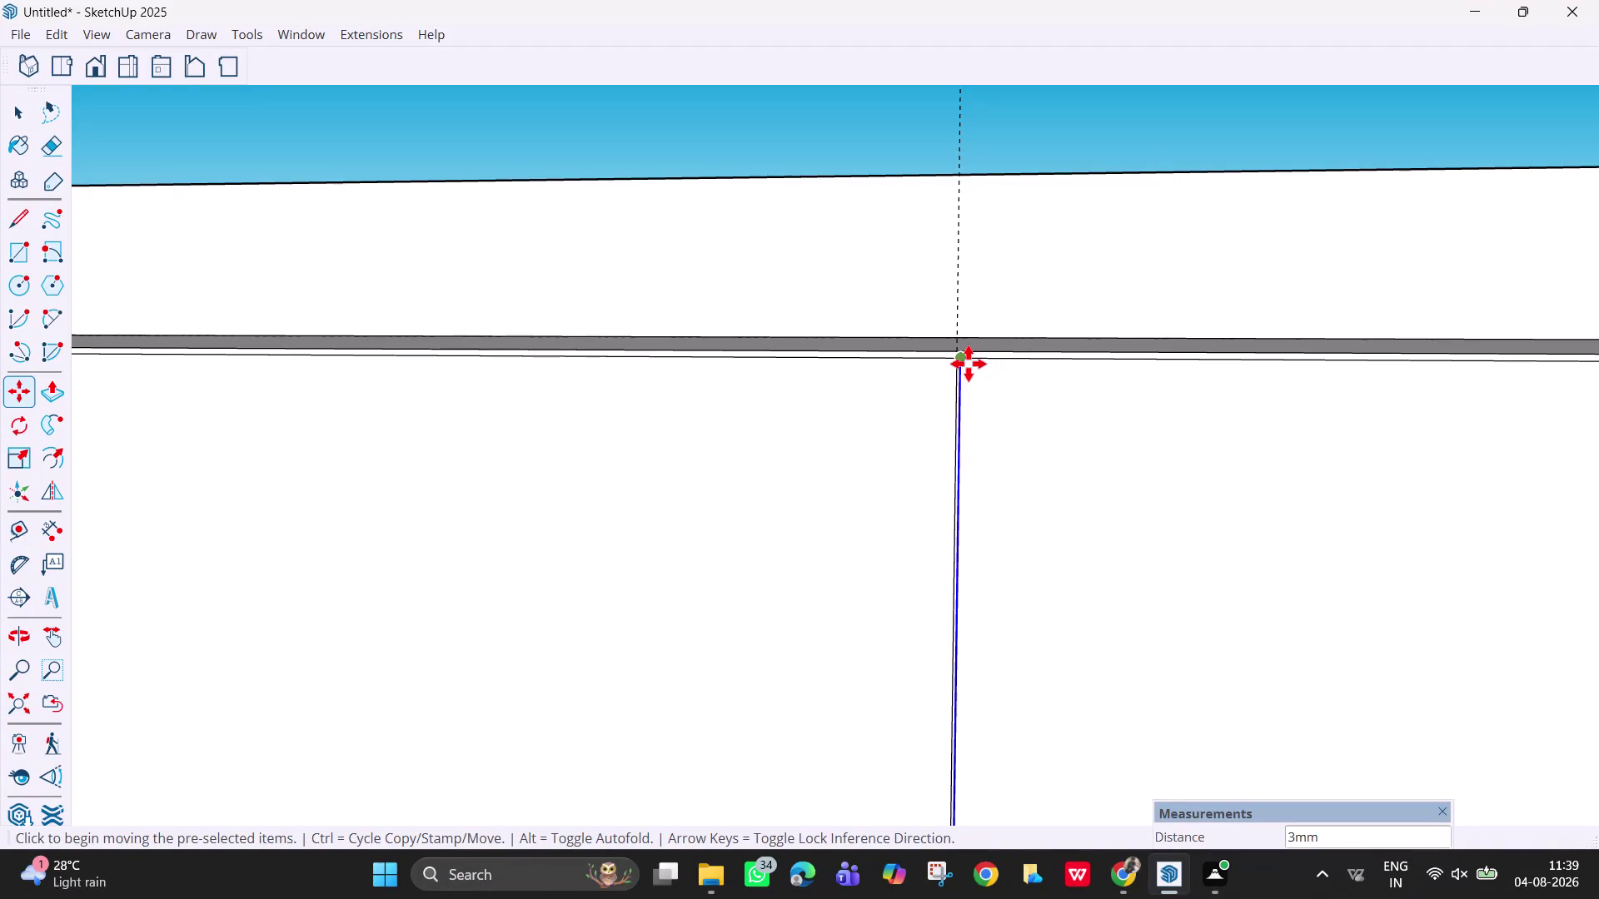
Copy the vertical shutter edge 6mm to the side.
click(961, 358)
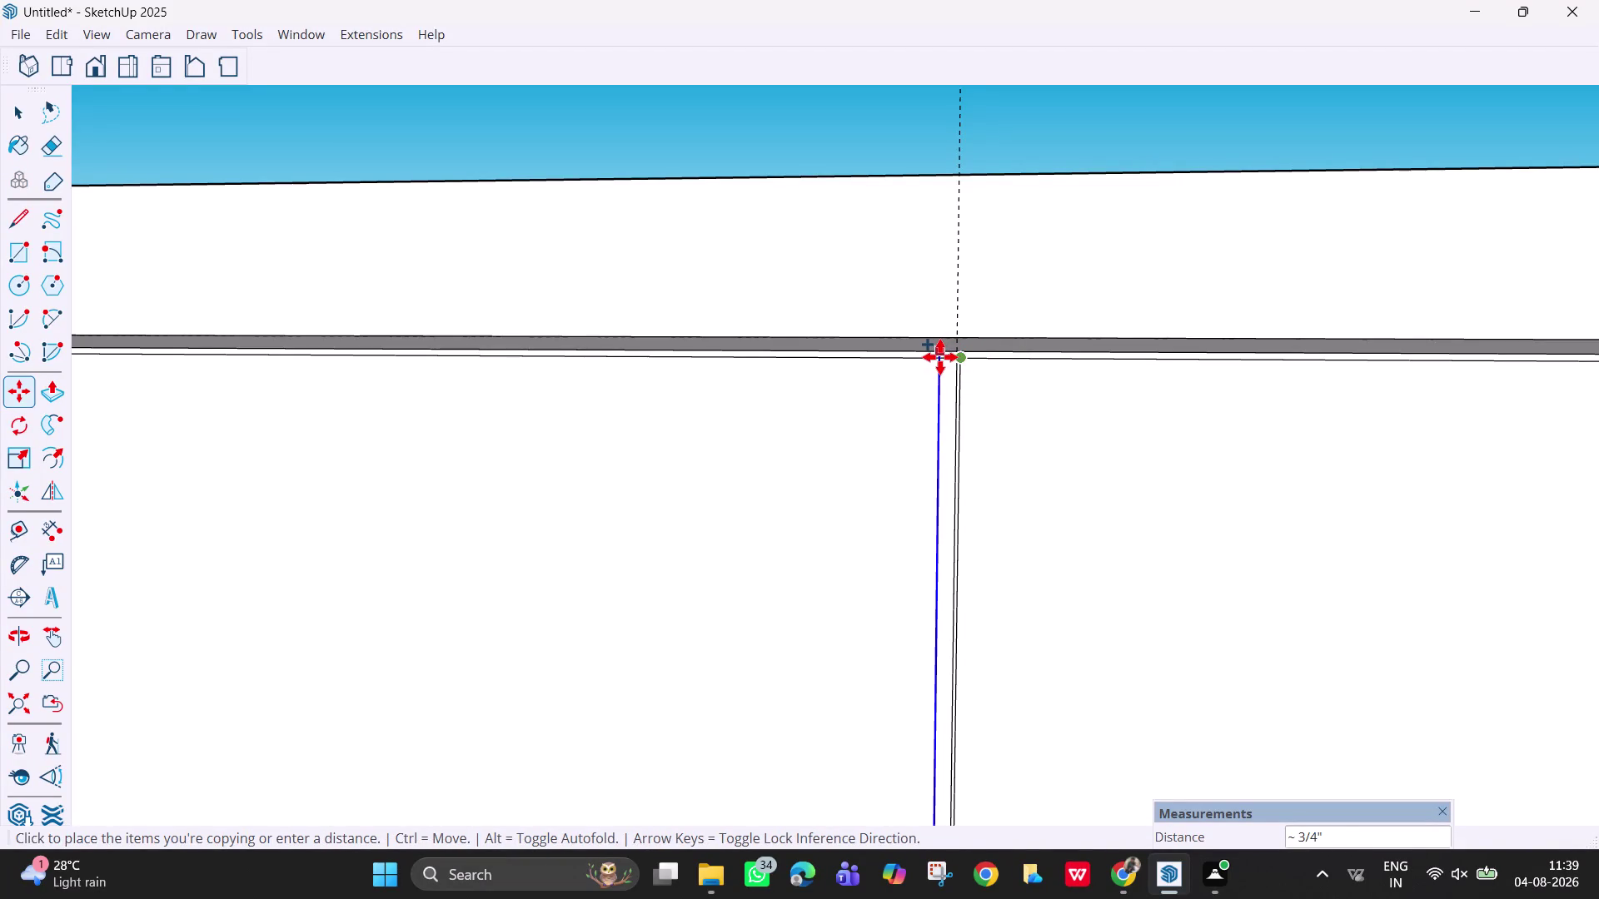
scroll(up, 3)
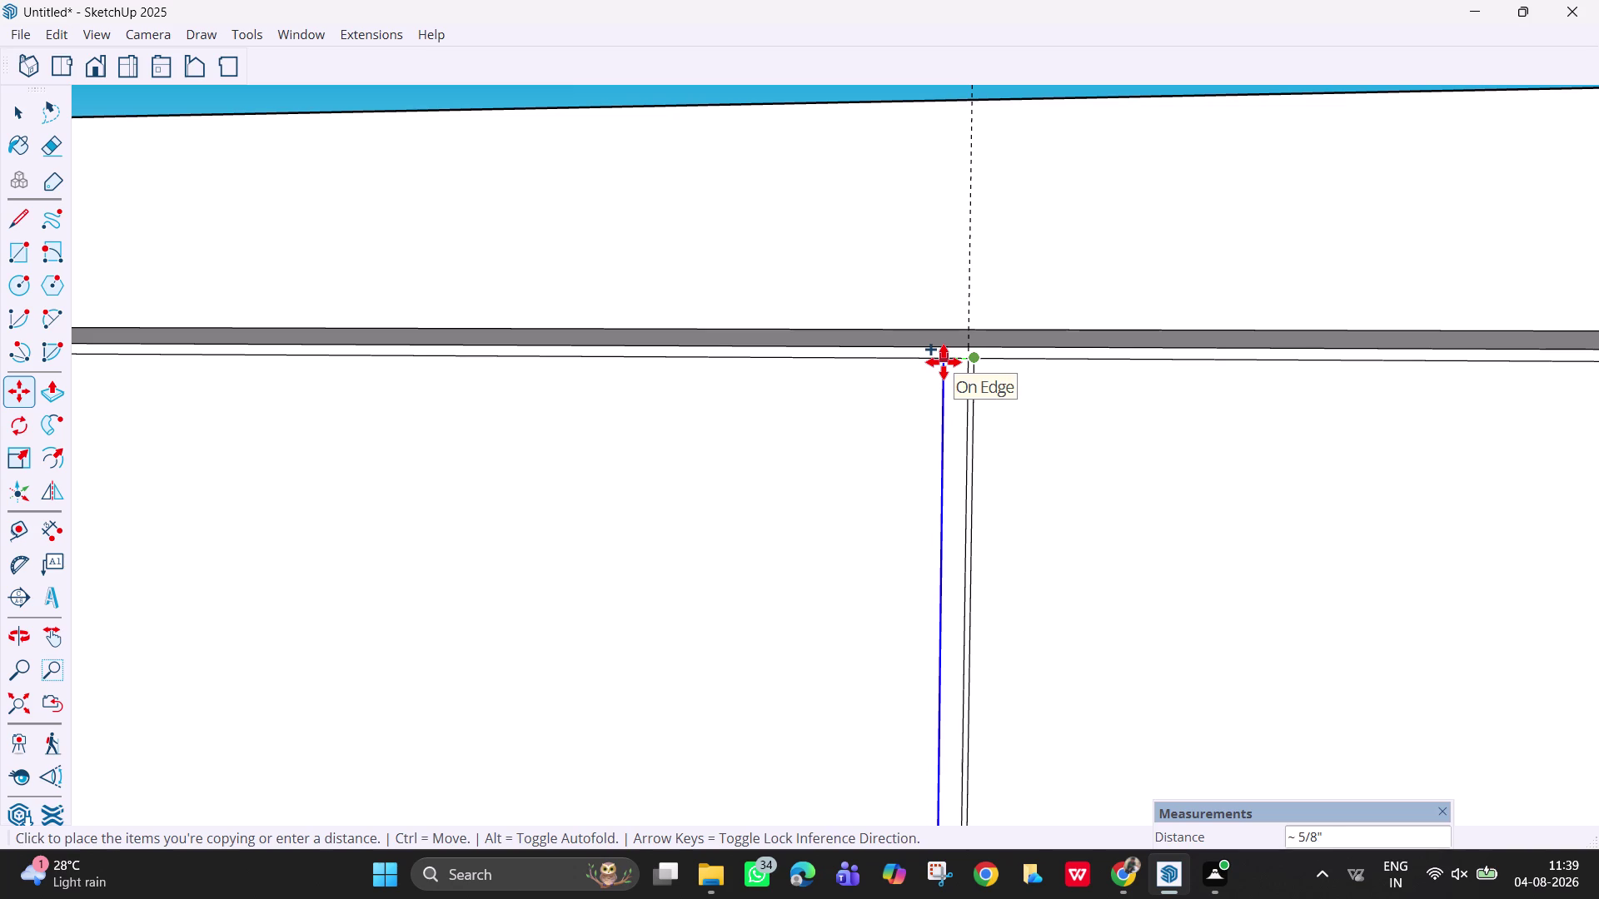
key(6)
text(mm)
key(Return)
key(h)
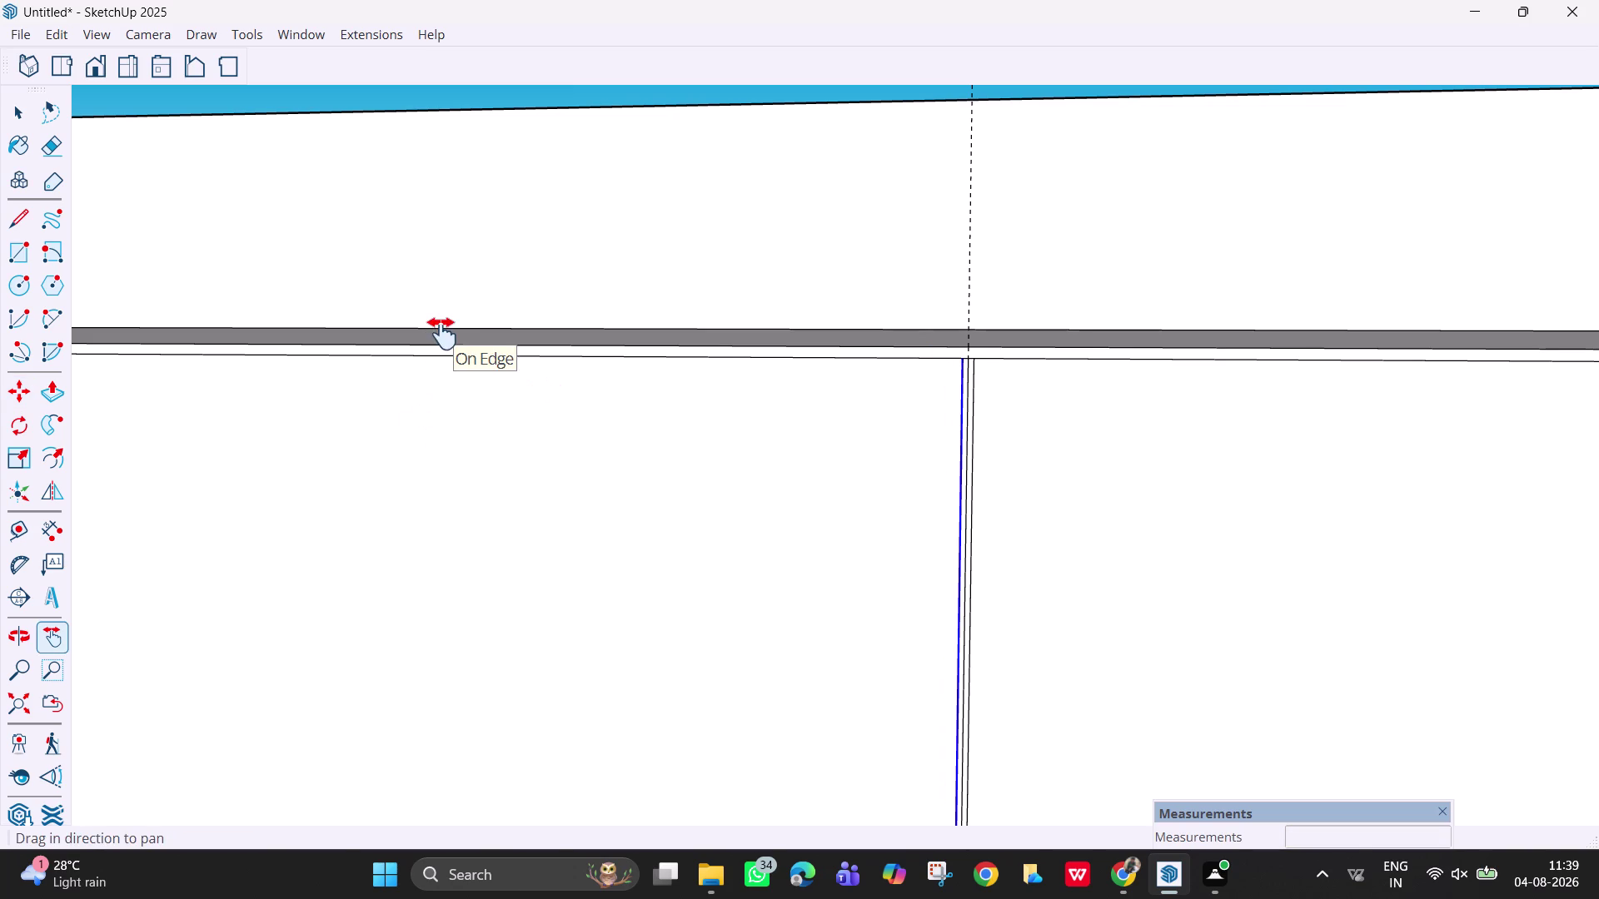
At the next shutter joint, copy the vertical edge 3mm across with Move.
scroll(down, 3)
scroll(down, 3)
scroll(down, 3)
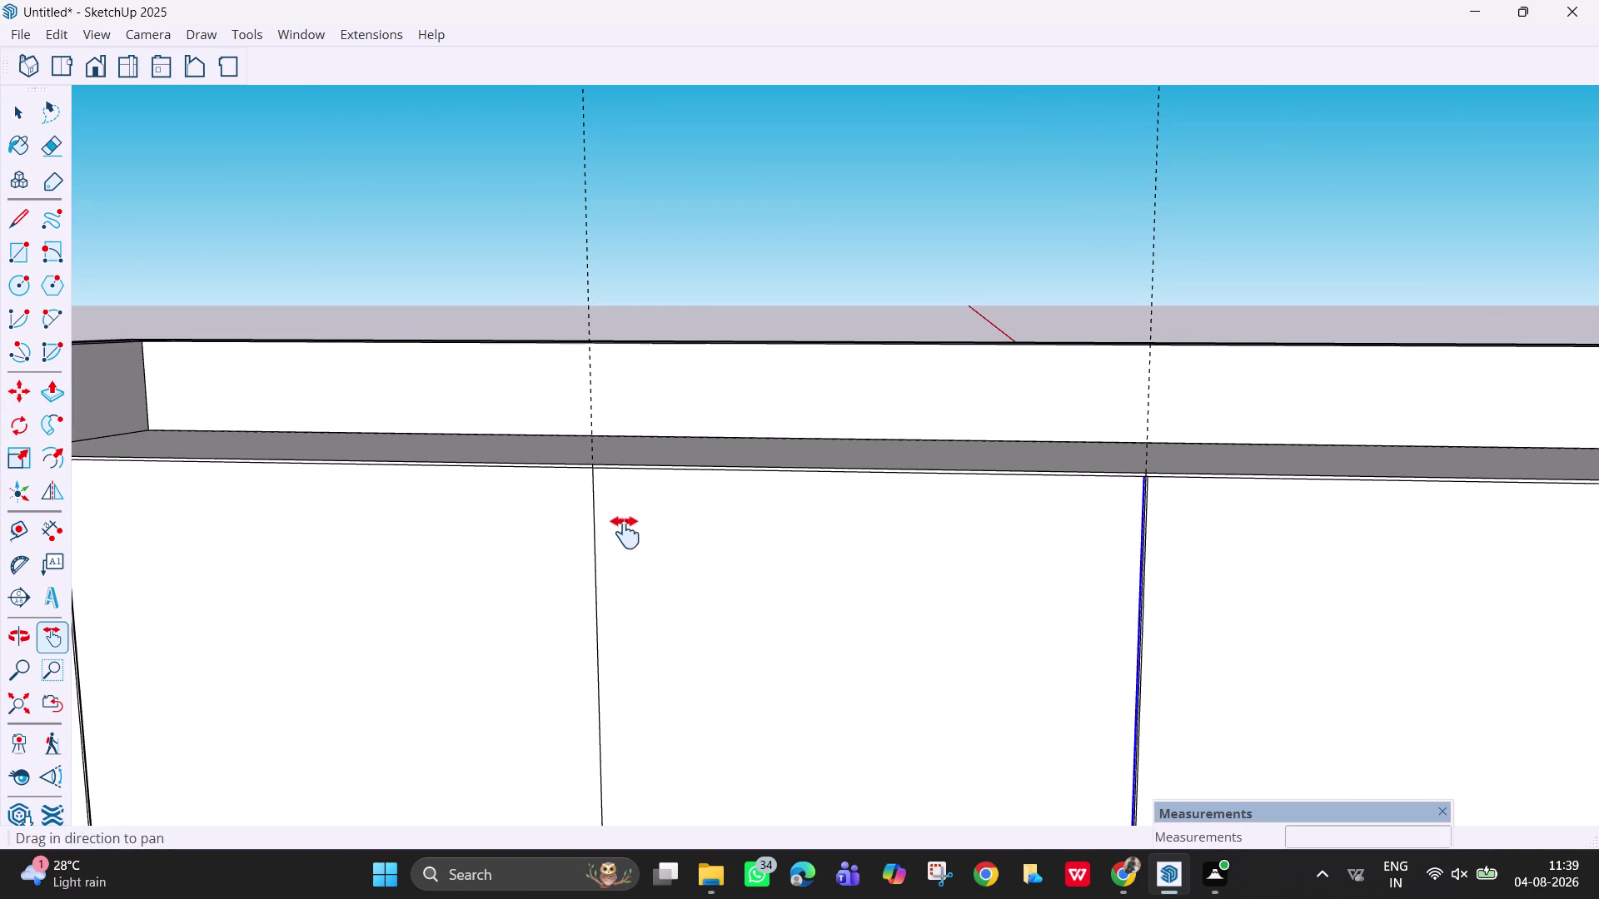
drag(625, 533, 954, 613)
scroll(up, 3)
scroll(up, 3)
key(space)
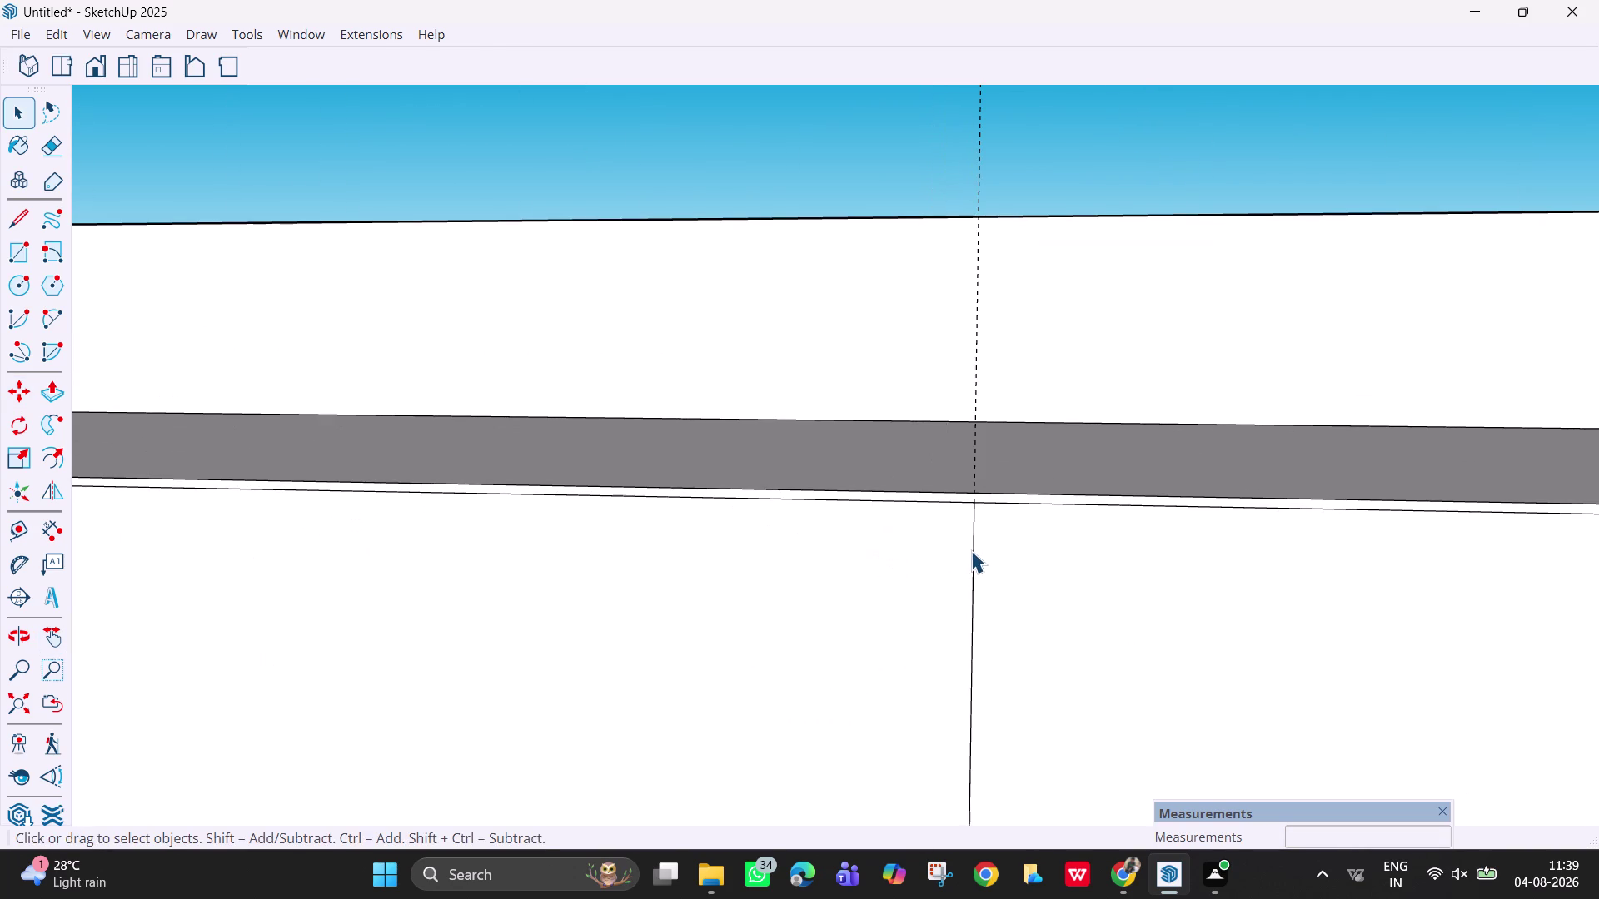
click(971, 550)
key(m)
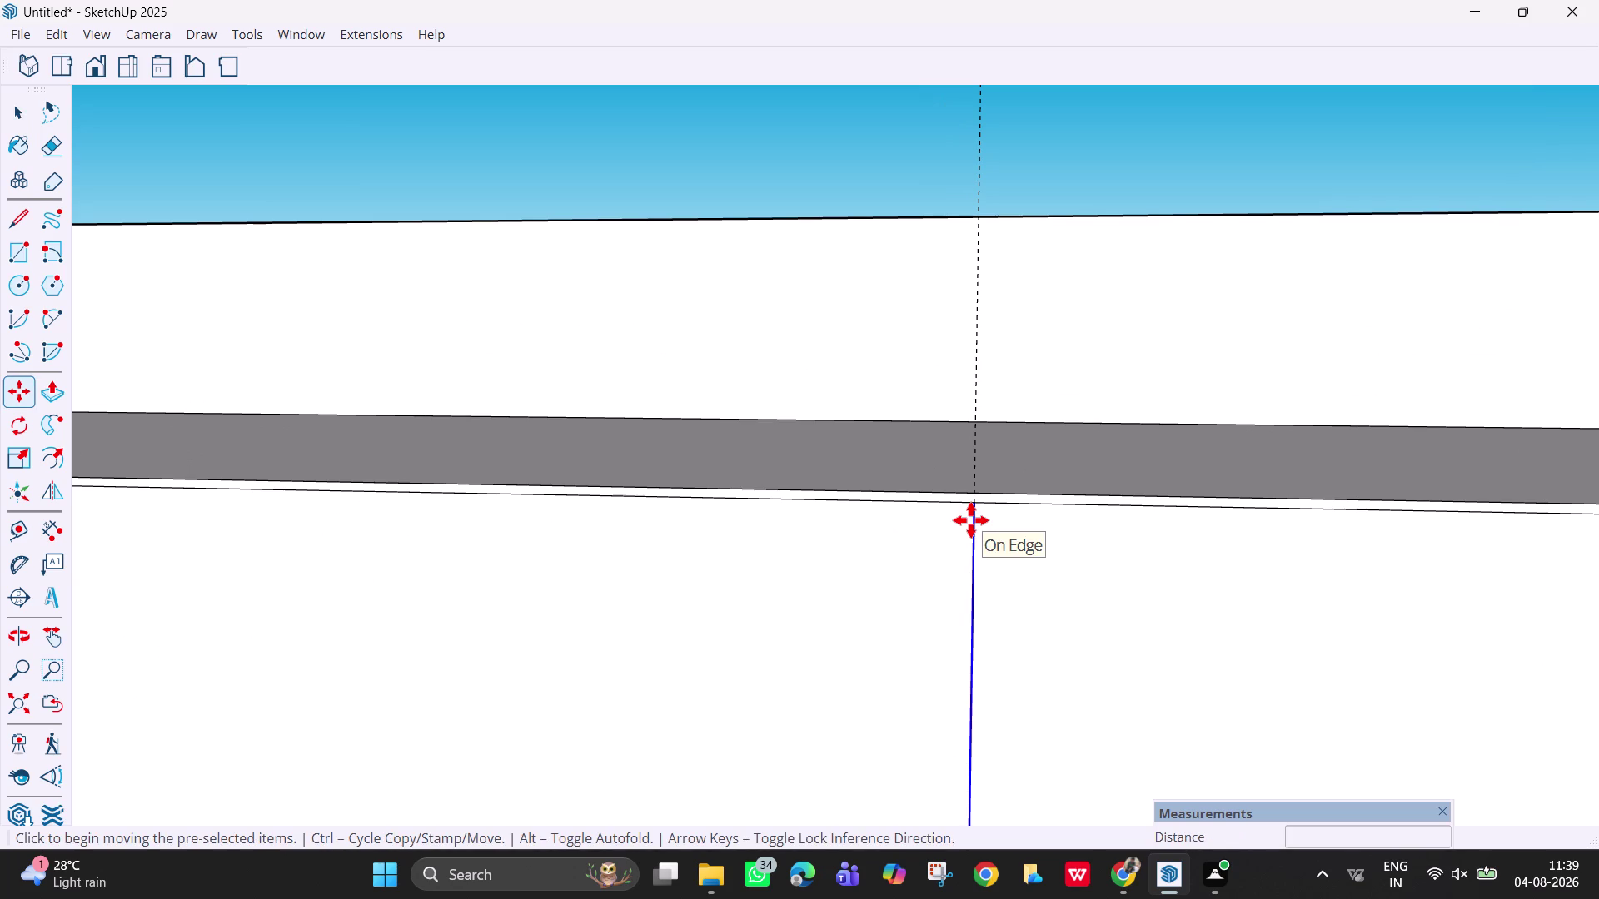
click(973, 503)
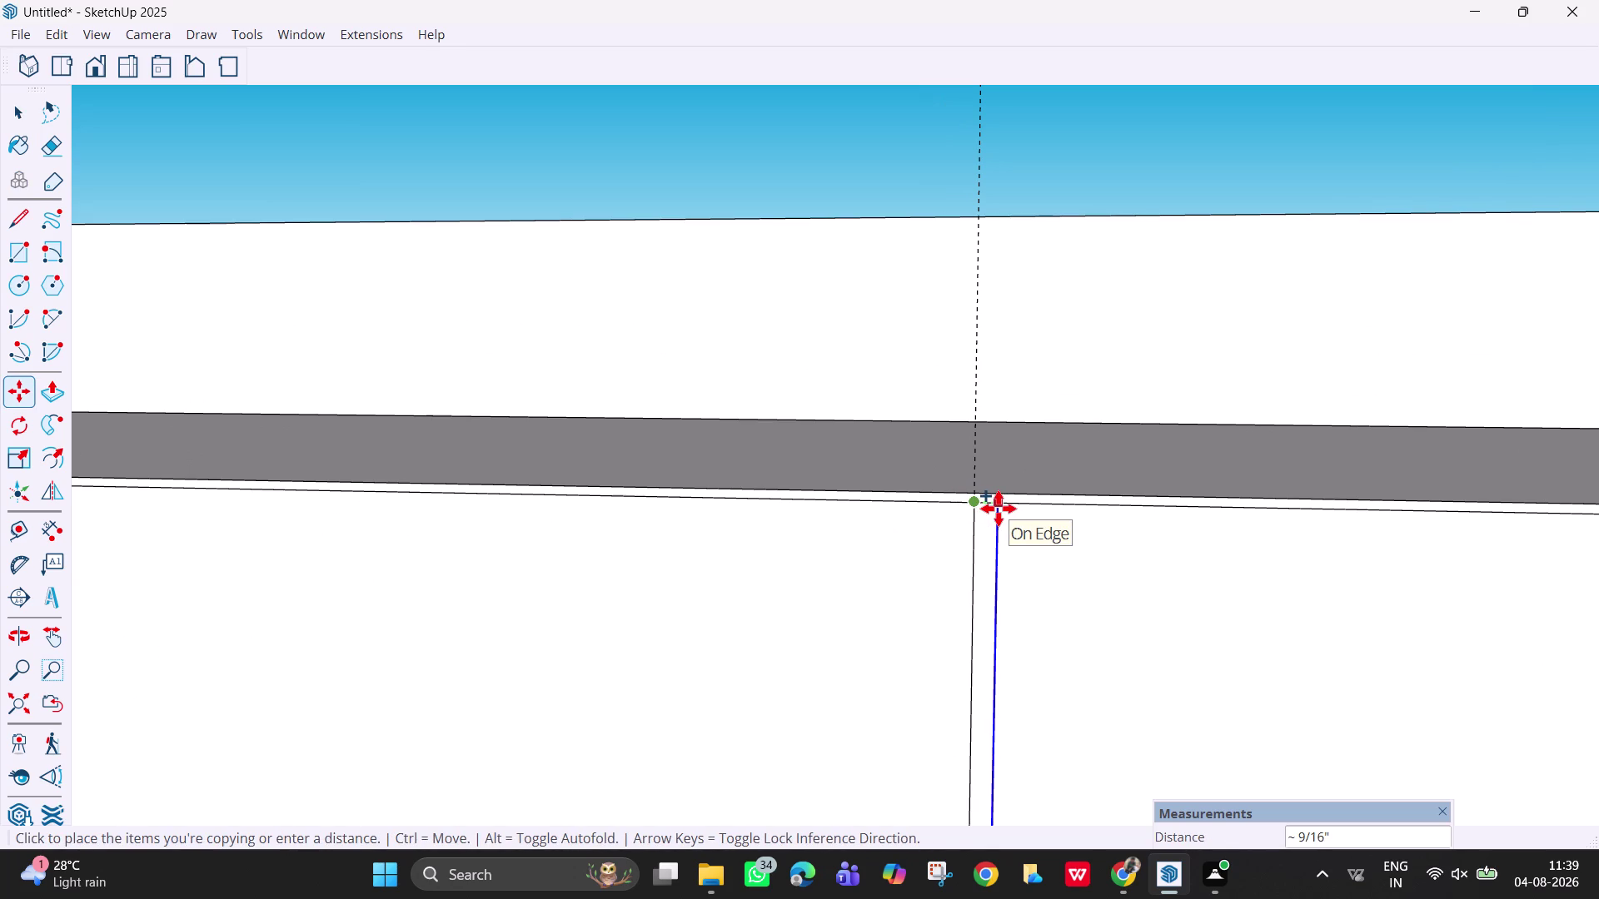
key(6)
key(BackSpace)
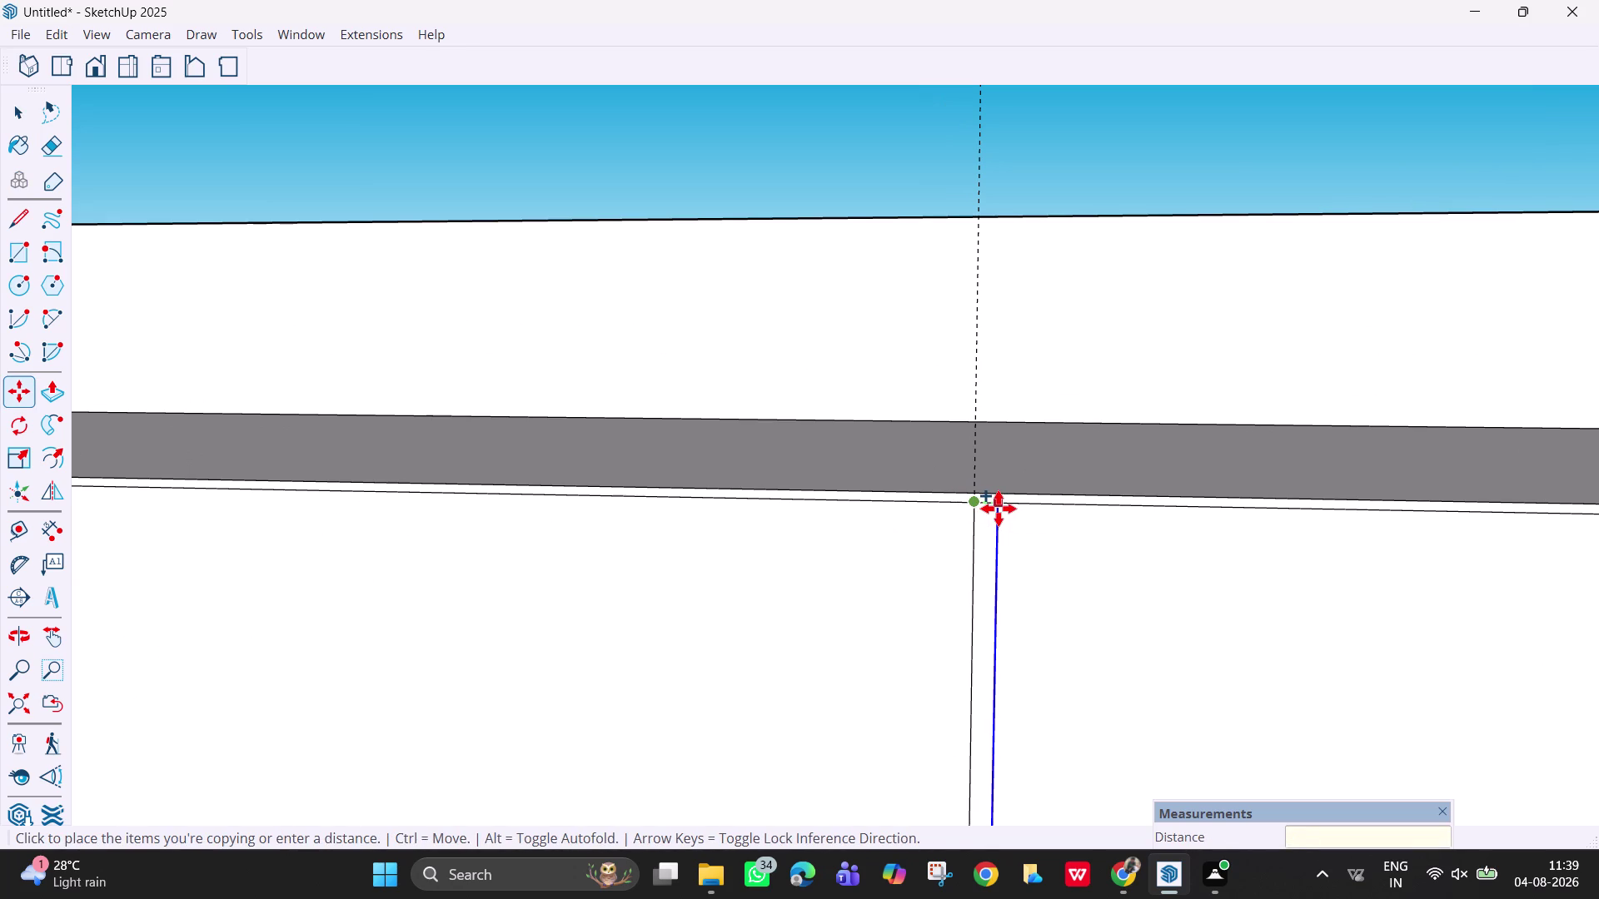
text(3mm)
key(Return)
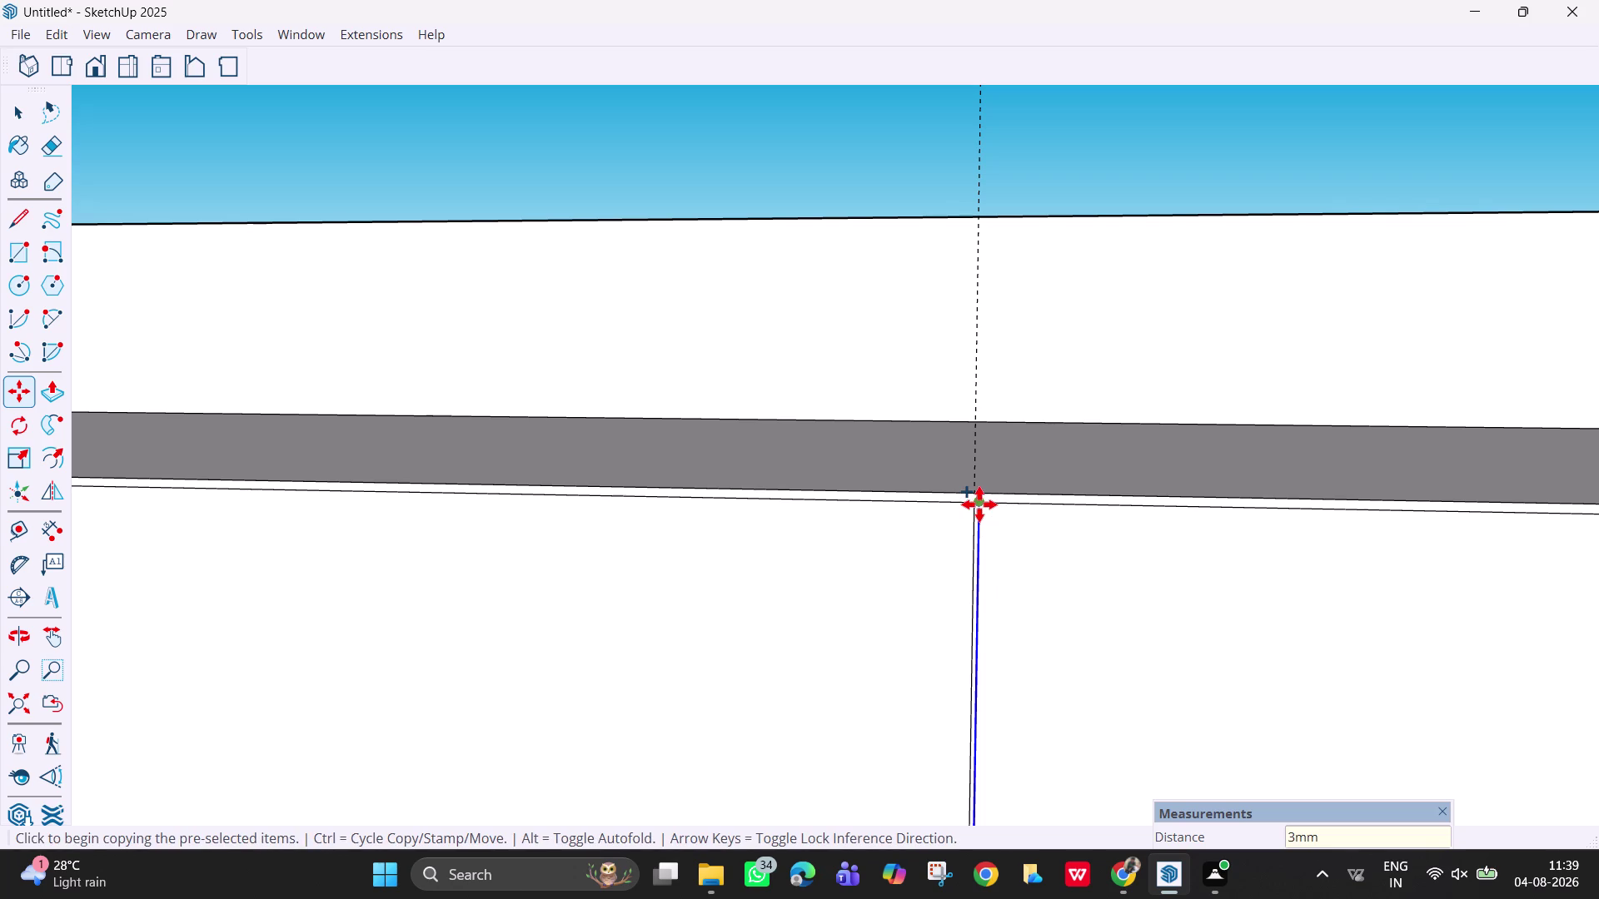
Copy the joint edge again at a 6mm offset to finish the double-line gap.
click(979, 504)
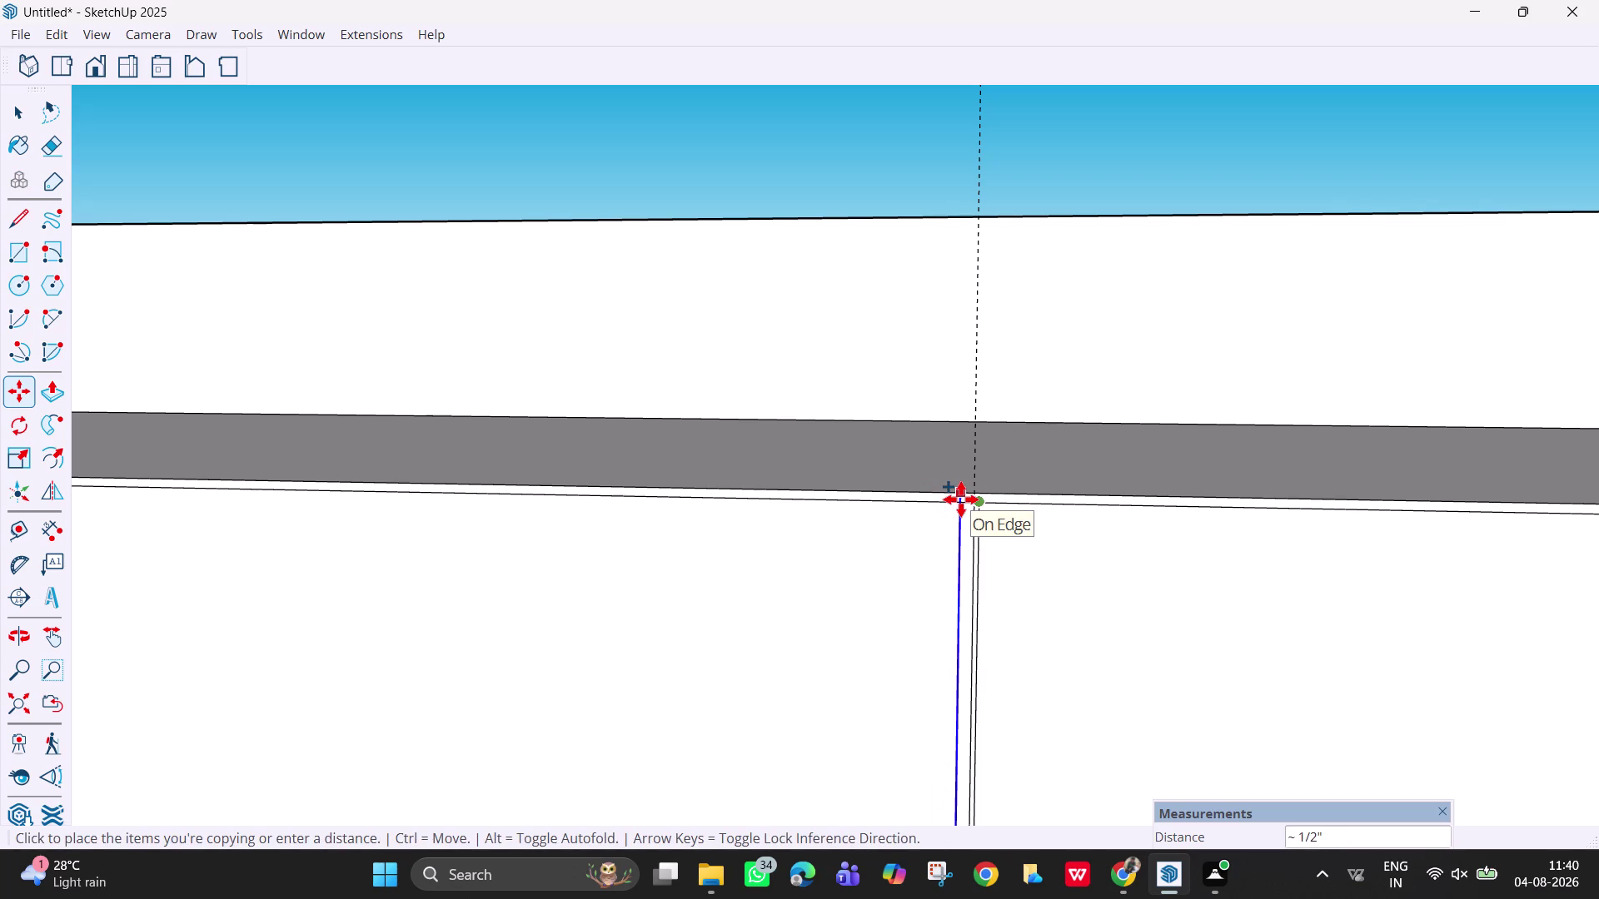
text(6)
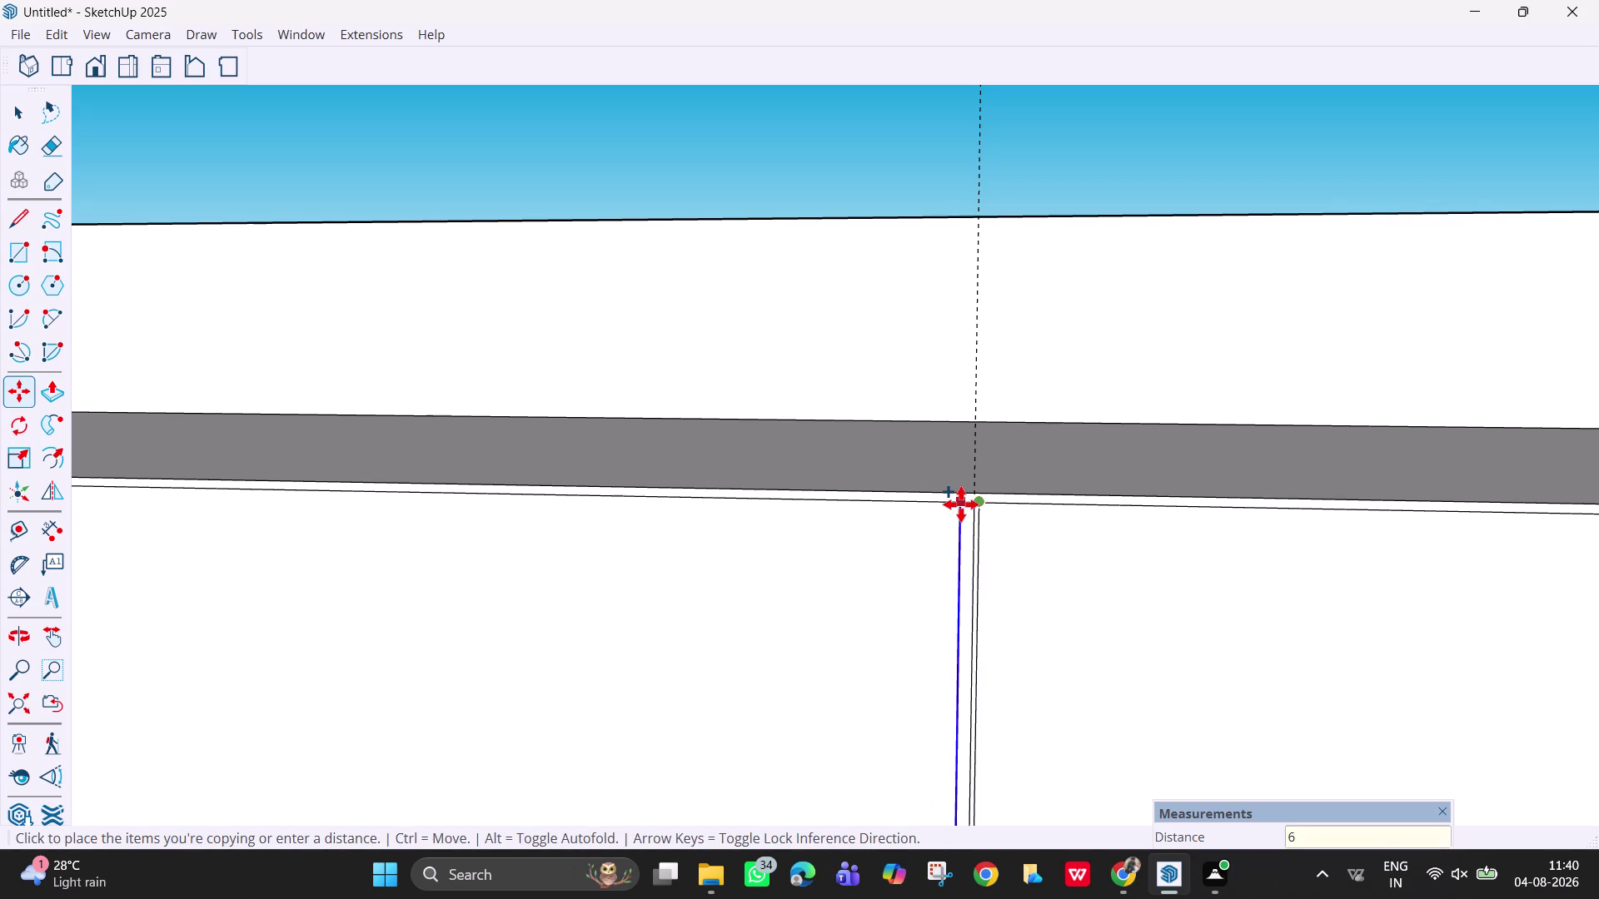
text(mm)
key(Return)
key(grave)
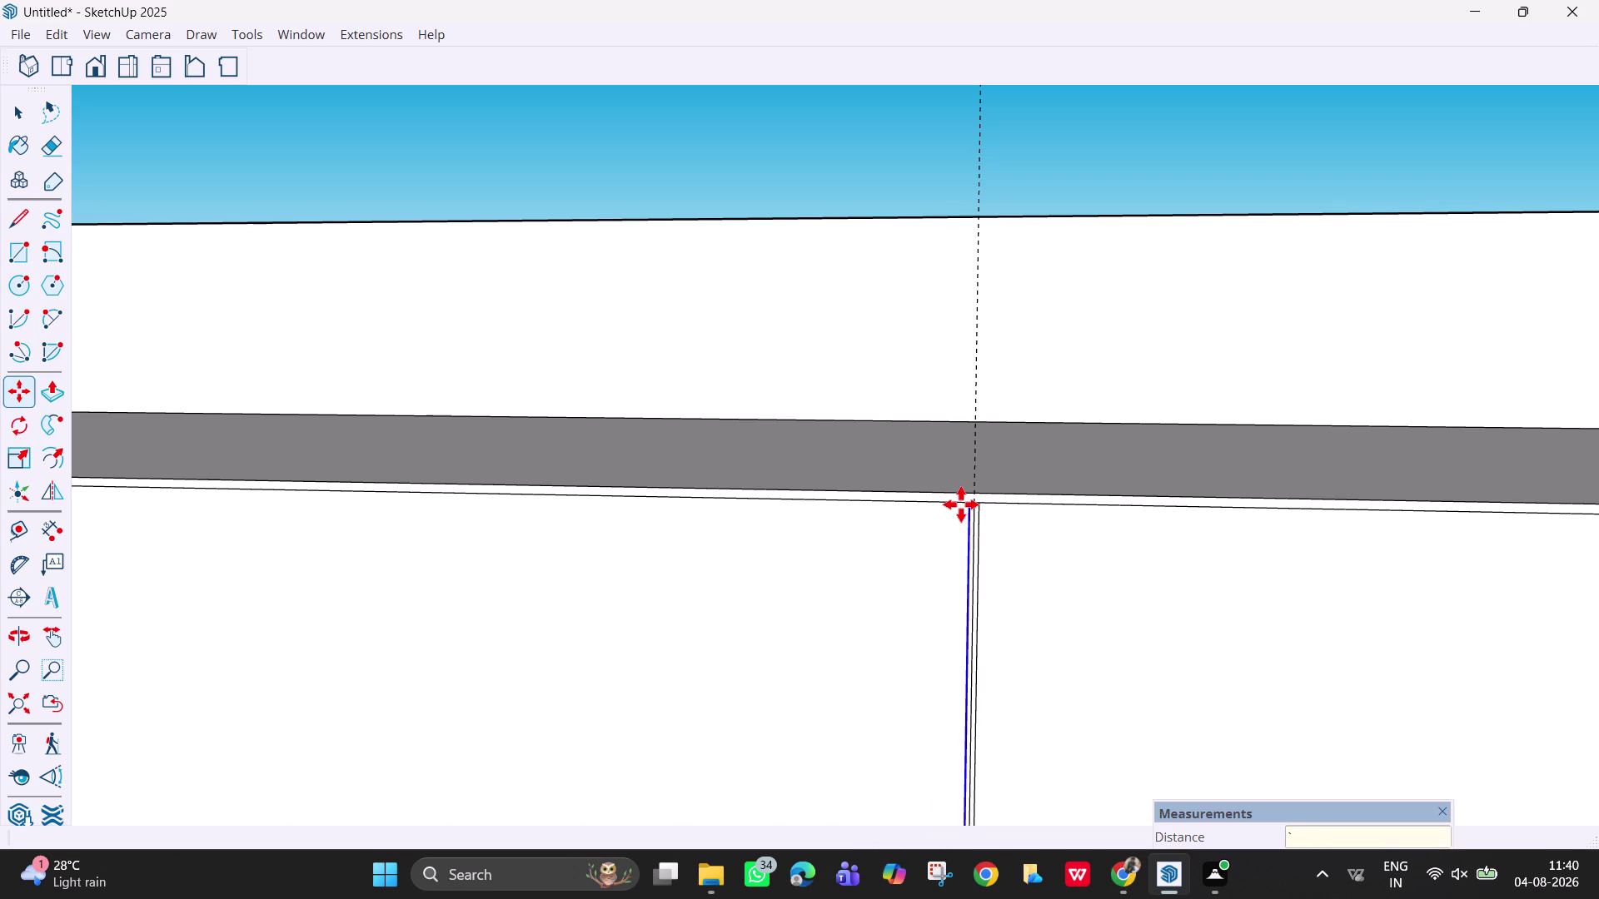
key(Escape)
scroll(down, 3)
key(Escape)
key(space)
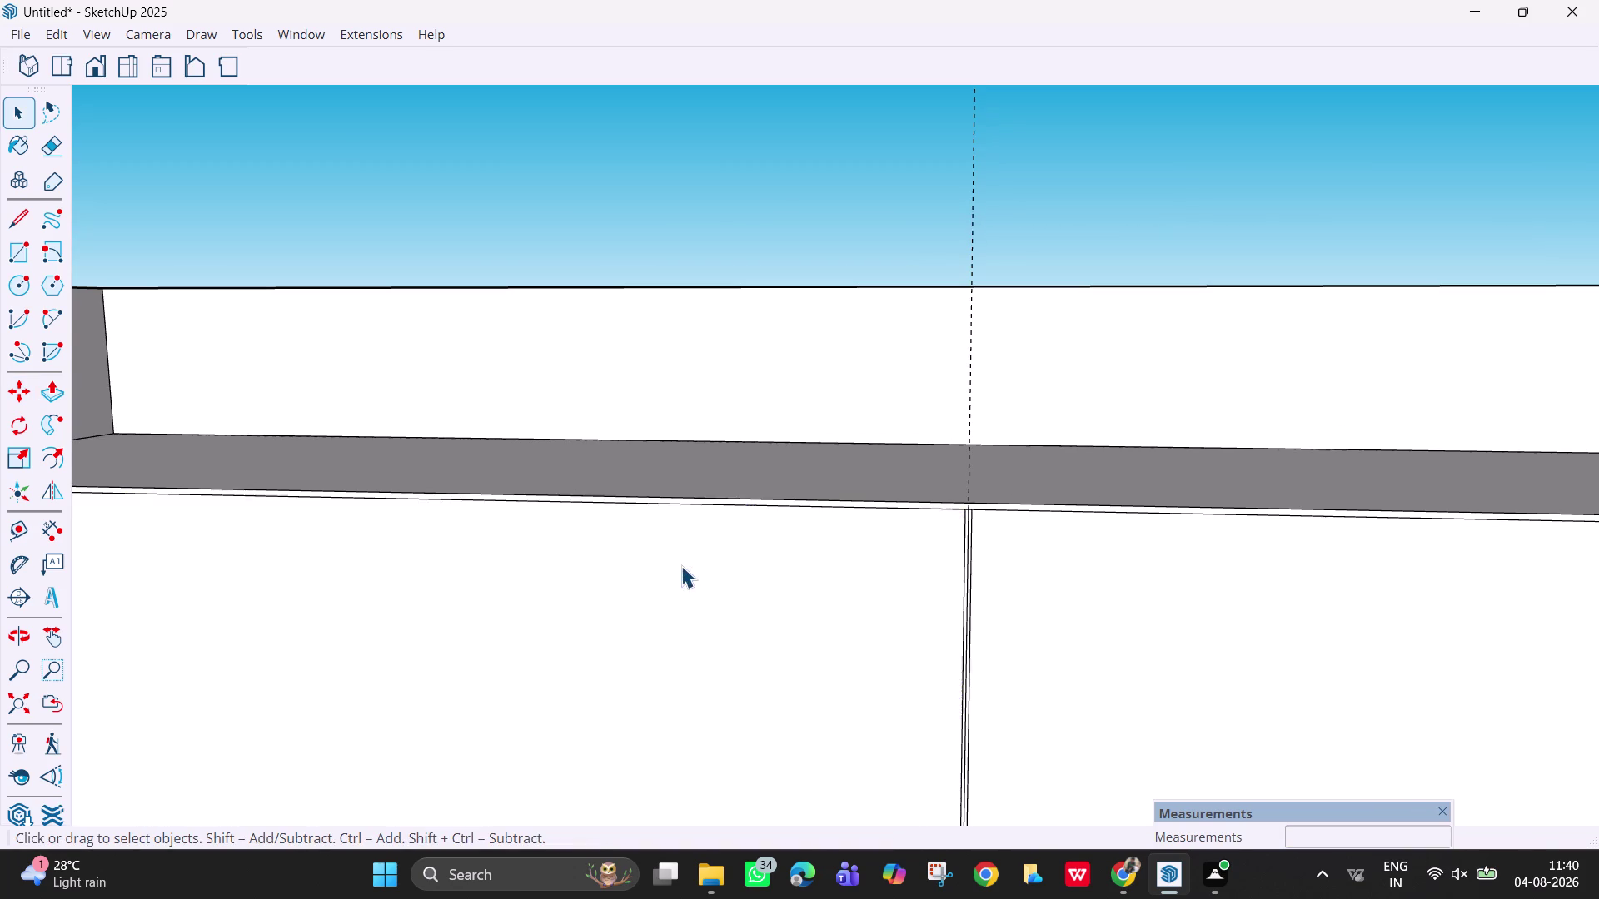
scroll(down, 3)
key(h)
drag(229, 624, 461, 659)
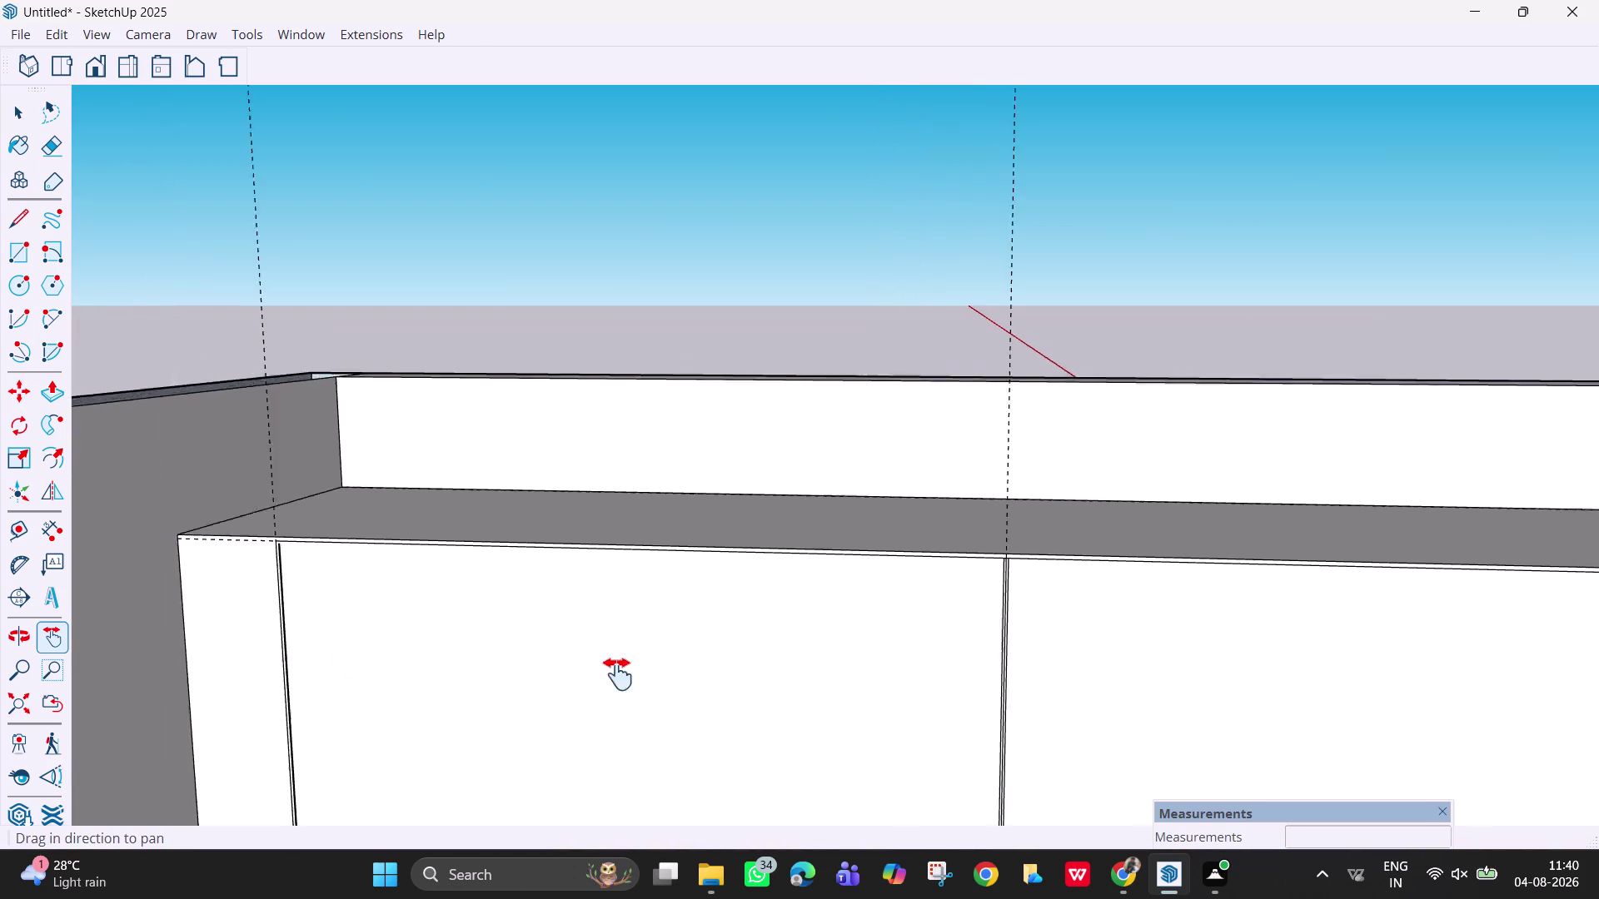
drag(462, 658, 701, 683)
scroll(up, 3)
scroll(up, 3)
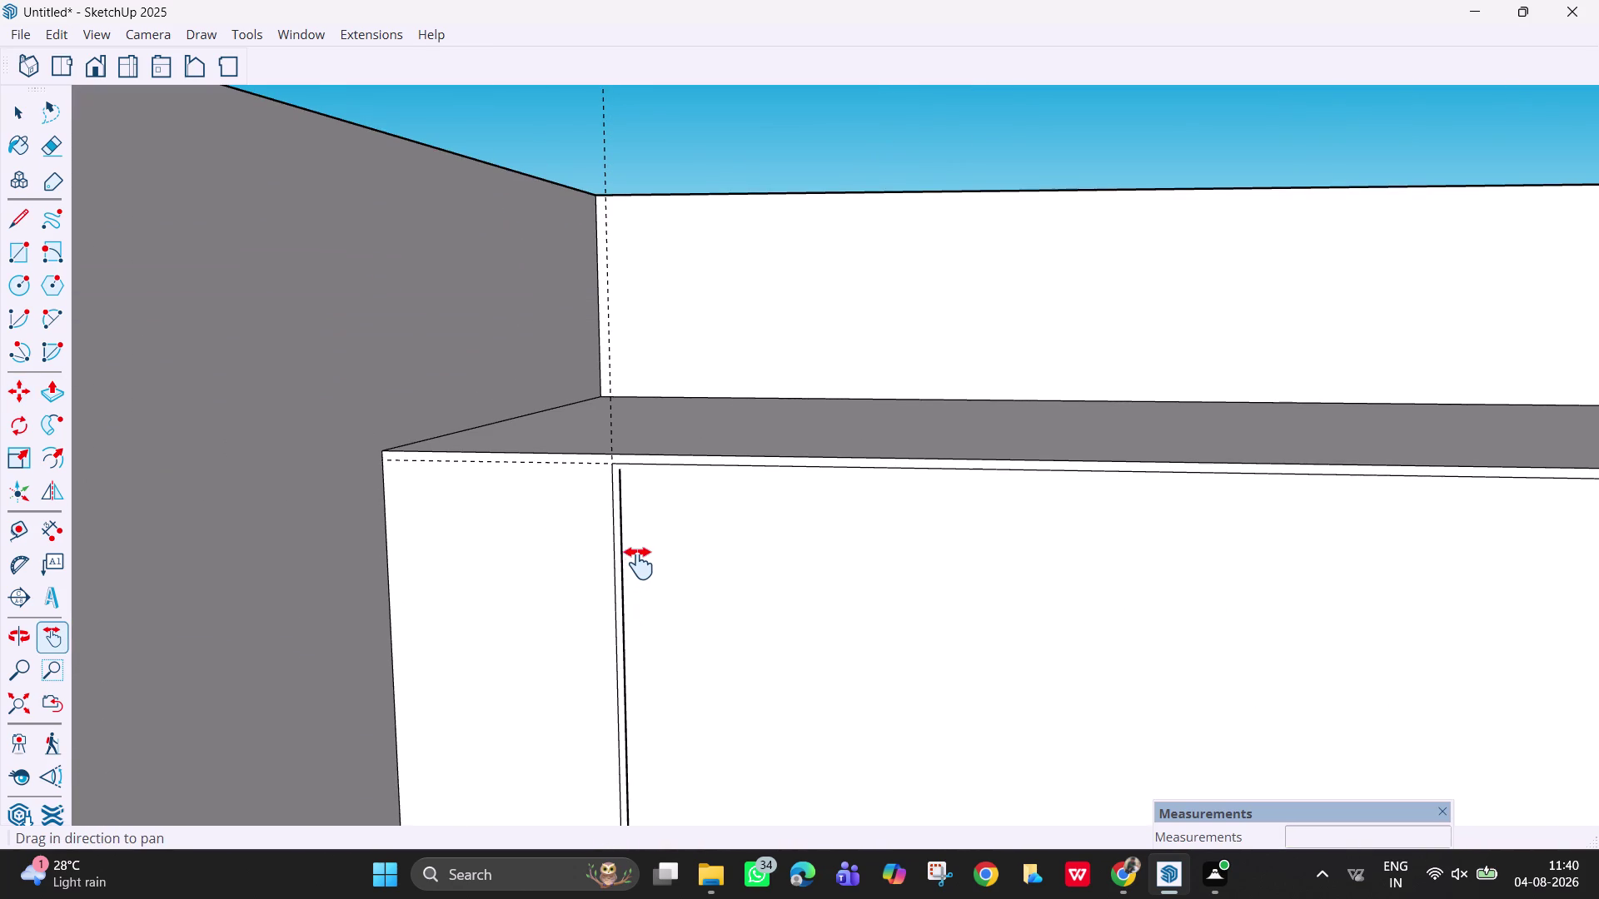
scroll(up, 3)
scroll(up, 3)
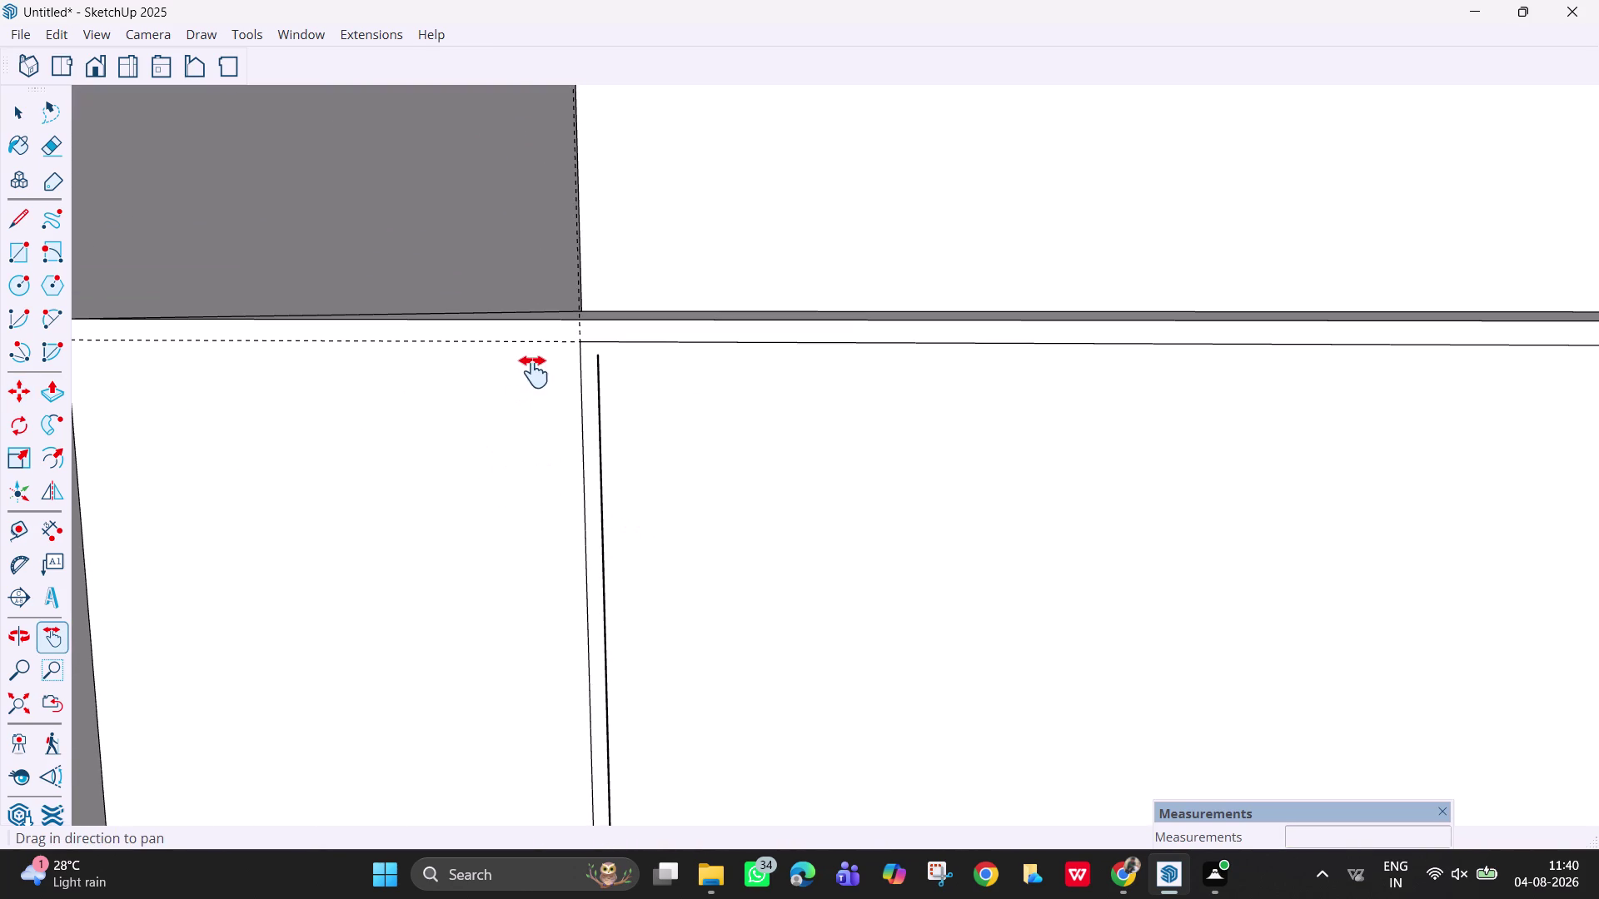
key(space)
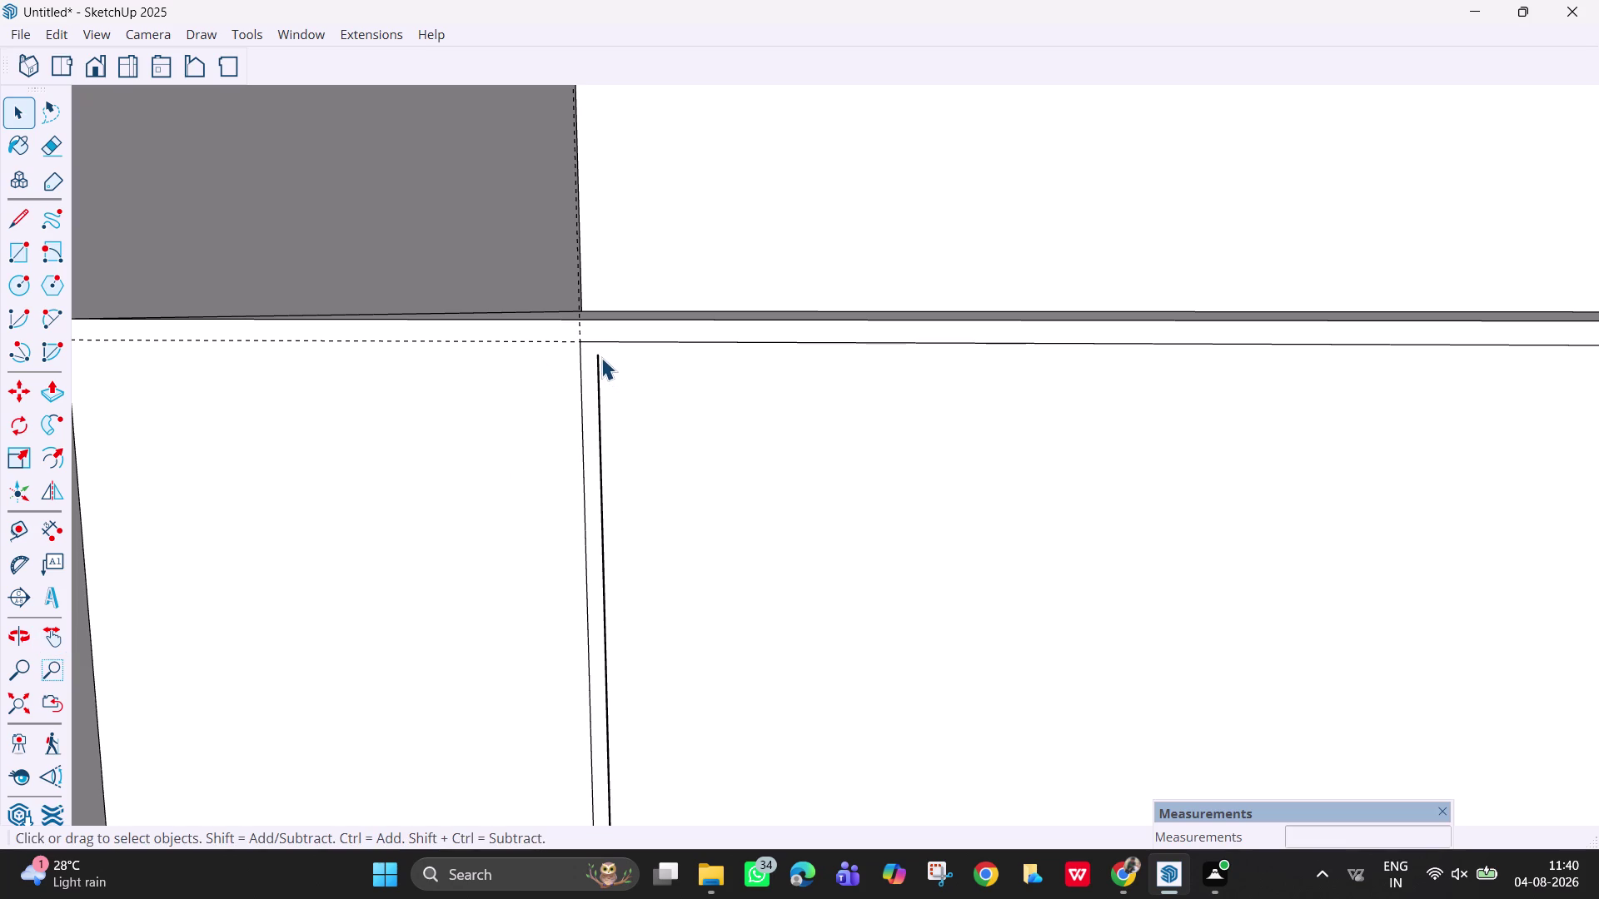
key(m)
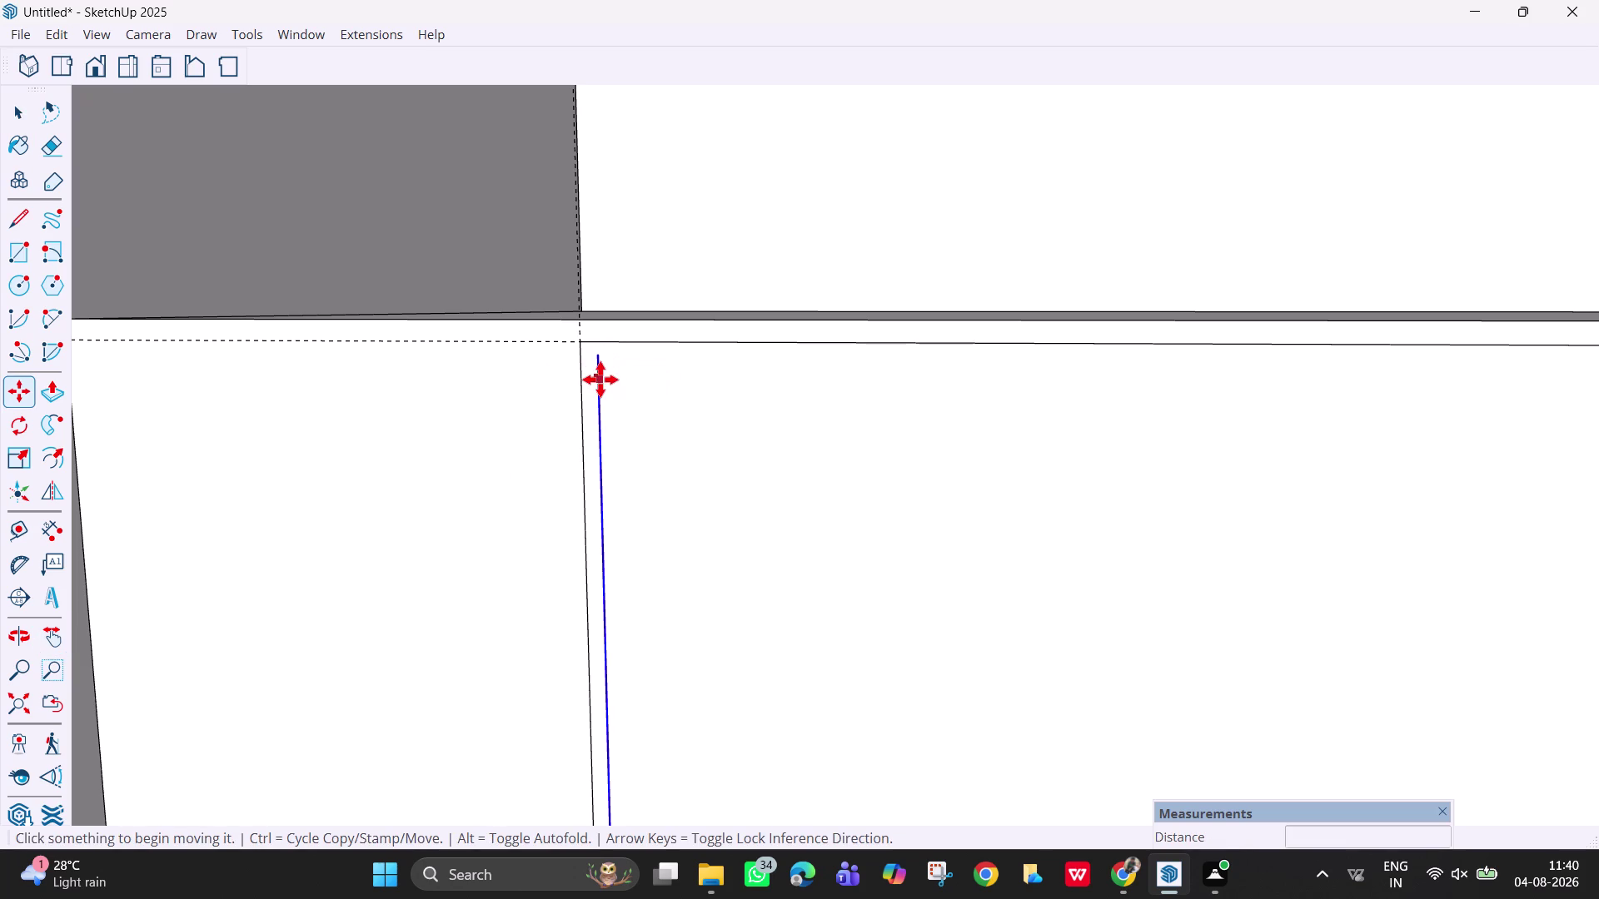
key(space)
click(599, 379)
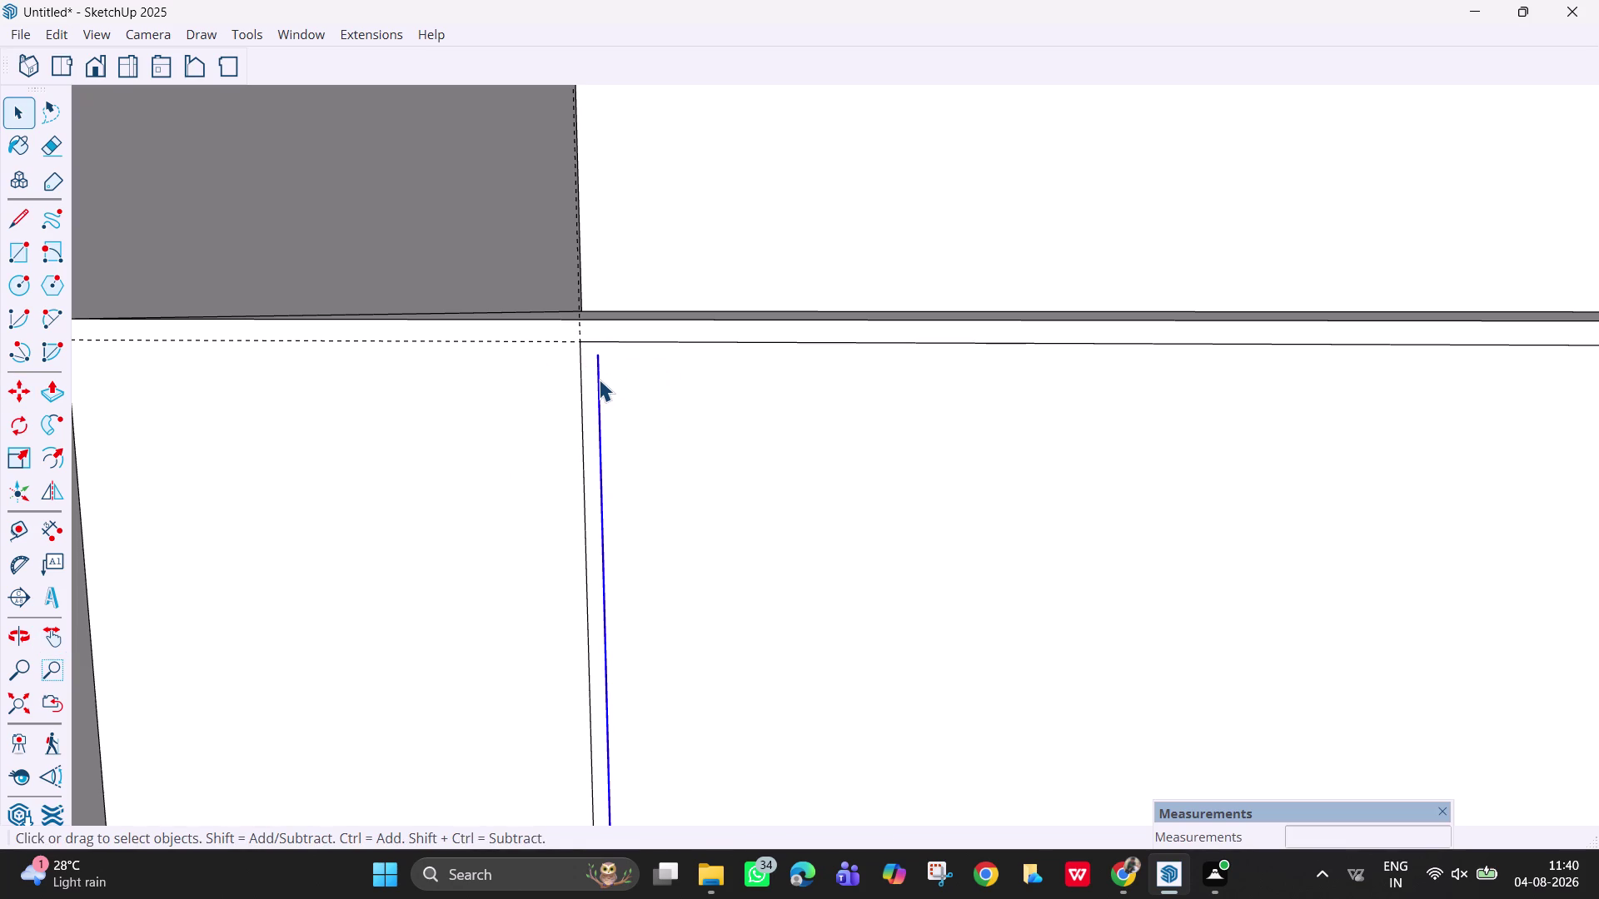
key(m)
click(597, 355)
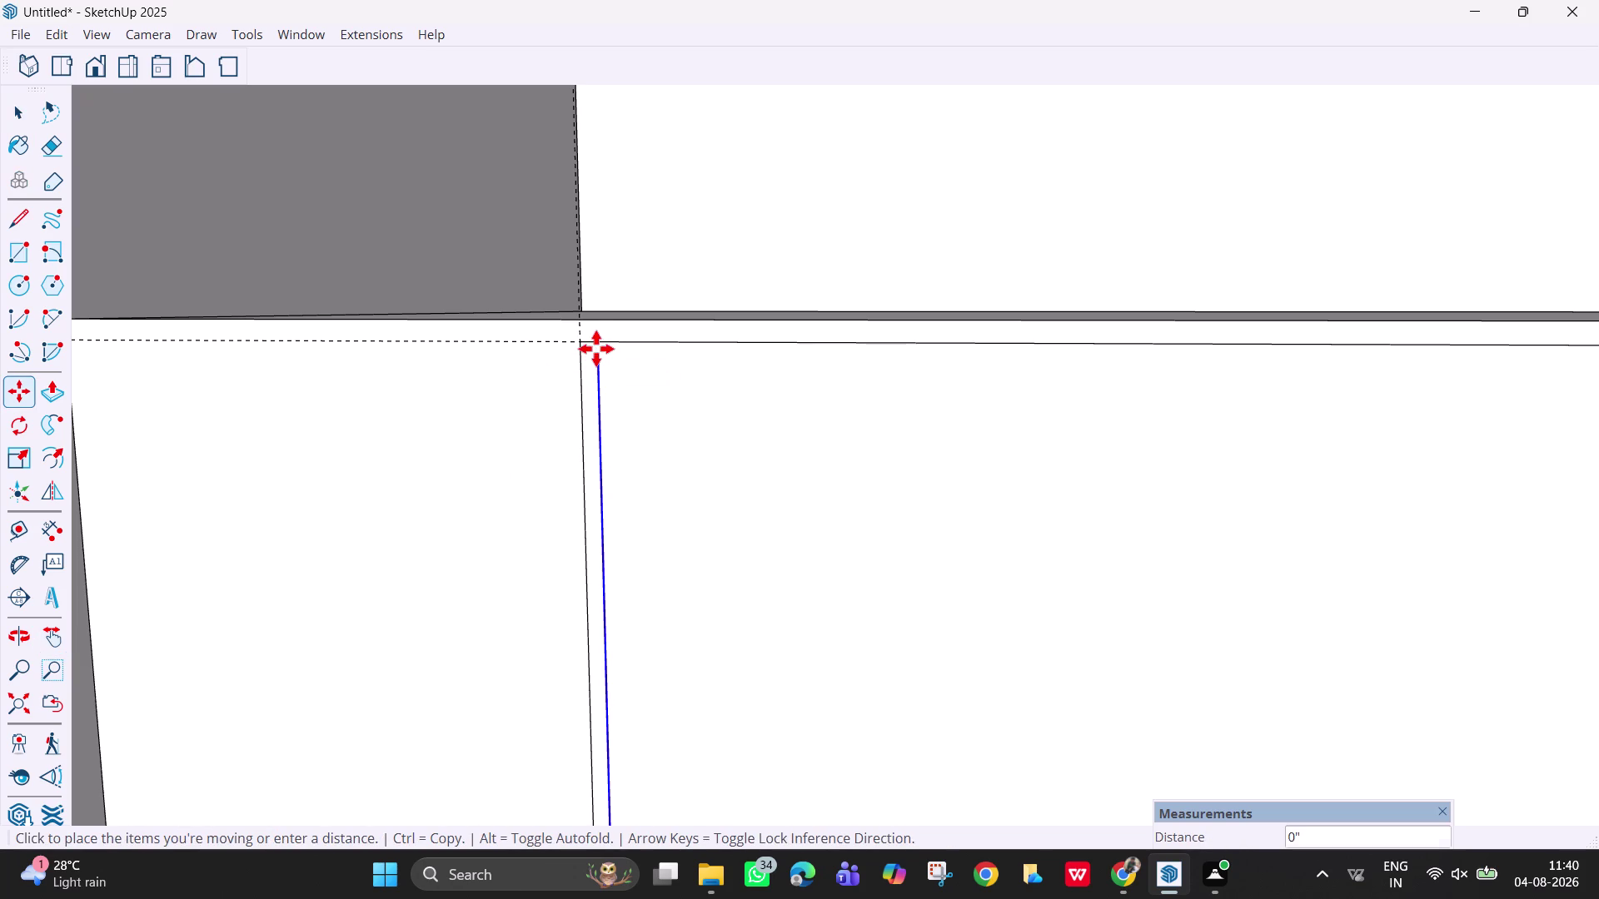
click(596, 342)
scroll(down, 3)
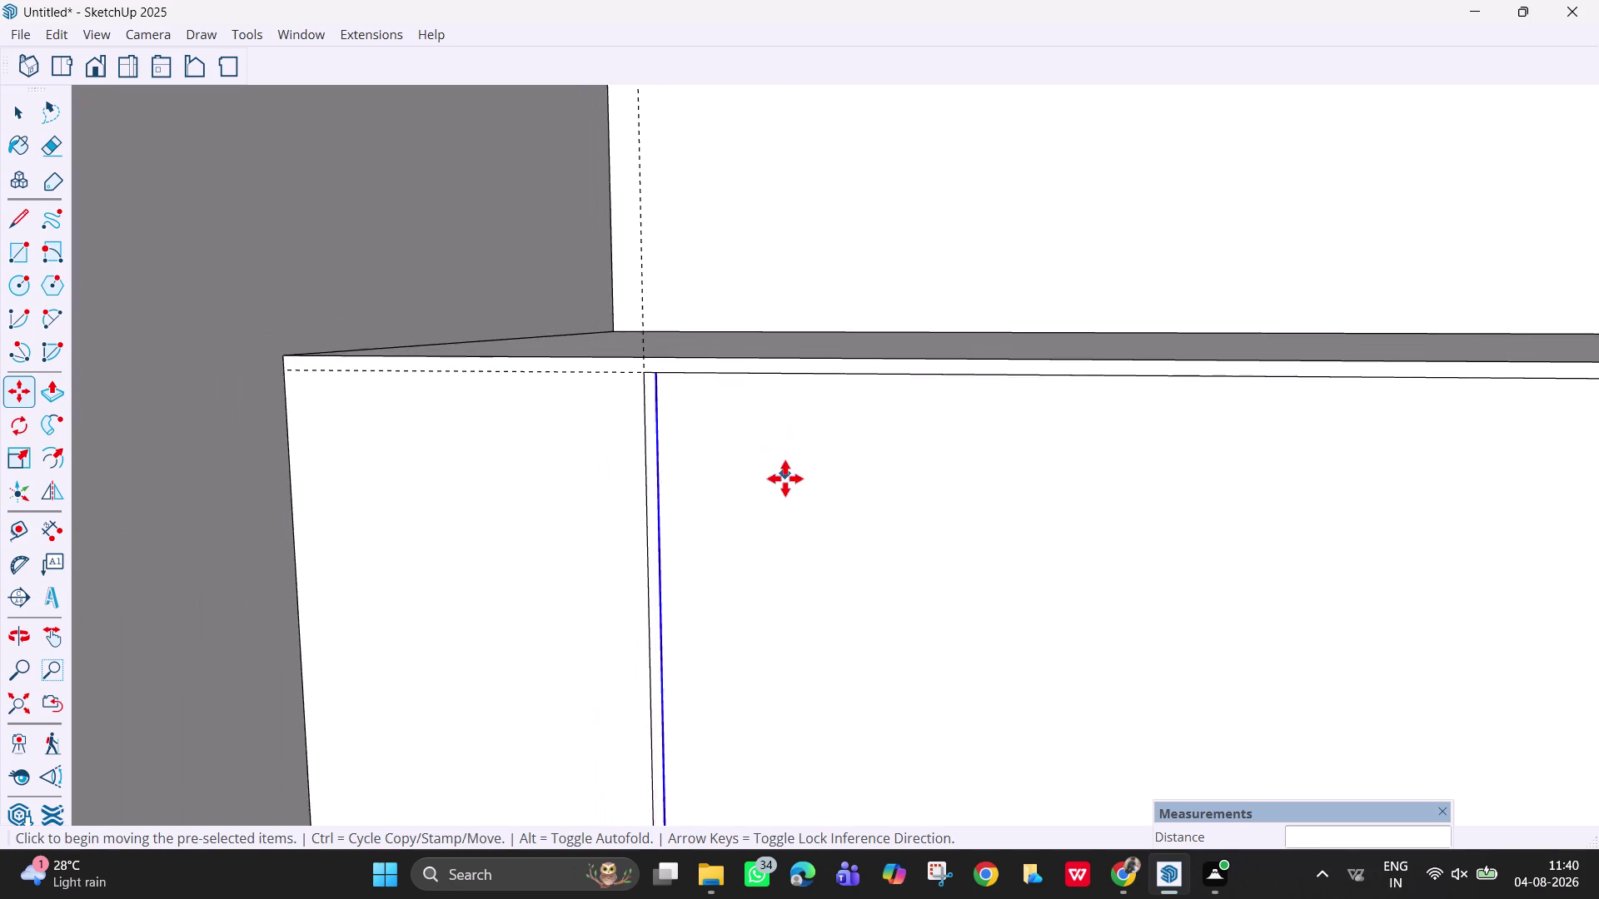
key(Escape)
scroll(down, 3)
scroll(down, 3)
key(h)
drag(1274, 607, 1252, 607)
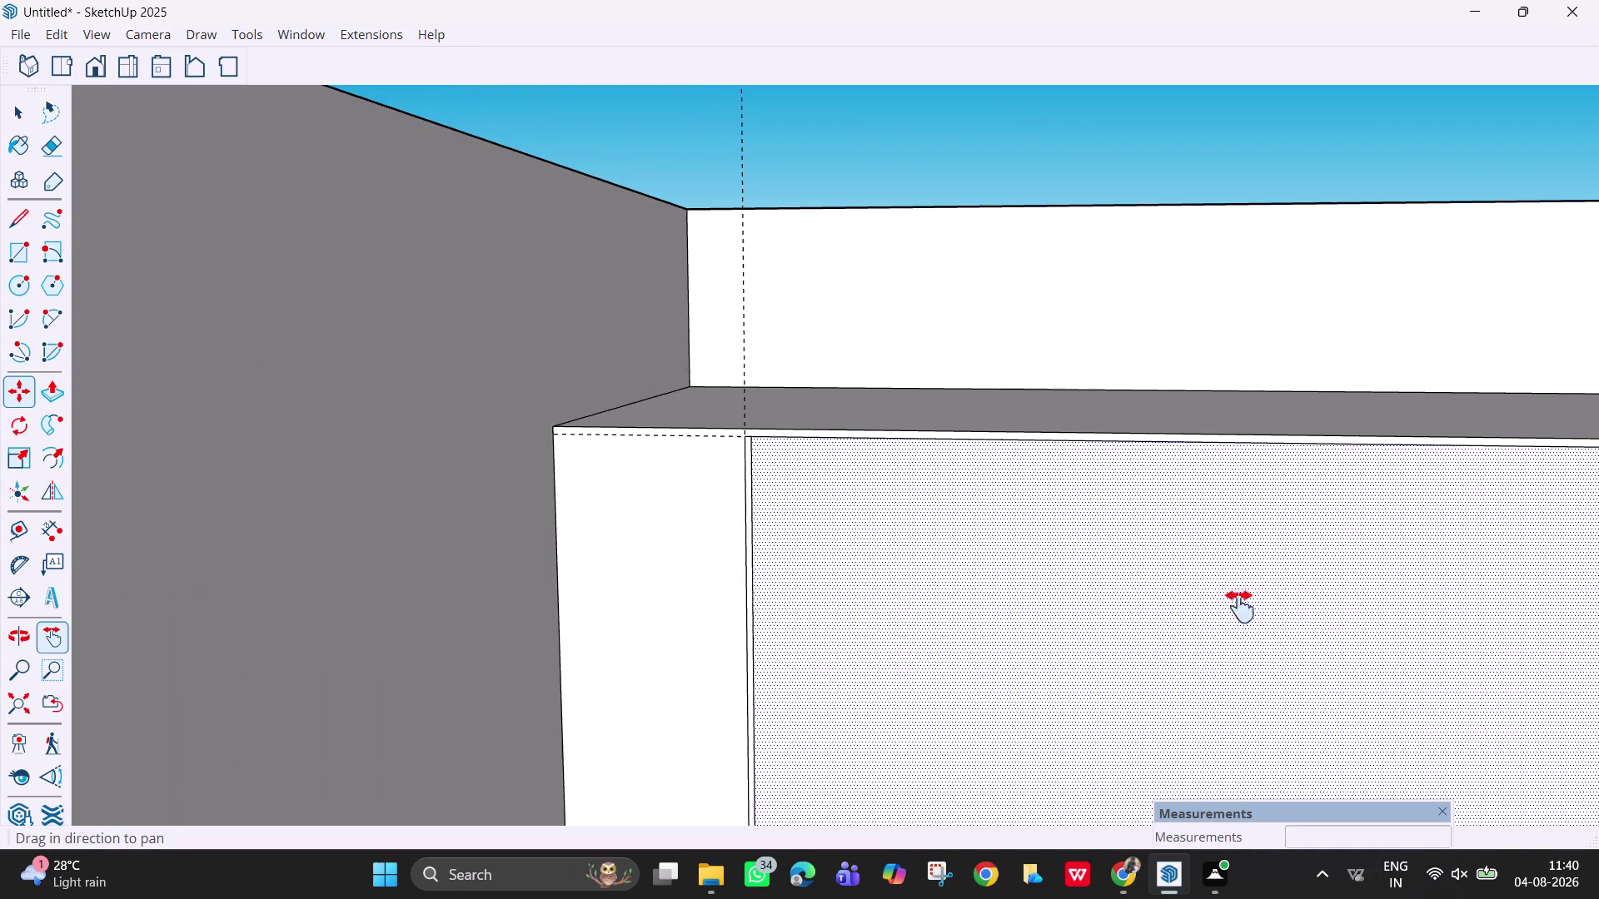
drag(1252, 607, 707, 561)
drag(1271, 561, 843, 545)
scroll(down, 3)
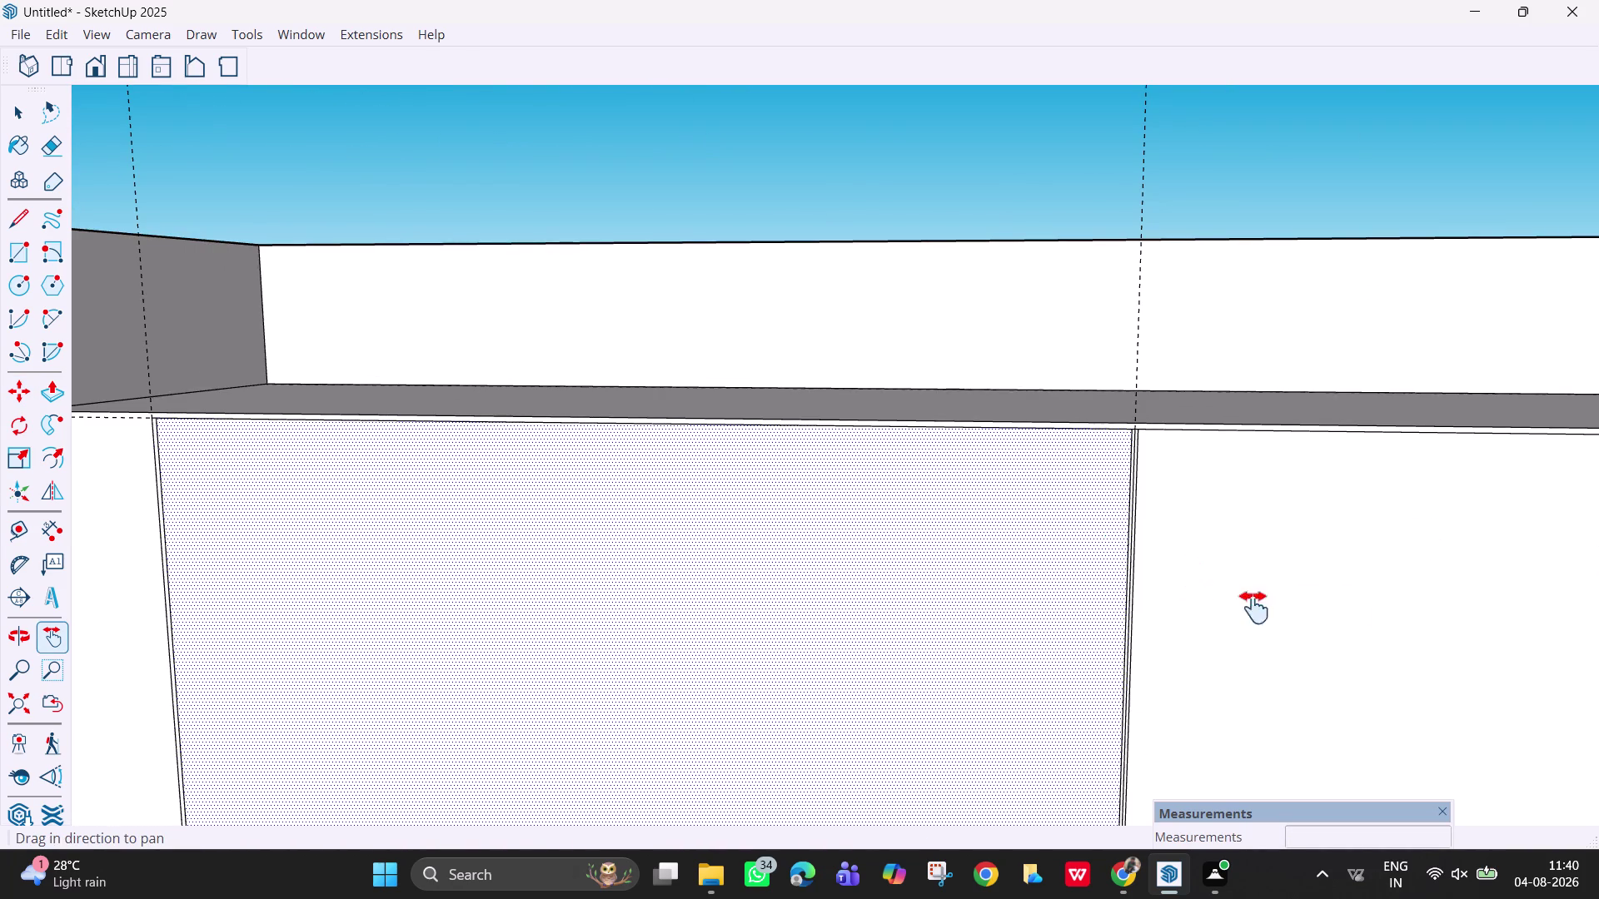
drag(1382, 603, 651, 561)
drag(1245, 563, 779, 507)
drag(1330, 507, 855, 502)
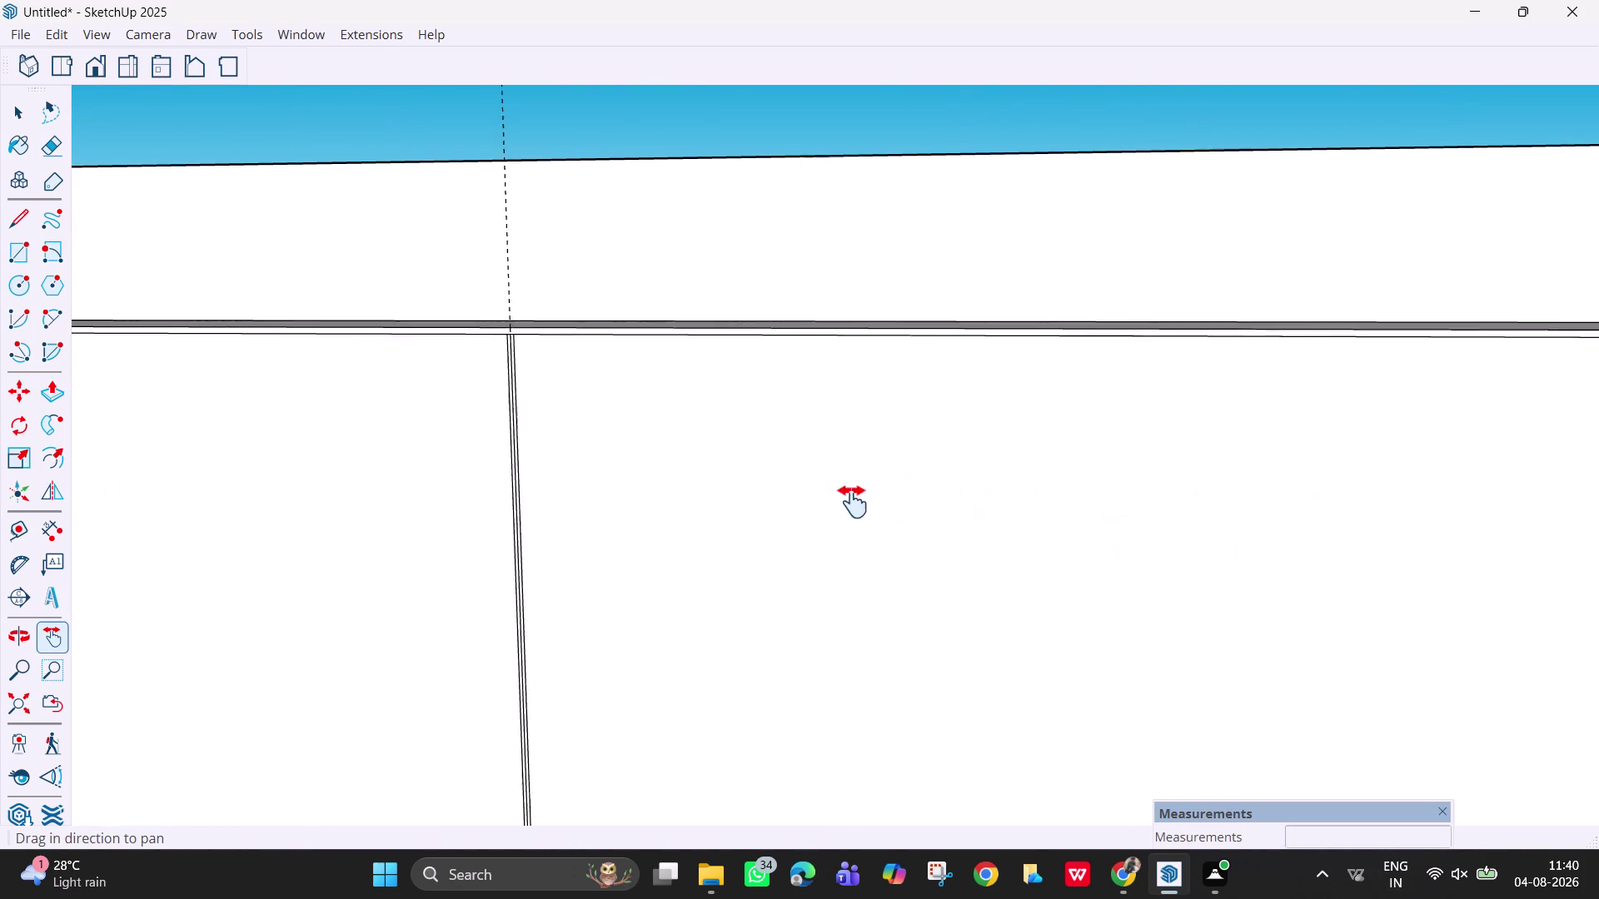
drag(856, 503, 825, 498)
drag(1257, 555, 728, 521)
drag(1499, 546, 1104, 536)
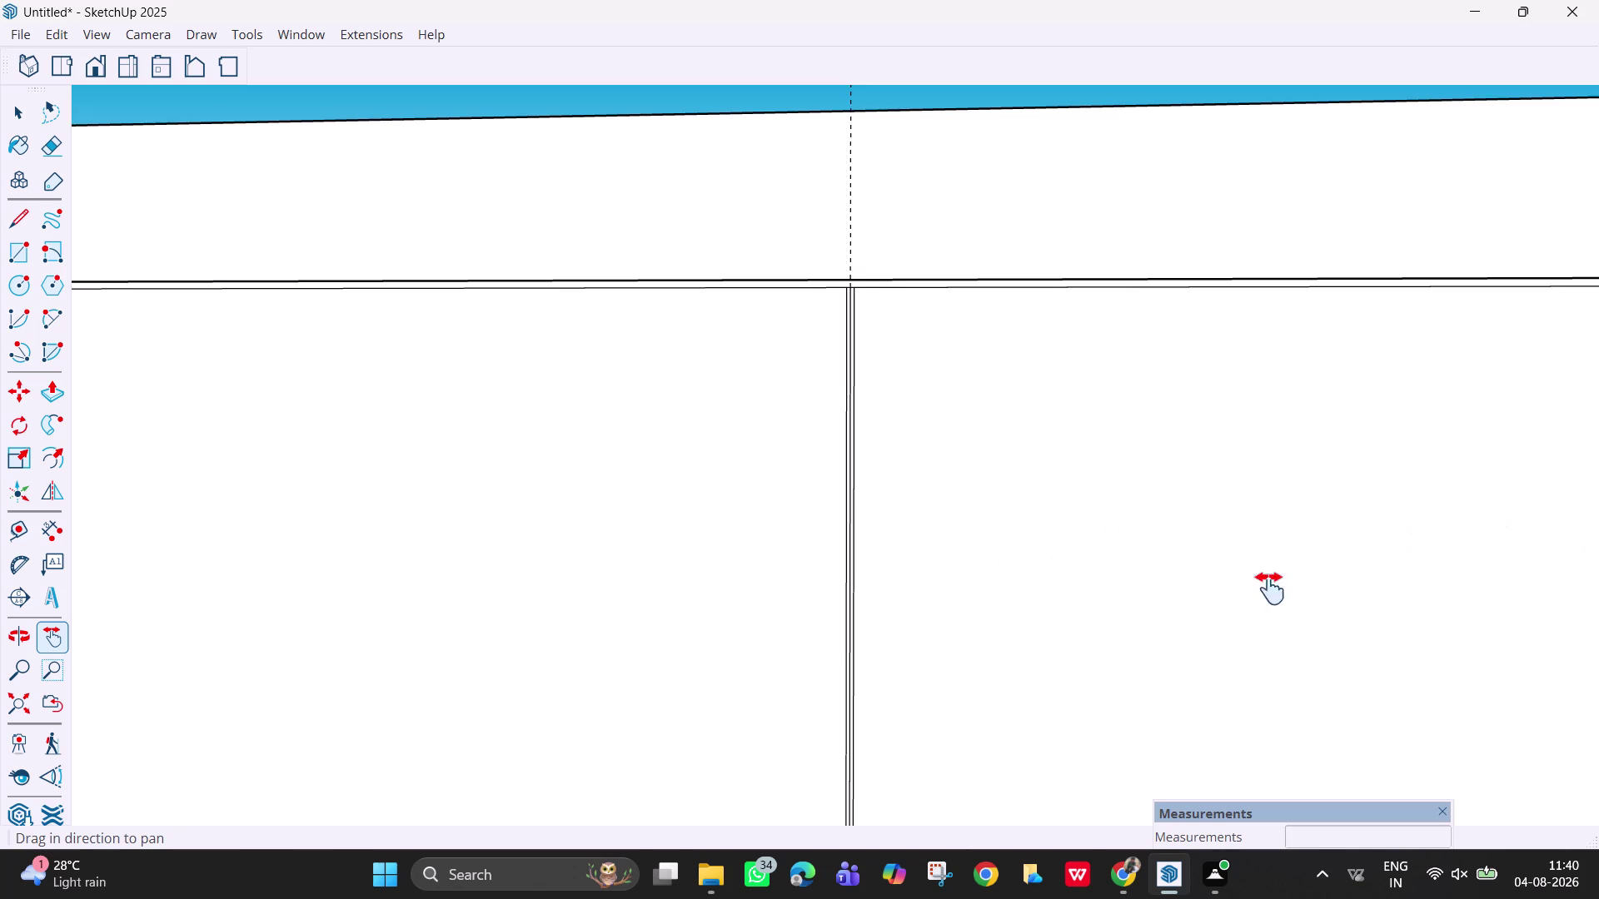
drag(1235, 580, 529, 564)
drag(1219, 605, 1178, 588)
drag(1153, 576, 1381, 230)
drag(1367, 656, 1598, 15)
drag(112, 838, 428, 477)
drag(701, 363, 876, 849)
drag(795, 431, 795, 838)
drag(885, 225, 879, 445)
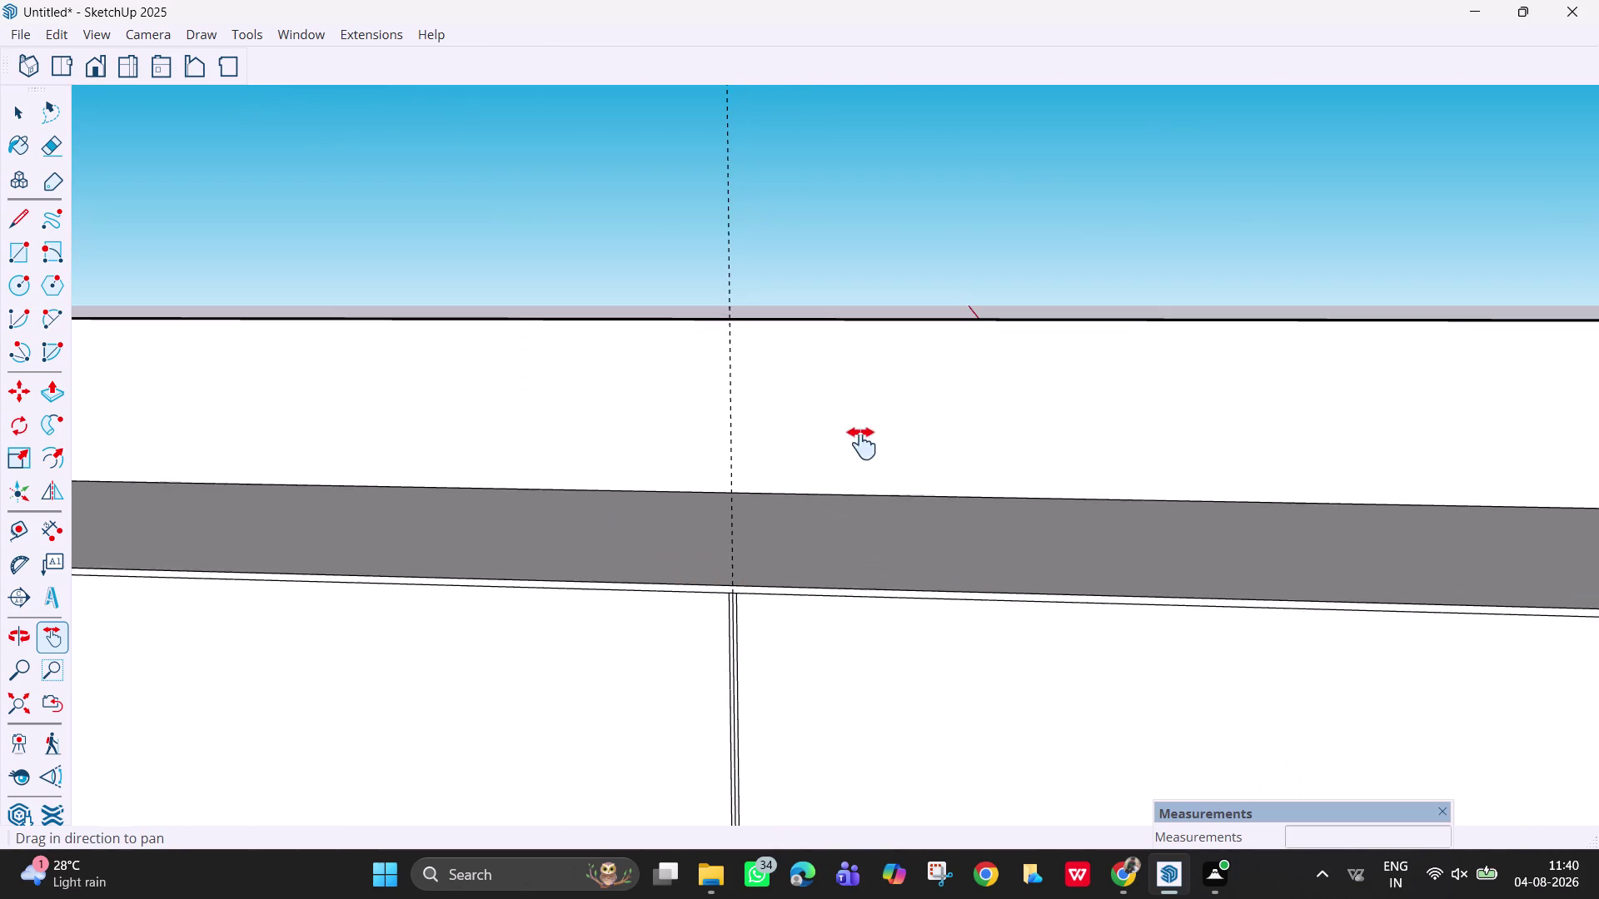
scroll(up, 3)
scroll(up, 3)
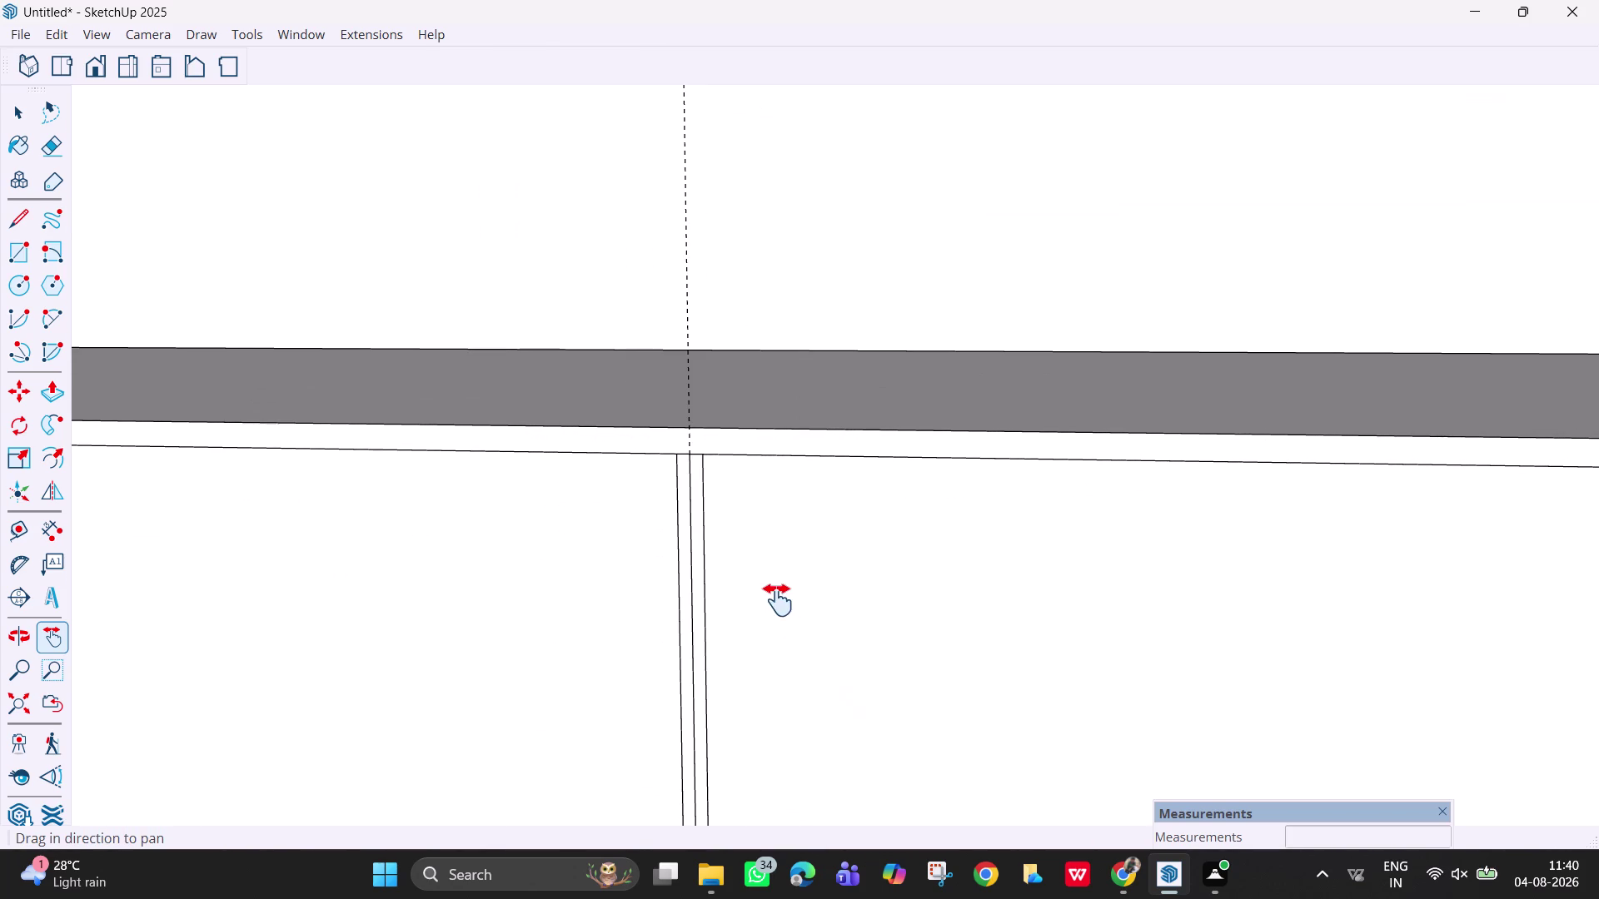
Erase the short stray edges at the first shutter joint.
key(e)
click(698, 442)
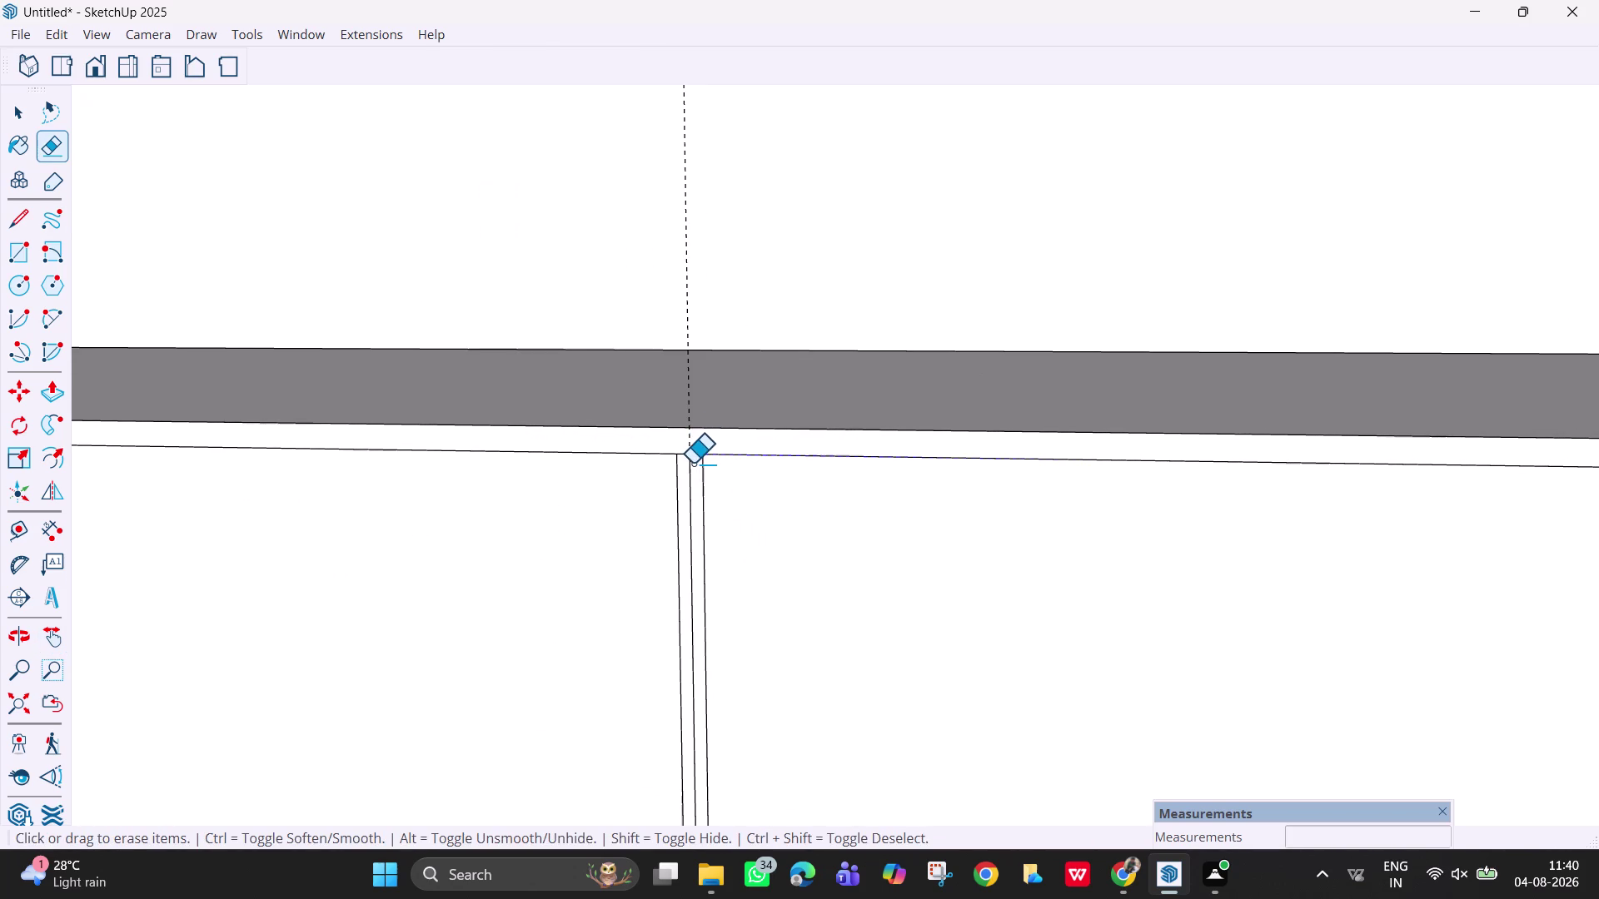
key(Escape)
drag(699, 445, 698, 446)
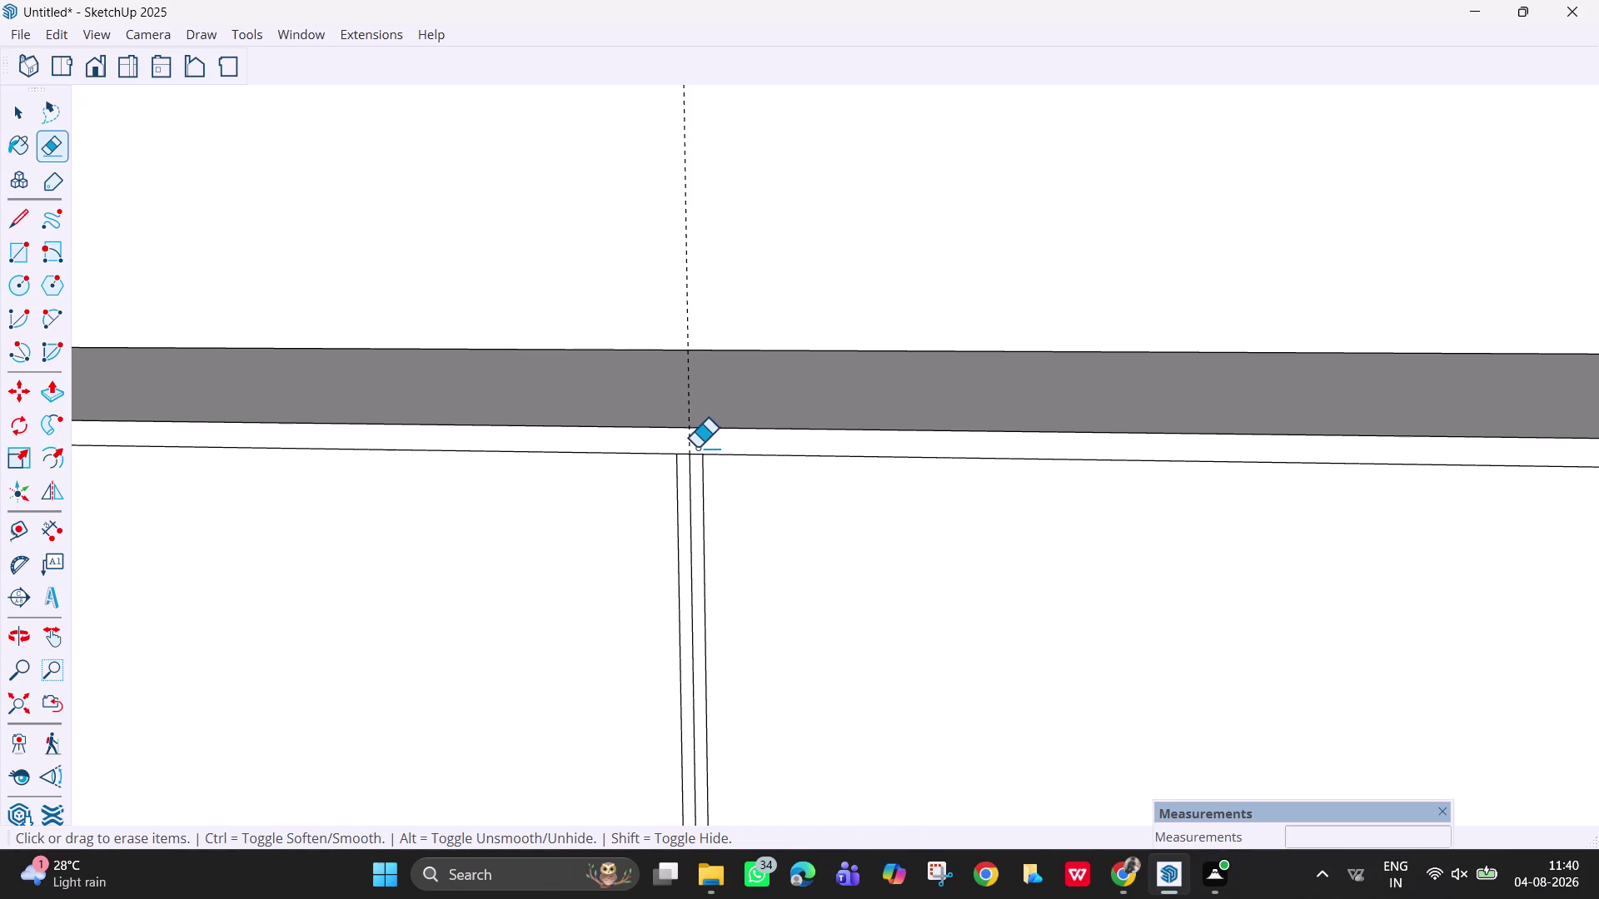
drag(698, 446, 687, 464)
scroll(down, 3)
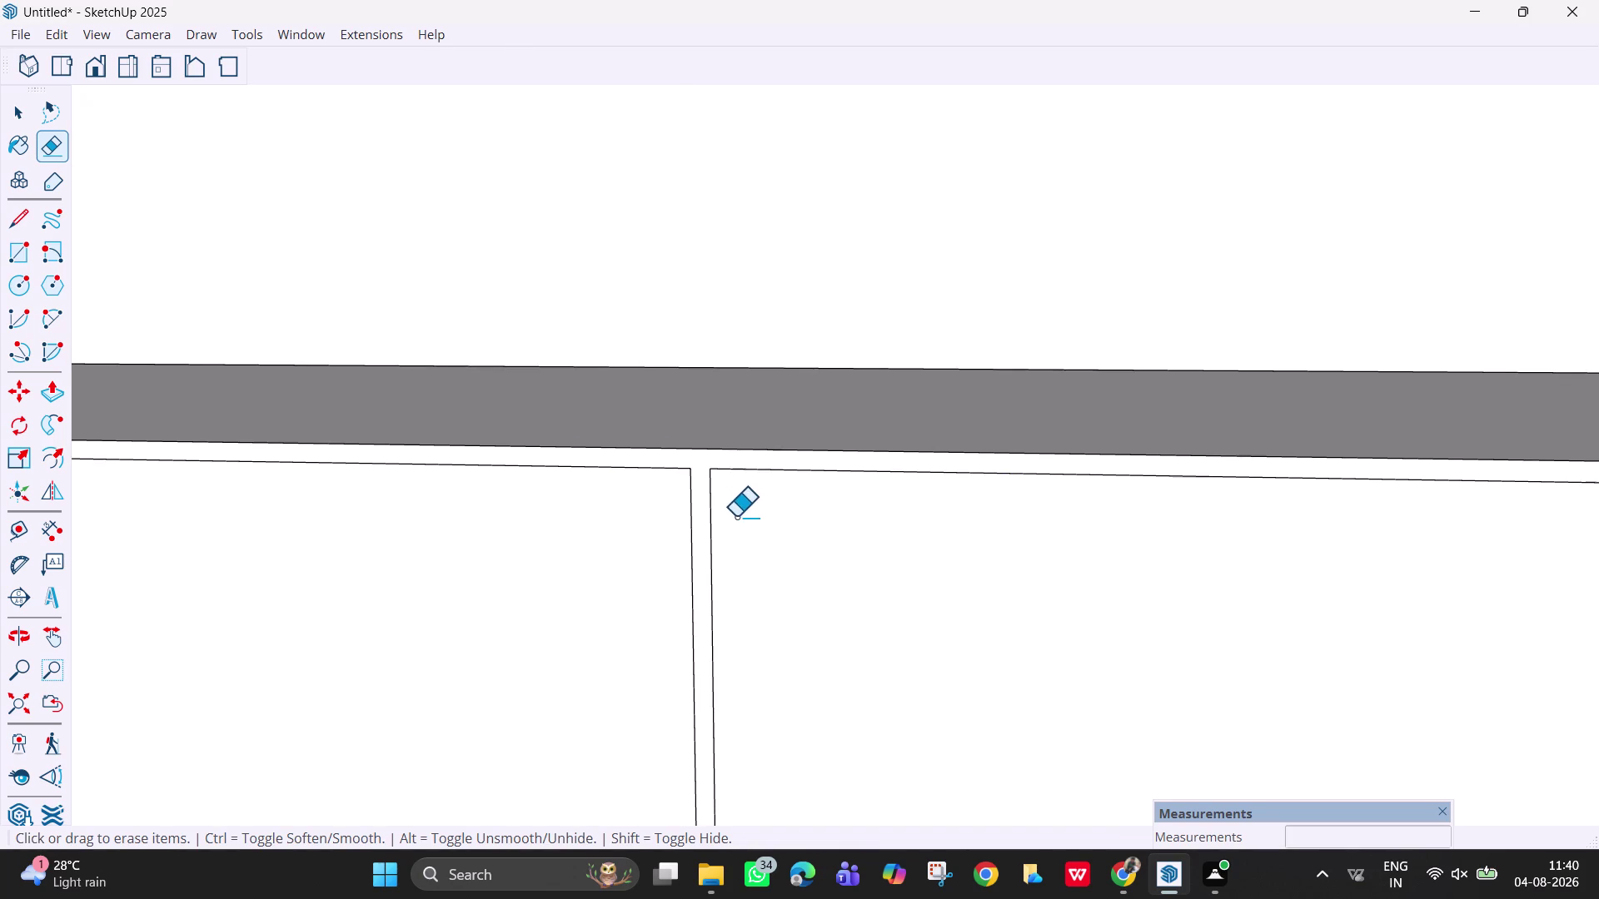
scroll(down, 3)
Erase the stray edge at the wardrobe's top right corner.
key(h)
drag(1042, 672, 644, 529)
drag(1117, 565, 1074, 554)
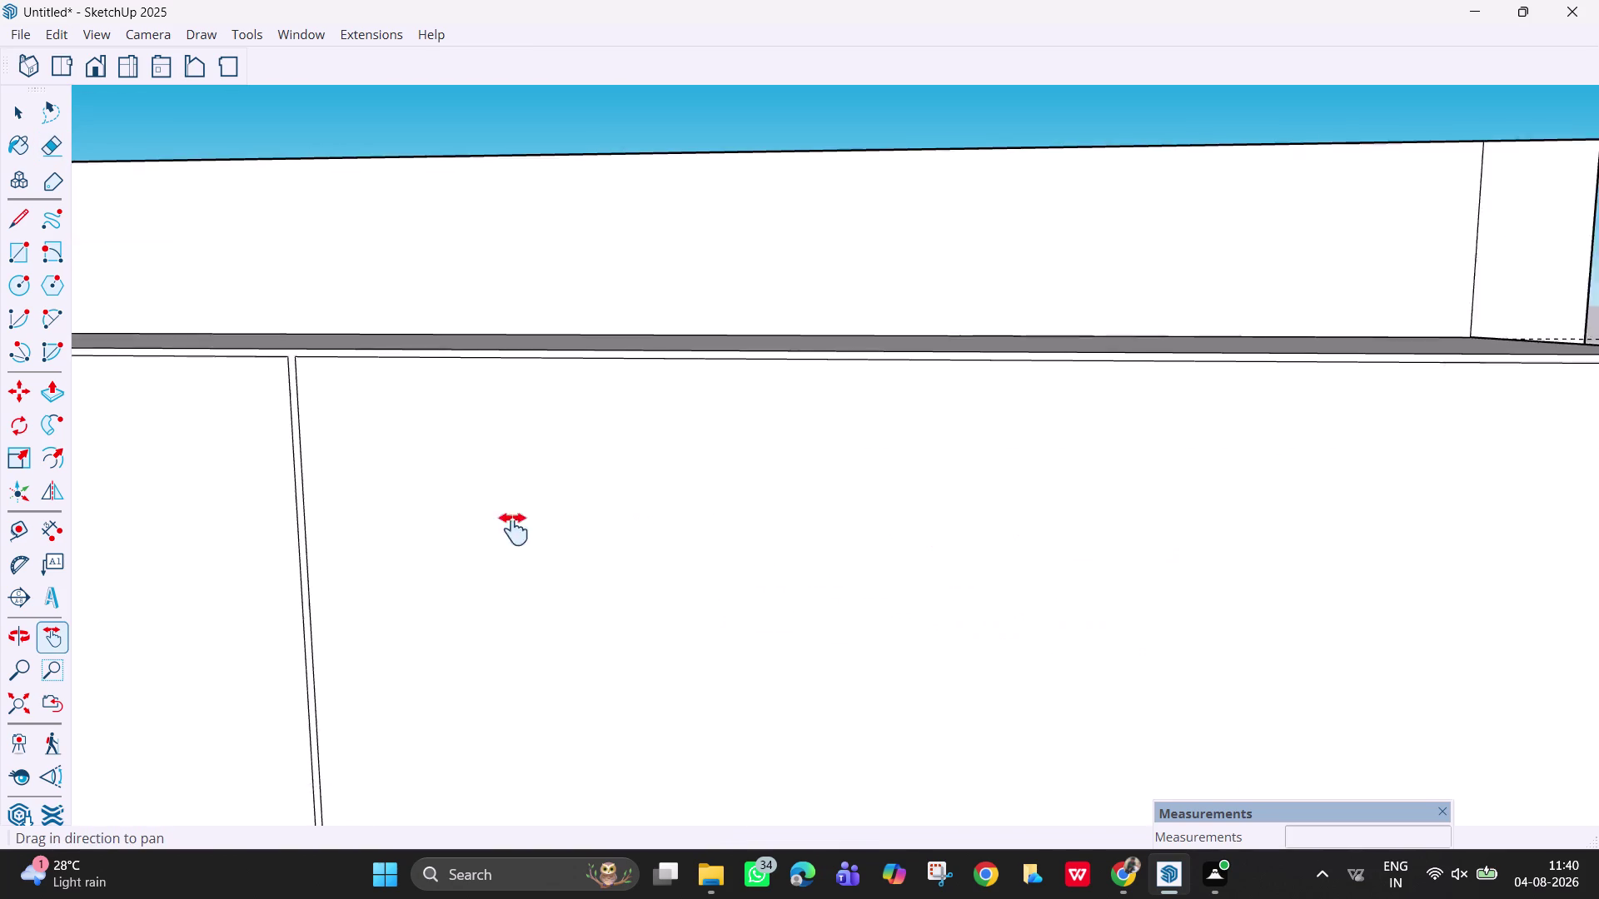
drag(1074, 554, 438, 535)
scroll(up, 3)
scroll(up, 3)
key(e)
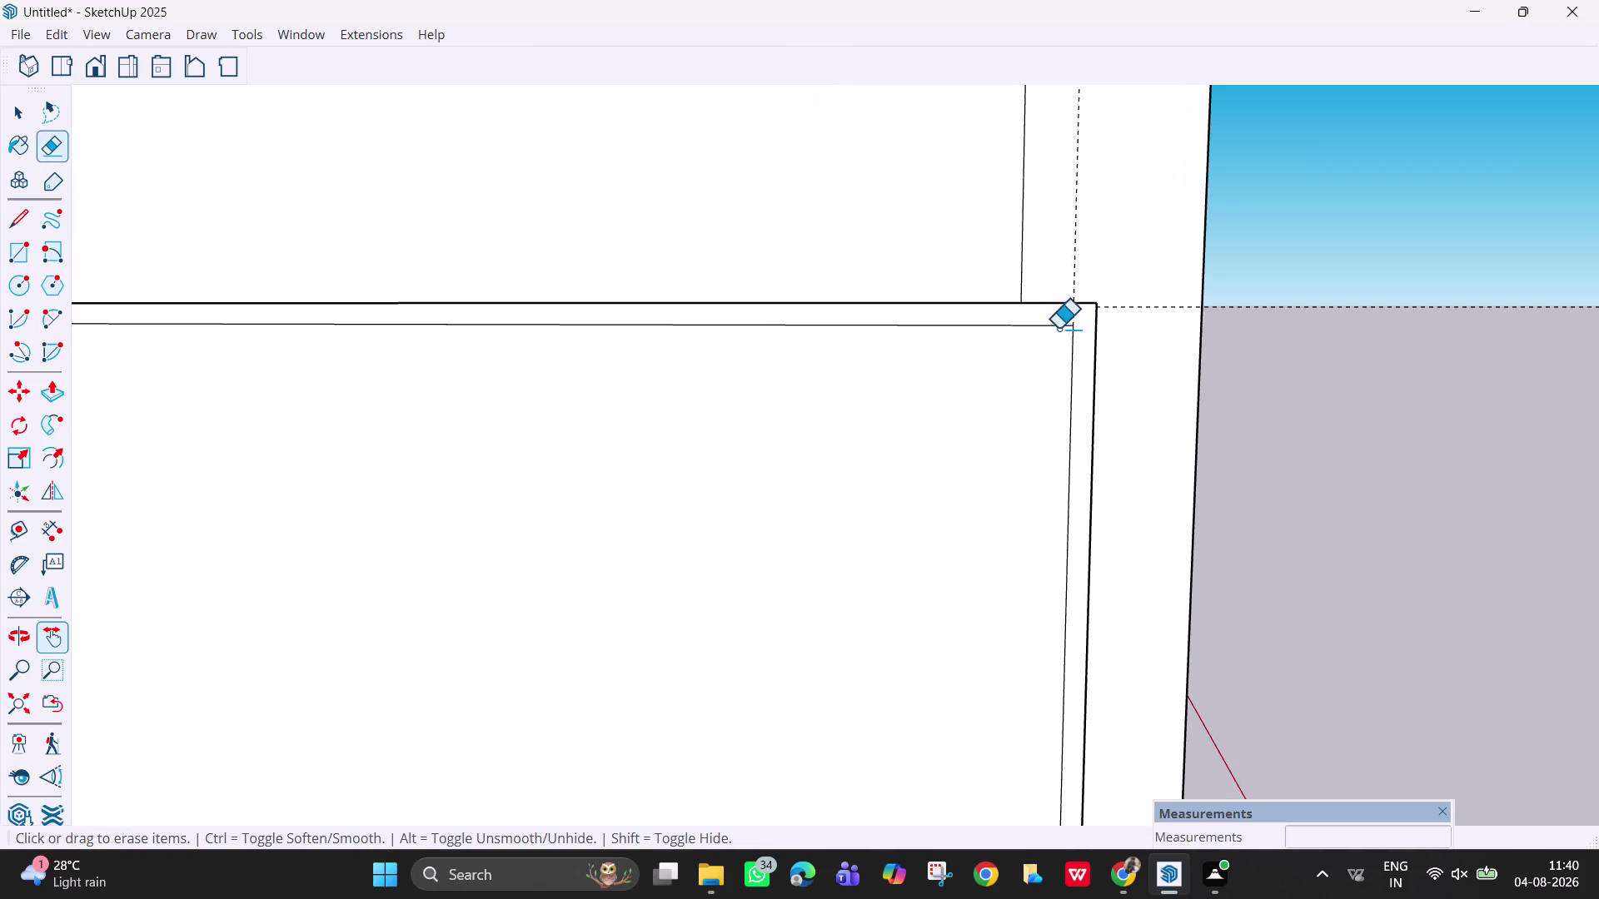
click(1076, 307)
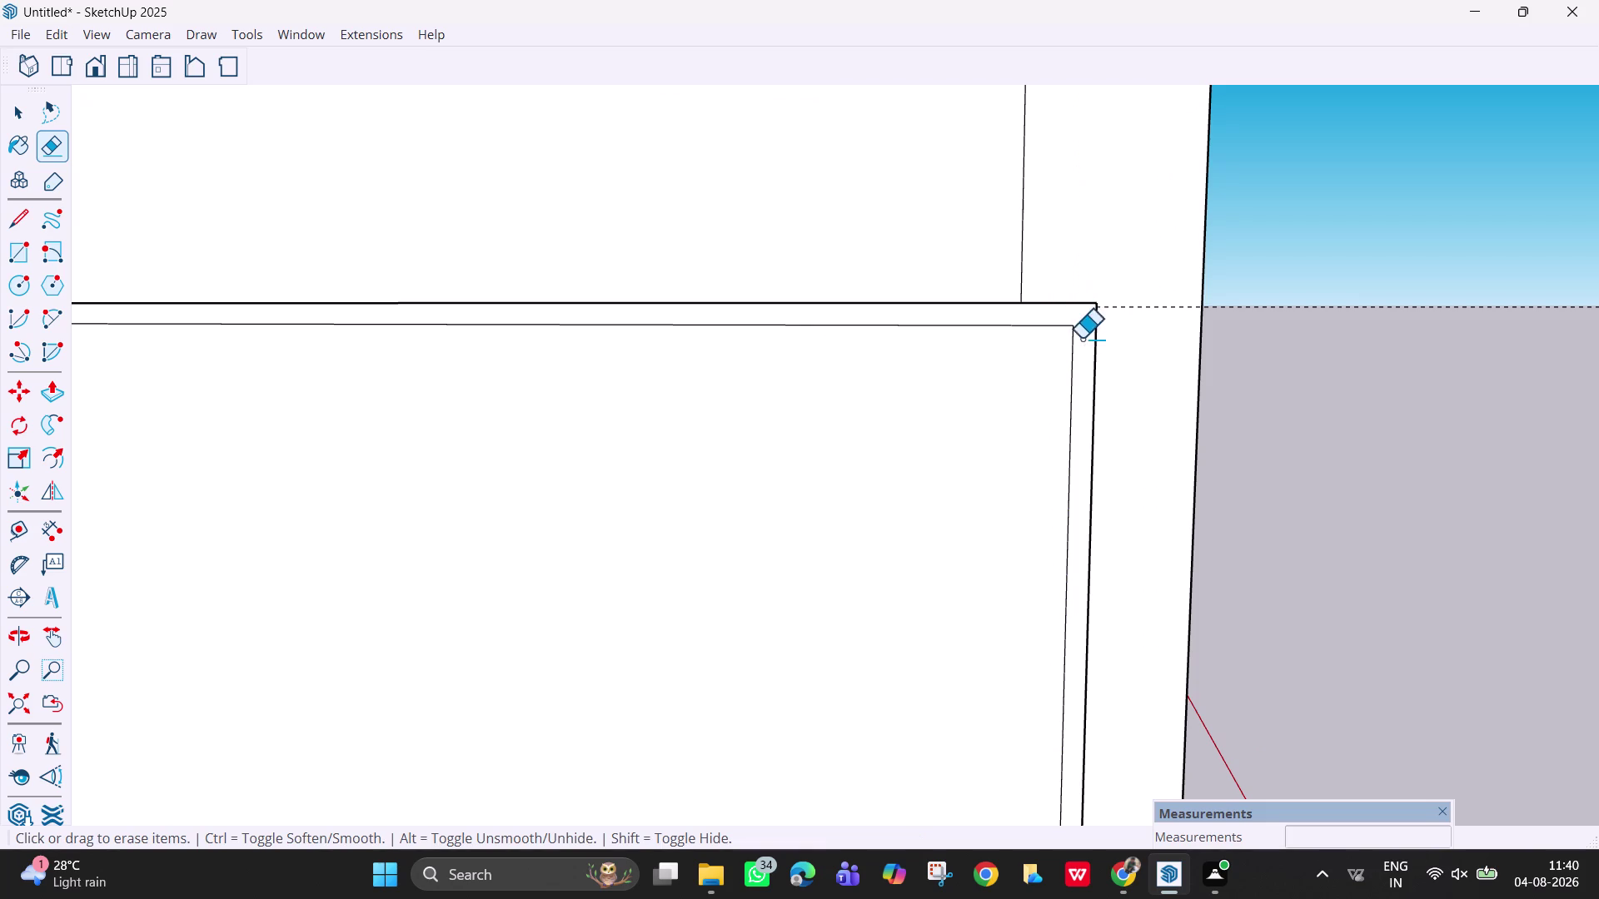
Erase the stray edge at the wardrobe's bottom right corner.
scroll(down, 3)
scroll(down, 3)
key(h)
drag(1032, 712, 1037, 152)
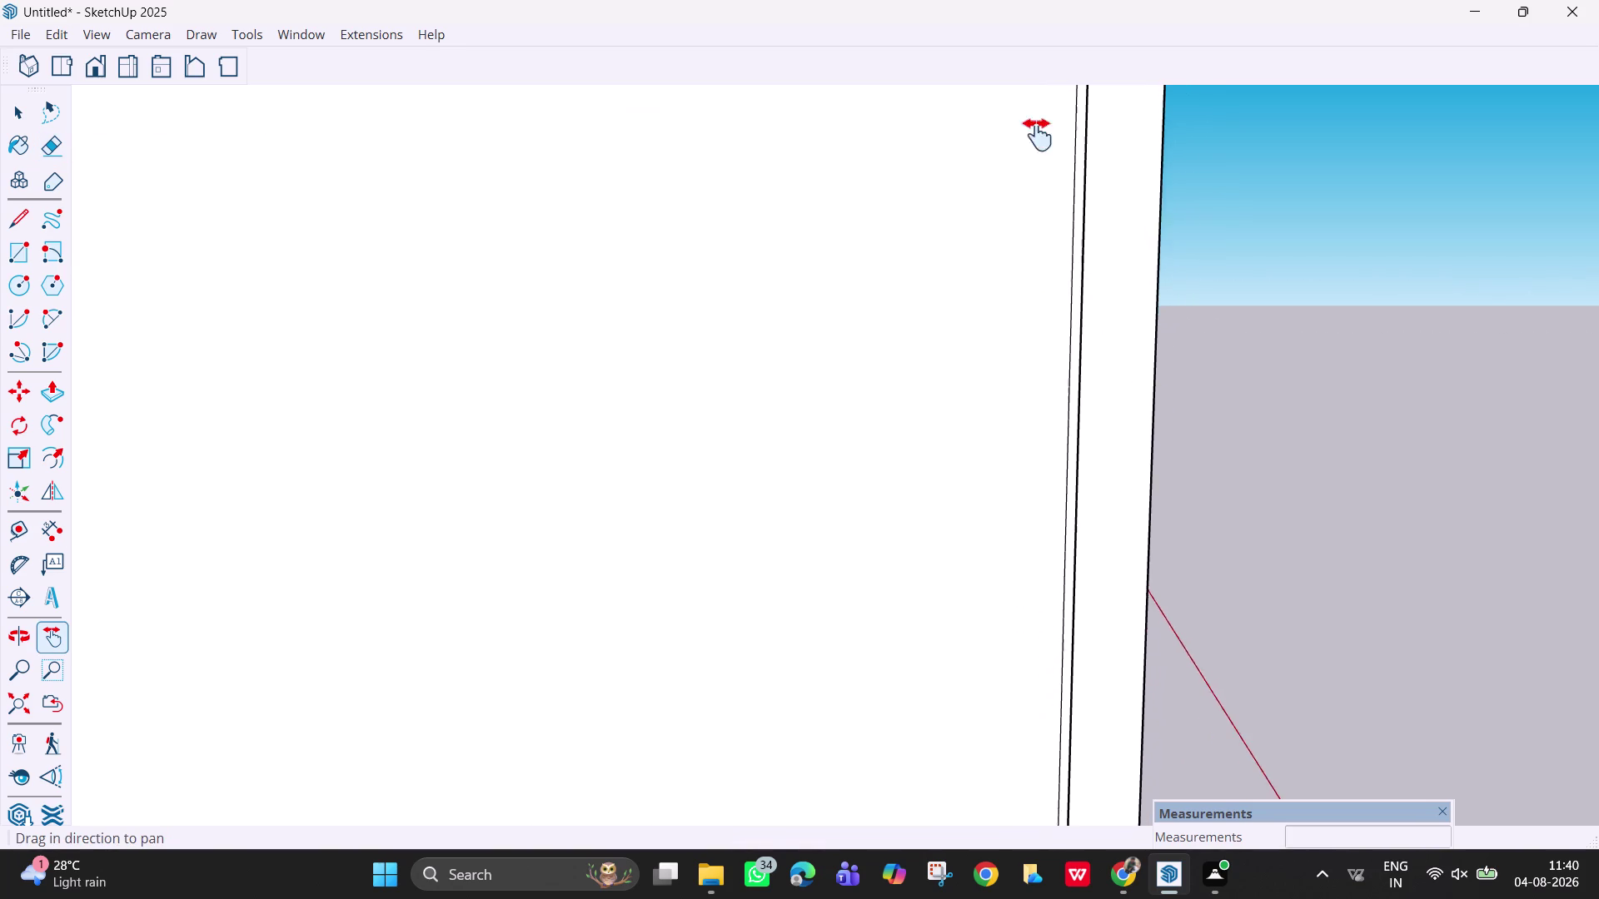
drag(1037, 152, 1037, 135)
drag(1123, 631, 1091, 135)
scroll(down, 3)
scroll(down, 3)
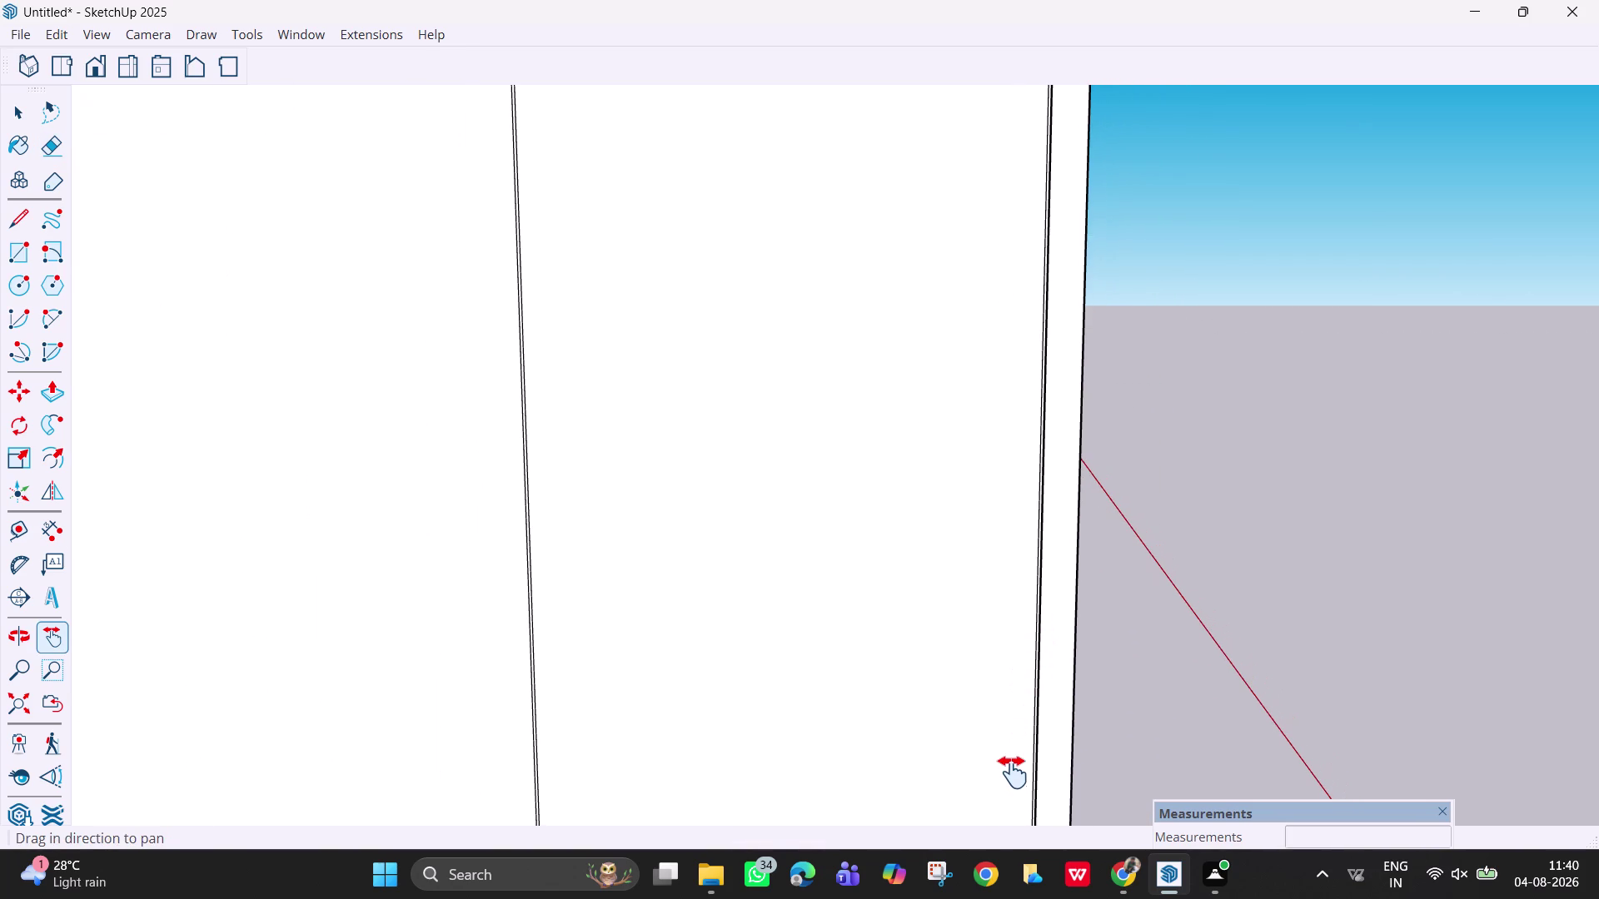
drag(1016, 775, 1041, 88)
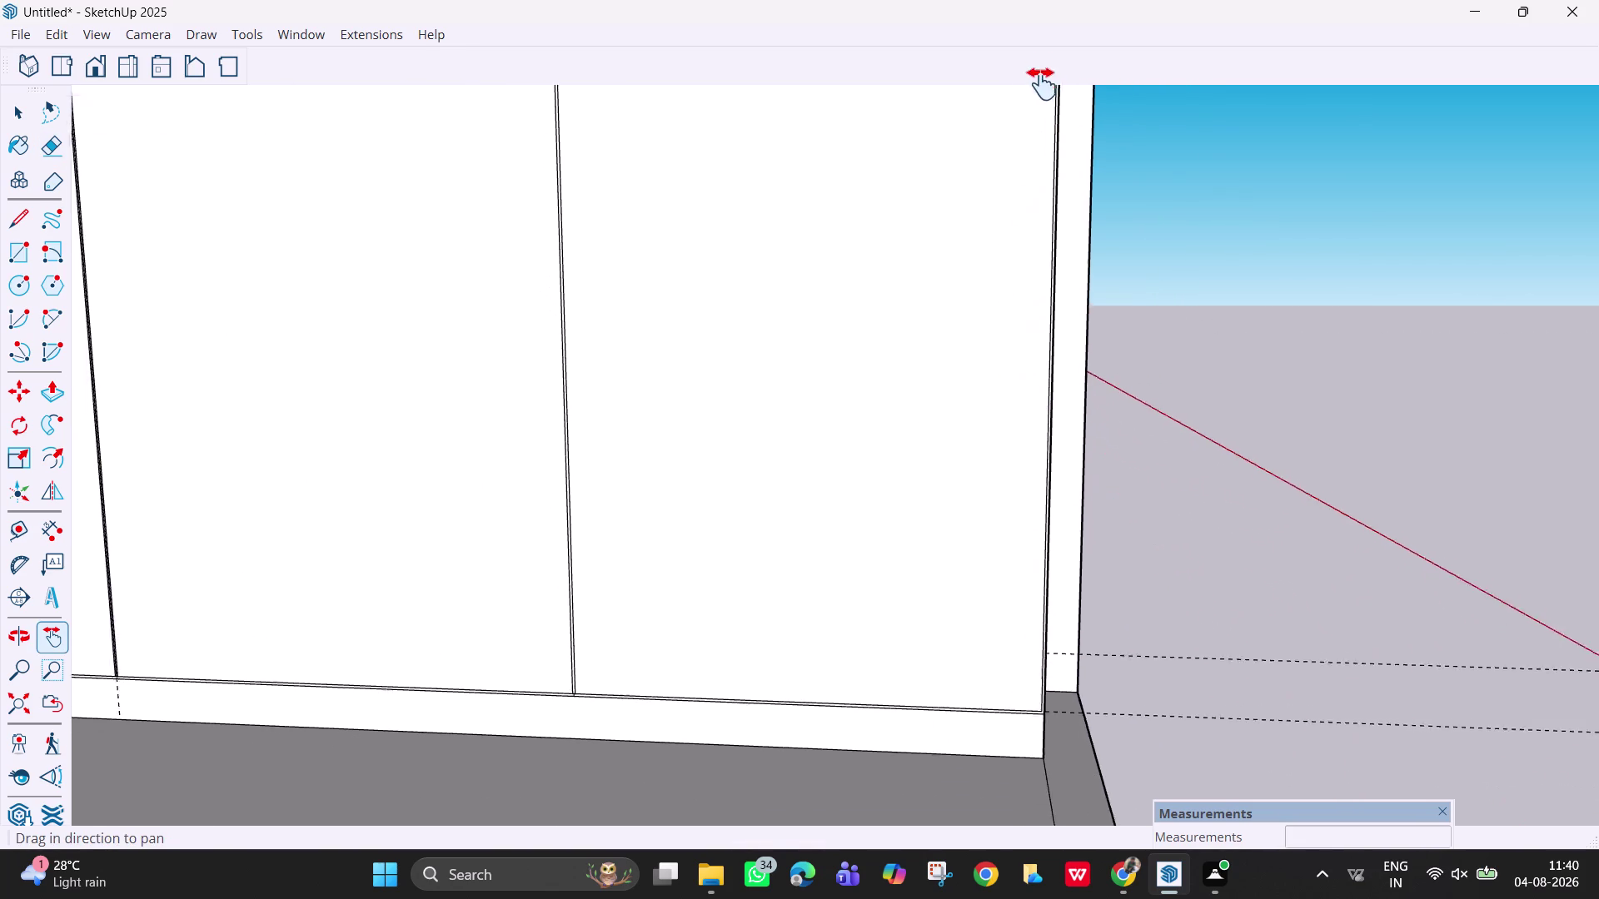
drag(1041, 88, 1043, 72)
scroll(up, 3)
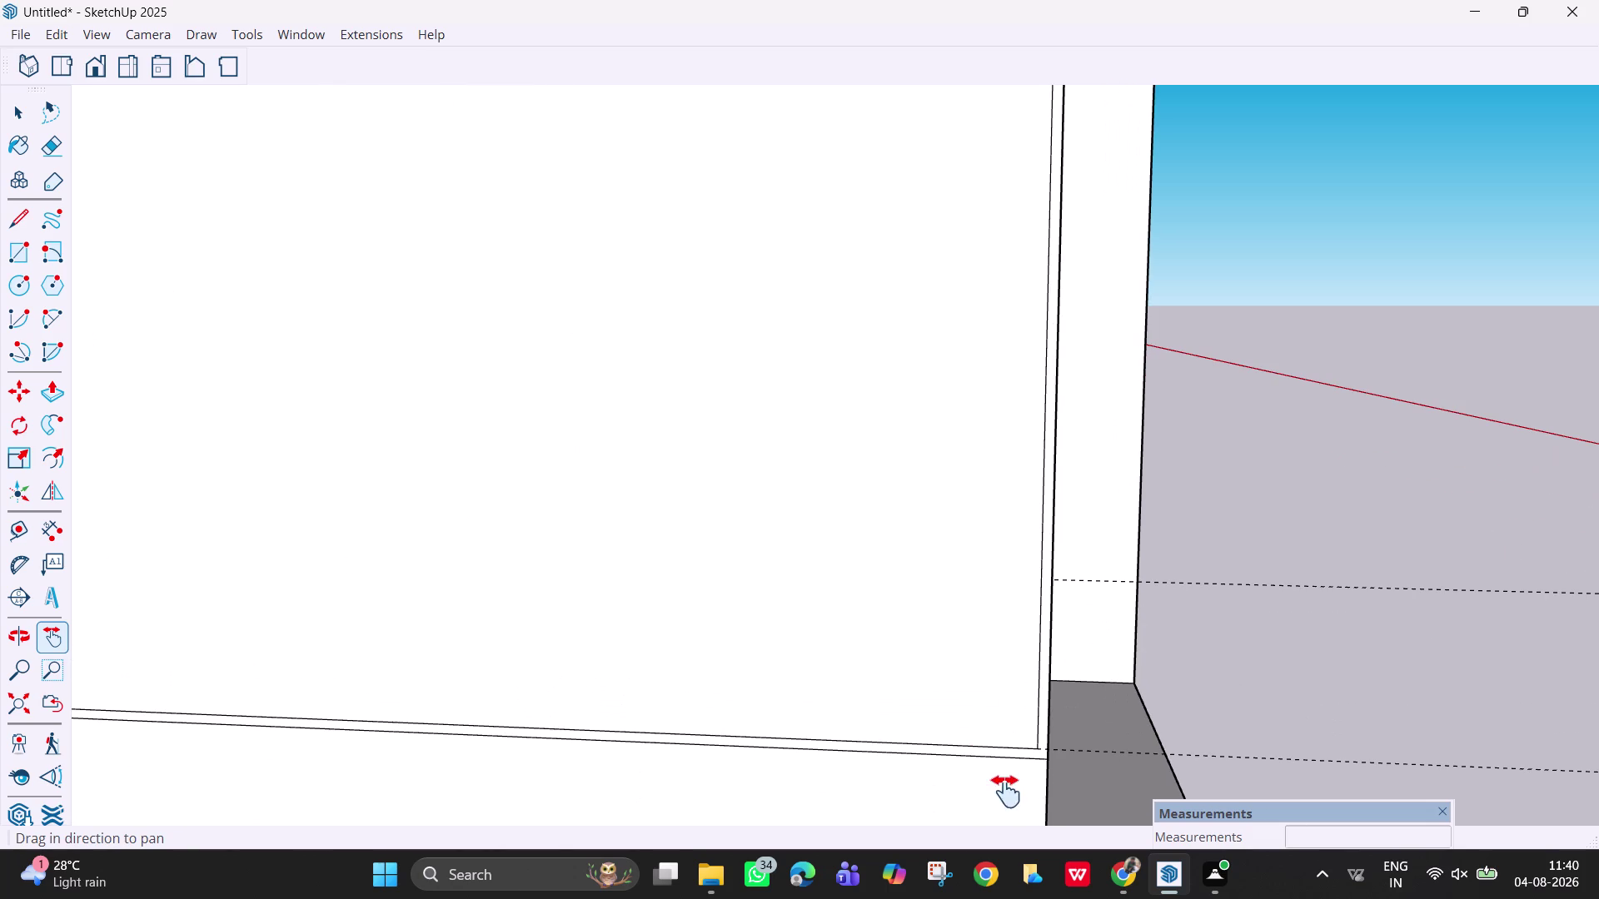
key(e)
scroll(up, 3)
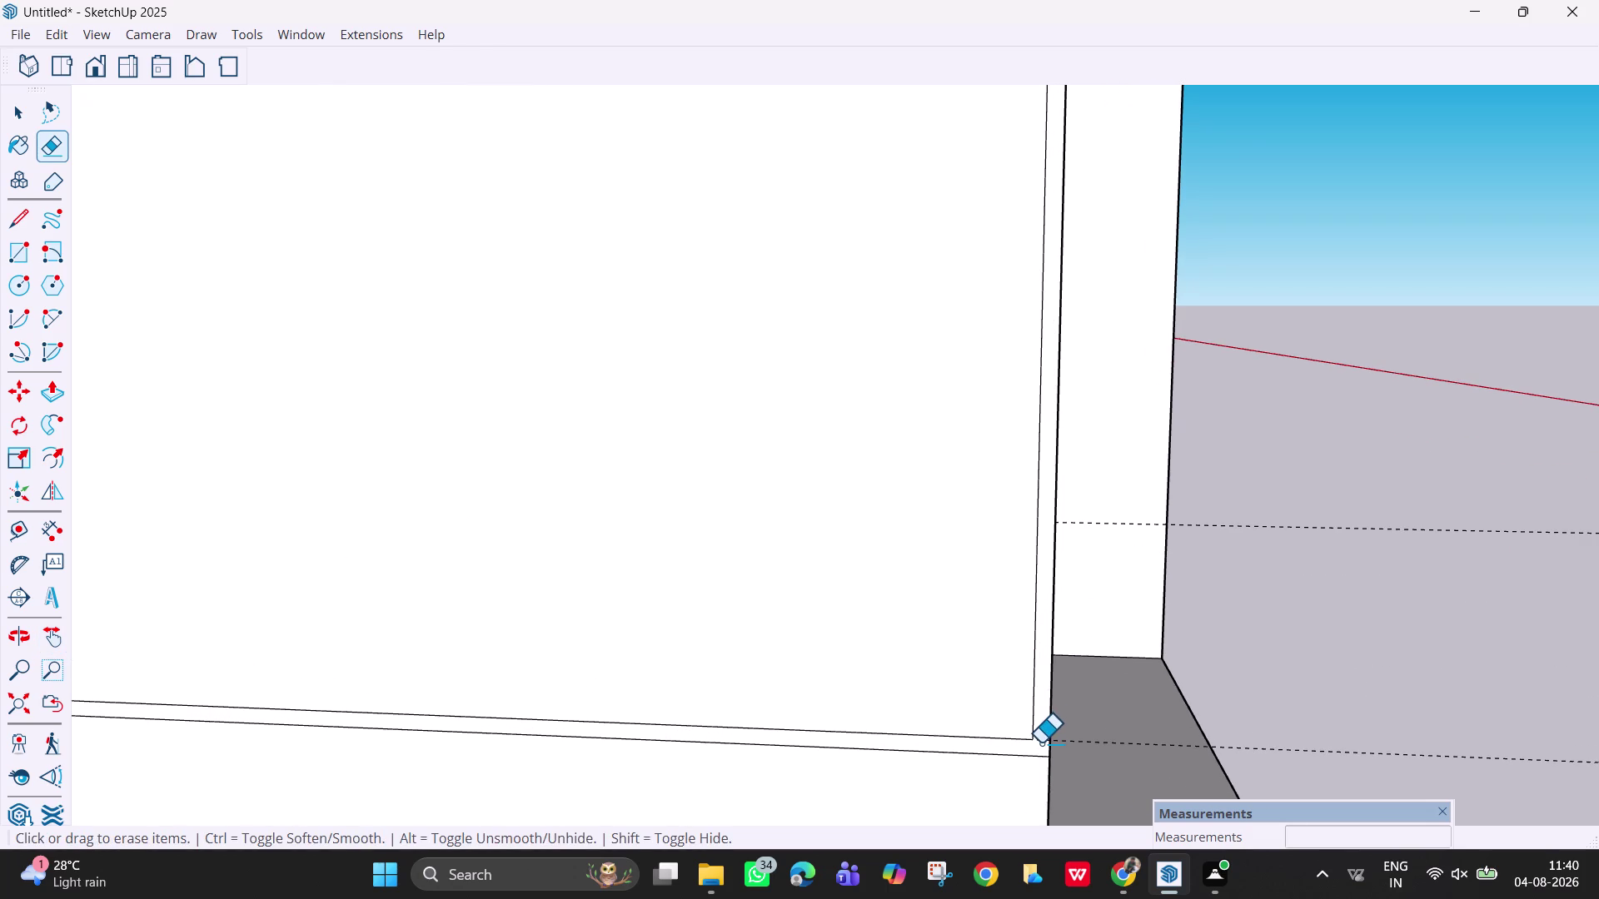
click(1041, 741)
click(1557, 635)
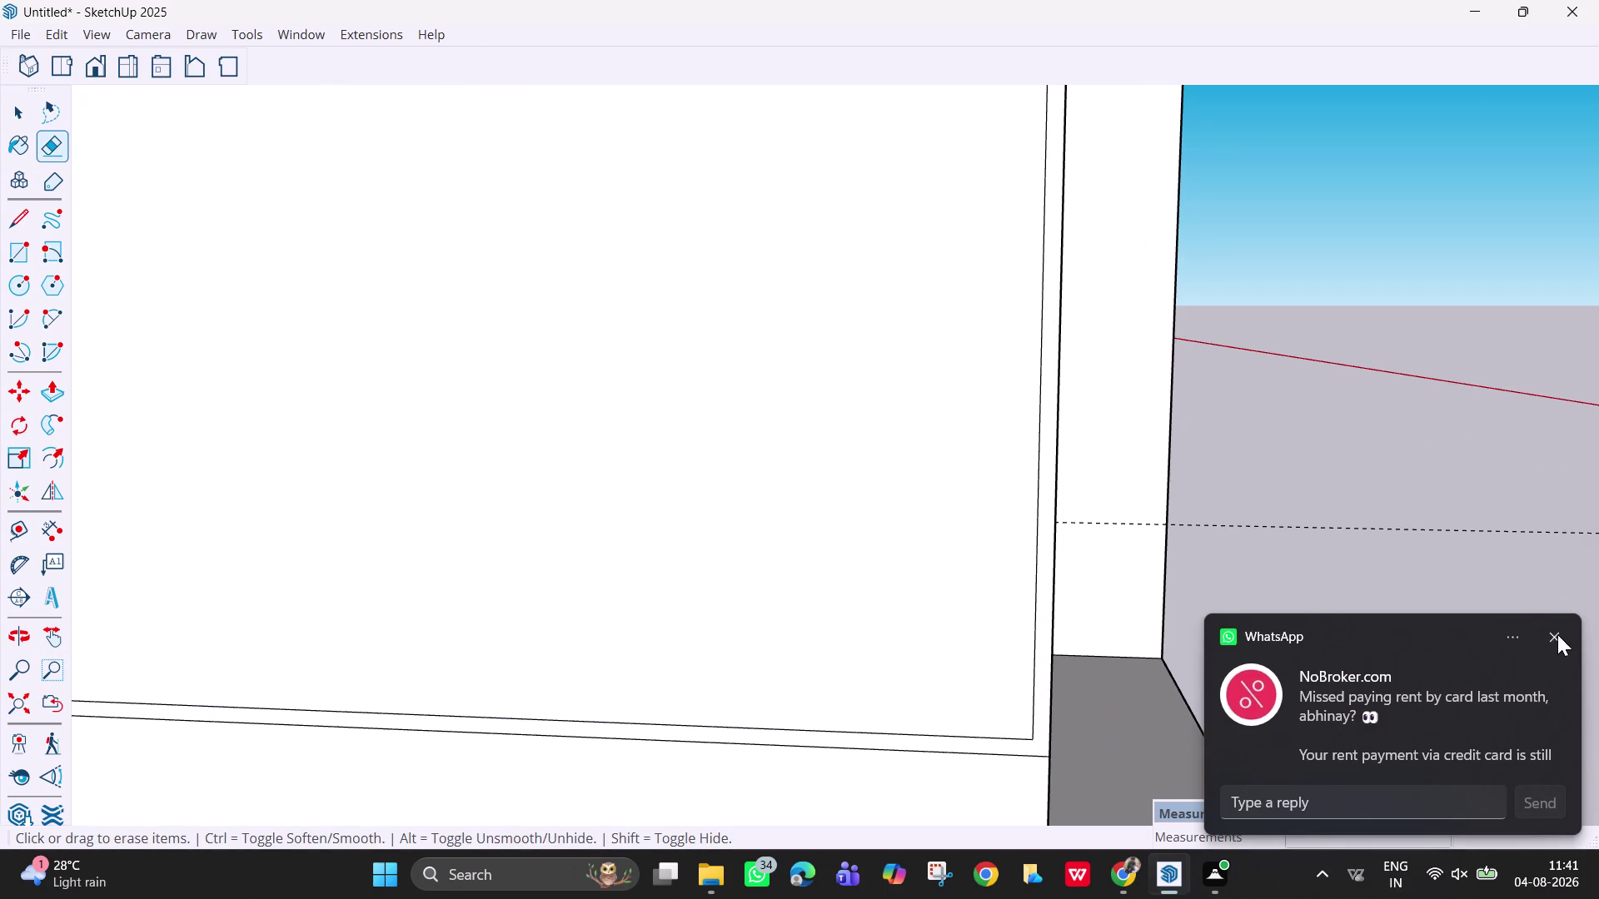
Erase the stray edges at the shutter joints along the wardrobe base.
scroll(down, 3)
key(h)
drag(599, 683, 1598, 767)
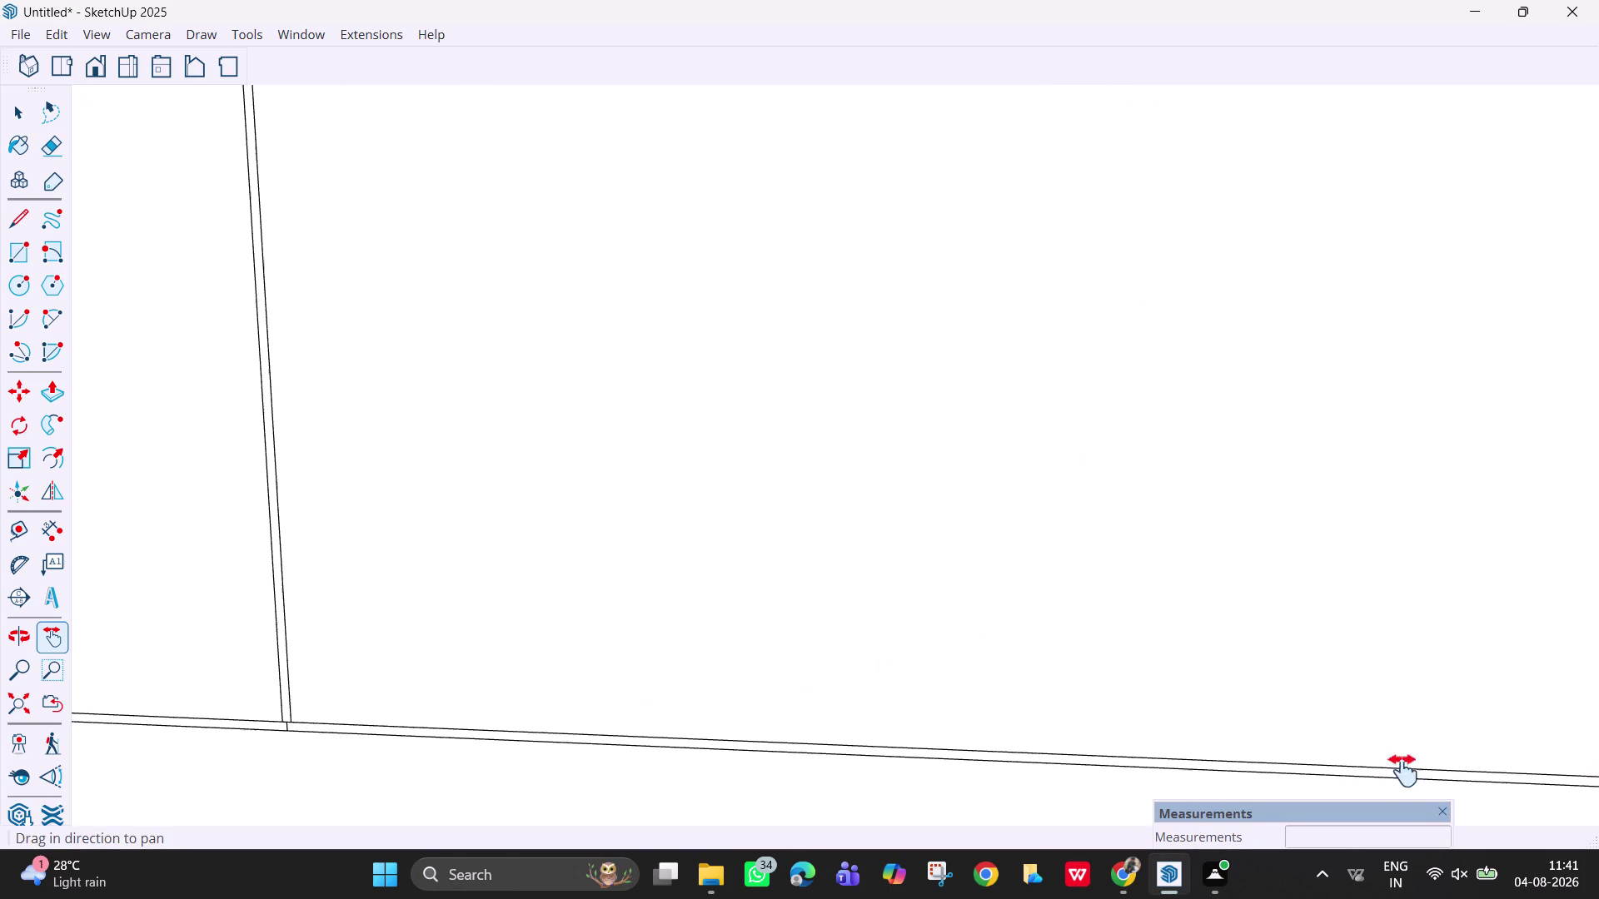
drag(265, 698, 568, 736)
scroll(up, 3)
scroll(up, 3)
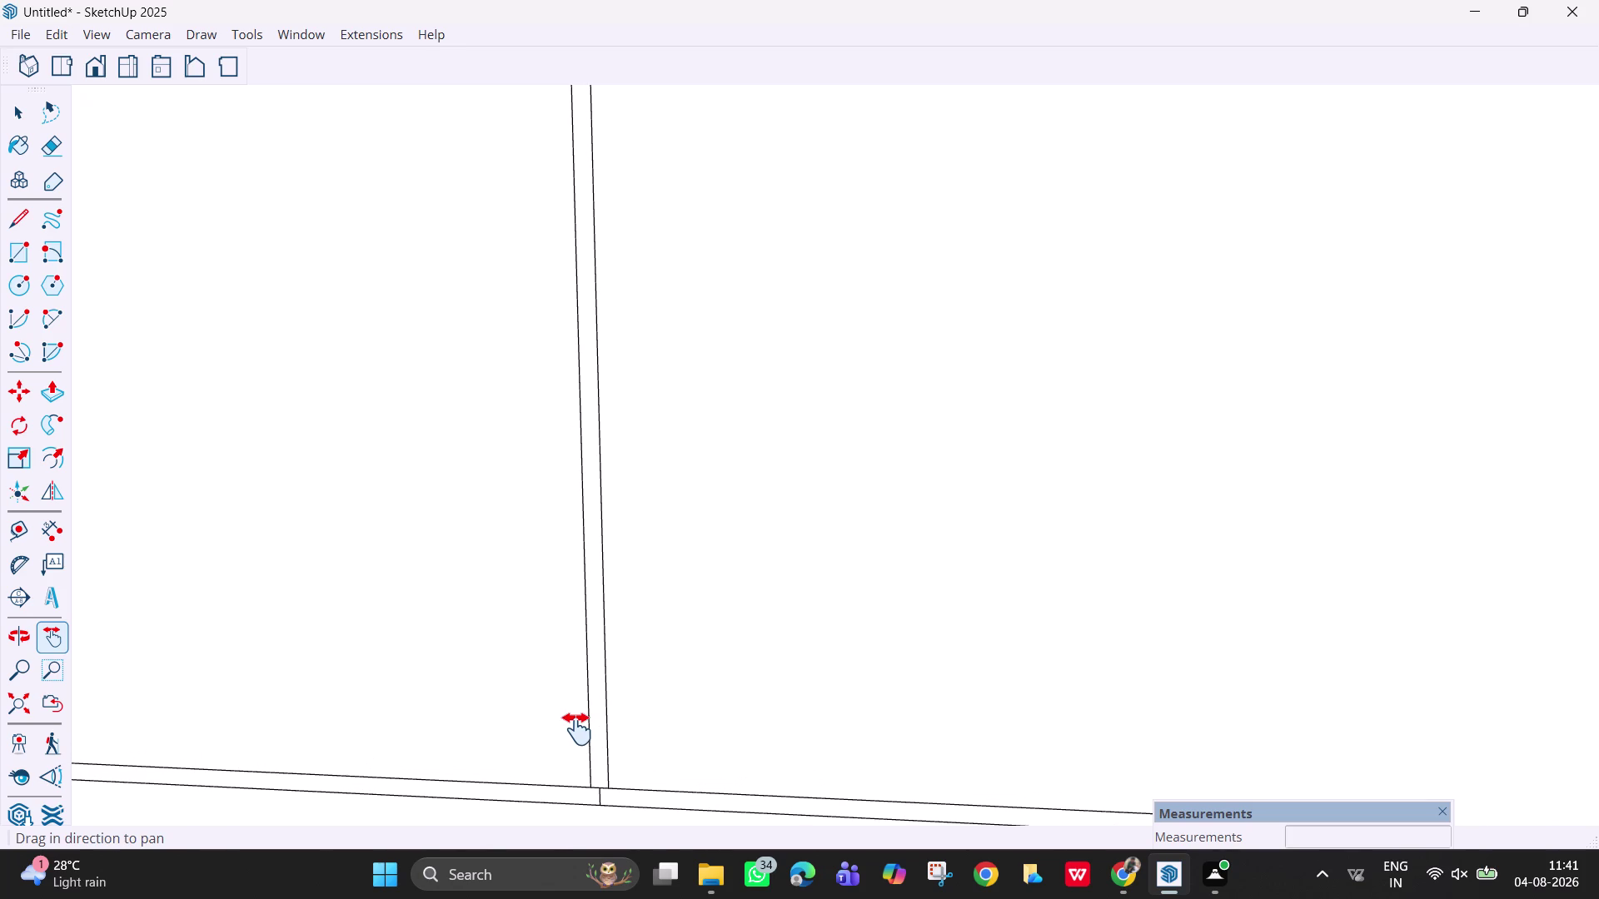
key(e)
click(598, 789)
scroll(down, 3)
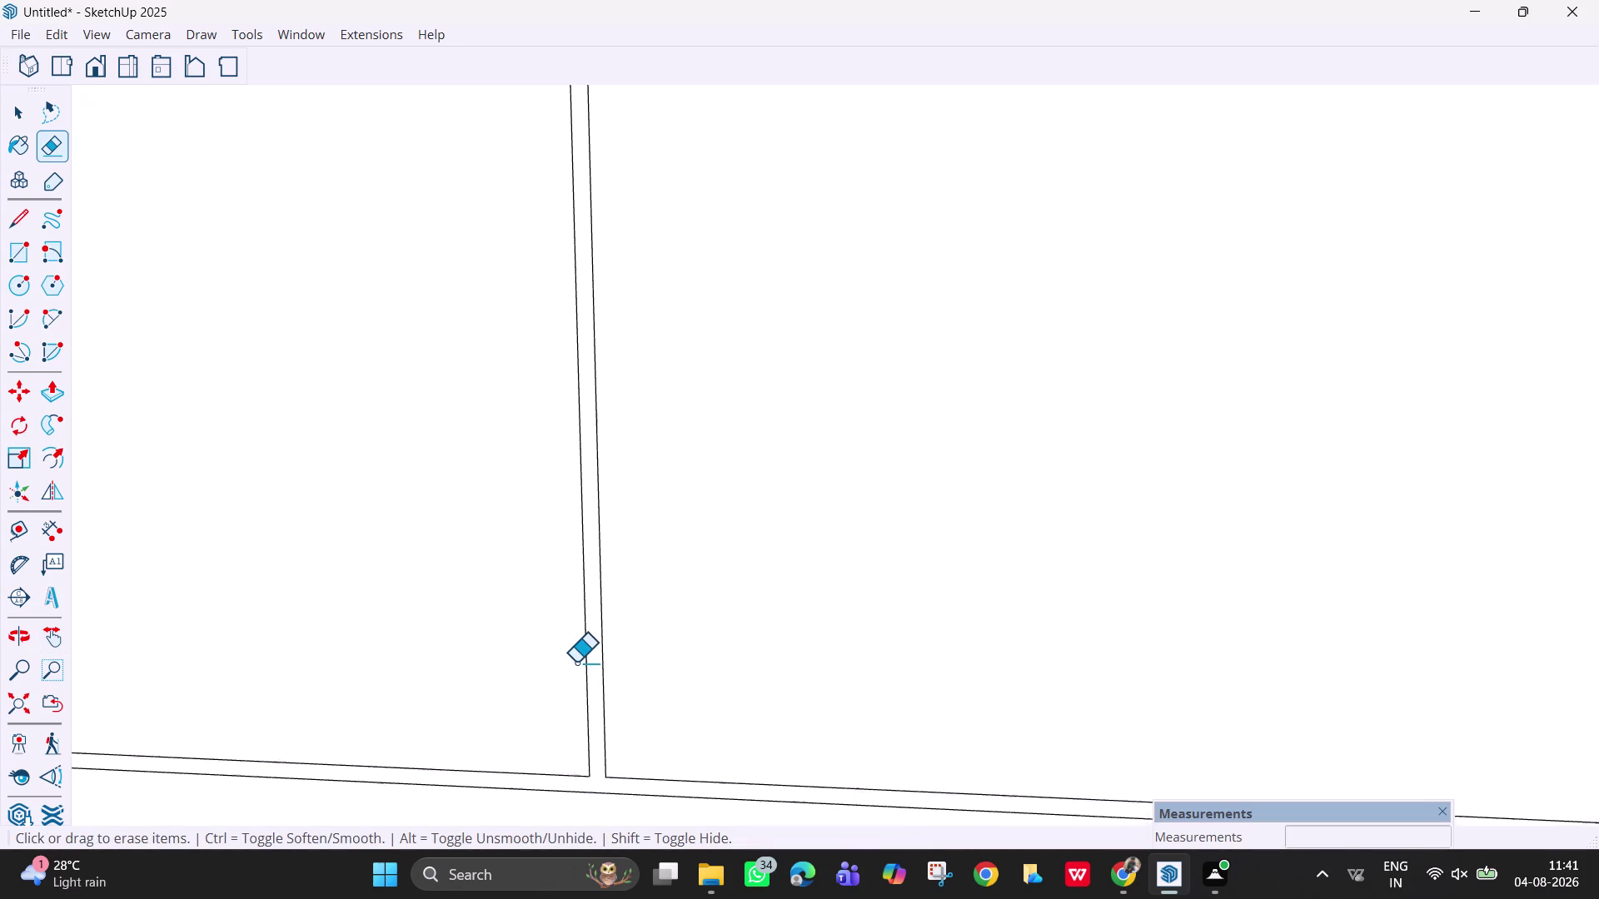
scroll(down, 3)
key(h)
drag(450, 654, 894, 671)
drag(118, 734, 127, 733)
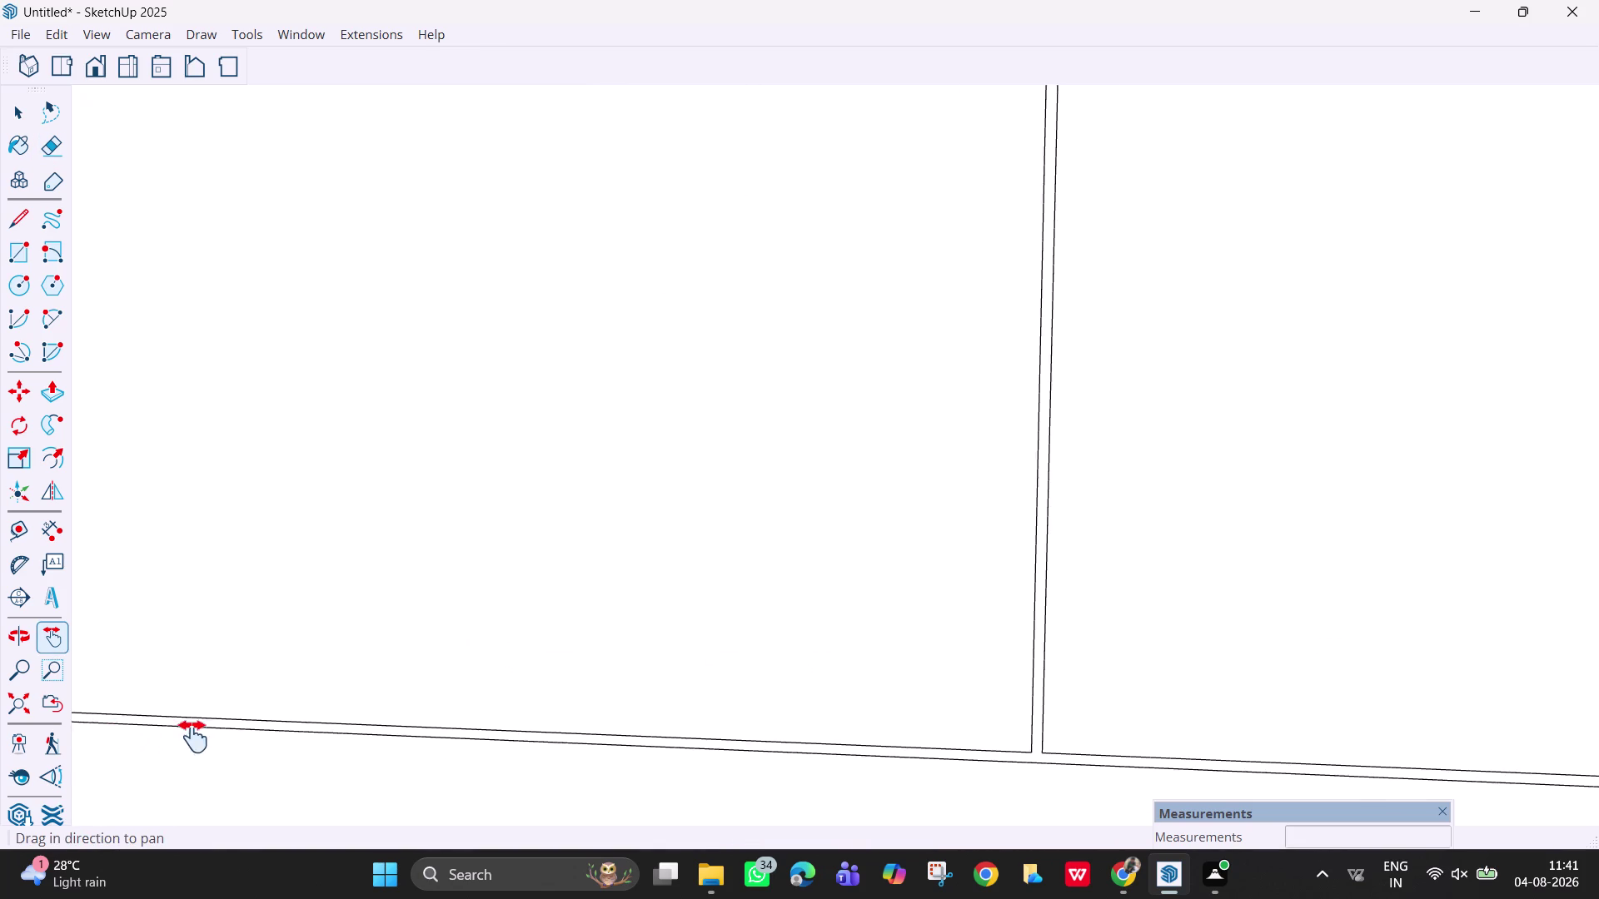
drag(126, 734, 1413, 658)
scroll(up, 3)
key(e)
scroll(up, 3)
click(540, 612)
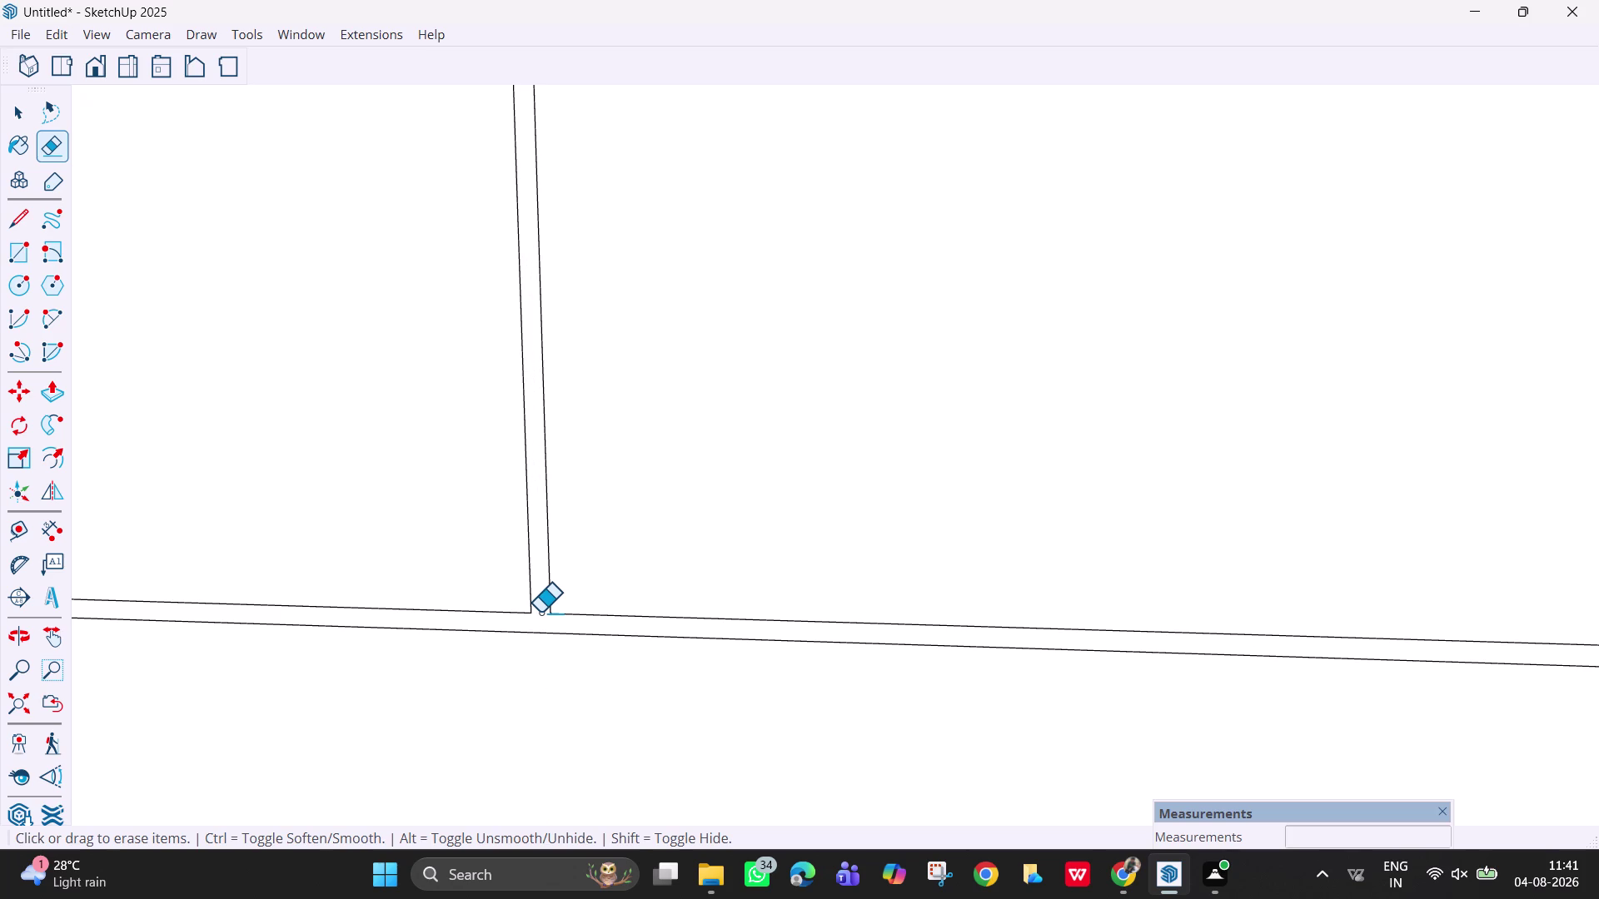
scroll(down, 3)
key(h)
drag(431, 570, 1595, 576)
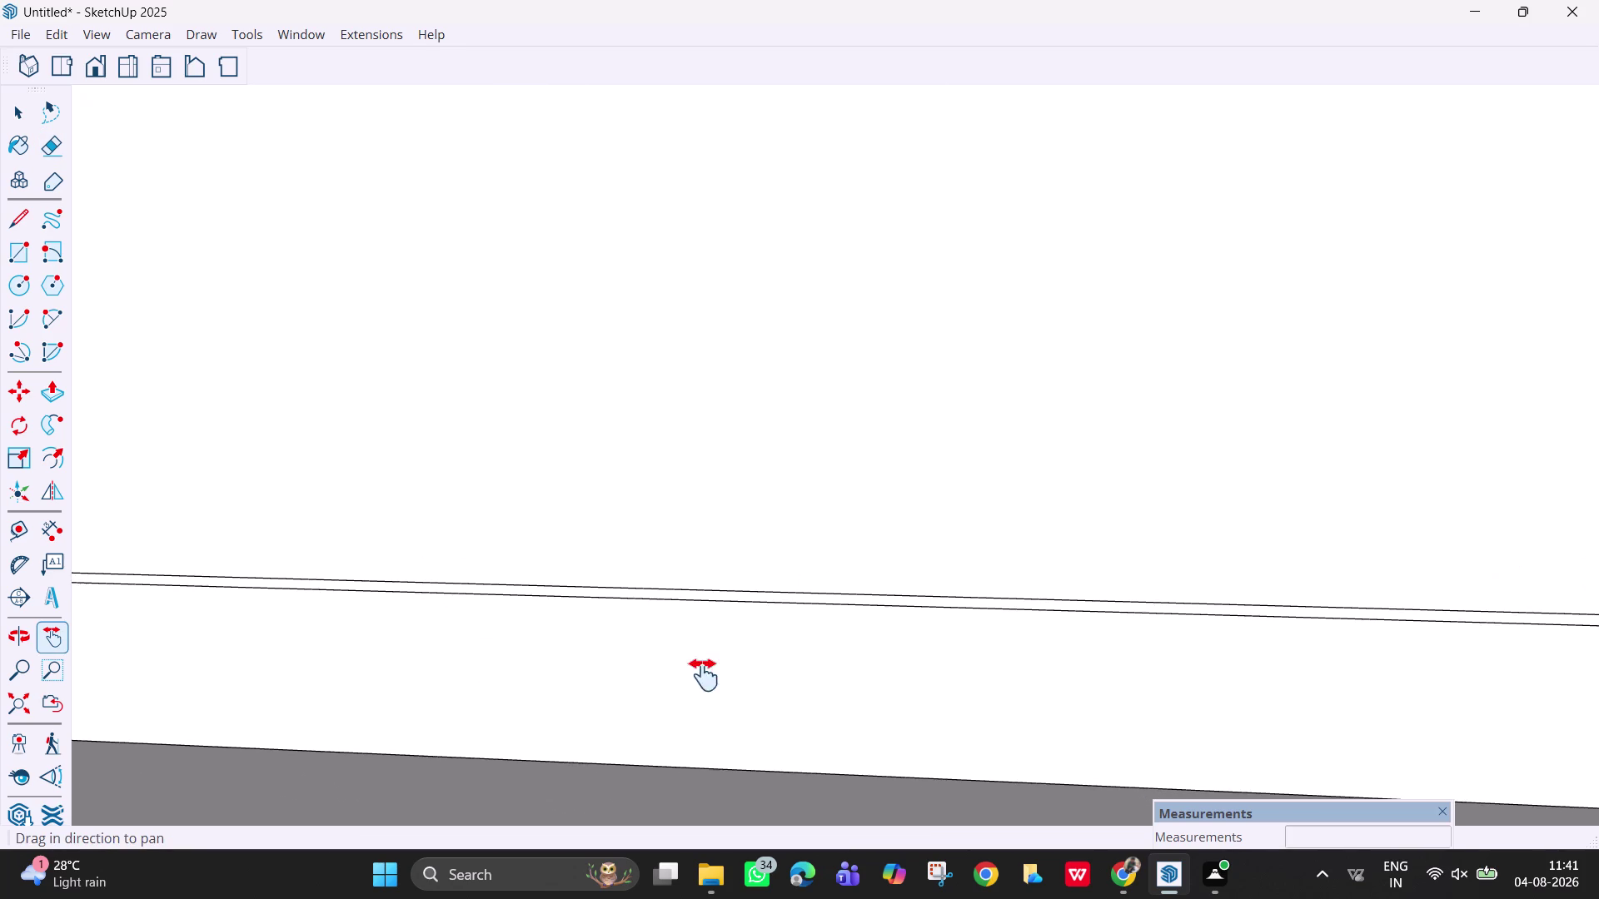
drag(425, 546, 1597, 608)
scroll(up, 3)
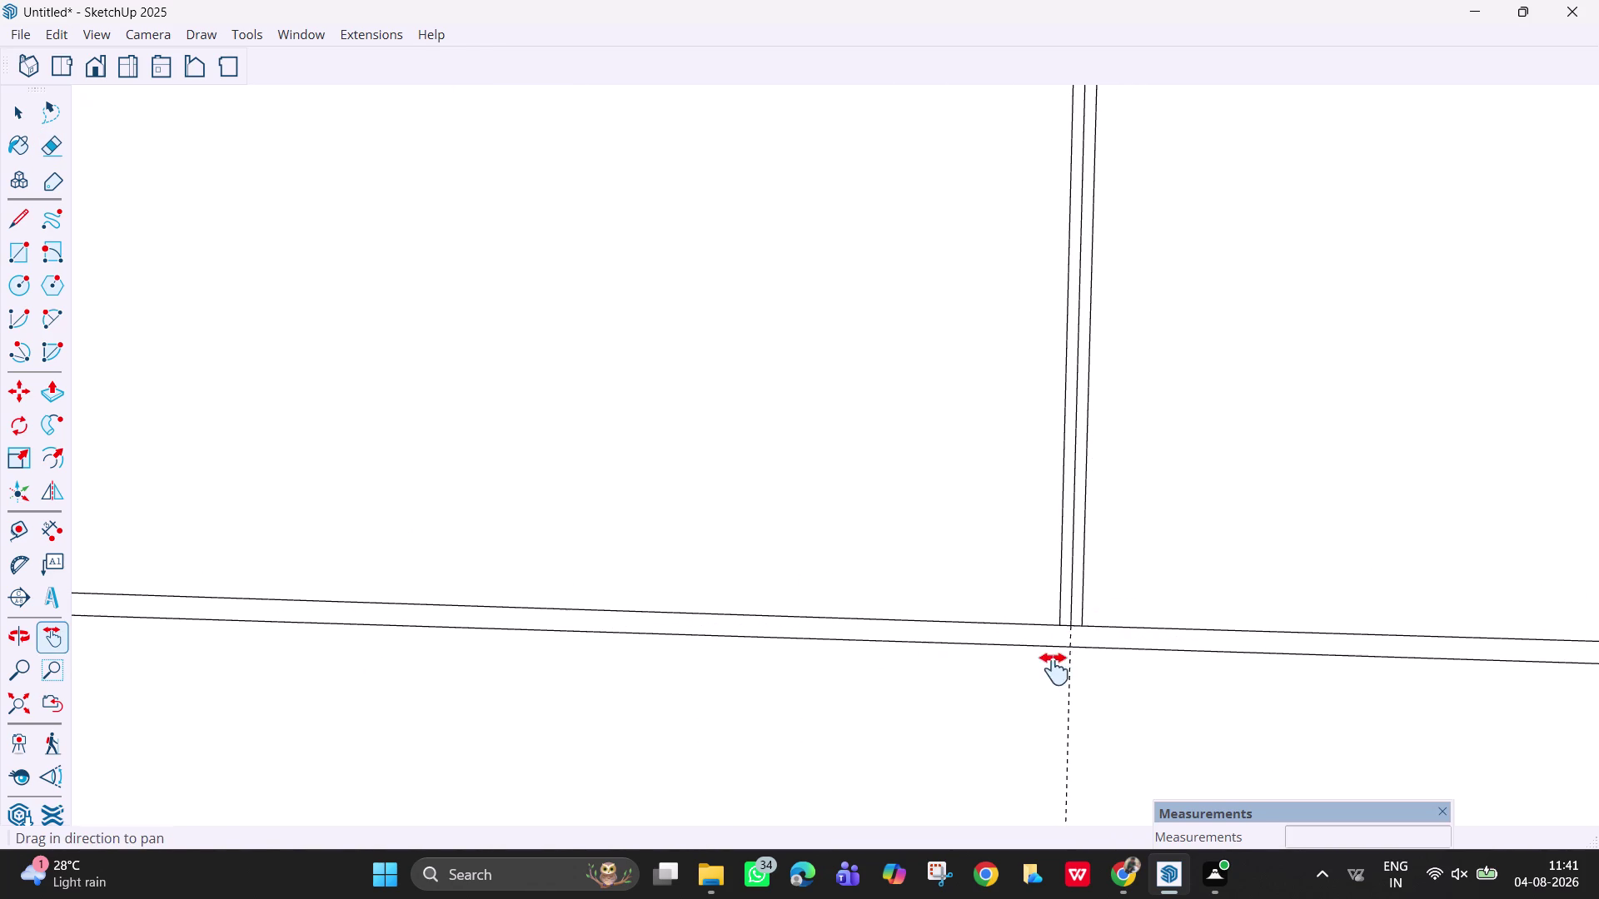
key(e)
click(1069, 623)
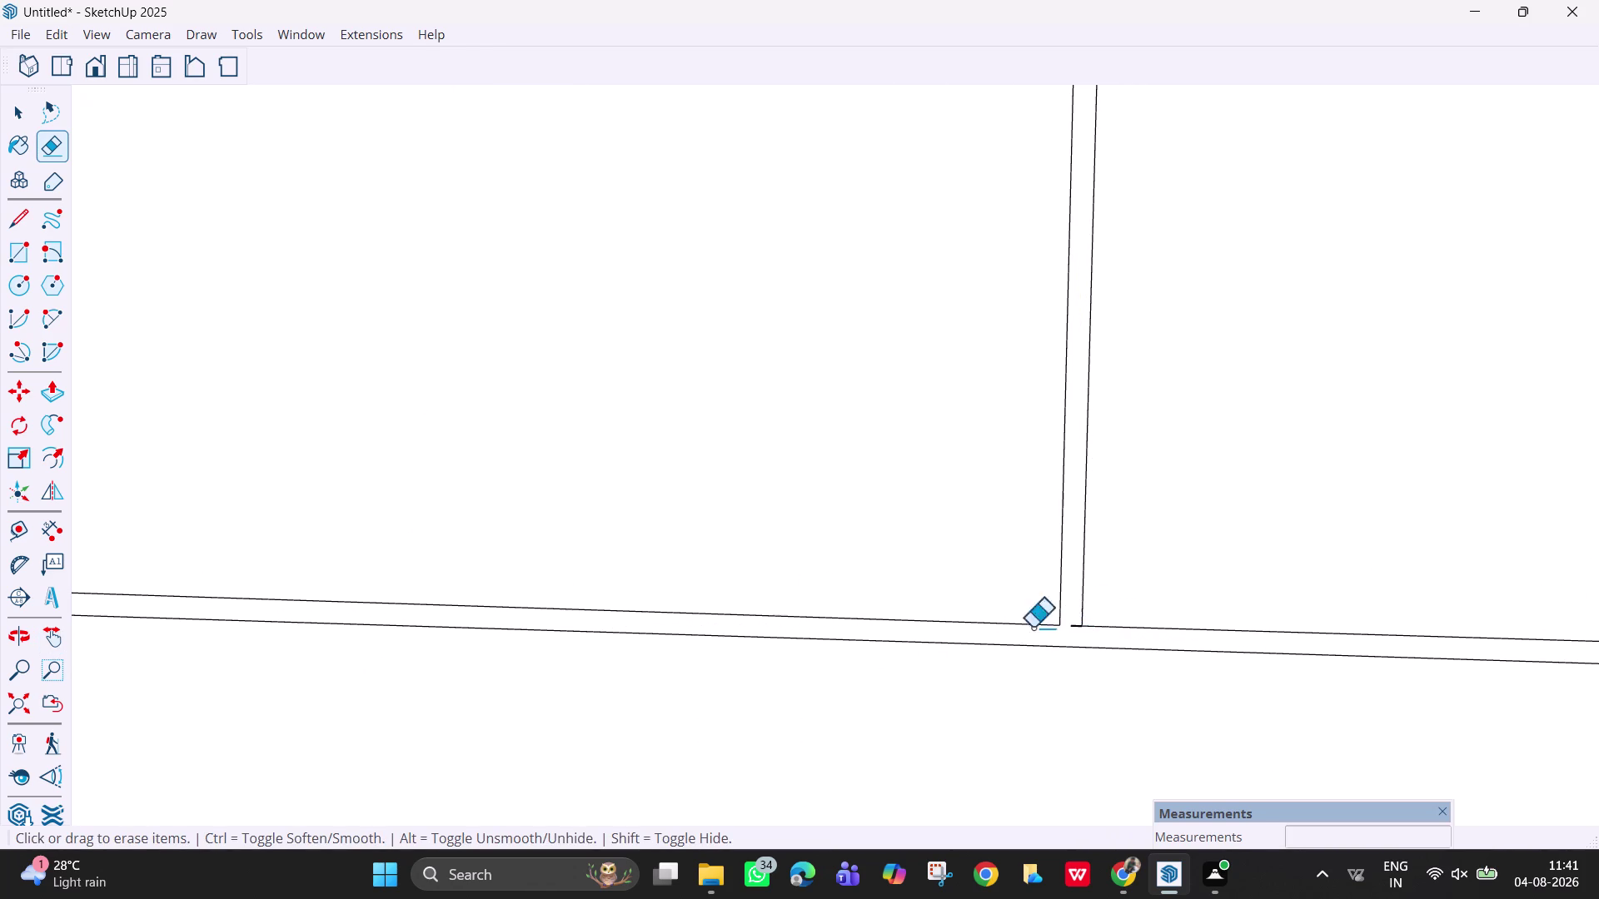
Orbit around the wardrobe's left corner joint to inspect the shutter gap.
scroll(down, 3)
key(h)
drag(327, 419, 978, 511)
drag(434, 517, 1503, 527)
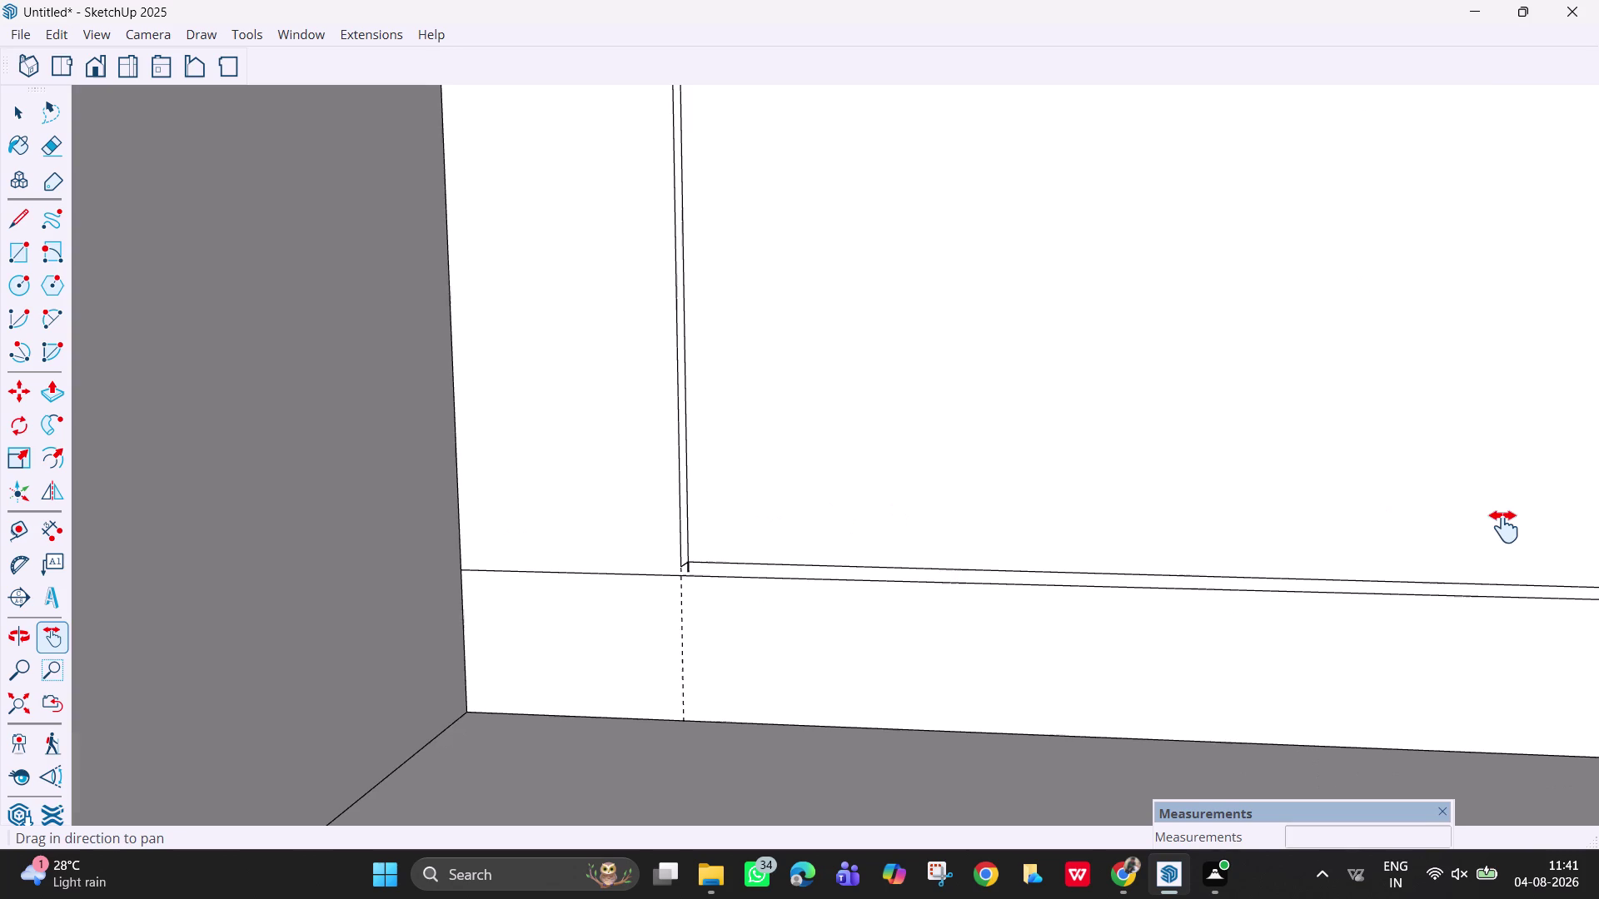
scroll(up, 3)
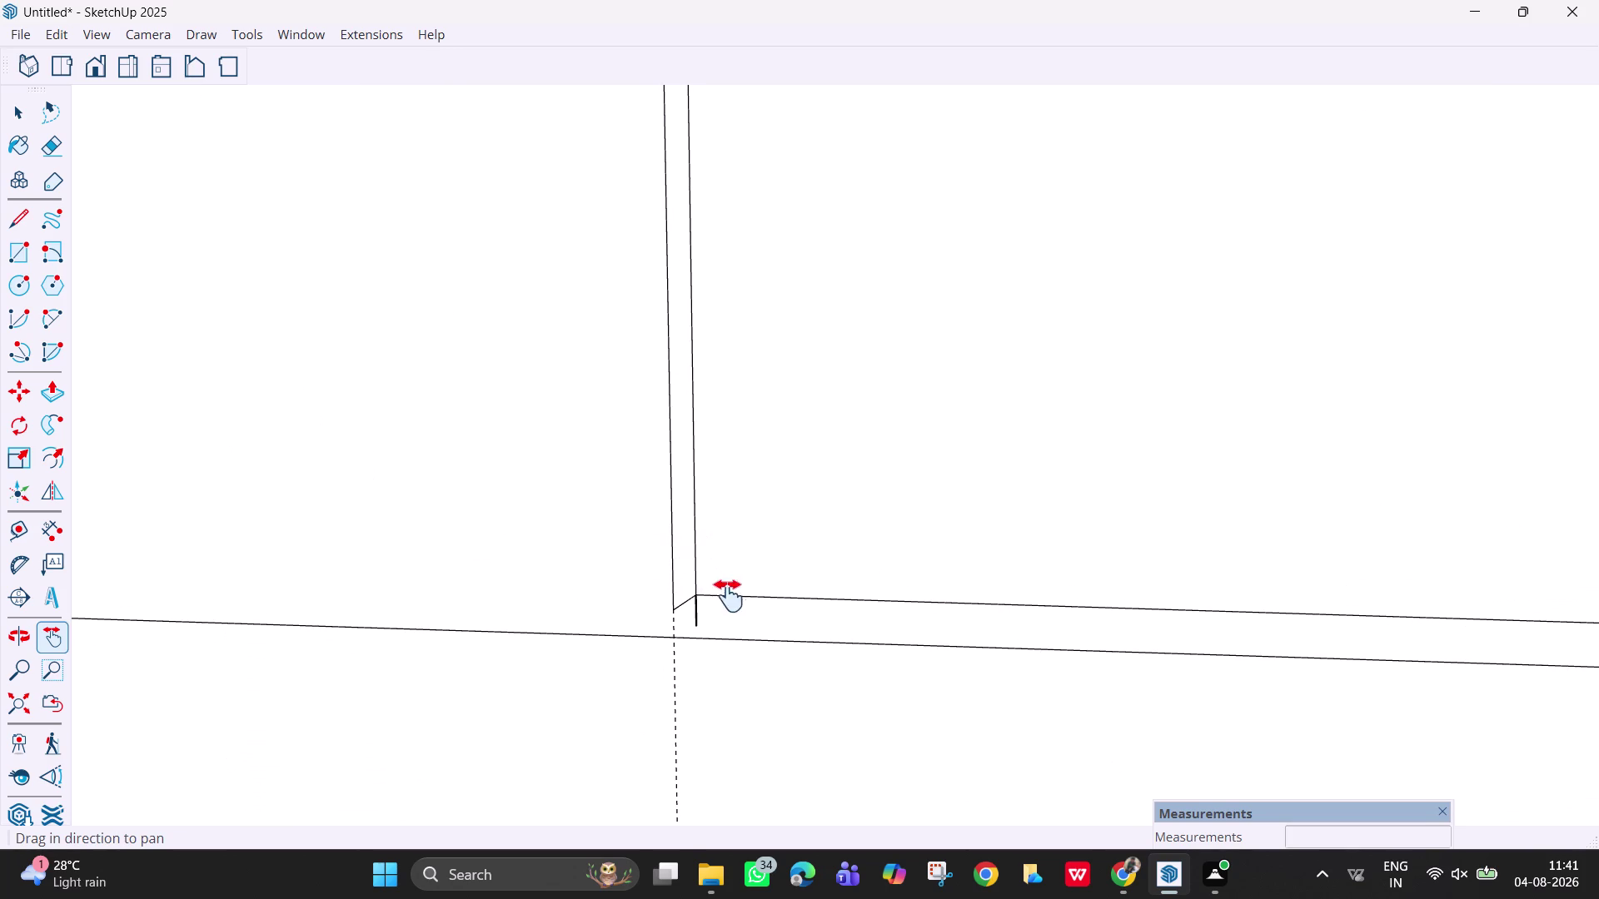
scroll(down, 3)
scroll(down, 3)
middle_drag(752, 607, 823, 654)
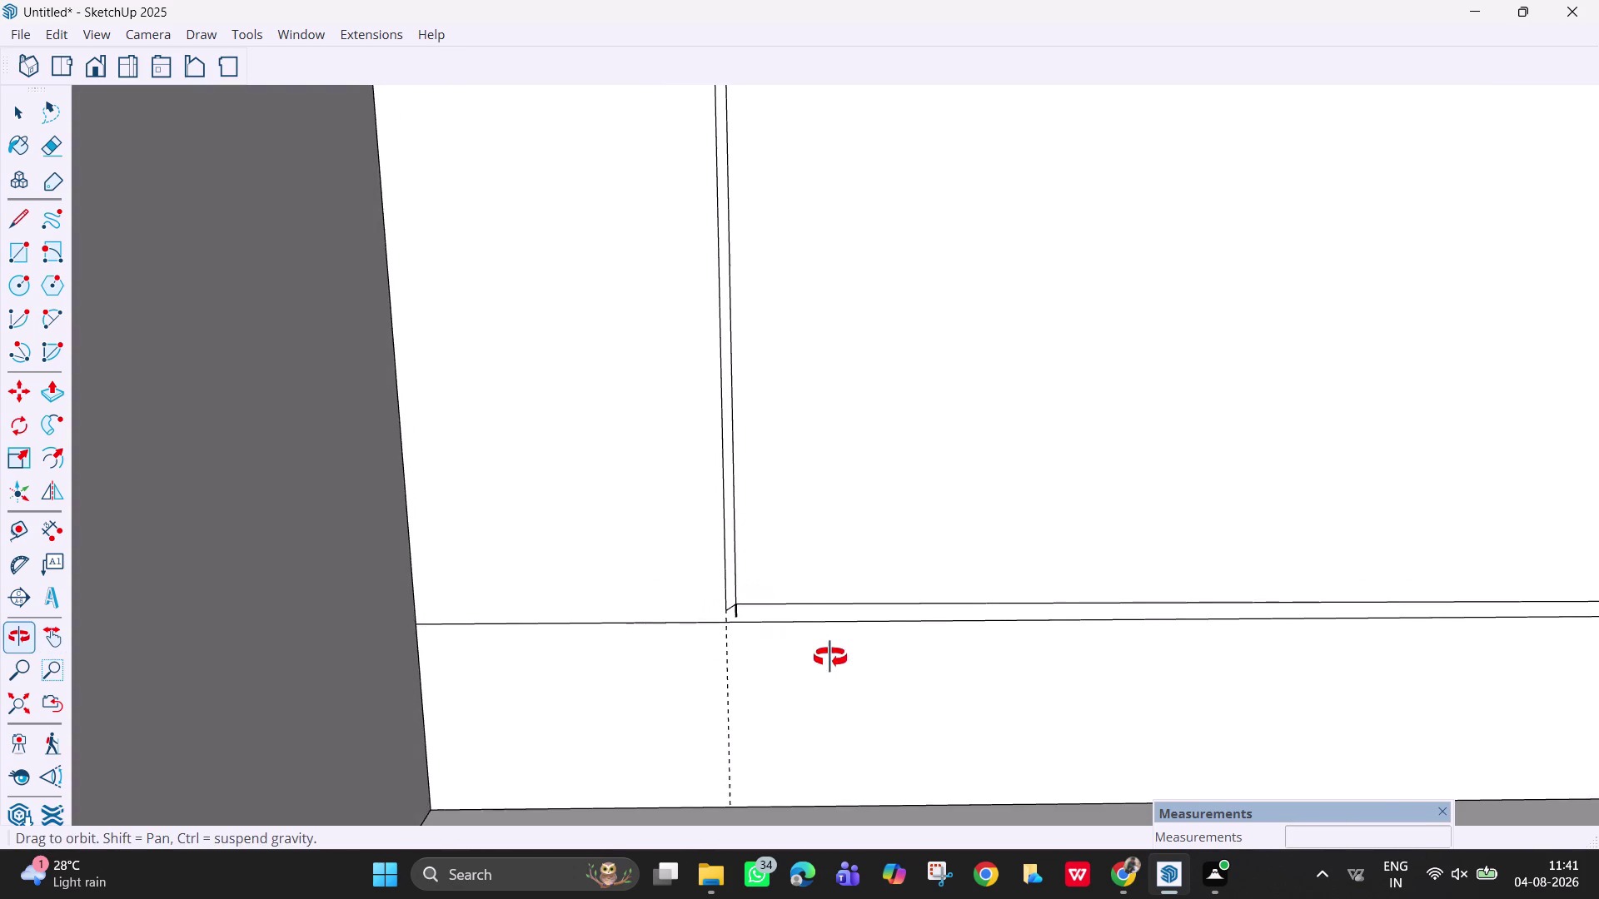
middle_drag(823, 653, 834, 661)
scroll(up, 3)
scroll(up, 3)
scroll(up, 3)
scroll(up, 3)
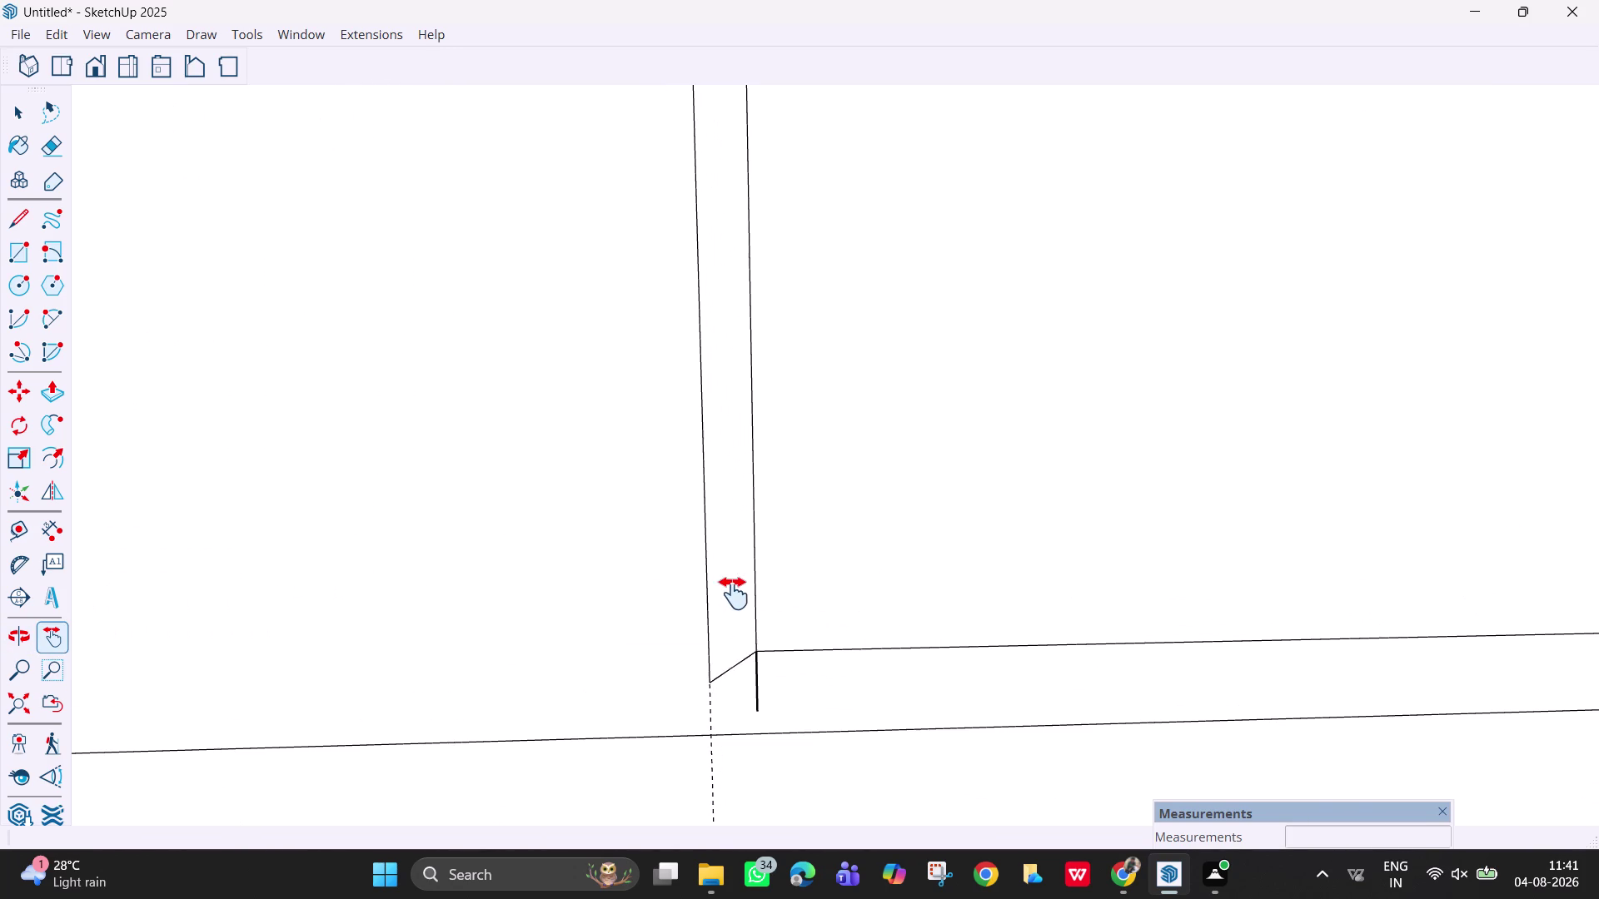
scroll(down, 3)
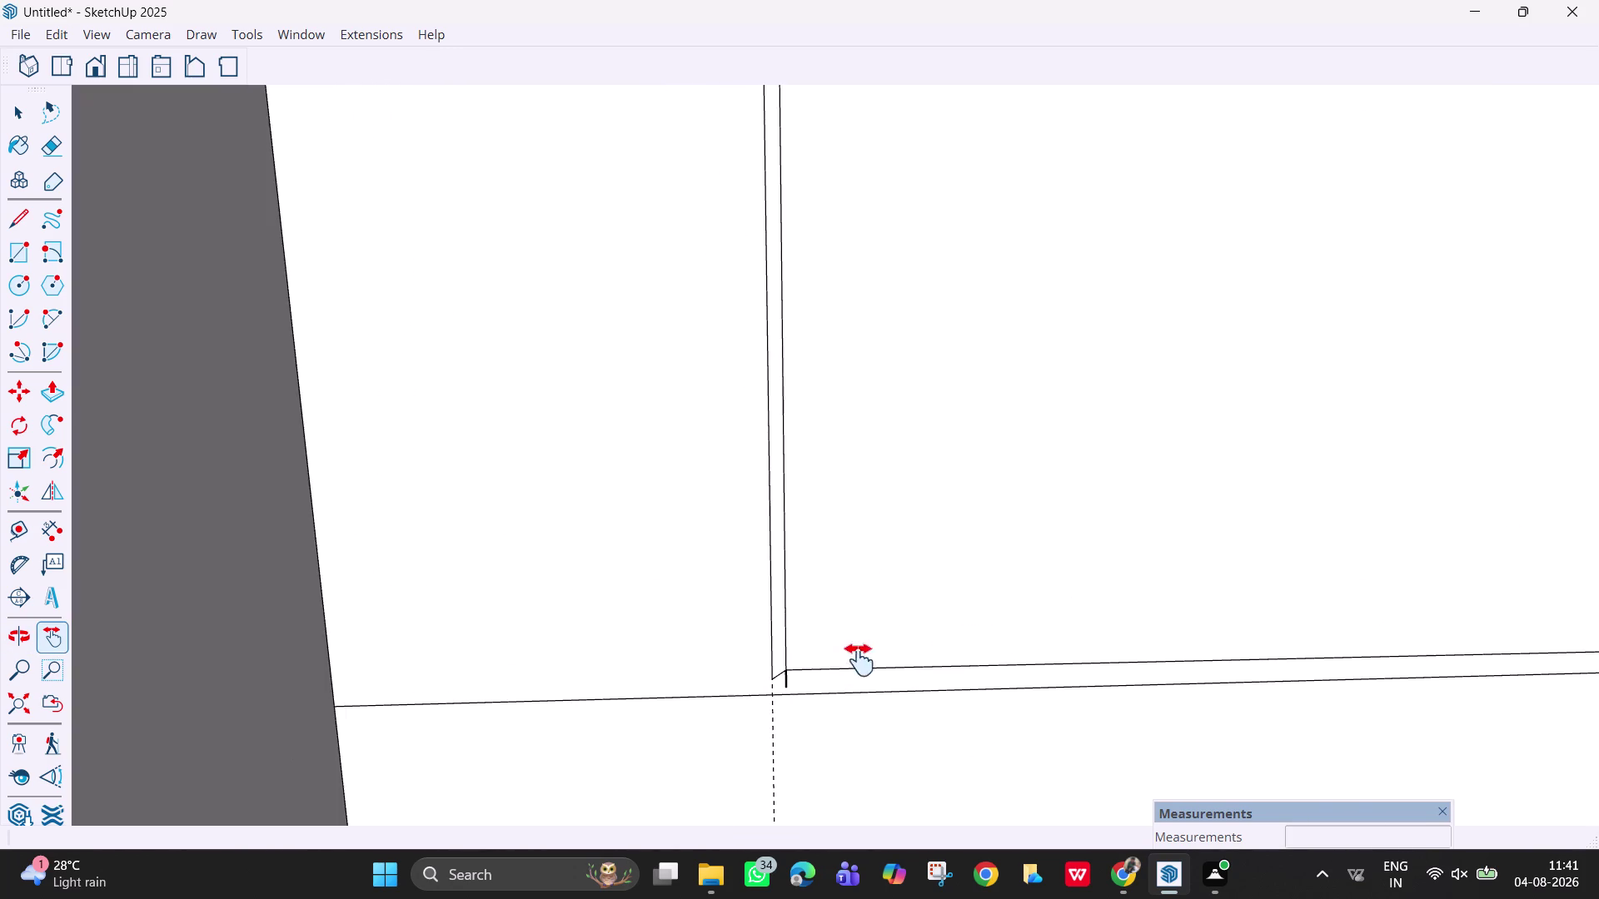
scroll(down, 3)
middle_drag(993, 616, 876, 584)
key(h)
drag(1265, 621, 919, 537)
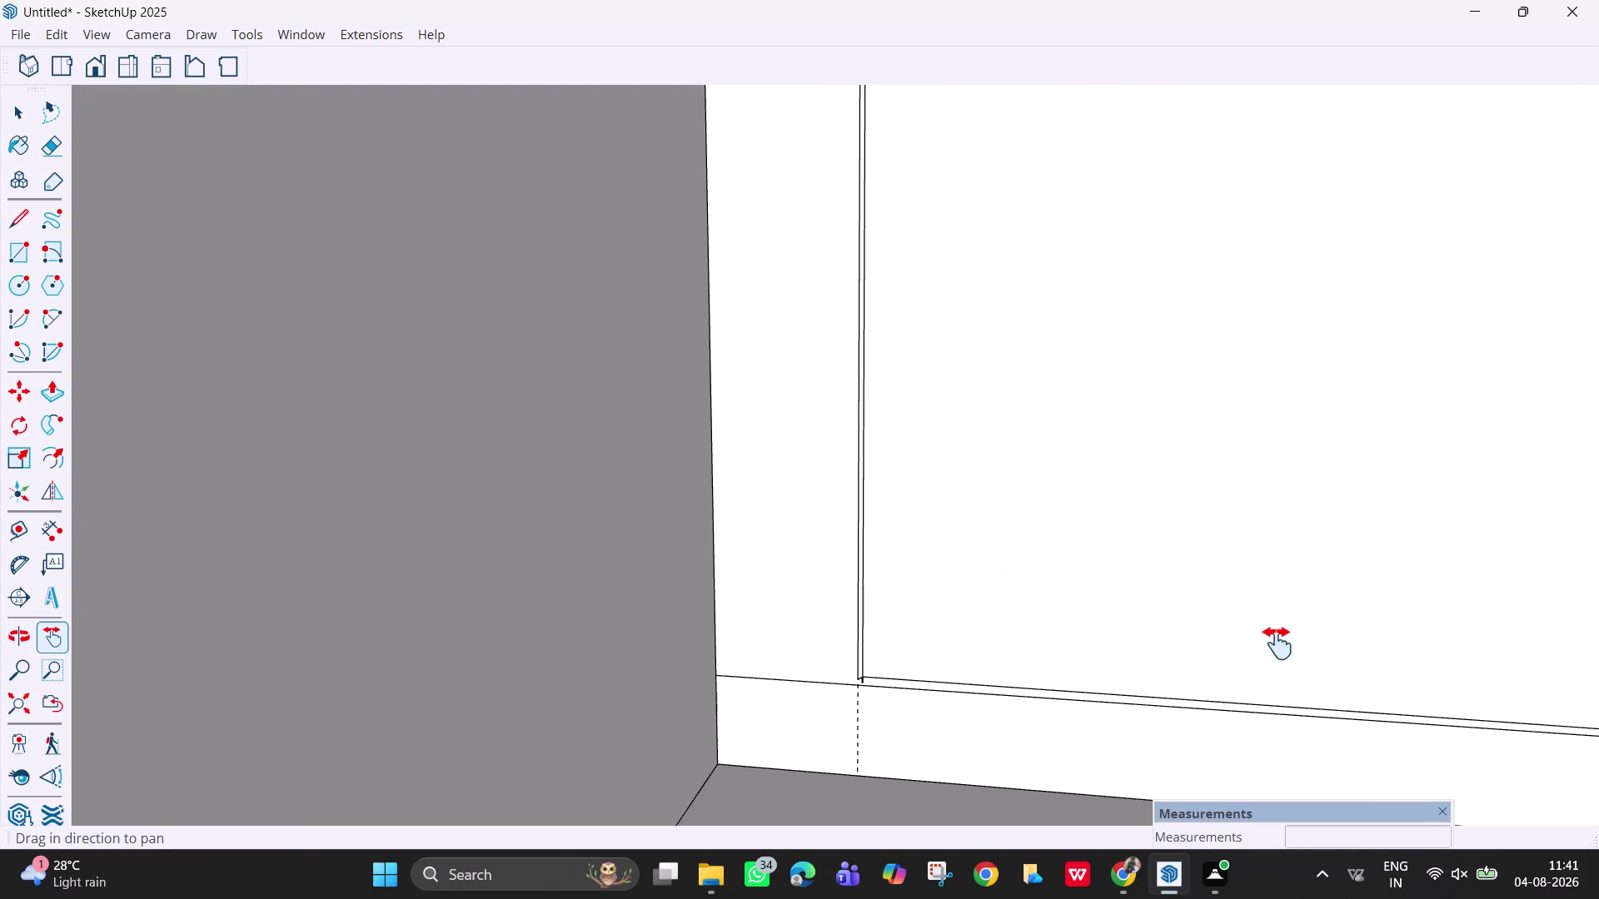
scroll(up, 3)
middle_drag(965, 700, 988, 712)
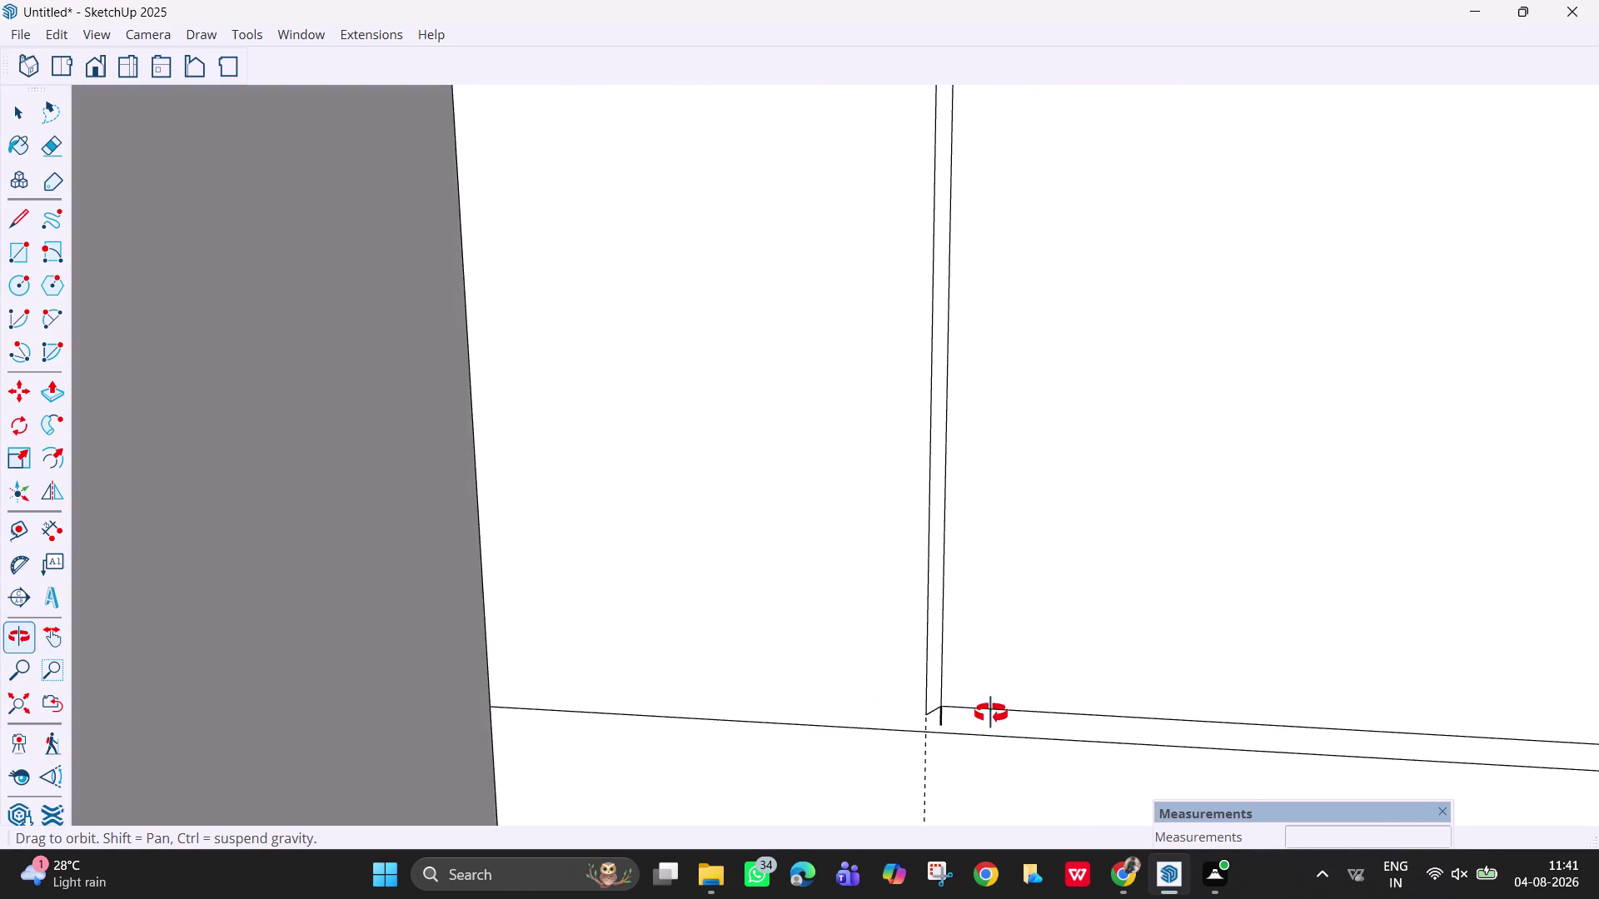
middle_drag(988, 712, 1024, 727)
scroll(up, 3)
scroll(up, 3)
middle_drag(939, 739, 944, 741)
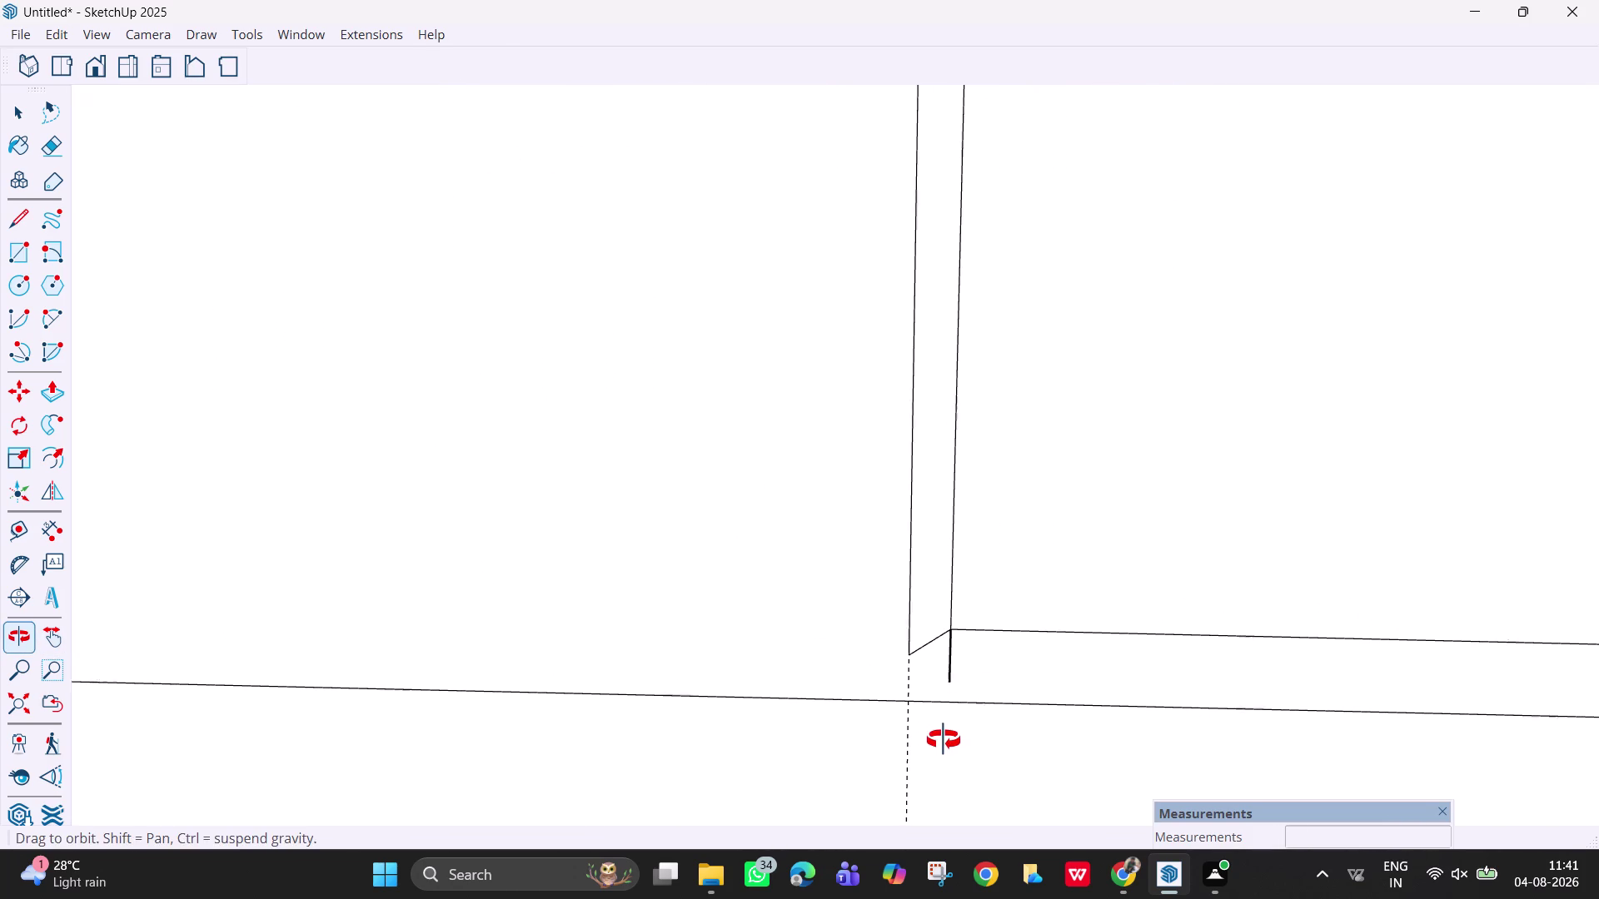
middle_drag(943, 740, 951, 745)
key(l)
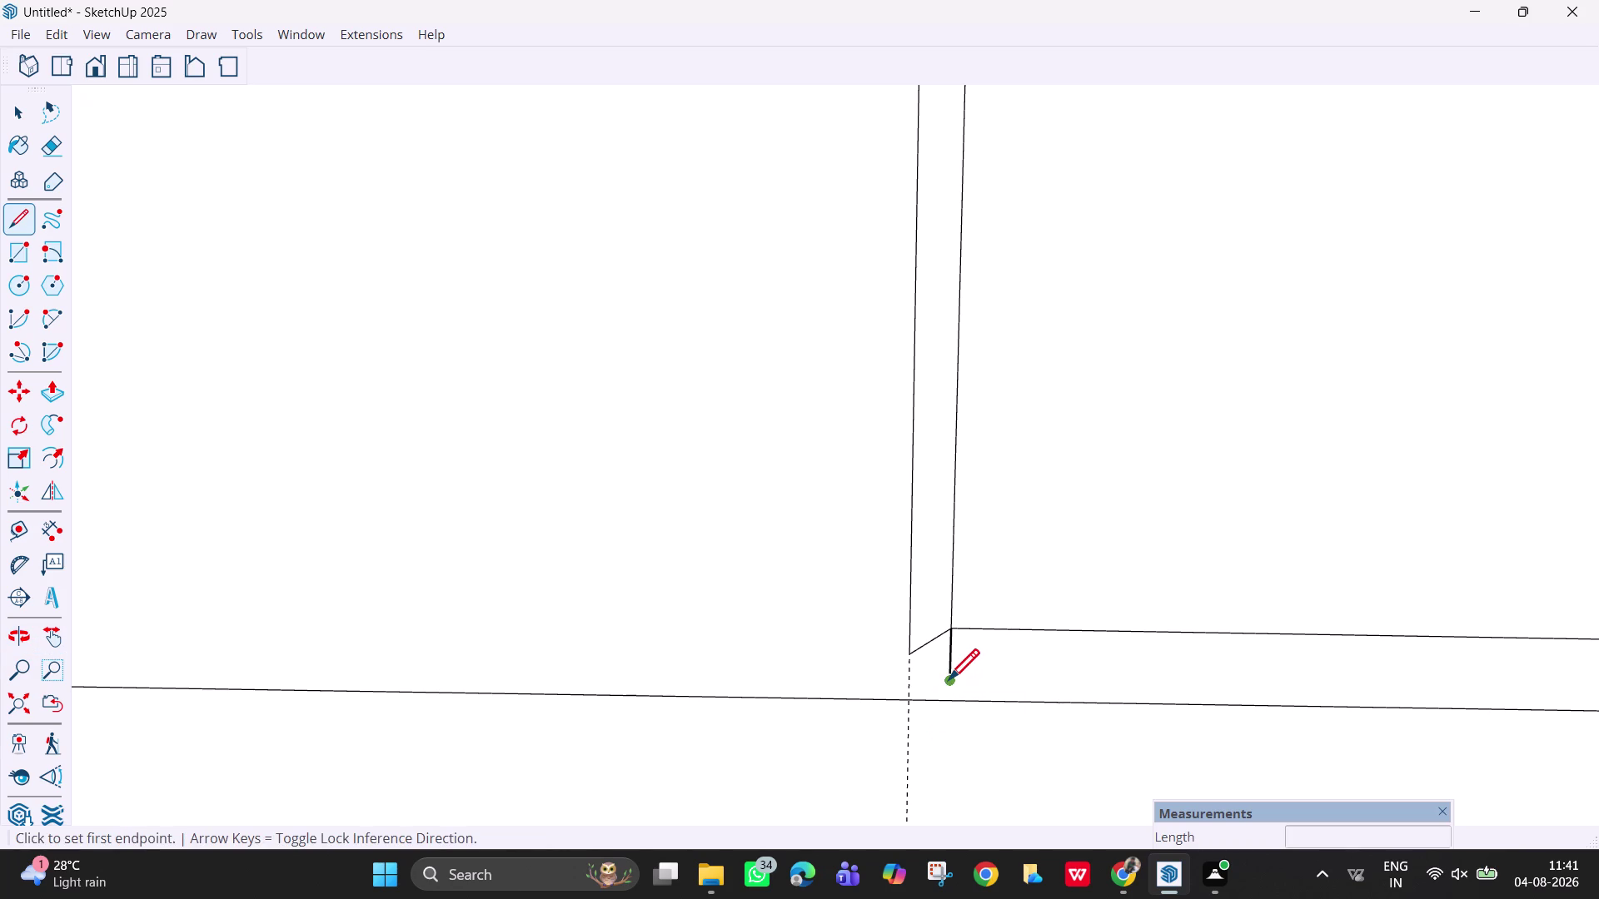
click(948, 683)
click(948, 705)
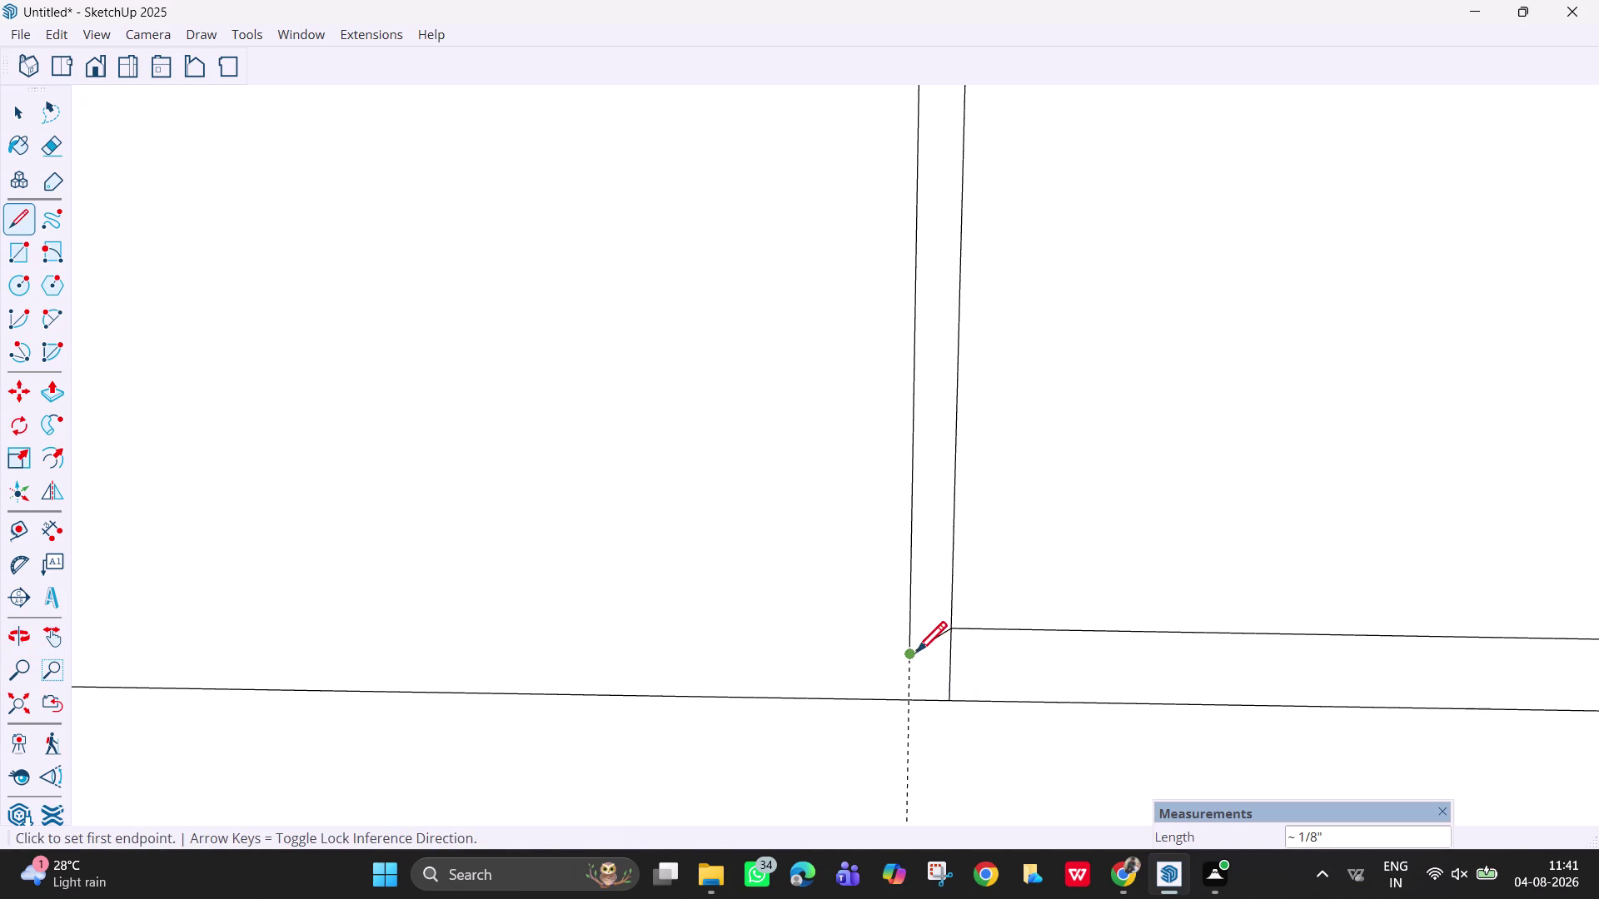
click(915, 653)
click(913, 699)
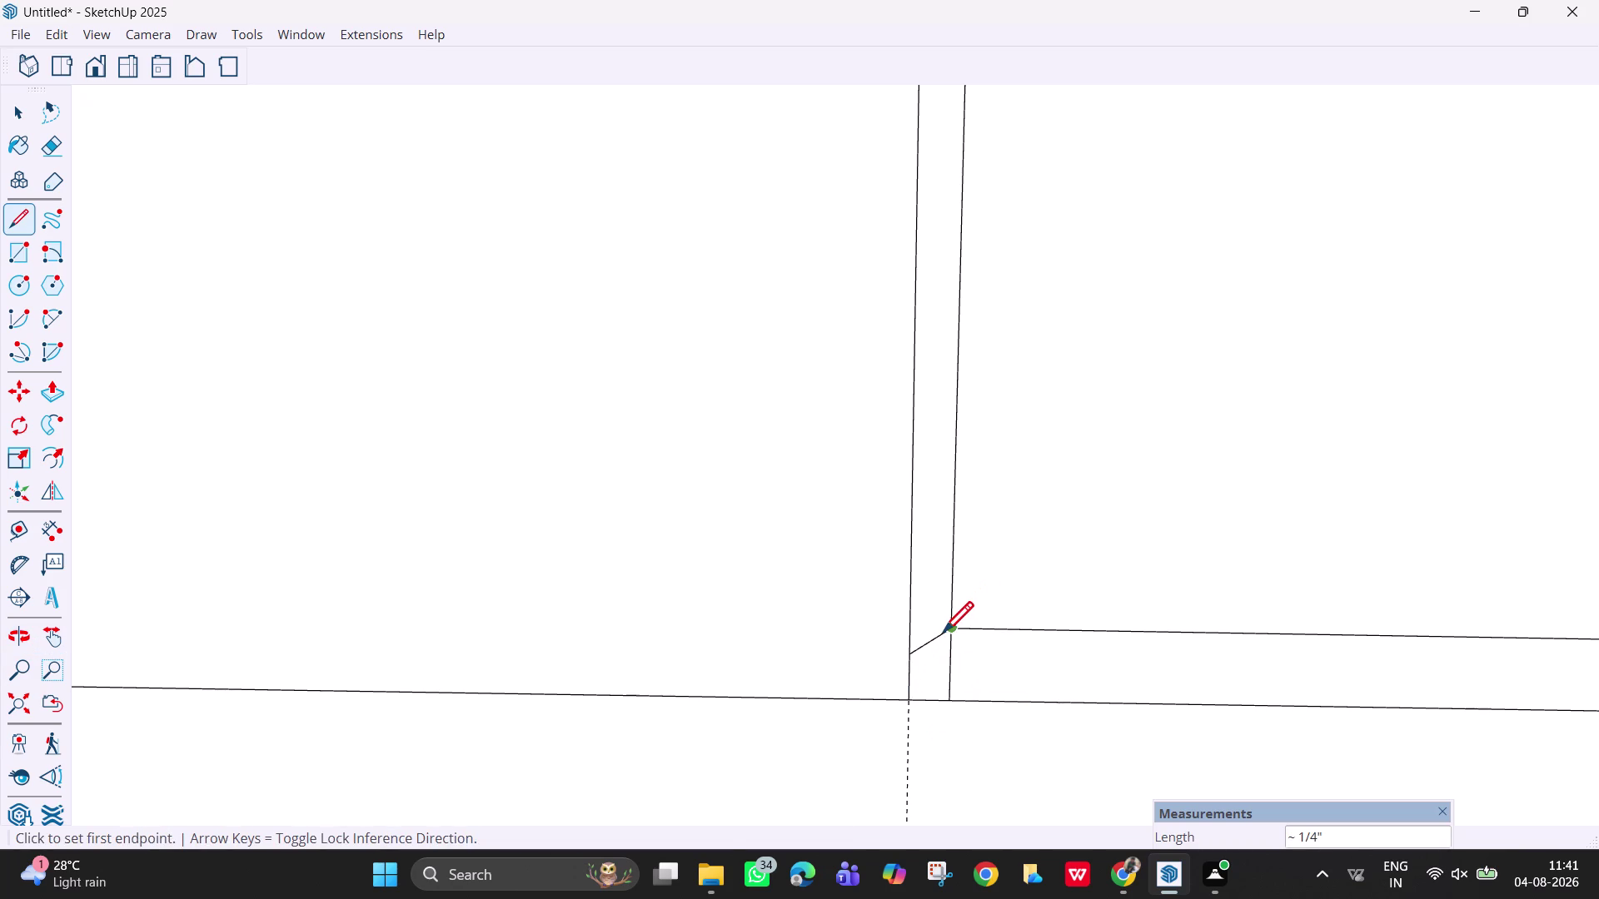
click(949, 631)
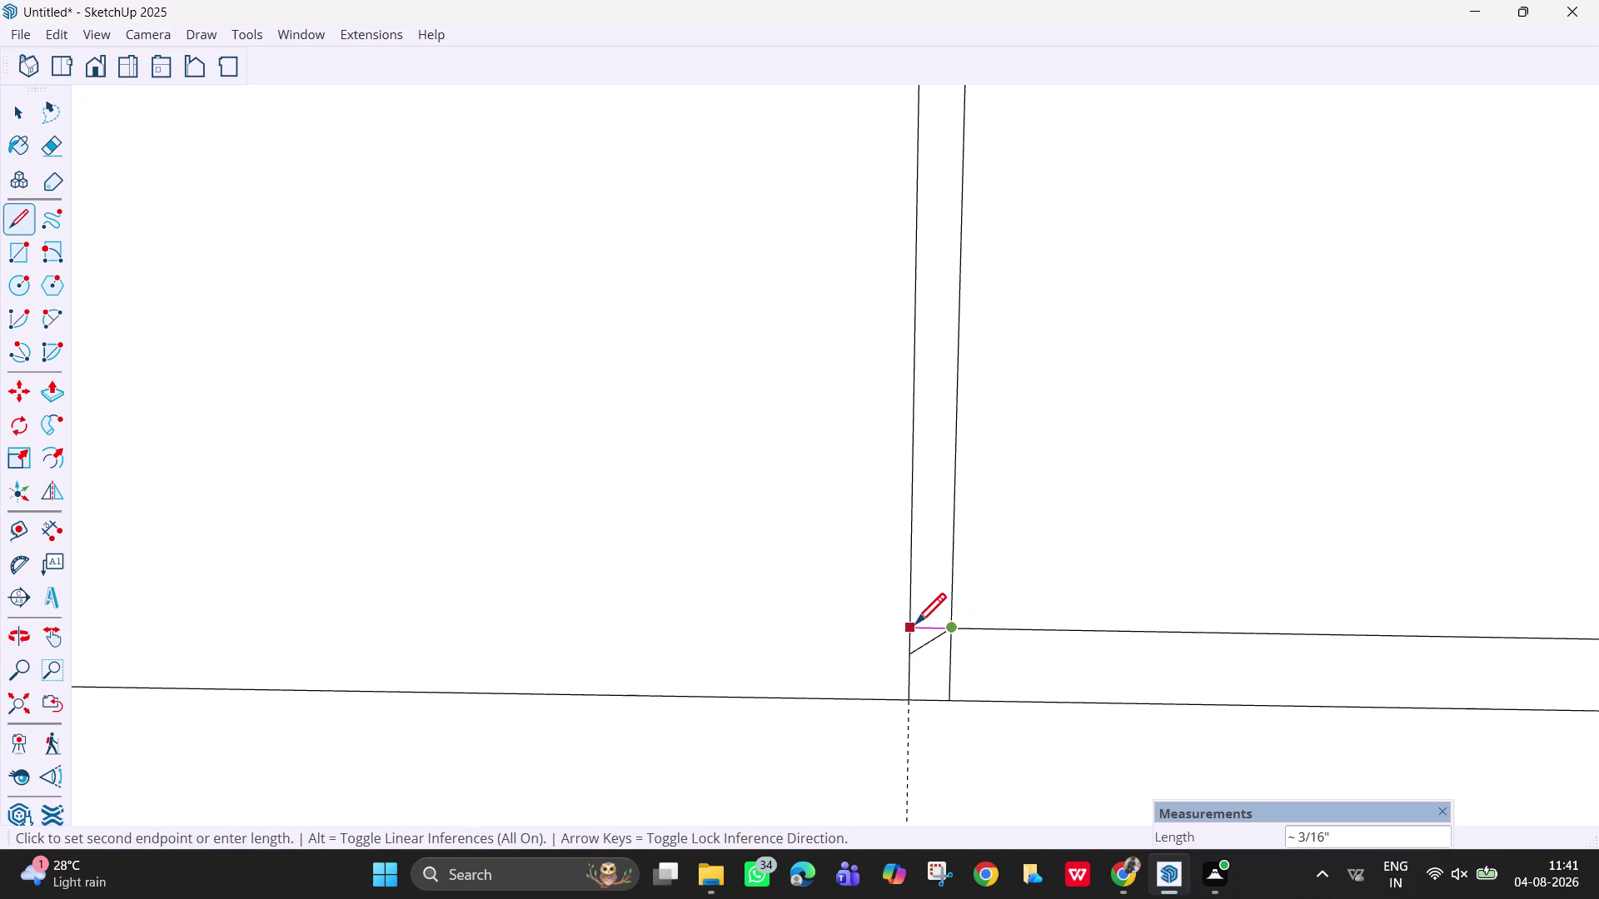
click(914, 627)
key(space)
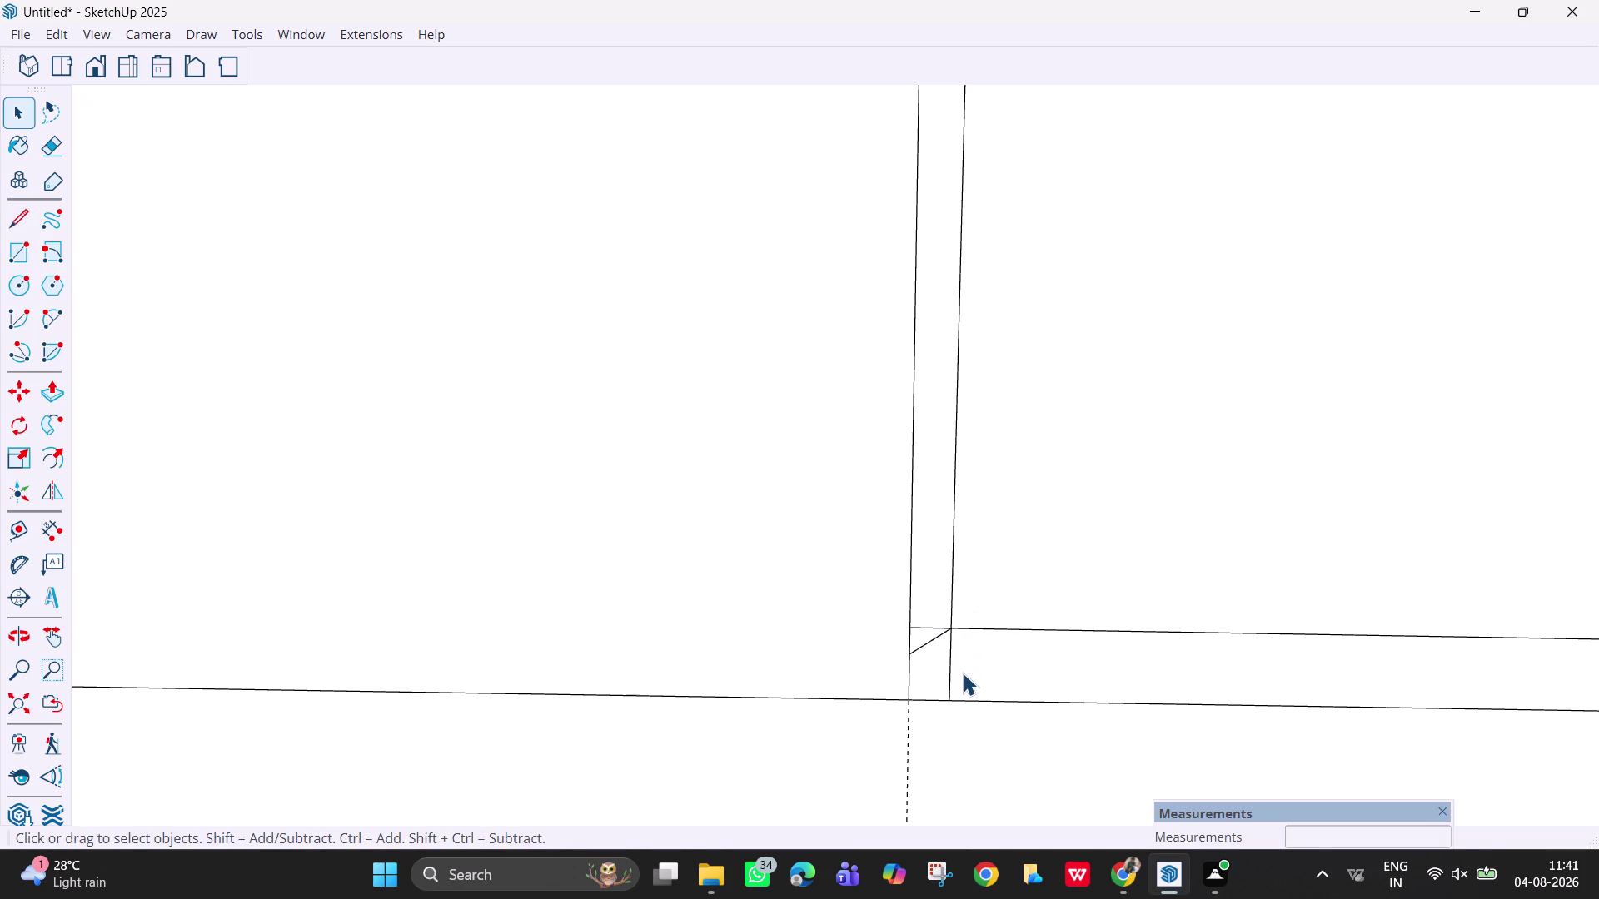
key(e)
click(931, 622)
click(931, 644)
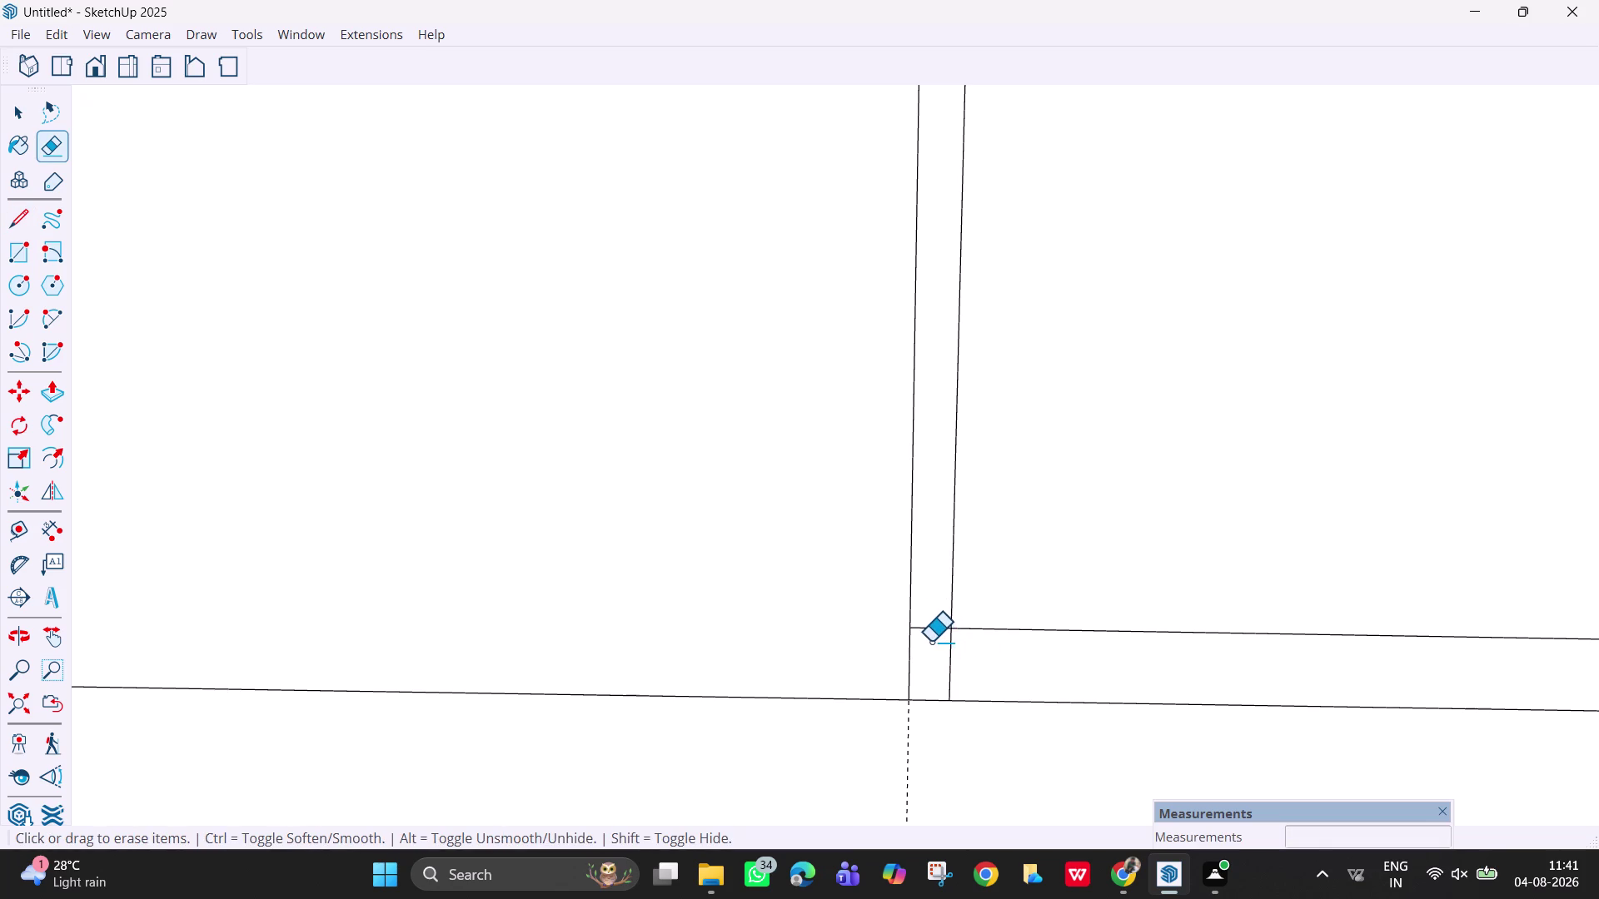
click(952, 657)
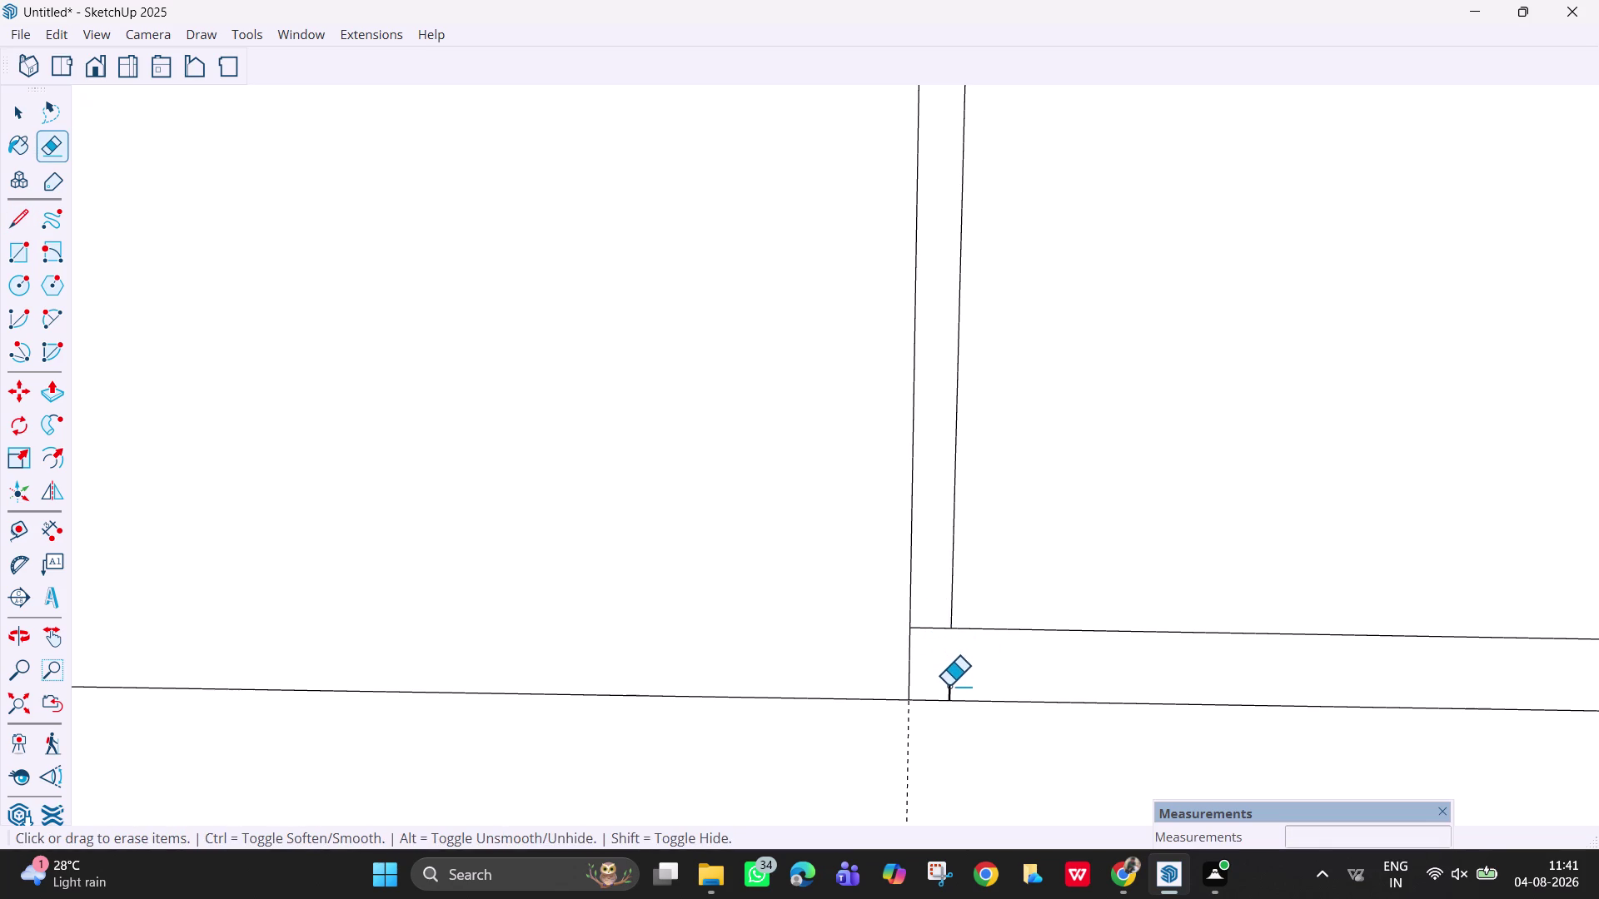
click(948, 686)
scroll(down, 3)
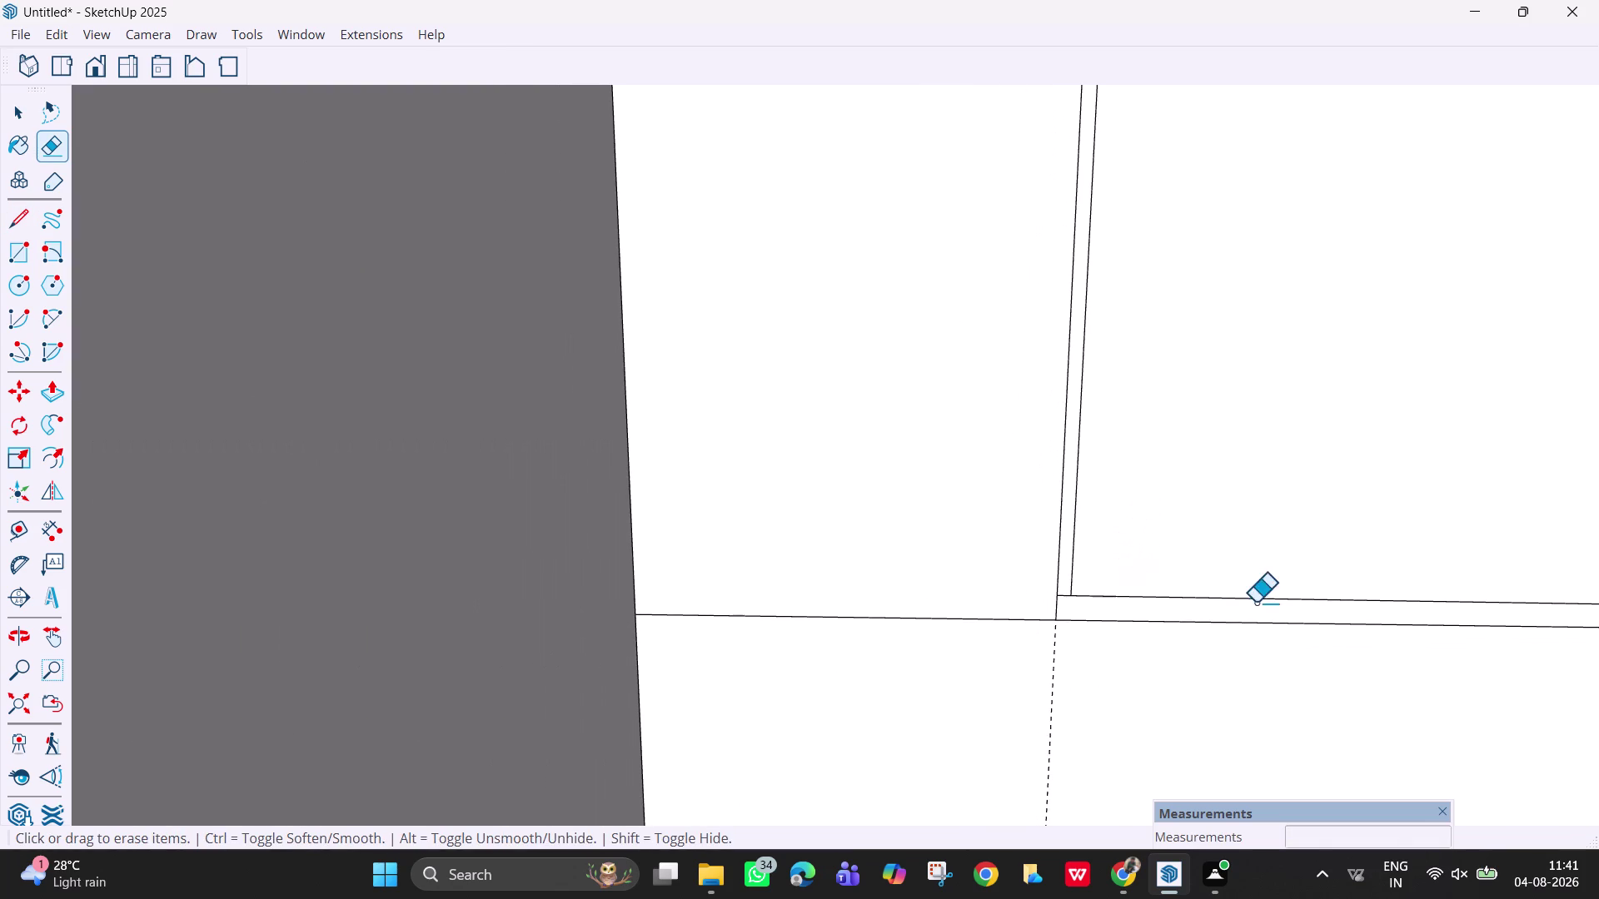
Zoom in on the white panel's lower inner corner and pick the Dimension tool.
key(h)
drag(1271, 592, 879, 573)
scroll(down, 3)
scroll(down, 3)
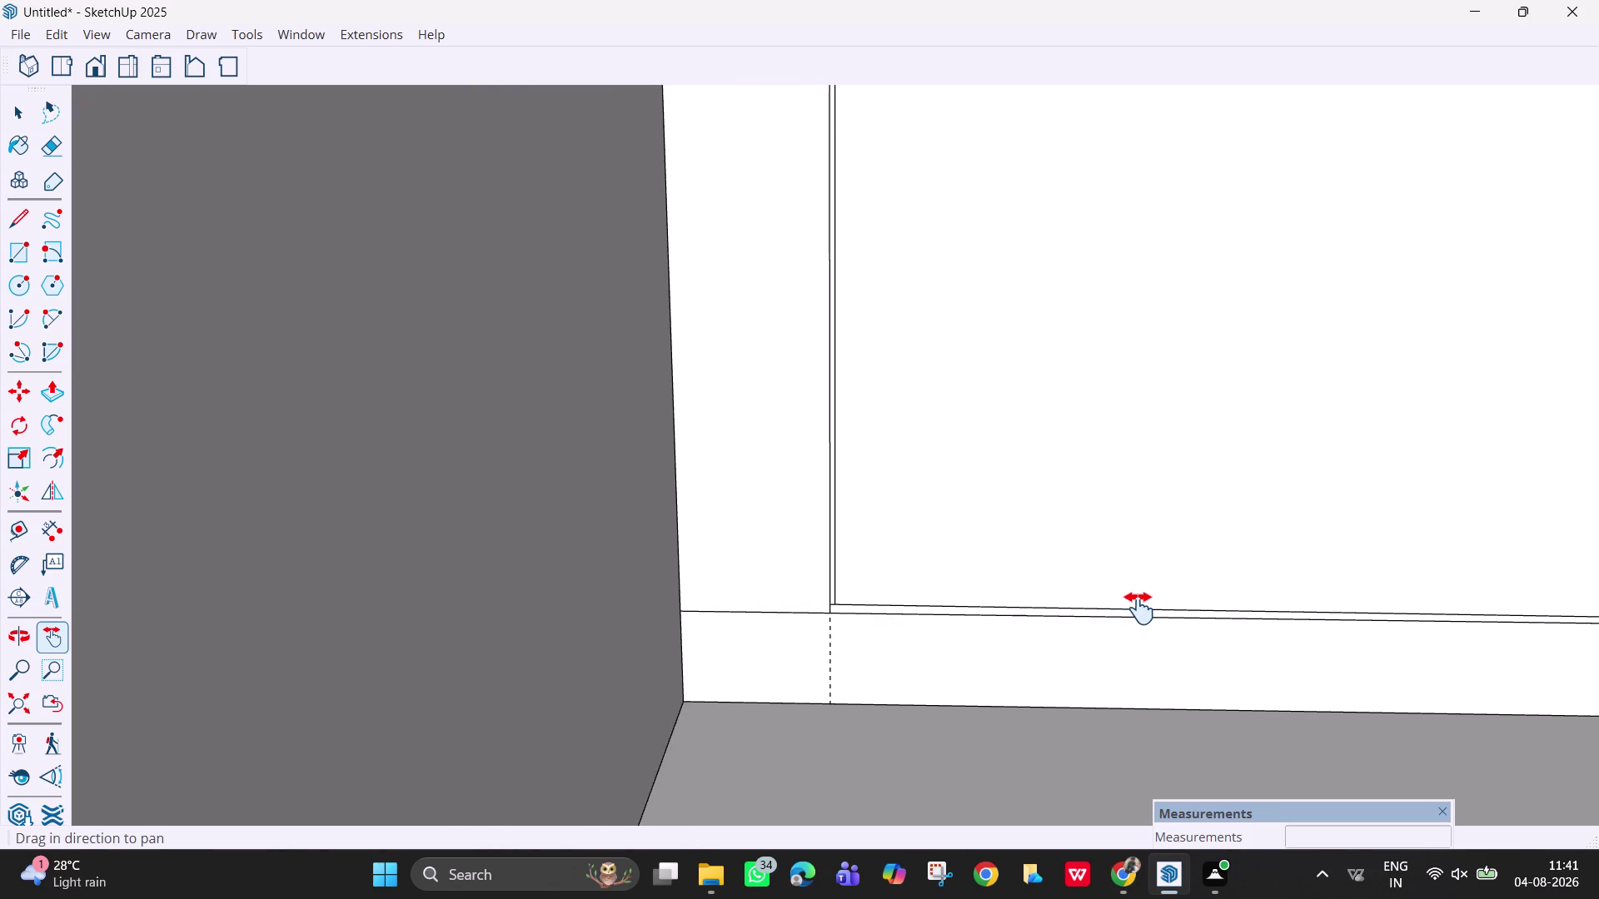
scroll(down, 3)
scroll(down, 3)
middle_drag(1215, 552, 1098, 522)
key(h)
drag(1184, 556, 860, 529)
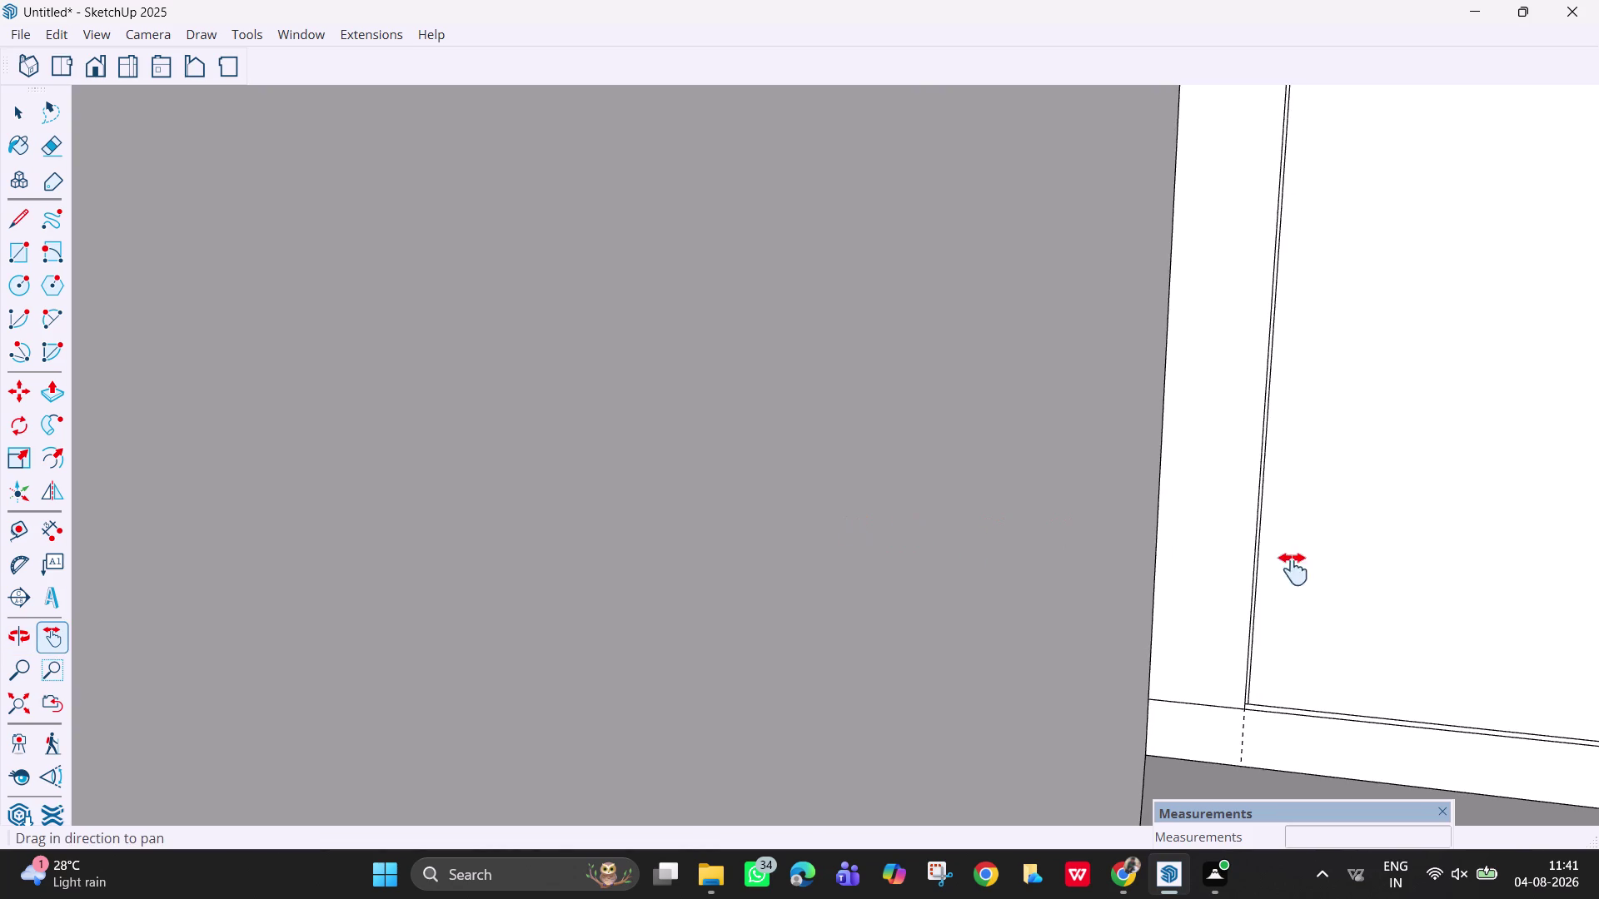
drag(1322, 570, 622, 595)
drag(812, 593, 1001, 587)
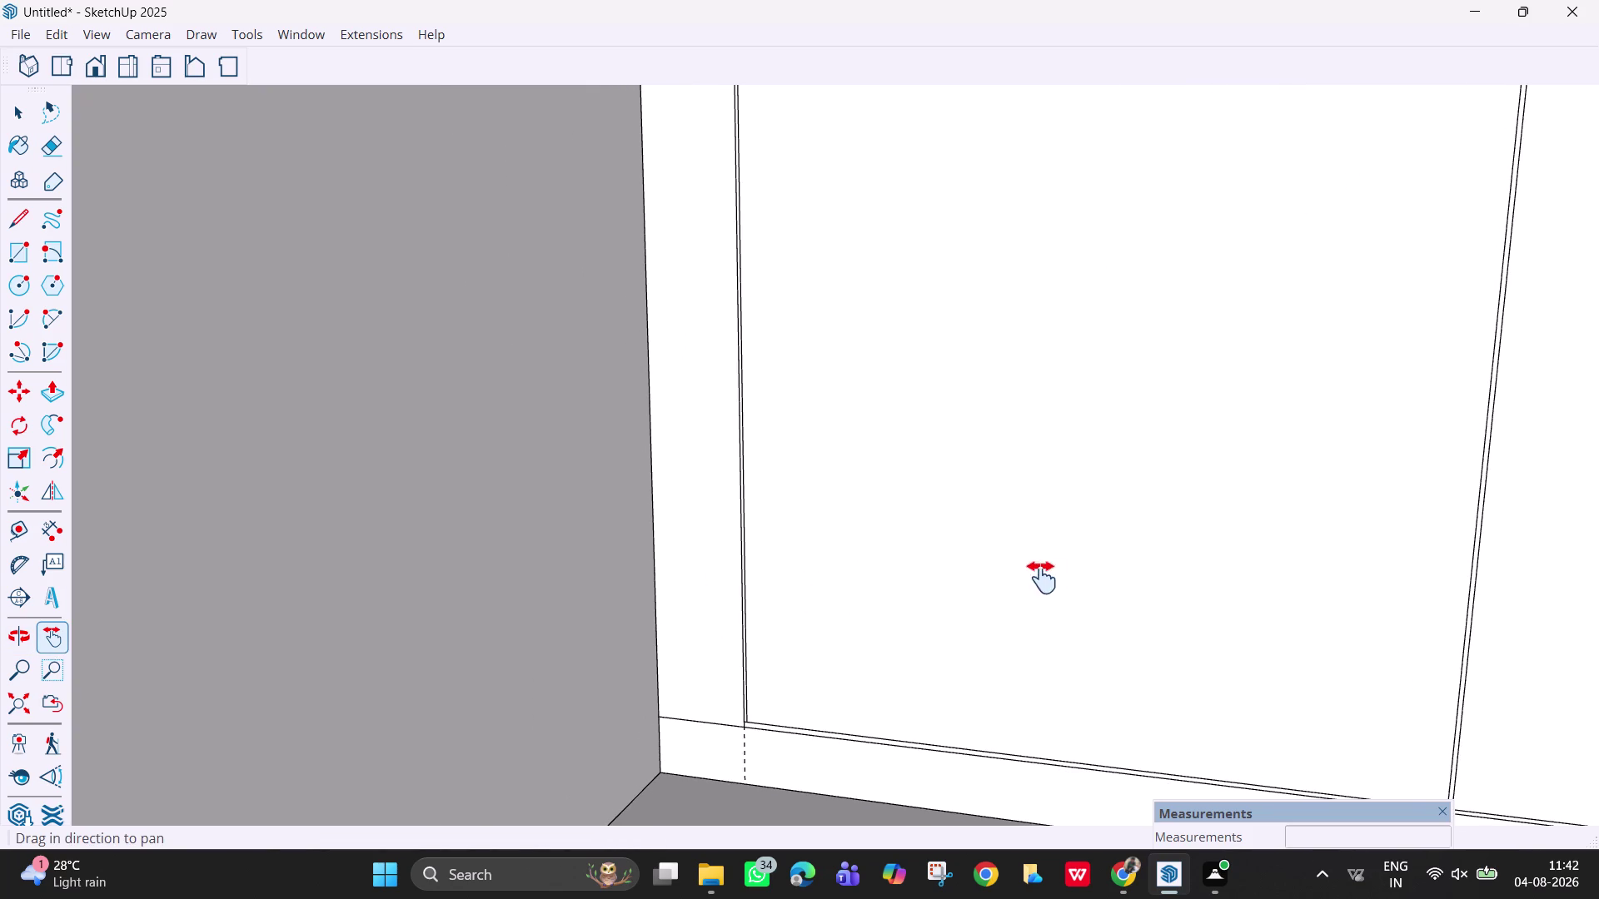
middle_drag(1046, 579, 1136, 616)
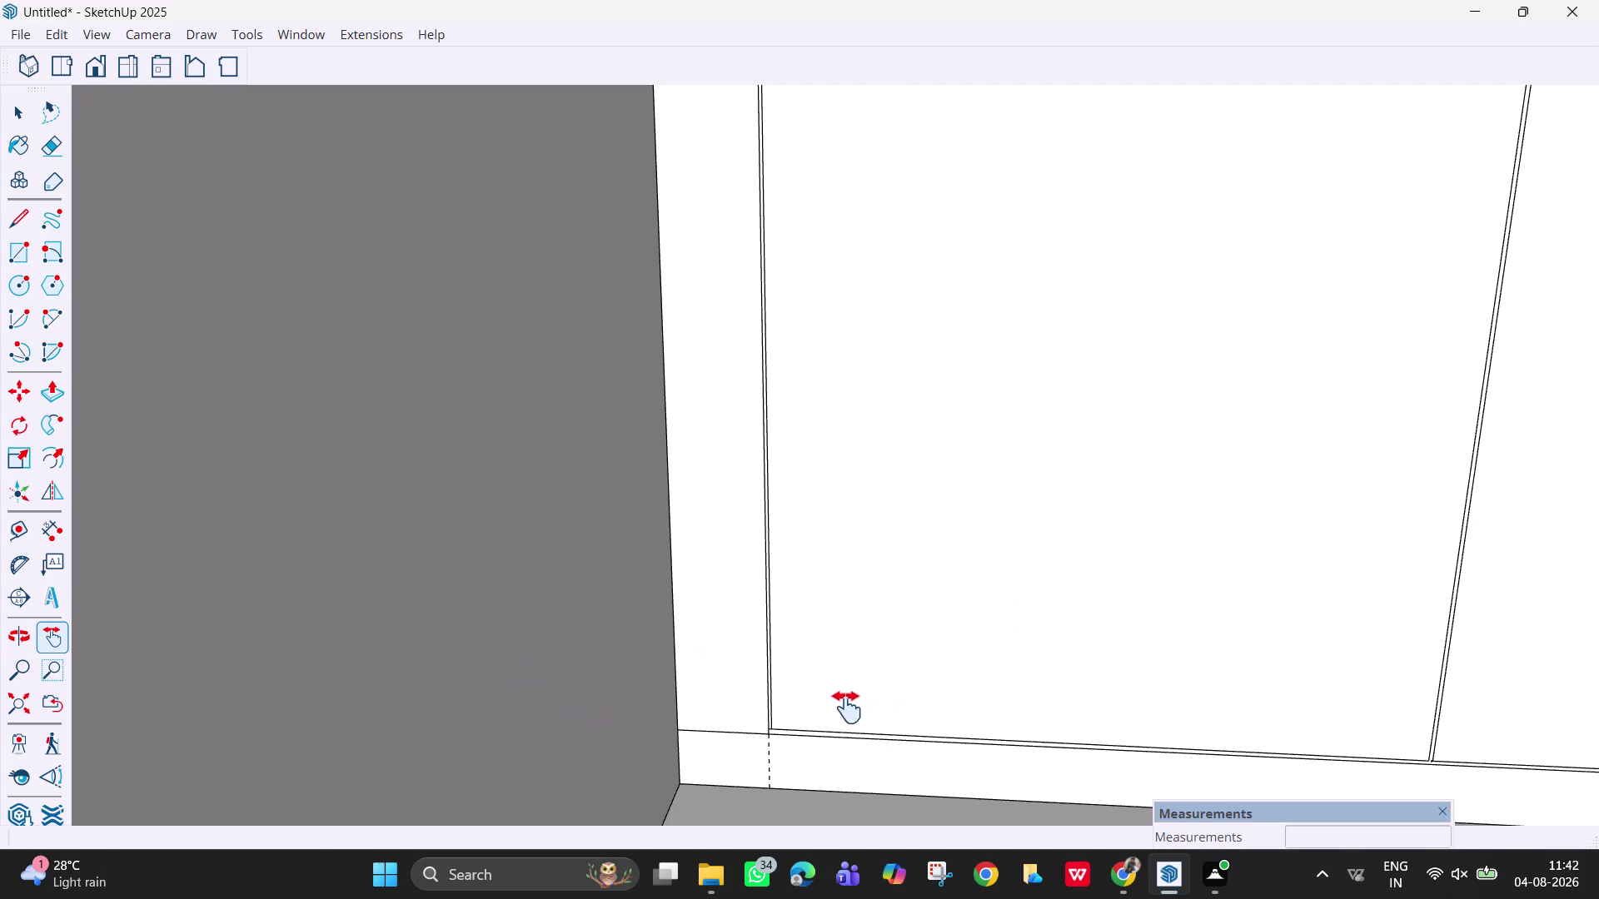
scroll(up, 3)
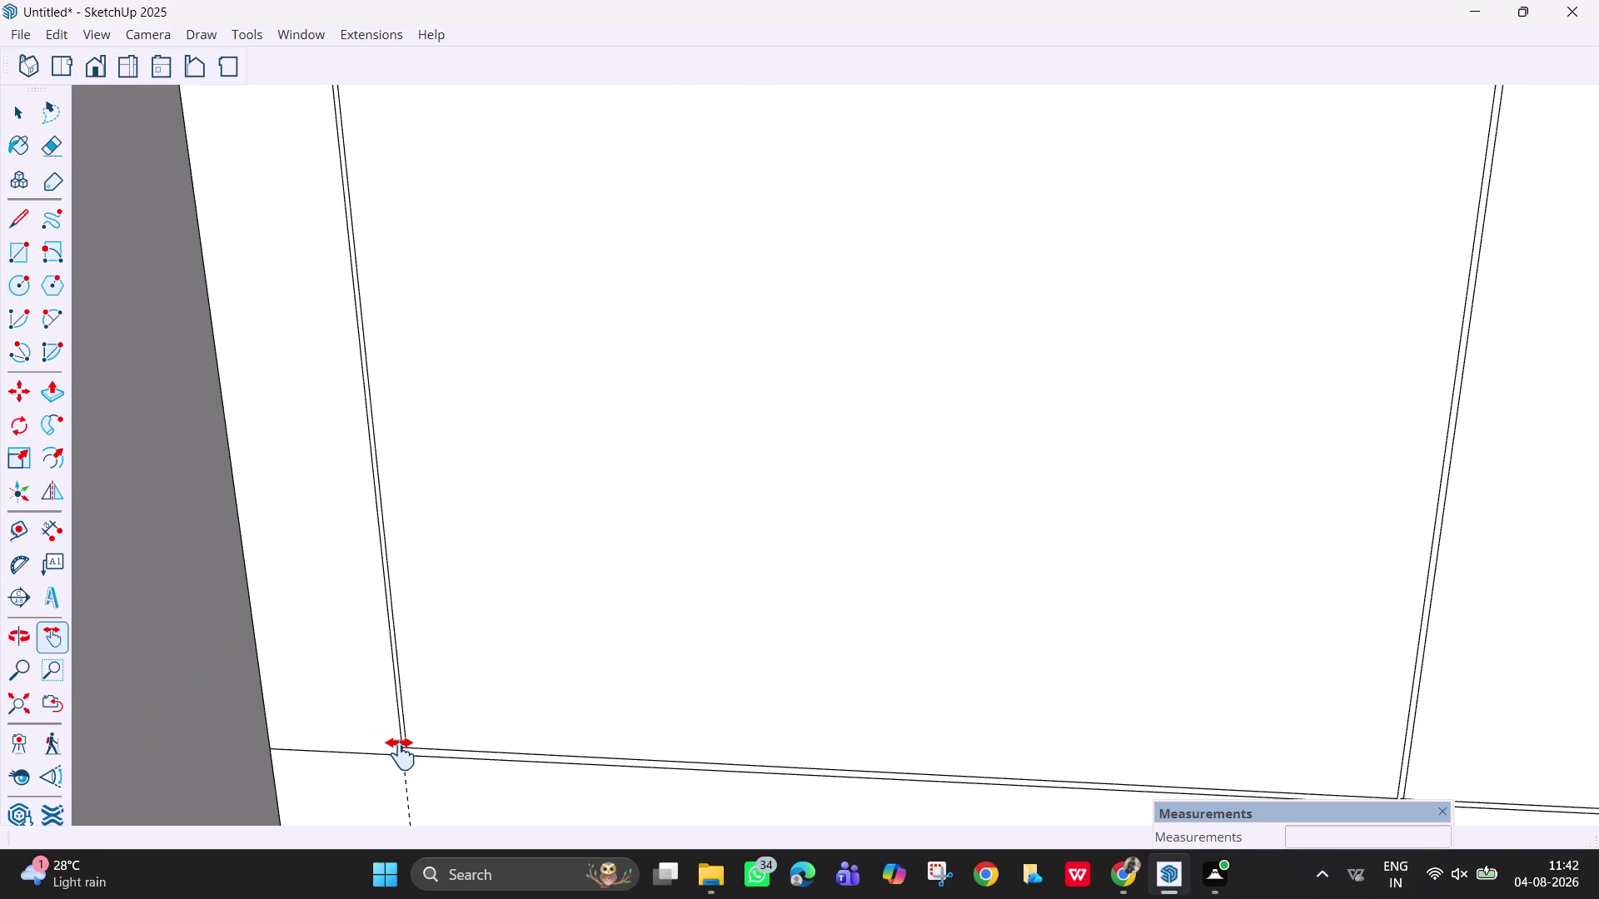
scroll(up, 3)
scroll(up, 3)
scroll(up, 3)
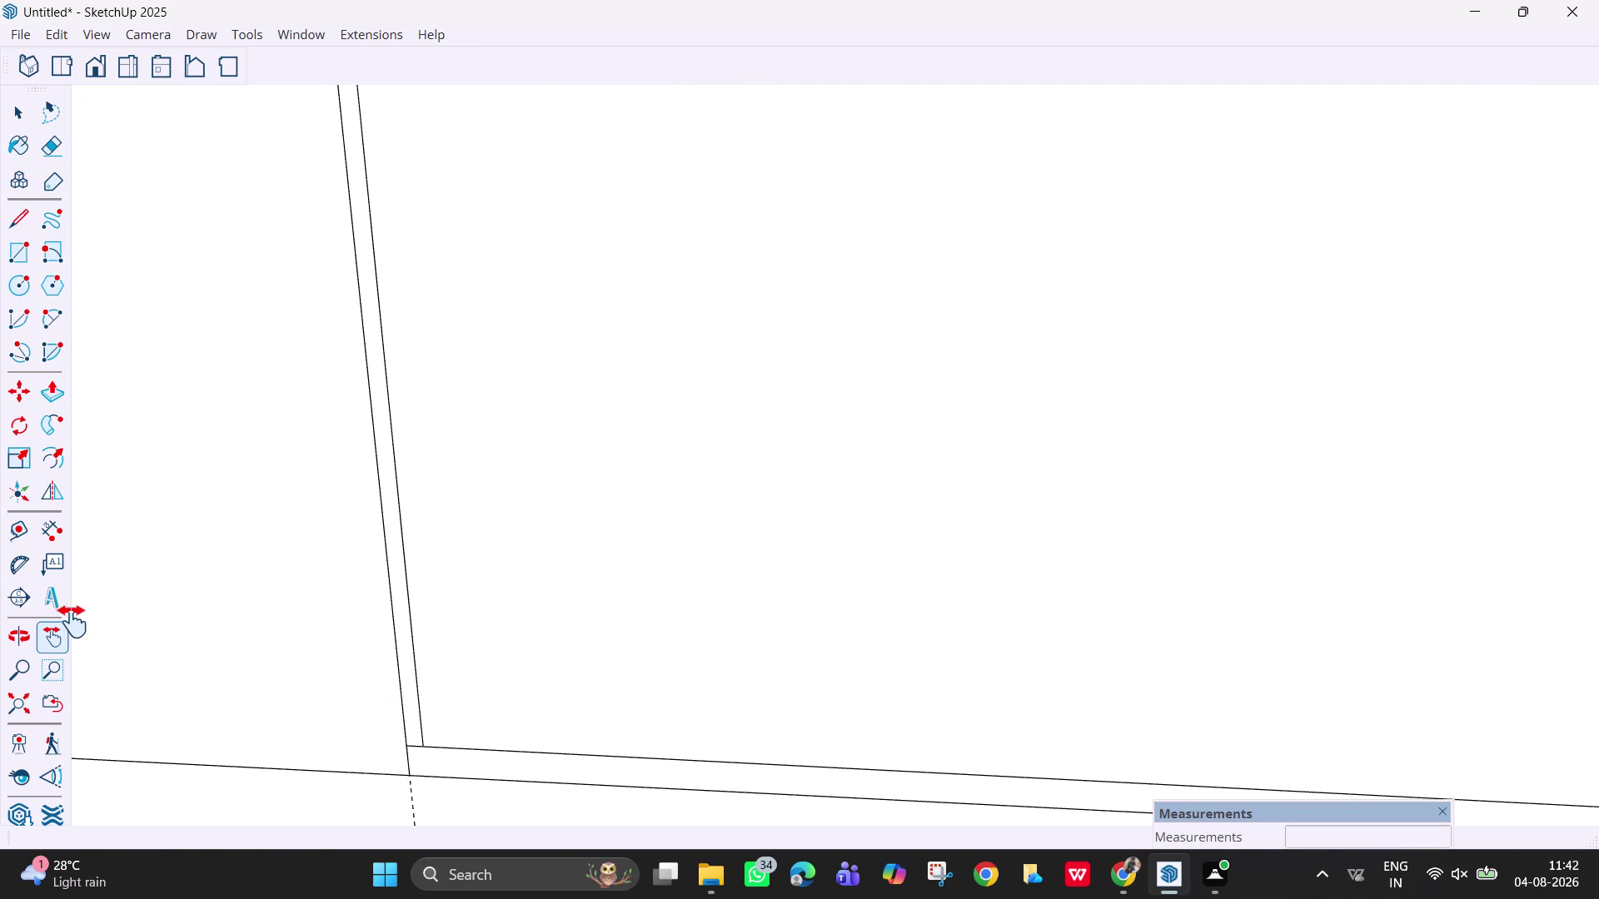
click(49, 532)
In Model Info Units, set Format to Decimal and Length to Millimeters, then close it.
click(247, 40)
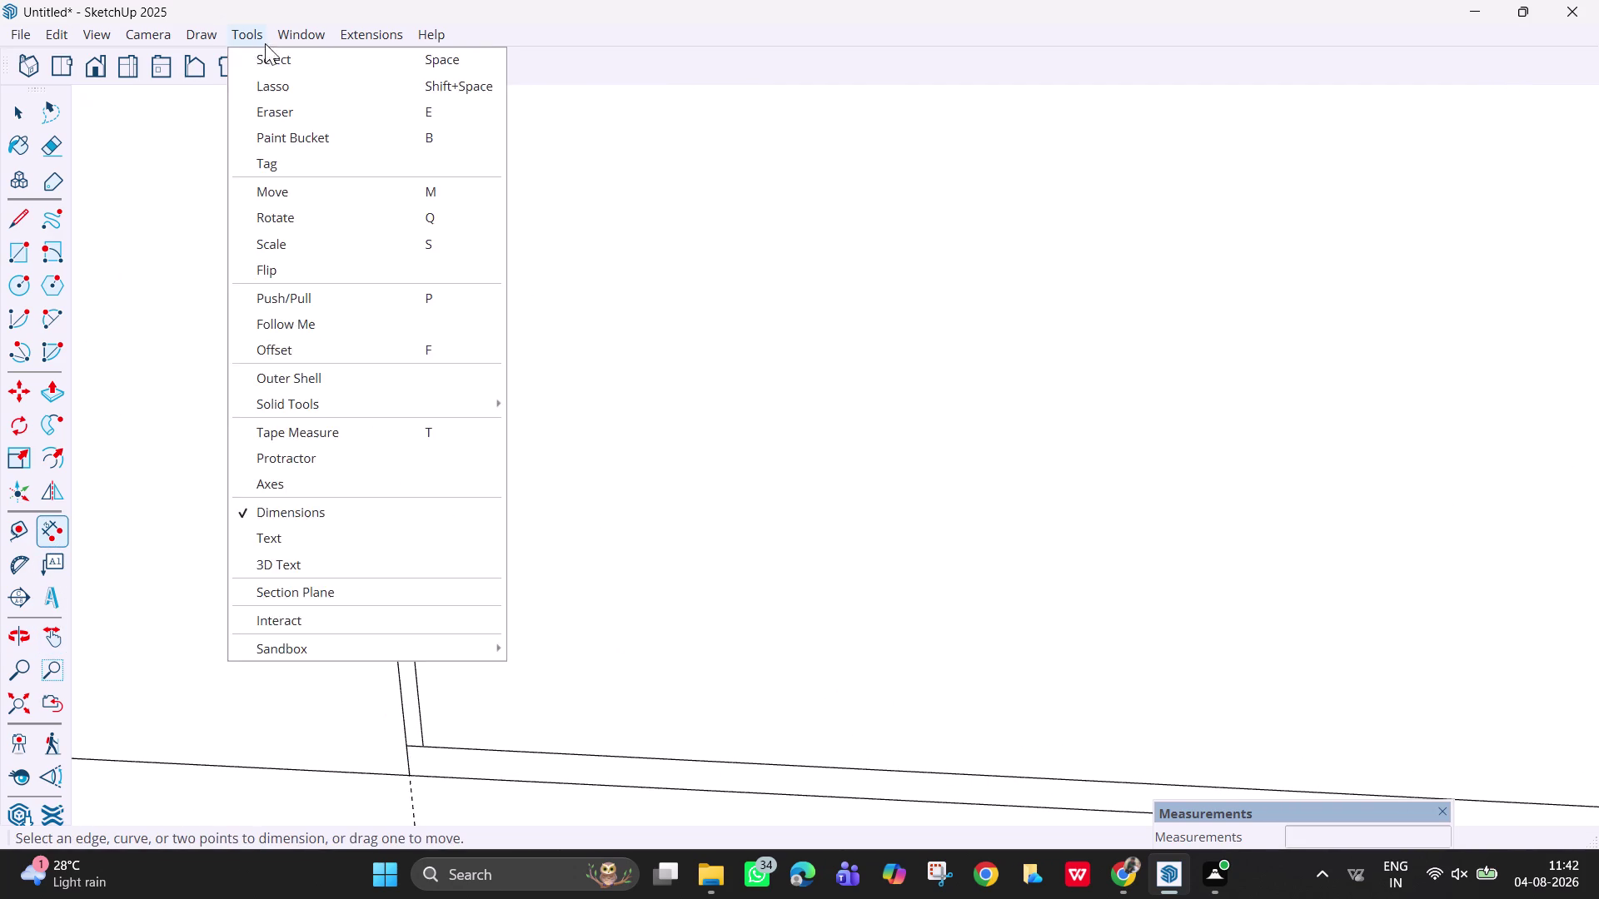
click(333, 152)
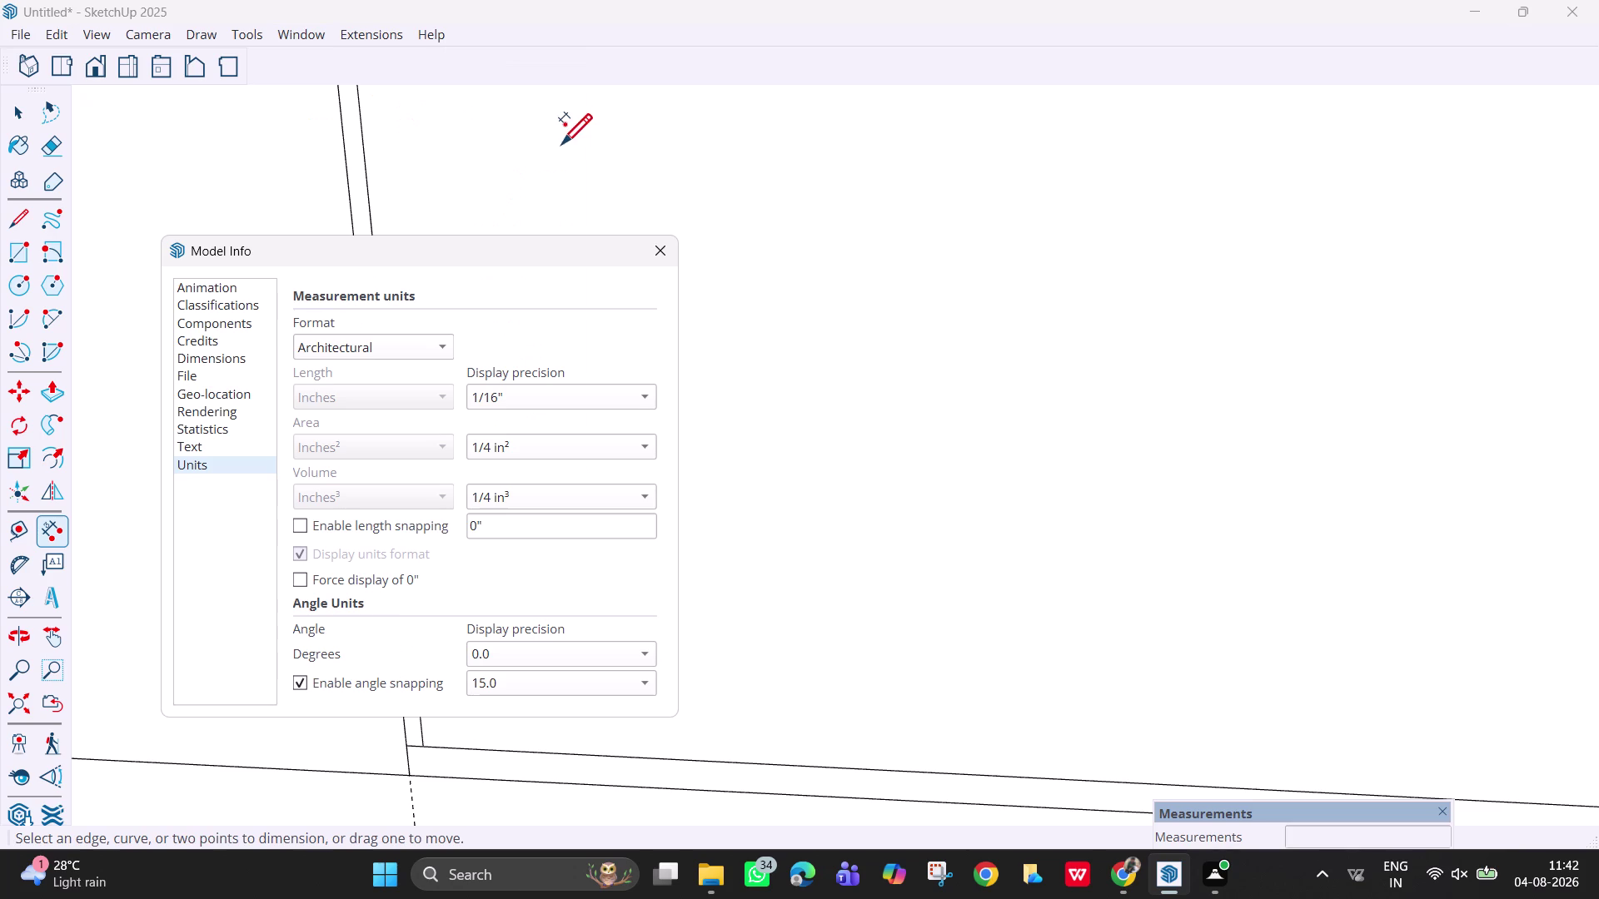
click(378, 352)
click(373, 396)
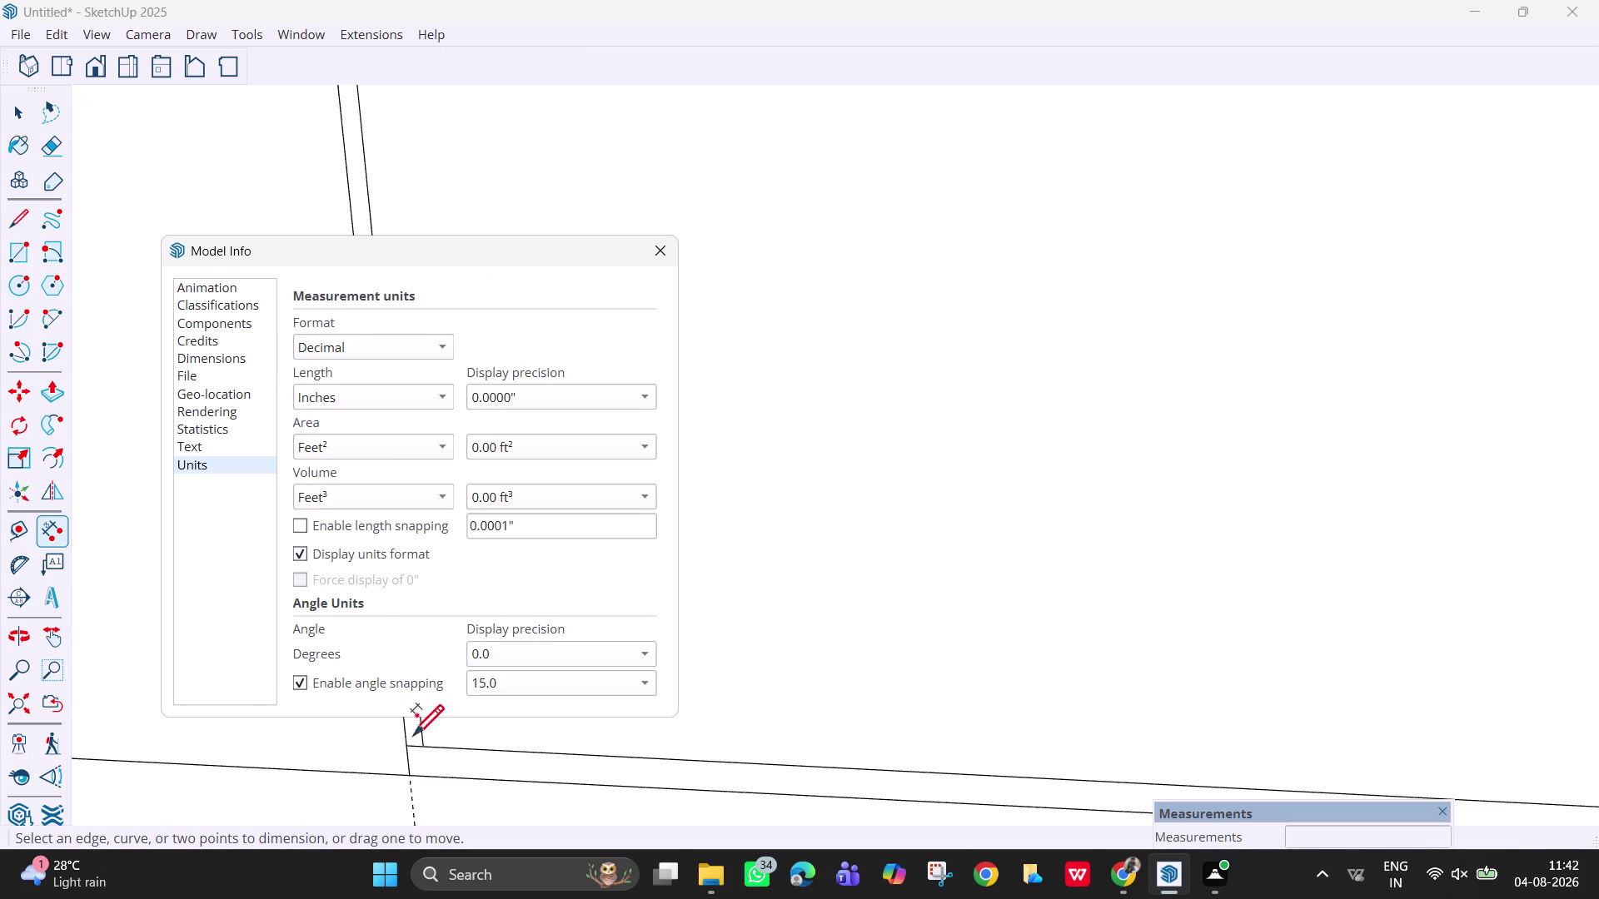
drag(539, 254, 1207, 217)
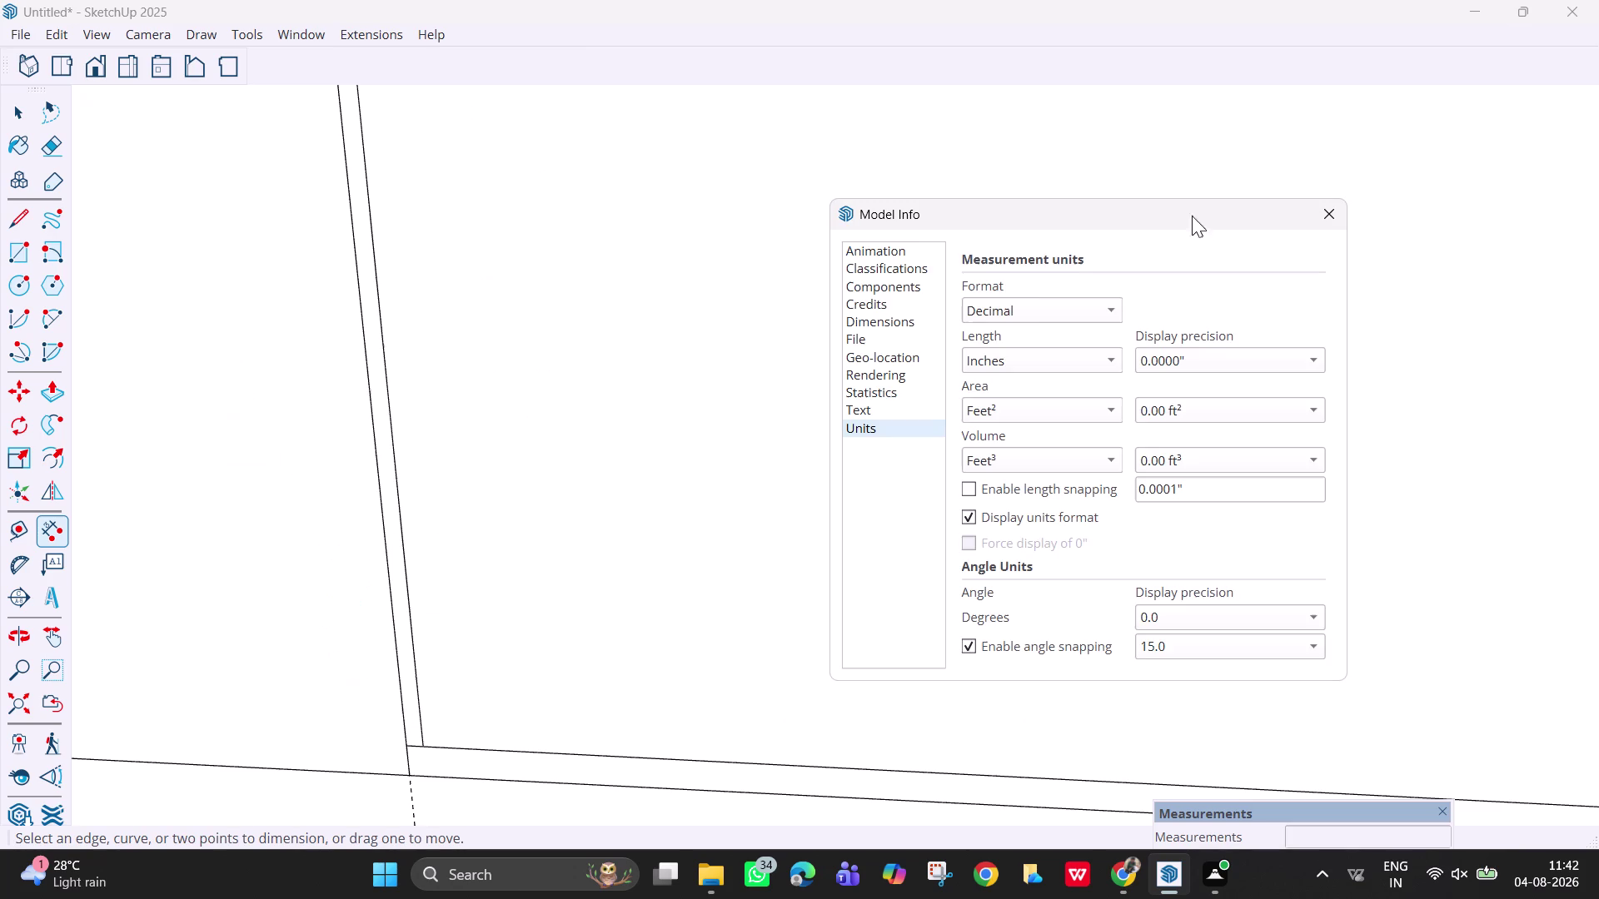
click(423, 752)
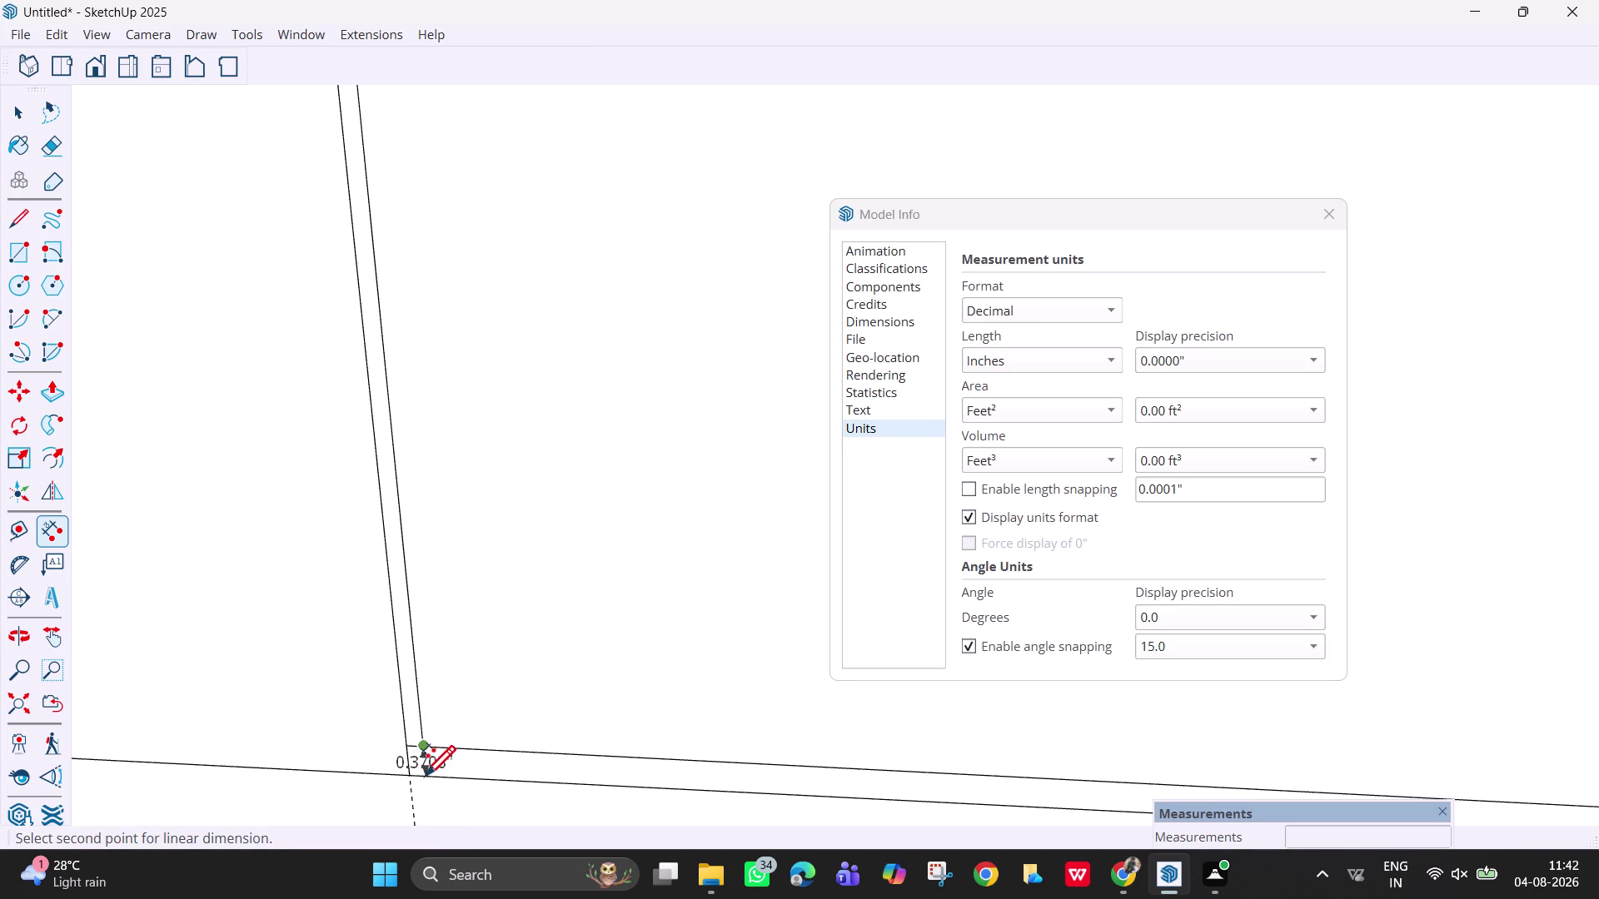
scroll(up, 3)
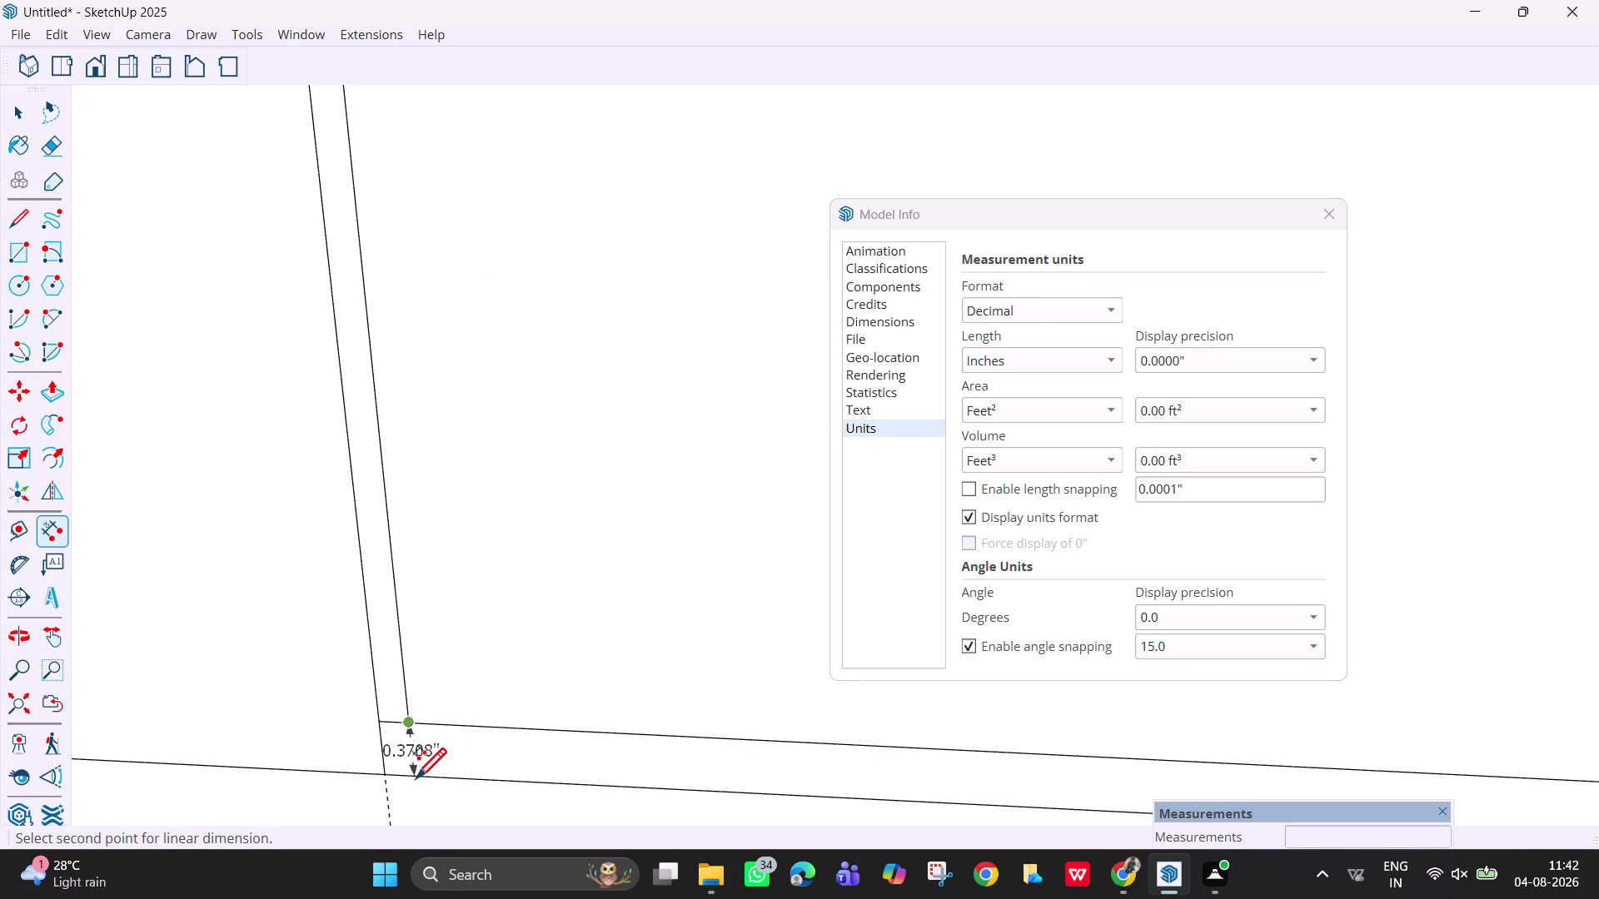
scroll(up, 3)
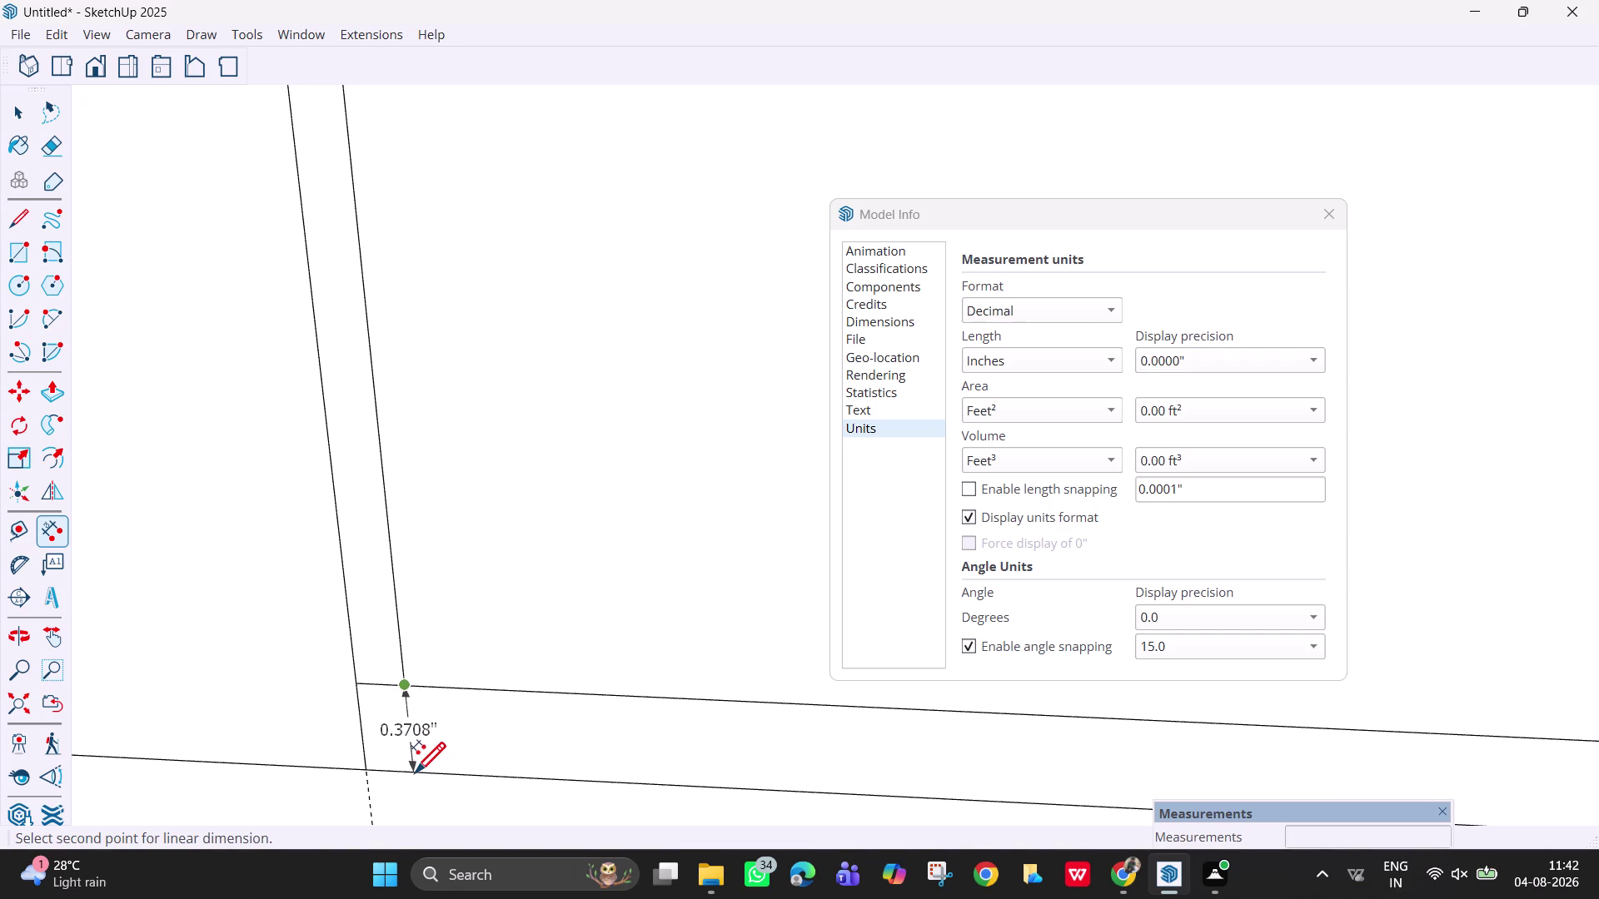
click(1041, 364)
click(1045, 444)
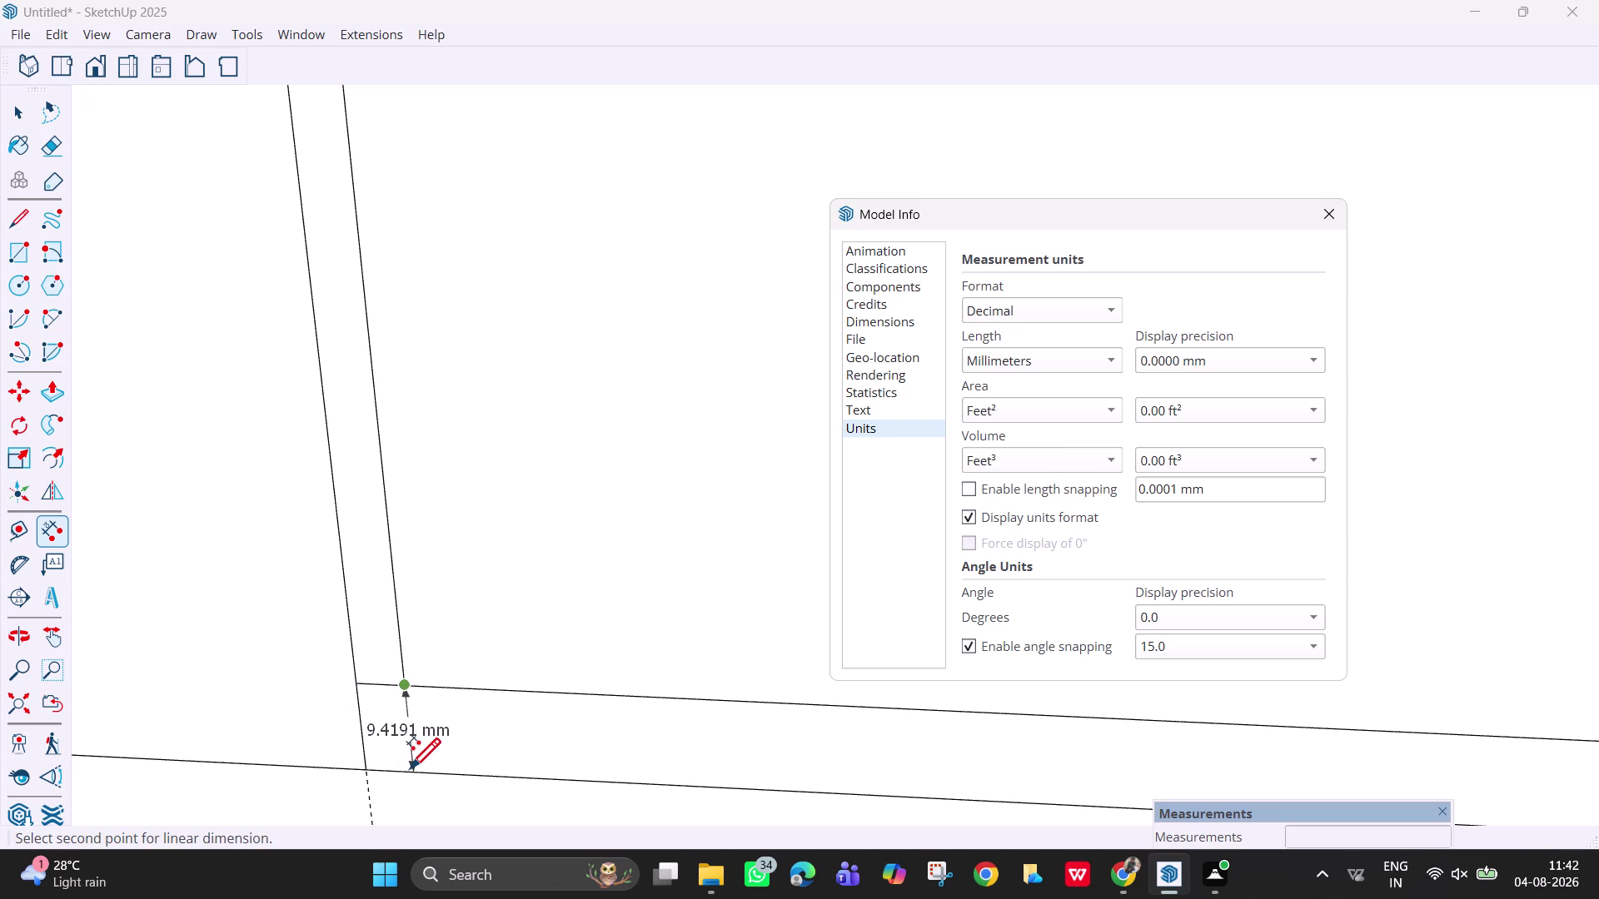
scroll(down, 3)
scroll(down, 3)
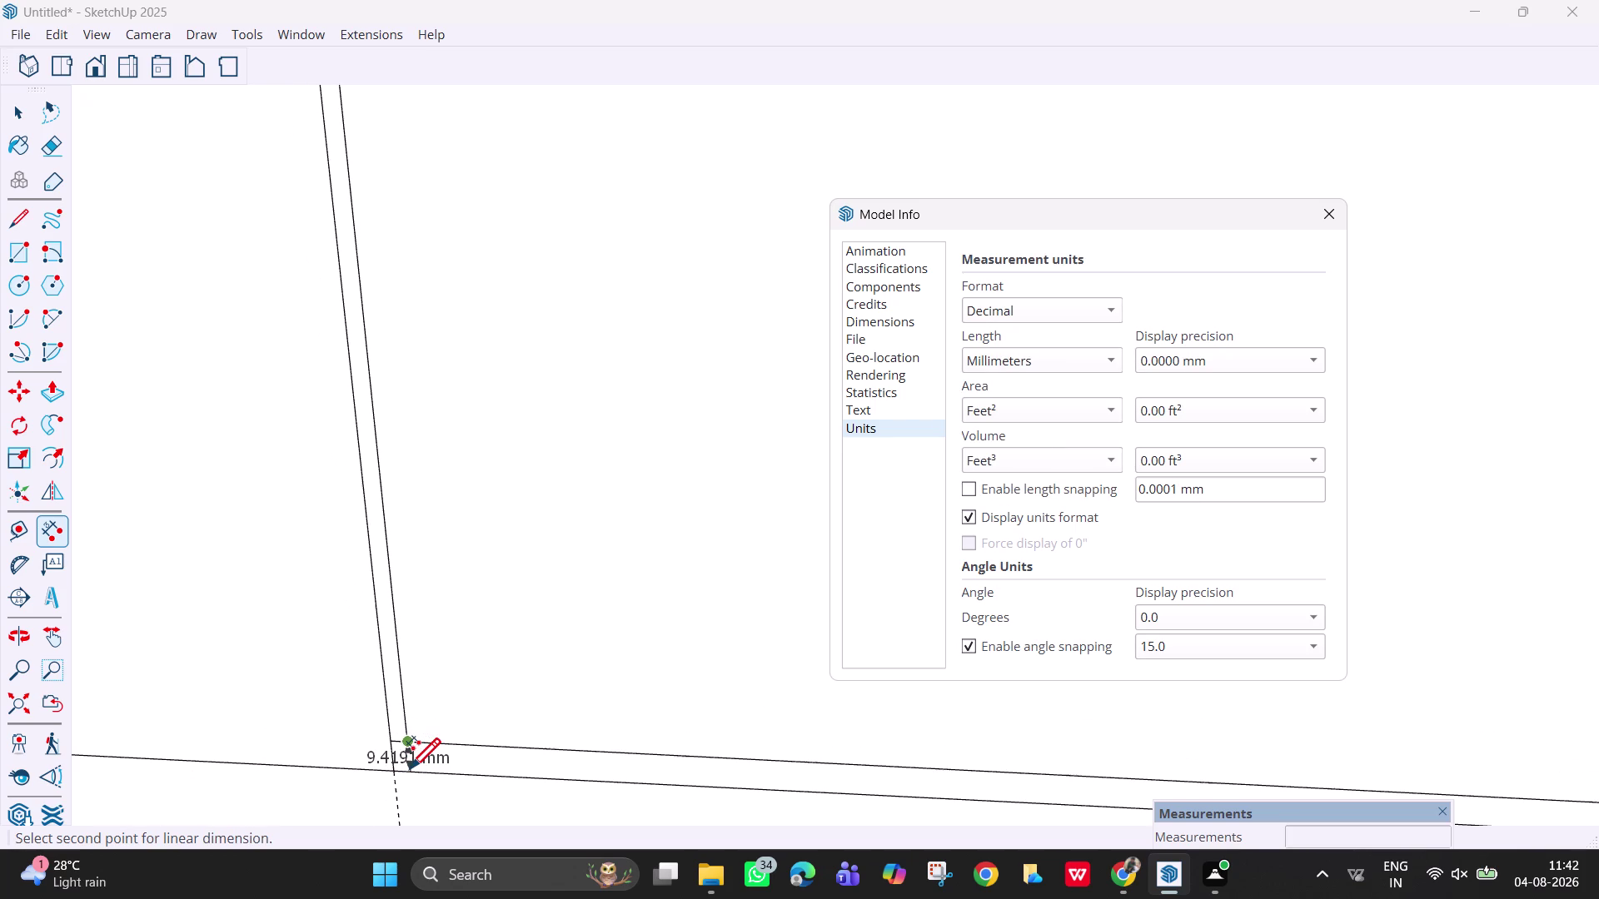
key(Escape)
scroll(down, 3)
key(Escape)
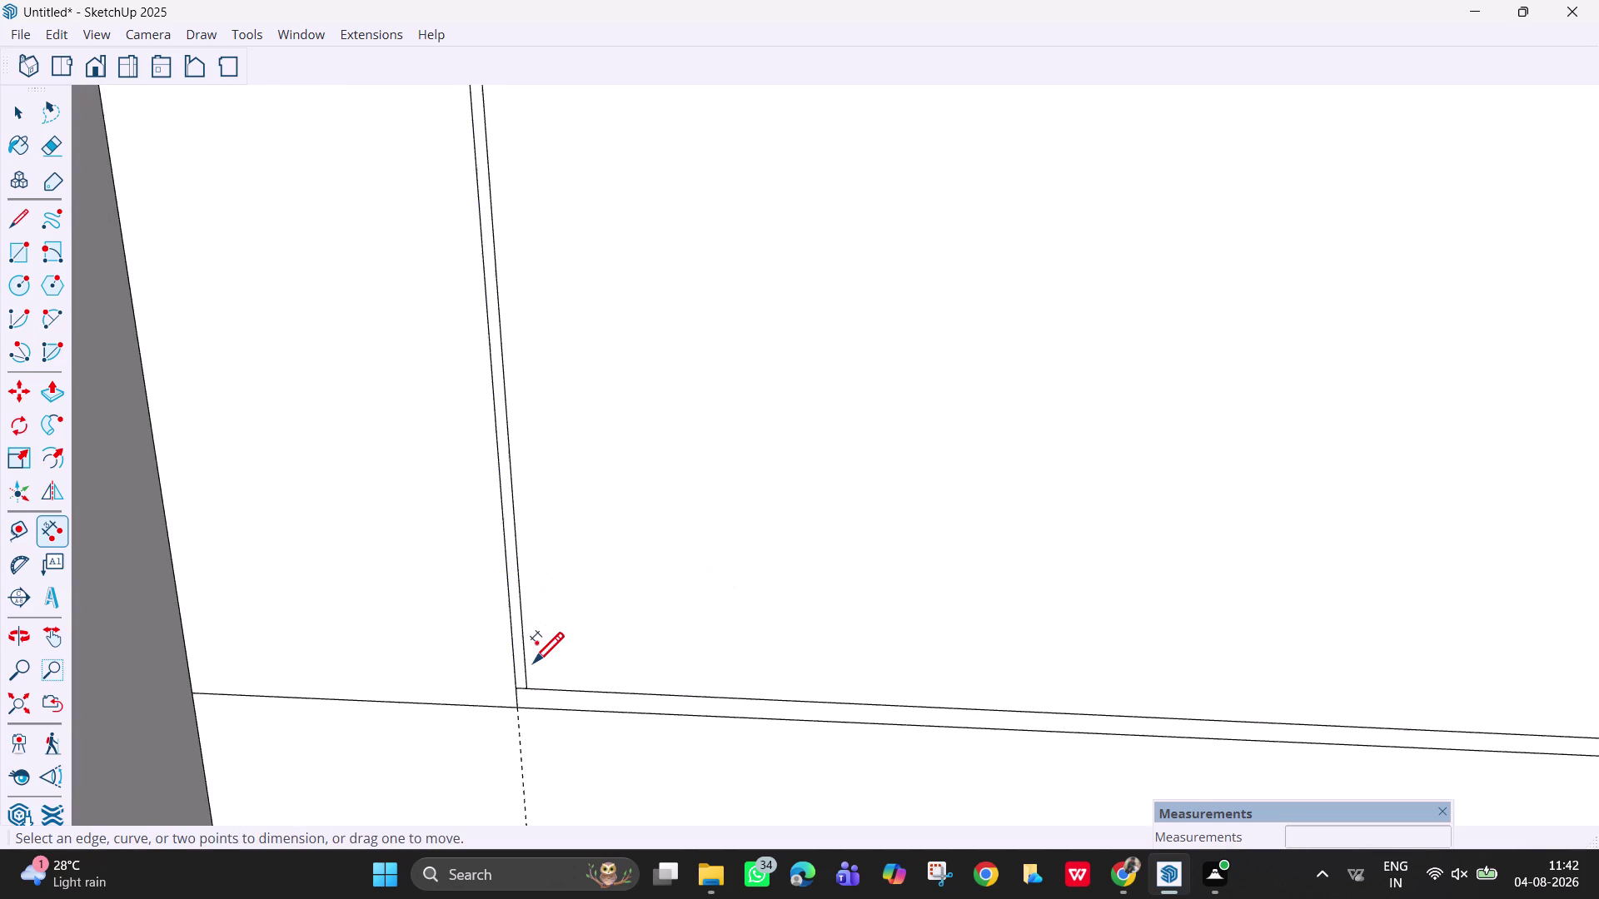
Try a dimension at the panel's lower corner, then cancel it.
scroll(up, 3)
click(515, 732)
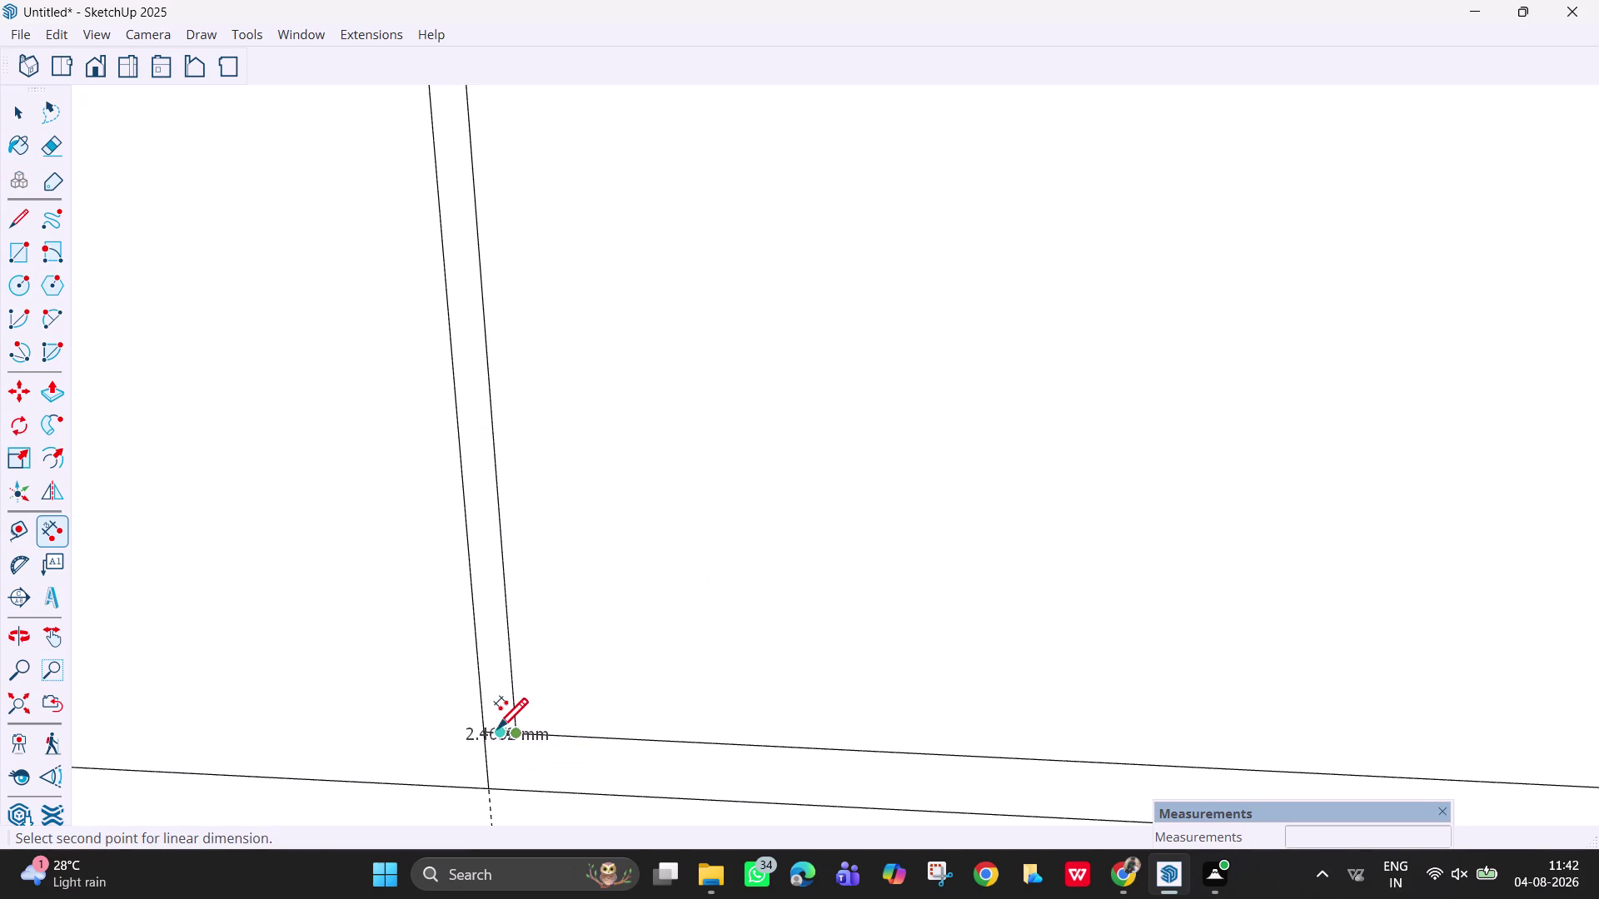
scroll(up, 3)
middle_drag(490, 732, 573, 741)
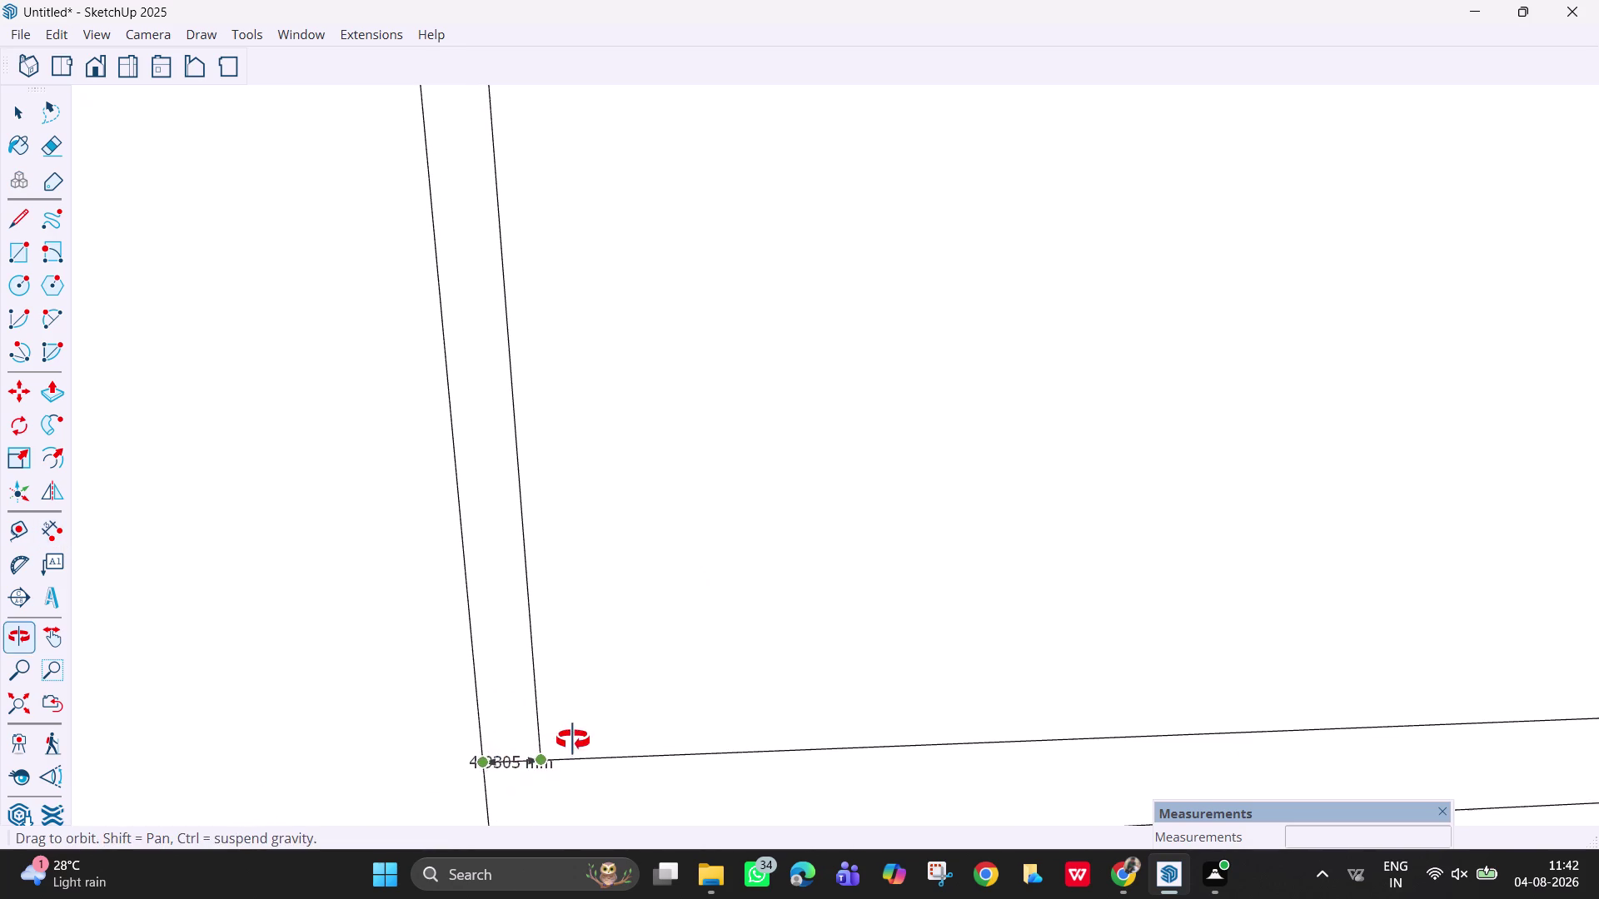
middle_drag(572, 740, 572, 740)
click(482, 766)
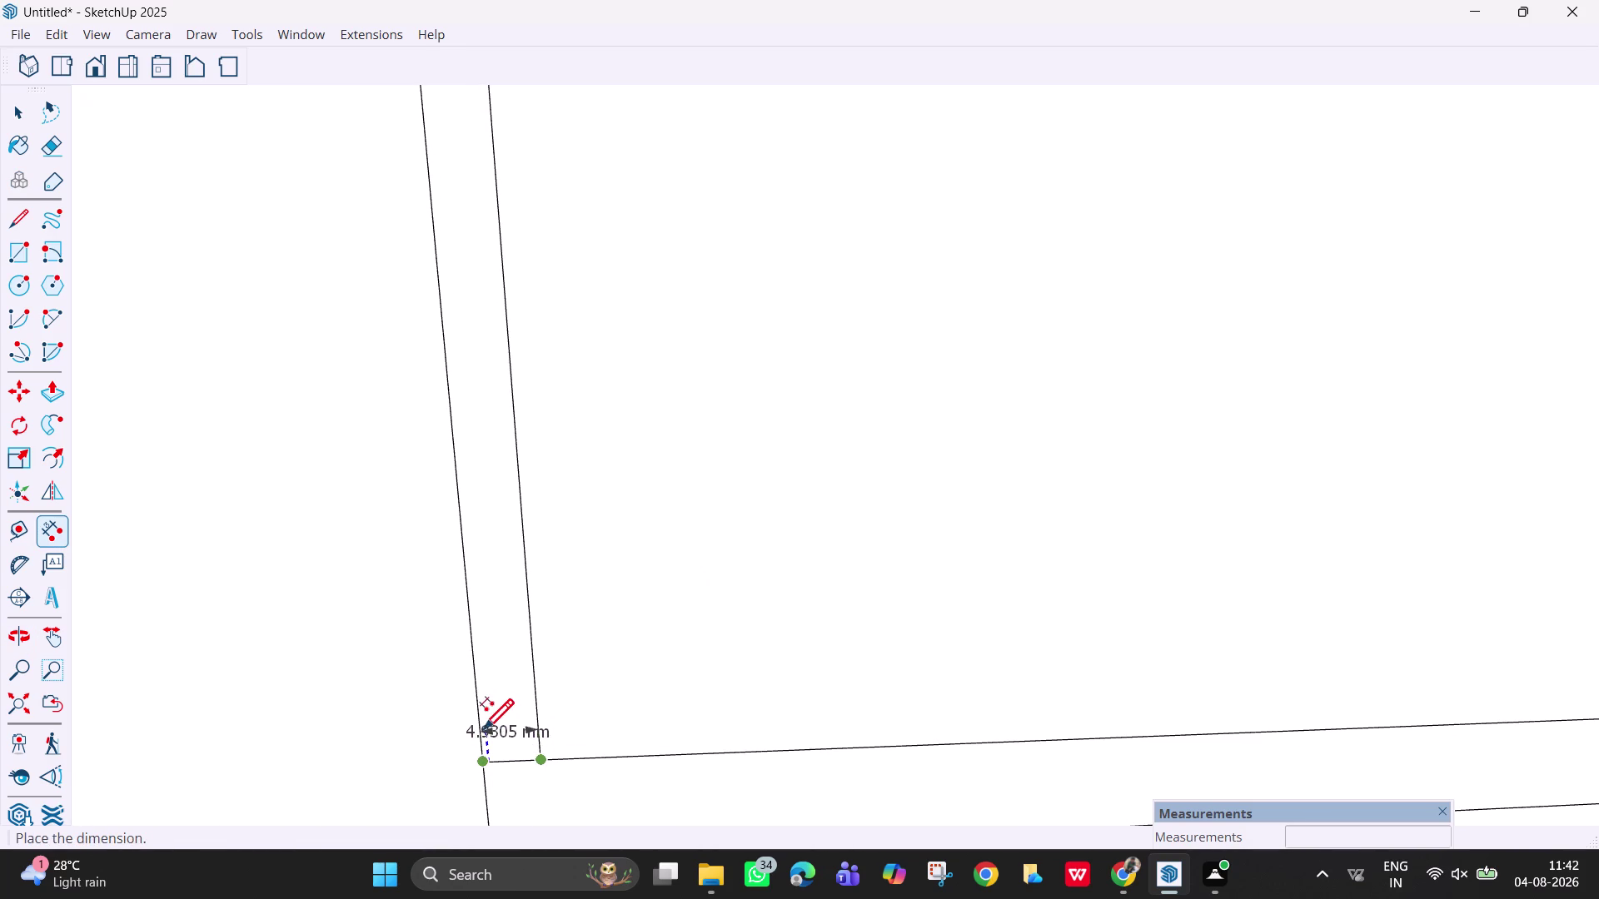
key(Escape)
scroll(up, 3)
scroll(up, 3)
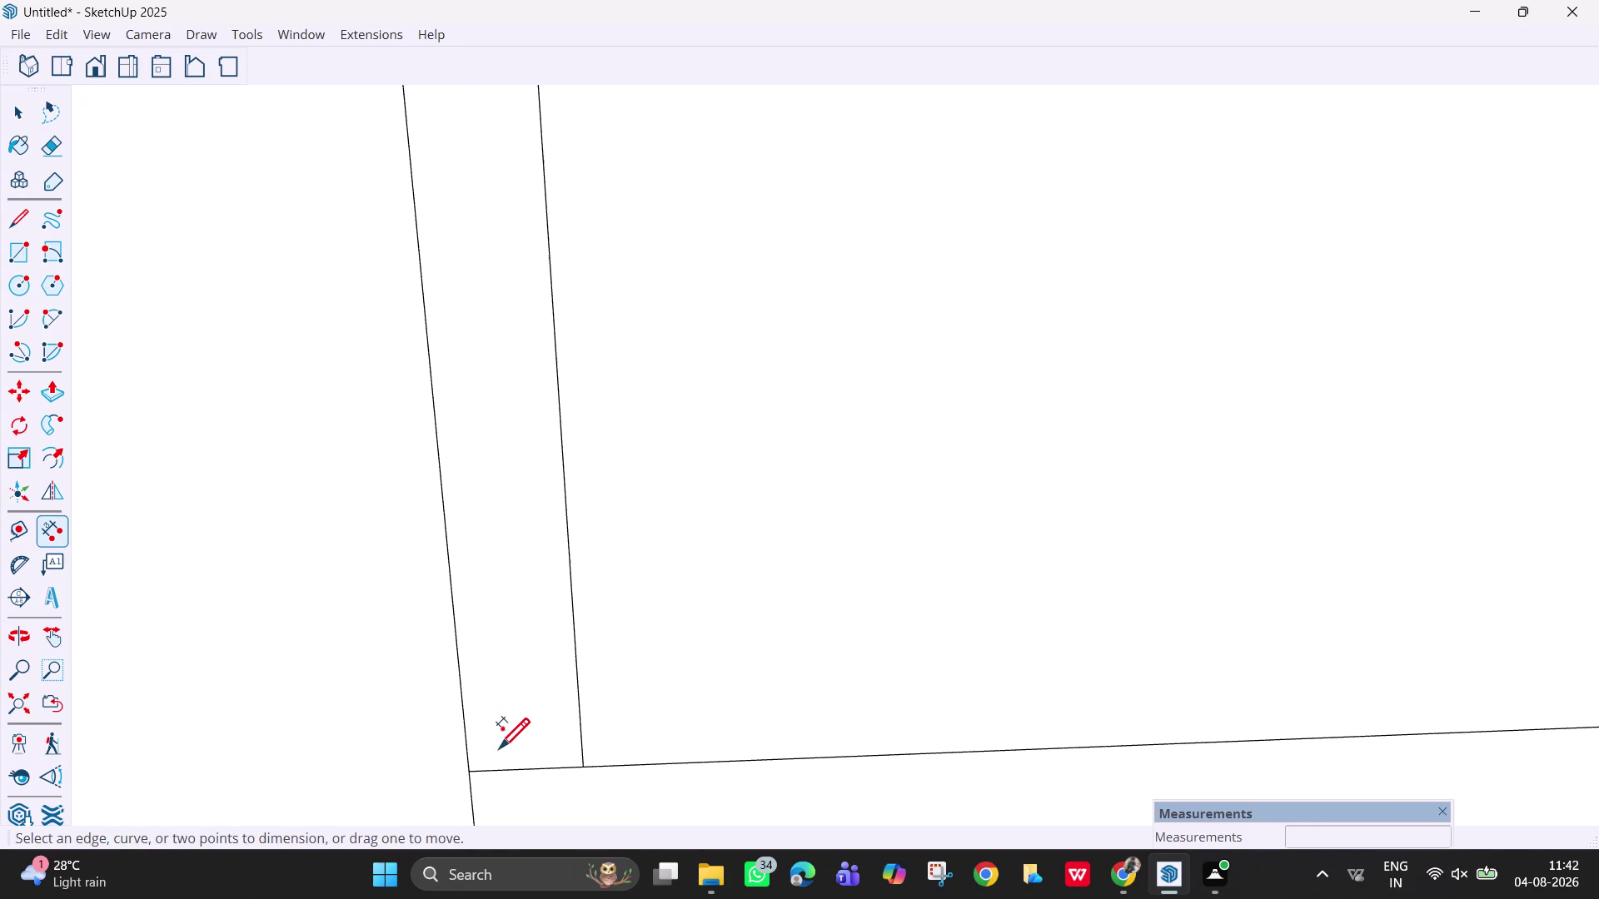
key(space)
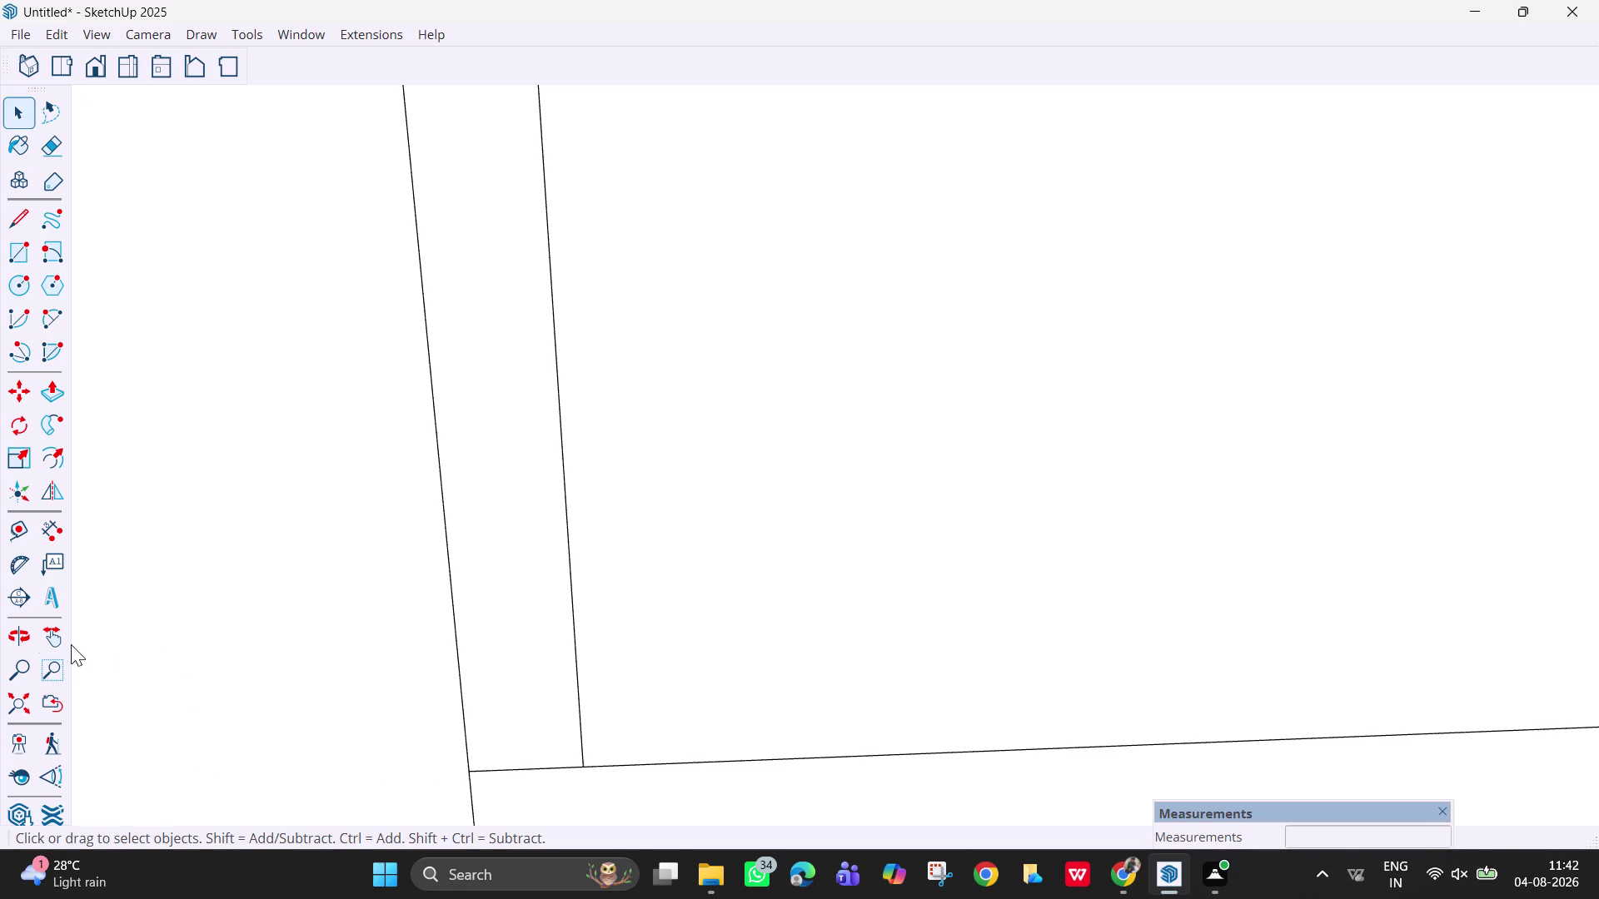
Dimension the 4.9305 mm gap between the corner's left point and right edge.
click(45, 525)
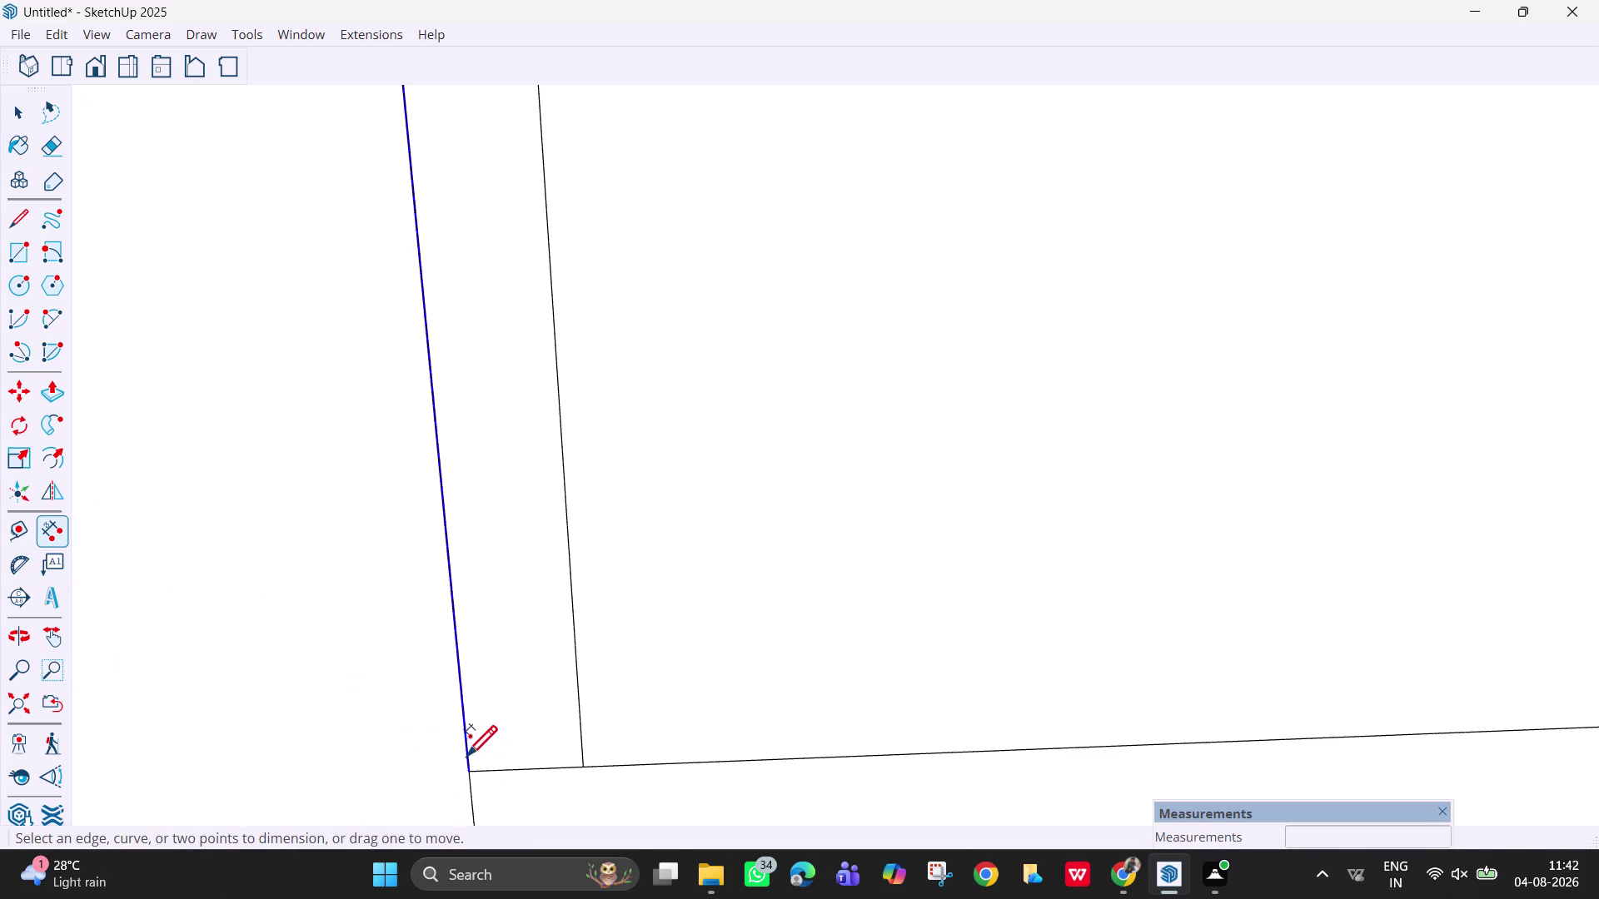
click(468, 771)
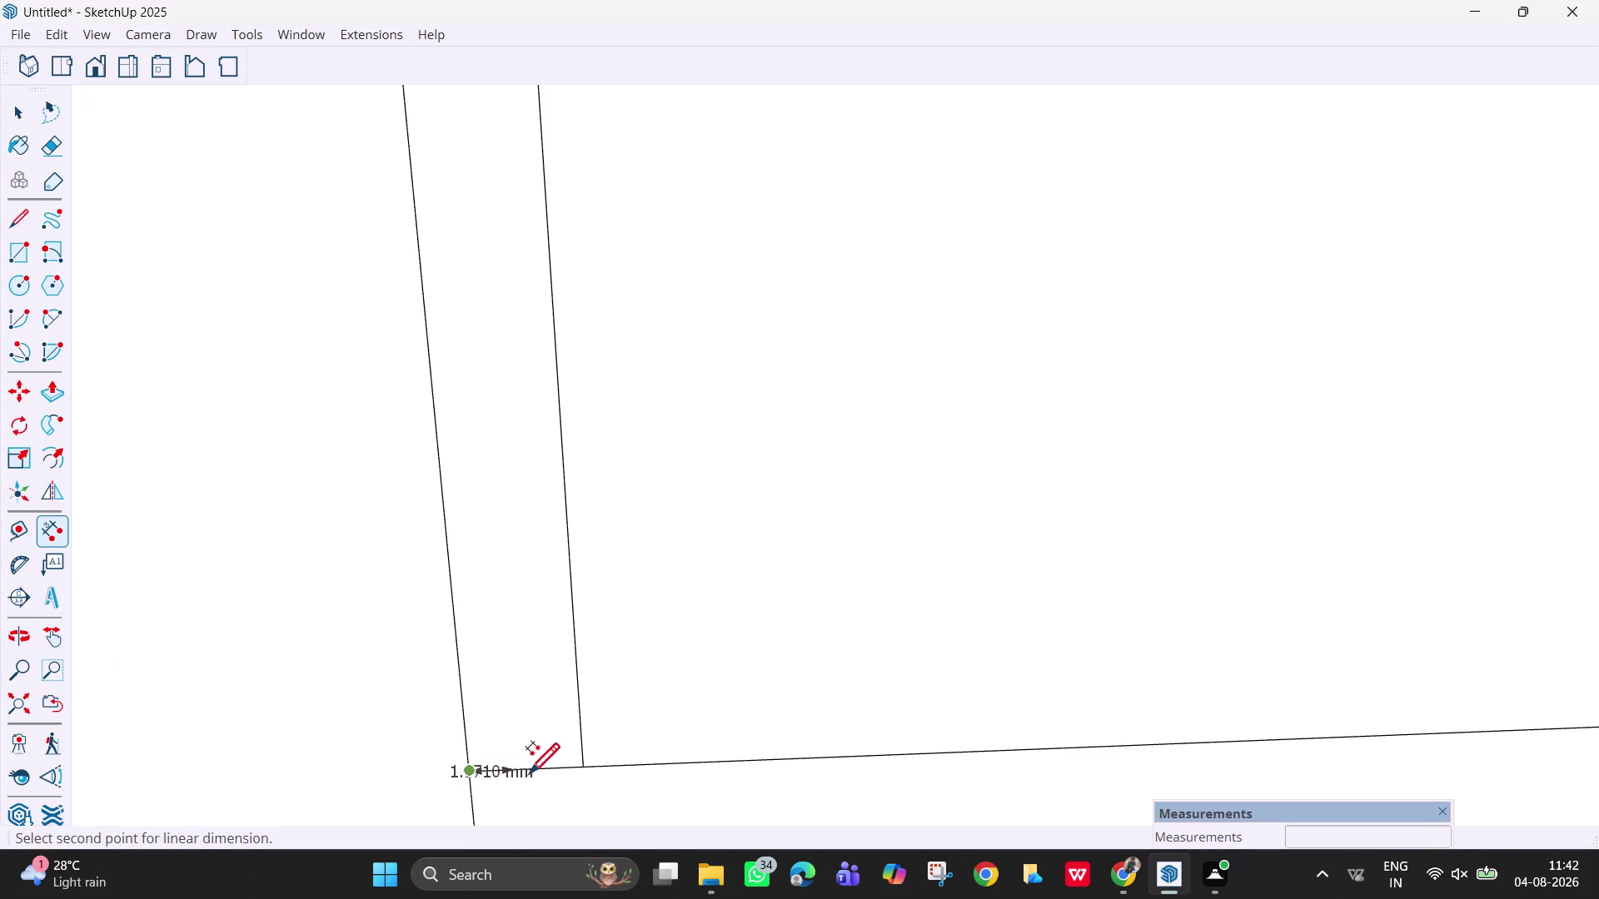
click(583, 771)
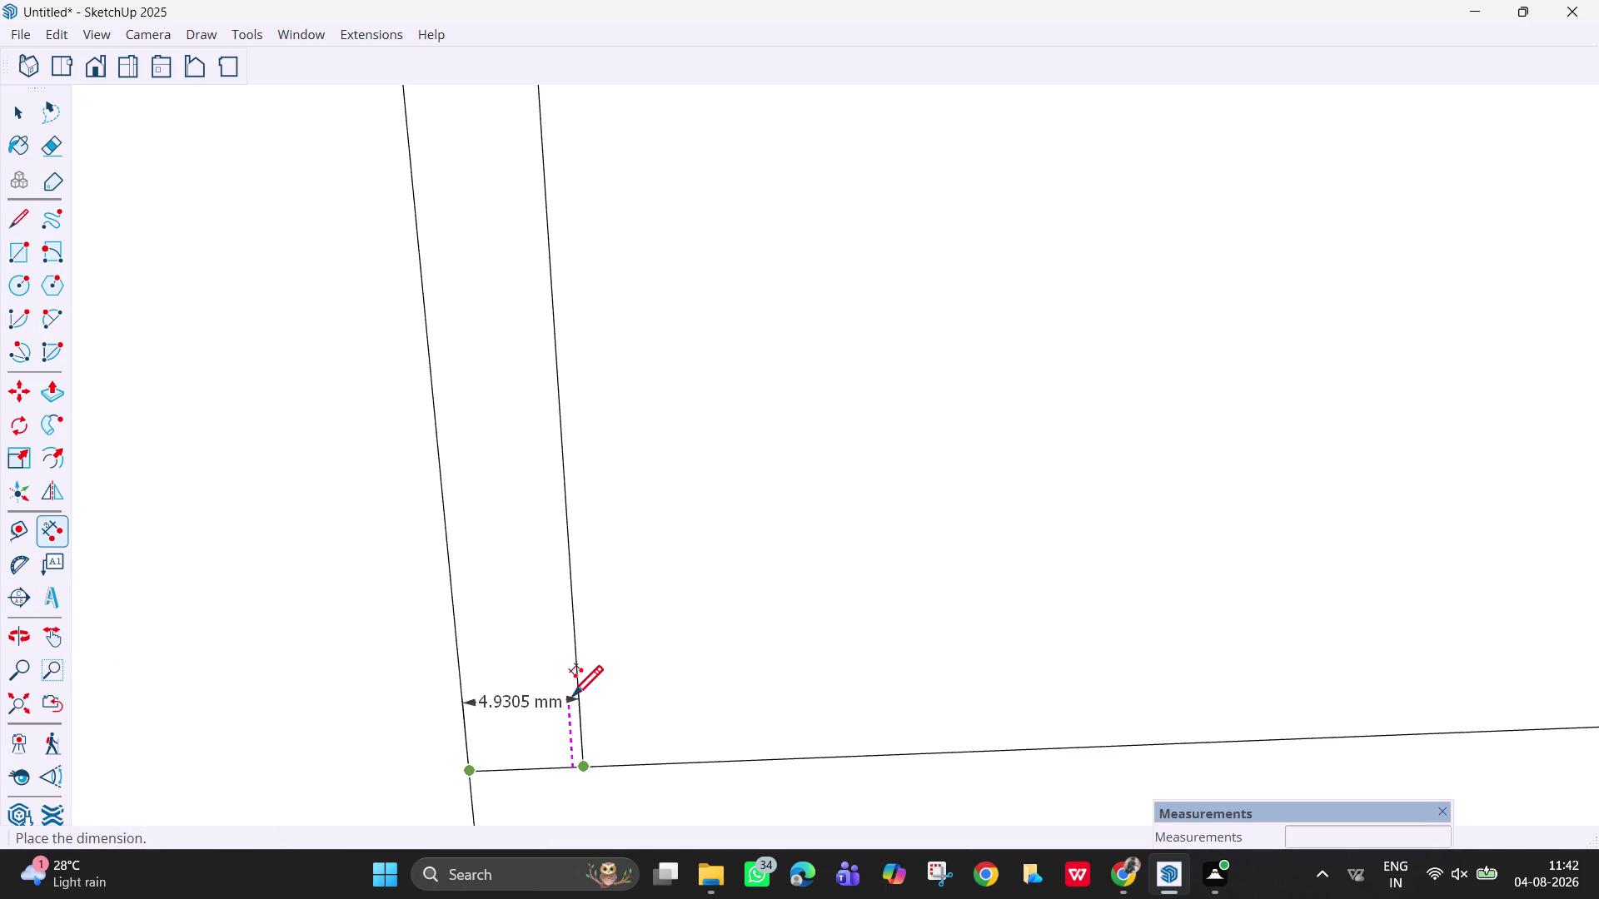
click(579, 793)
scroll(down, 3)
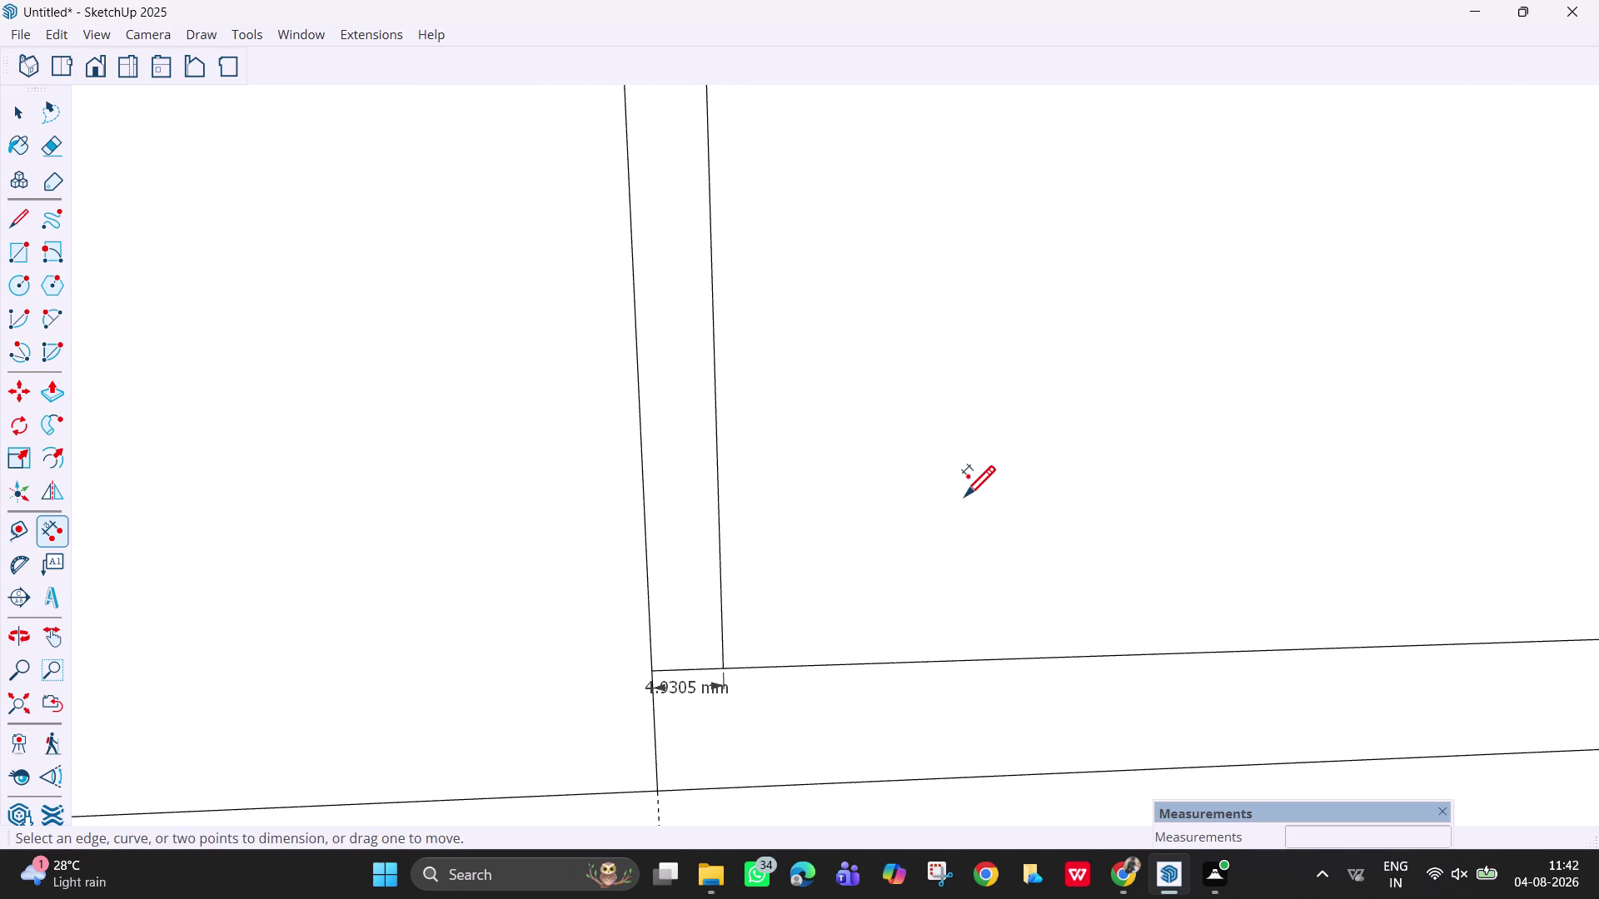
scroll(down, 3)
scroll(down, 3)
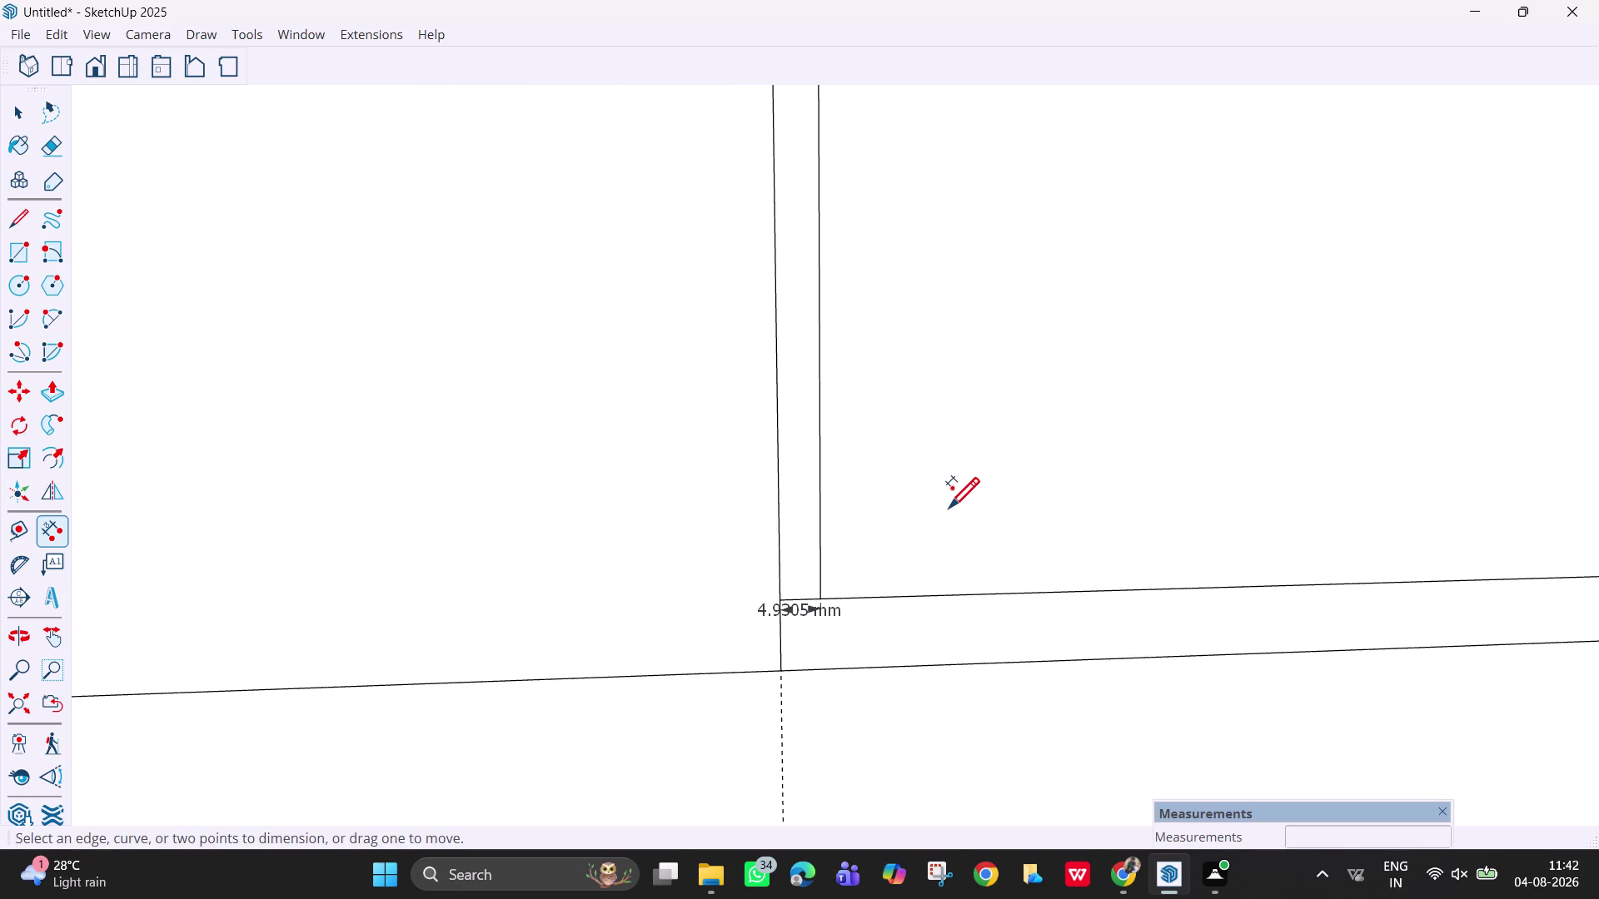
key(h)
scroll(down, 3)
Delete the 4.9305 mm dimension and the duplicate vertical edge at the corner.
key(h)
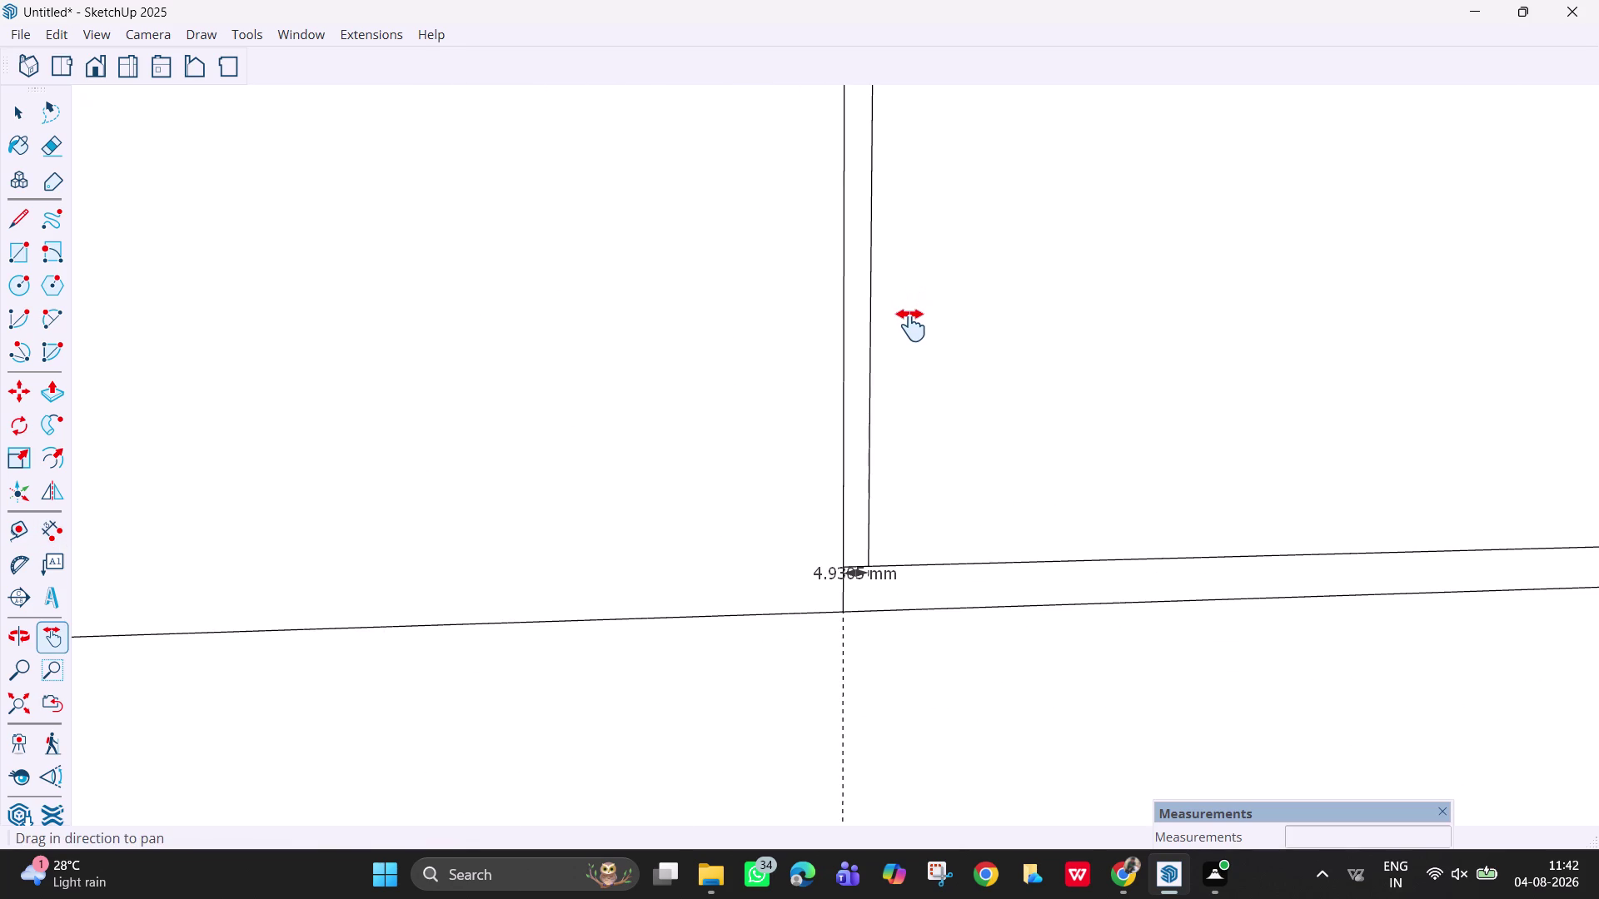
drag(911, 325, 752, 896)
drag(919, 244, 812, 671)
scroll(down, 3)
scroll(down, 3)
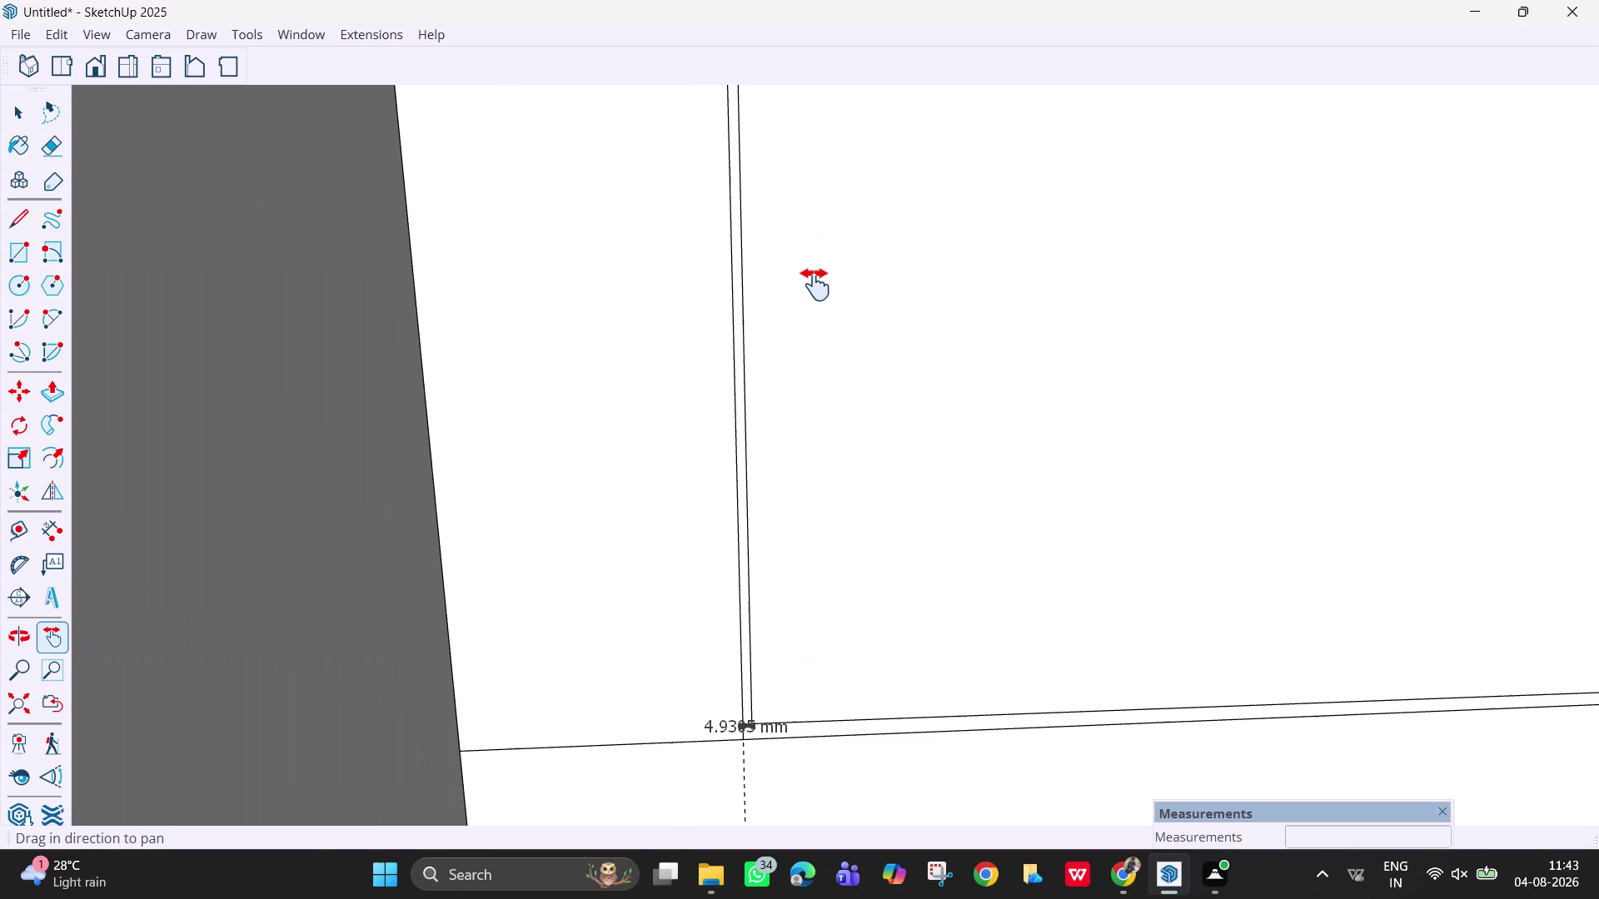
key(space)
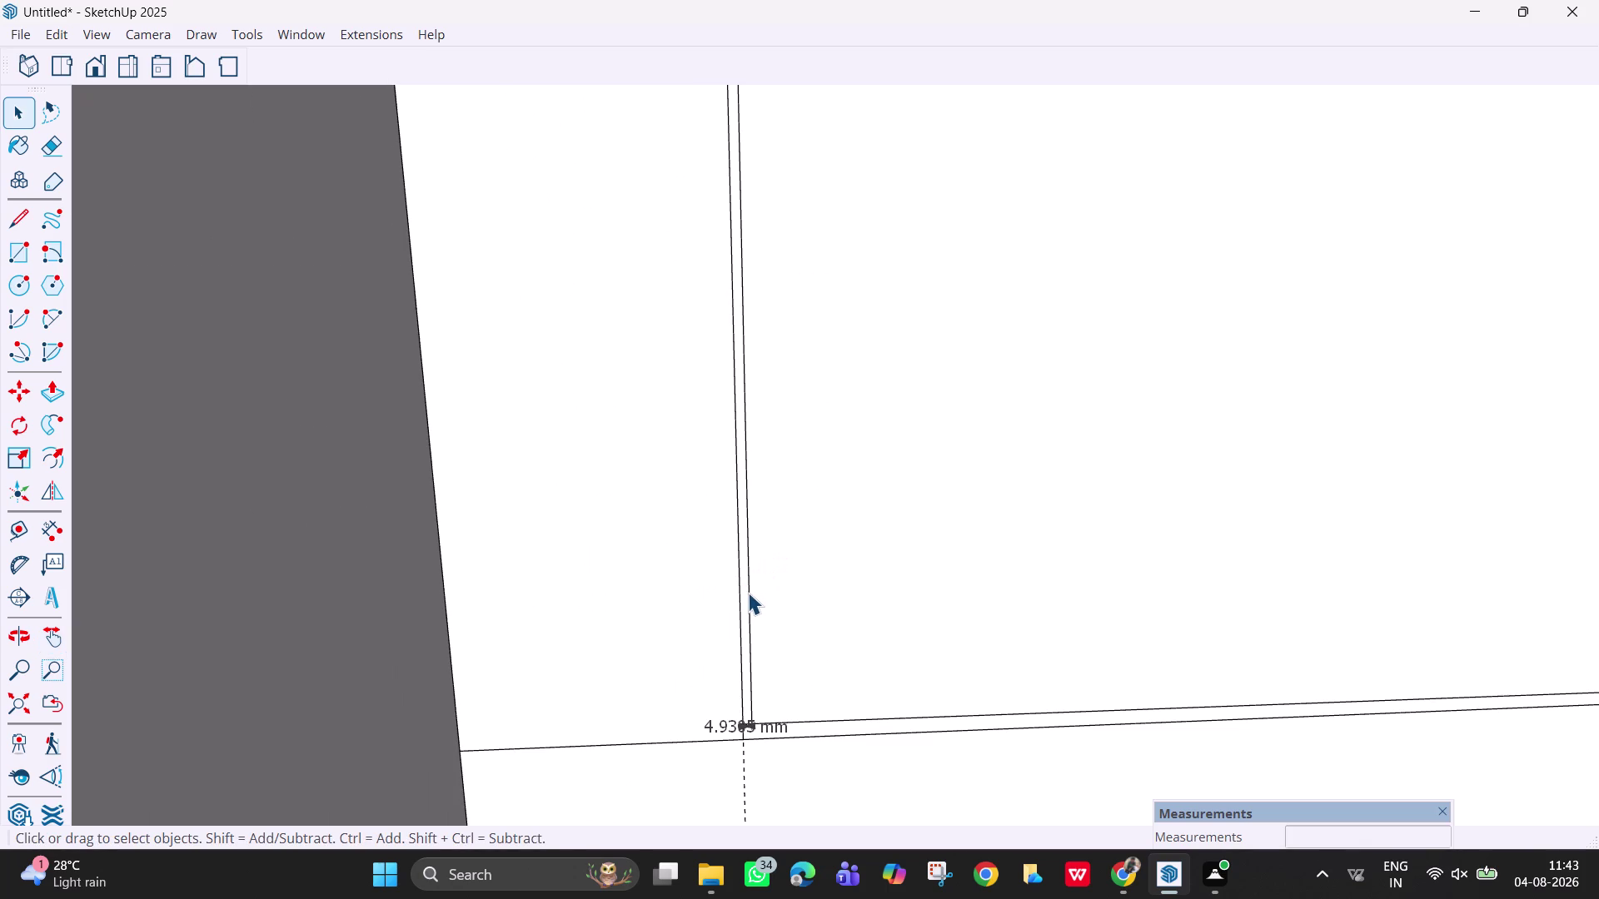
click(748, 592)
key(Delete)
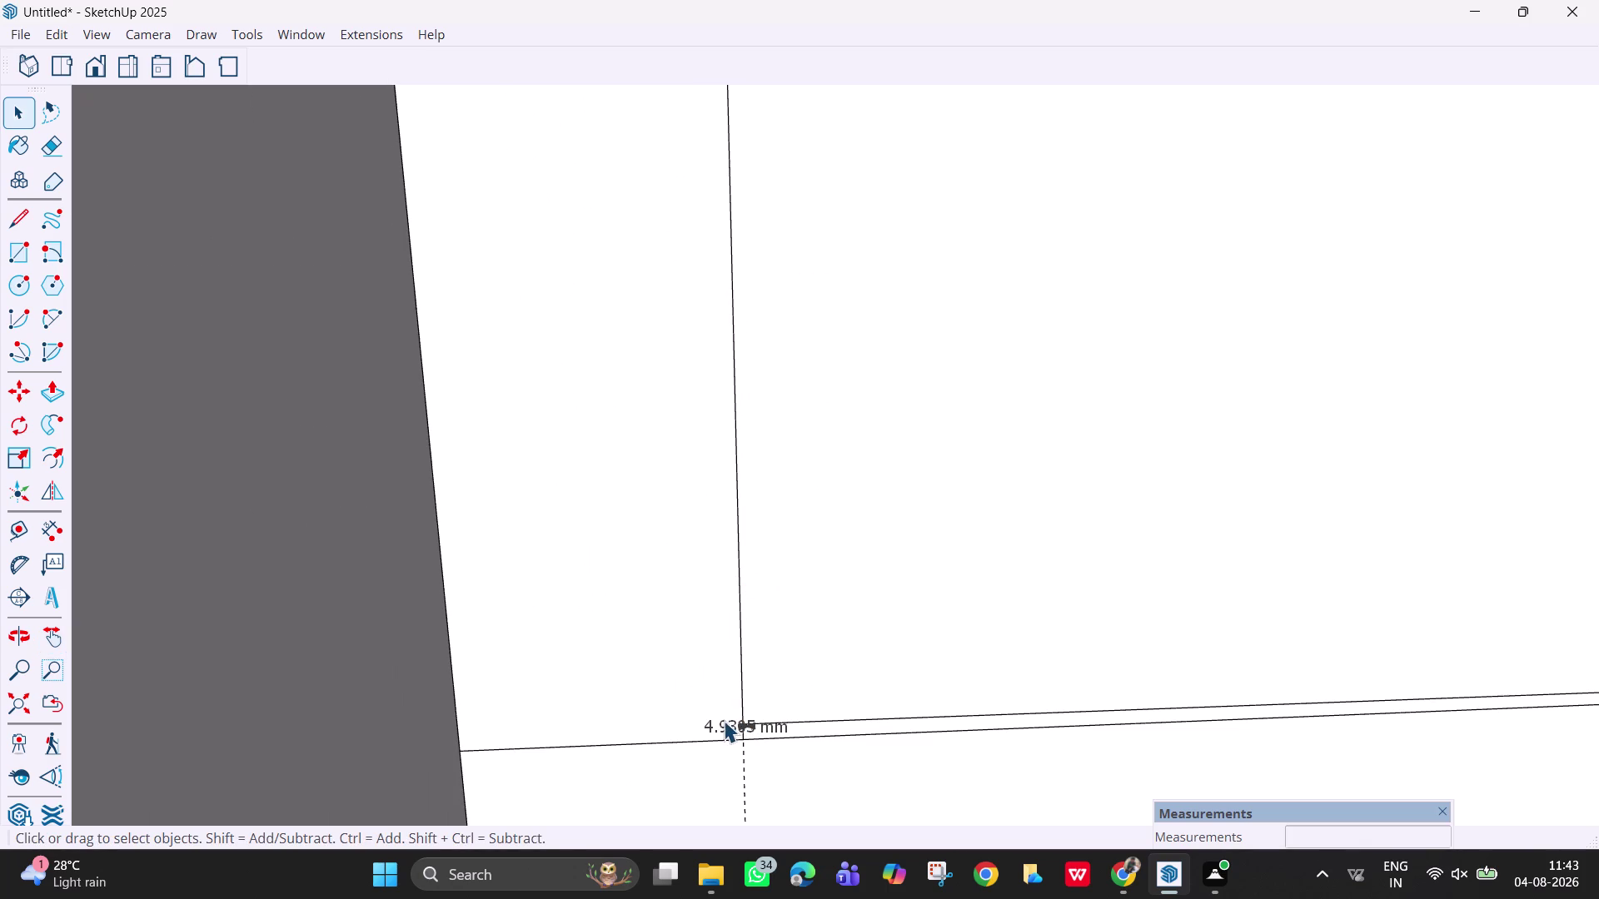
click(723, 720)
key(Delete)
Select the remaining vertical edge at the wardrobe's lower corner.
scroll(up, 3)
scroll(up, 3)
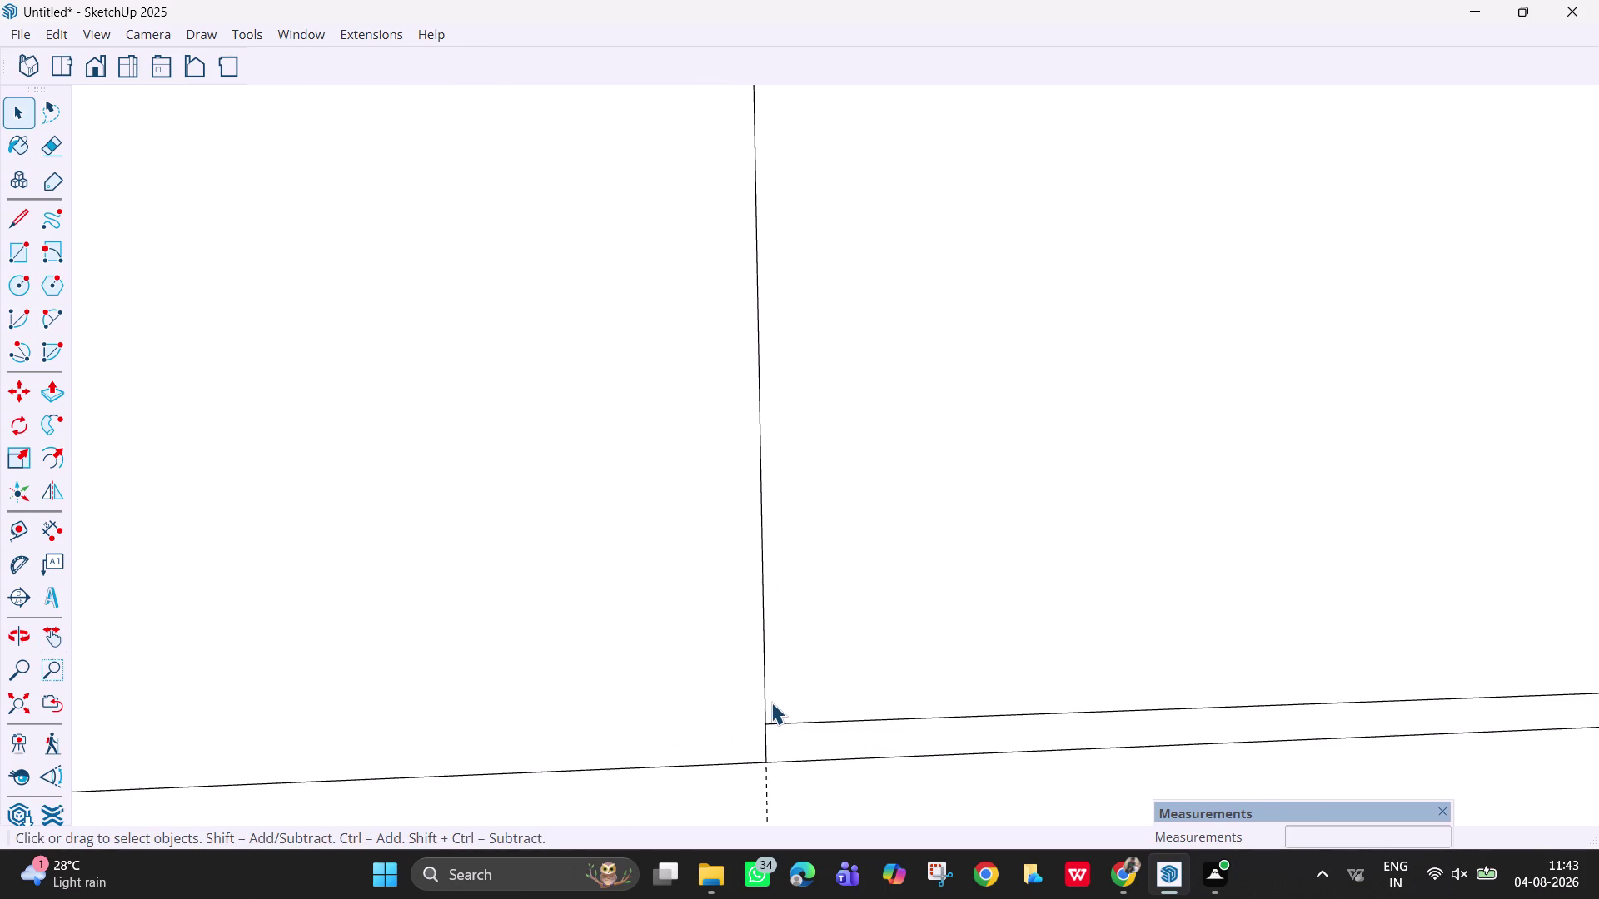
click(764, 697)
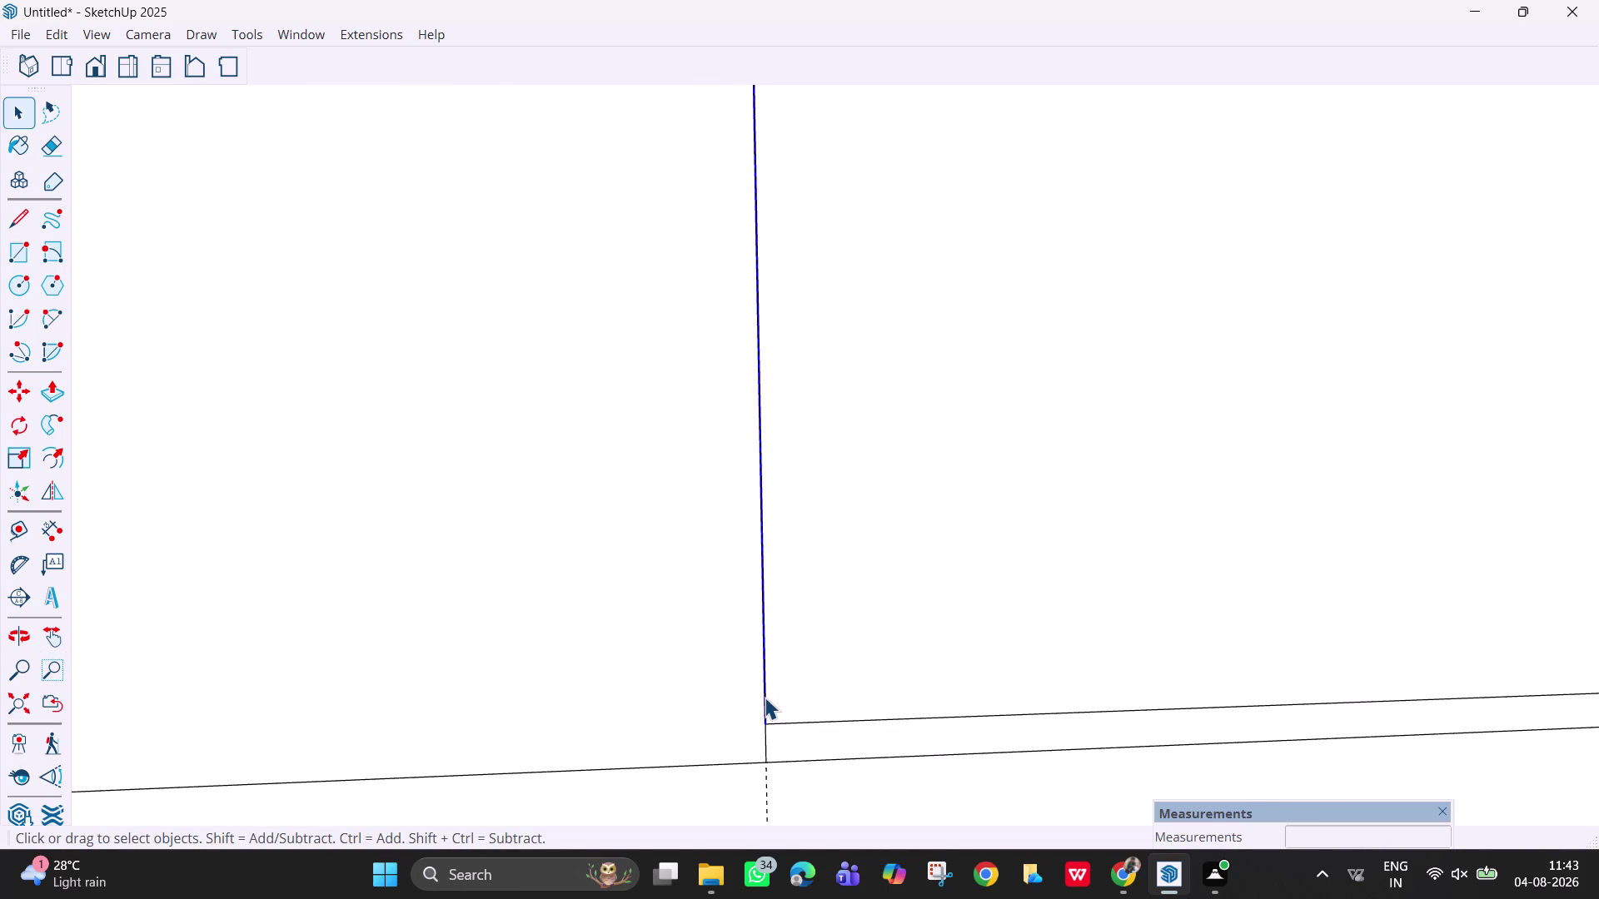
Copy the selected vertical edge 6 mm to the right with Move.
key(m)
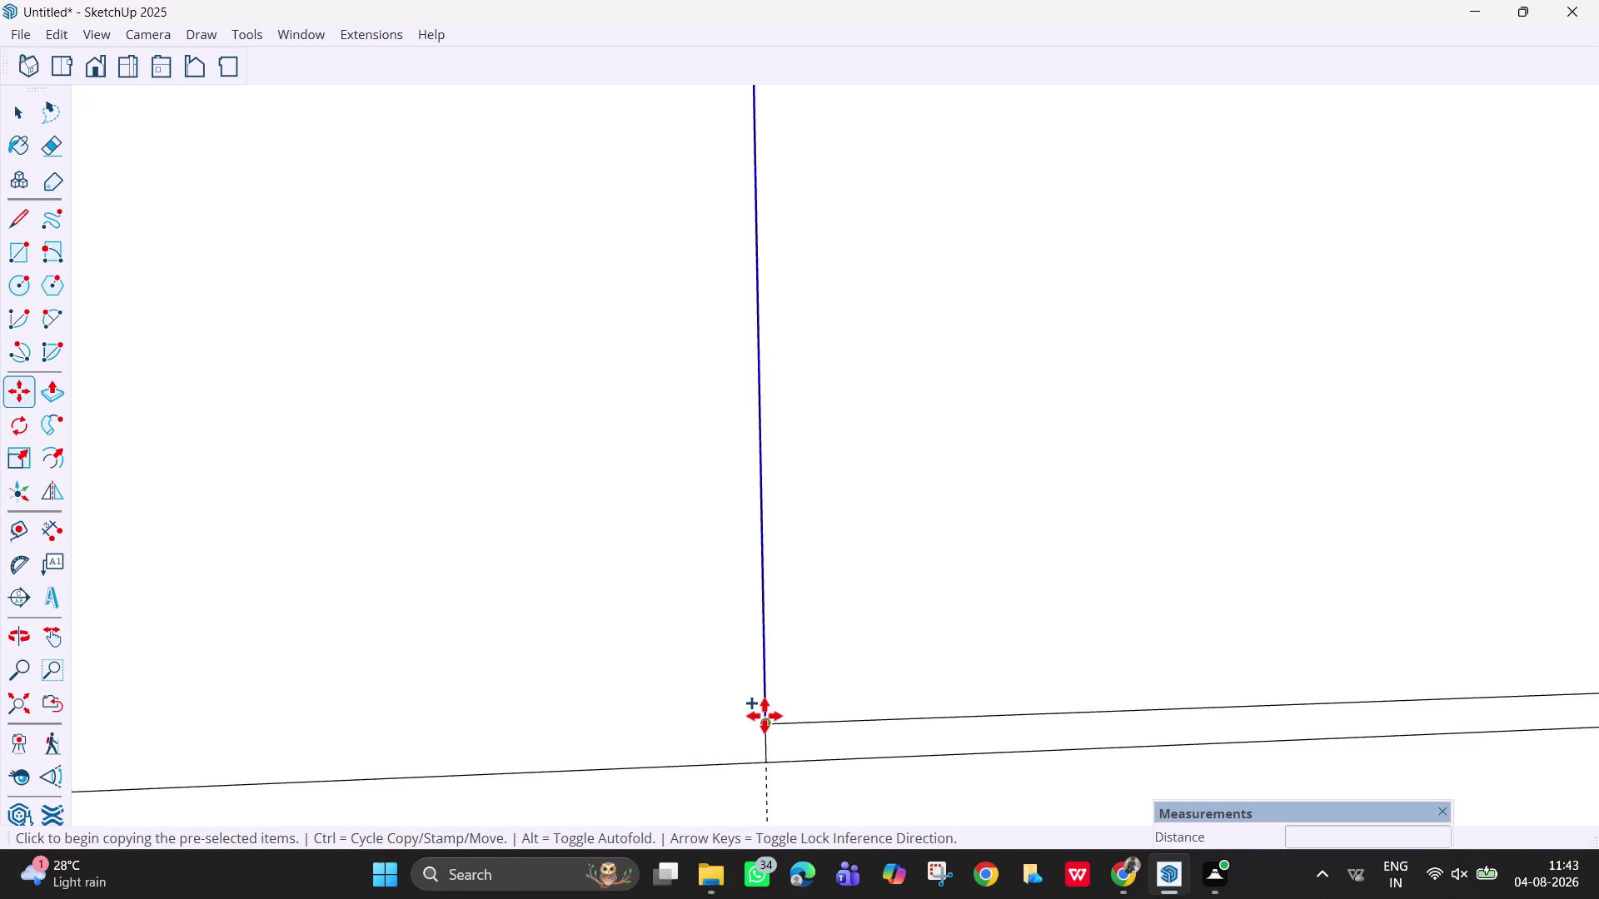
click(765, 722)
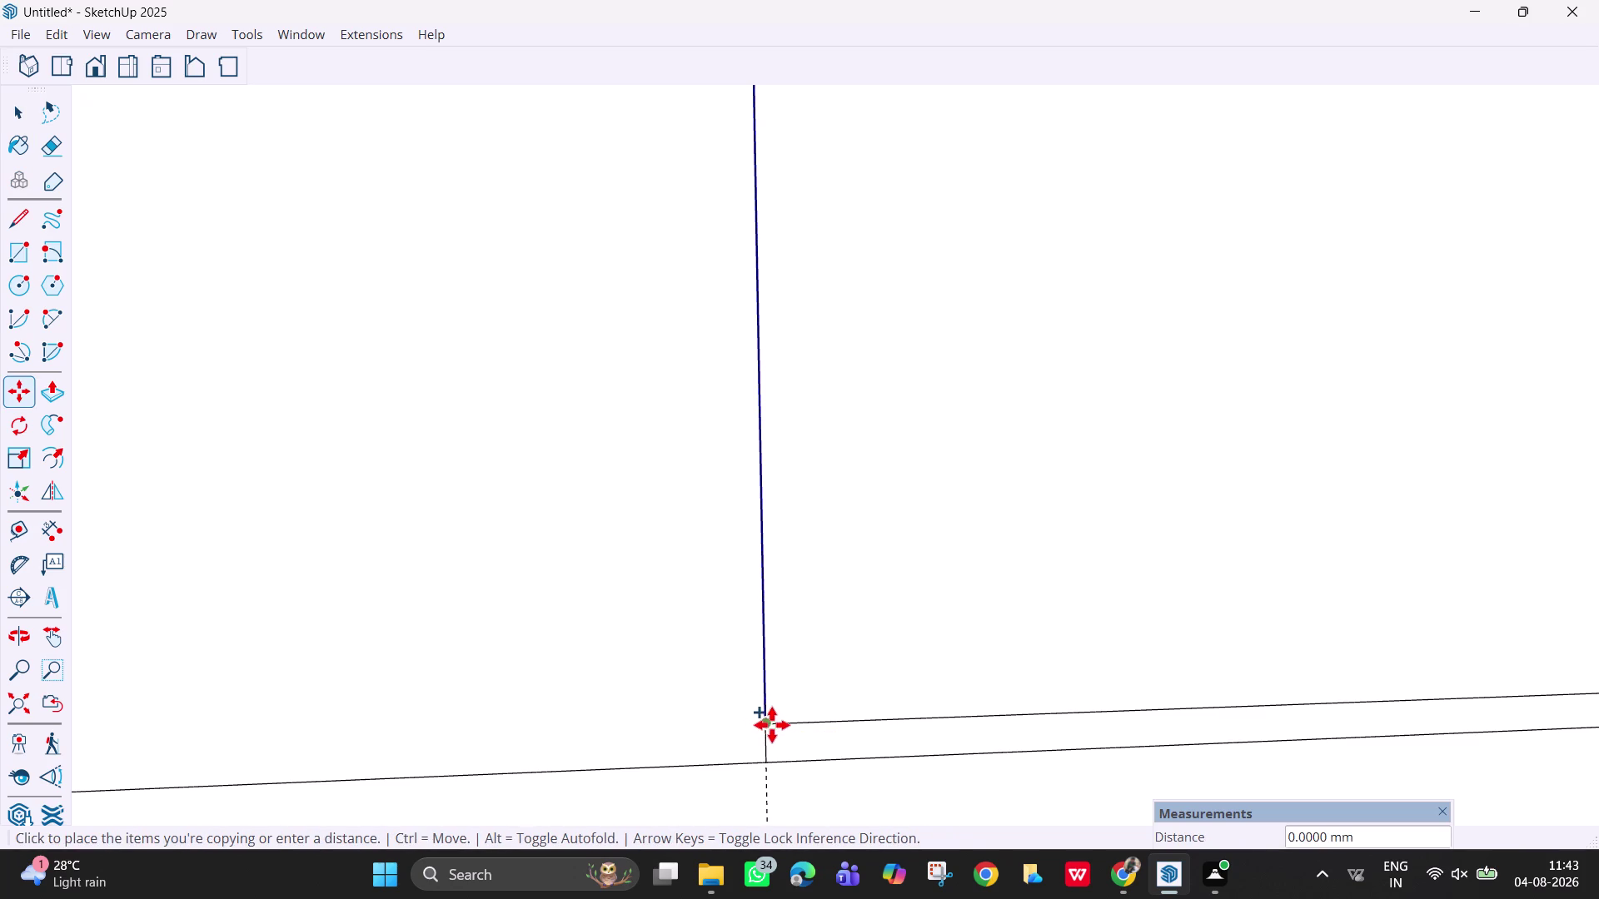
text(6)
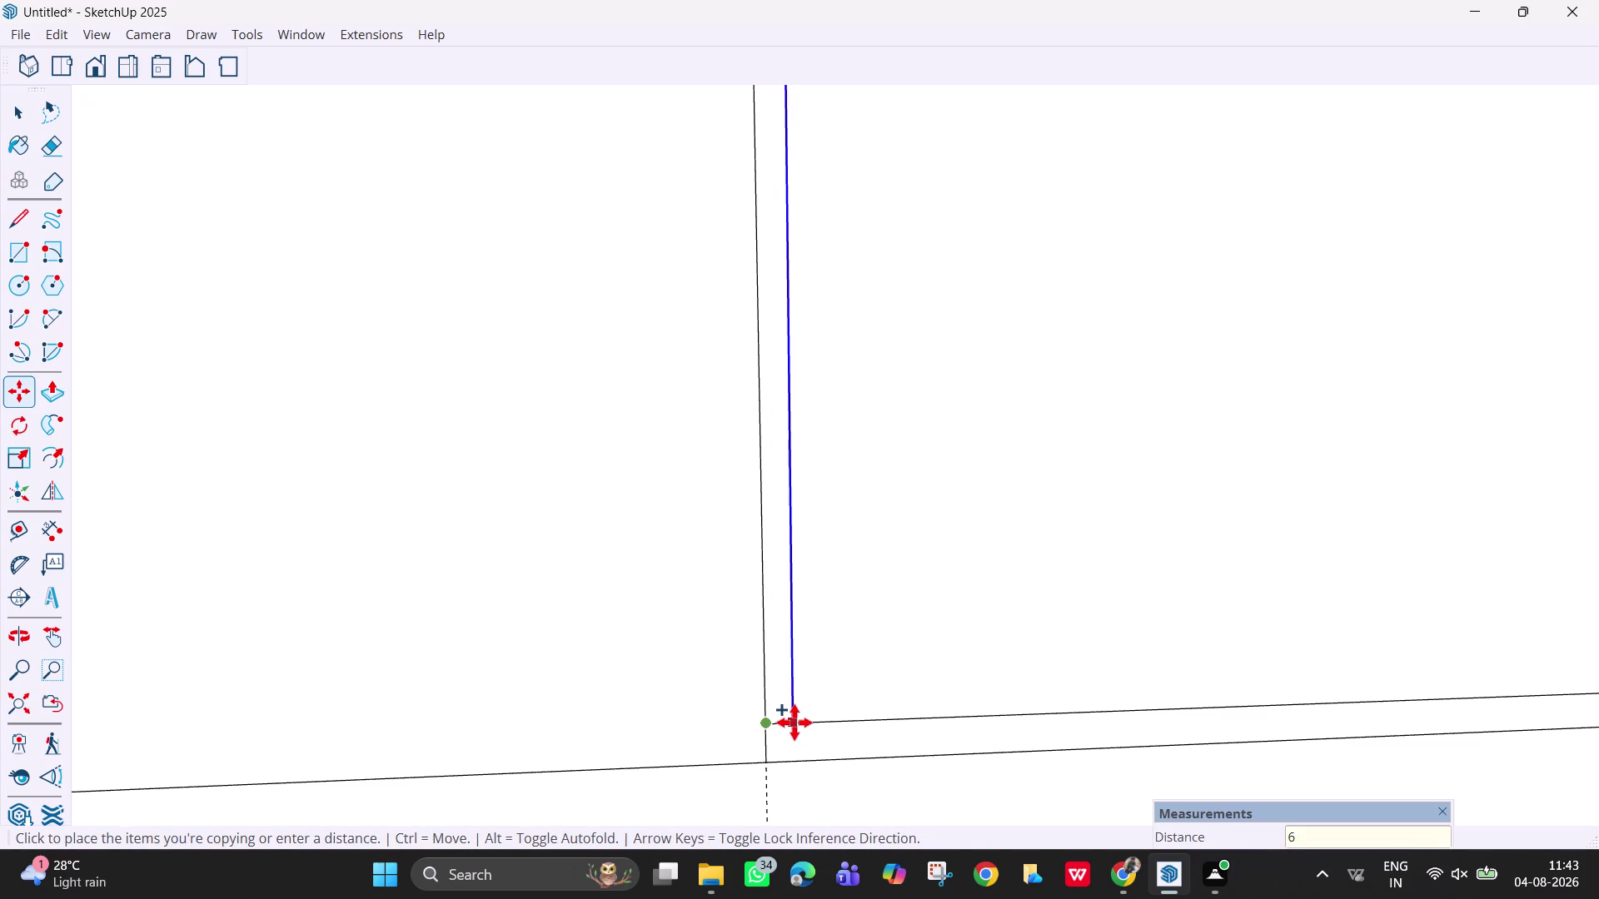
text(mm)
key(Return)
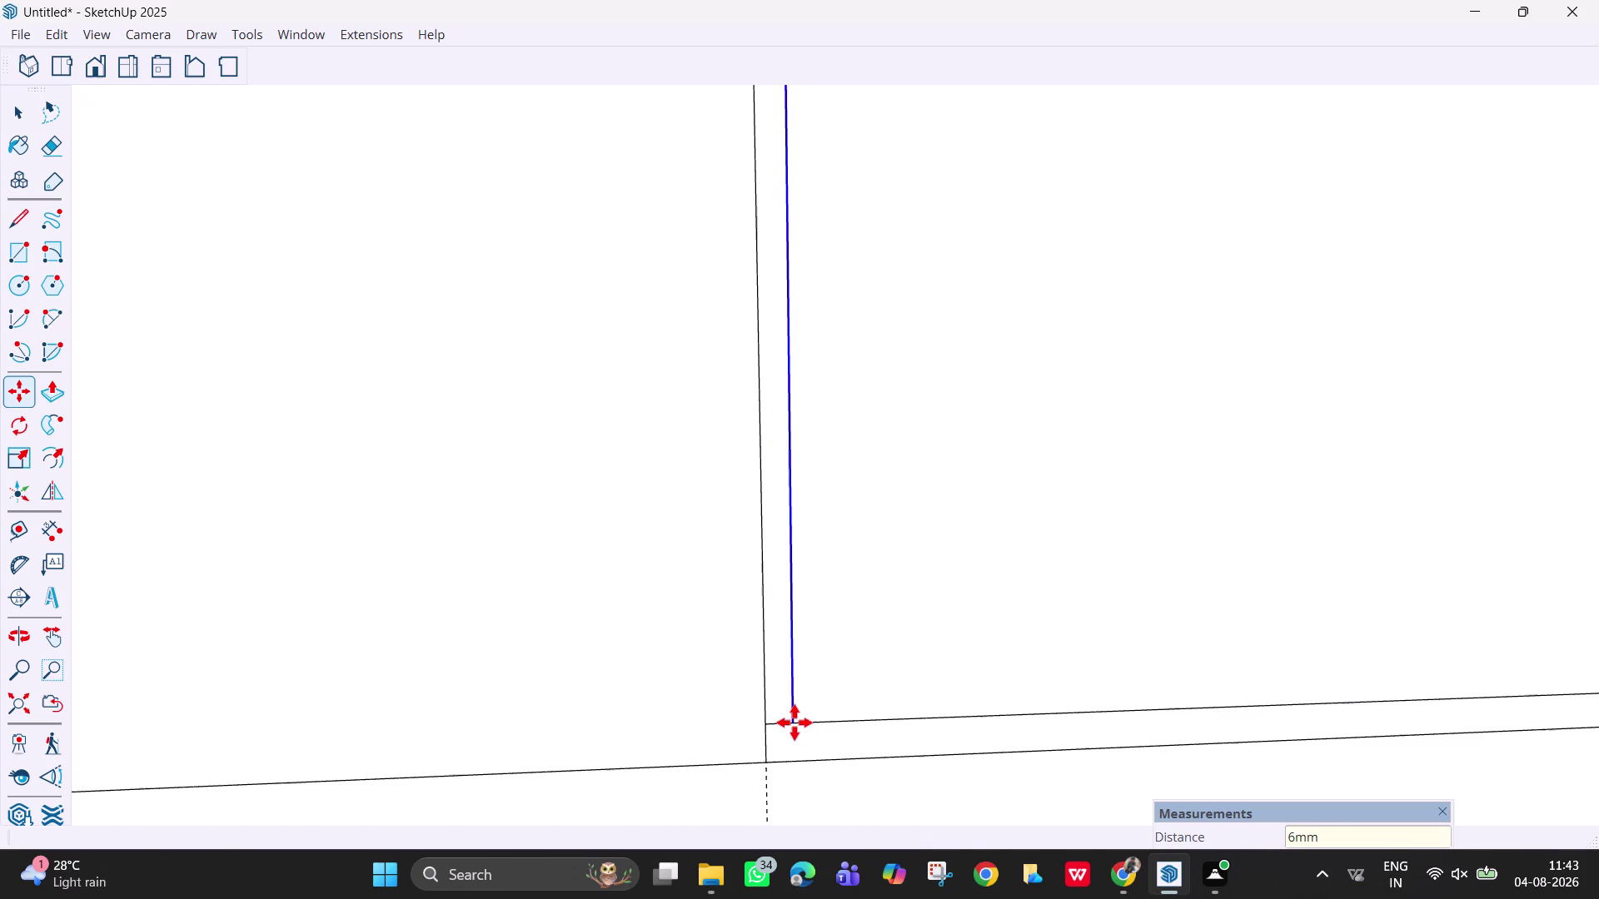
key(Escape)
Check the 6 mm gap between the original and copied edges with Dimension.
click(39, 524)
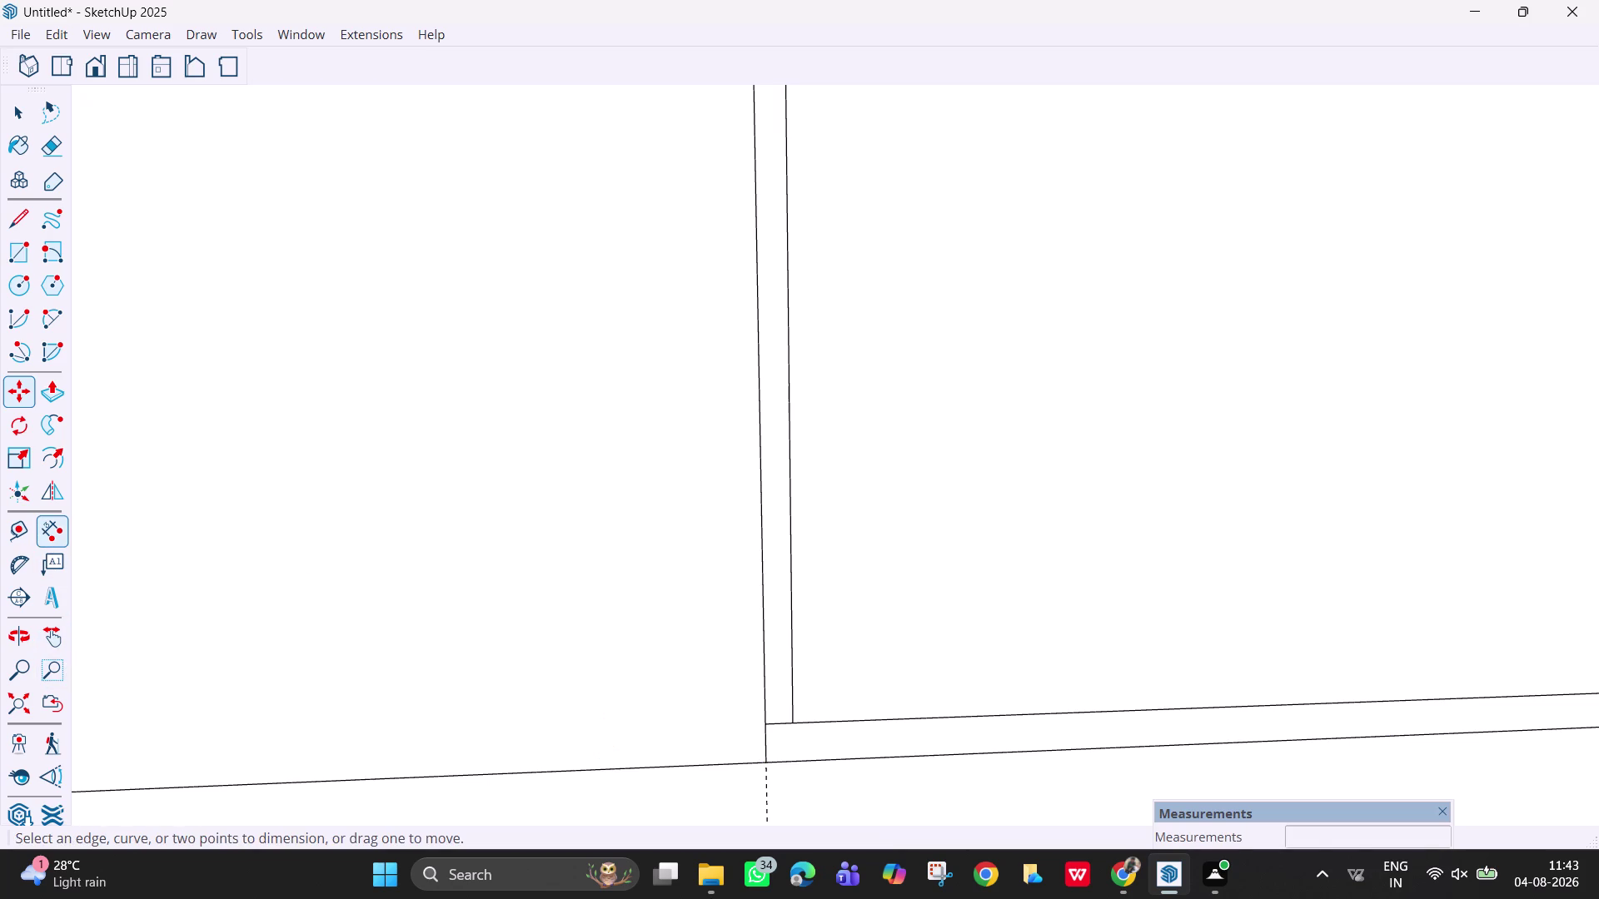
click(796, 720)
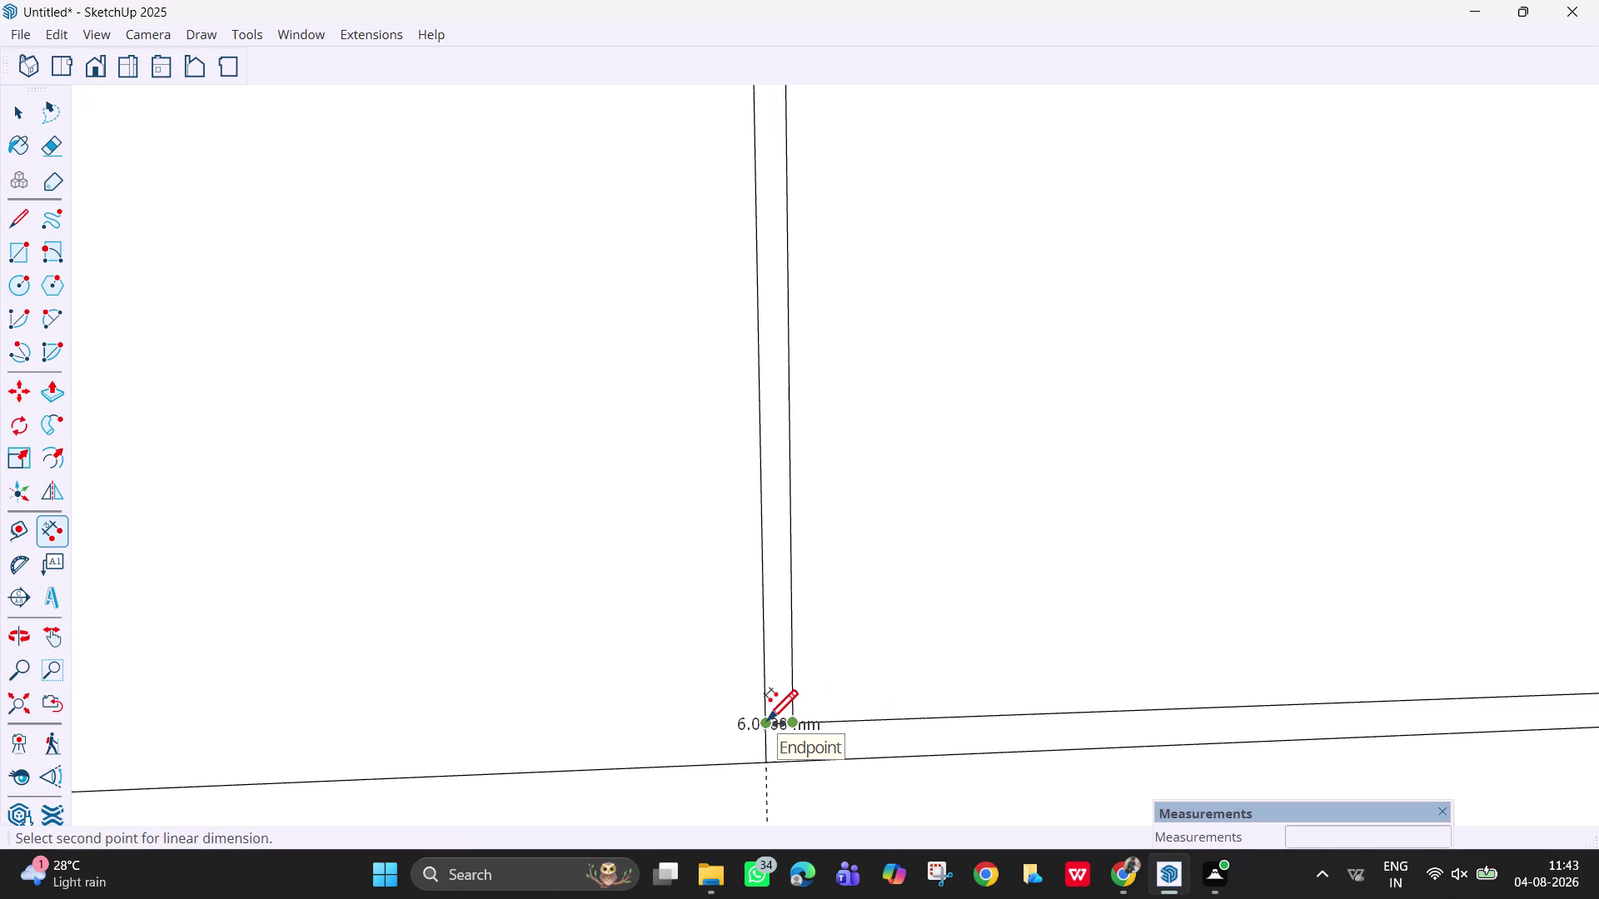
key(Escape)
click(791, 726)
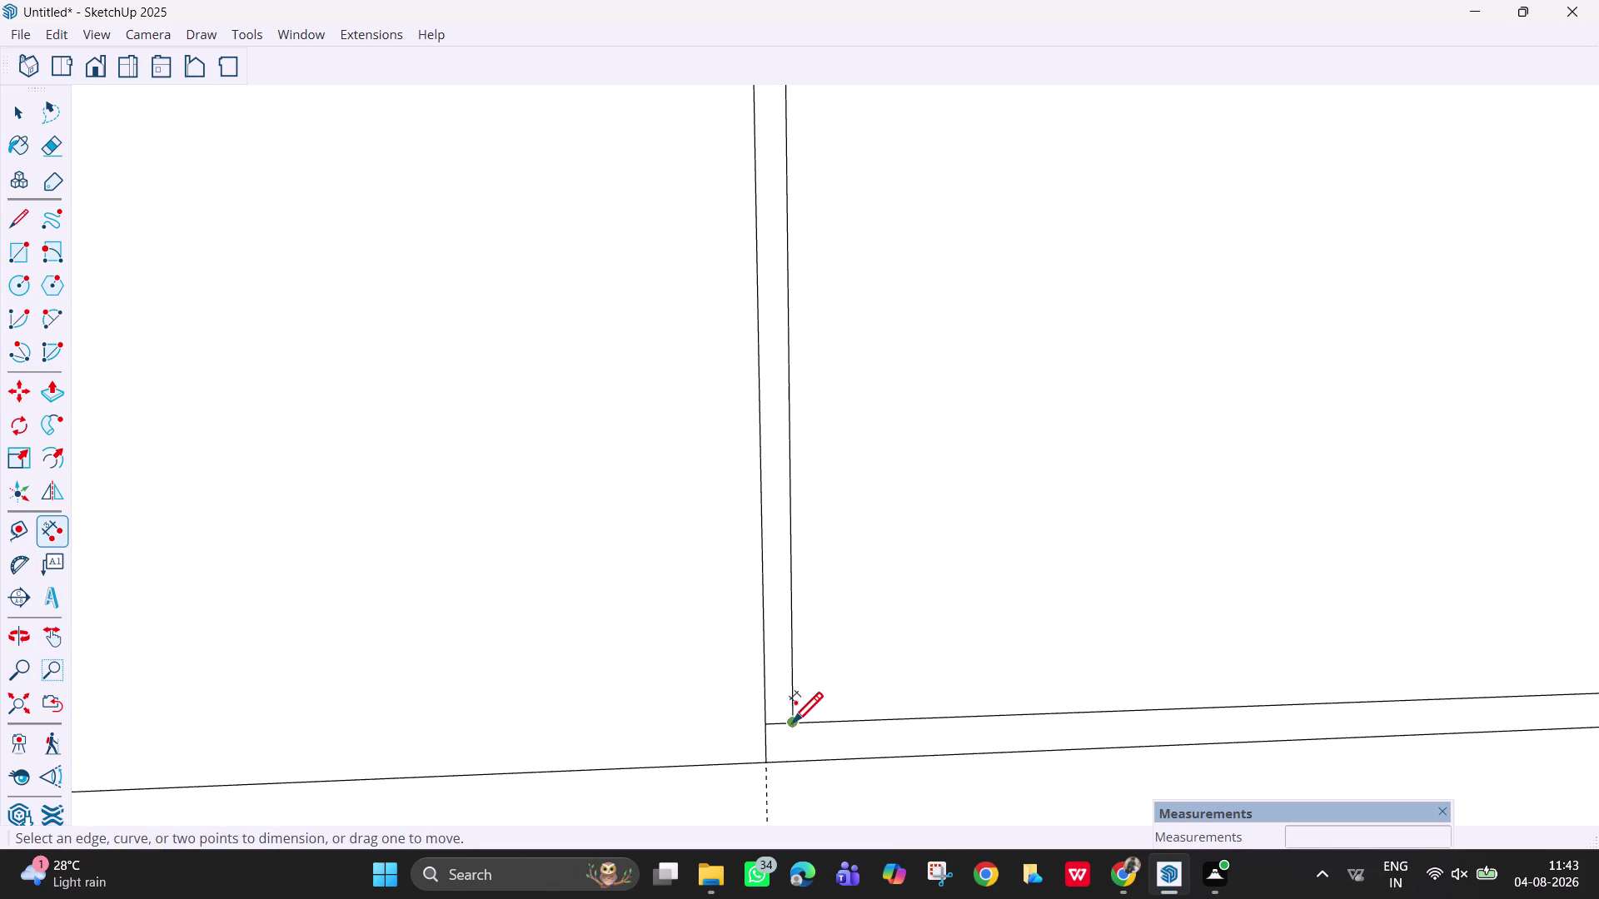
key(Escape)
scroll(down, 3)
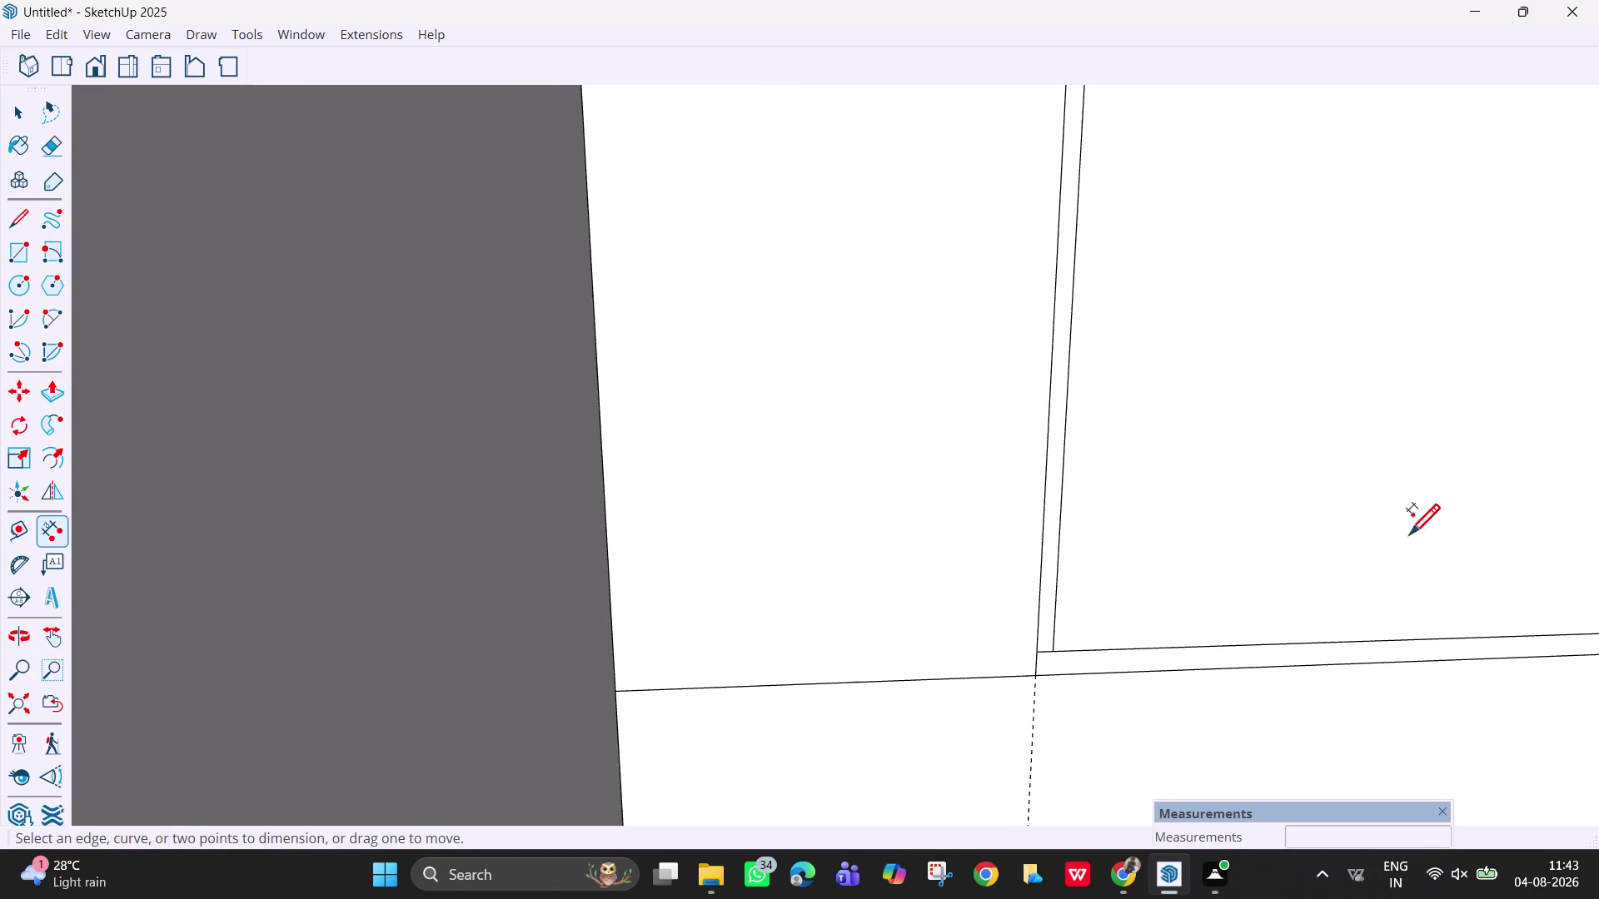
scroll(down, 3)
key(h)
middle_drag(1406, 543, 1300, 601)
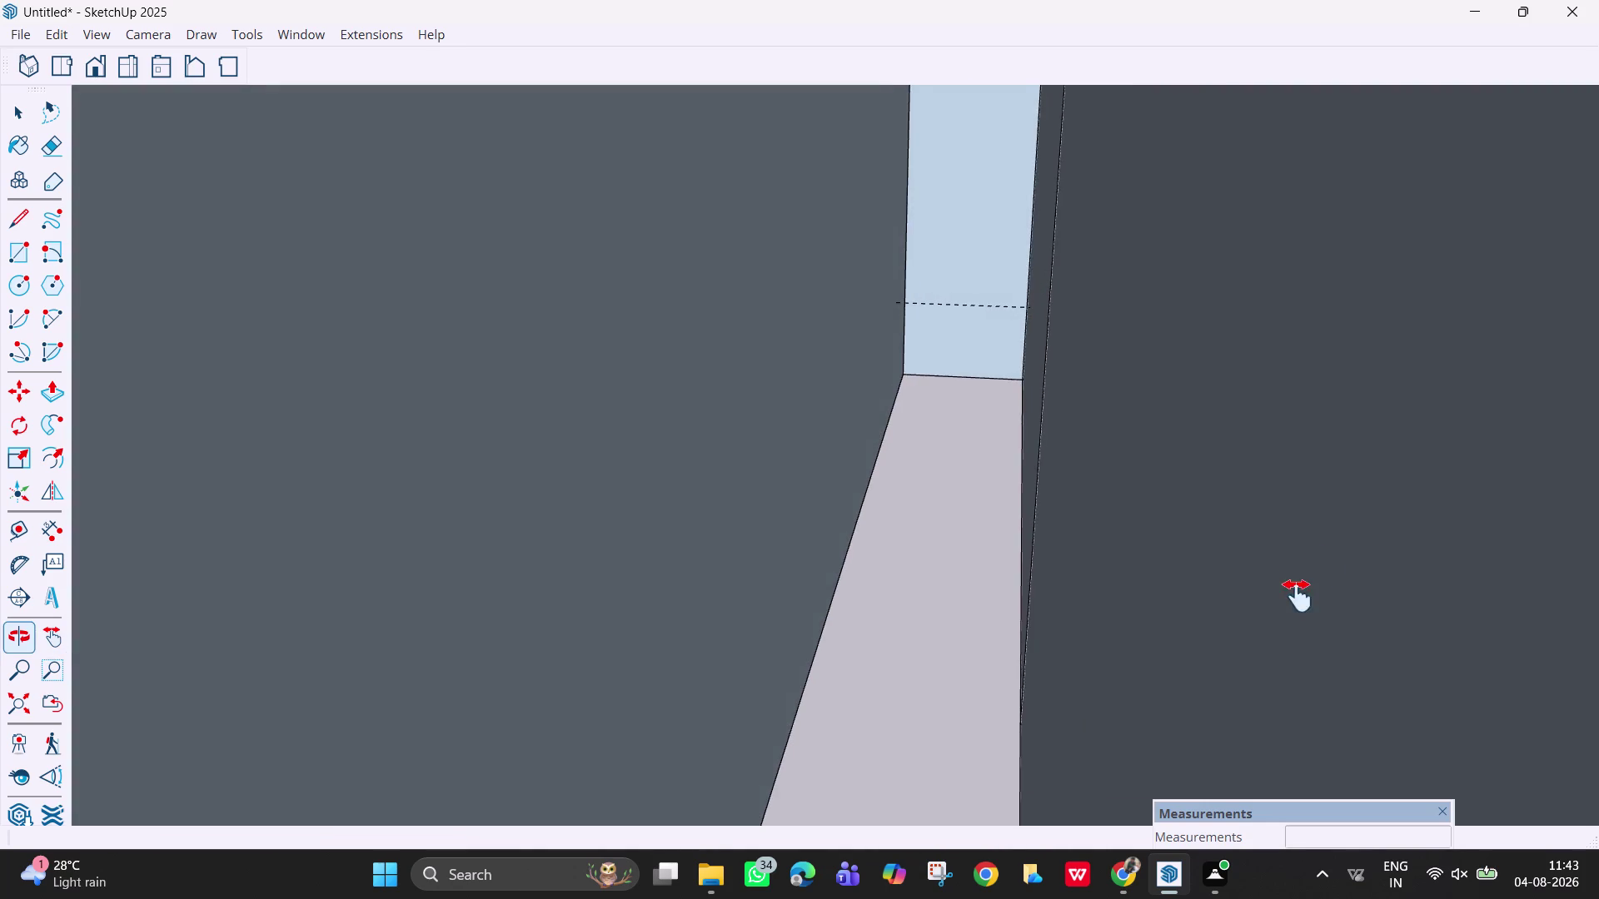
drag(1343, 560, 939, 534)
drag(1208, 575, 876, 502)
drag(1314, 586, 849, 576)
drag(1245, 573, 1087, 543)
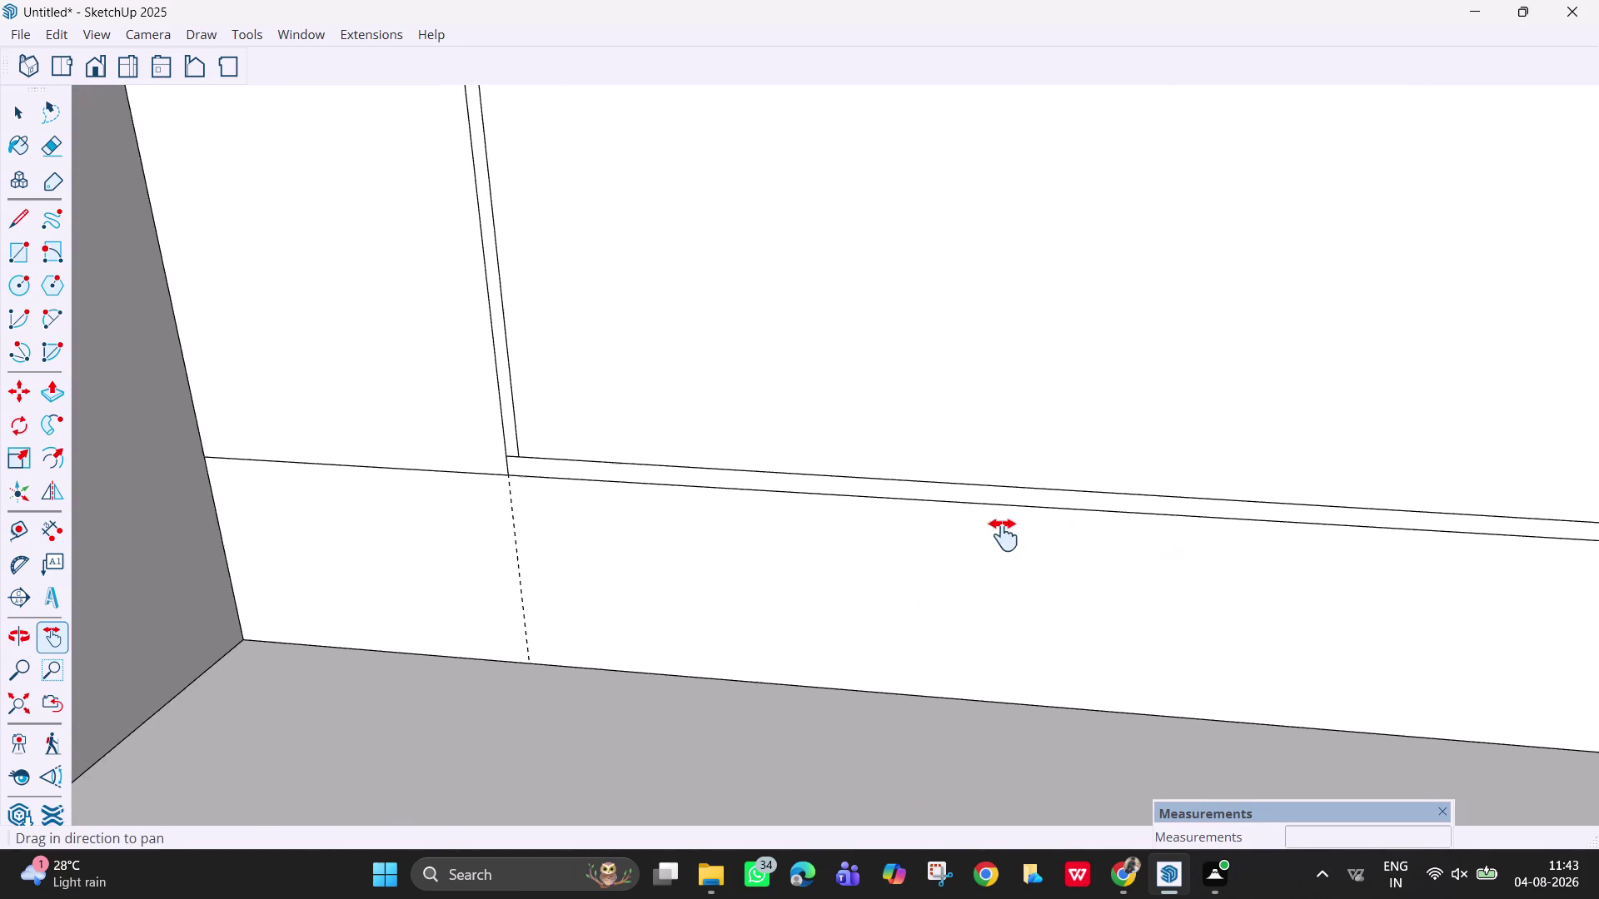
drag(1086, 543, 822, 512)
drag(1353, 602, 893, 529)
drag(1371, 593, 761, 549)
drag(1453, 607, 1047, 611)
scroll(down, 3)
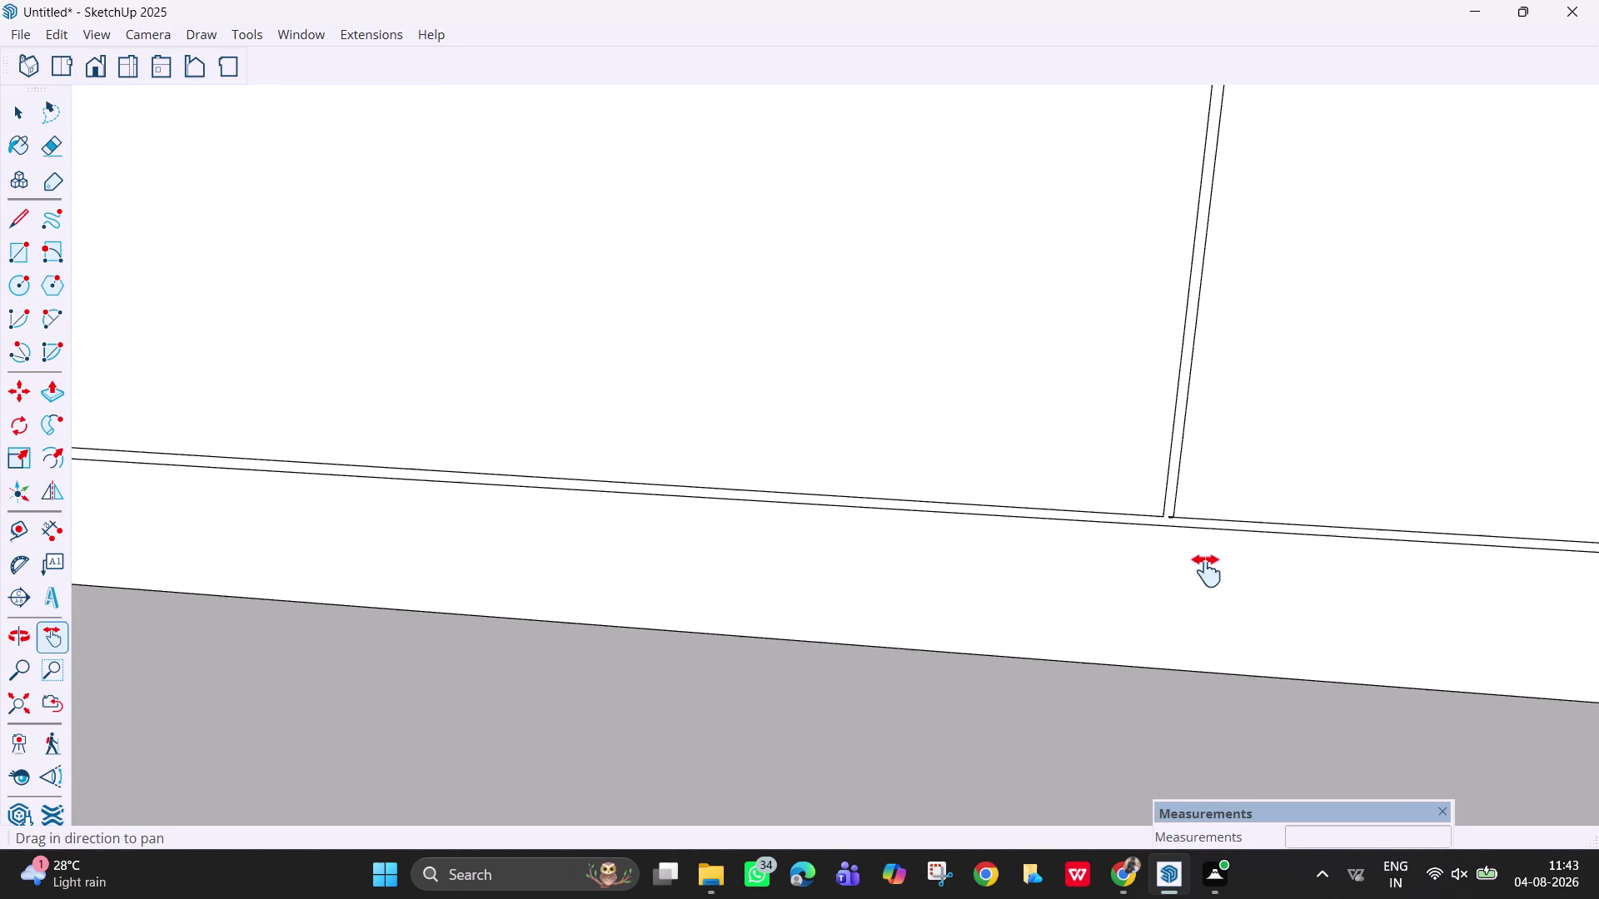
scroll(up, 3)
scroll(down, 3)
drag(1364, 549, 884, 497)
drag(1406, 579, 975, 538)
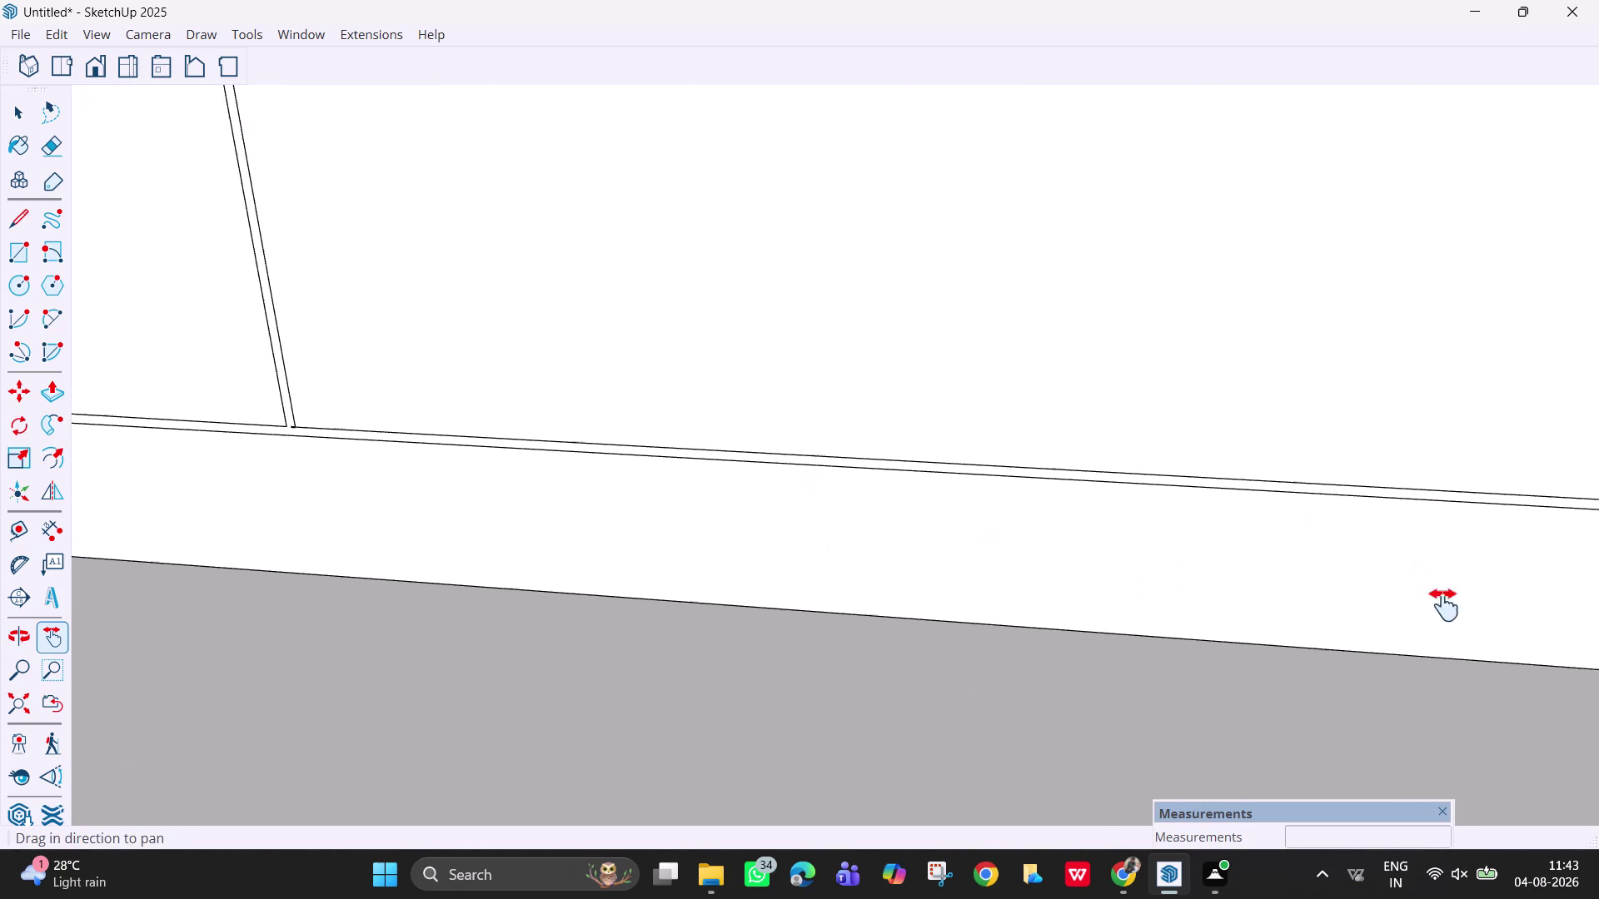
drag(1557, 608, 962, 603)
drag(1455, 699, 1032, 639)
drag(1410, 625, 903, 628)
drag(1272, 638, 982, 592)
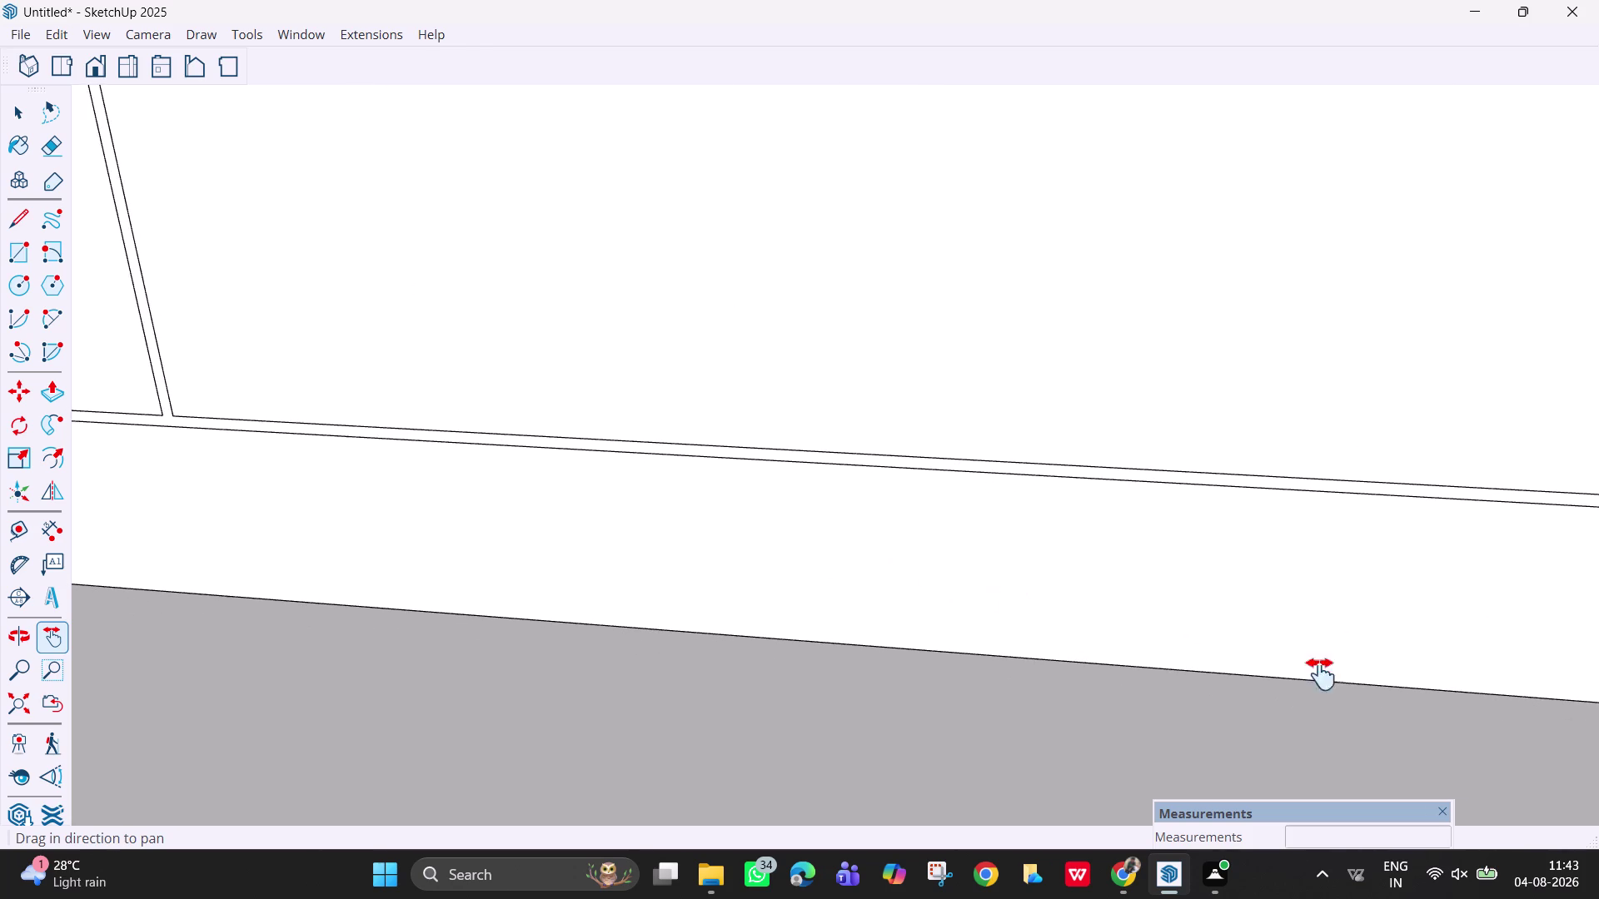
drag(1454, 706, 1003, 651)
drag(1584, 720, 984, 697)
drag(1477, 745, 1018, 708)
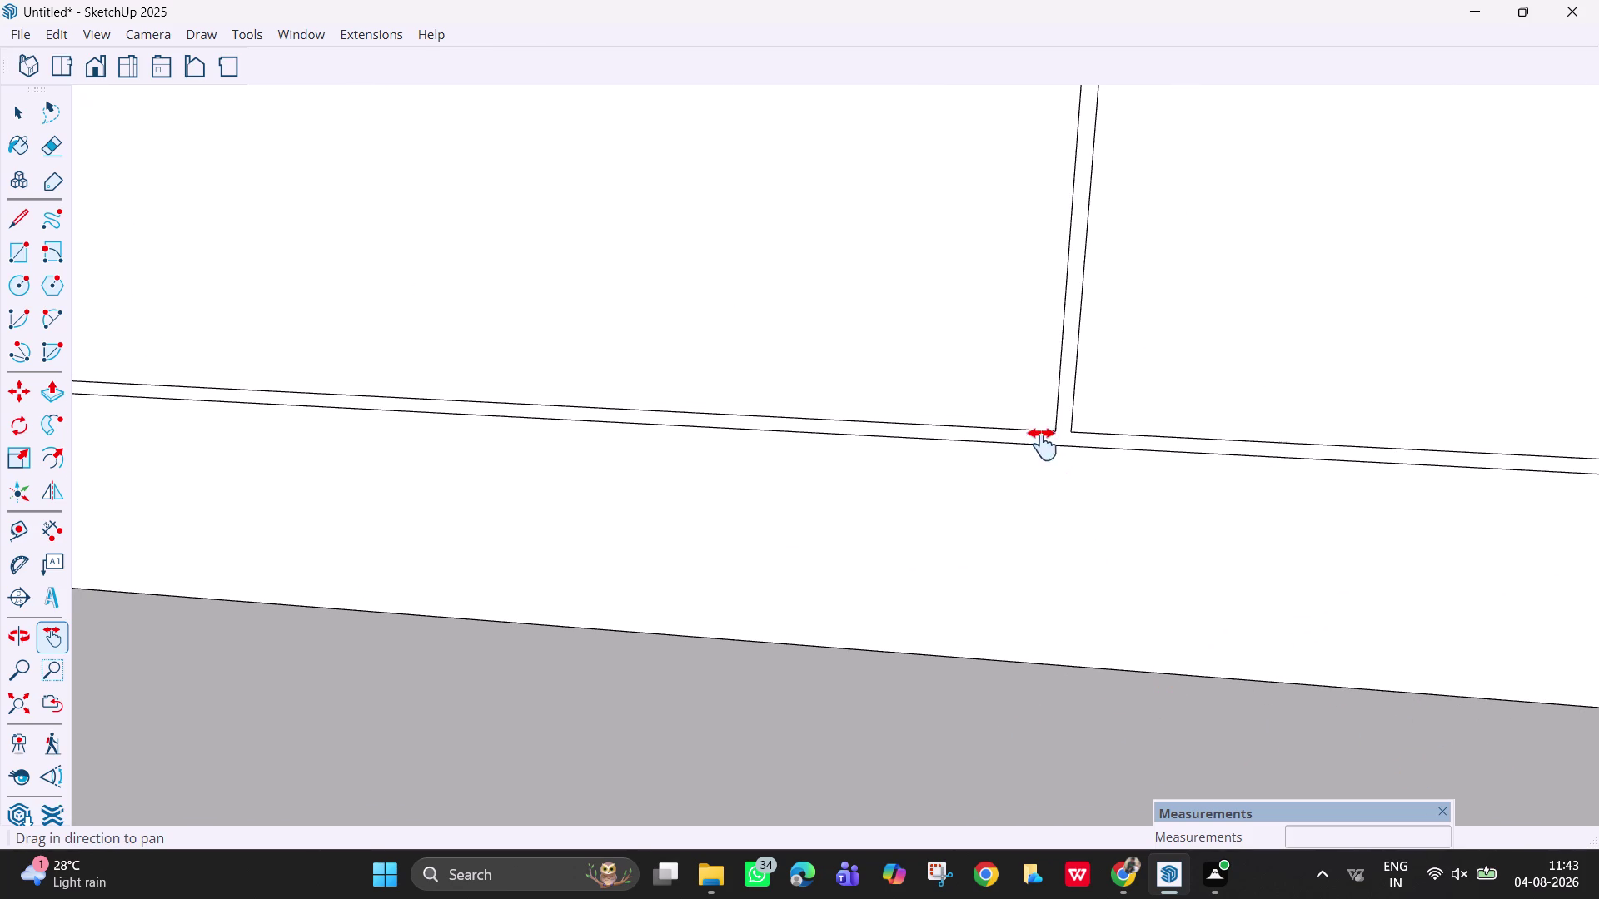
scroll(up, 3)
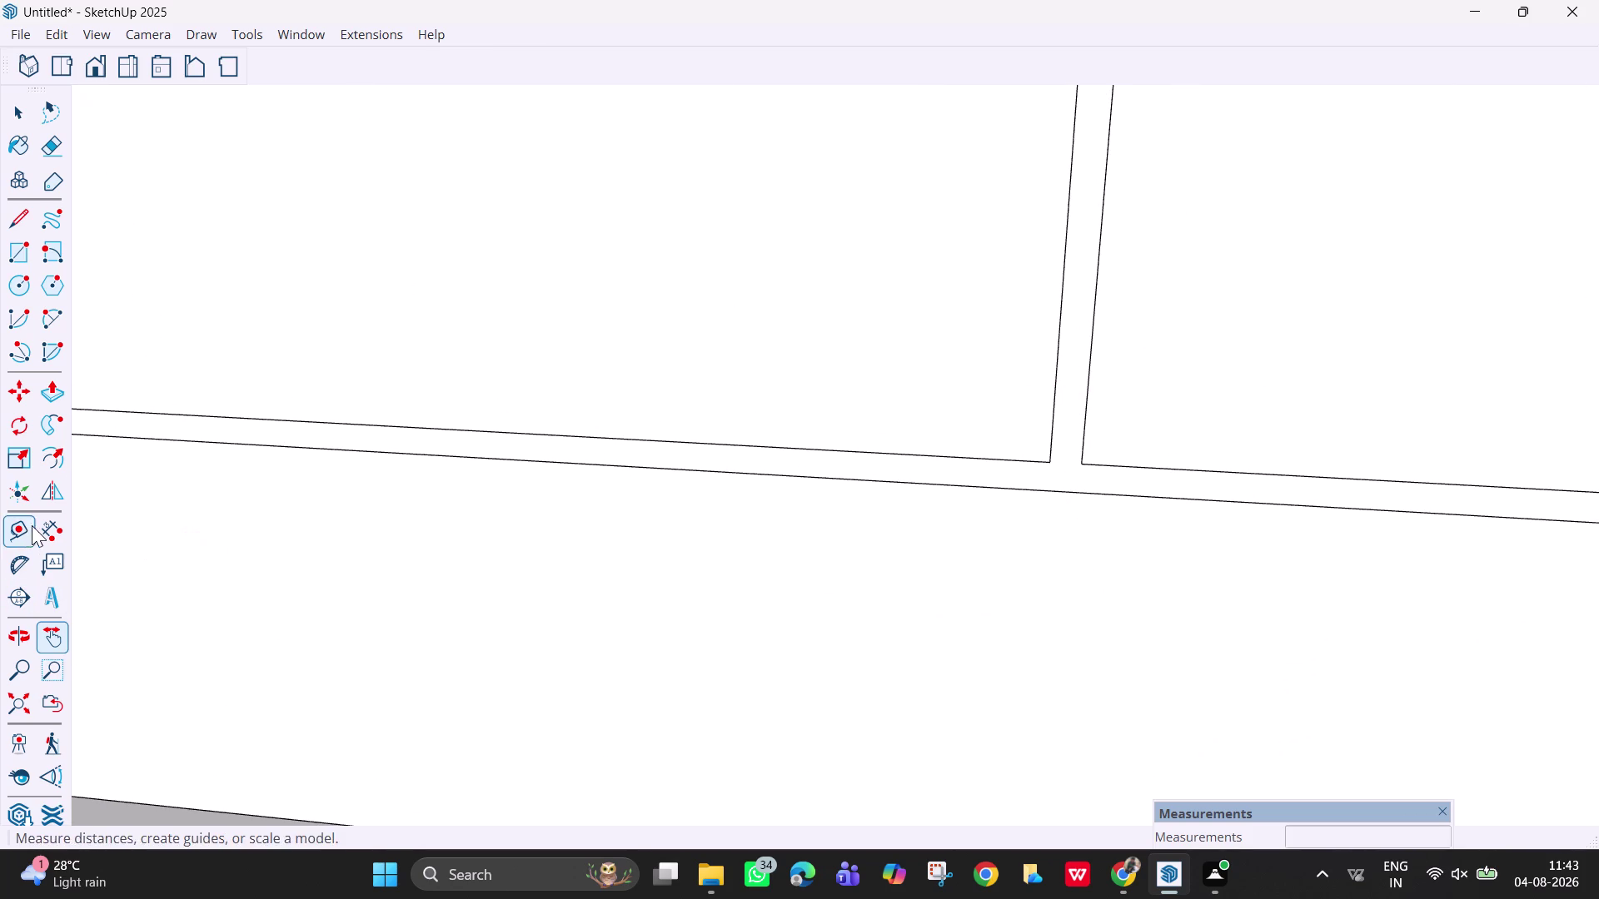
click(42, 530)
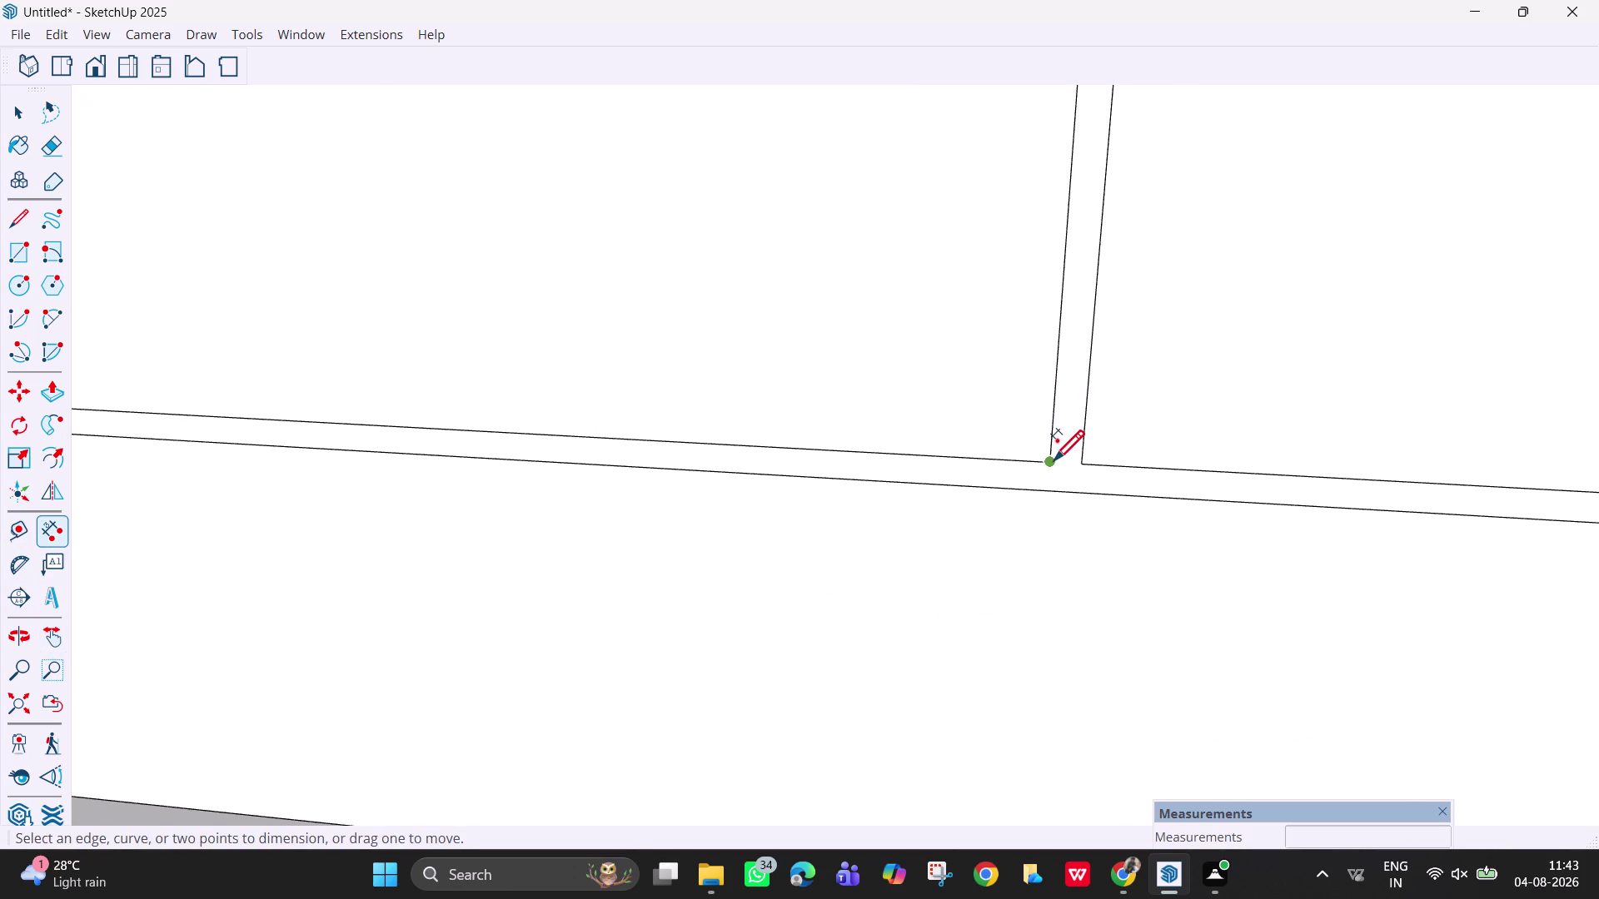
click(1052, 463)
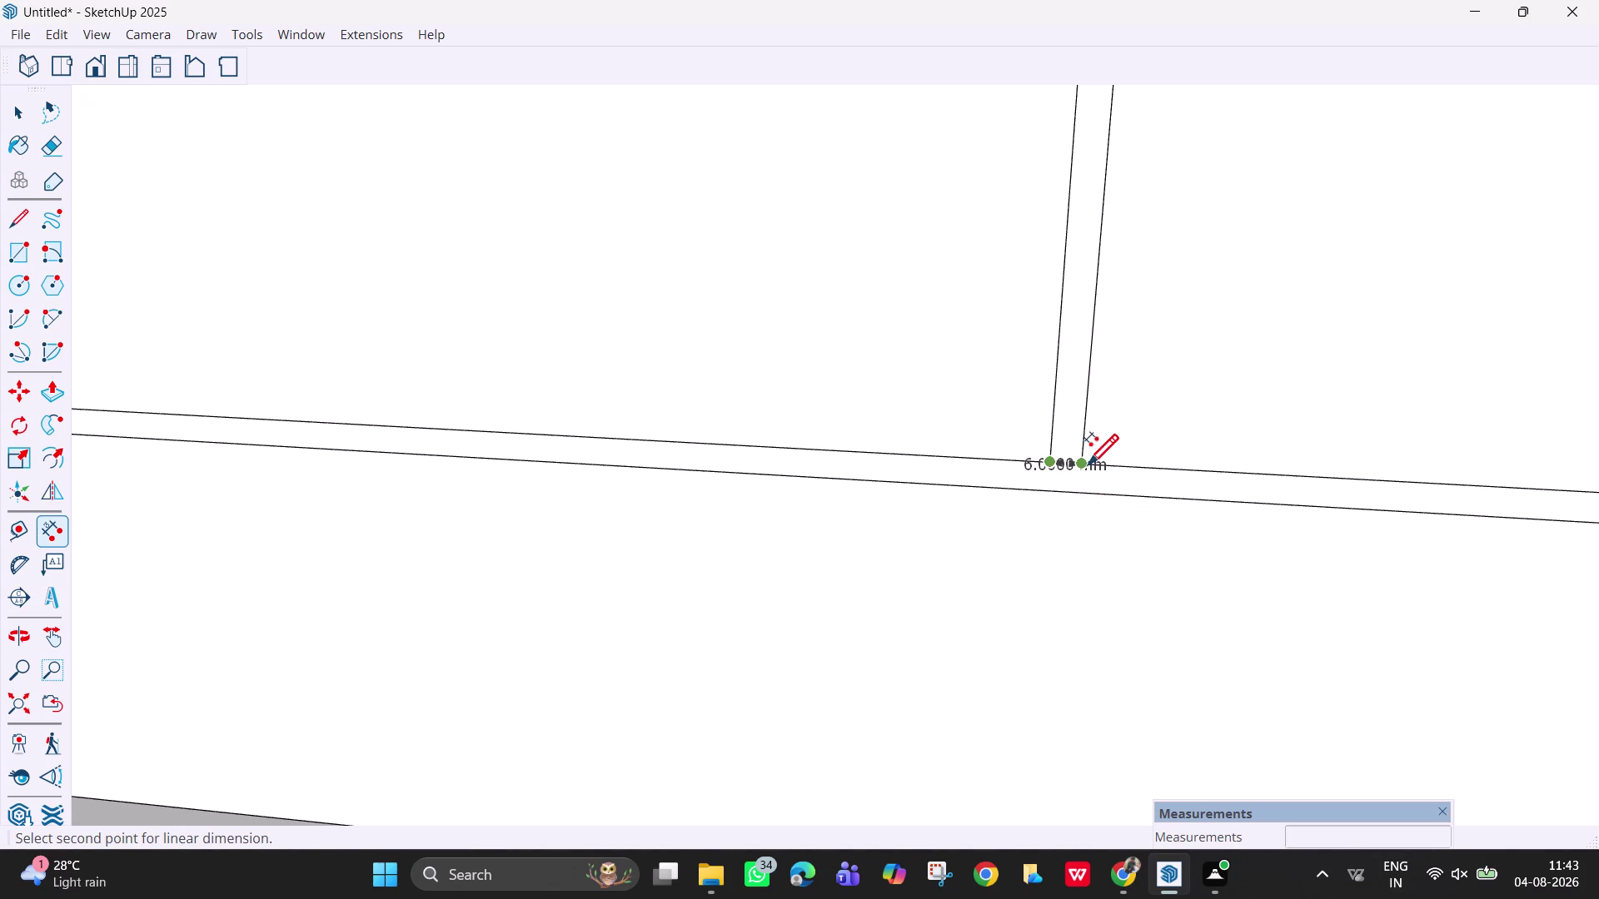
click(1083, 468)
key(Escape)
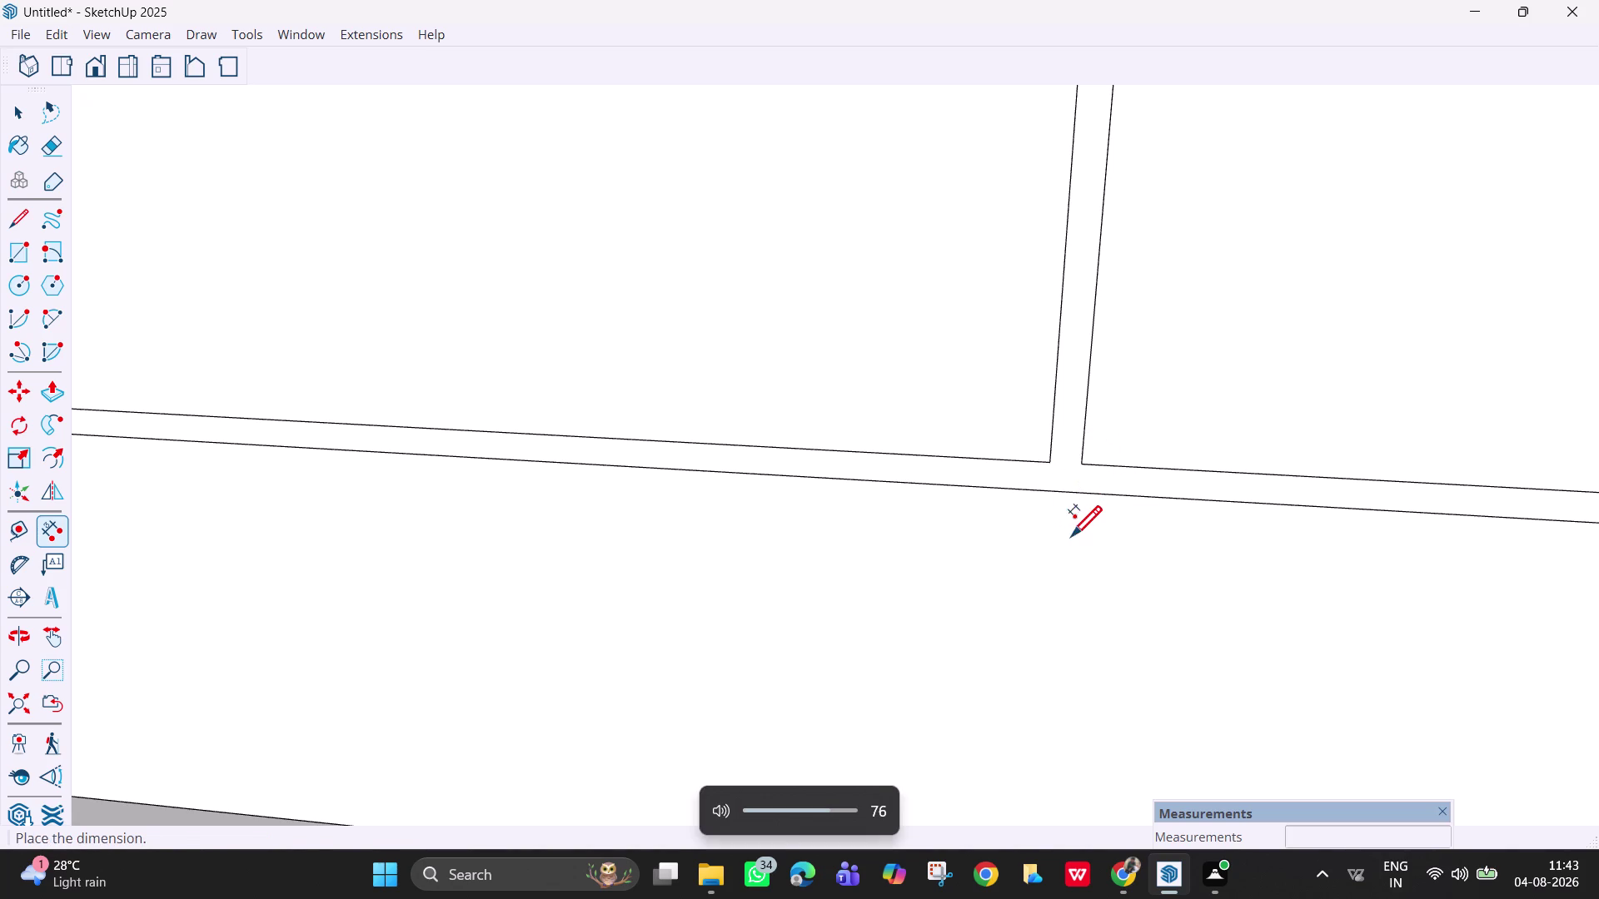
scroll(down, 3)
drag(1195, 602, 636, 531)
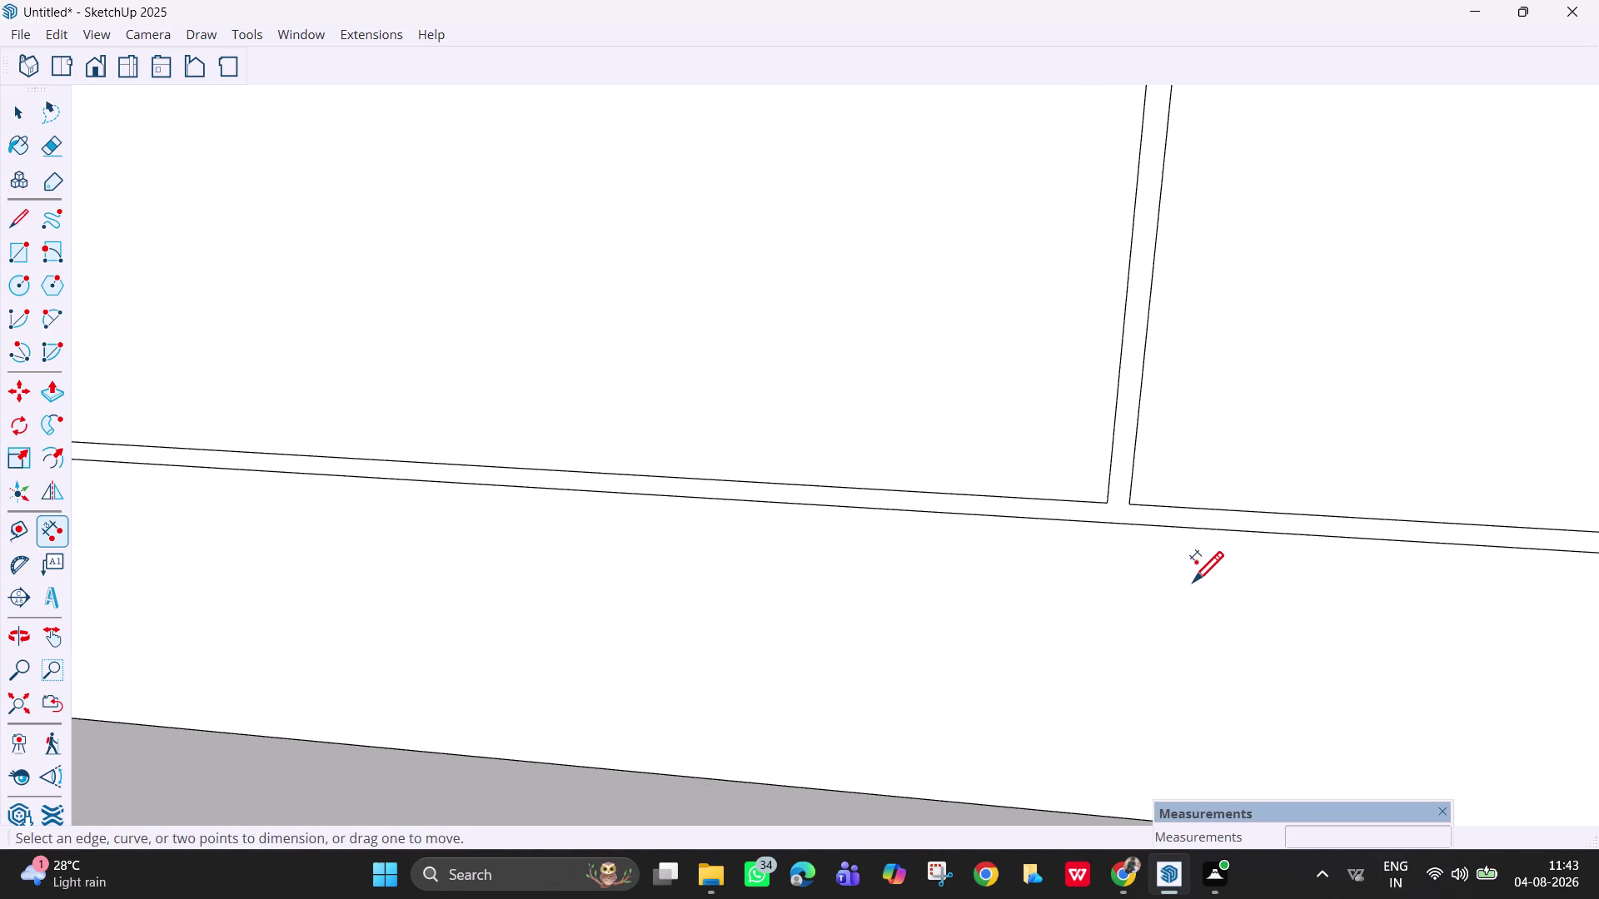
key(h)
drag(1183, 586, 723, 516)
drag(1425, 597, 751, 567)
drag(1410, 610, 741, 581)
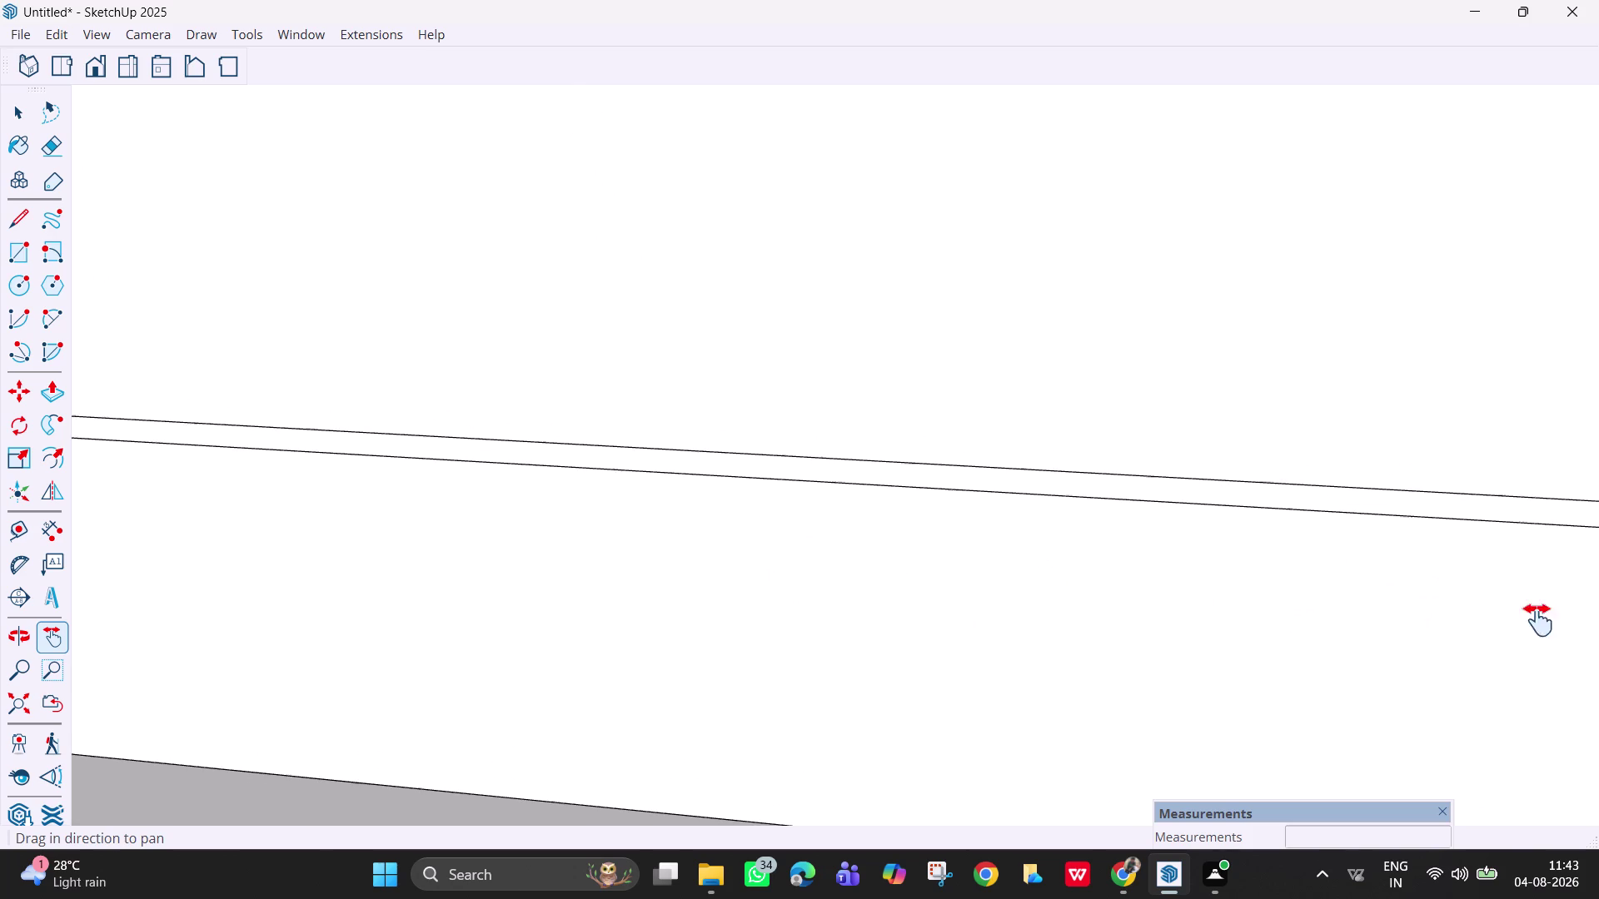
drag(1487, 596, 742, 532)
scroll(down, 3)
scroll(down, 3)
drag(962, 626, 1224, 700)
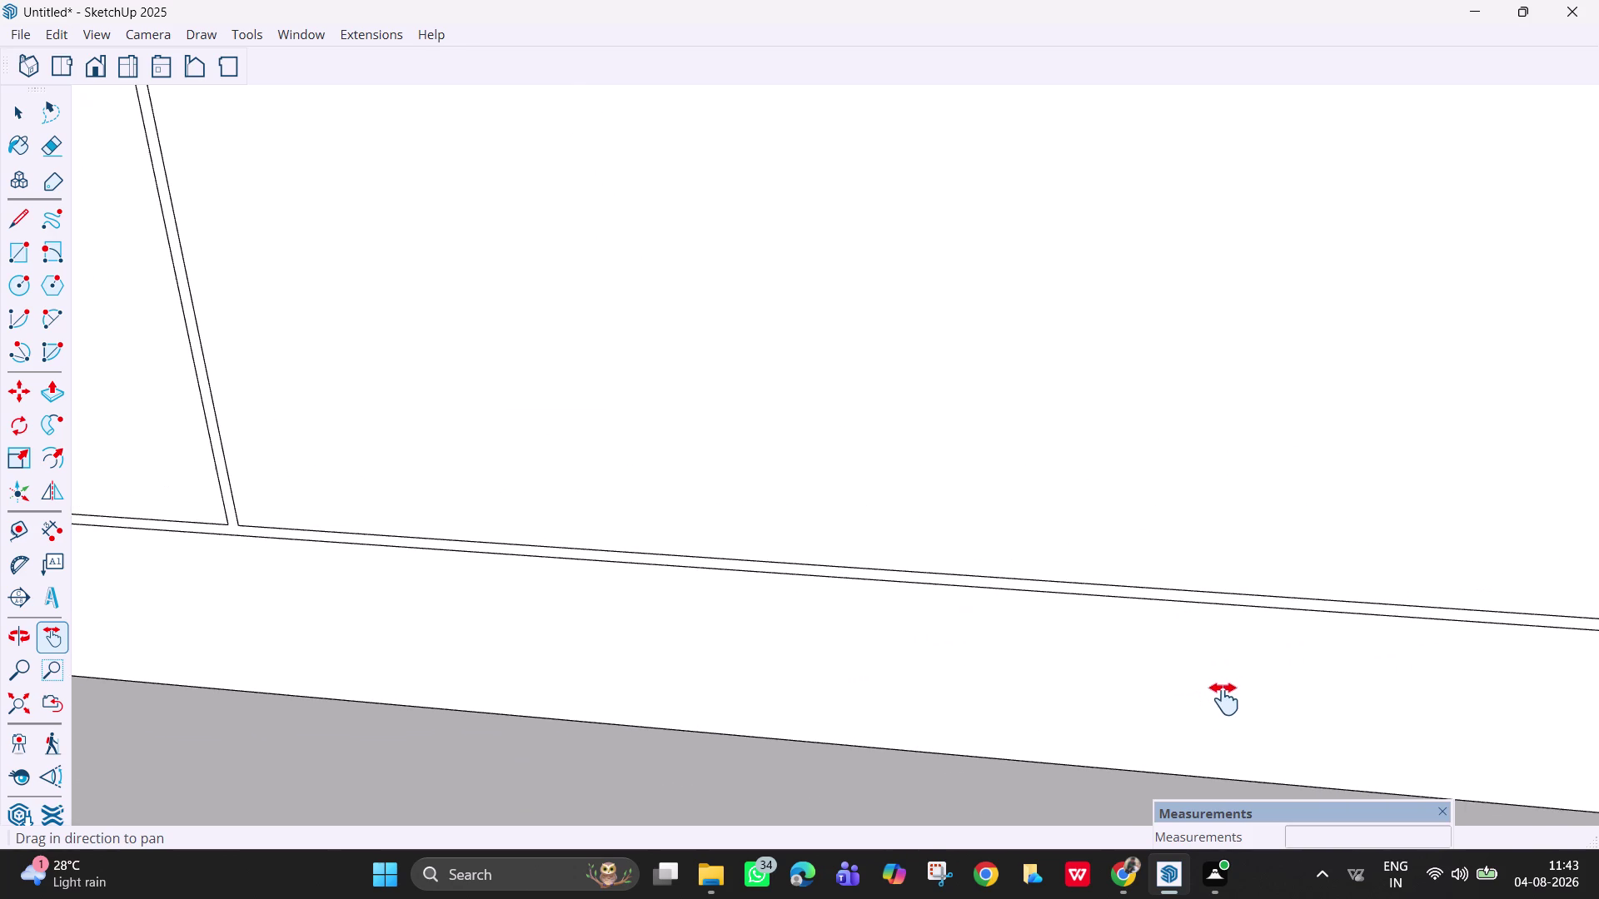
drag(1217, 685, 521, 569)
drag(1374, 660, 364, 510)
drag(515, 504, 674, 575)
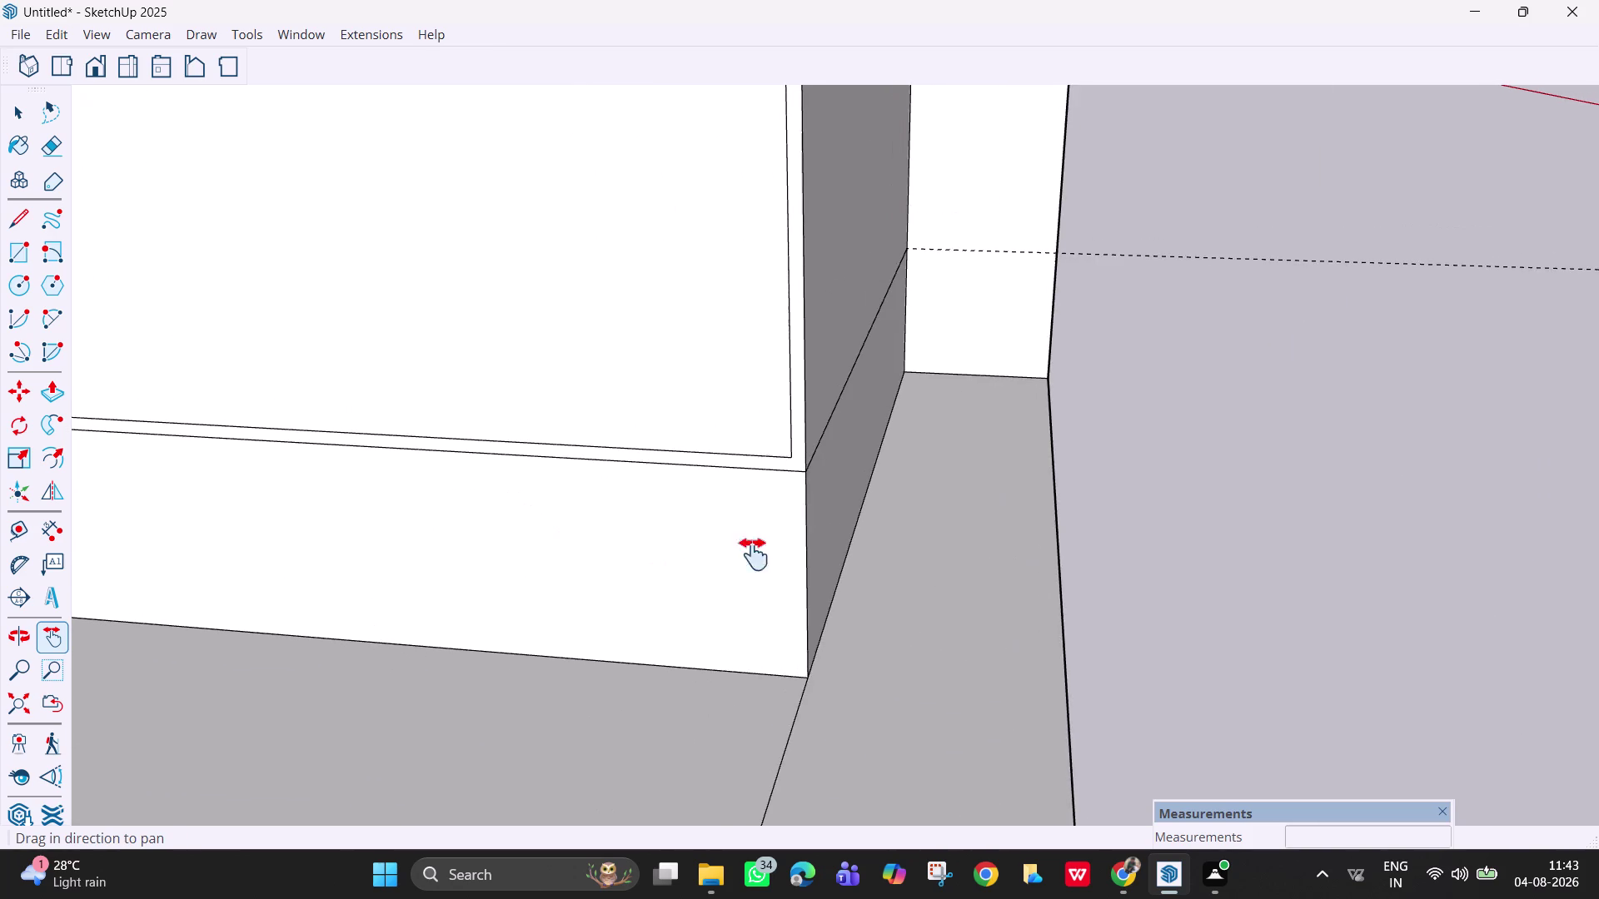
Measure the gap at the shutter's lower corner with Dimension, reading 6.0000 mm.
scroll(up, 3)
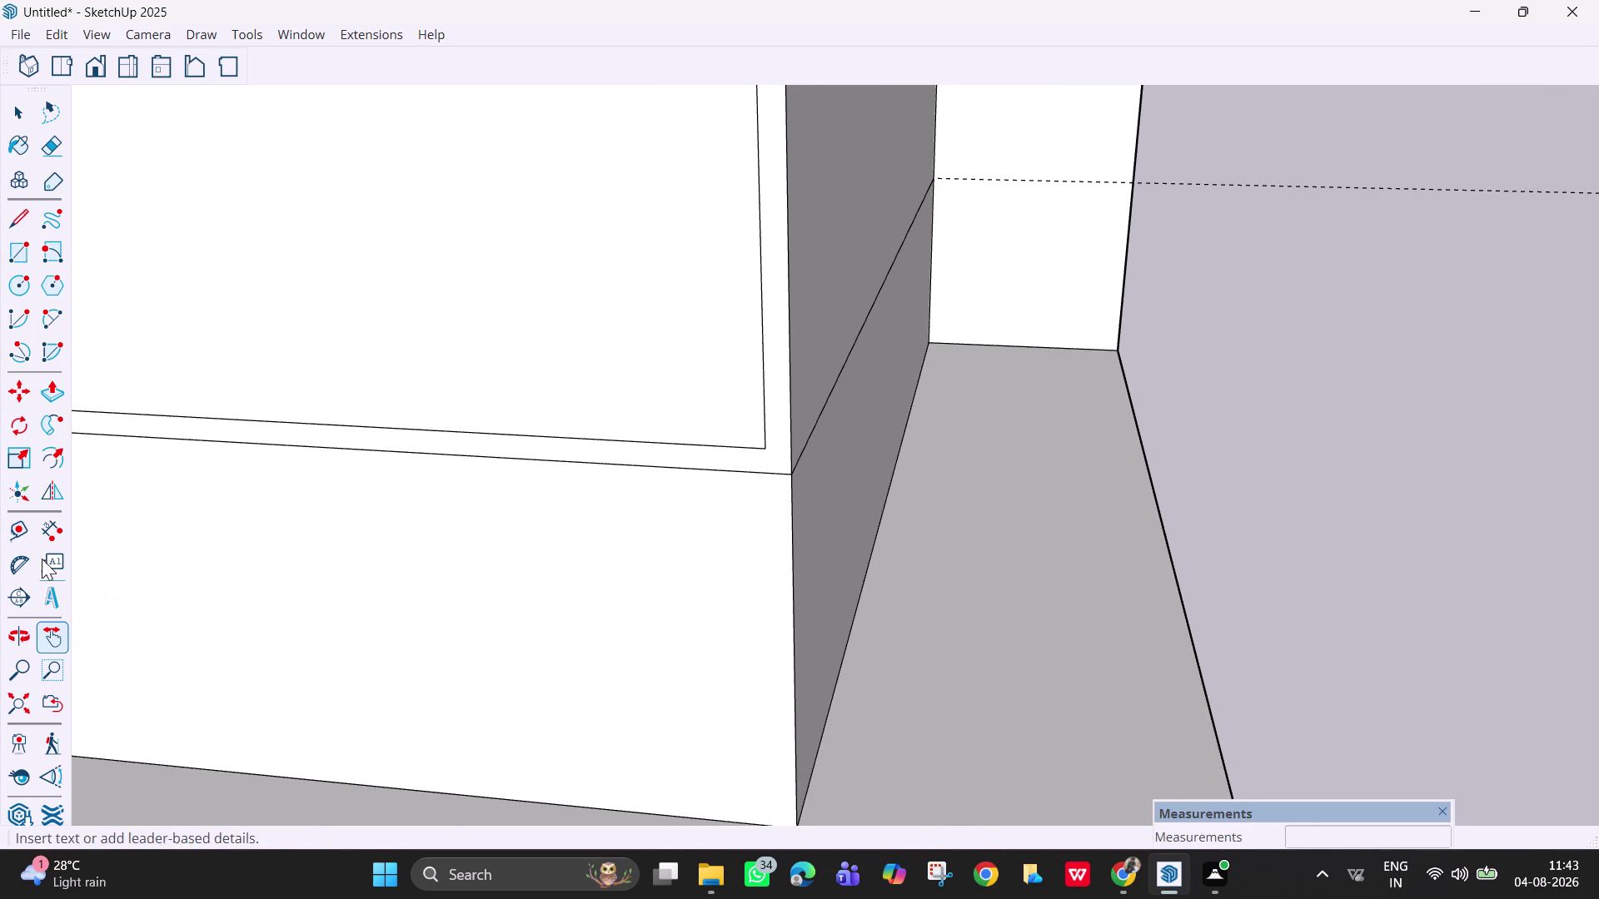
click(46, 534)
click(764, 449)
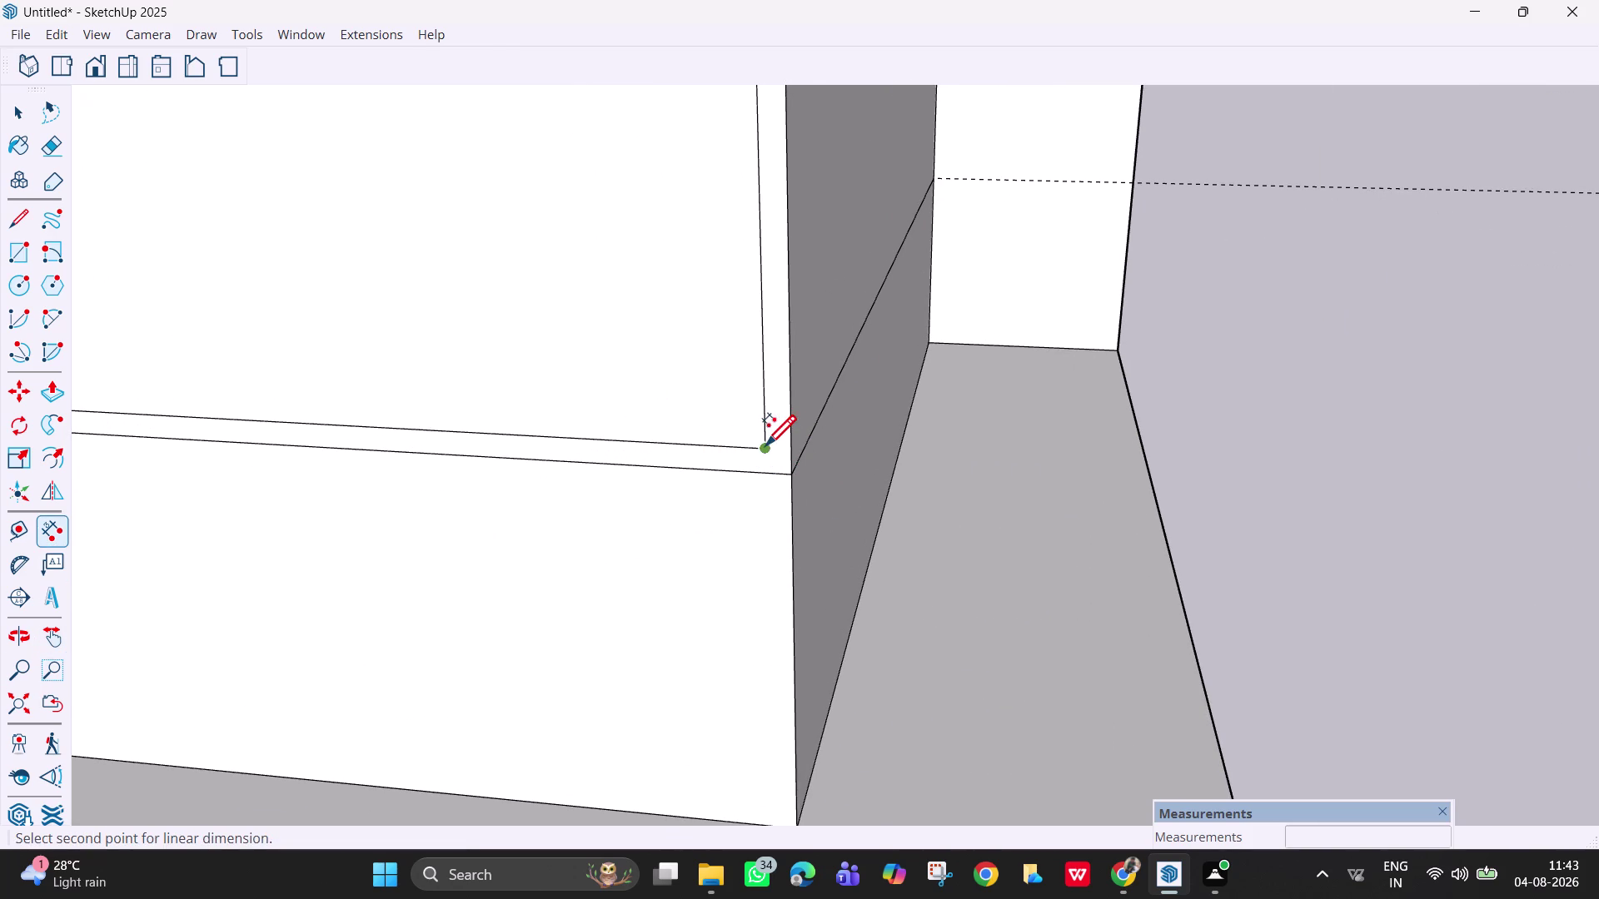
key(space)
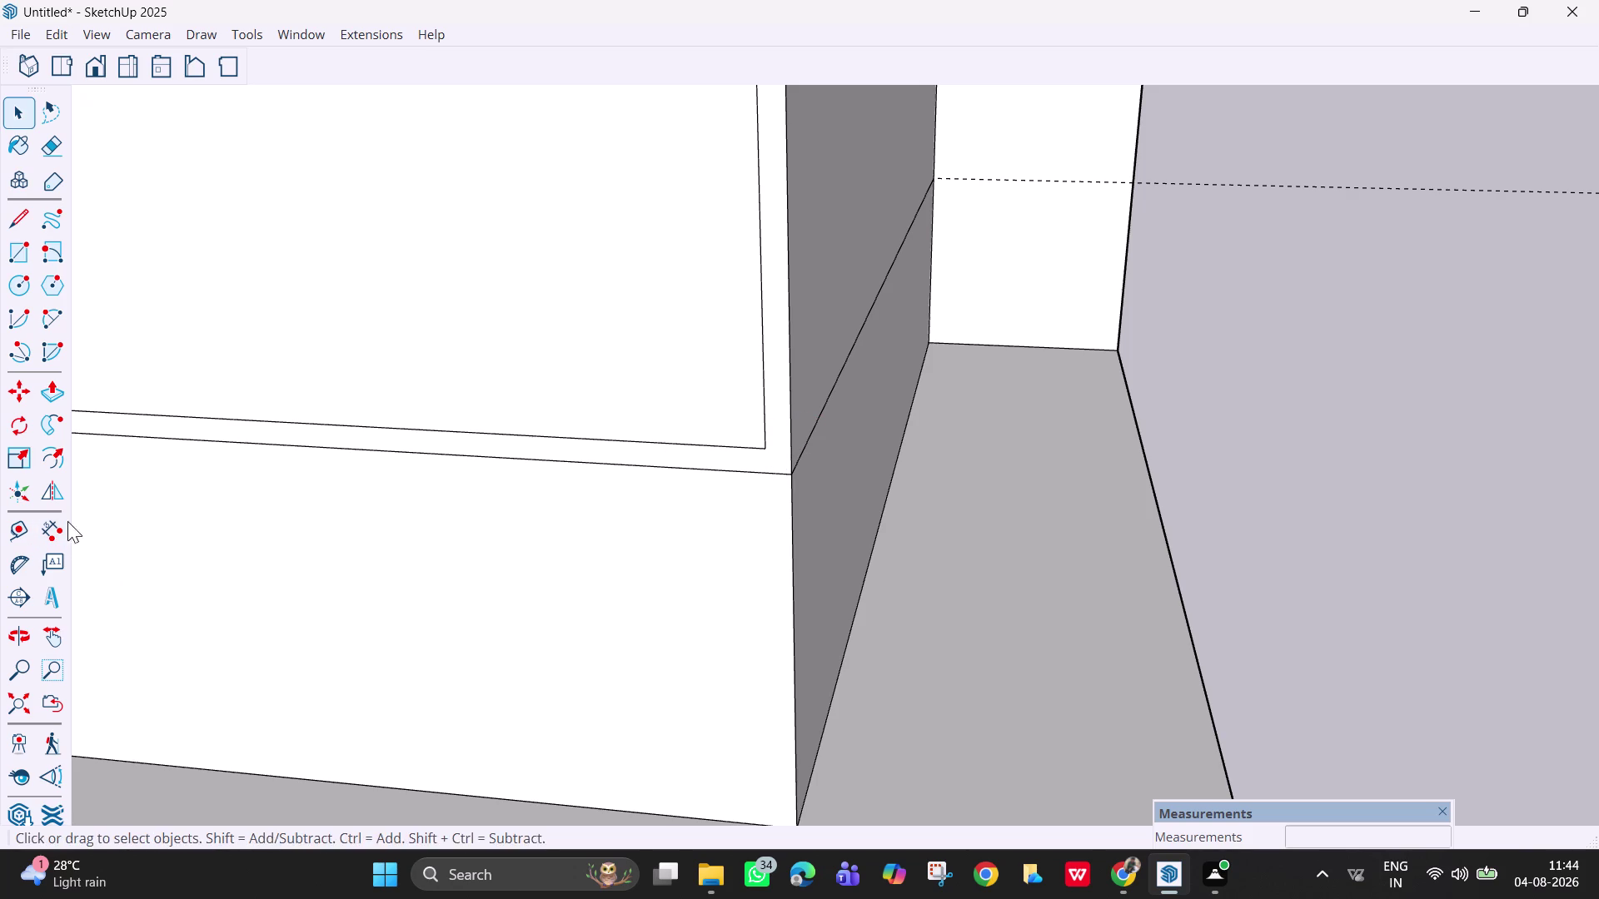
click(49, 529)
click(764, 451)
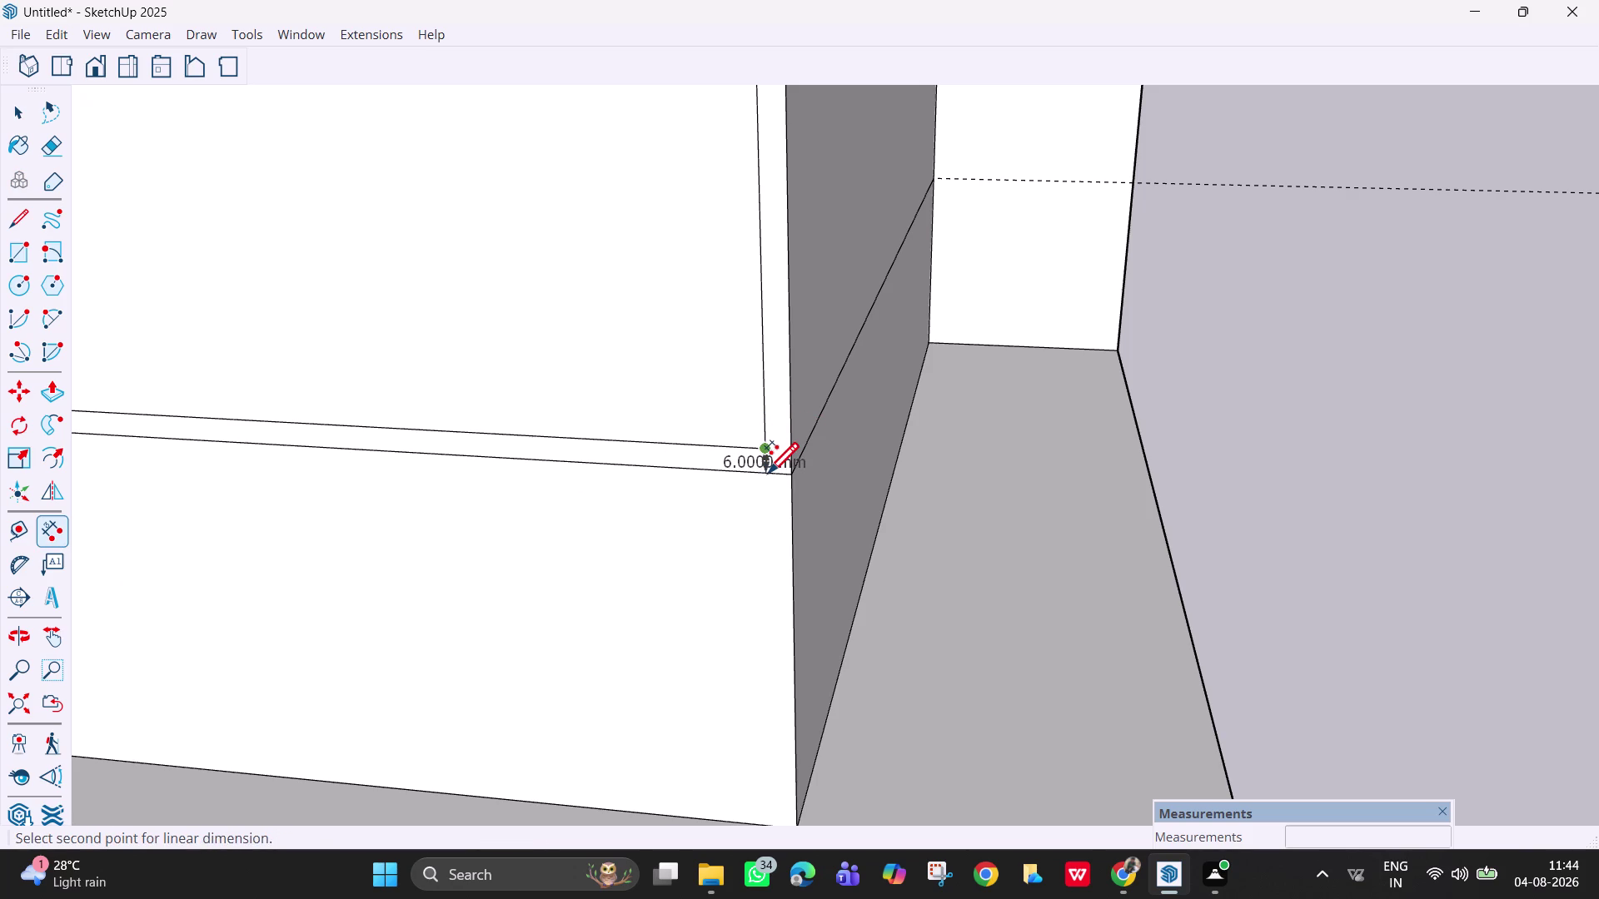
click(767, 476)
scroll(up, 3)
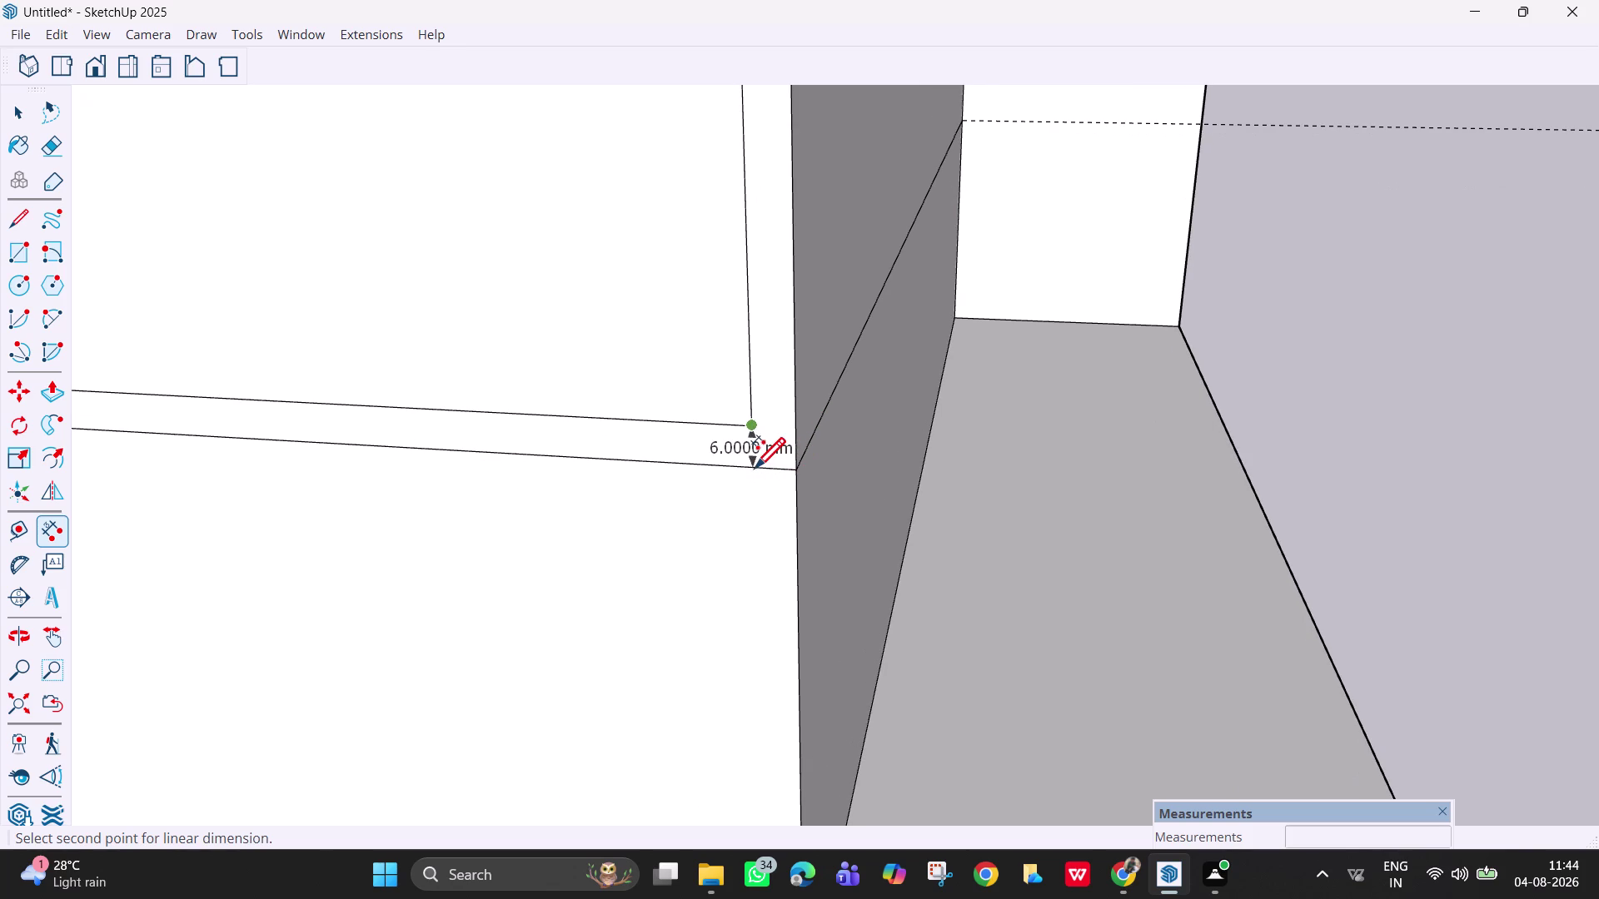
click(754, 471)
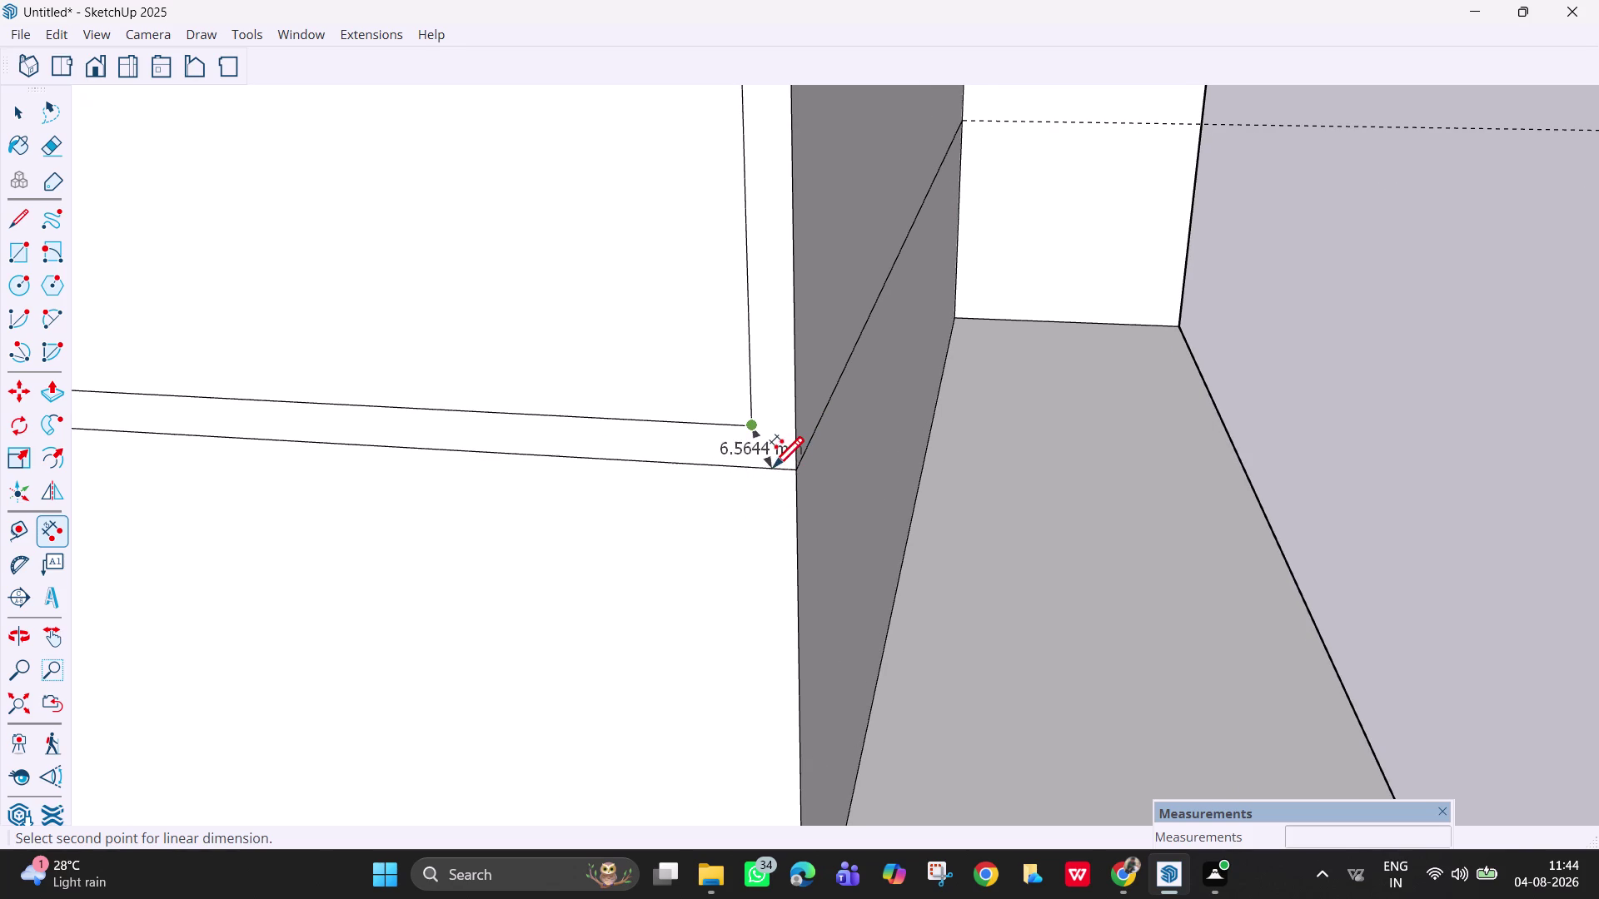
click(759, 468)
key(Escape)
scroll(down, 3)
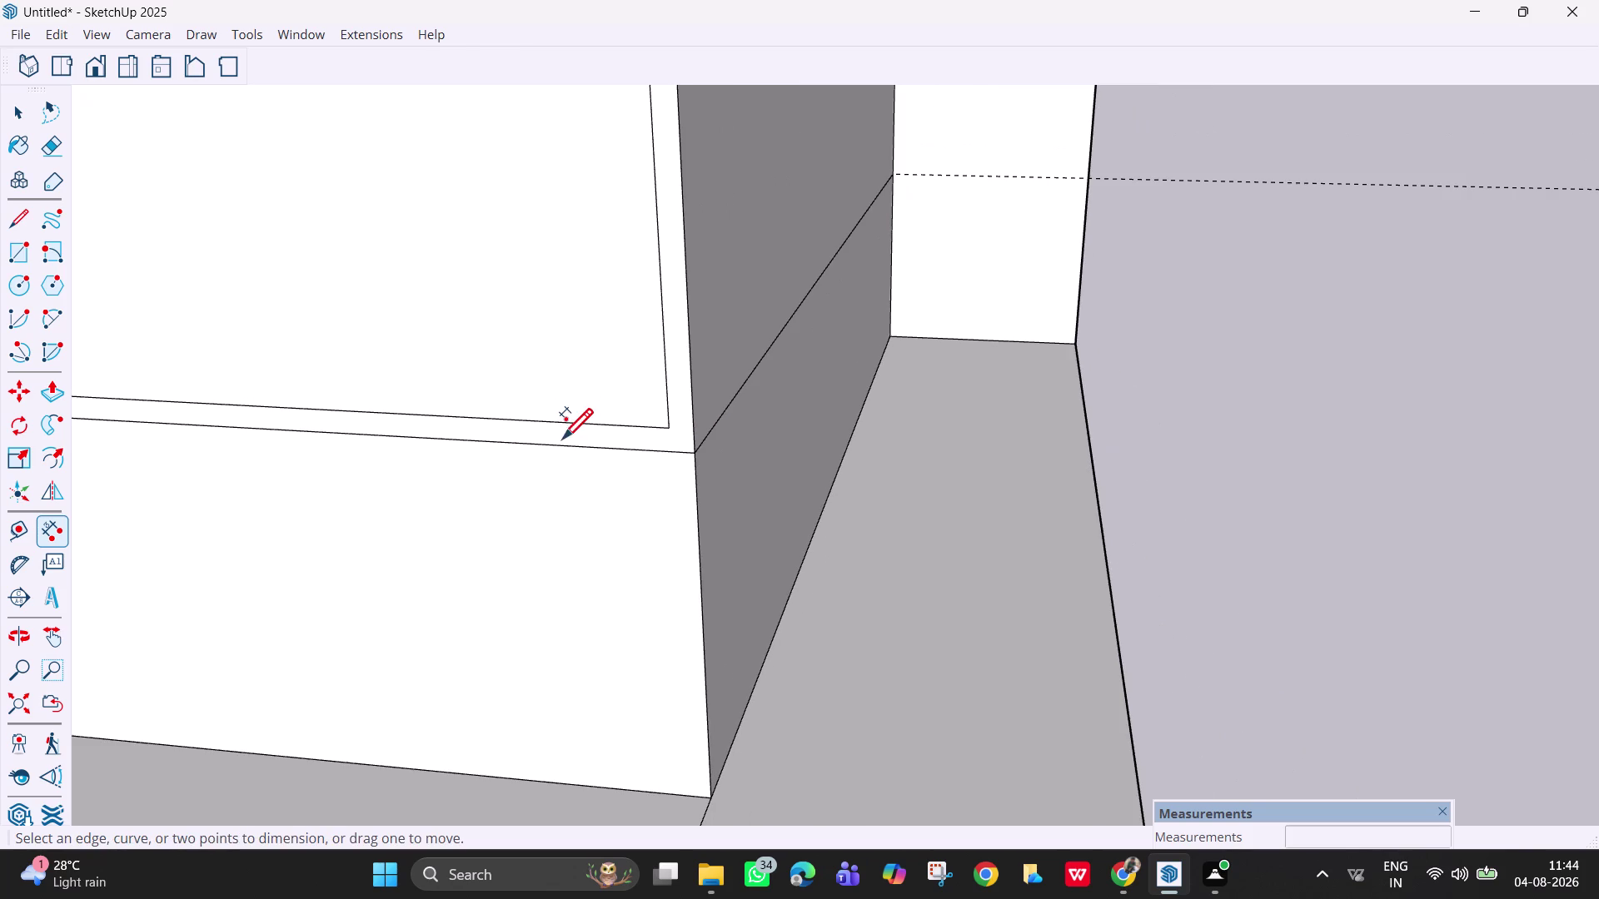
Pan along the wardrobe base and read the 6 mm gap under the first shutter.
key(h)
drag(466, 490, 1354, 533)
scroll(down, 3)
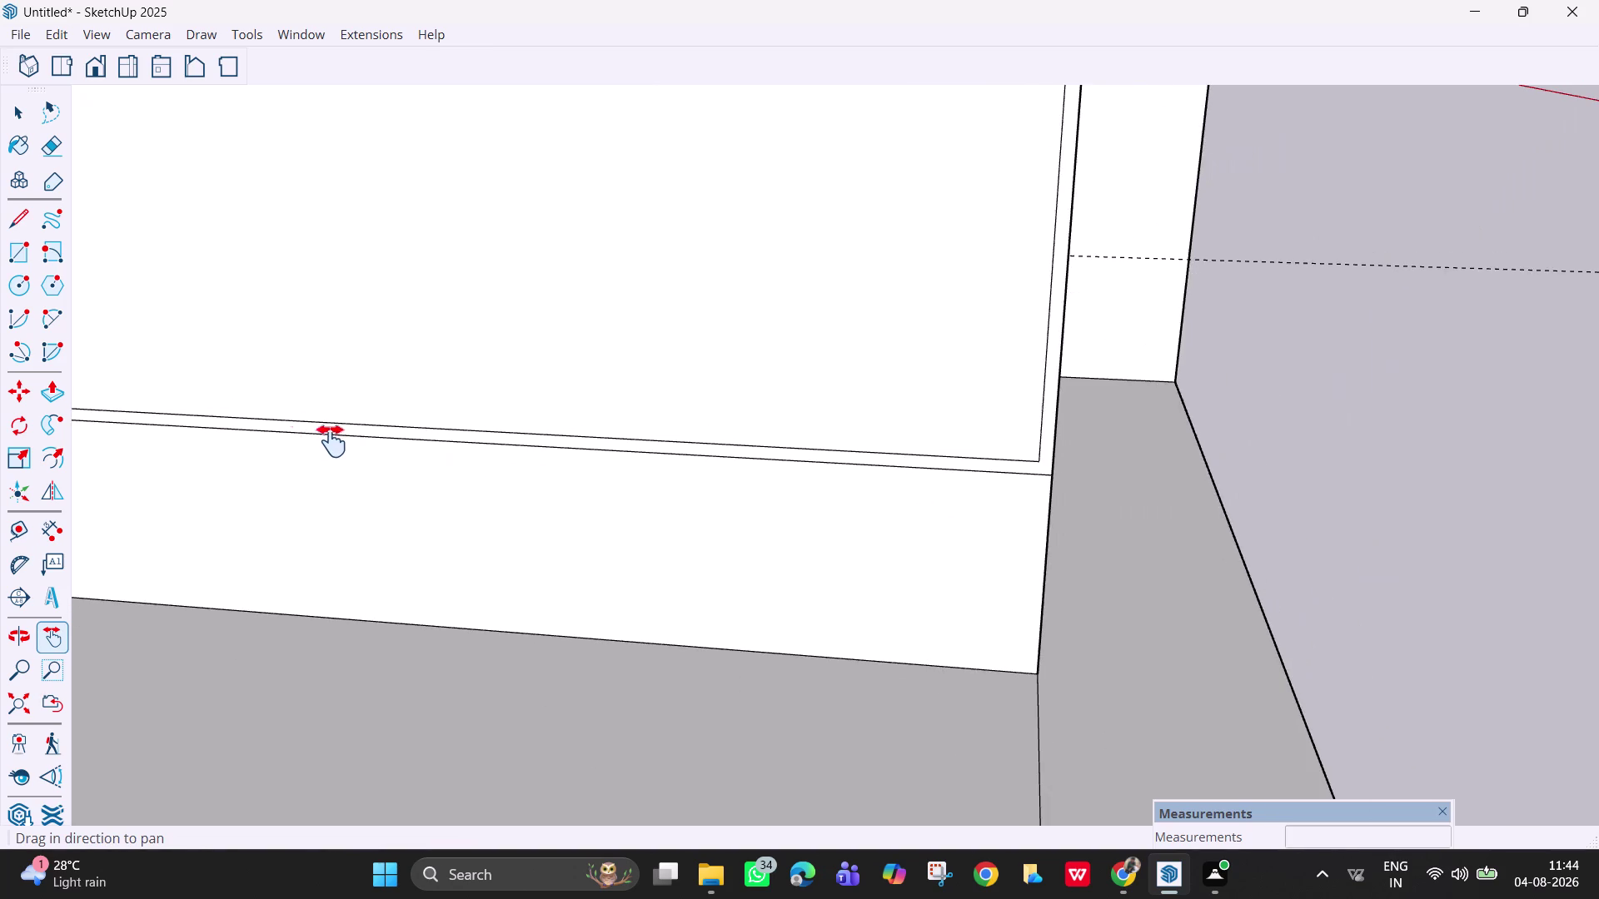
drag(302, 436, 1067, 467)
drag(516, 437, 1416, 502)
scroll(up, 3)
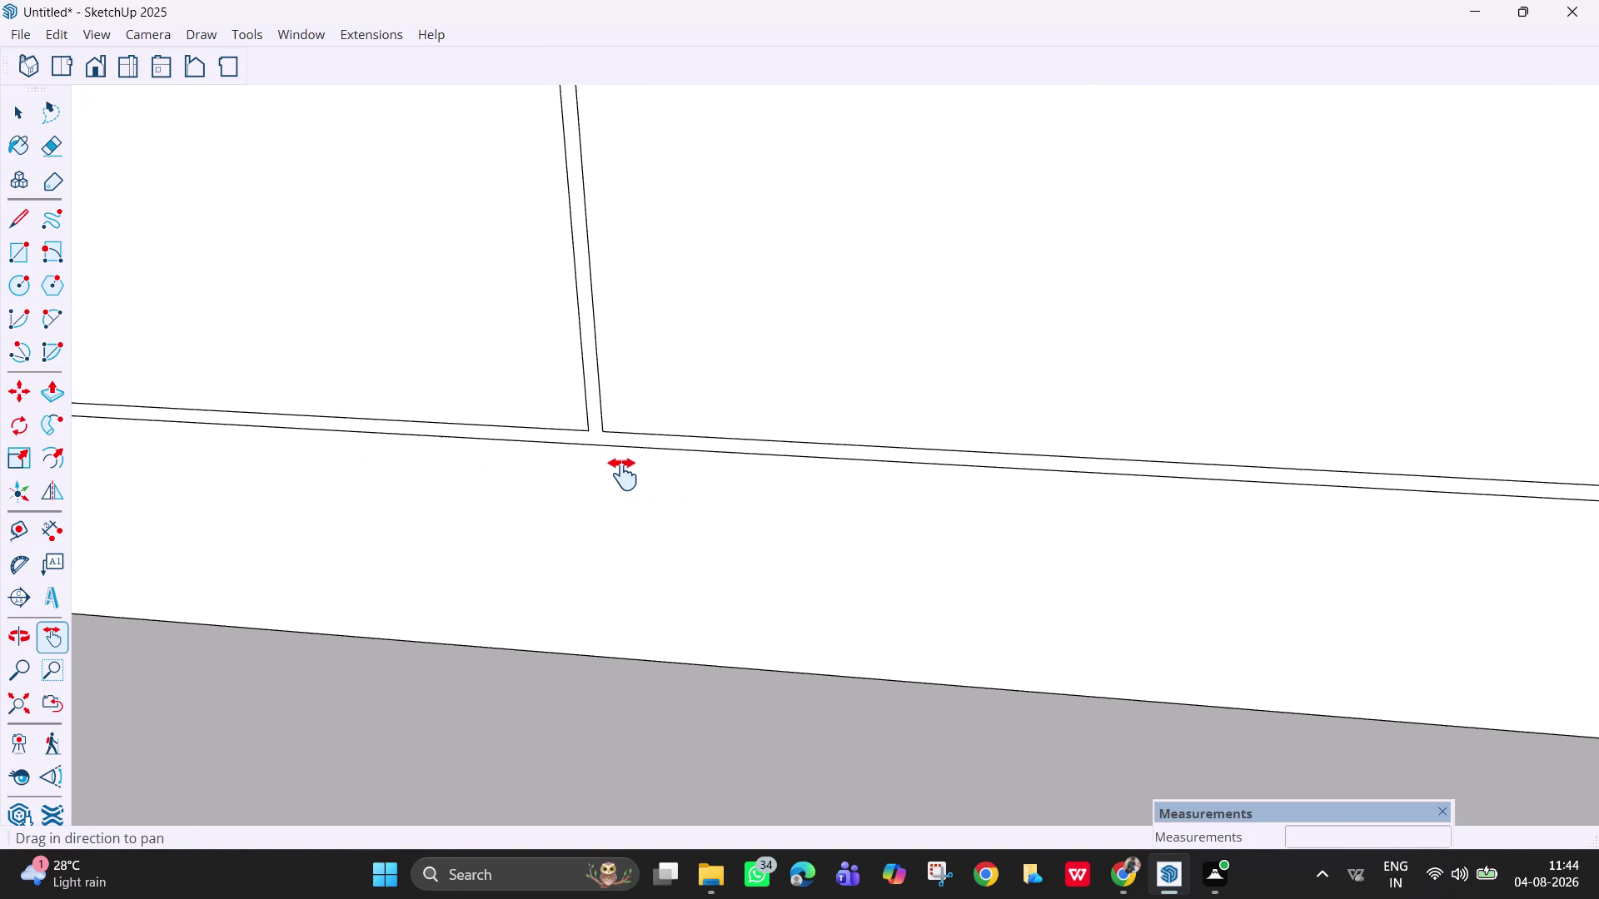
scroll(up, 3)
drag(623, 474, 1046, 518)
scroll(up, 3)
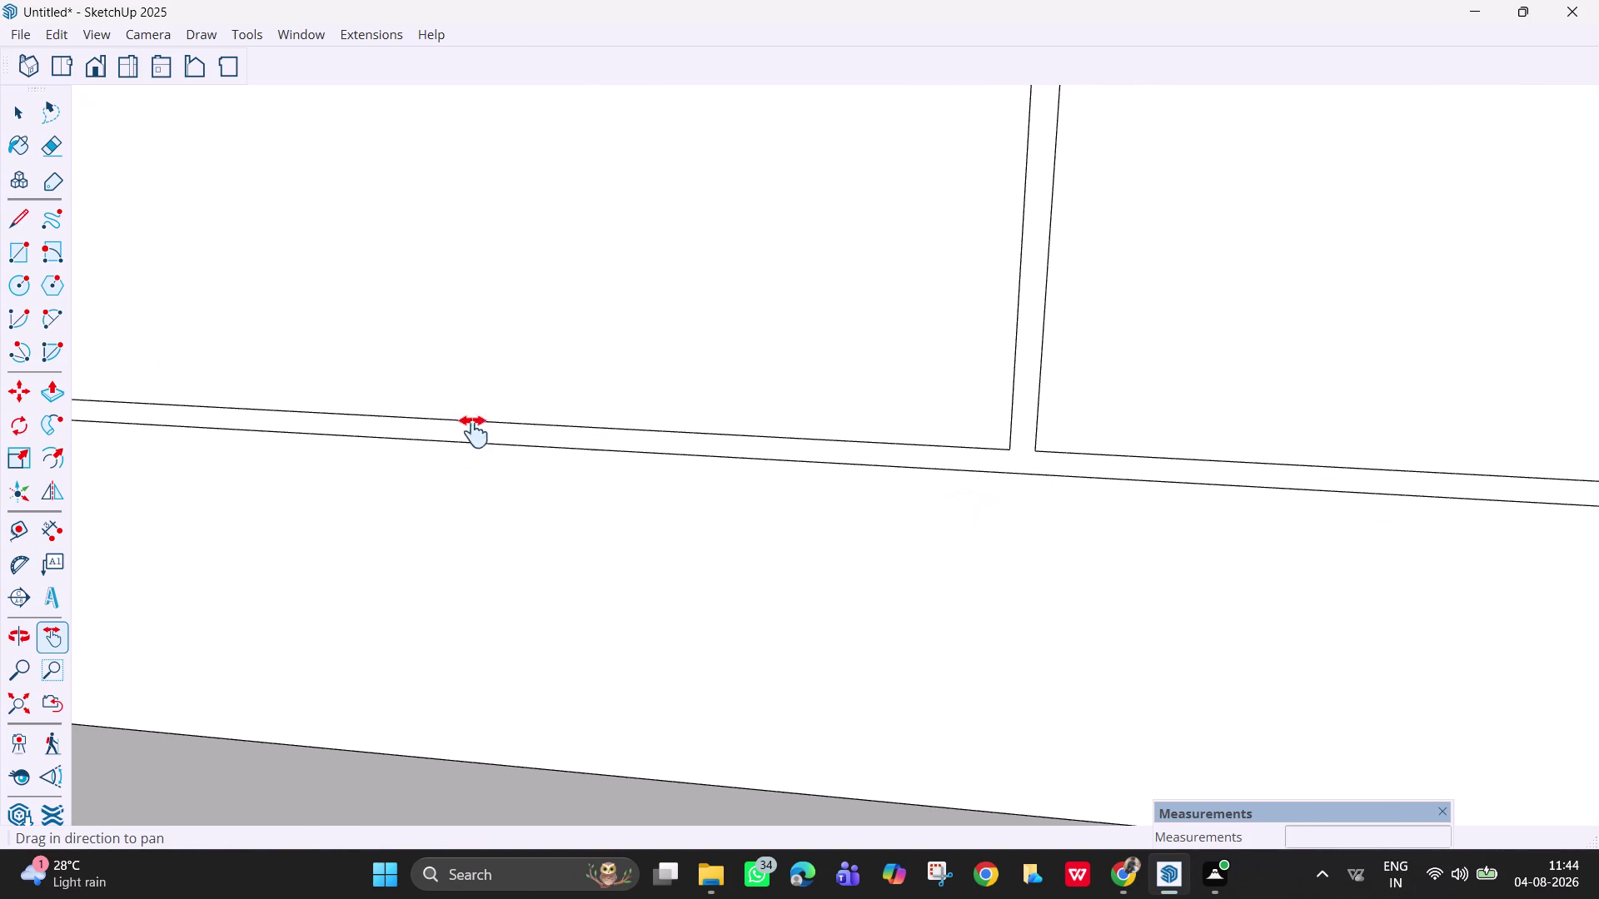
click(44, 529)
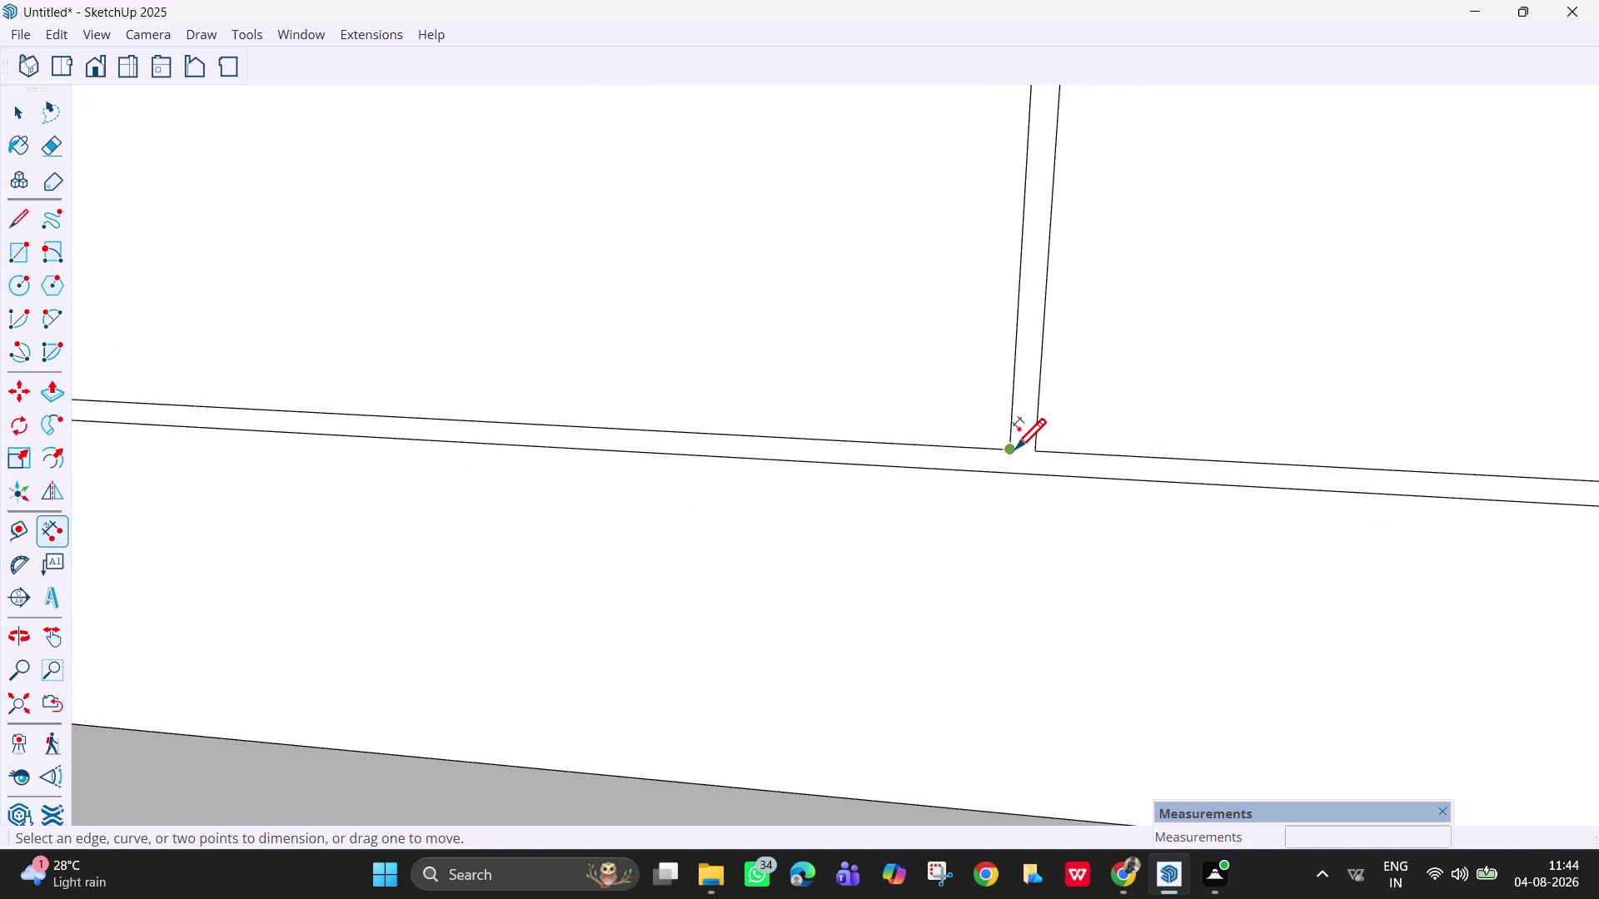
click(1009, 452)
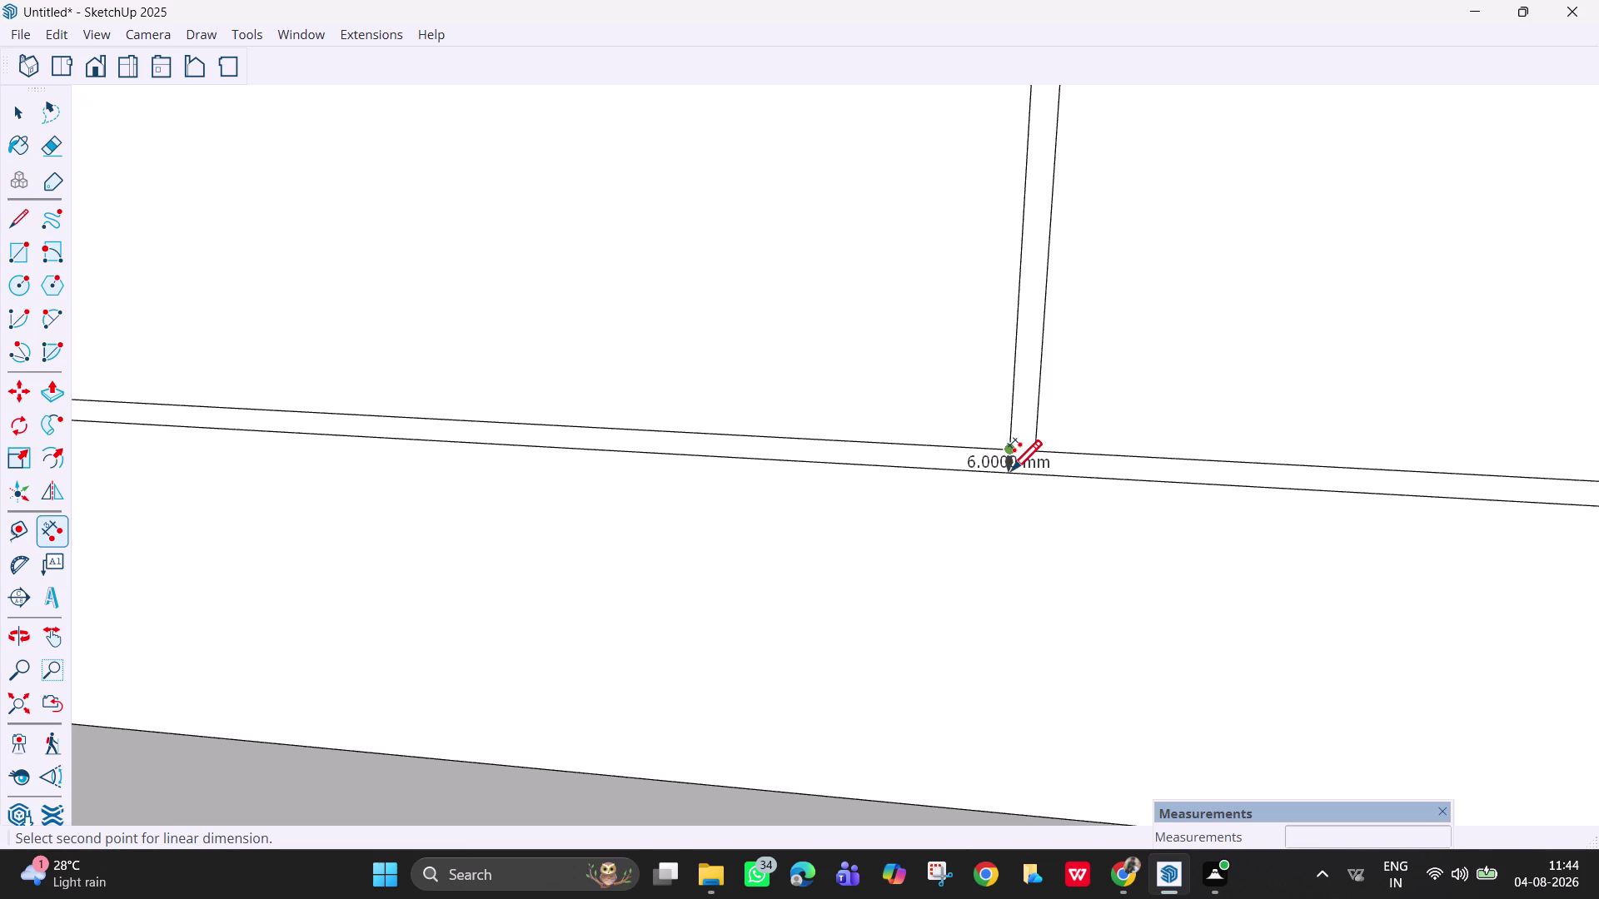
key(Escape)
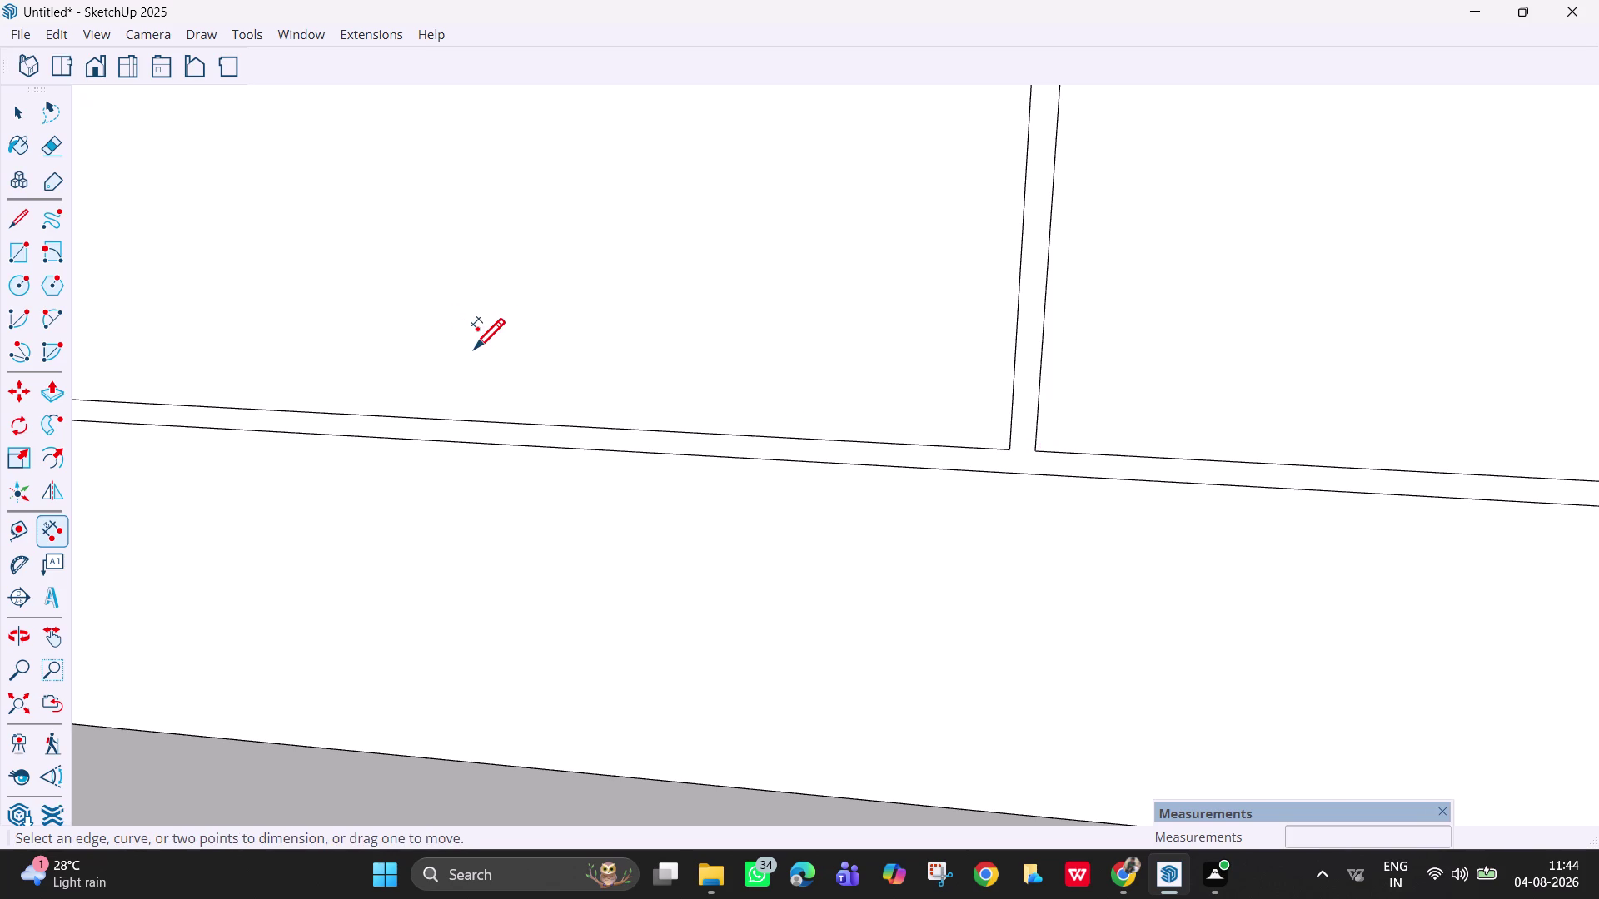
Read the 6 mm gap under the next shutter with Dimension.
key(h)
drag(473, 353, 1598, 488)
drag(381, 460, 1598, 517)
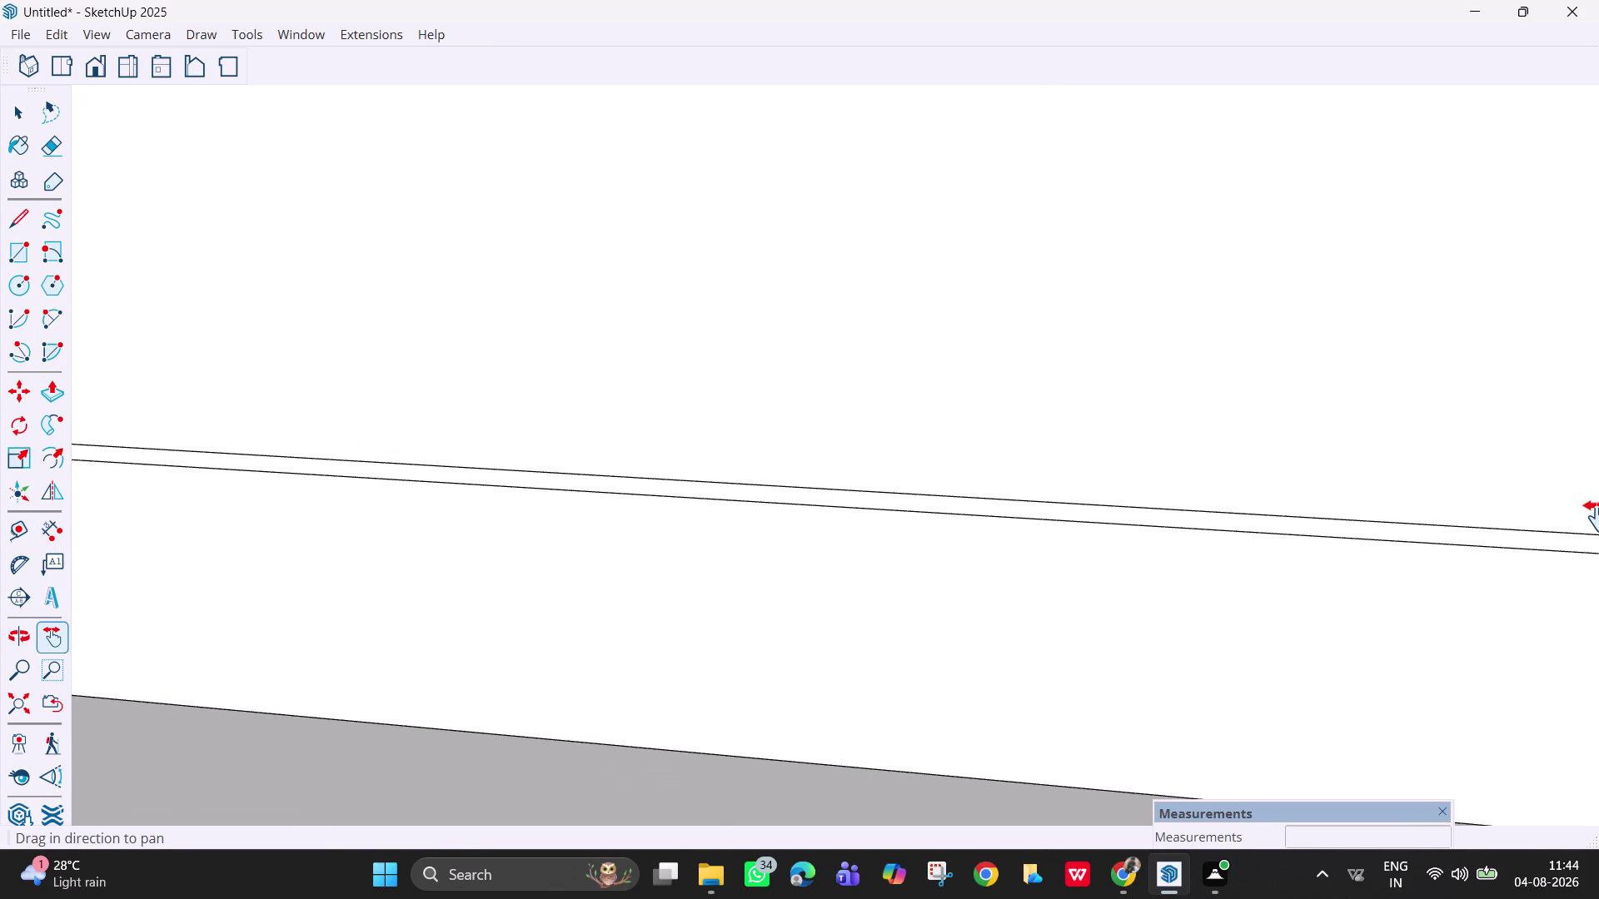
drag(1598, 517, 1598, 504)
drag(237, 433, 1514, 501)
scroll(up, 3)
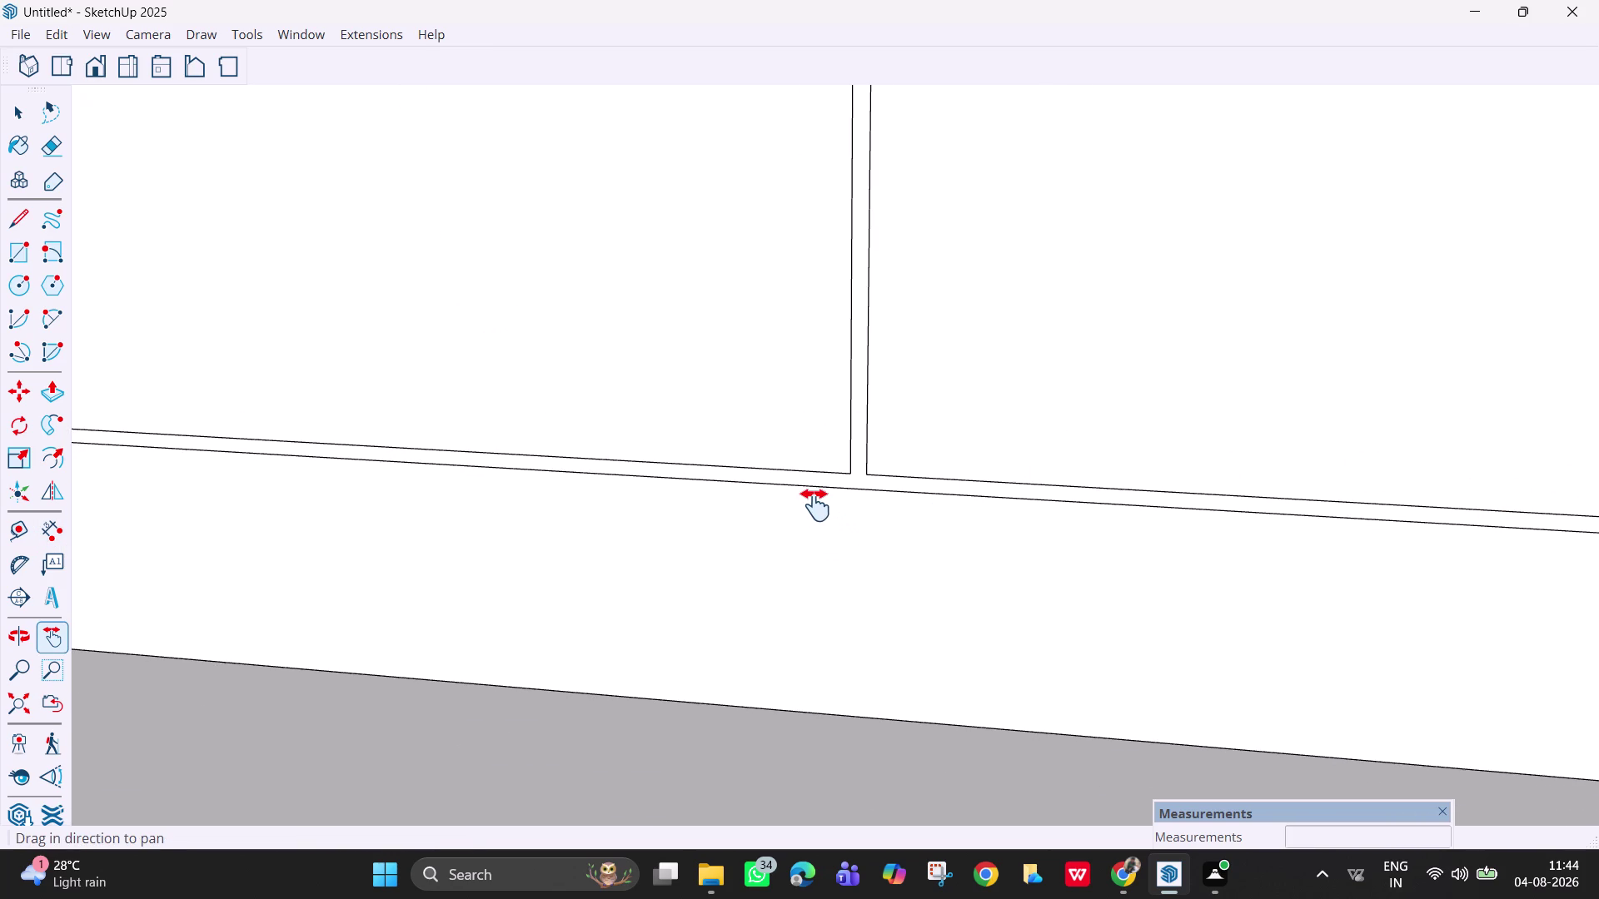
scroll(up, 3)
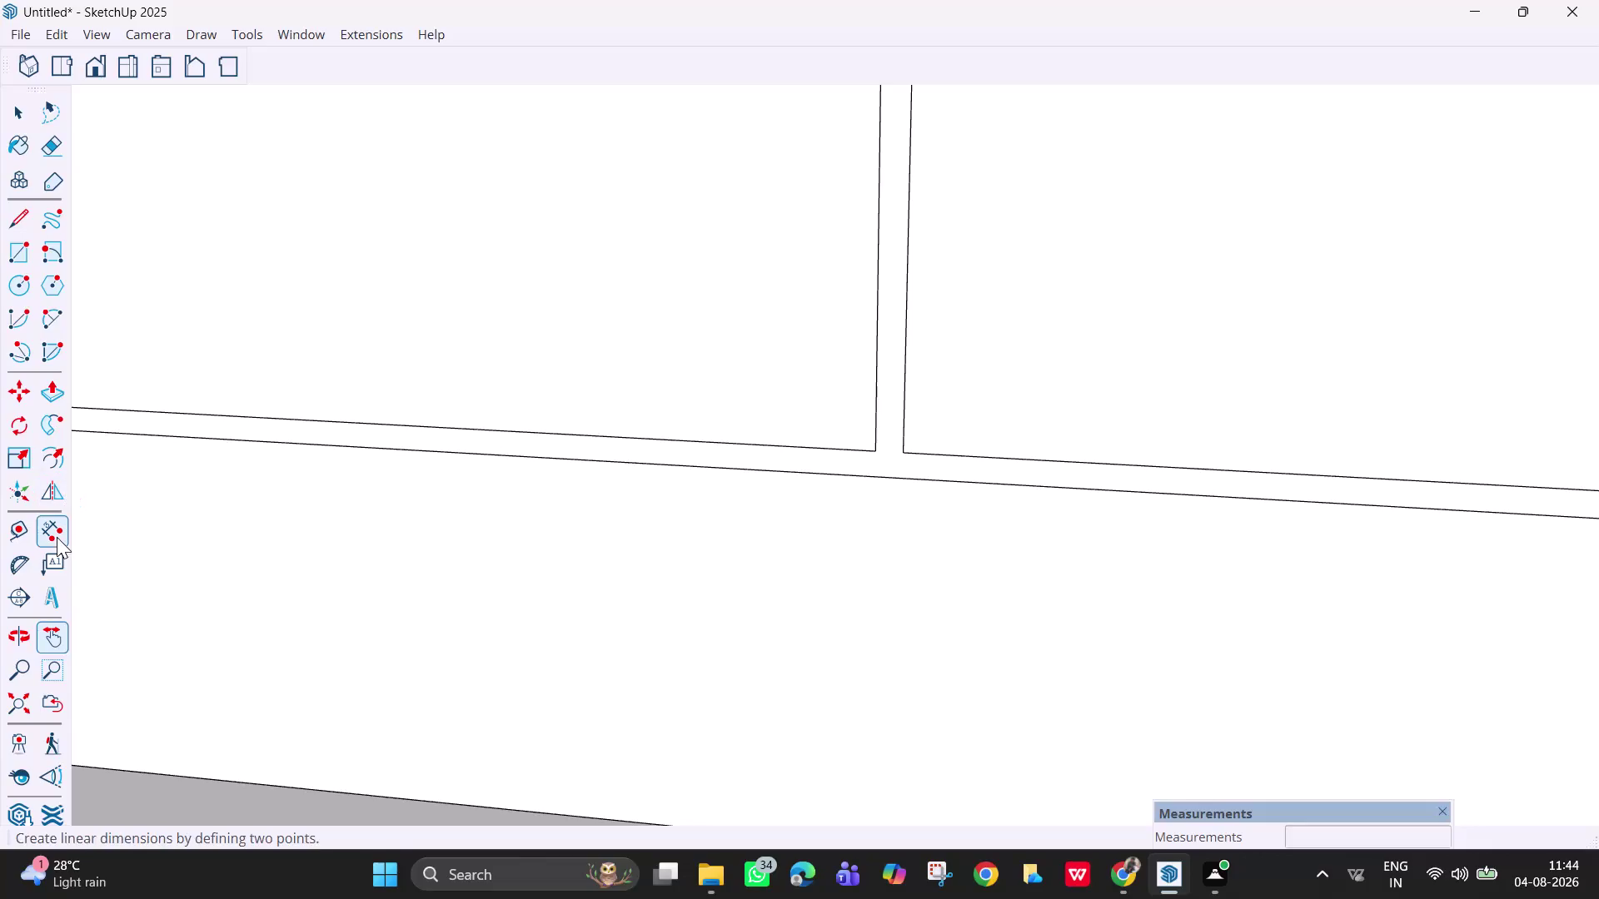
click(55, 535)
click(872, 452)
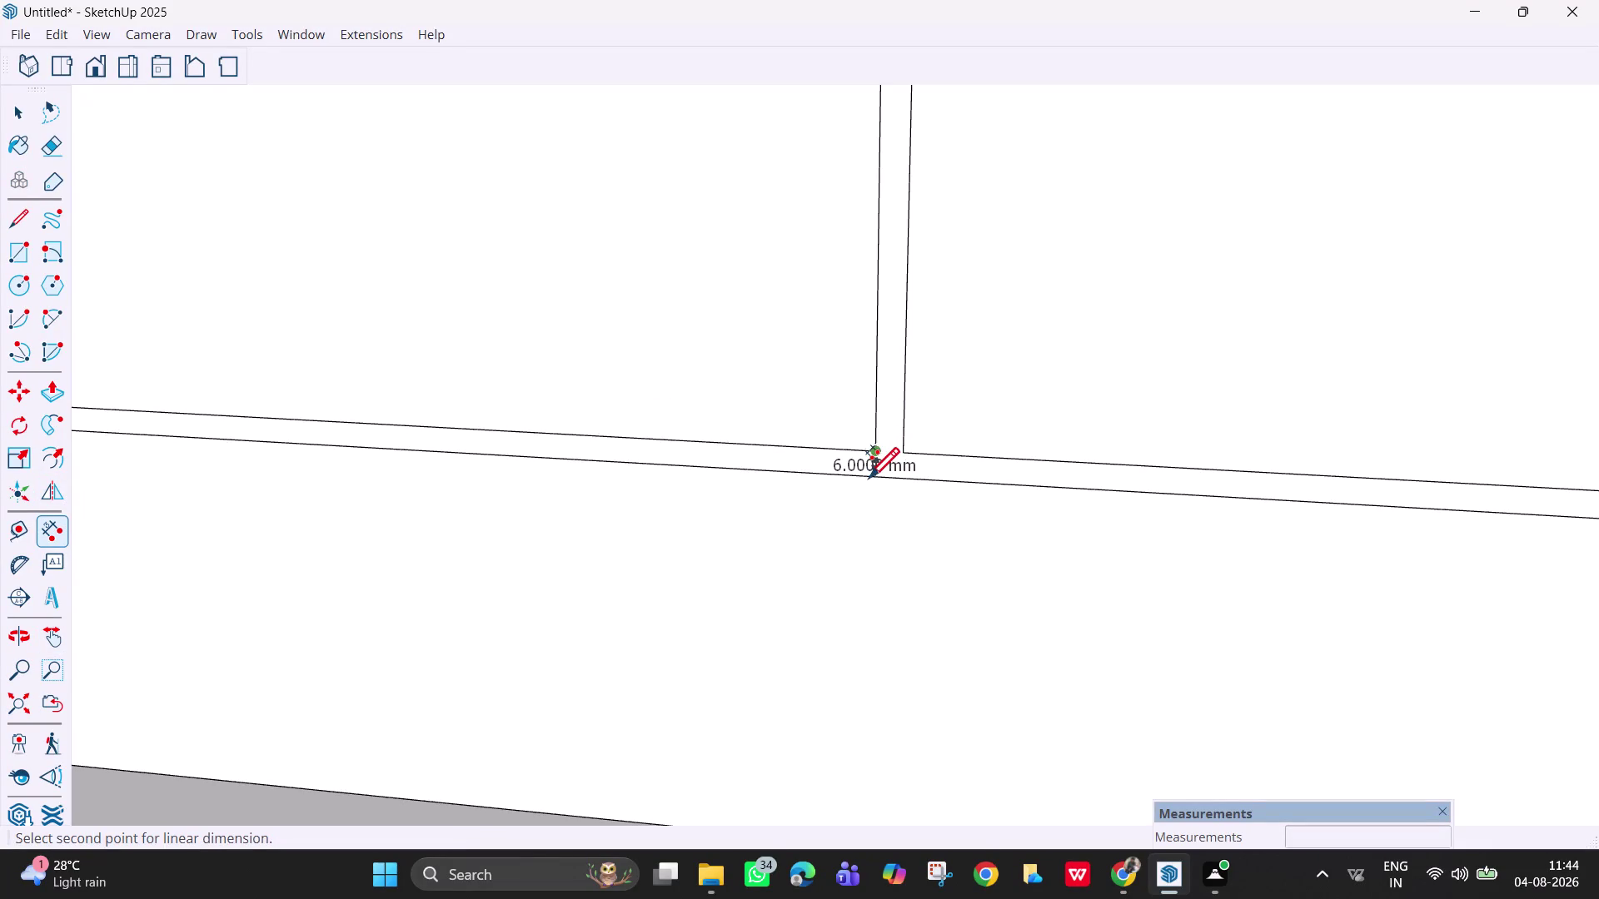
key(Escape)
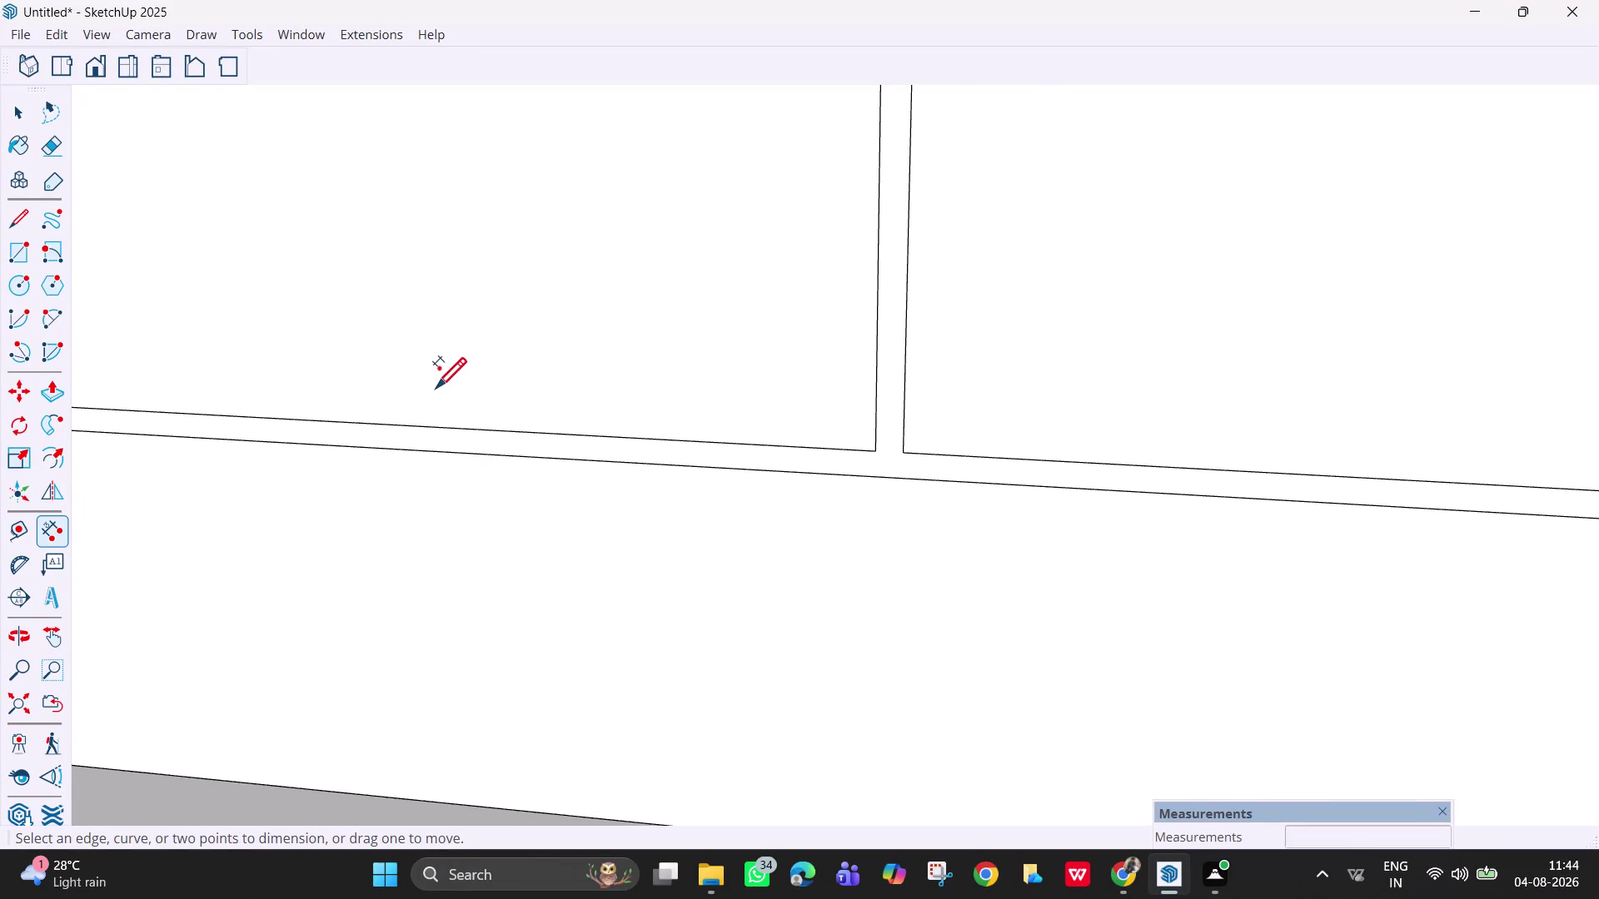
Read the 6 mm gap under the third shutter.
key(h)
drag(435, 391, 1597, 555)
drag(188, 515, 1597, 575)
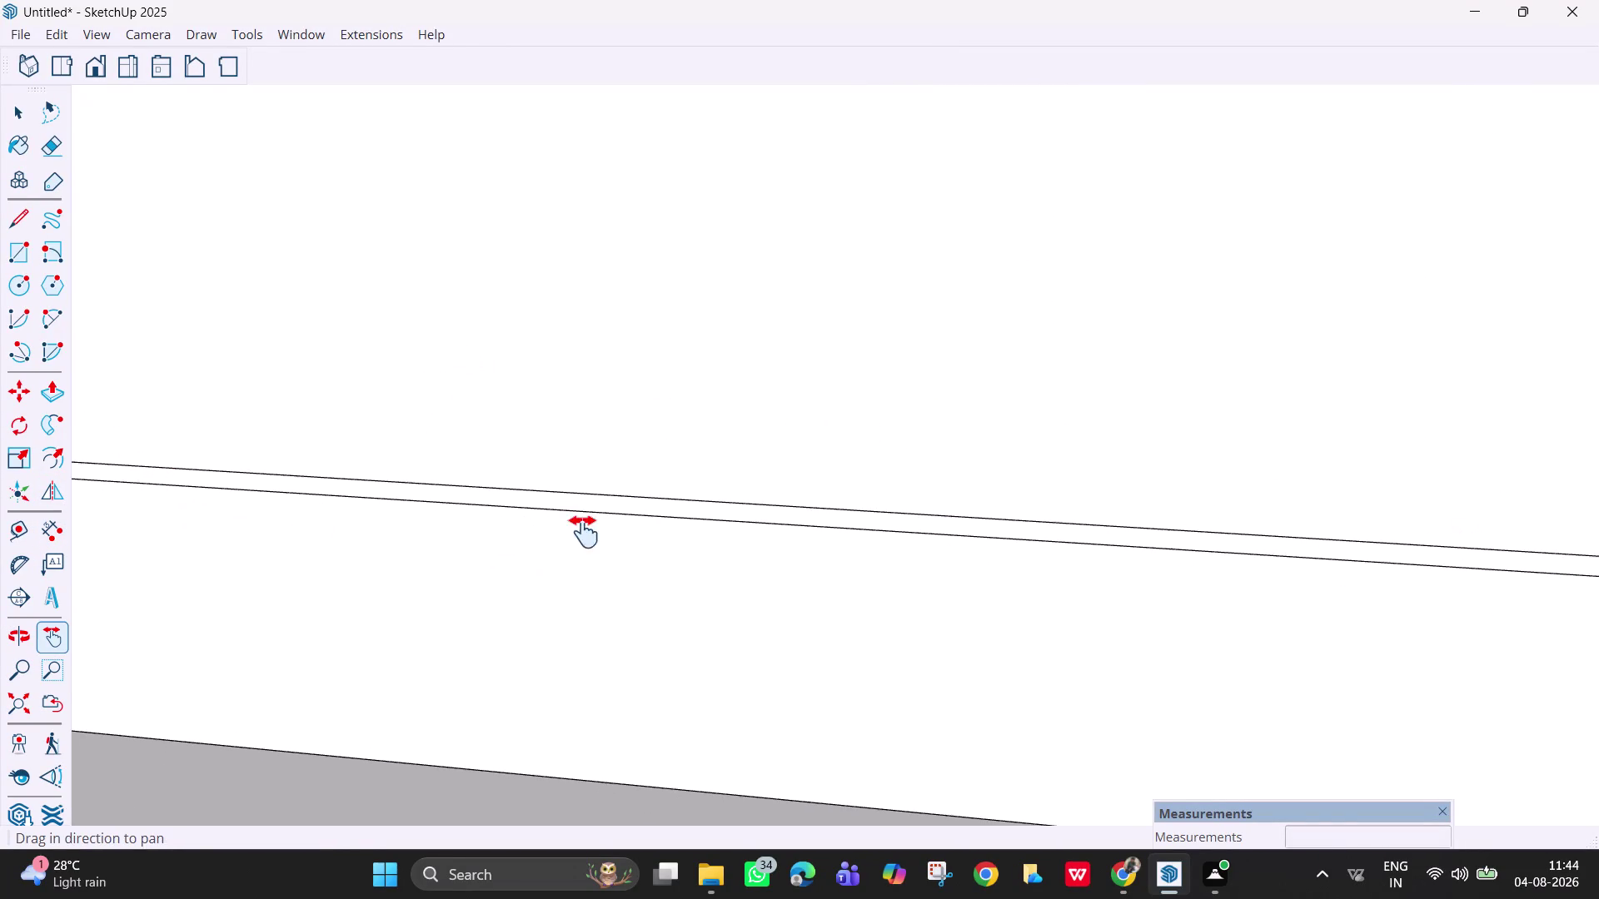
drag(188, 512, 1423, 540)
scroll(up, 3)
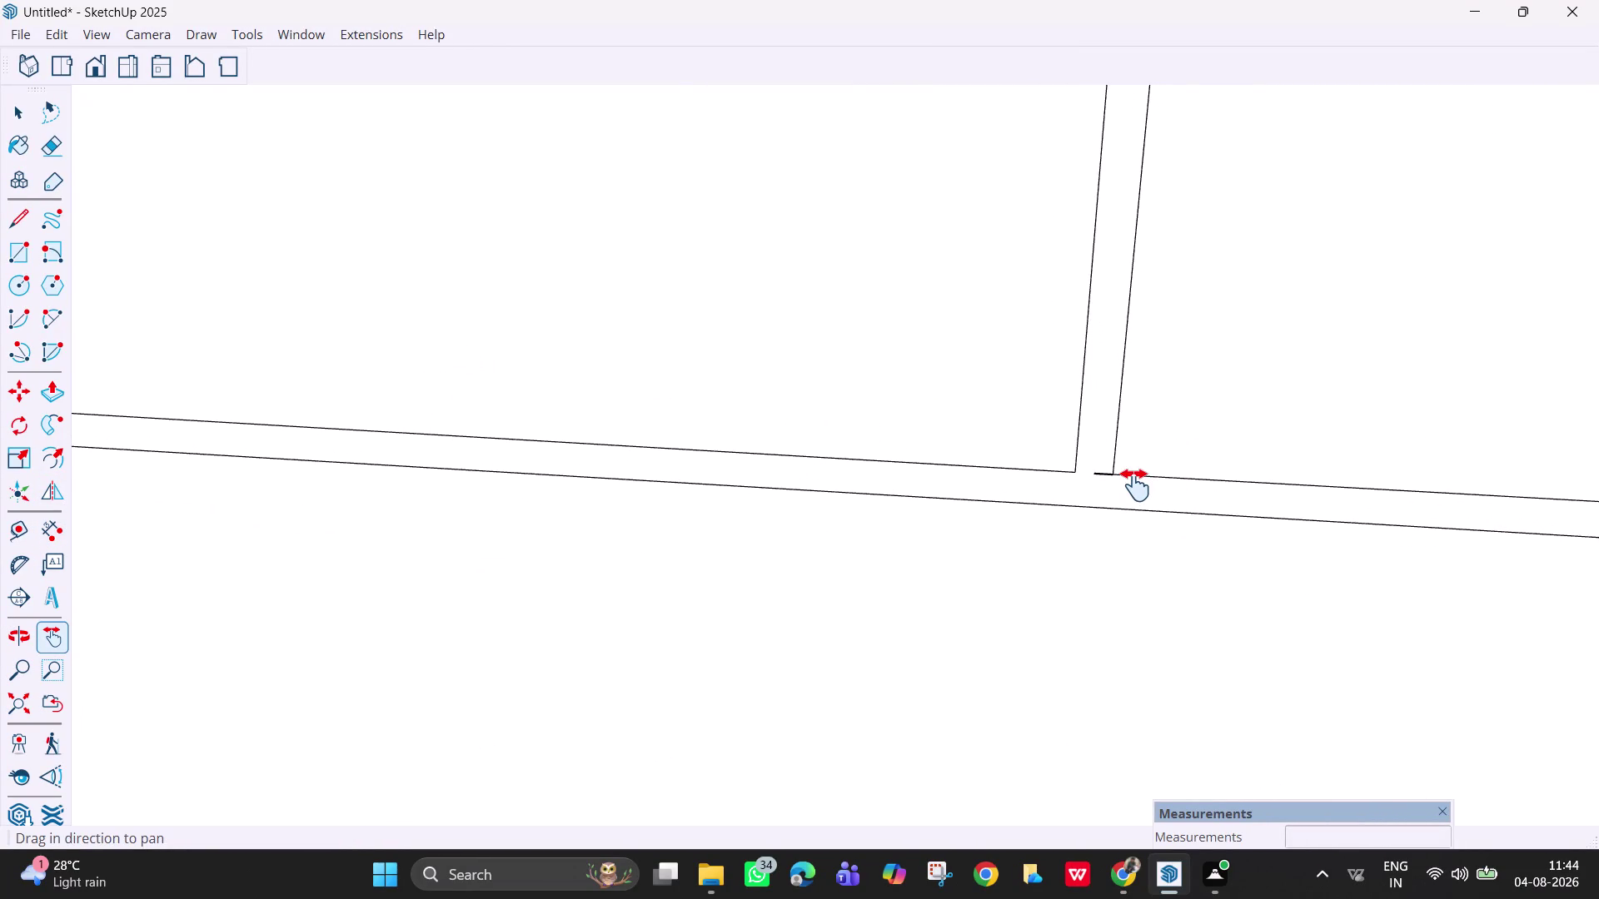
scroll(up, 3)
click(47, 532)
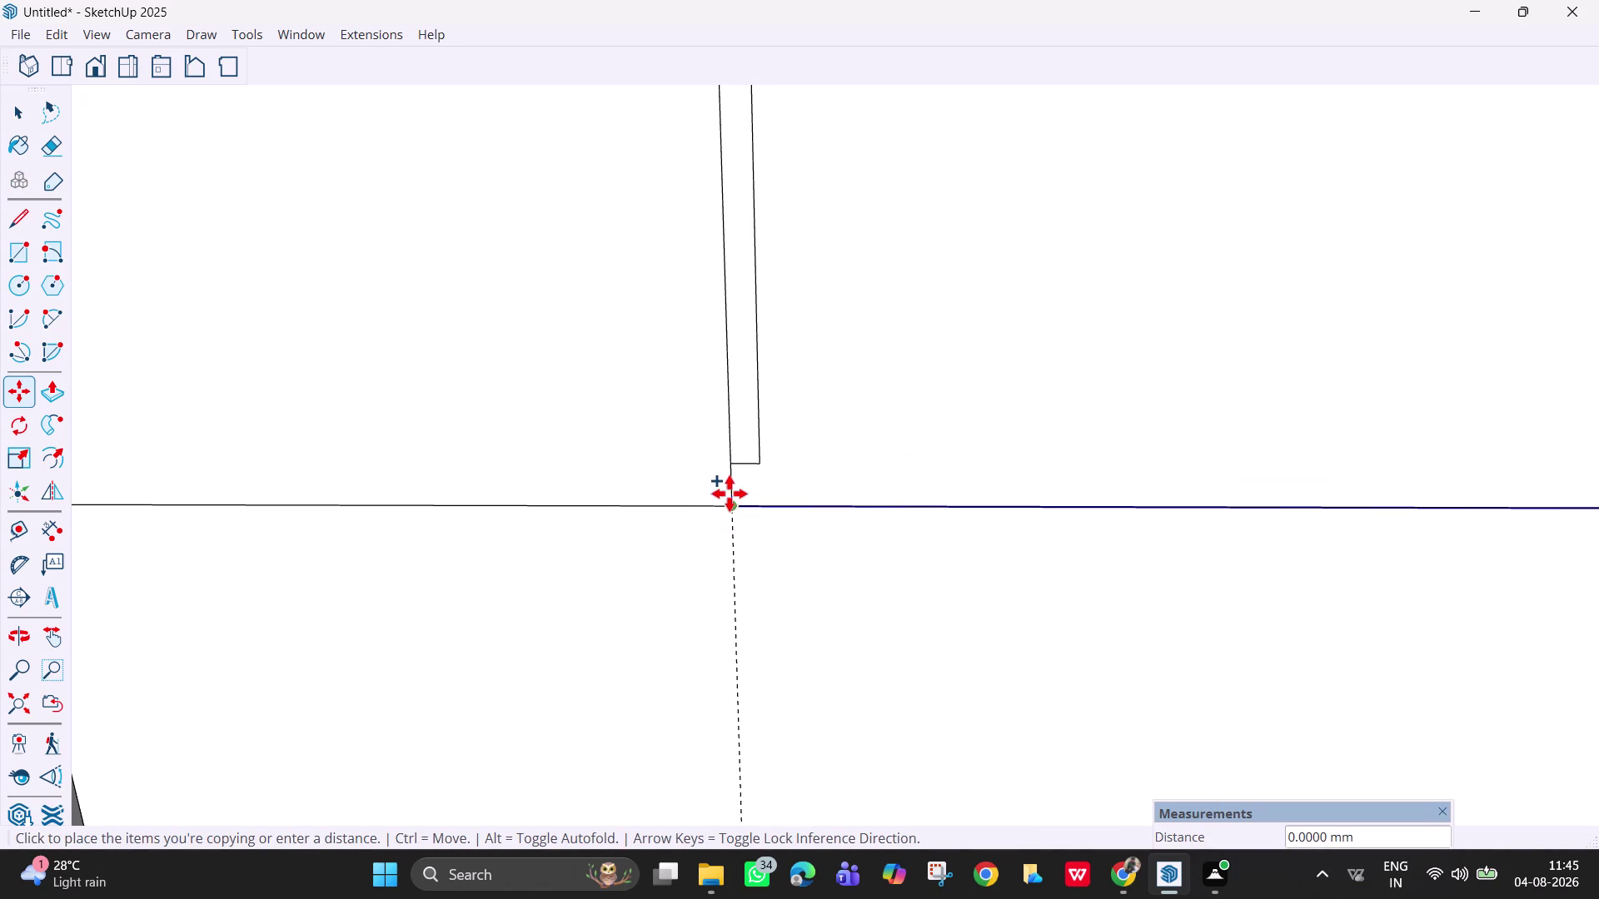
Copy the selected shutter edge 6 mm from the shutter corner with Move.
text(6mm)
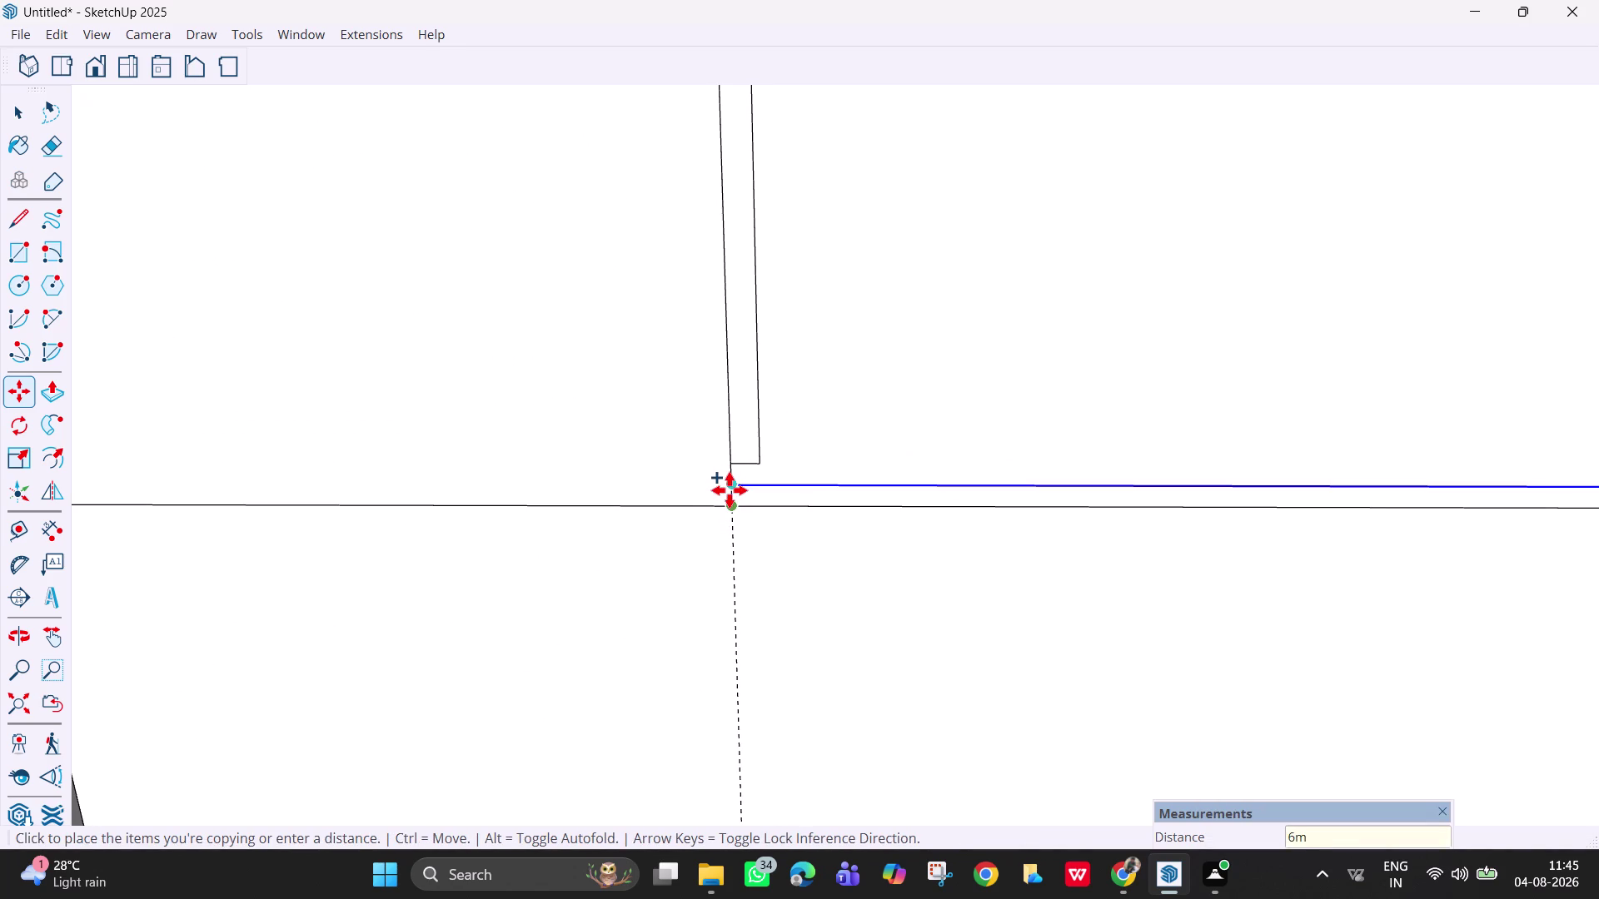
key(Return)
key(Escape)
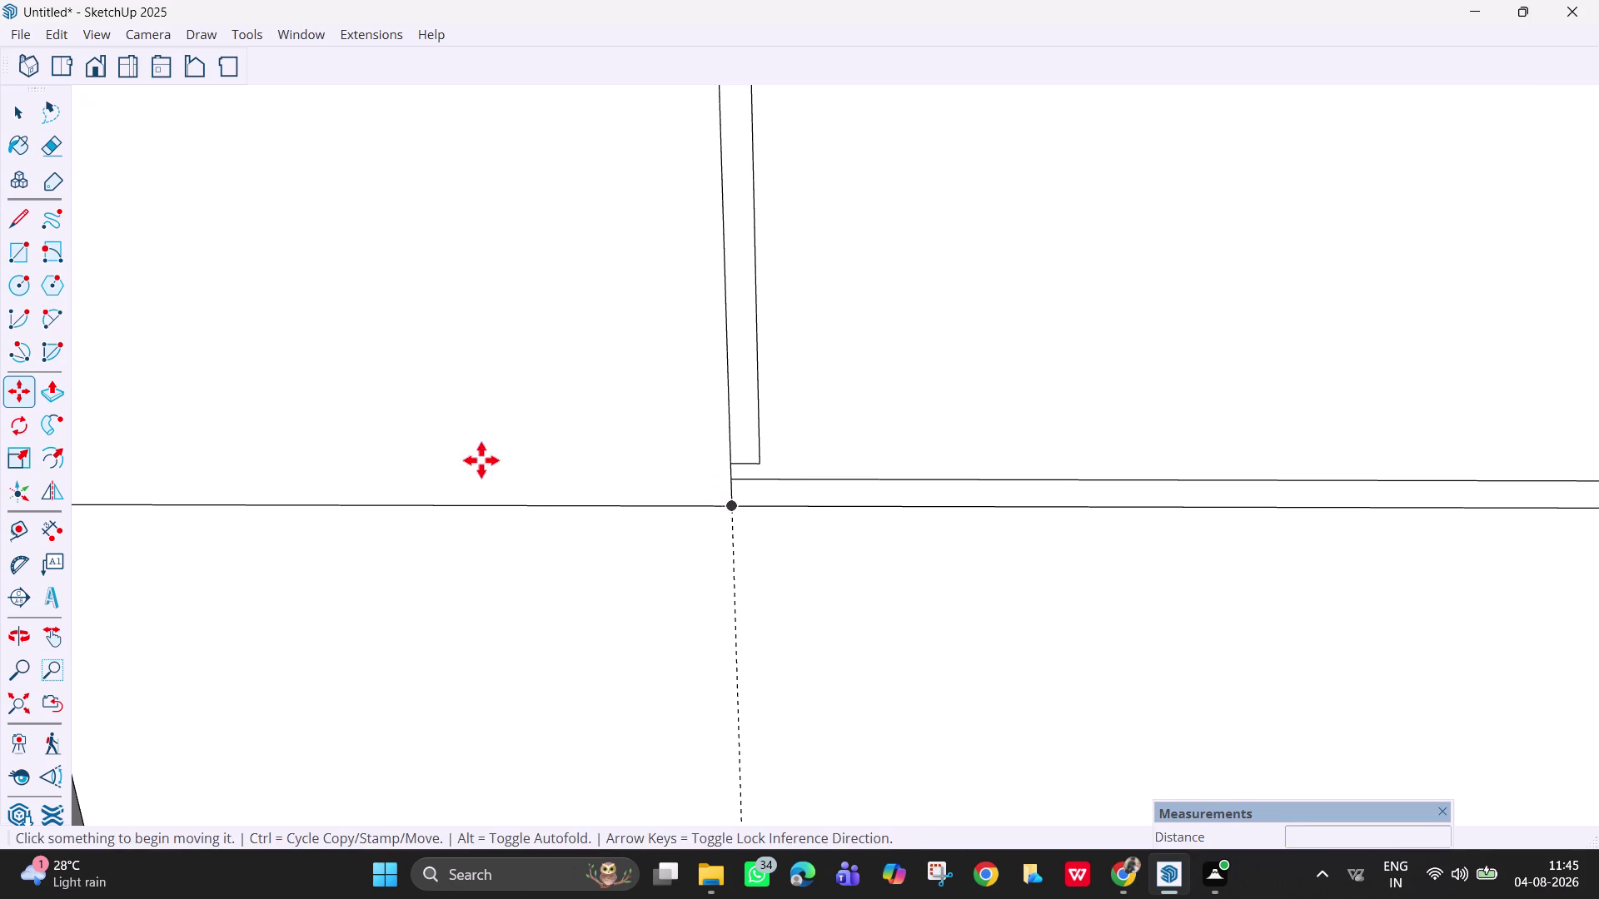
key(space)
Erase the thin panel's short bottom edge.
click(746, 460)
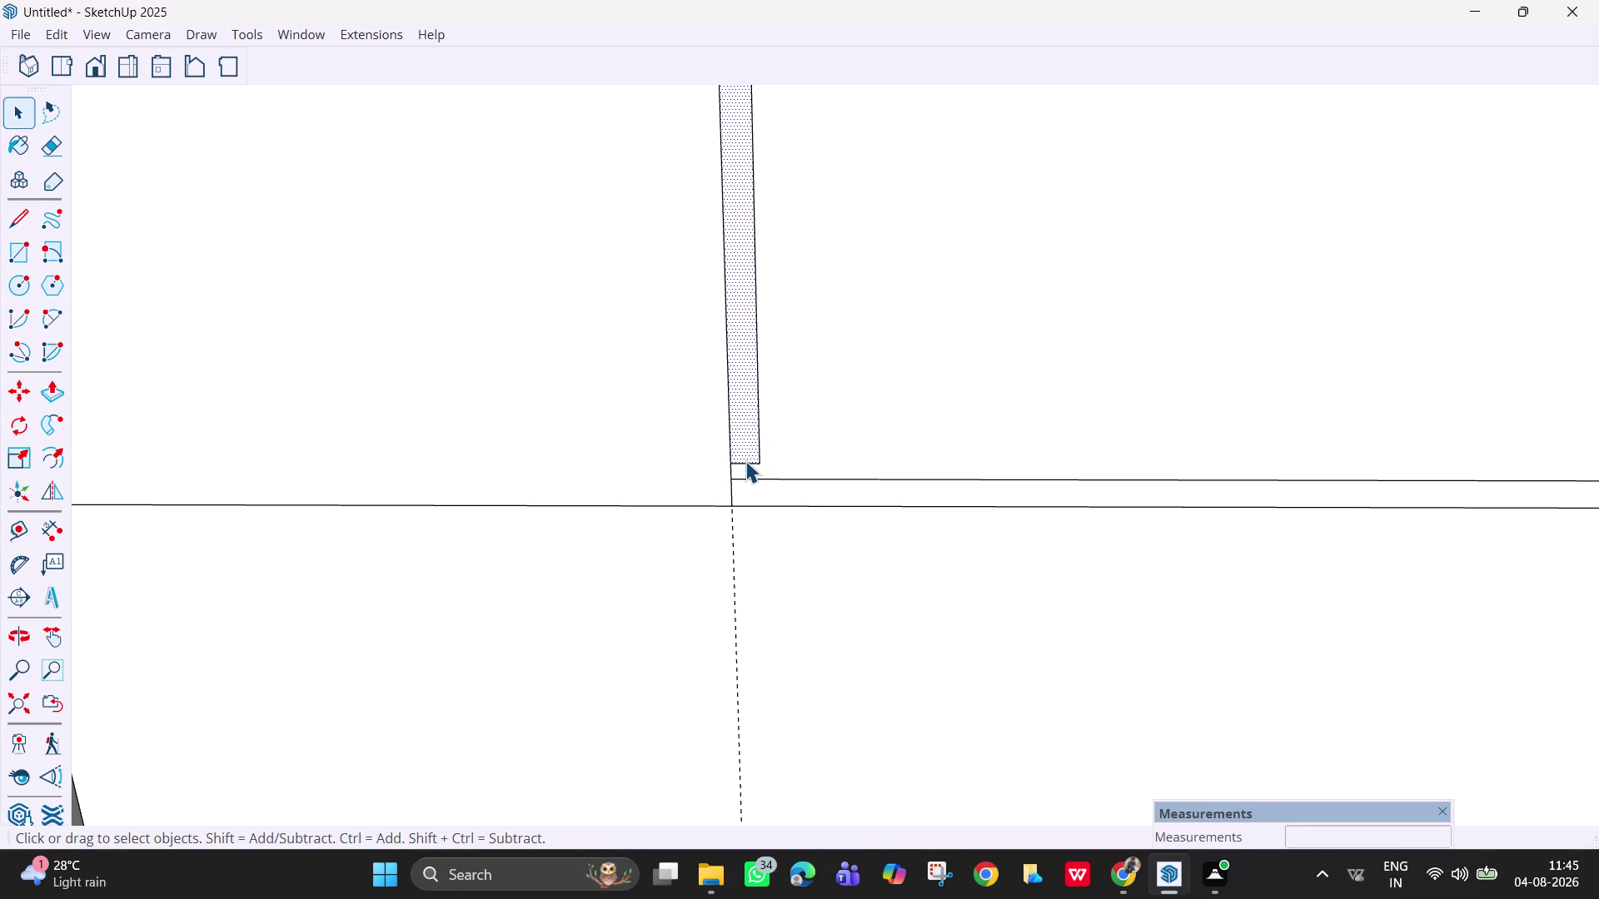
key(Escape)
key(e)
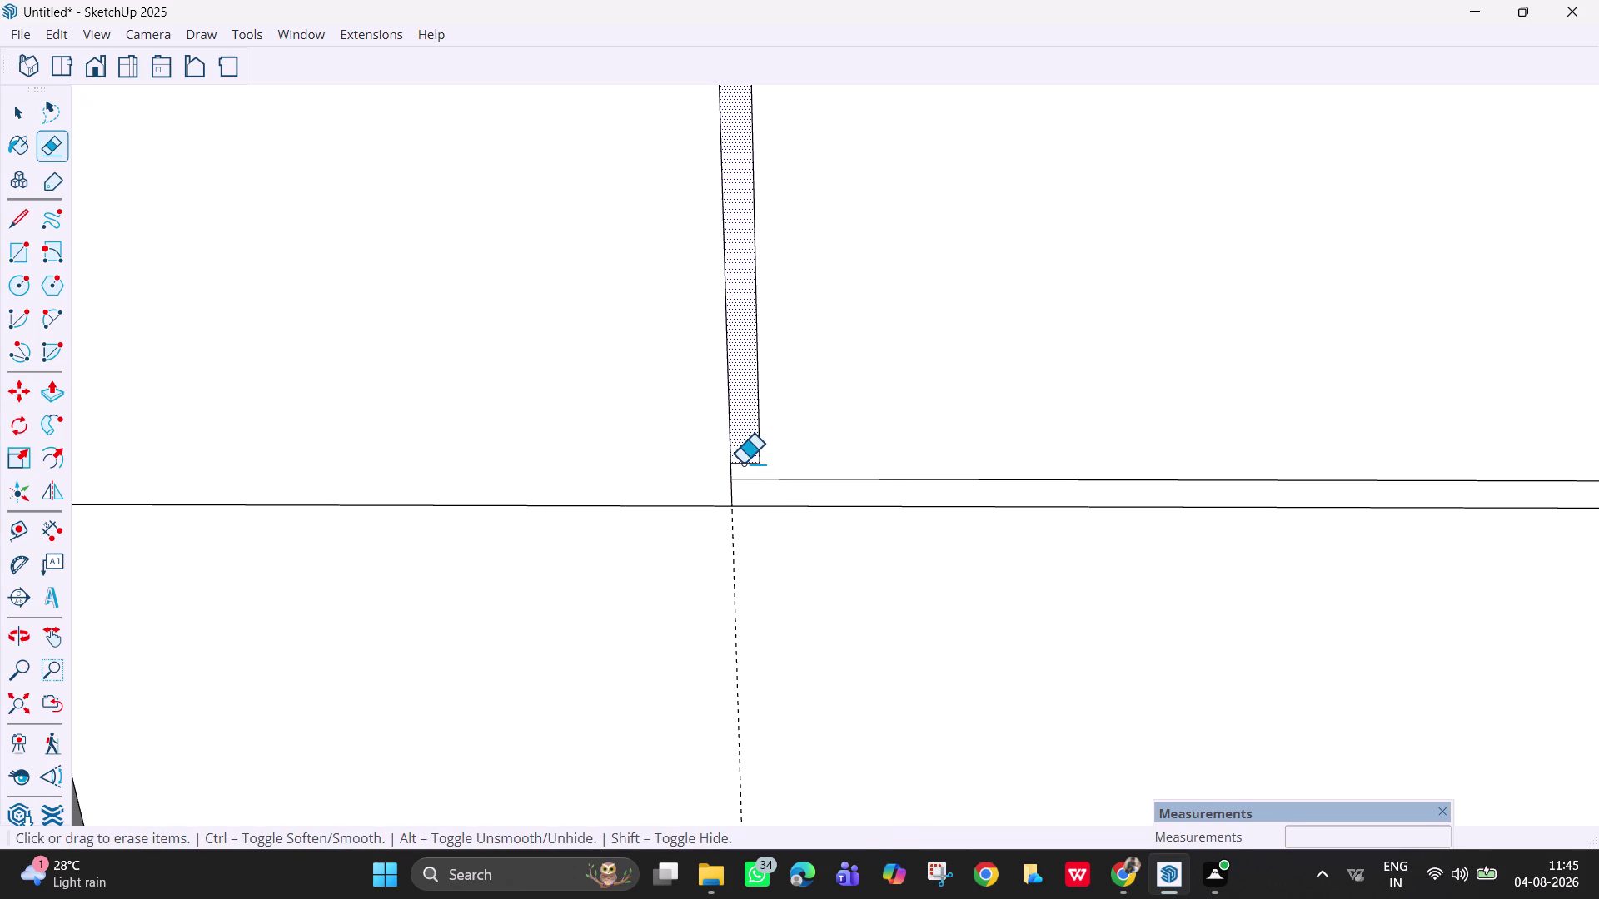
click(742, 463)
key(Escape)
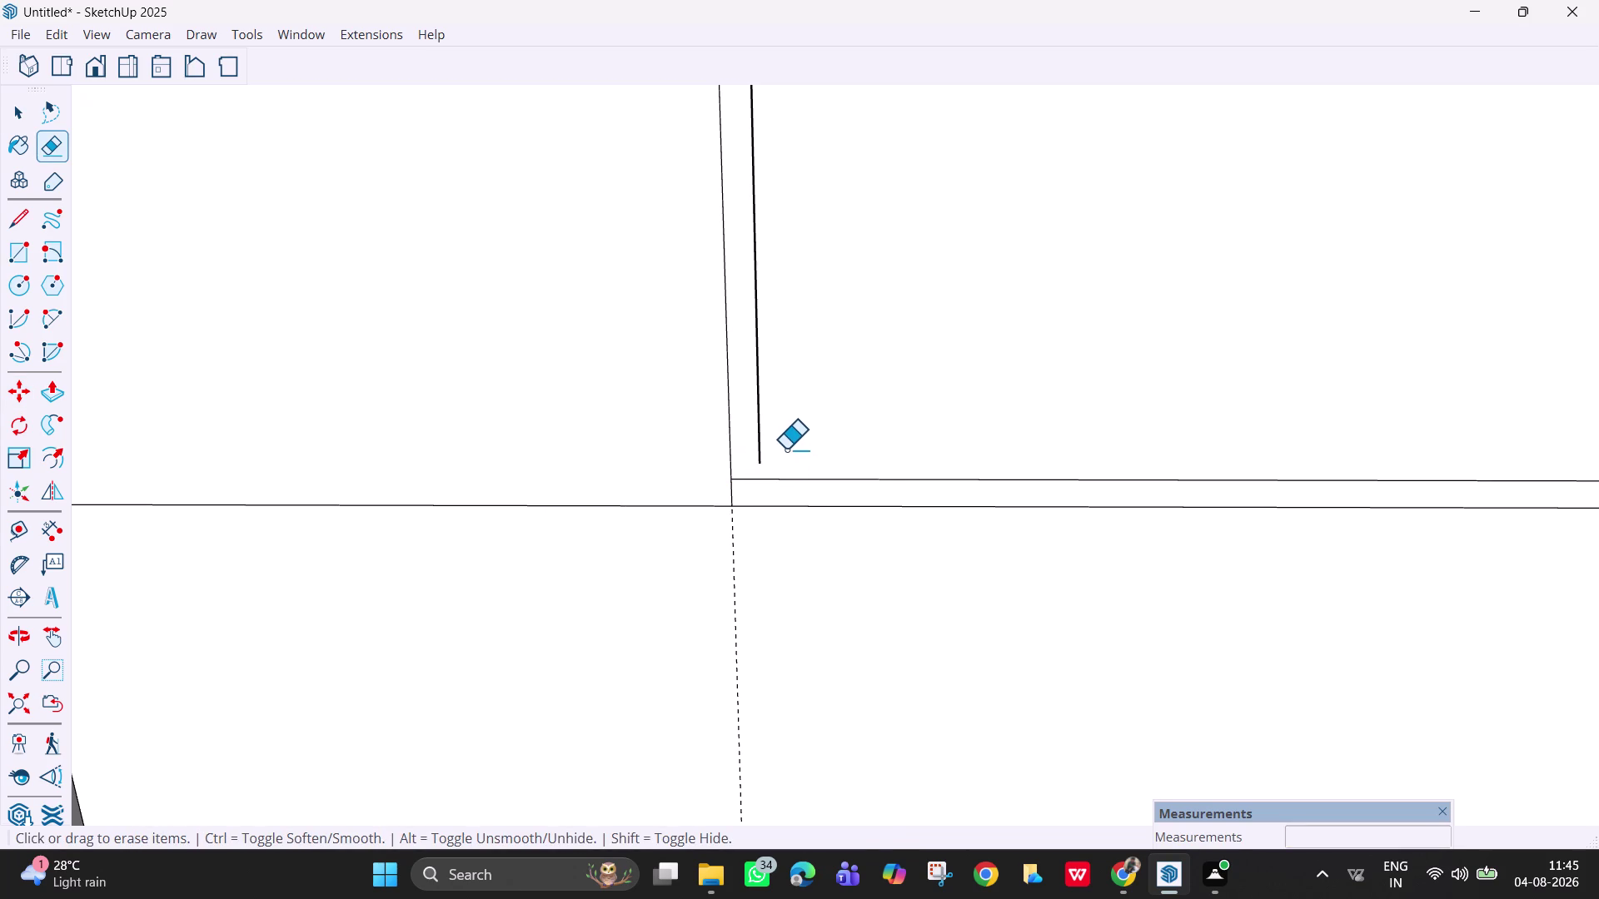
Redraw the panel's lower edge down to the horizontal edge, erasing a stray edge.
key(t)
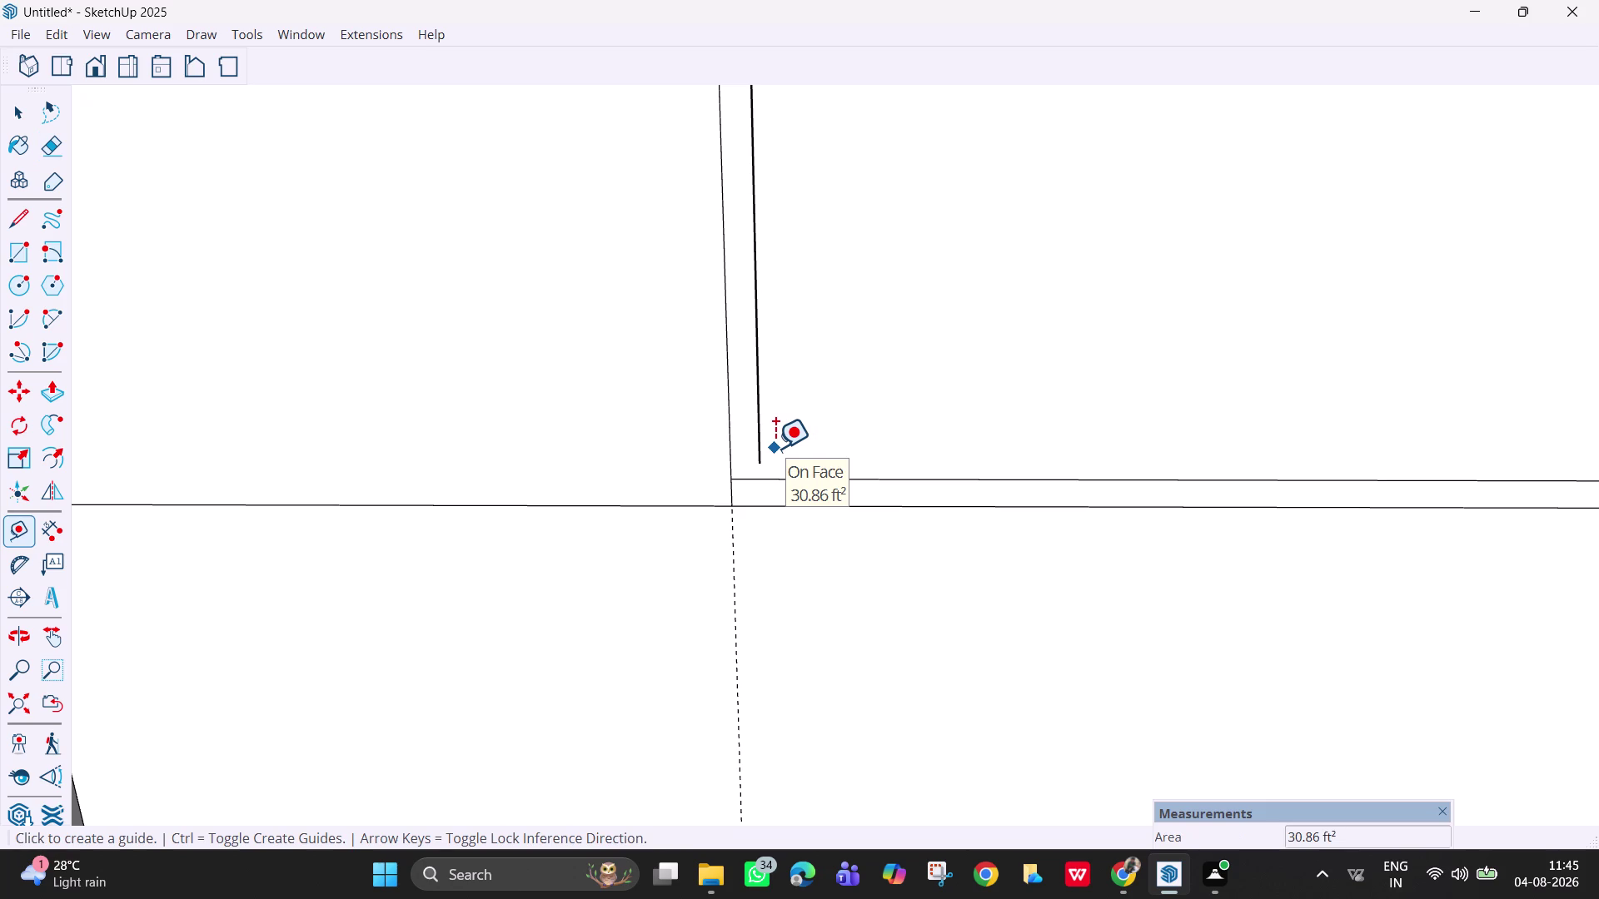
key(l)
click(757, 464)
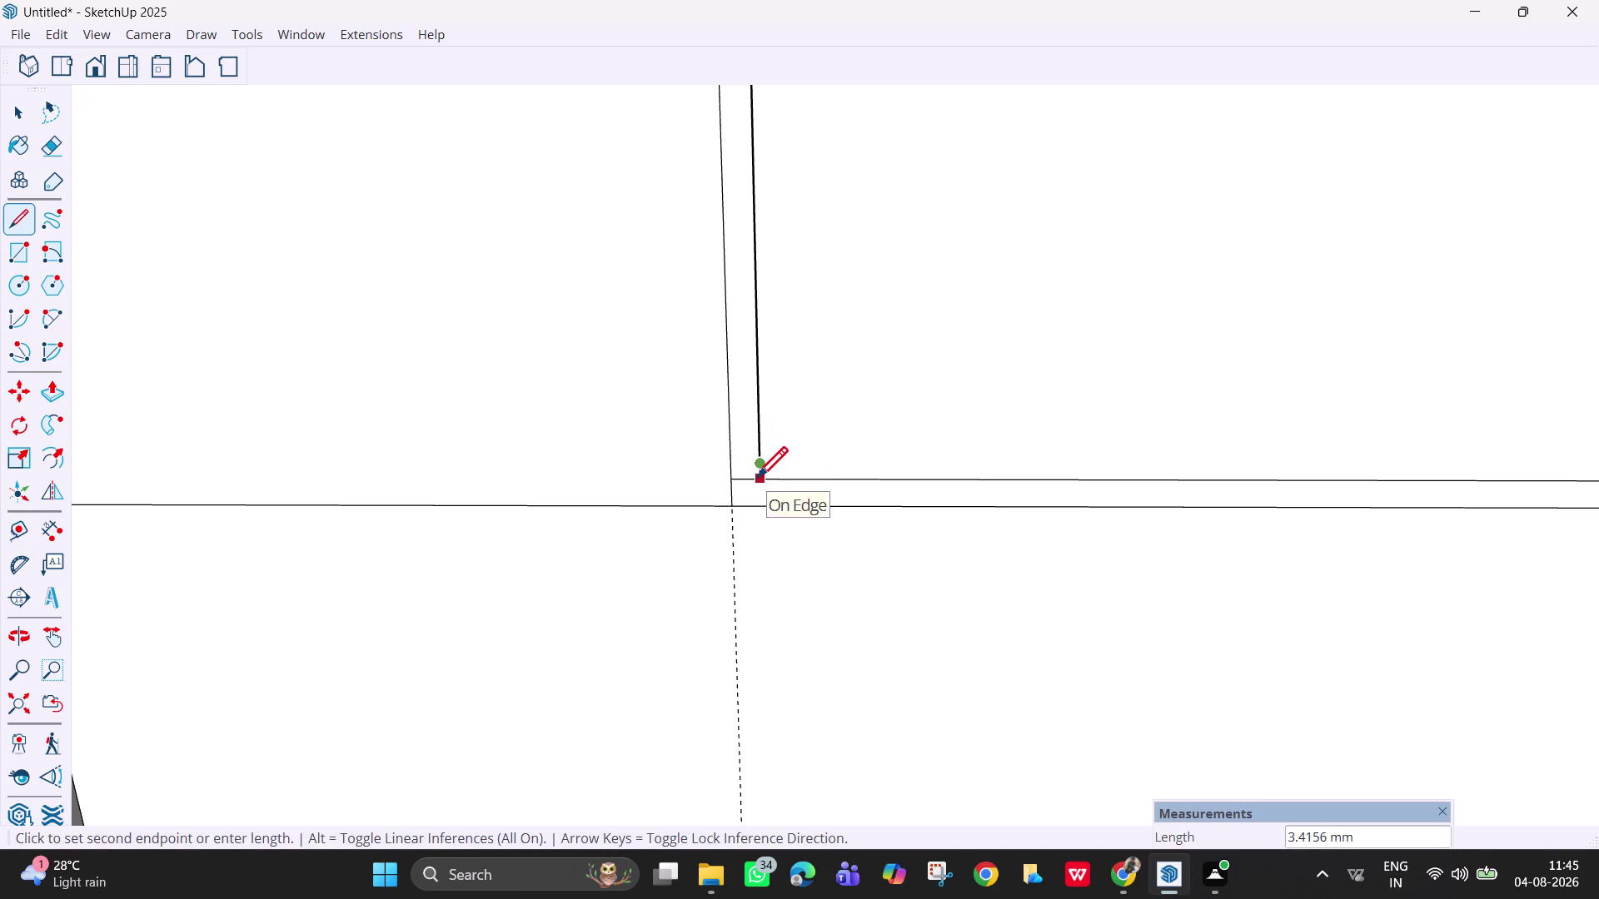
click(758, 481)
key(e)
click(746, 479)
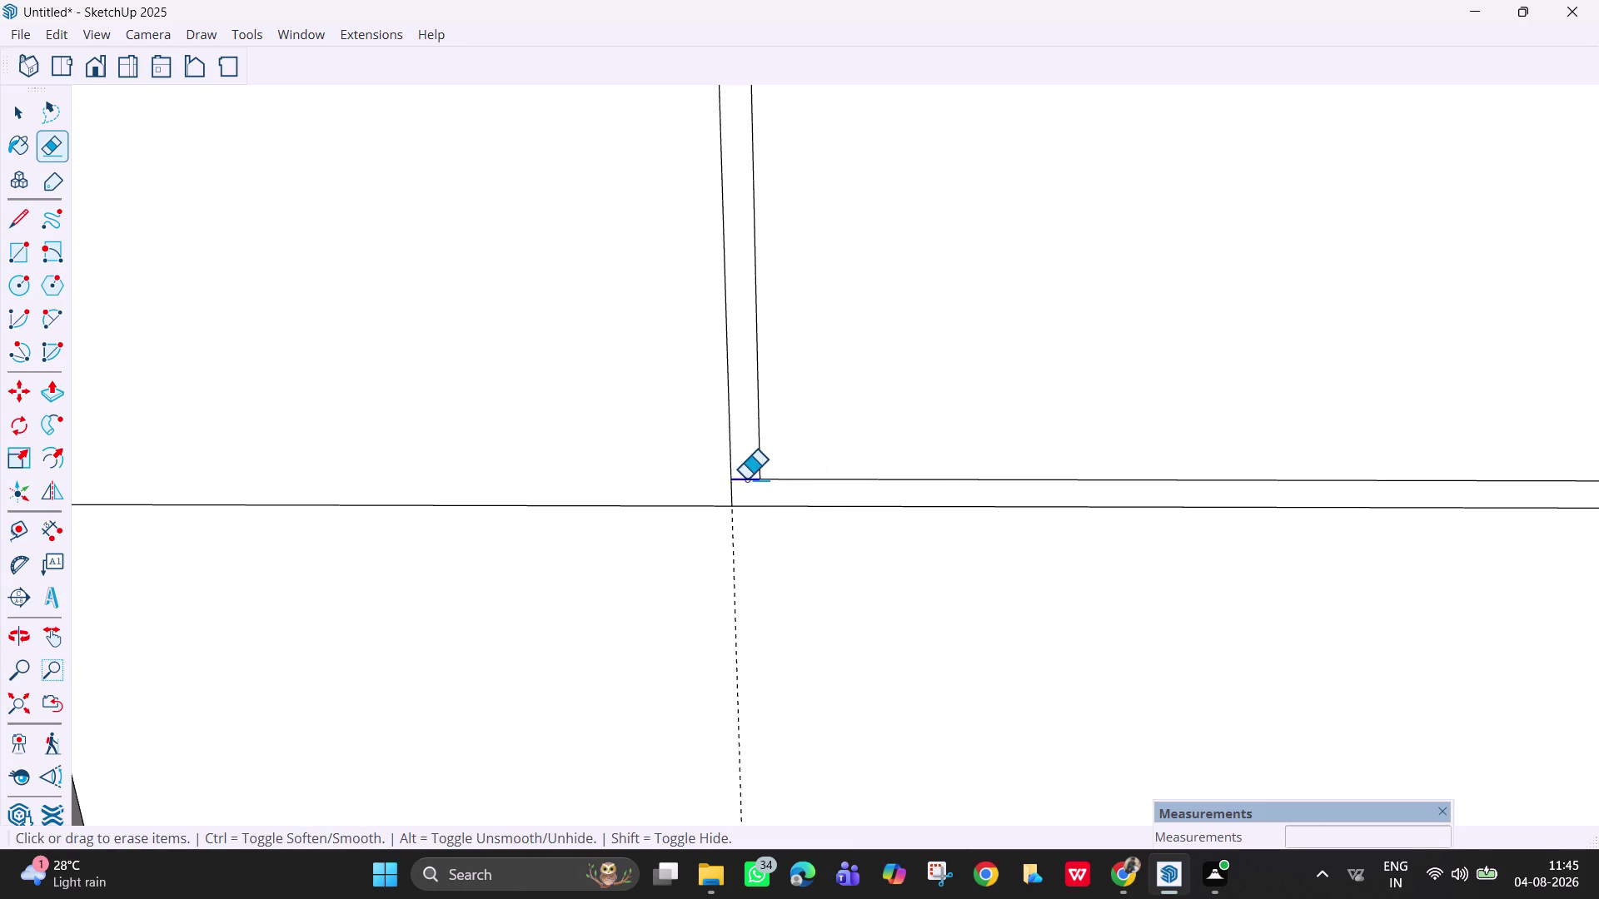
Start dimensioning the 6 mm offset gap, panning the view around it.
scroll(down, 3)
key(h)
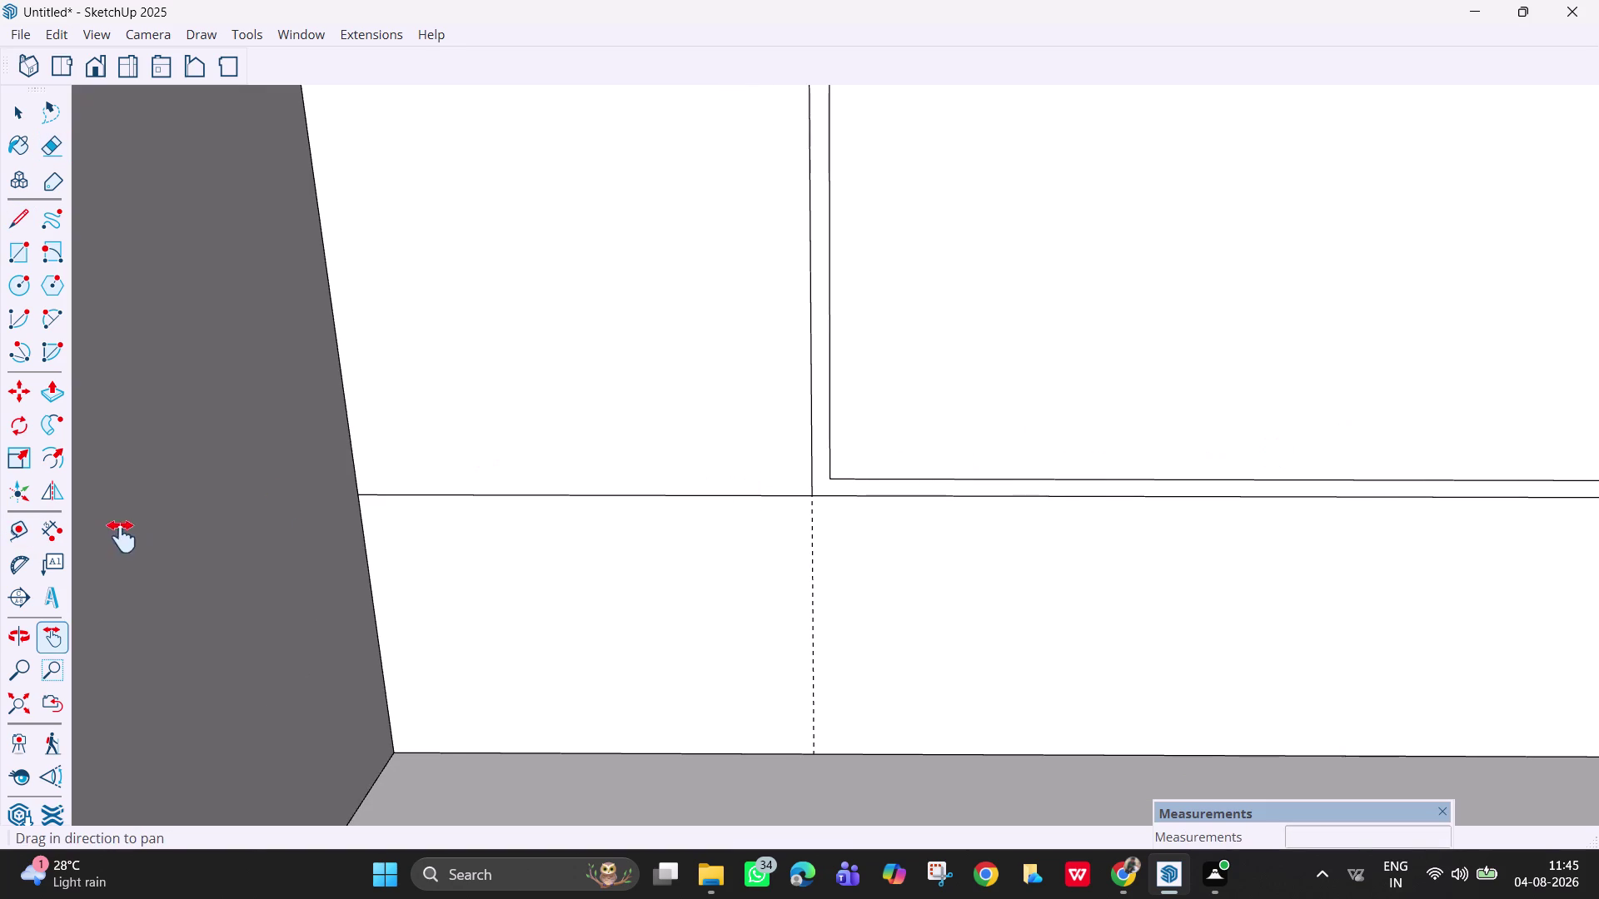
click(51, 533)
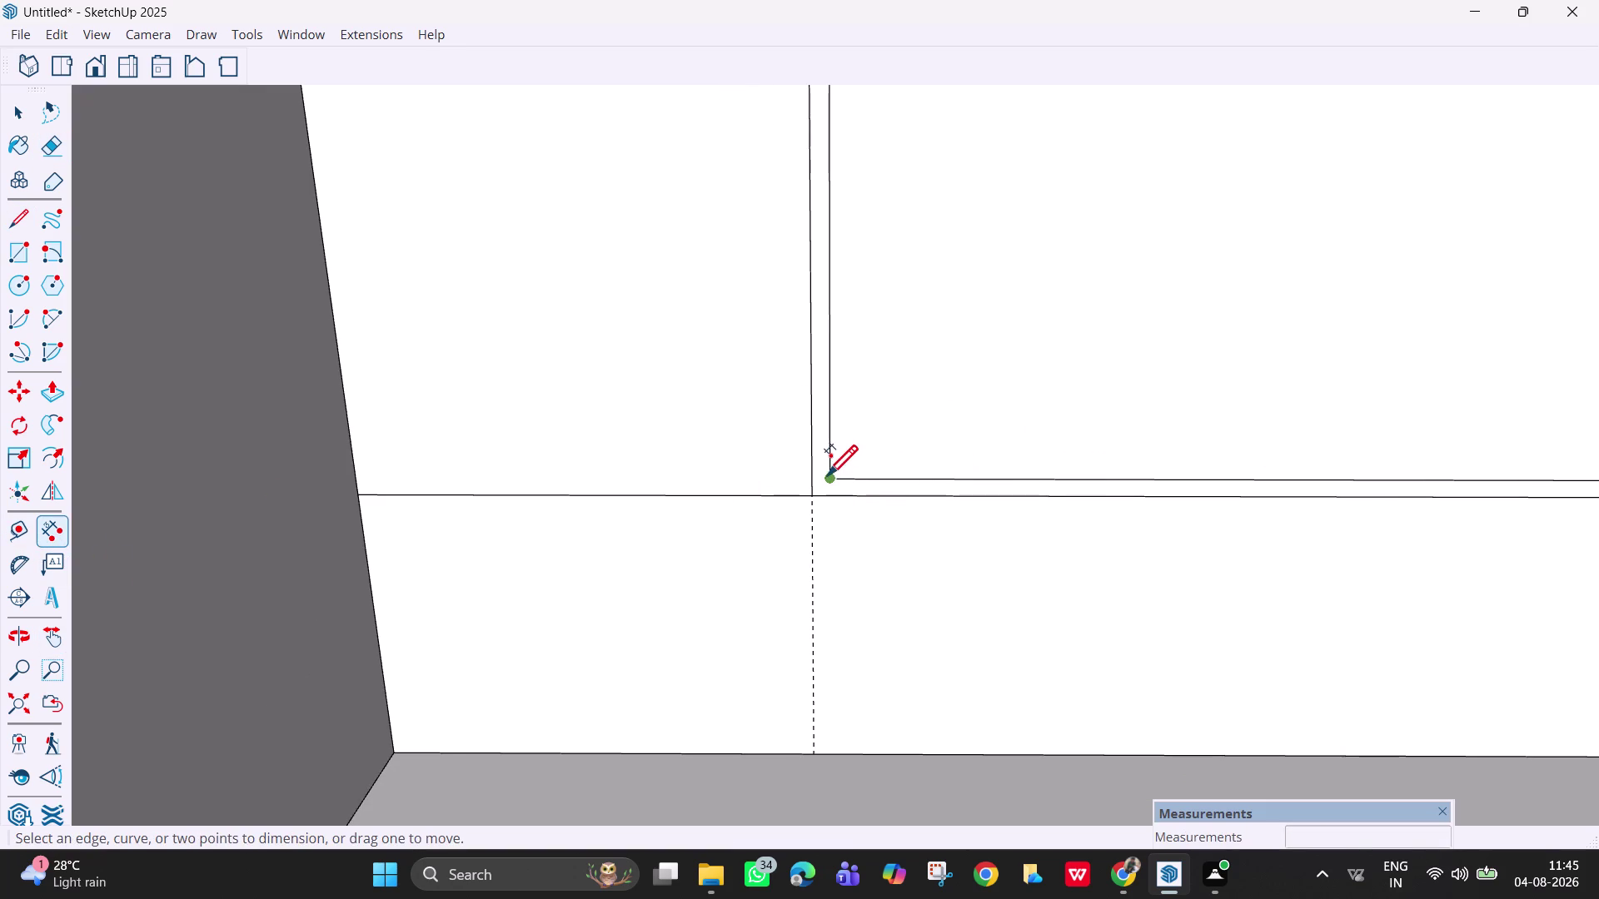
click(829, 479)
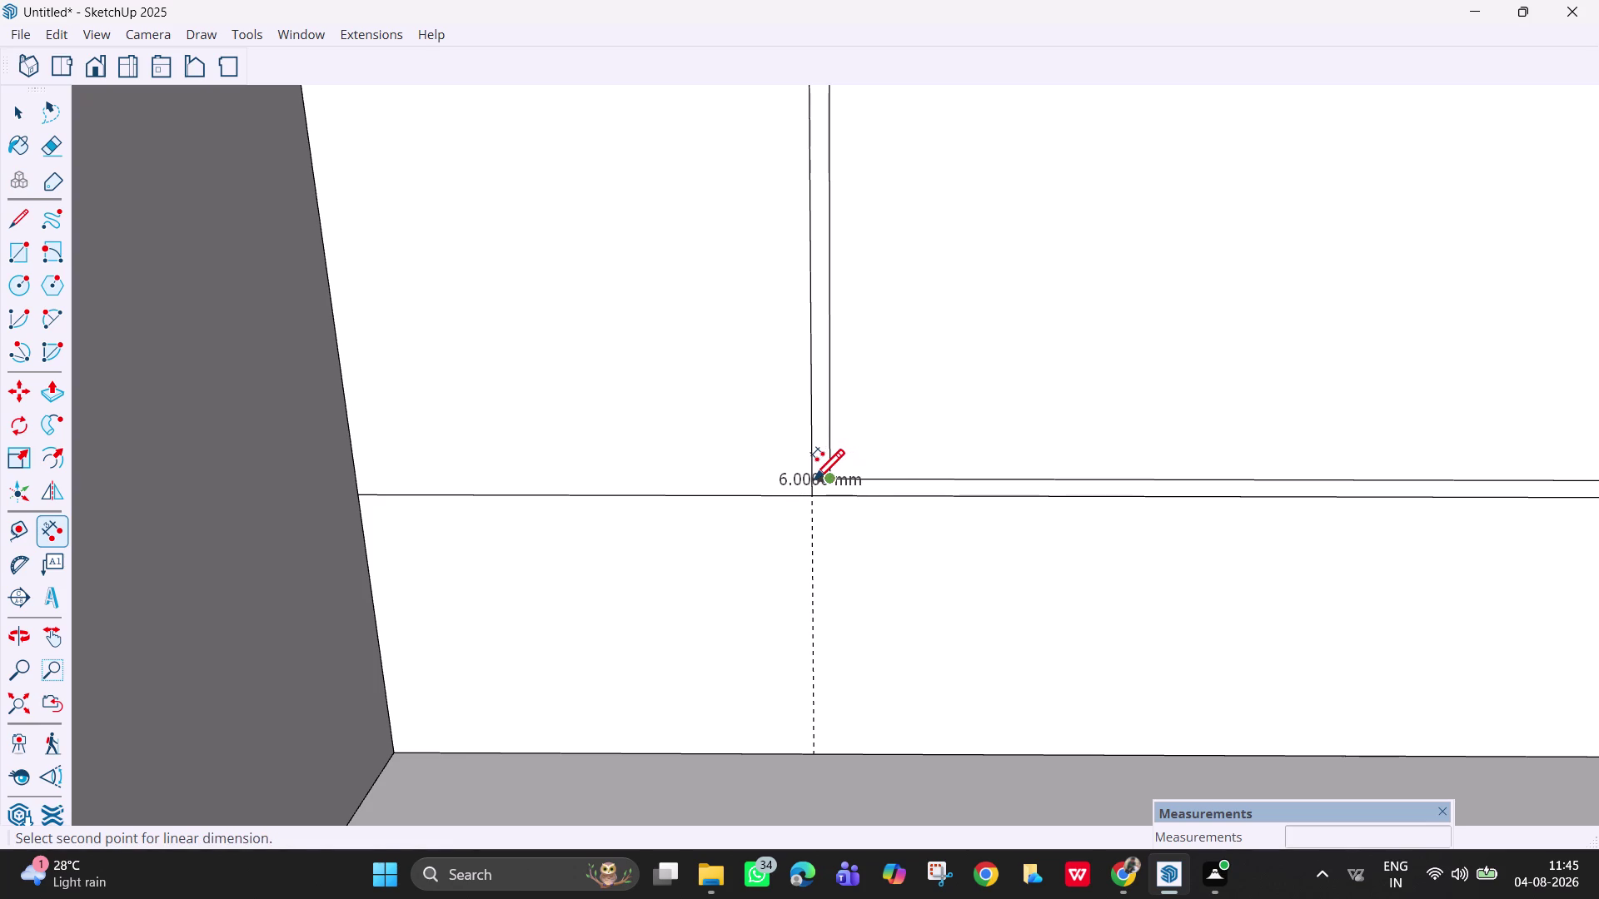
key(Escape)
scroll(down, 3)
key(h)
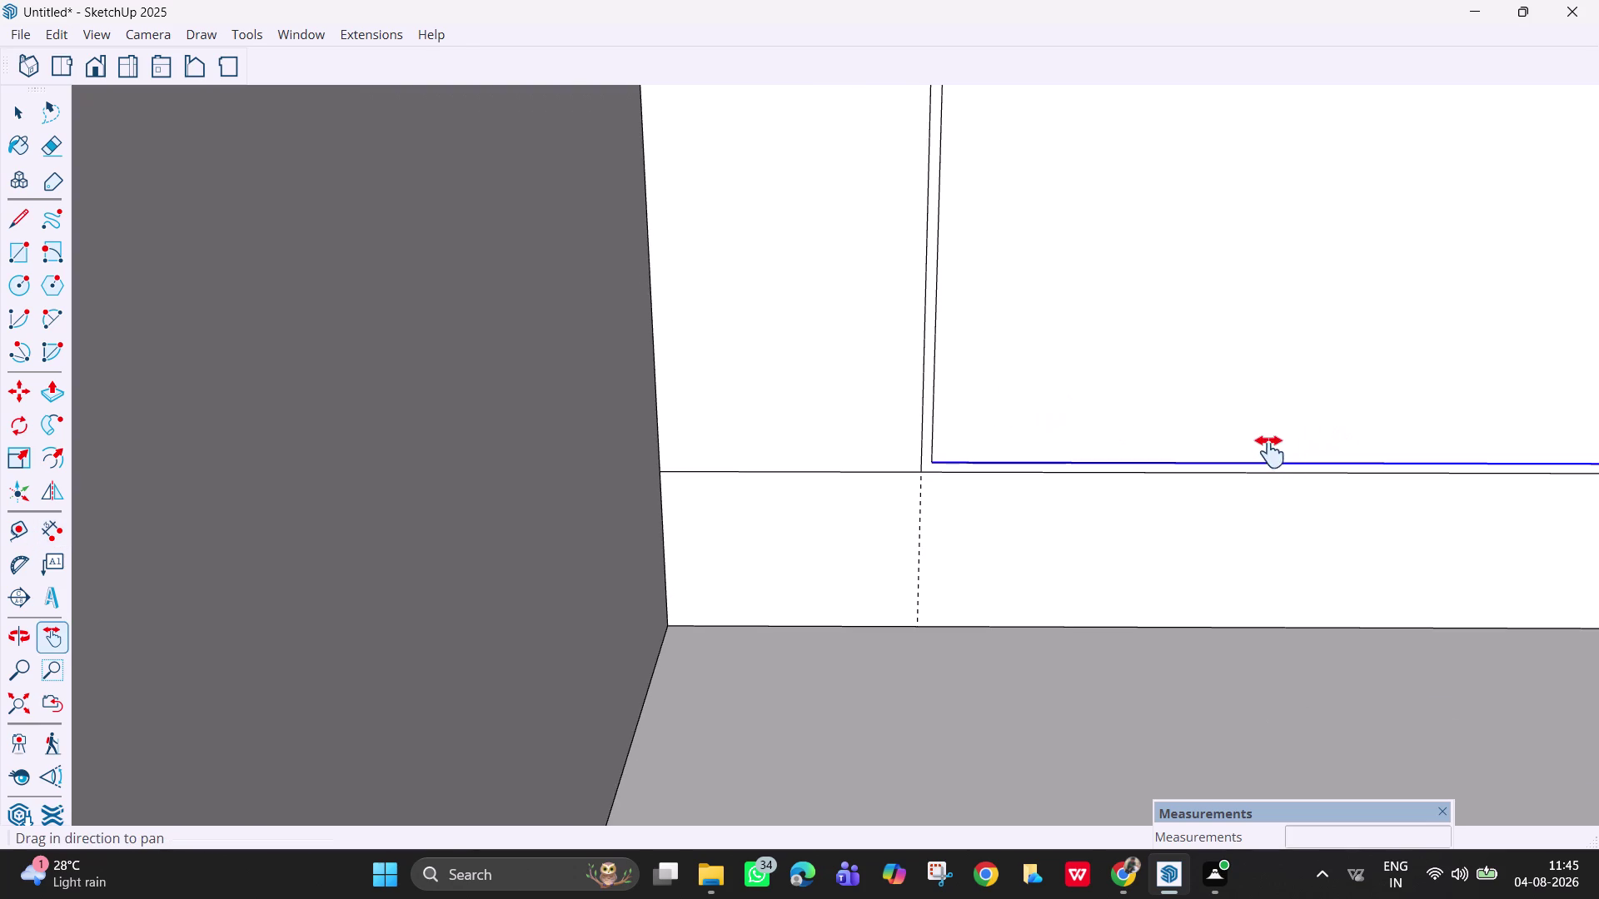
drag(1264, 449, 627, 465)
drag(1284, 517, 719, 548)
drag(1330, 533, 969, 519)
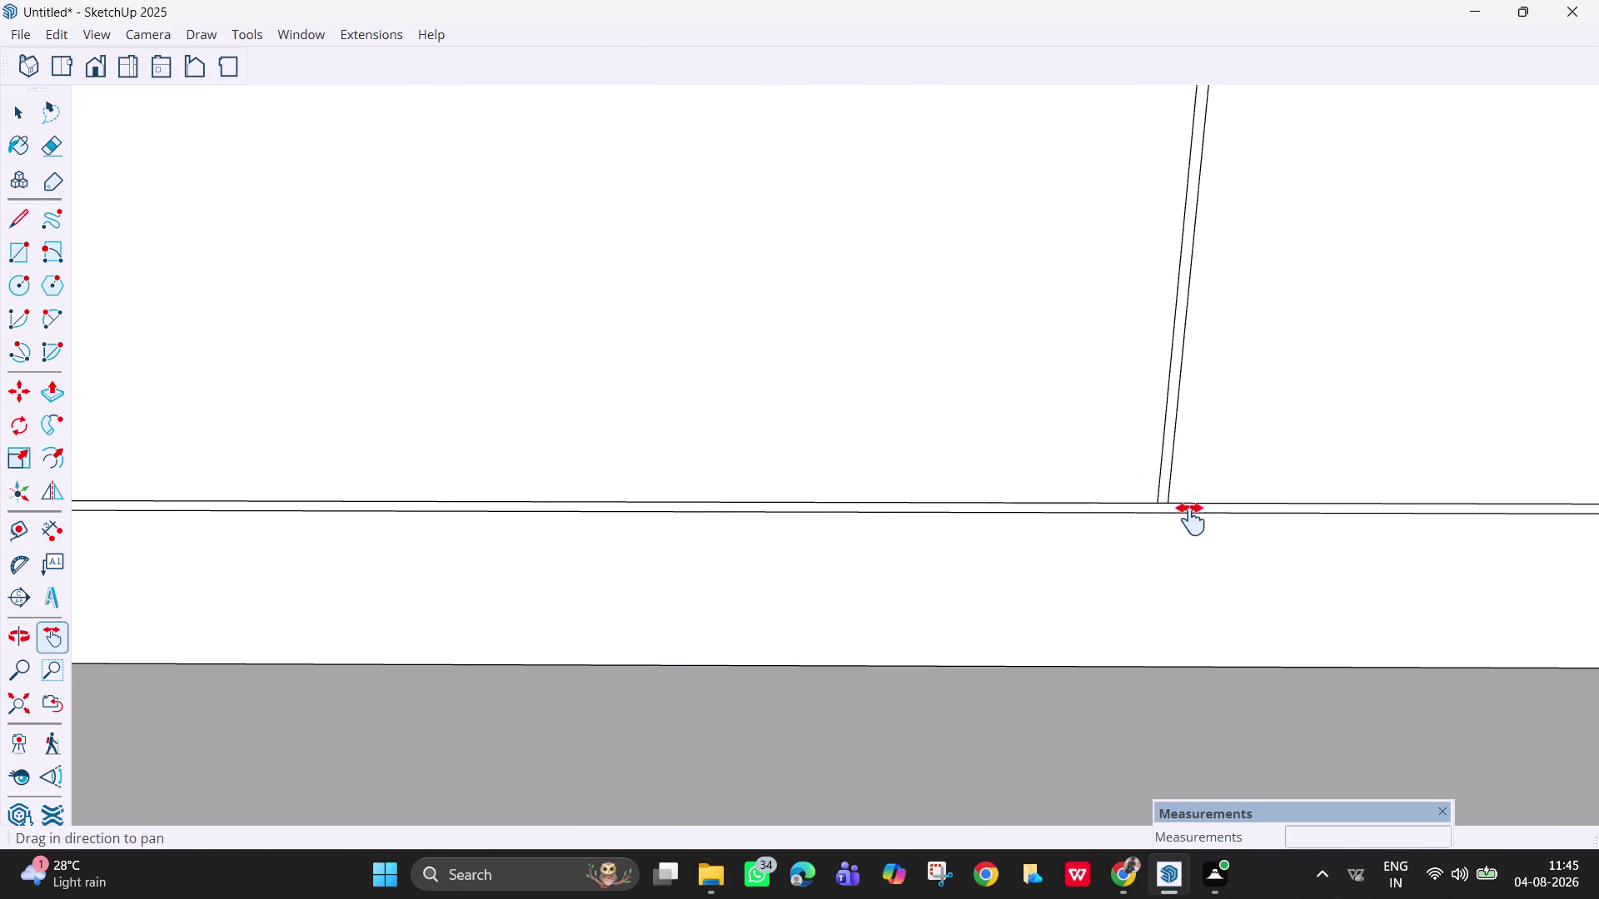
scroll(up, 3)
key(e)
drag(1141, 483, 1142, 491)
key(ctrl+z)
scroll(up, 3)
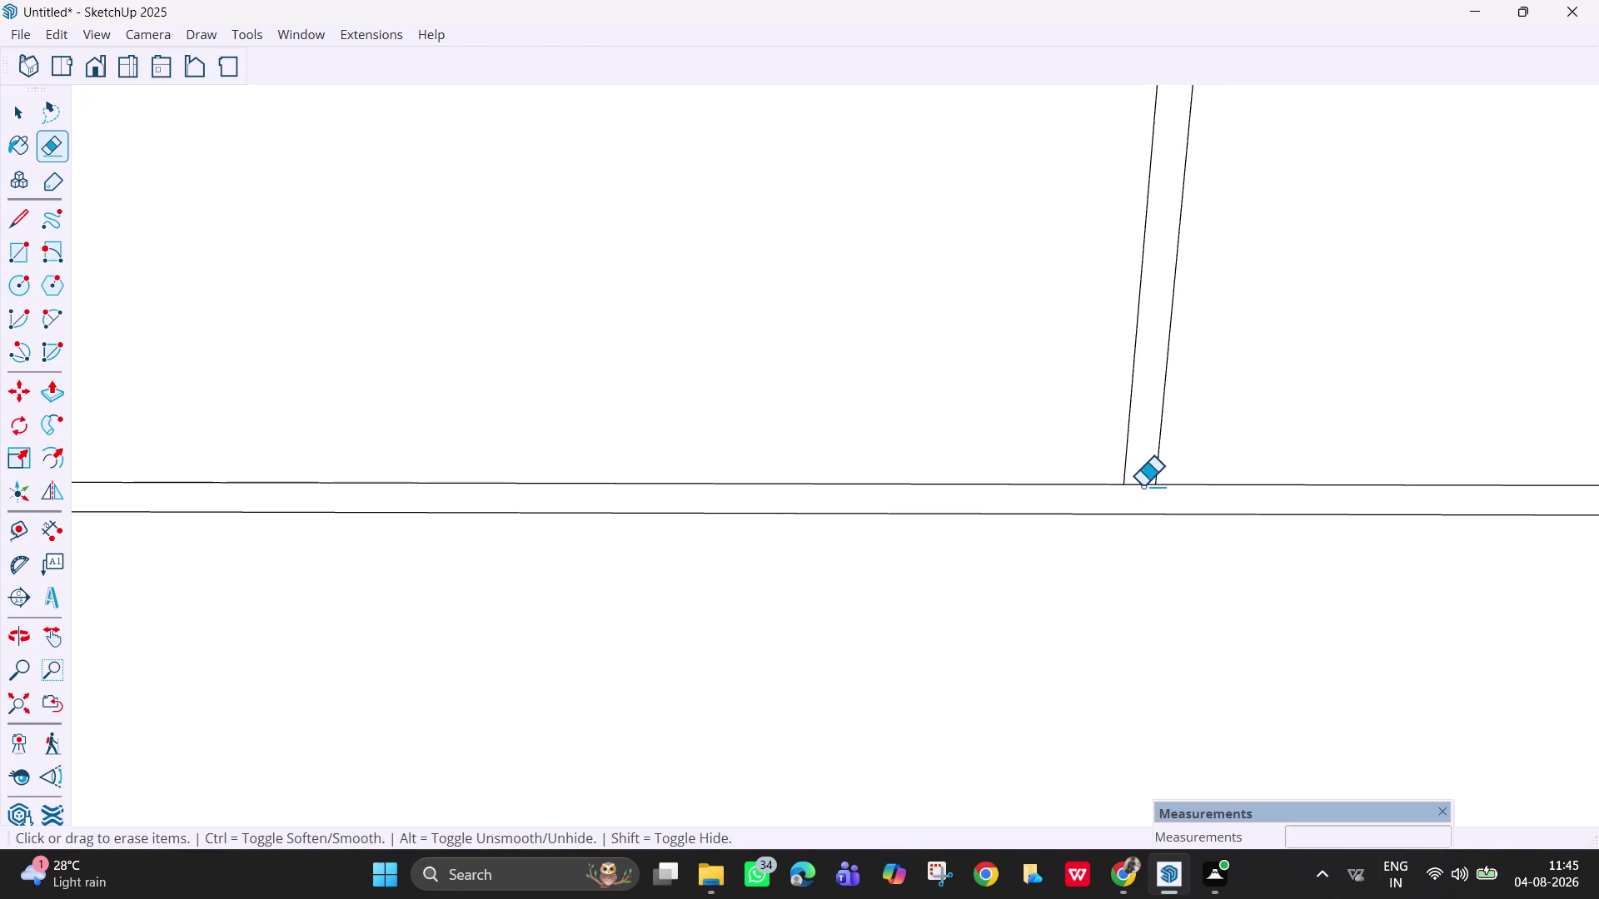
click(1142, 485)
key(ctrl+z)
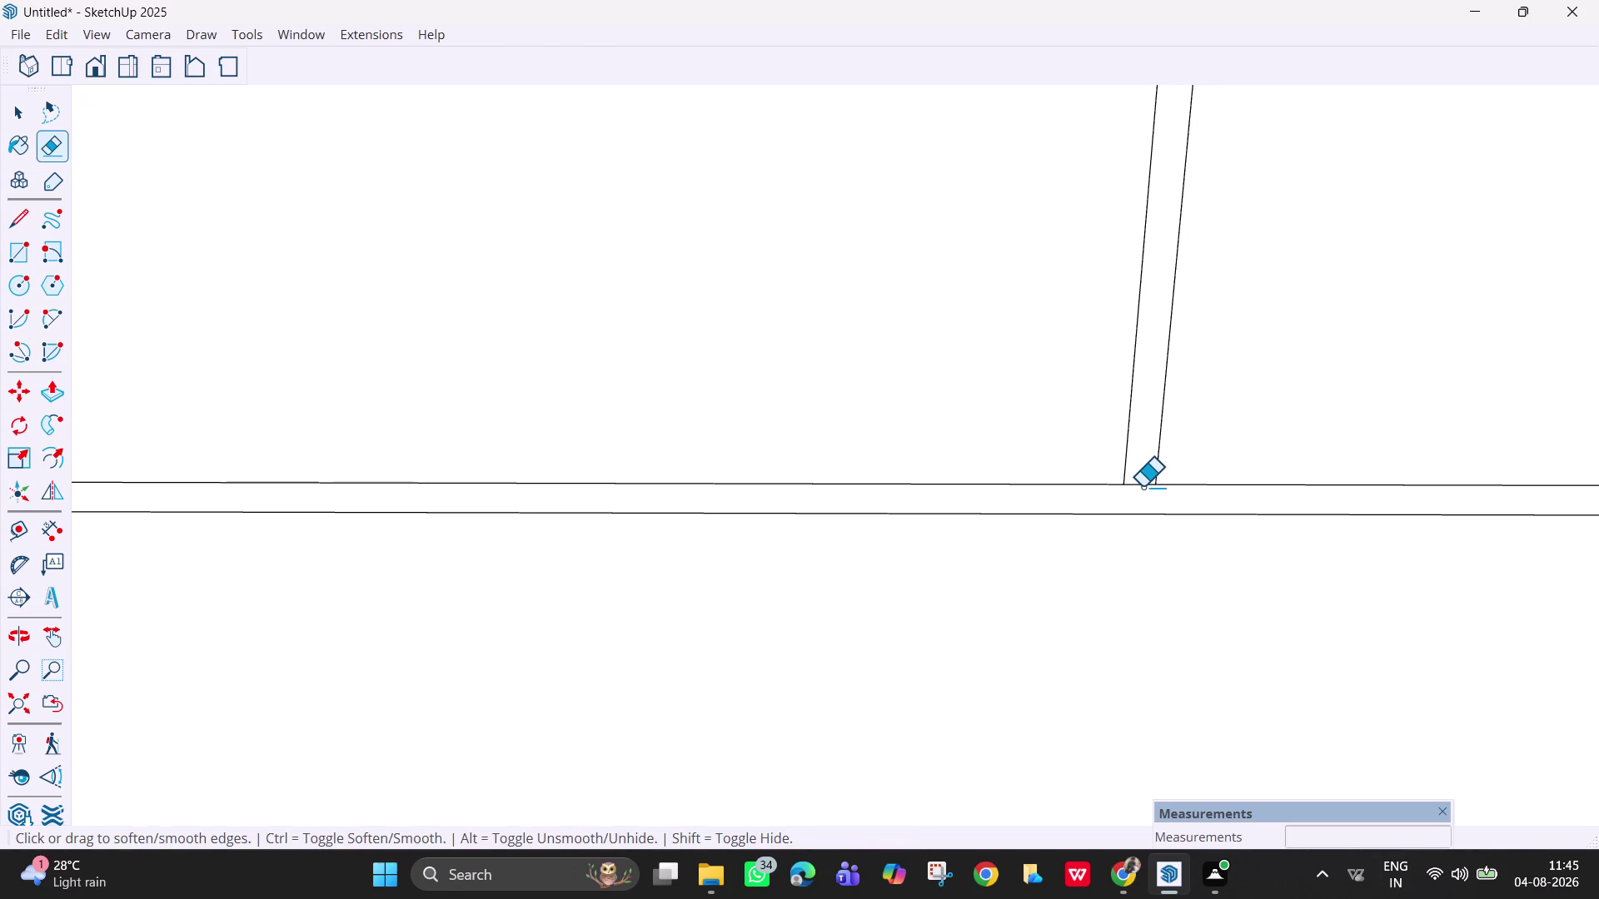
click(1142, 482)
scroll(down, 3)
middle_drag(1149, 509, 1130, 322)
scroll(down, 3)
key(ctrl+z)
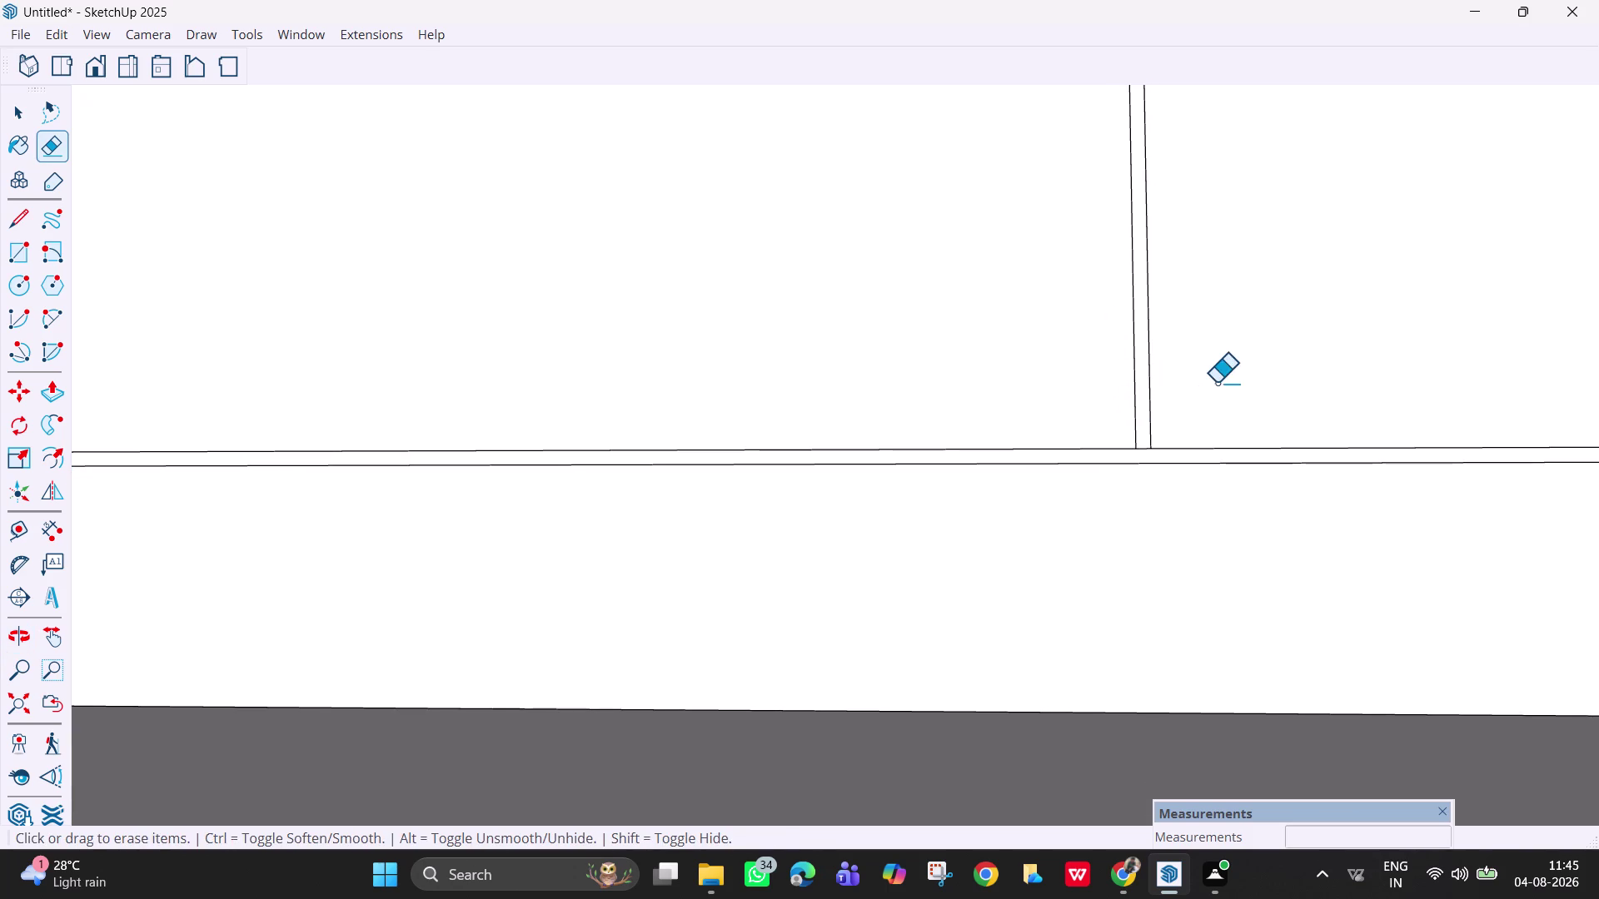
scroll(down, 3)
scroll(down, 3)
key(Escape)
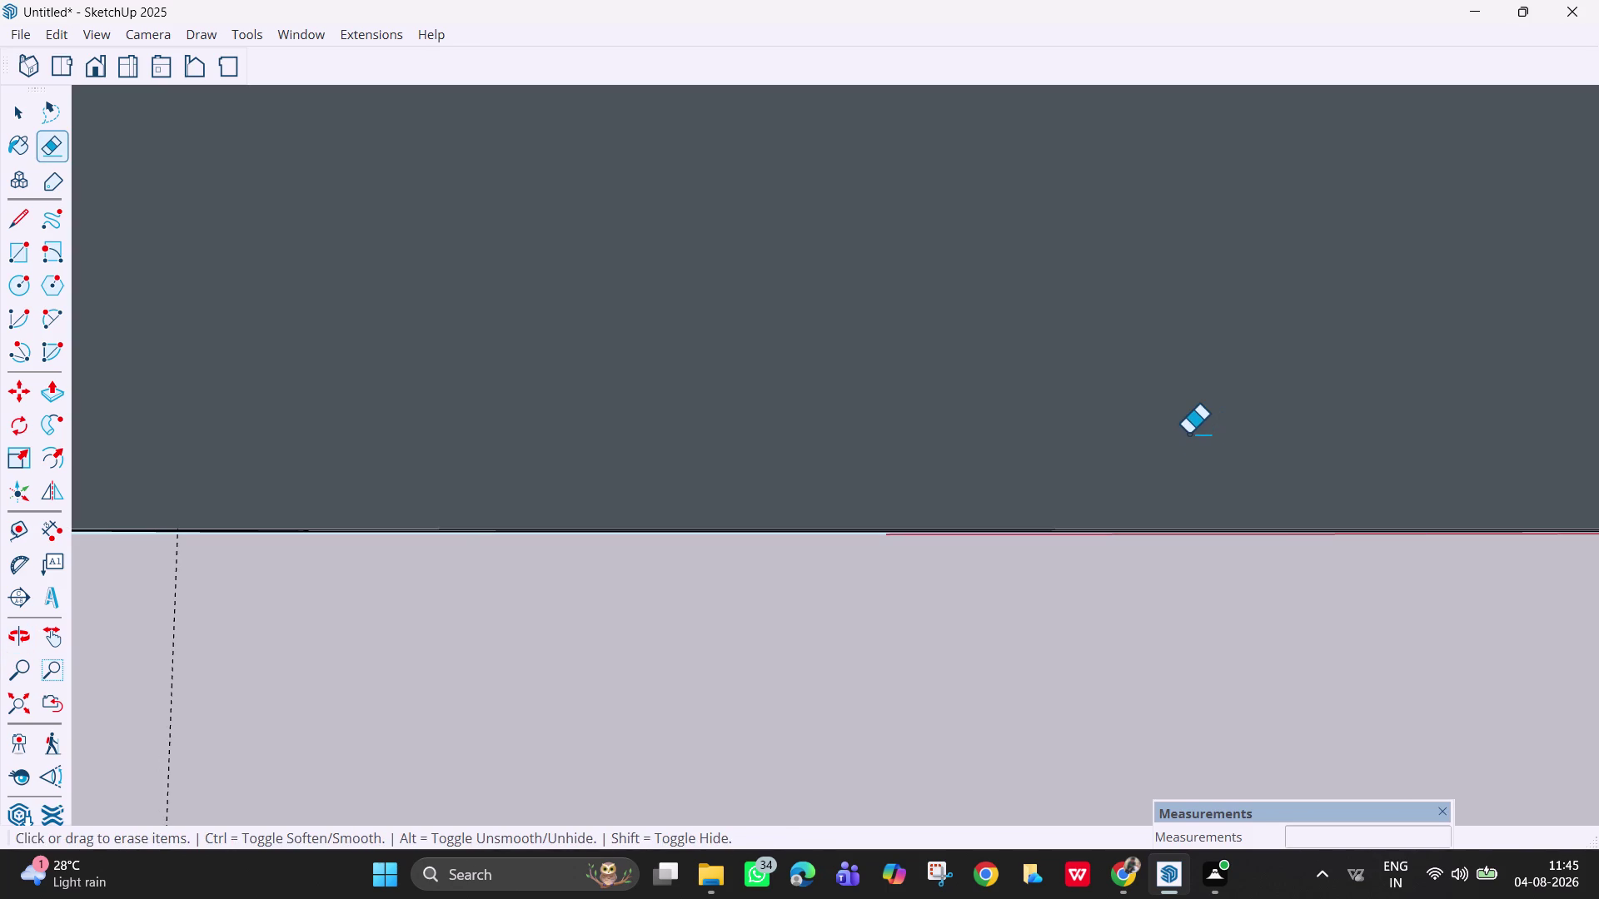
middle_drag(1188, 433, 1188, 520)
scroll(up, 3)
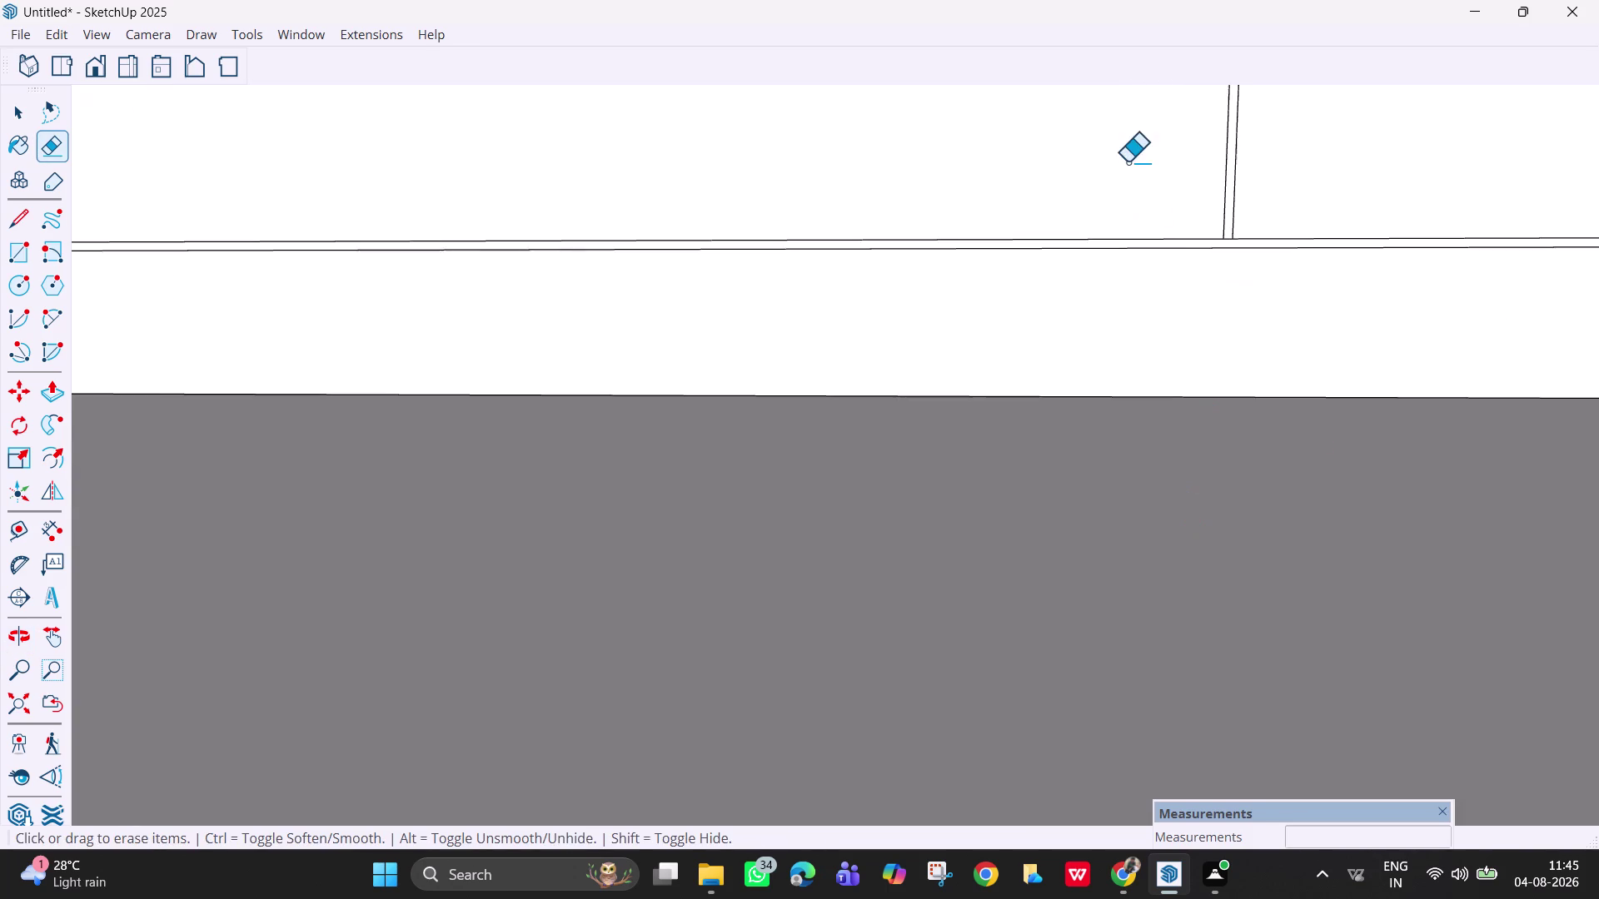
scroll(up, 3)
scroll(up, 3)
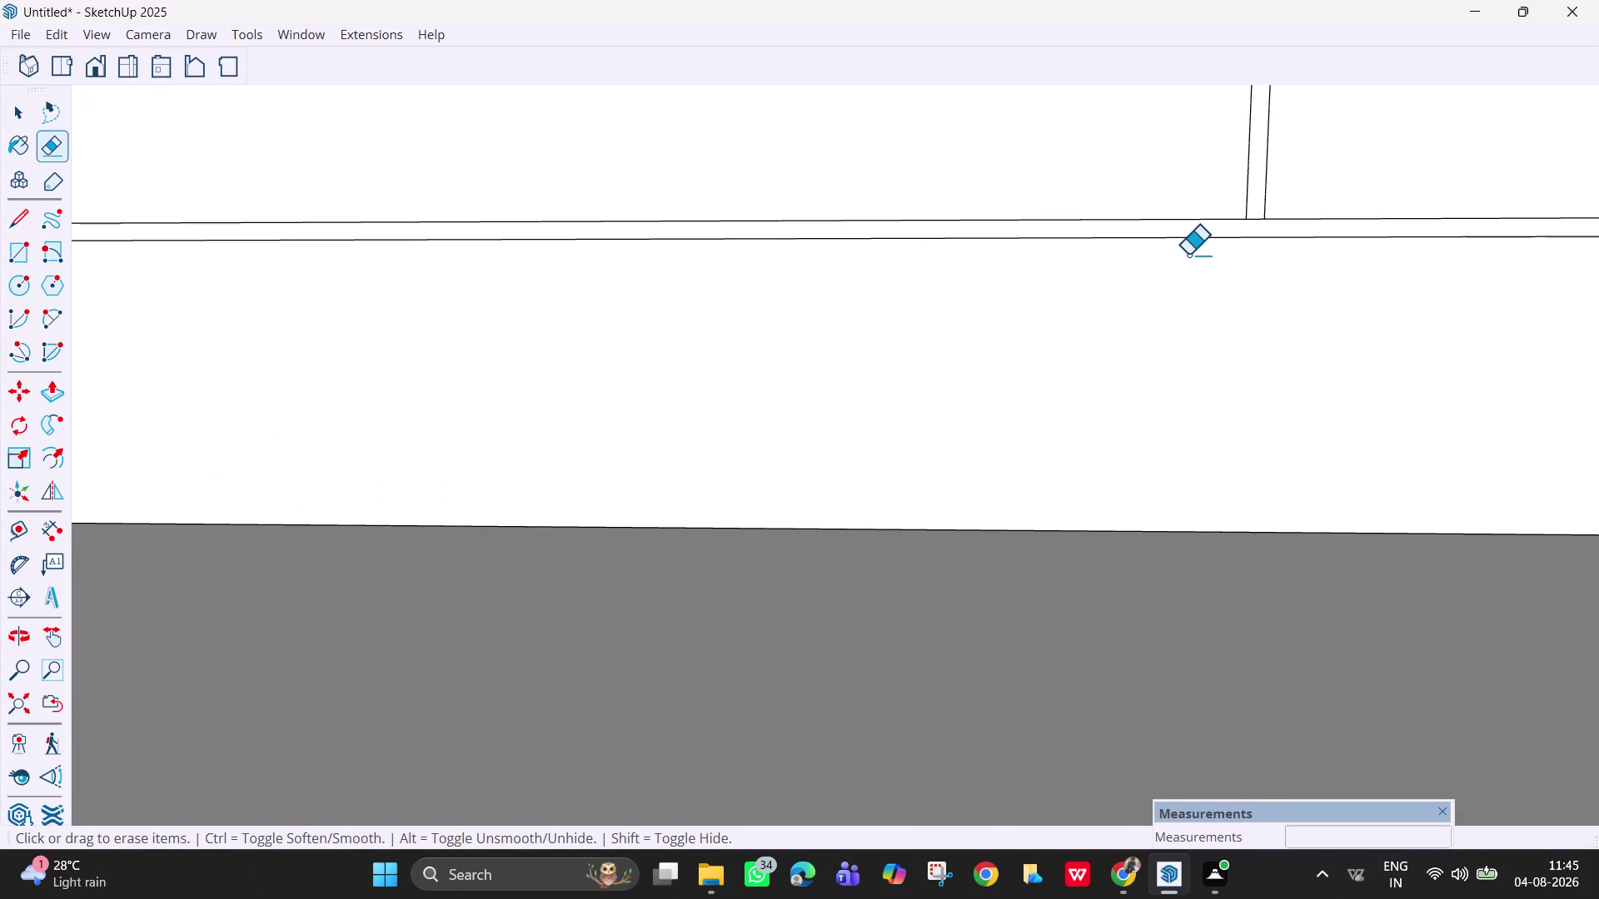
key(h)
drag(1237, 241, 1162, 430)
key(space)
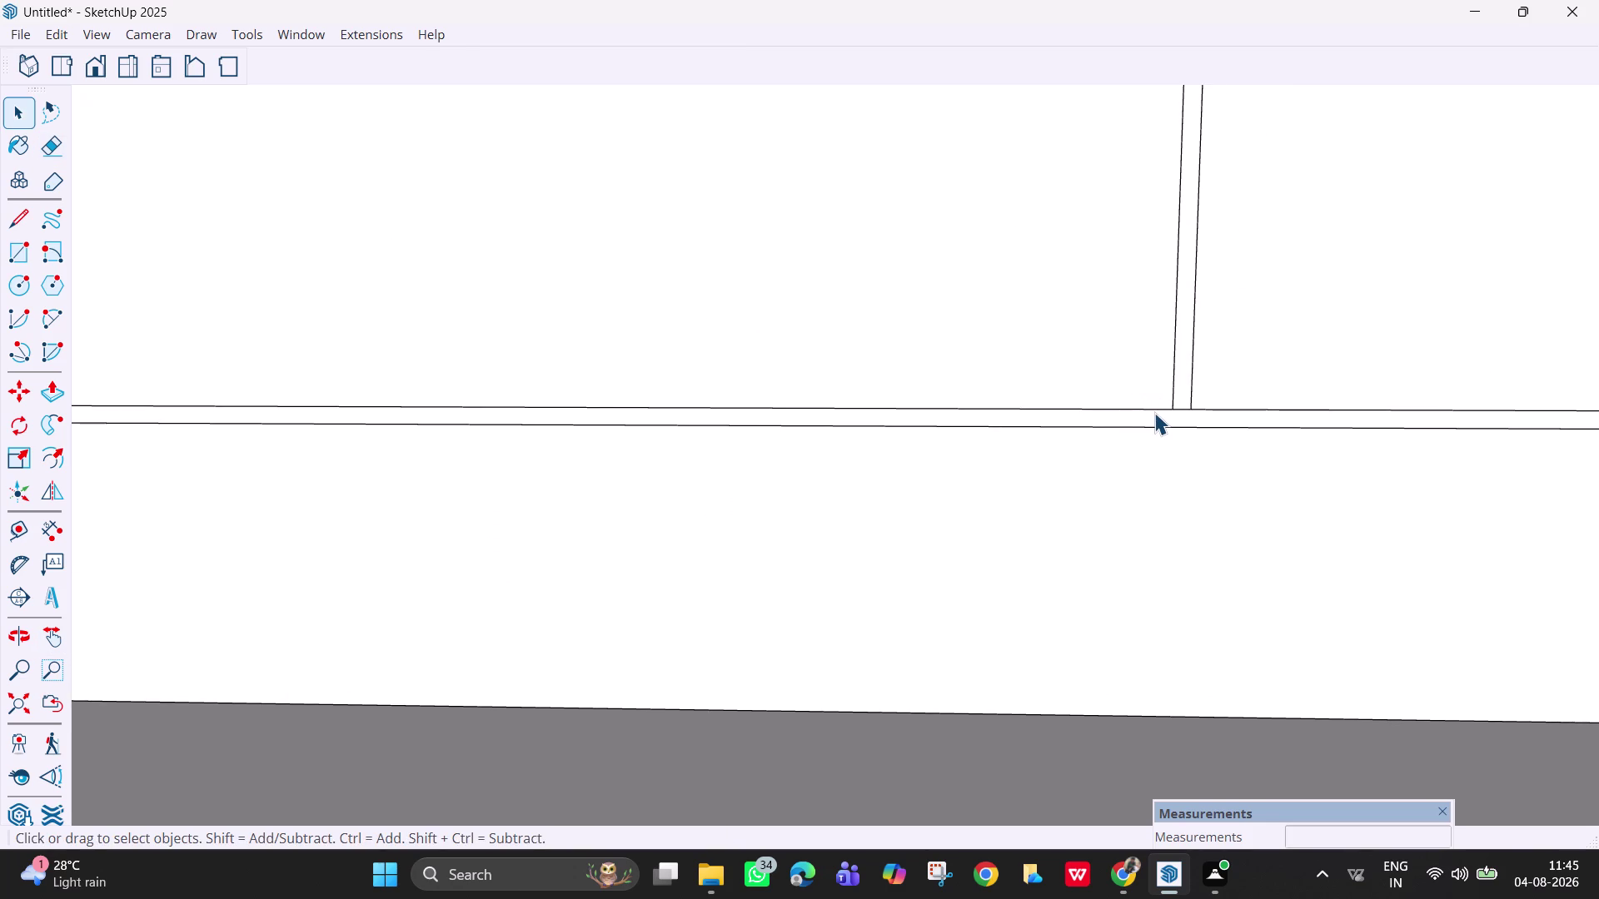
click(1150, 408)
scroll(up, 3)
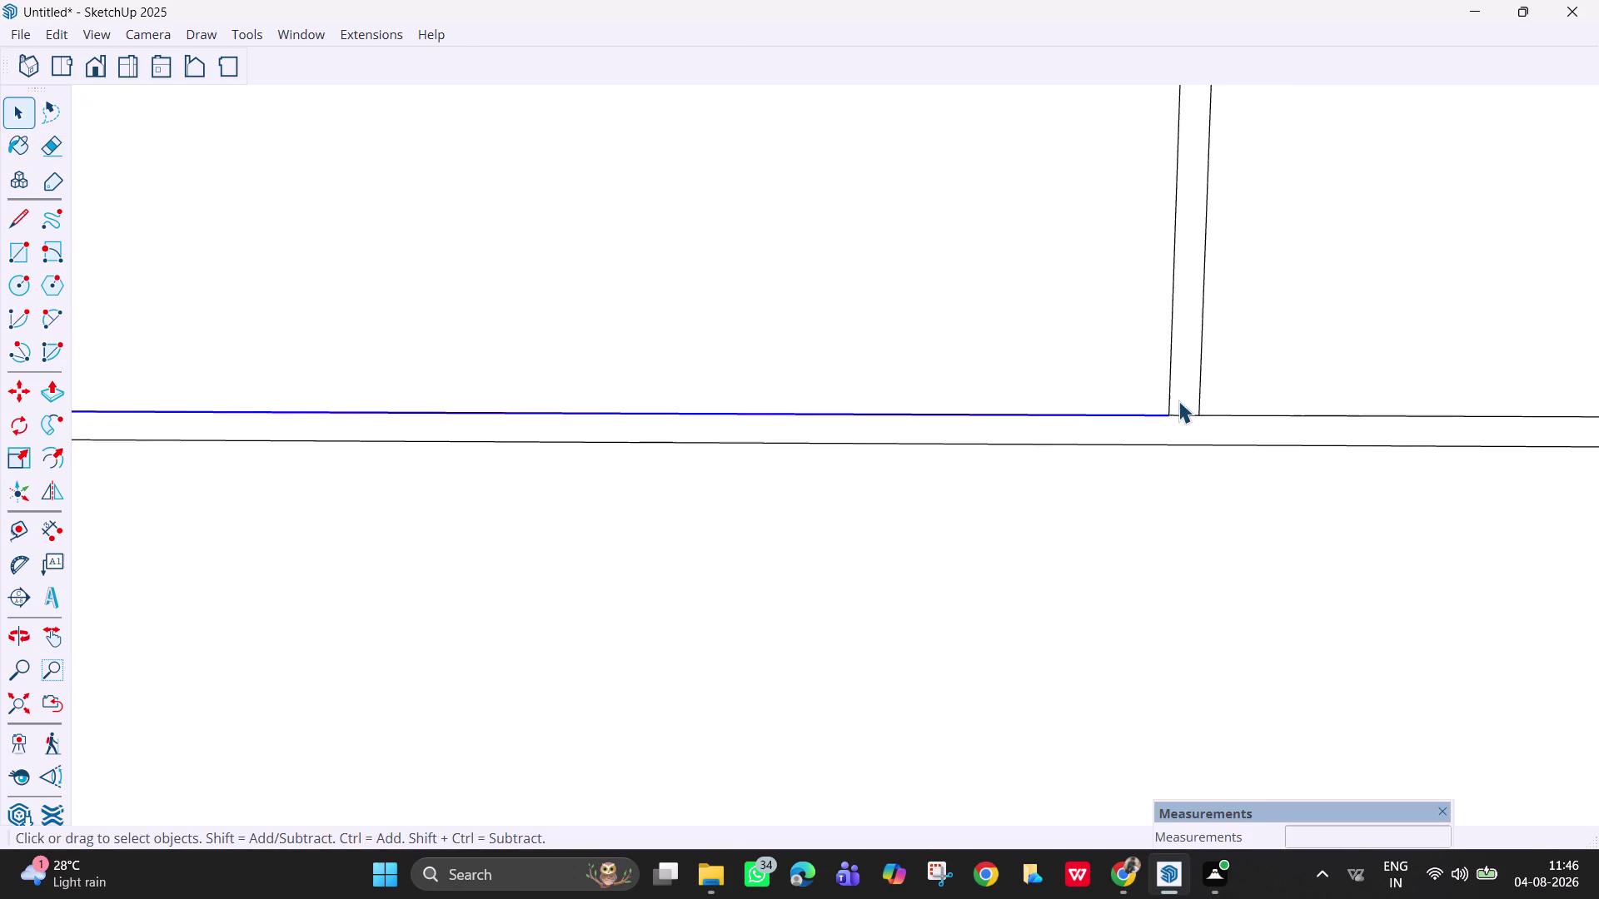
scroll(up, 3)
click(1186, 413)
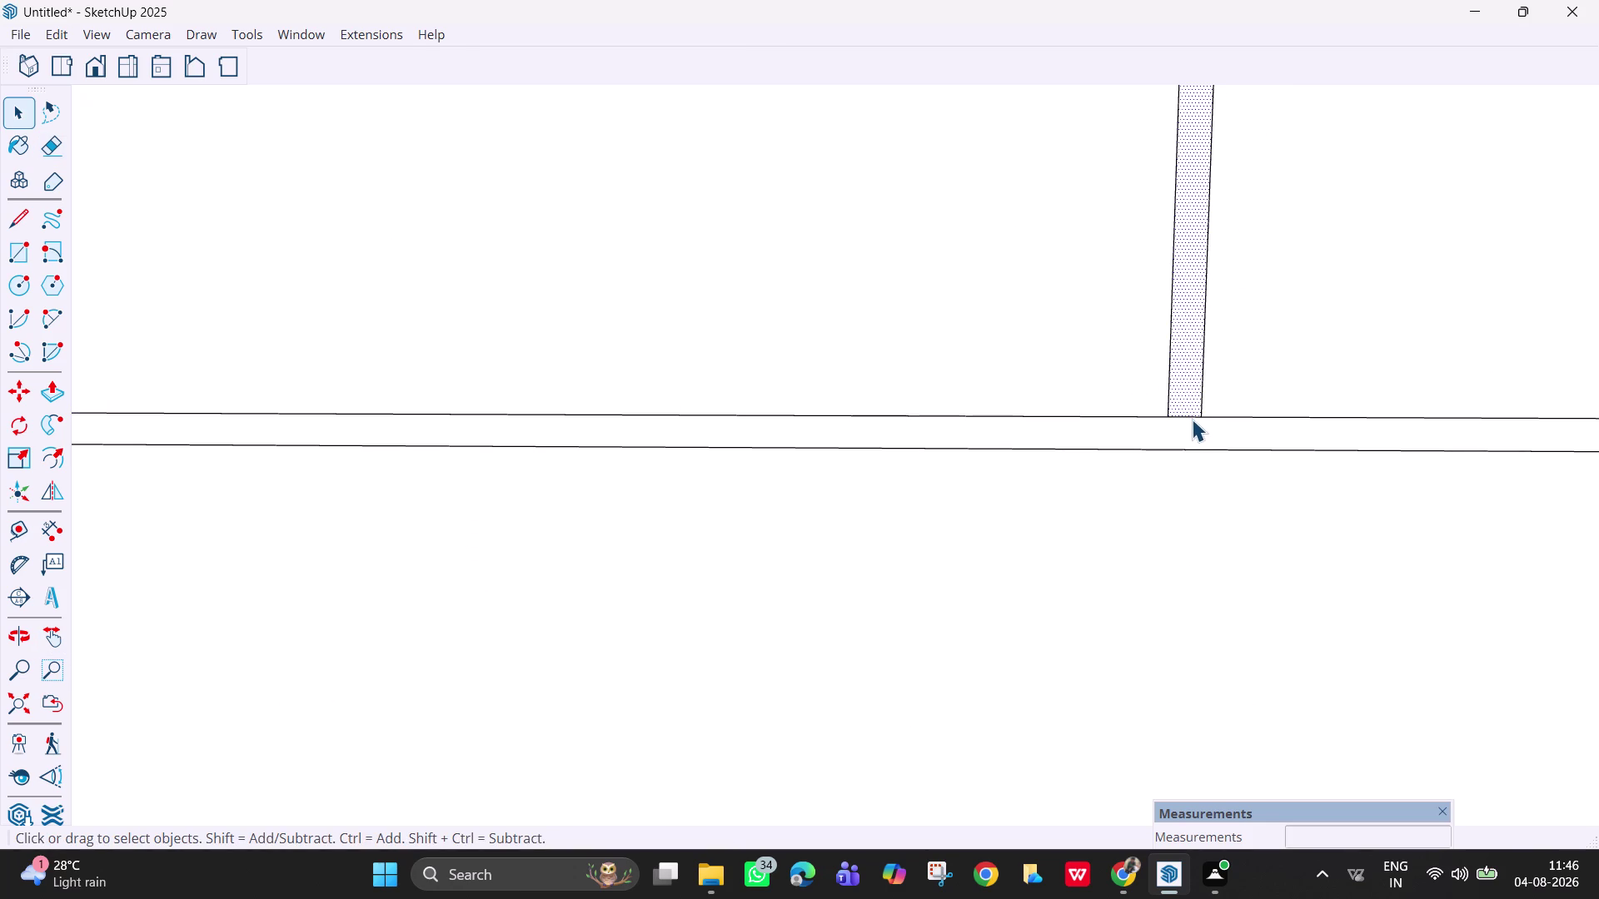
click(1184, 415)
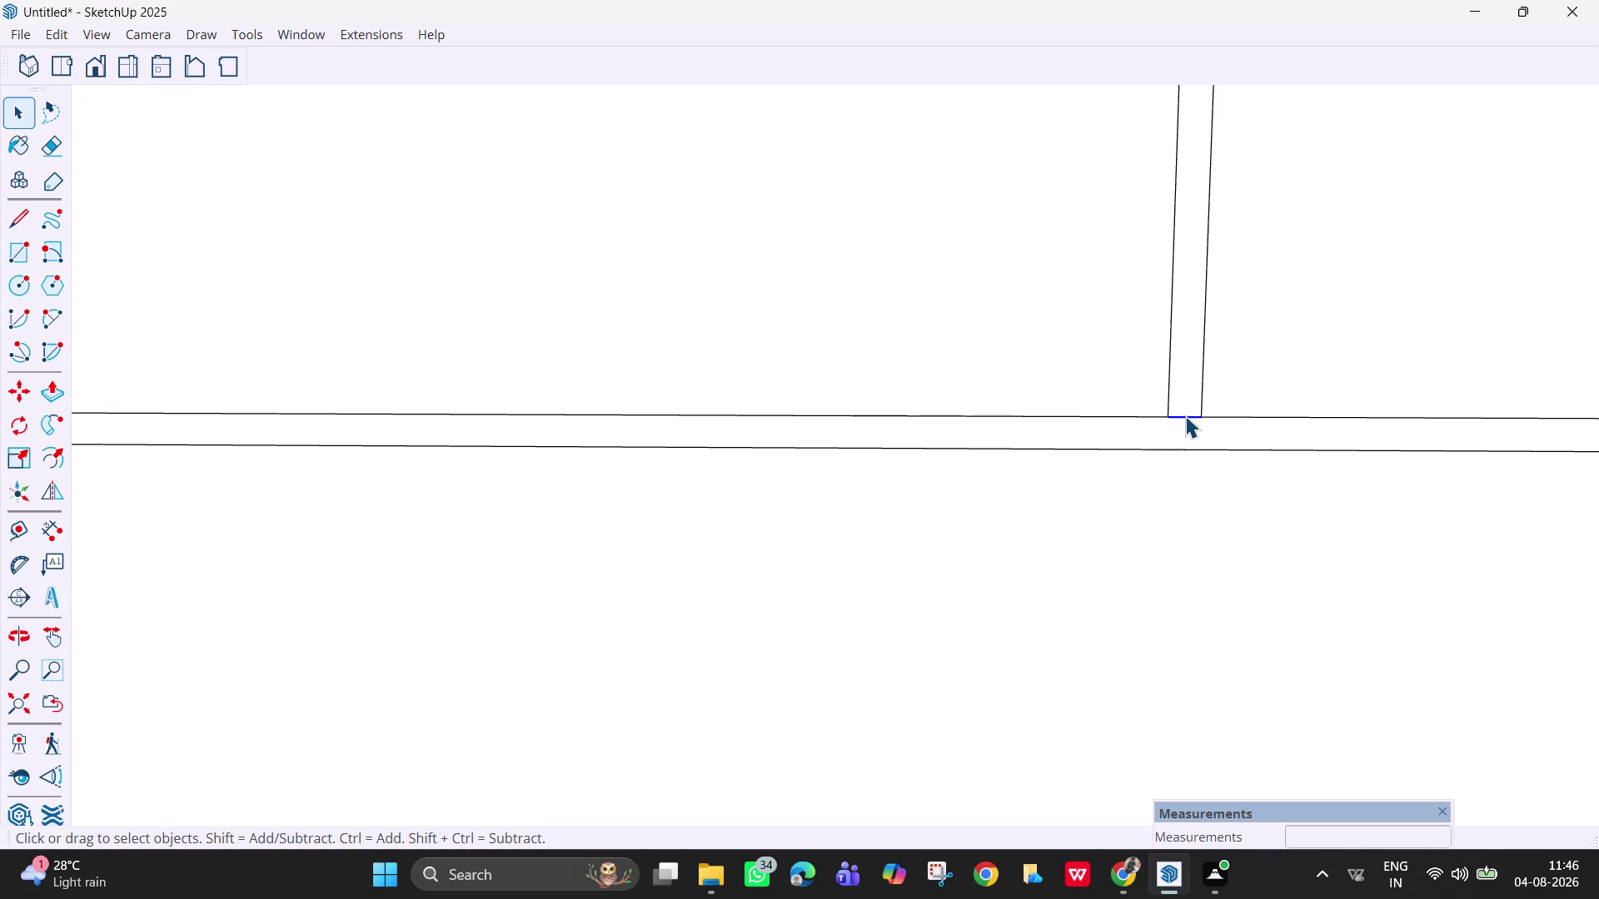
key(Delete)
key(ctrl+z)
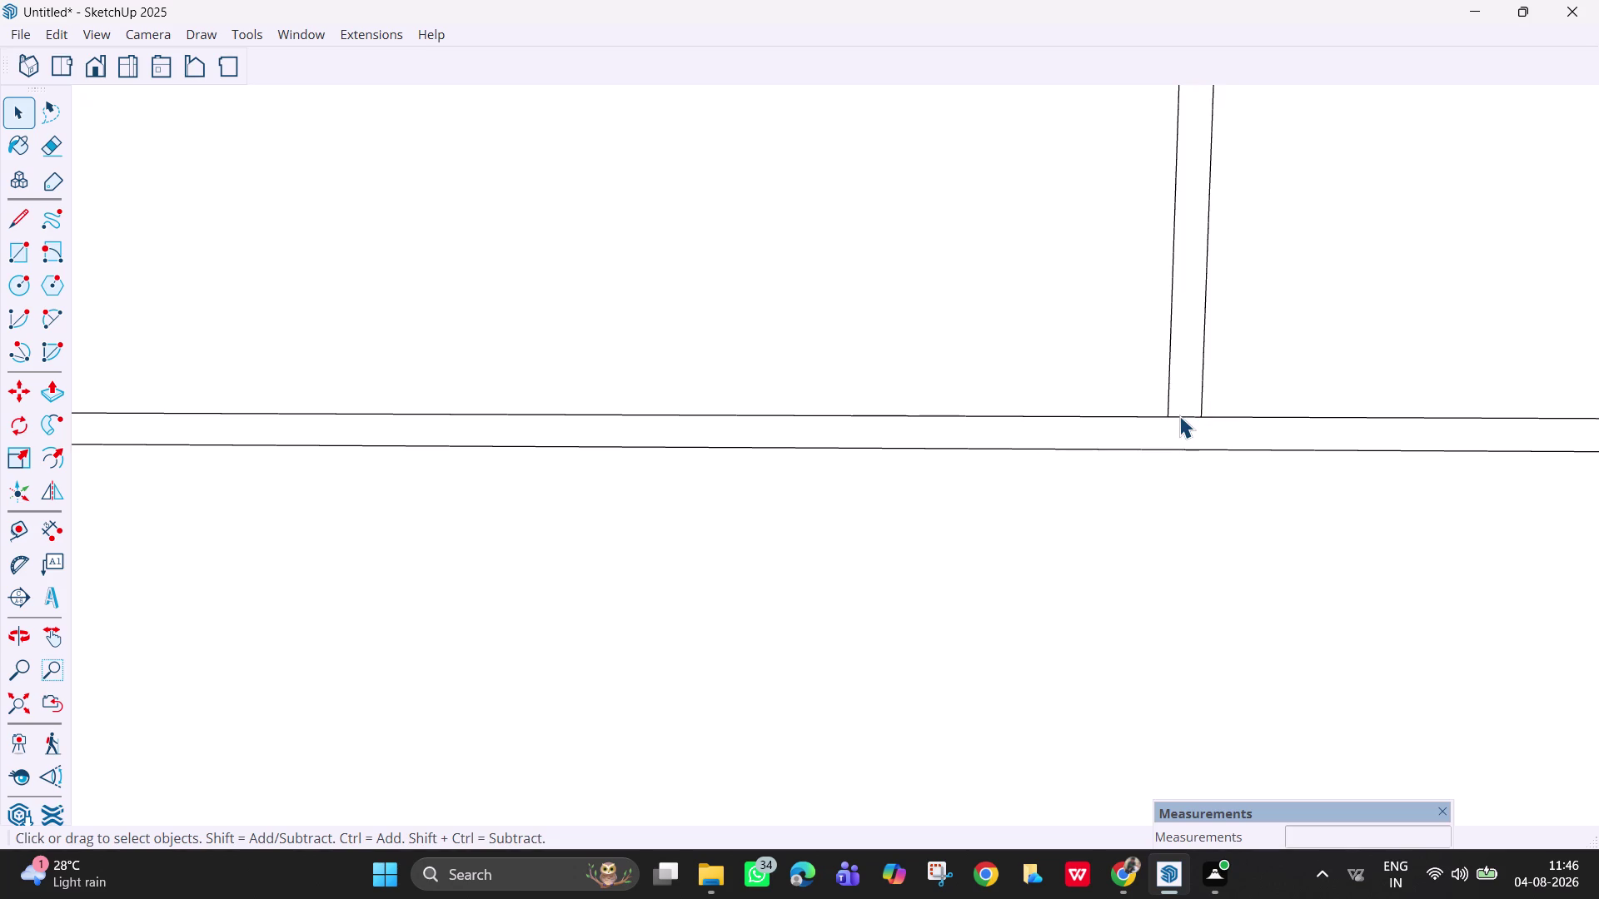
click(1179, 416)
click(1151, 415)
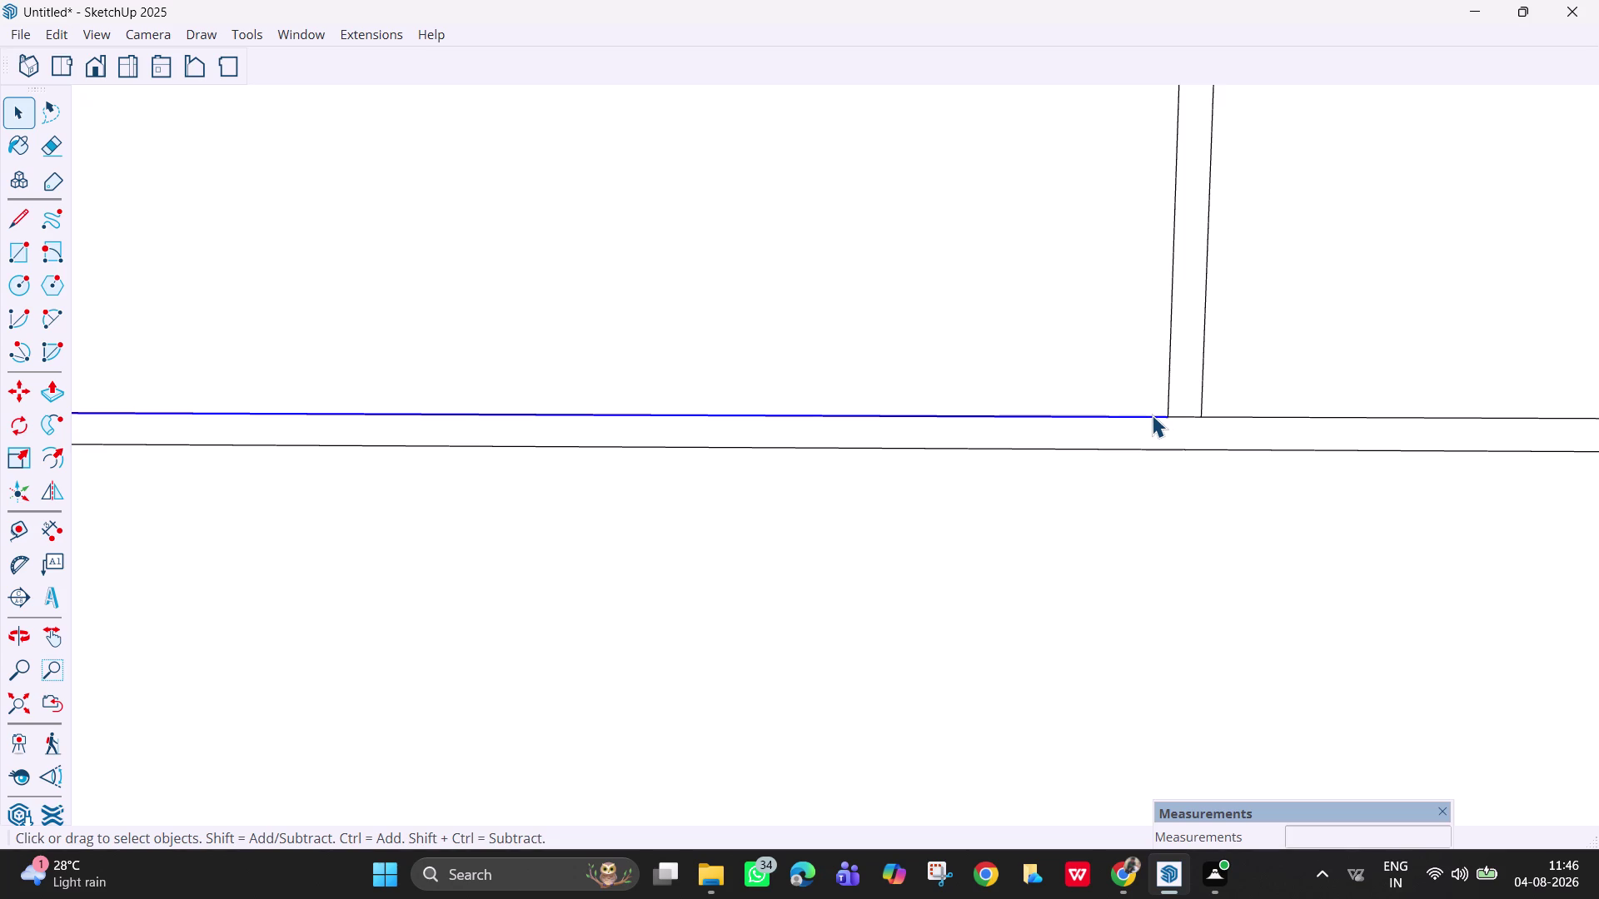
click(1175, 448)
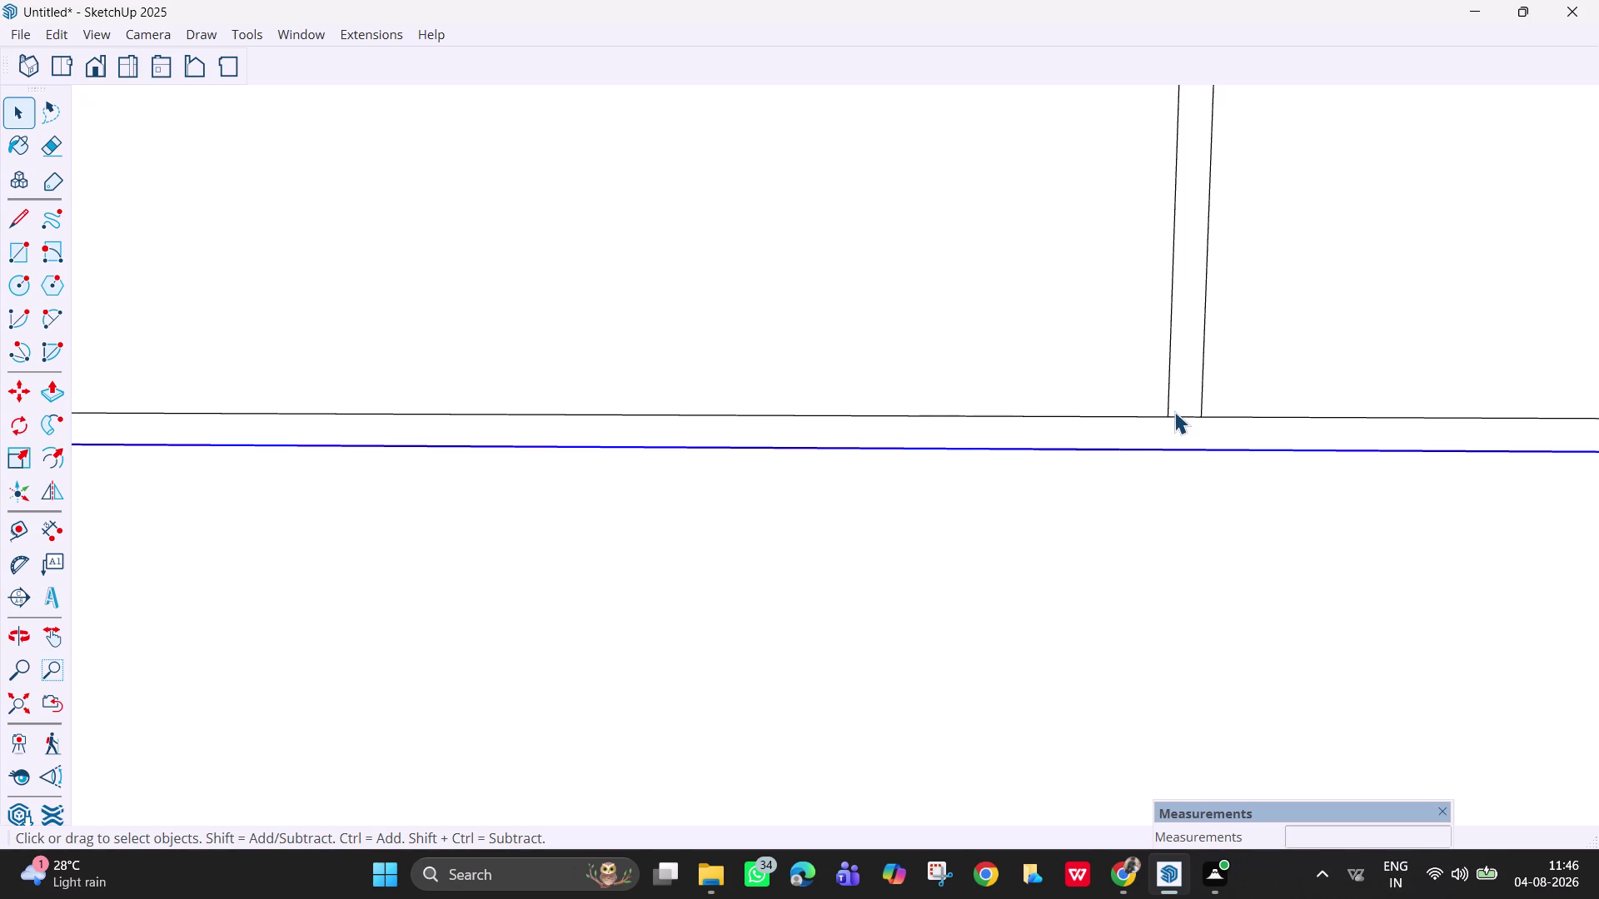
scroll(down, 3)
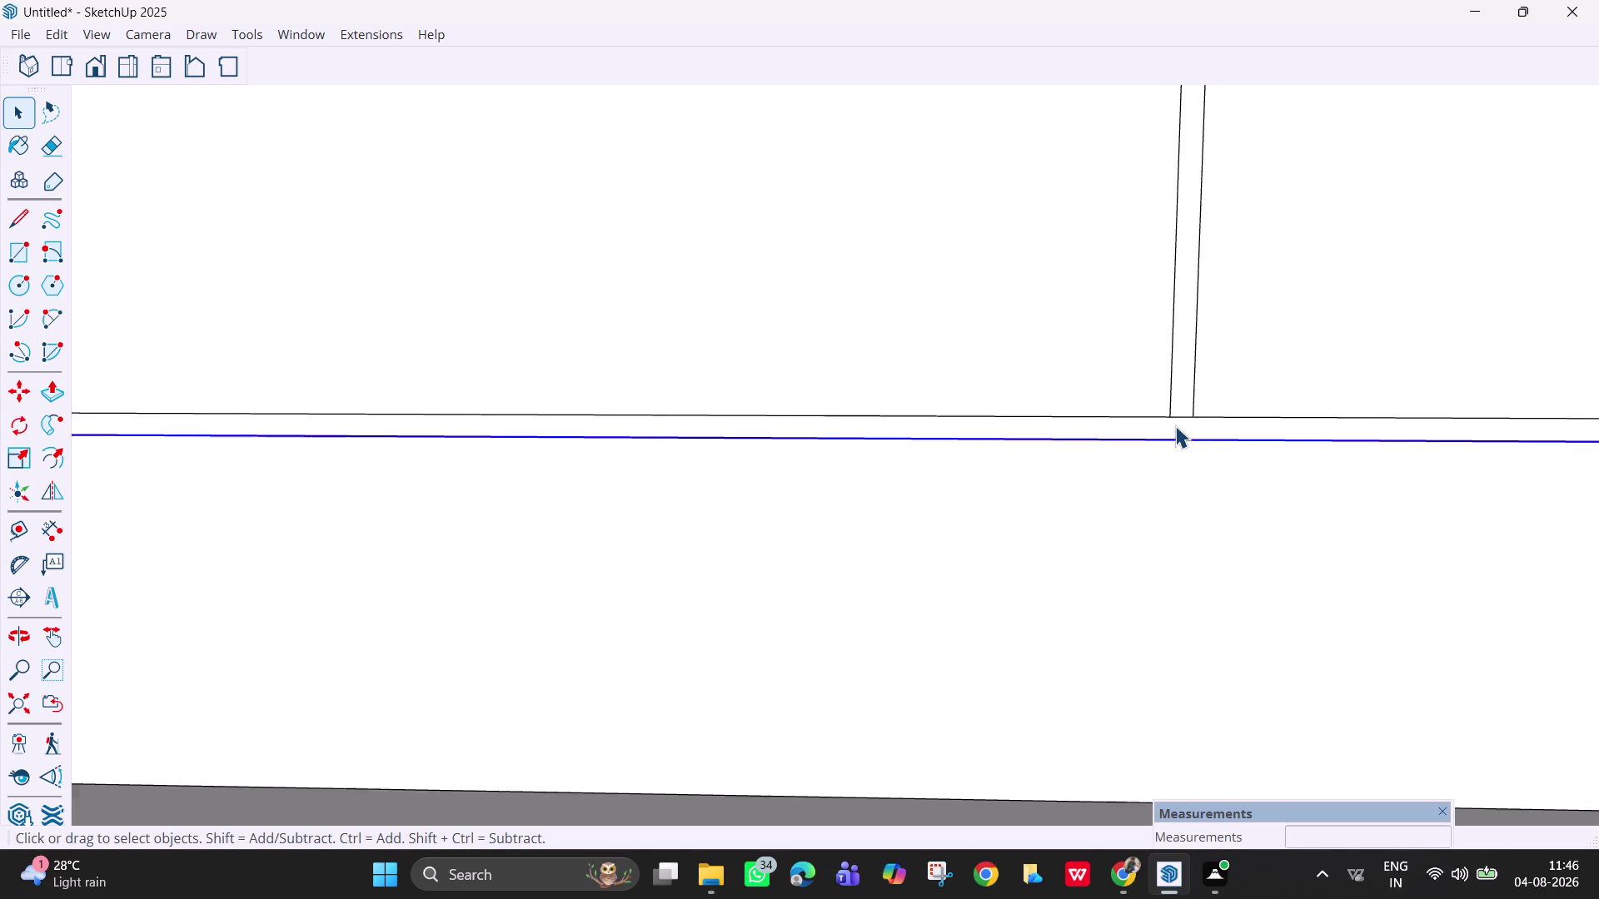
scroll(down, 3)
scroll(down, 3)
scroll(down, 3)
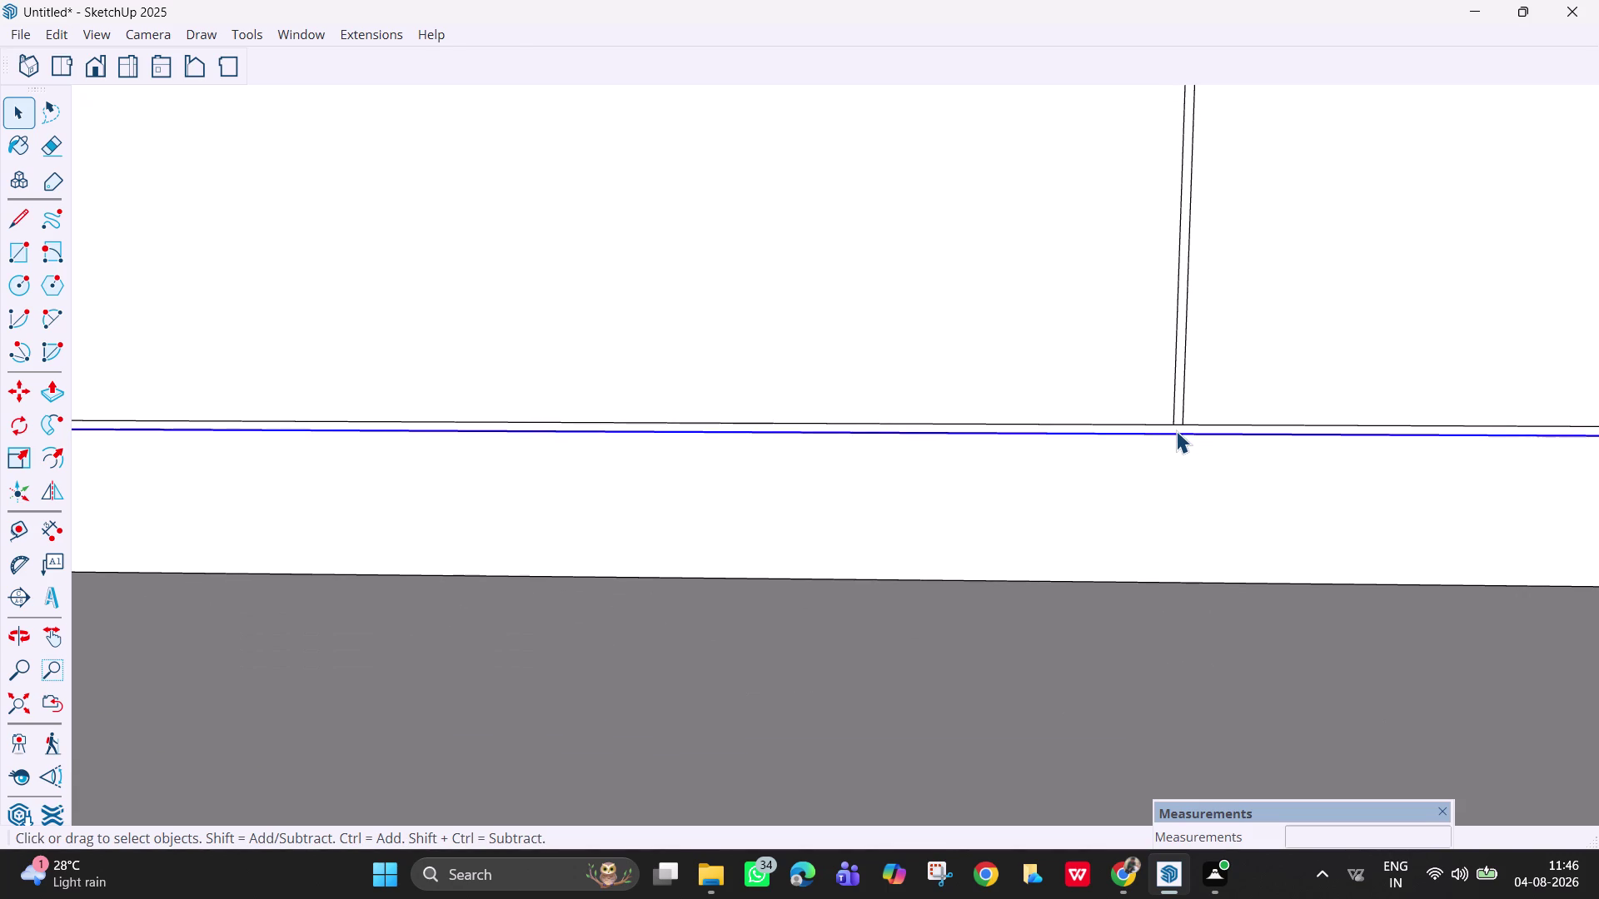
scroll(up, 3)
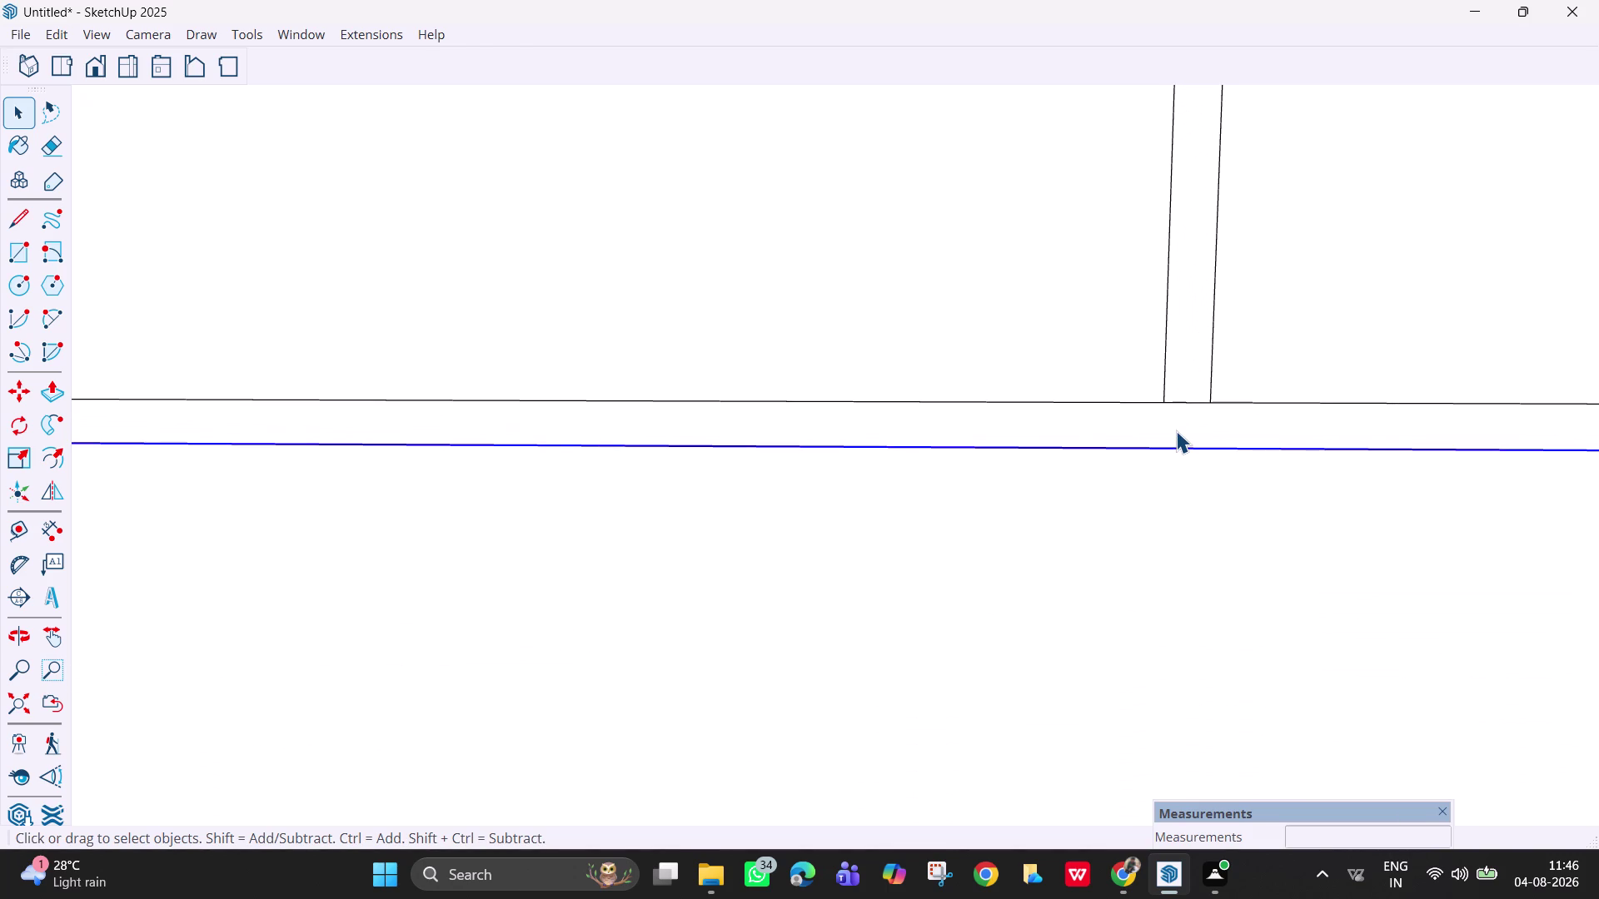
key(e)
click(1183, 401)
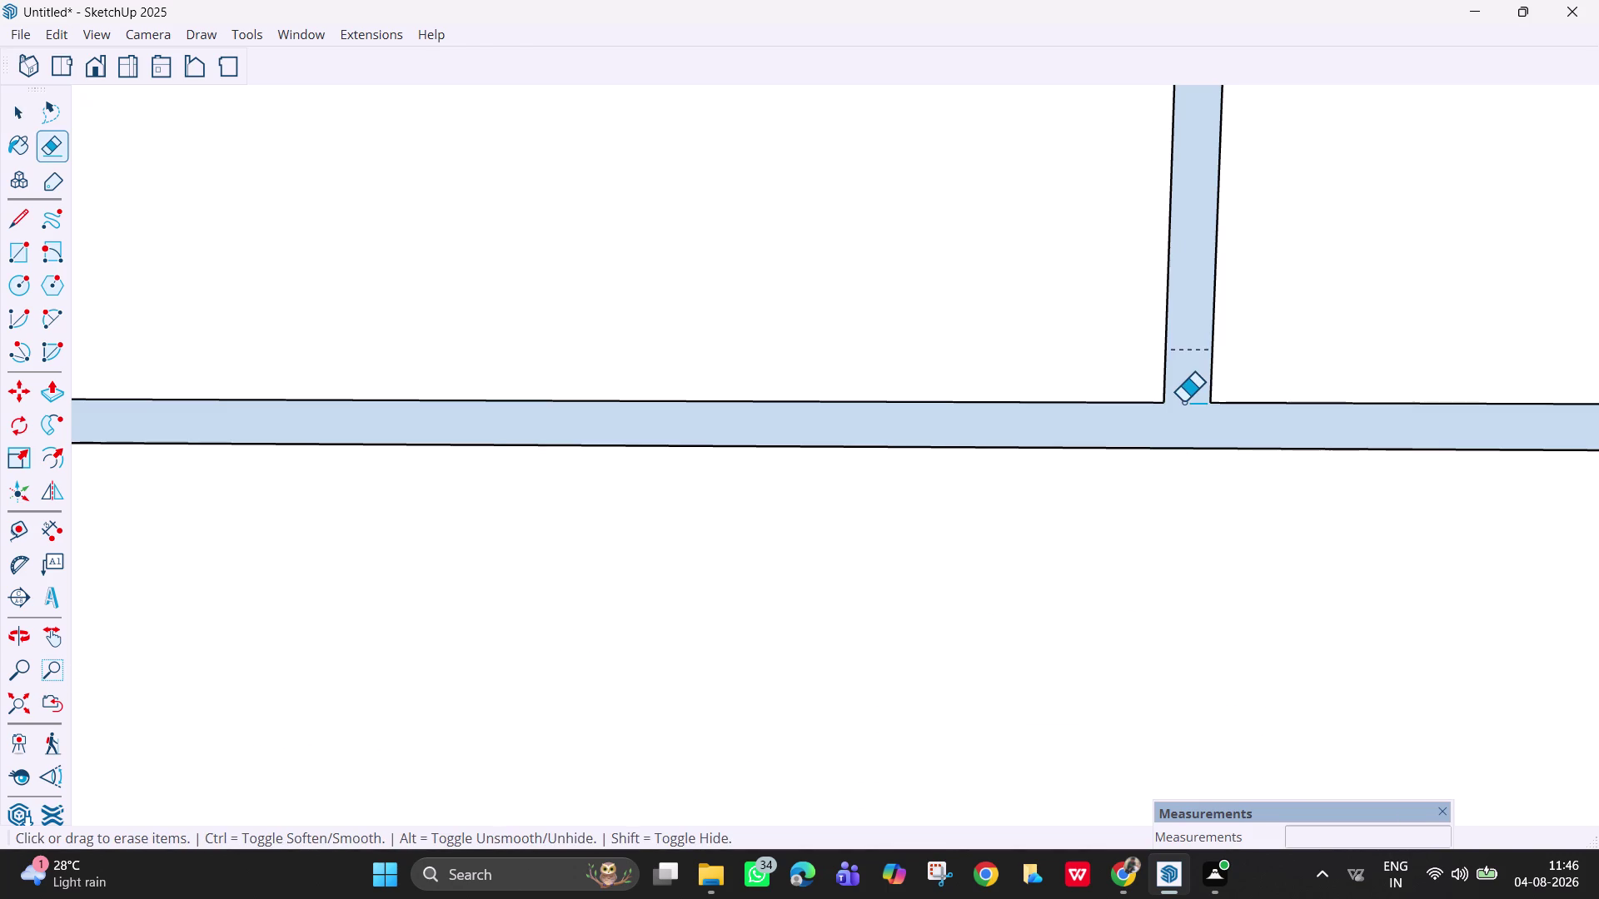
click(1196, 348)
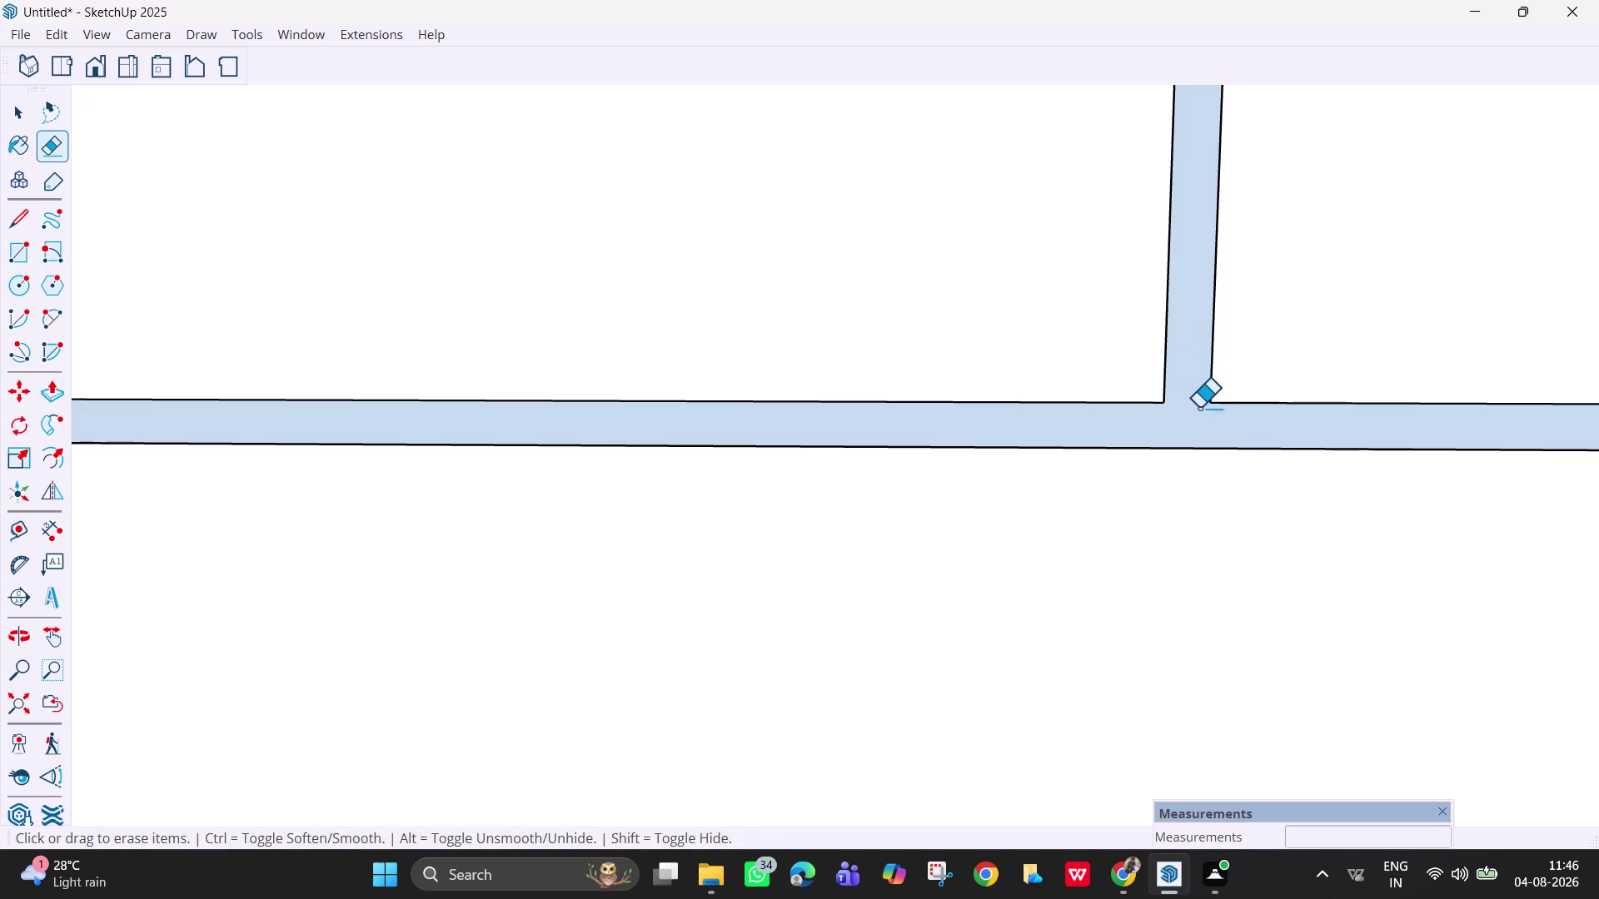
key(ctrl+z)
key(ctrl+z)
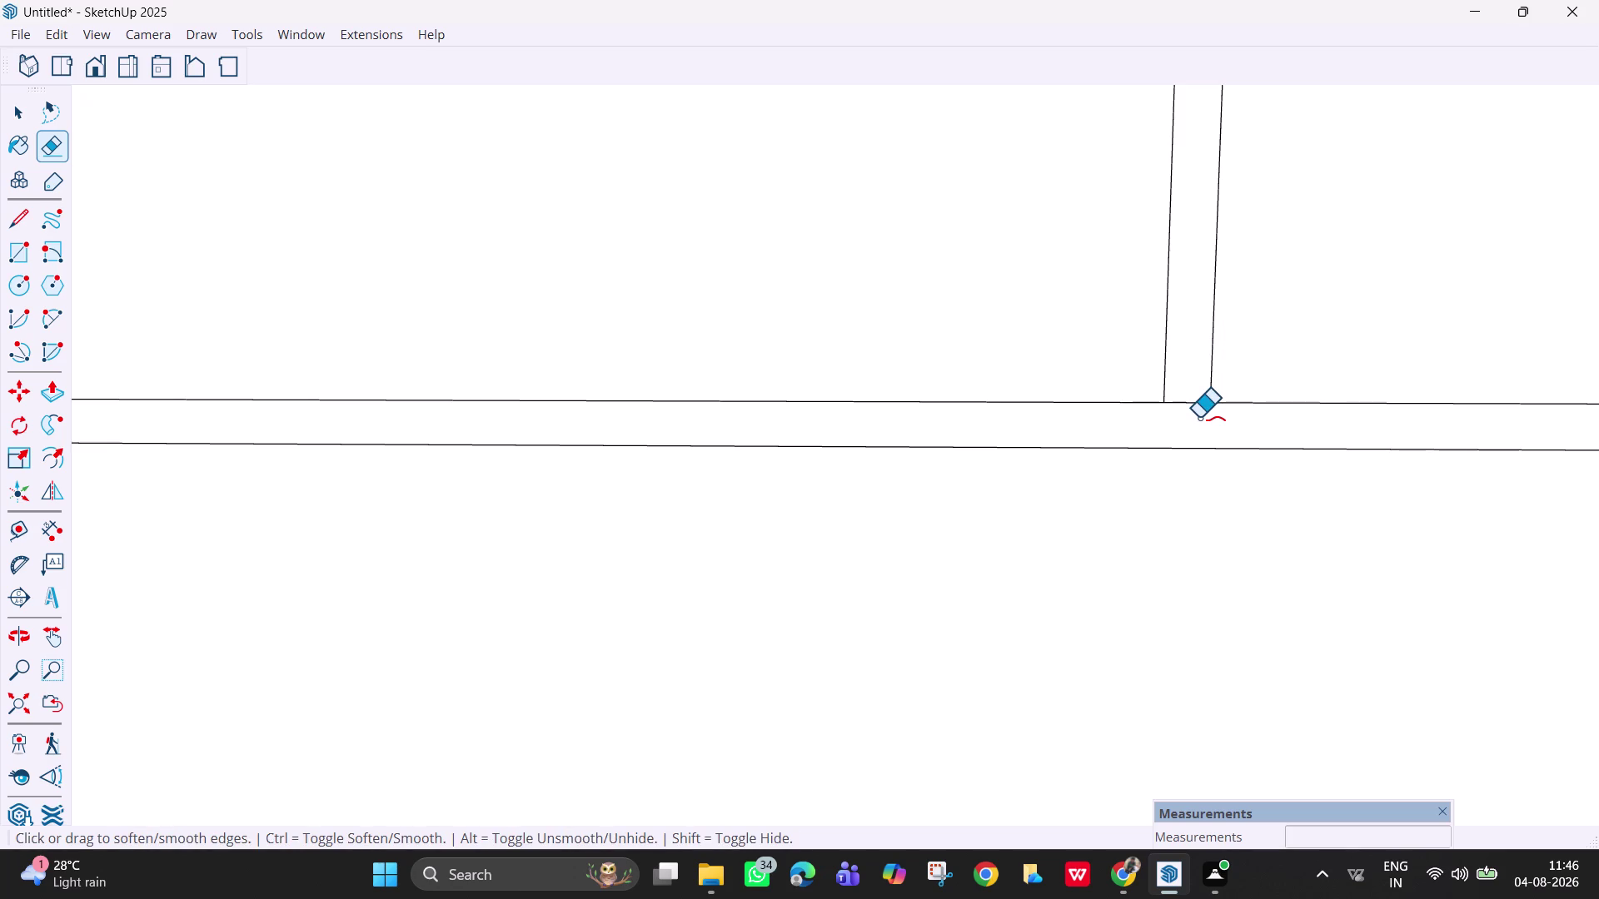
key(Escape)
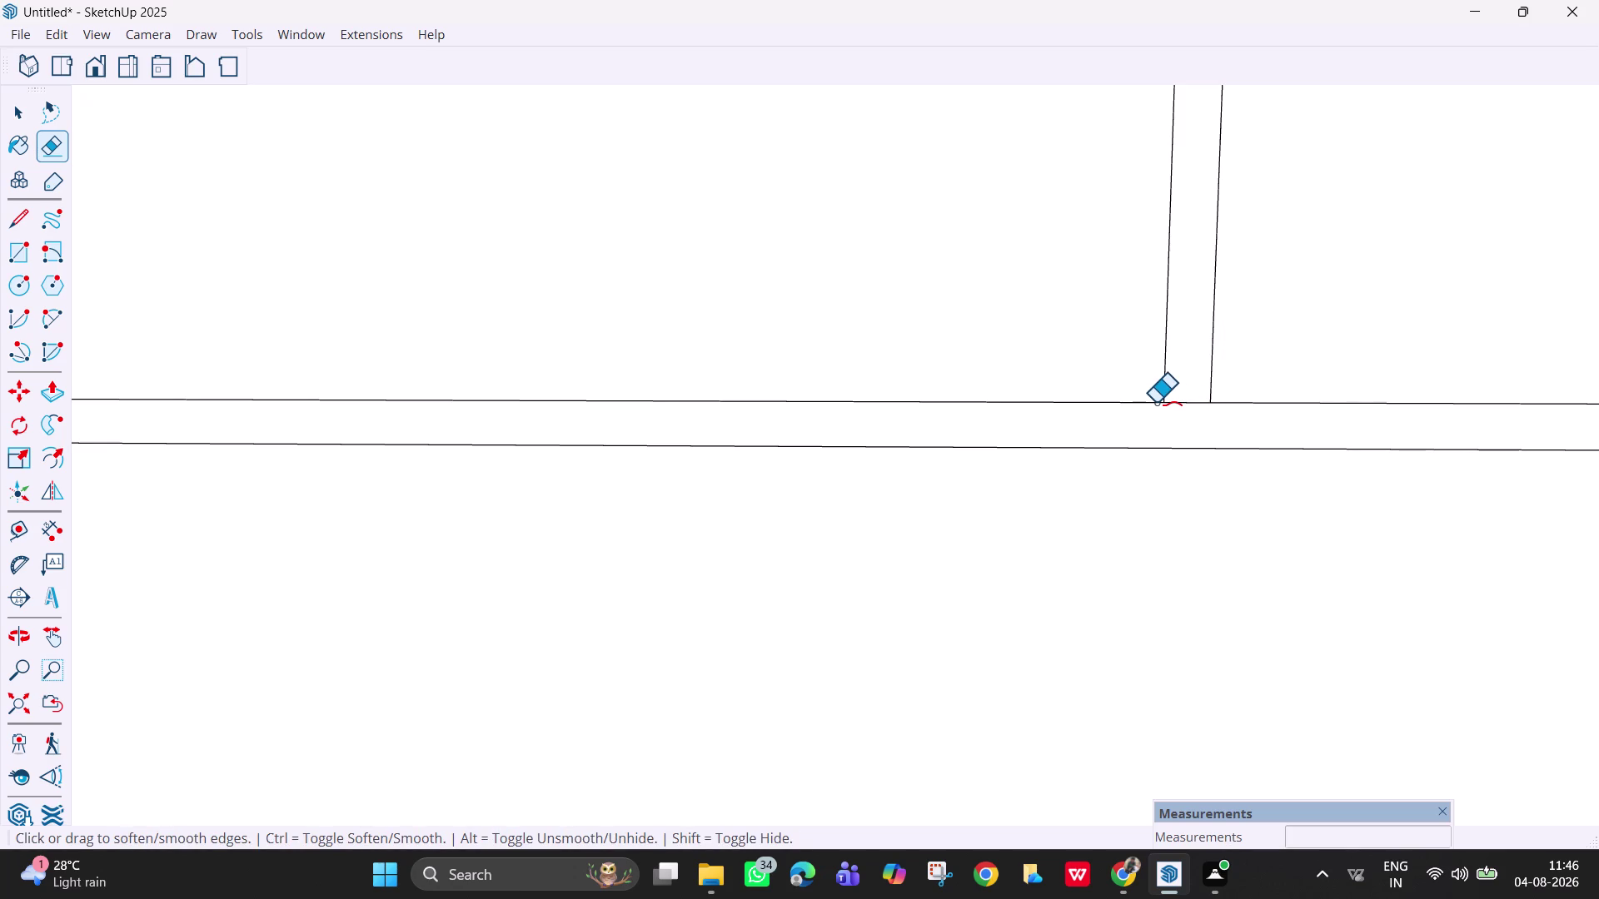
key(space)
scroll(down, 3)
scroll(down, 3)
scroll(down, 3)
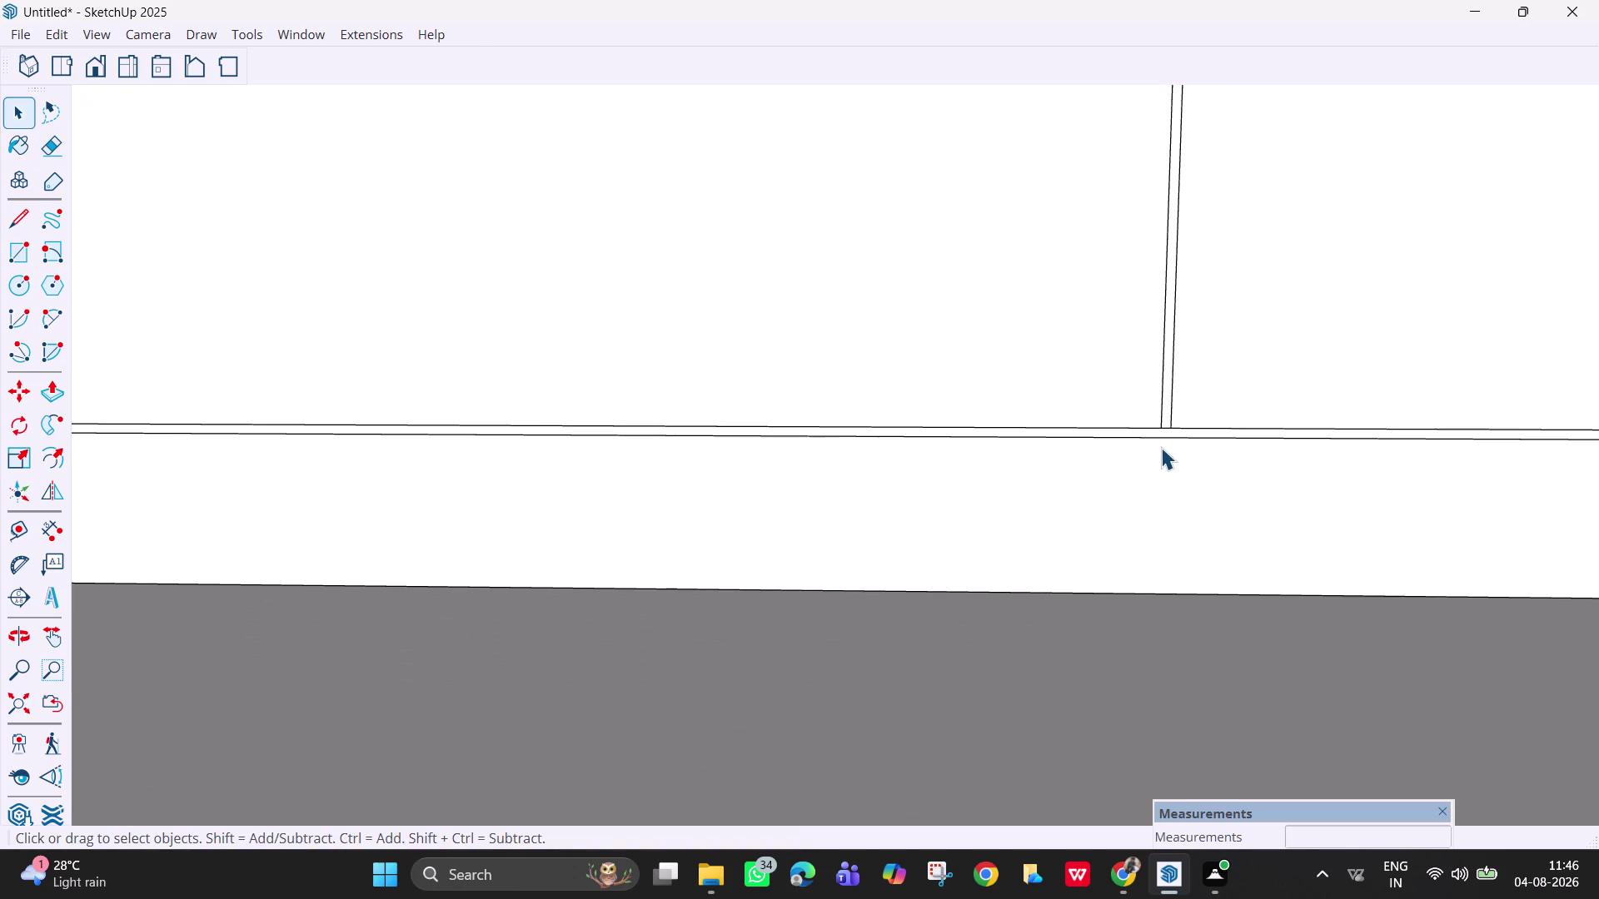
middle_drag(1158, 453, 1089, 611)
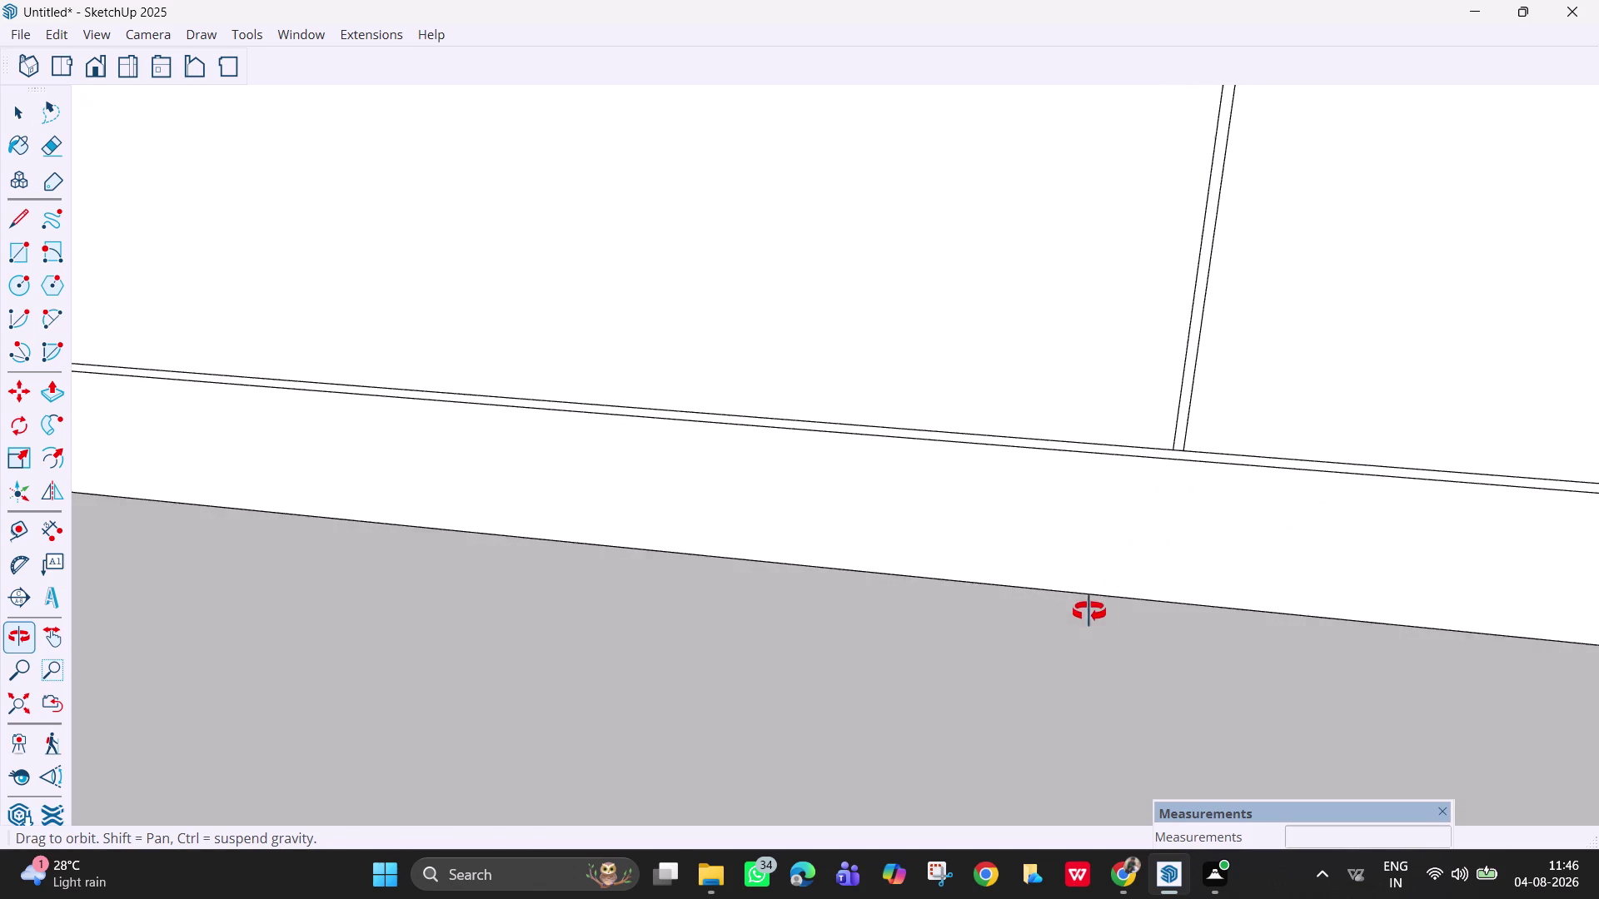
middle_drag(1089, 611, 1089, 612)
scroll(down, 3)
scroll(down, 3)
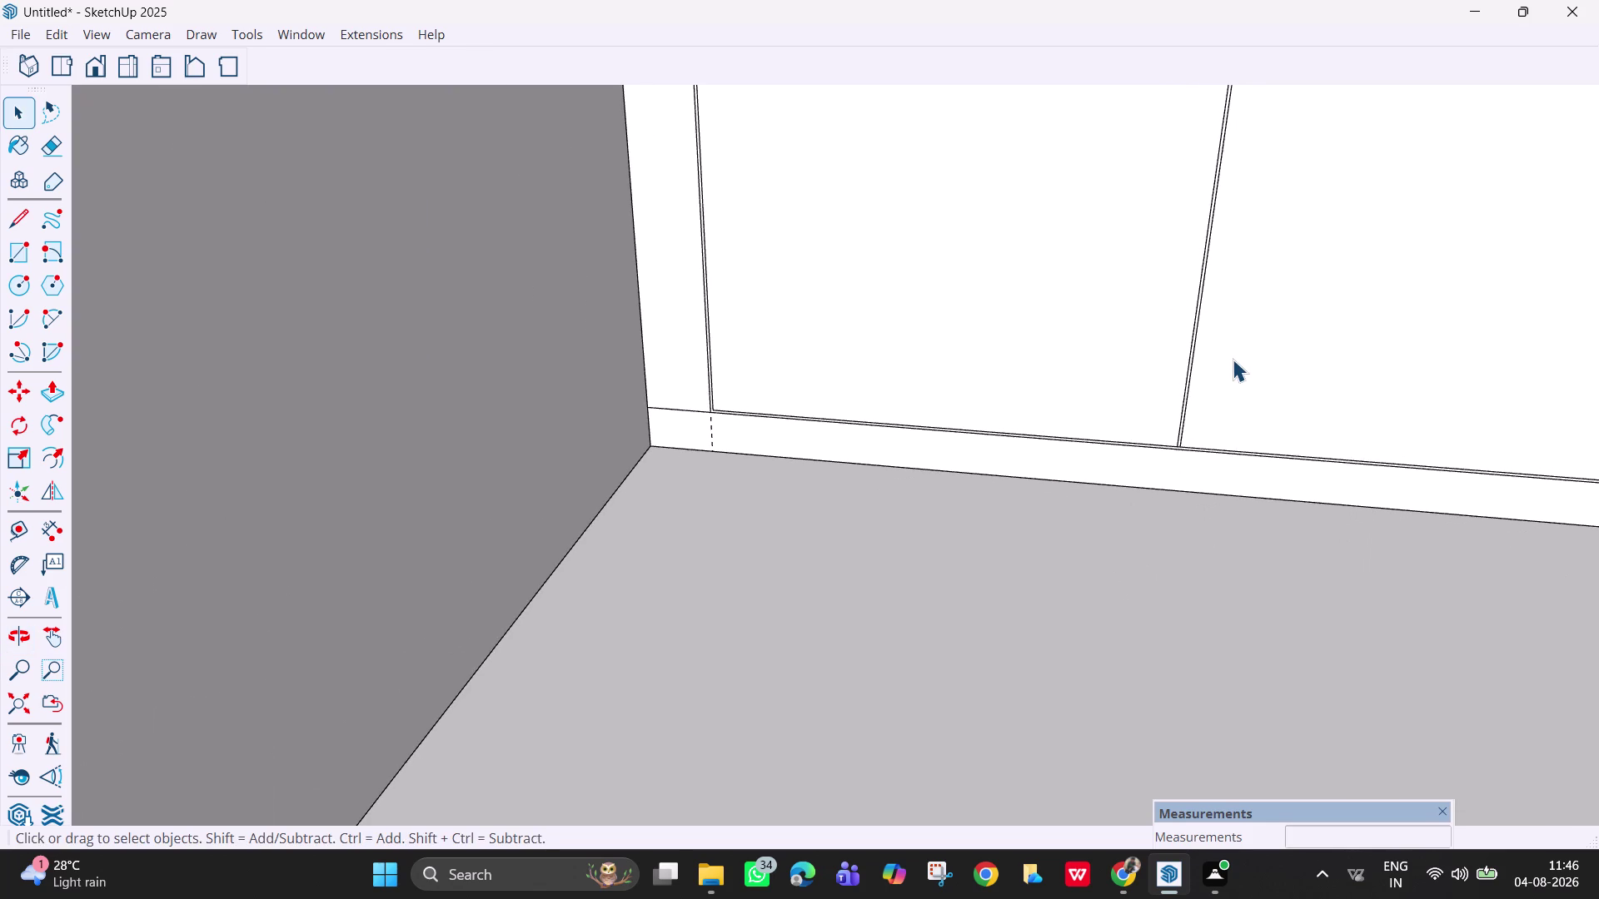
key(h)
drag(1238, 315, 1205, 684)
scroll(down, 3)
scroll(down, 3)
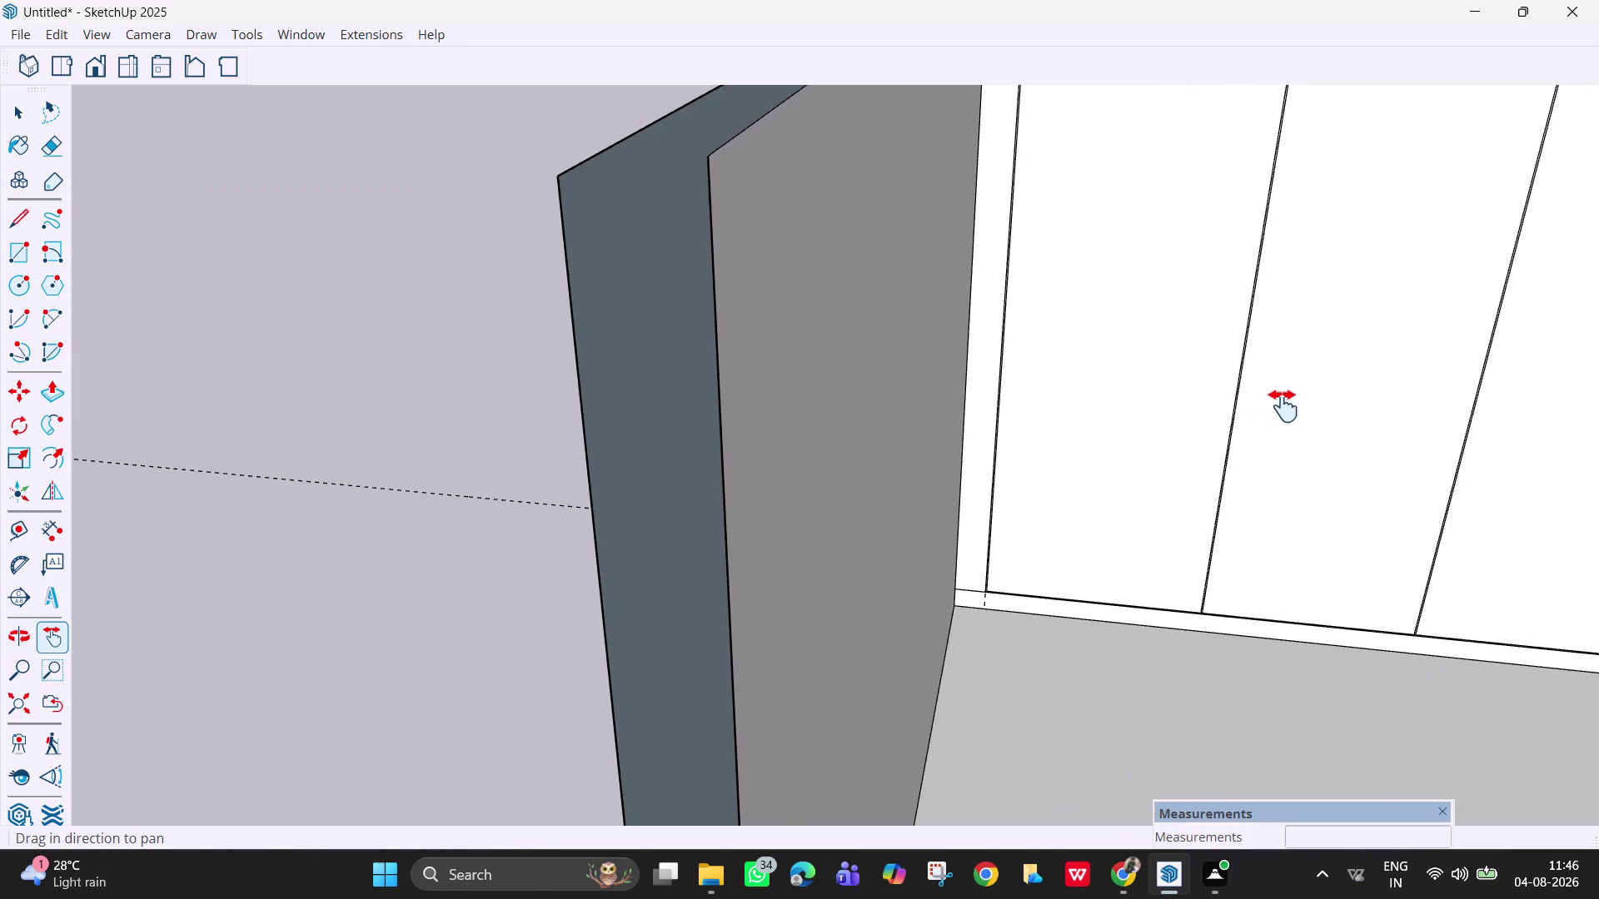
drag(1288, 401, 1003, 520)
drag(1283, 456, 1016, 429)
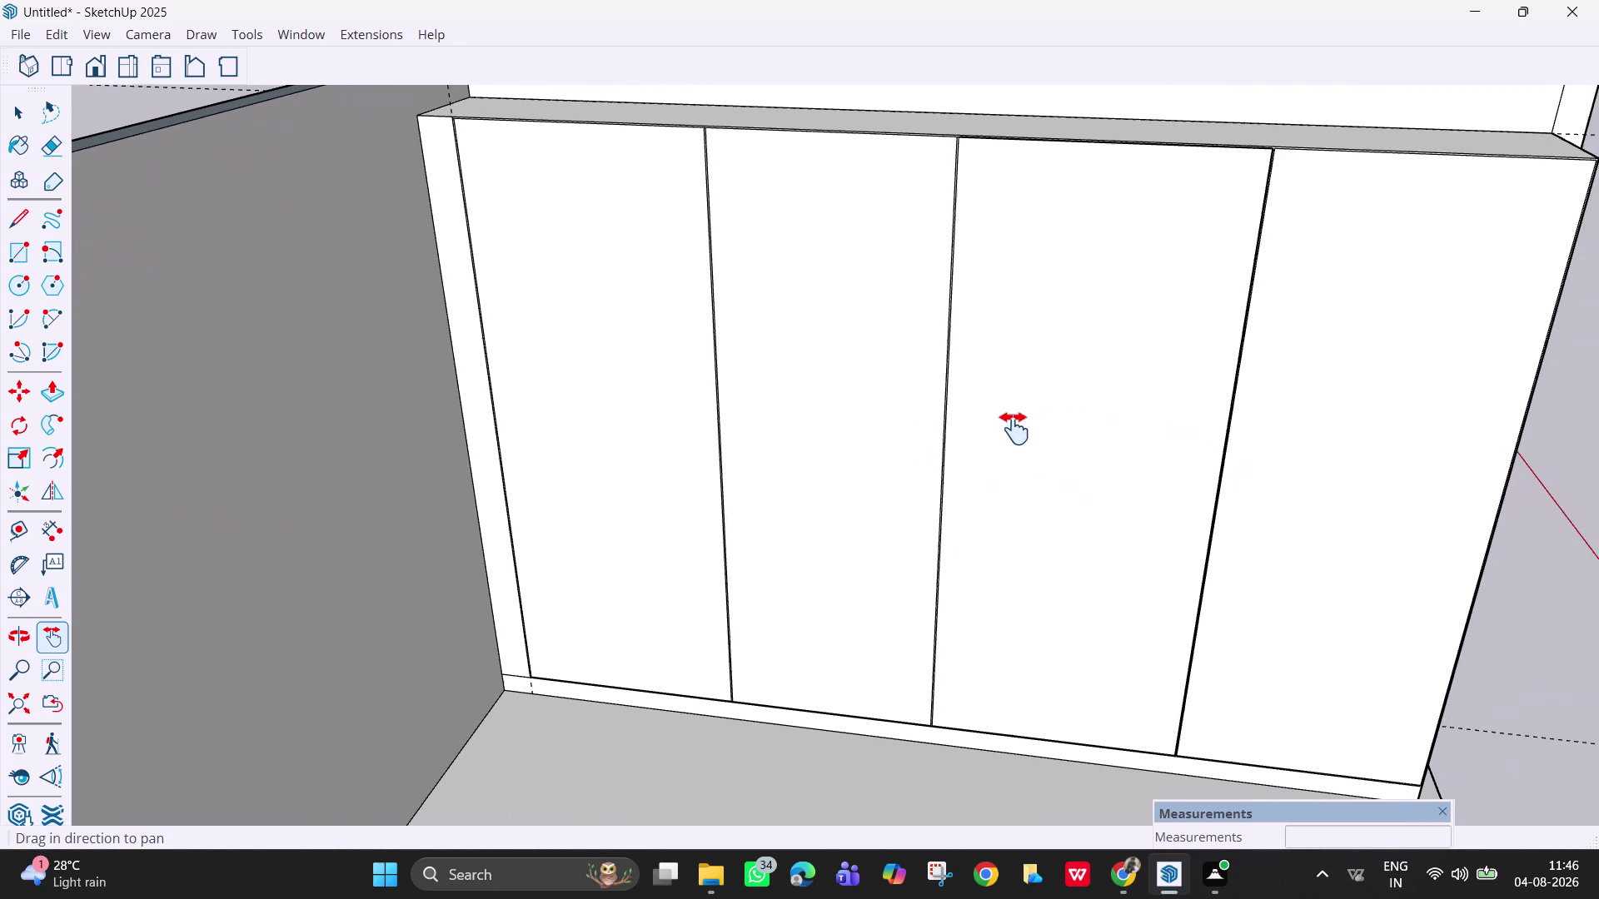
drag(1015, 429, 1012, 429)
drag(802, 410, 840, 407)
middle_drag(851, 405, 864, 413)
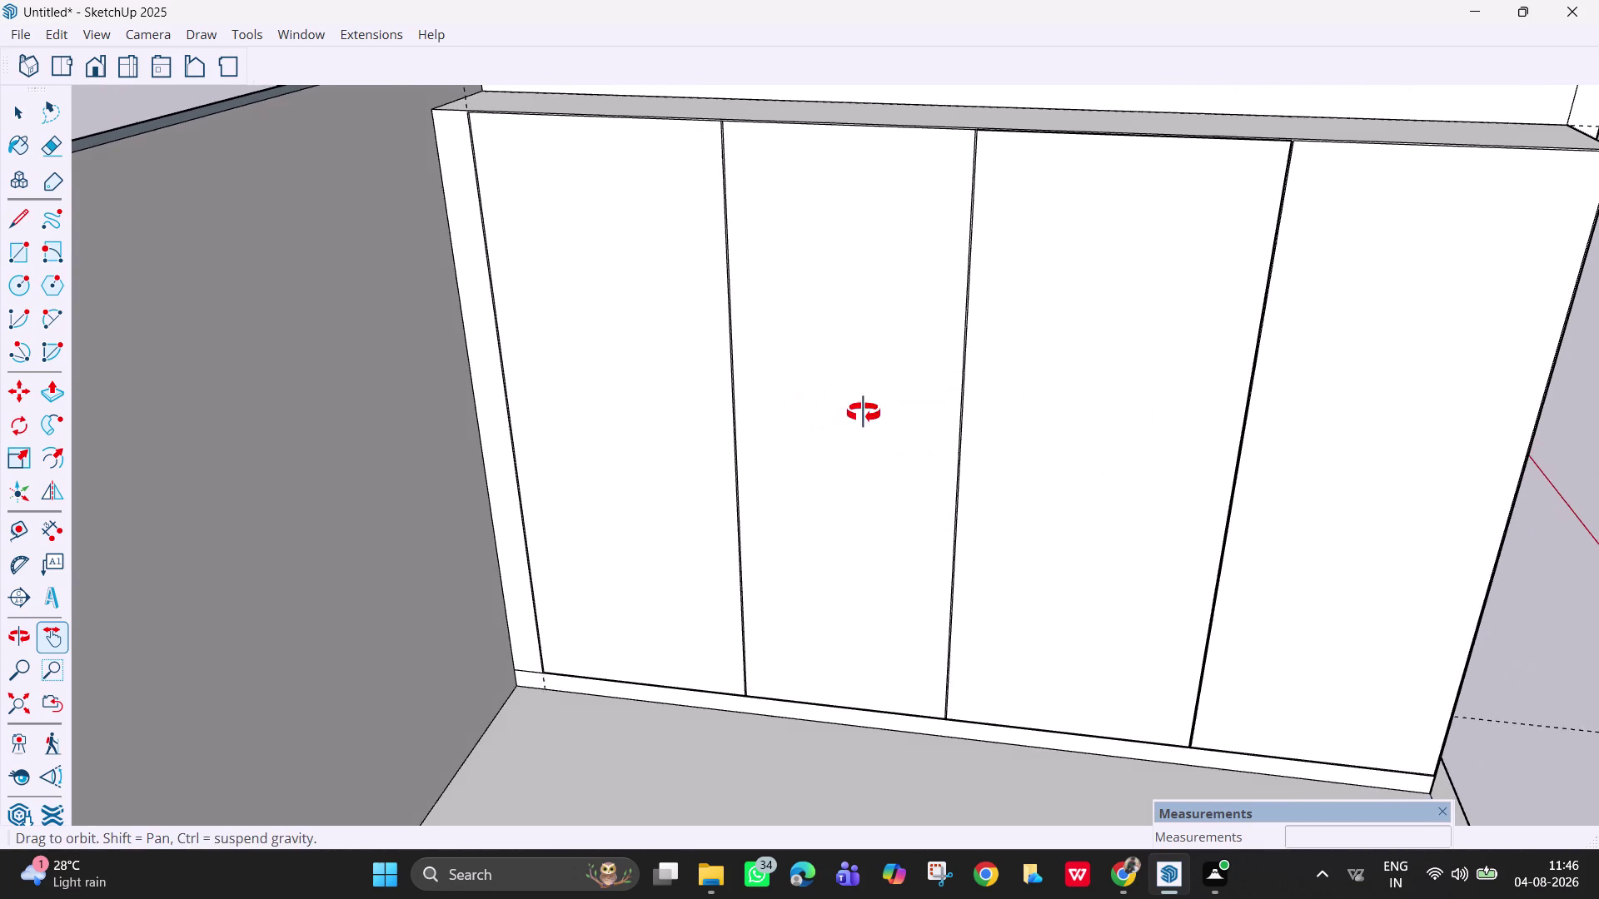
middle_drag(863, 413, 923, 411)
Push the leftmost wardrobe bay 1' (about 305 mm) into the wardrobe.
key(space)
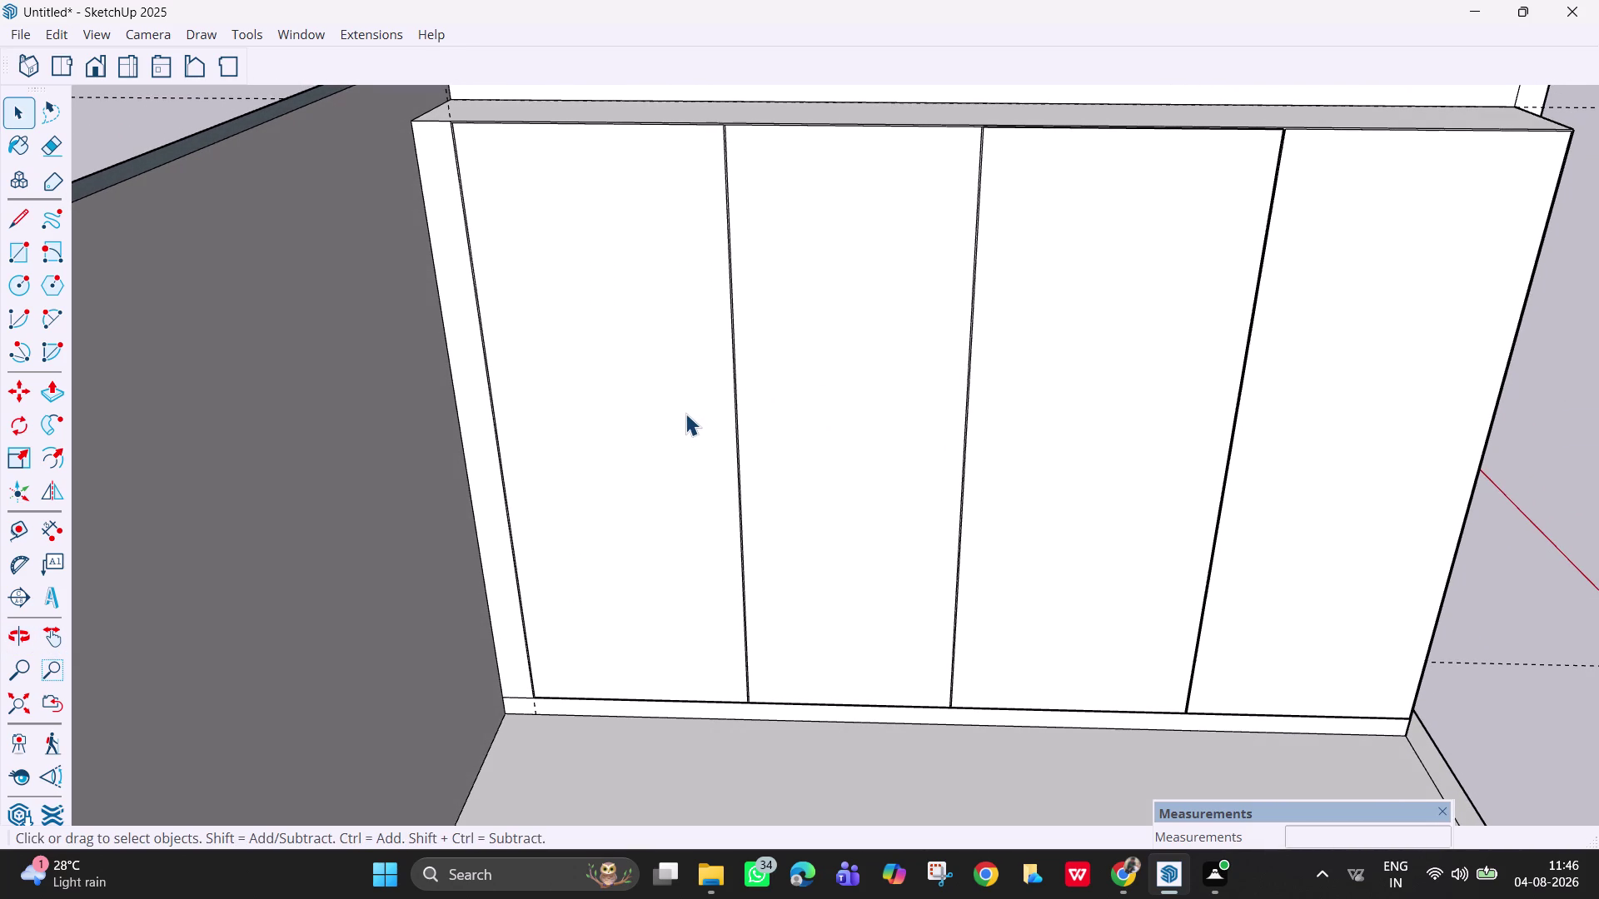
click(683, 411)
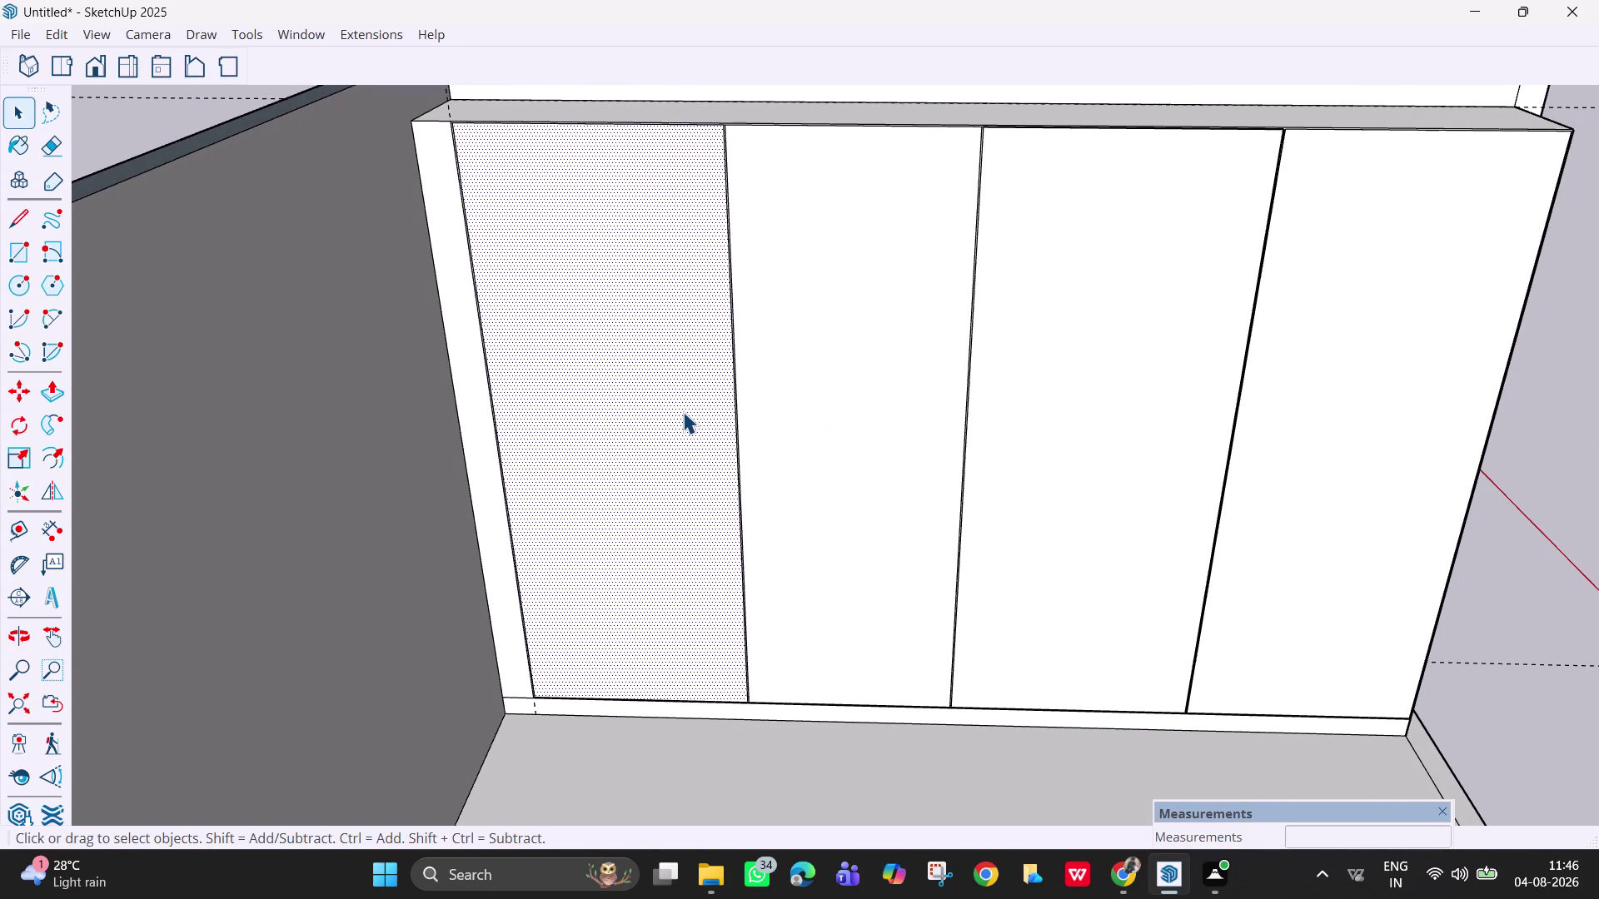
key(p)
click(683, 412)
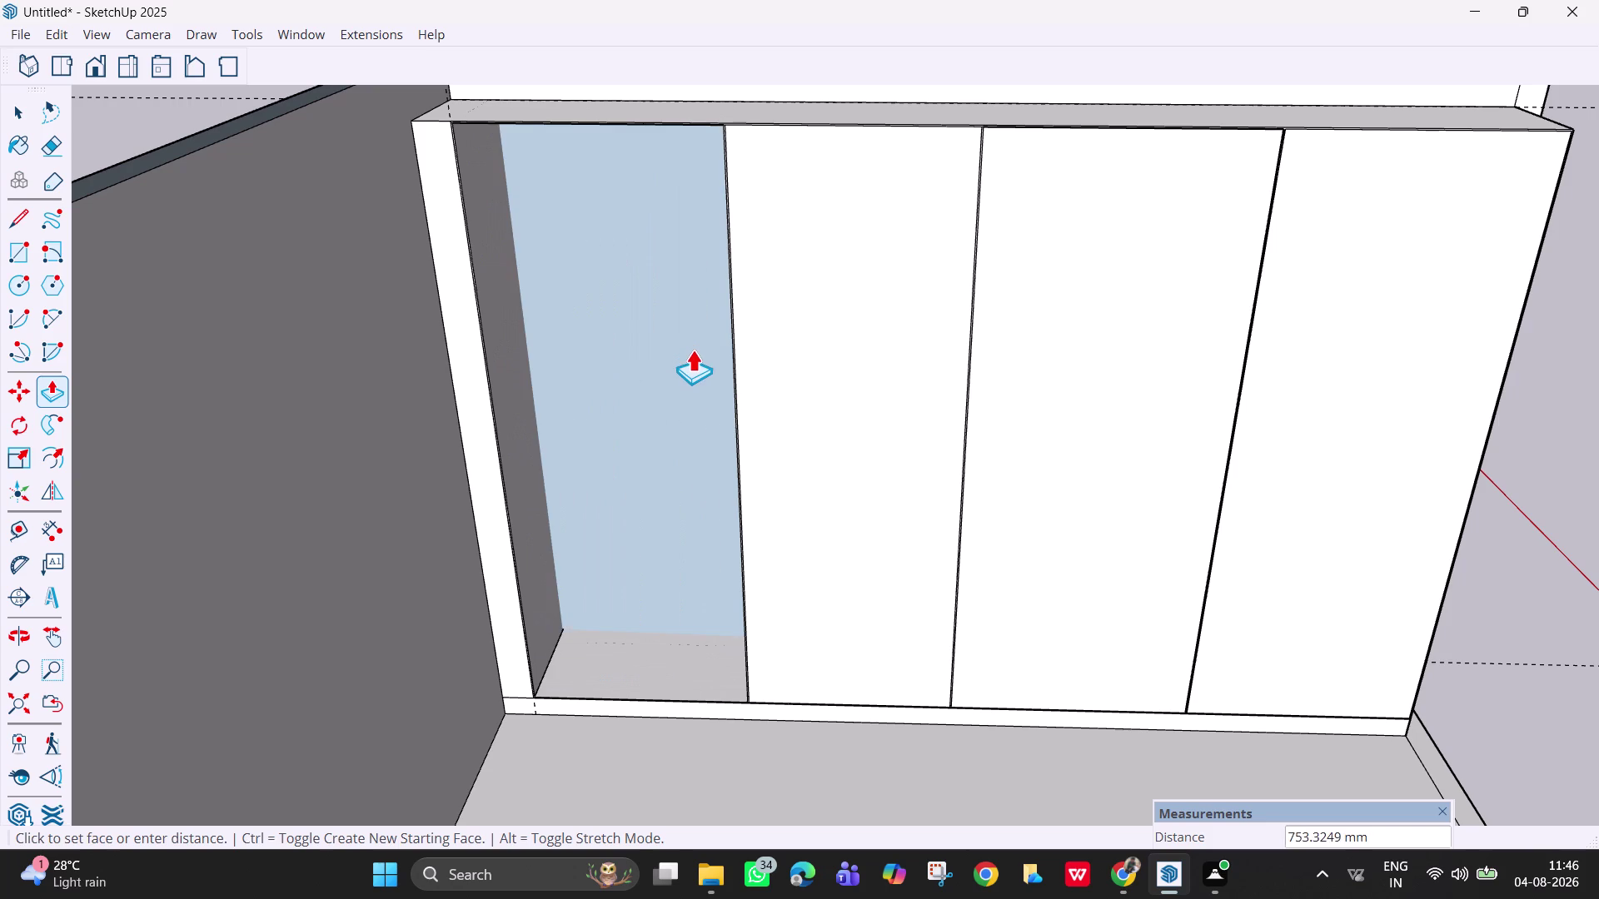
middle_drag(694, 368, 735, 373)
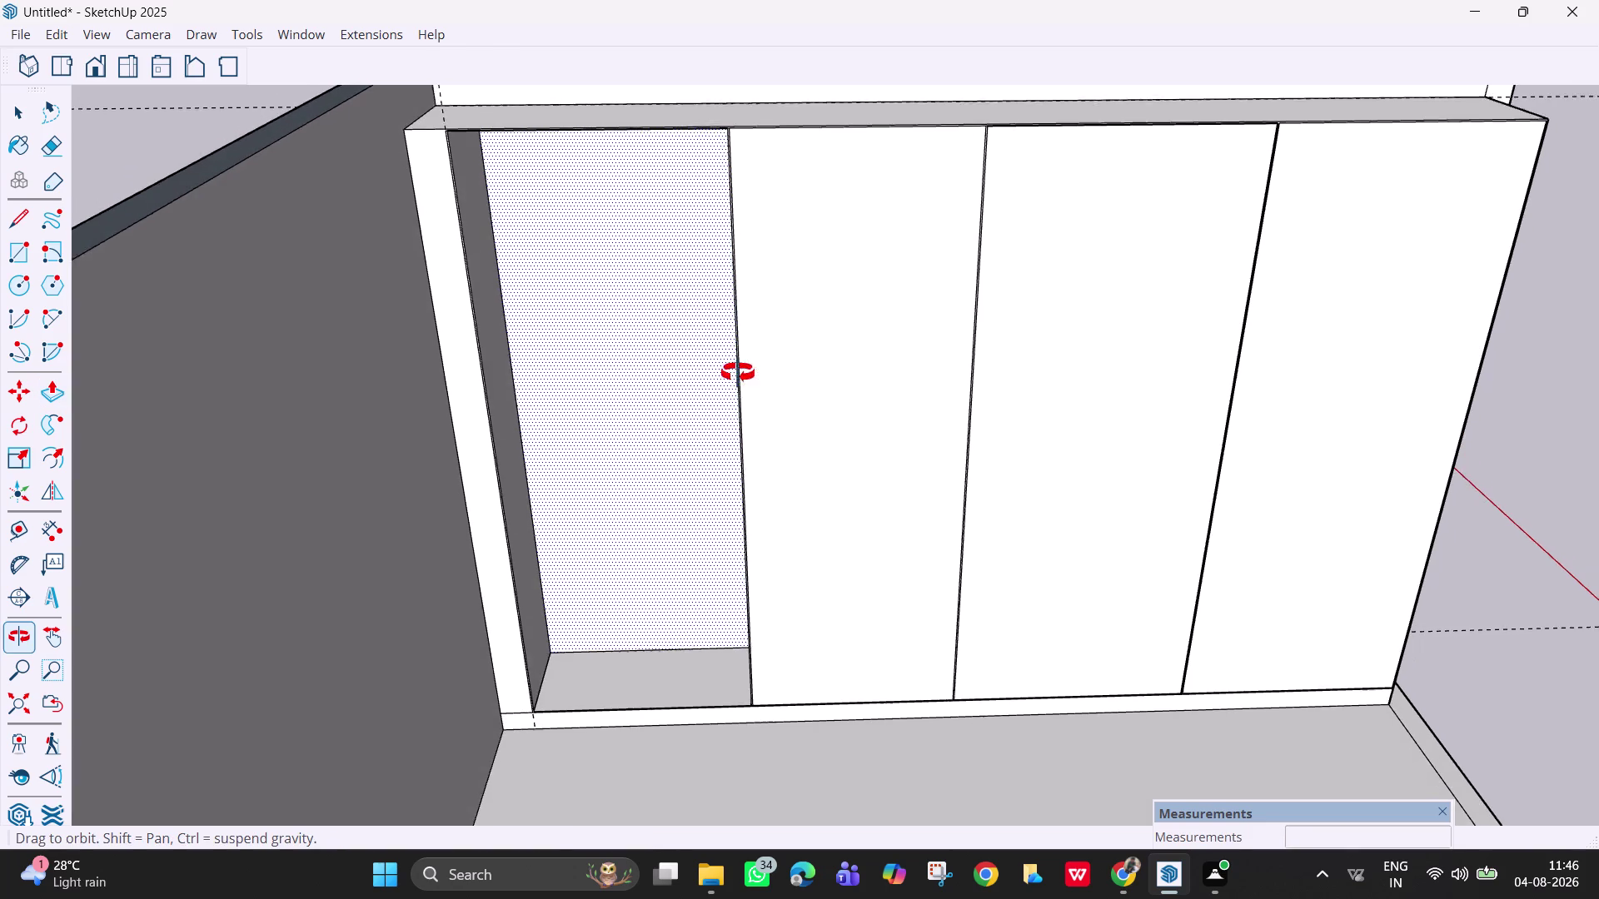
middle_drag(735, 373, 787, 381)
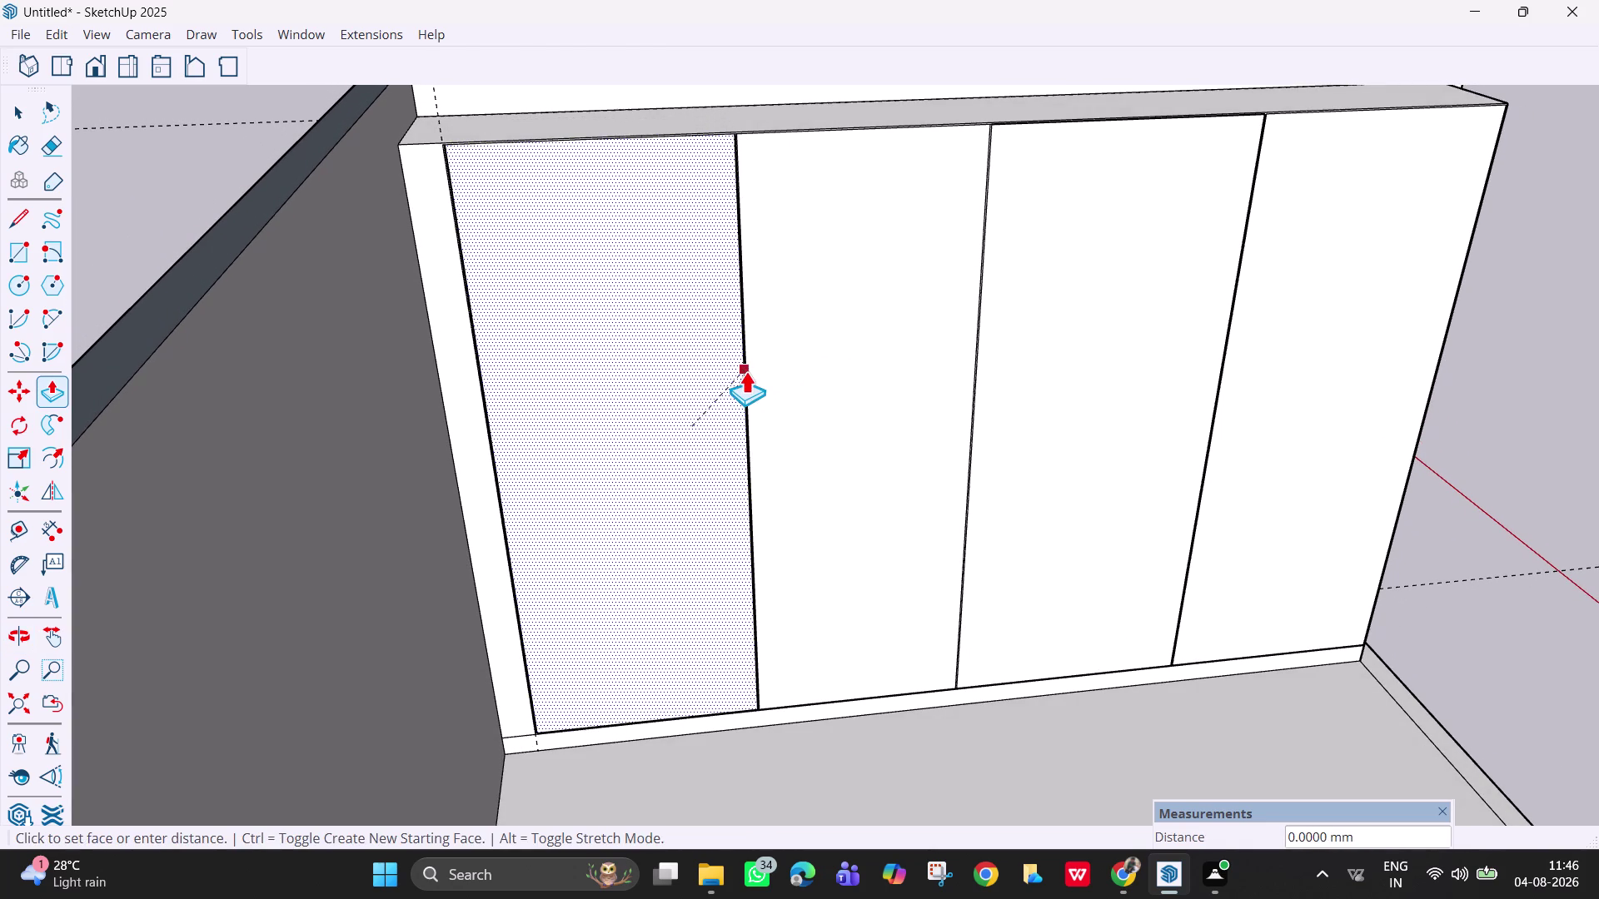
text(1)
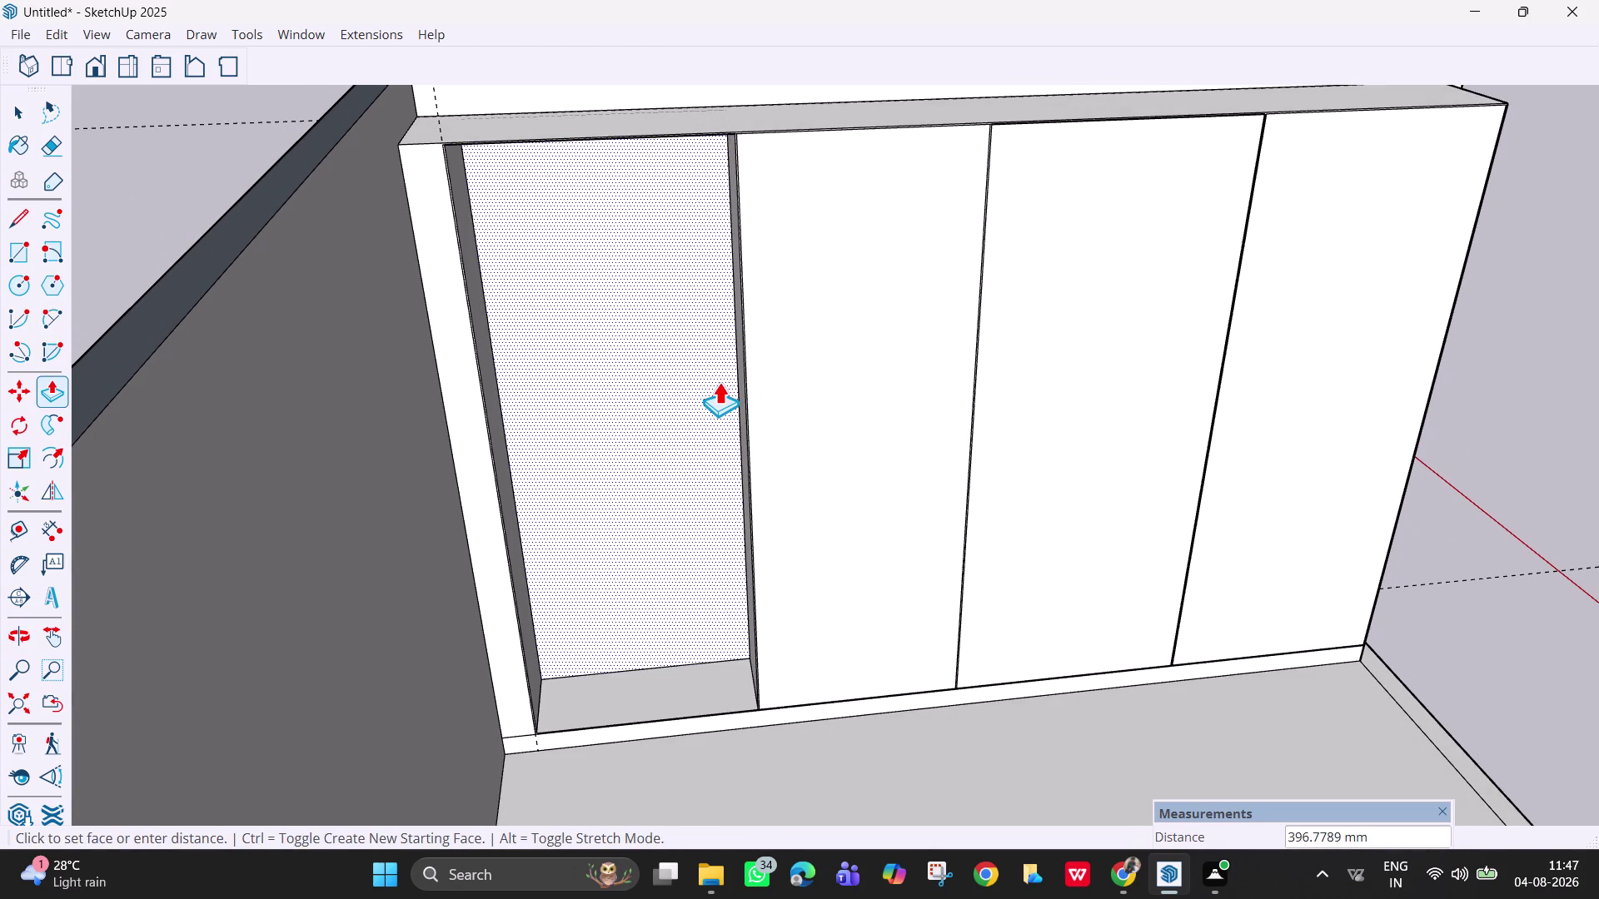
text(')
key(Return)
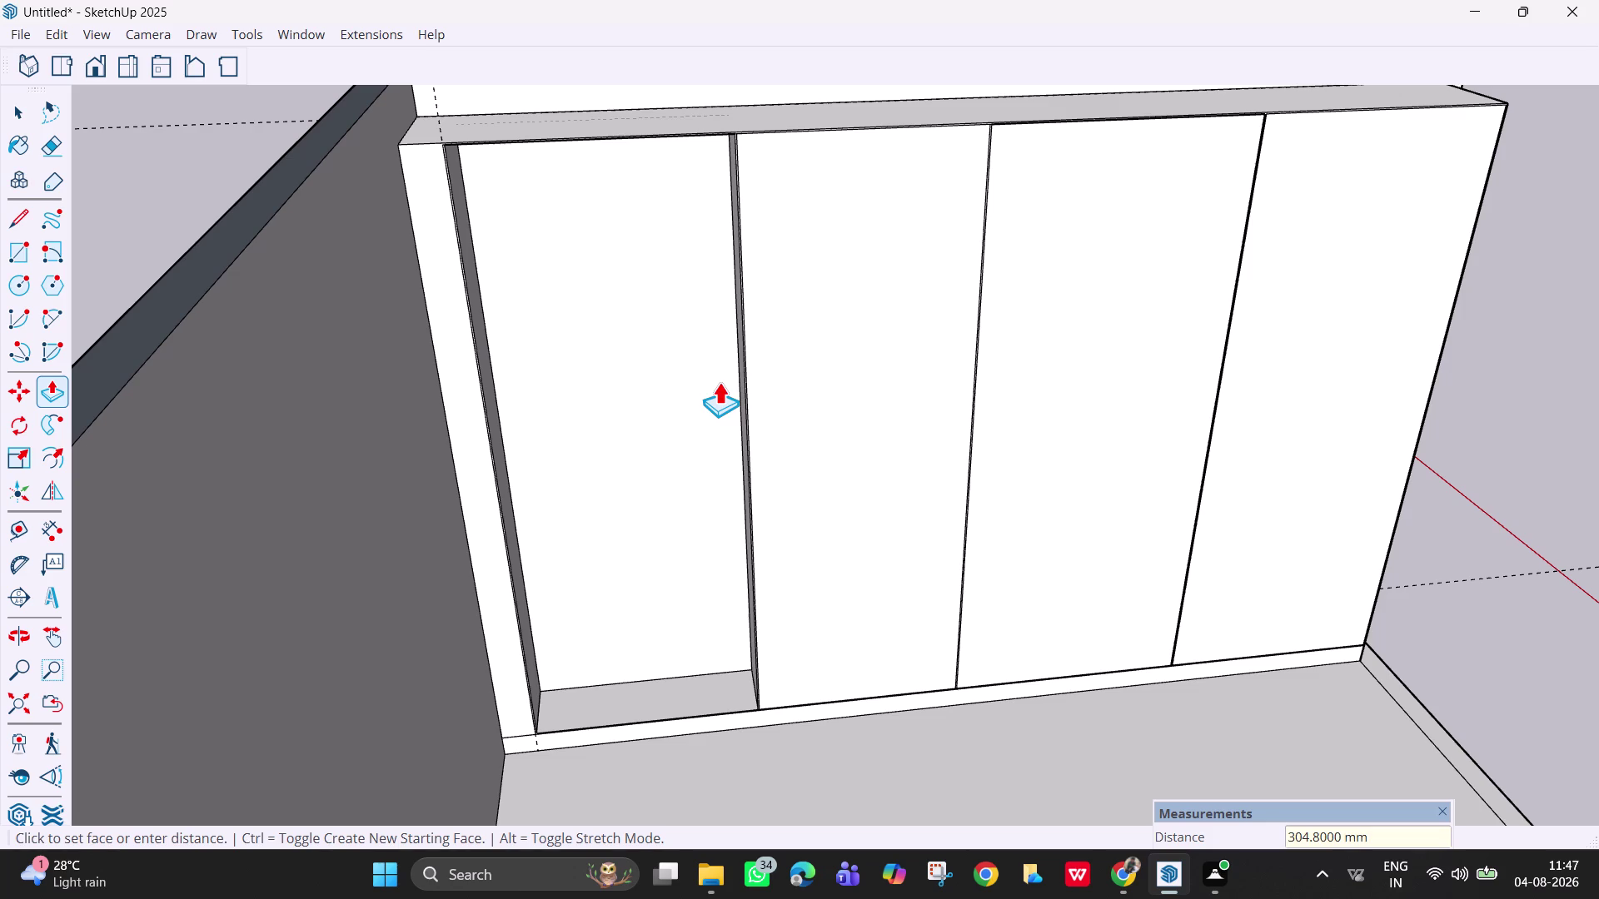
middle_drag(570, 464, 307, 543)
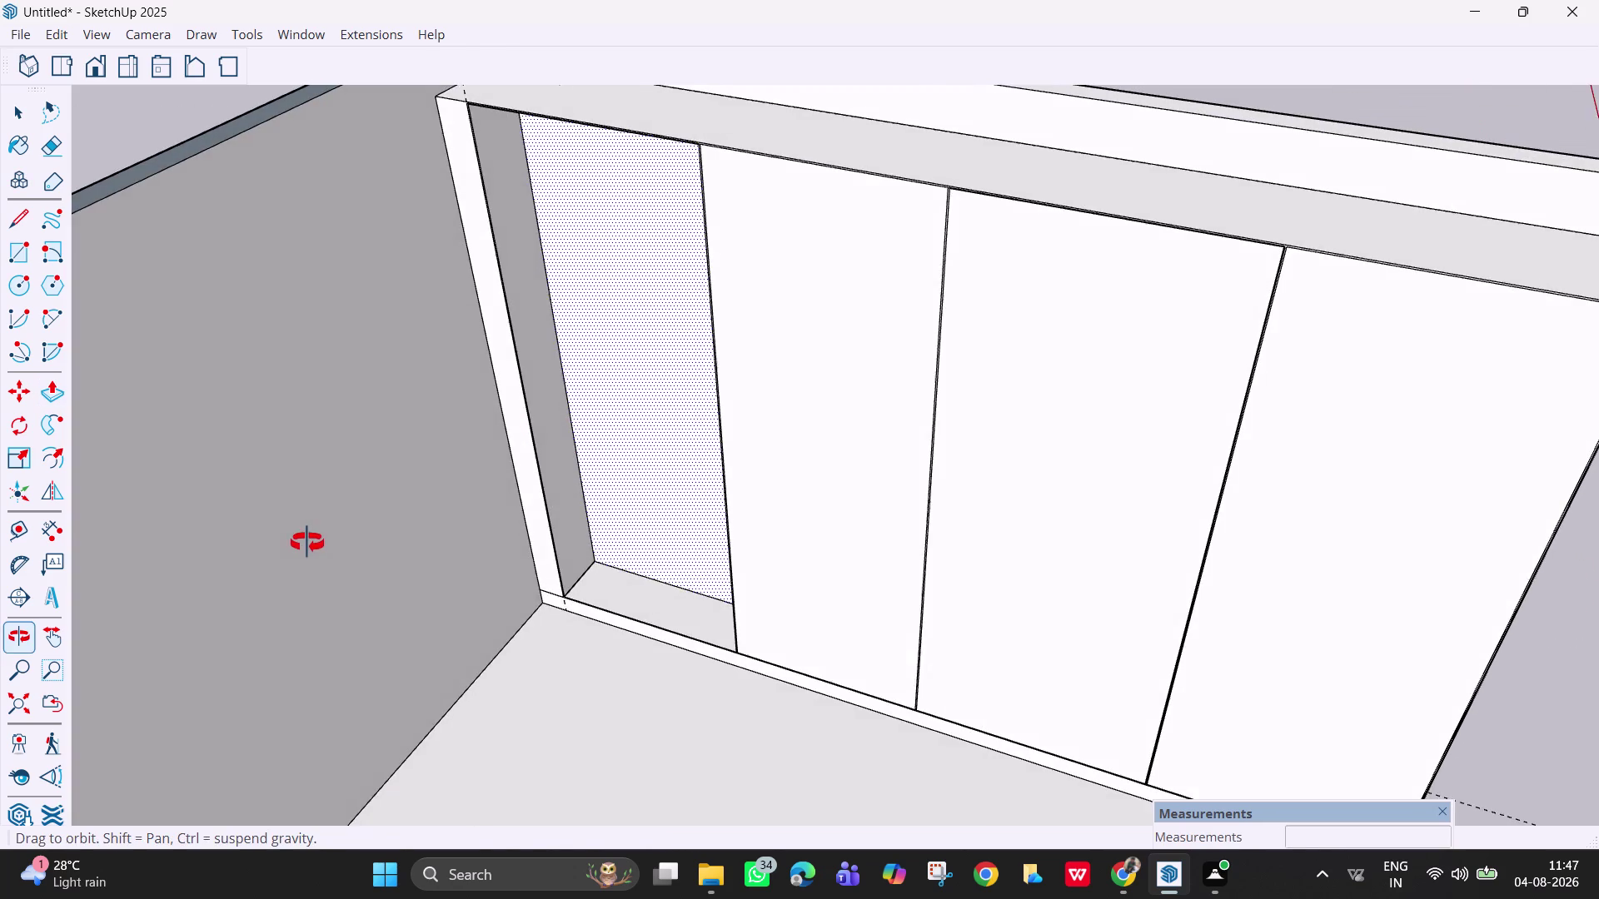
middle_drag(307, 543, 315, 547)
key(Escape)
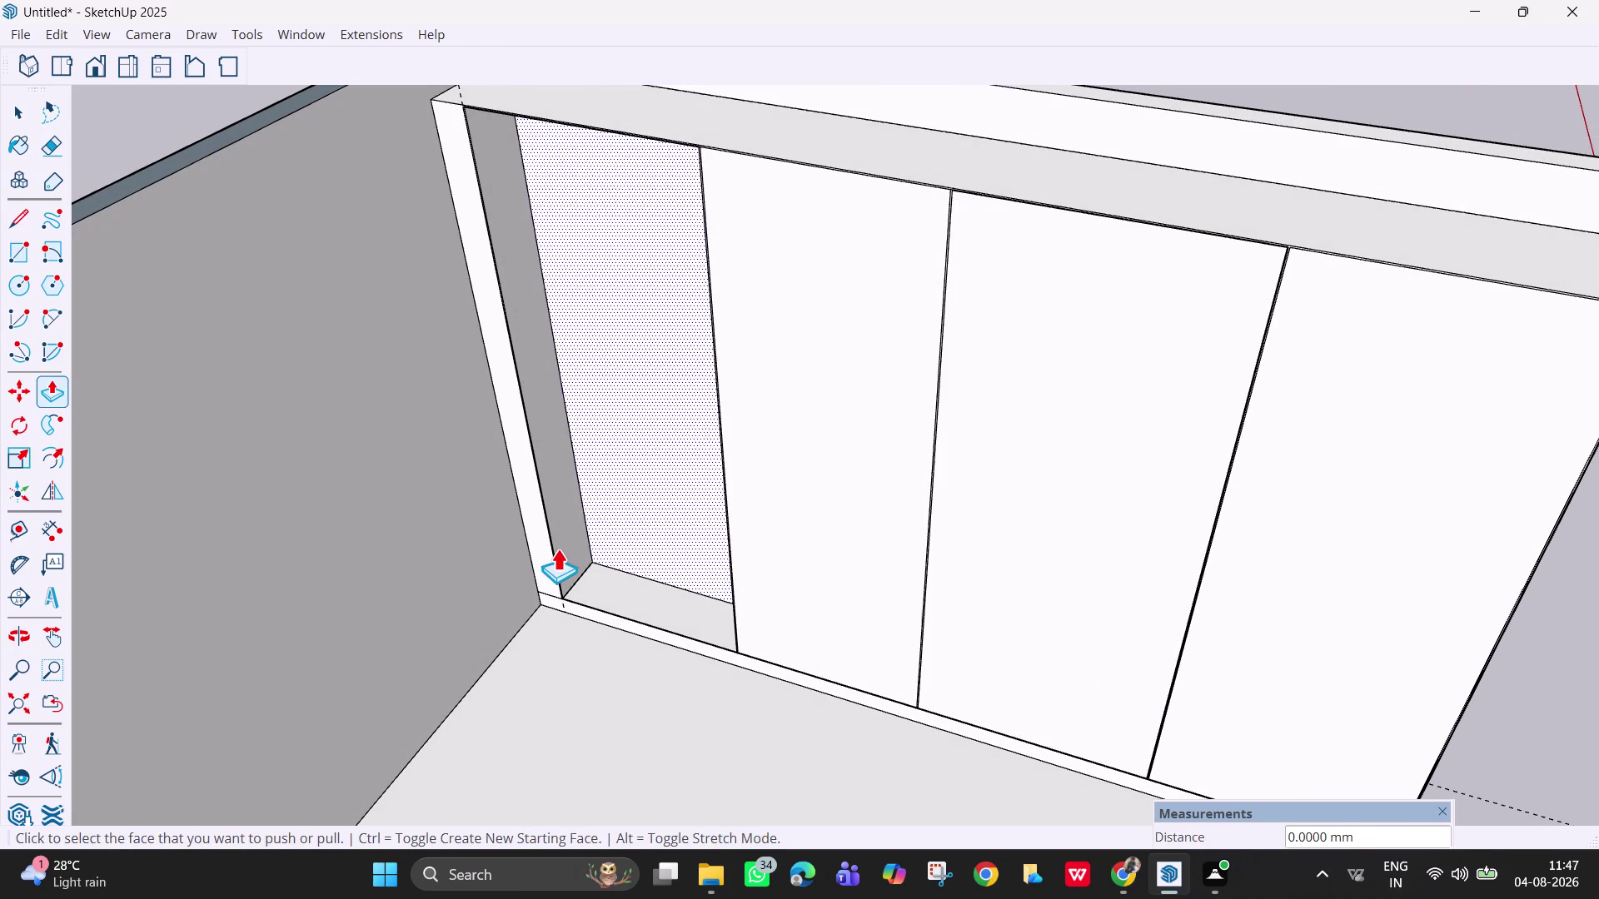
Pull the second, third and fourth shutters out 18 mm.
middle_drag(1301, 498, 1261, 575)
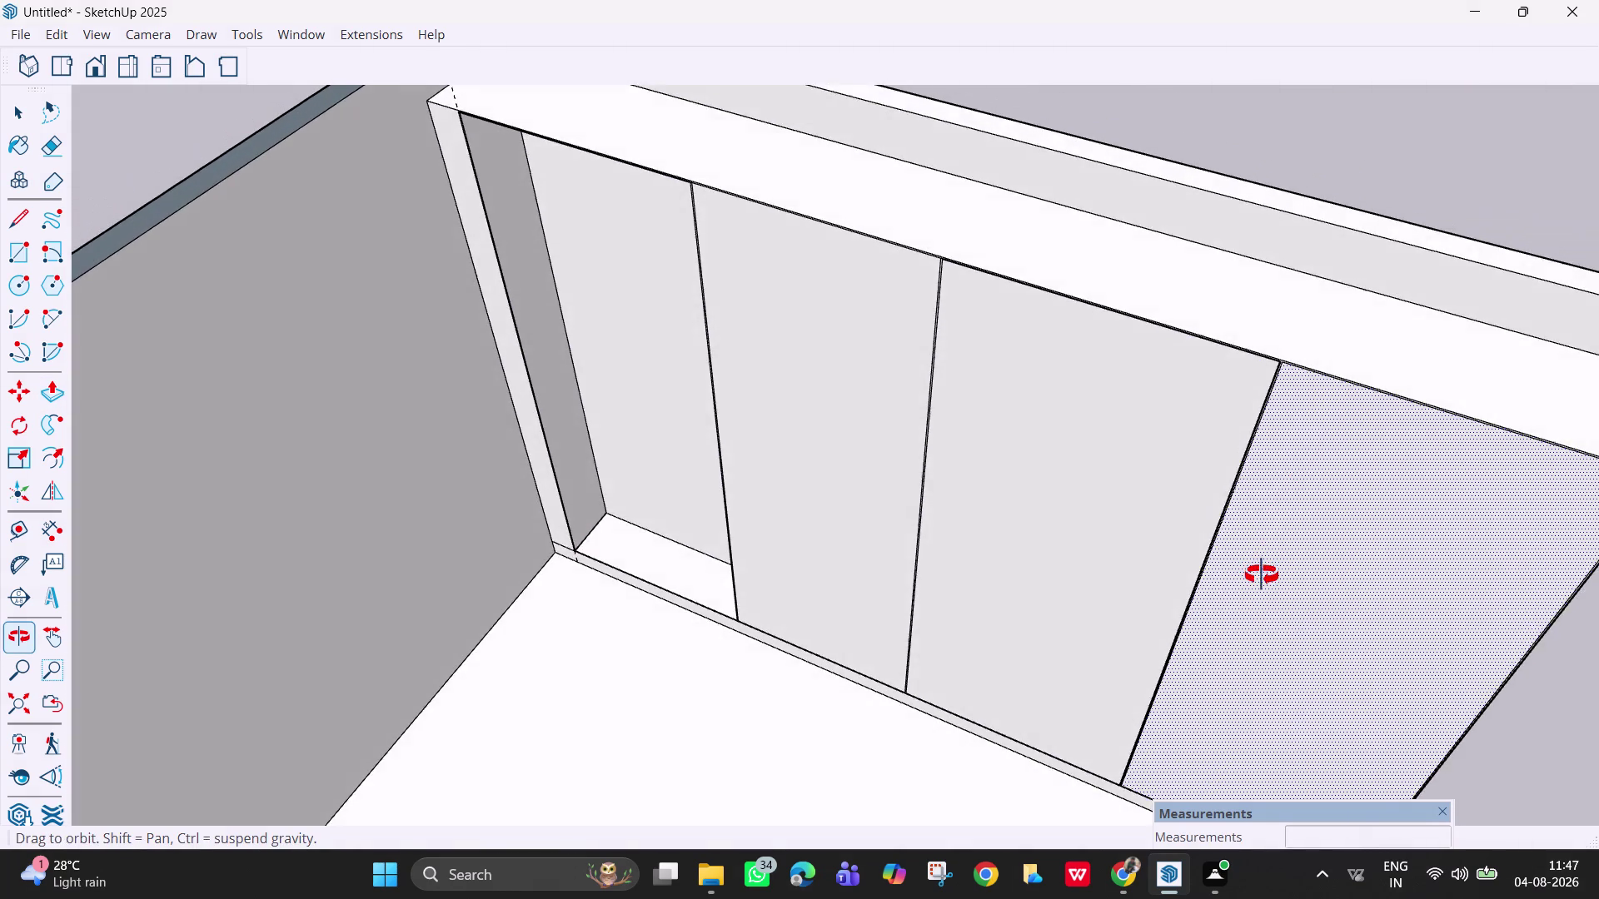
middle_drag(1261, 575, 1322, 446)
middle_drag(667, 630, 828, 516)
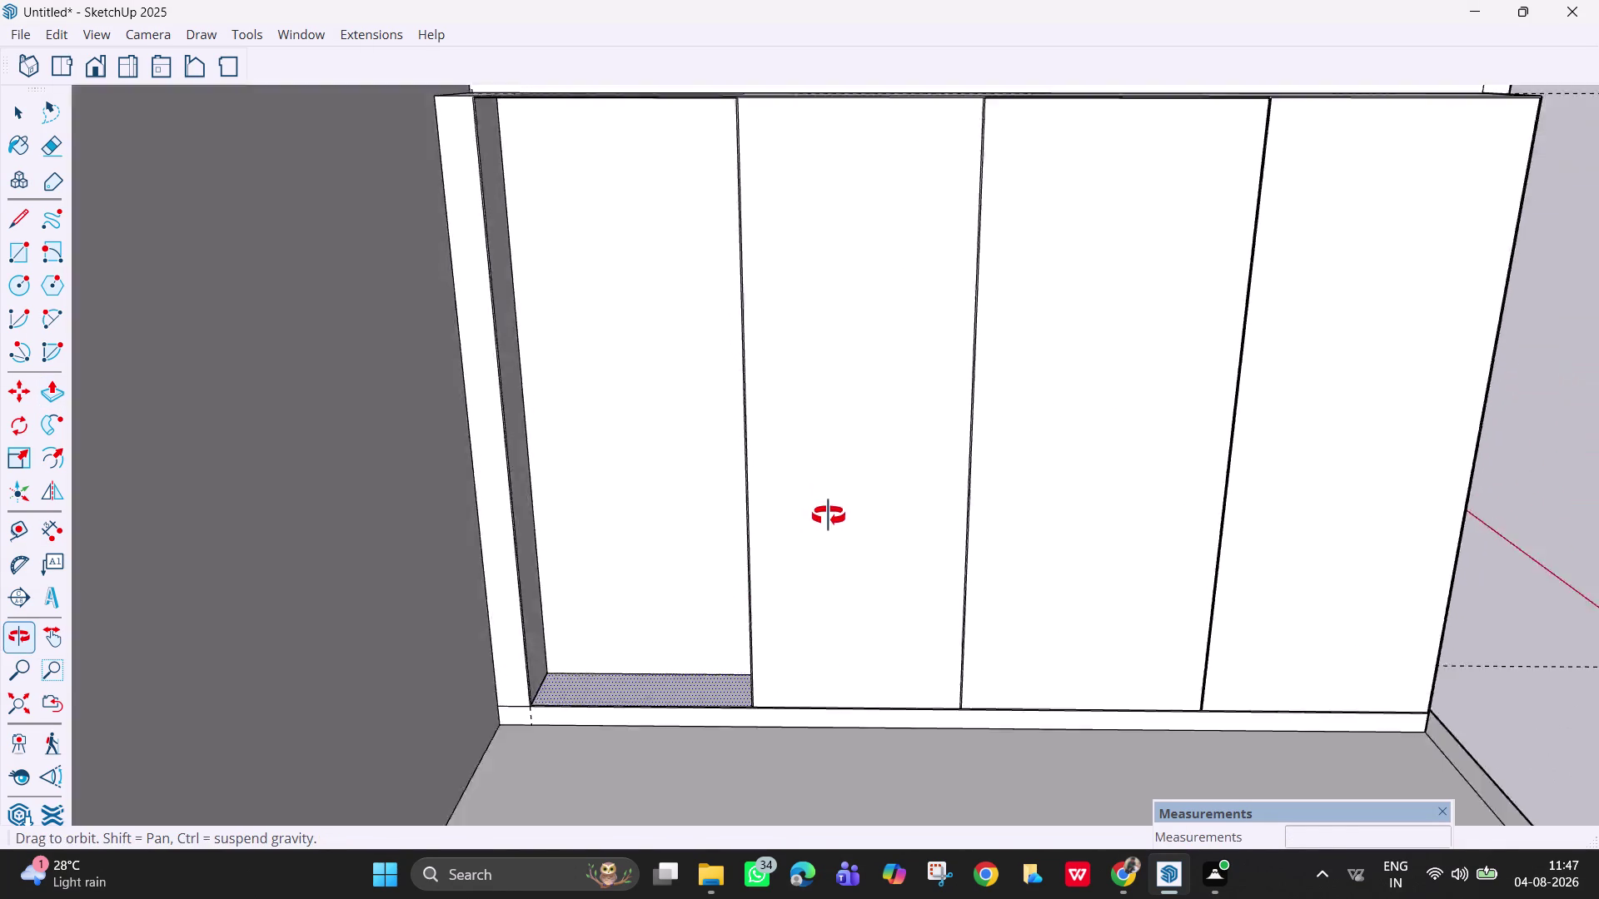
middle_drag(829, 516, 829, 515)
click(886, 475)
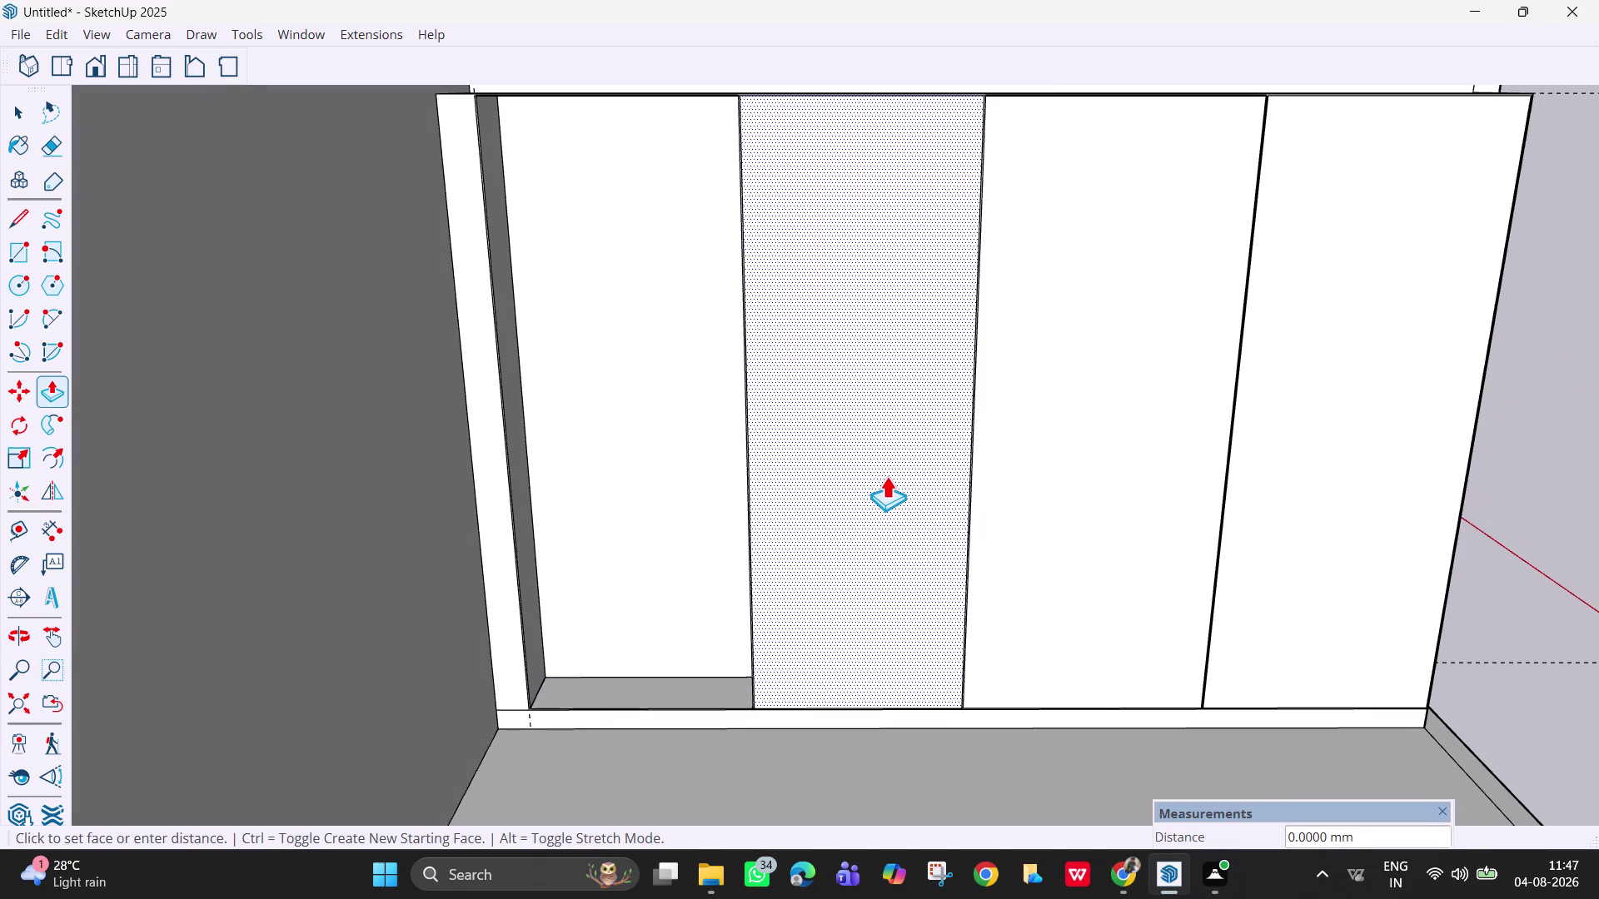
text(18)
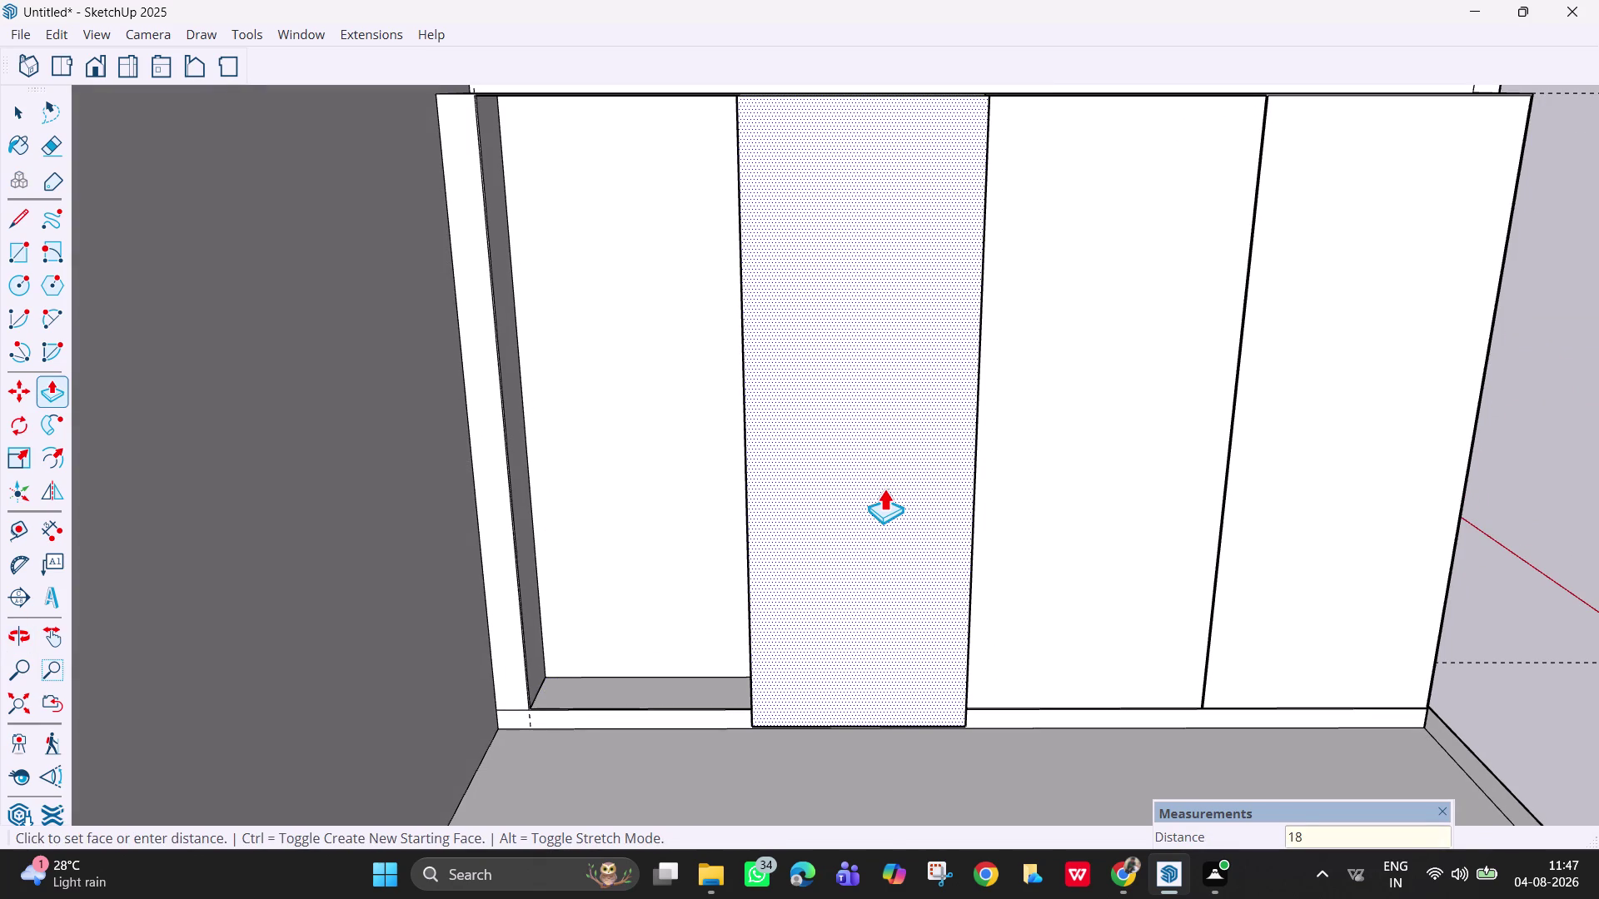
text(mm)
key(Return)
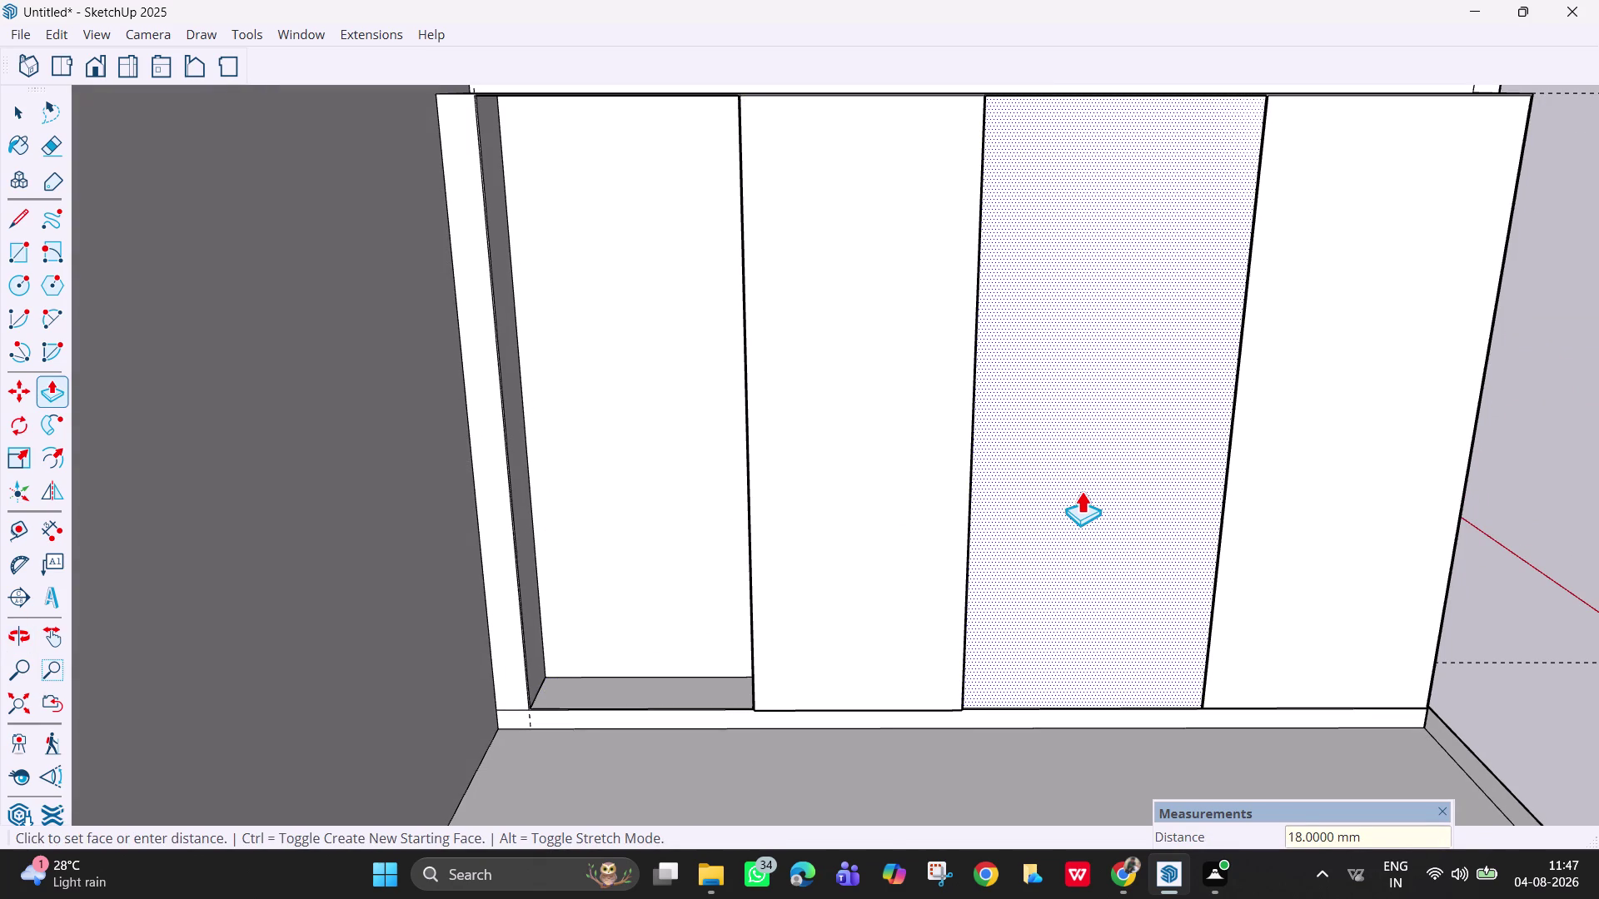
double_click(1081, 490)
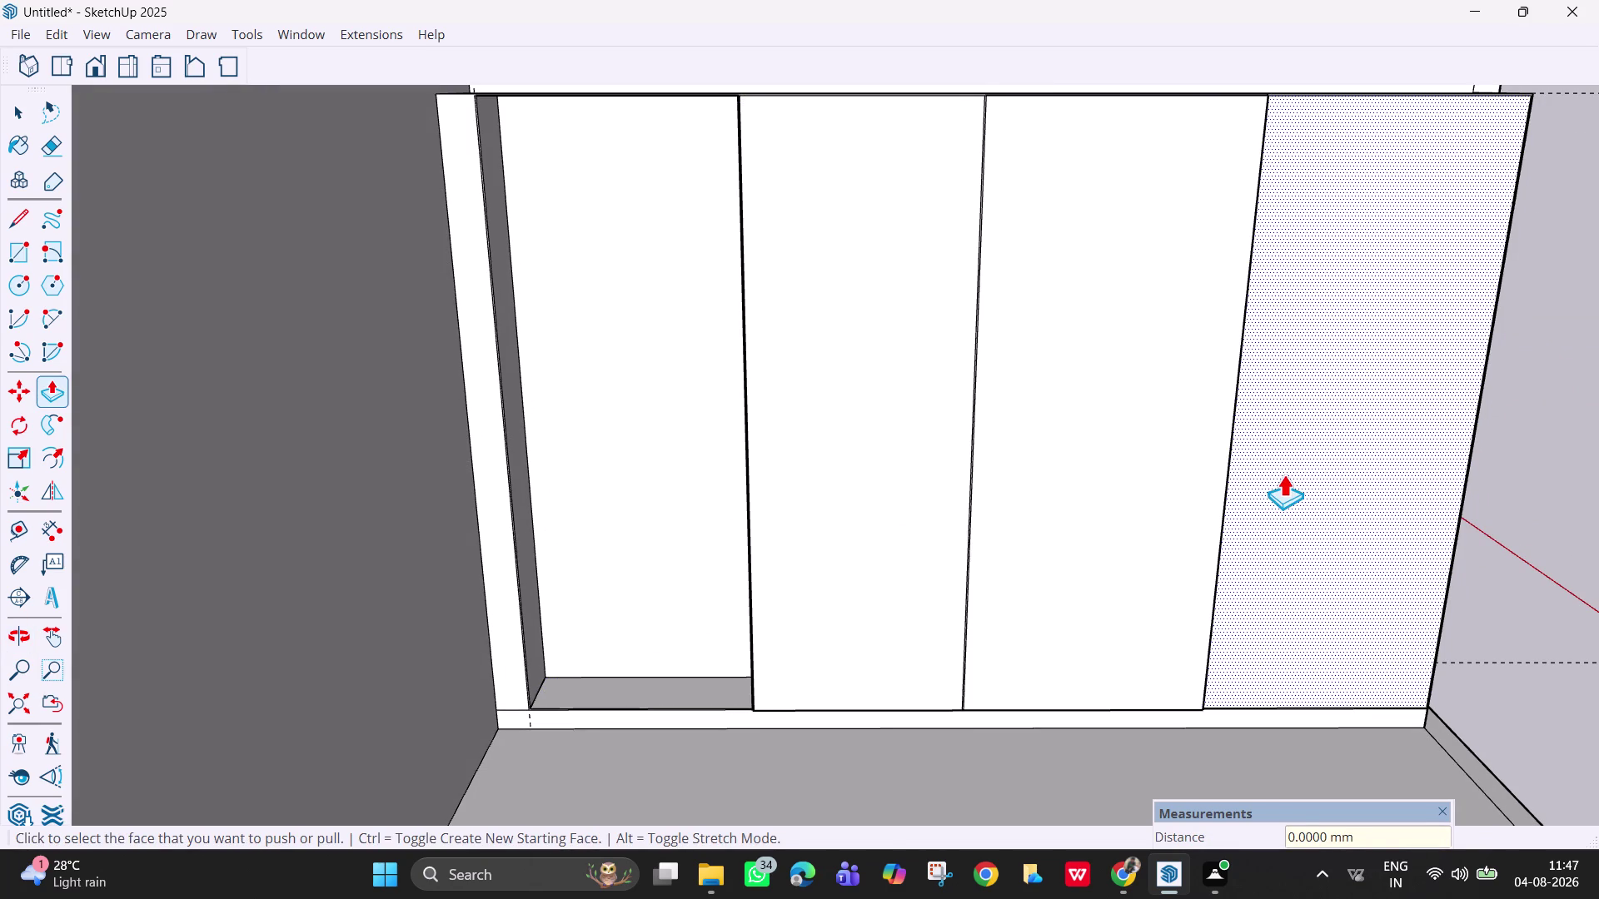
double_click(1283, 474)
middle_drag(1346, 444, 1354, 694)
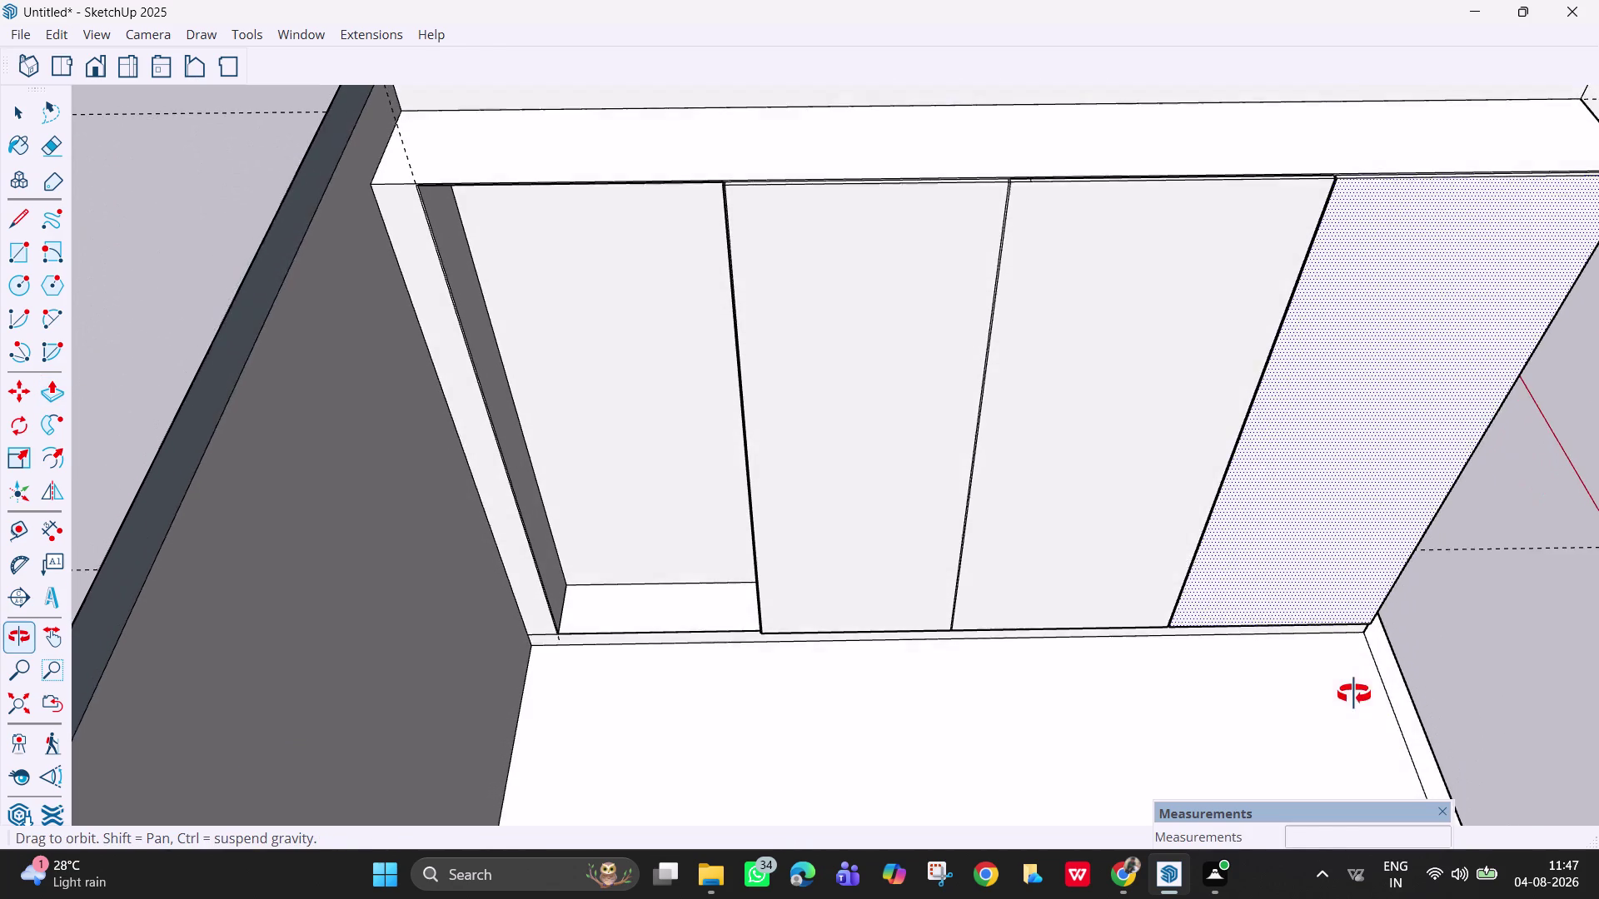
Erase the stray edges along the extruded shutters' tops.
middle_drag(1354, 695, 1342, 687)
middle_drag(1022, 381, 1062, 448)
scroll(up, 3)
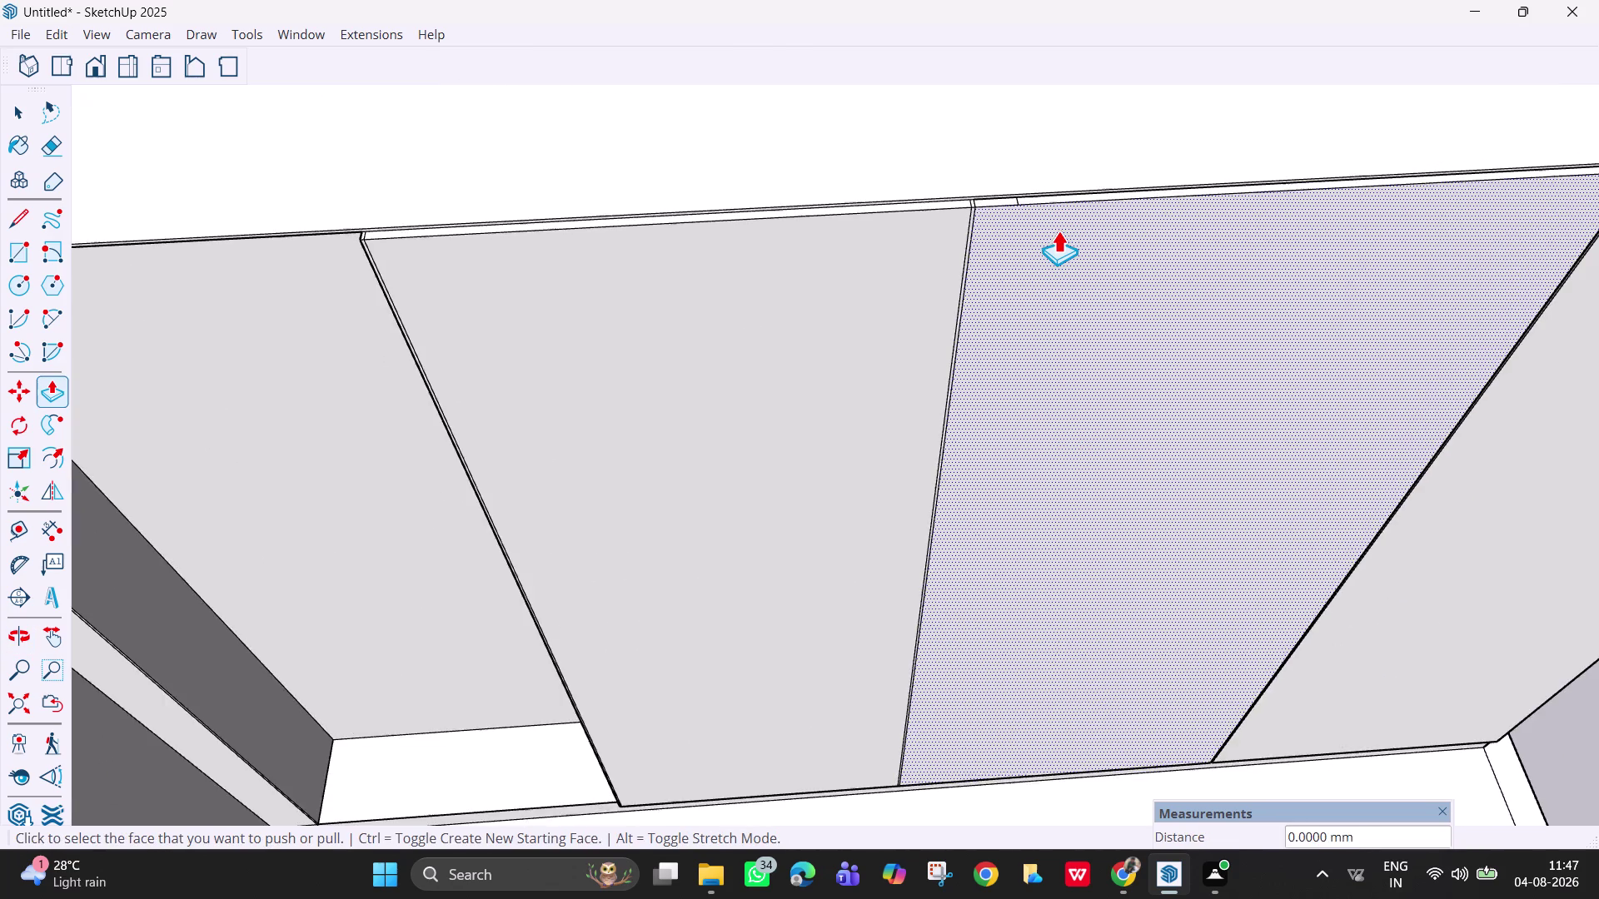
scroll(up, 3)
key(e)
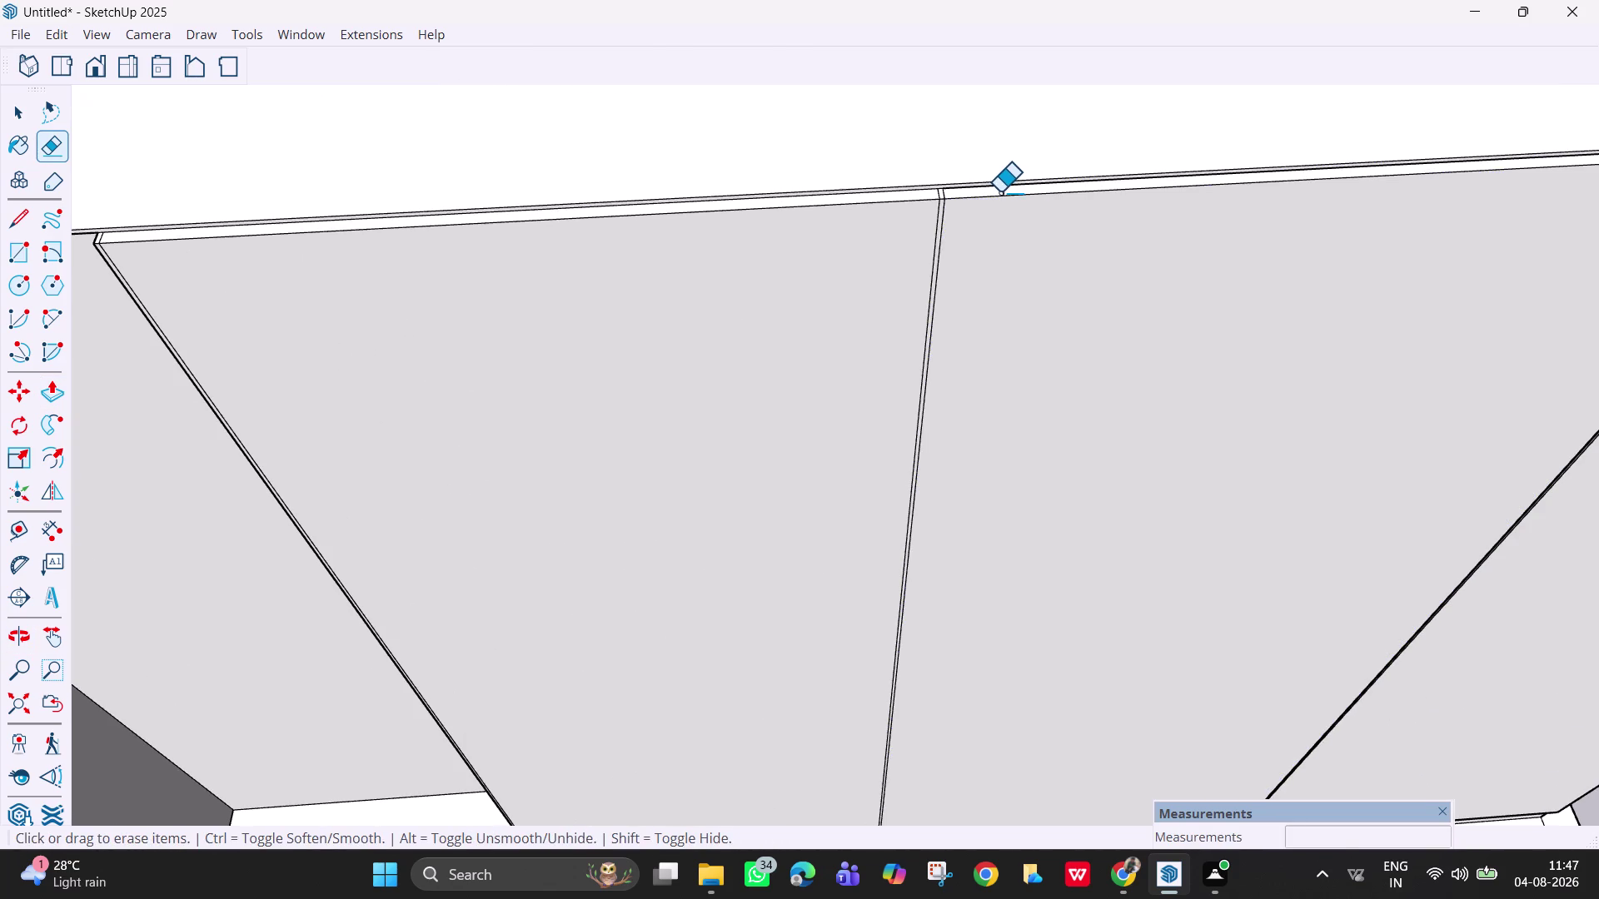
scroll(up, 3)
drag(1005, 191, 997, 191)
scroll(down, 3)
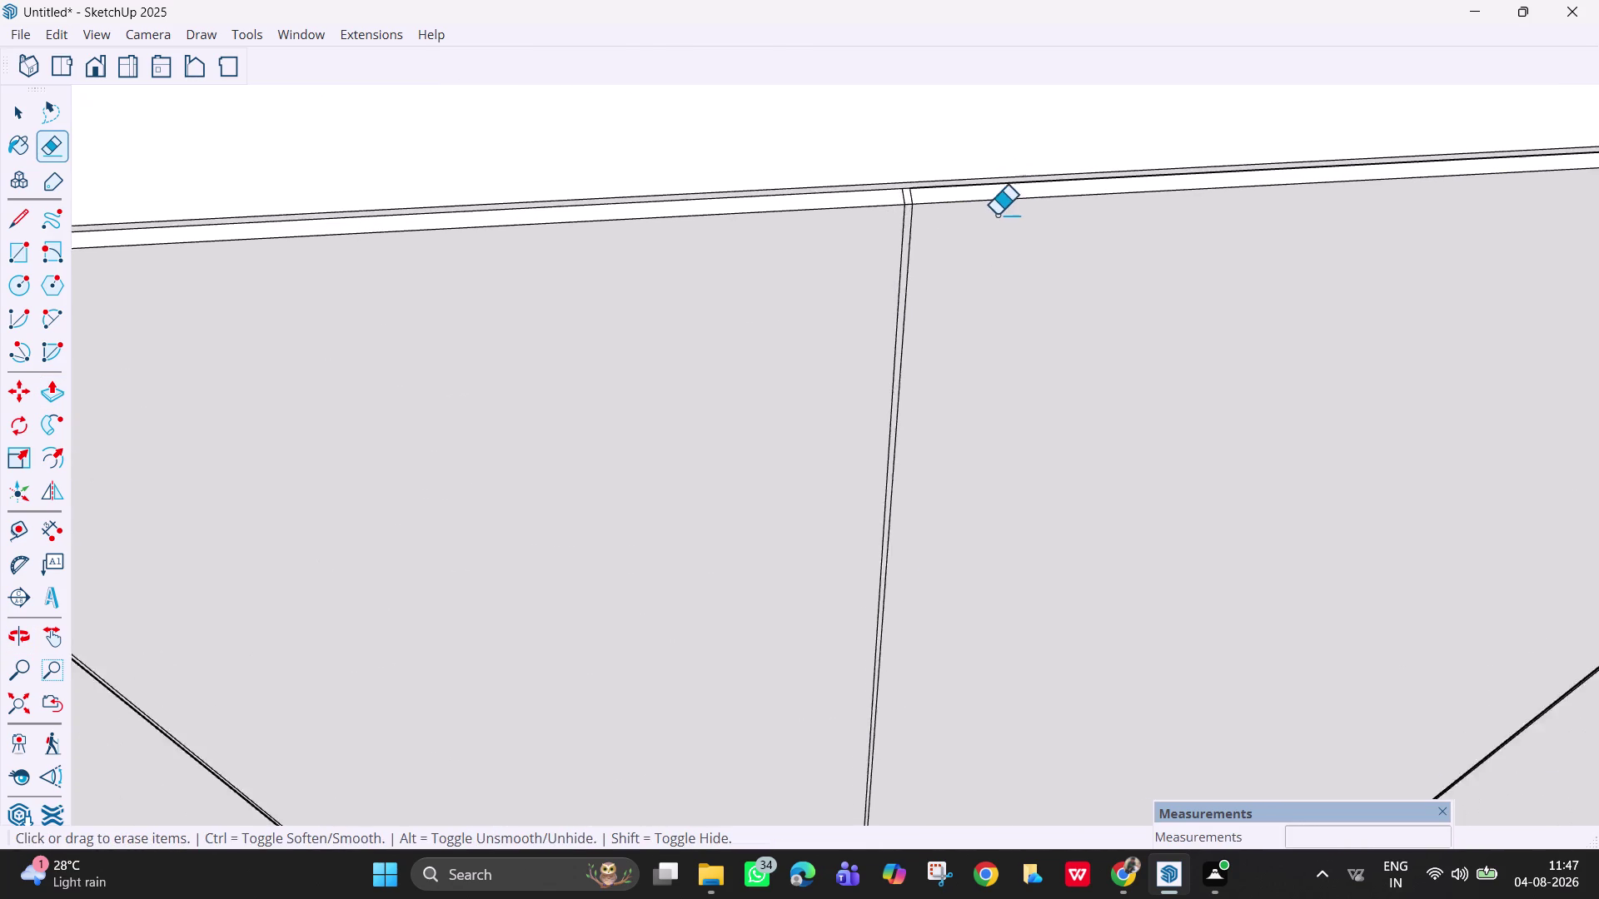
scroll(down, 3)
scroll(down, 3)
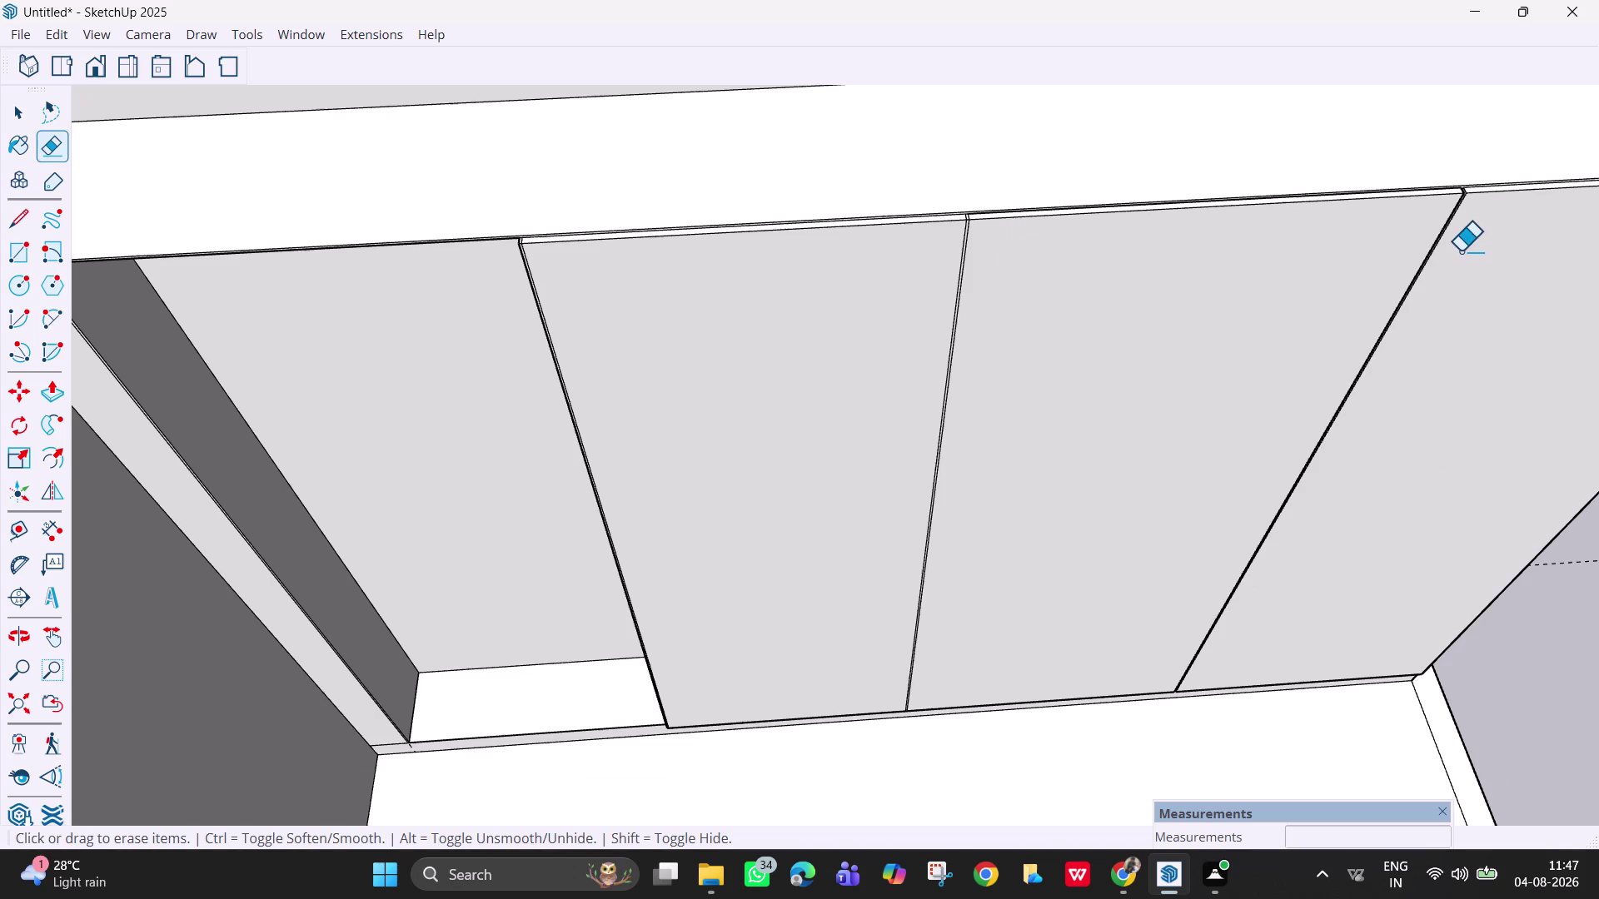
Pan and orbit back to a front view of the wardrobe.
key(h)
drag(1439, 251, 1574, 215)
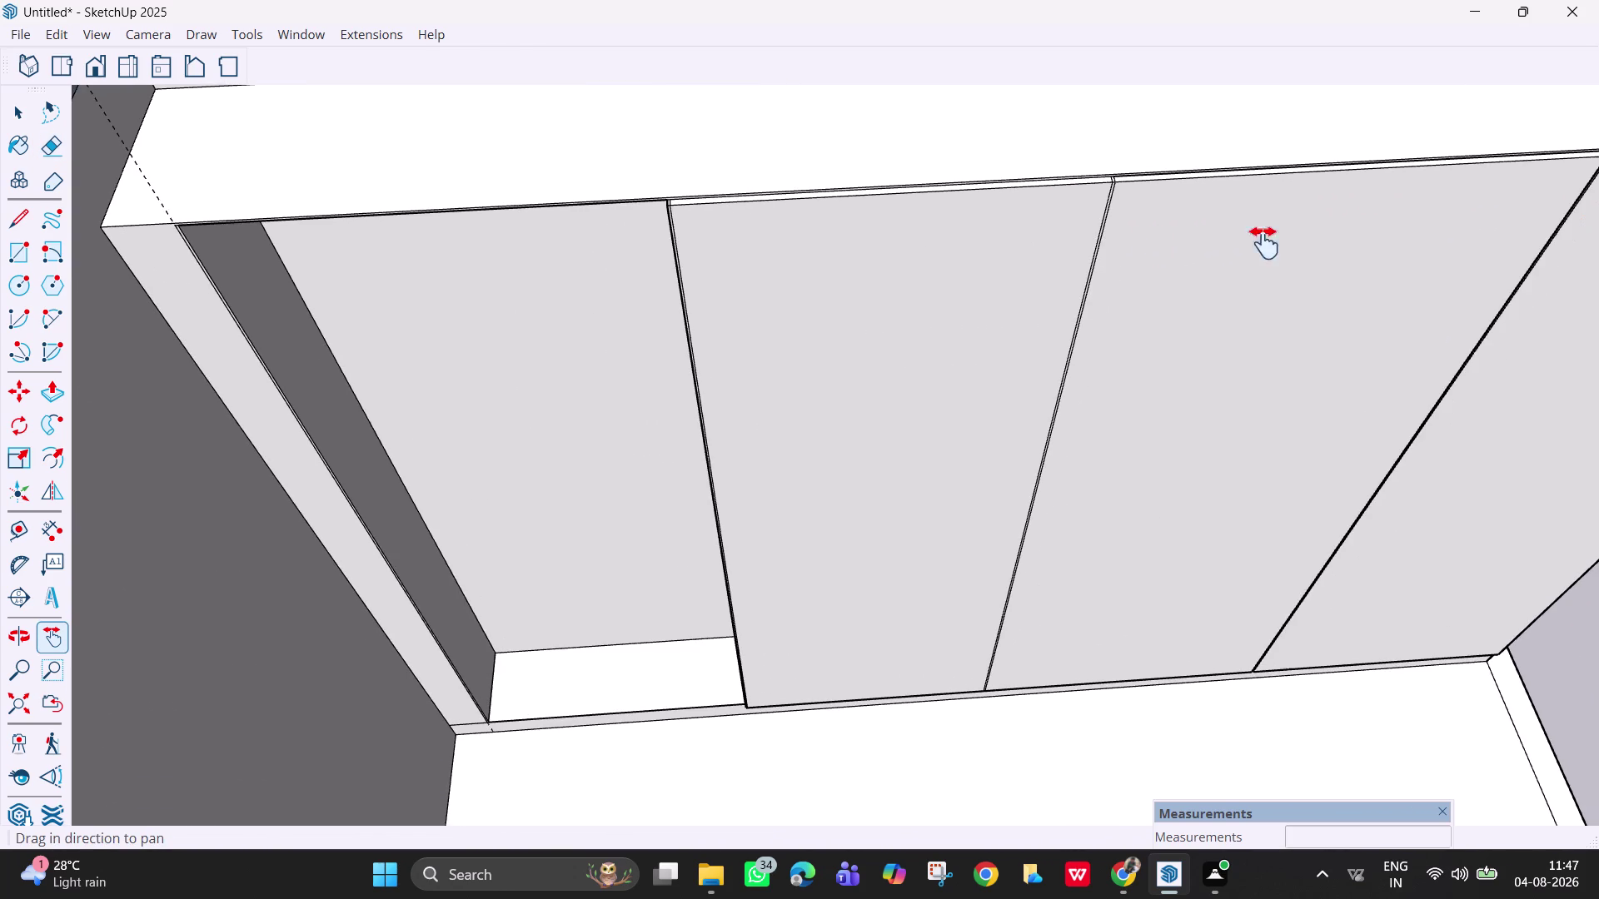
drag(1084, 308, 1070, 162)
middle_drag(998, 319, 1012, 135)
key(h)
drag(871, 359, 807, 677)
scroll(up, 3)
middle_drag(778, 557, 778, 532)
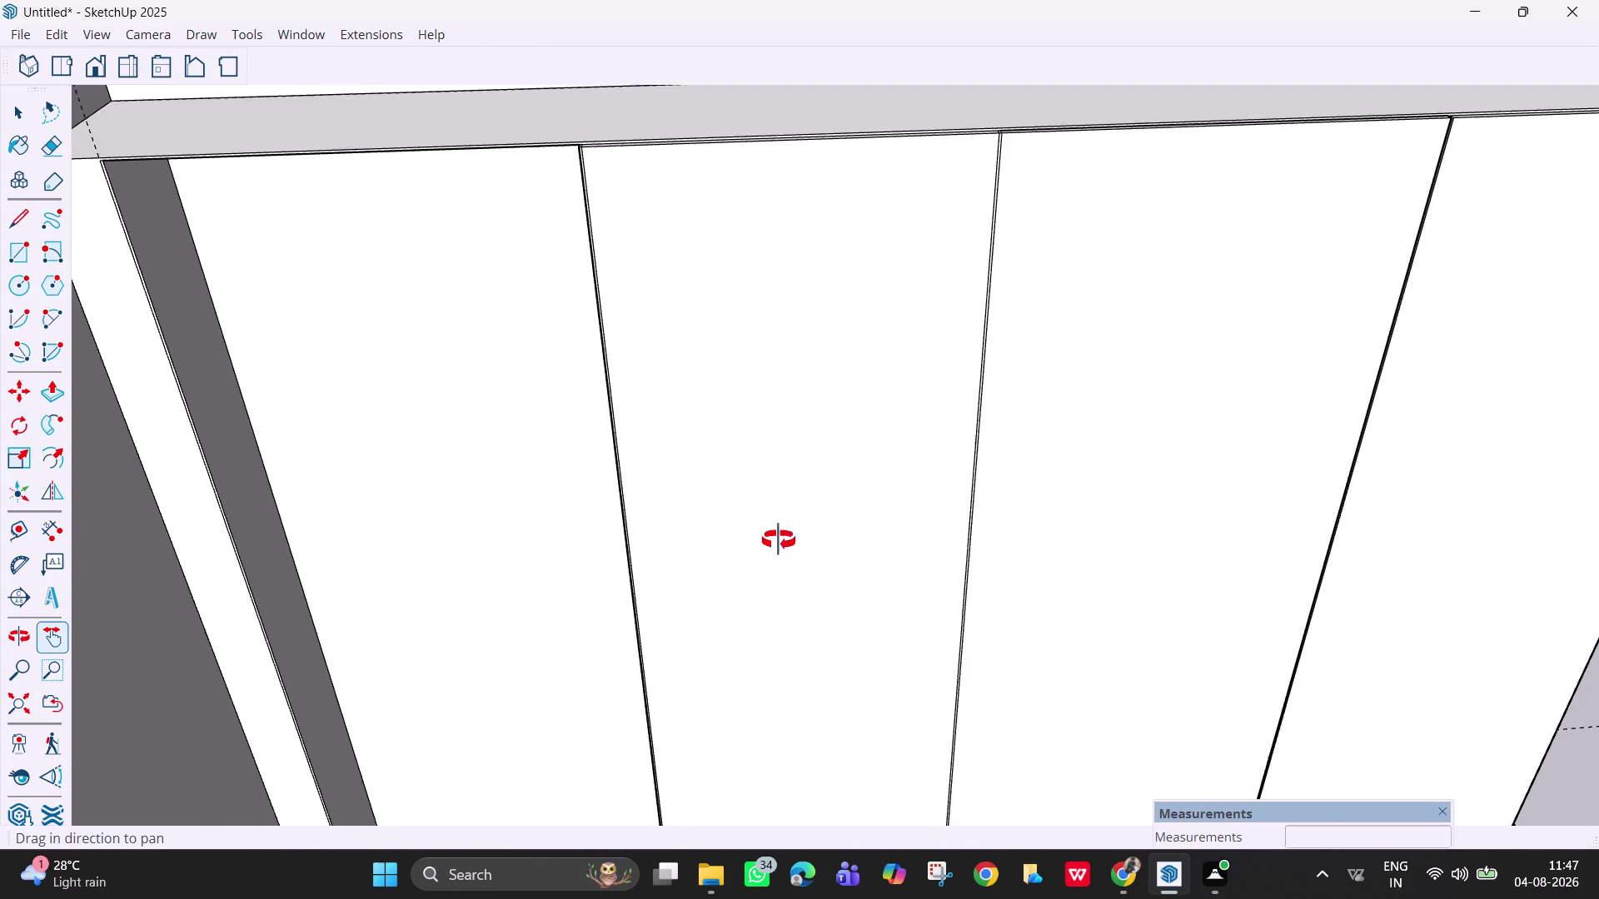
middle_drag(778, 532, 785, 416)
scroll(down, 3)
middle_drag(684, 469, 615, 478)
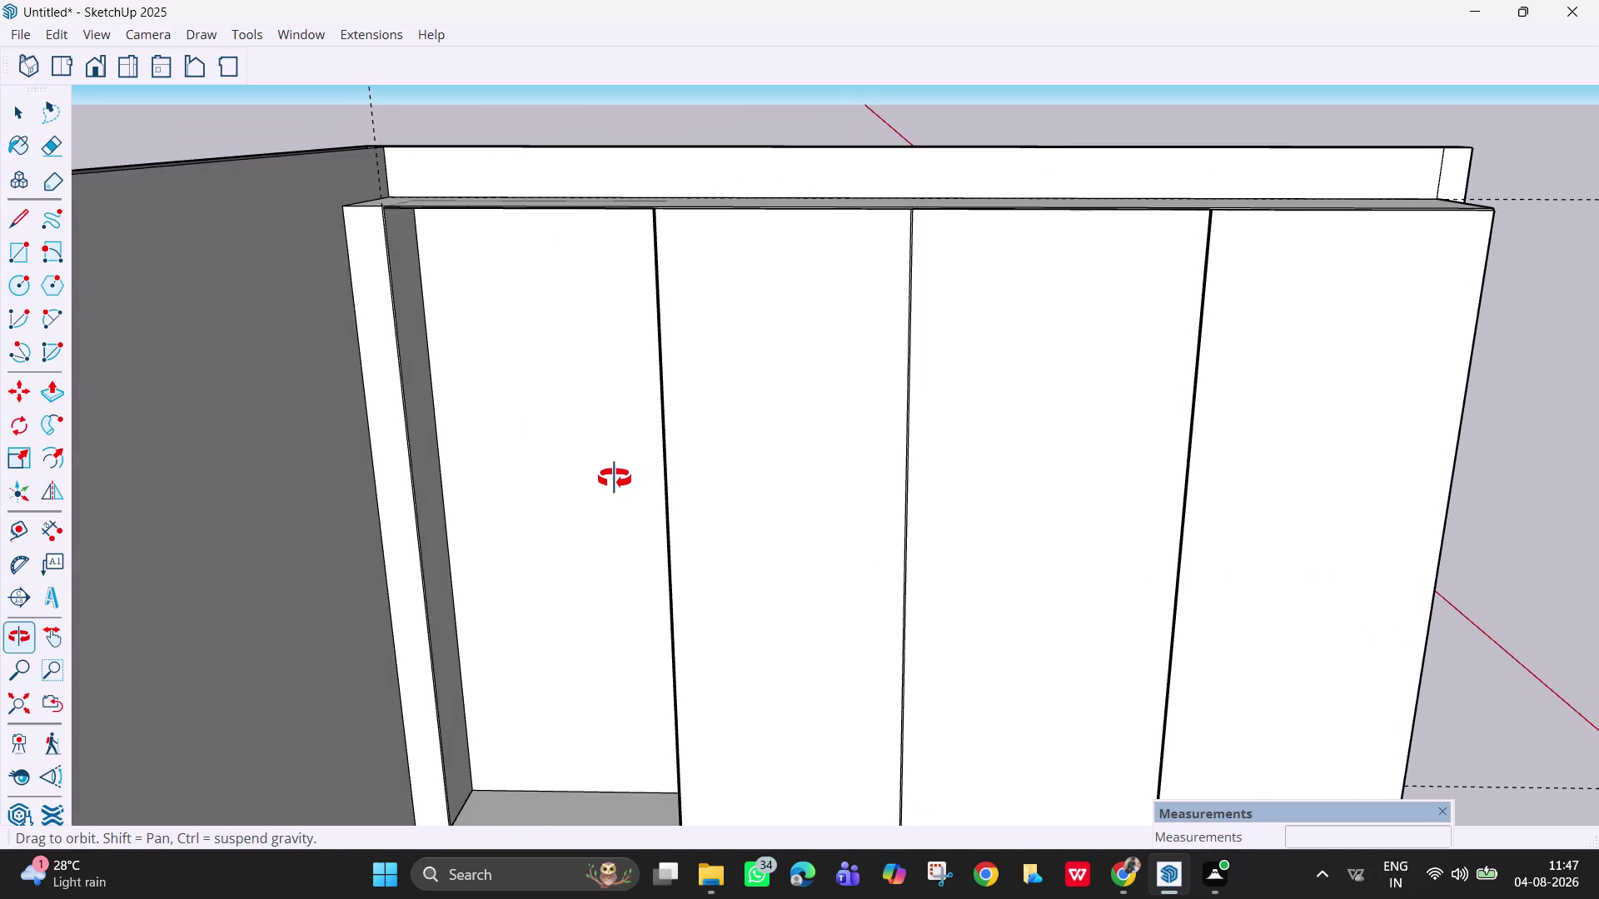
middle_drag(614, 478, 623, 487)
key(space)
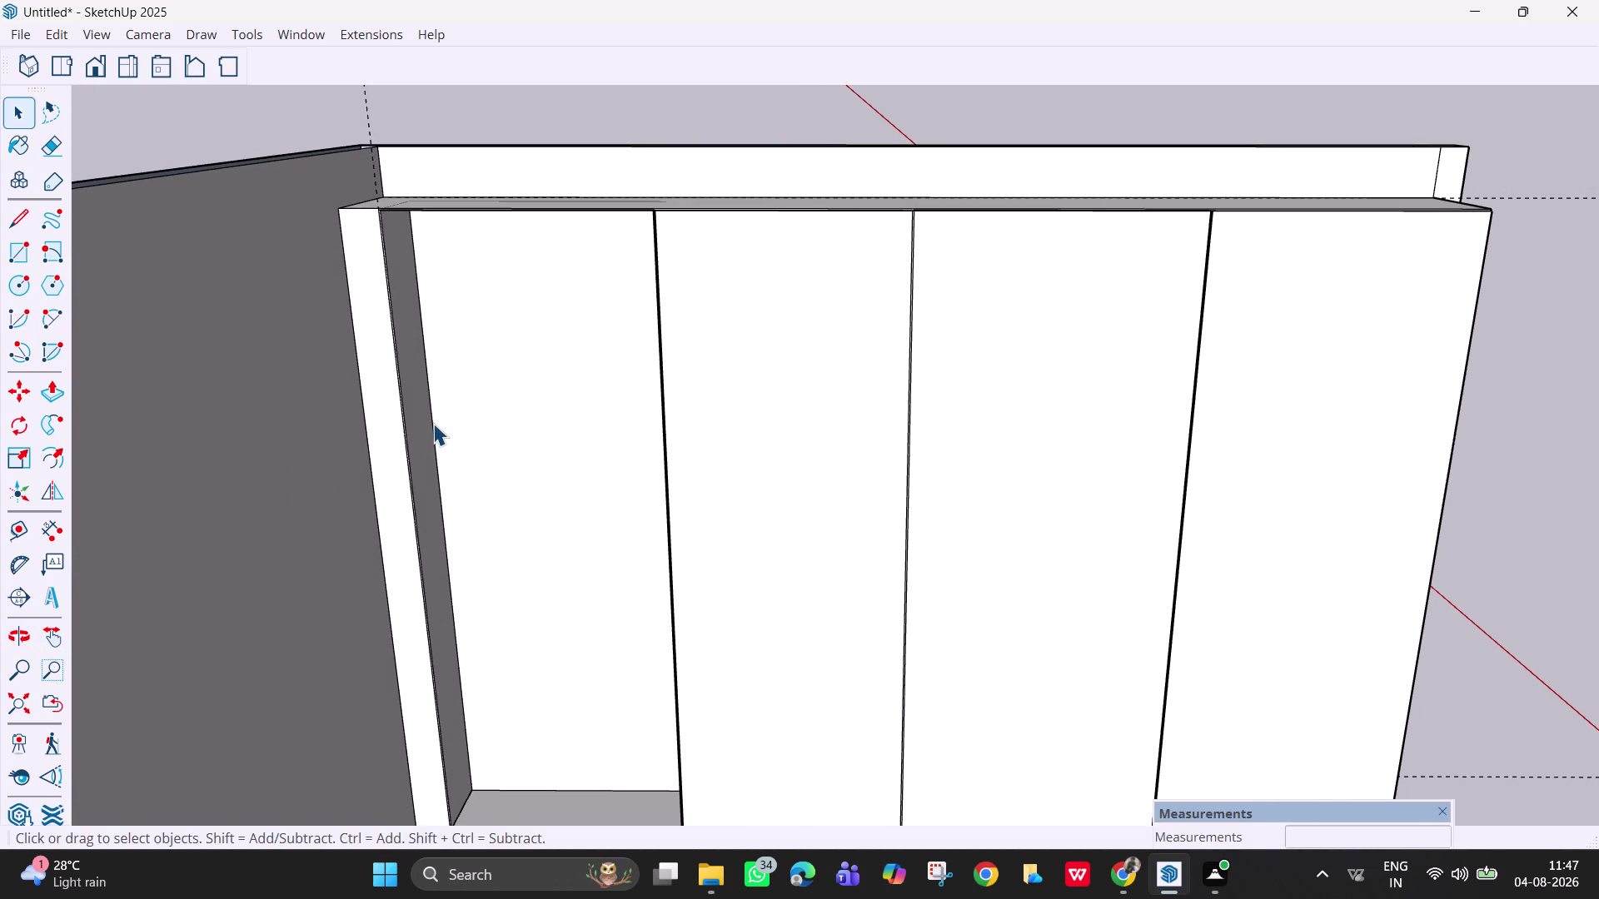
Divide the recessed bay's left inner edge into 3 equal segments.
click(433, 423)
right_click(433, 423)
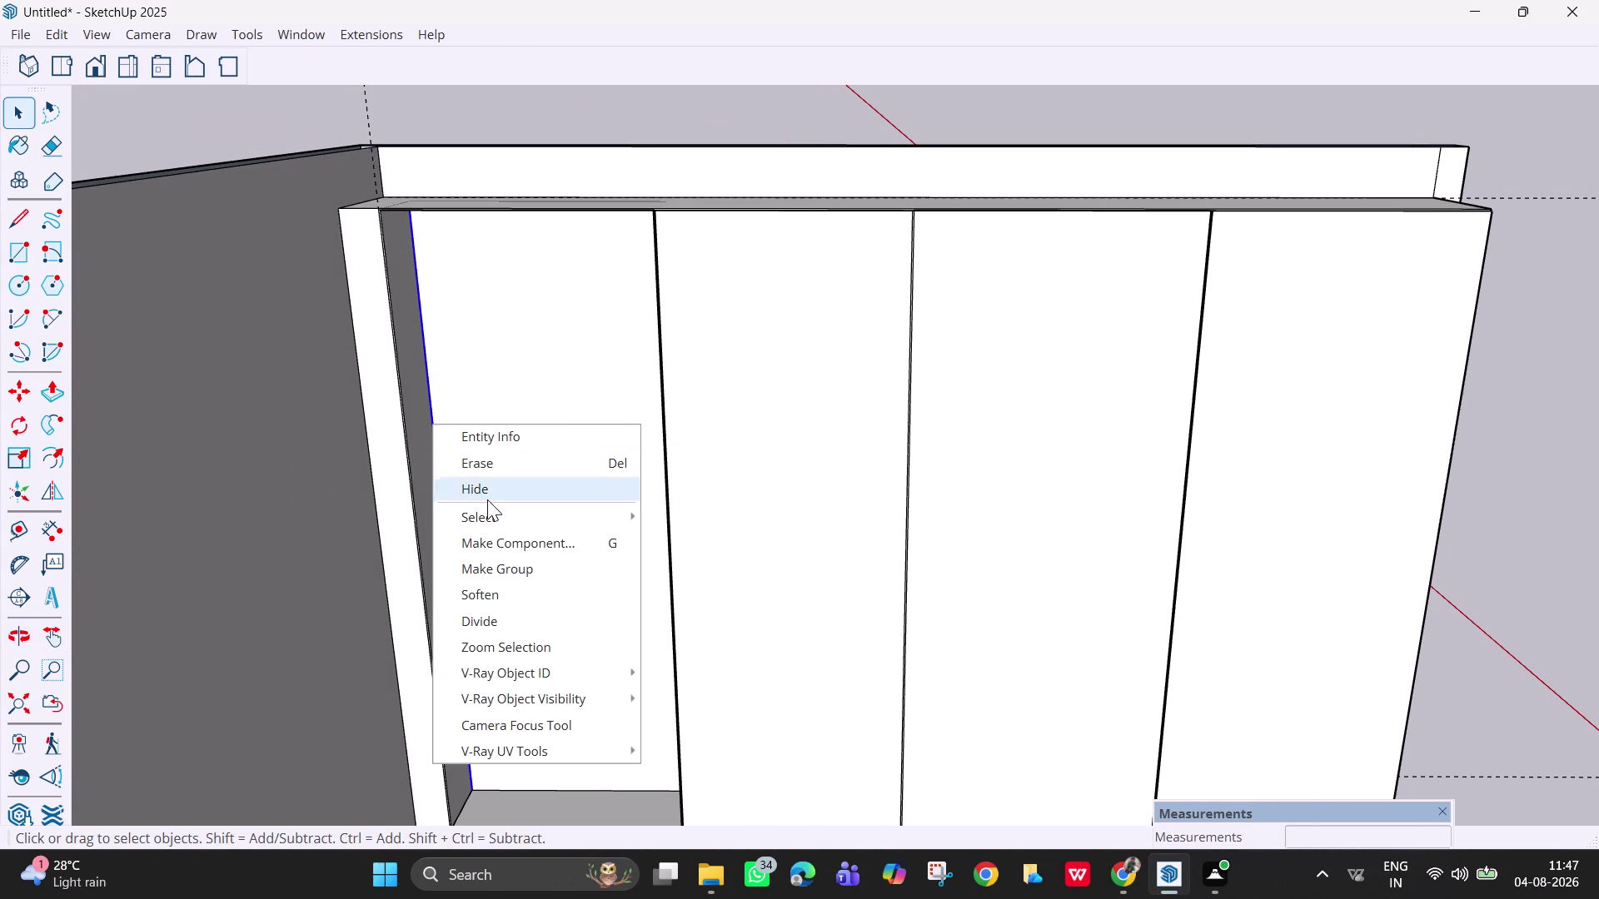
click(522, 614)
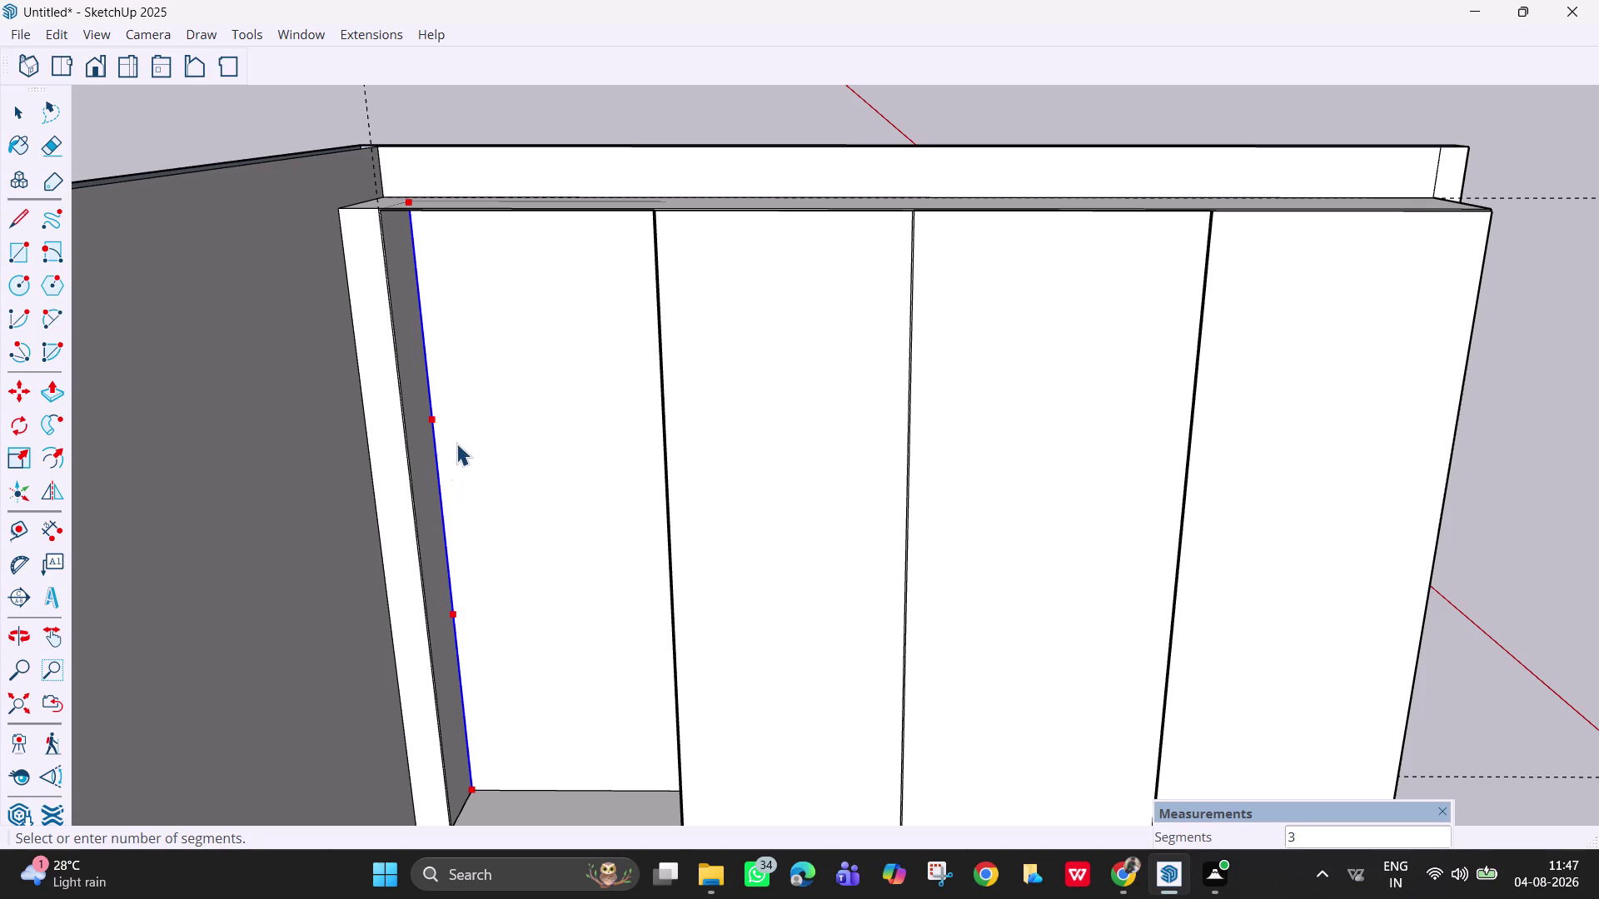
click(462, 360)
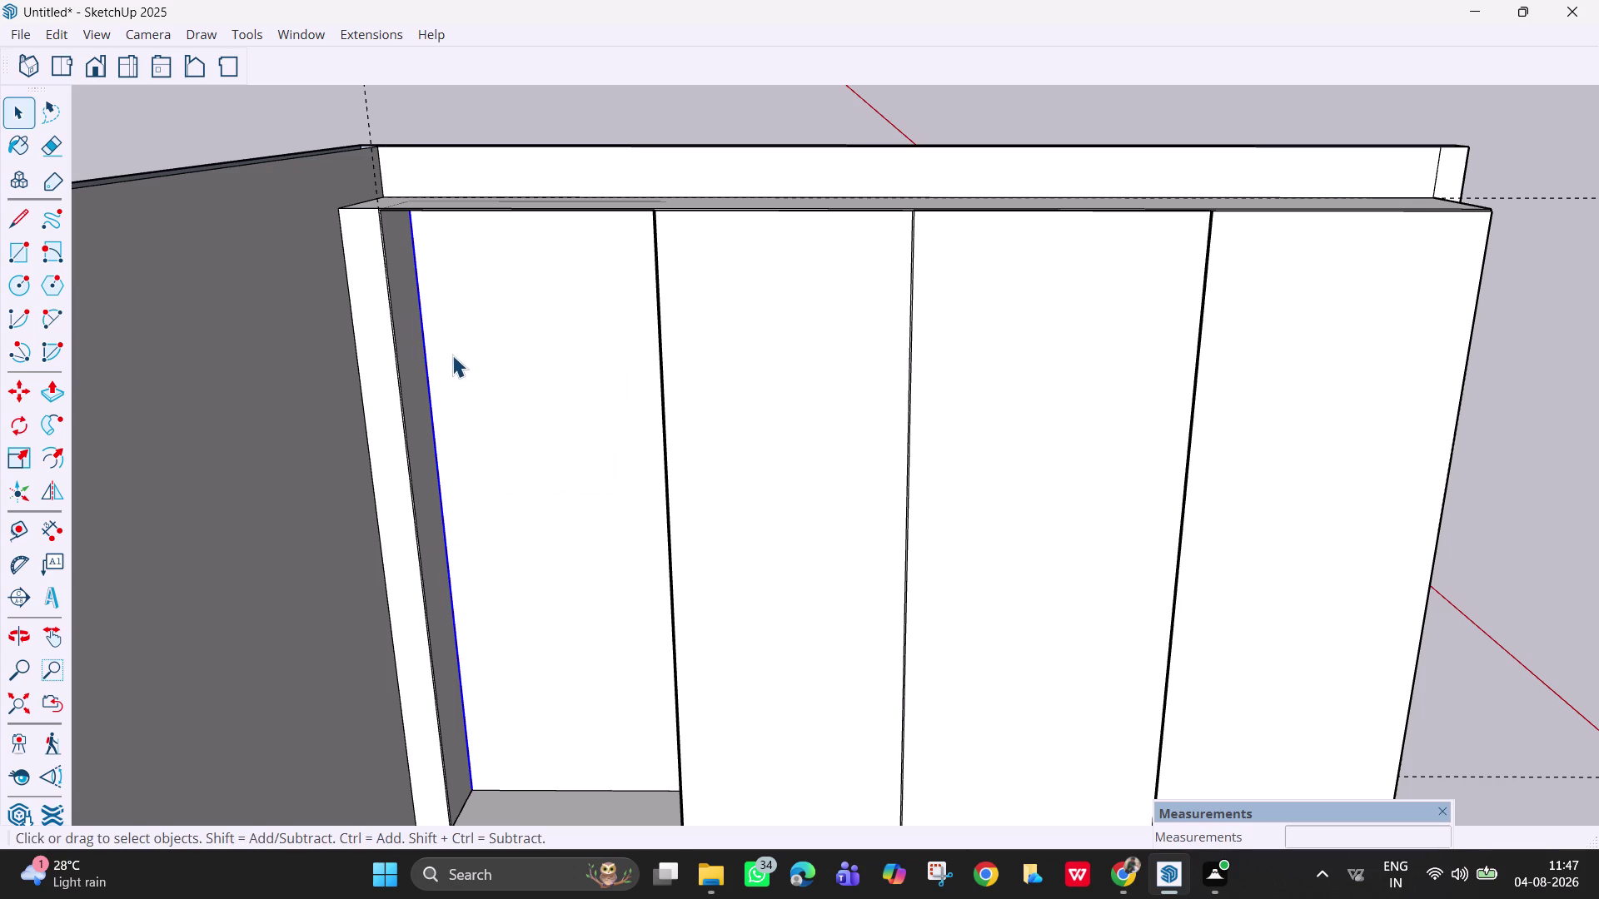
key(space)
key(Escape)
Pull two horizontal guides from the compartment top to the upper and lower division points.
key(t)
middle_drag(513, 207, 560, 165)
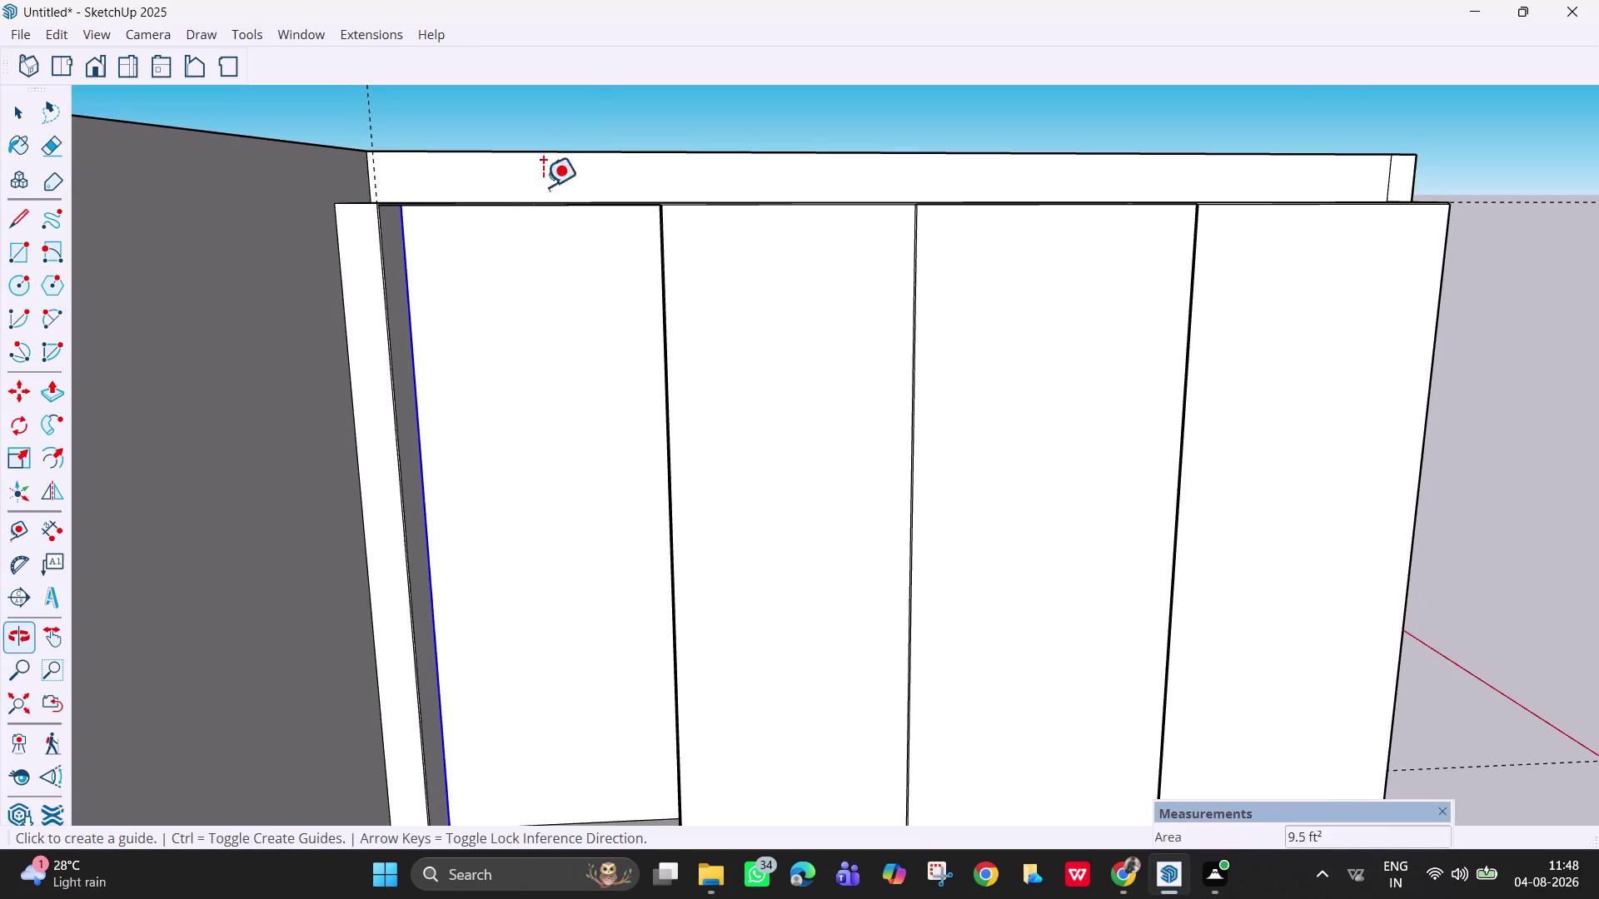
scroll(up, 3)
middle_drag(498, 217, 513, 176)
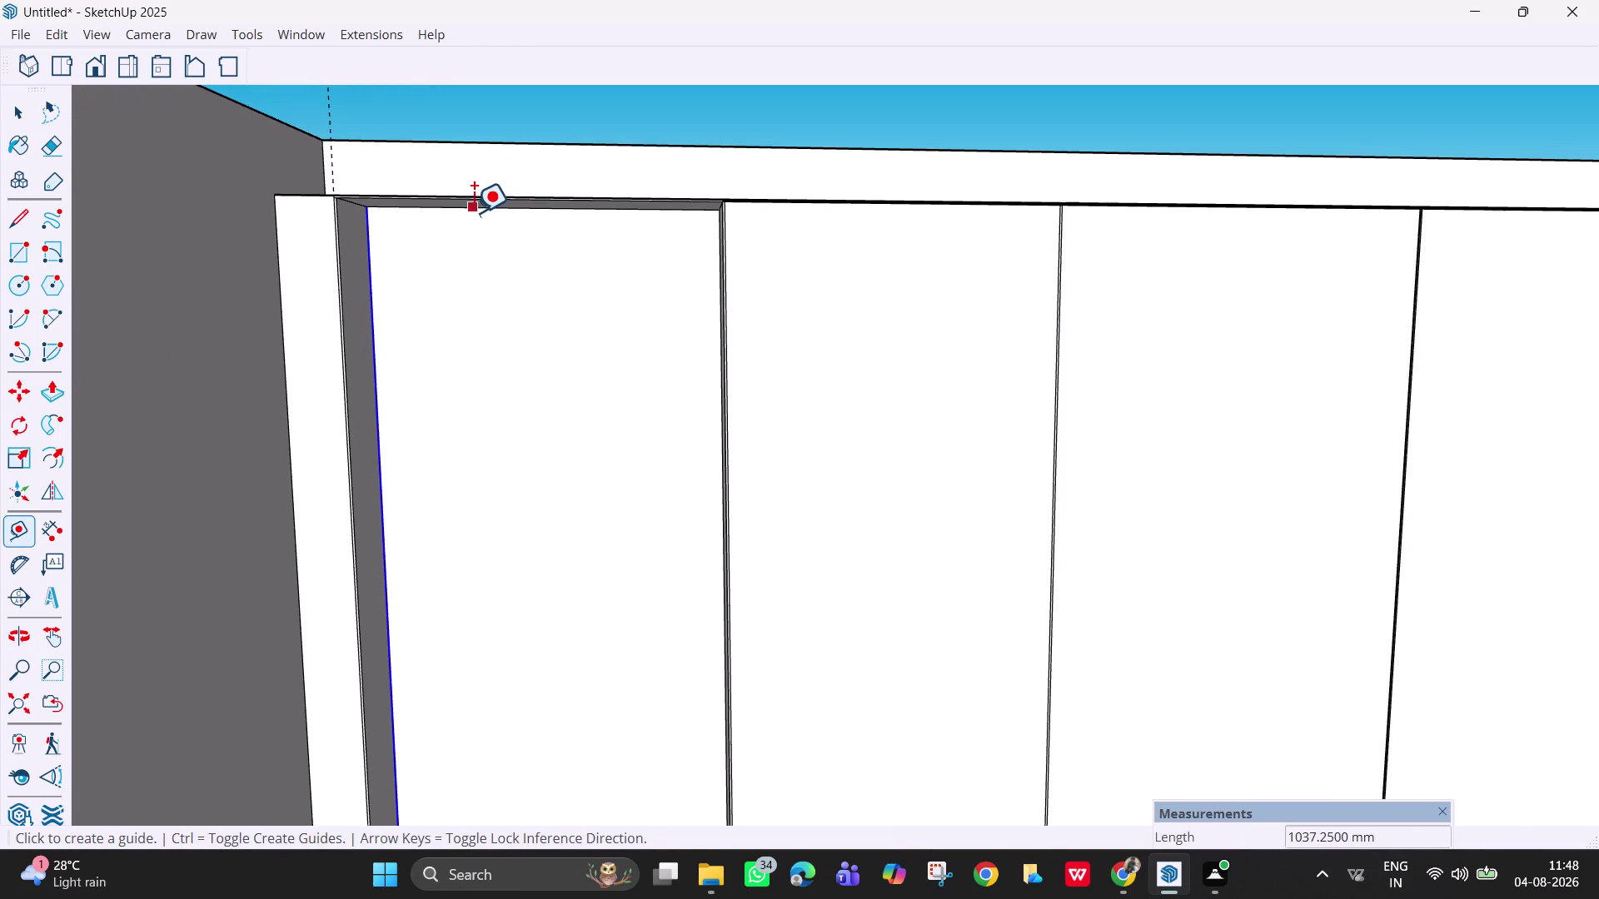
click(473, 212)
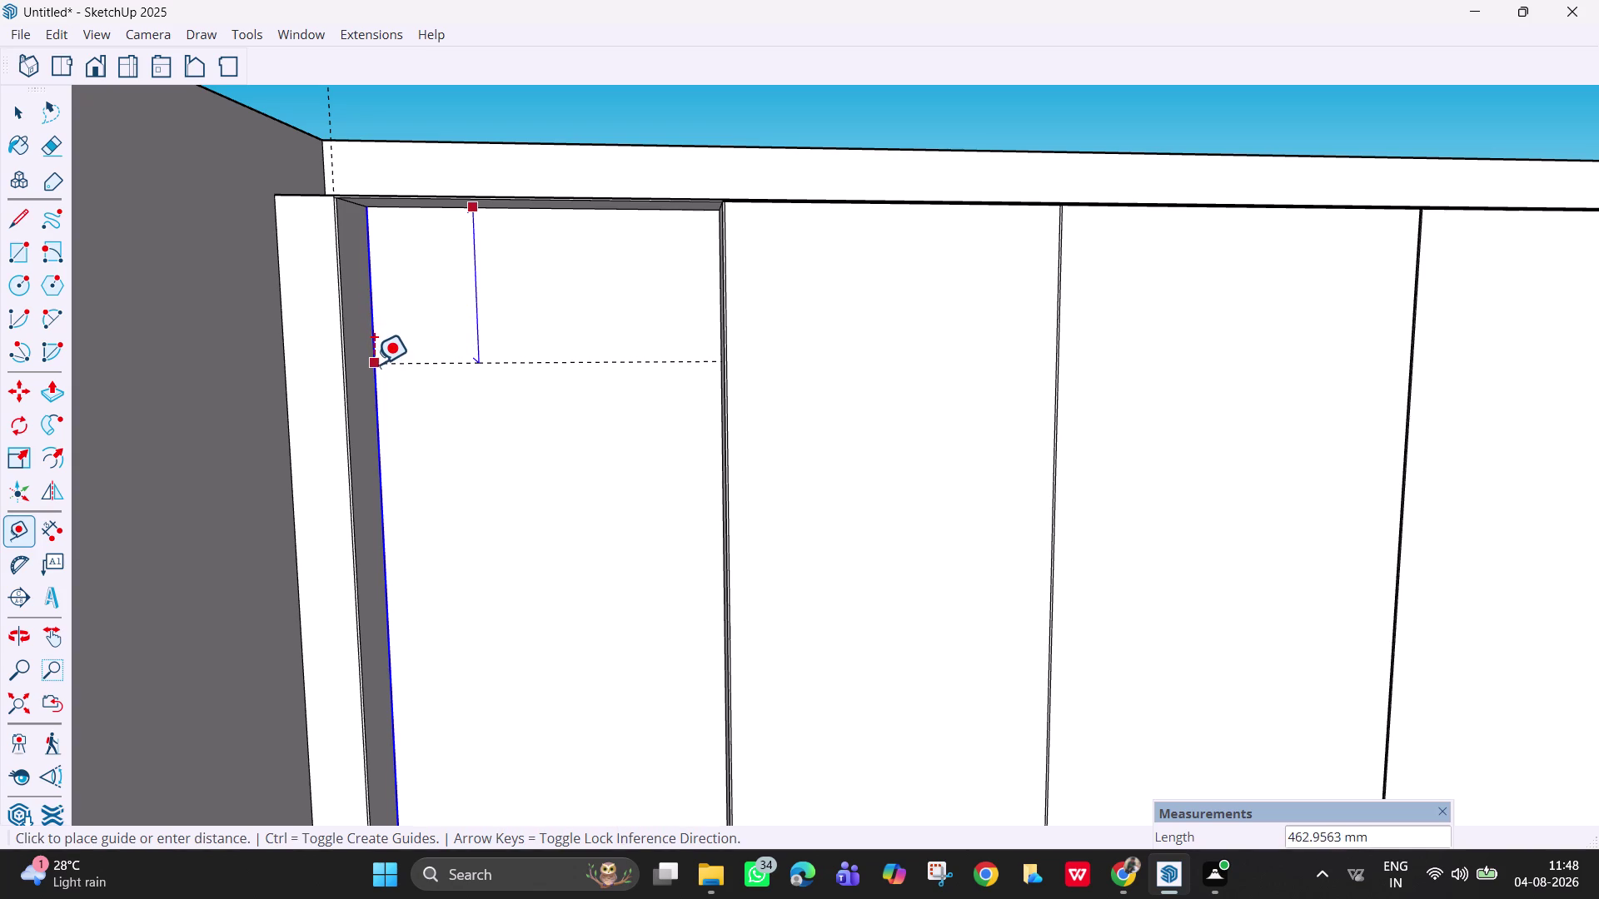
click(380, 434)
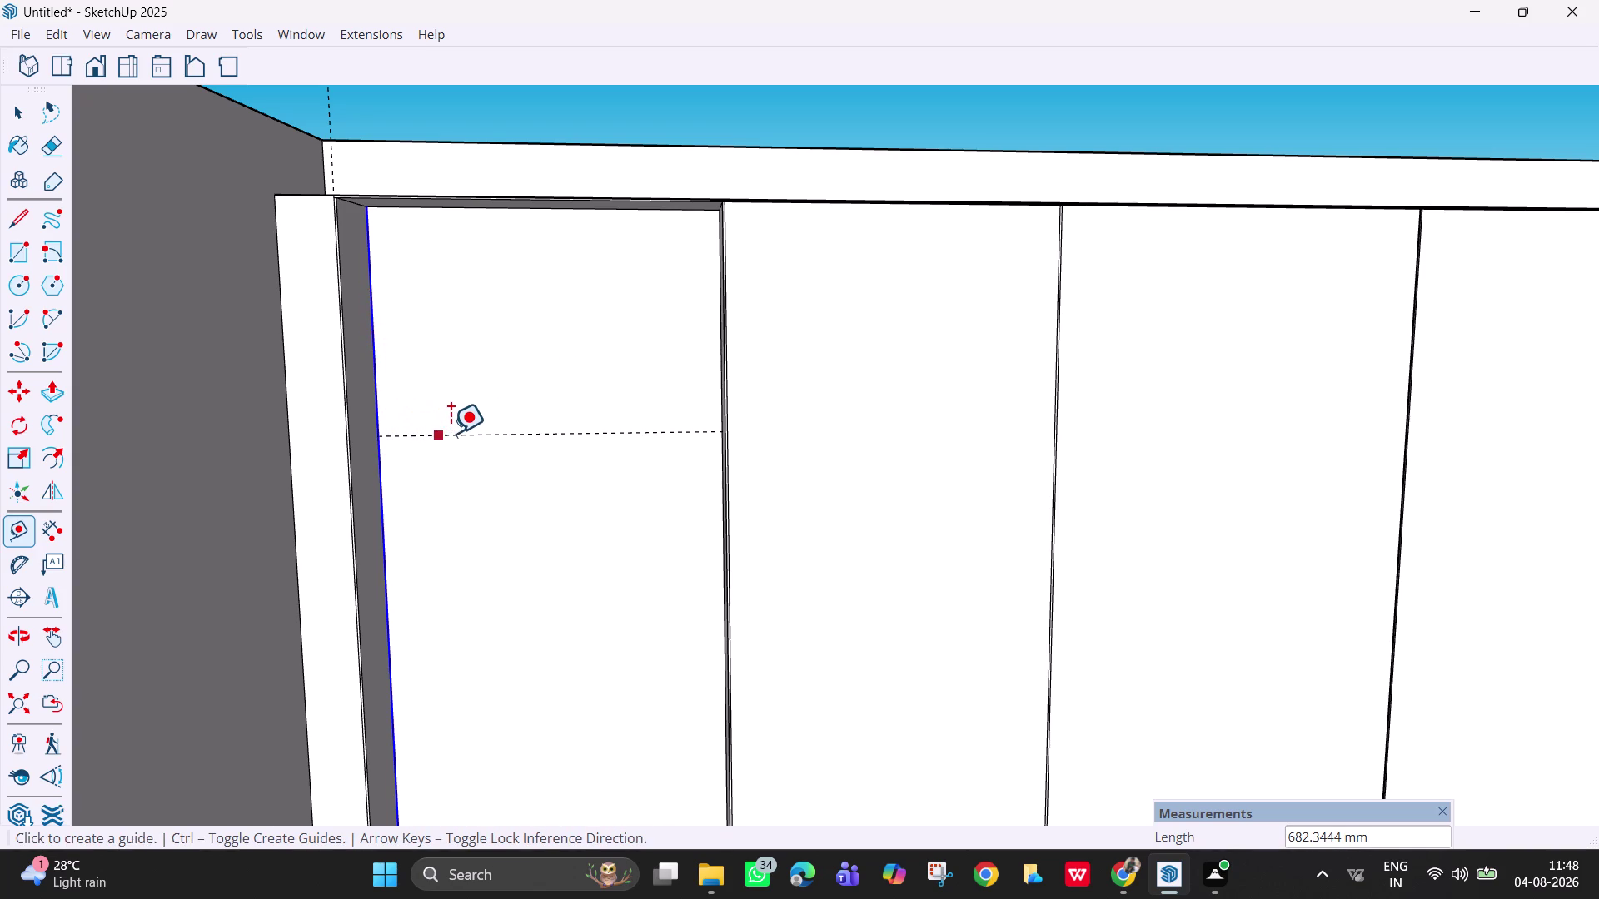
click(456, 432)
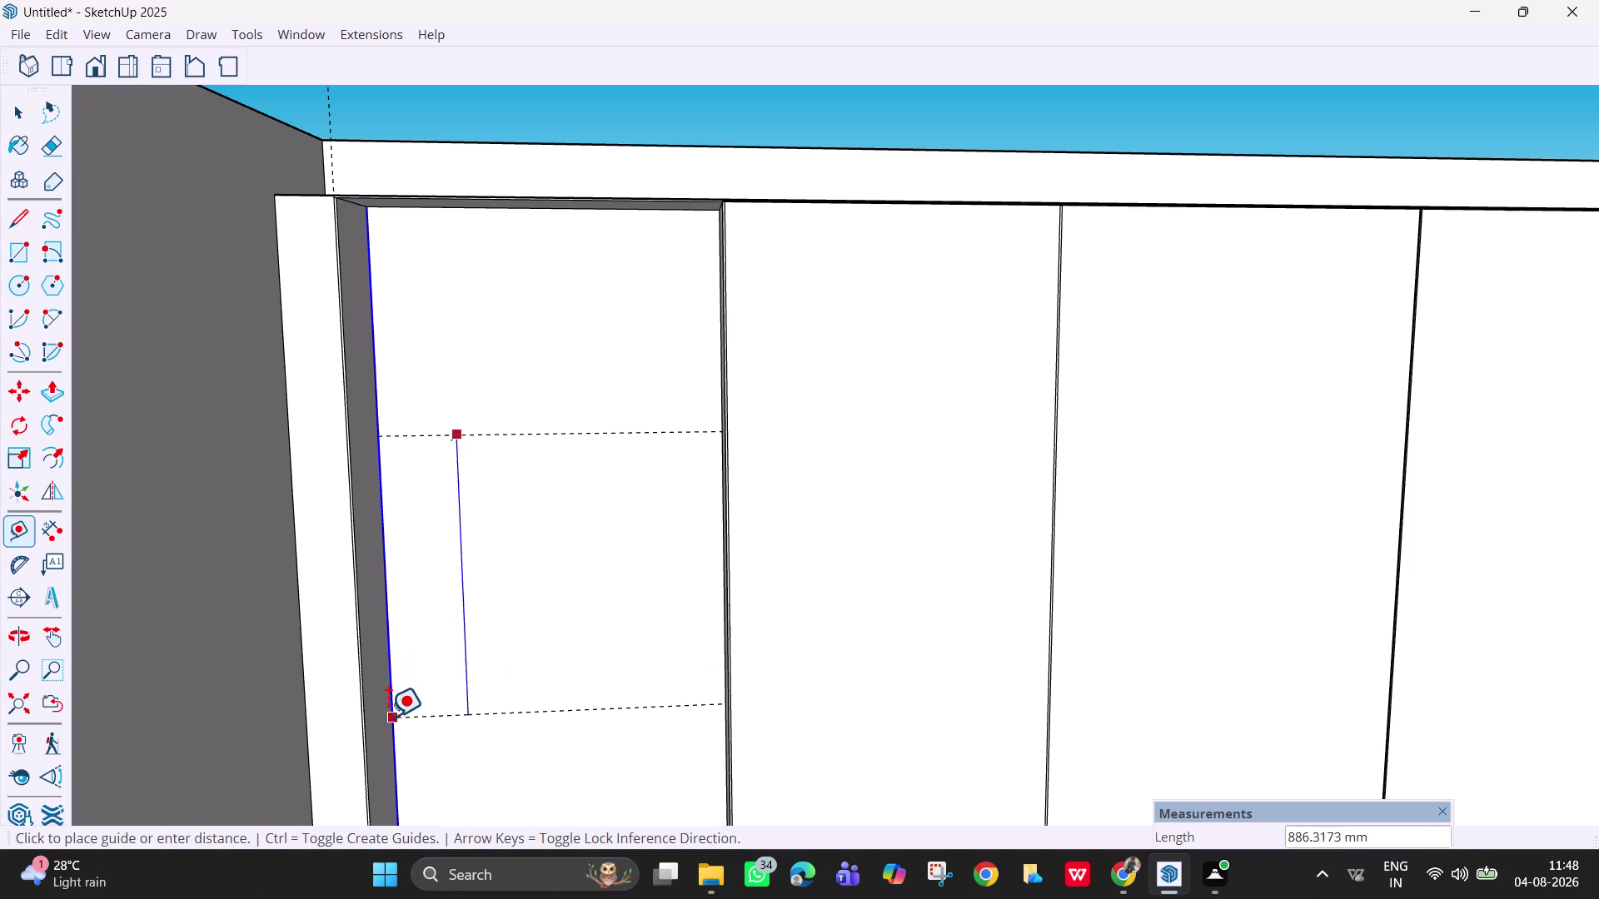
click(391, 657)
Pan to show the whole wardrobe front and place another guide lower in the compartment.
scroll(down, 3)
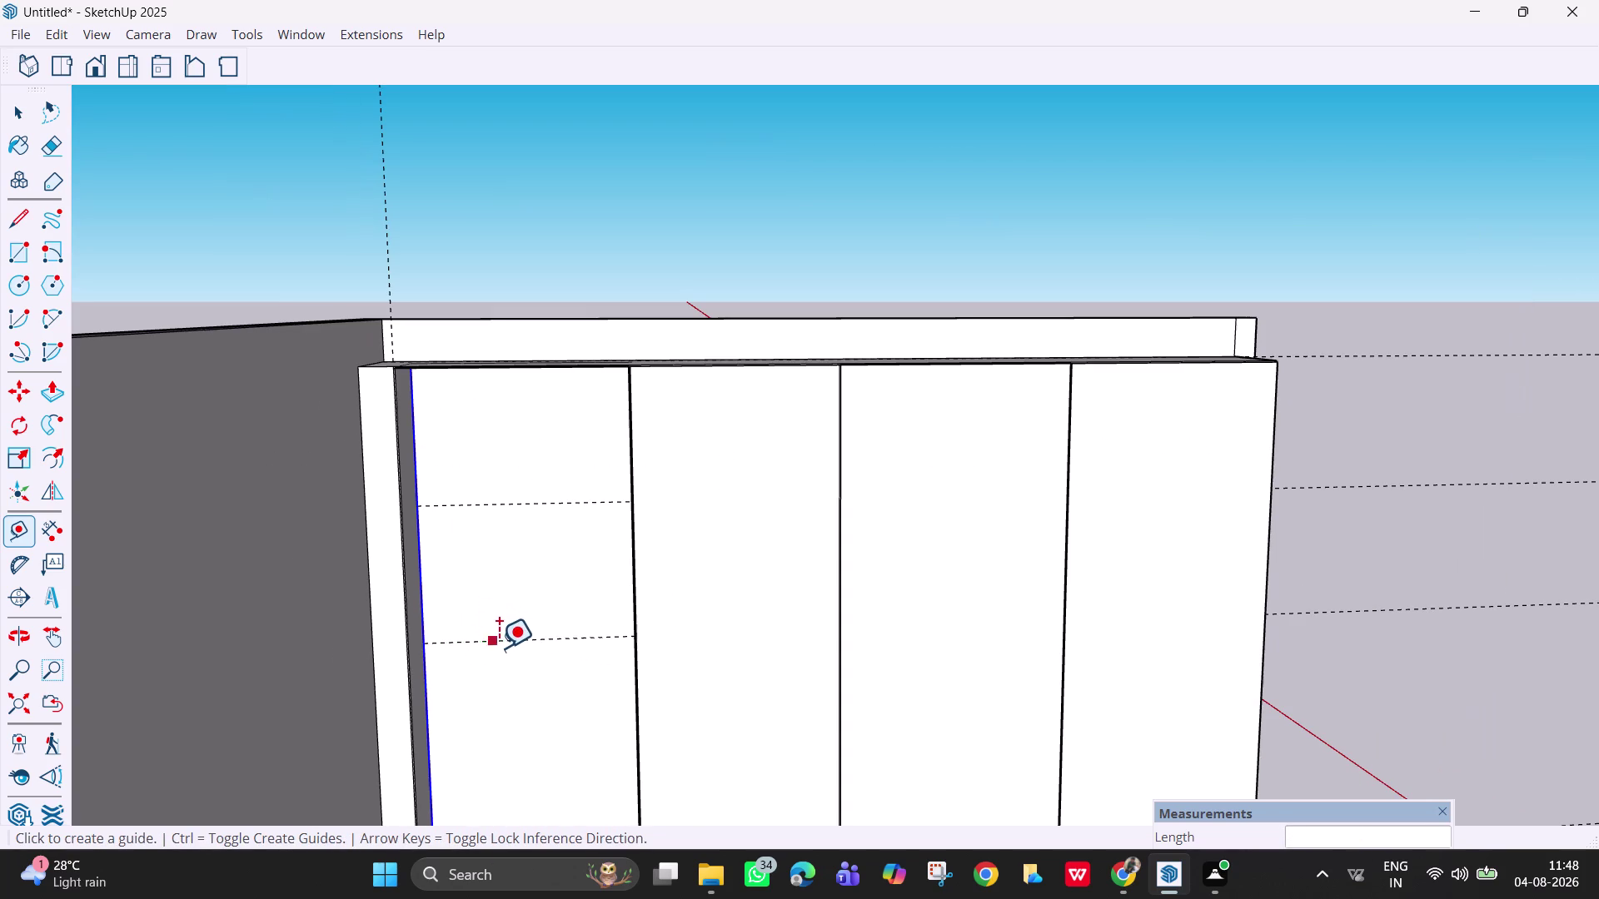
key(h)
drag(521, 655, 525, 461)
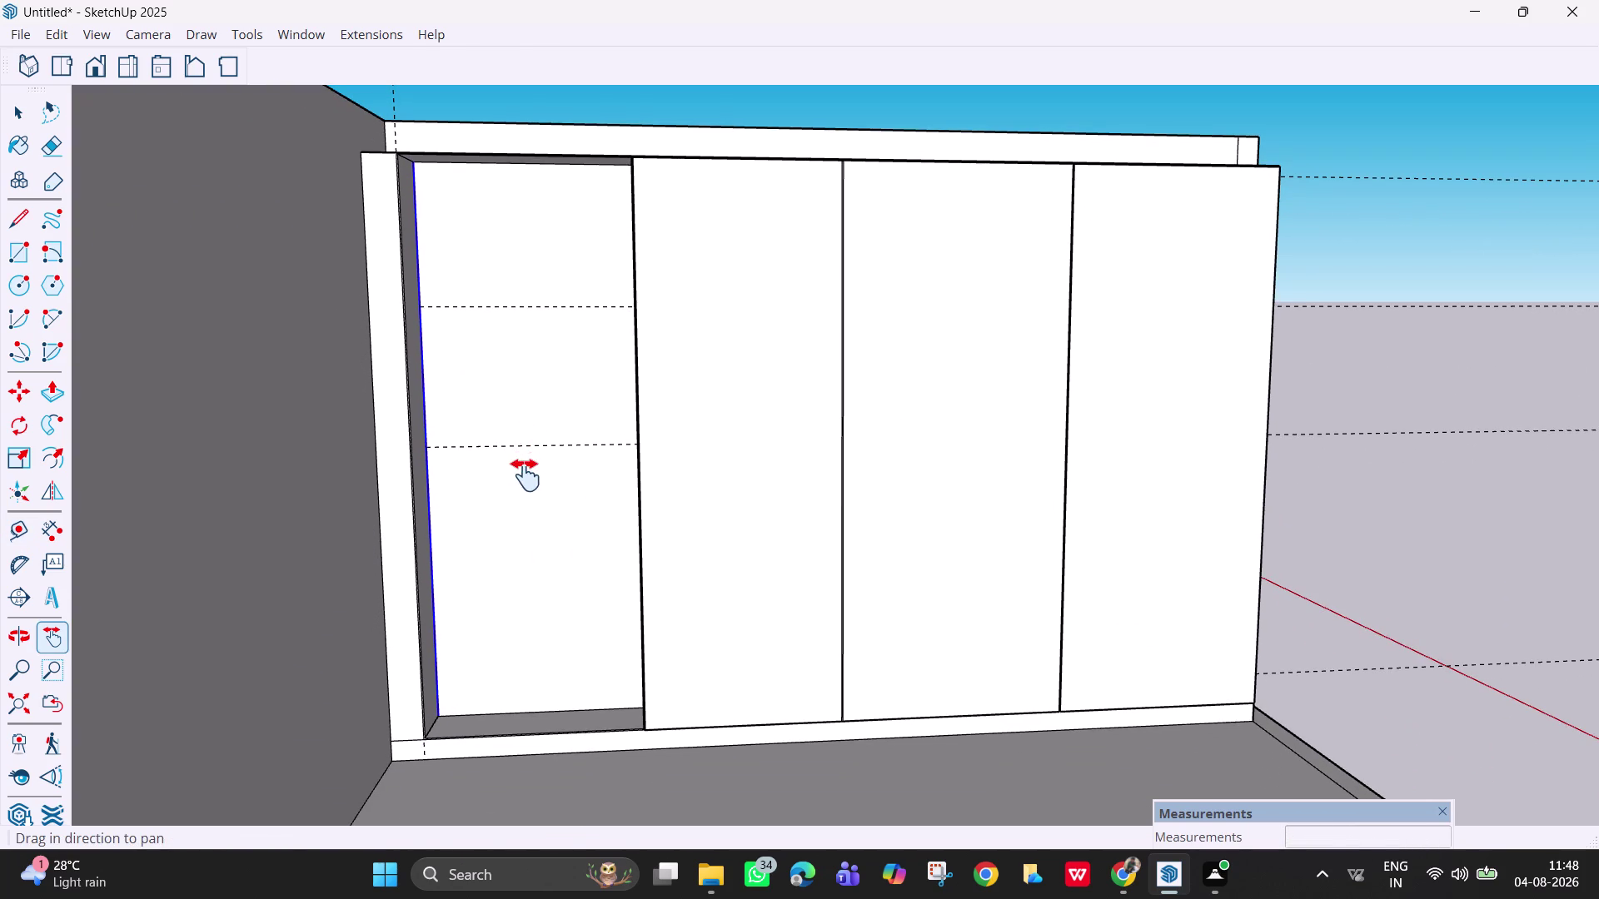
key(t)
click(517, 443)
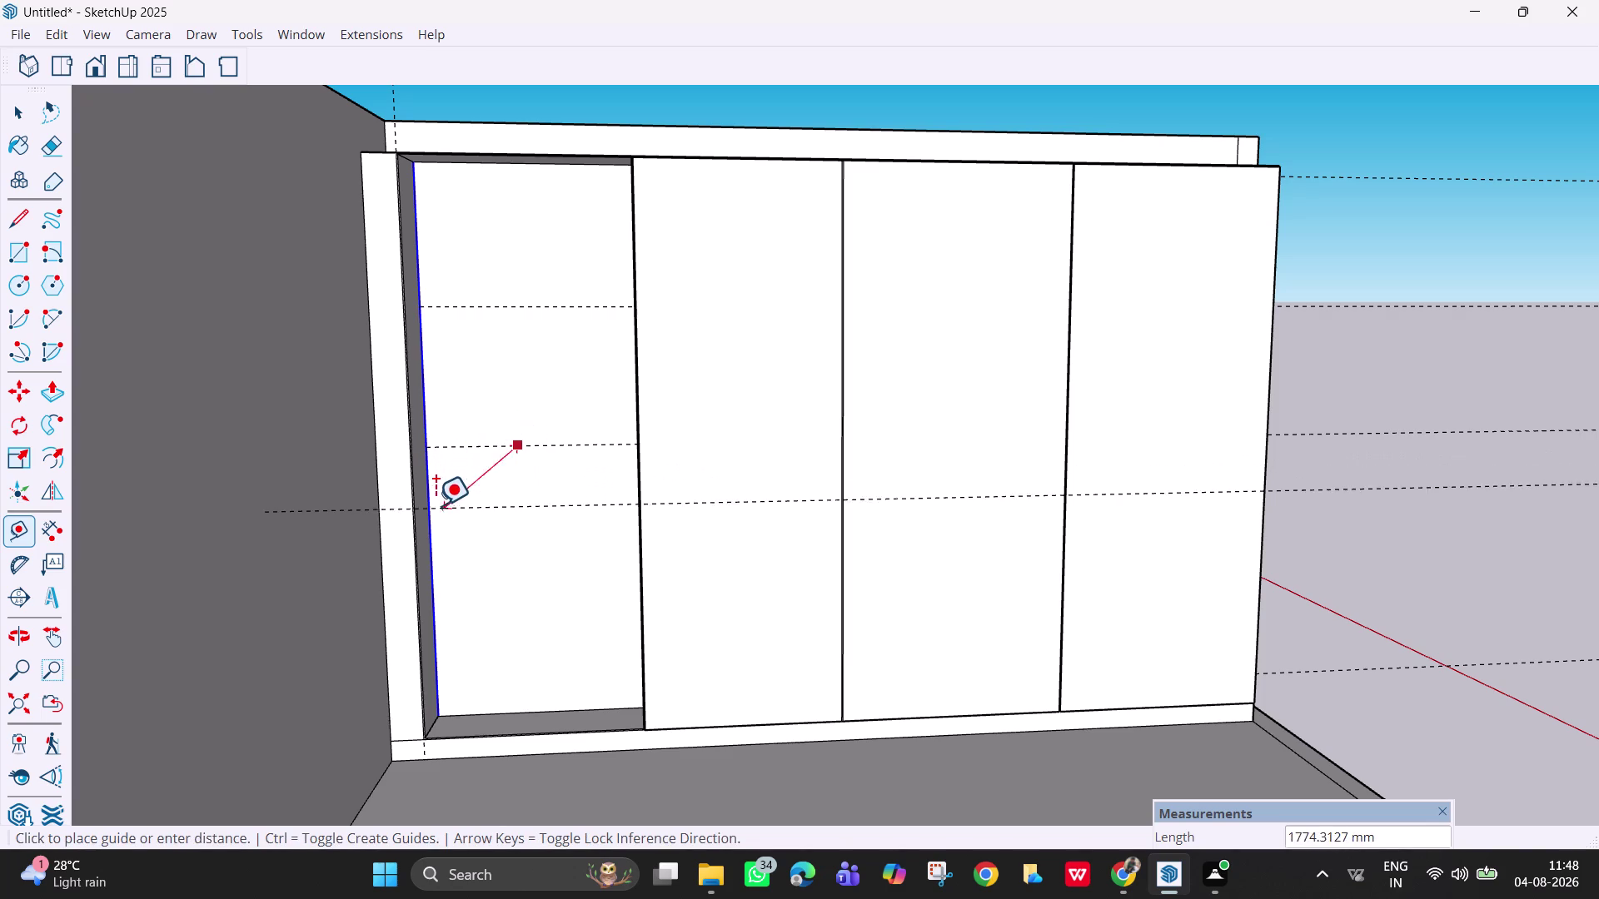
click(431, 581)
click(483, 581)
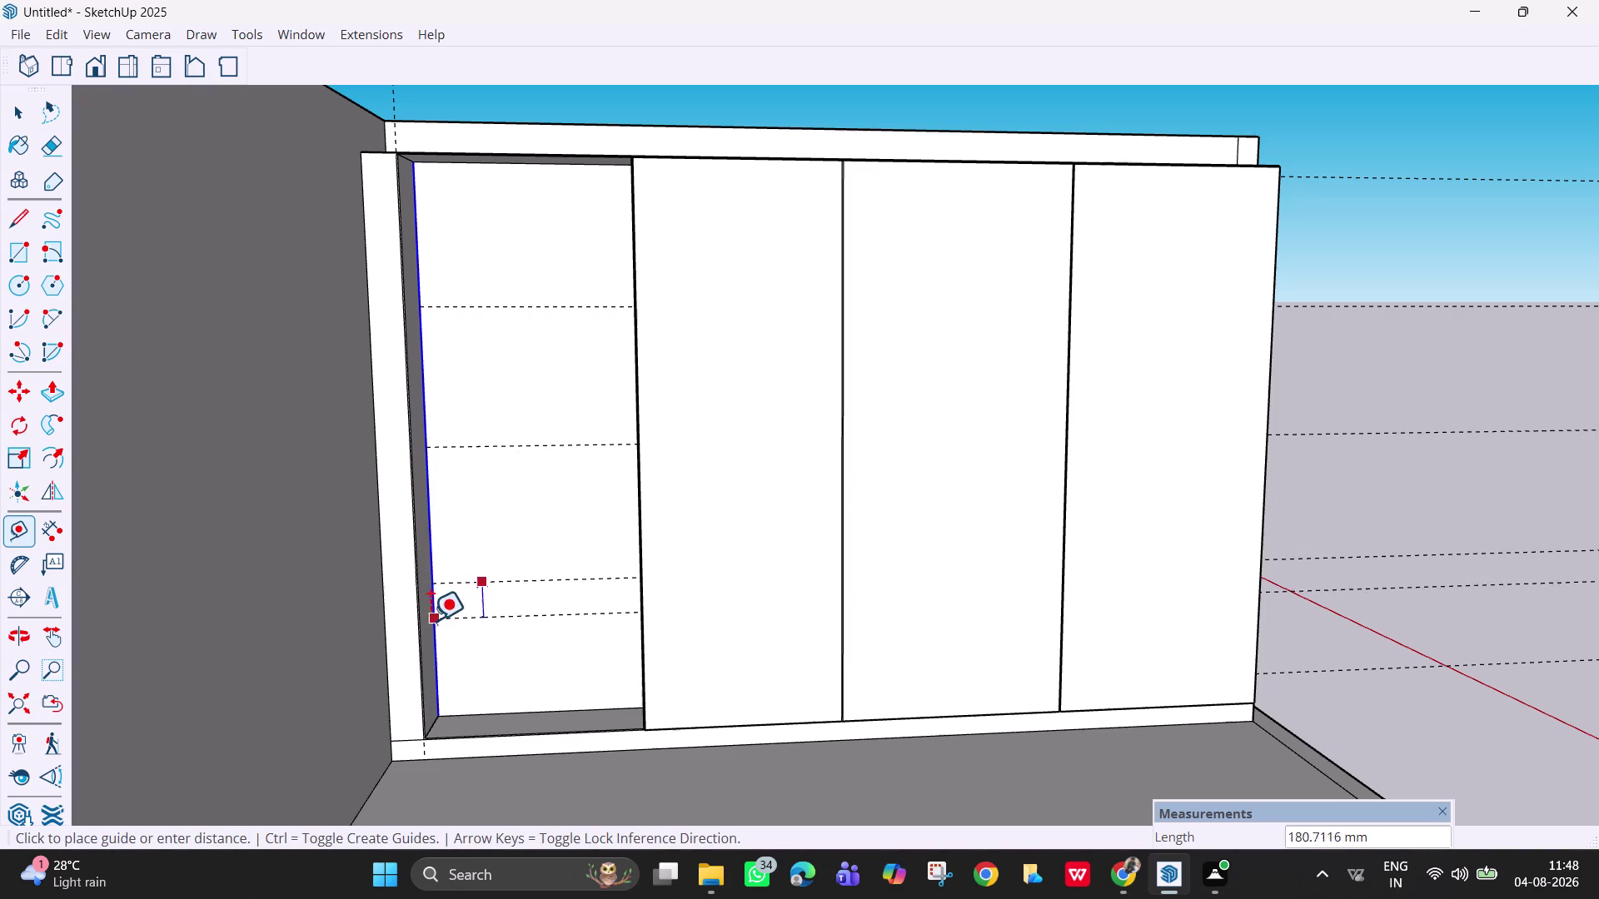
key(Escape)
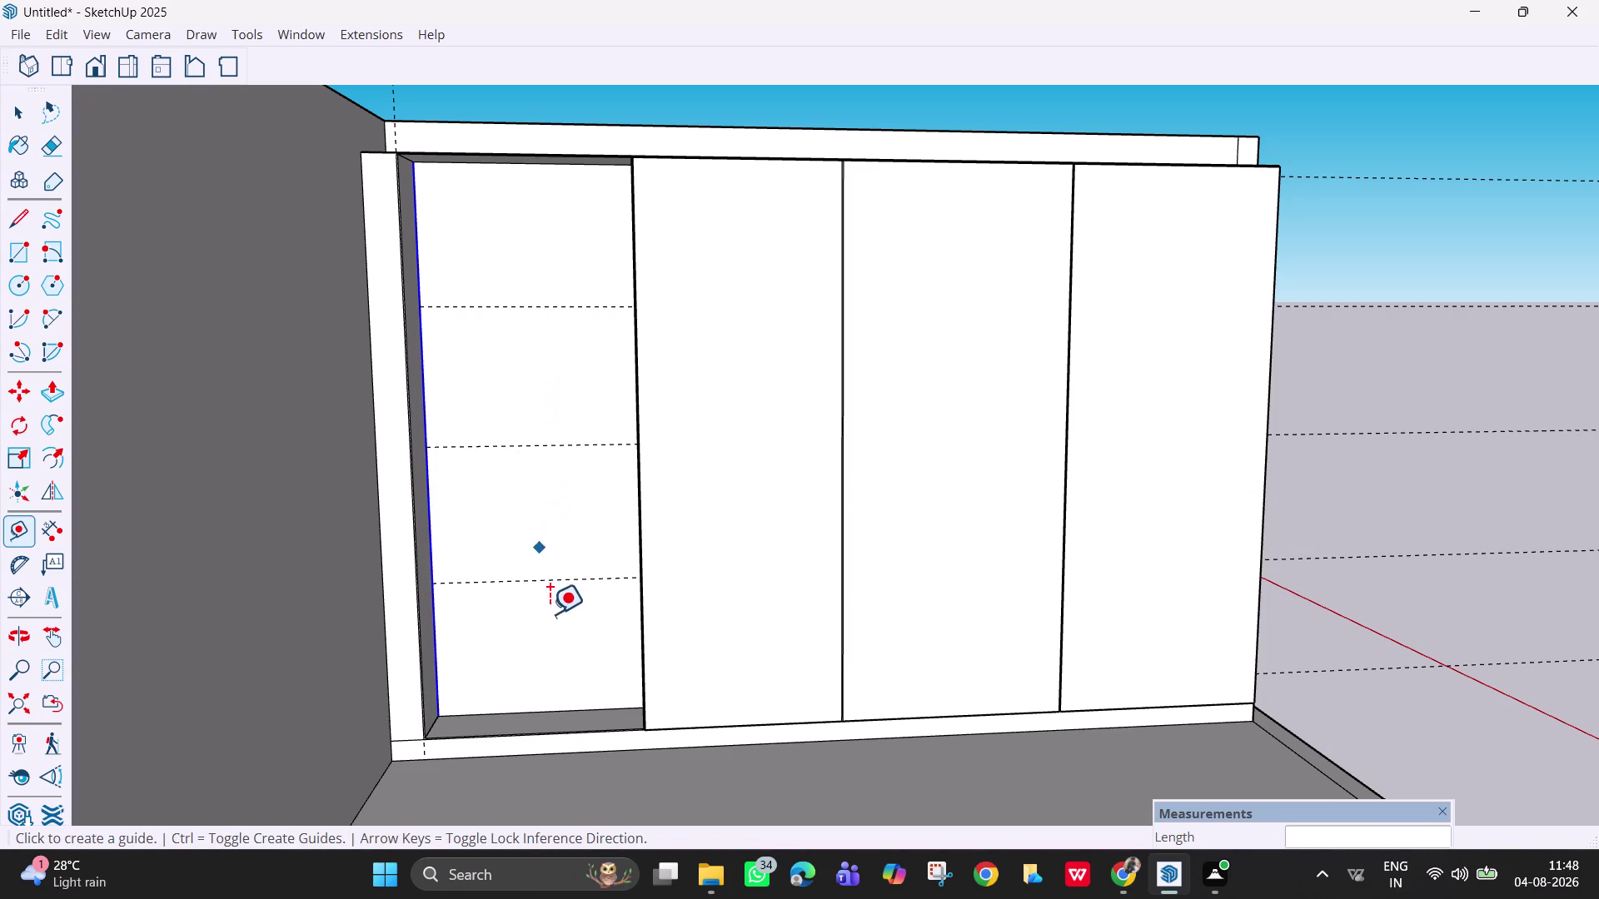
Orbit around the wardrobe side and clear the selection.
middle_drag(550, 523, 741, 575)
middle_drag(706, 566, 409, 519)
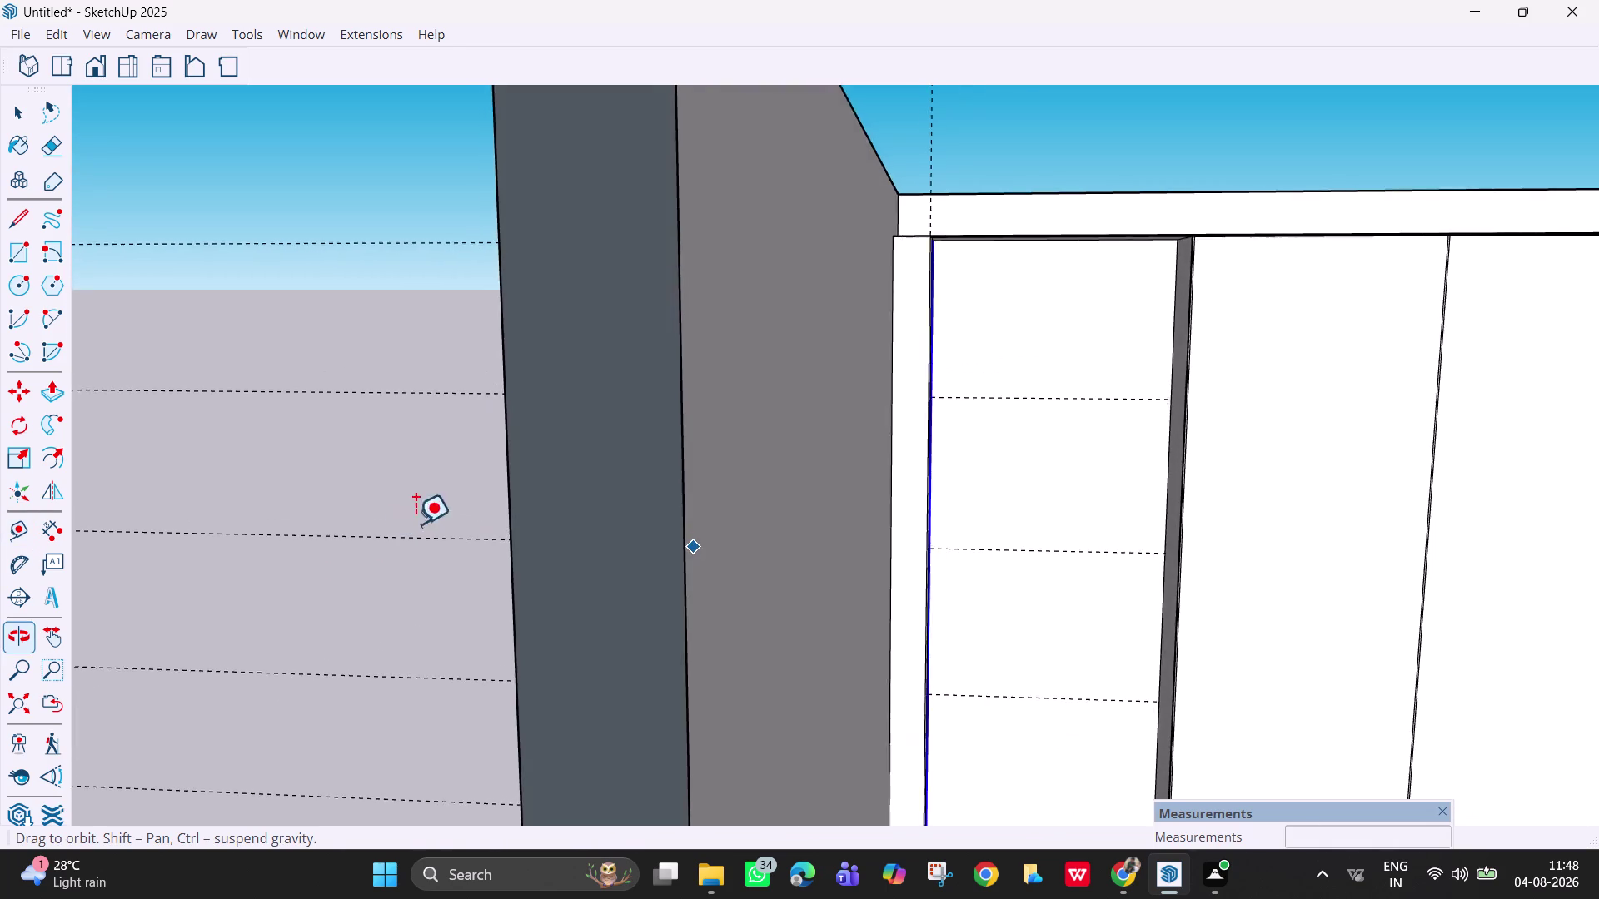
scroll(down, 3)
scroll(down, 3)
middle_click(996, 421)
scroll(up, 3)
scroll(up, 3)
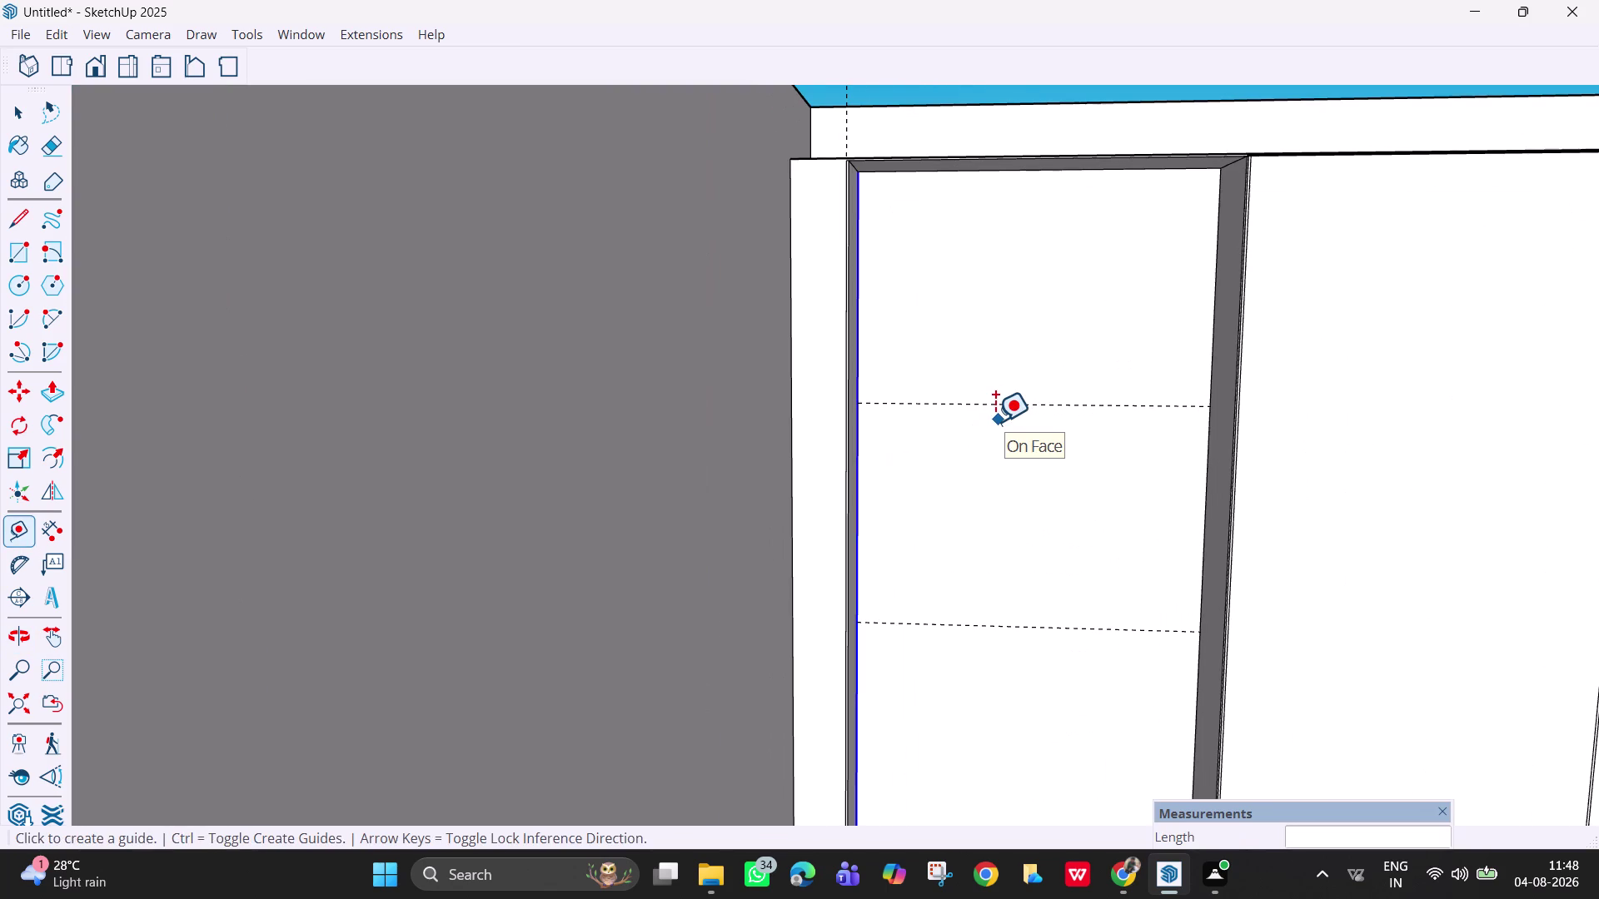
key(space)
key(Escape)
key(Escape)
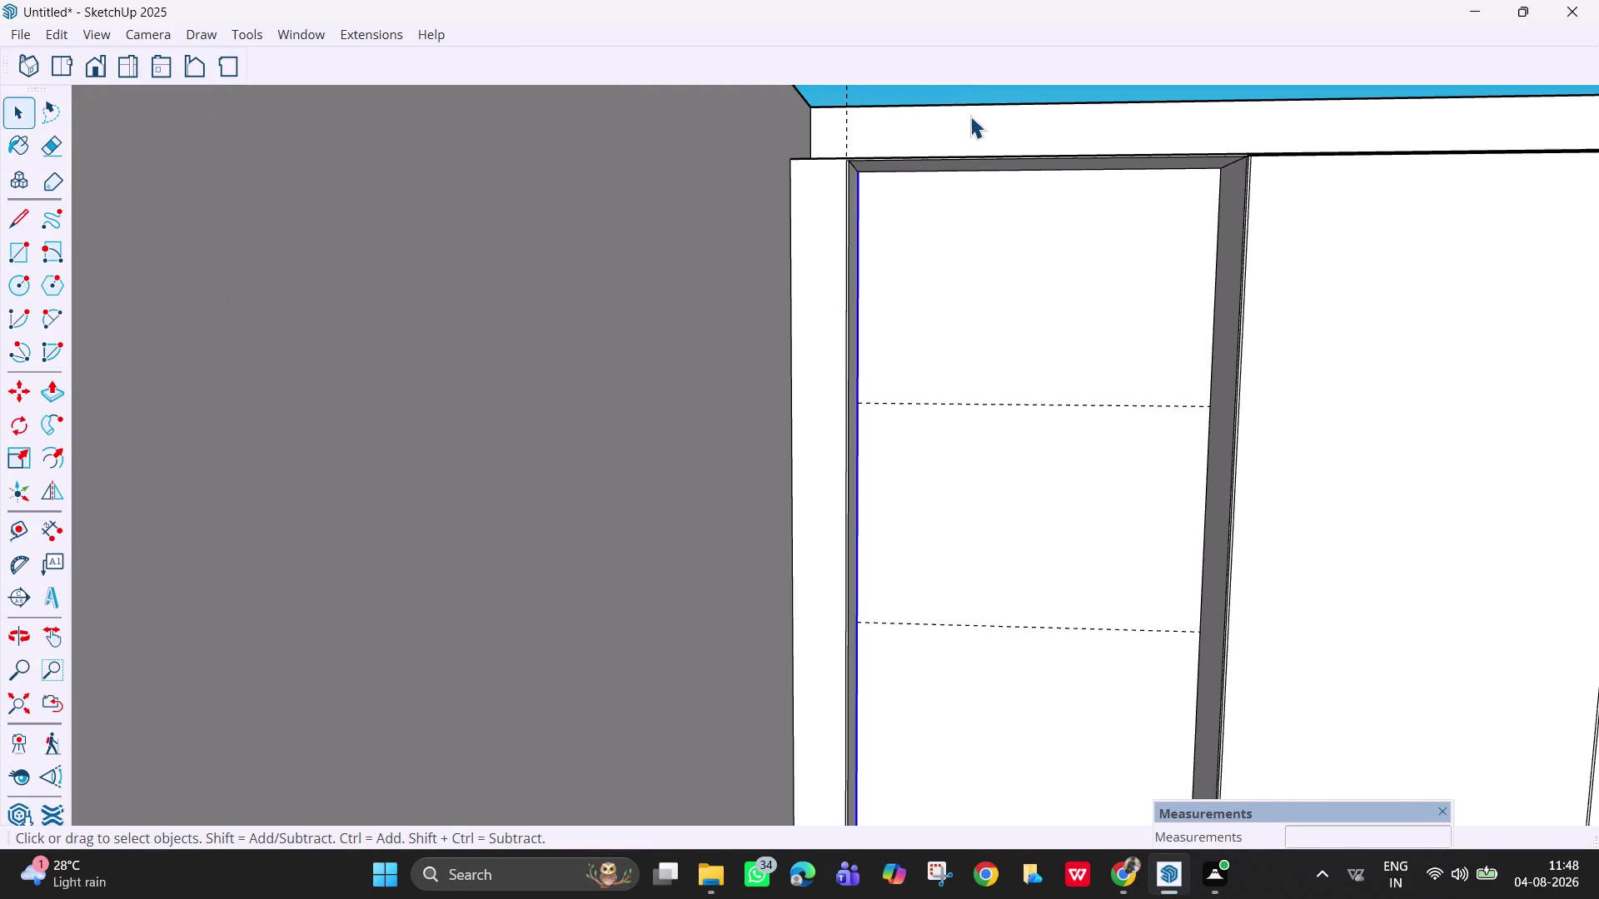
click(975, 96)
Pan and orbit to face the first compartment straight on.
key(h)
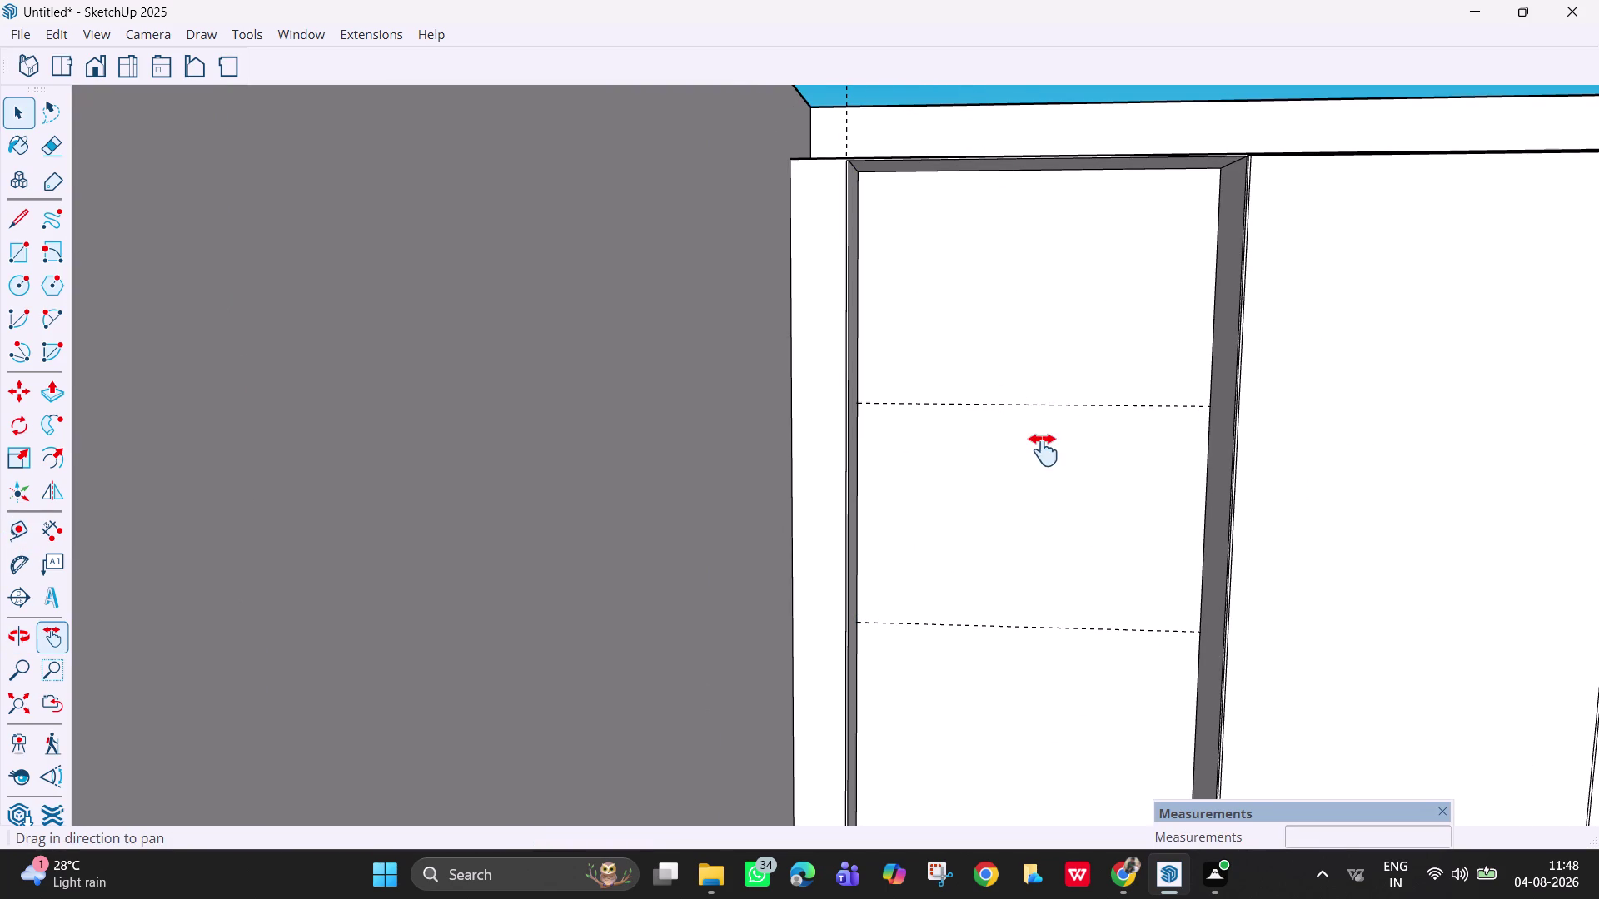
drag(1037, 451, 937, 443)
middle_drag(1024, 474, 1106, 548)
scroll(up, 3)
scroll(down, 3)
scroll(down, 3)
middle_drag(955, 392, 930, 387)
middle_drag(951, 377, 990, 344)
scroll(up, 3)
middle_drag(1001, 372, 964, 373)
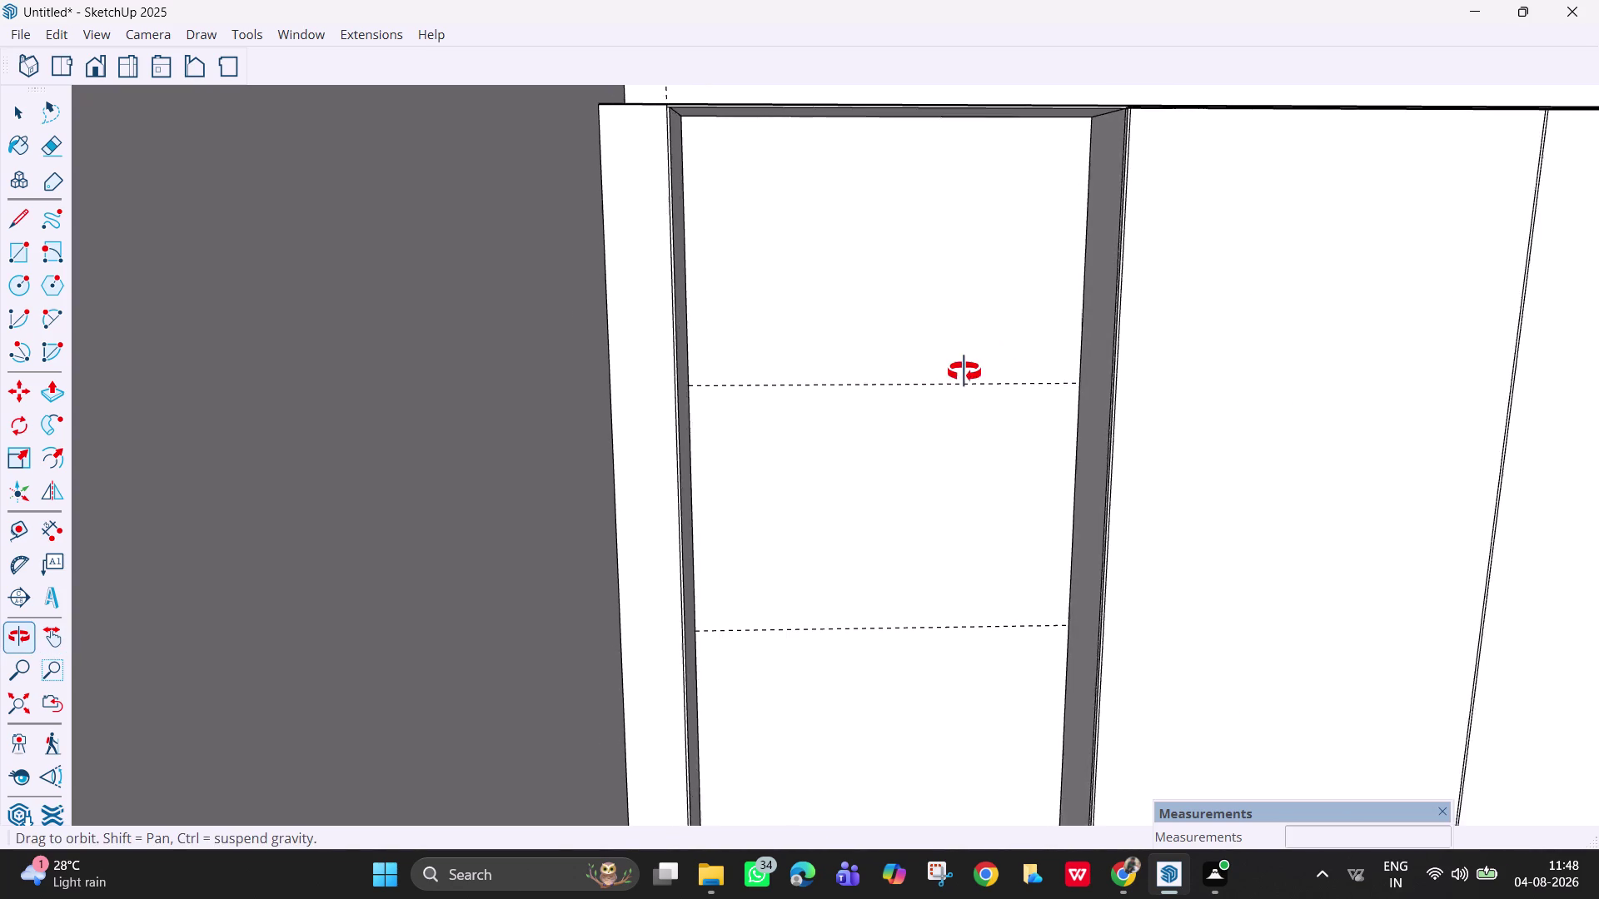
middle_drag(964, 373, 943, 371)
key(space)
key(Escape)
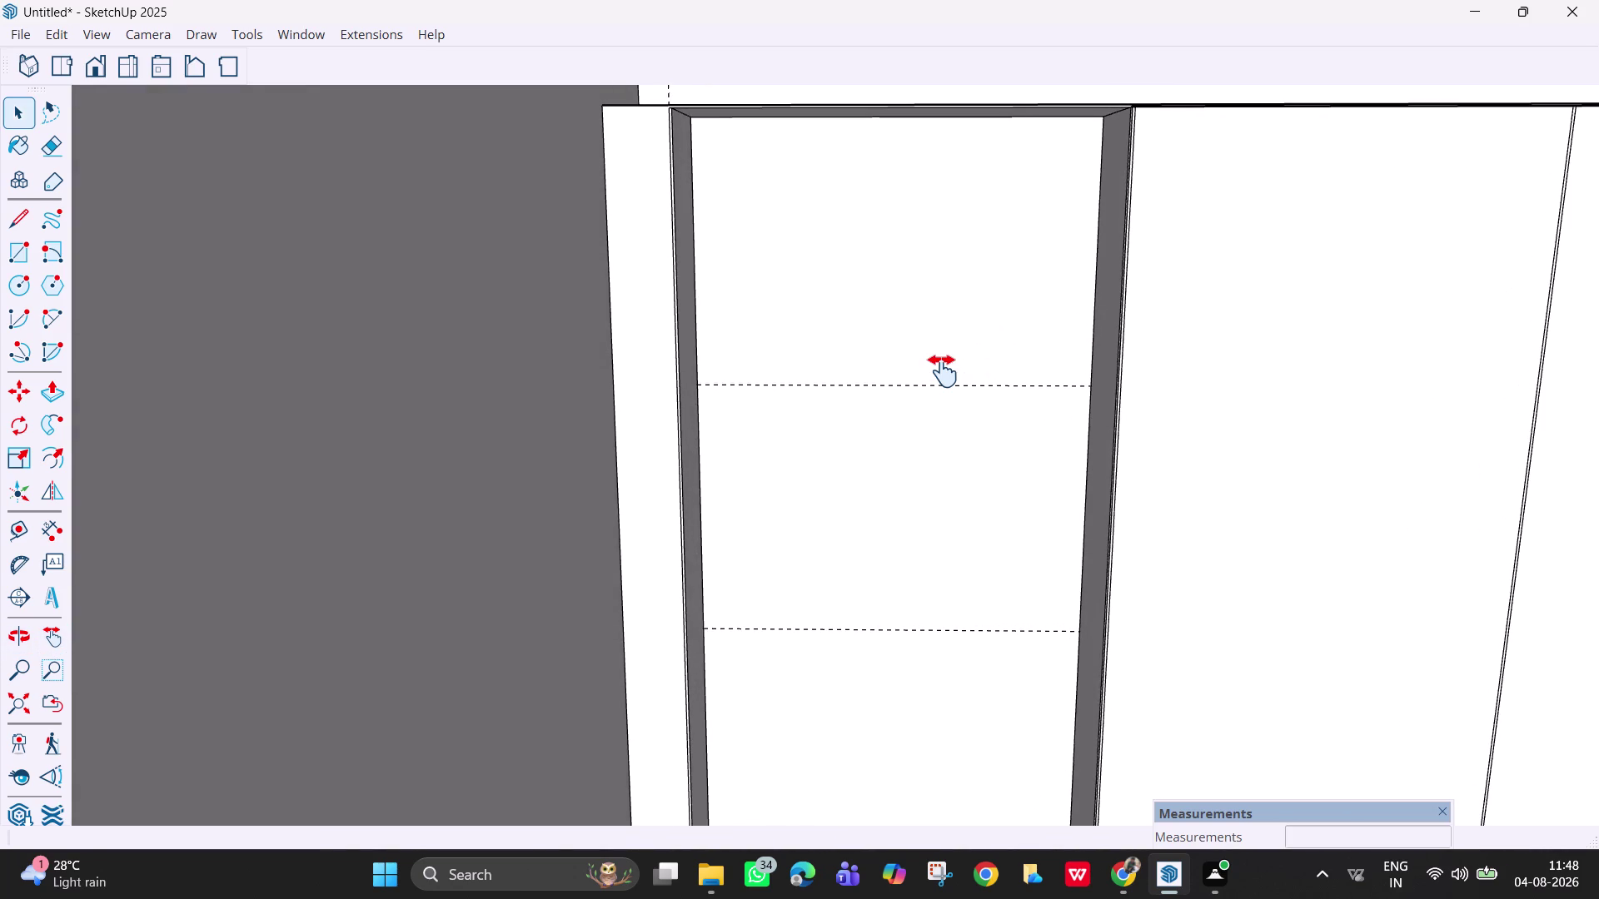
key(space)
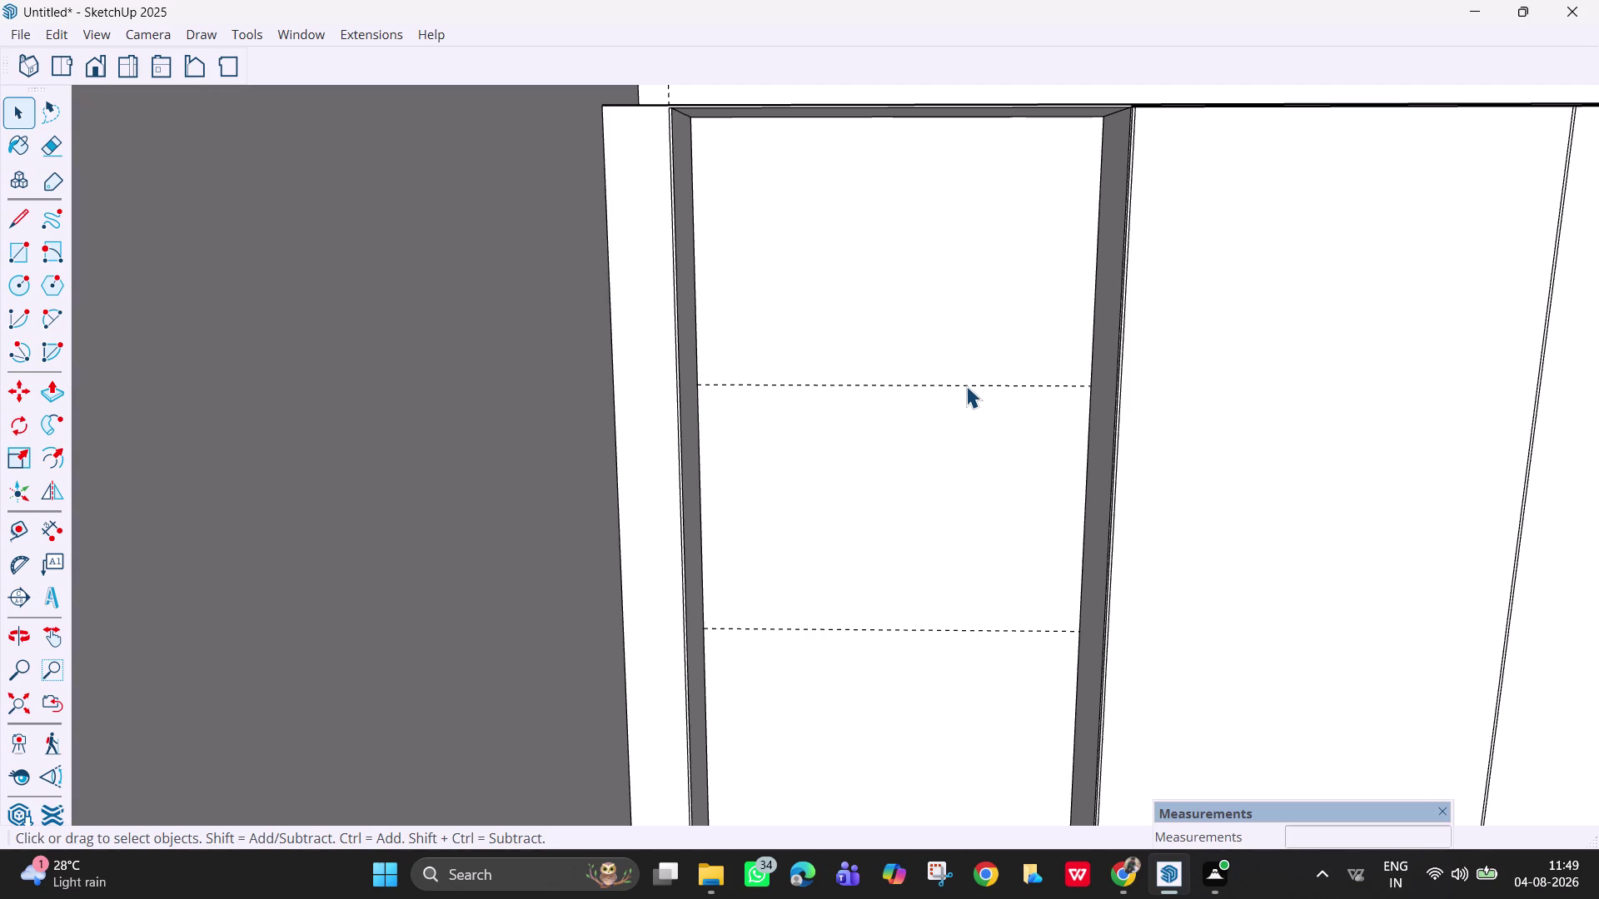
Draw the upper and lower shelf lines along both guides across the compartment.
click(966, 385)
key(Escape)
key(l)
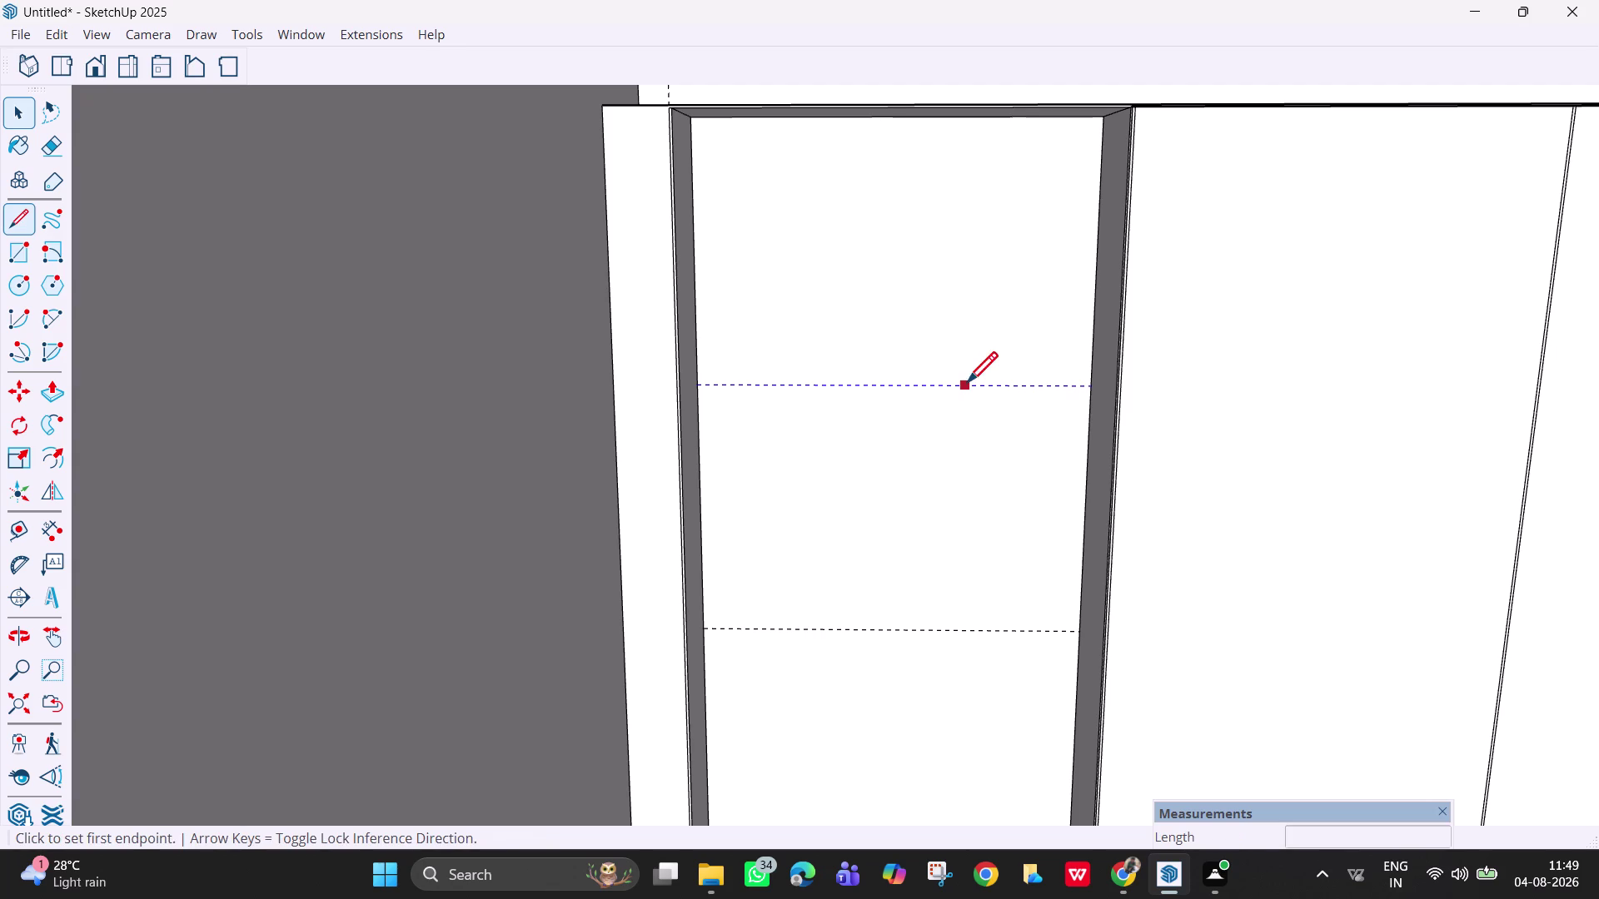
click(695, 388)
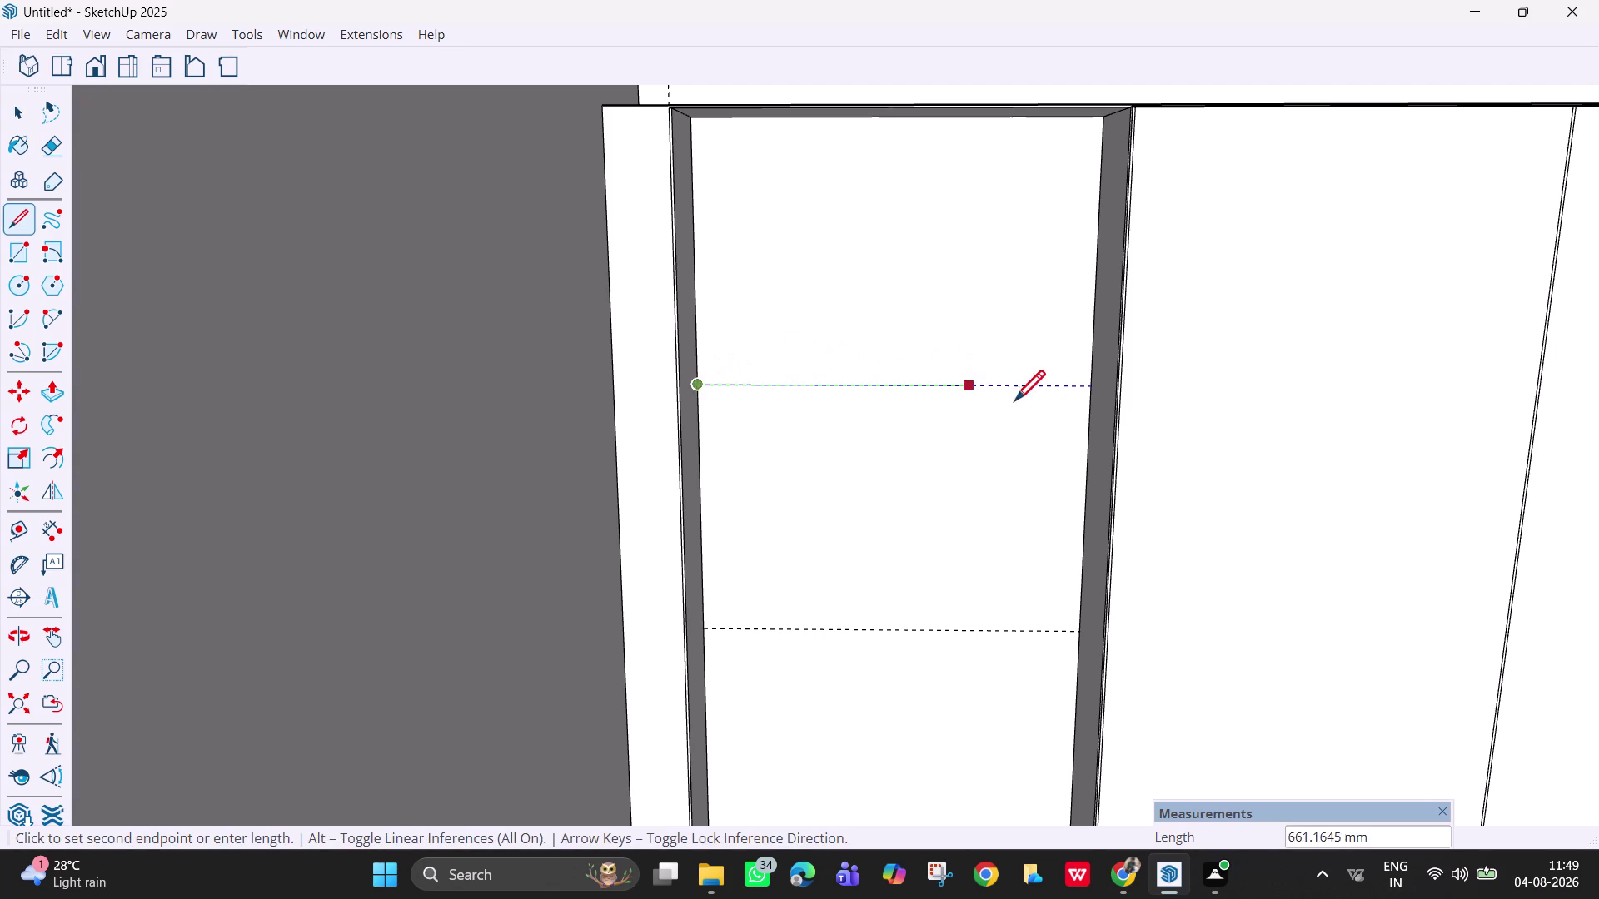
click(1088, 389)
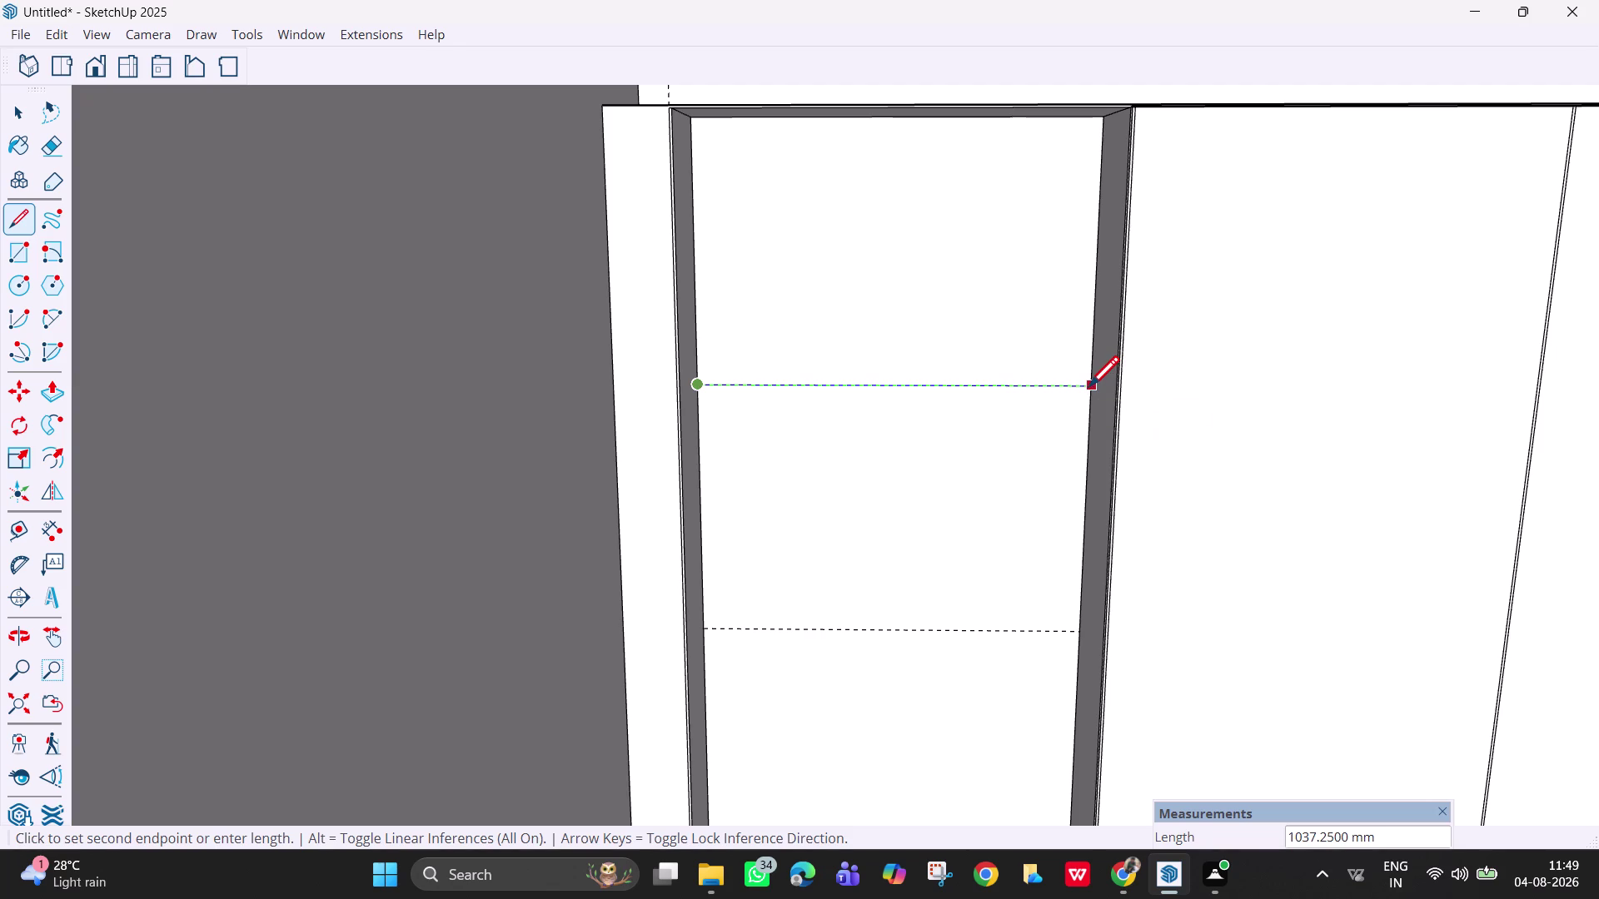
click(1083, 626)
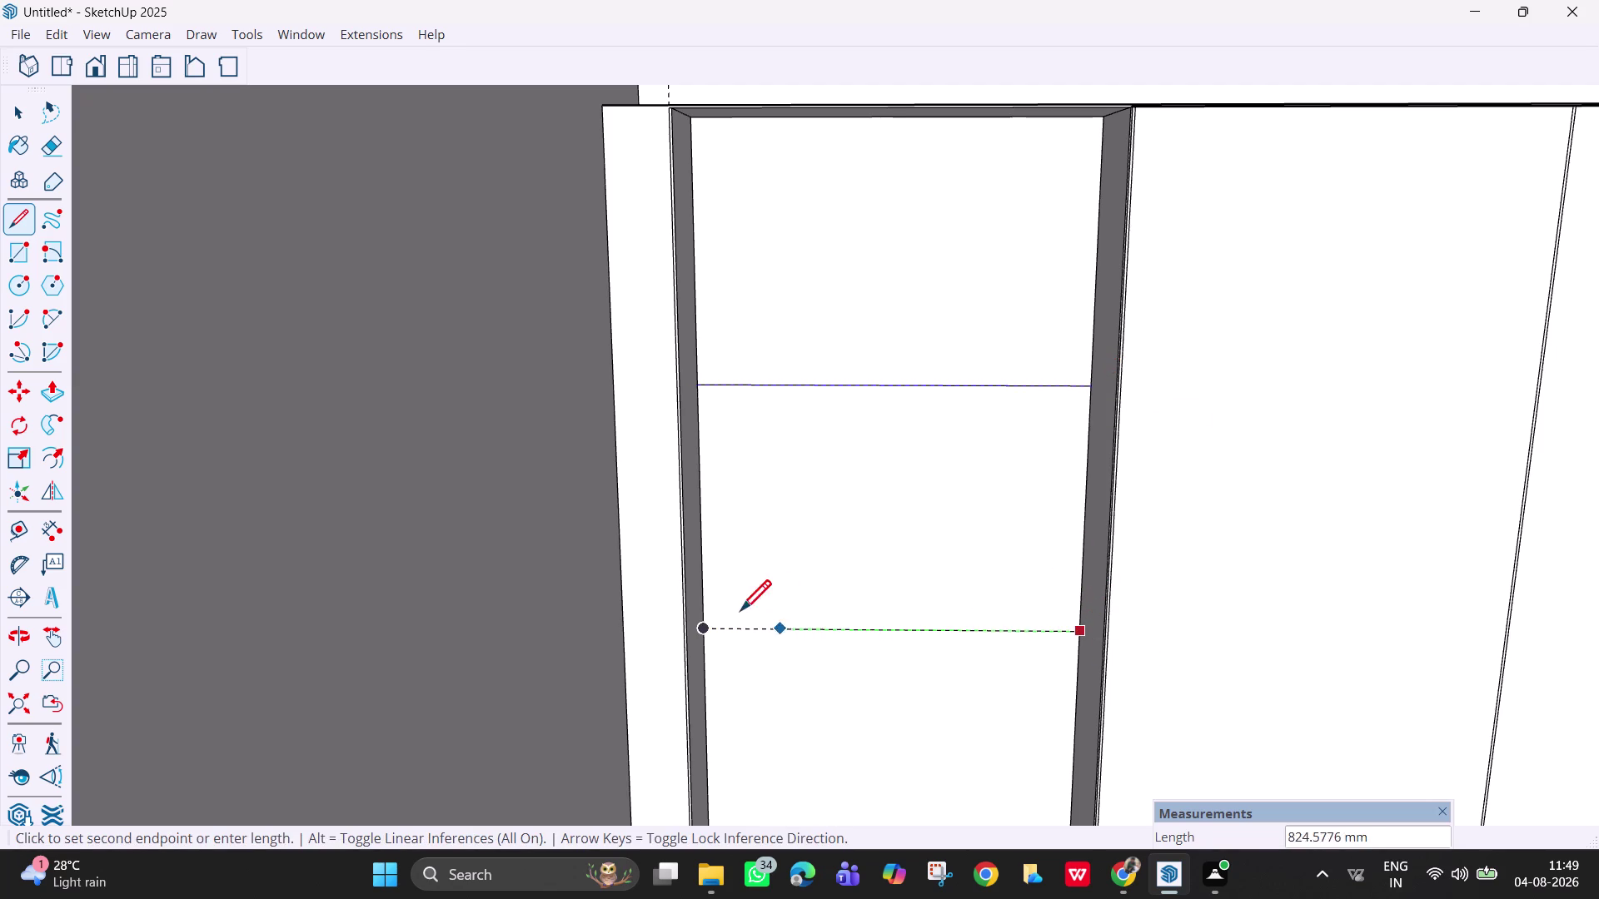
click(700, 629)
Make a 5 mm copy of the upper shelf edge with Move.
key(Escape)
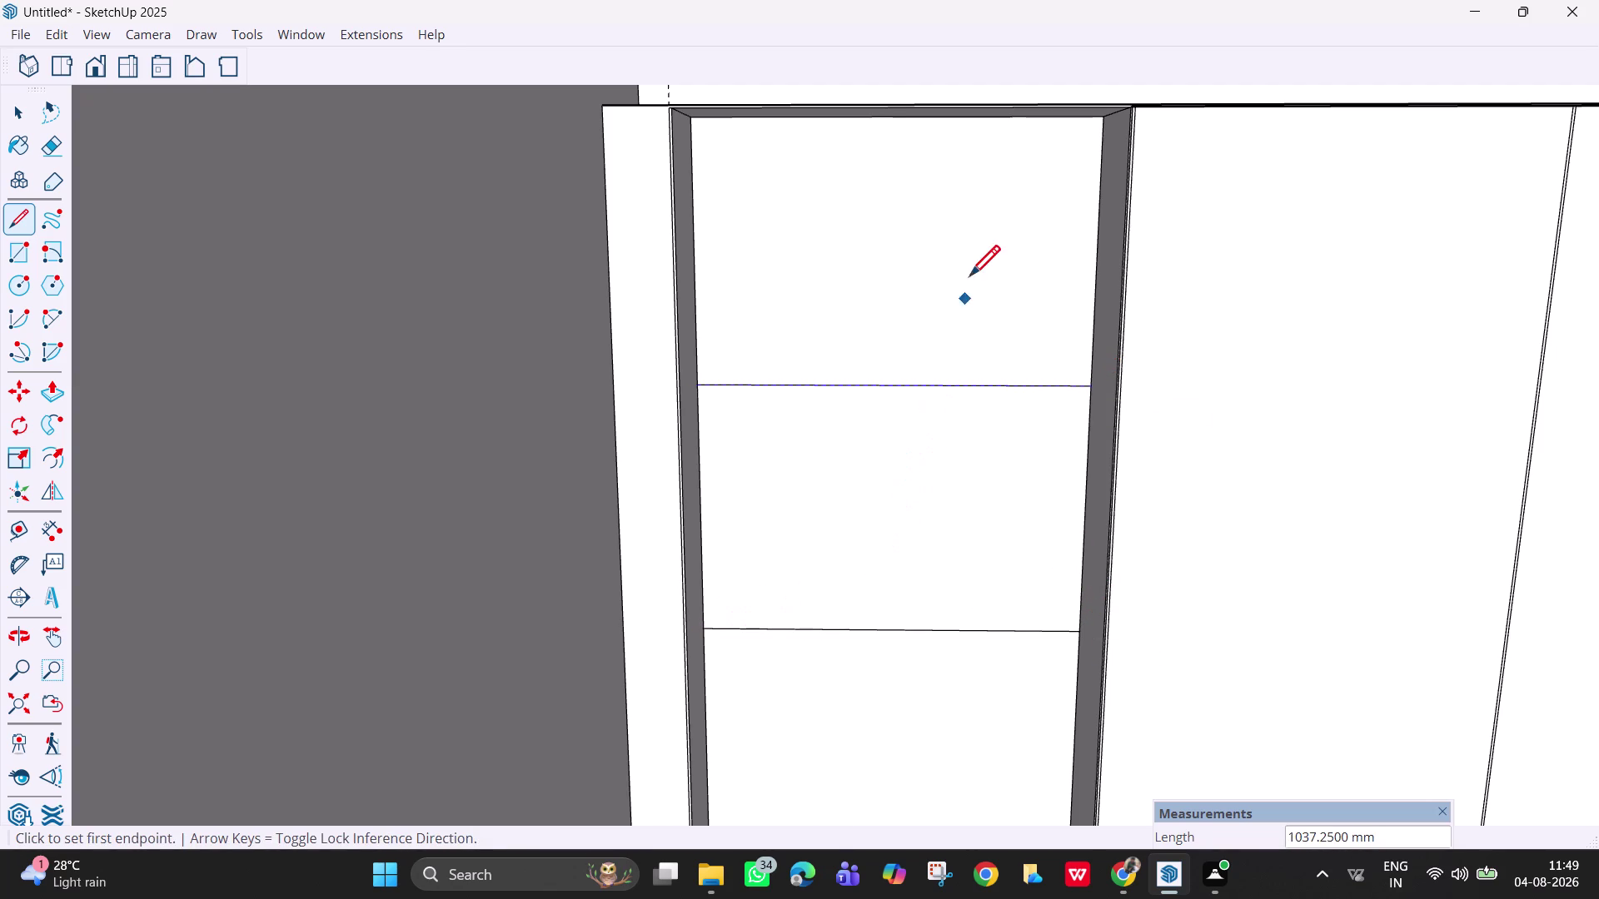
key(Escape)
key(space)
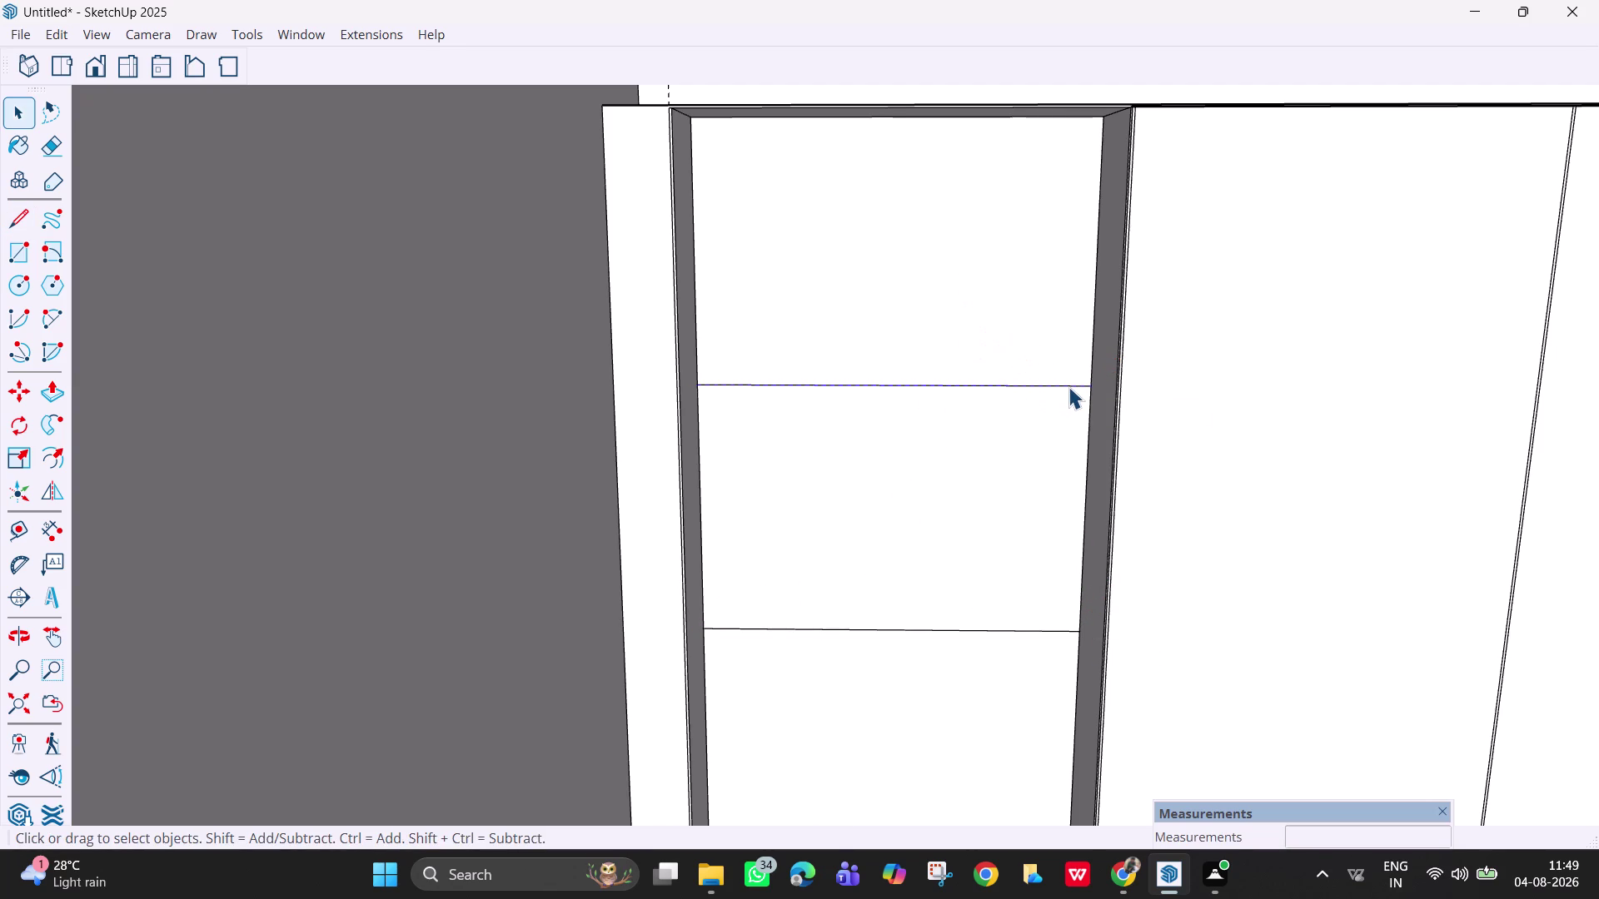
click(1068, 386)
scroll(up, 3)
key(m)
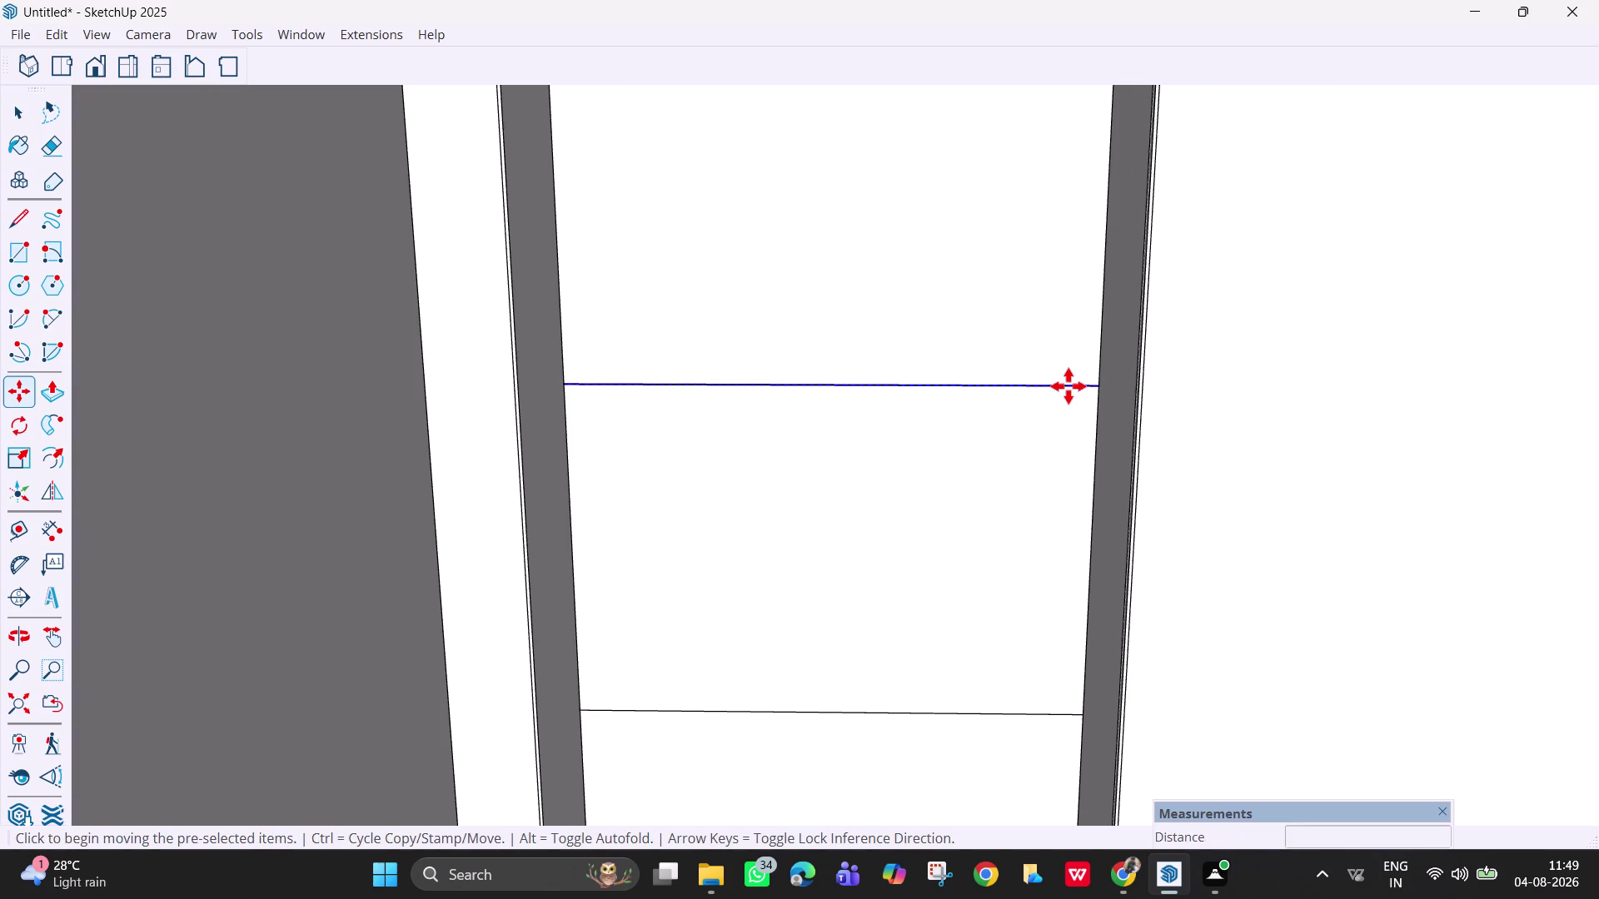
click(1101, 387)
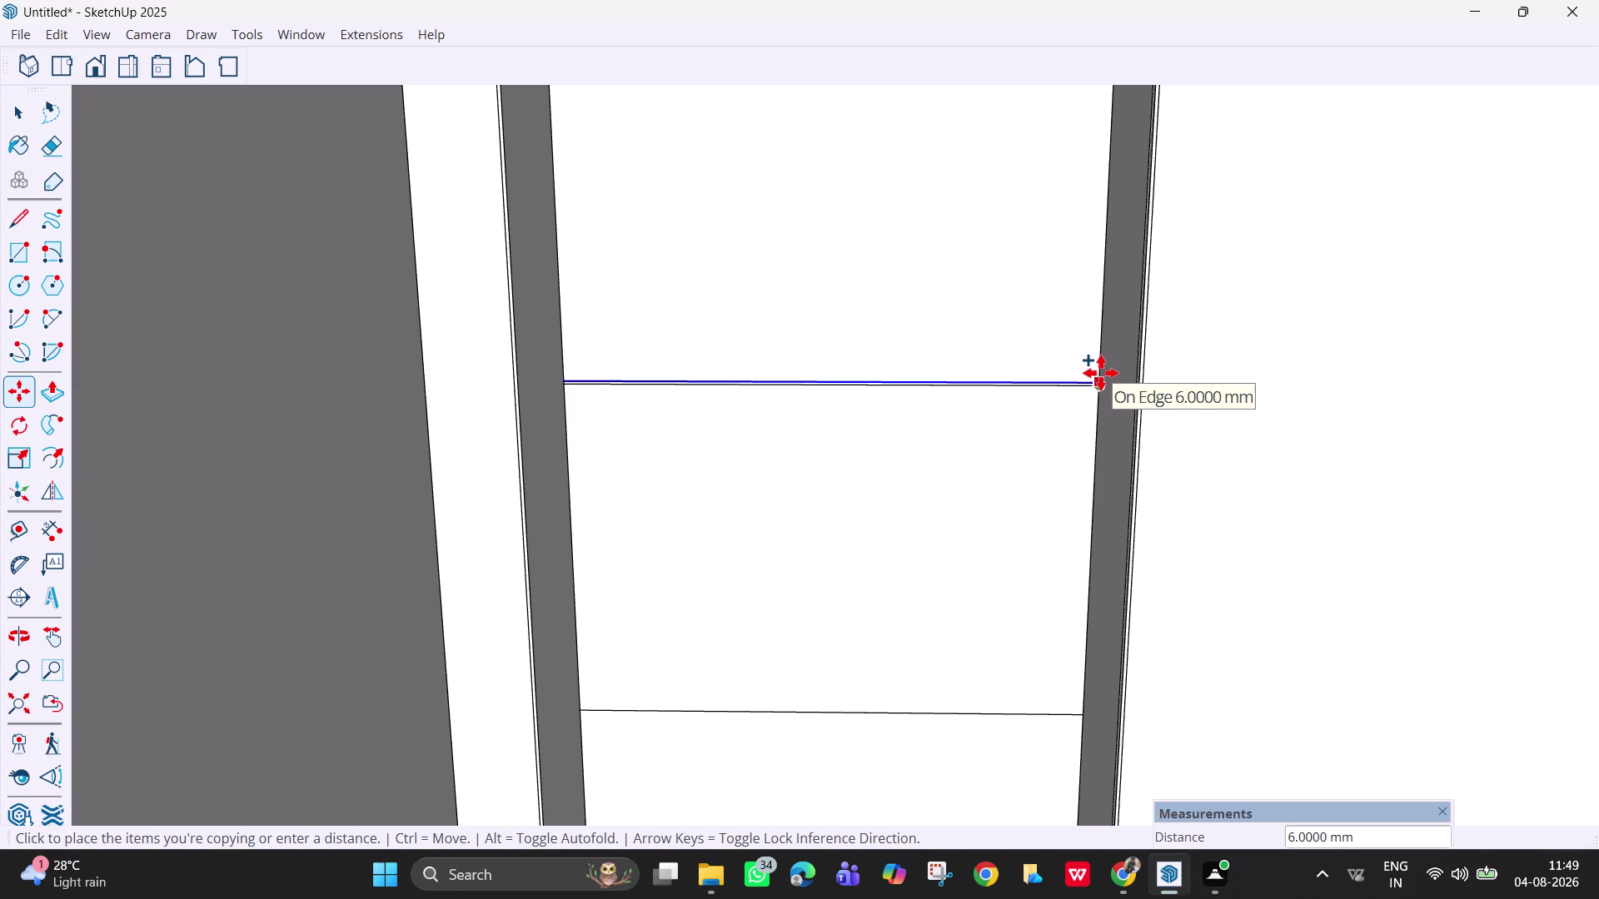
key(6)
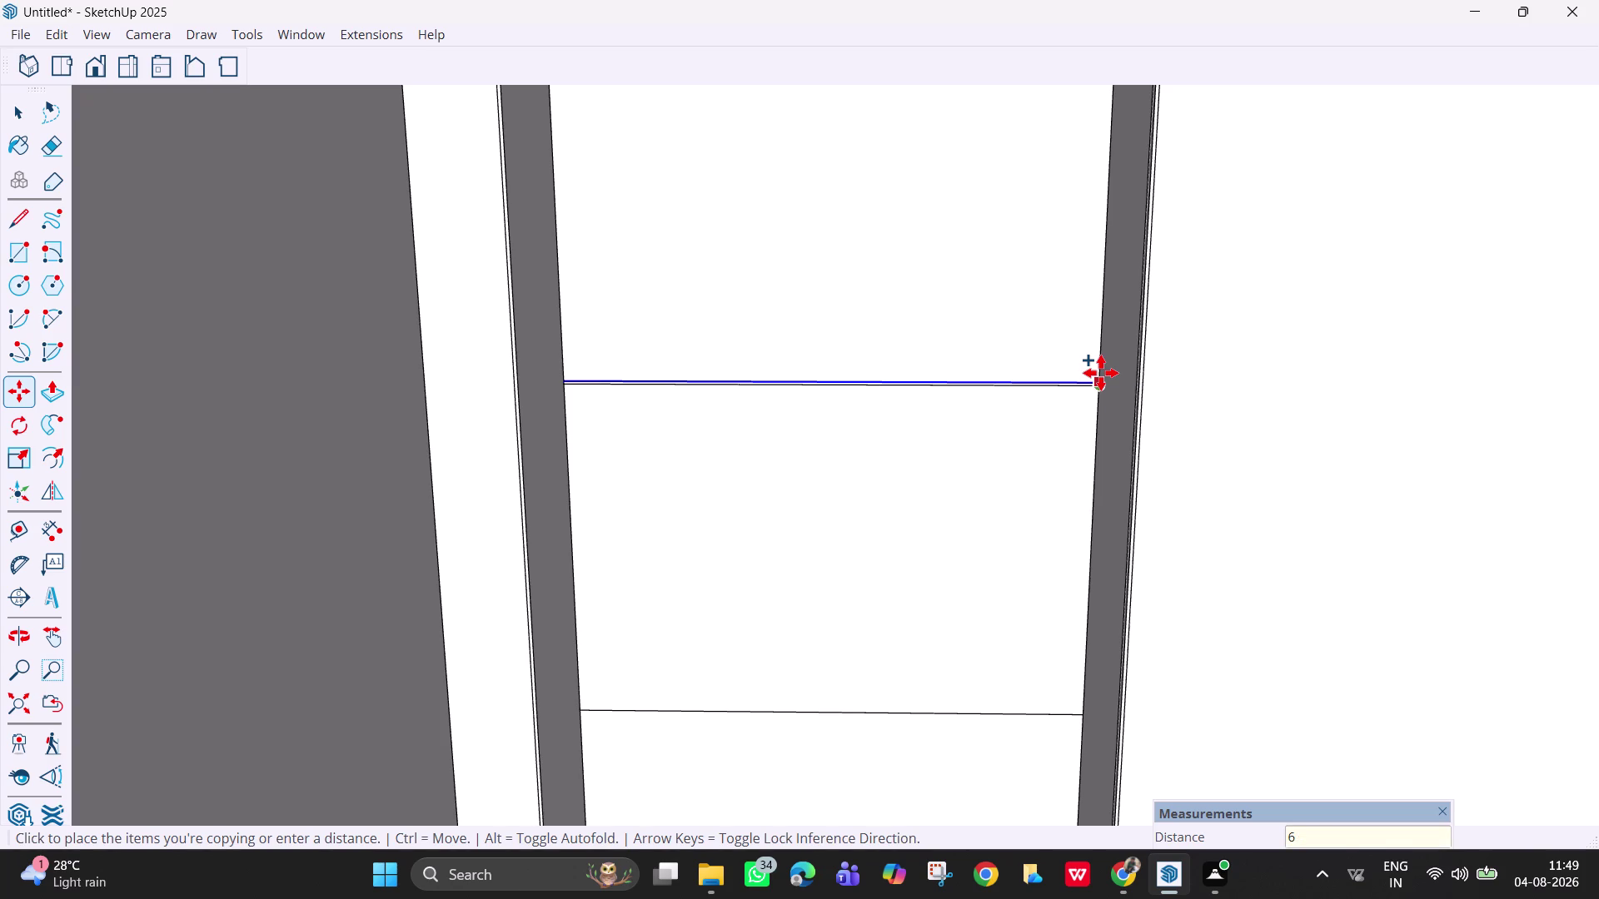
key(BackSpace)
key(5)
text(mm)
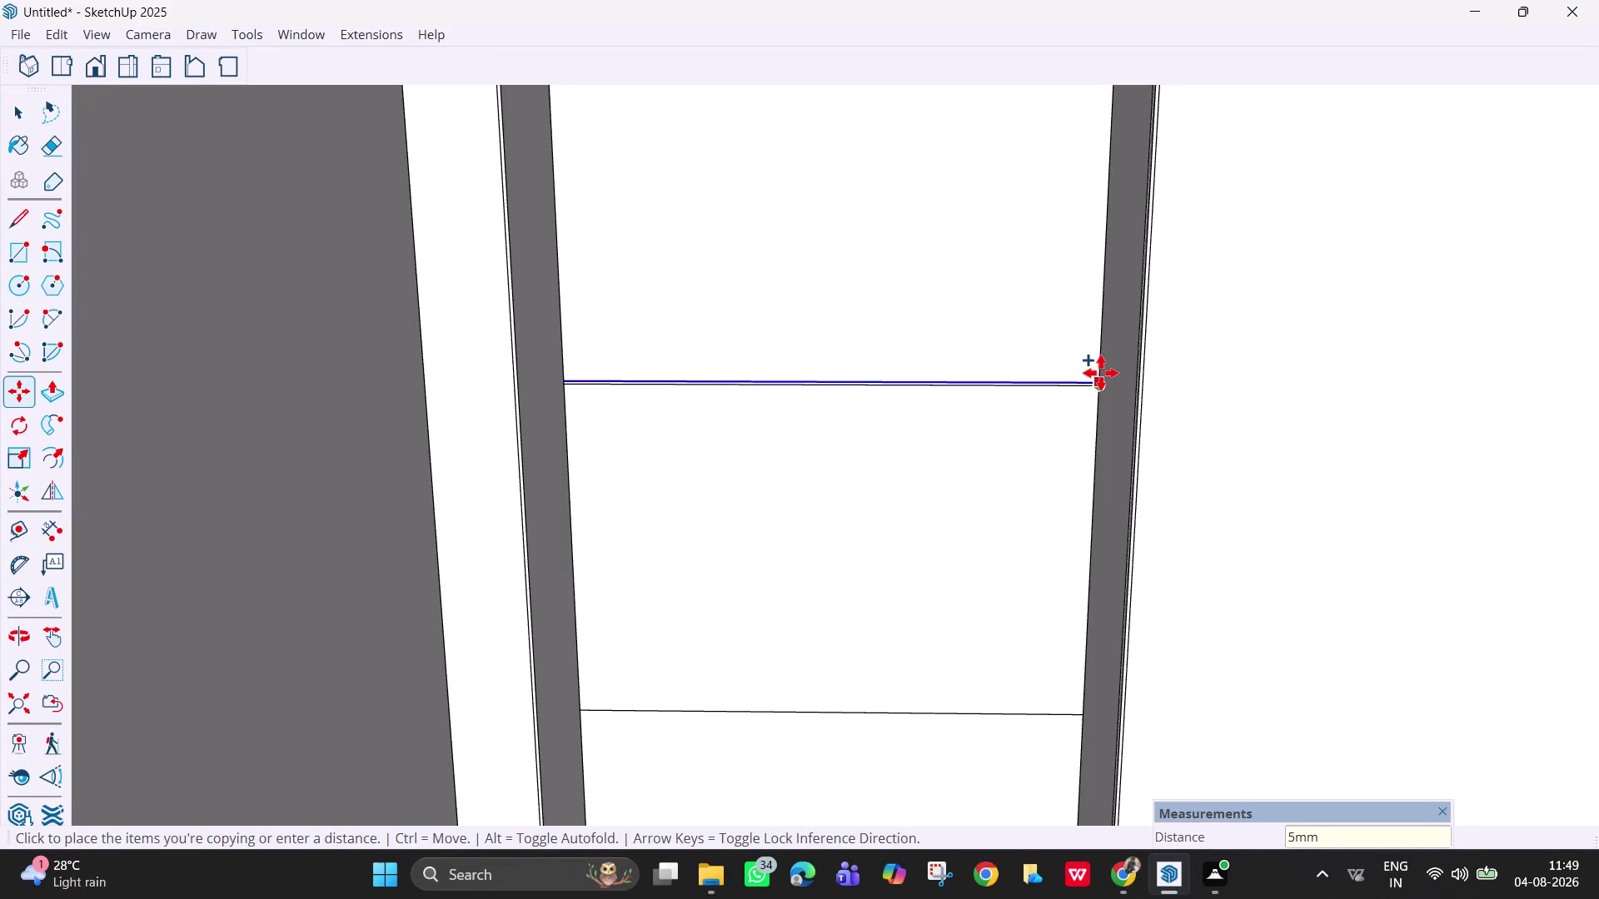
key(Return)
Add a further copy of the shelf edge at 10 mm.
scroll(up, 3)
scroll(up, 3)
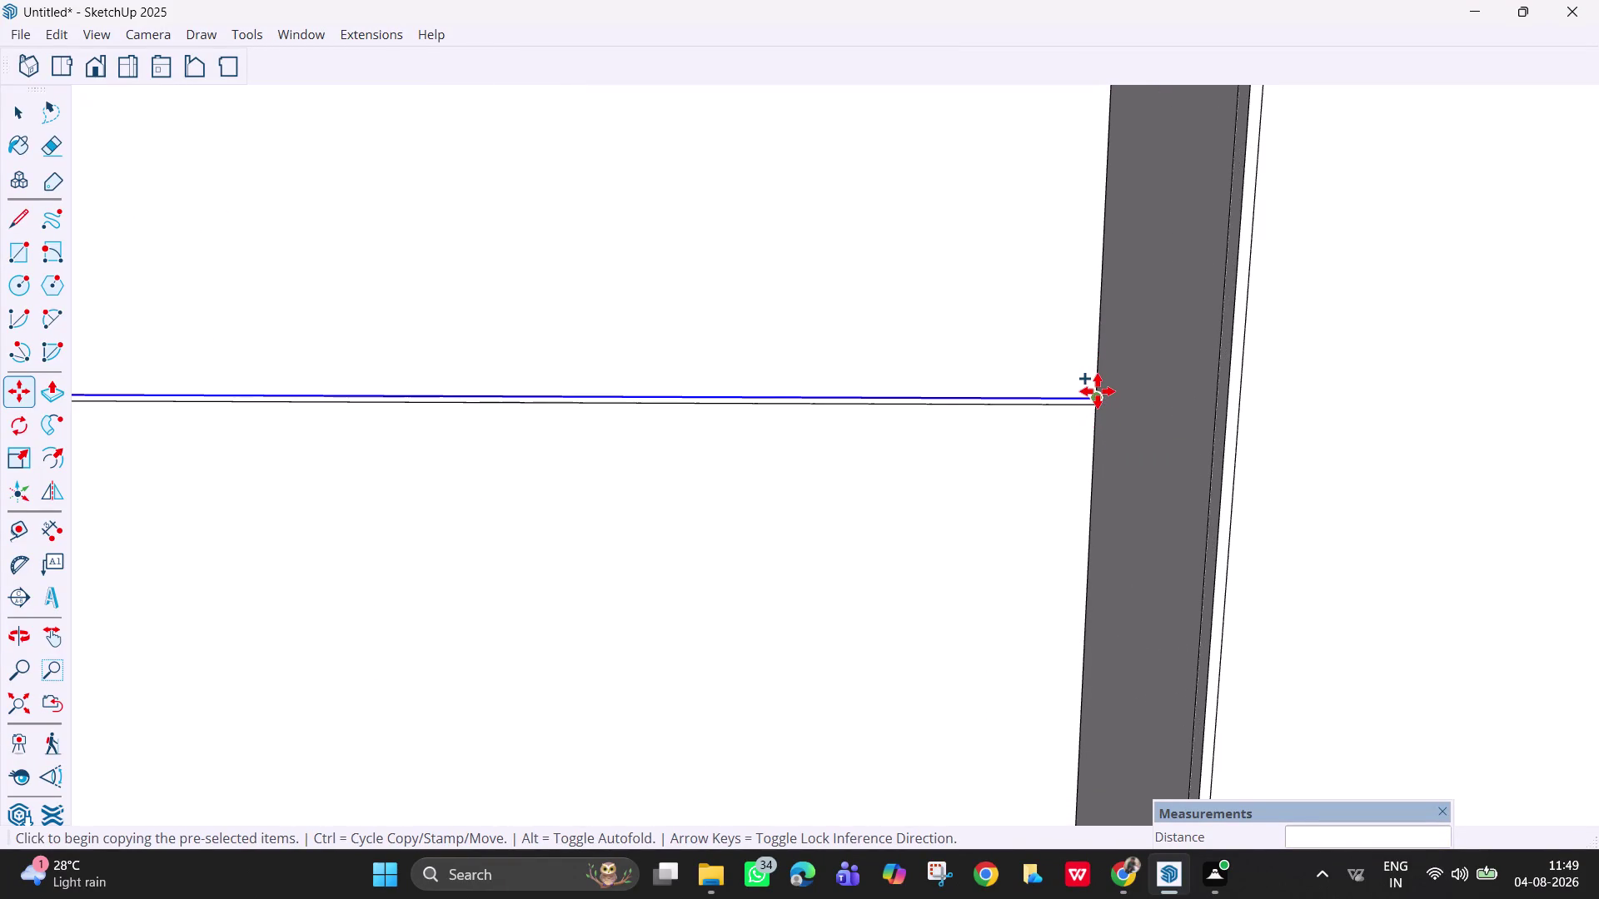
click(1098, 392)
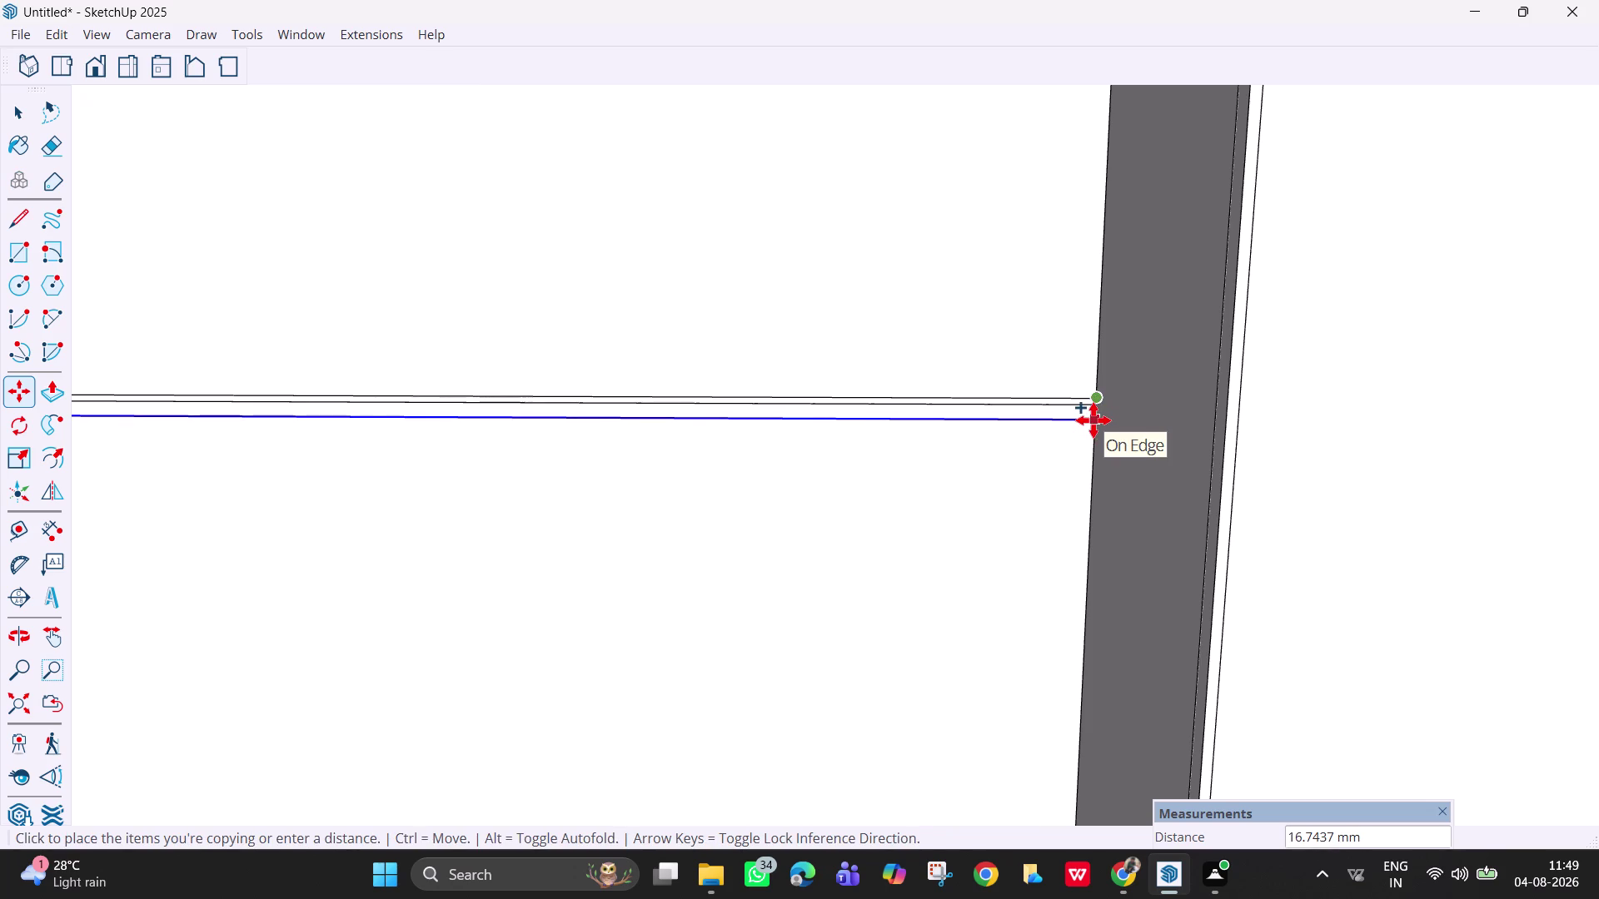
text(10mm)
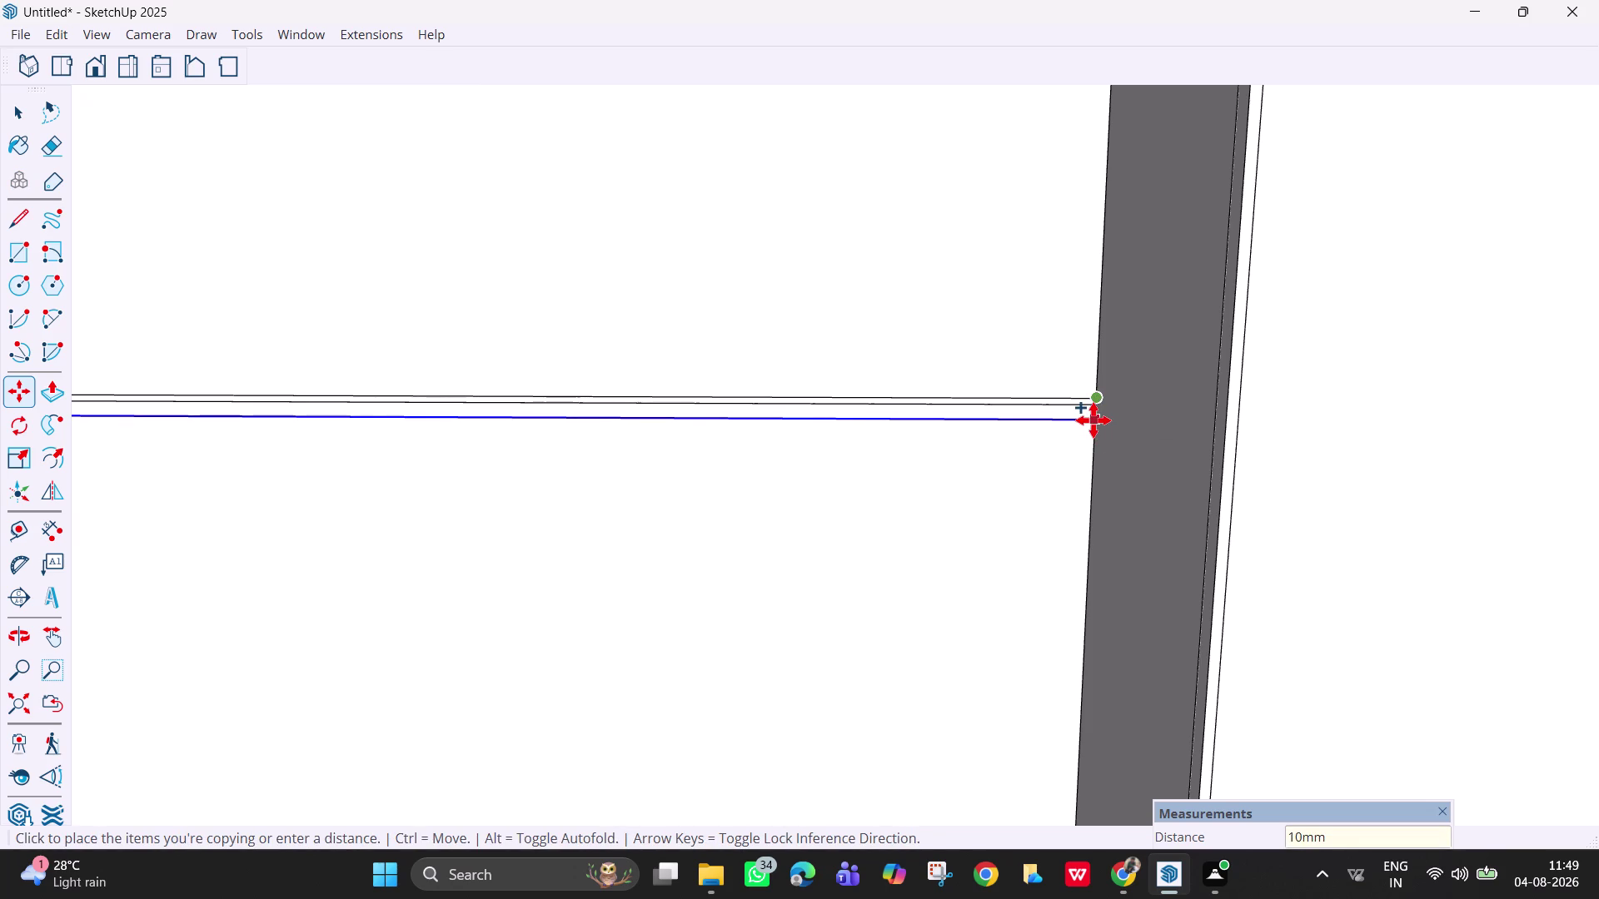
key(Return)
scroll(down, 3)
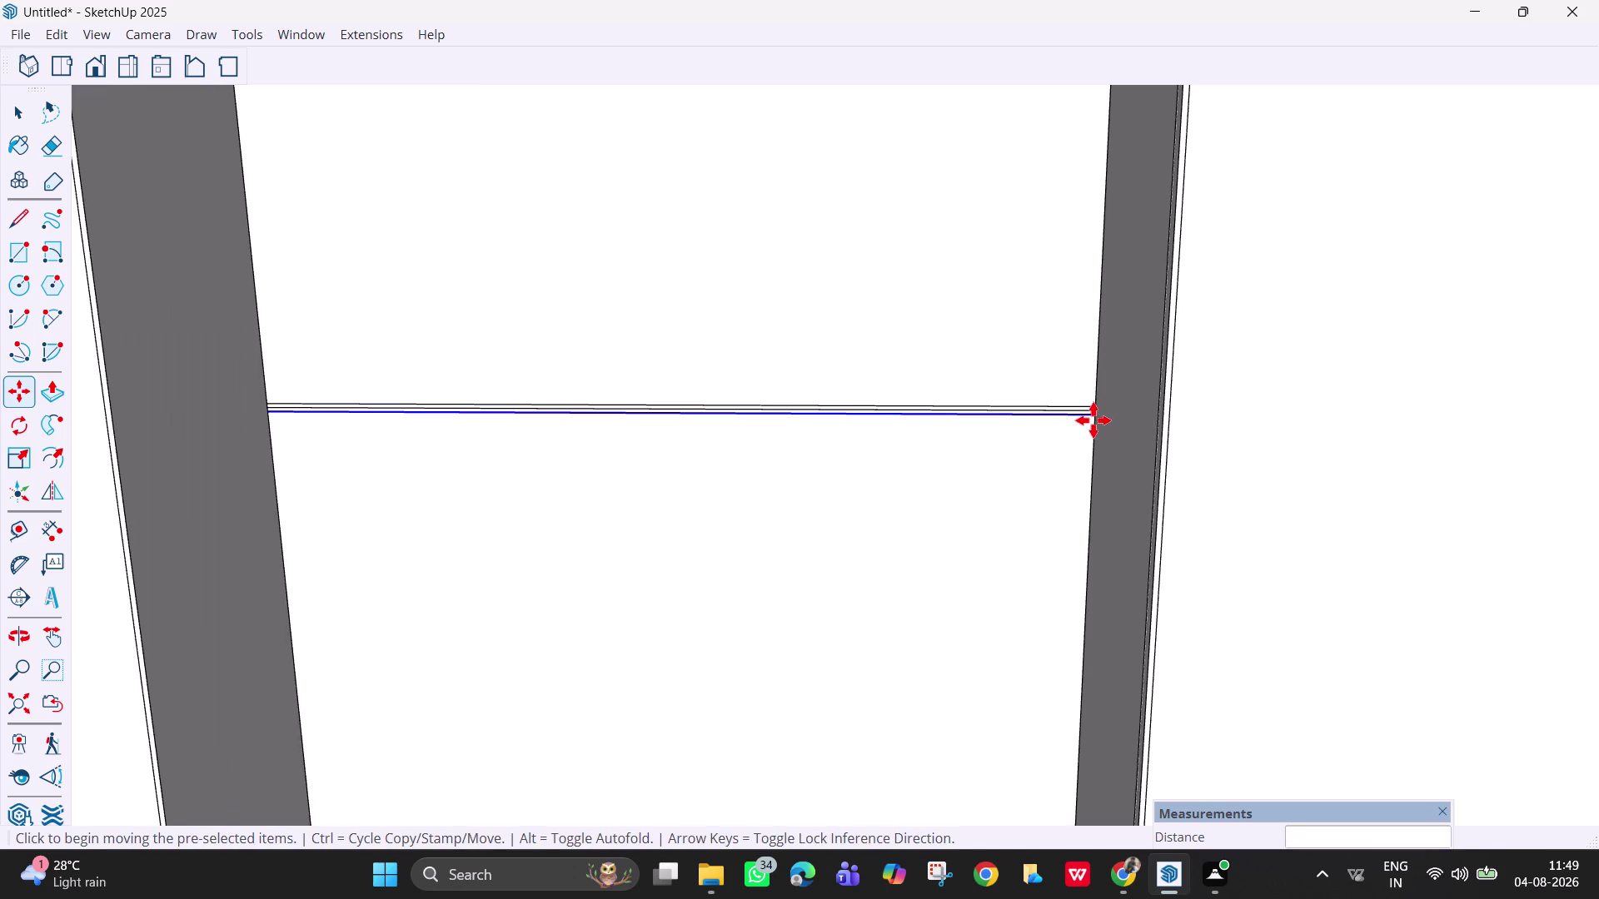
key(space)
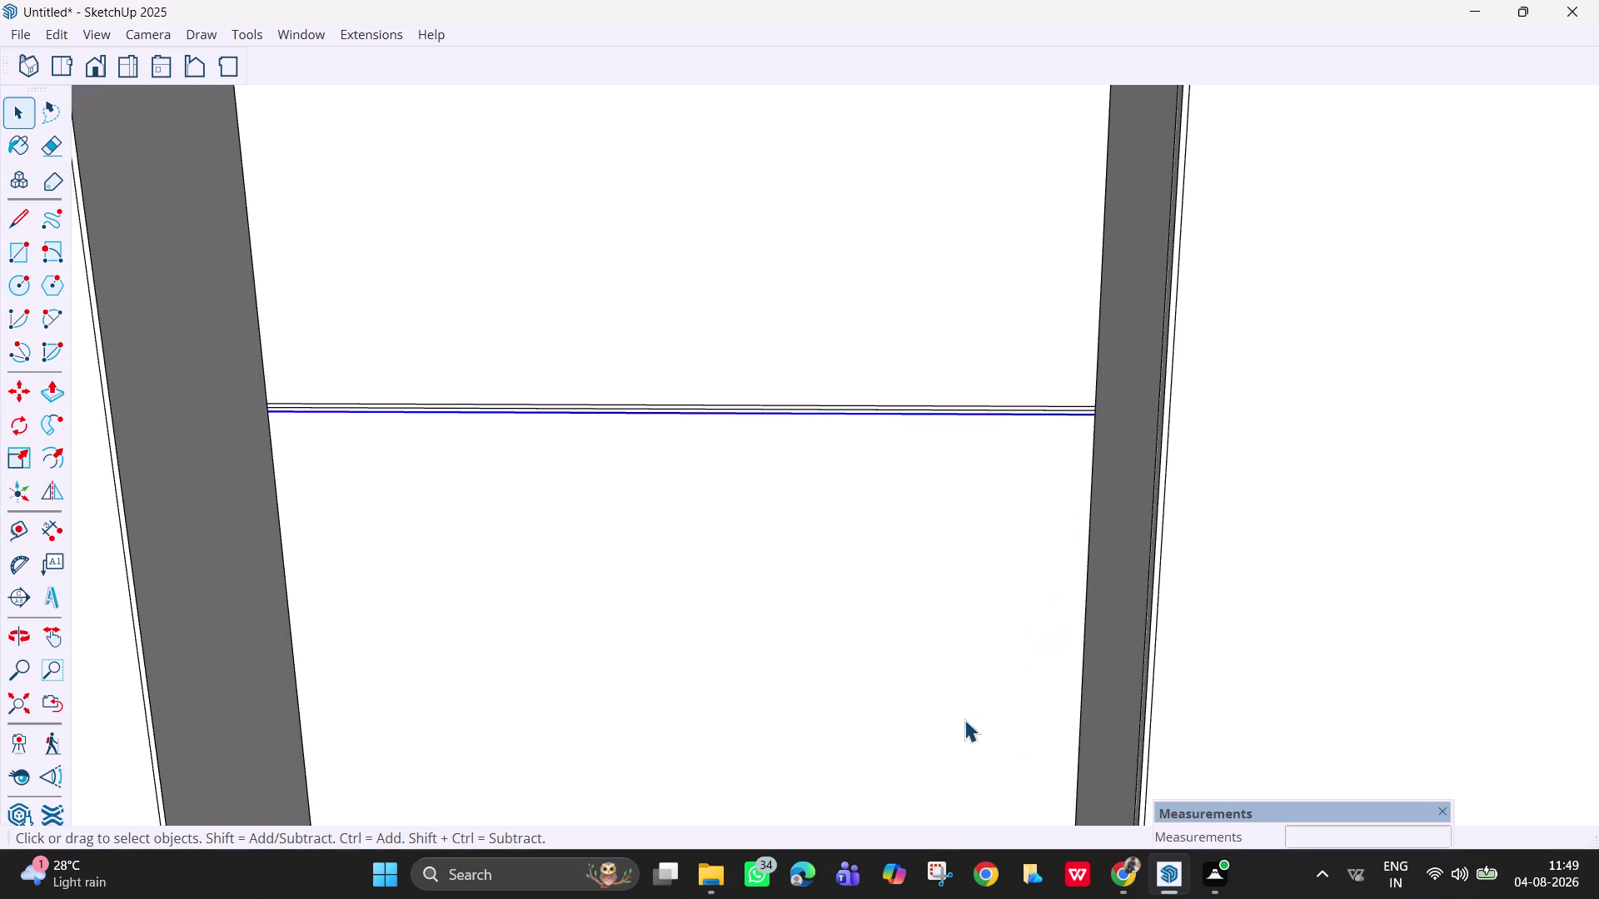
Select the horizontal edge at the right panel and copy it 5 mm.
key(h)
drag(963, 707, 966, 275)
scroll(up, 3)
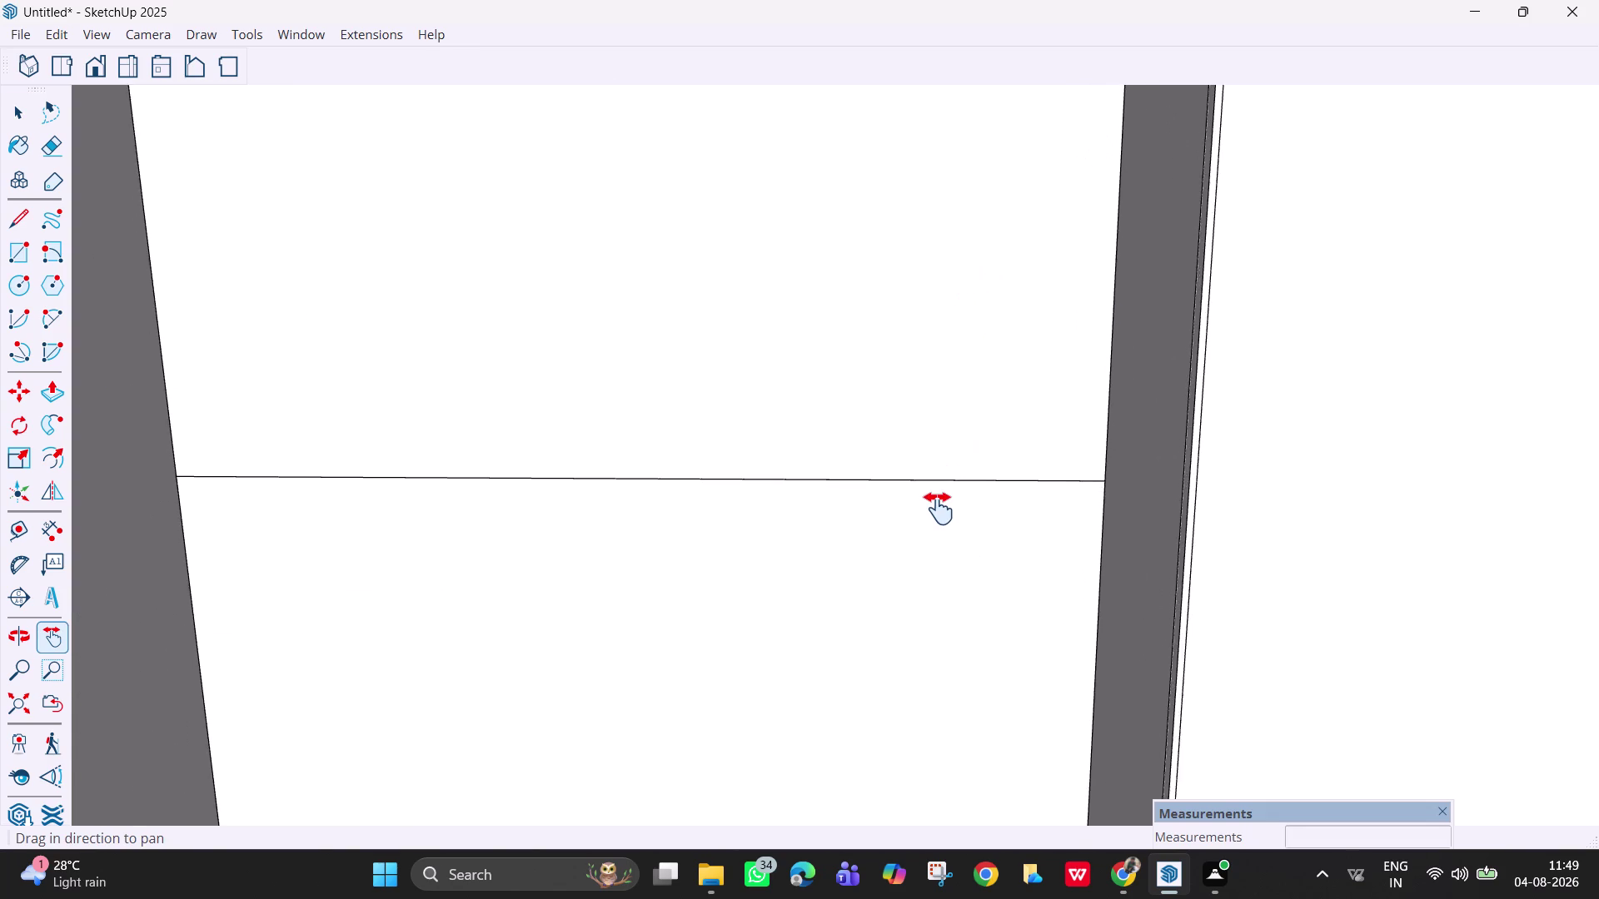
key(space)
click(951, 474)
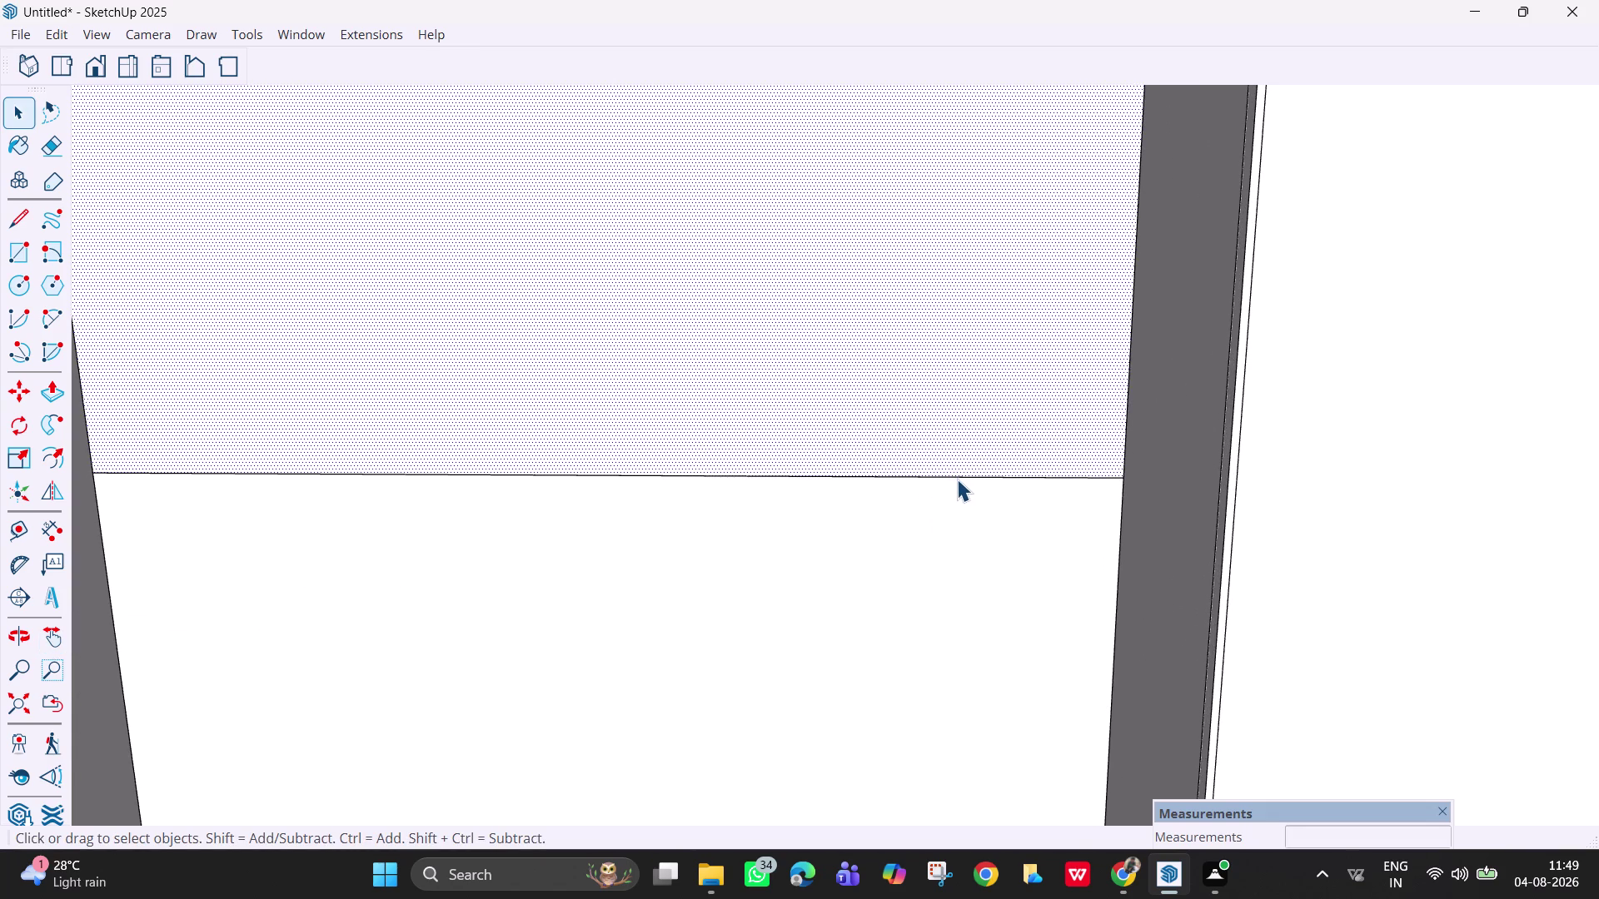
click(956, 479)
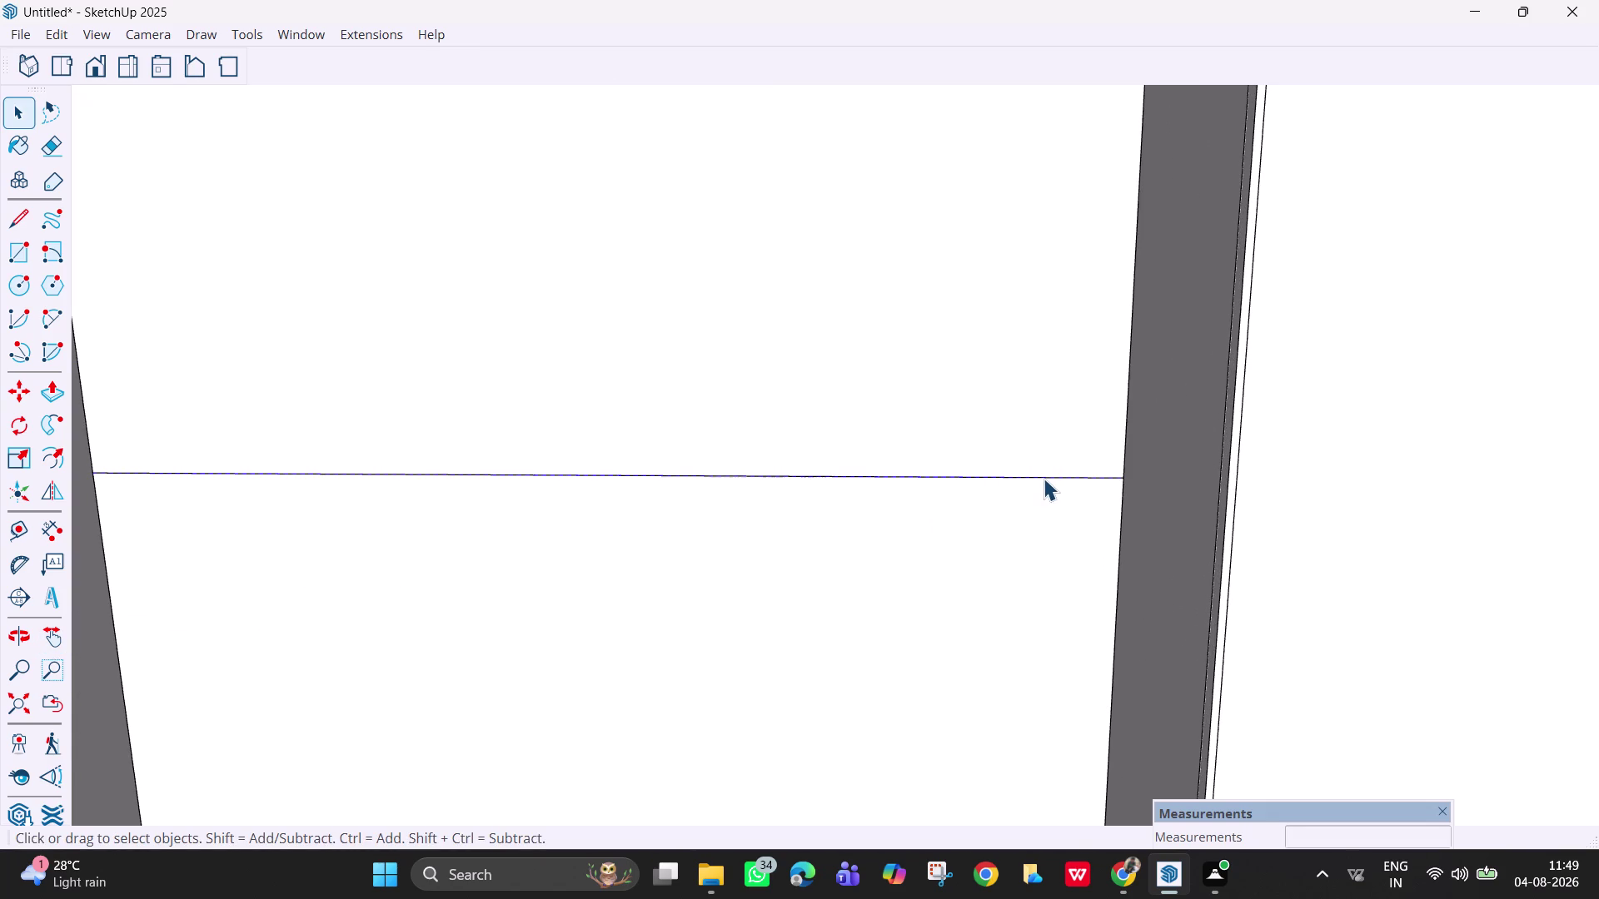
click(1038, 475)
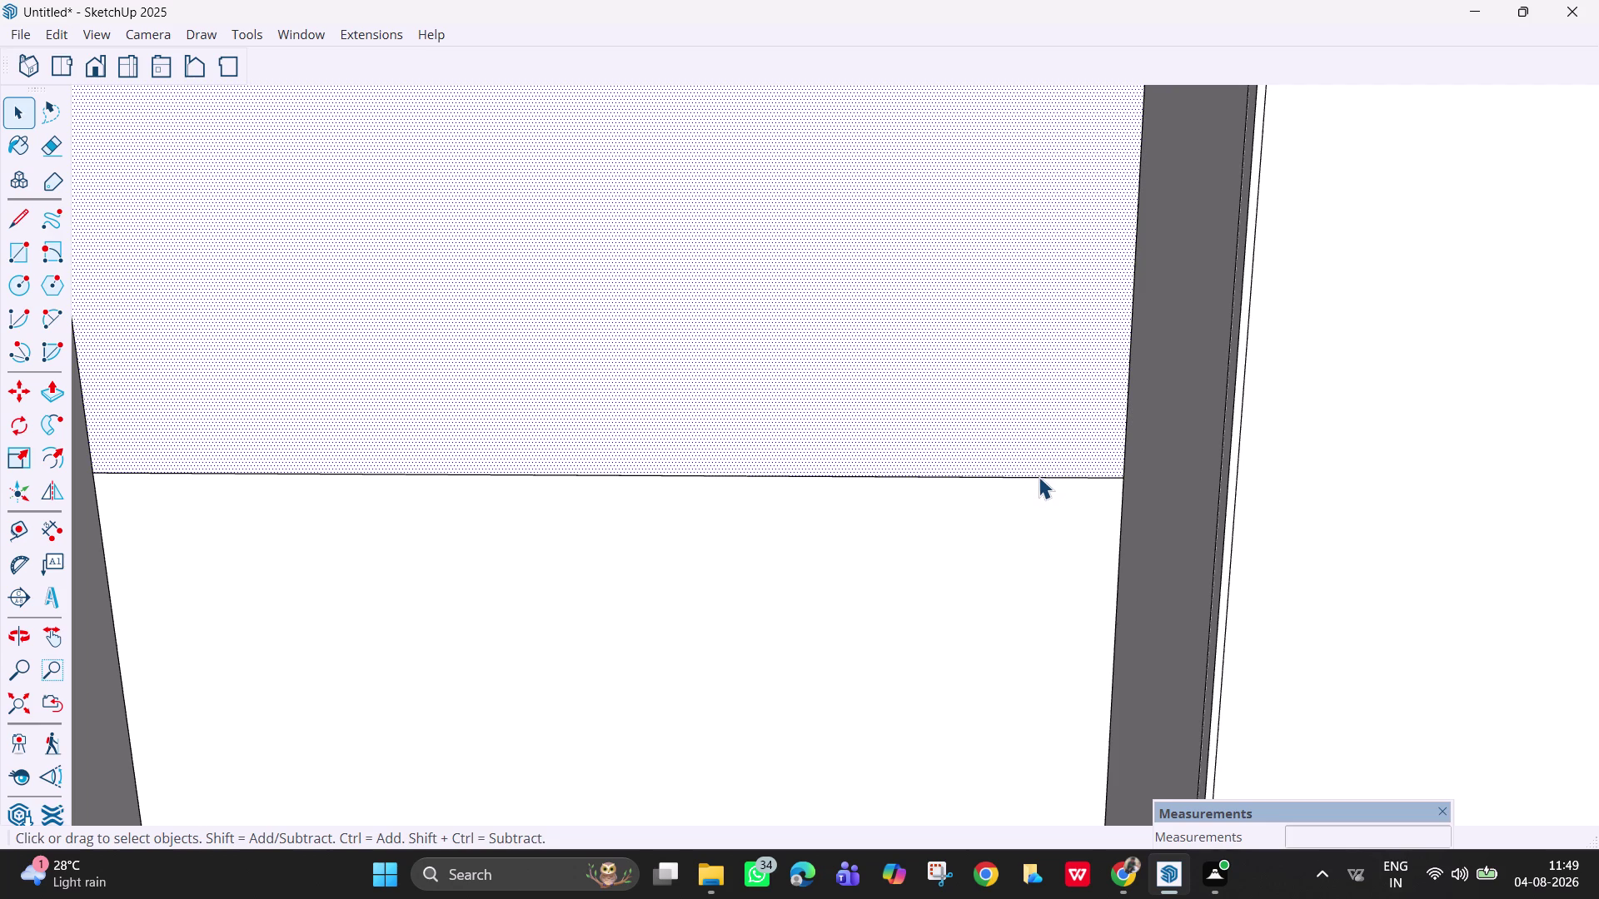
click(1040, 476)
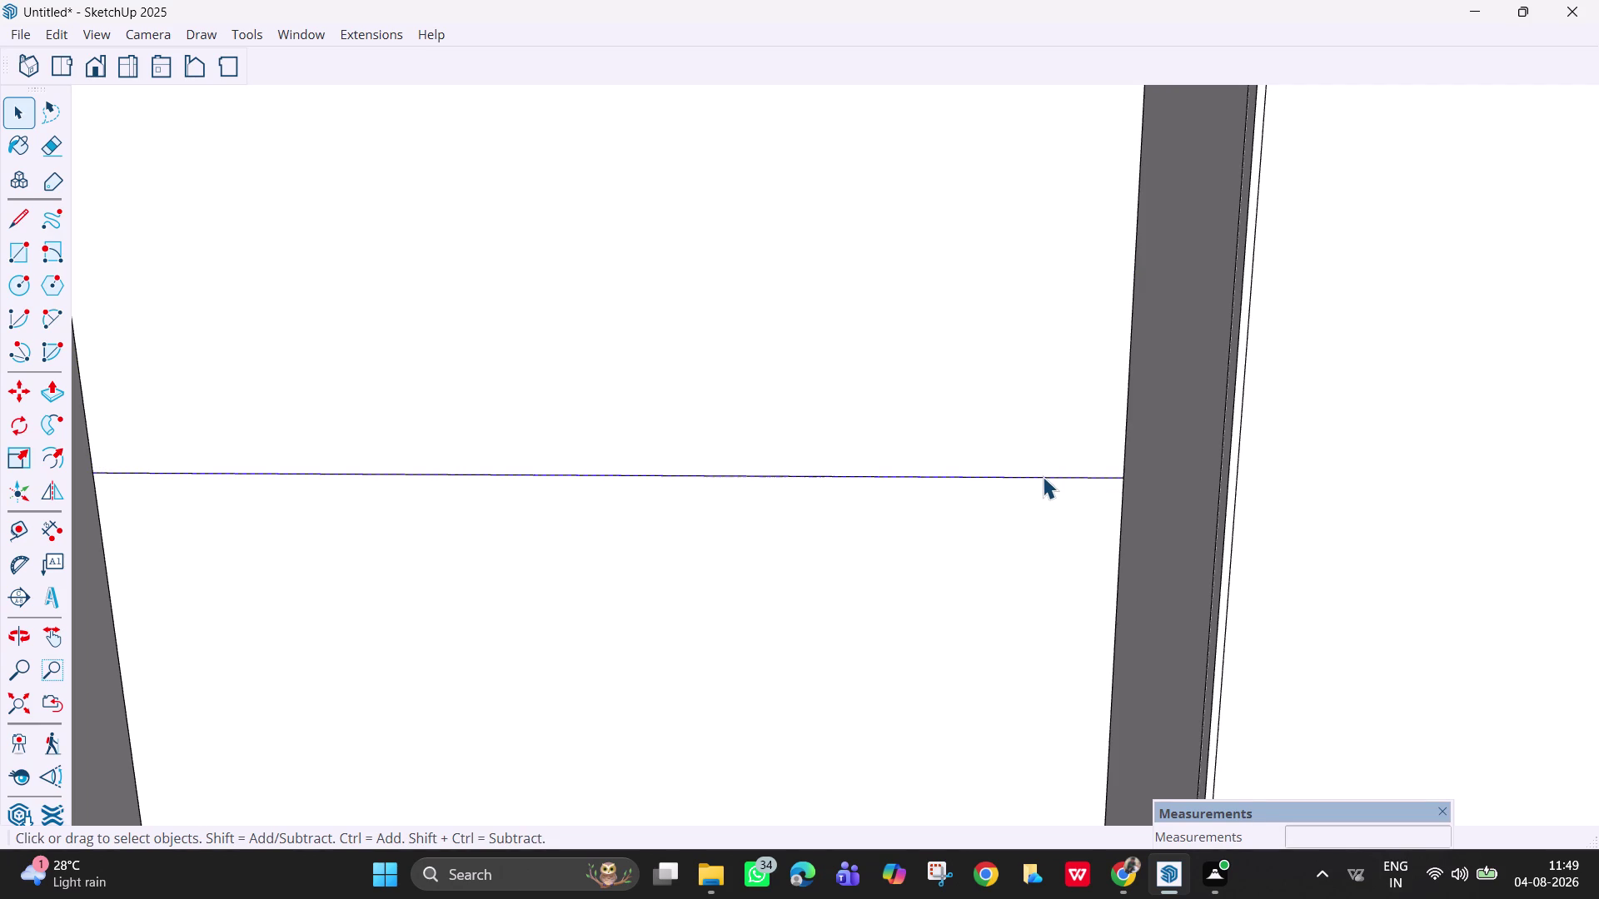
key(m)
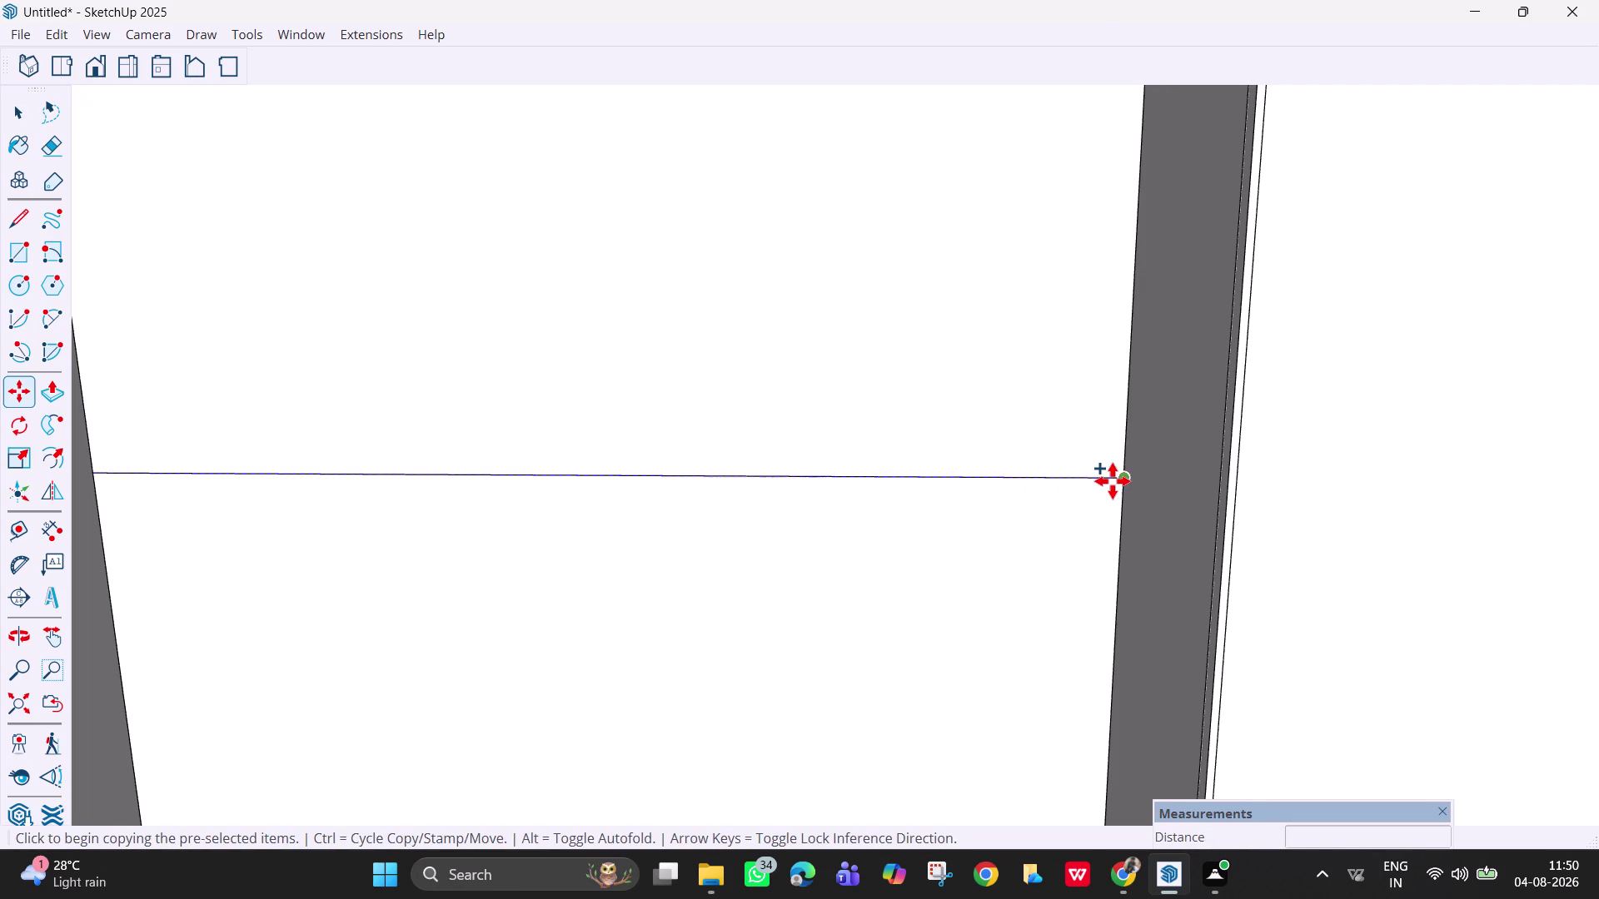
click(1118, 479)
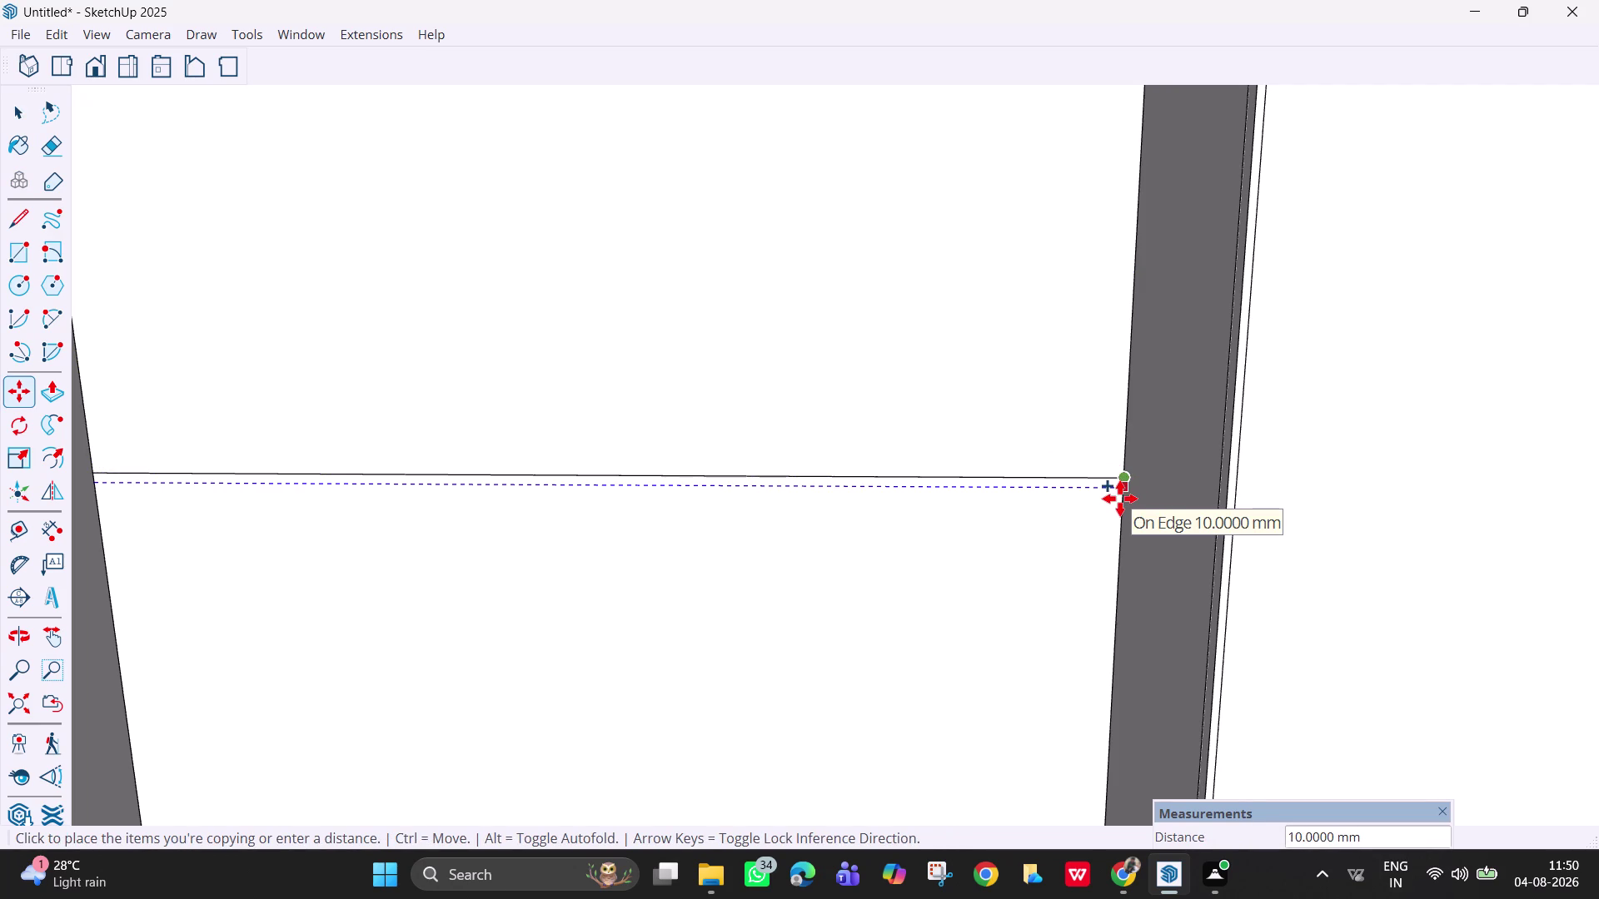
scroll(up, 3)
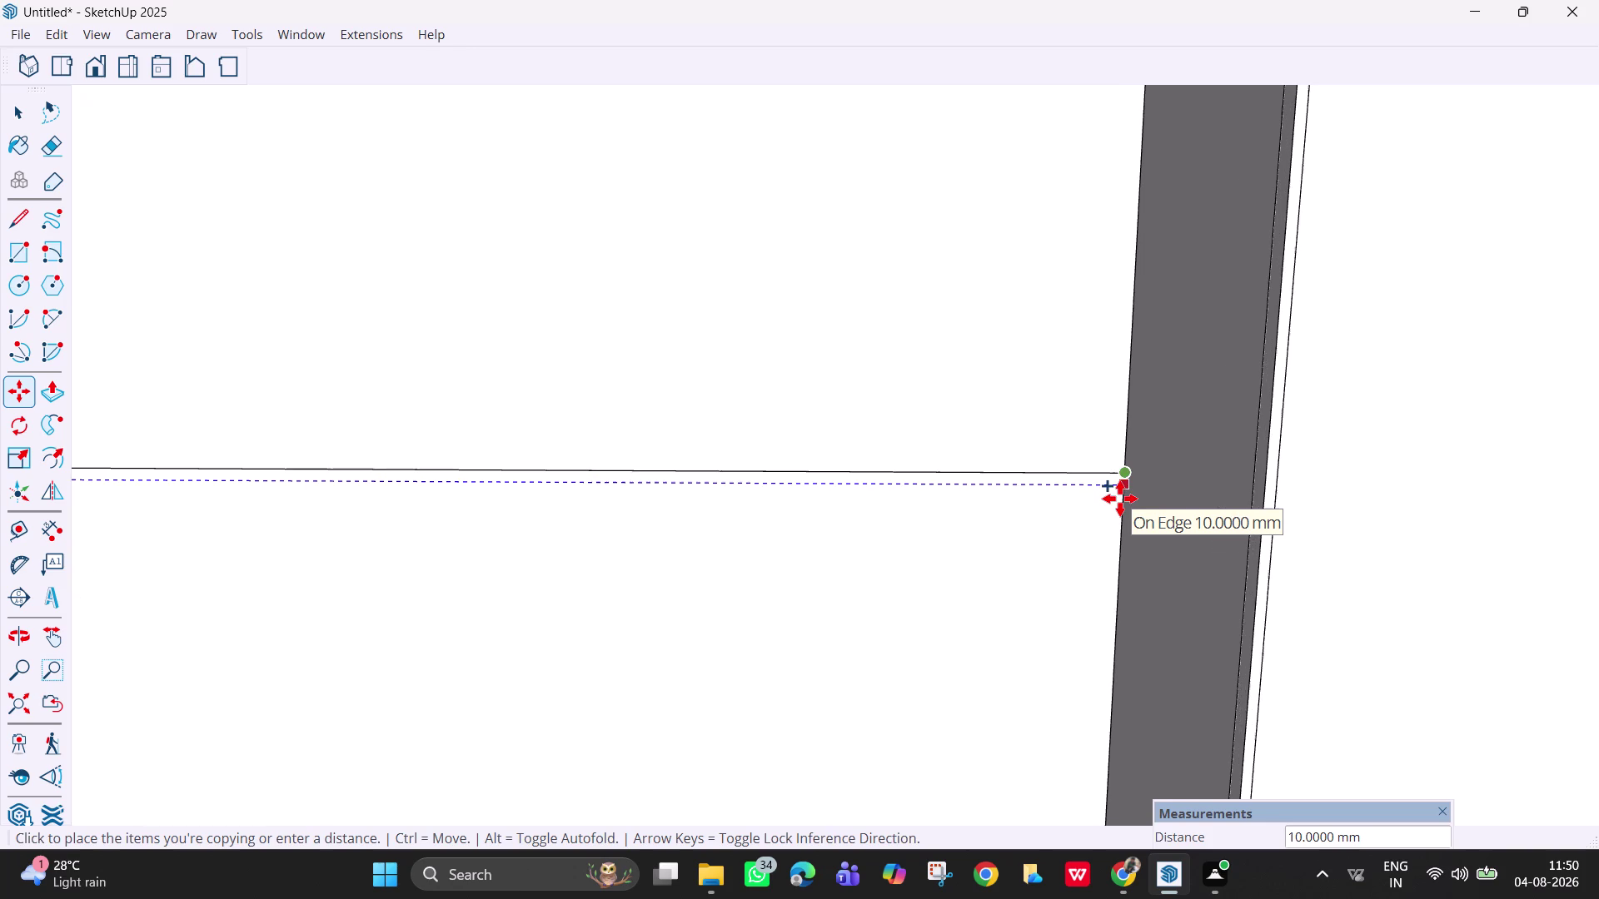
text(5mm)
key(Return)
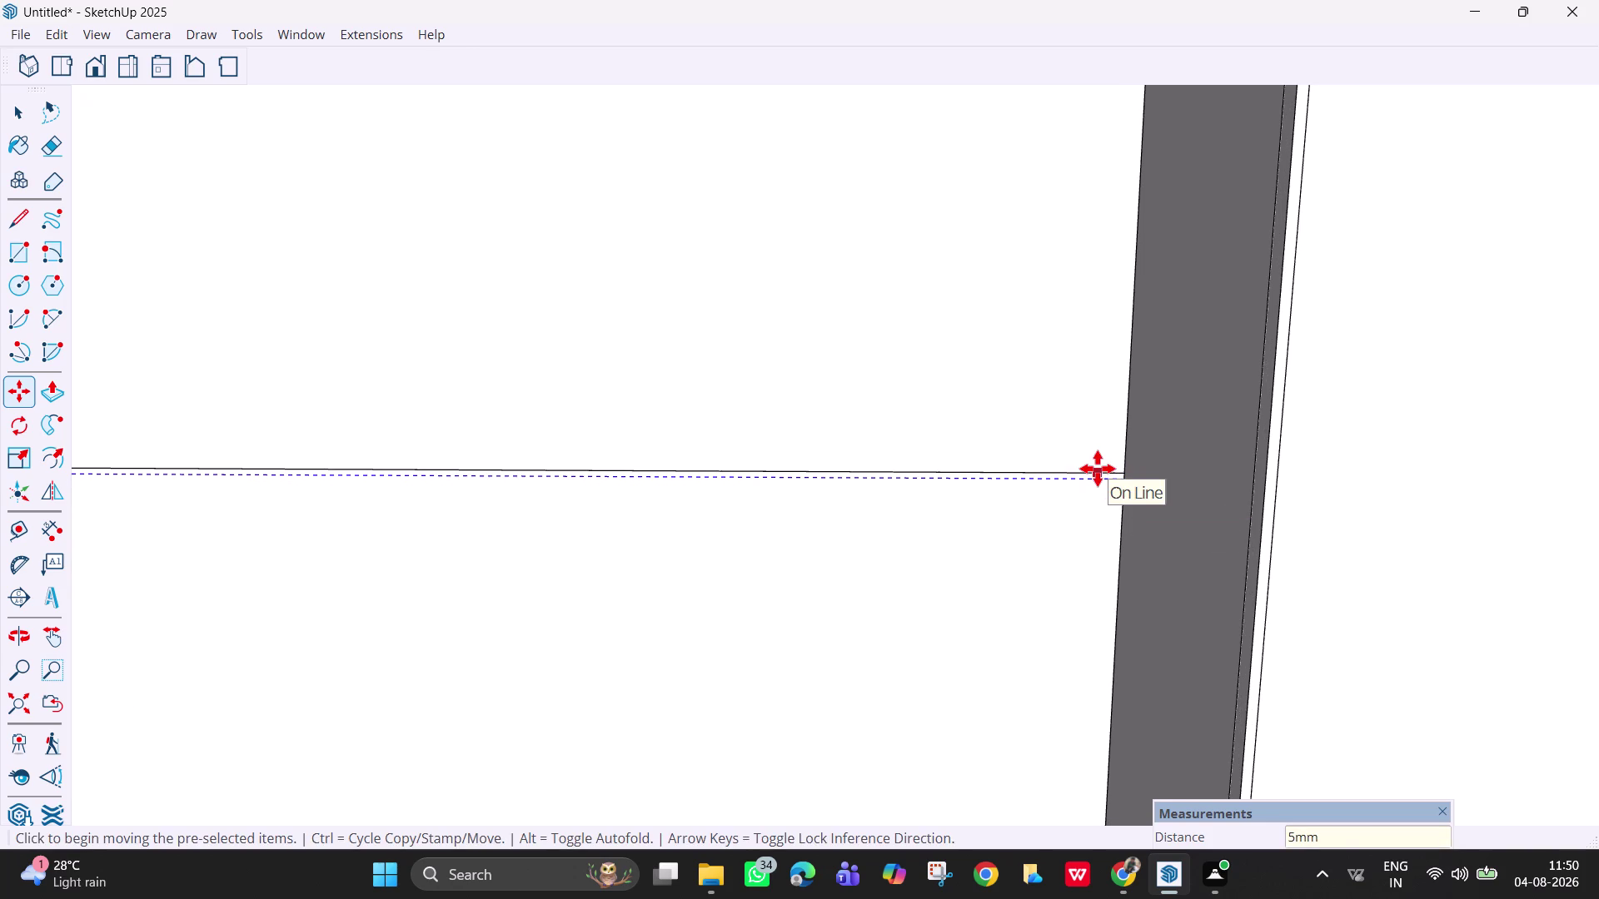
Copy the upper horizontal edge another 5 mm in the opposite direction.
key(Escape)
key(space)
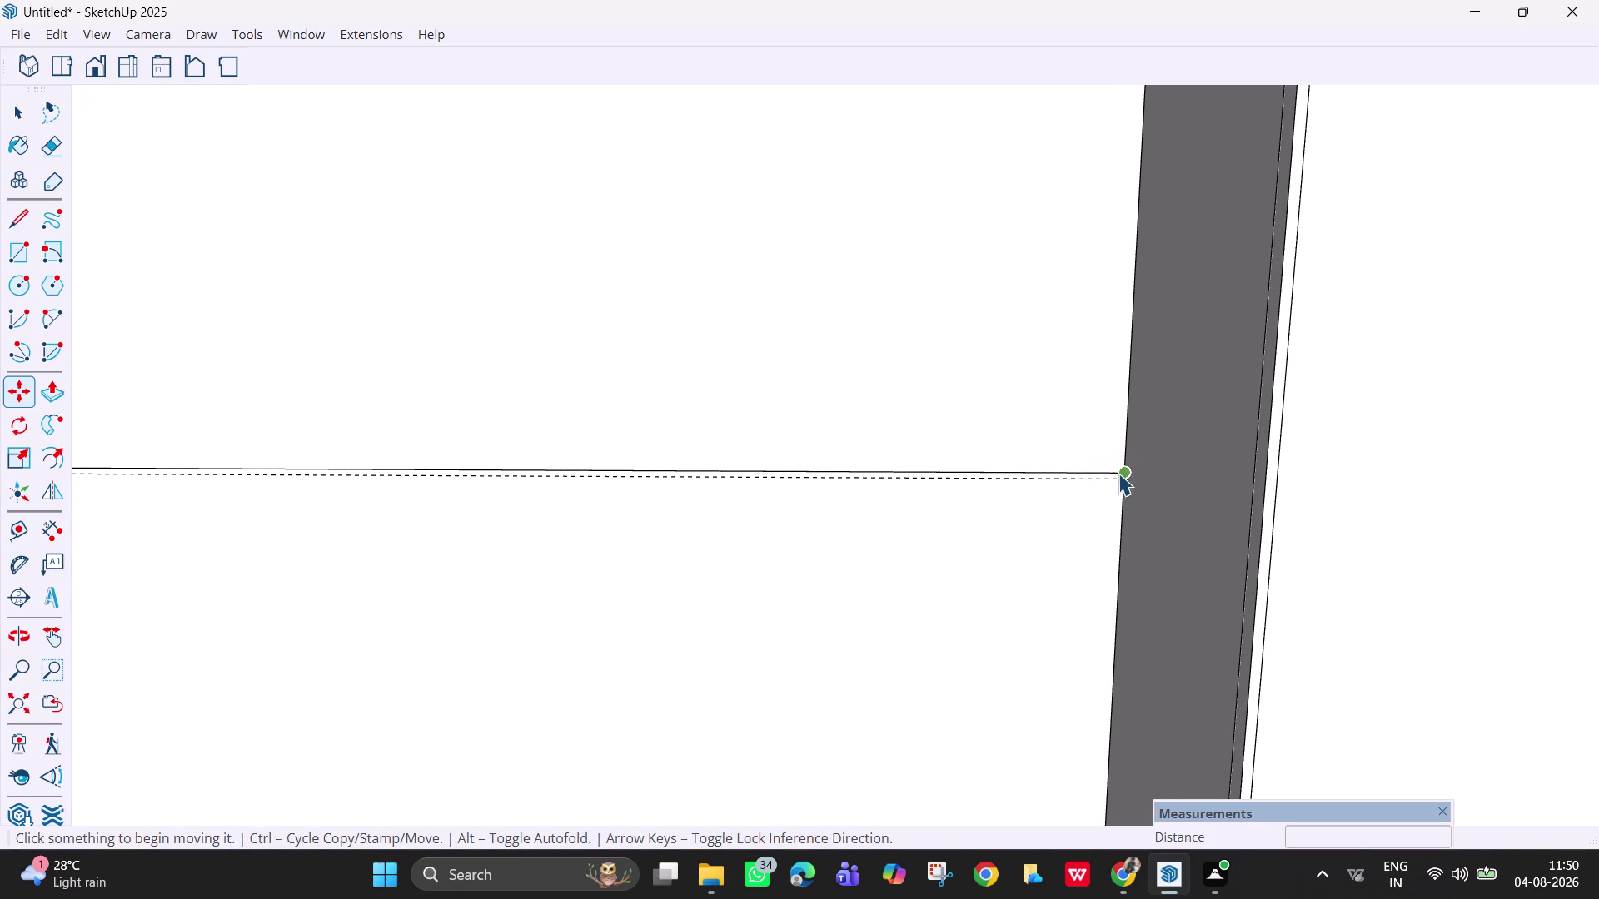
click(1103, 471)
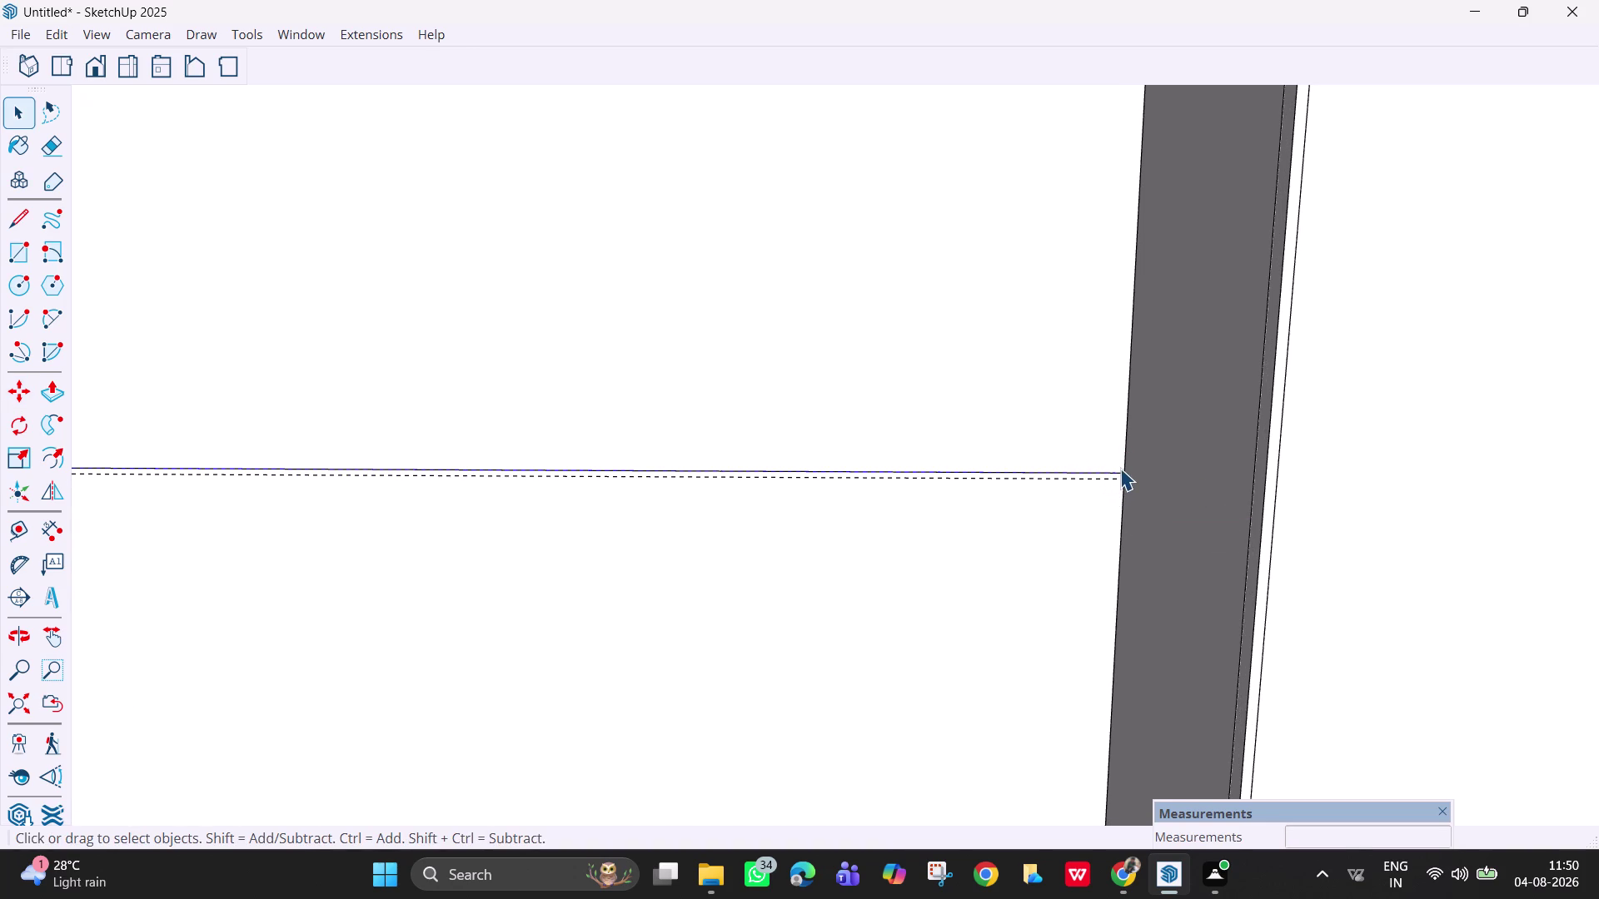
scroll(up, 3)
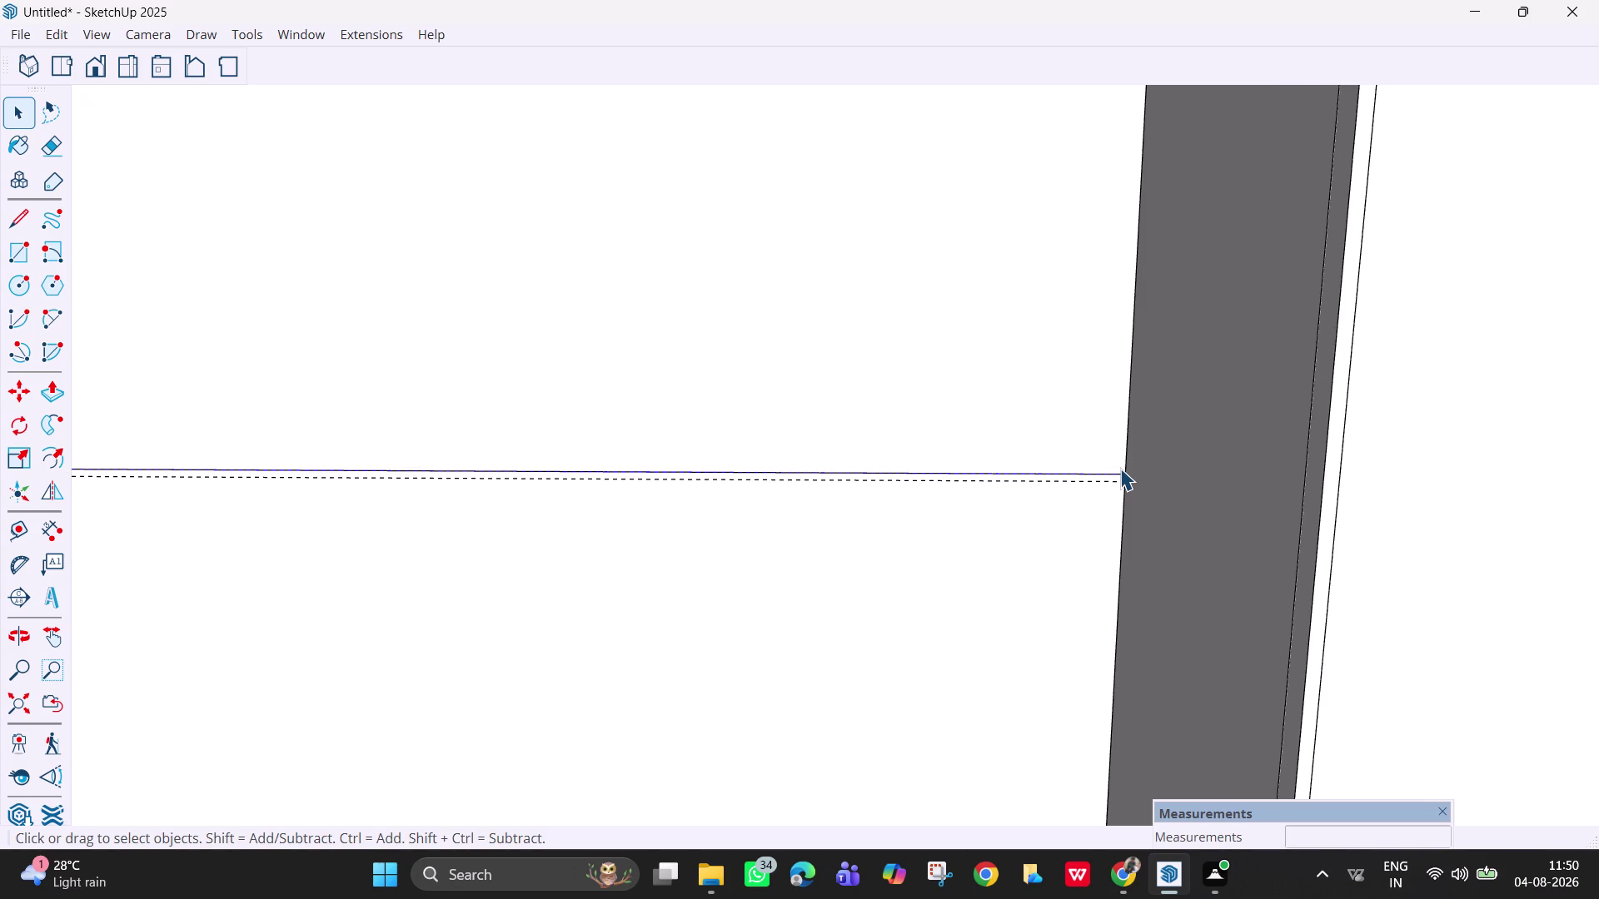
key(m)
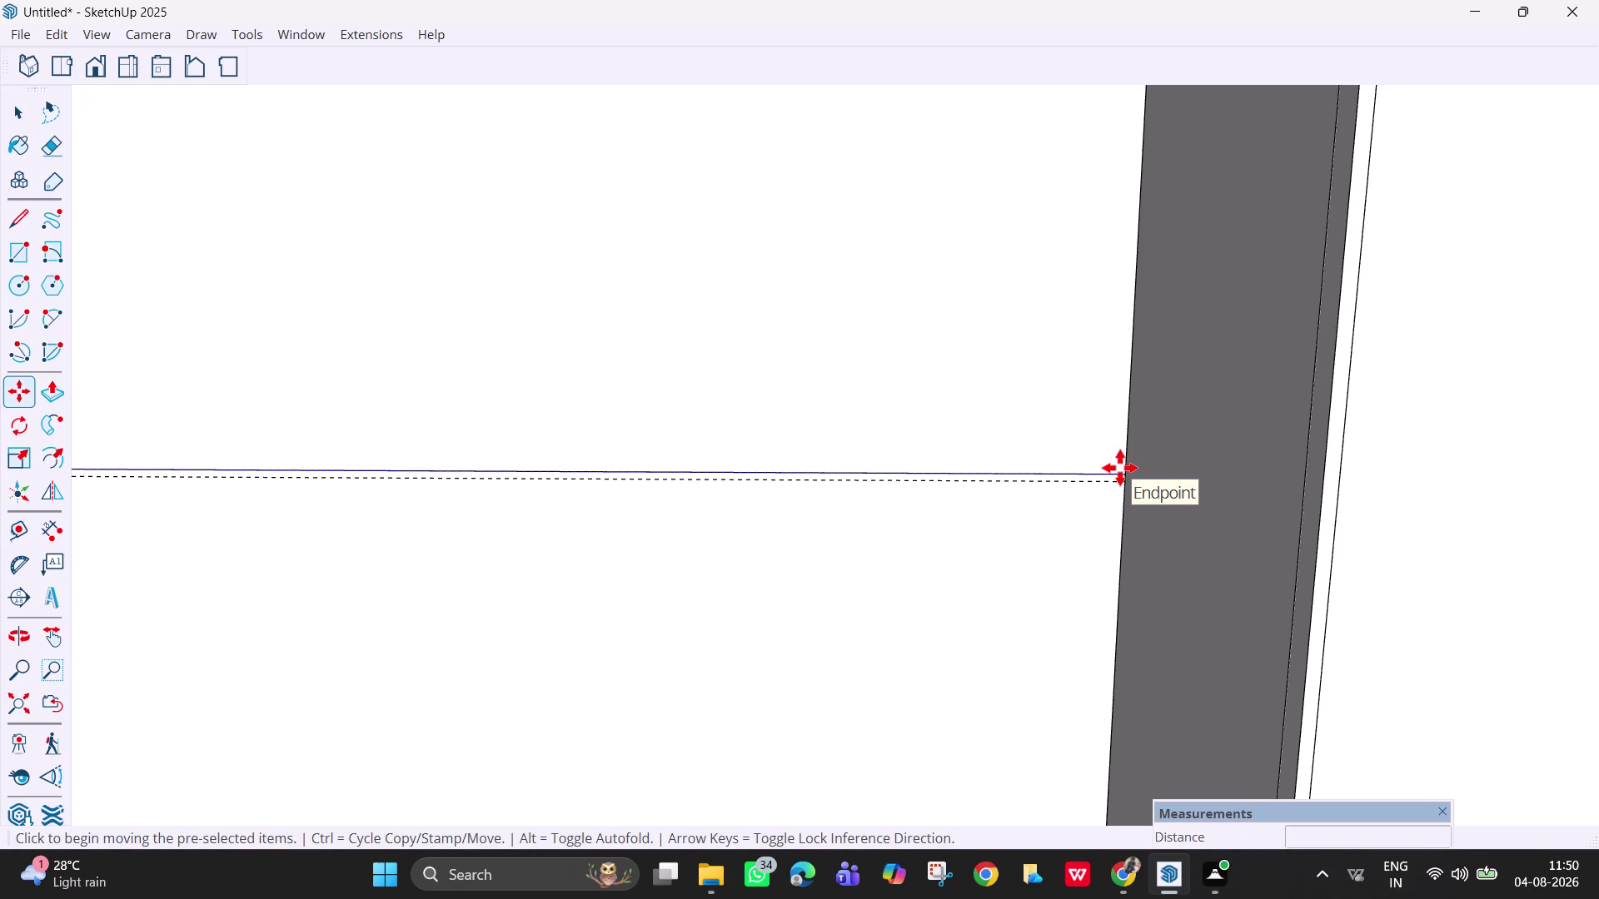
click(1127, 475)
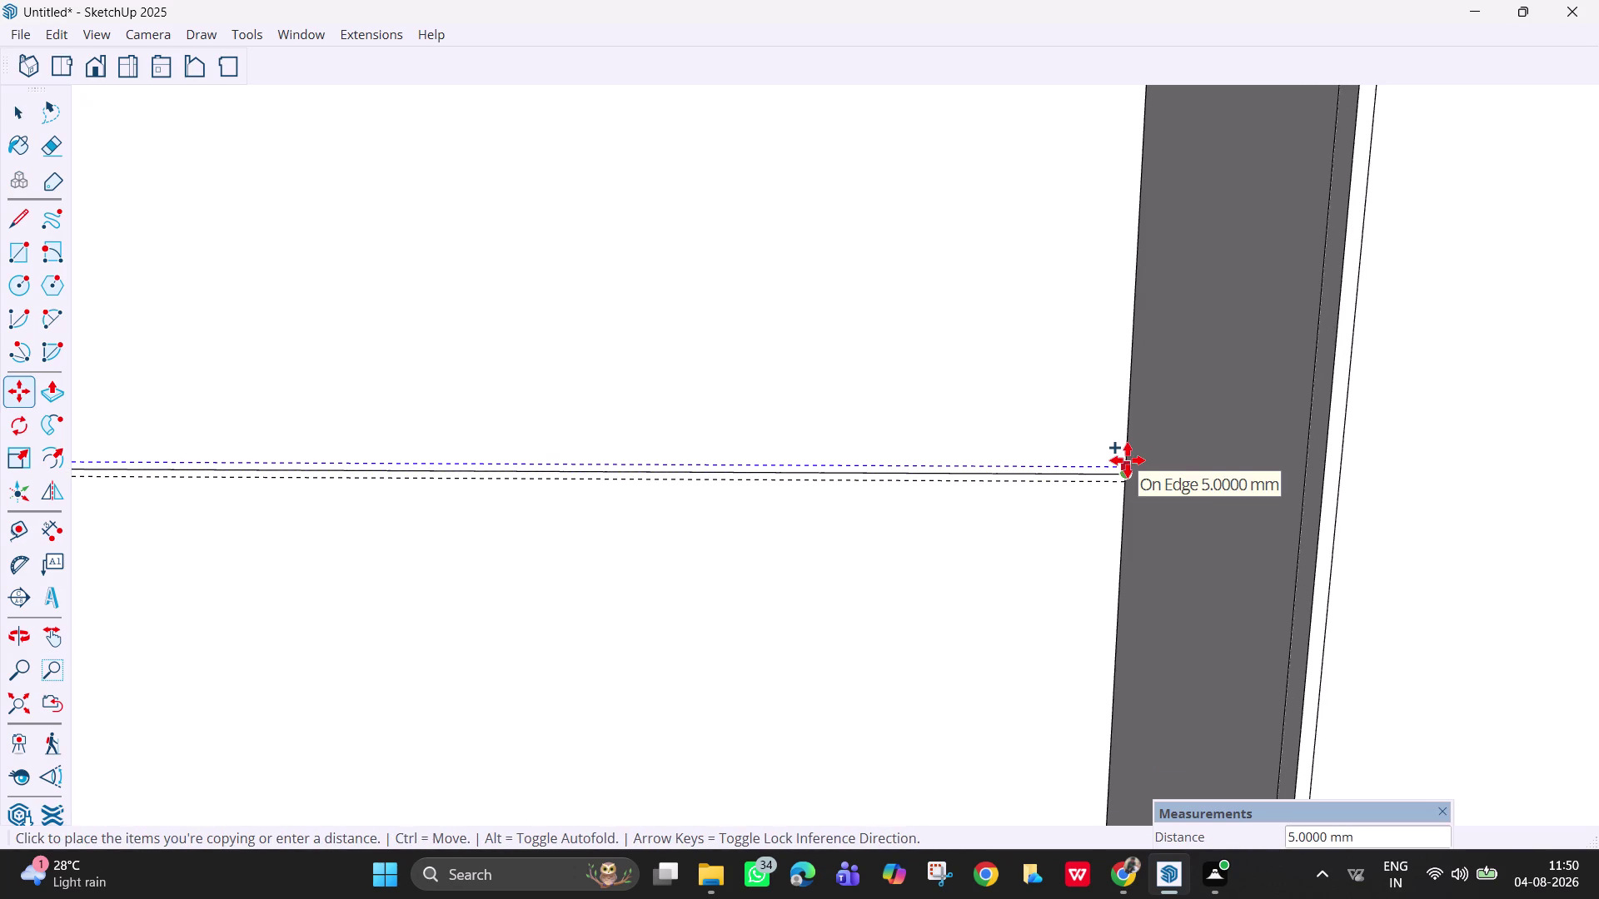
text(5mm)
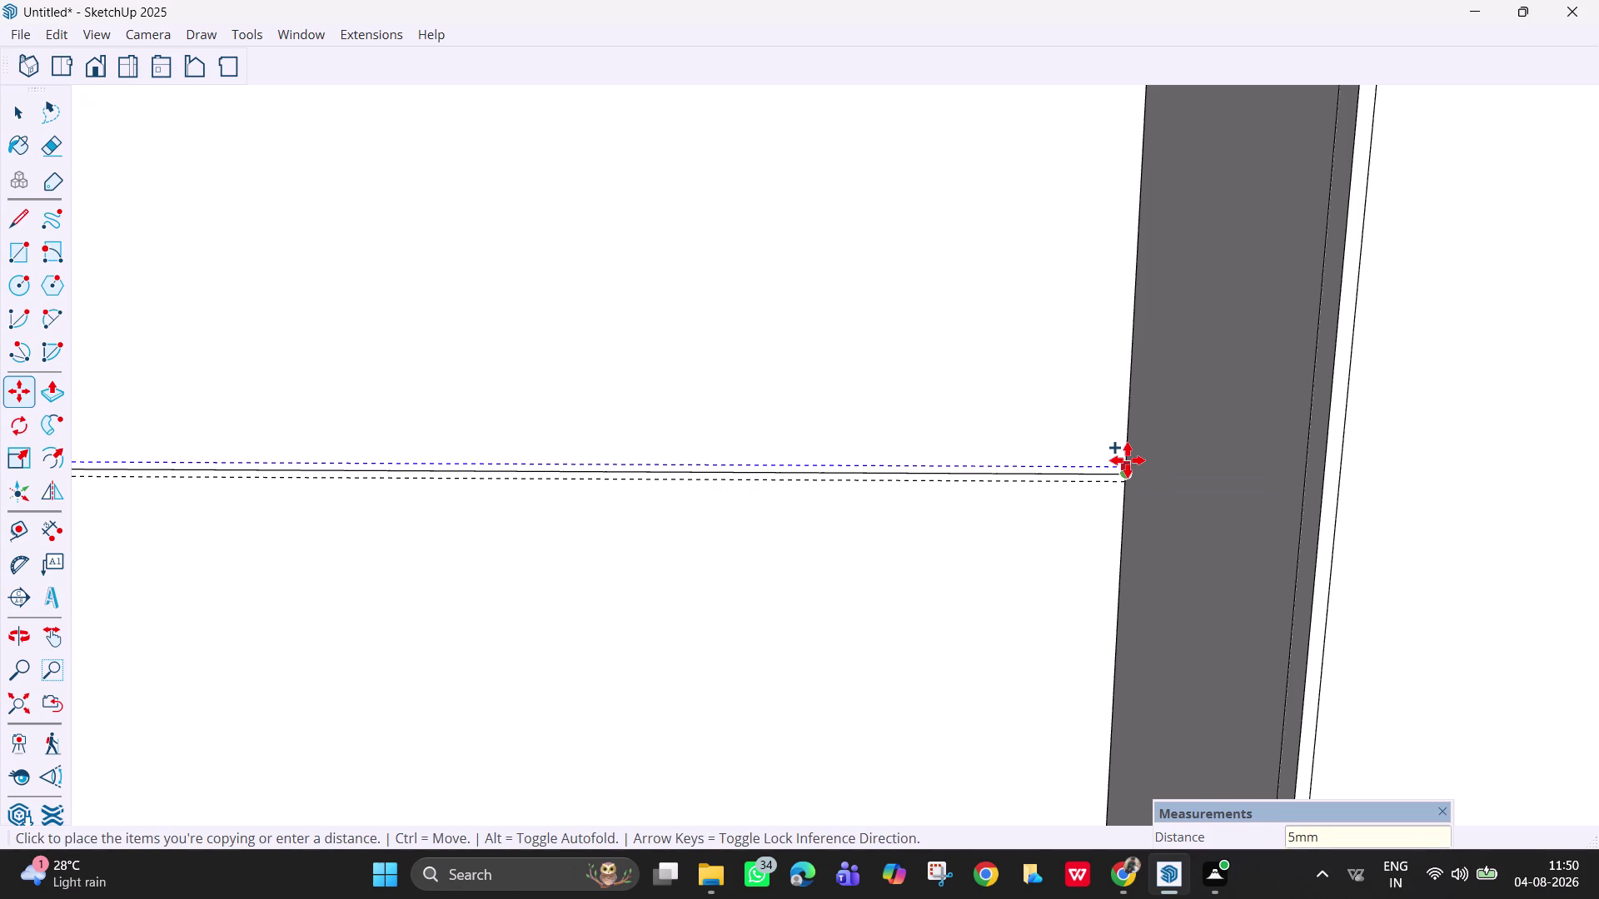
key(Return)
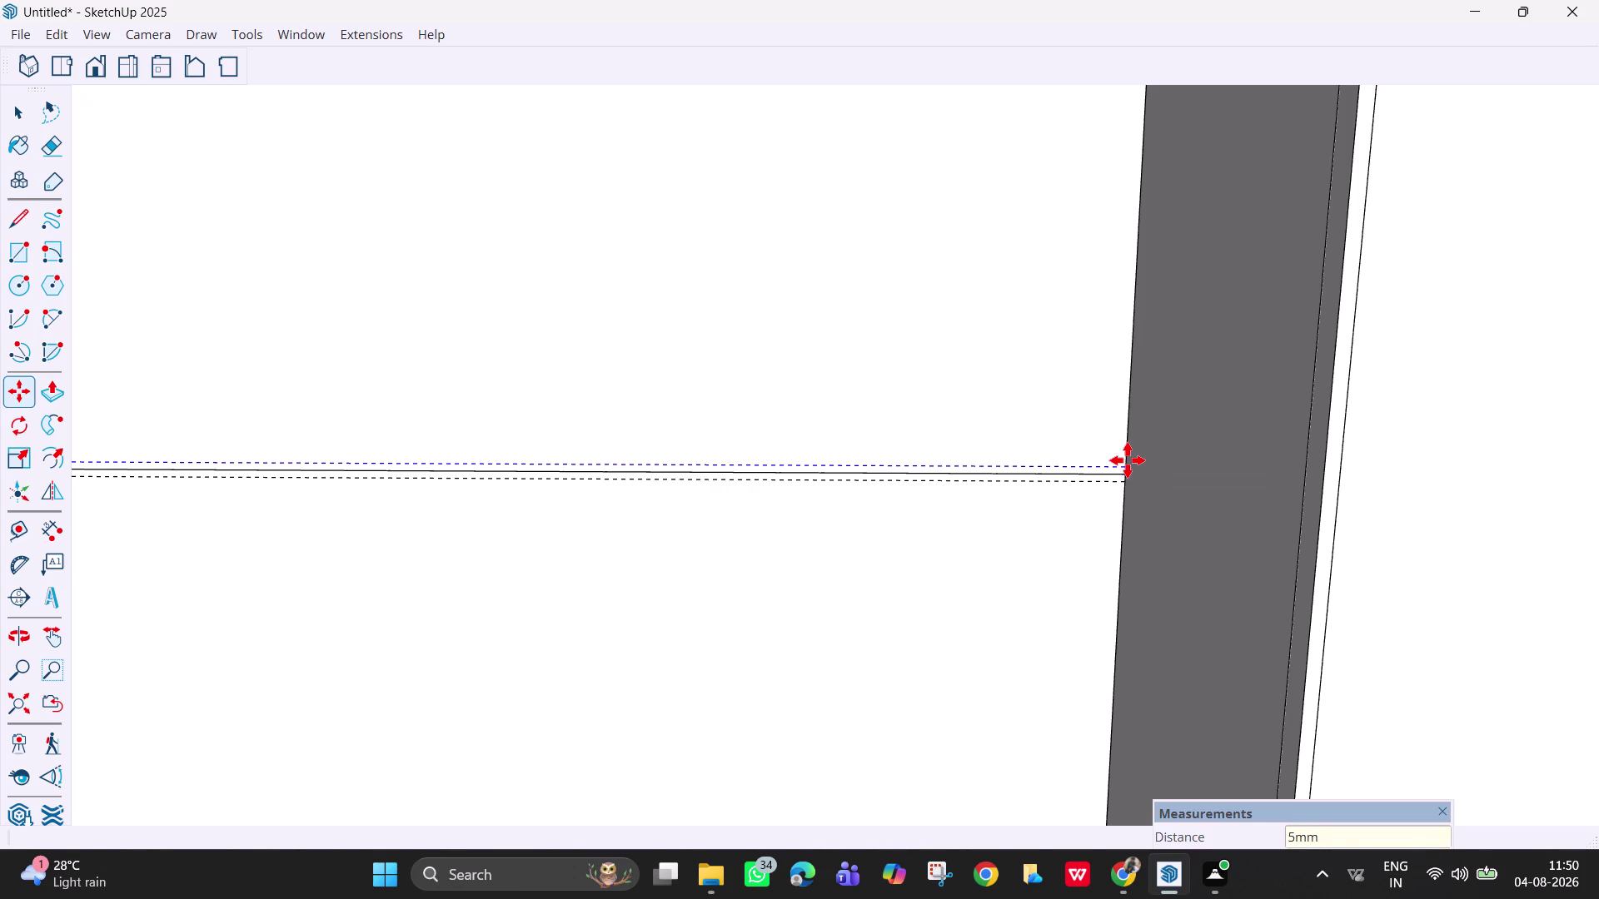
Erase the extra copied edges where the shelf line meets the right panel.
key(e)
click(1116, 467)
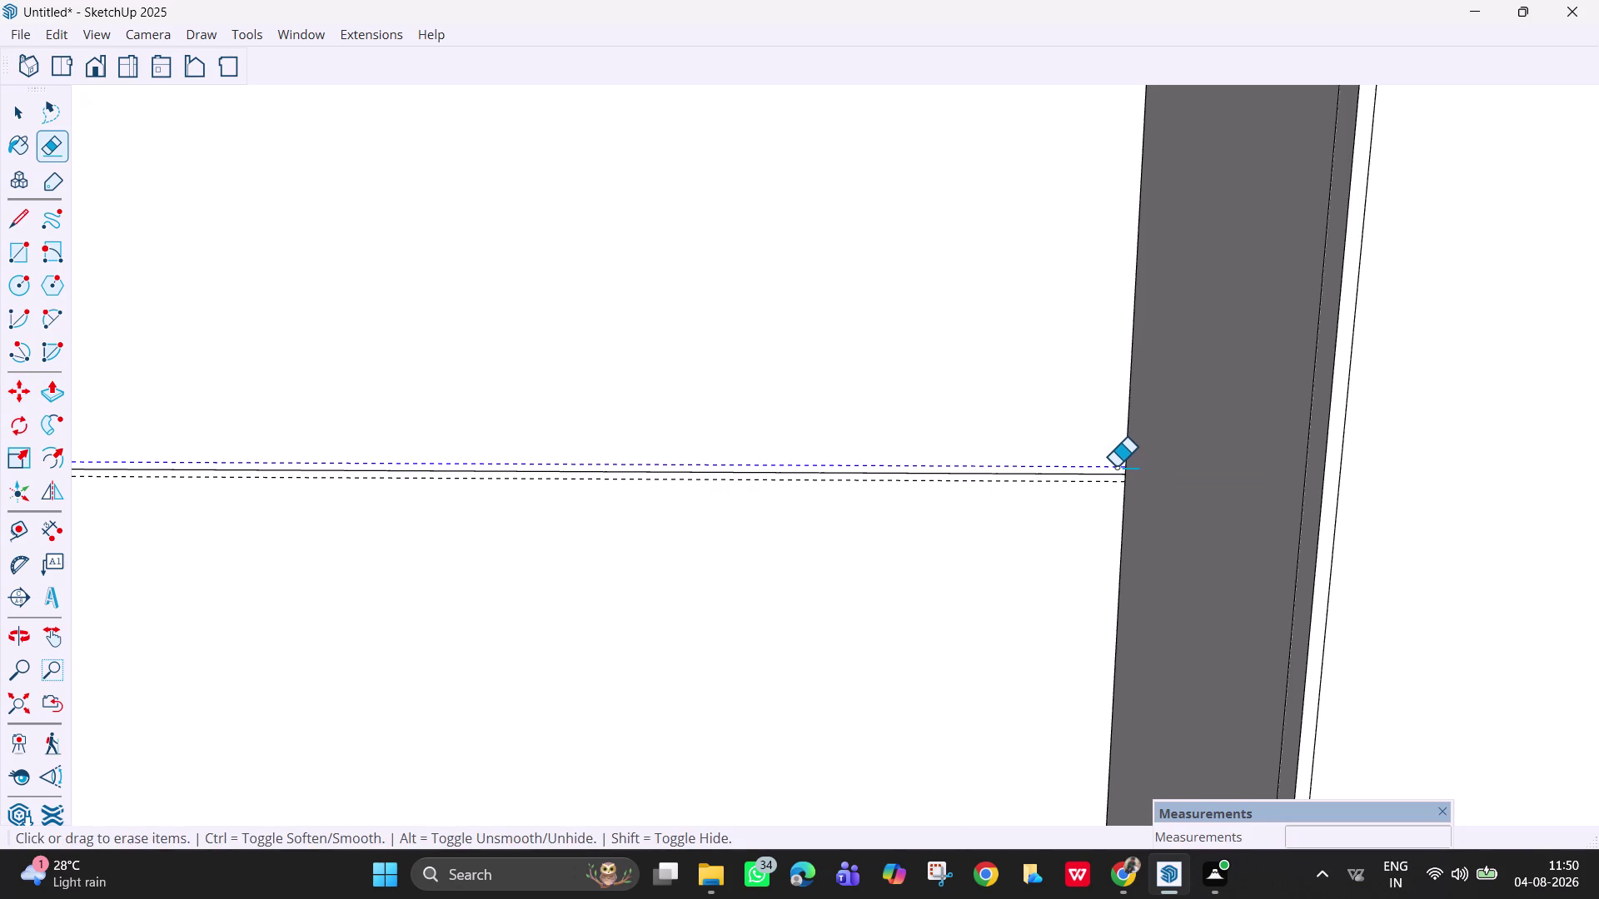
click(1115, 482)
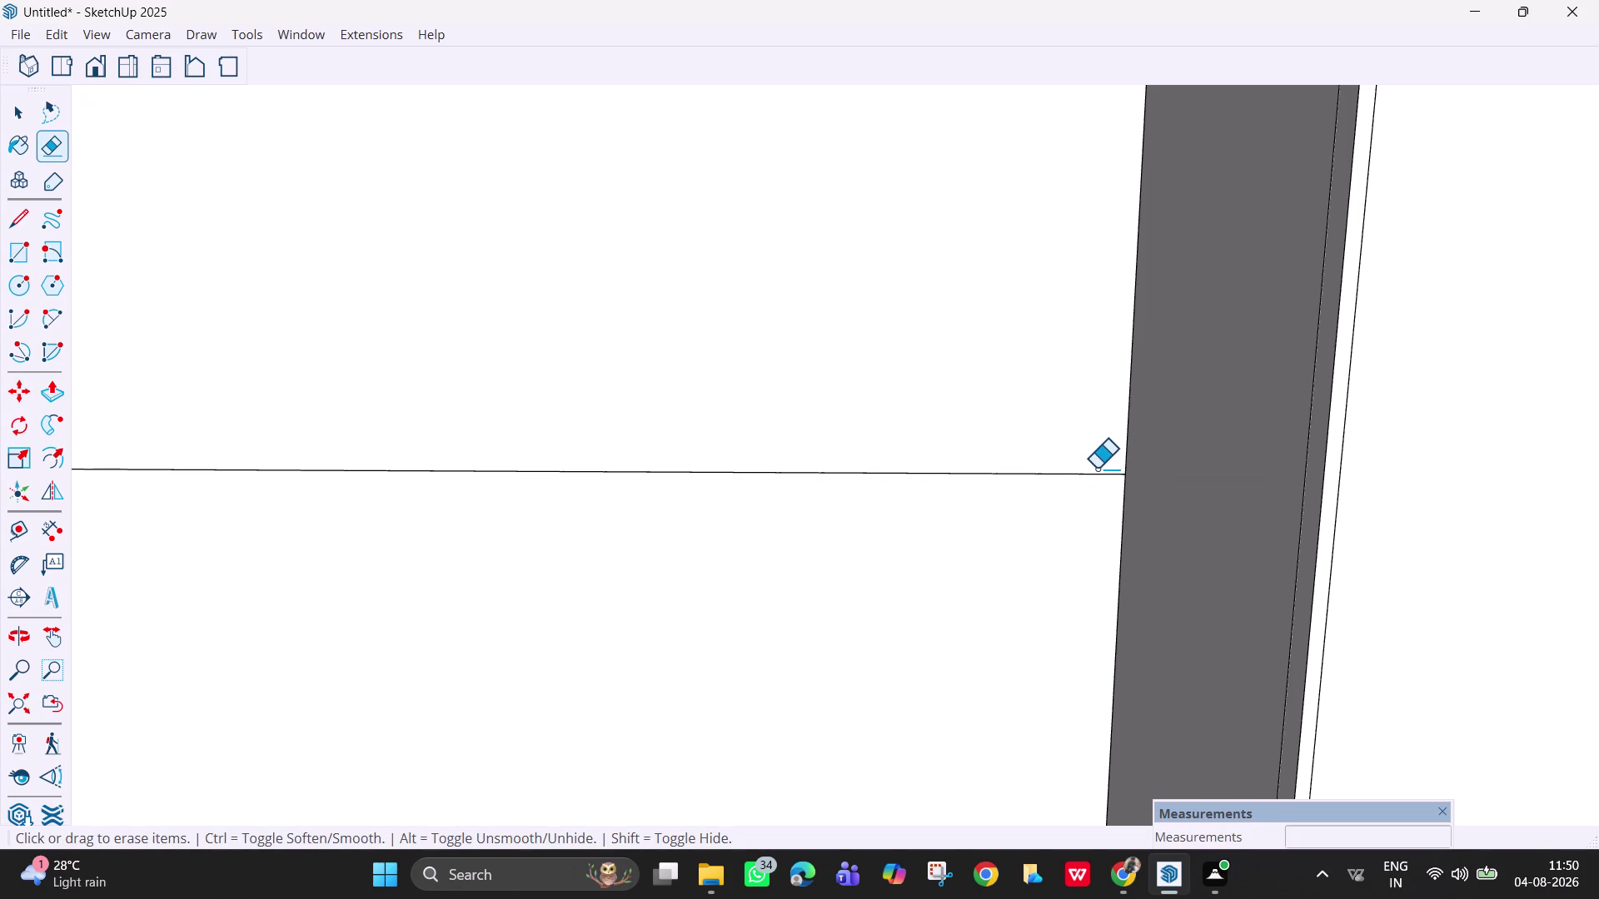
scroll(up, 3)
scroll(down, 3)
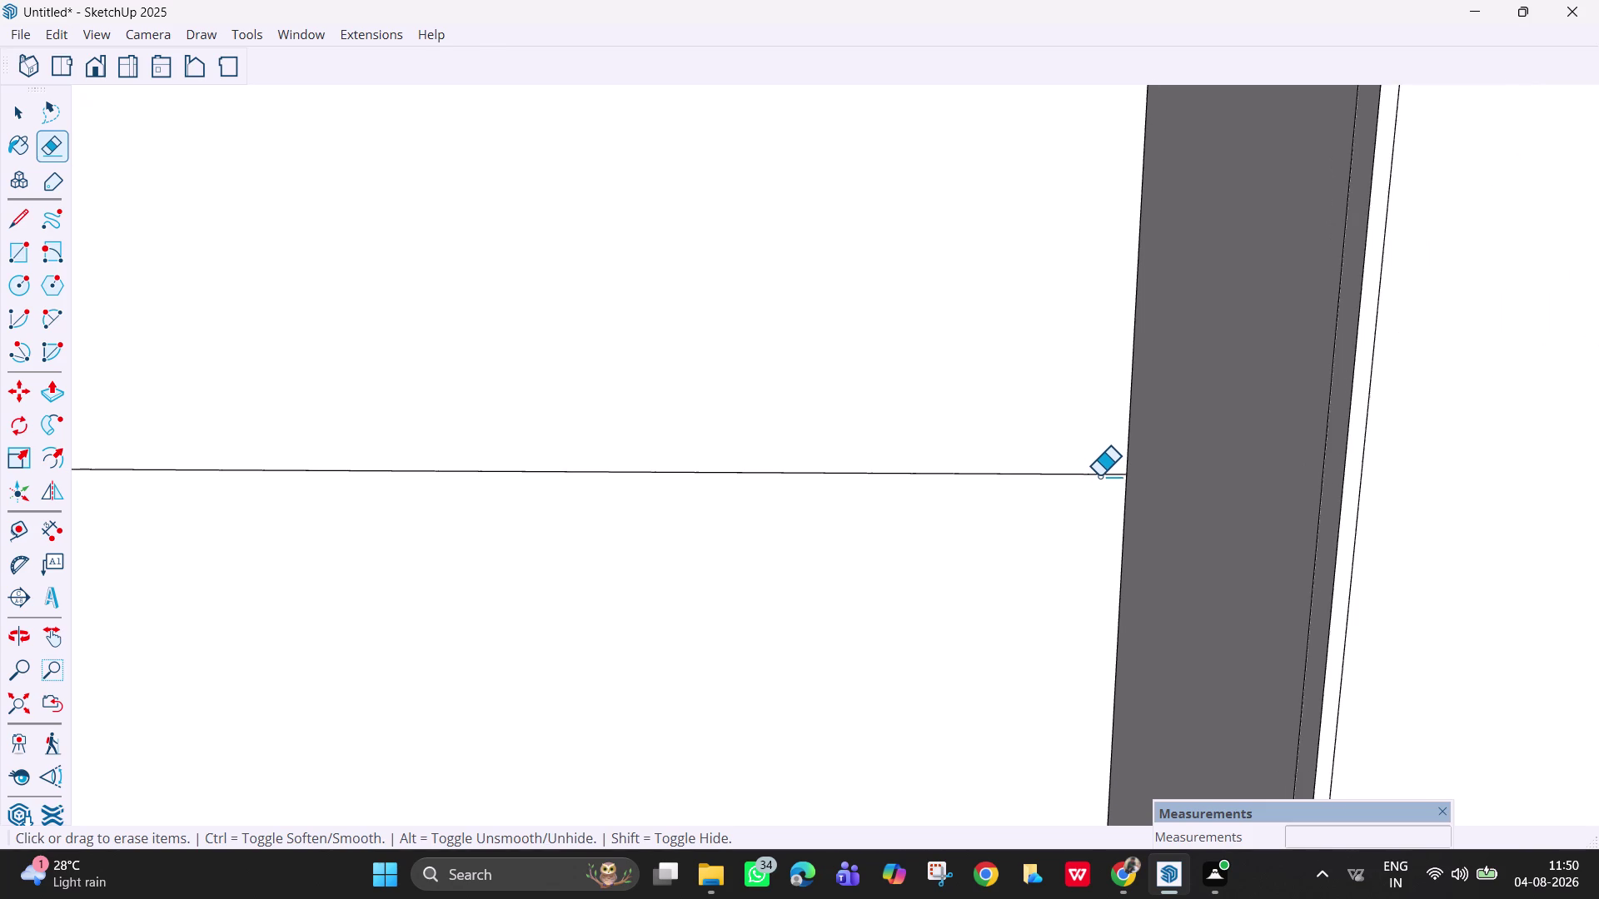
scroll(down, 3)
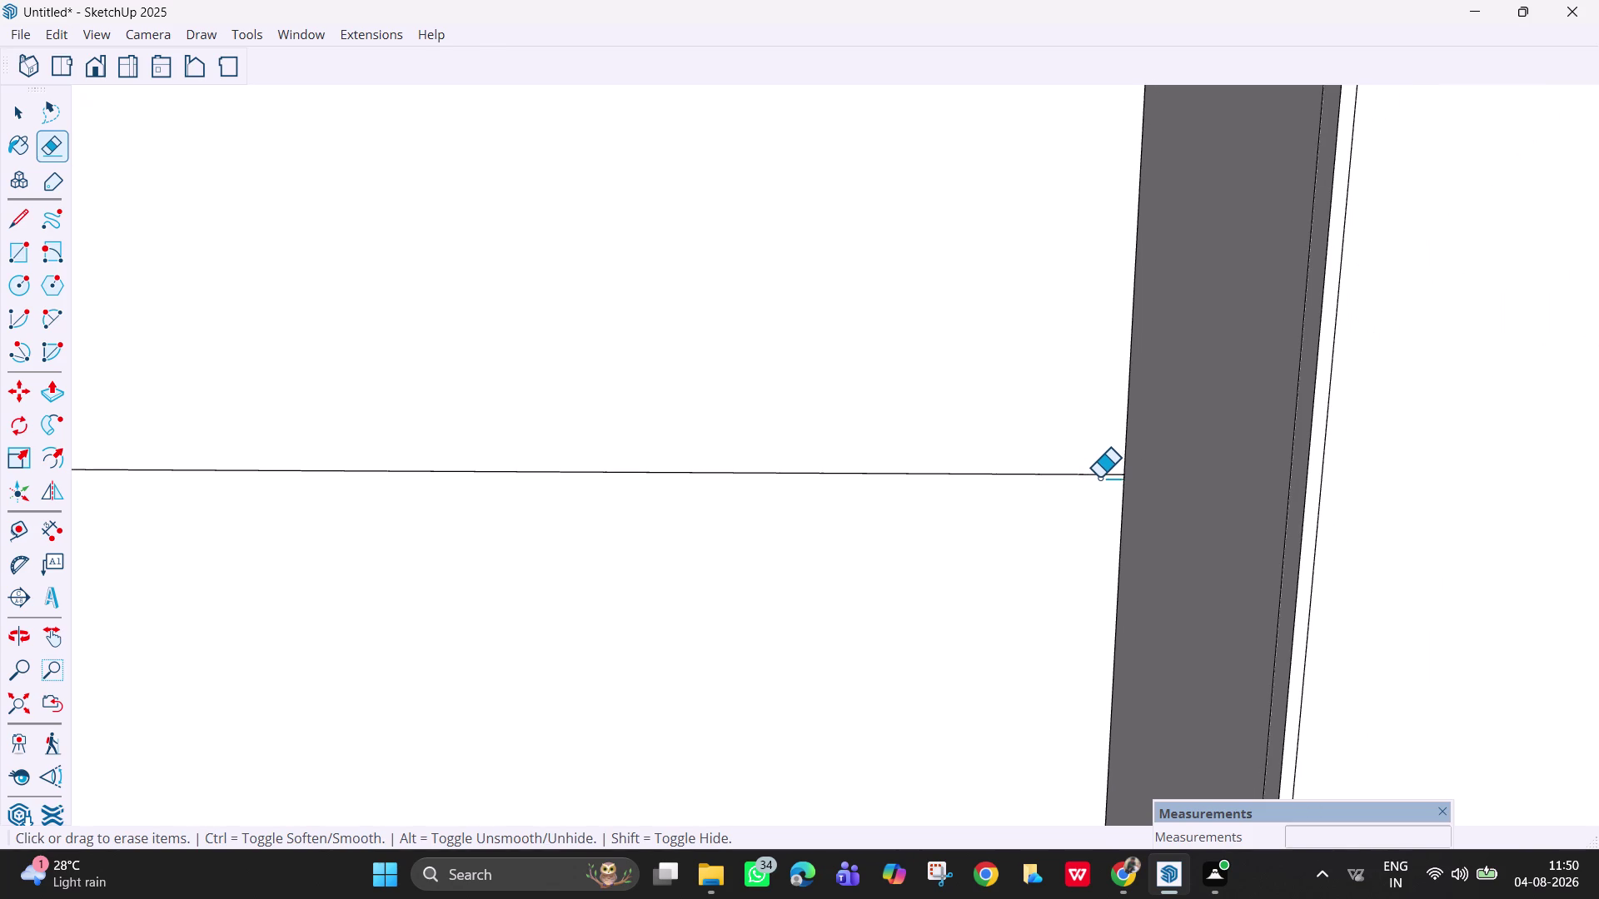
Undo the accidental erase of the horizontal edge and select it.
key(space)
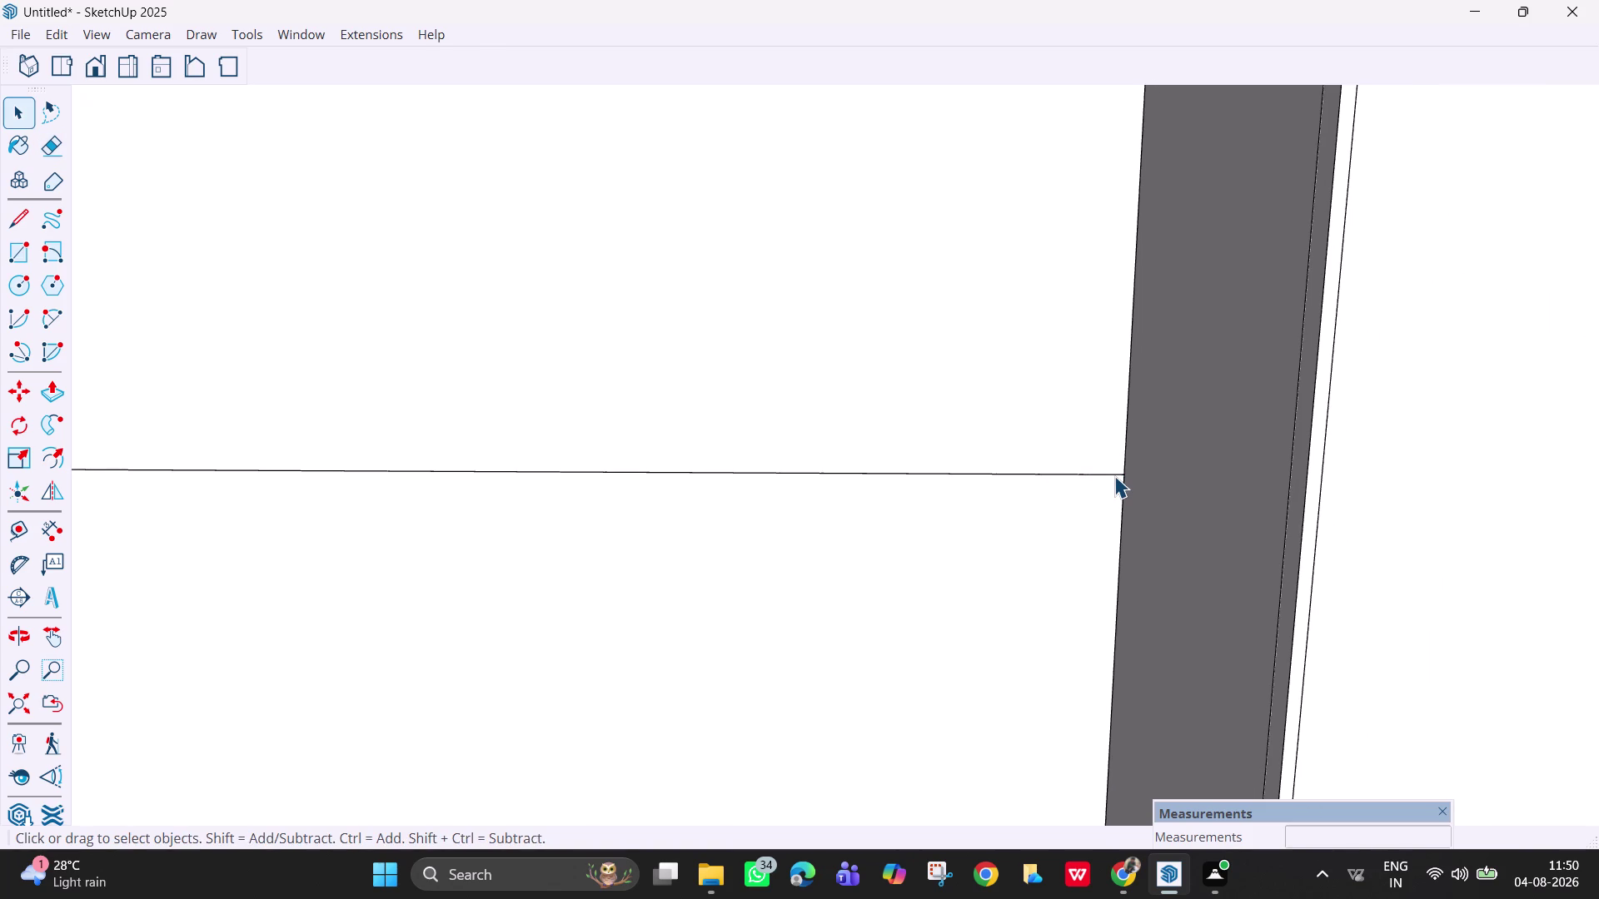
click(1114, 474)
scroll(up, 3)
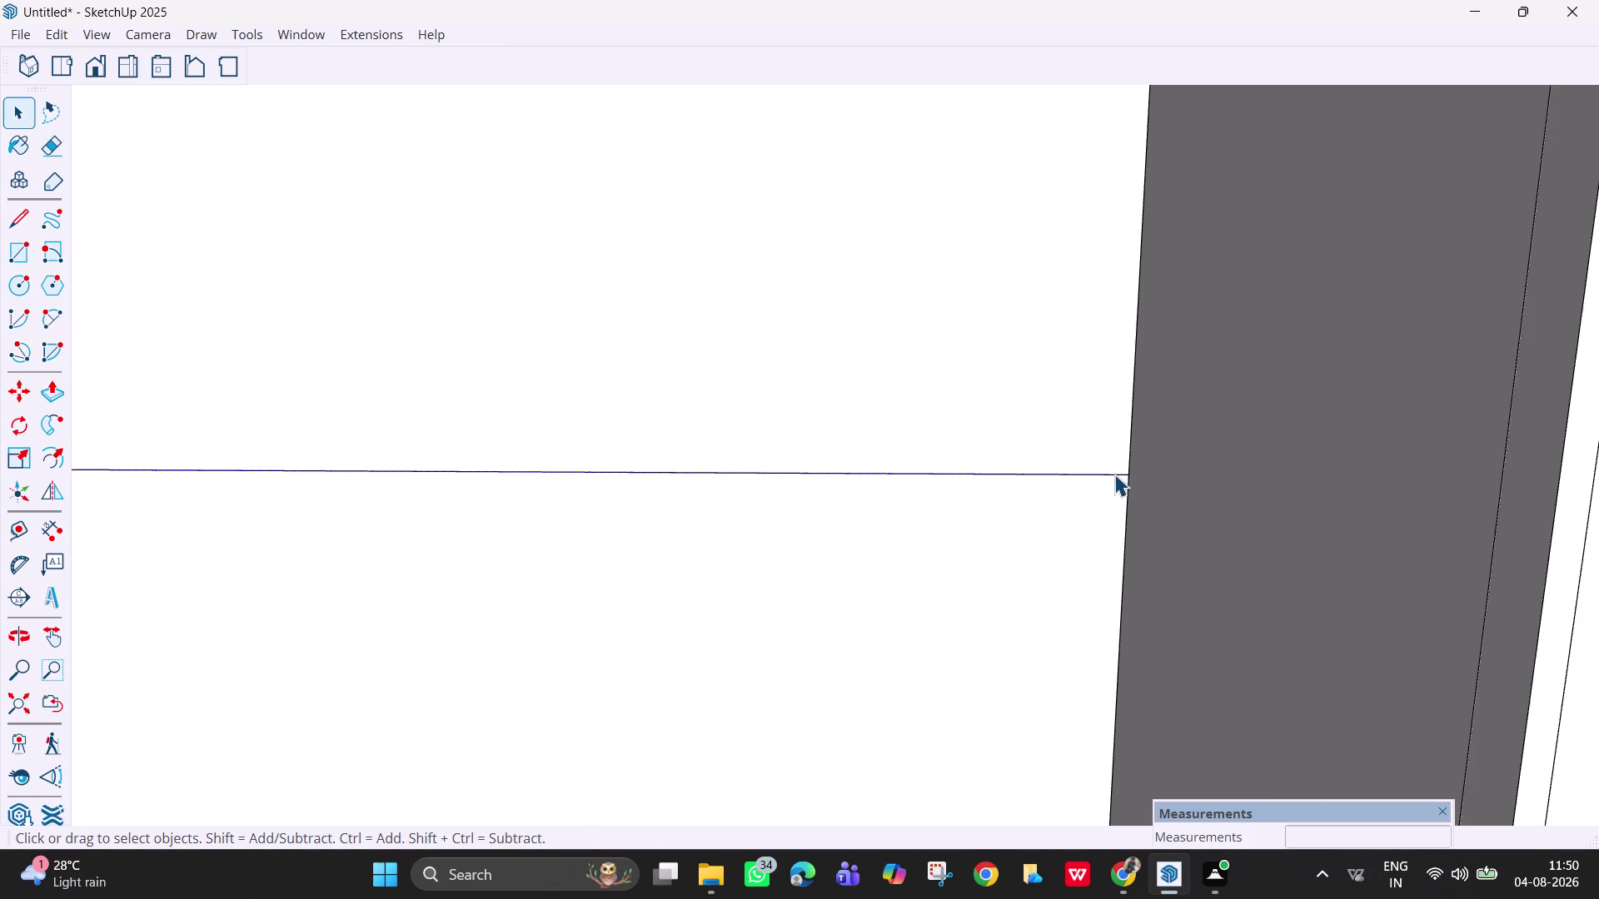
scroll(up, 3)
key(e)
click(1114, 474)
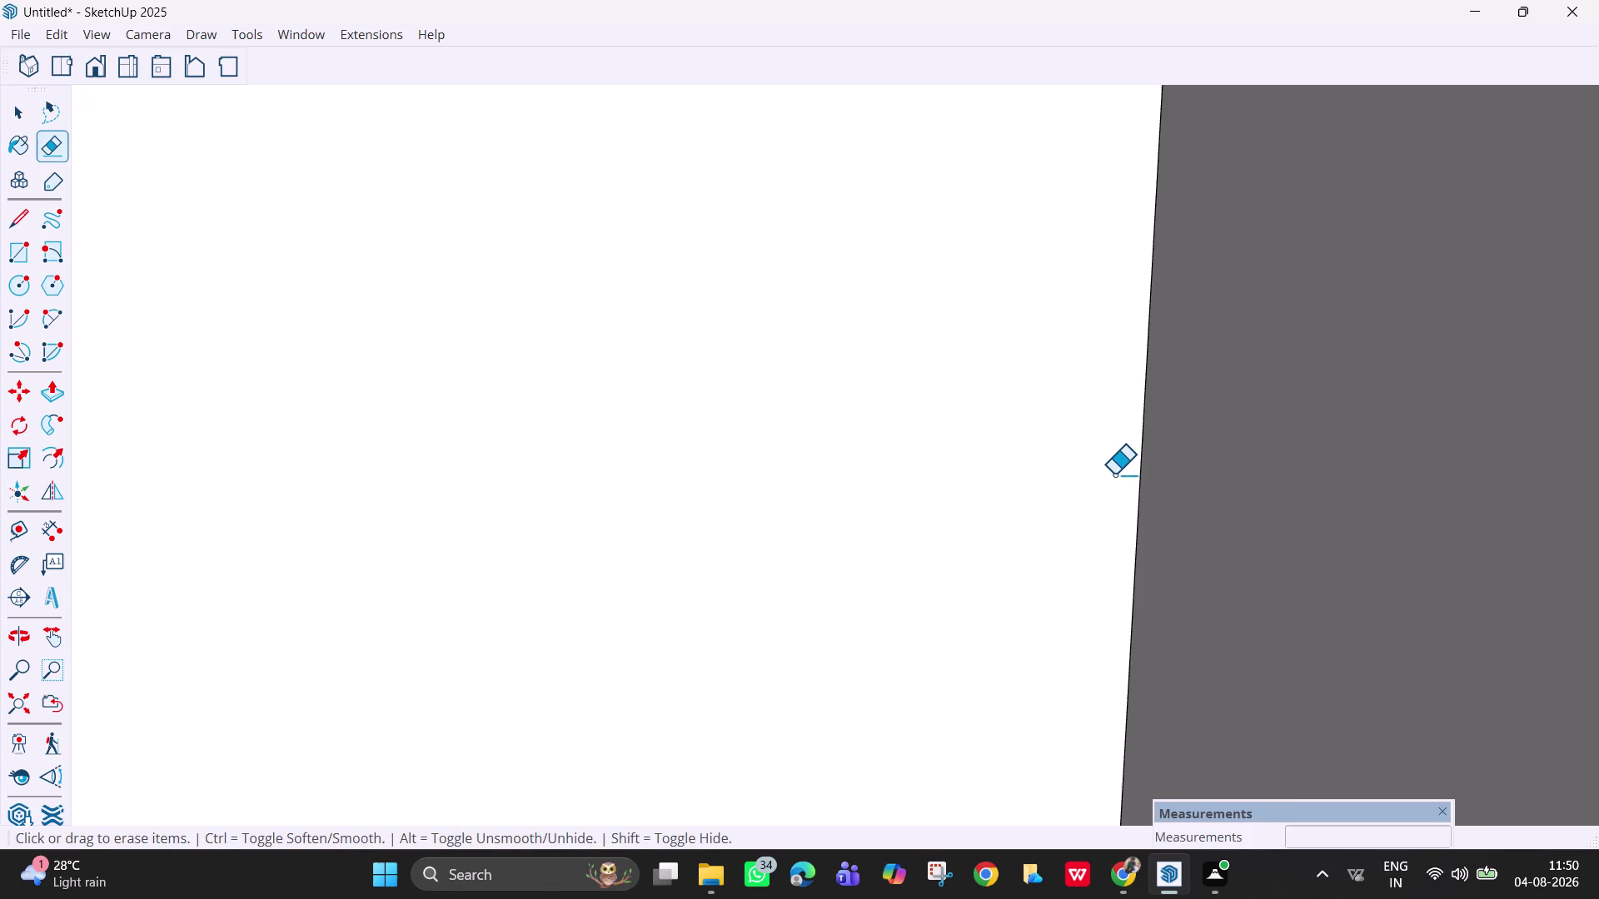
key(ctrl+z)
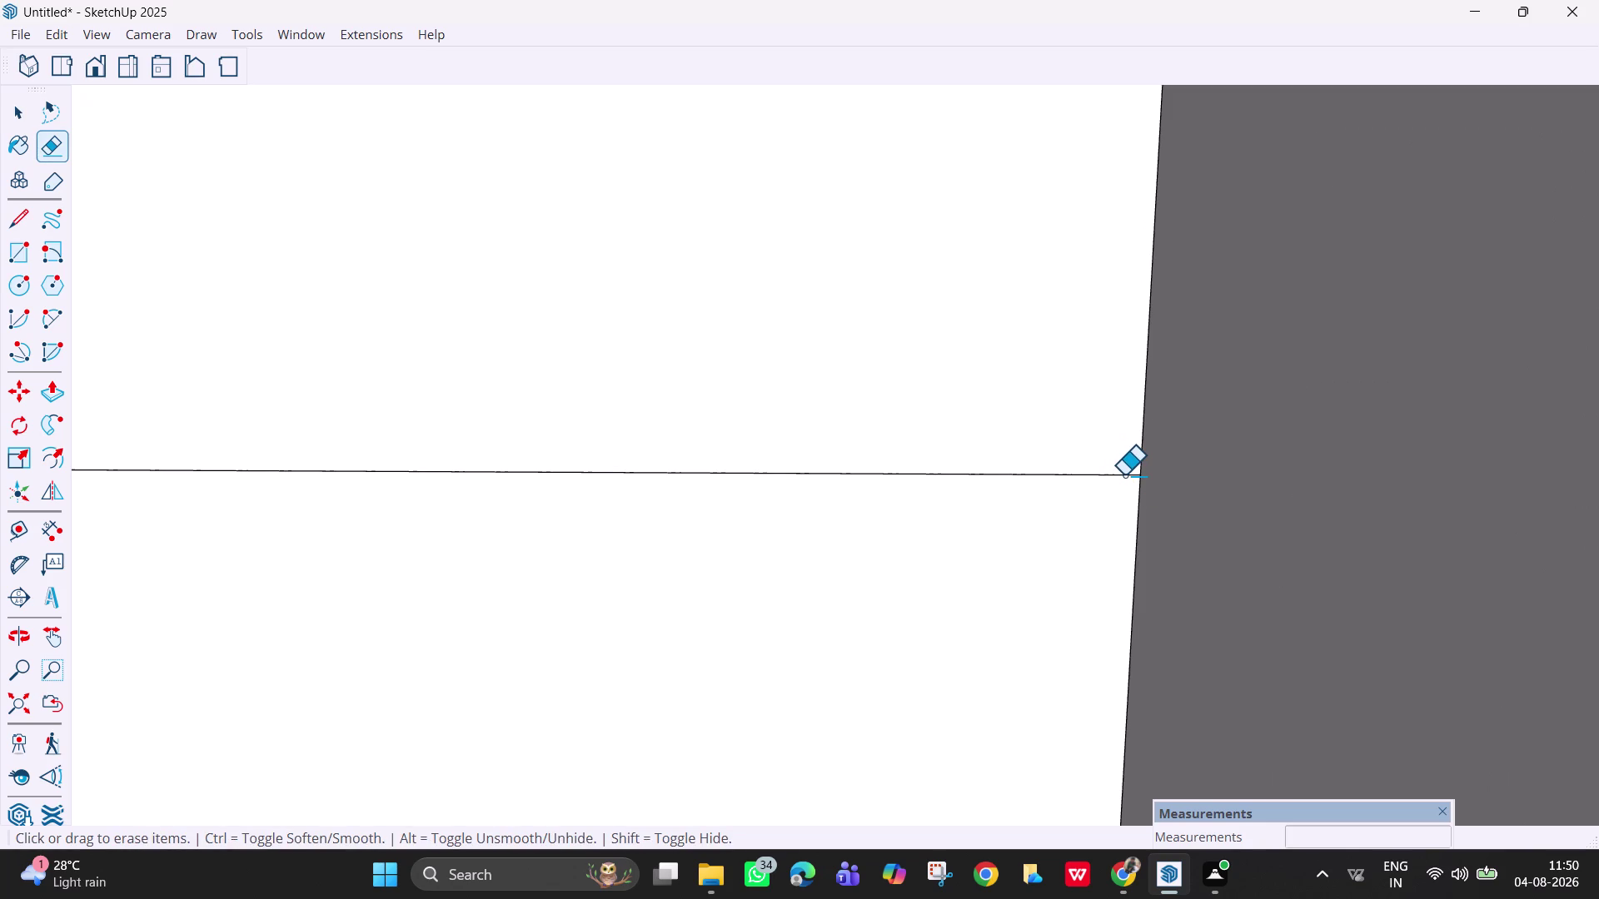
key(e)
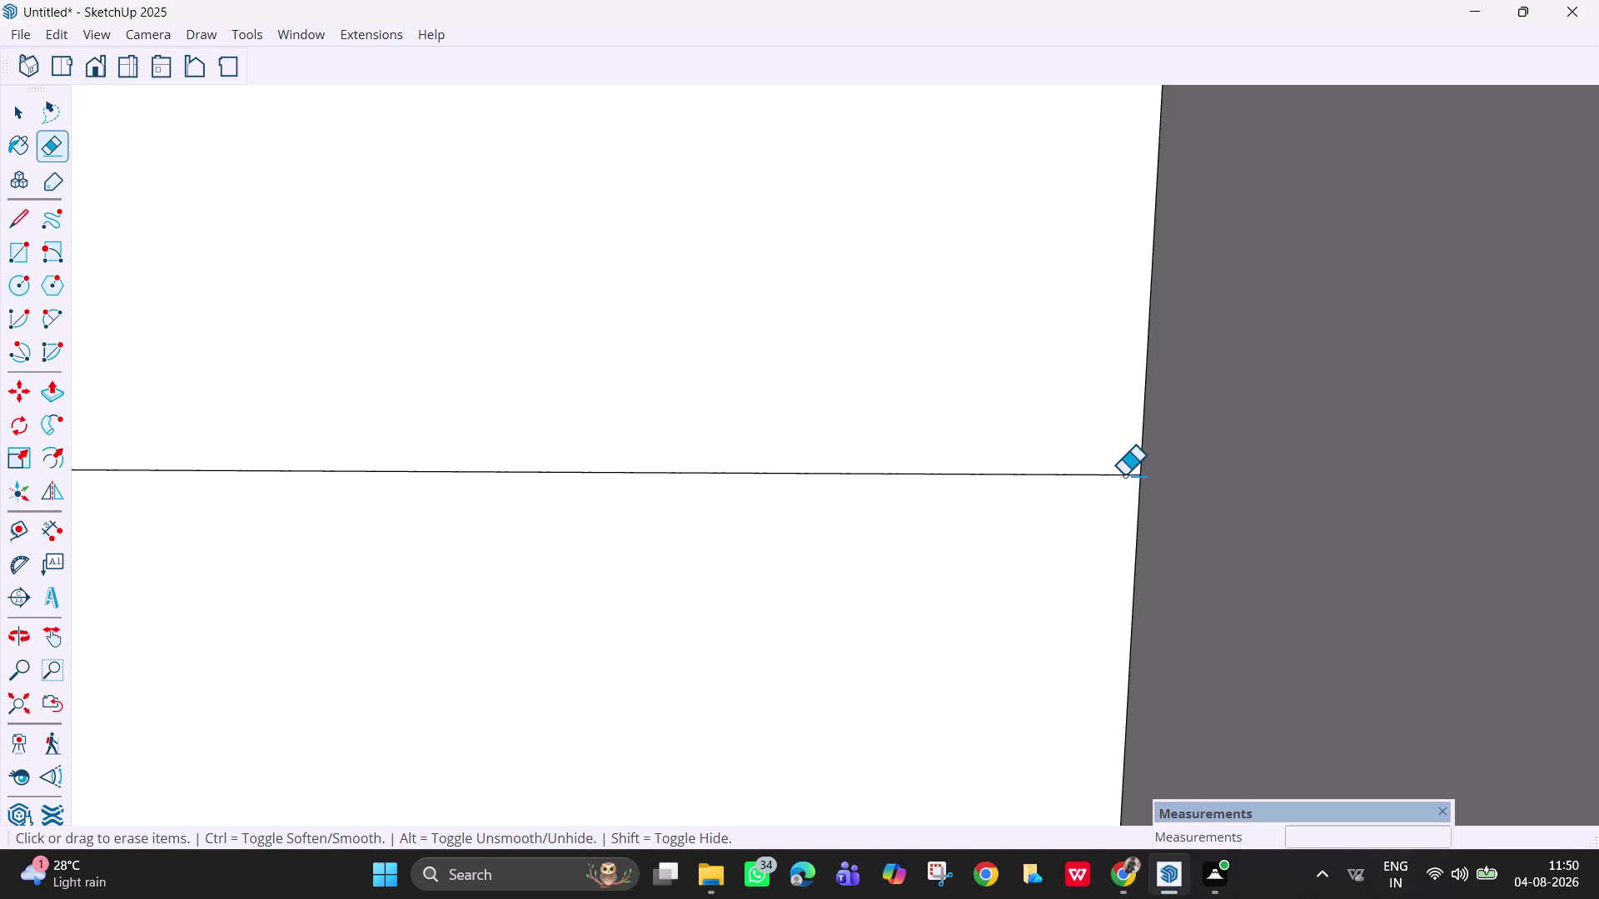
key(space)
click(1127, 474)
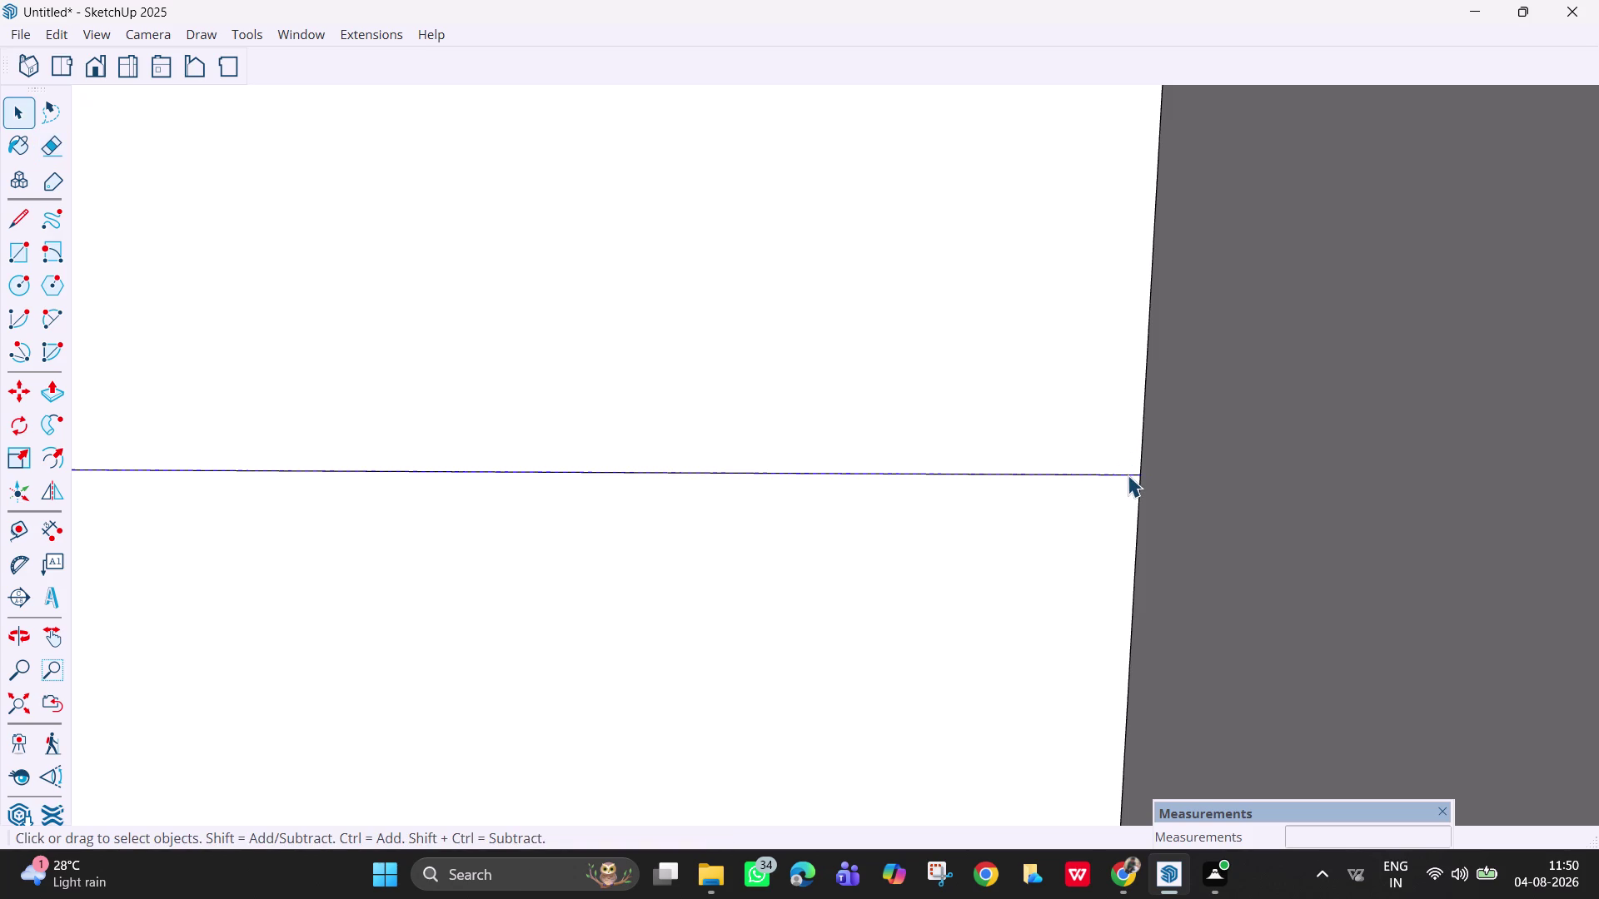
Copy the shelf edge 5 mm from its endpoint at the right panel.
scroll(up, 3)
key(m)
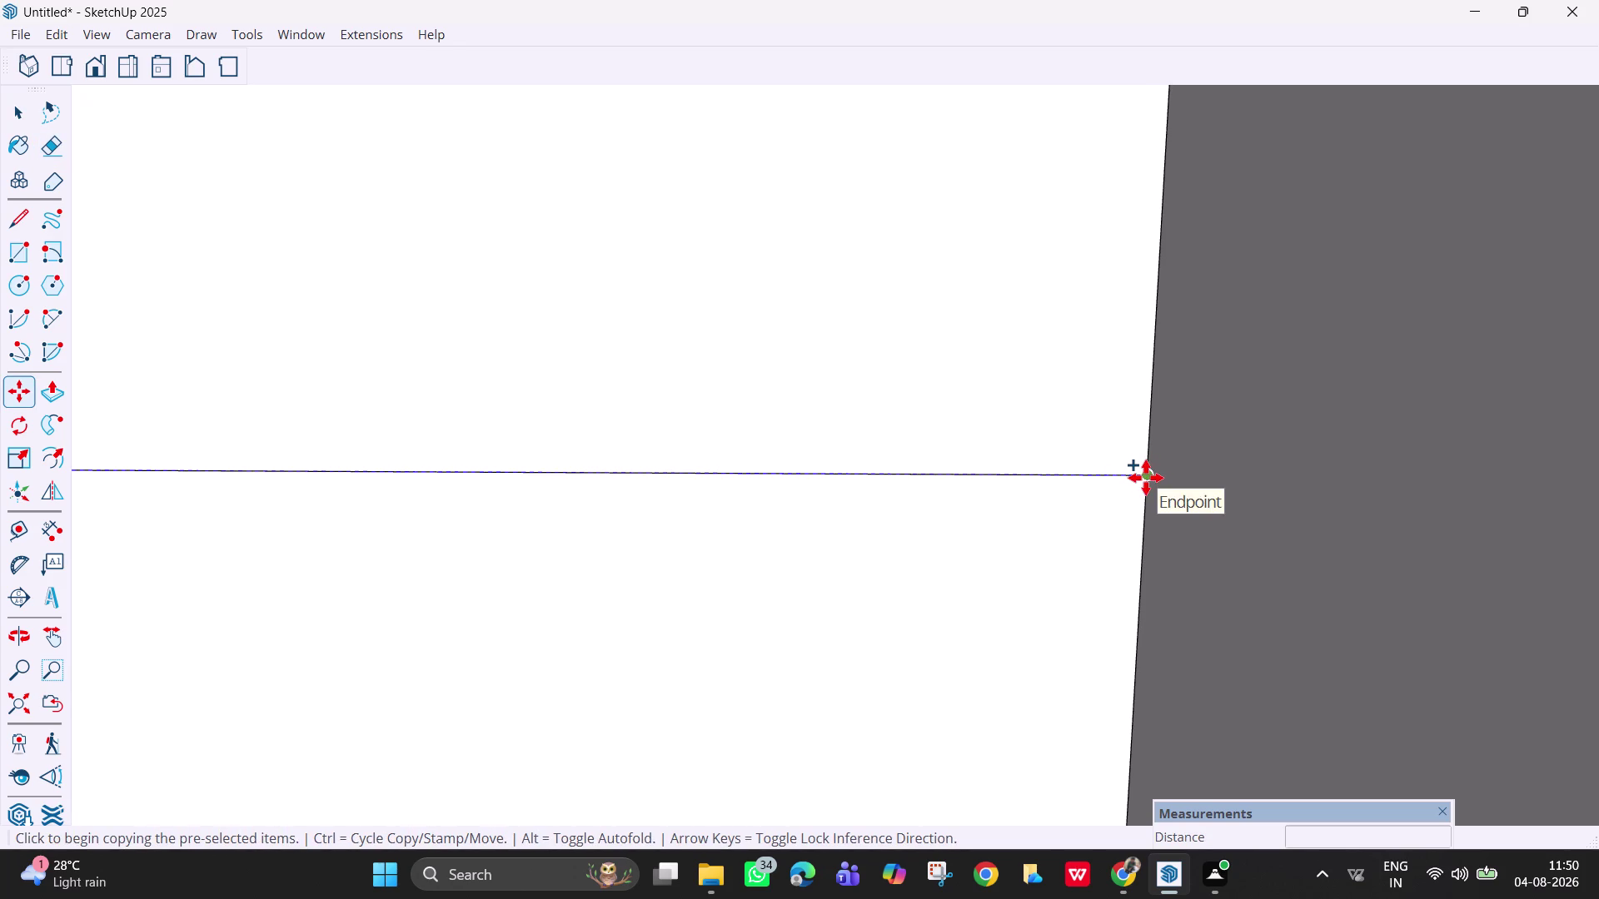
click(1146, 478)
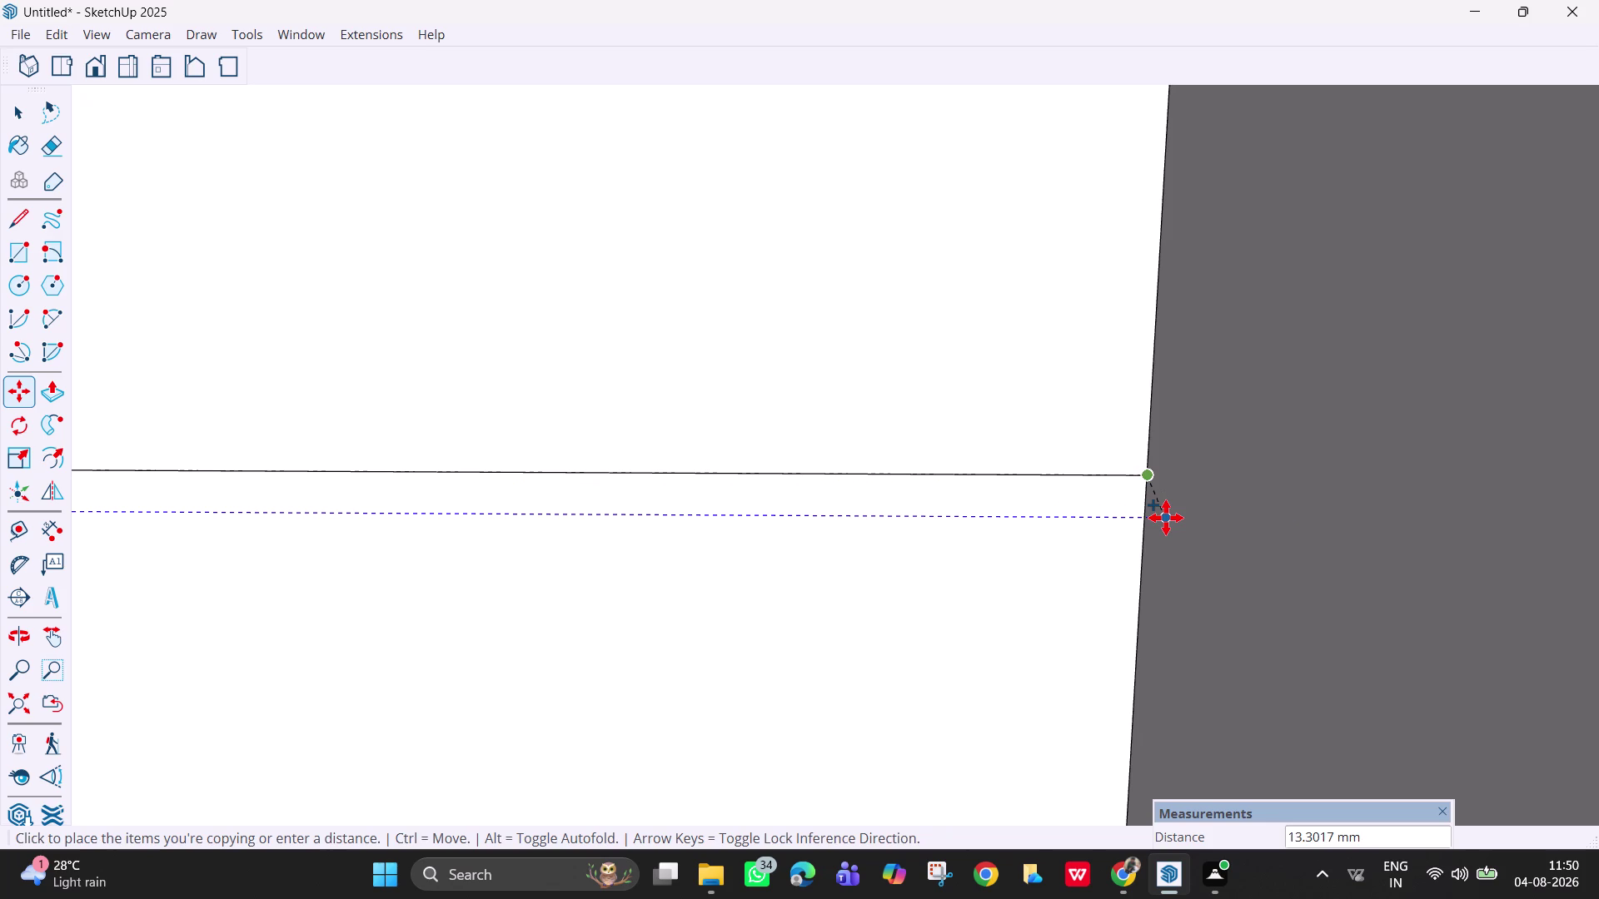
text(5mm)
key(m)
key(BackSpace)
key(Return)
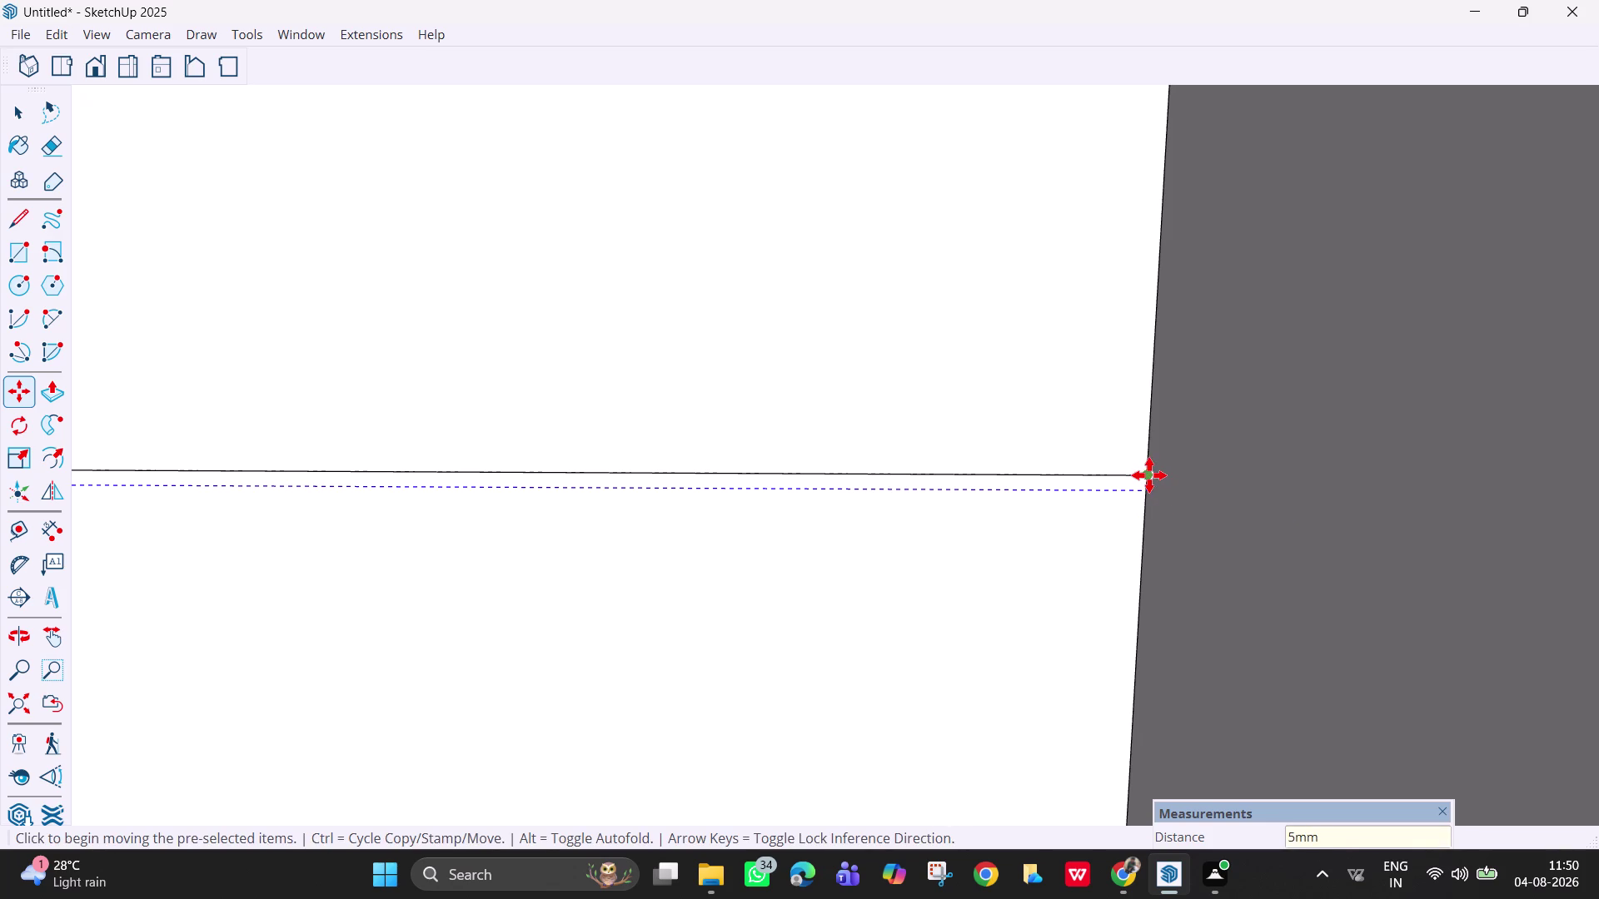
Copy the guide line 5 mm to the edge's other side.
click(1149, 476)
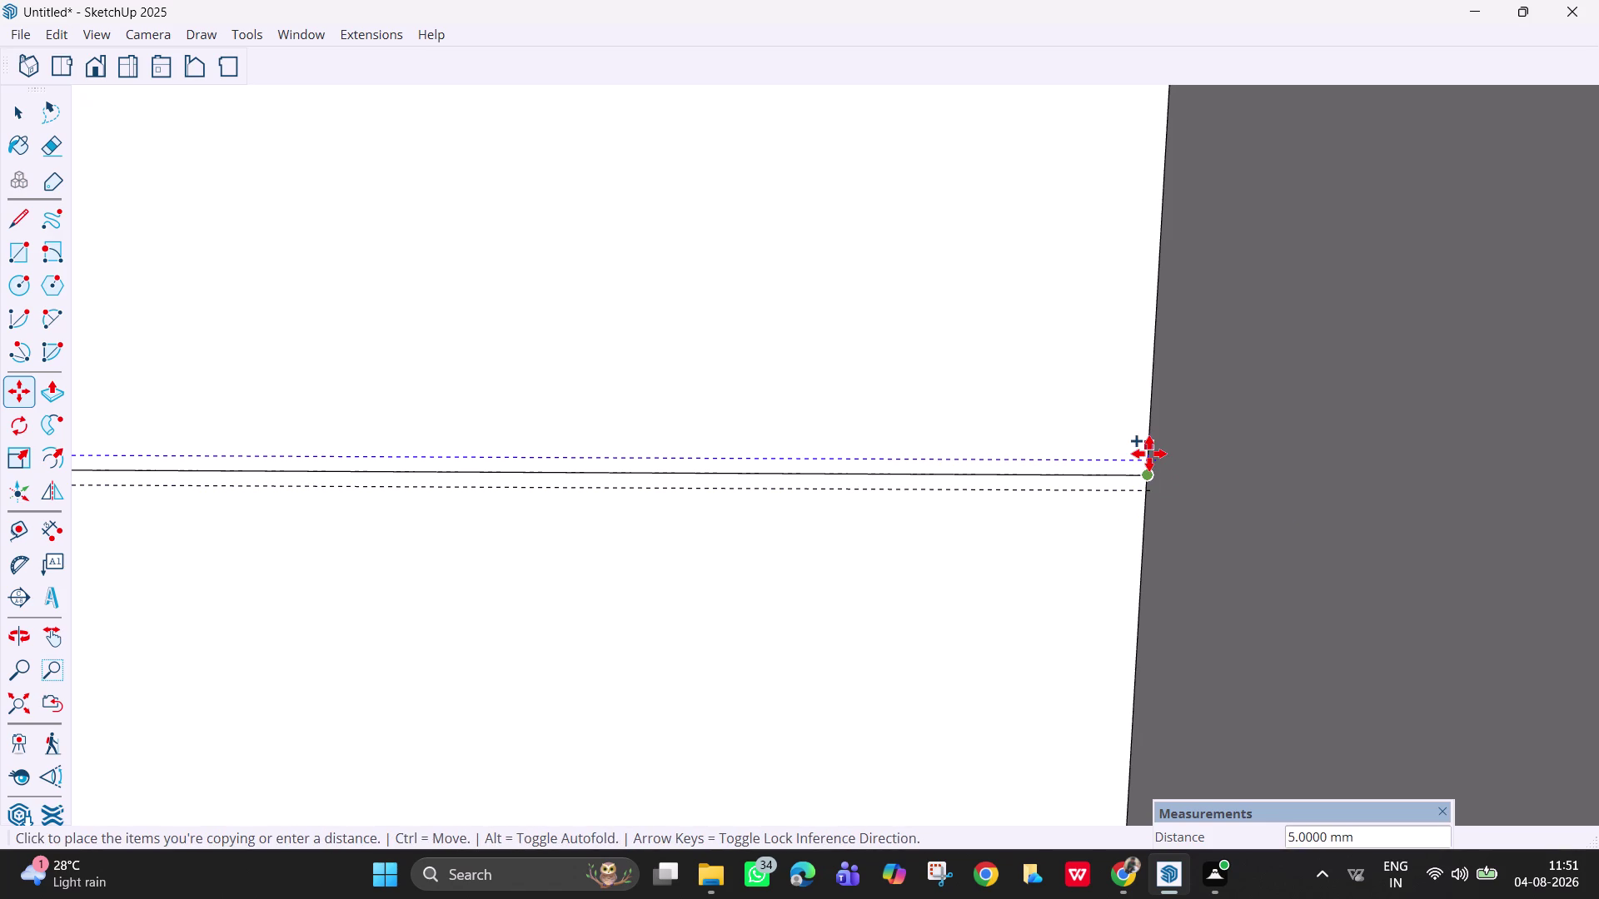
text(5mm)
key(Return)
key(Escape)
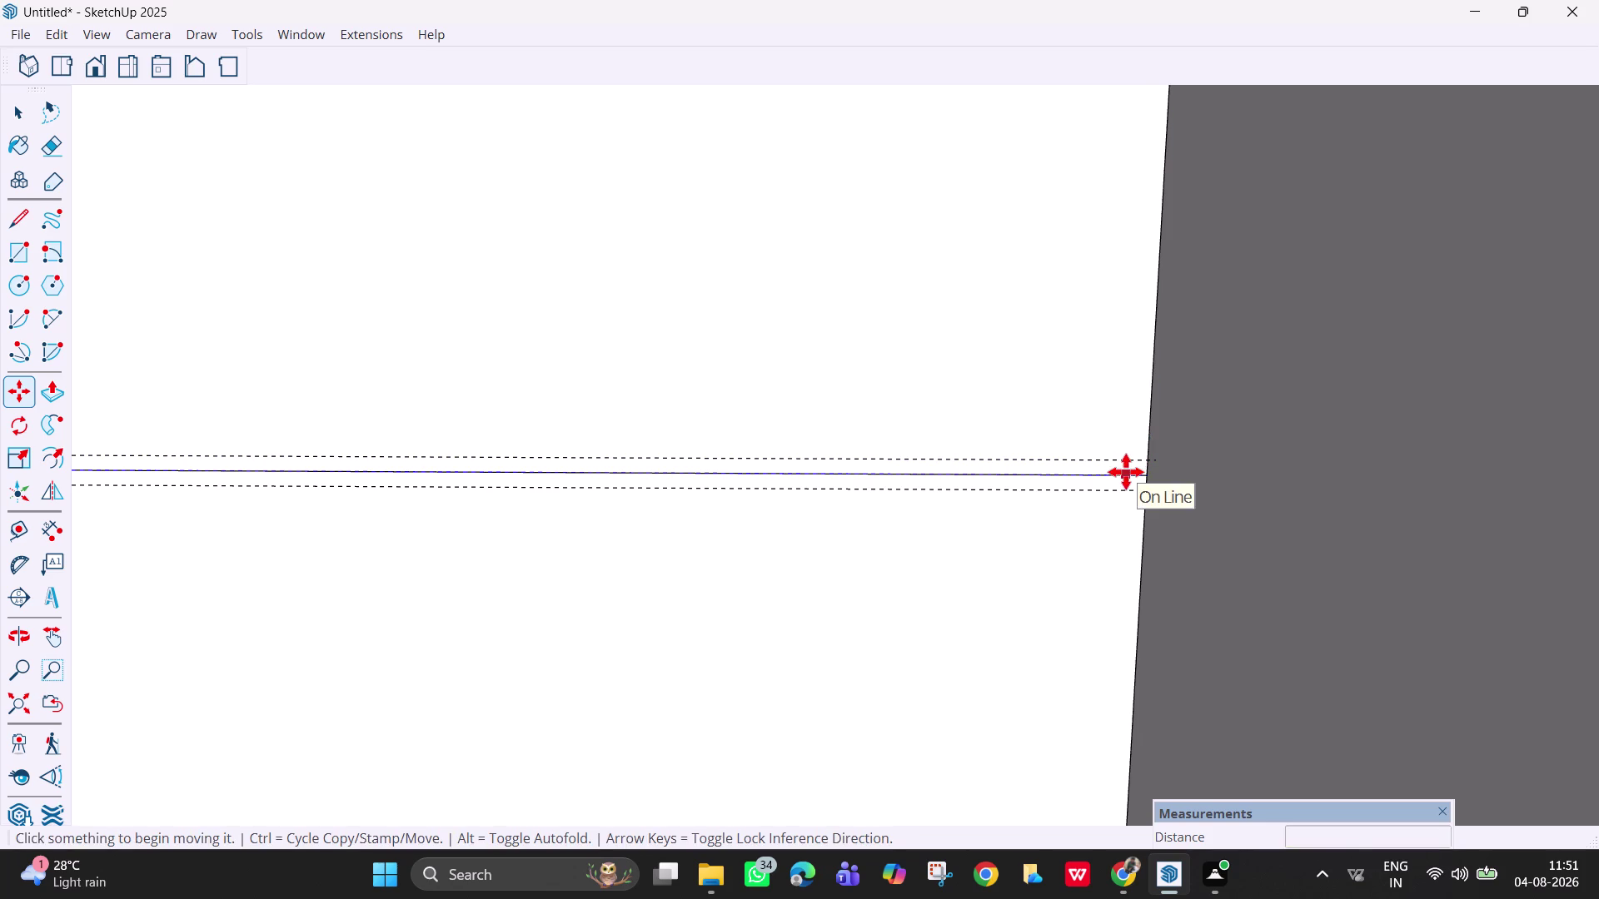
key(space)
scroll(up, 3)
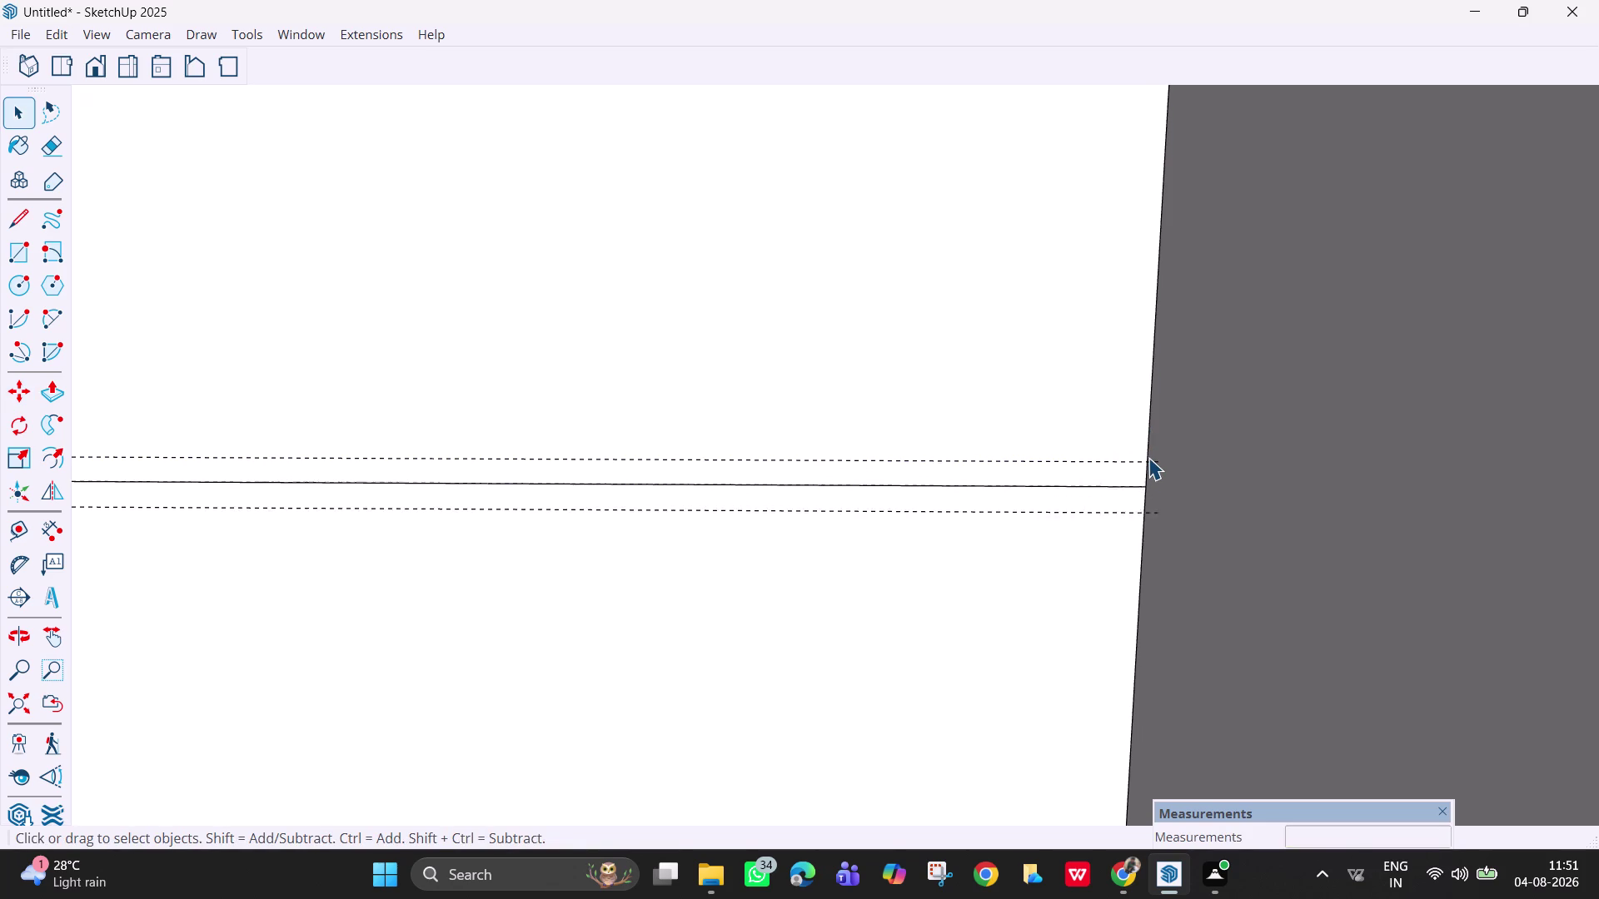
scroll(up, 3)
scroll(up, 3)
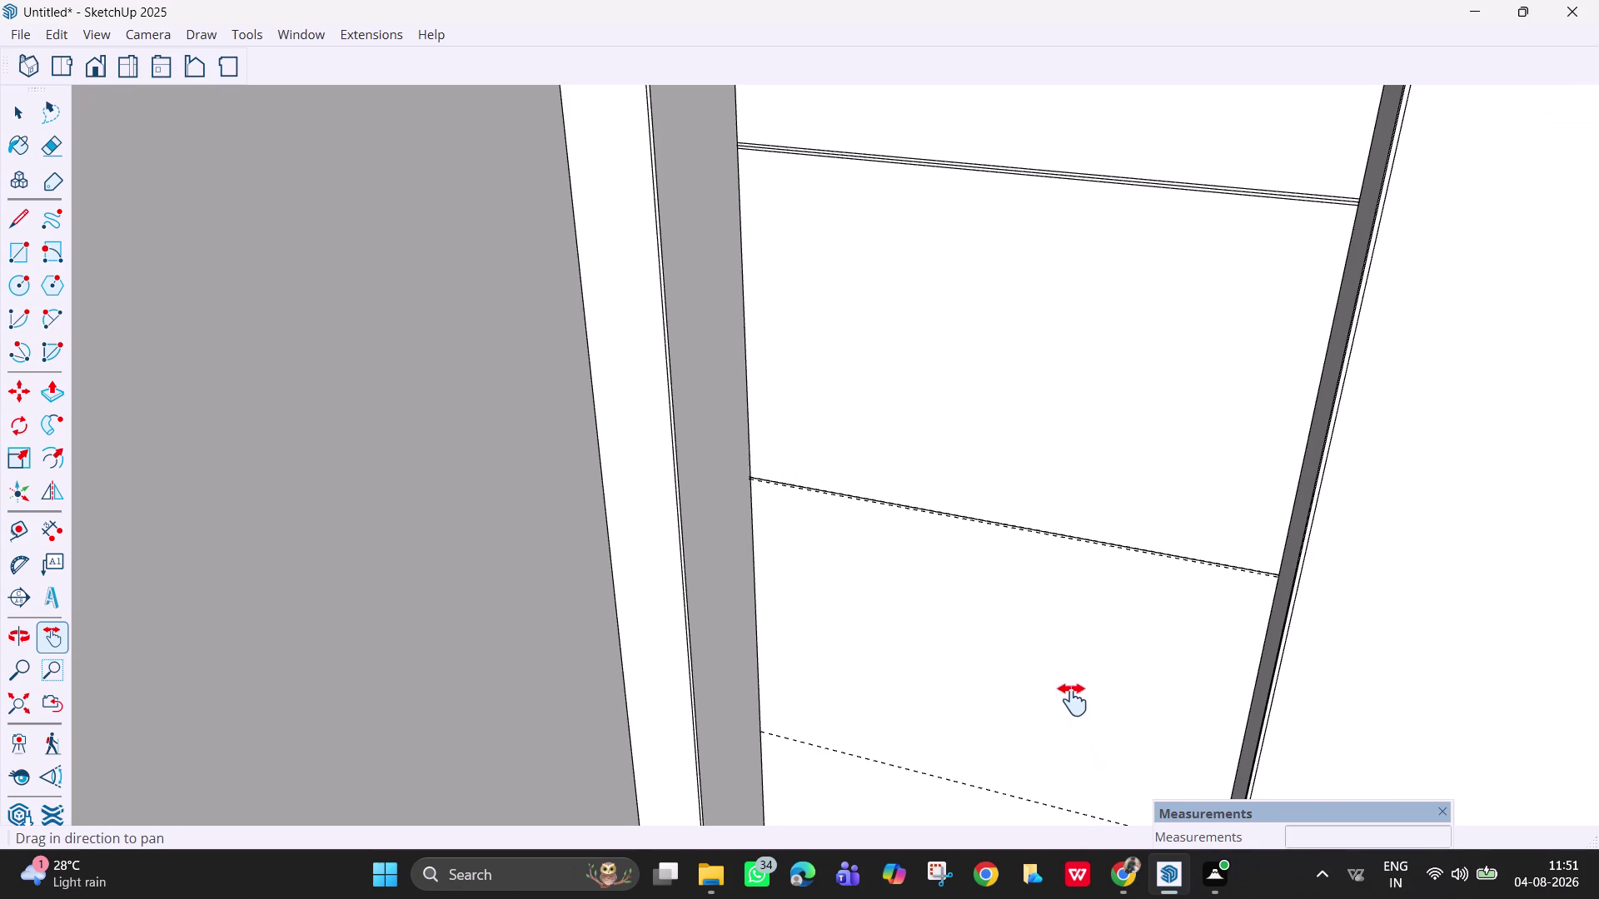
Pan along the shelf area to the guide lines at the wall edge.
scroll(up, 3)
scroll(up, 3)
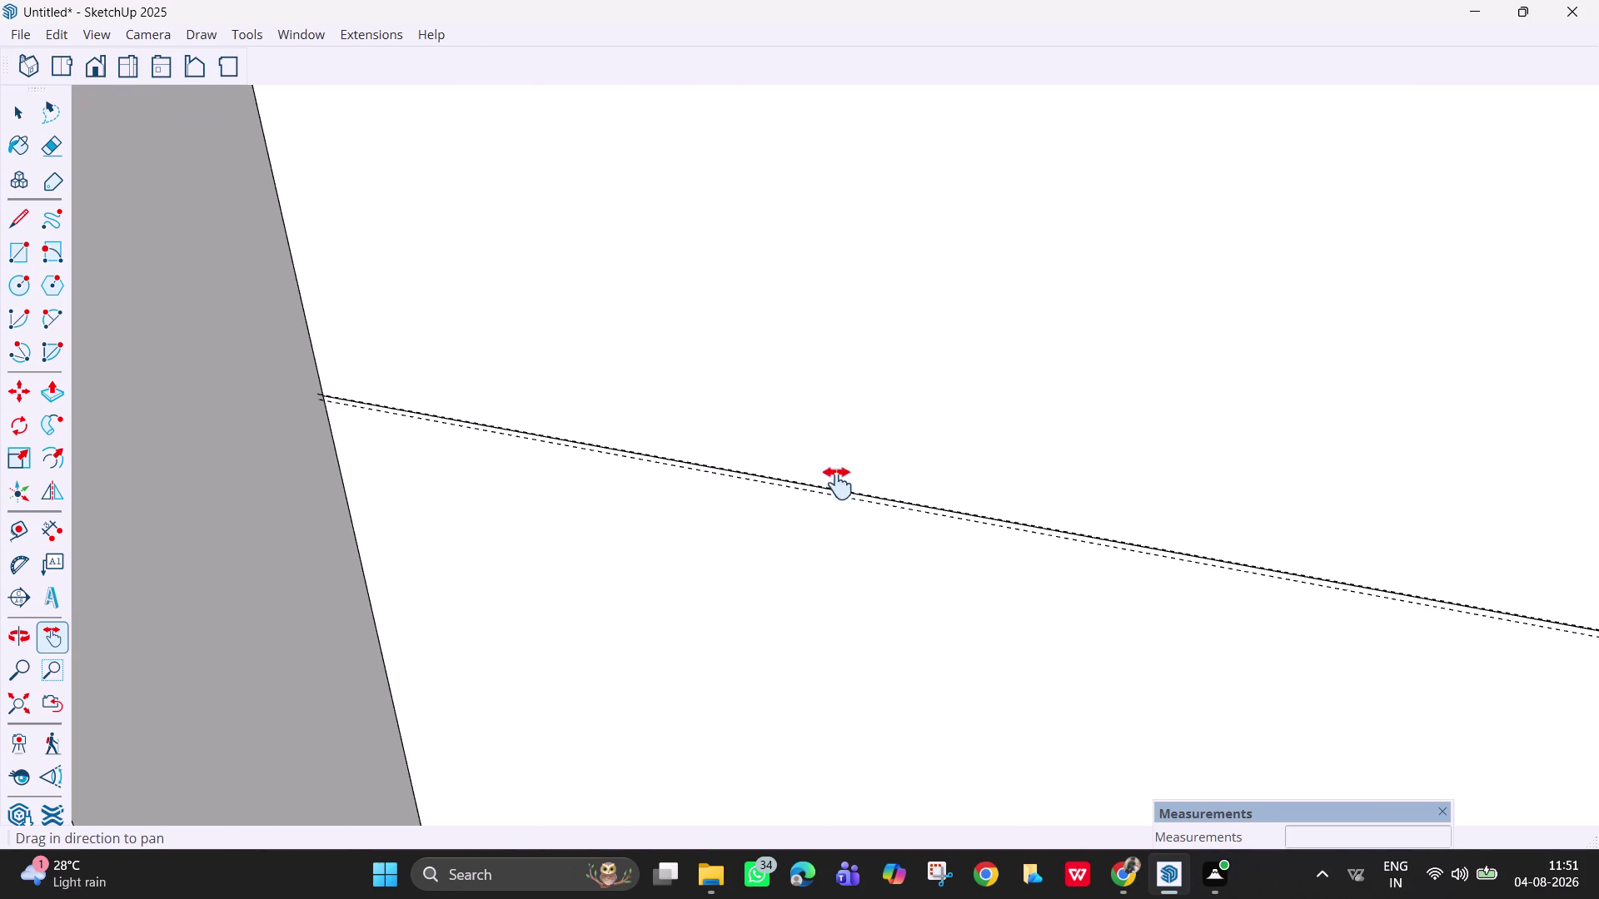
Draw an edge along the lower offset guide from the wall to the side panel.
key(l)
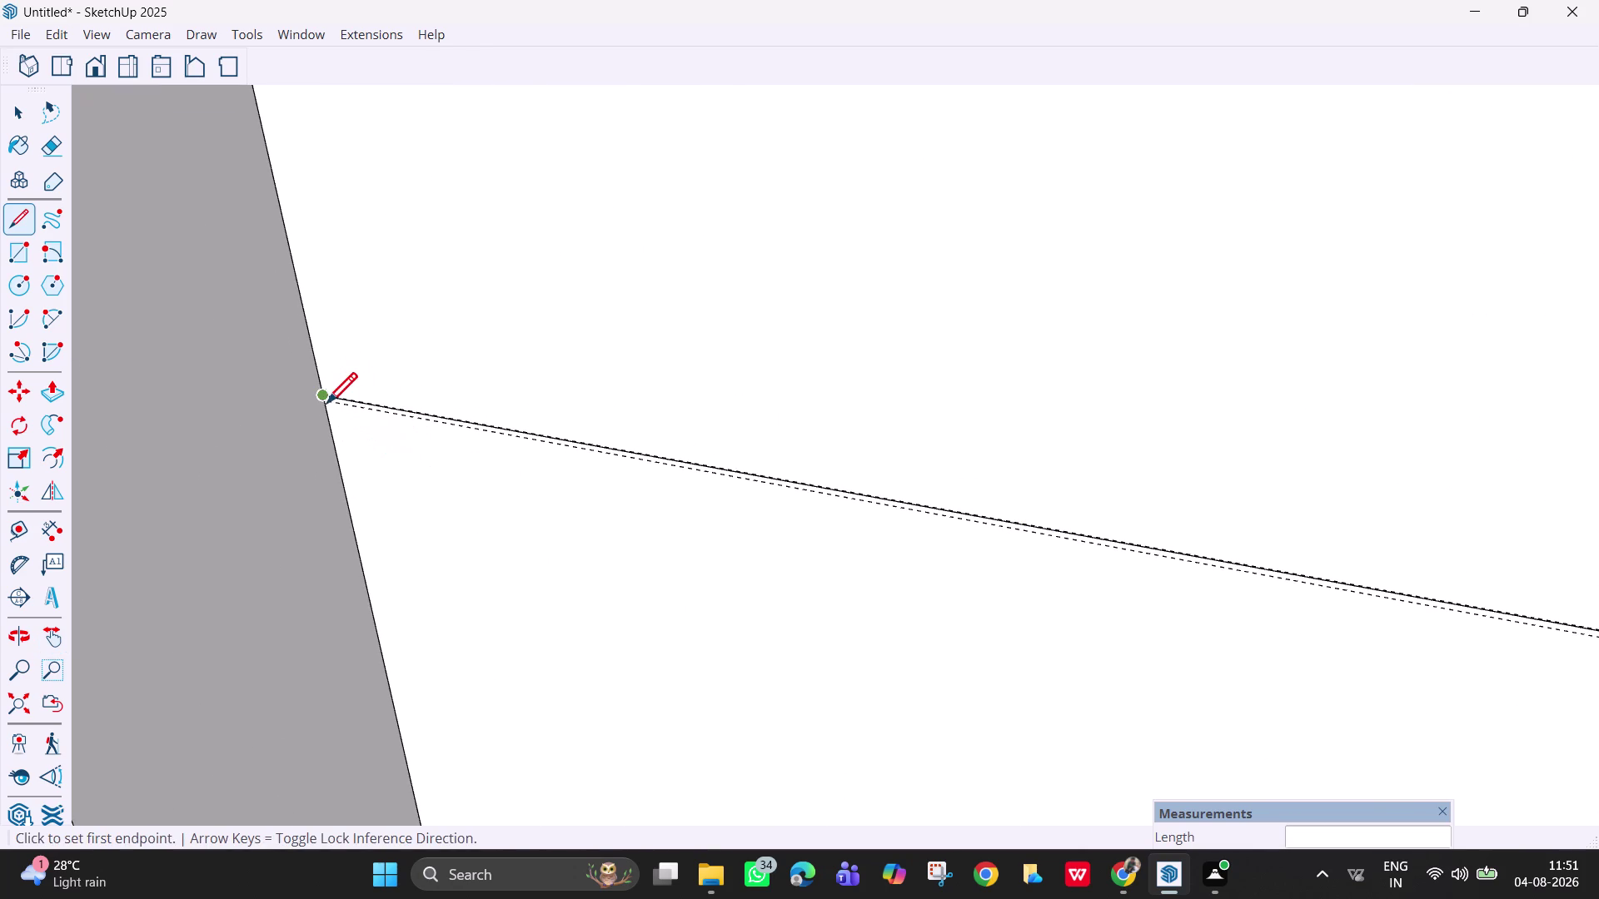
scroll(up, 3)
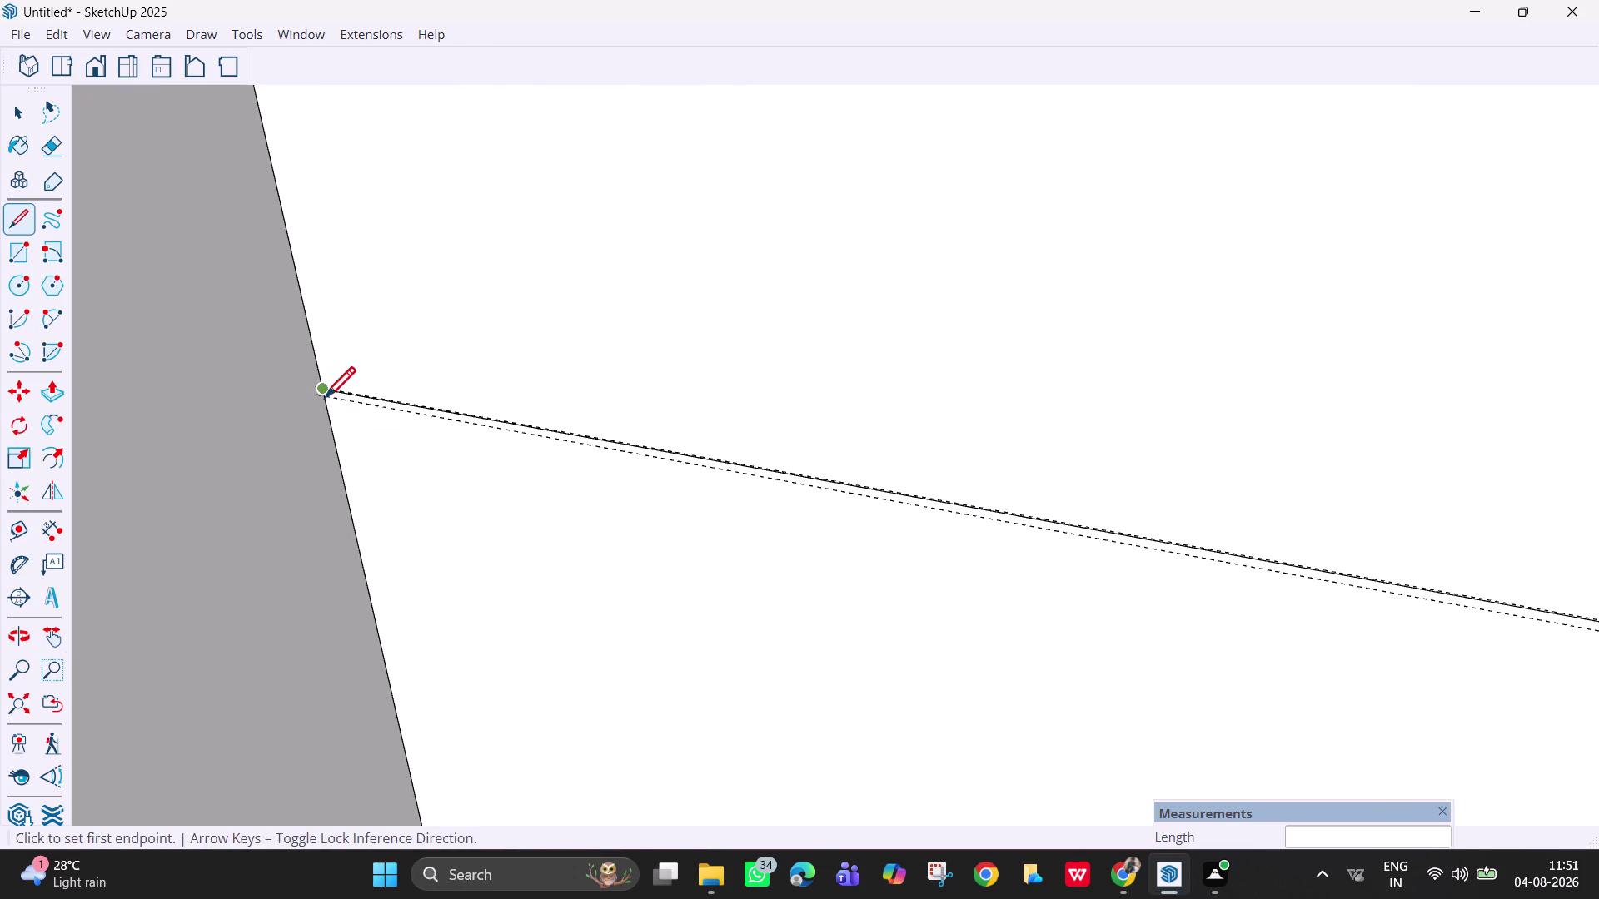
scroll(up, 3)
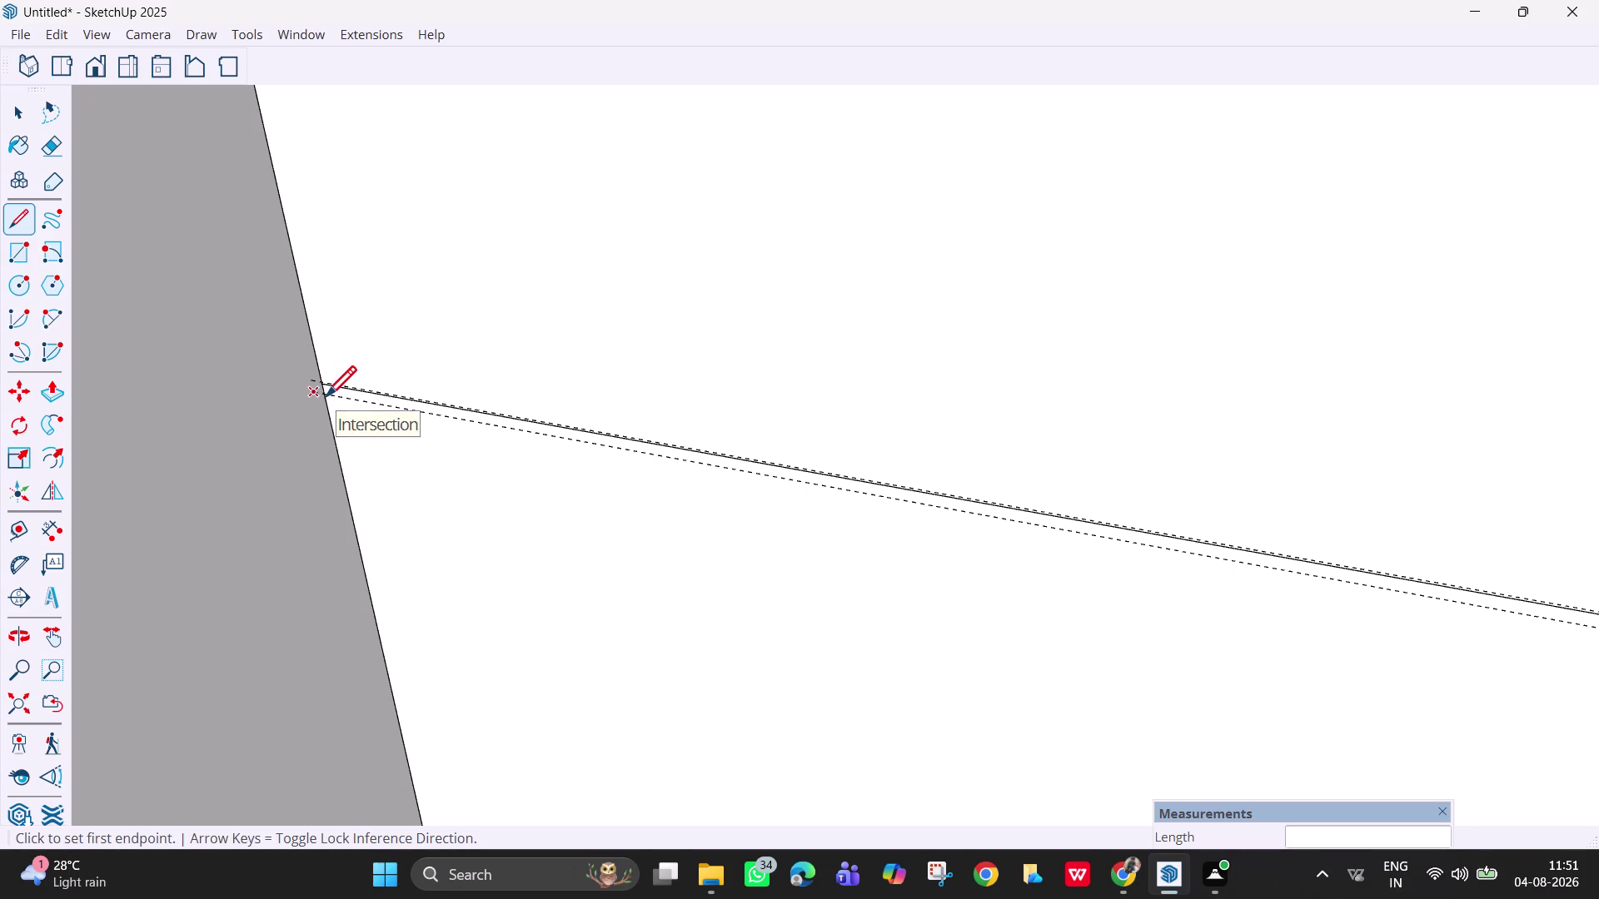
click(326, 400)
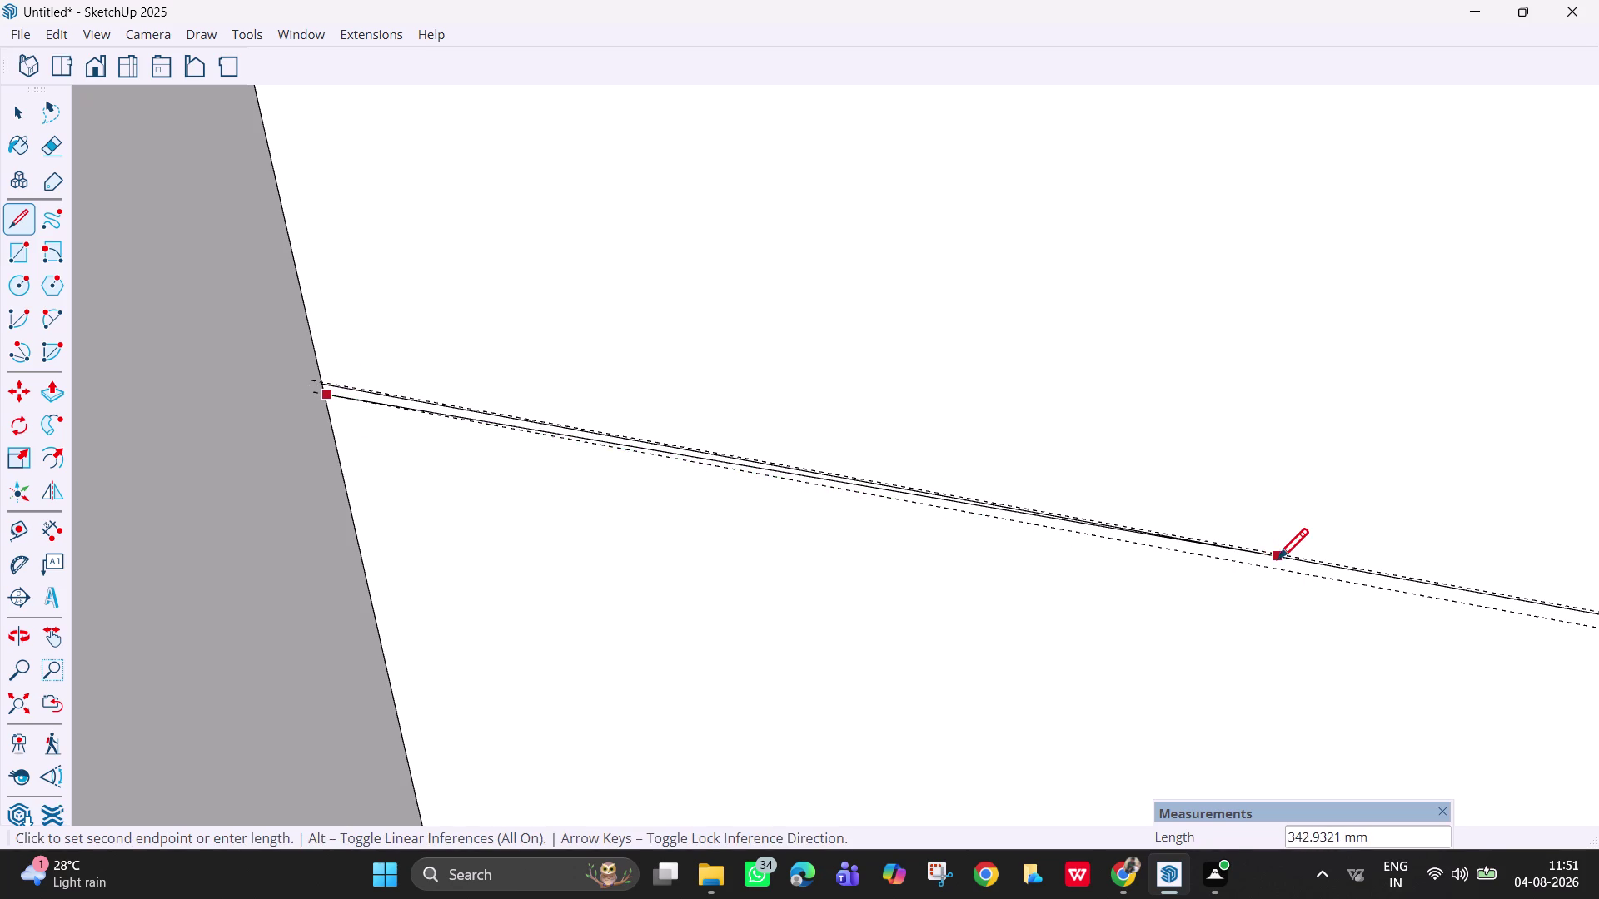
middle_drag(1288, 568, 1503, 515)
scroll(down, 3)
middle_drag(1445, 496, 1508, 489)
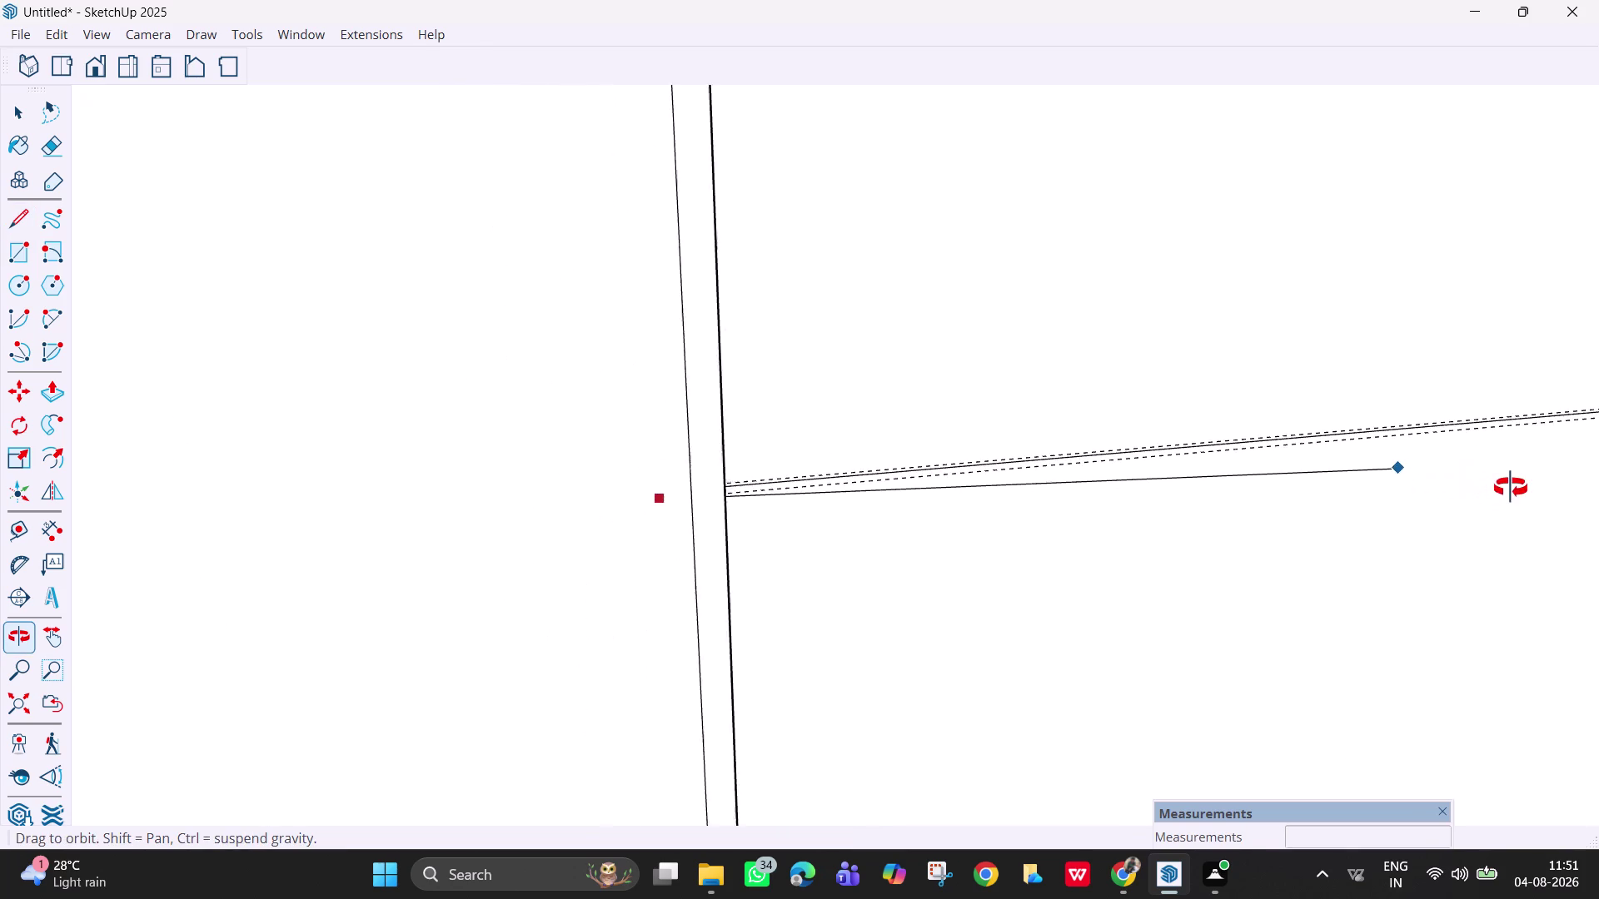
middle_drag(1508, 489, 1577, 464)
scroll(up, 3)
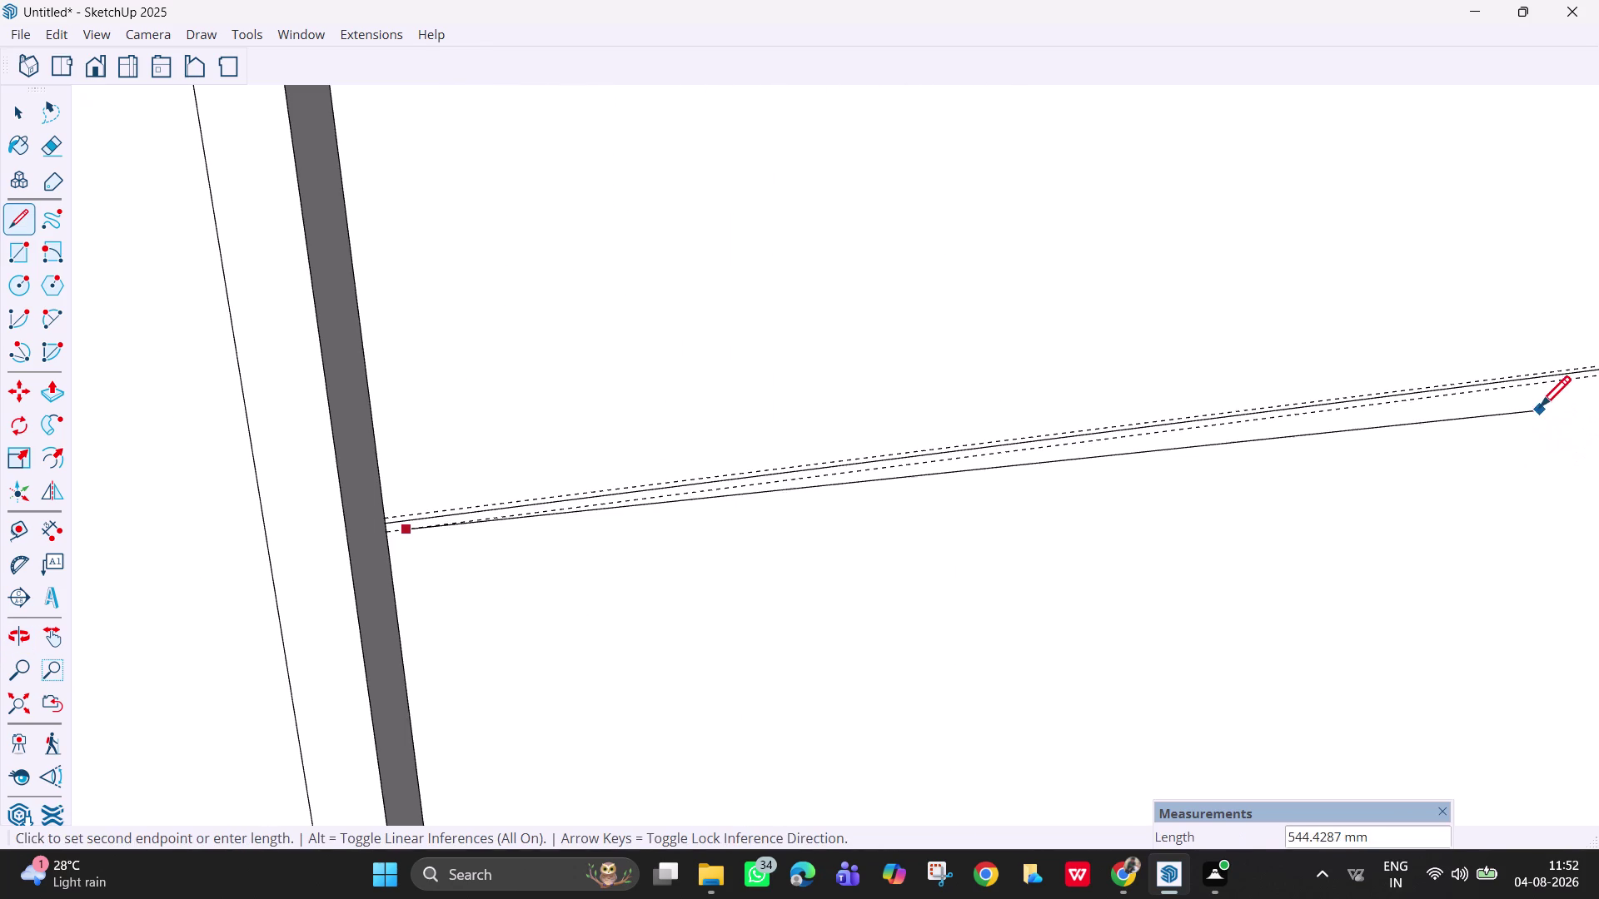
middle_drag(1457, 396, 1554, 381)
scroll(up, 3)
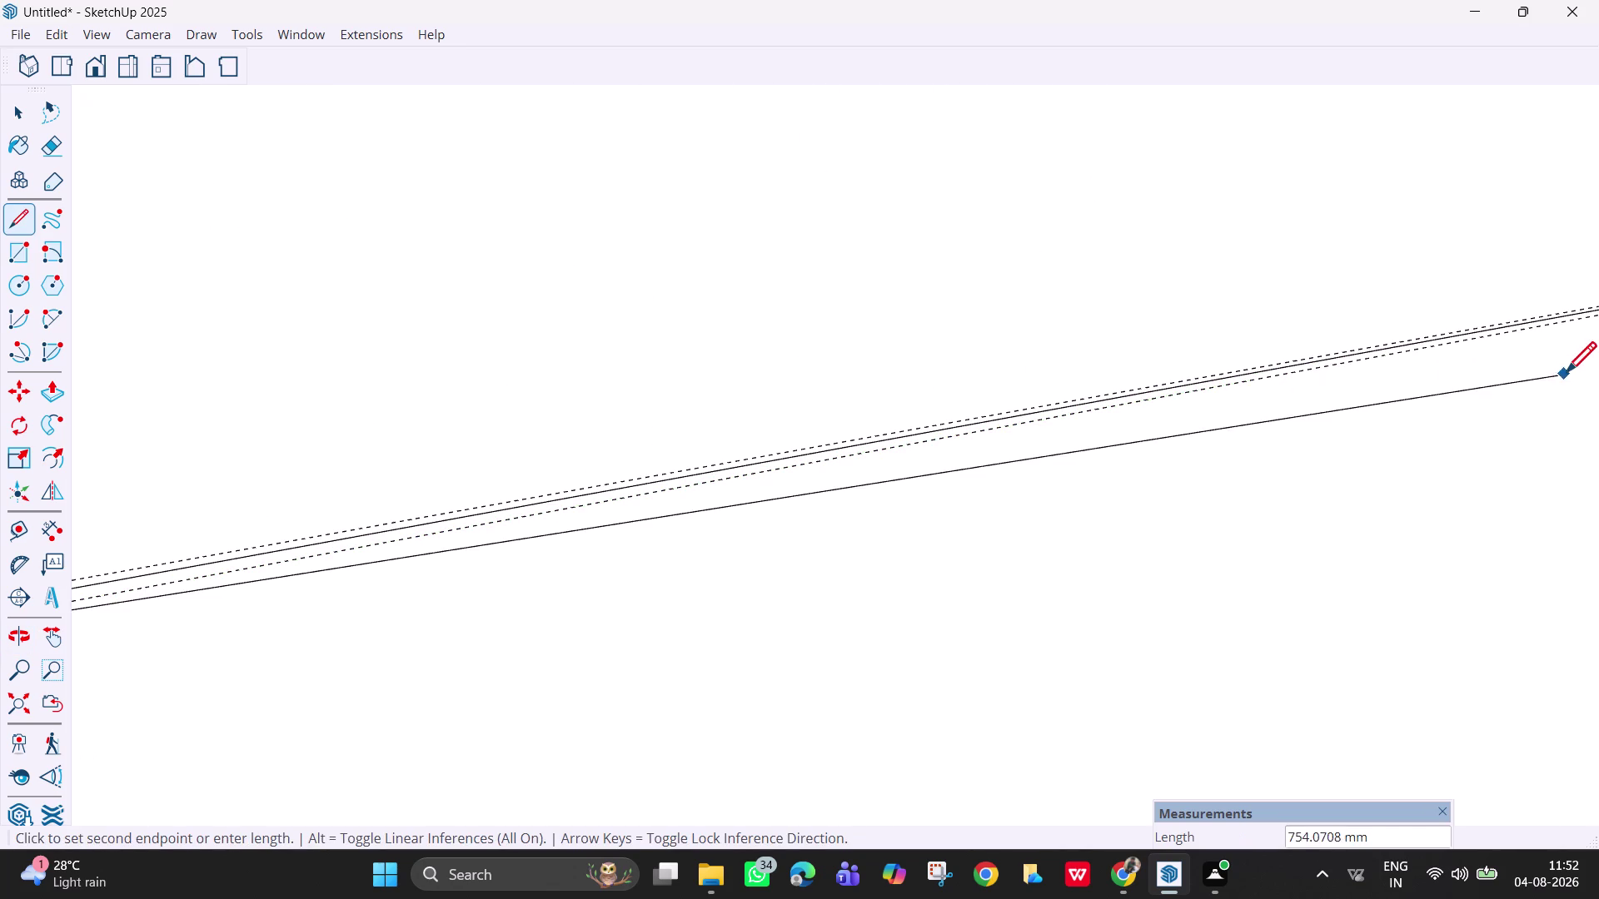
middle_drag(1468, 340, 1596, 331)
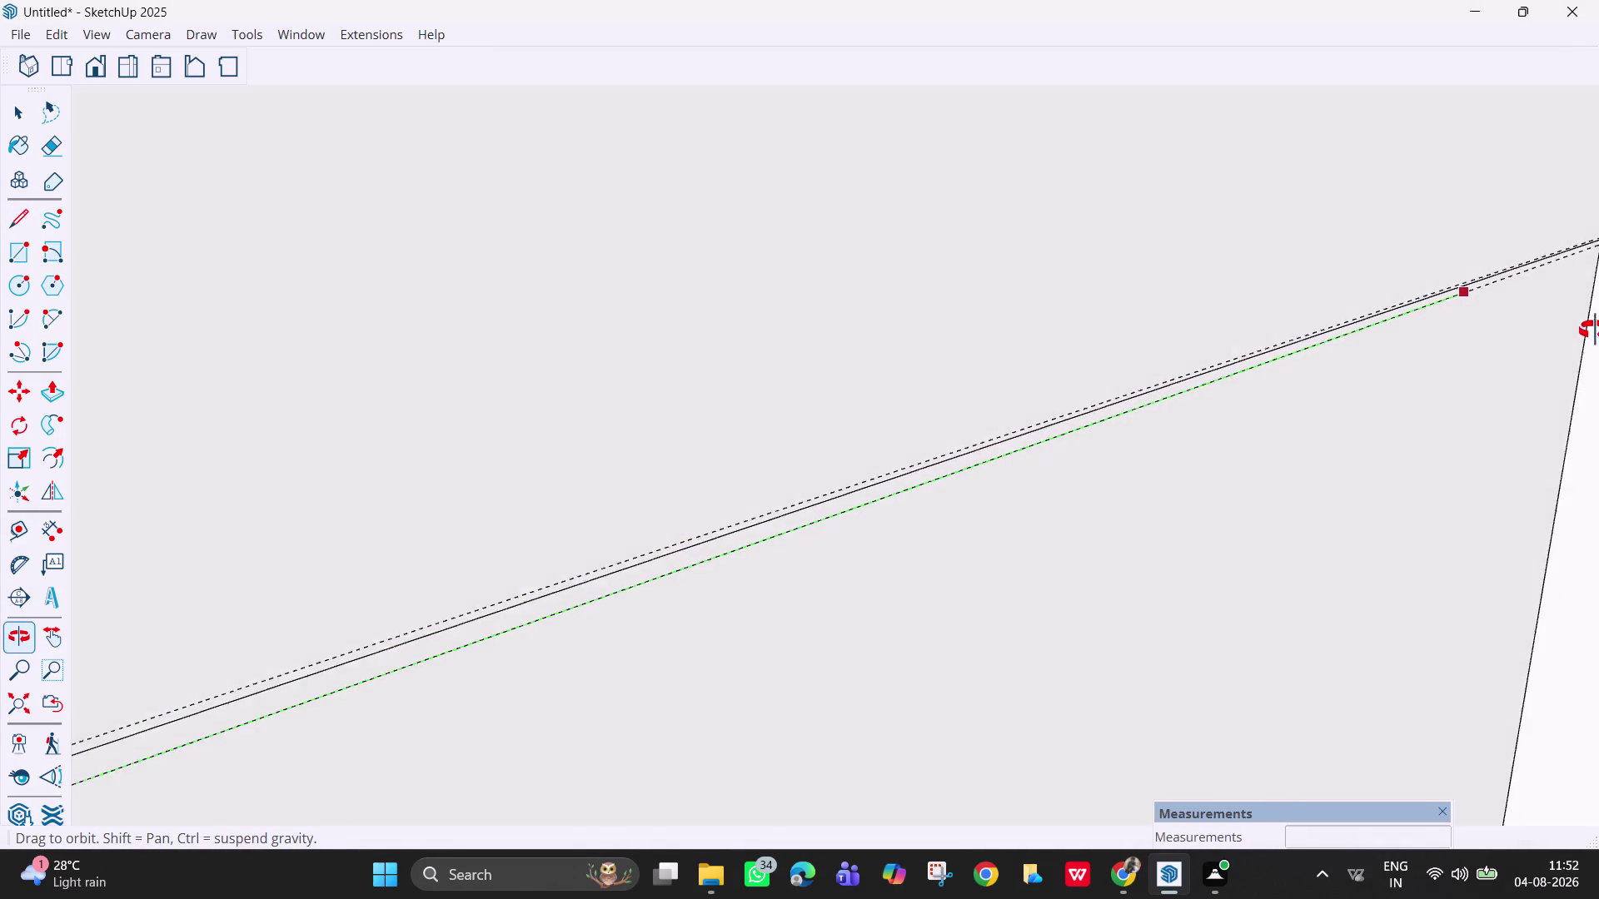
middle_drag(1596, 330, 1598, 331)
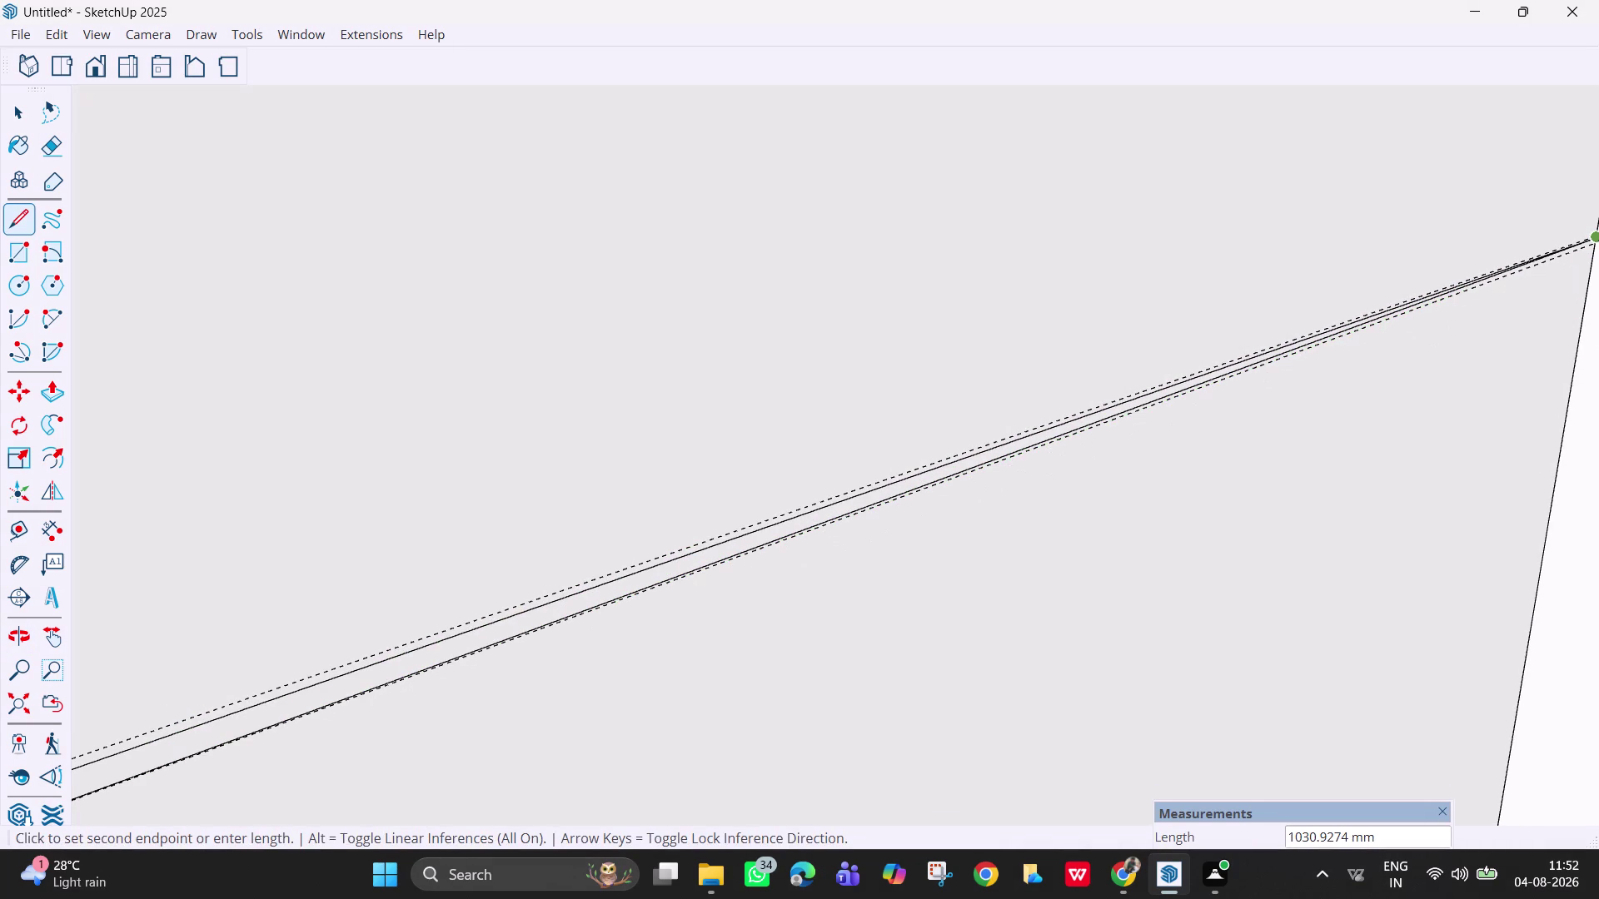
scroll(up, 3)
scroll(up, 3)
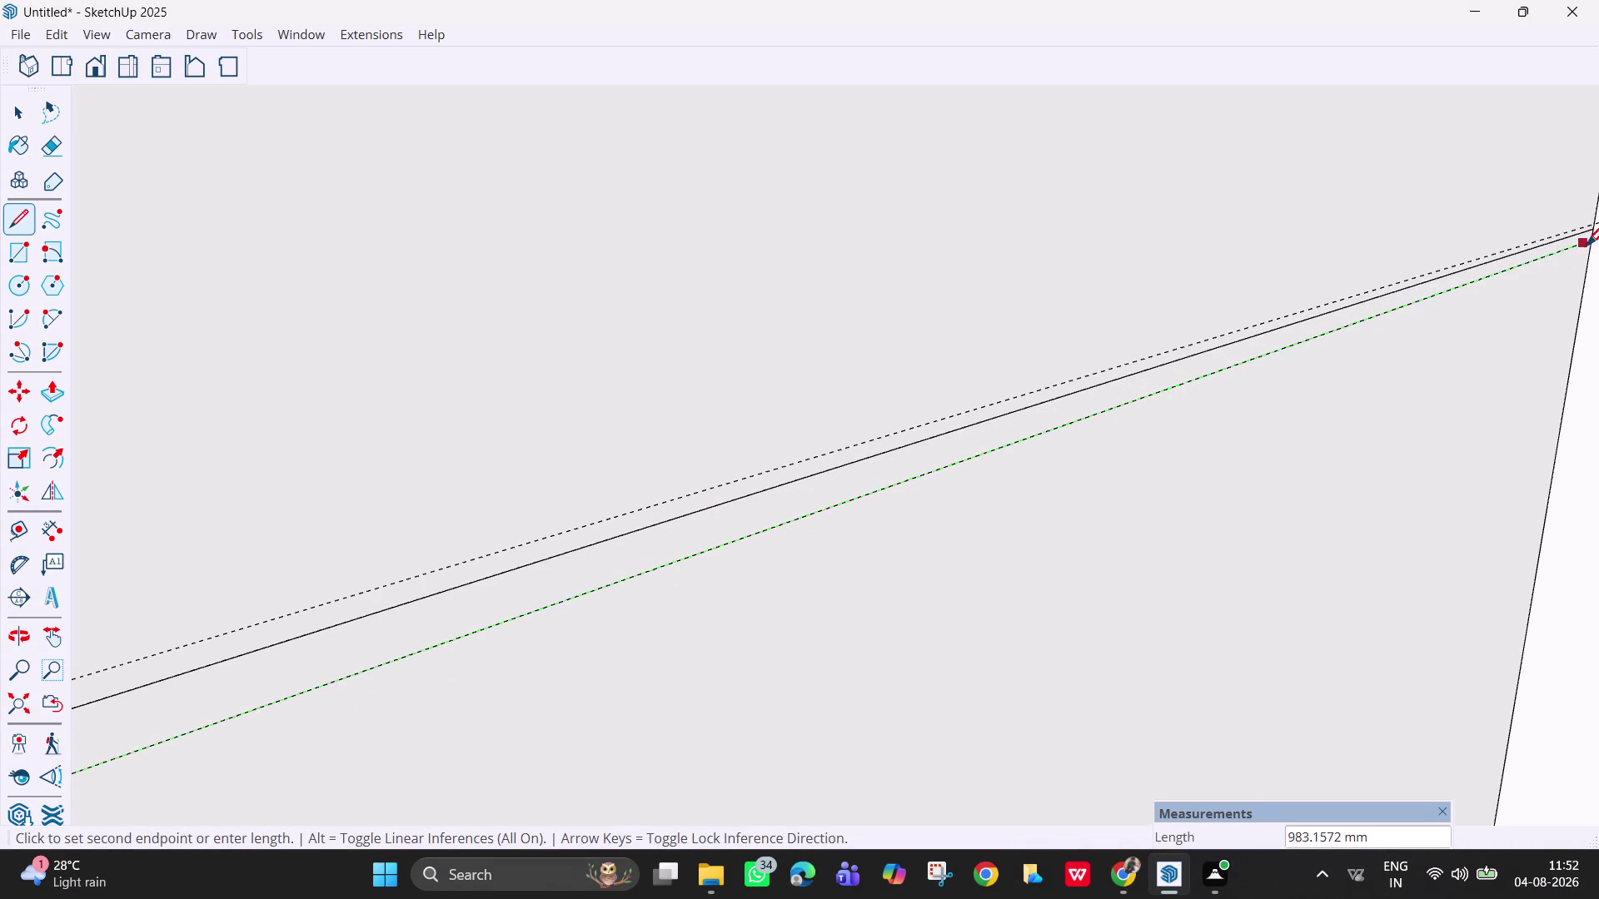
scroll(up, 3)
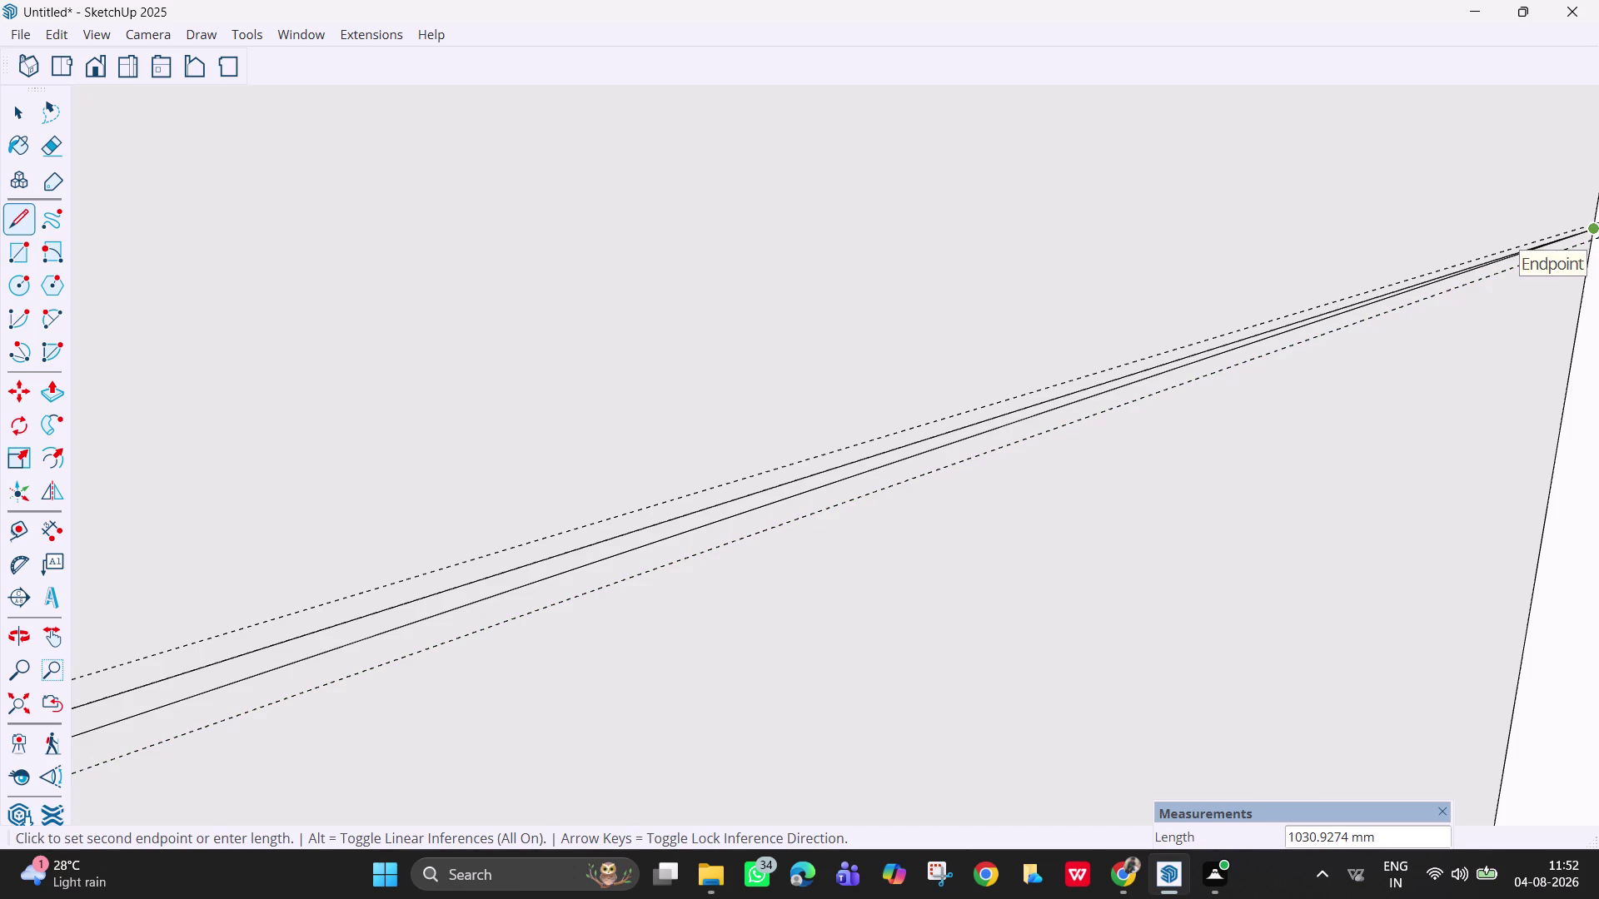
scroll(up, 3)
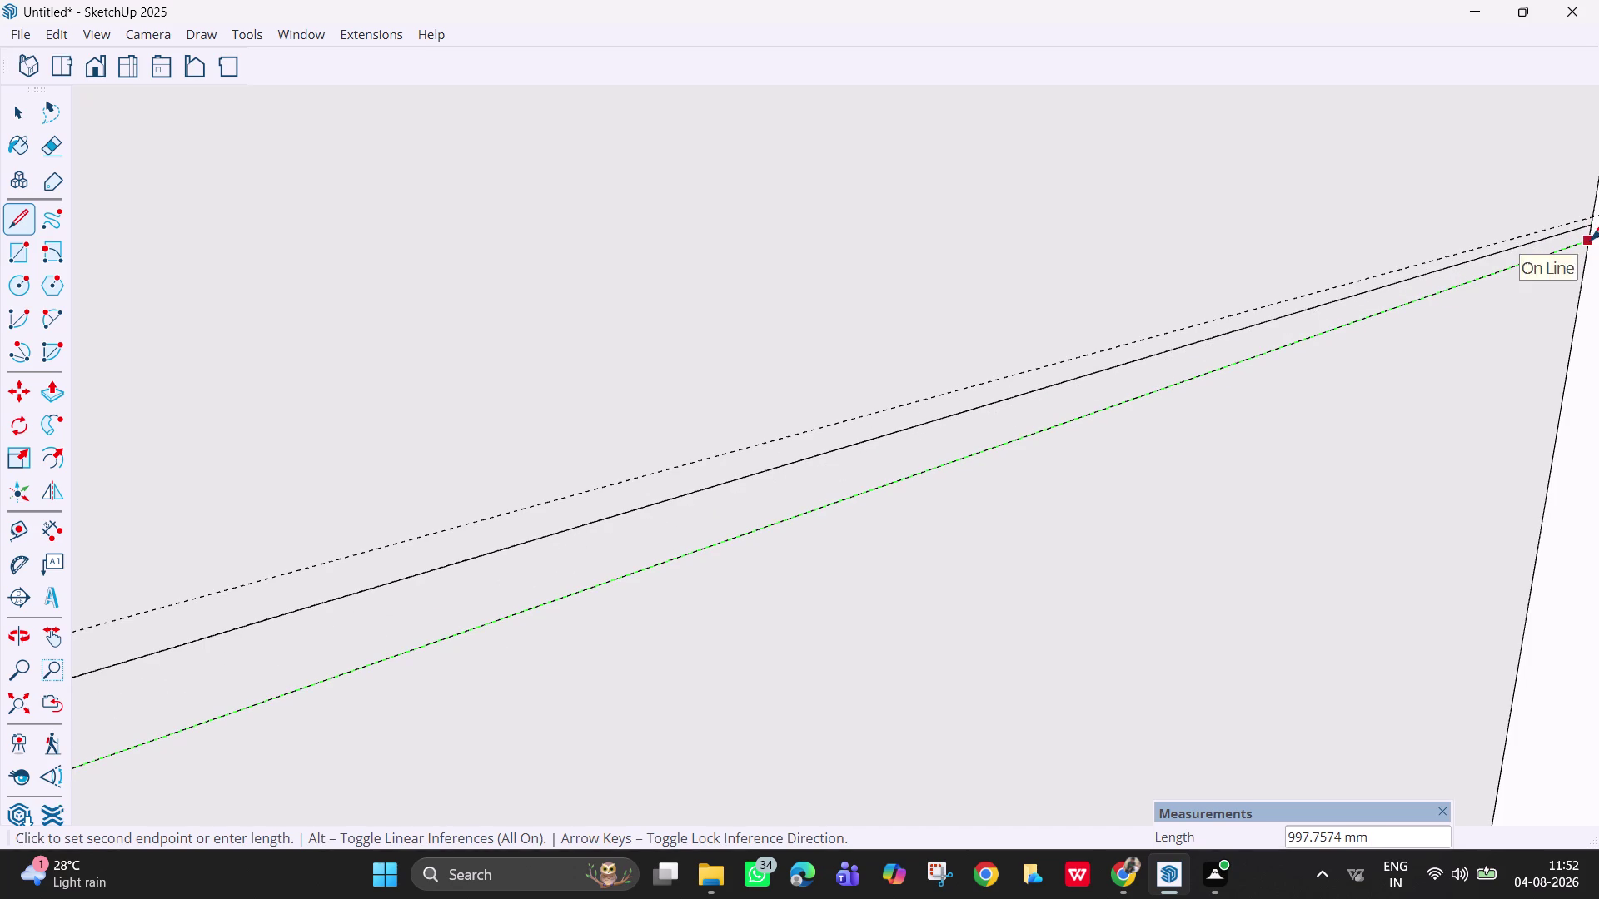
click(1594, 240)
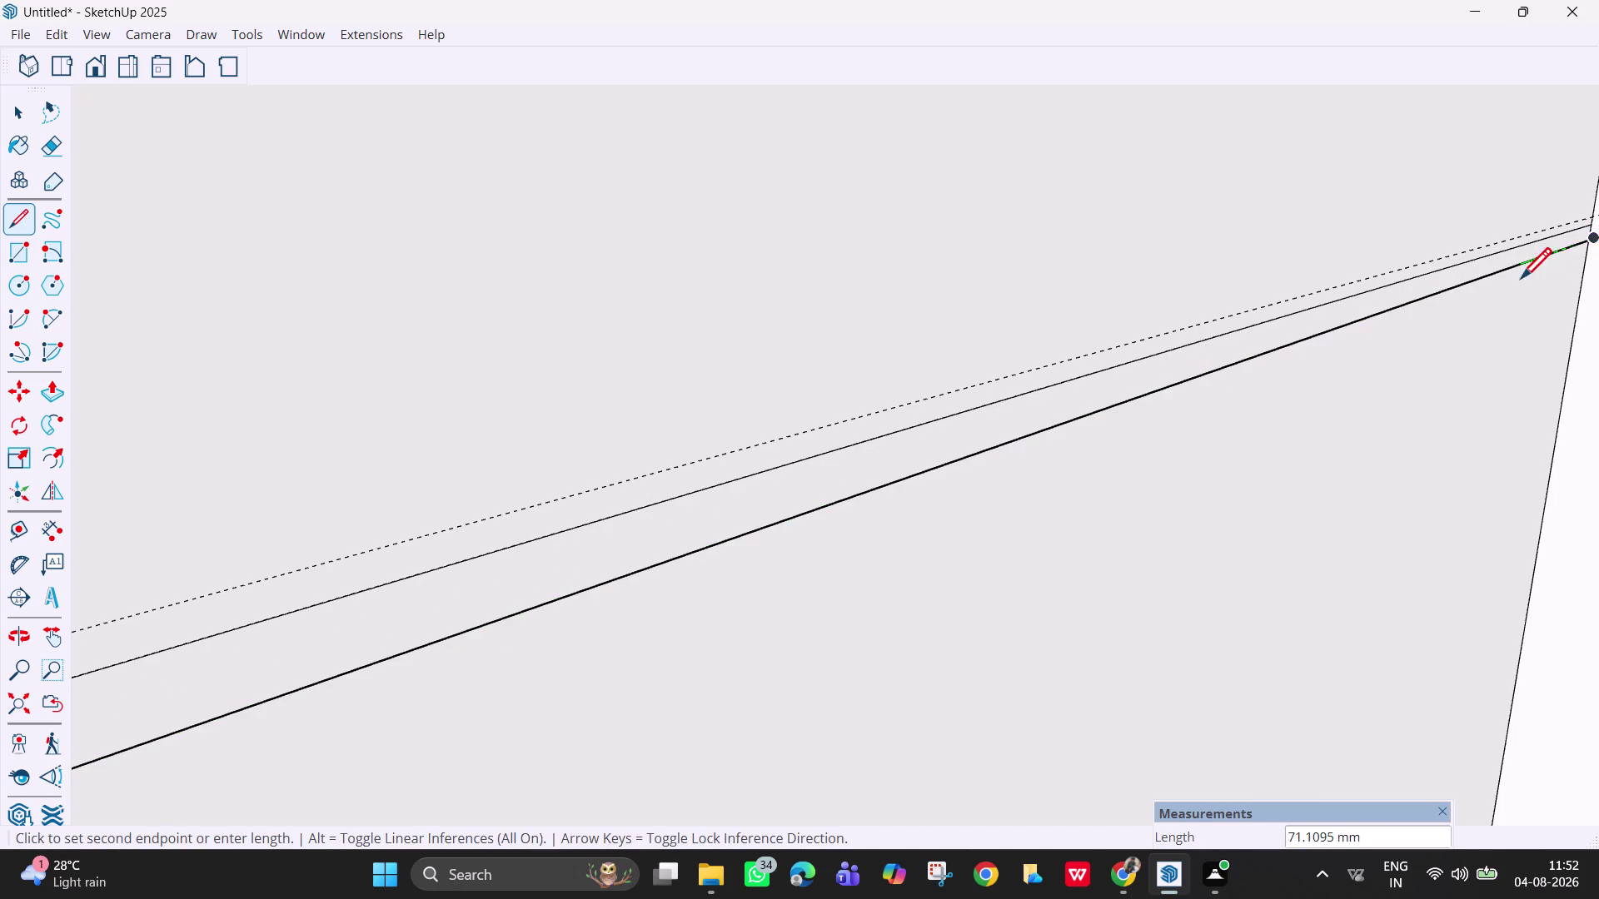
key(Escape)
Orbit the view along the new edge toward the side panel.
scroll(down, 3)
middle_drag(1124, 561, 930, 593)
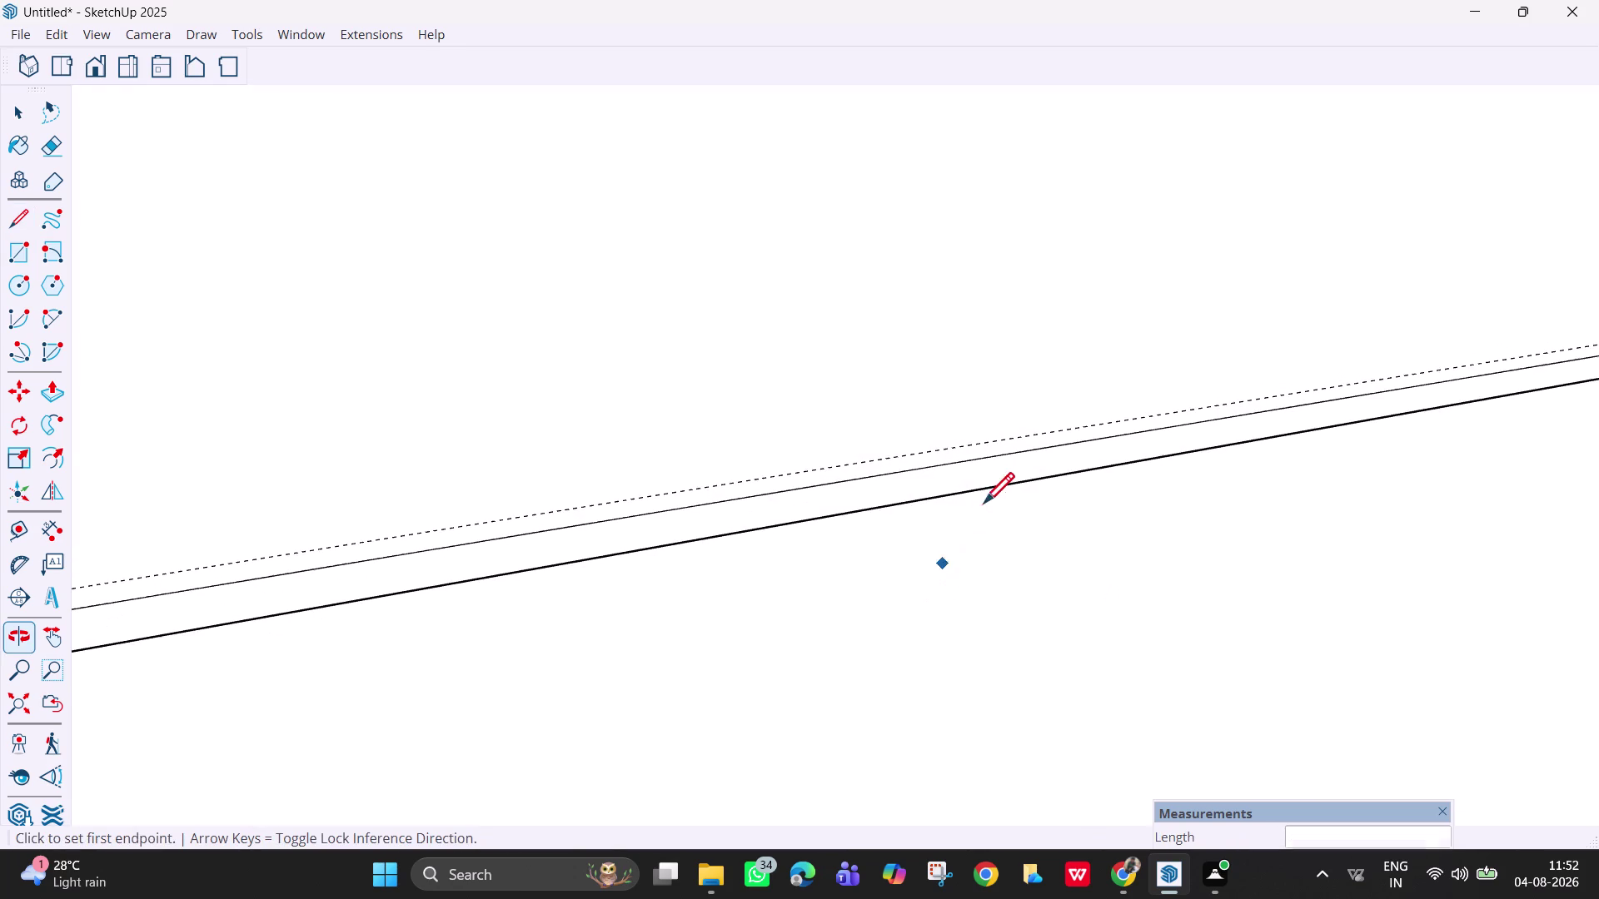
scroll(down, 3)
middle_drag(893, 506, 851, 371)
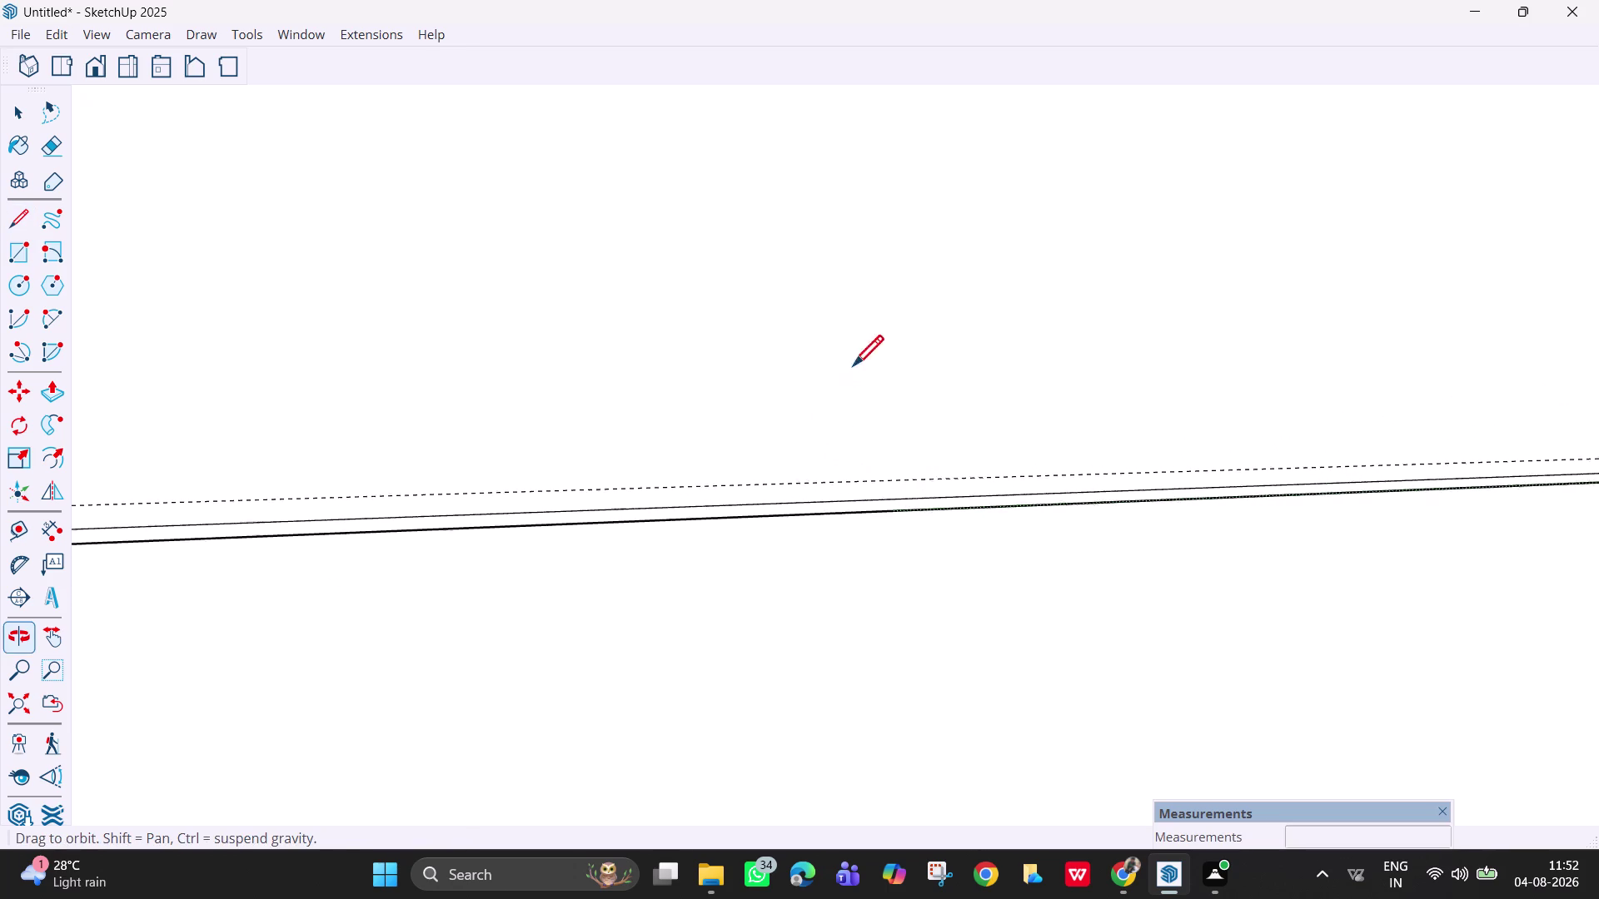
middle_drag(851, 371, 851, 371)
scroll(down, 3)
scroll(down, 3)
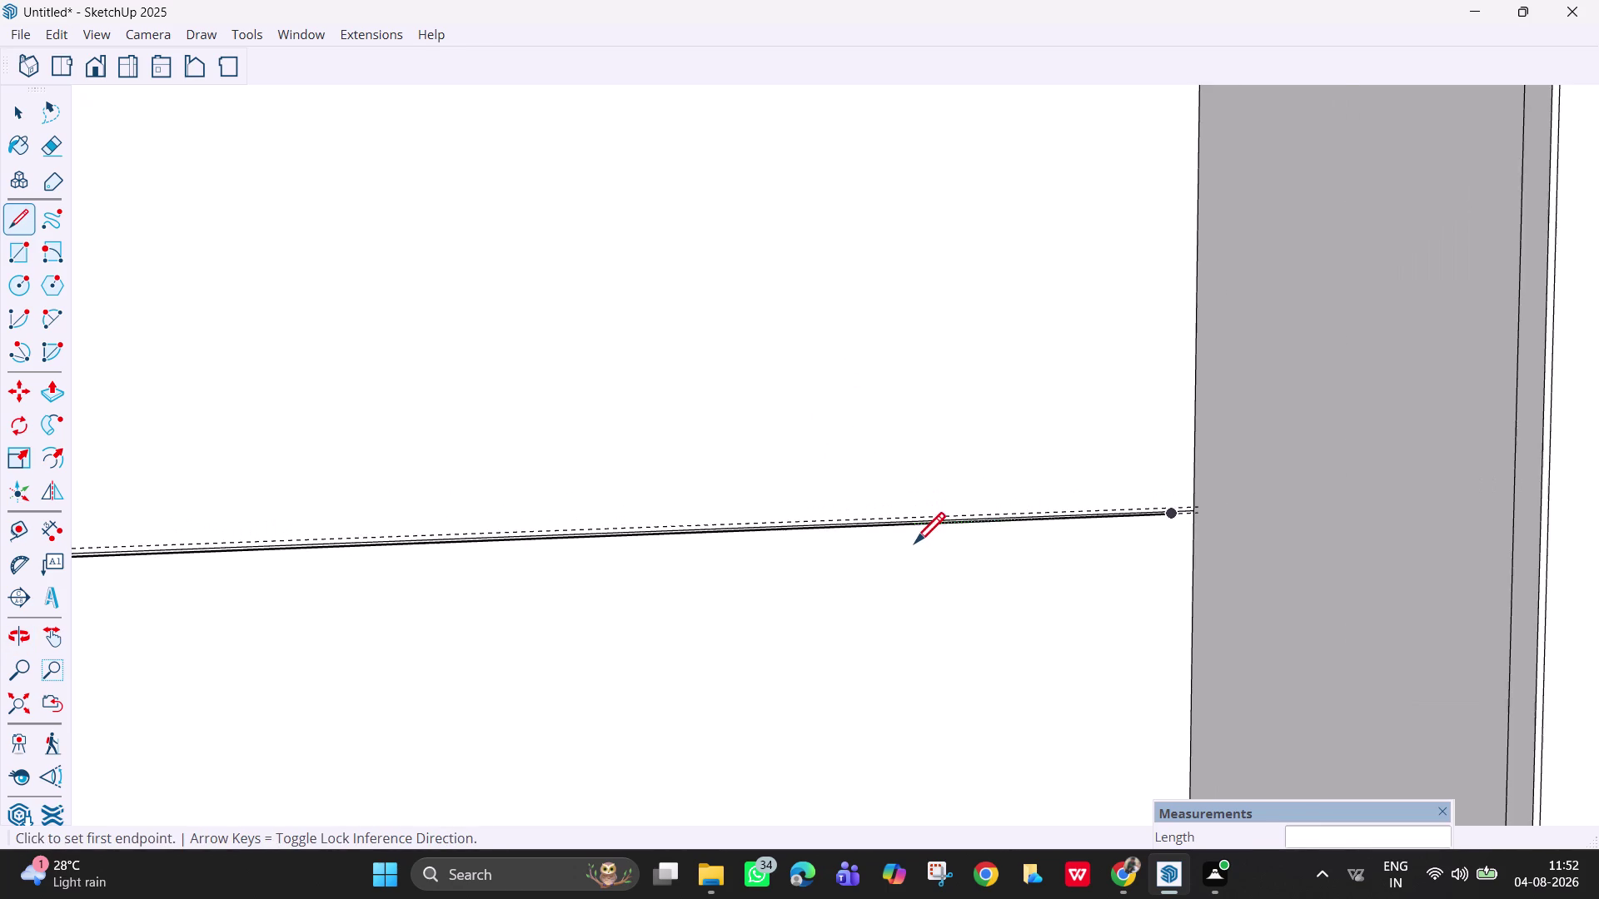
Undo the twelve previous drawing steps to remove the earlier stray lines.
scroll(down, 3)
scroll(up, 3)
scroll(up, 3)
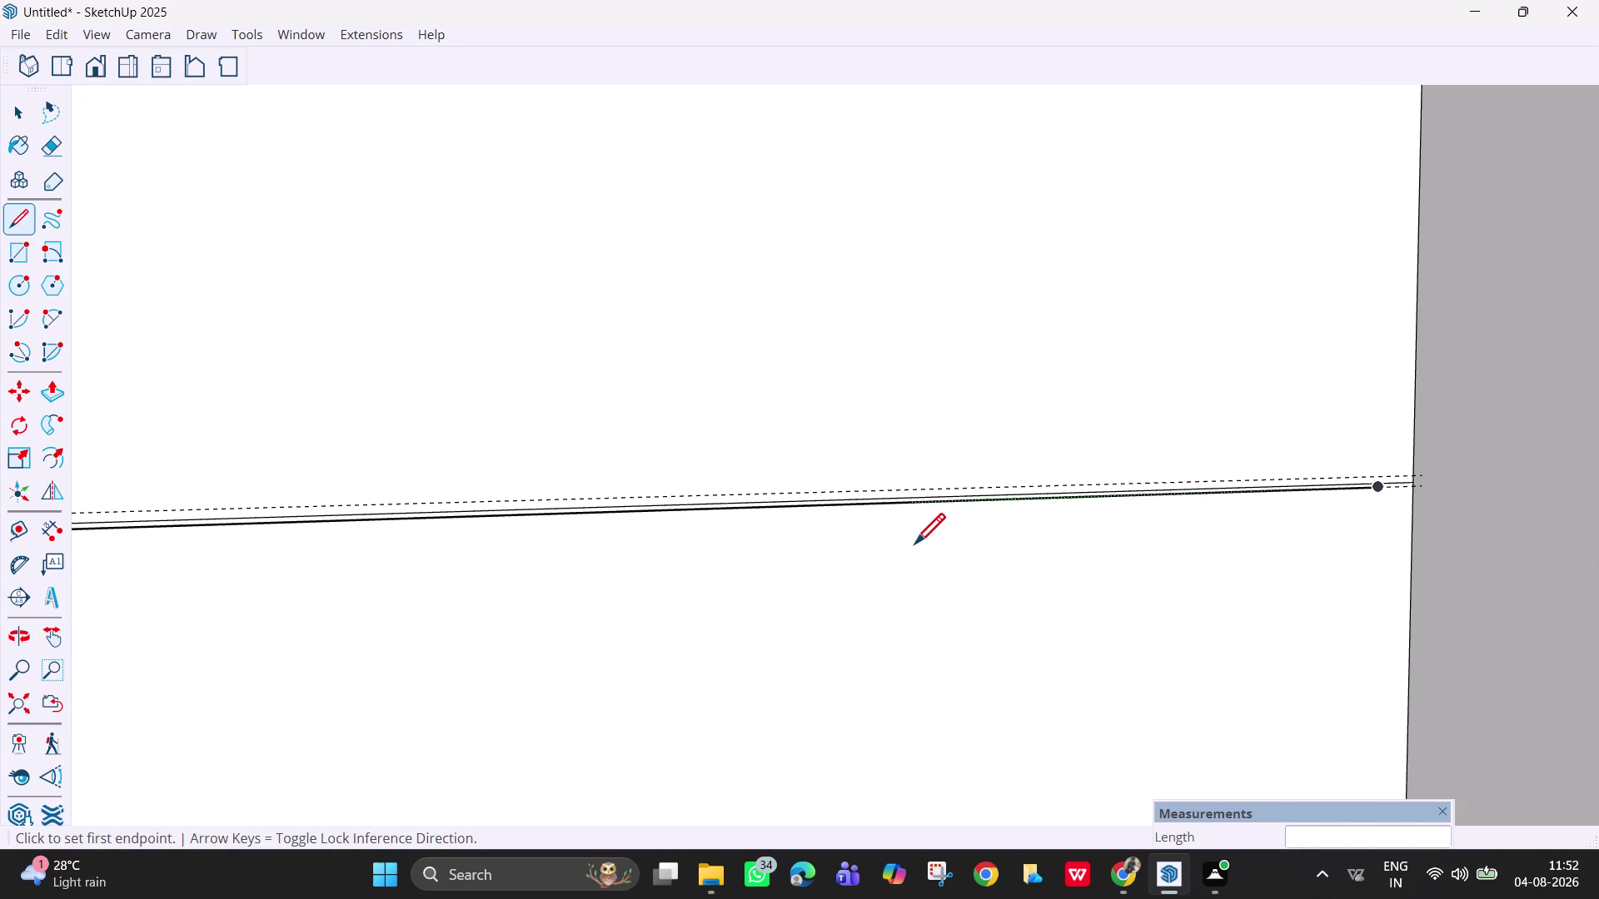
key(ctrl+z)
key(ctrl+z)
key(ctrl+z)
key(ctrl+z)
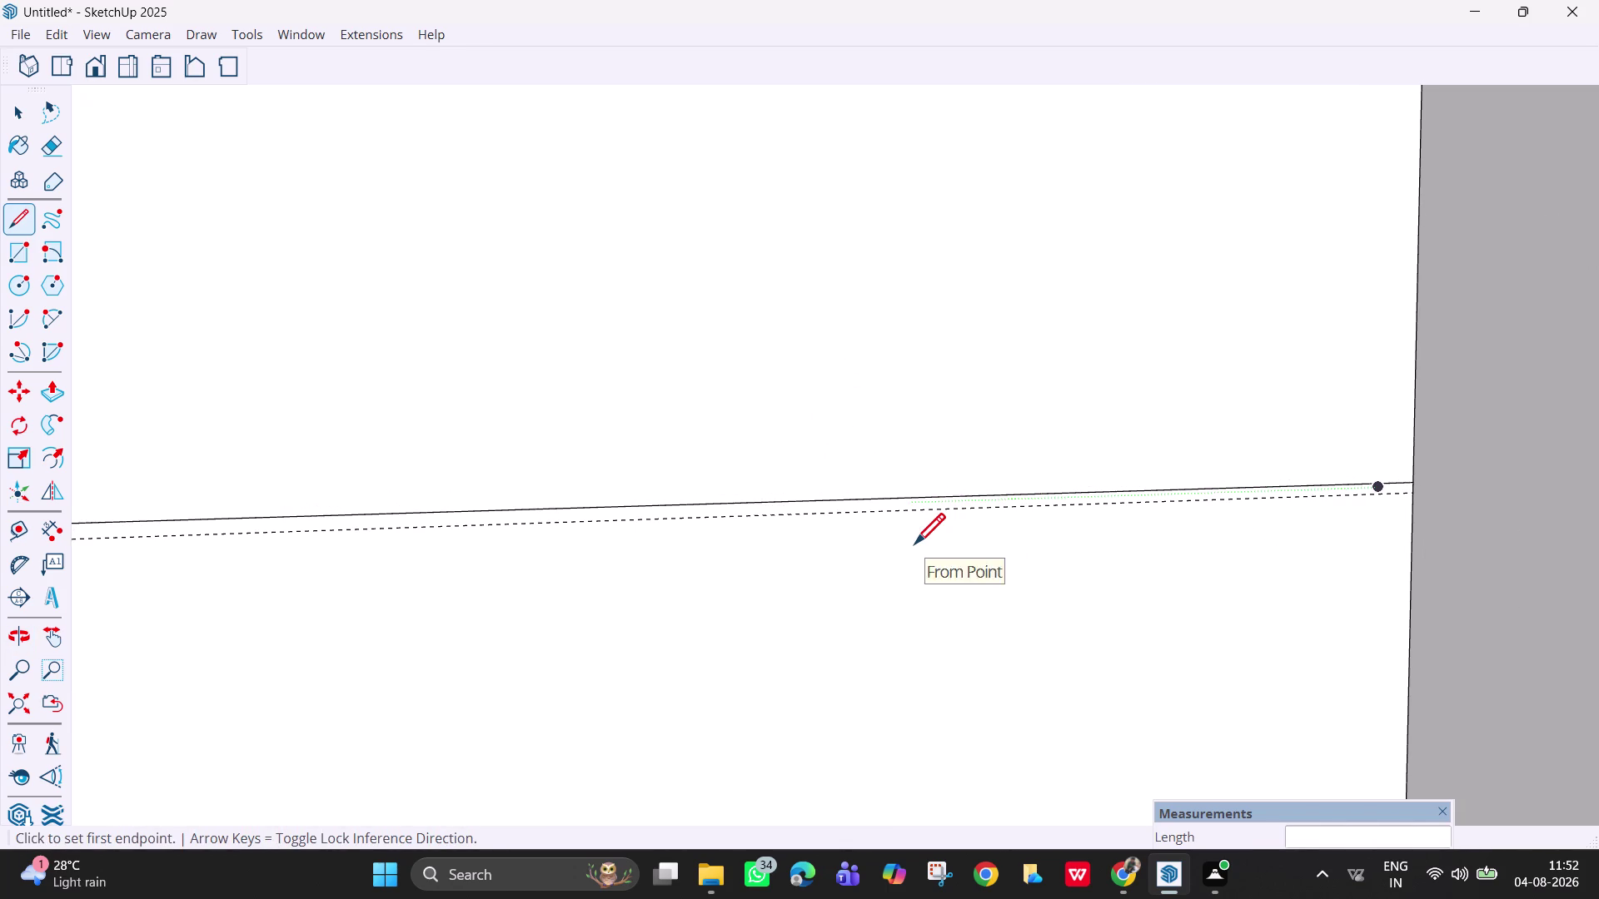
key(ctrl+z)
key(ctrl+z)
key(ctrl+z)
key(ctrl+z)
key(ctrl+z)
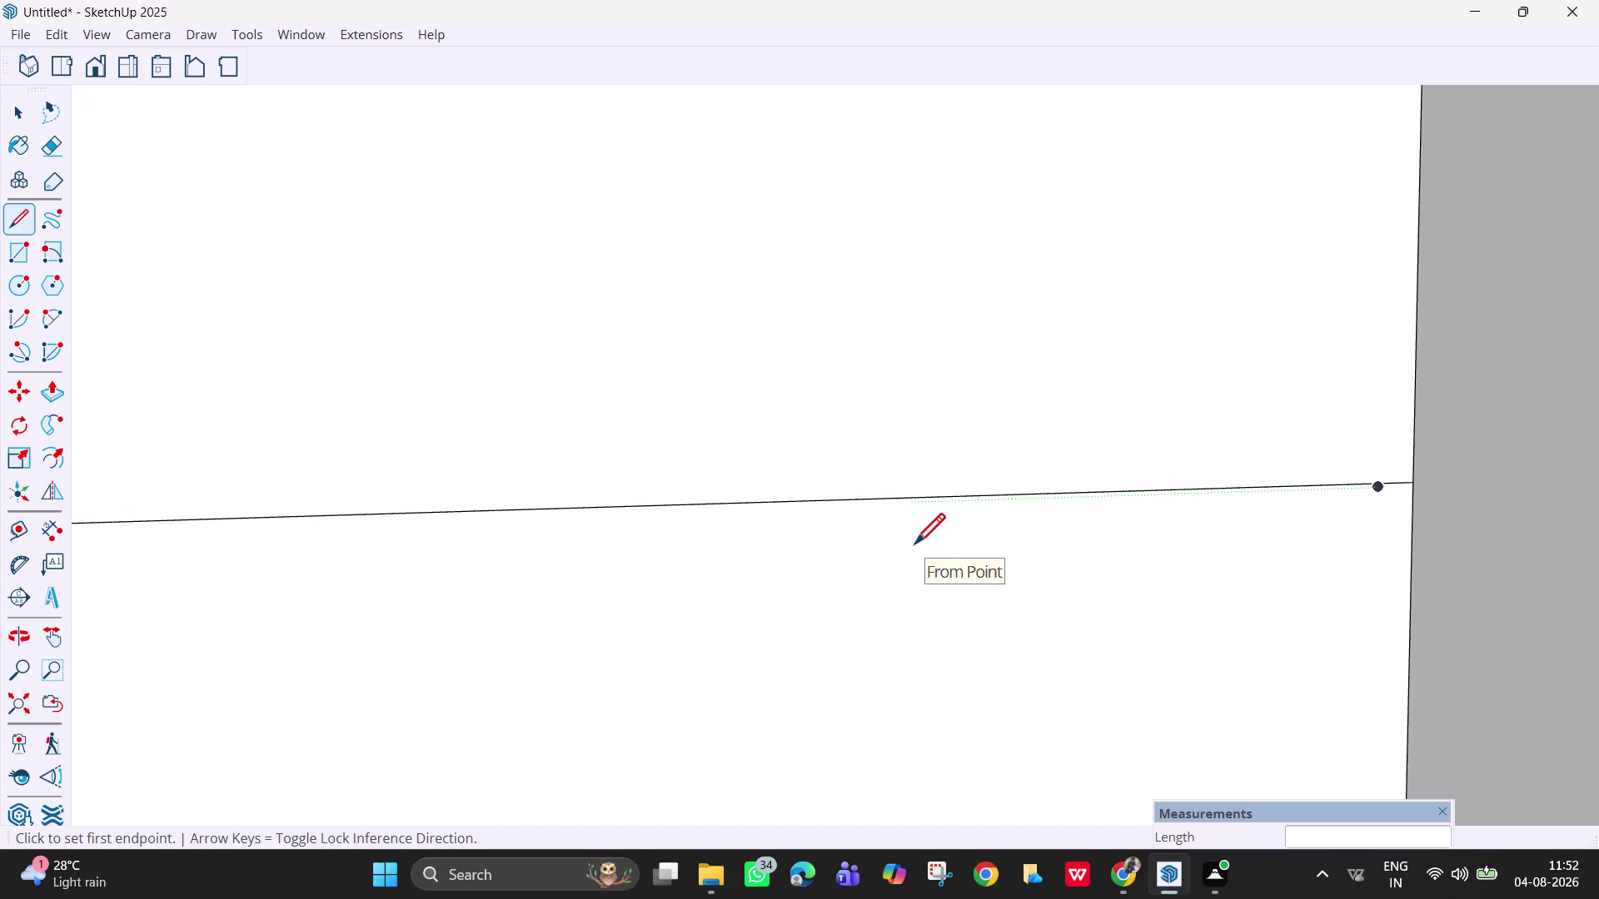
key(ctrl+z)
key(ctrl+z)
key(ctrl+z)
Draw one edge along the guide from the left panel to the right panel.
scroll(down, 3)
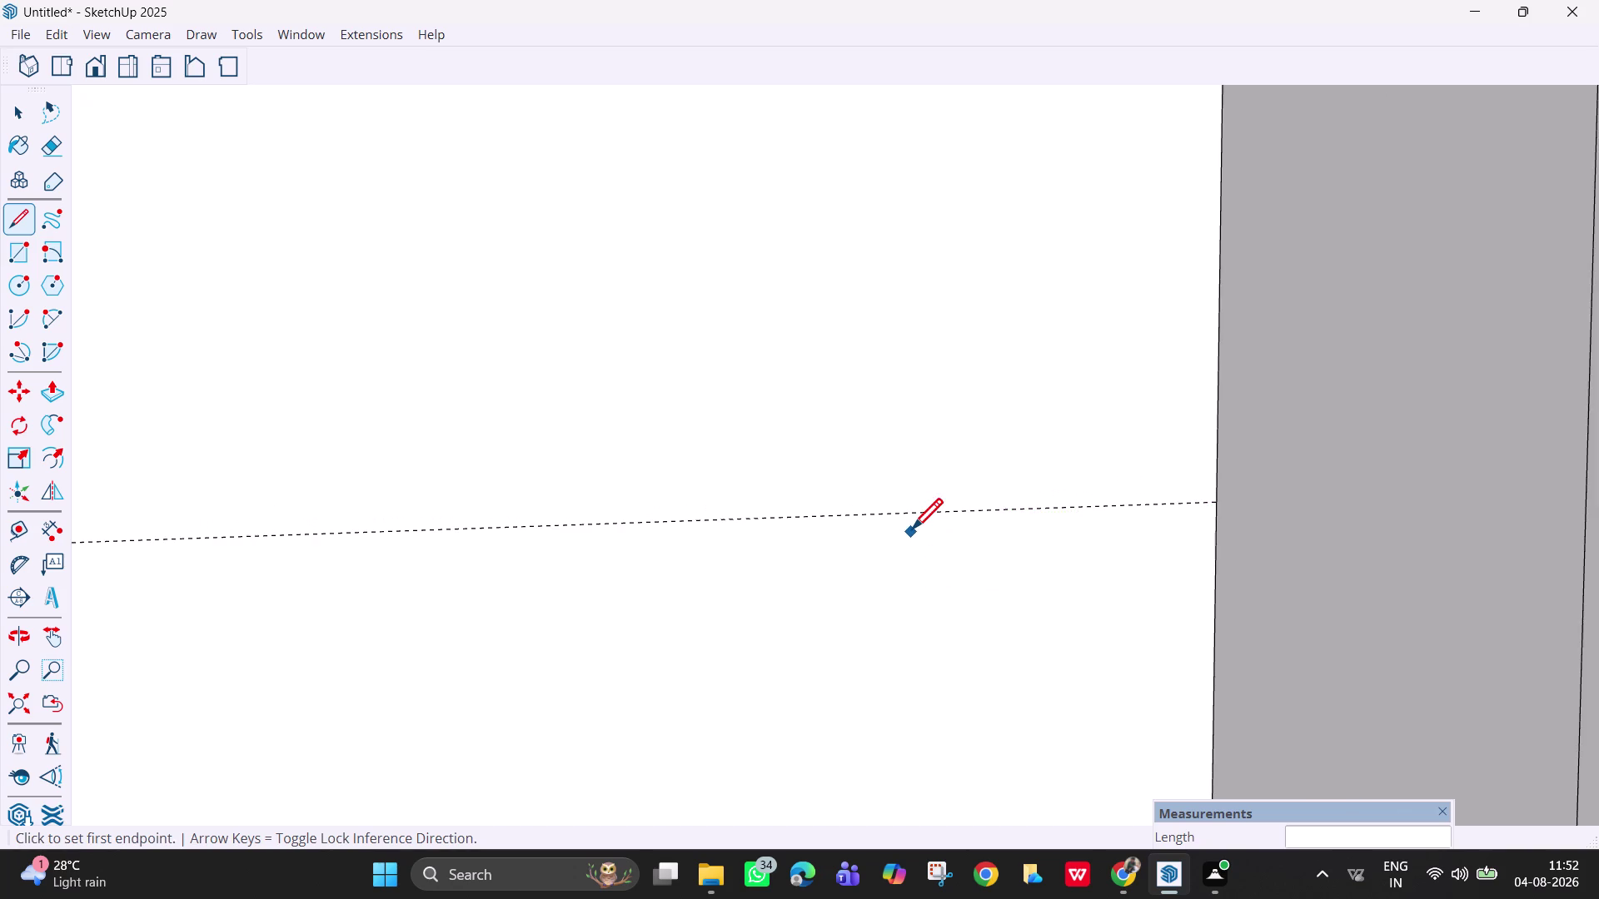
scroll(down, 3)
key(h)
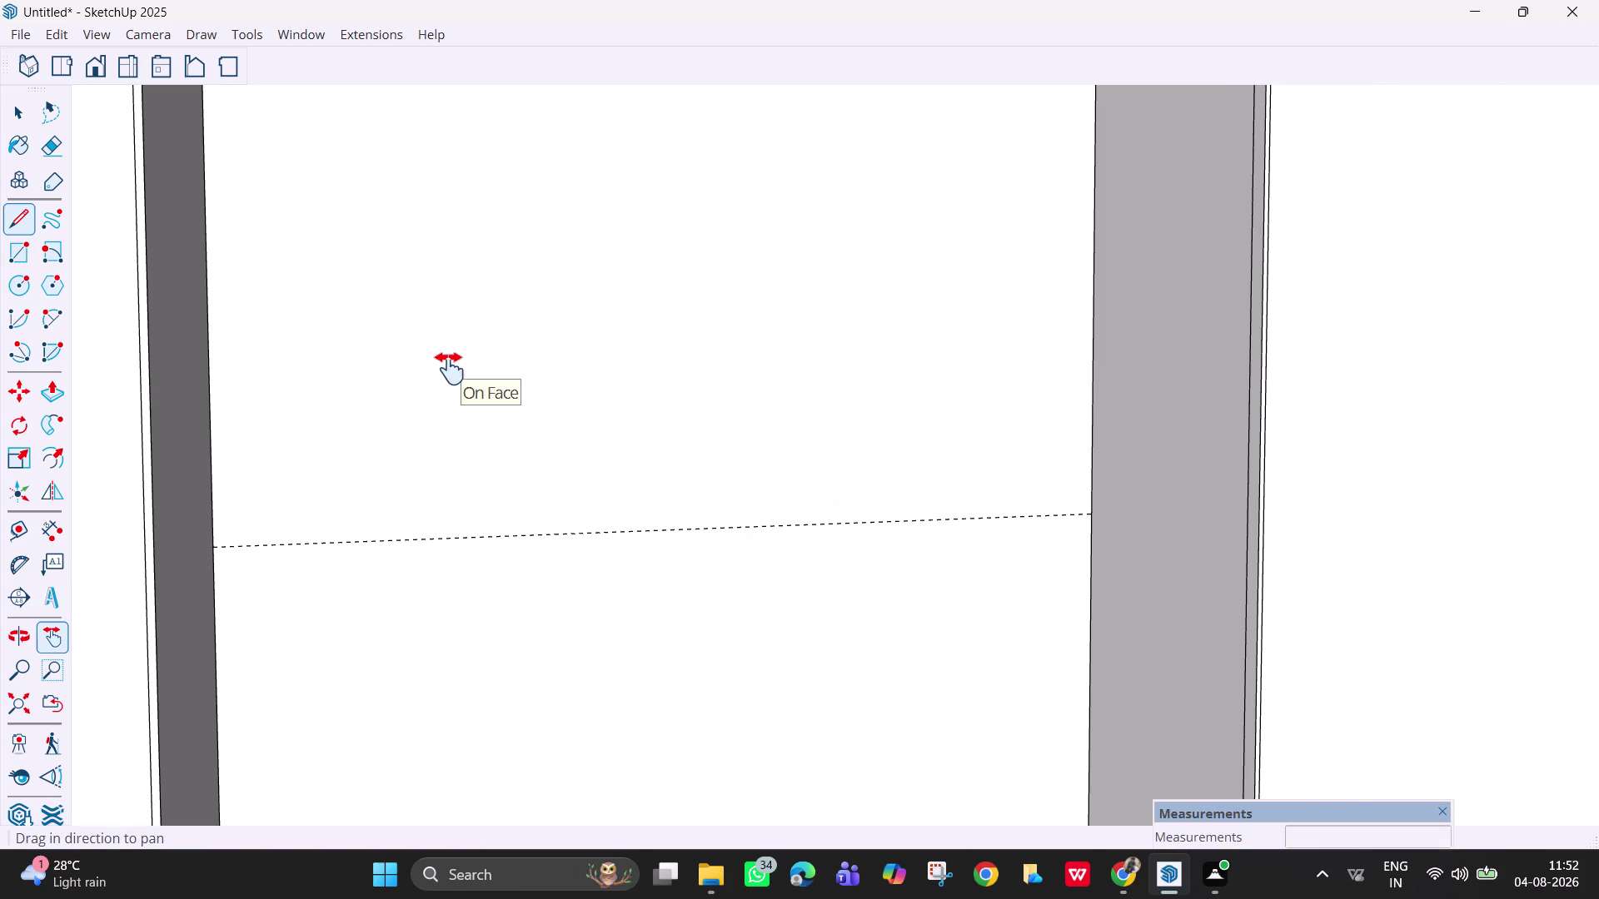
drag(578, 273, 627, 656)
key(grave)
key(Escape)
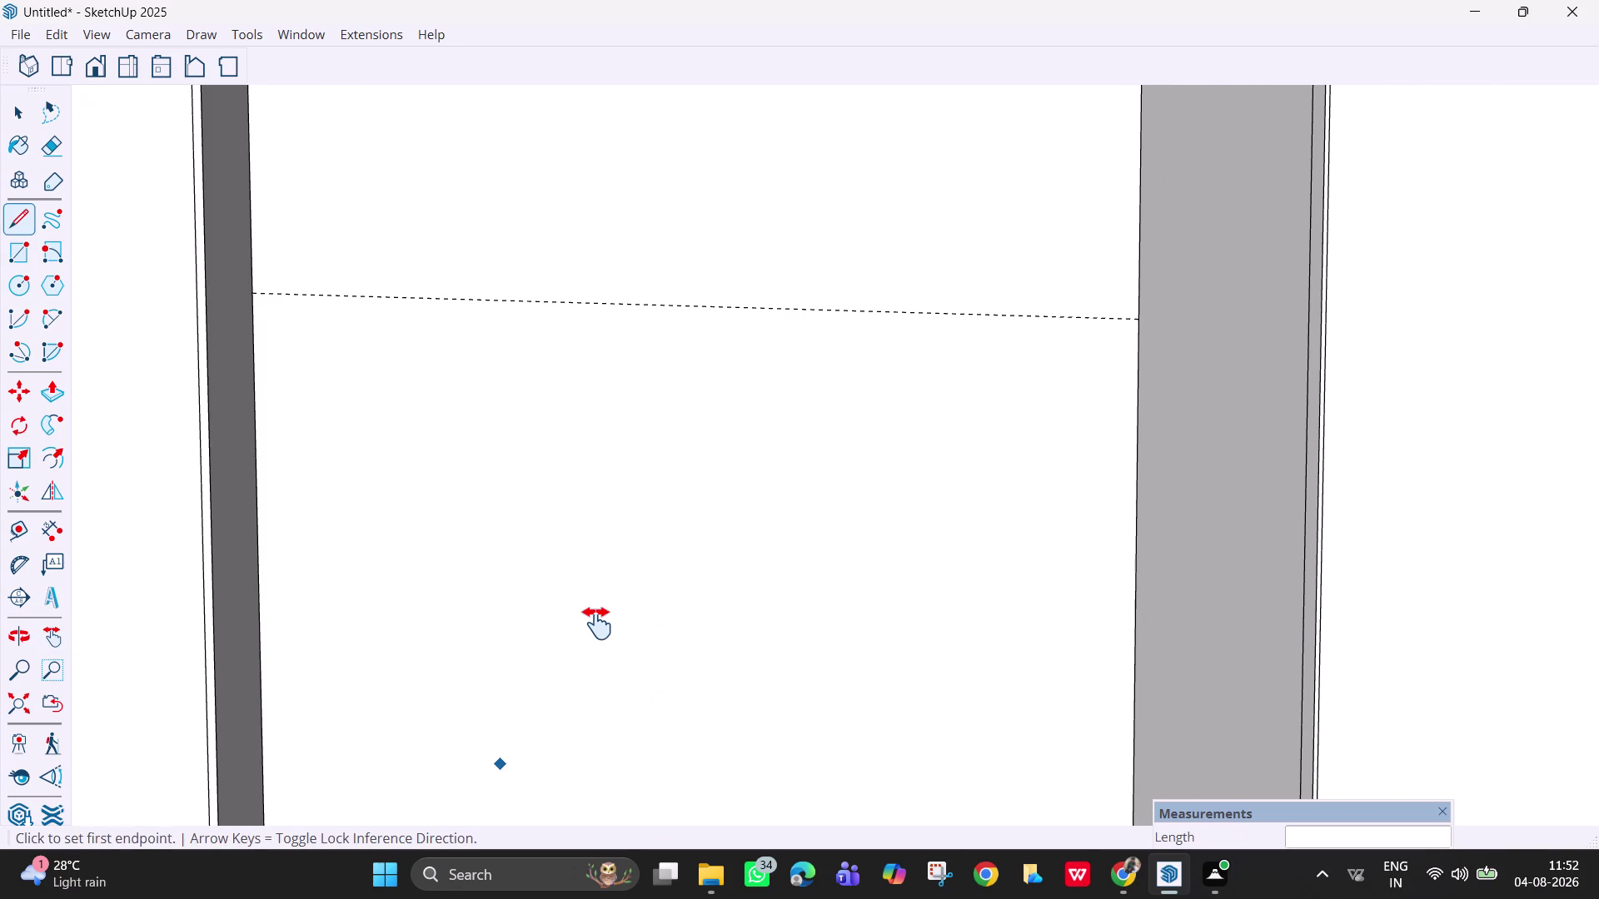
key(Escape)
key(Escape)
key(Escape)
key(space)
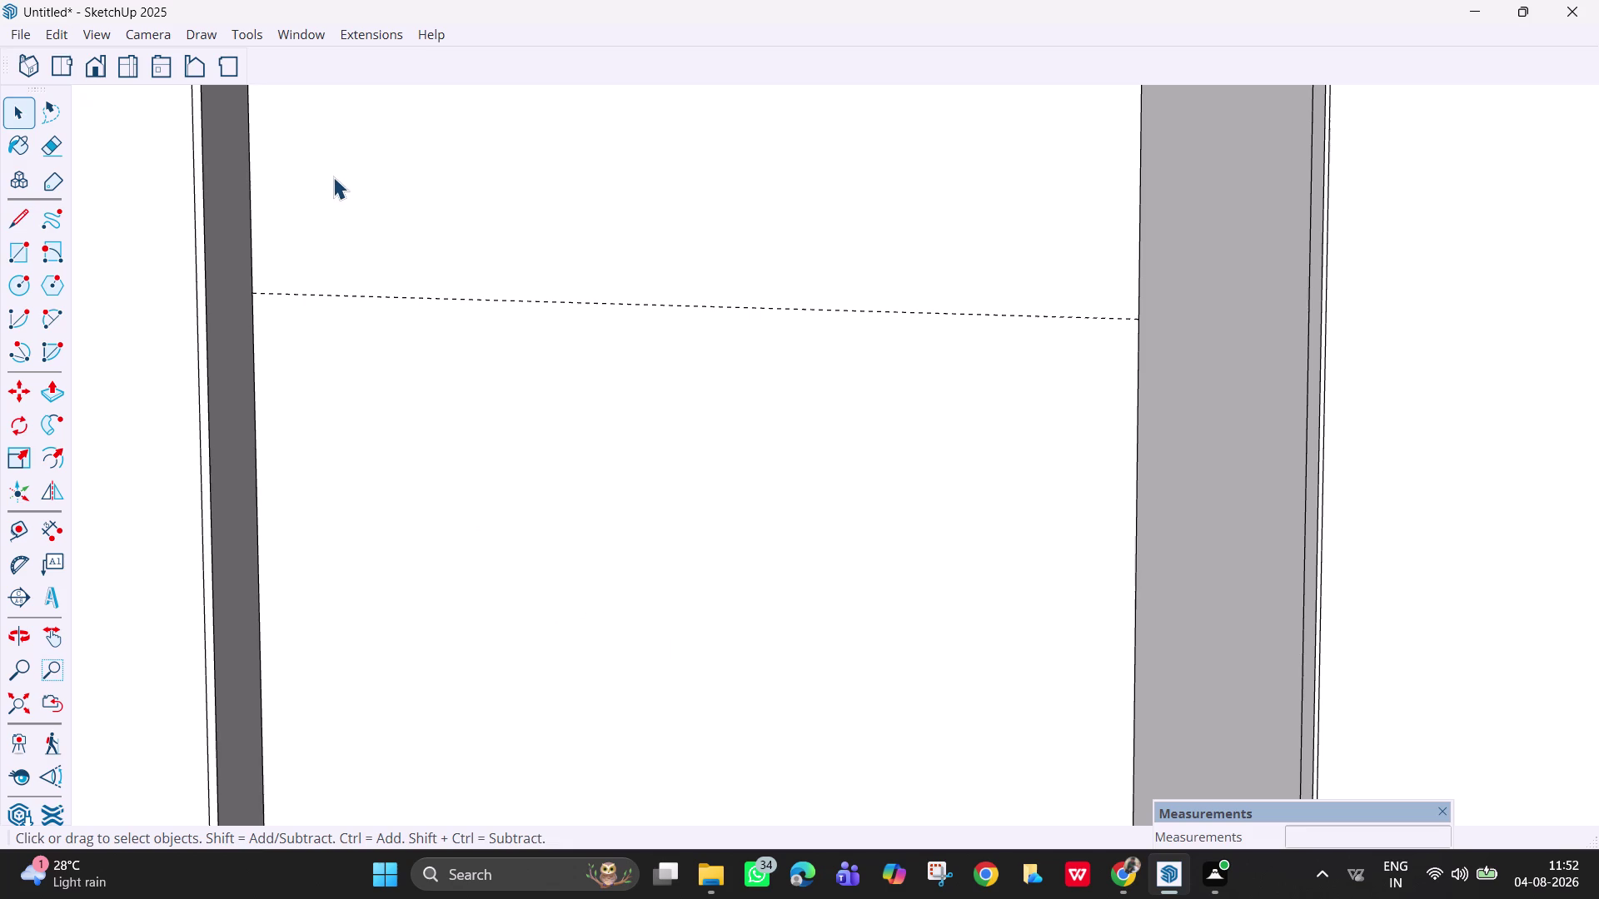
scroll(up, 3)
key(l)
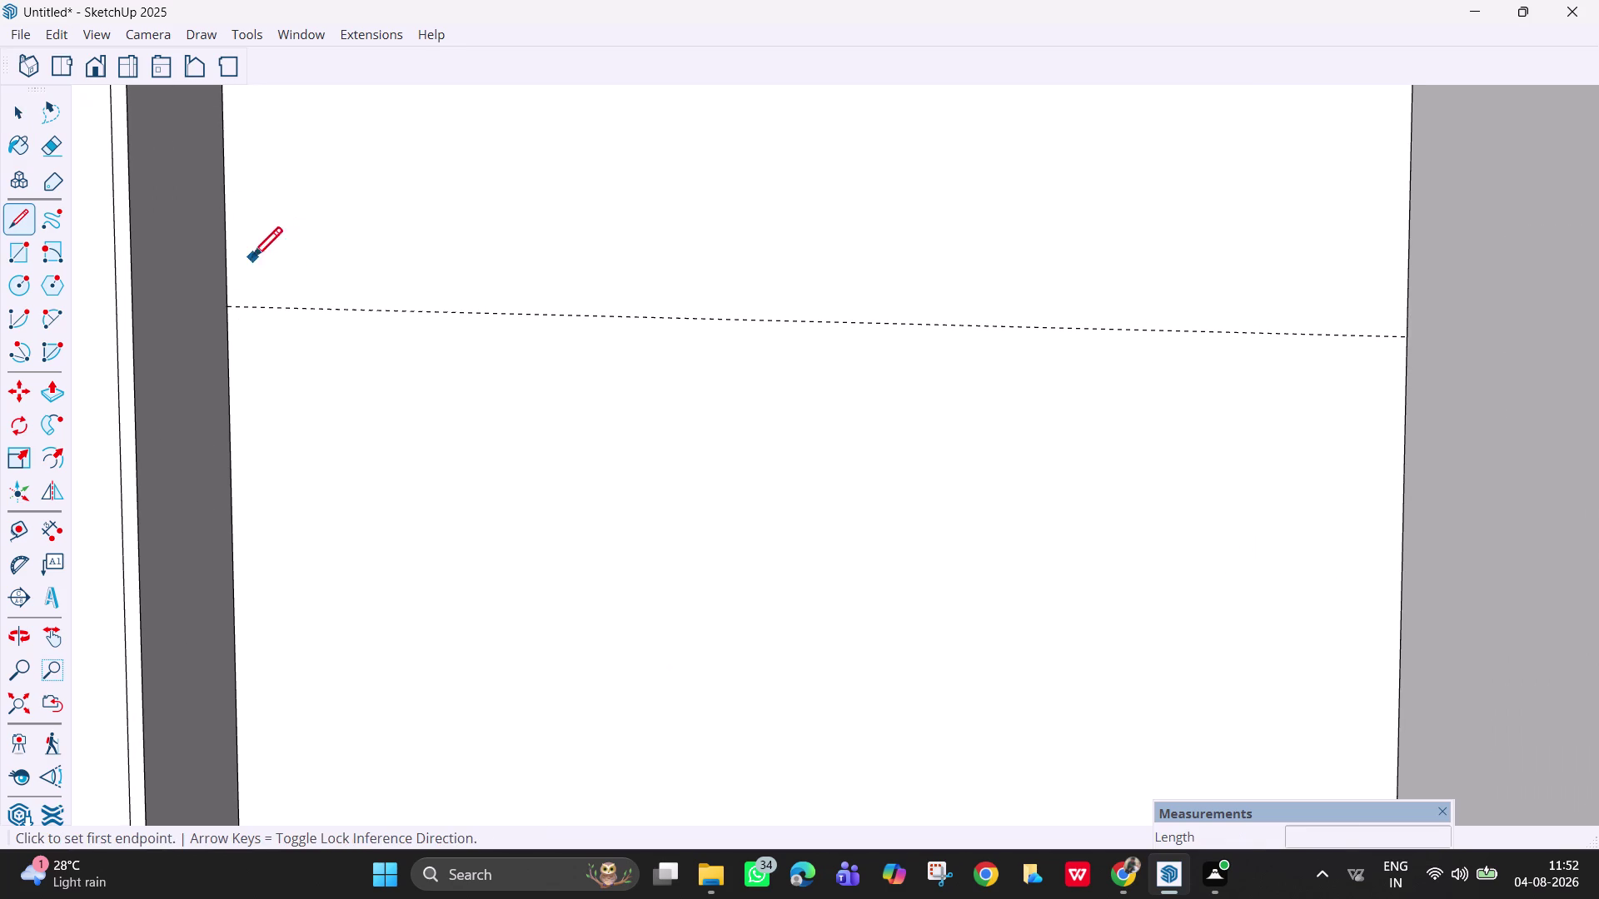
click(231, 311)
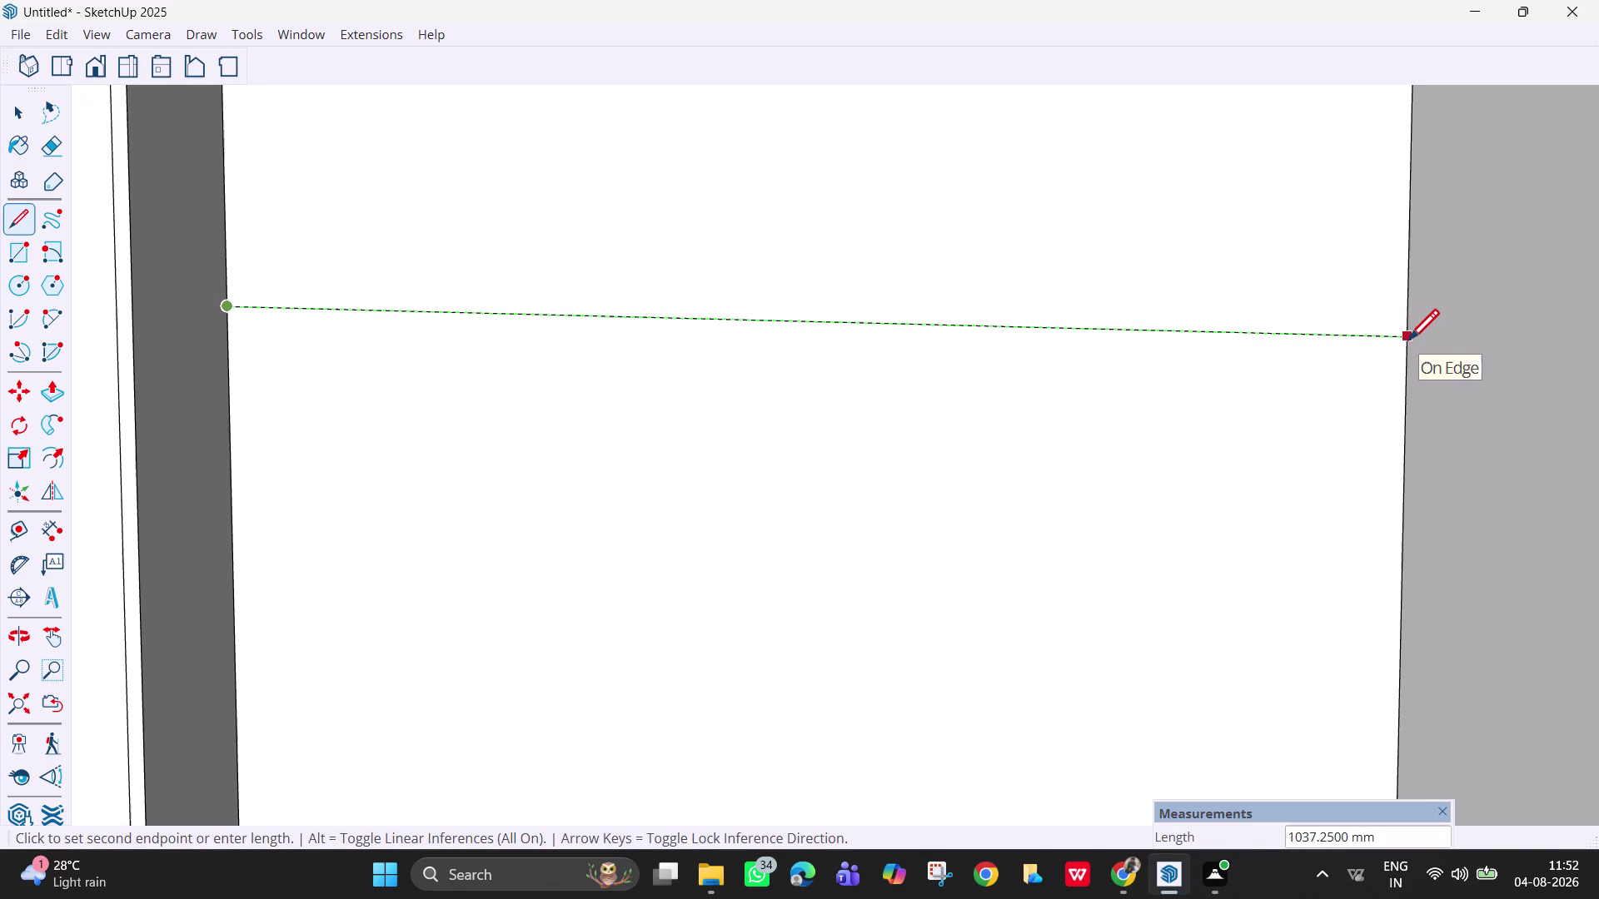
scroll(up, 3)
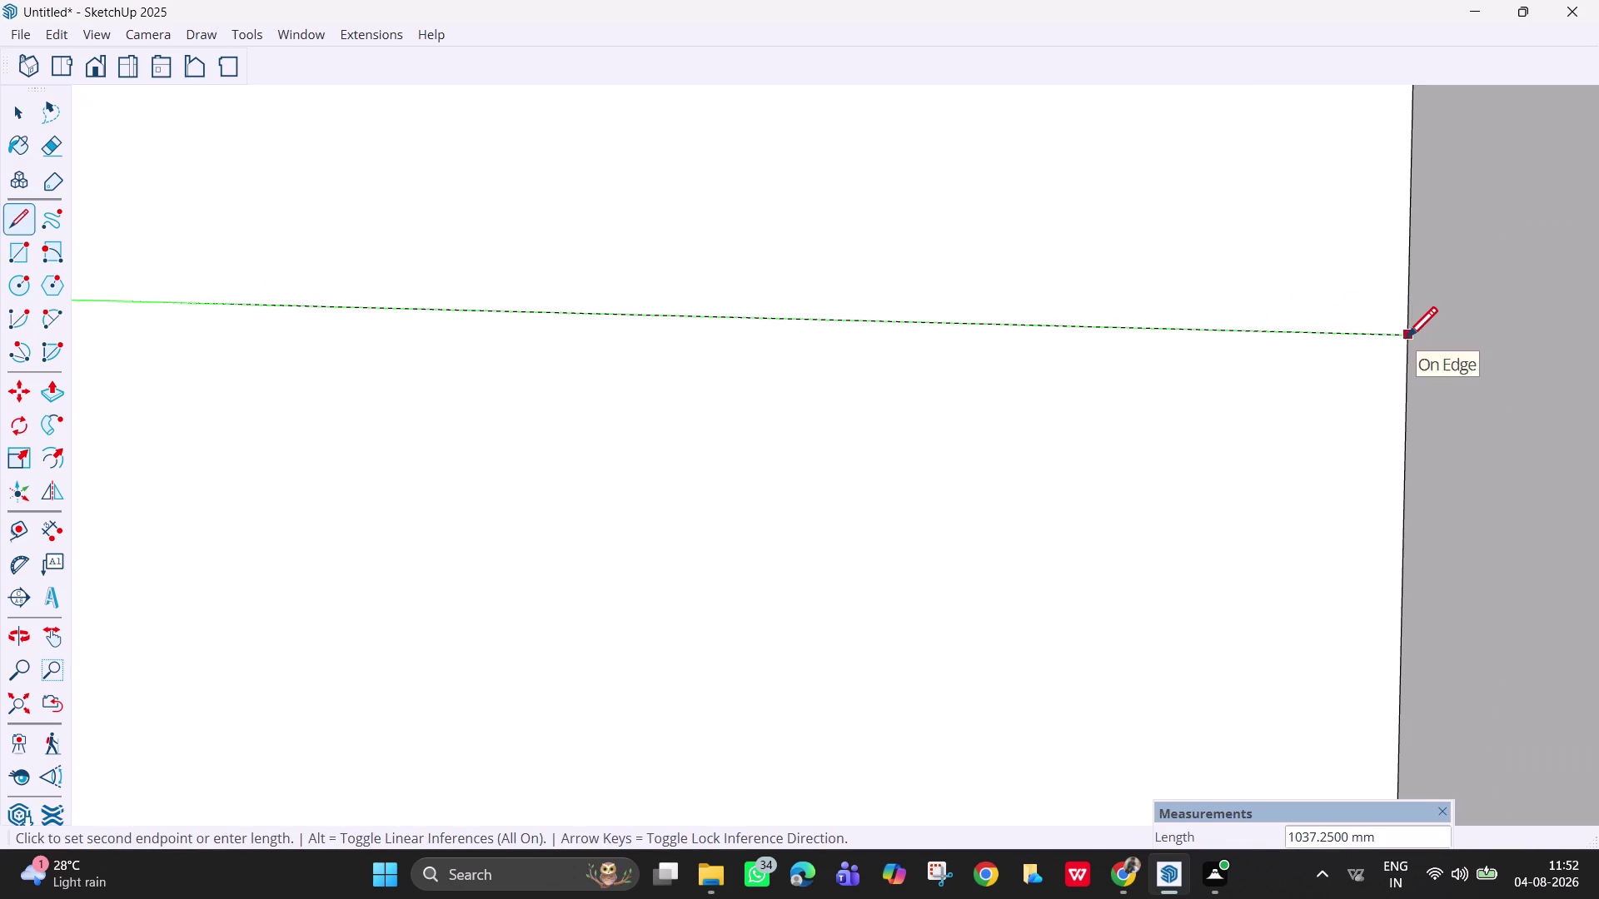
click(1405, 341)
key(grave)
key(Escape)
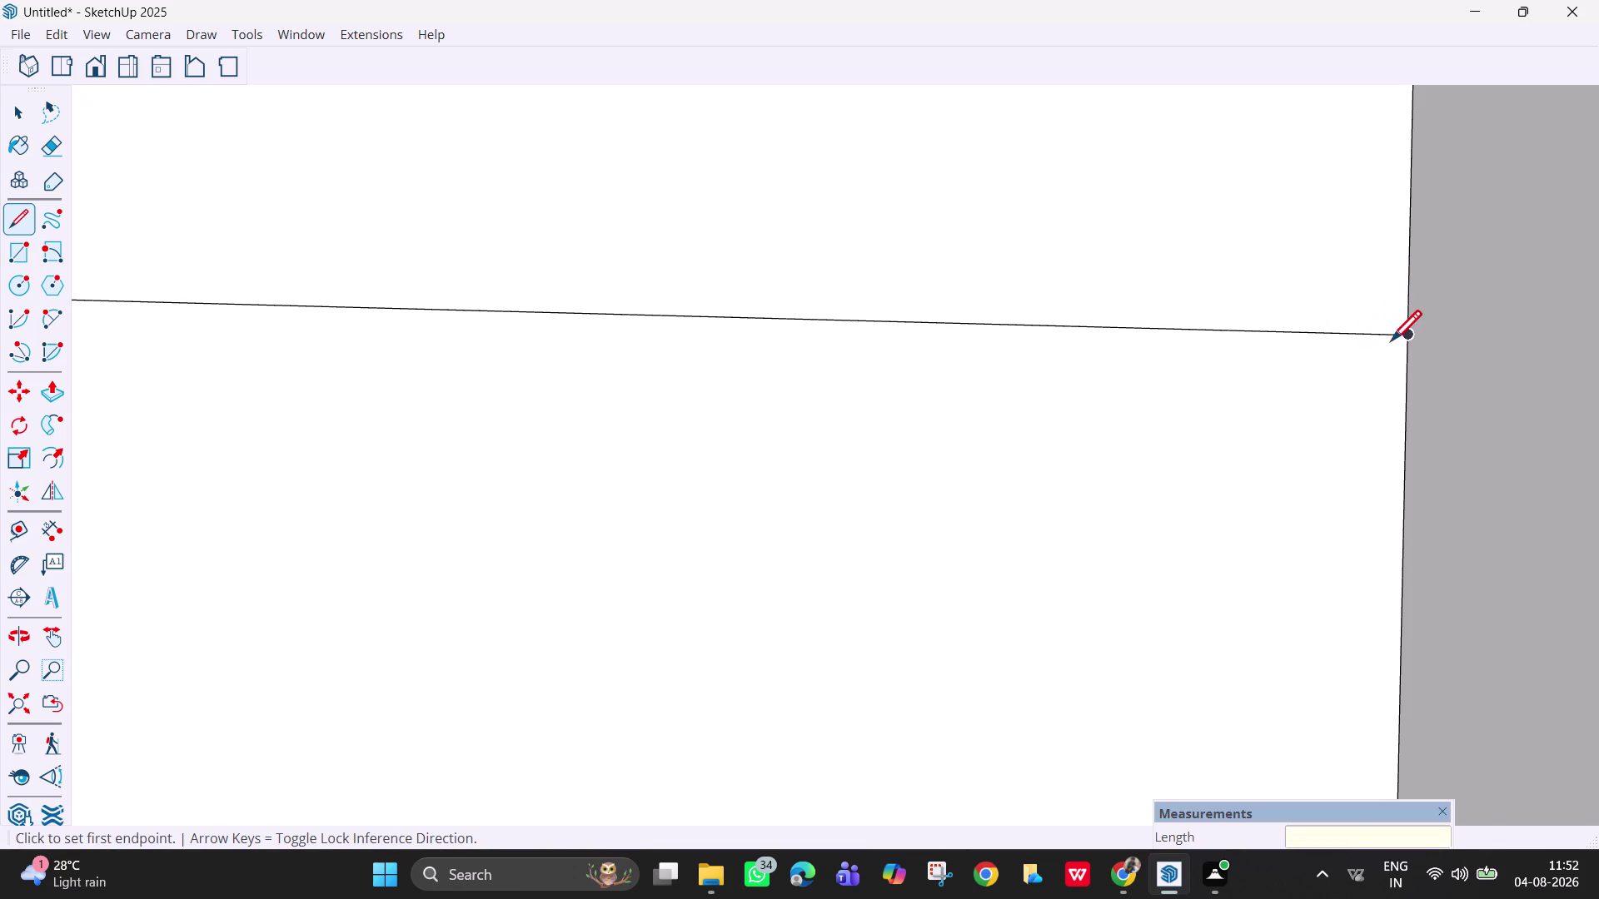
key(Escape)
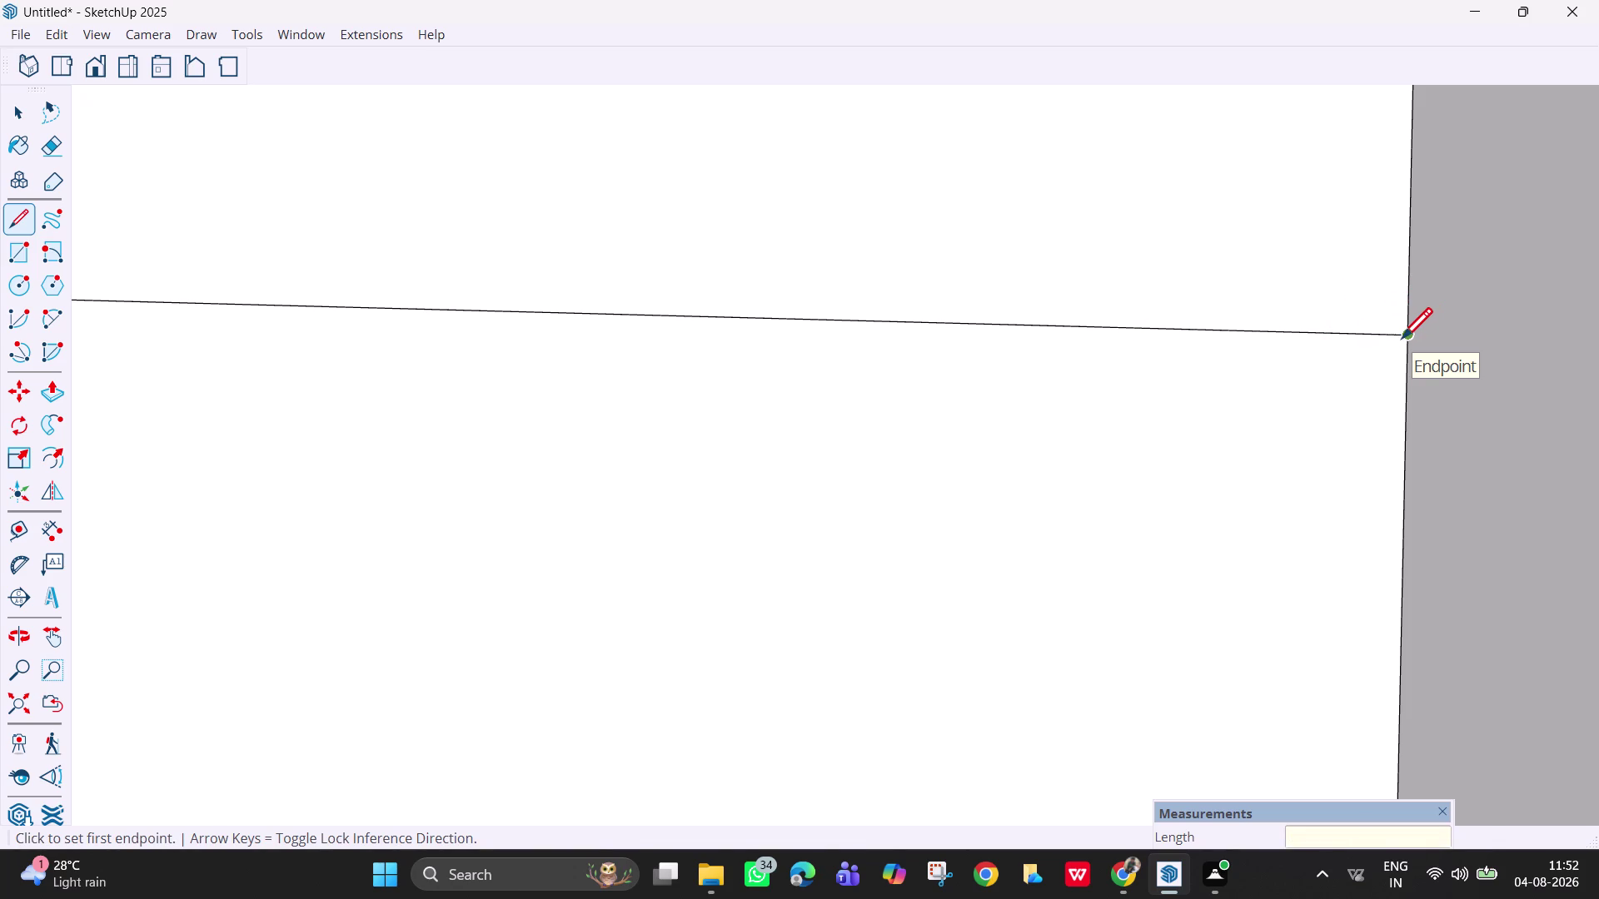
Copy the new edge at 5mm and 10mm offsets with Move.
key(m)
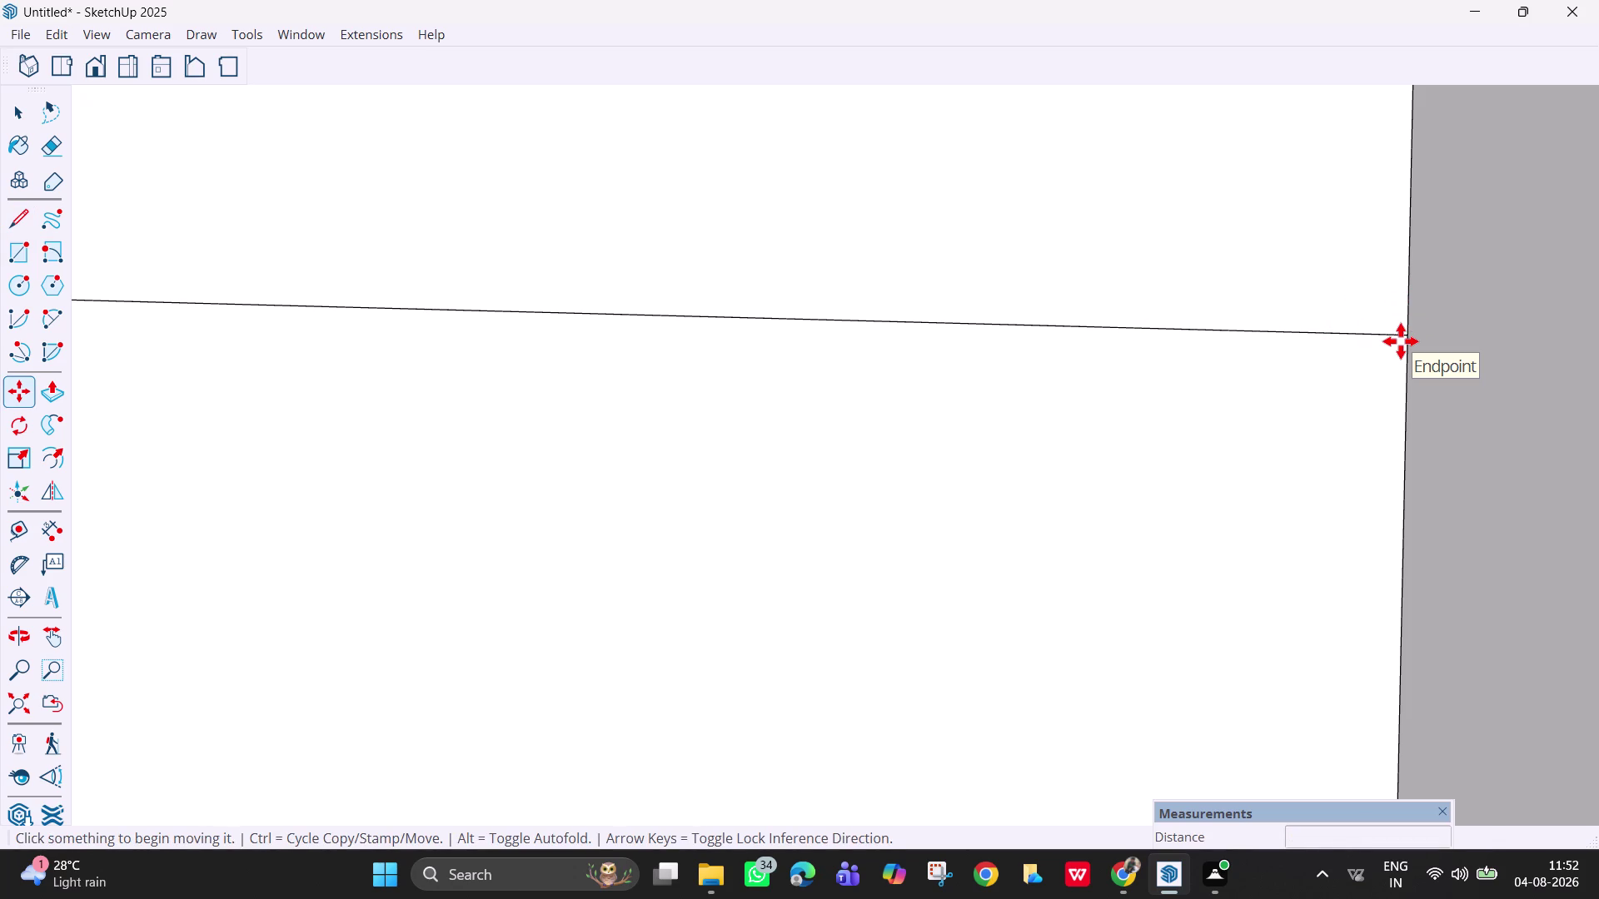
key(space)
click(1393, 334)
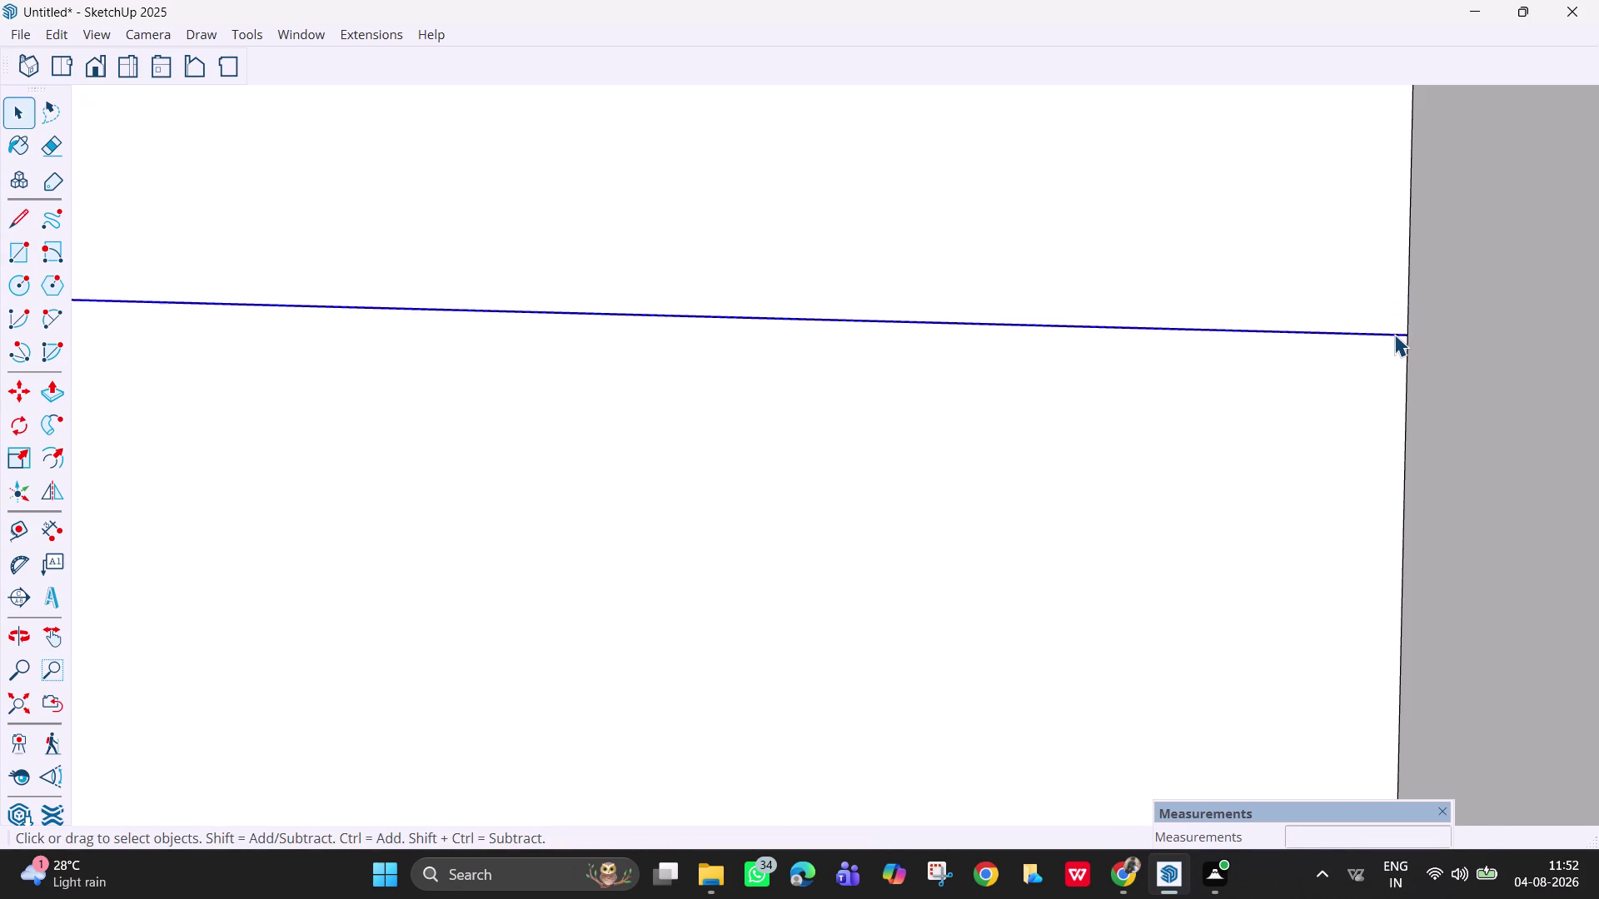
key(m)
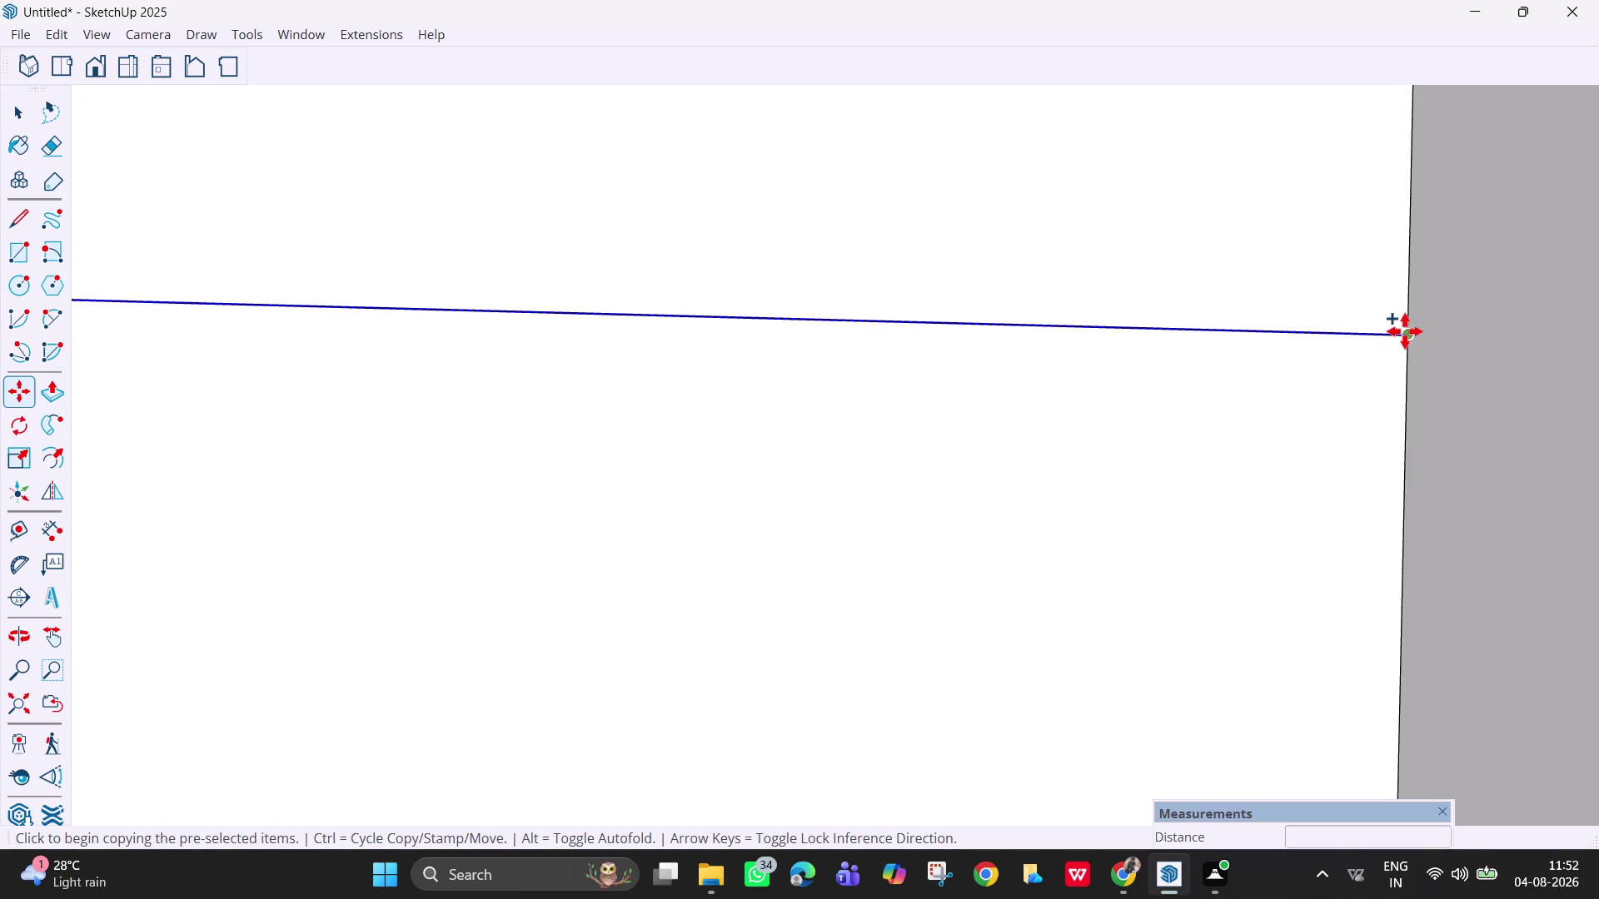
click(1410, 333)
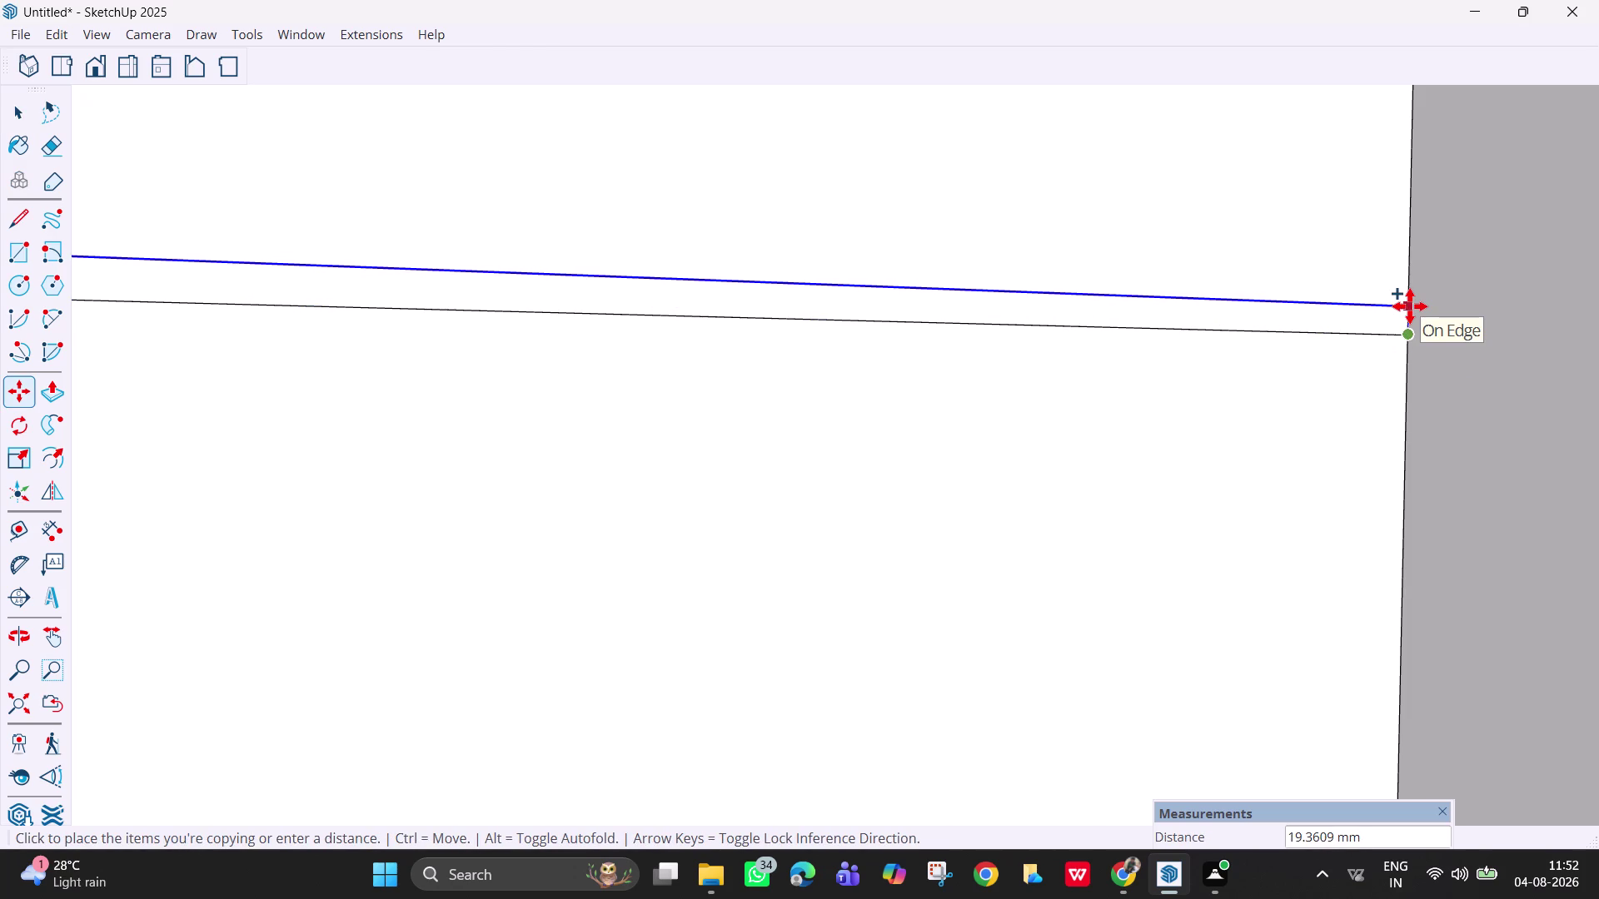
text(5mm)
key(Return)
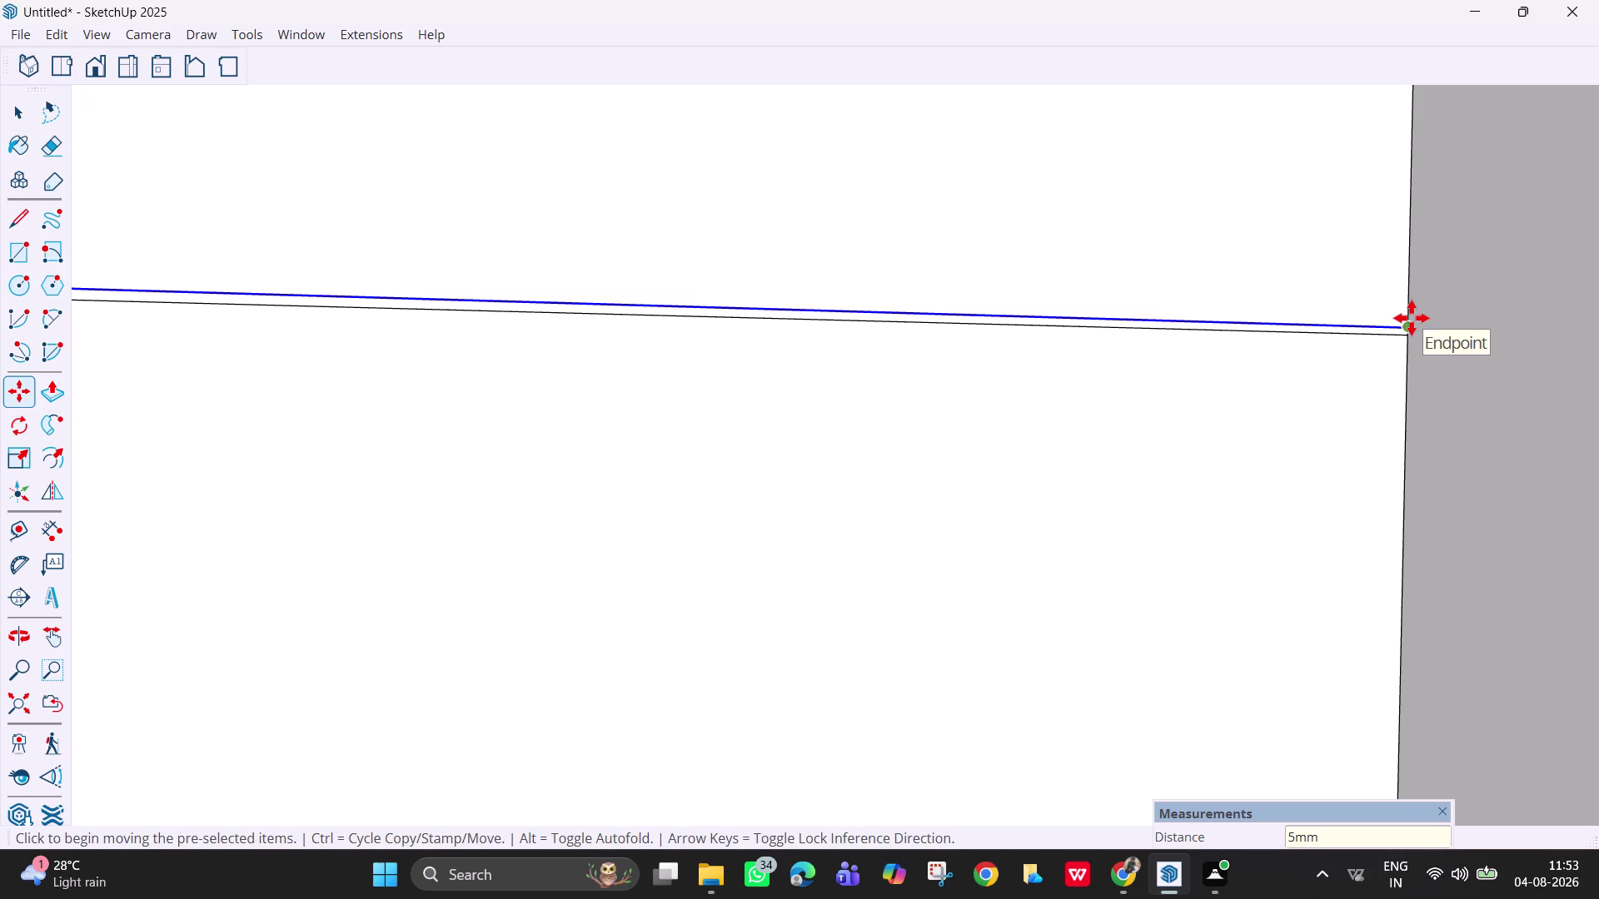
click(1409, 325)
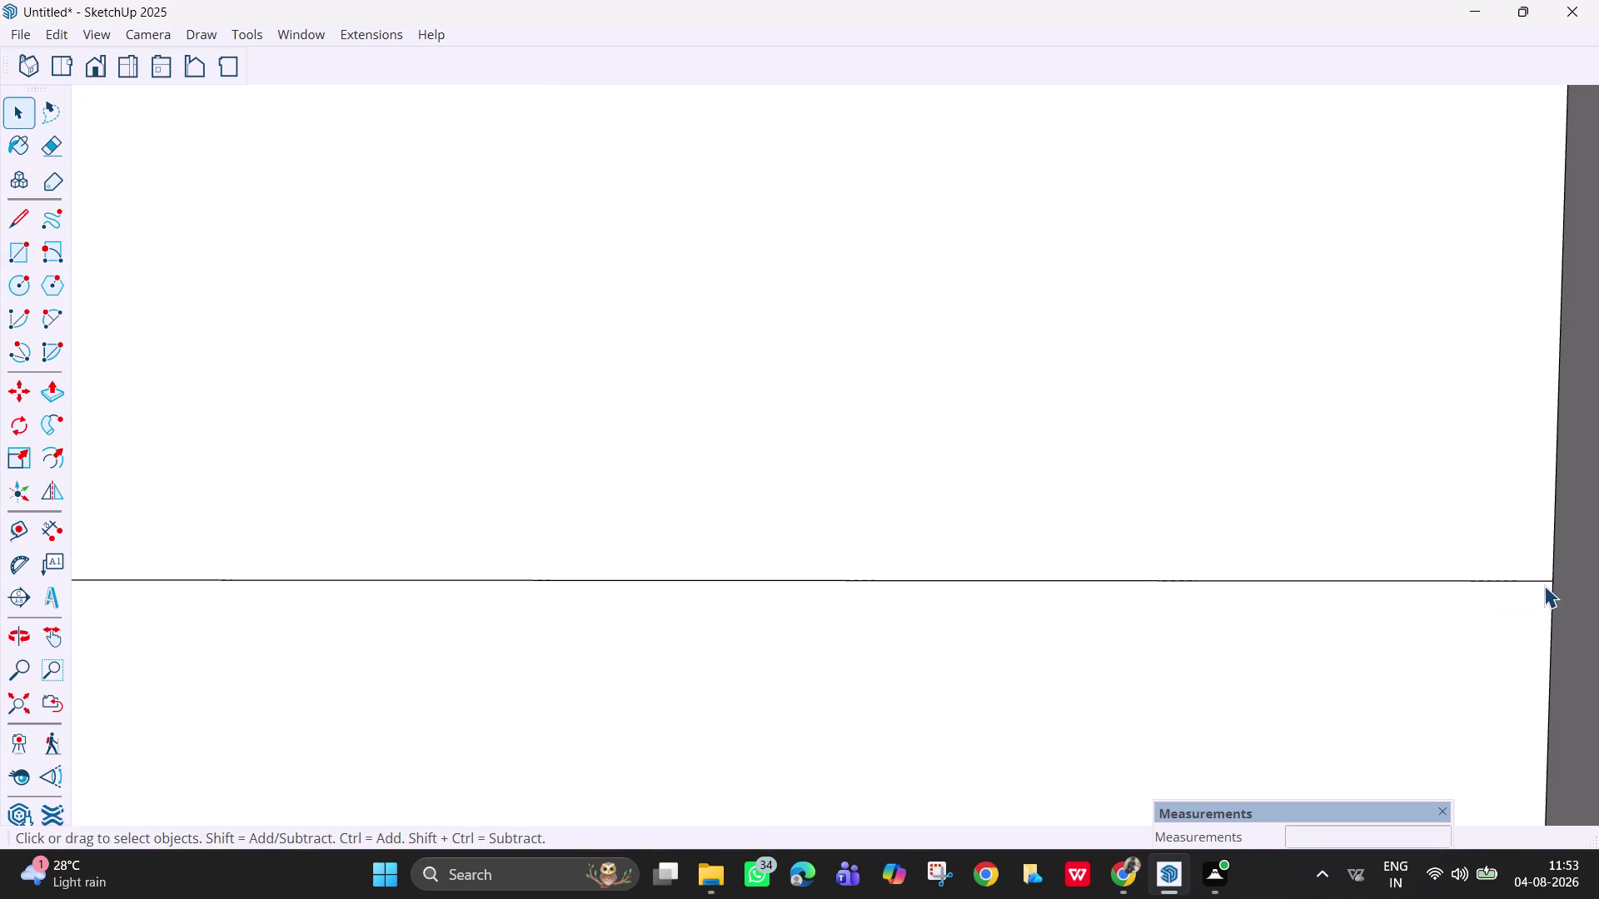
Draw a 1037.25 mm edge along the lower guide between the side panels.
click(1539, 582)
key(m)
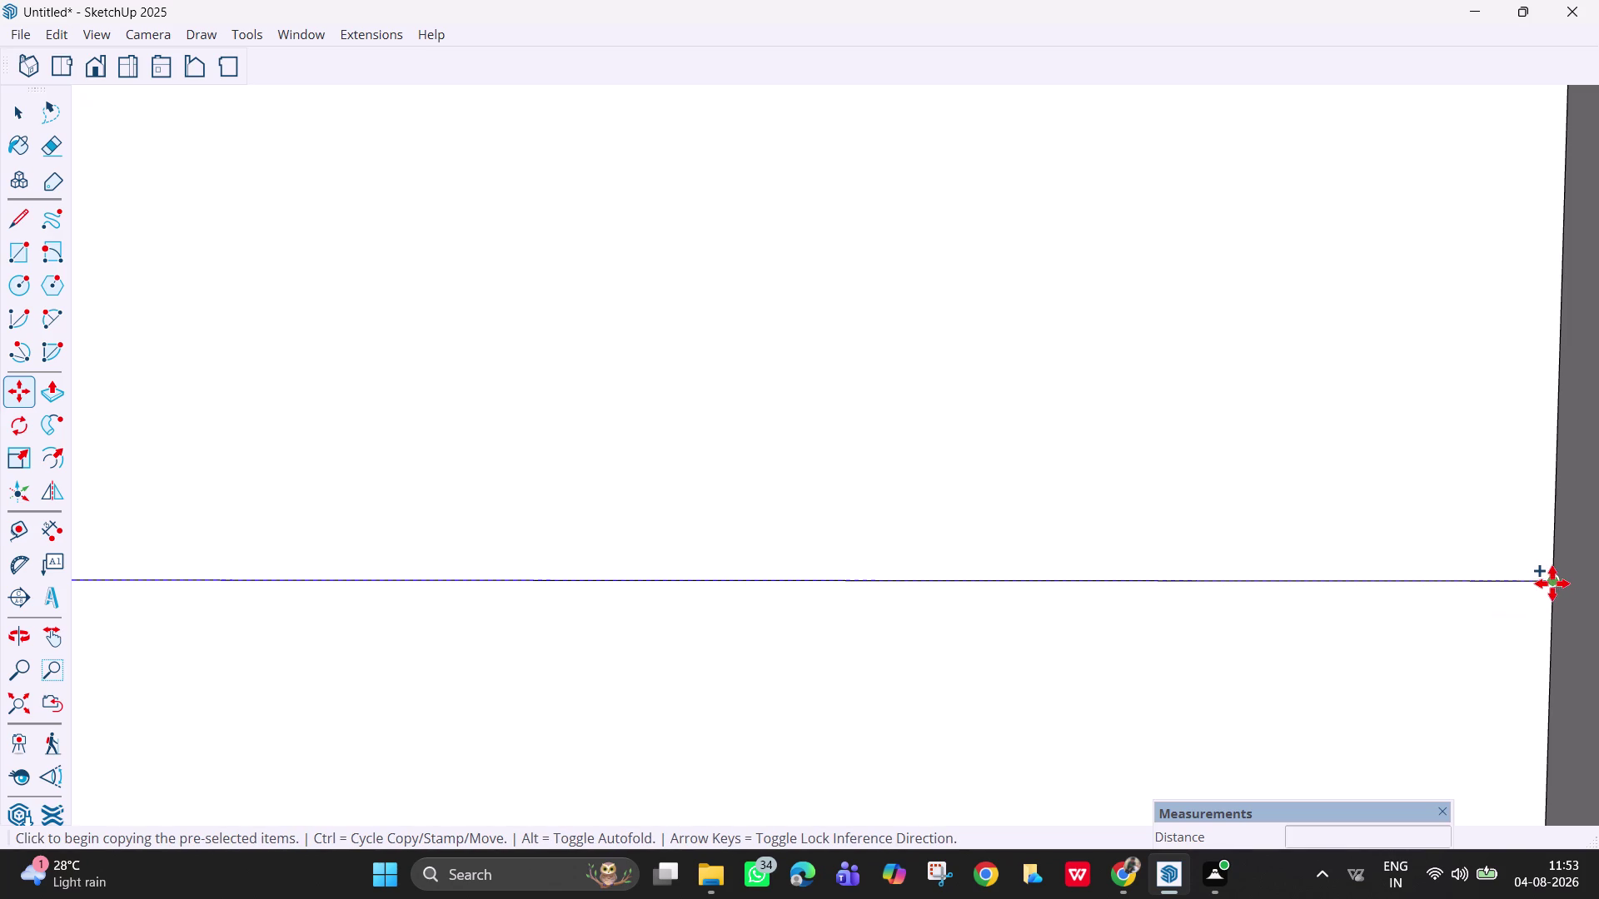
click(1552, 583)
key(Escape)
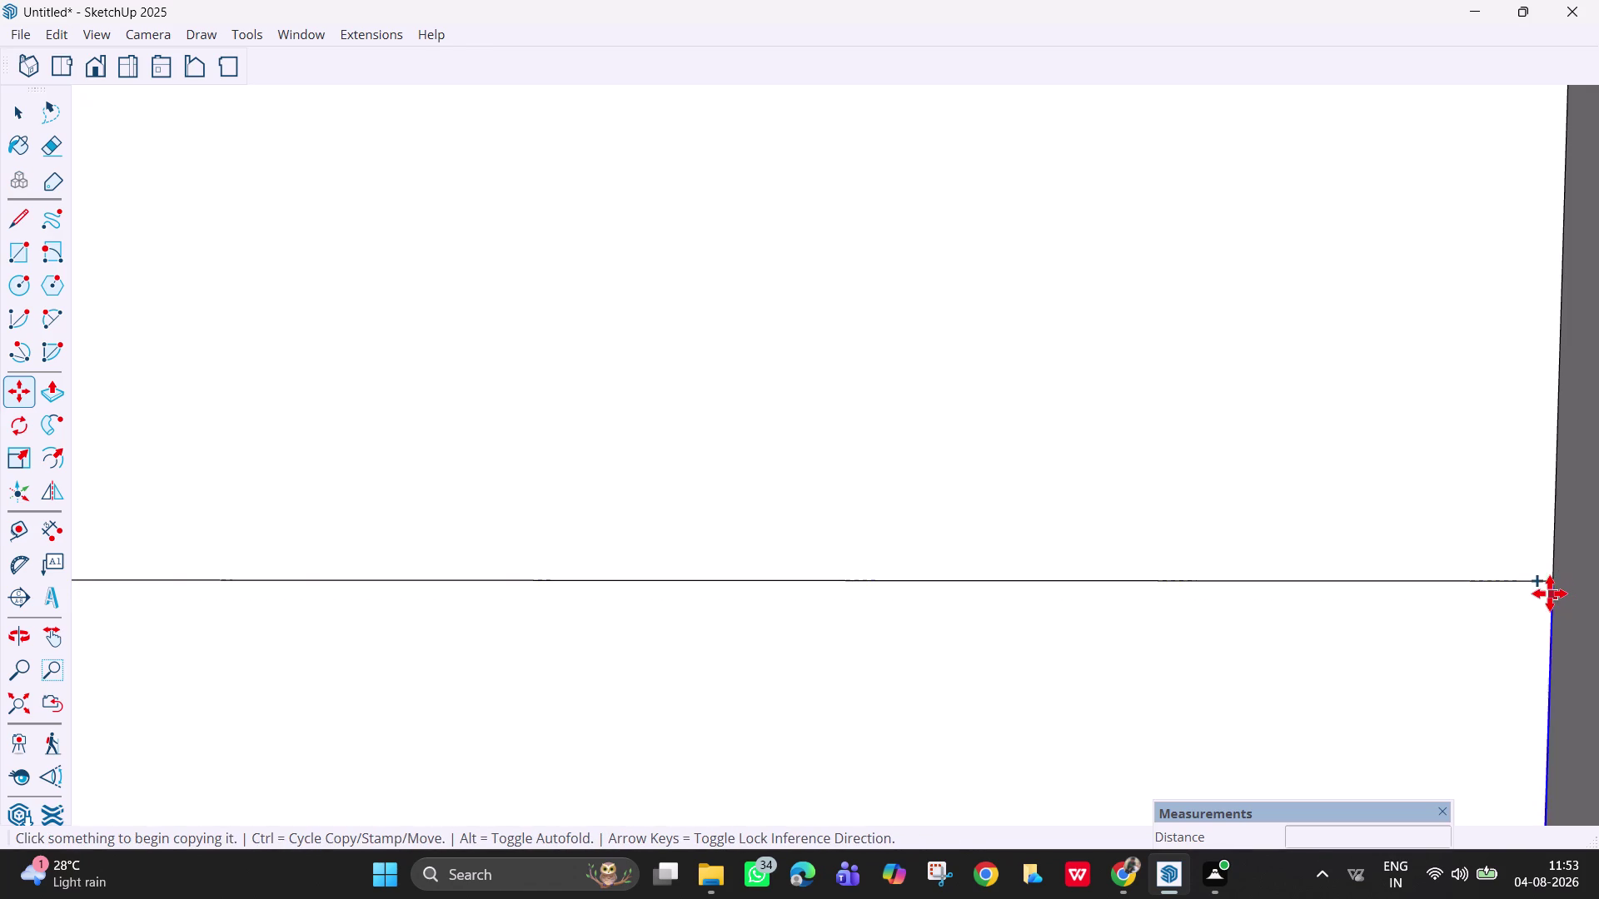
scroll(up, 3)
key(space)
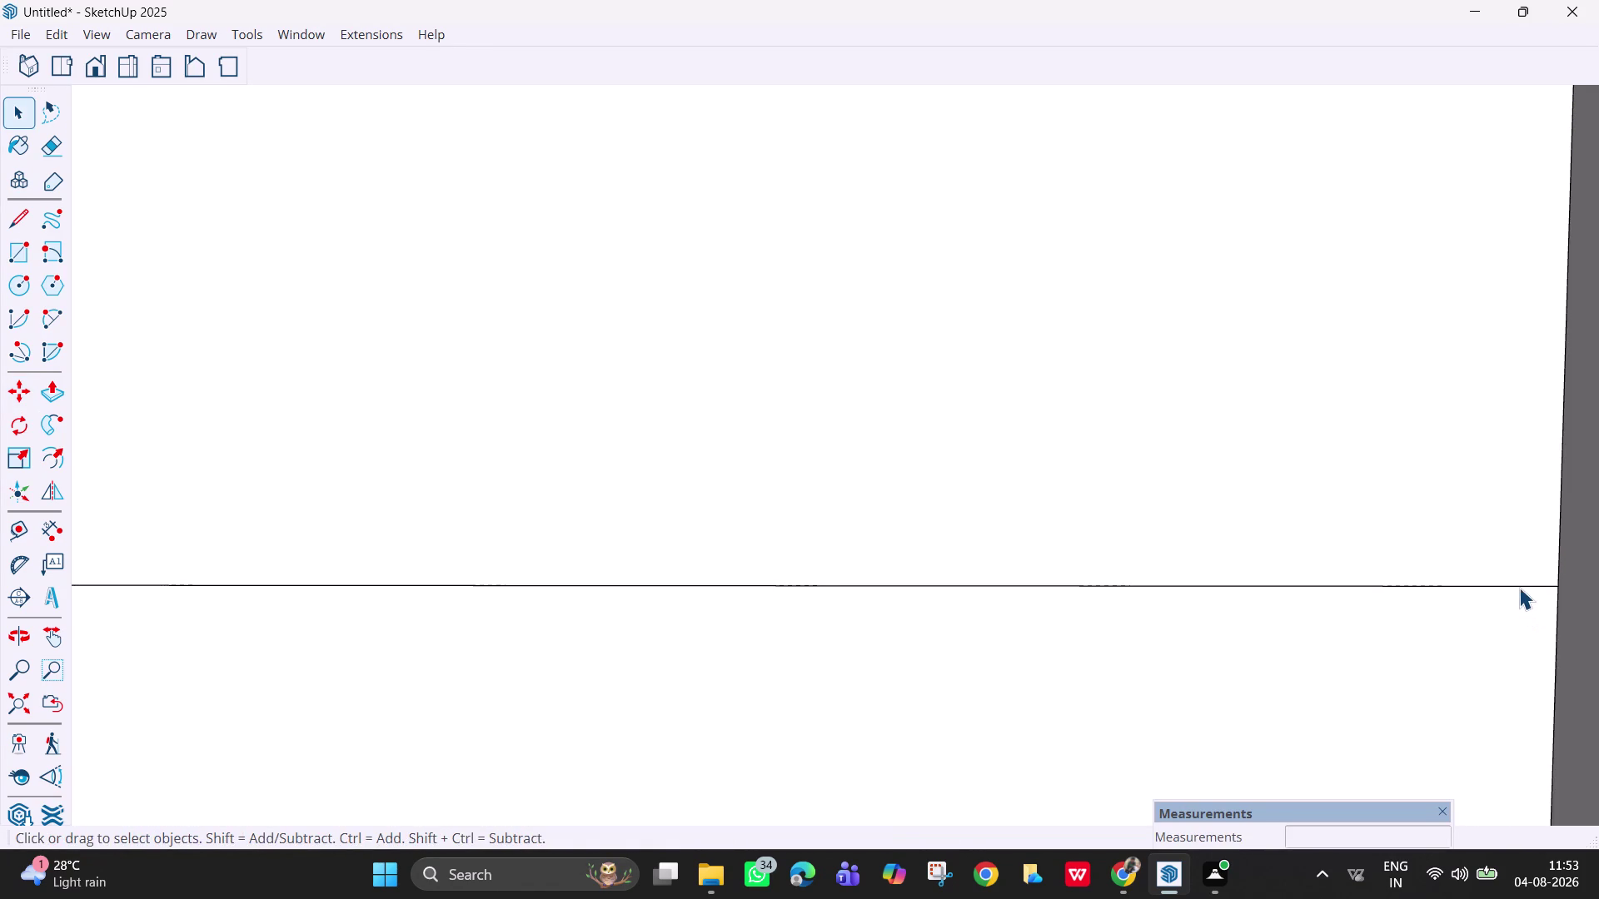
Erase the dashed guide on the left side panel.
scroll(down, 3)
scroll(down, 3)
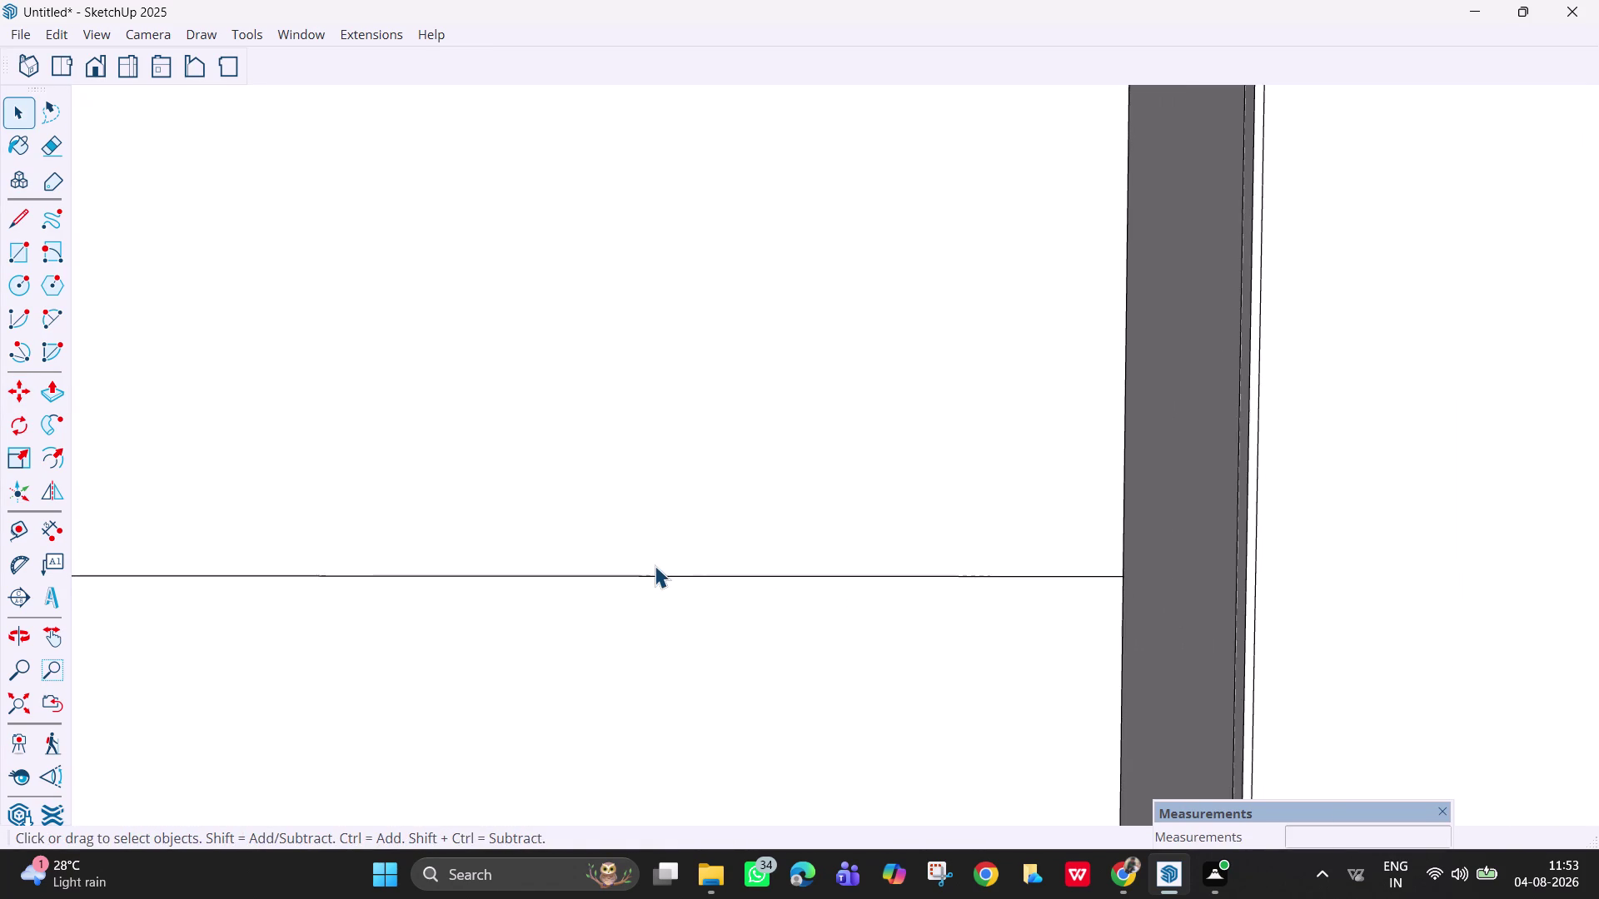
scroll(down, 3)
key(h)
drag(587, 560, 938, 554)
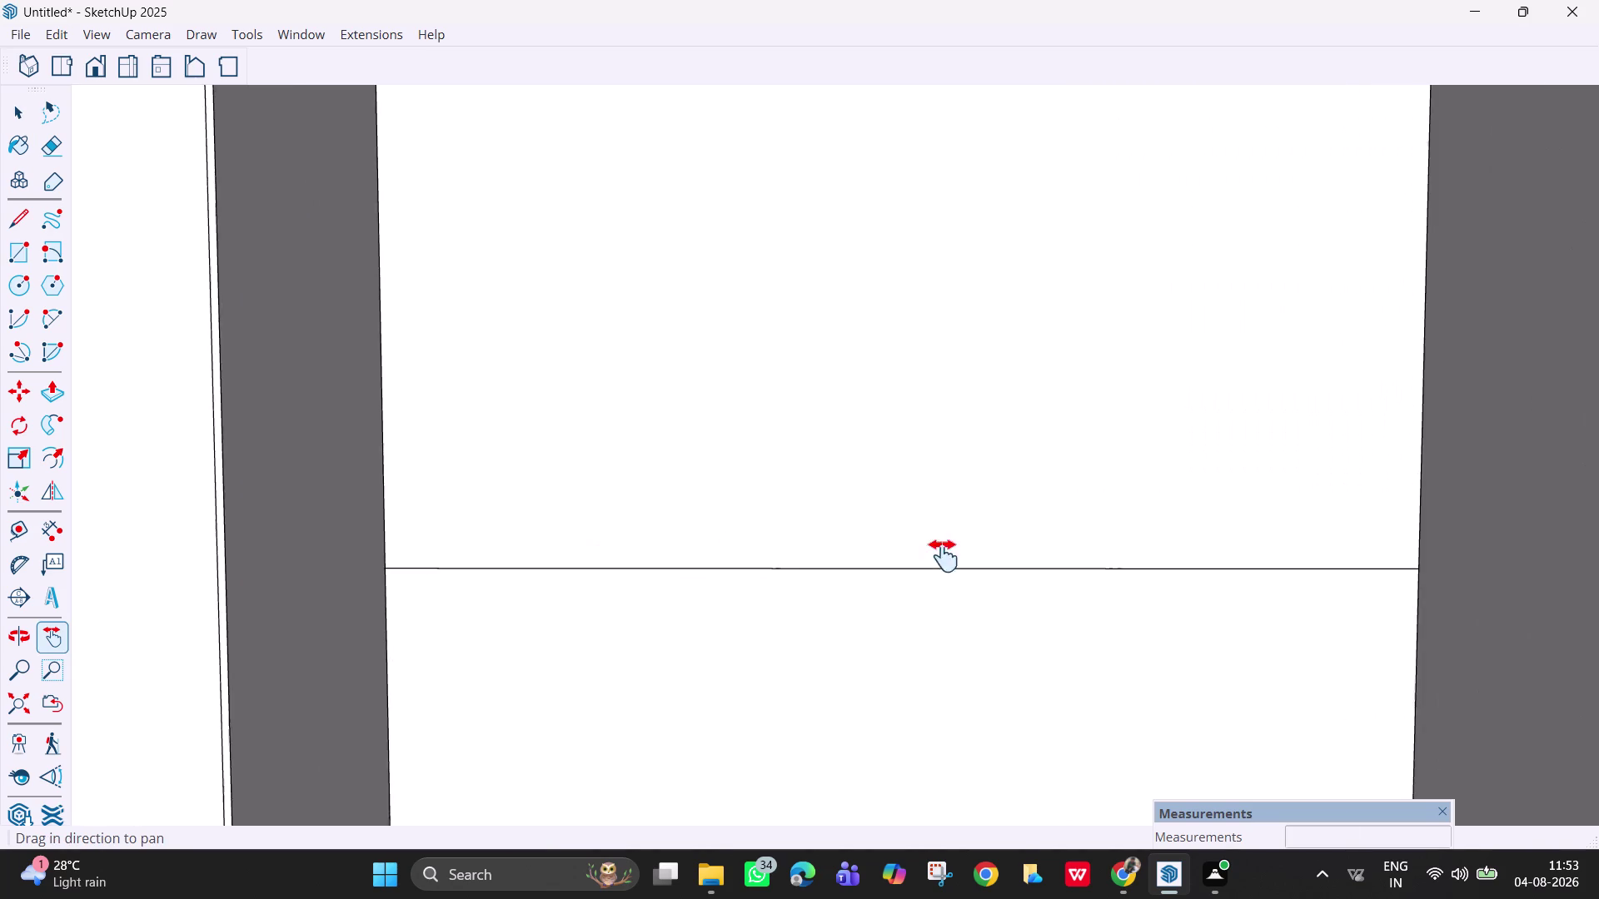
drag(938, 555, 1209, 567)
drag(806, 585, 1071, 575)
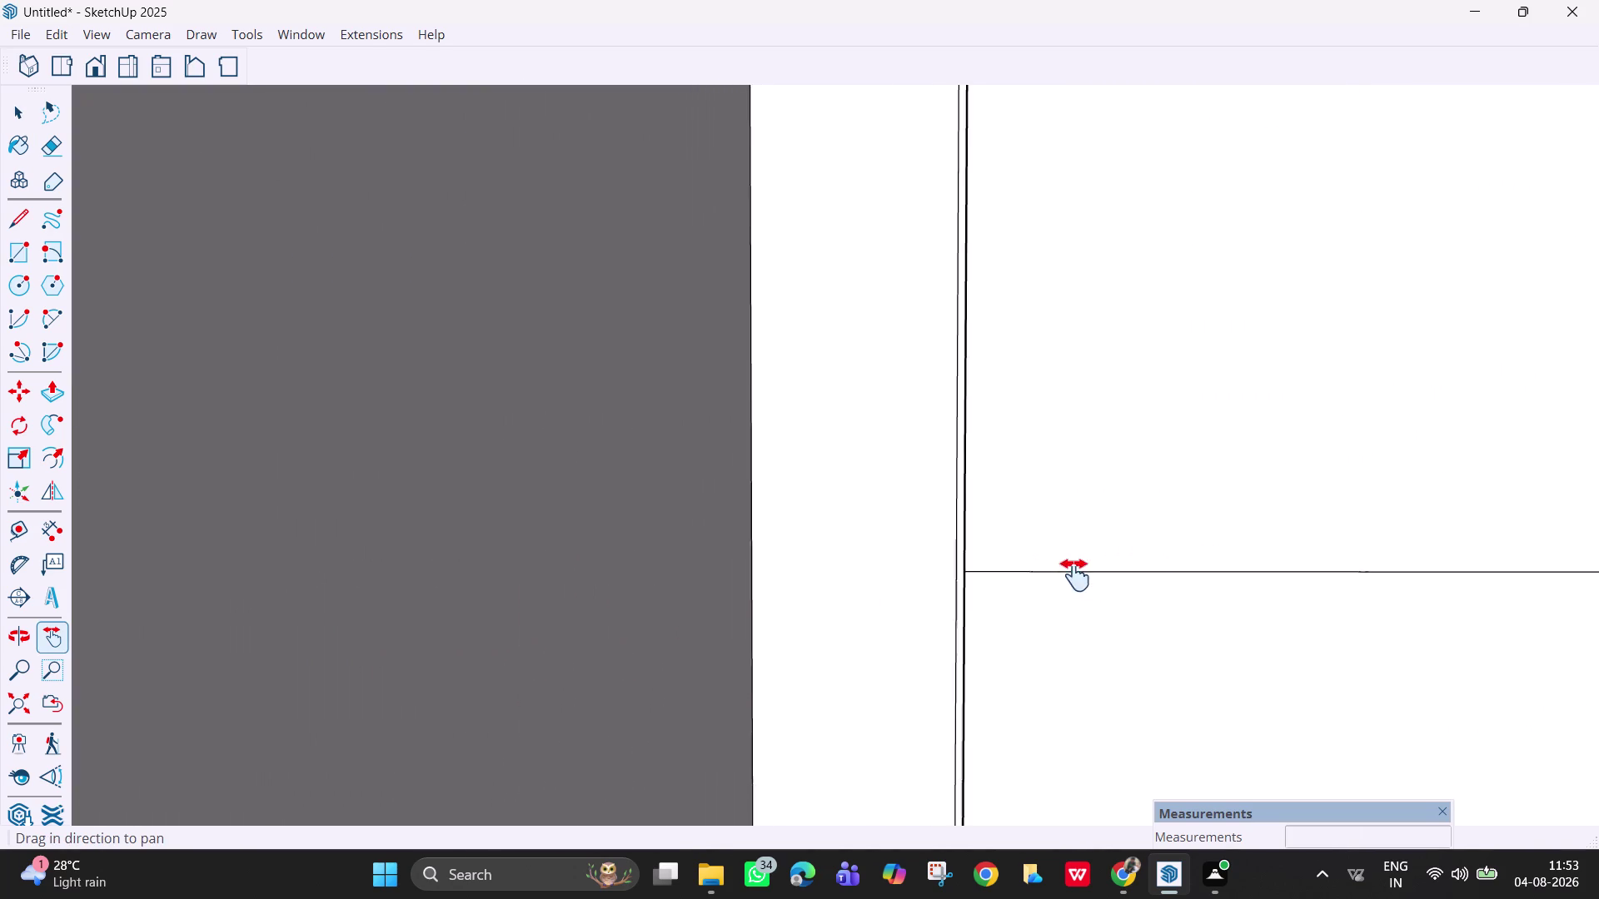
drag(1072, 576, 1174, 589)
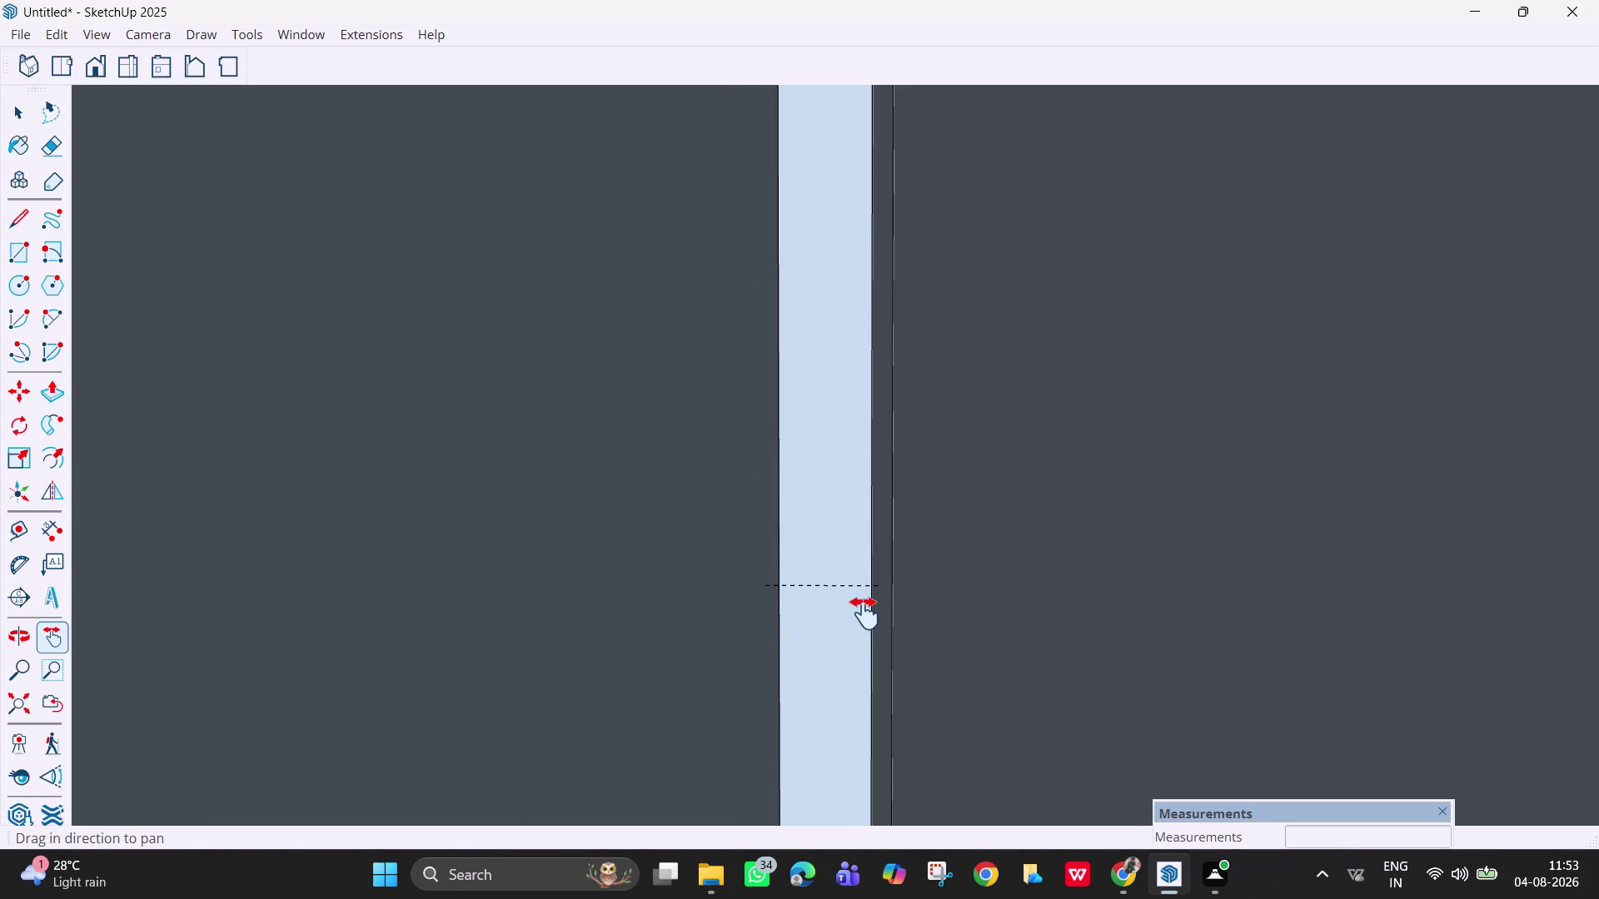
key(e)
drag(837, 573, 853, 610)
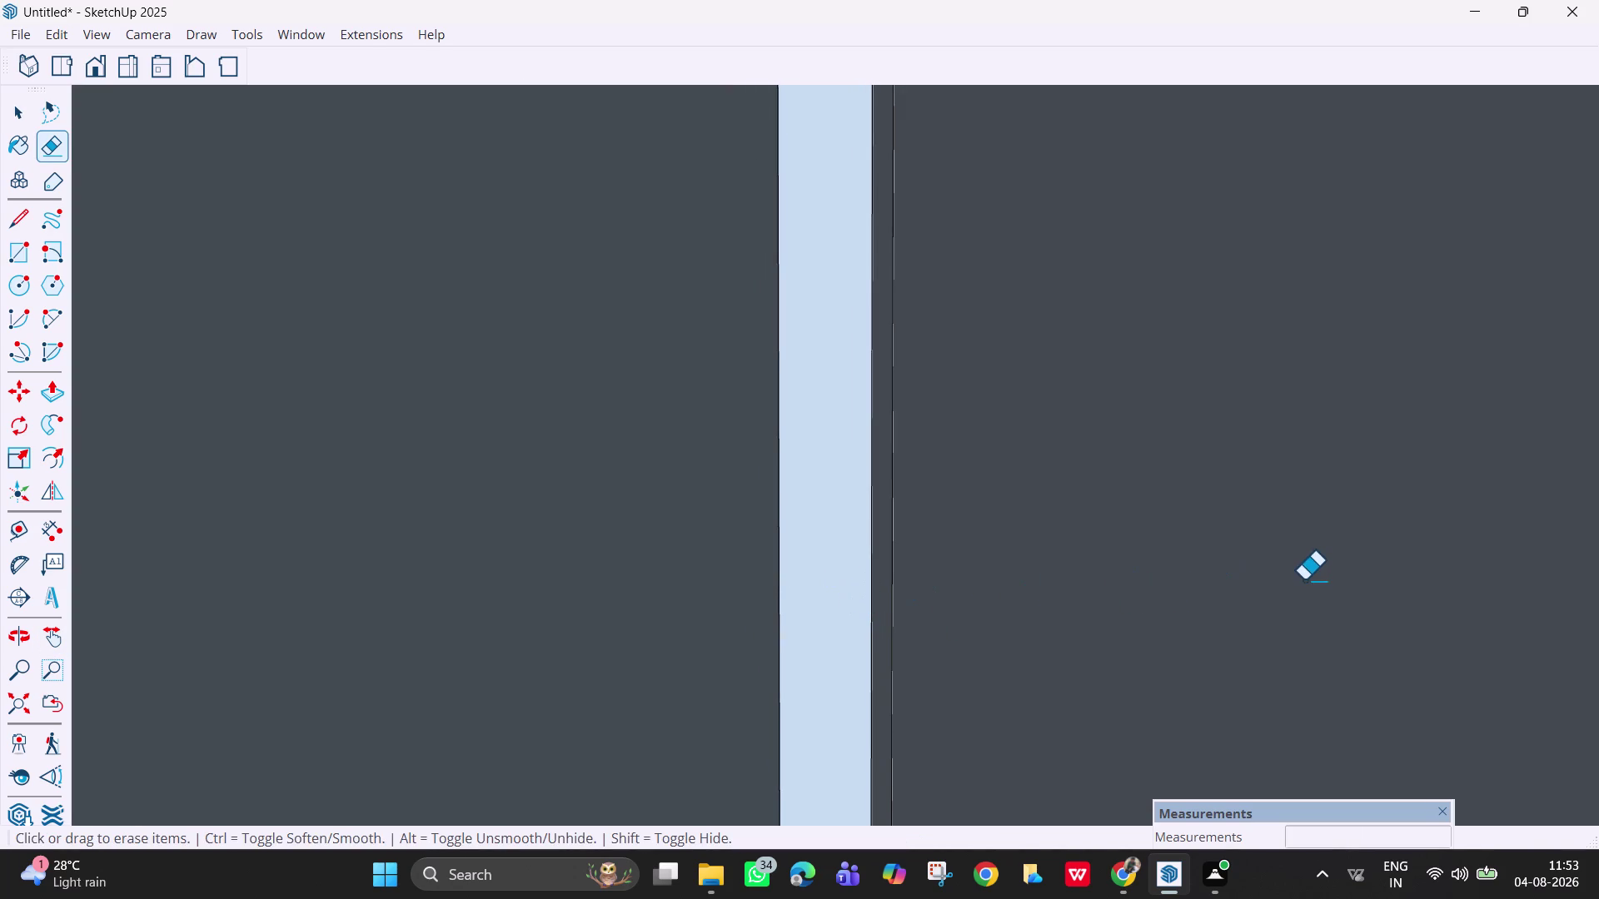
key(h)
drag(1291, 582, 725, 607)
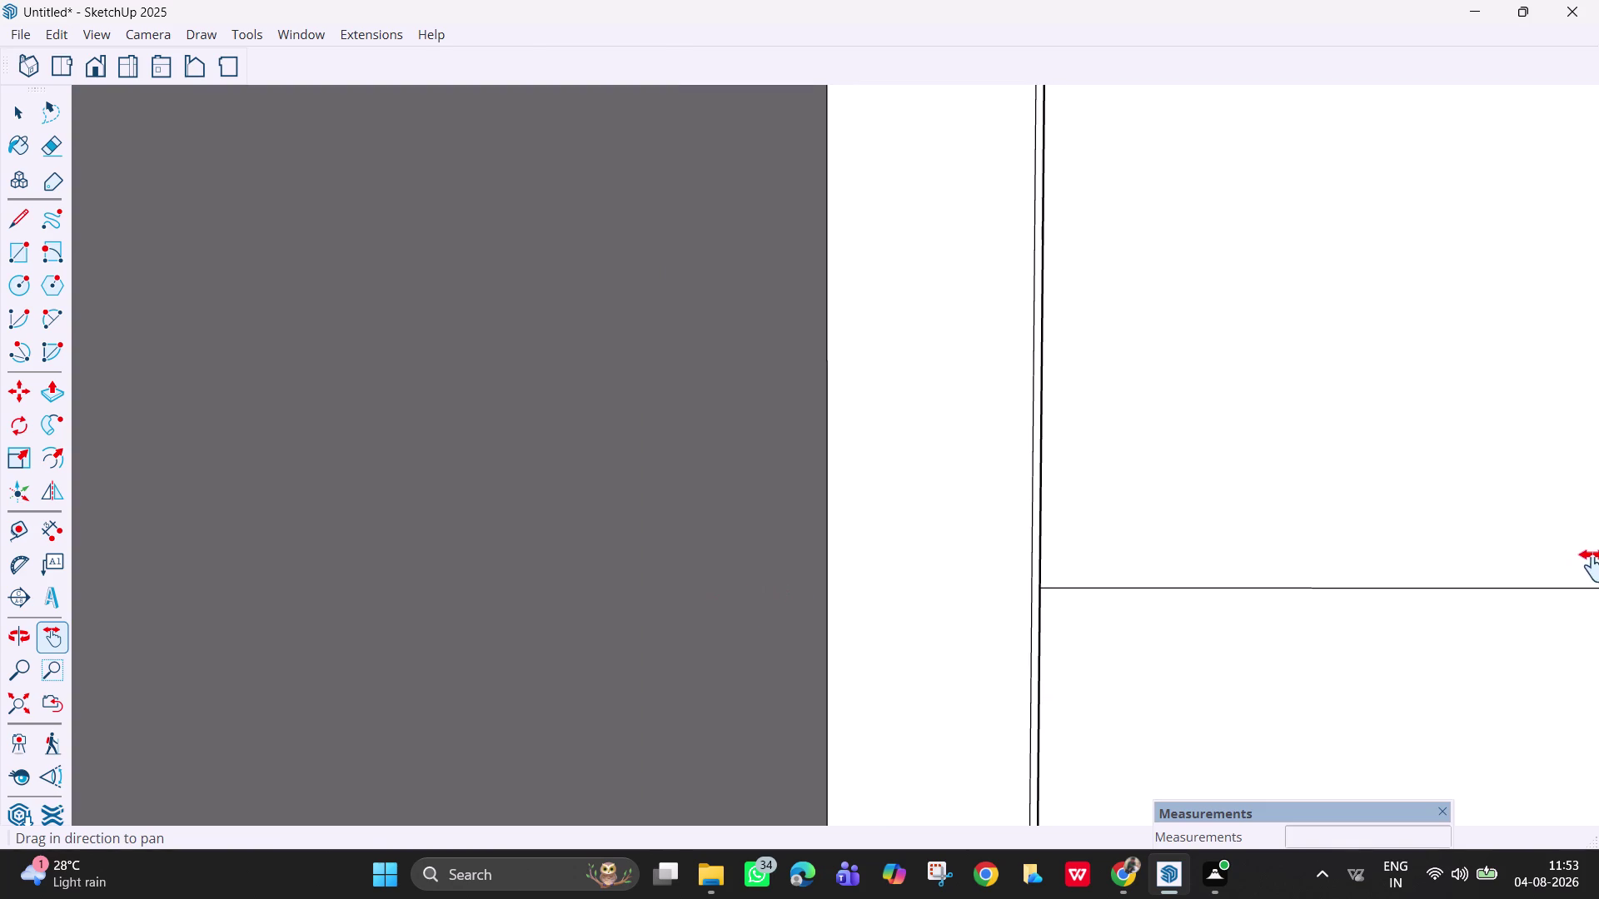
drag(1593, 566, 1149, 519)
key(space)
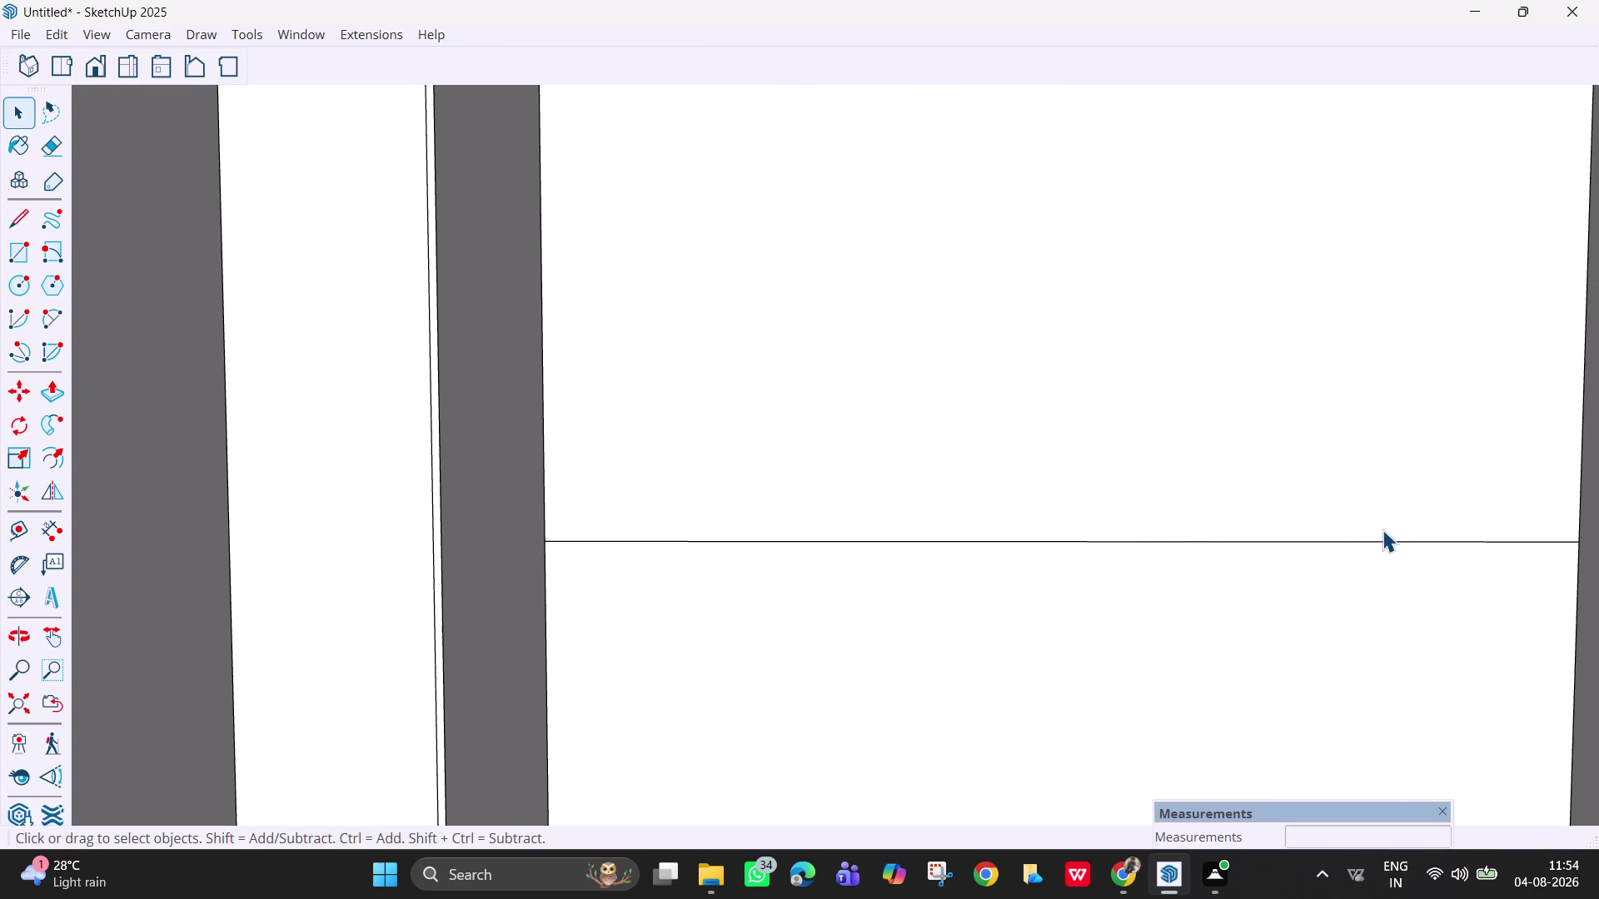
click(1398, 543)
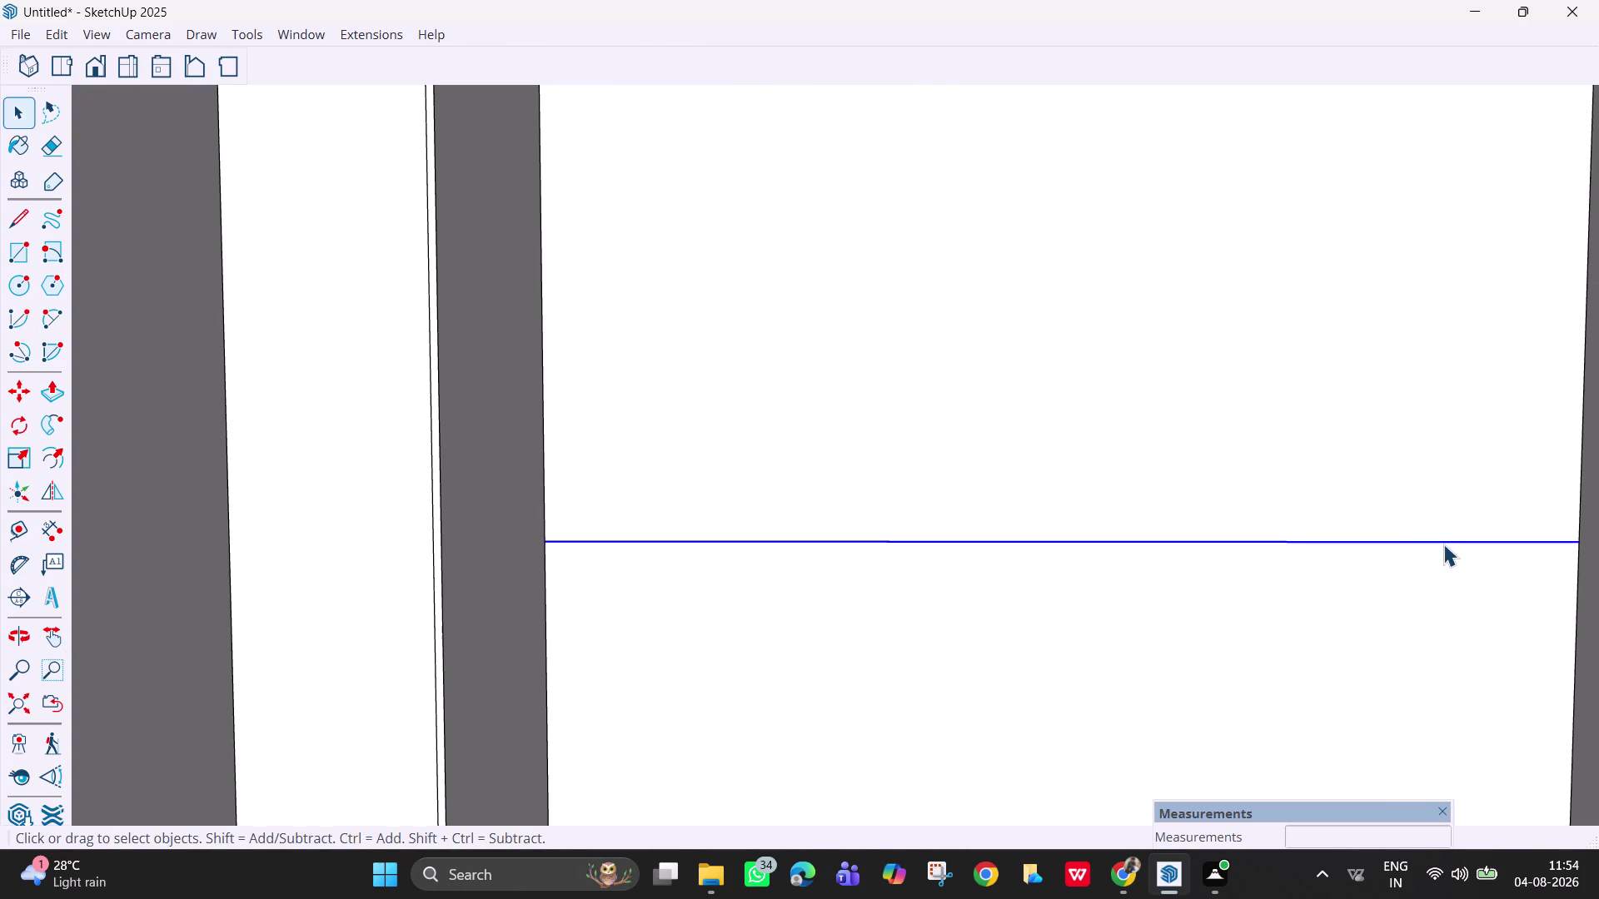
key(m)
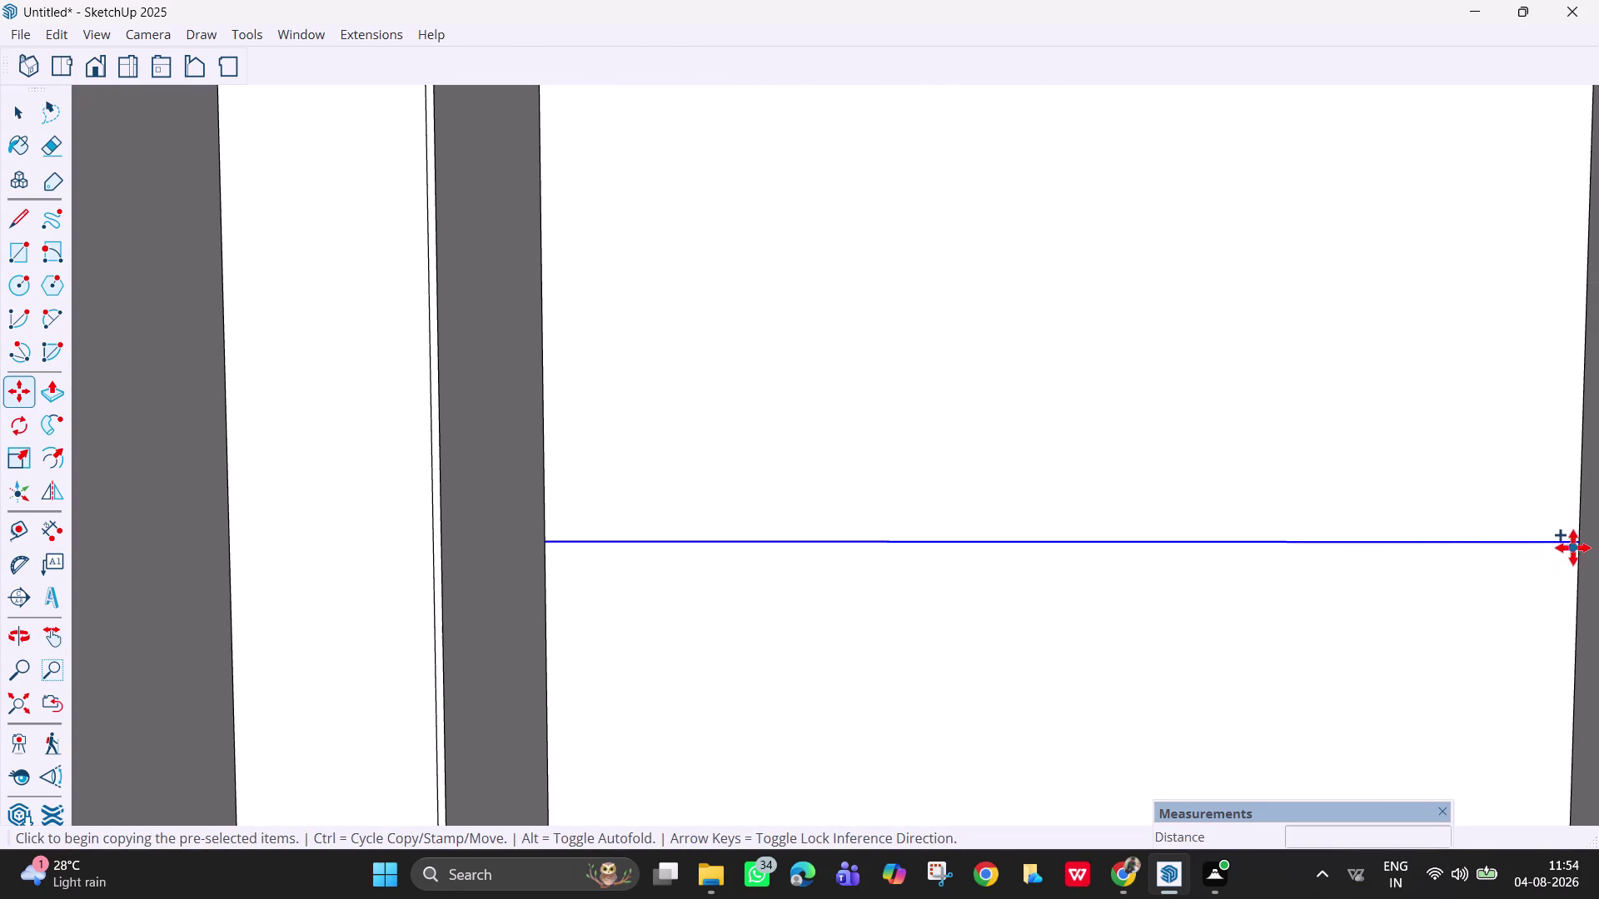
click(1578, 543)
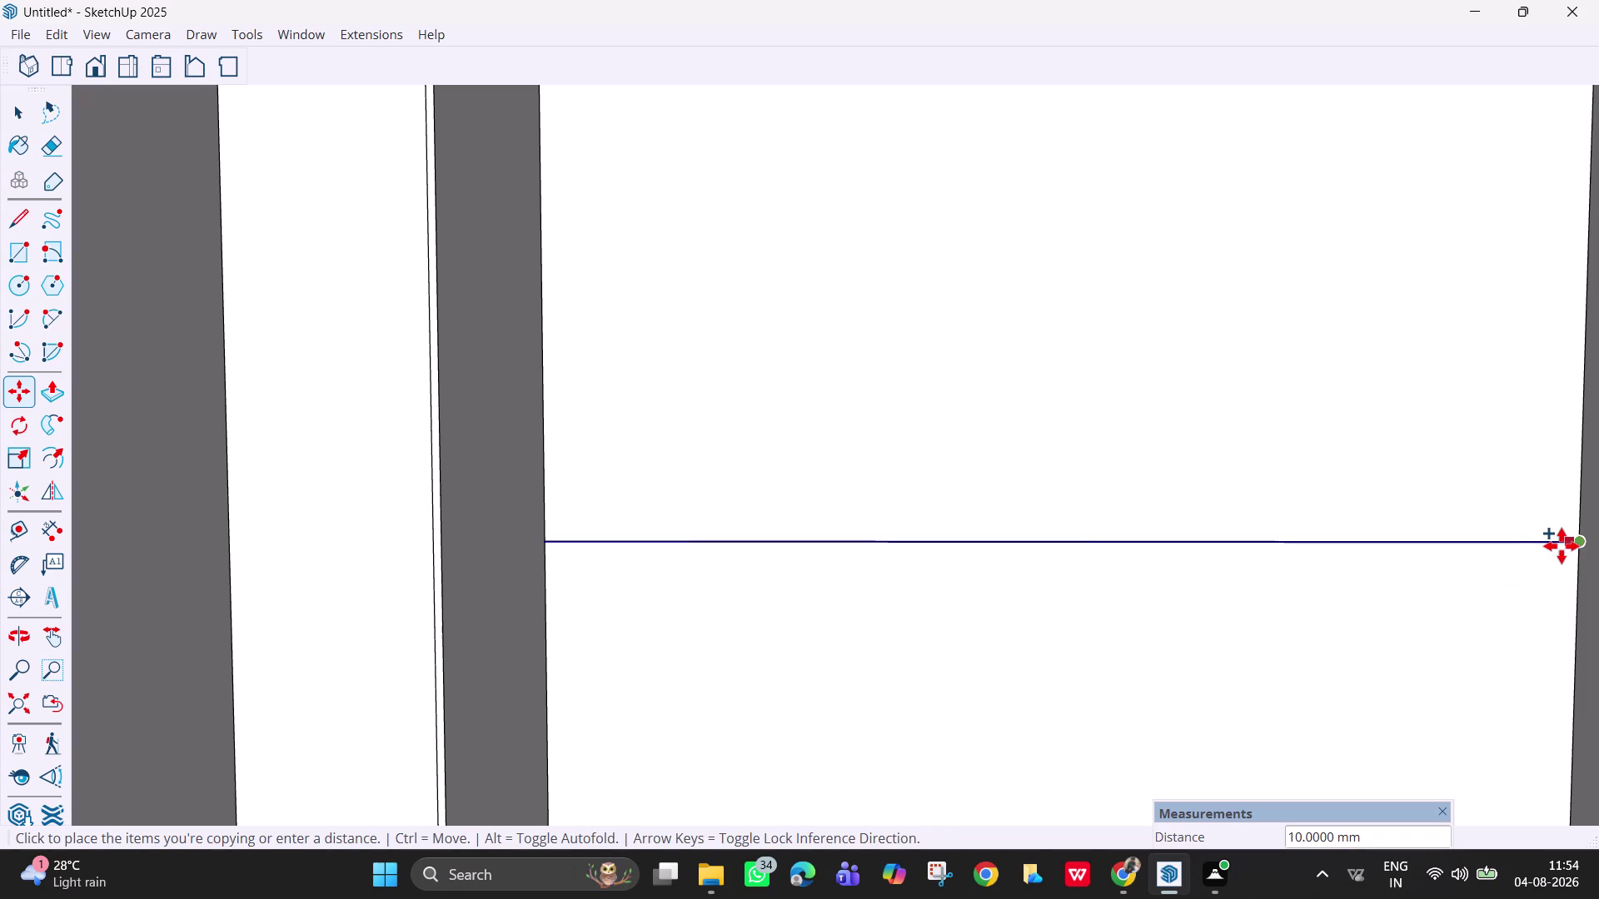
key(5)
key(Escape)
key(Escape)
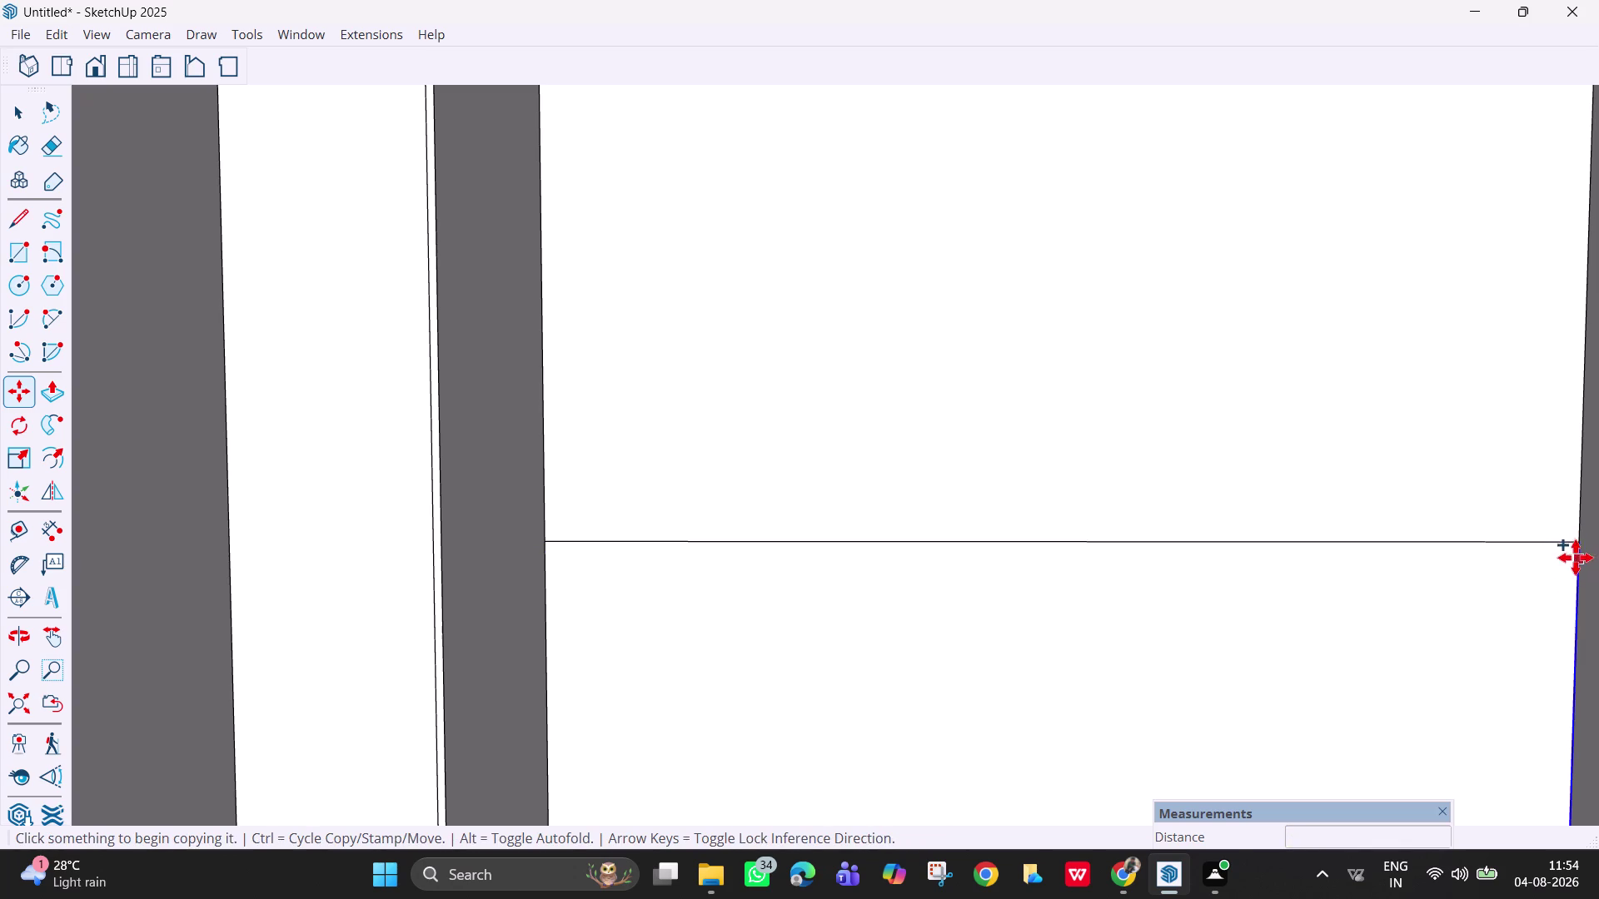
key(space)
click(1559, 542)
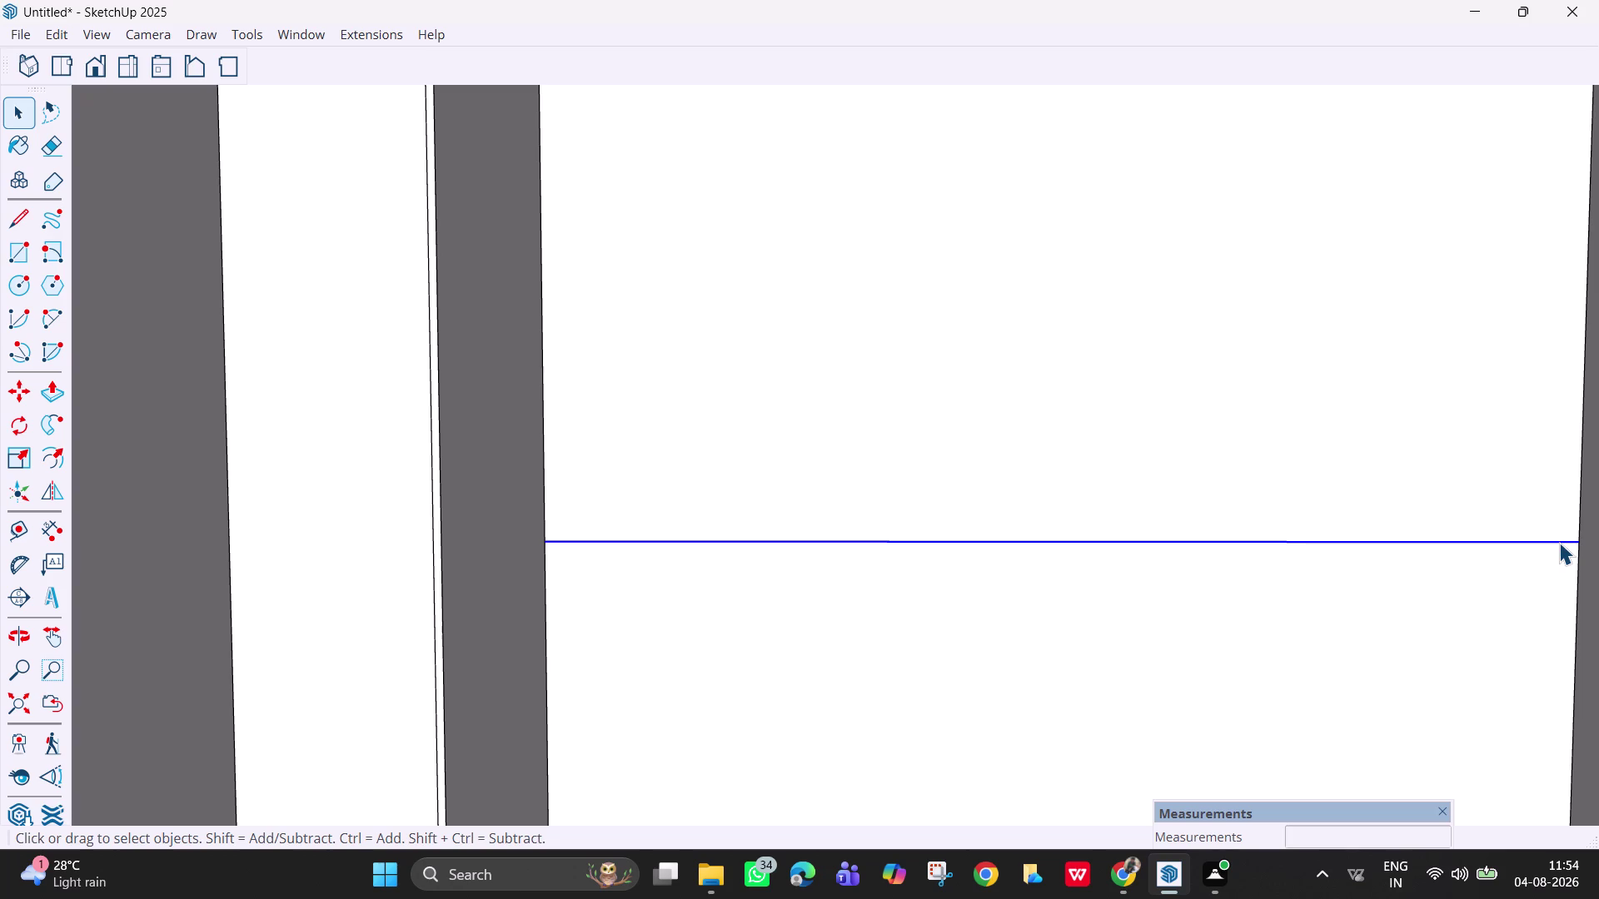
key(m)
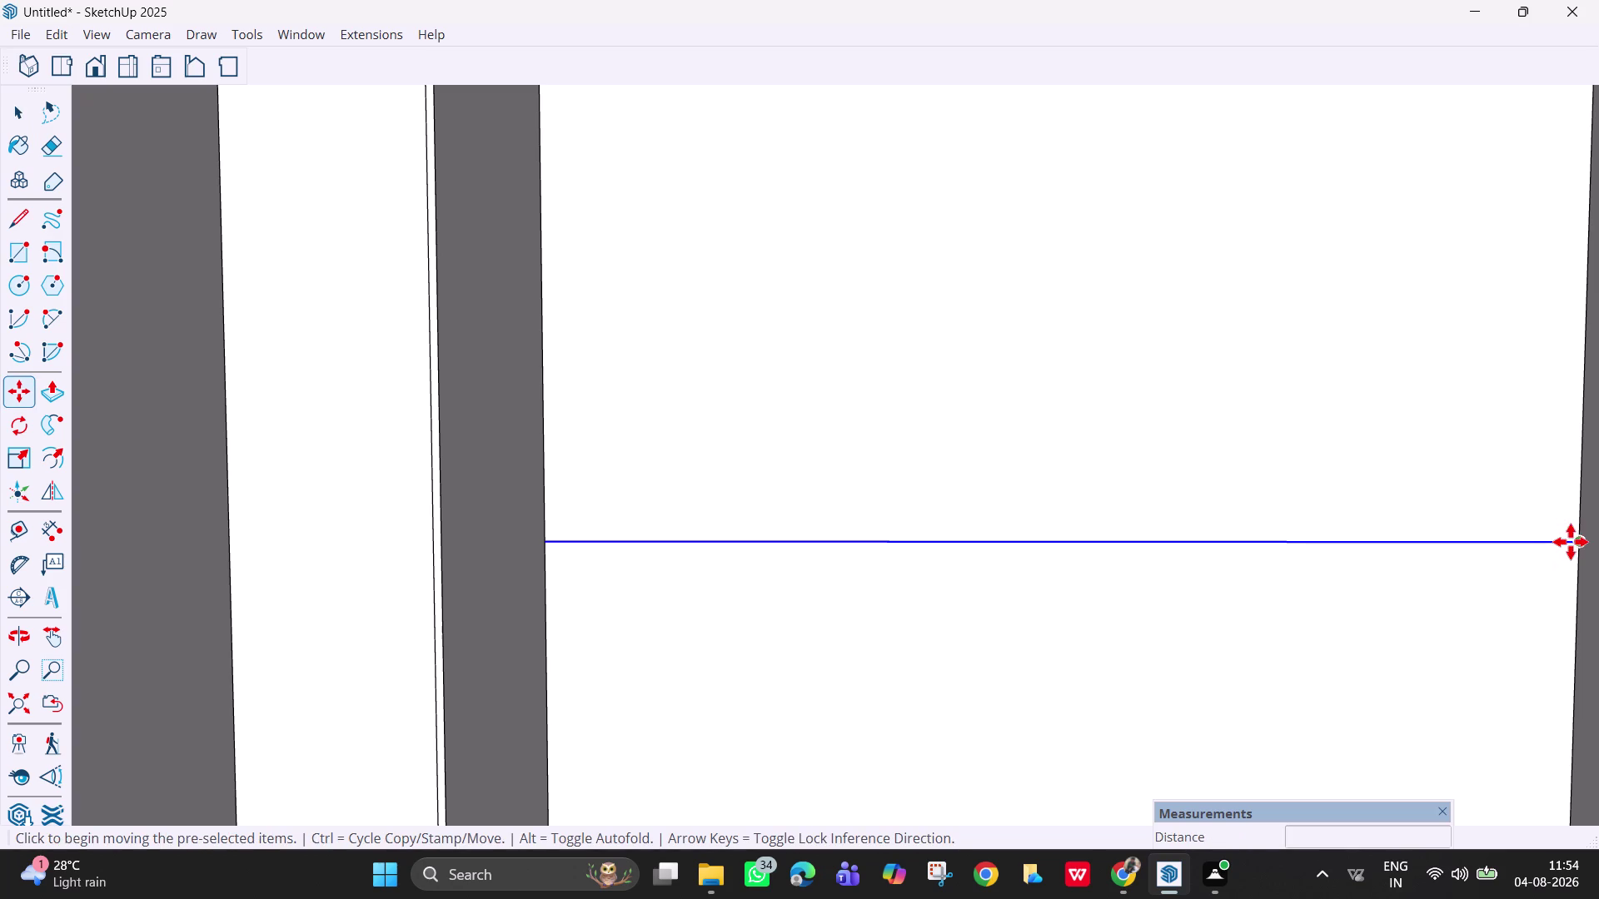
click(1578, 541)
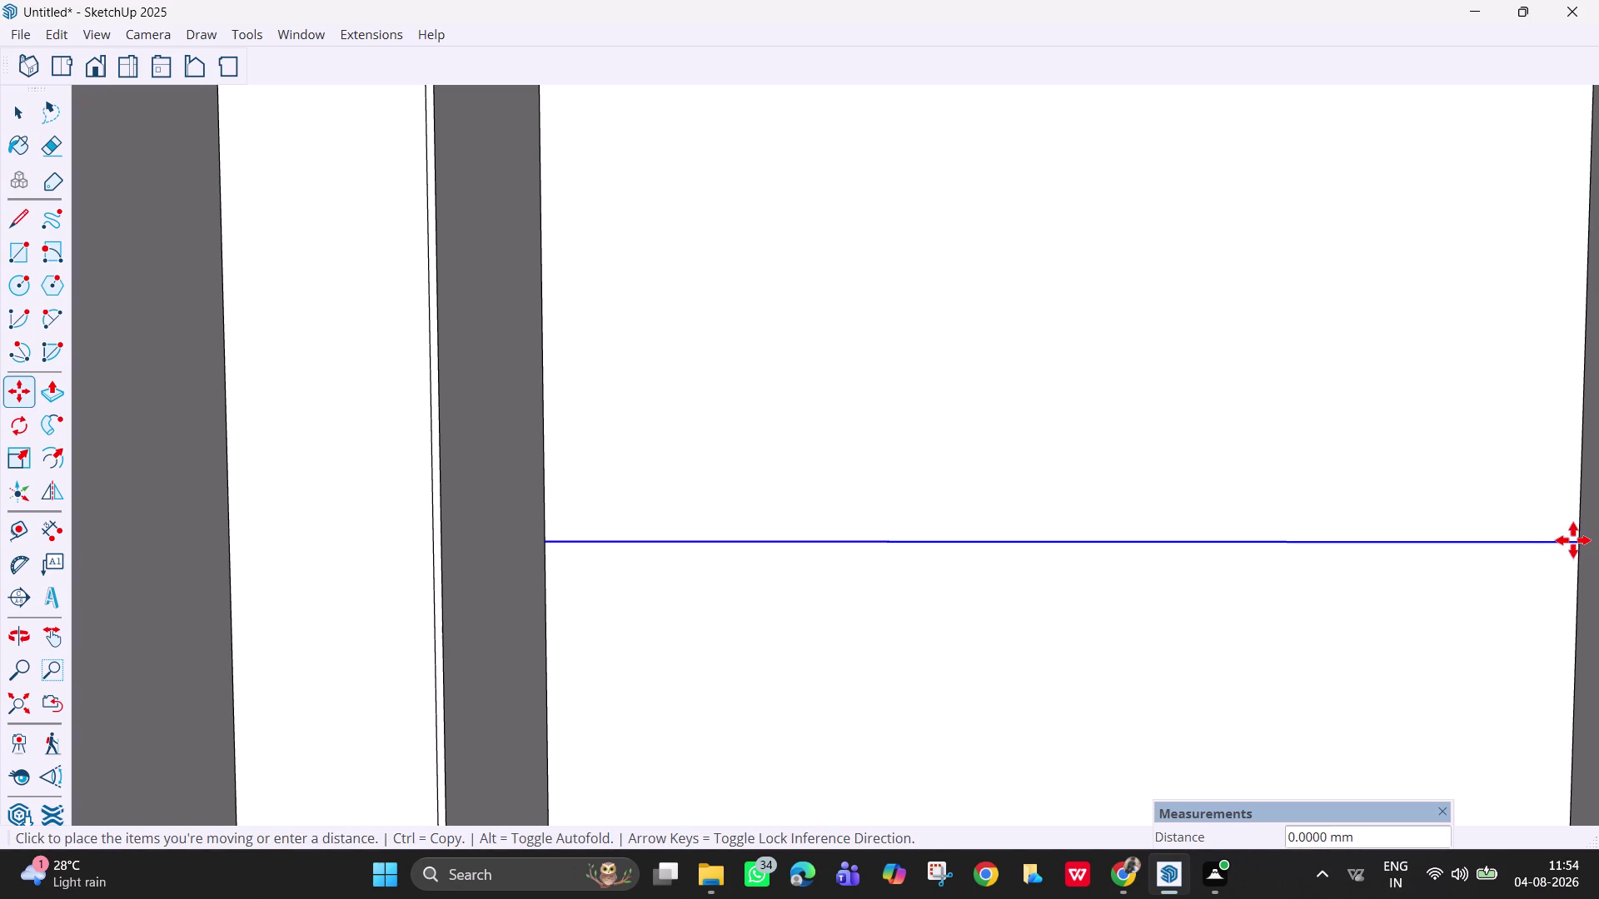
key(Escape)
key(Escape)
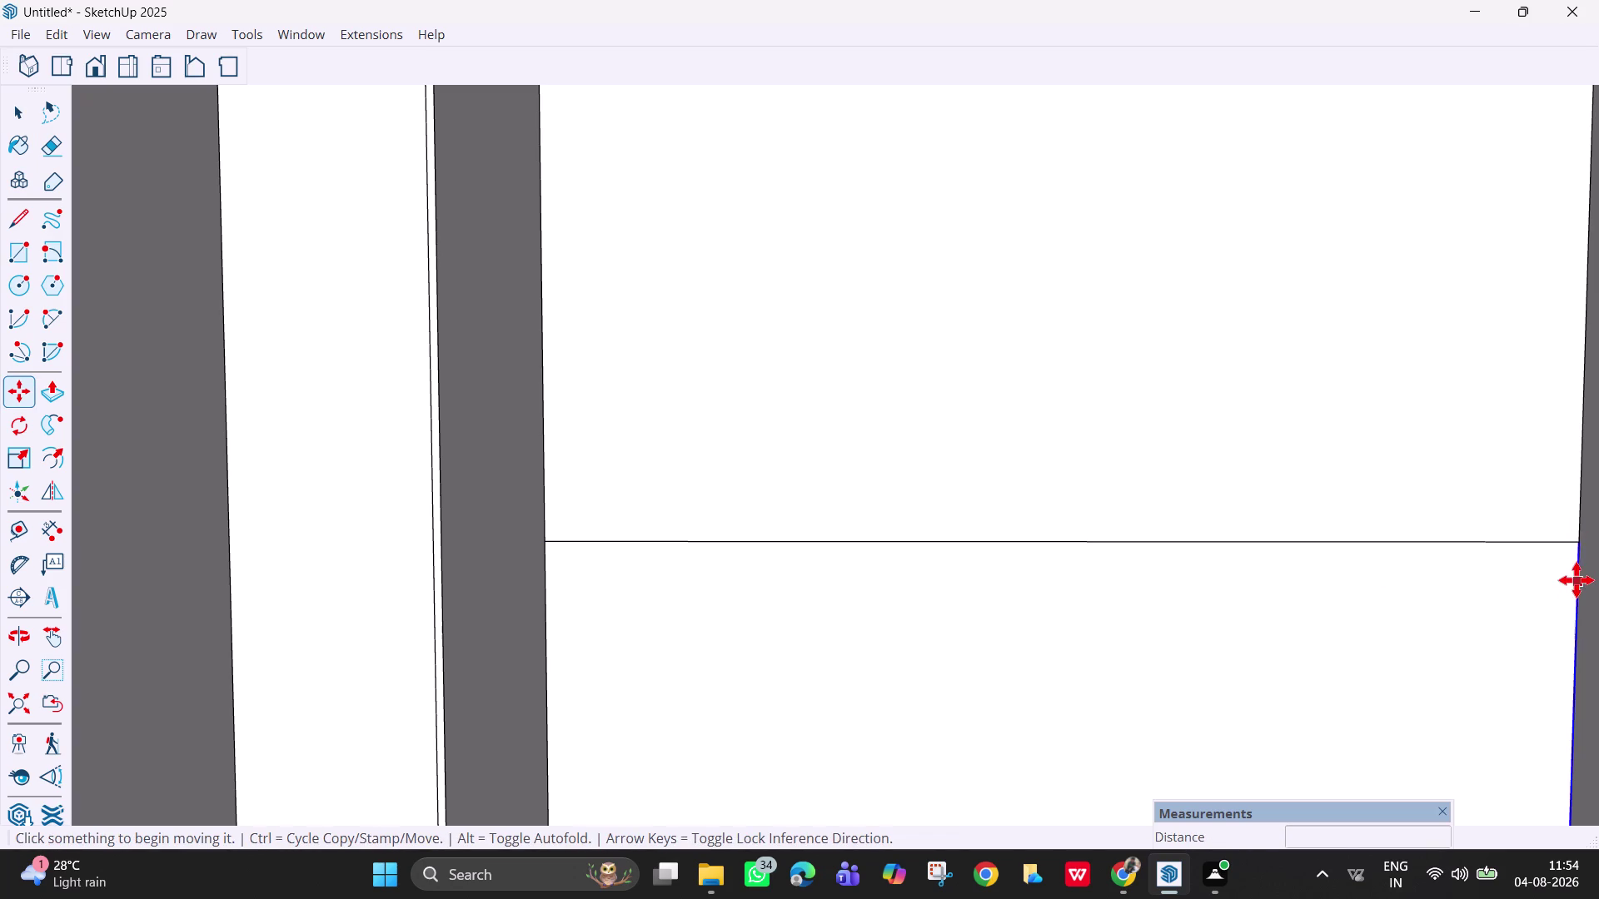
key(Escape)
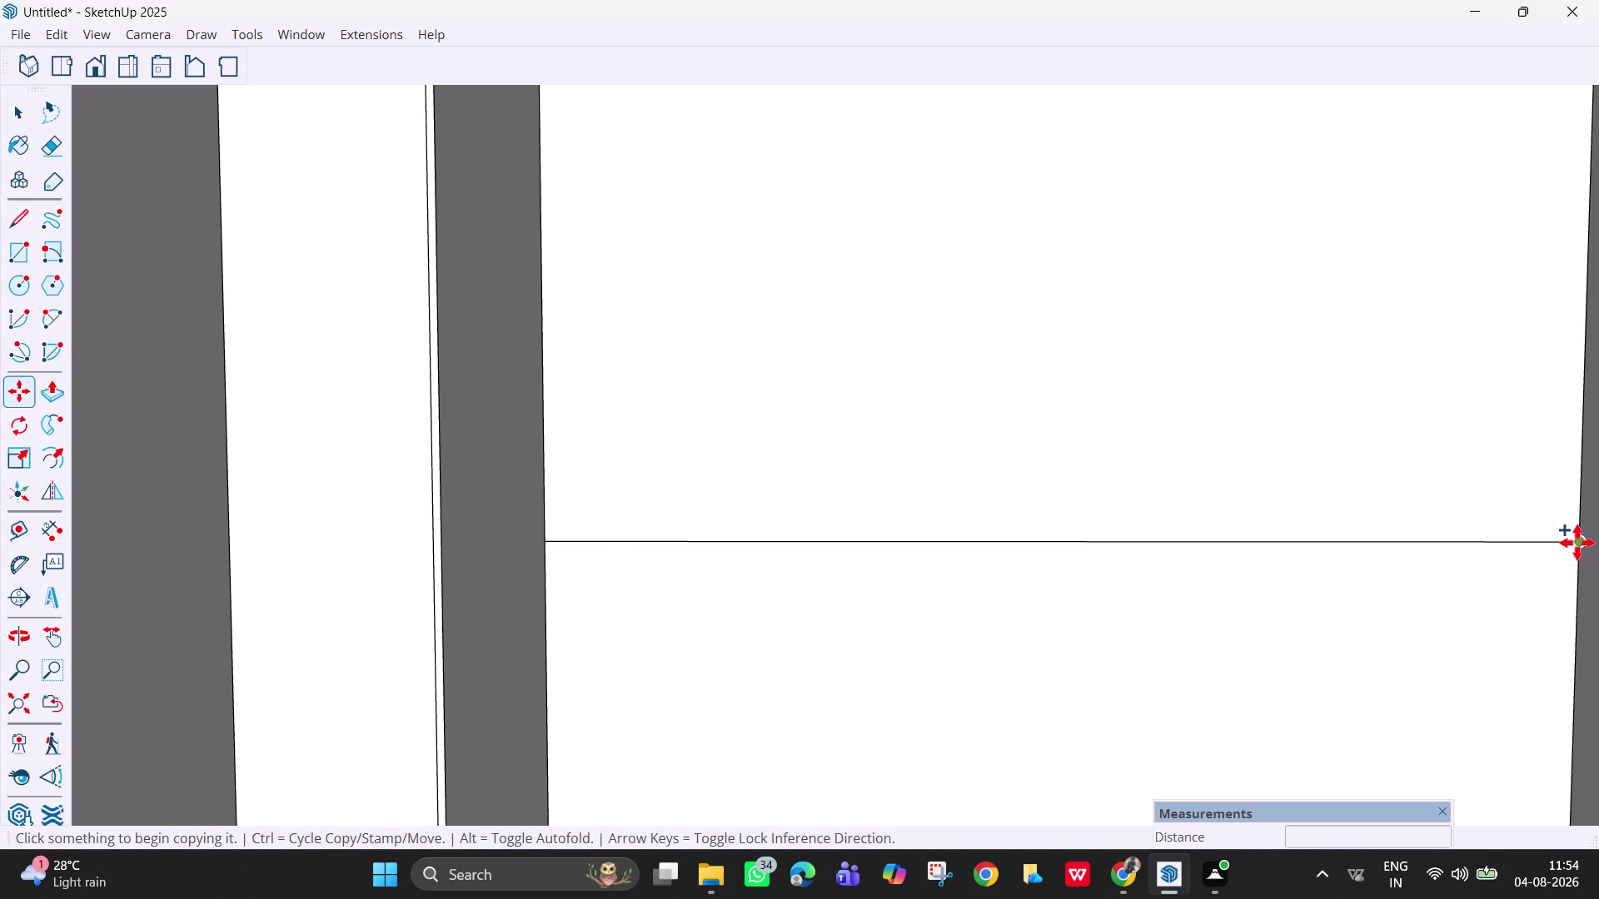
click(1577, 542)
text(`)
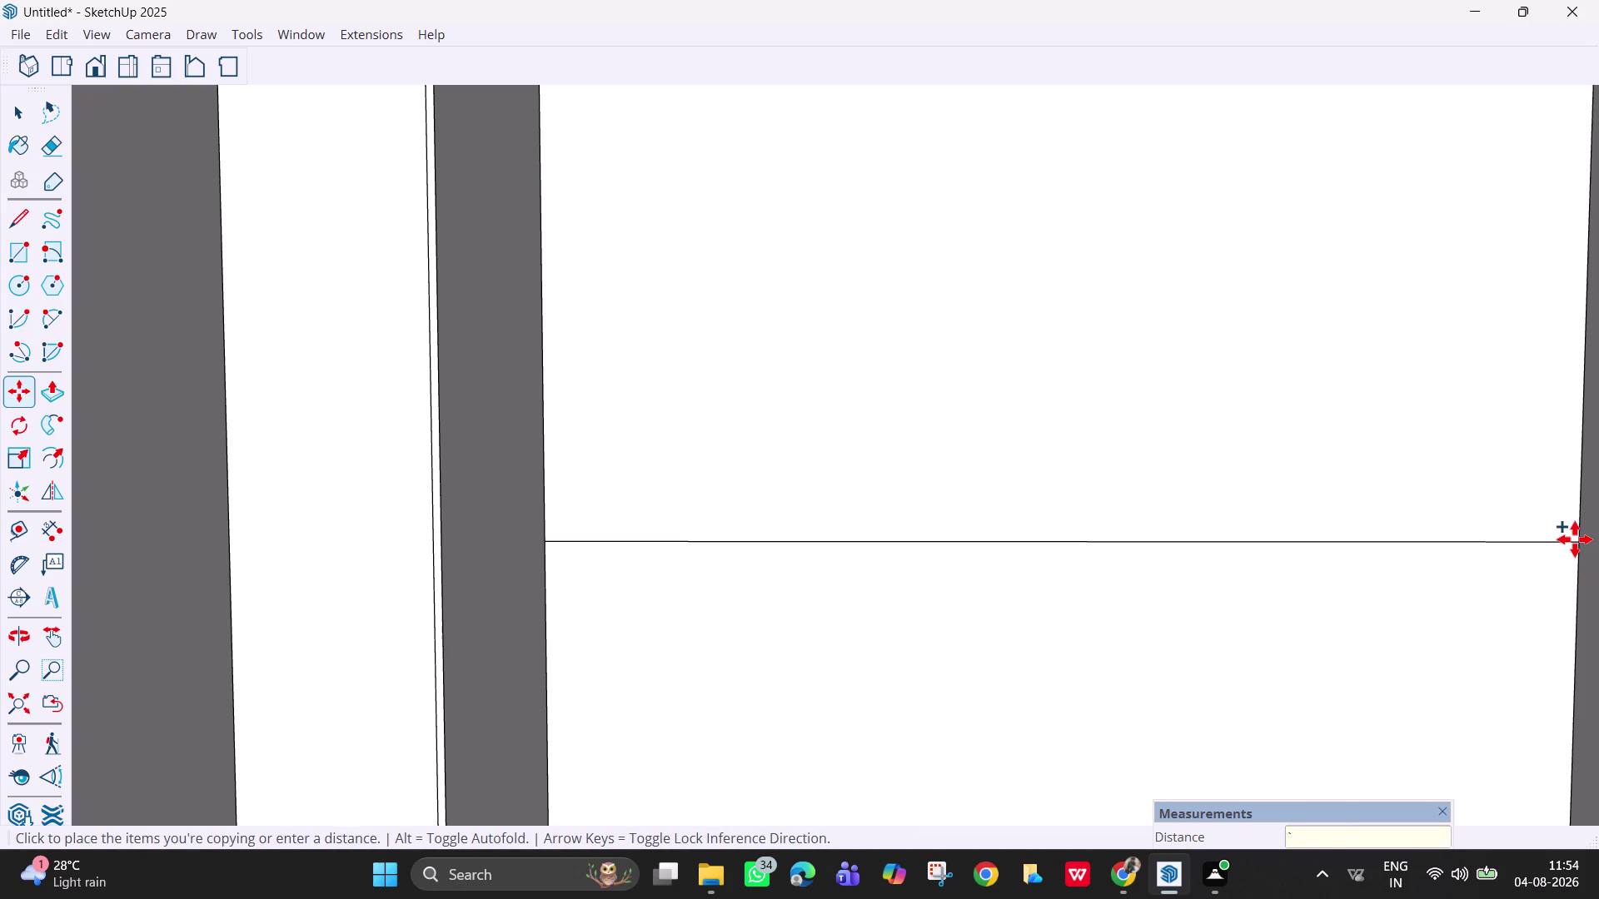
text(``)
scroll(up, 3)
scroll(down, 3)
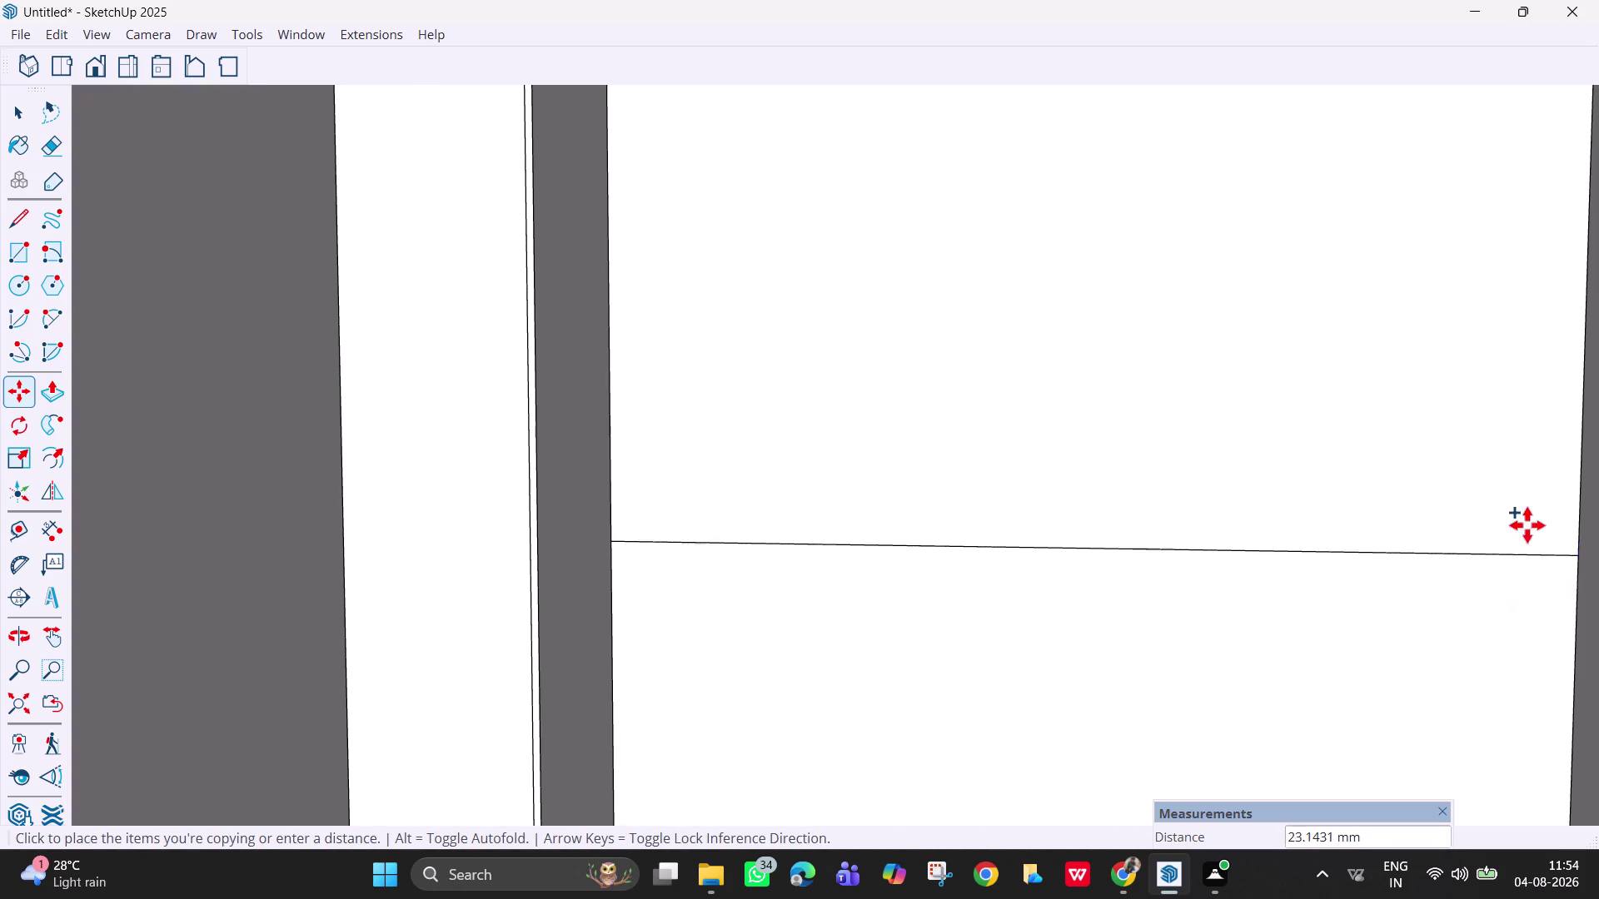
key(Escape)
key(Escape)
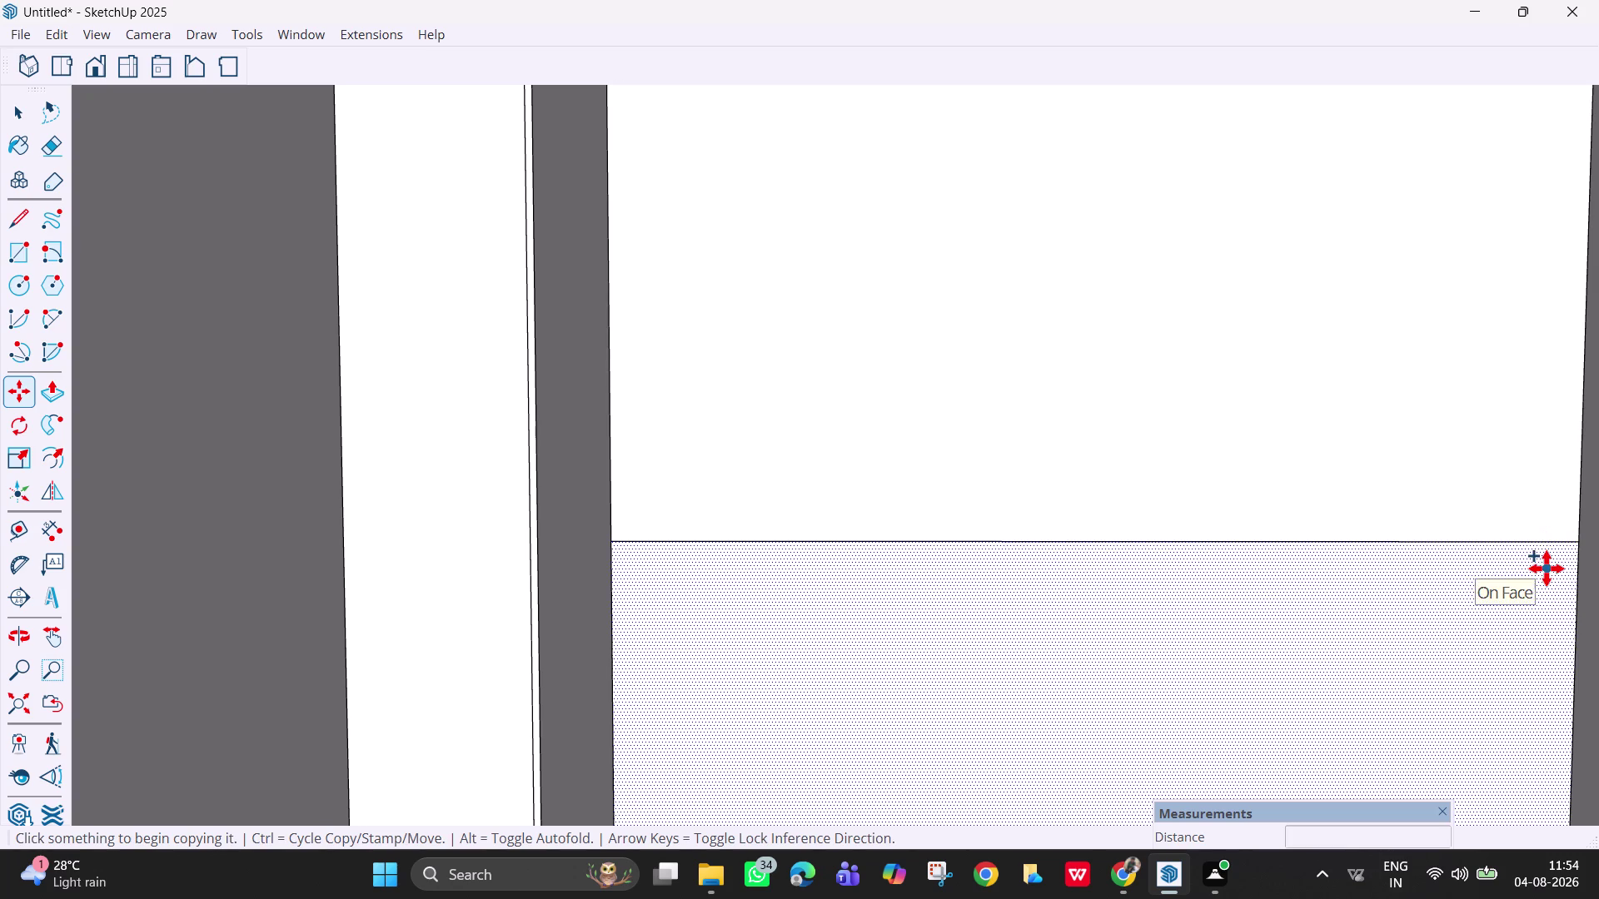
key(space)
key(h)
drag(1540, 561, 1418, 560)
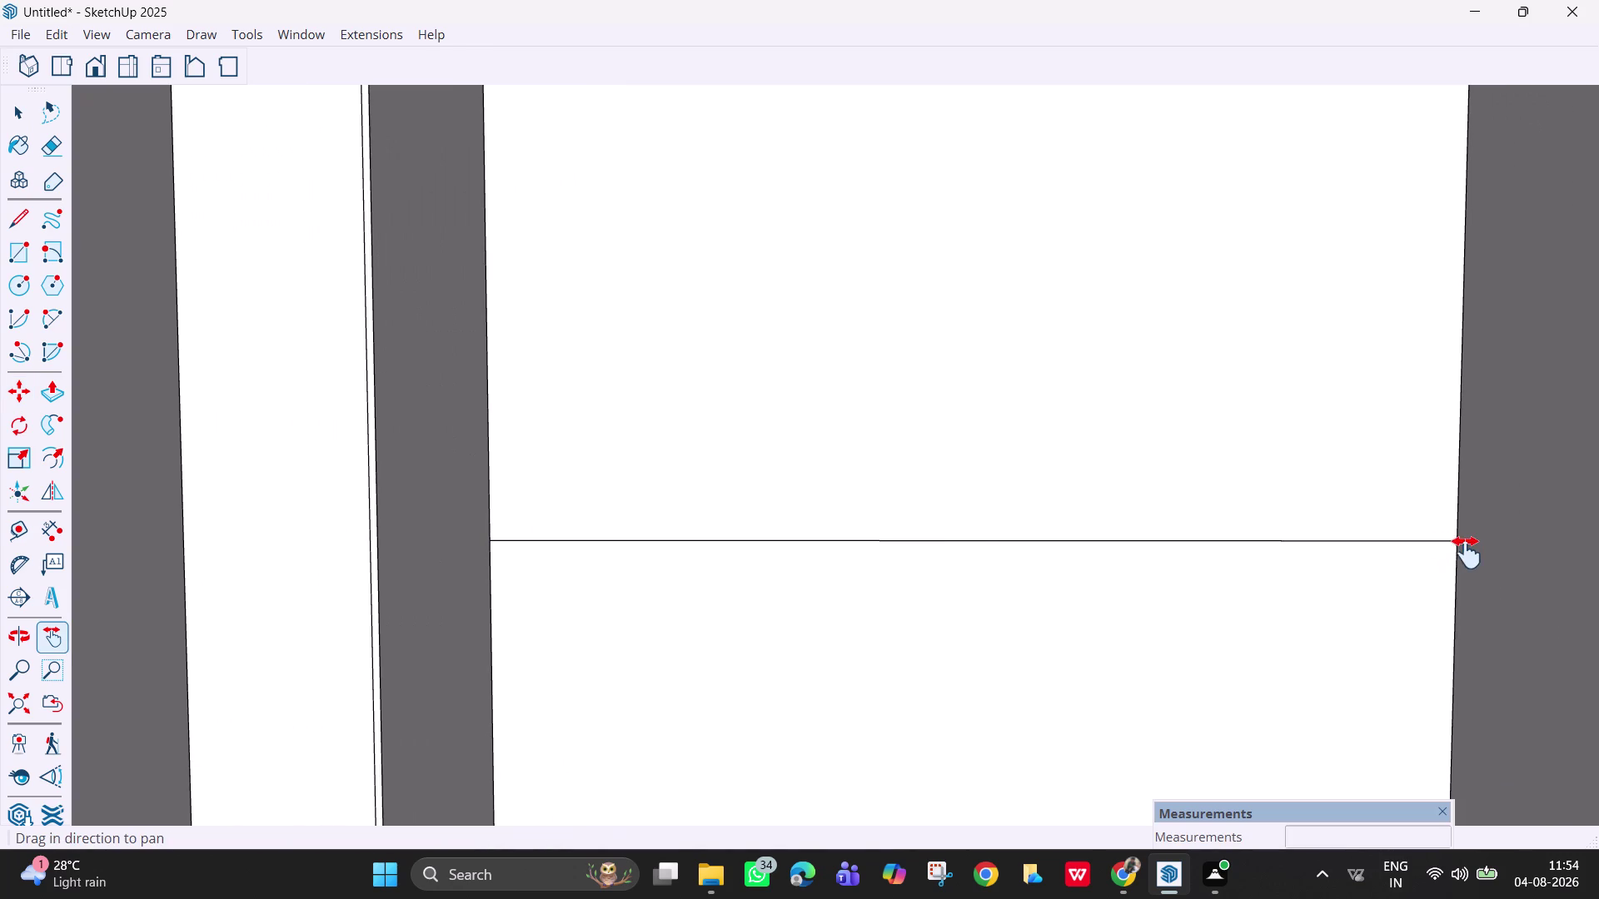
key(space)
Copy the lower shelf line at 5mm and 10mm offsets.
click(1425, 539)
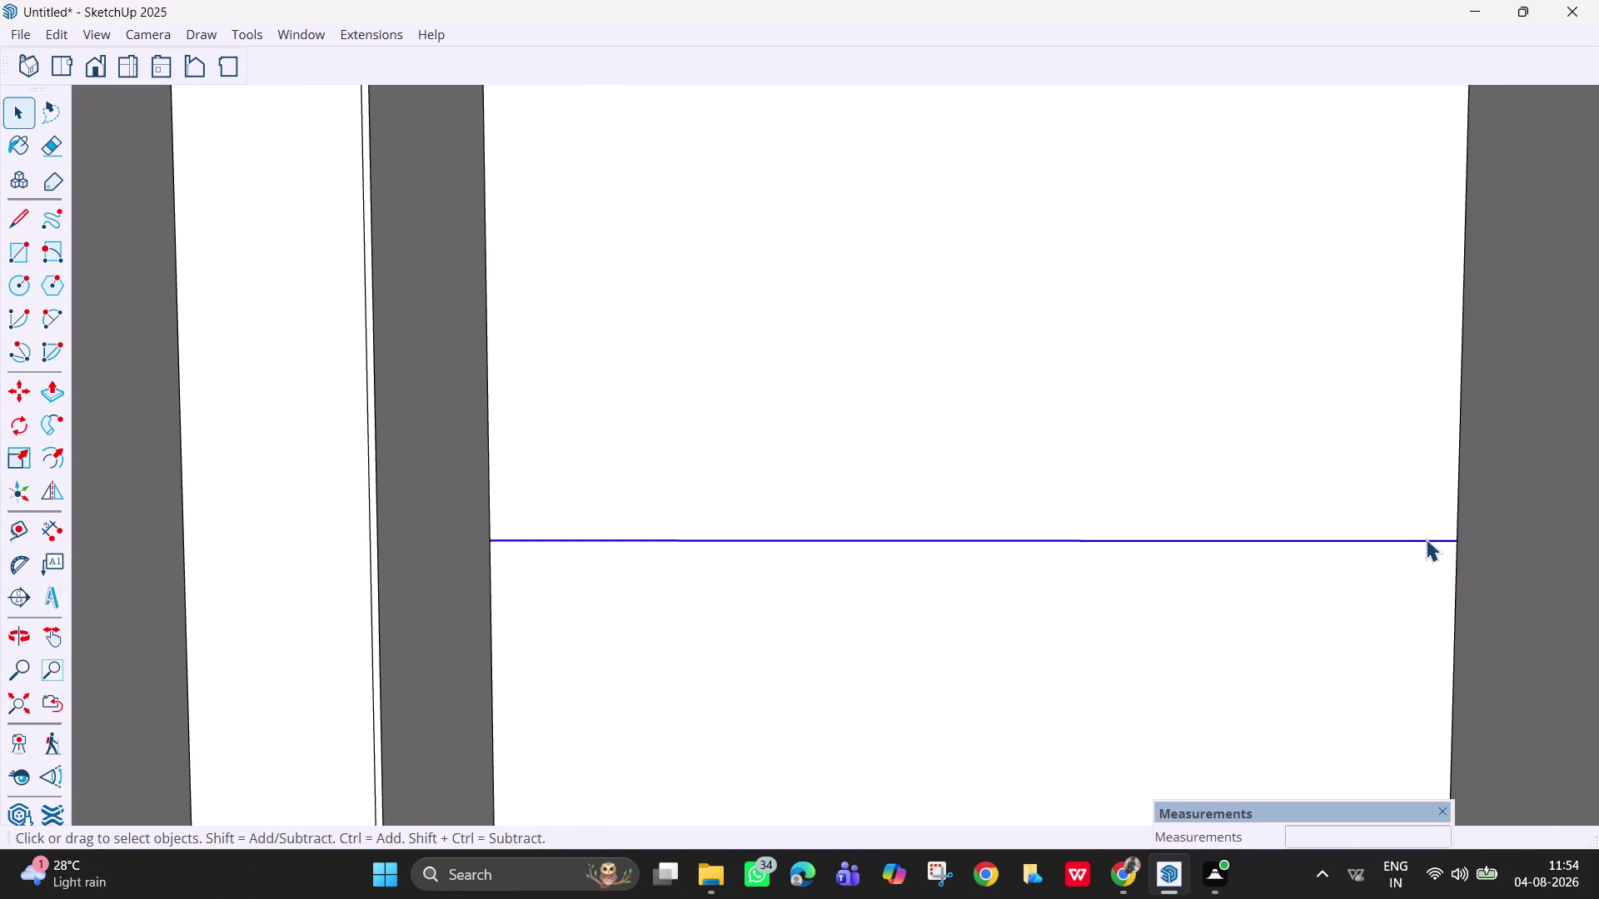
key(m)
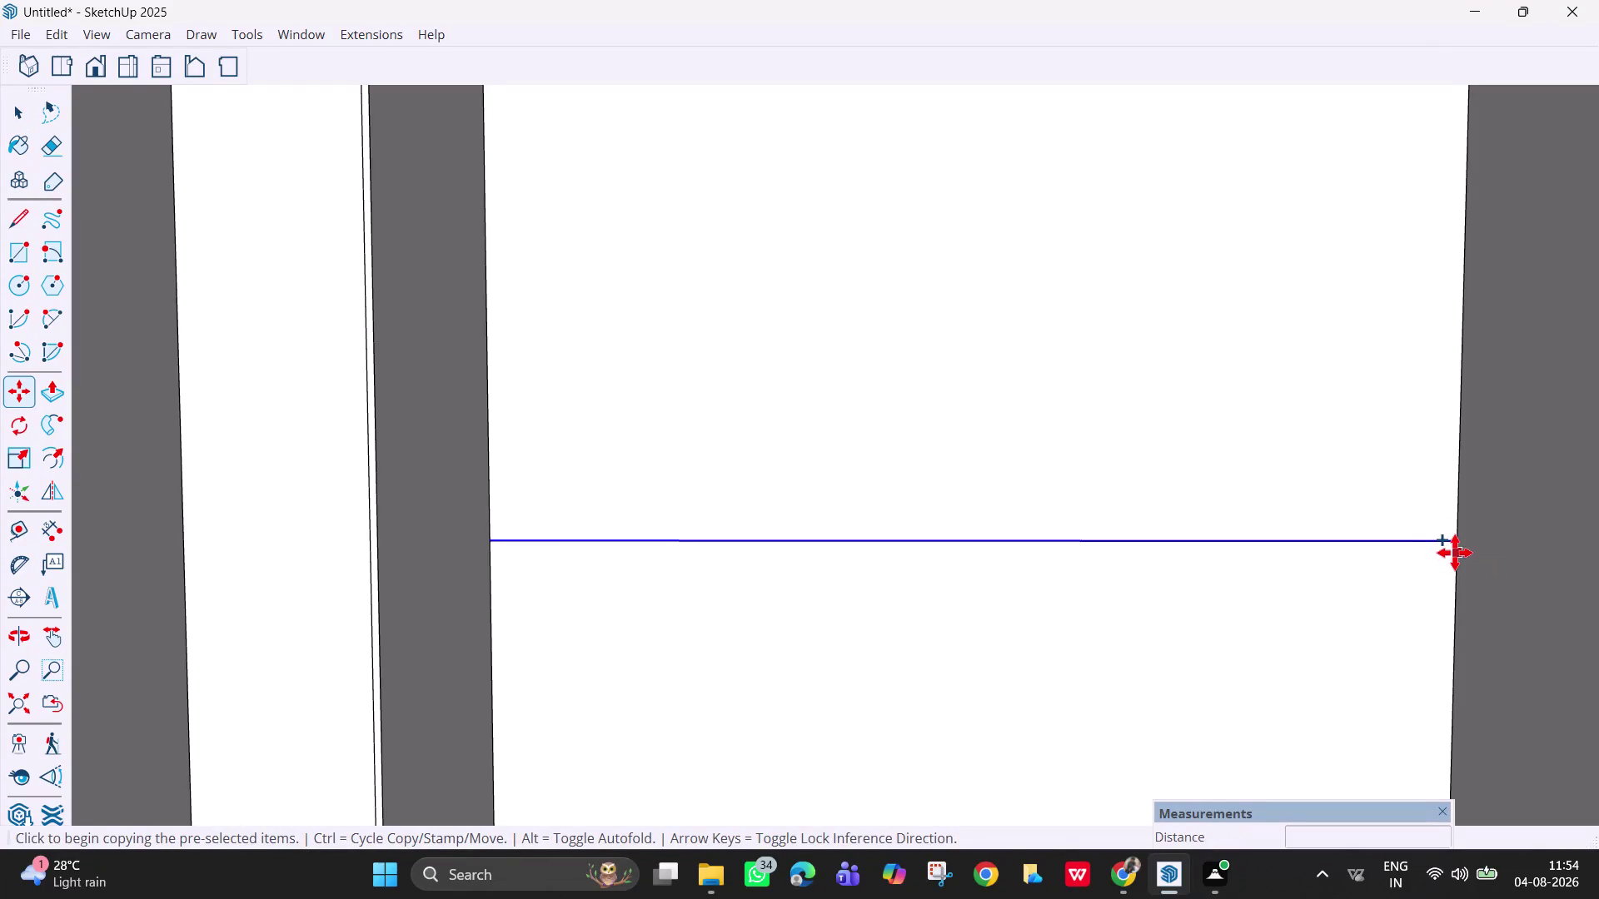
click(1457, 543)
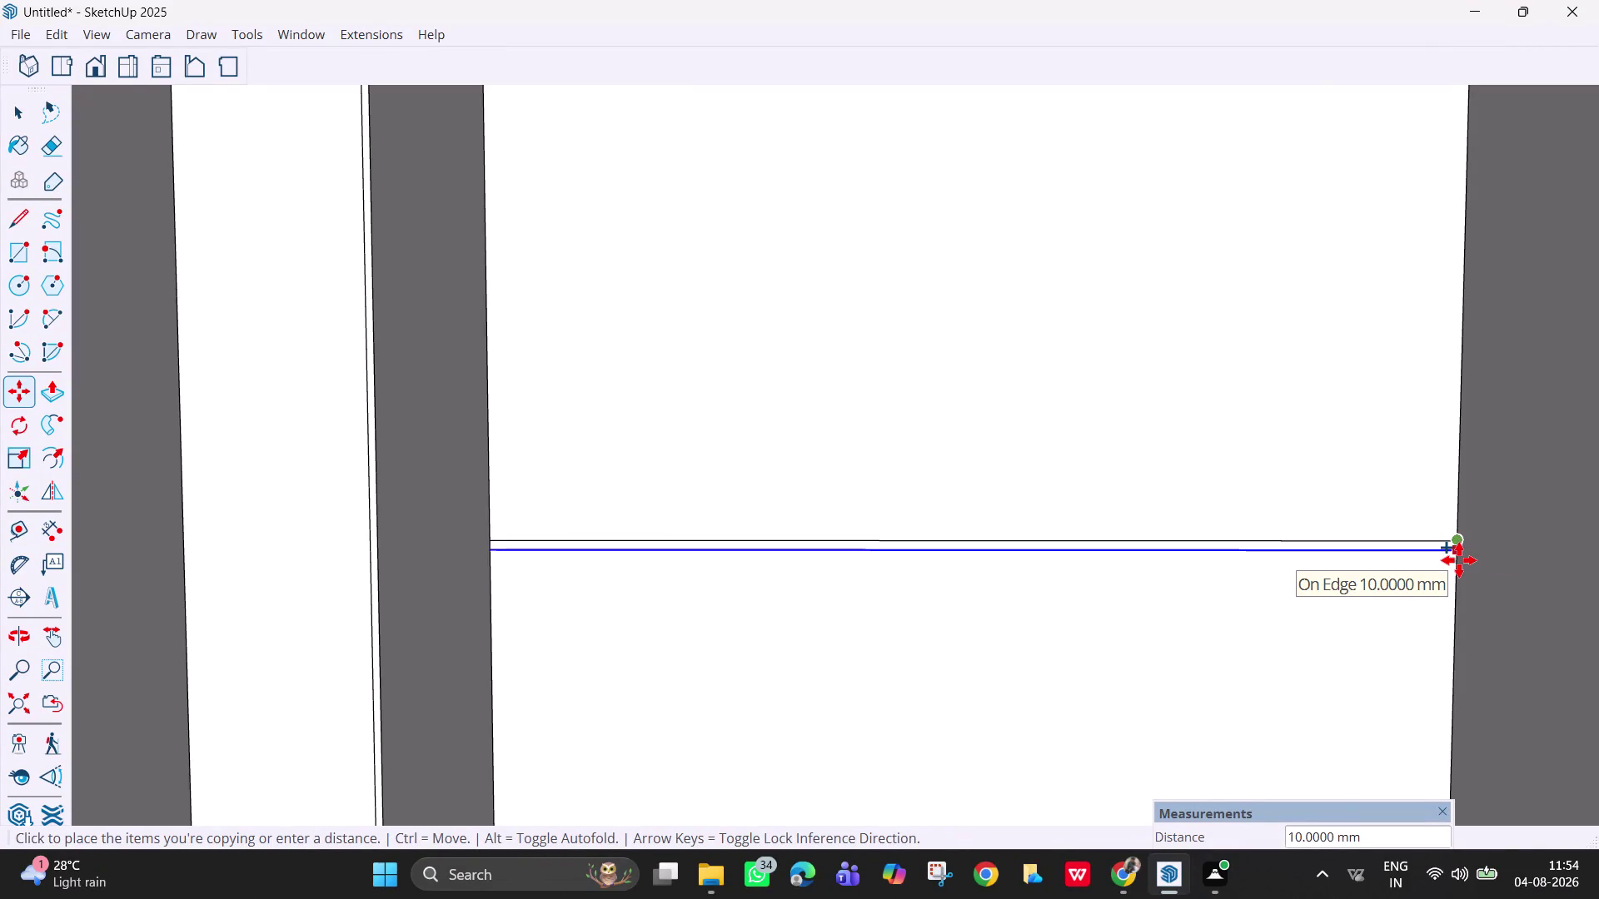
text(5mm)
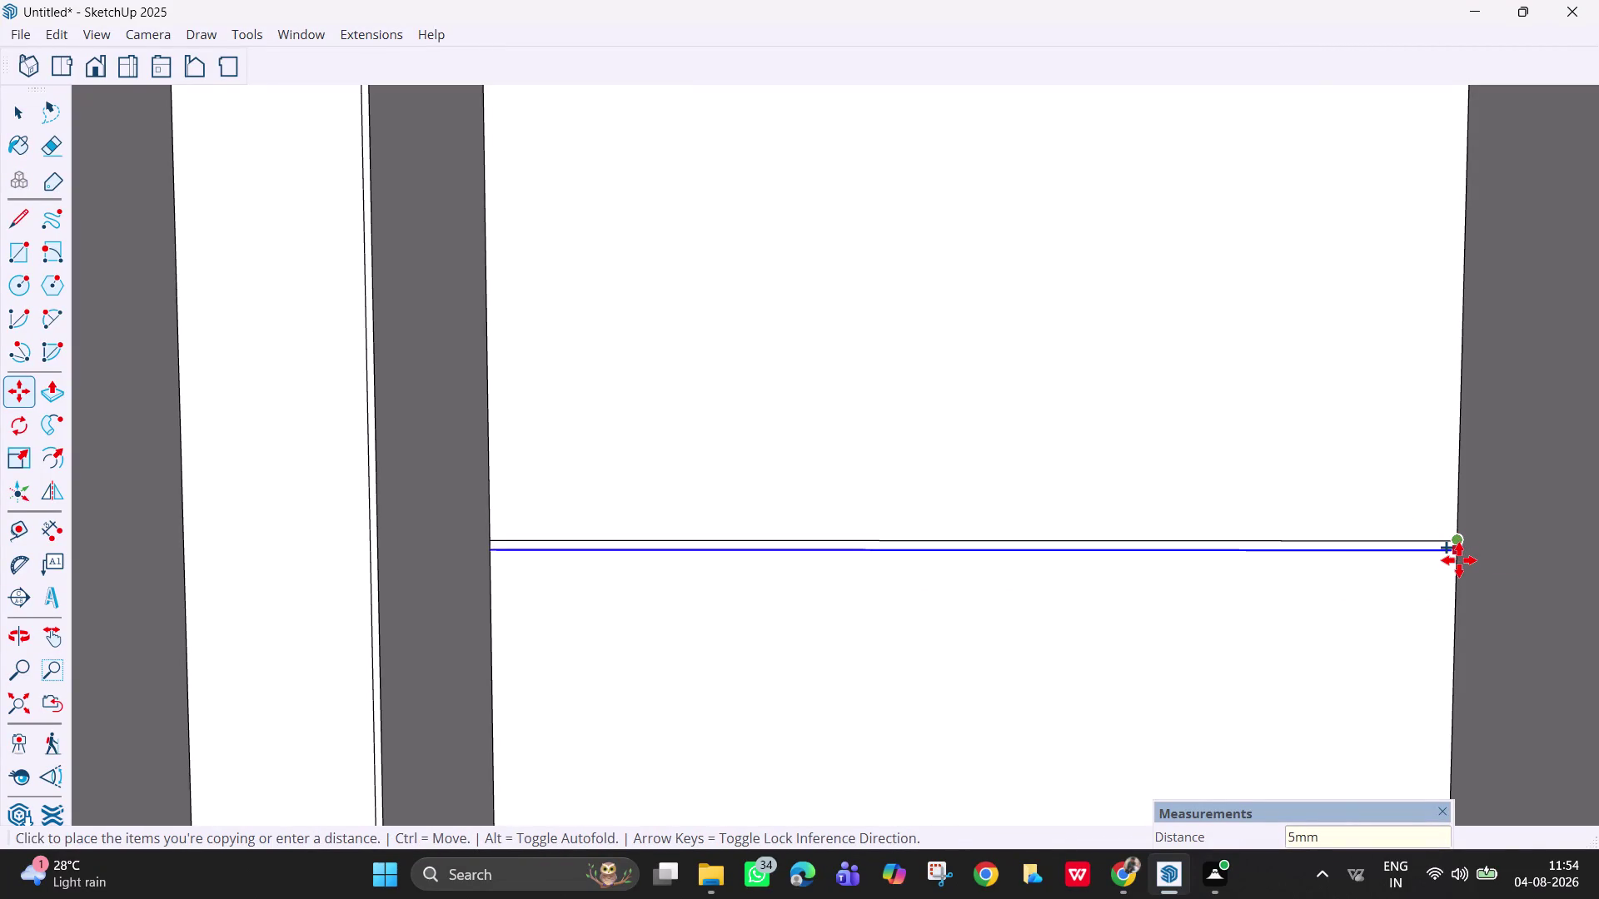
key(Return)
scroll(up, 3)
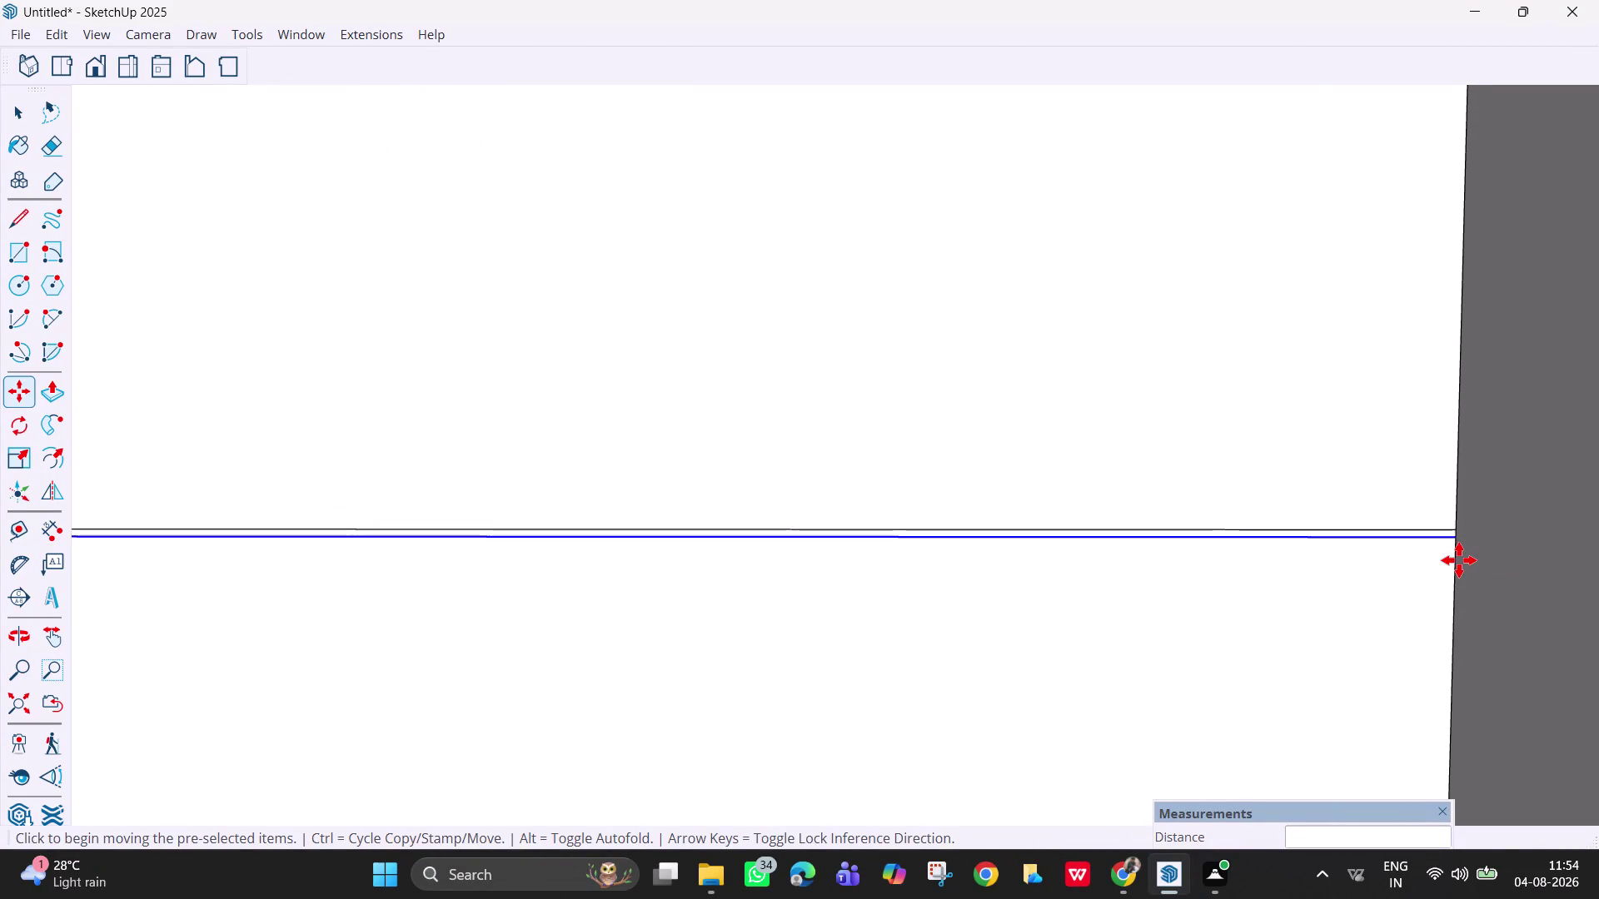
click(1454, 537)
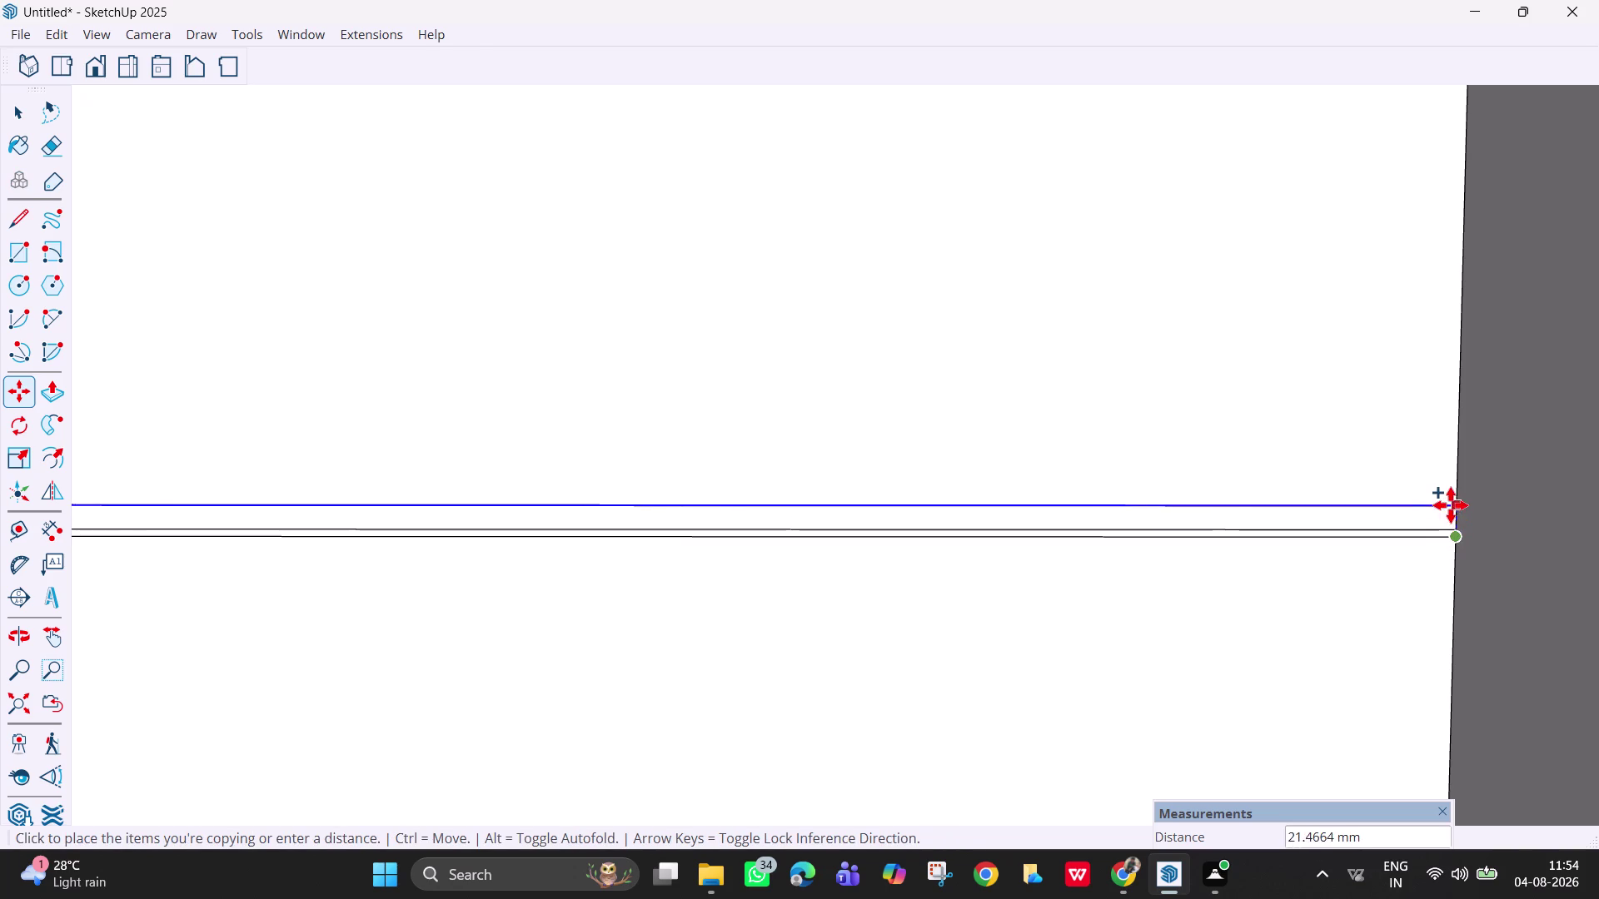
text(10mm)
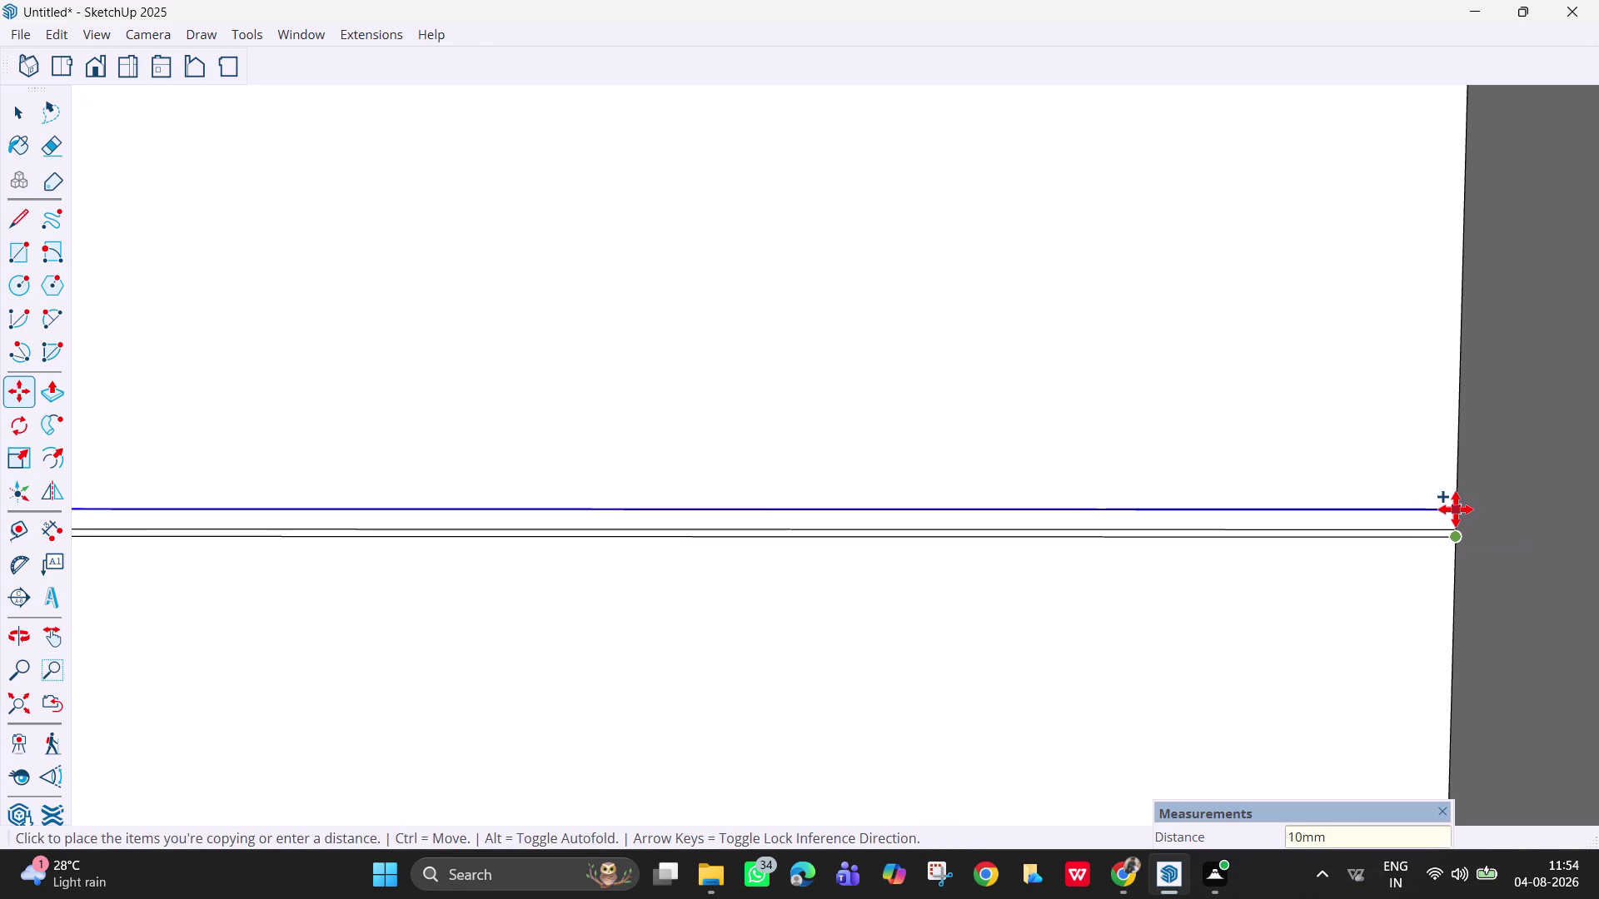
key(Return)
scroll(down, 3)
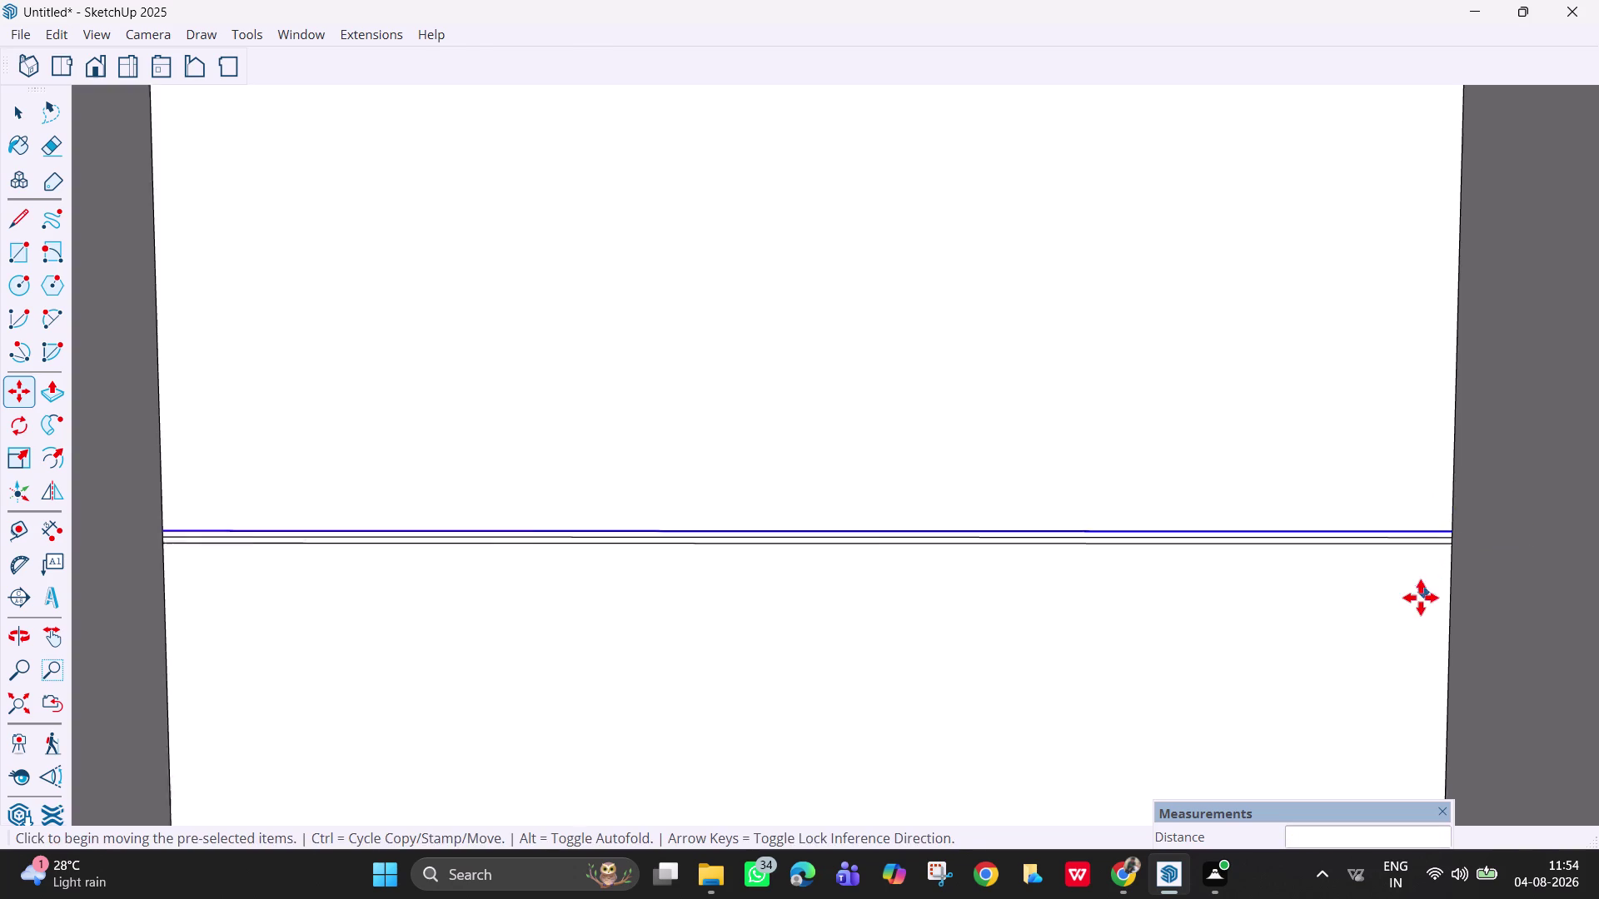
key(Escape)
scroll(up, 3)
key(v)
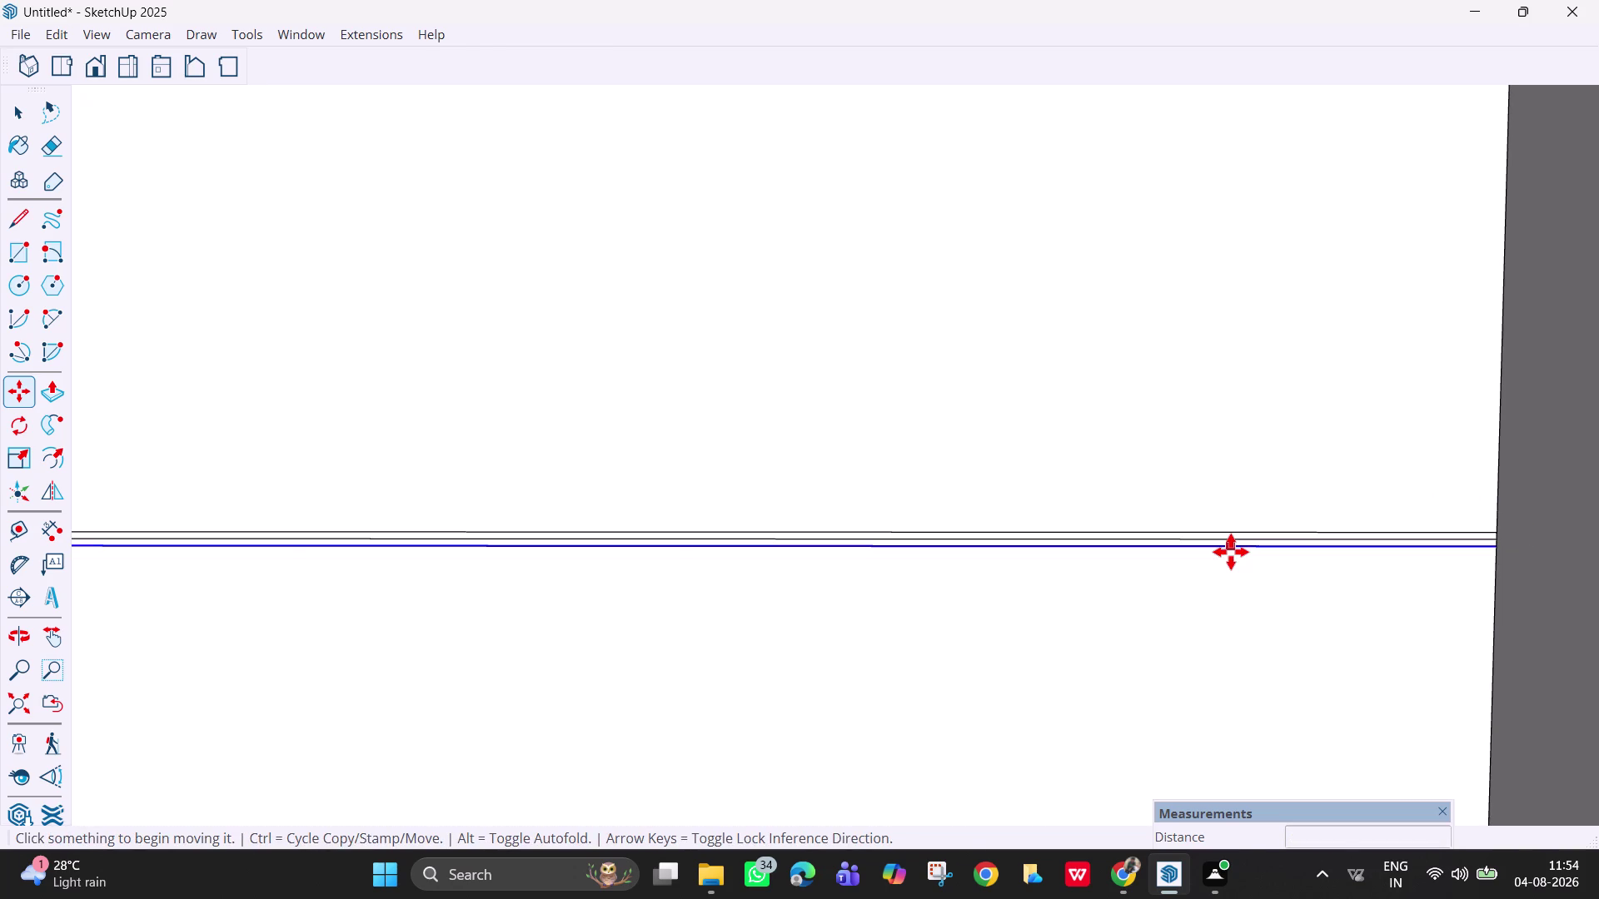
key(space)
Erase the extra duplicate line to leave a two-line shelf band.
key(e)
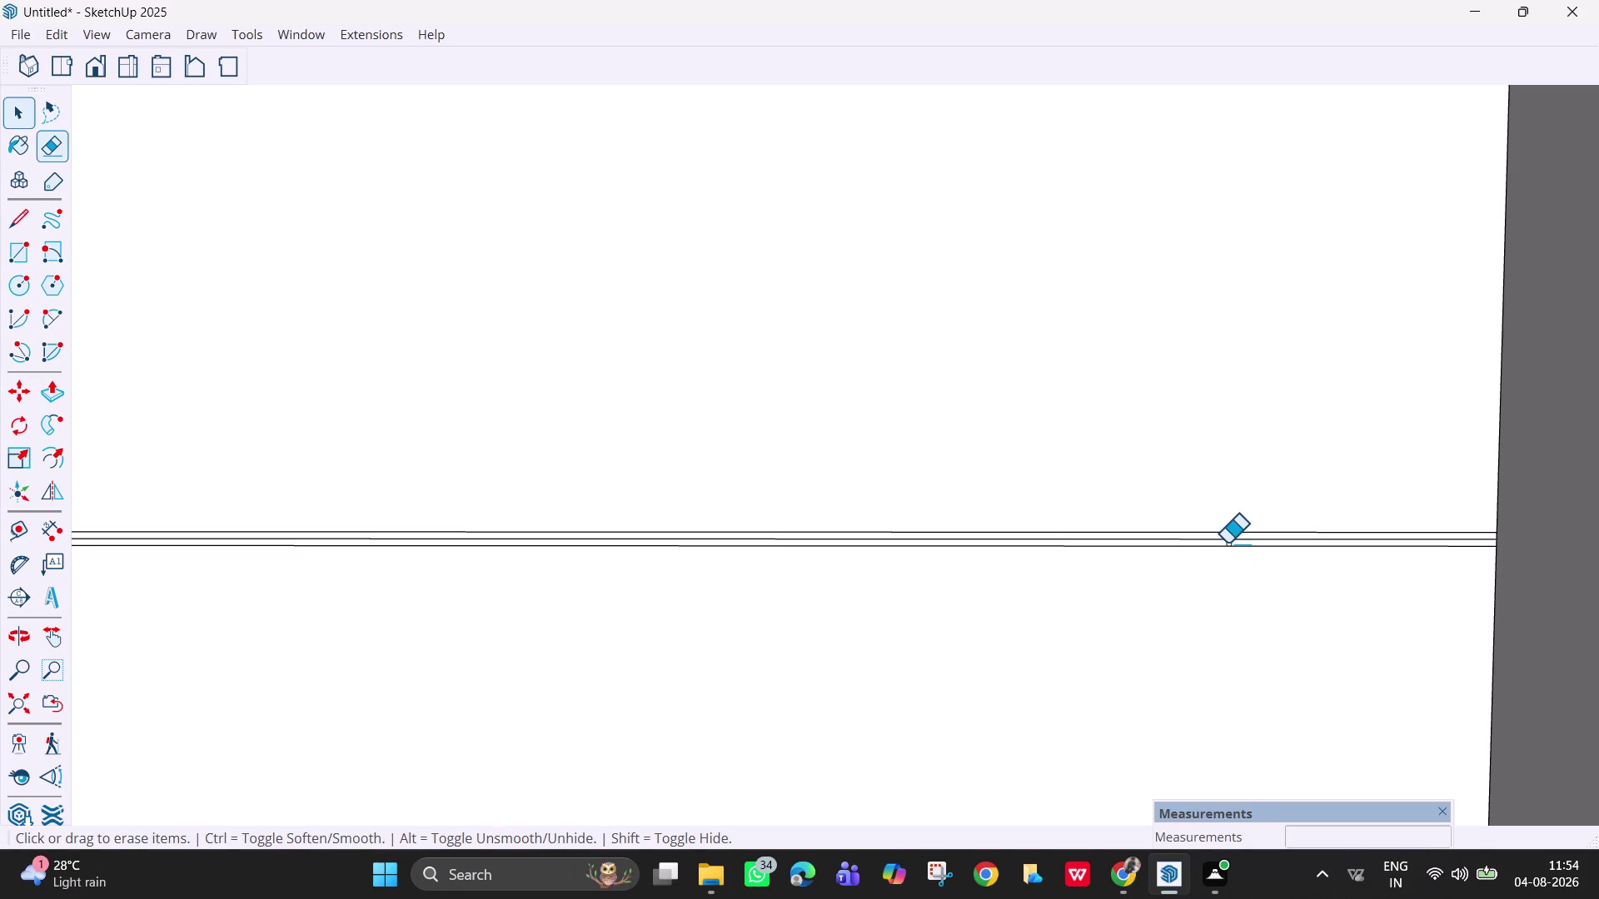
click(1227, 539)
scroll(down, 3)
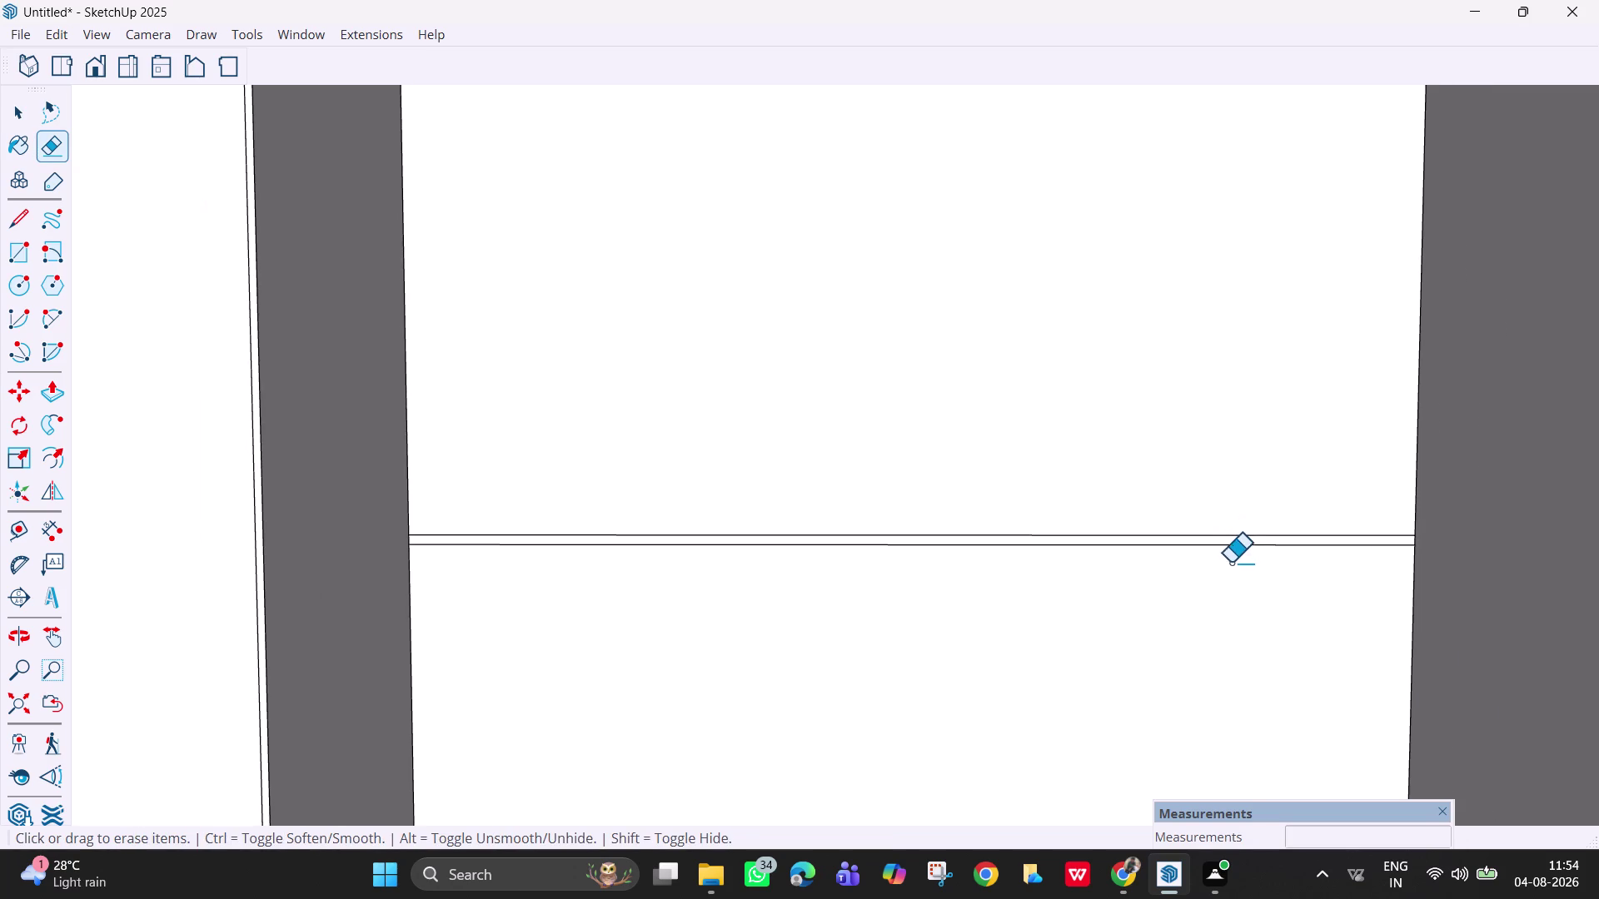
key(h)
scroll(down, 3)
drag(1262, 707, 1282, 323)
drag(1295, 758, 1292, 745)
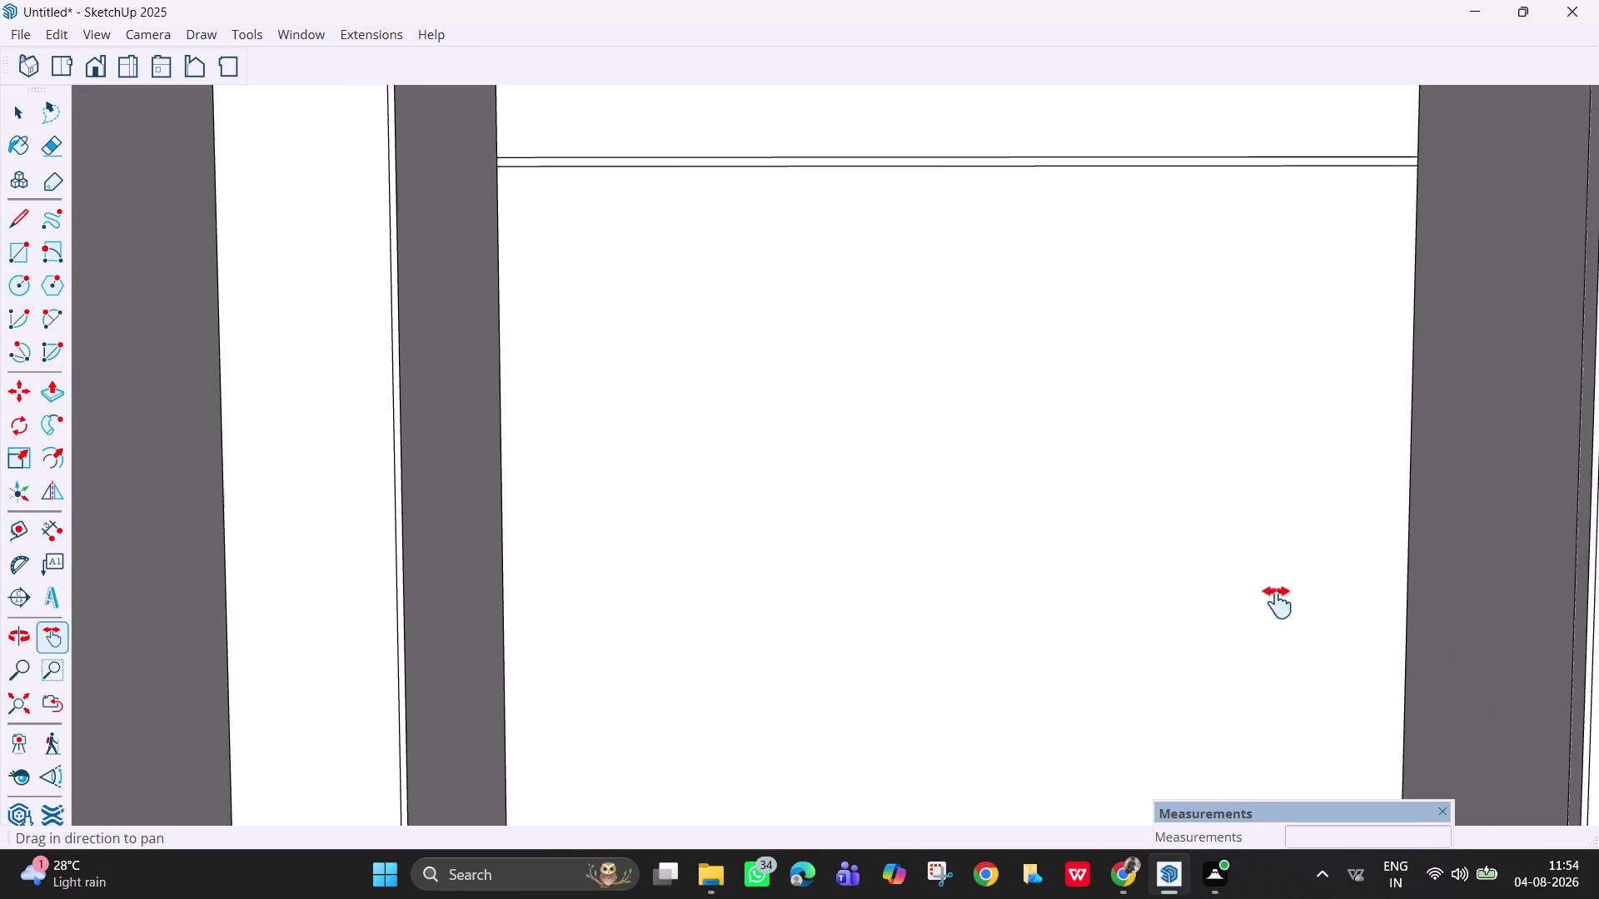
drag(1292, 746, 1224, 324)
drag(1204, 712, 1258, 340)
Pan and zoom across the wardrobe bays back to the shelf bay.
drag(1245, 387, 1287, 703)
scroll(down, 3)
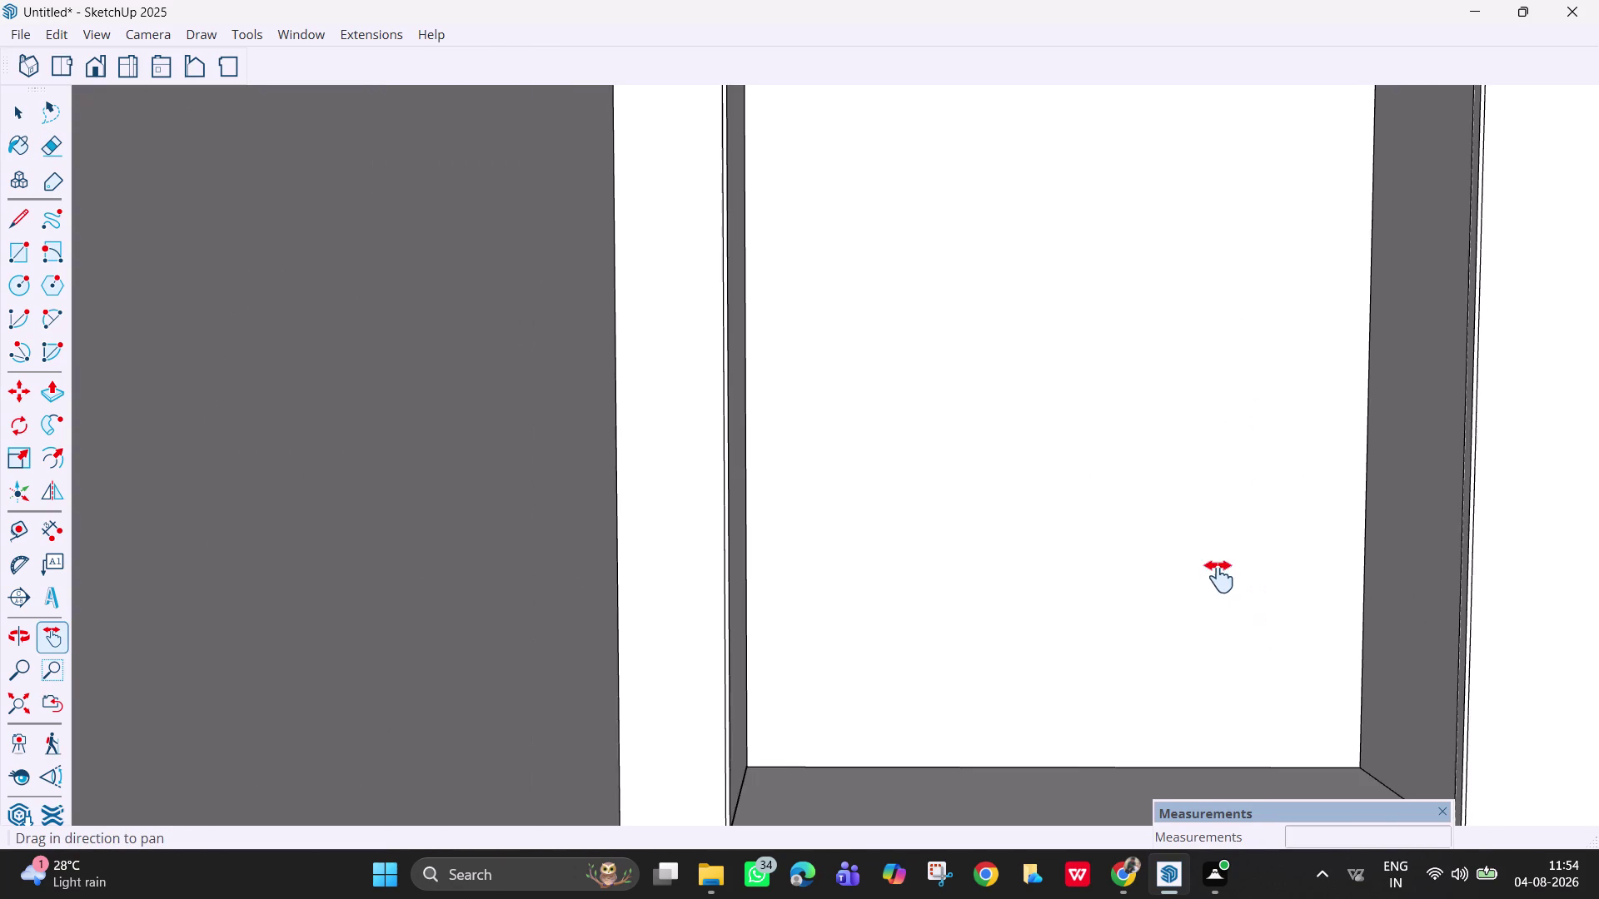
scroll(down, 3)
drag(1198, 384, 1218, 595)
drag(1200, 525, 886, 515)
drag(1172, 469, 819, 412)
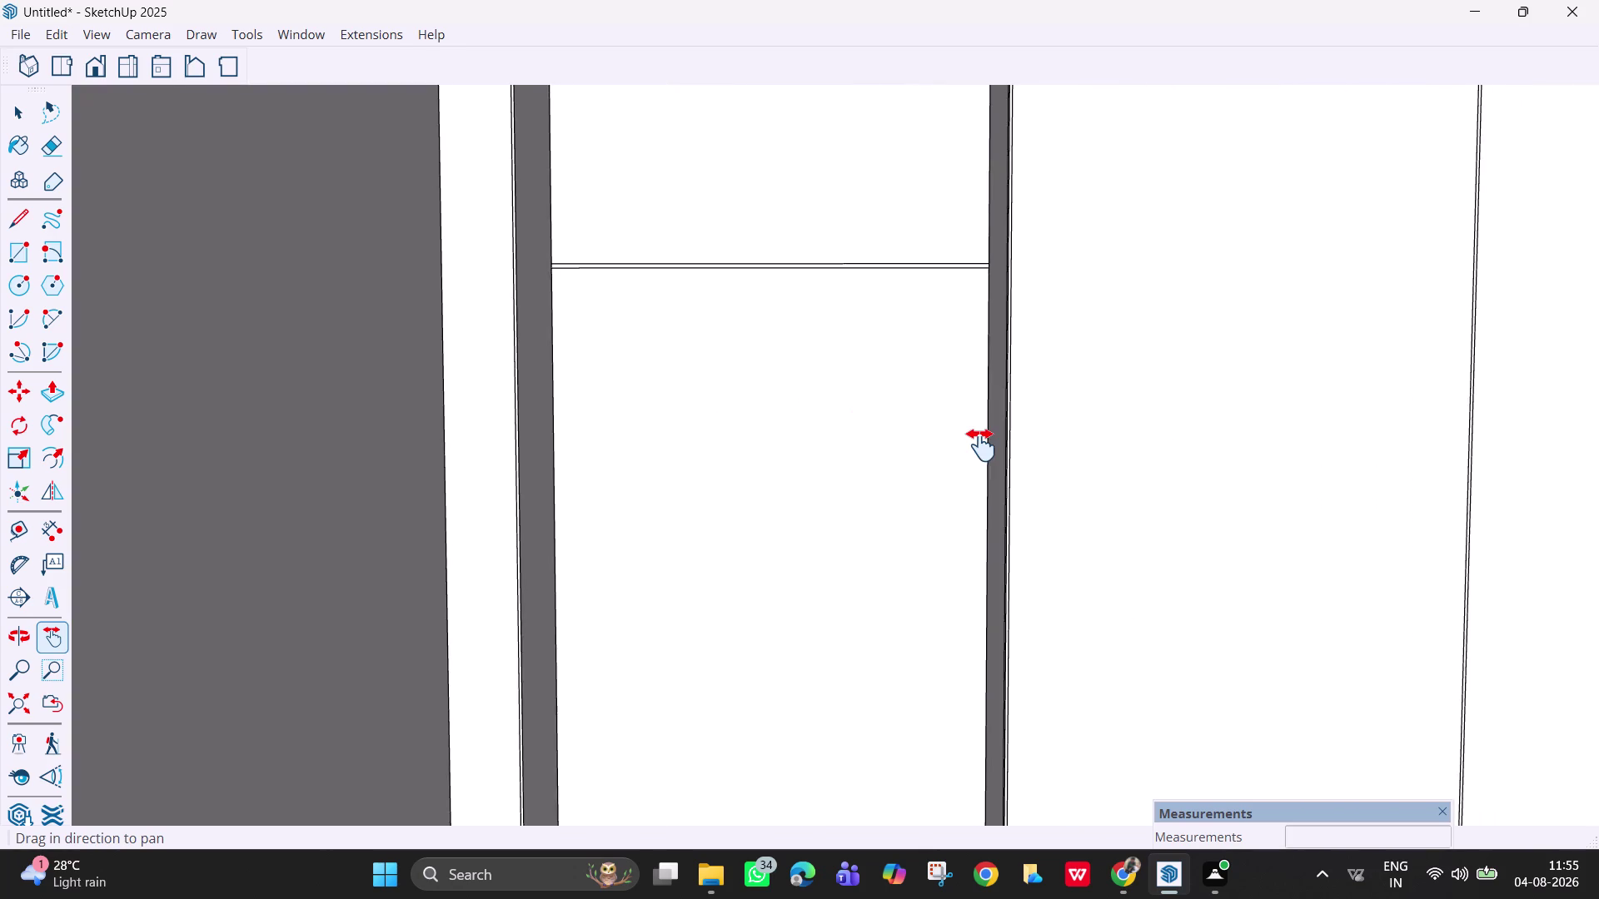
scroll(down, 3)
scroll(down, 3)
drag(1034, 415, 1036, 633)
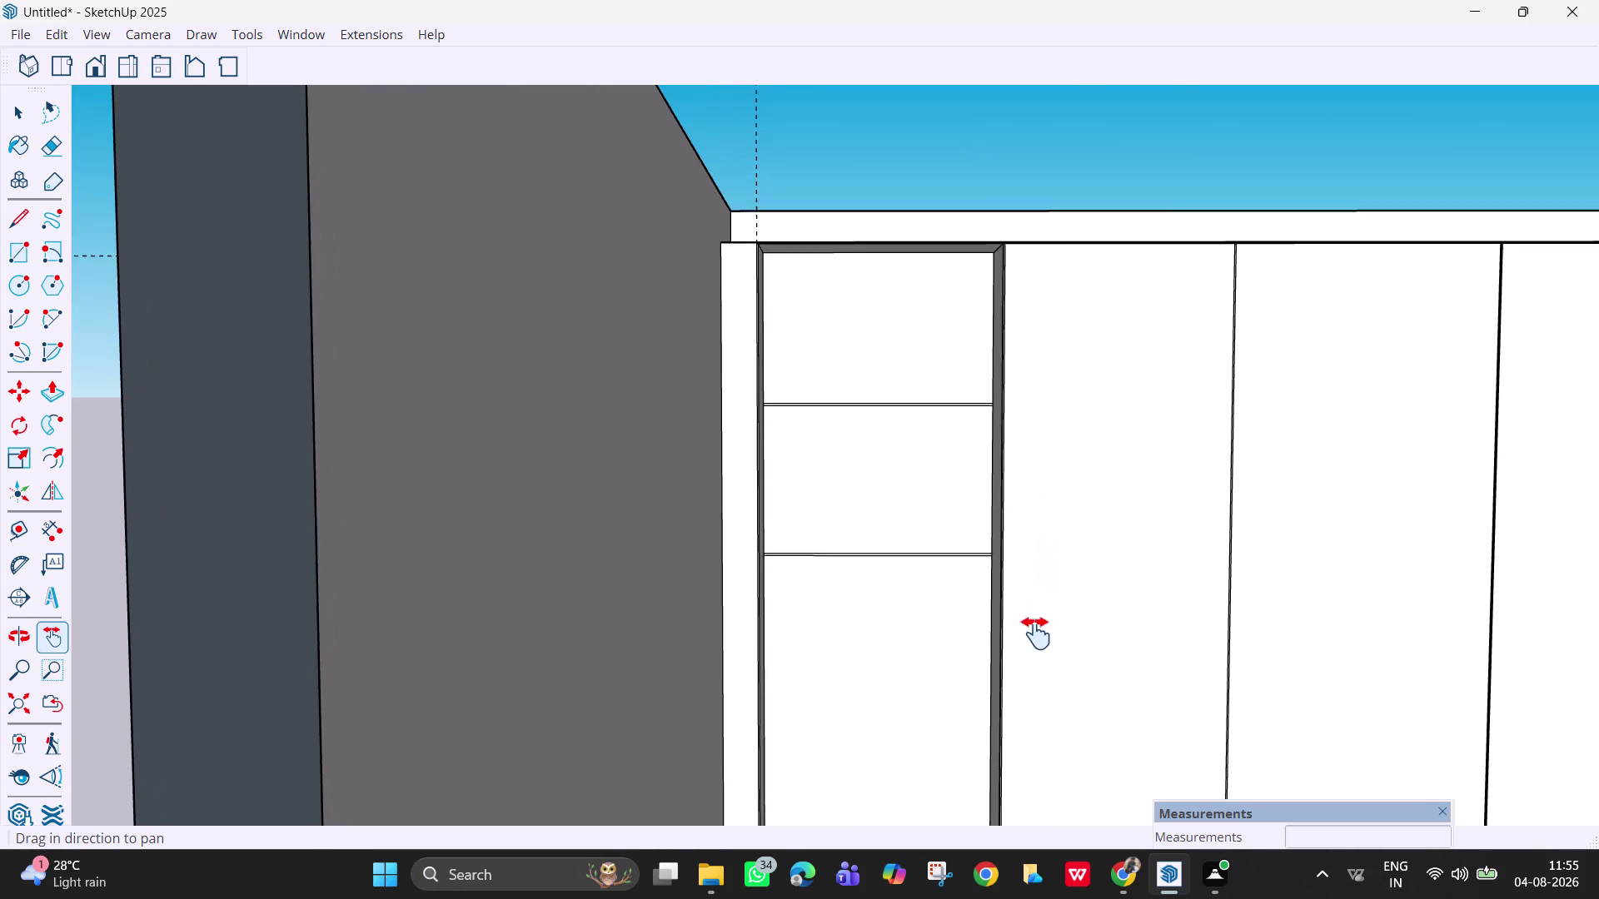
drag(1036, 634, 1056, 477)
scroll(up, 3)
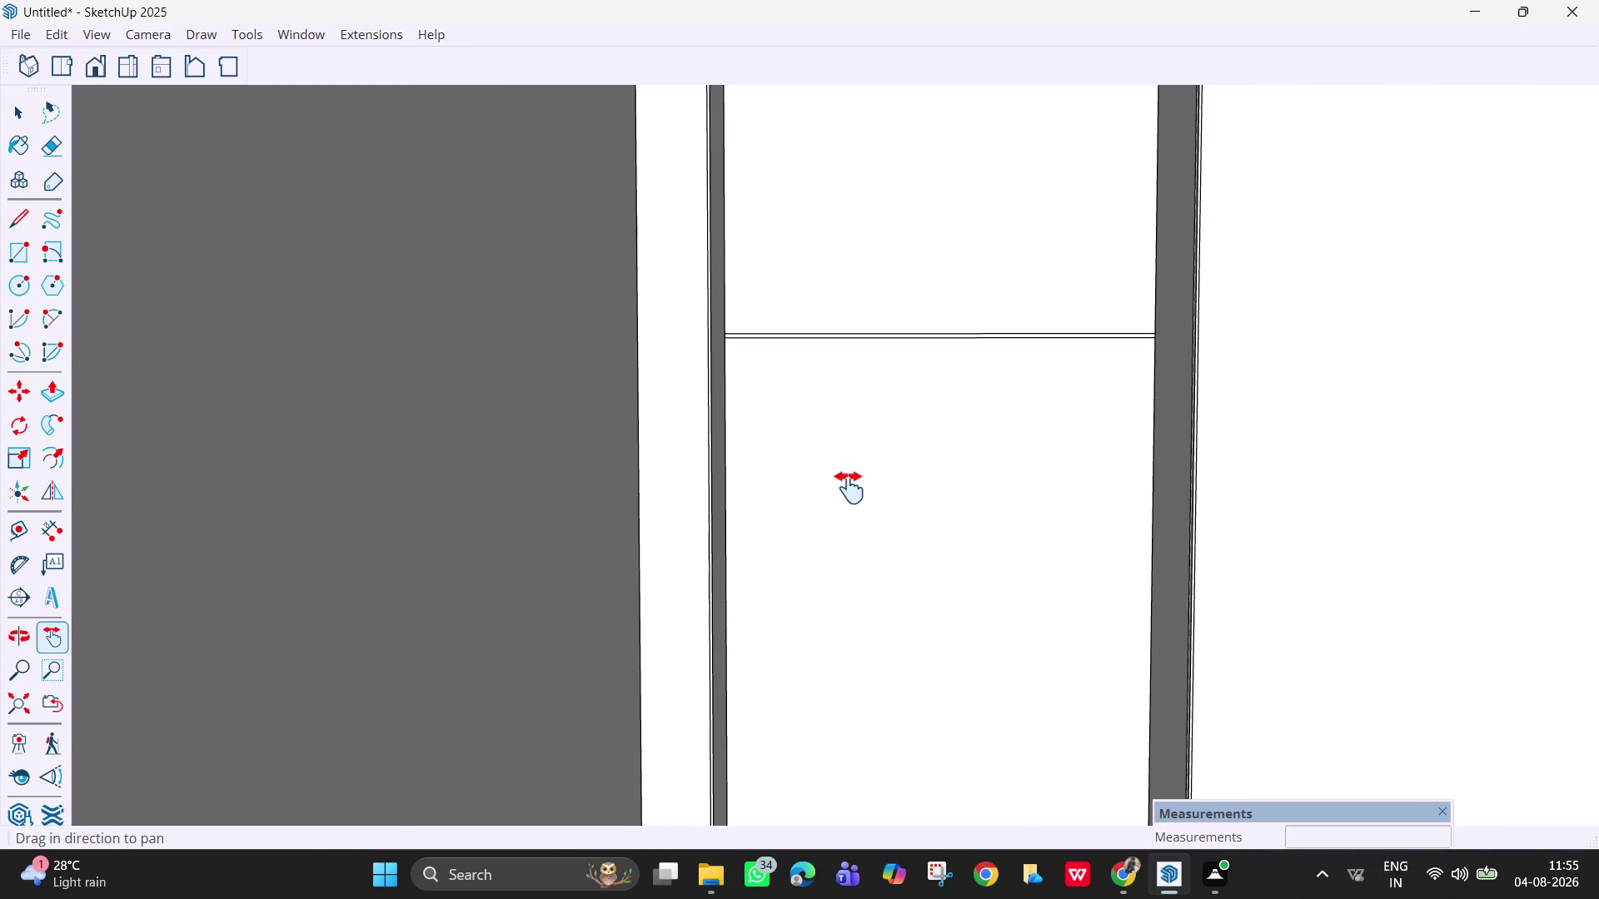
key(r)
key(t)
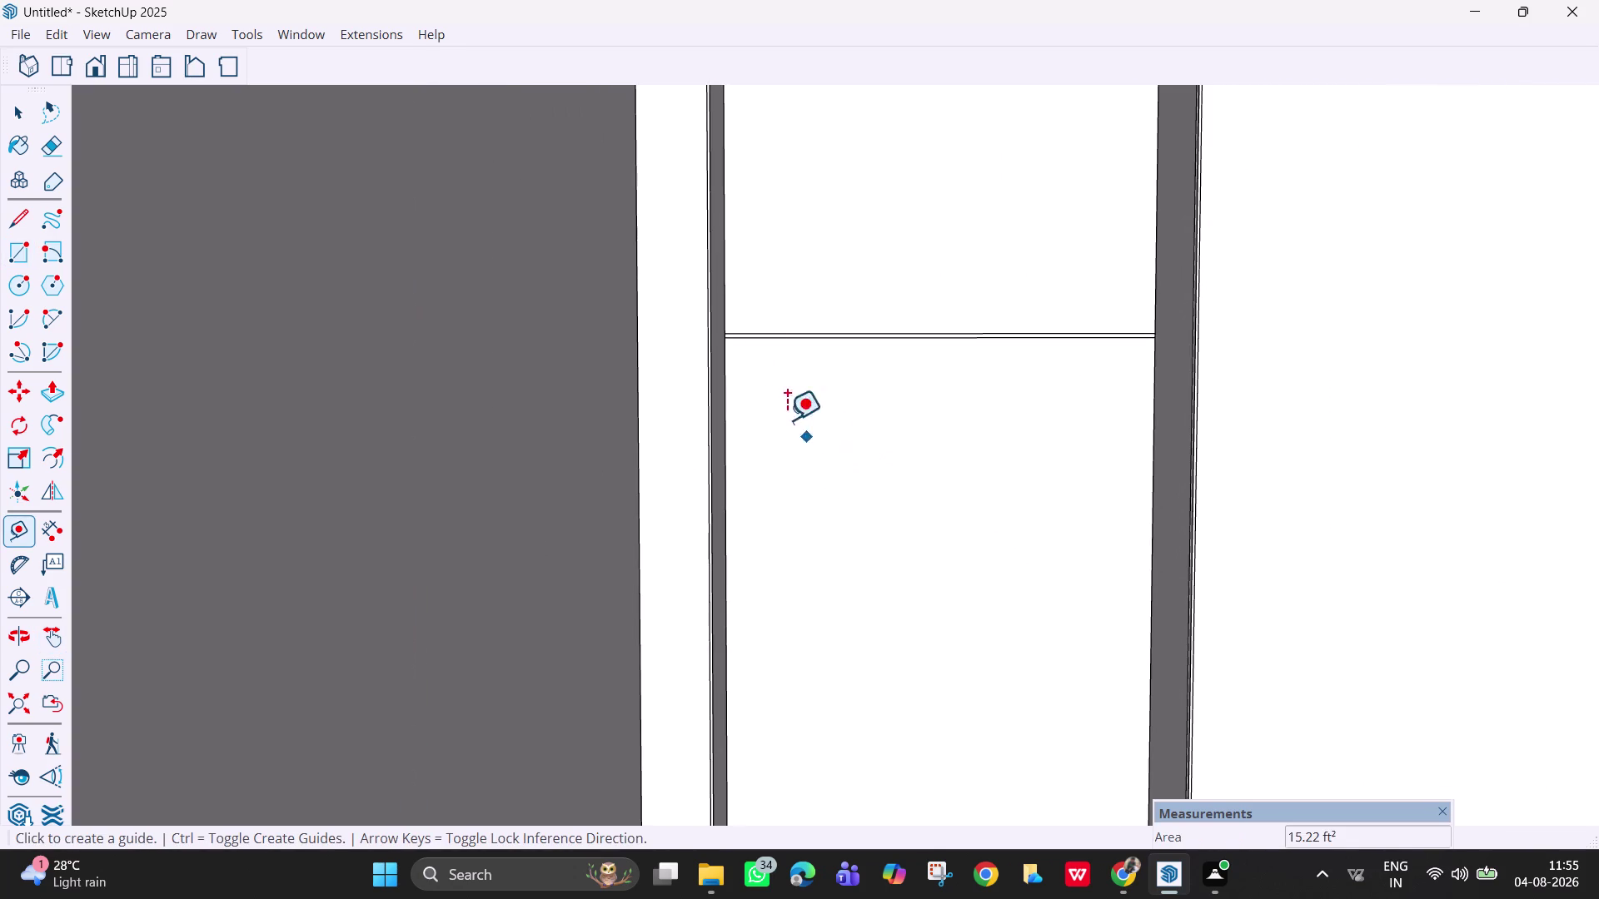
scroll(up, 3)
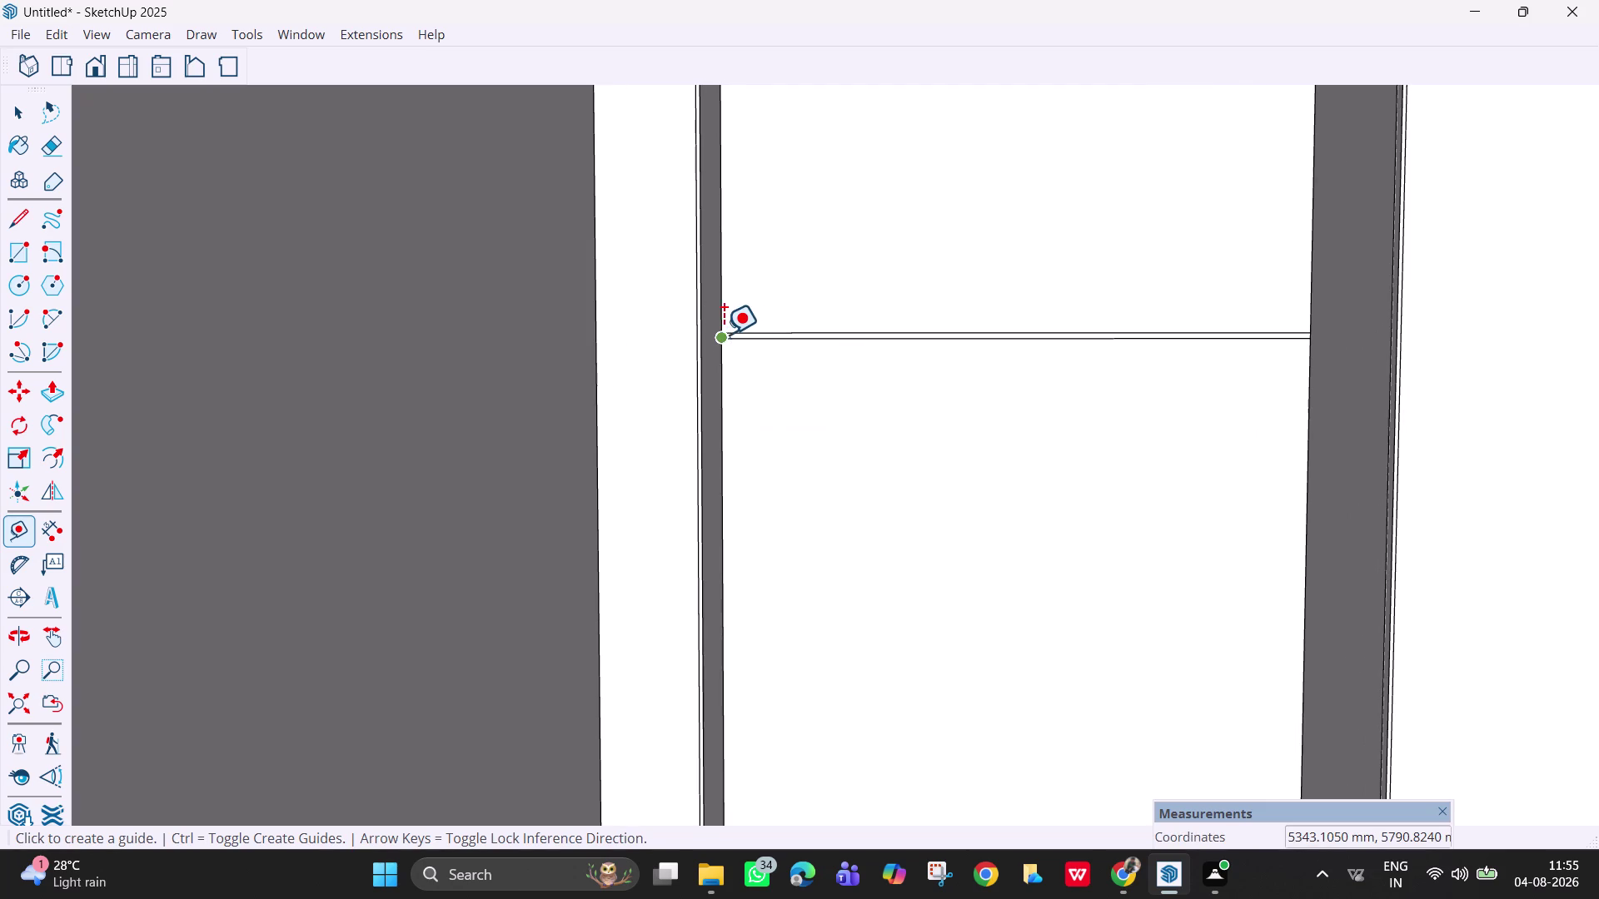
scroll(up, 3)
scroll(up, 3)
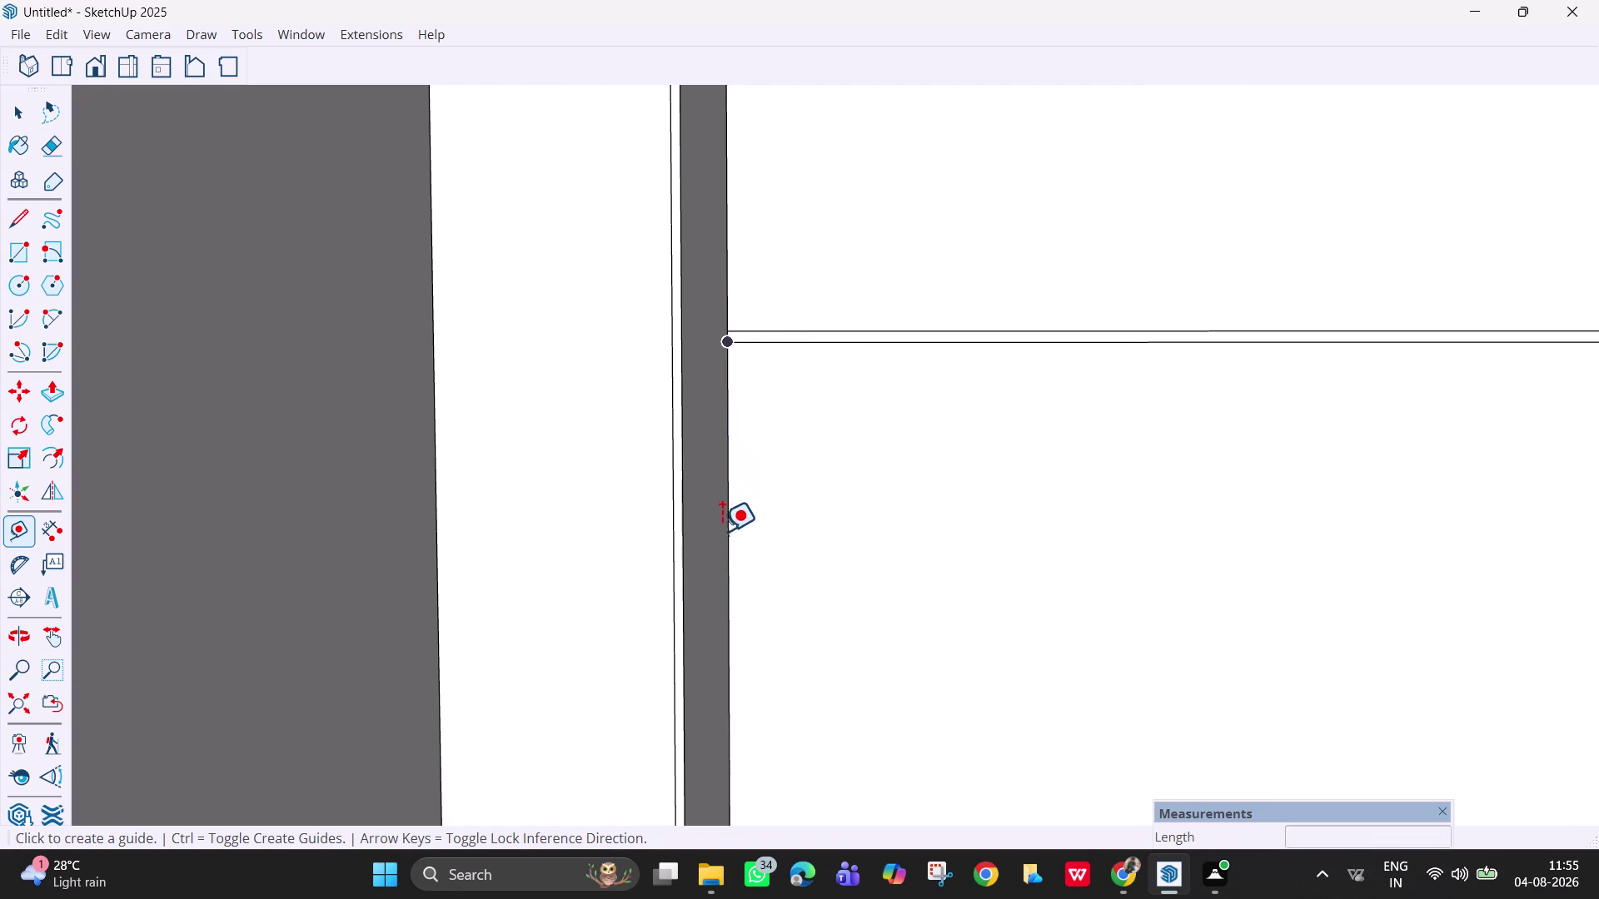
key(Escape)
scroll(down, 3)
scroll(down, 3)
key(space)
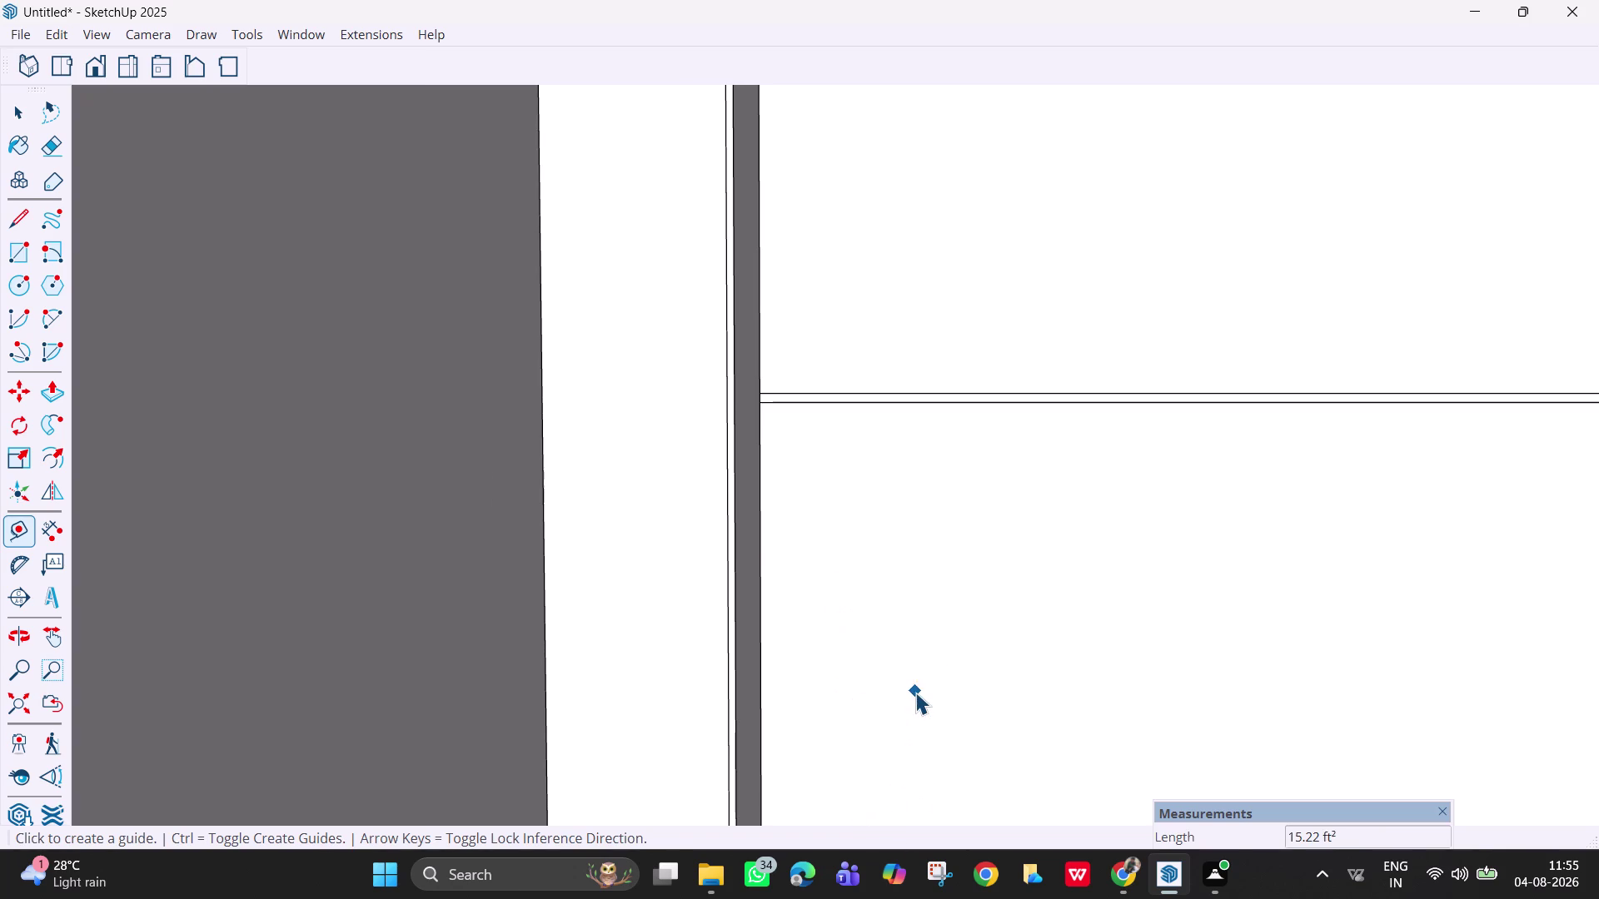
Select the partition's vertical edge and zoom in on it.
click(915, 692)
key(h)
drag(915, 692, 915, 674)
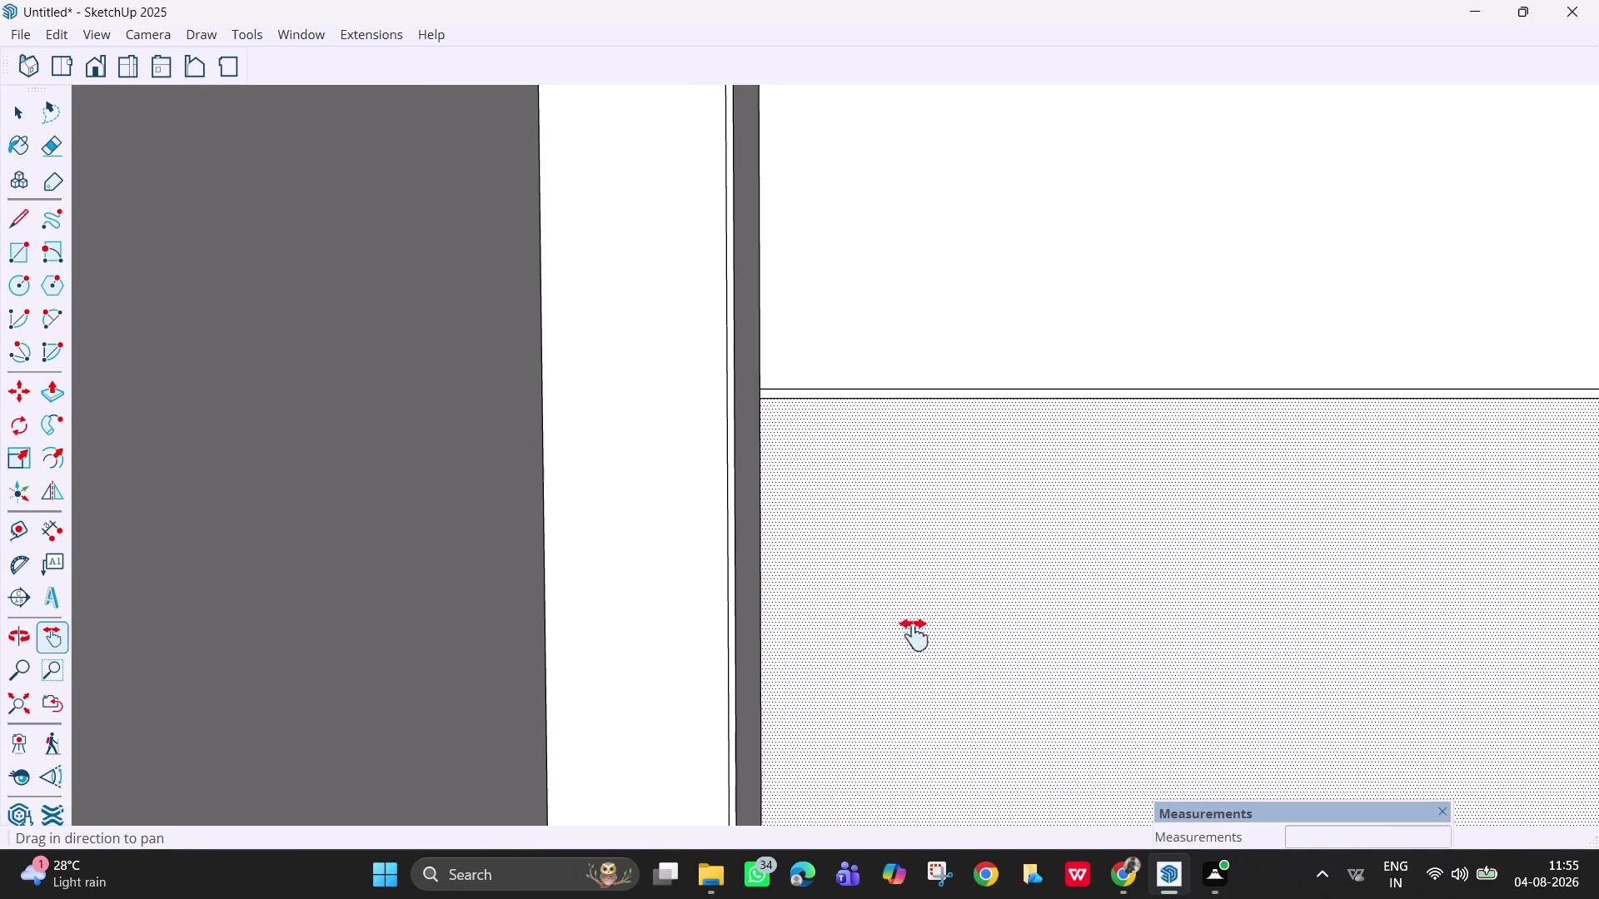
drag(915, 675, 921, 221)
drag(936, 521, 880, 363)
key(Escape)
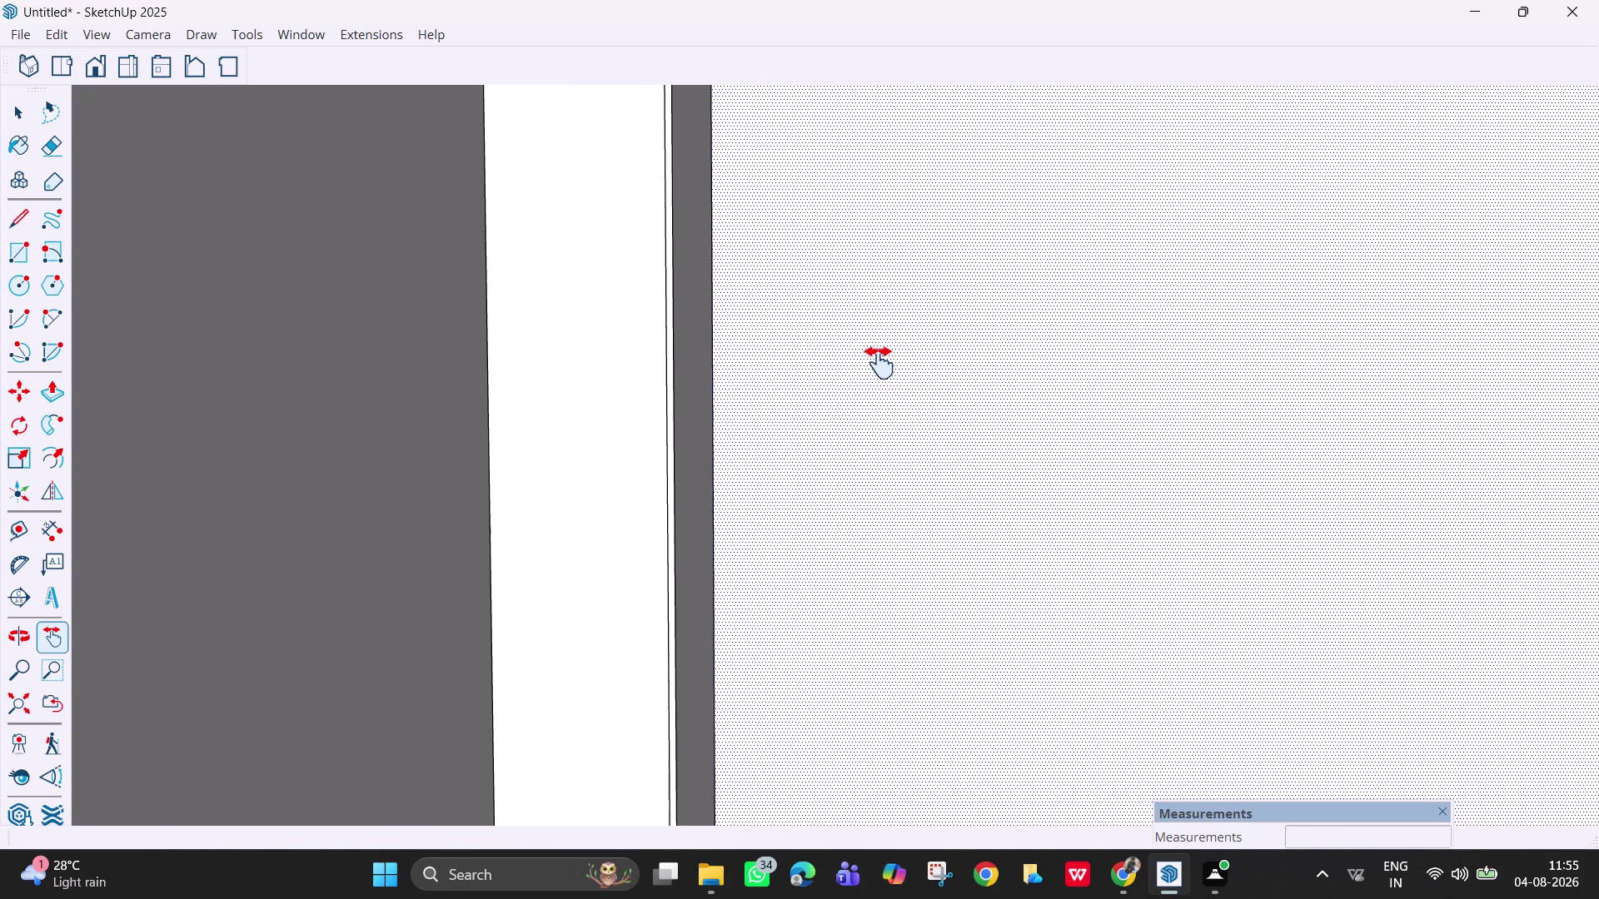
key(Escape)
click(713, 604)
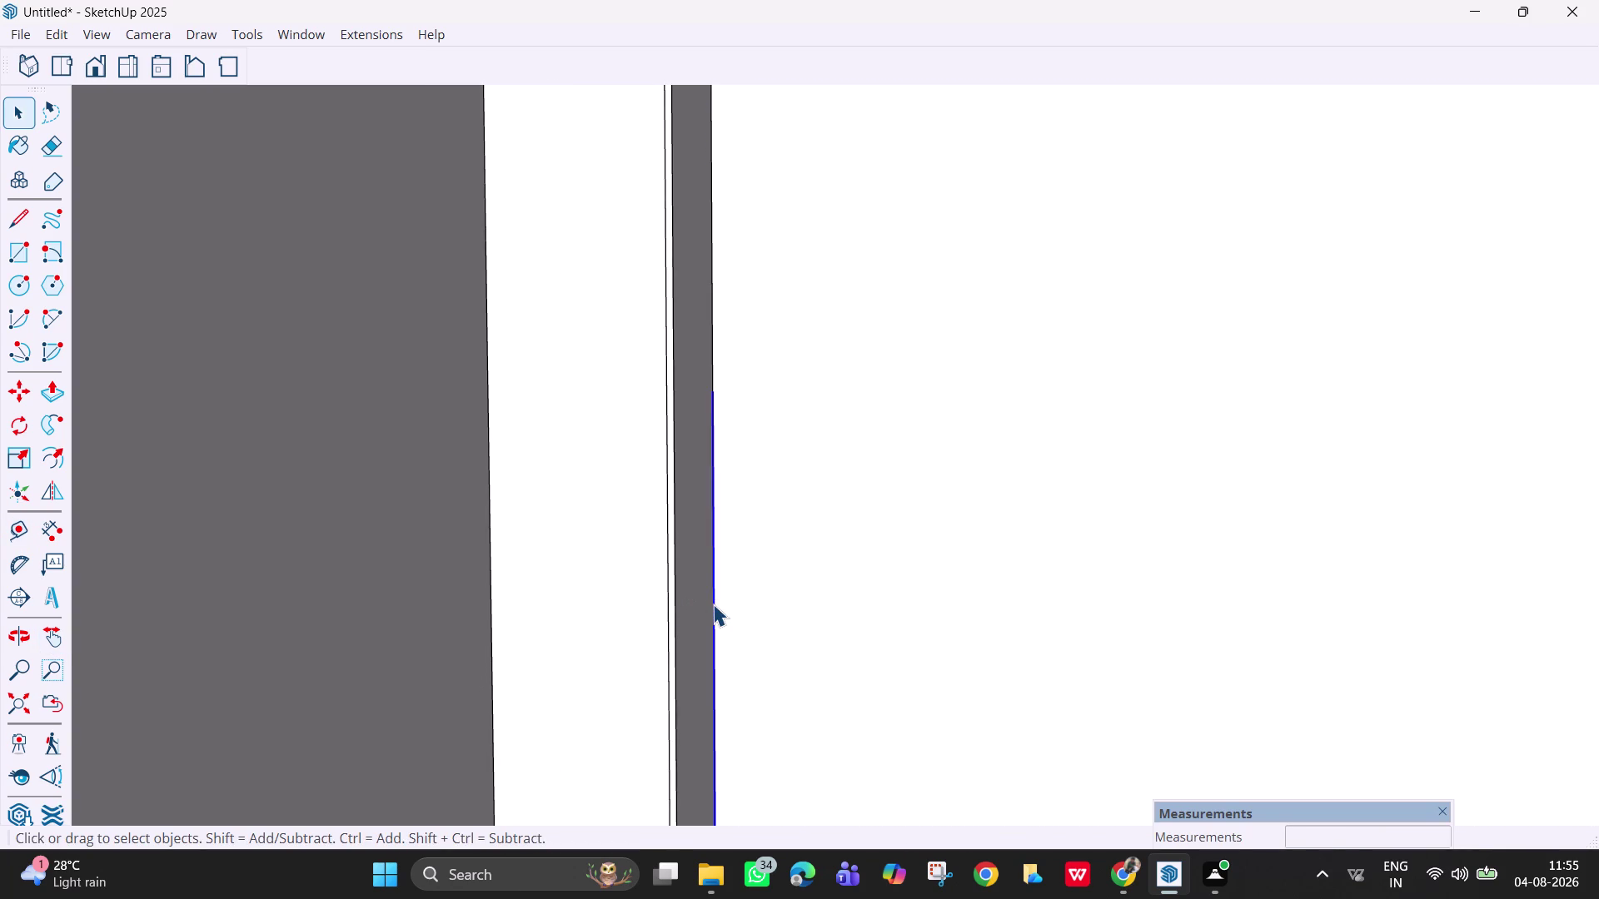
scroll(up, 3)
scroll(up, 3)
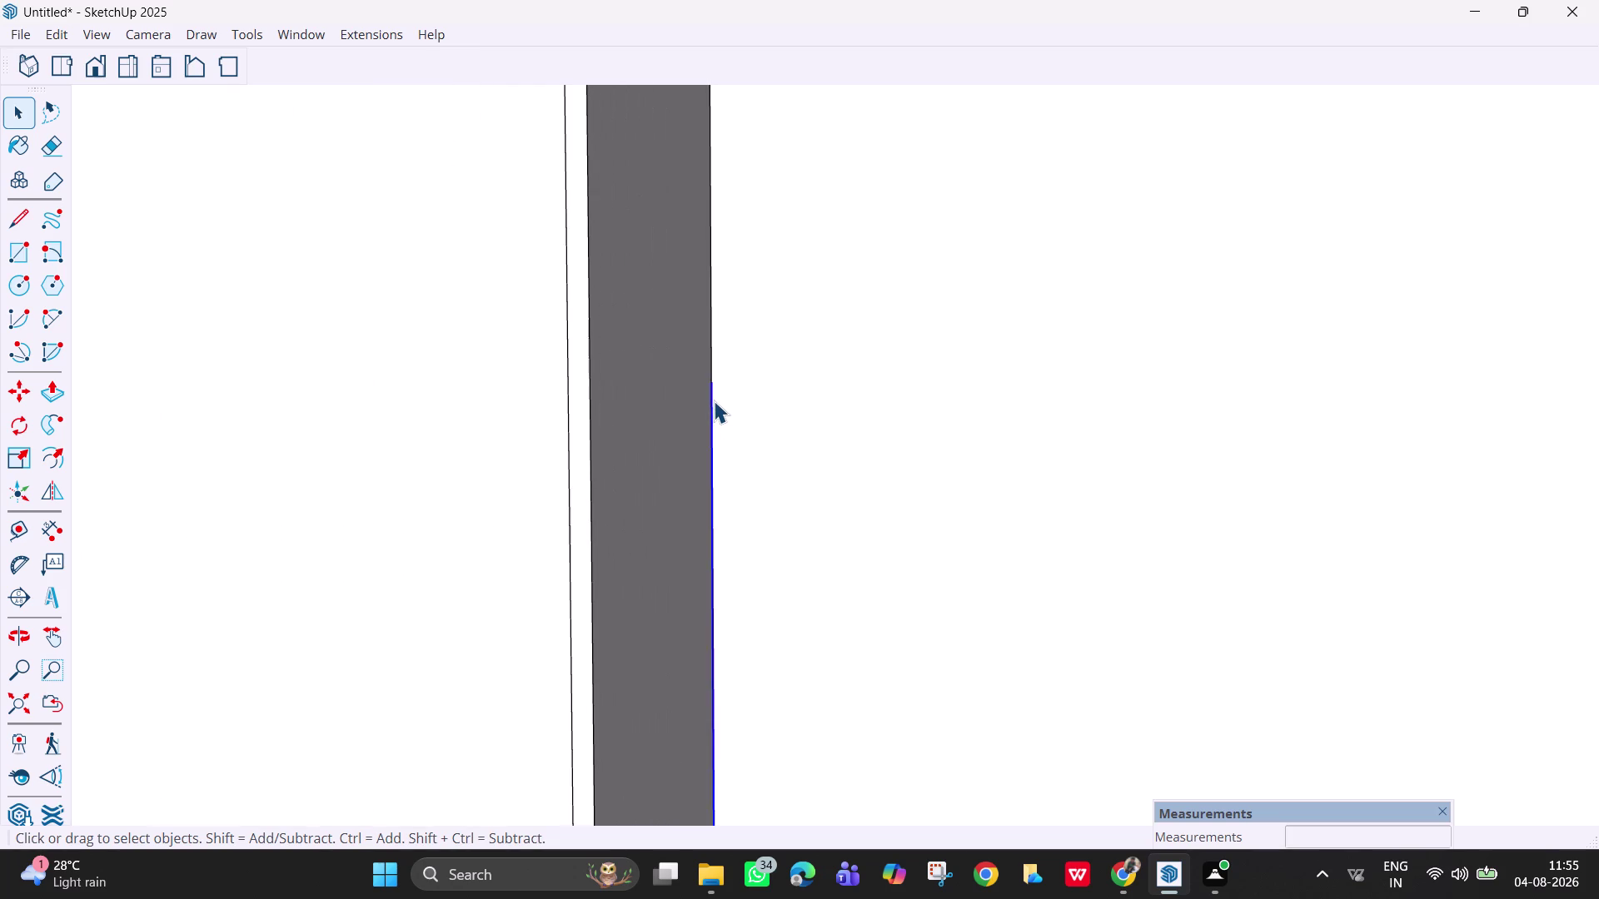
middle_drag(715, 400, 732, 410)
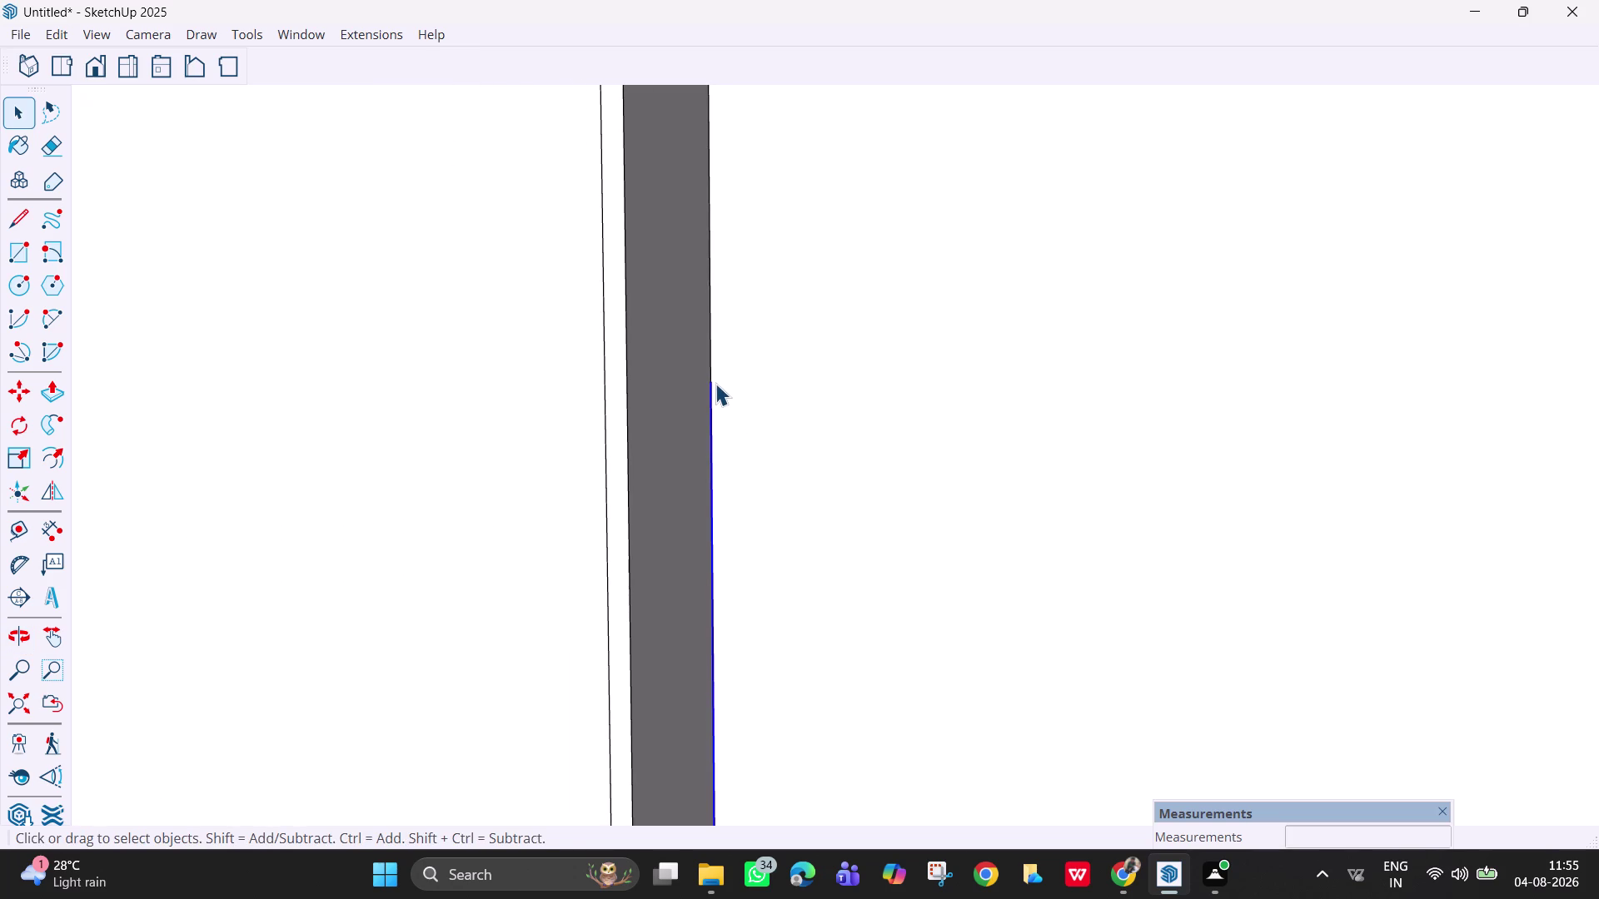
Place a horizontal guide from the edge's top endpoint across the neighbouring bay.
key(t)
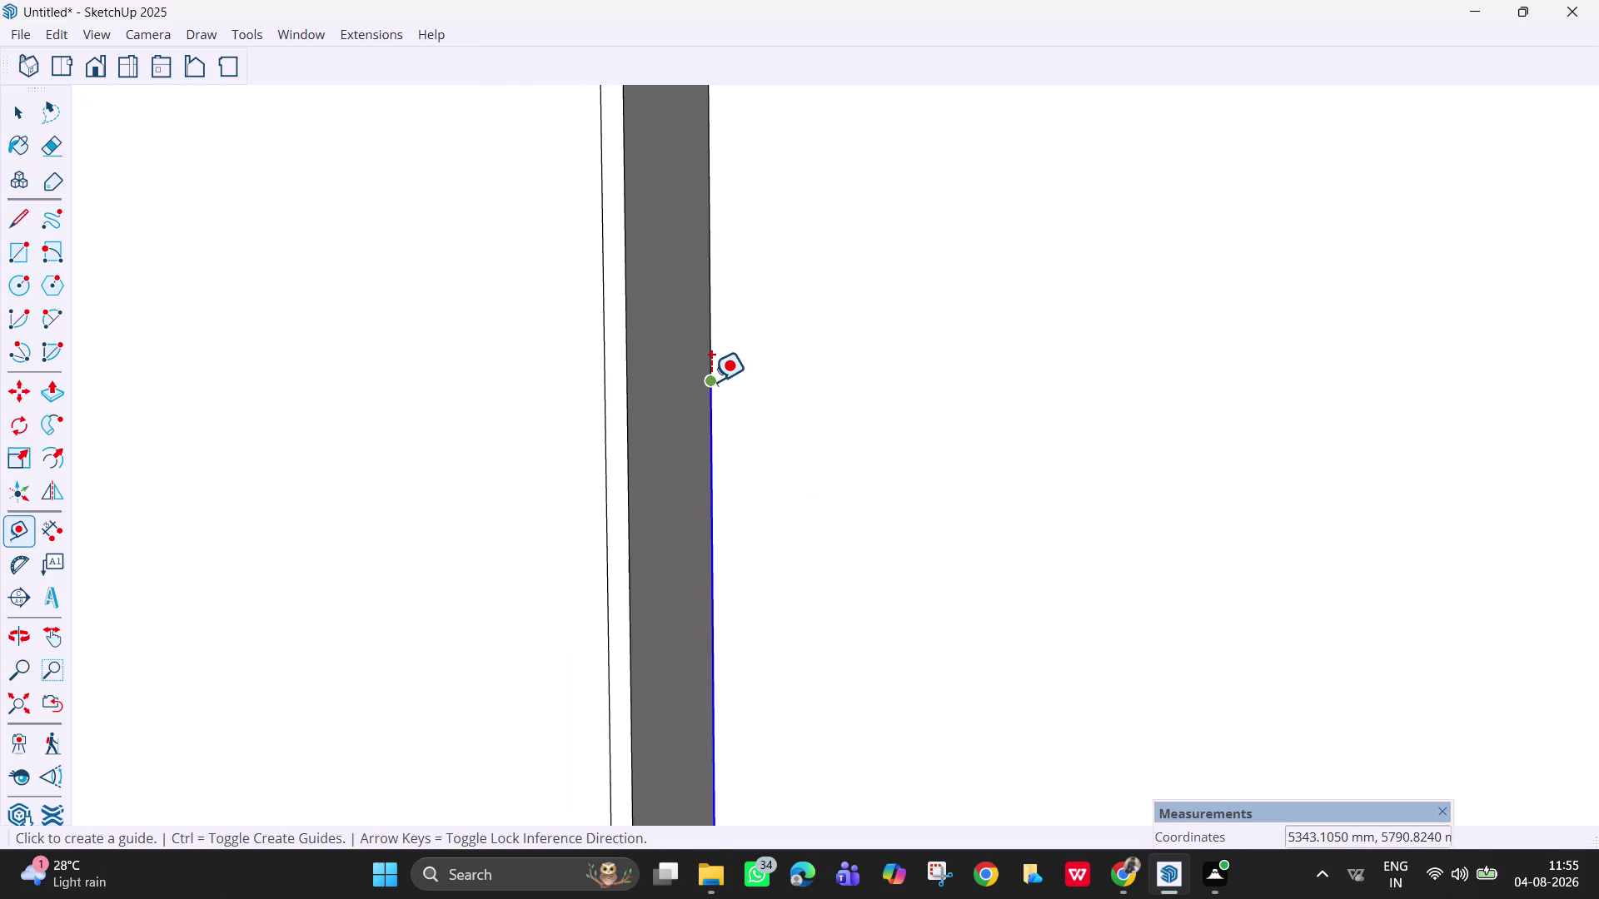
click(709, 381)
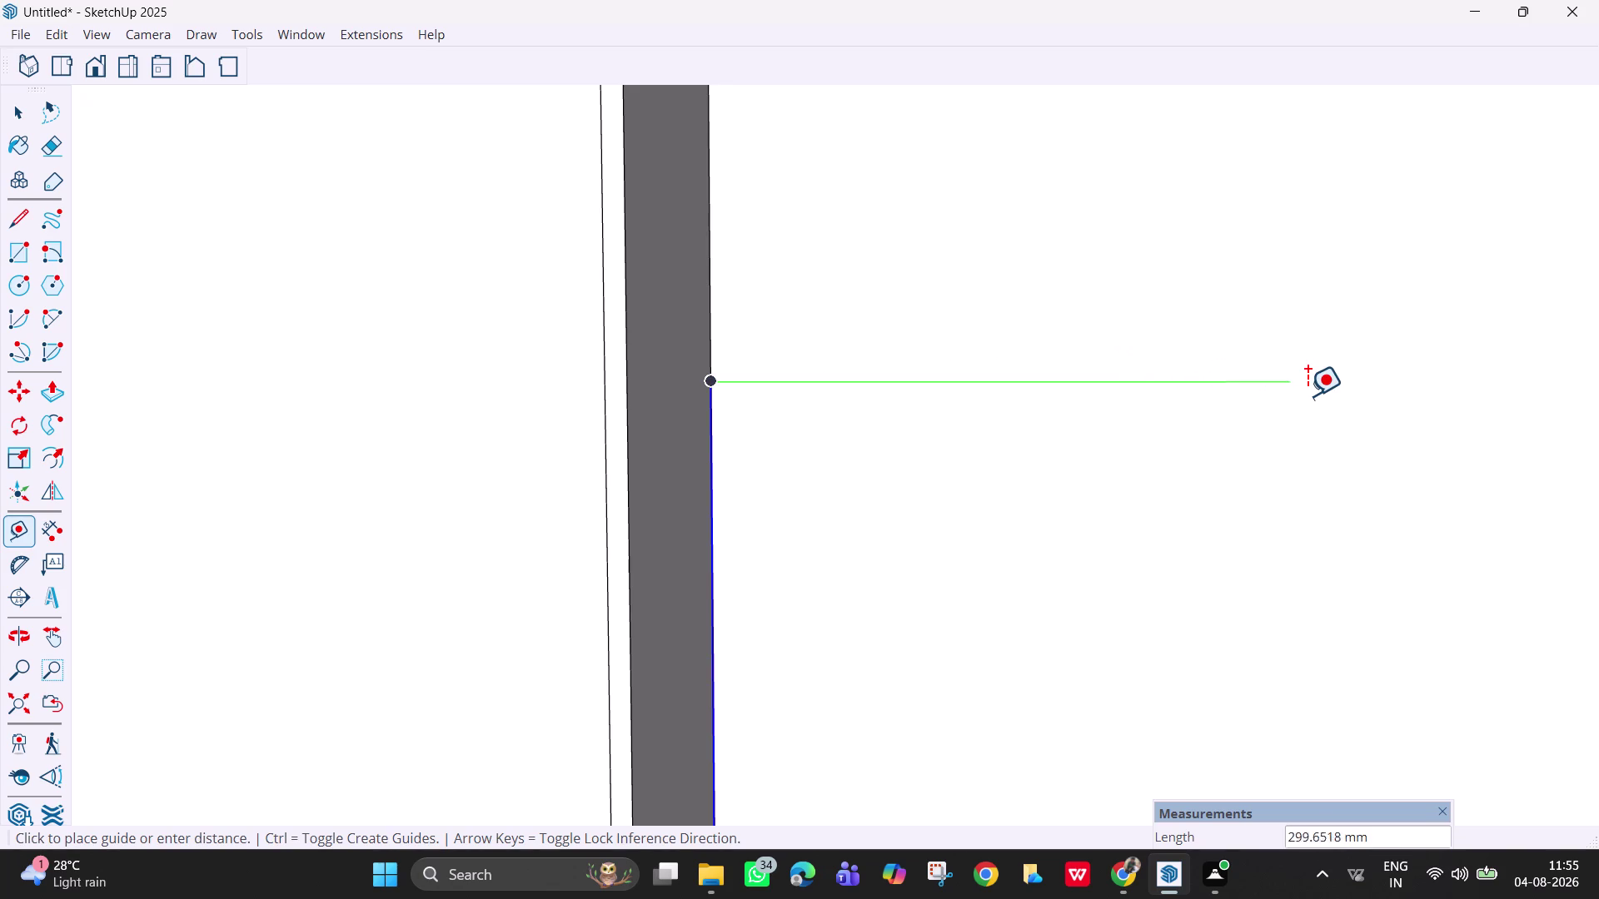
scroll(down, 3)
middle_click(1333, 405)
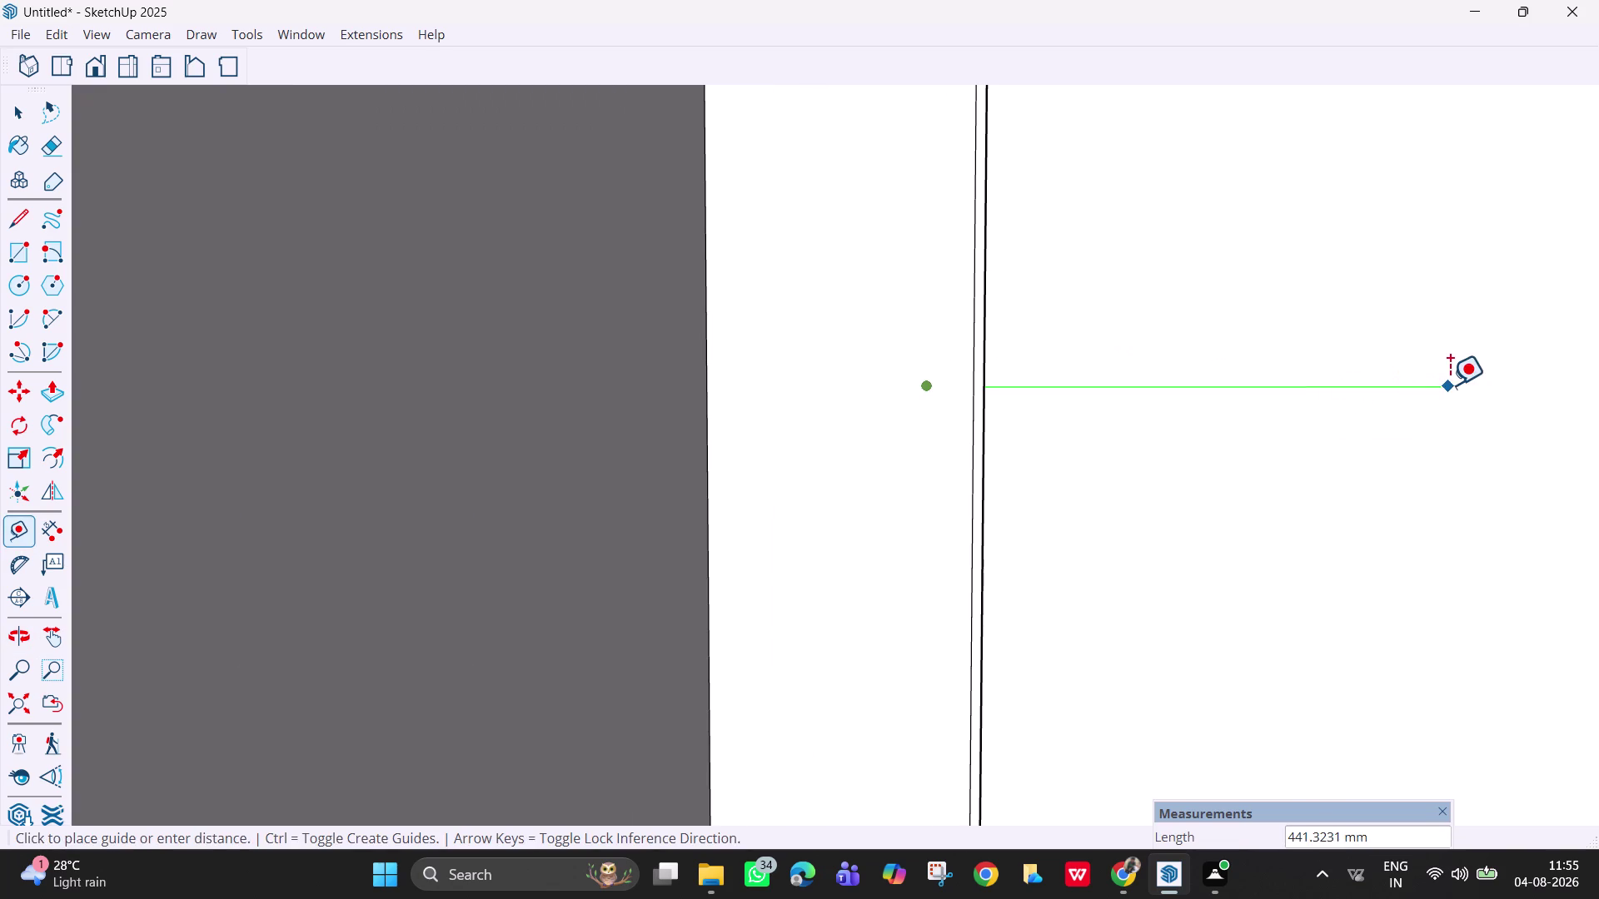
click(1414, 380)
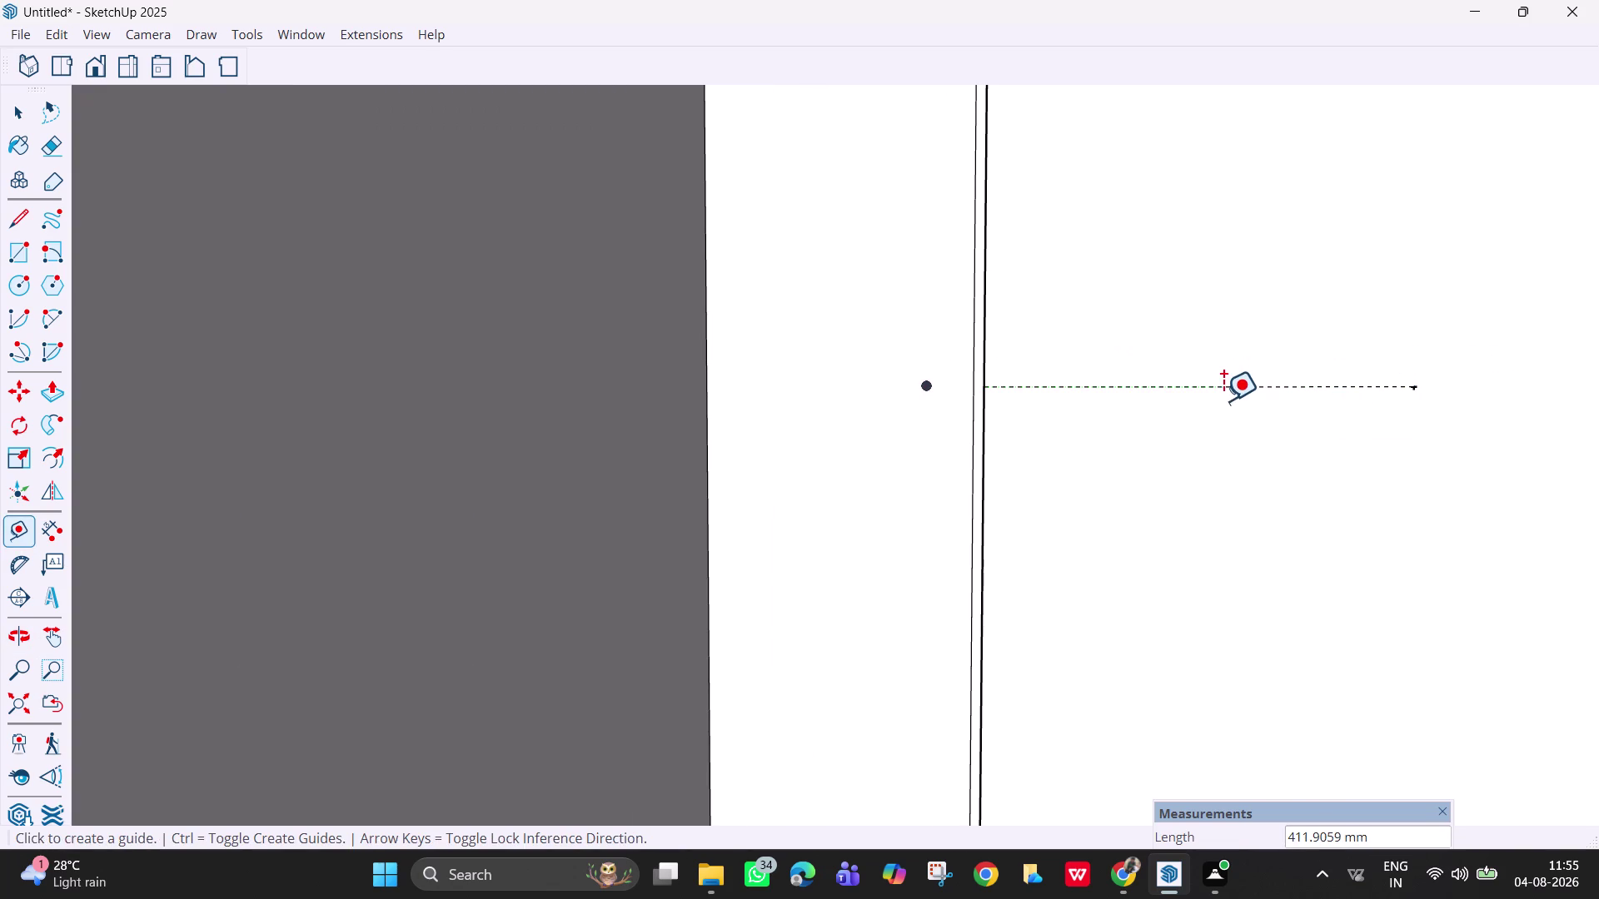
key(Escape)
Draw a horizontal line across the cabinet bay between the side panels.
key(l)
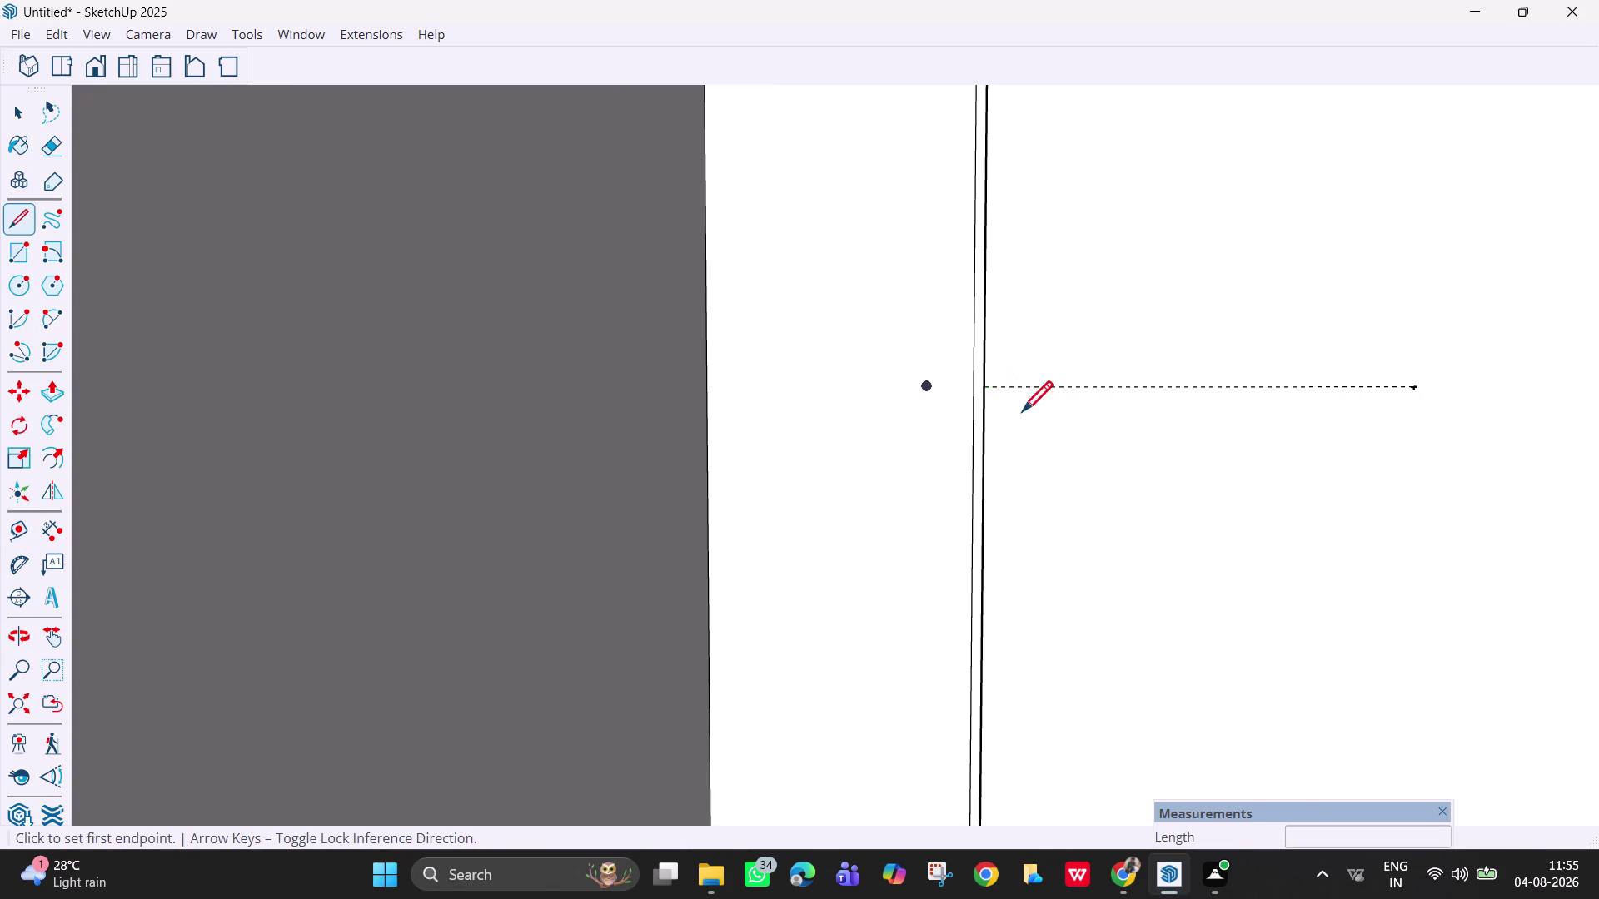
key(h)
drag(1296, 456, 986, 435)
scroll(down, 3)
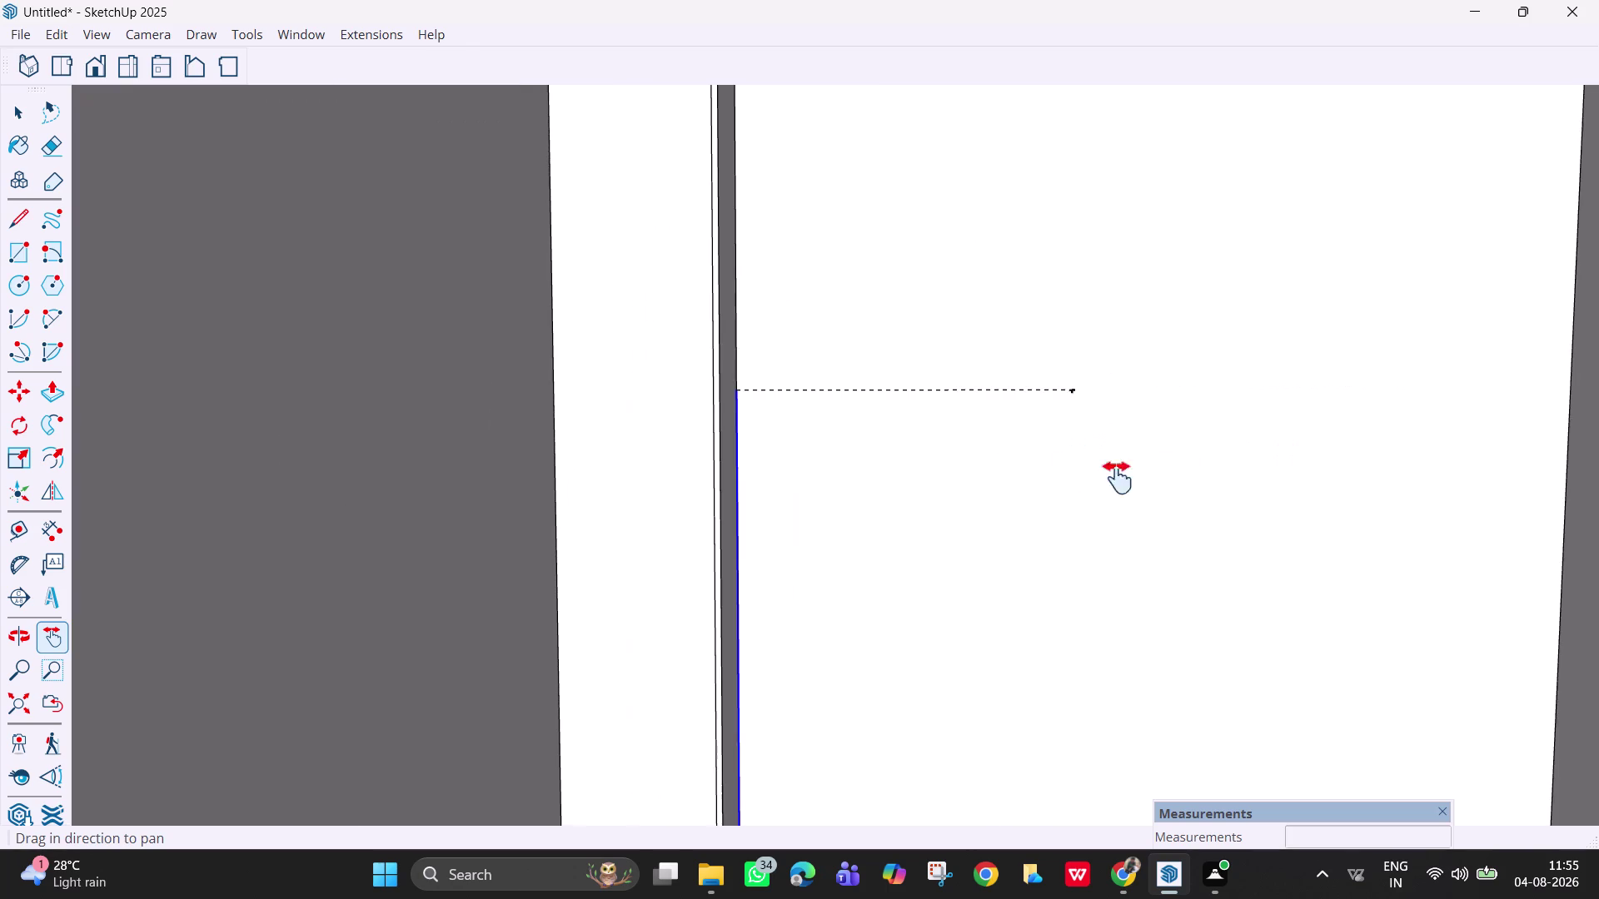
drag(1188, 467, 1046, 468)
key(space)
text(l)
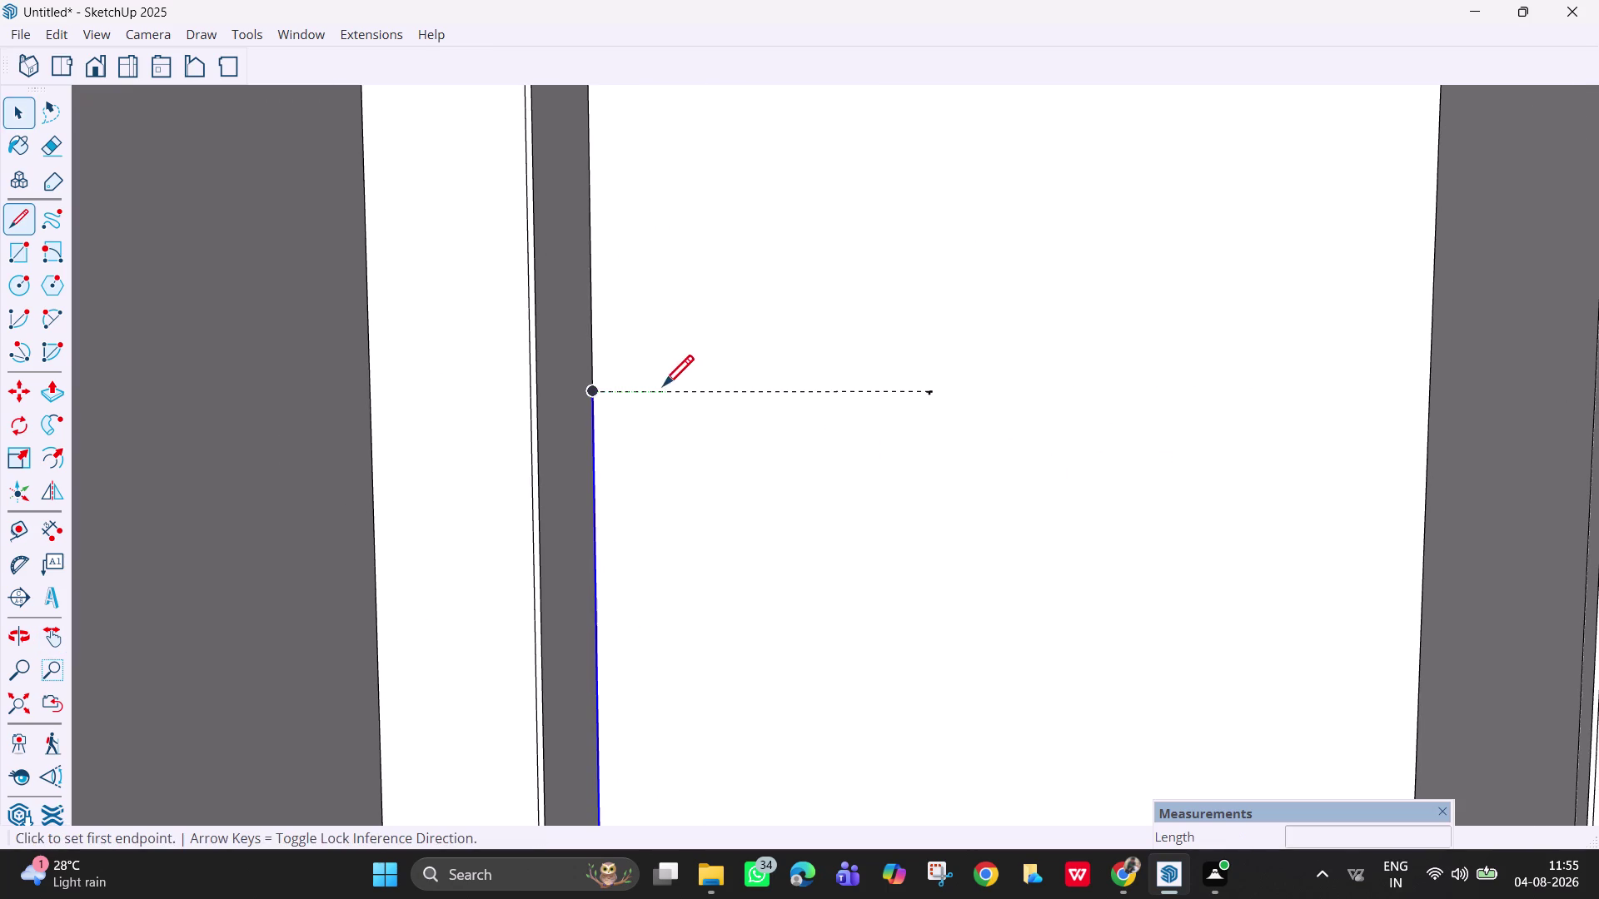
click(594, 395)
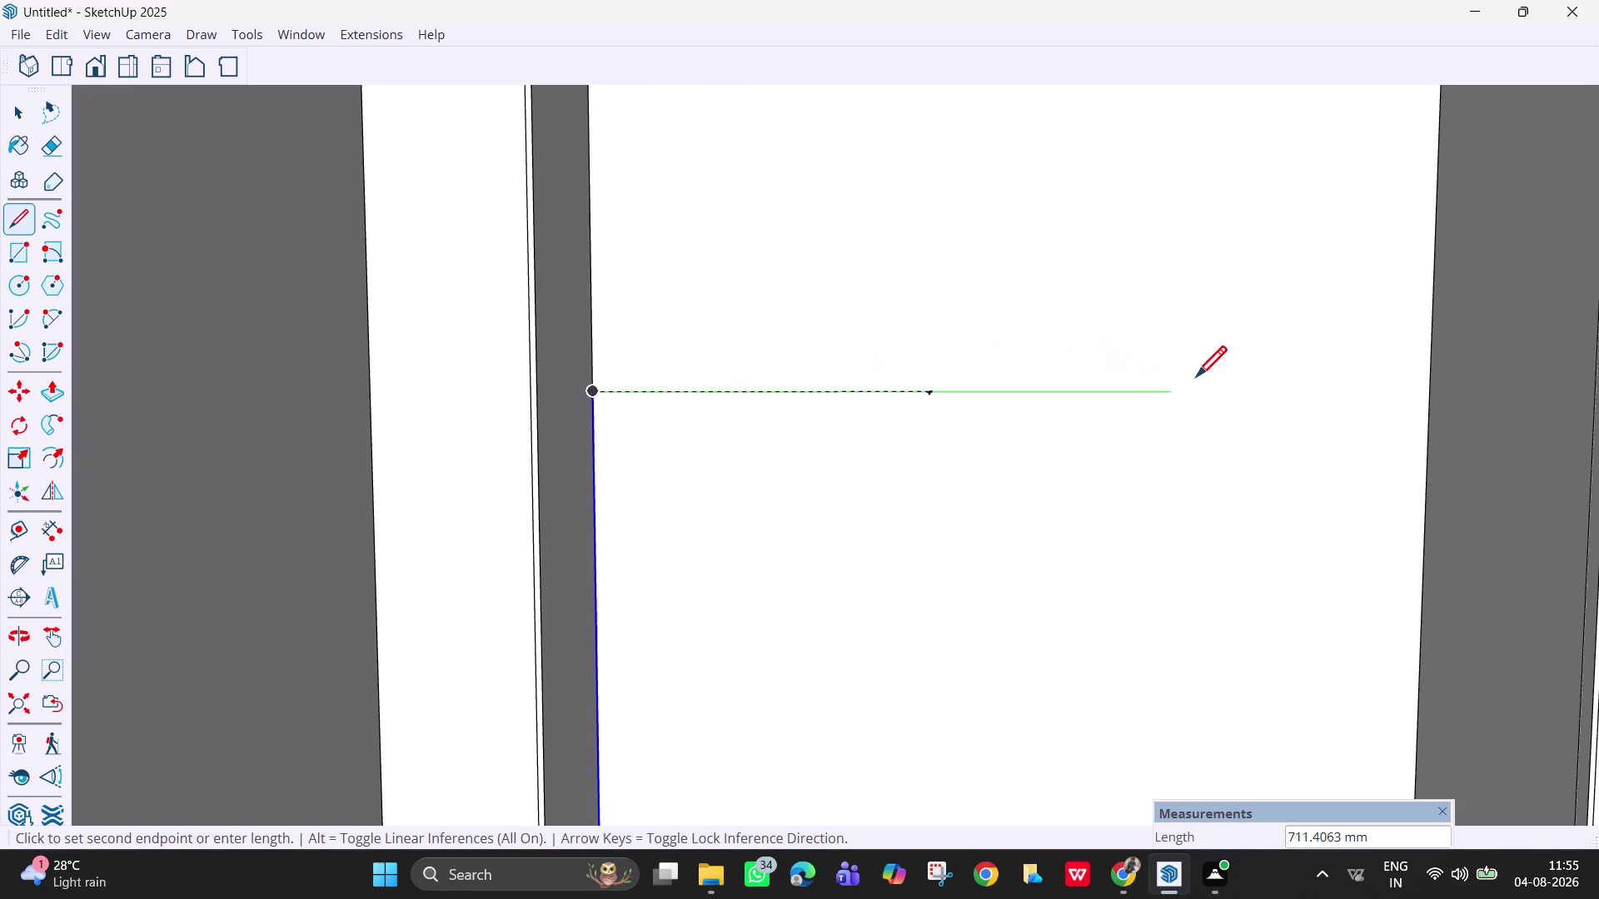
click(1426, 396)
key(Escape)
scroll(up, 3)
scroll(up, 3)
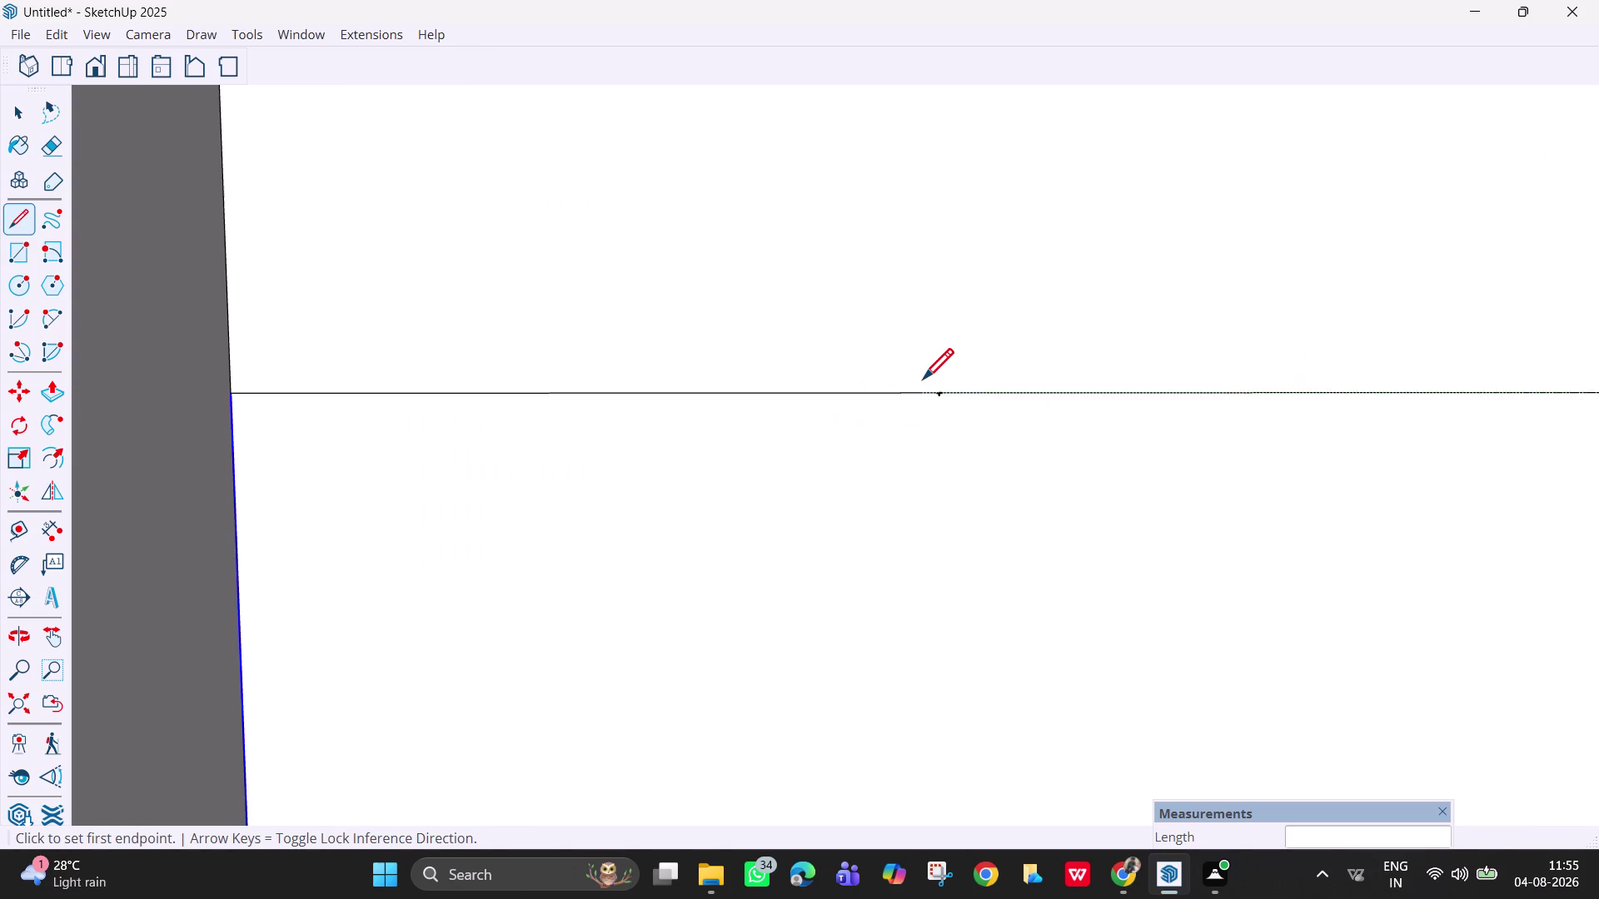
Copy the new line with Move+Ctrl at 5 mm and 10 mm offsets.
key(e)
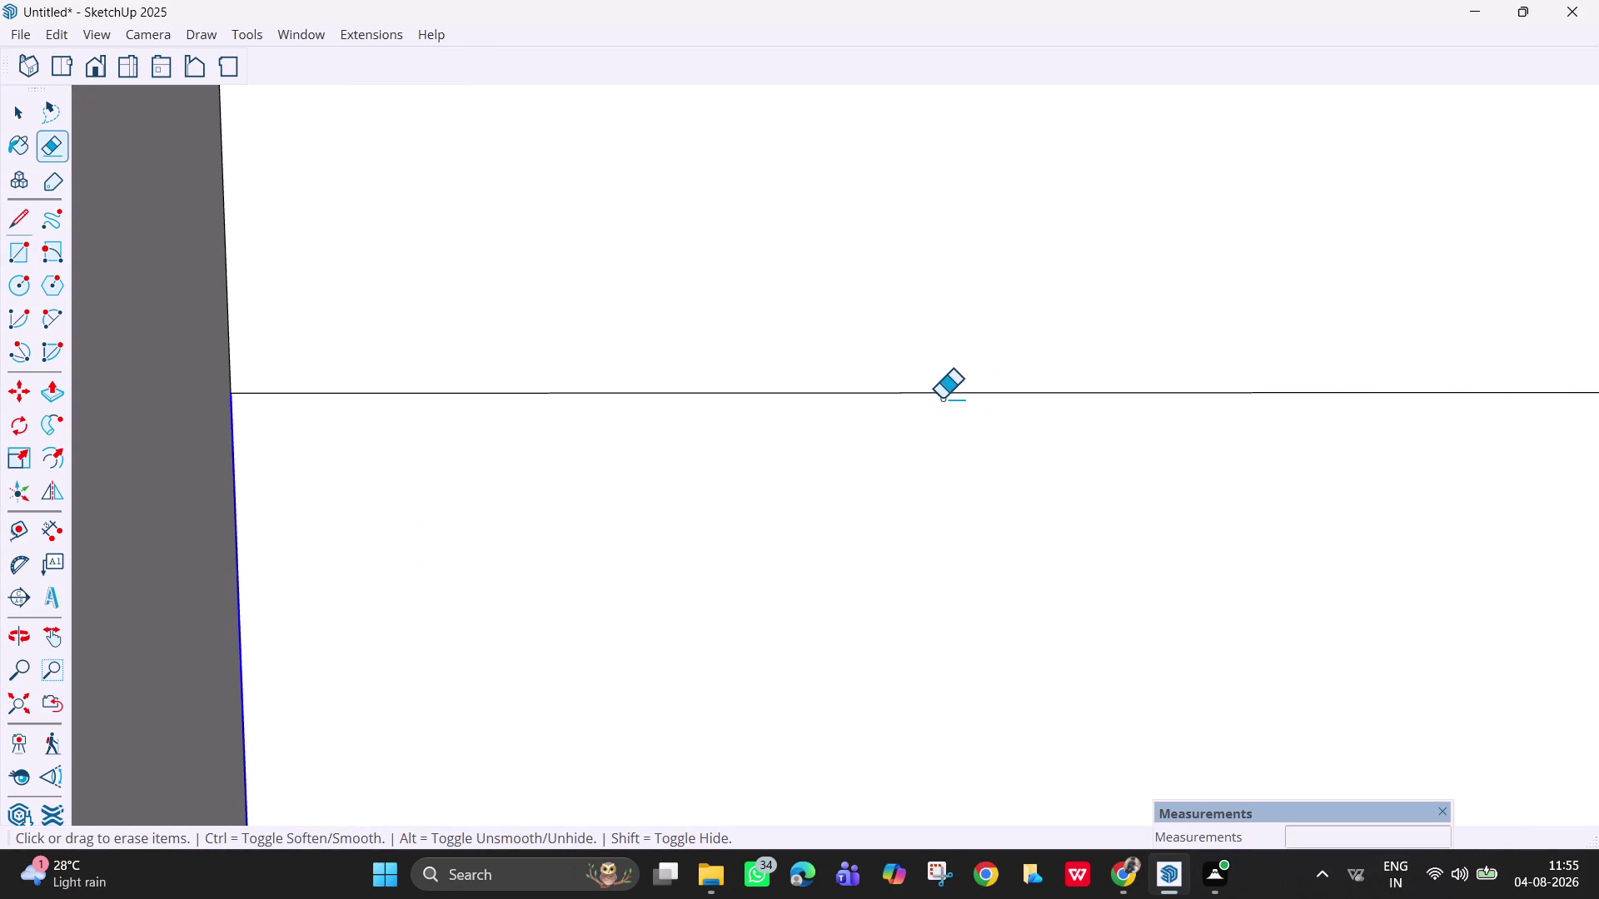
scroll(down, 3)
key(space)
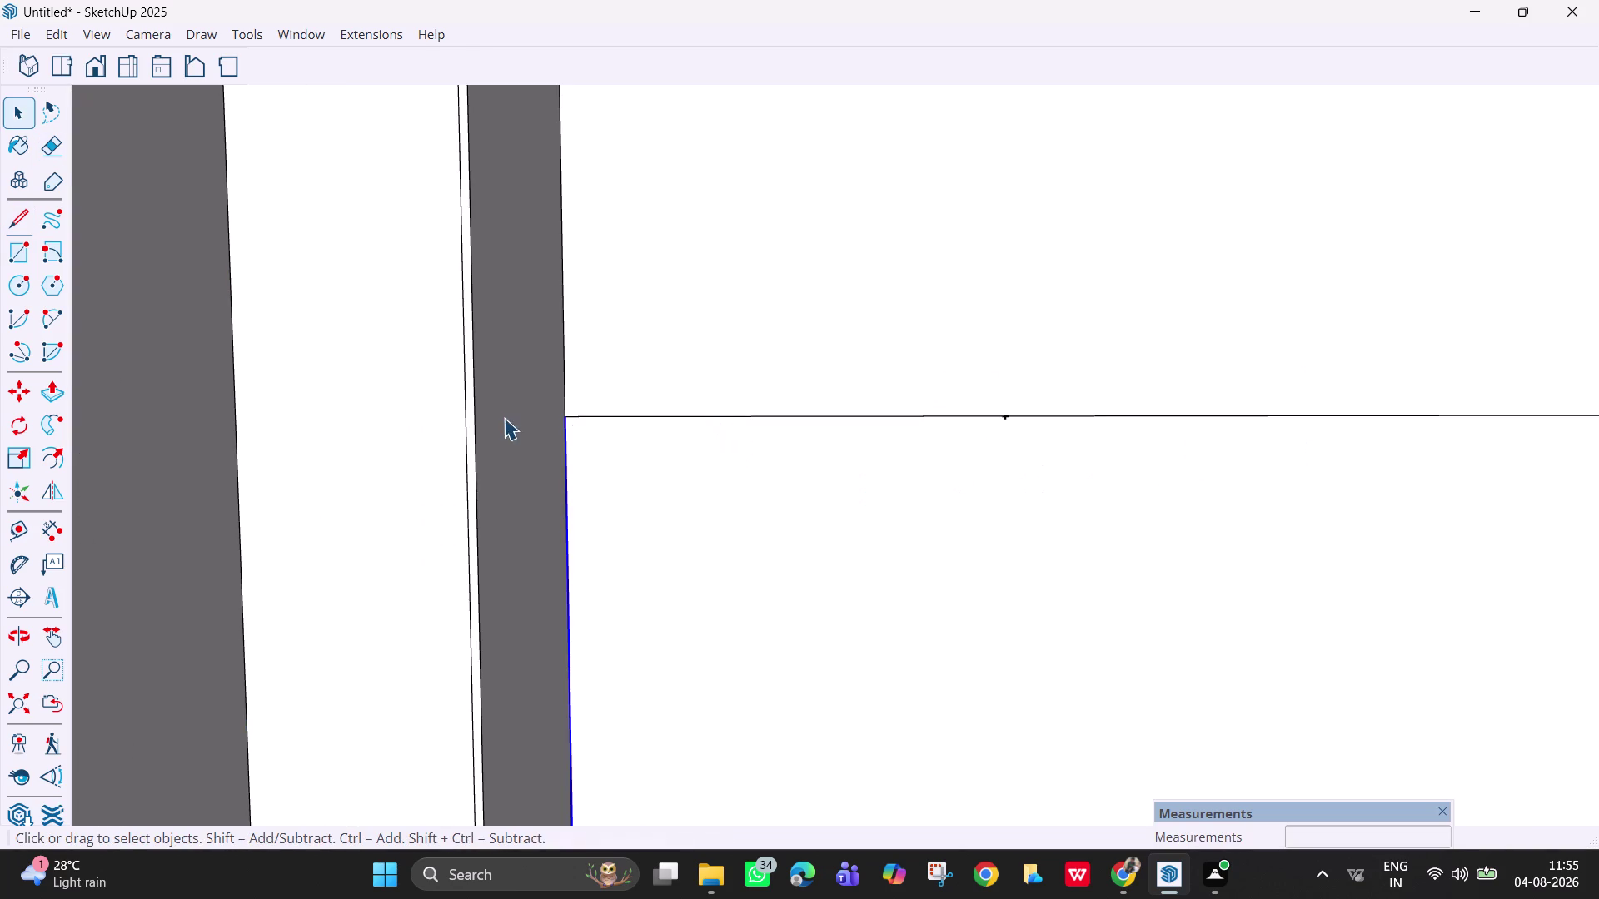
click(594, 413)
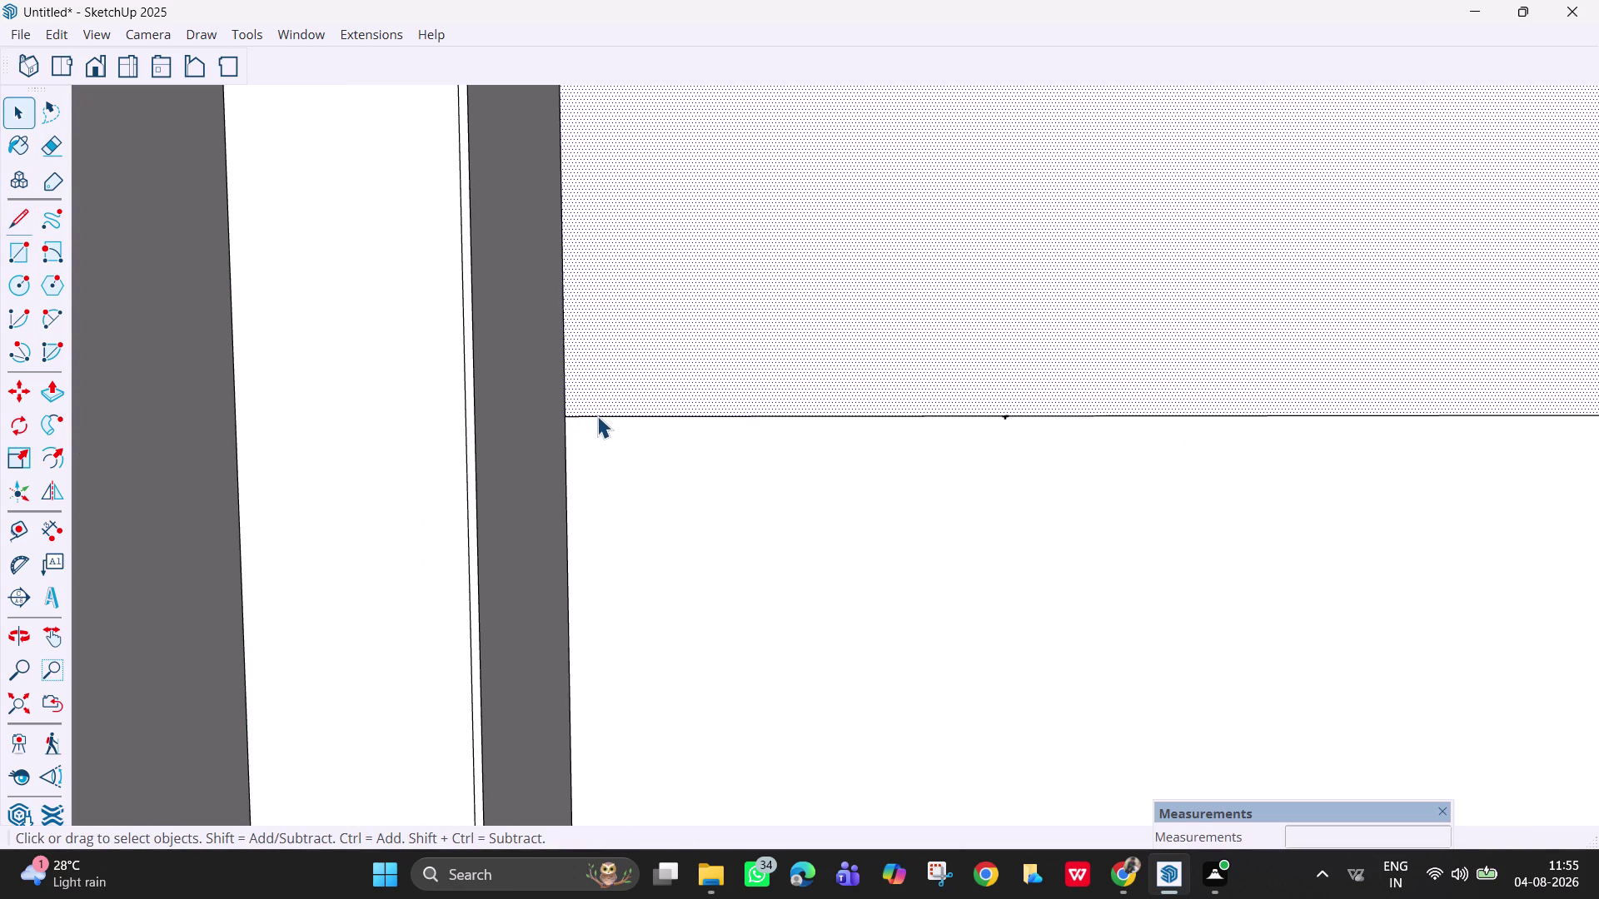
click(1063, 413)
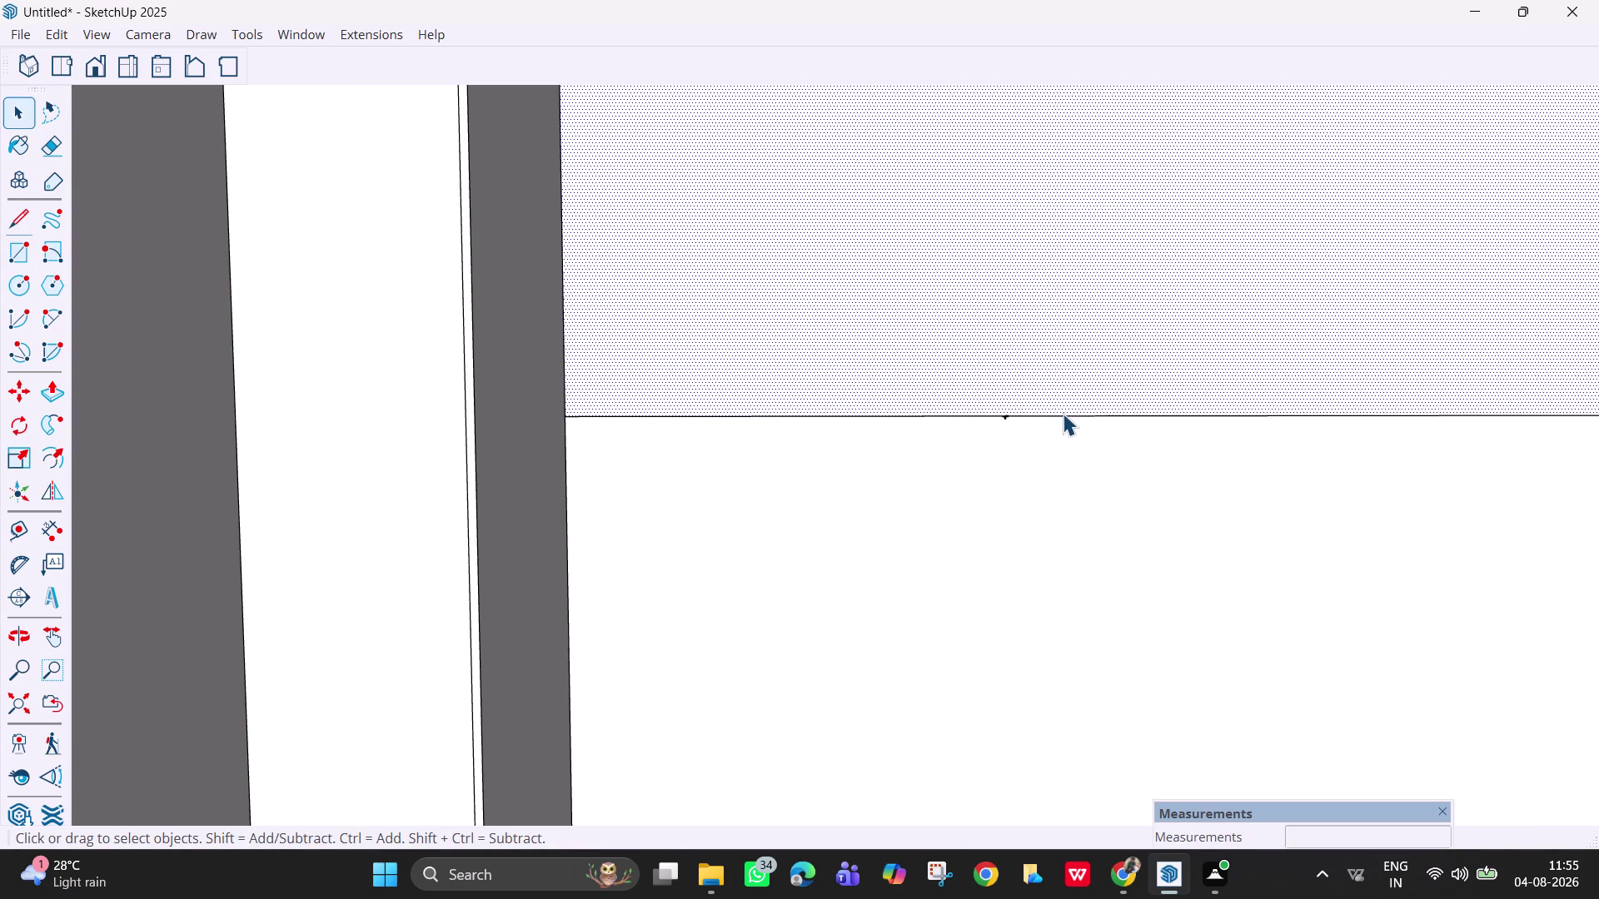
click(1061, 415)
key(m)
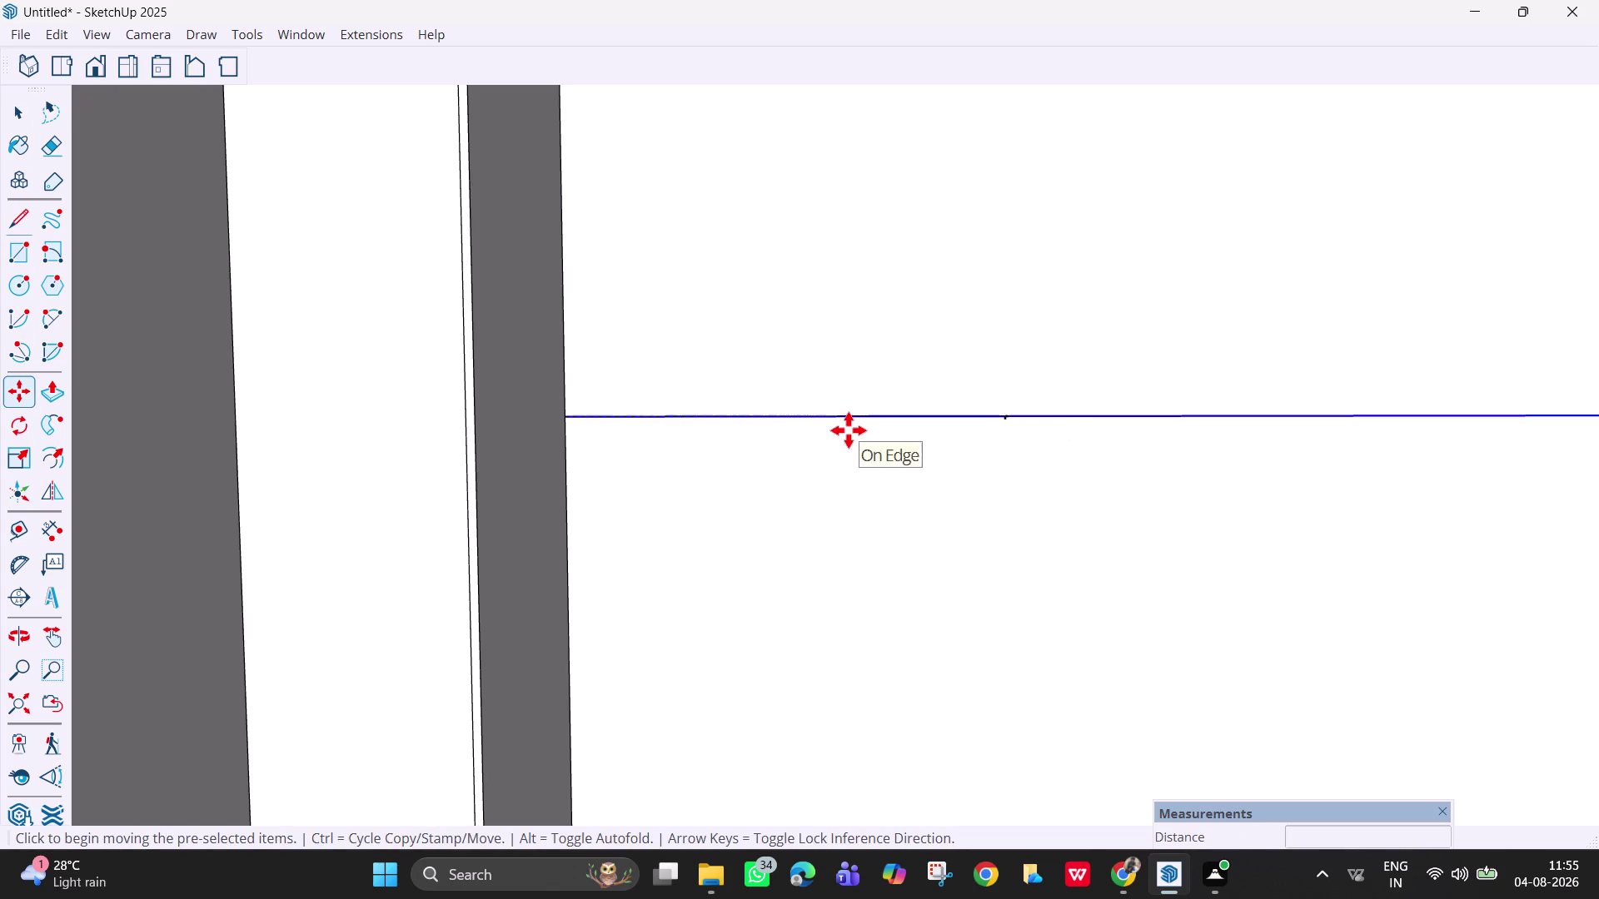
click(565, 417)
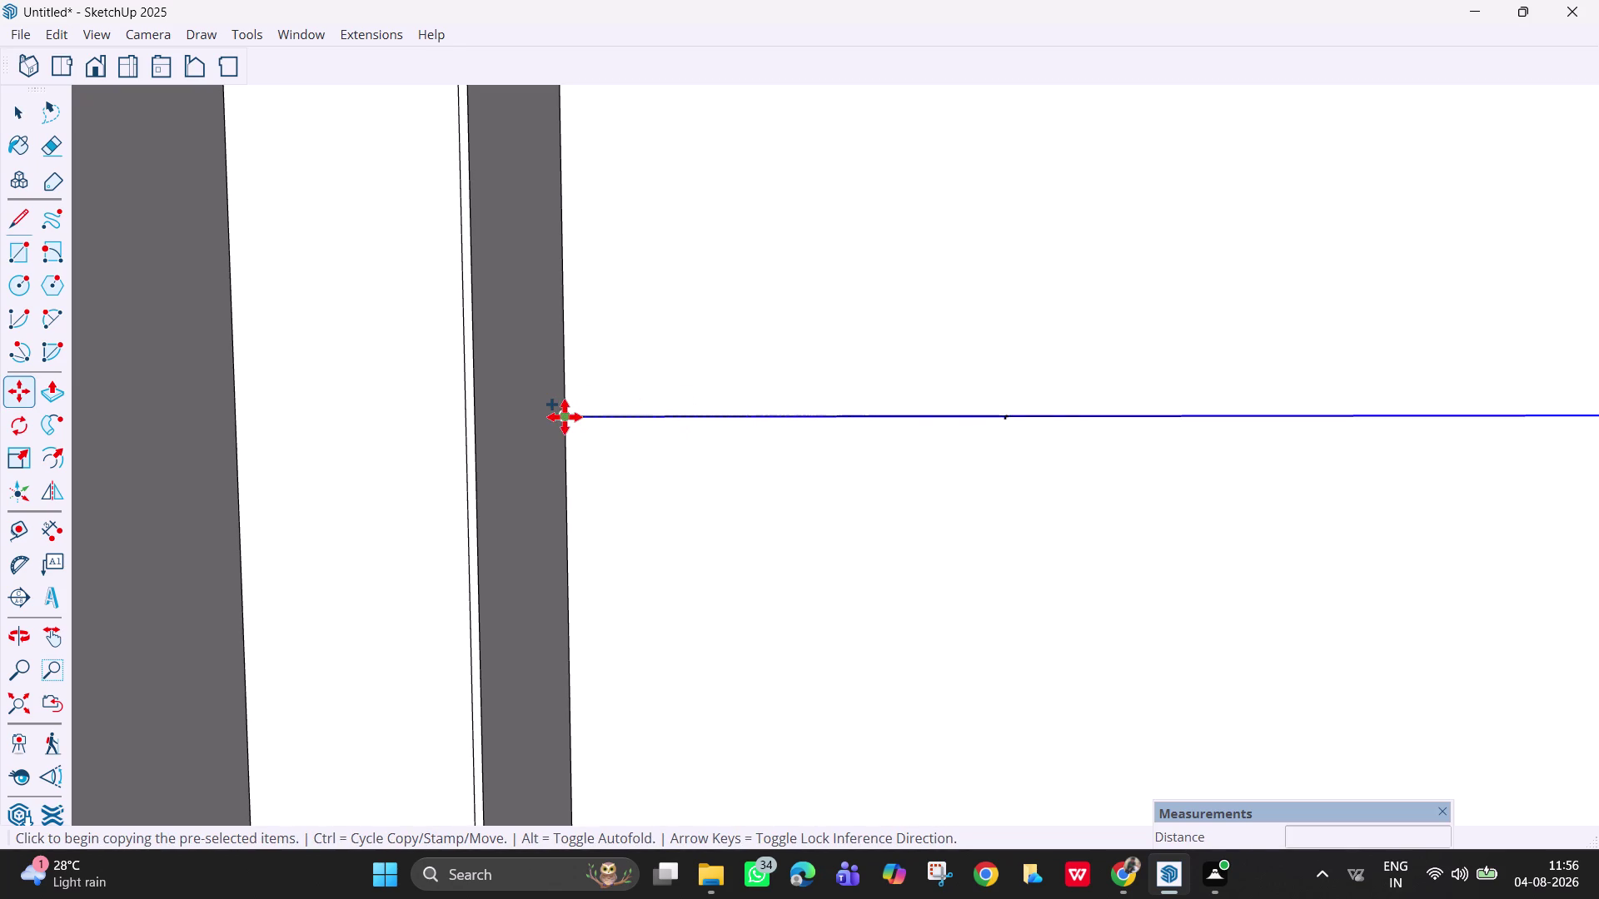
text(5mm)
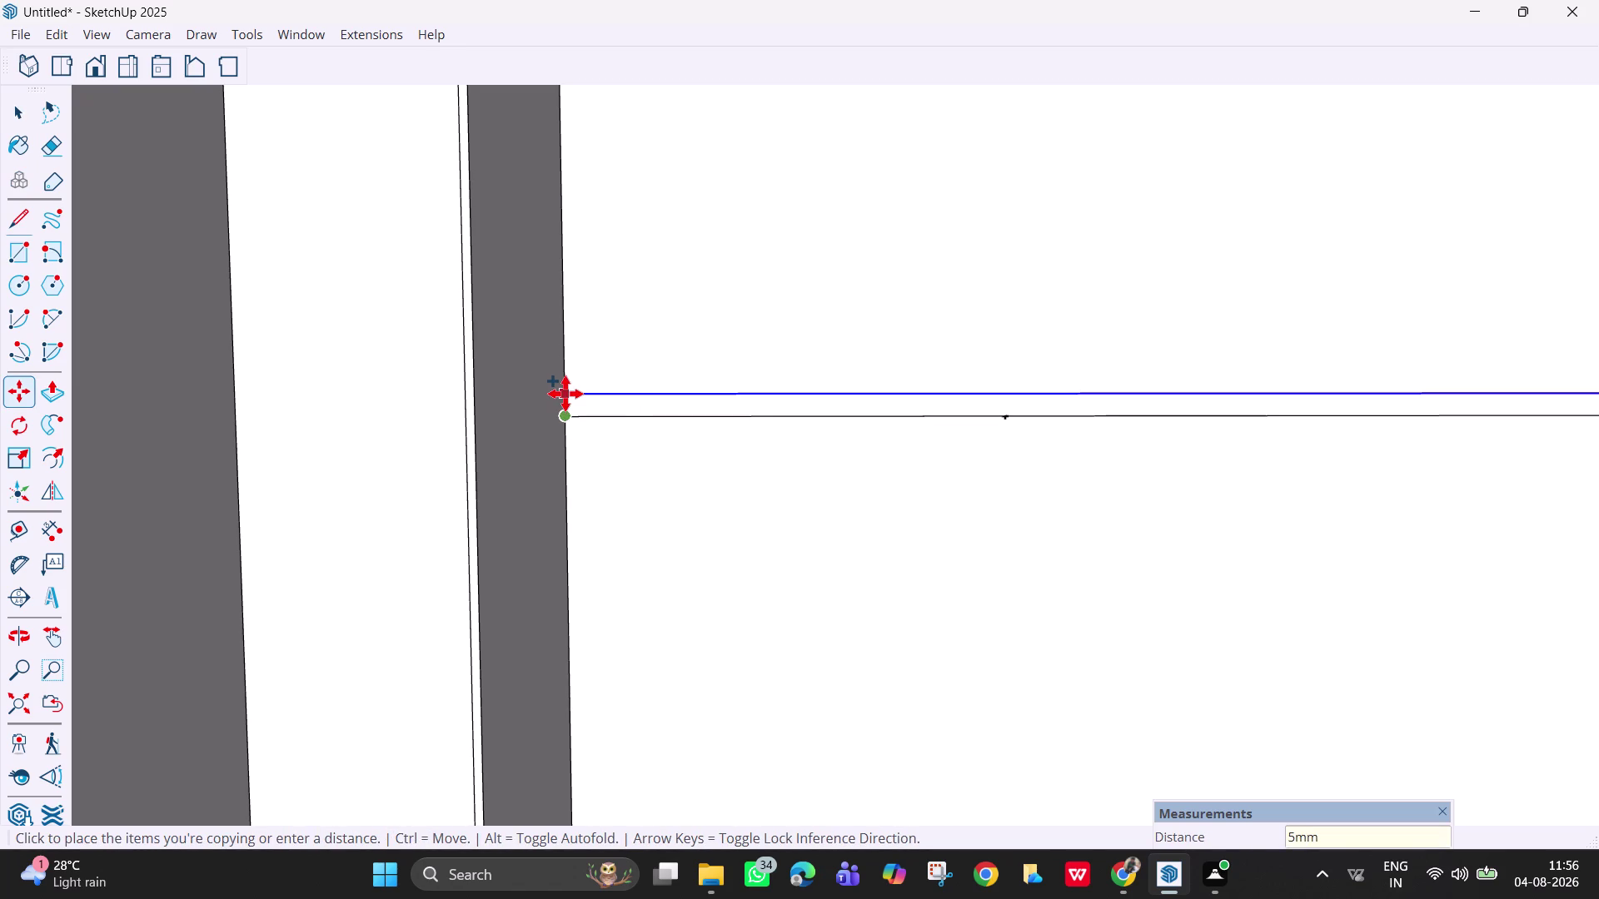
key(Return)
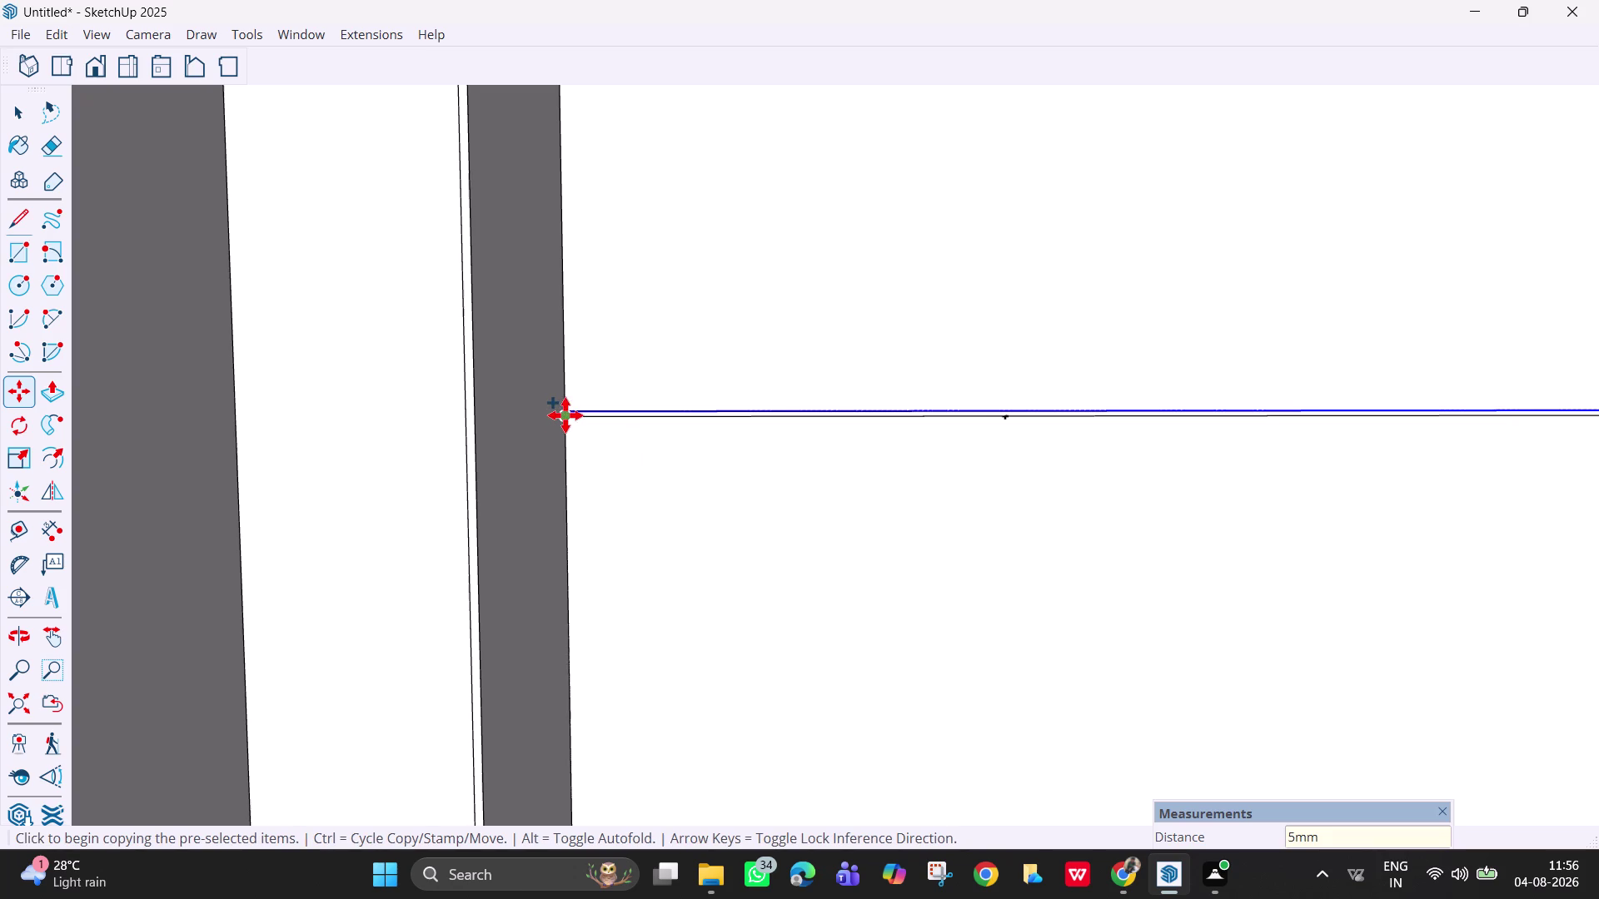
click(566, 412)
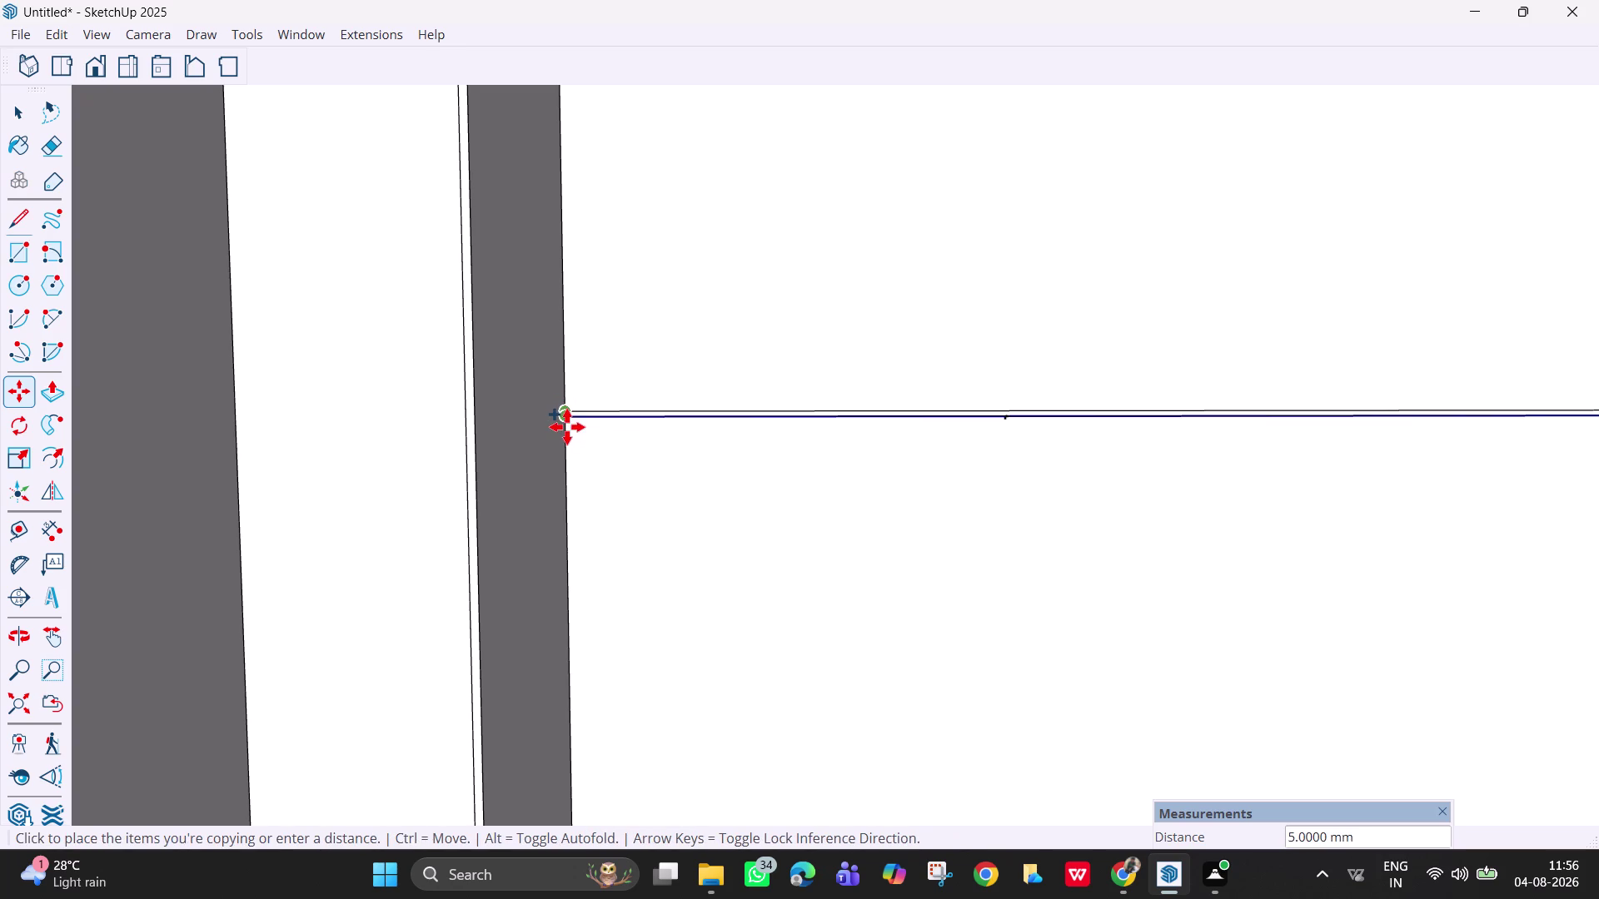
text(10)
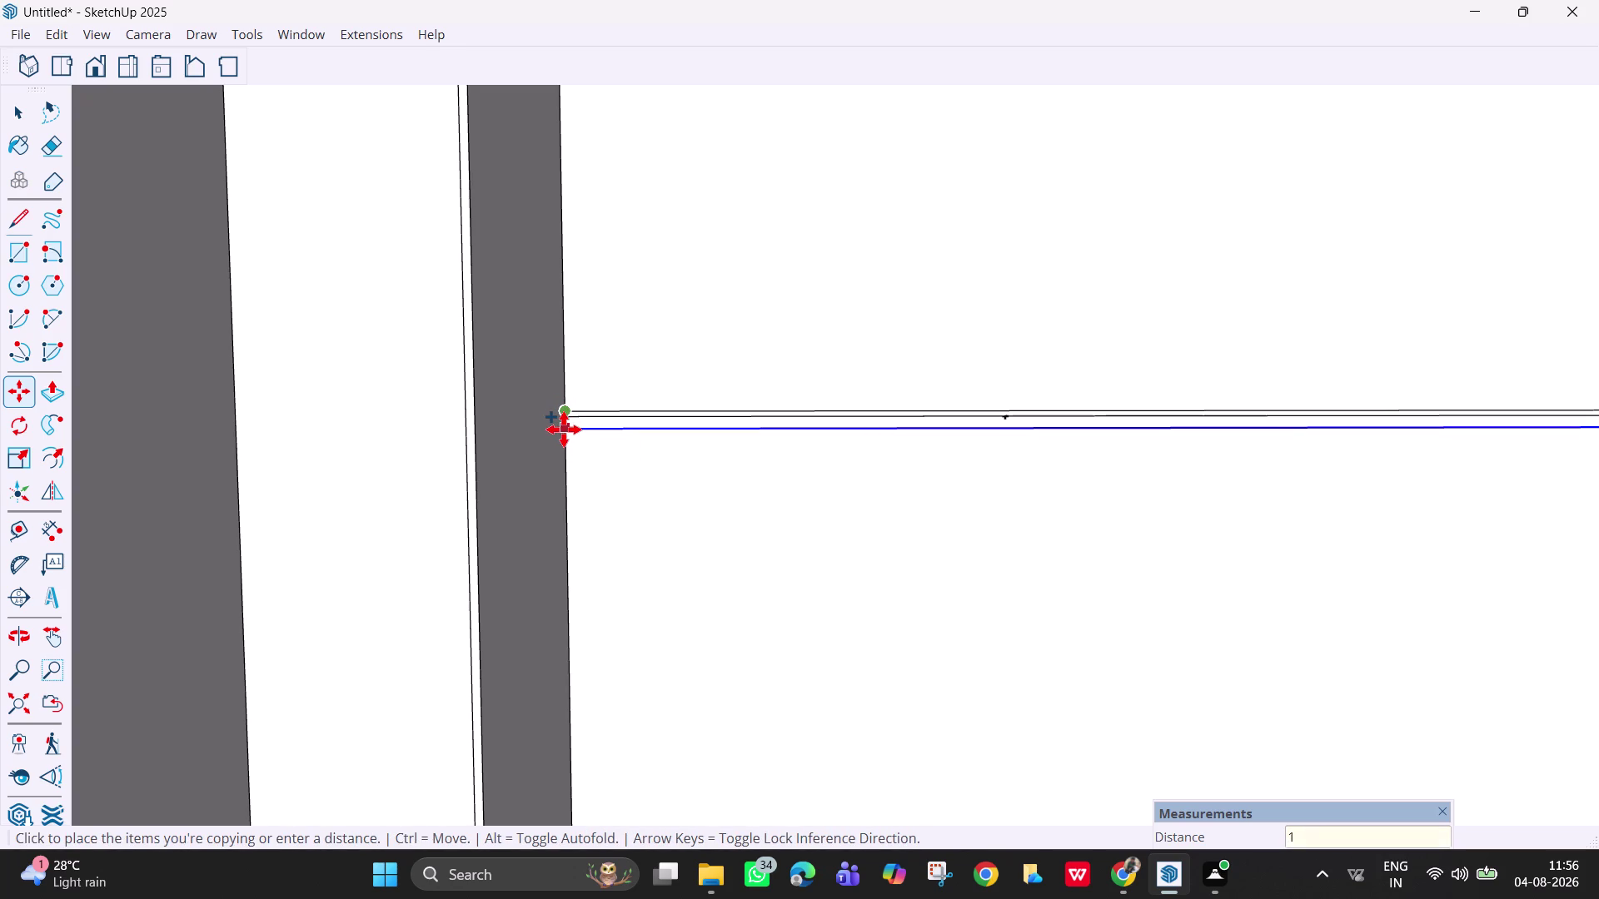
text(mm)
key(Return)
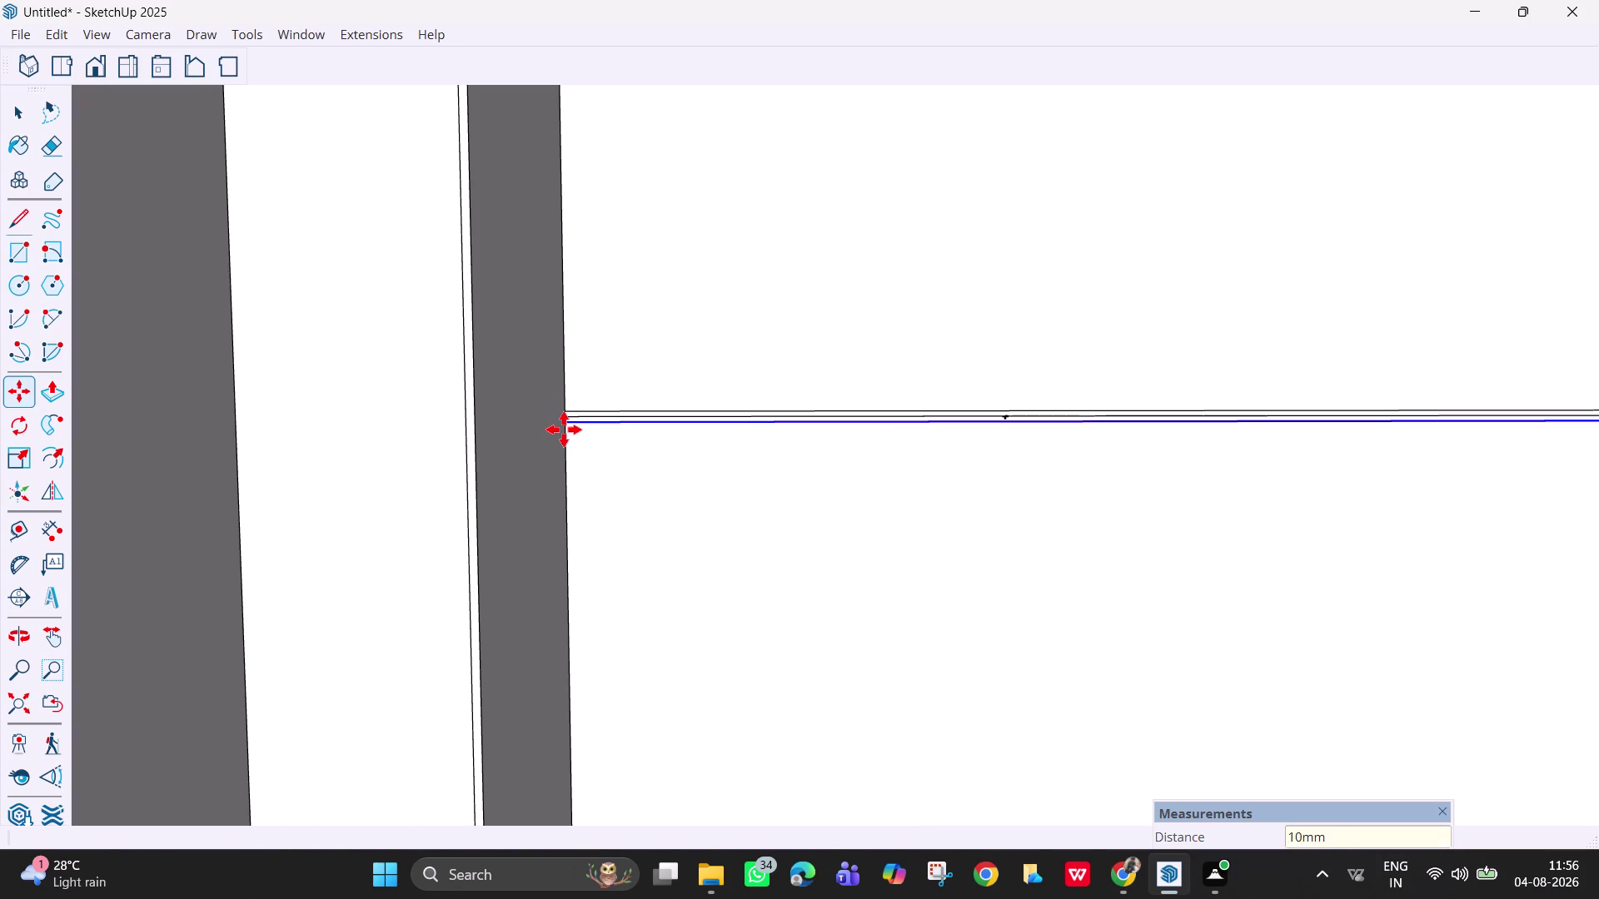
key(Escape)
Erase the middle line, leaving the two offset lines as the shelf band.
scroll(up, 3)
scroll(up, 3)
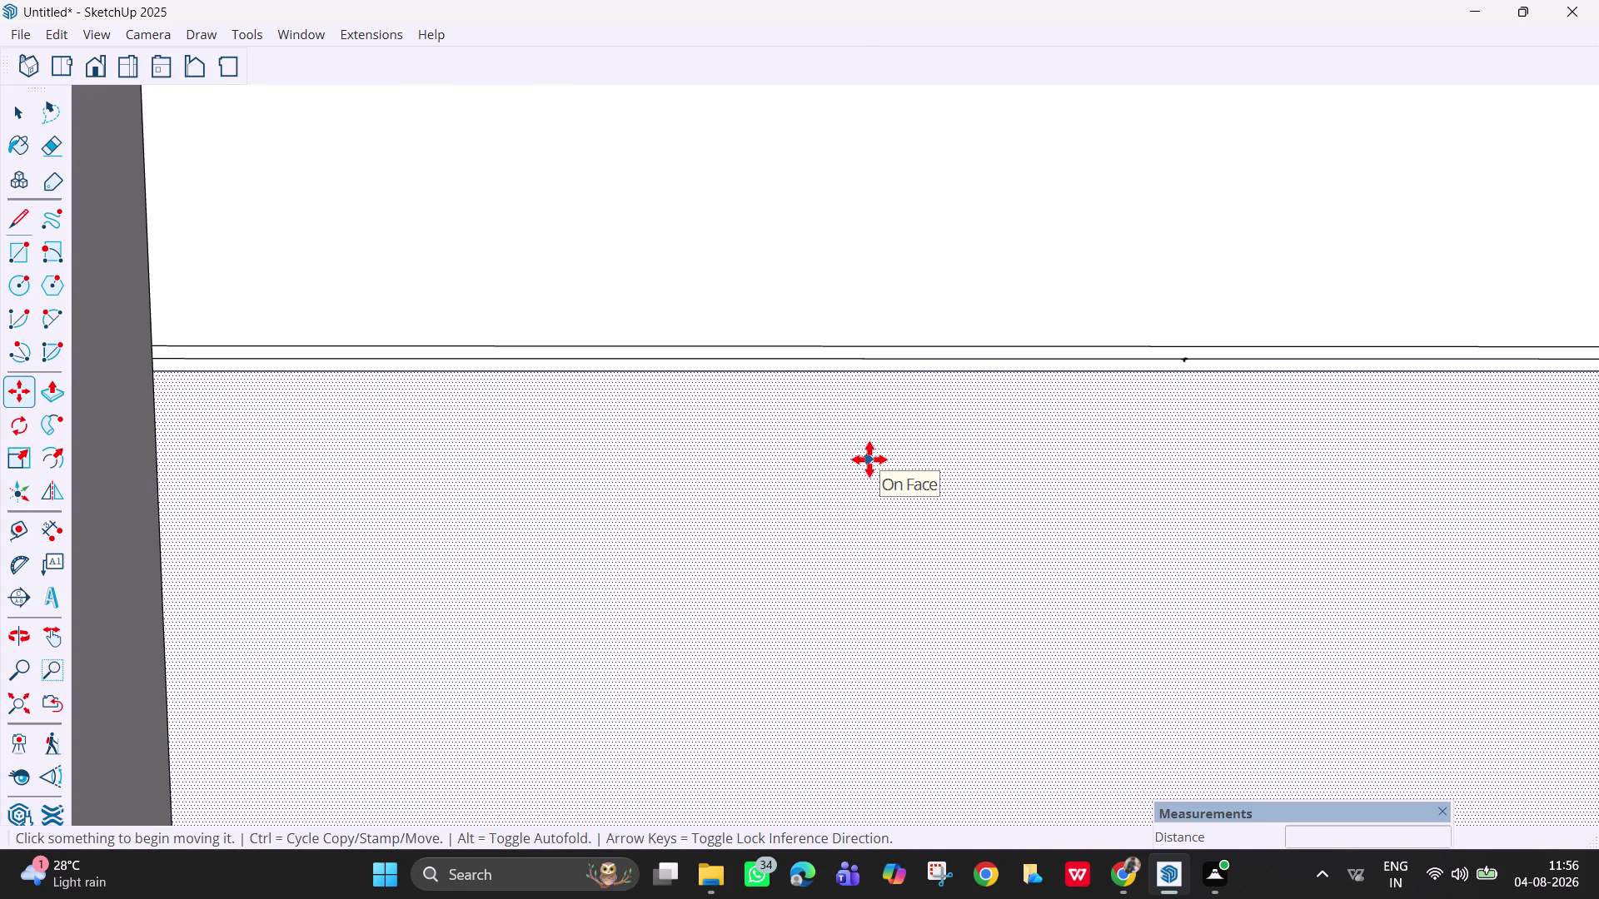
key(e)
click(949, 358)
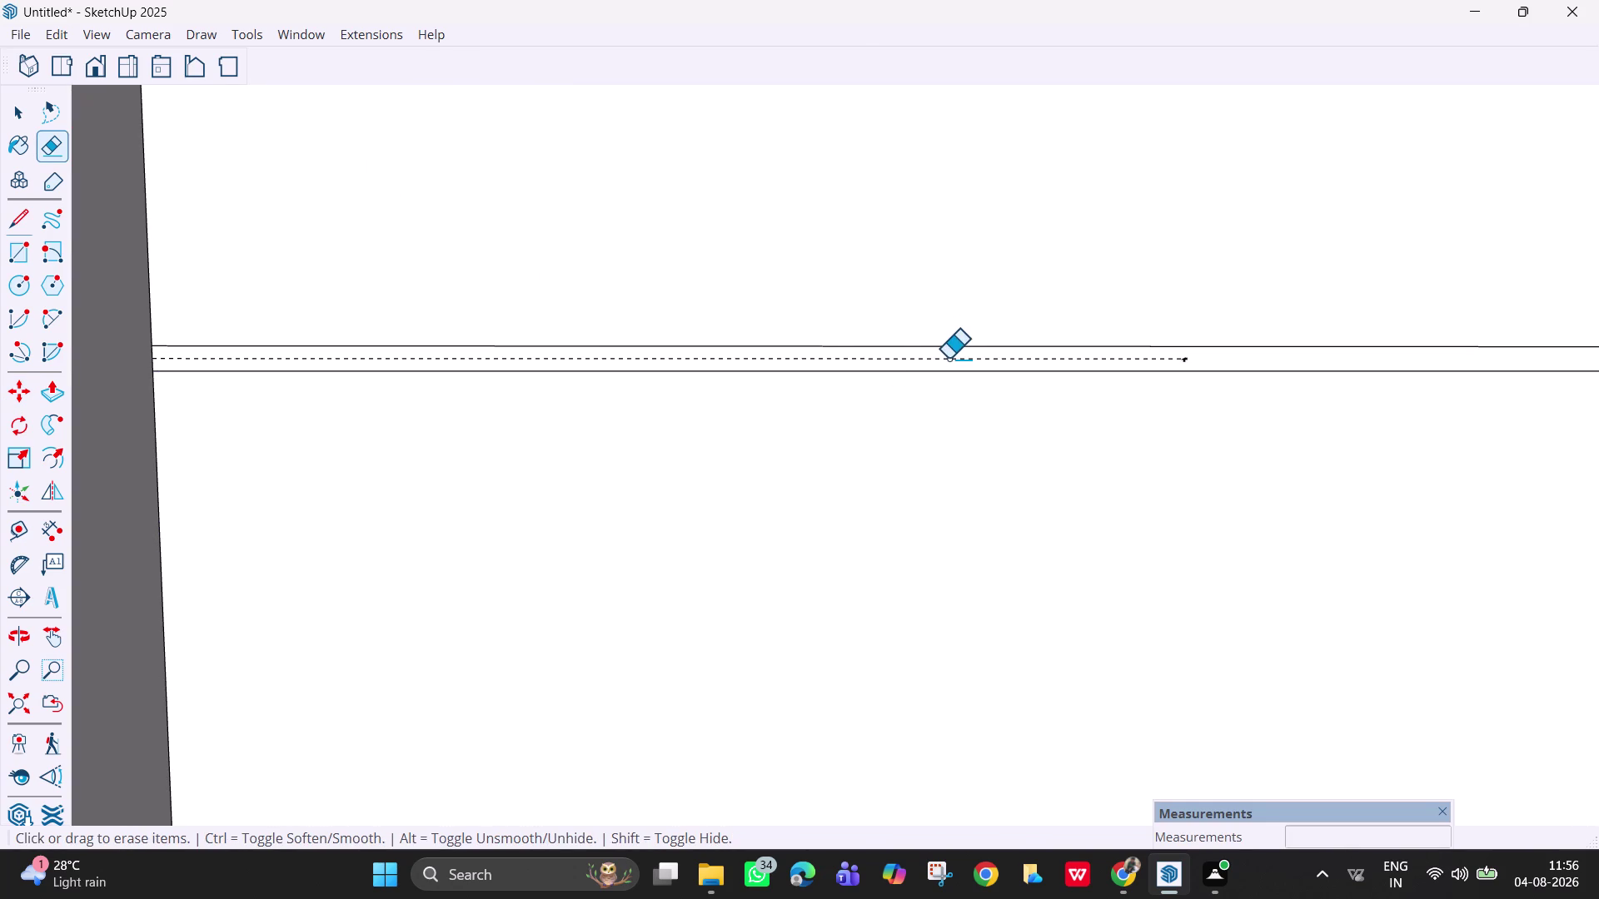
click(1168, 356)
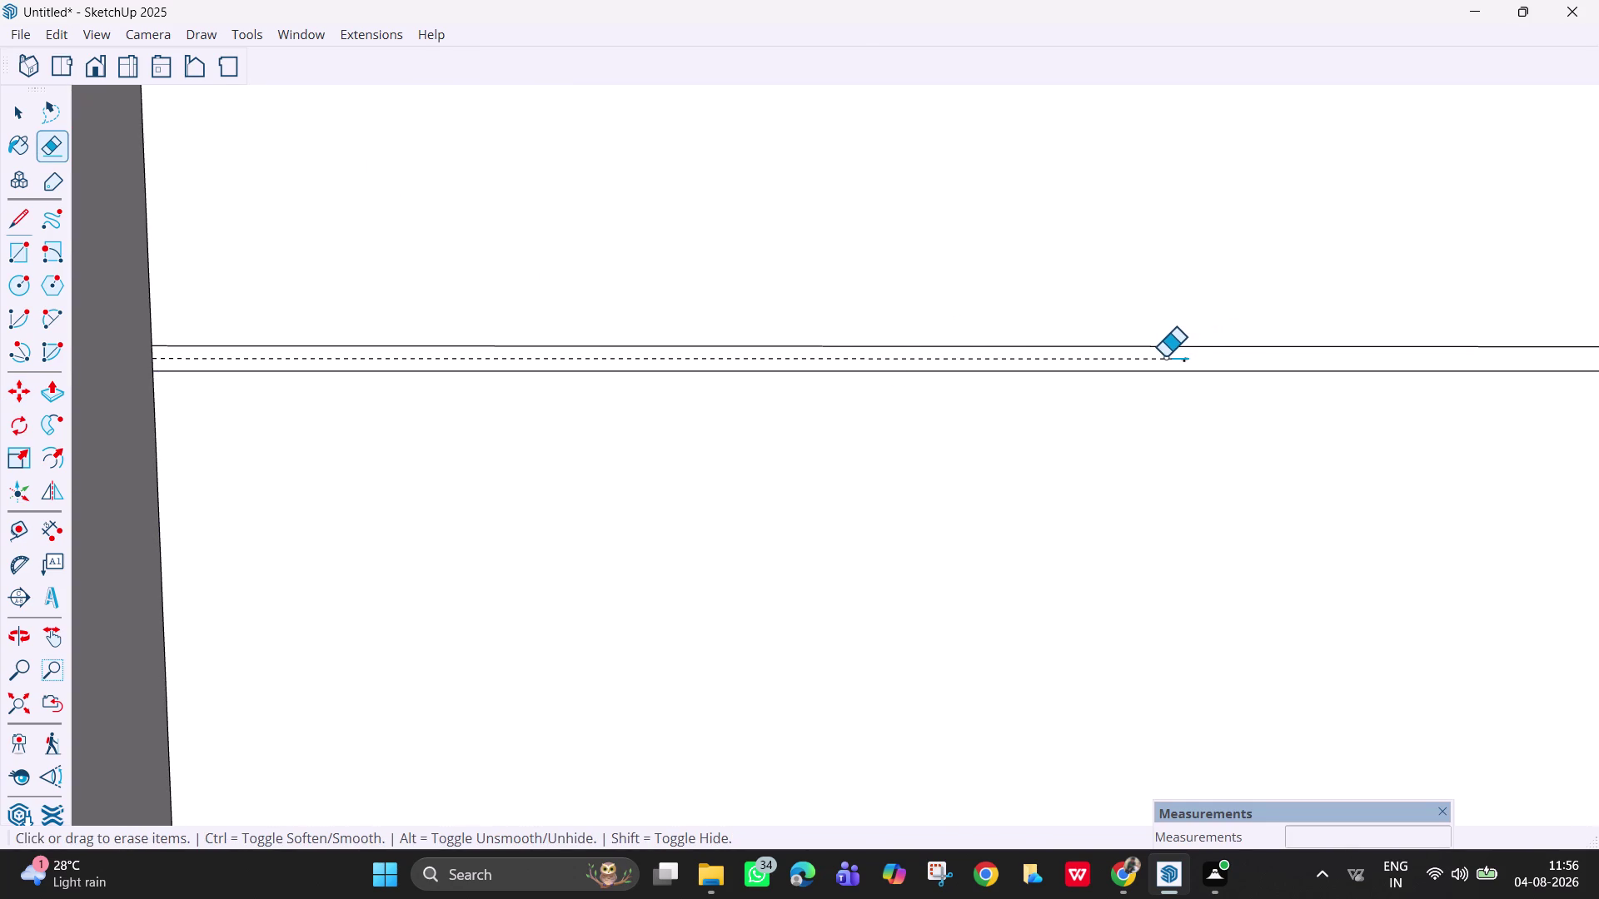
click(1156, 357)
drag(1142, 367, 1140, 359)
click(1140, 357)
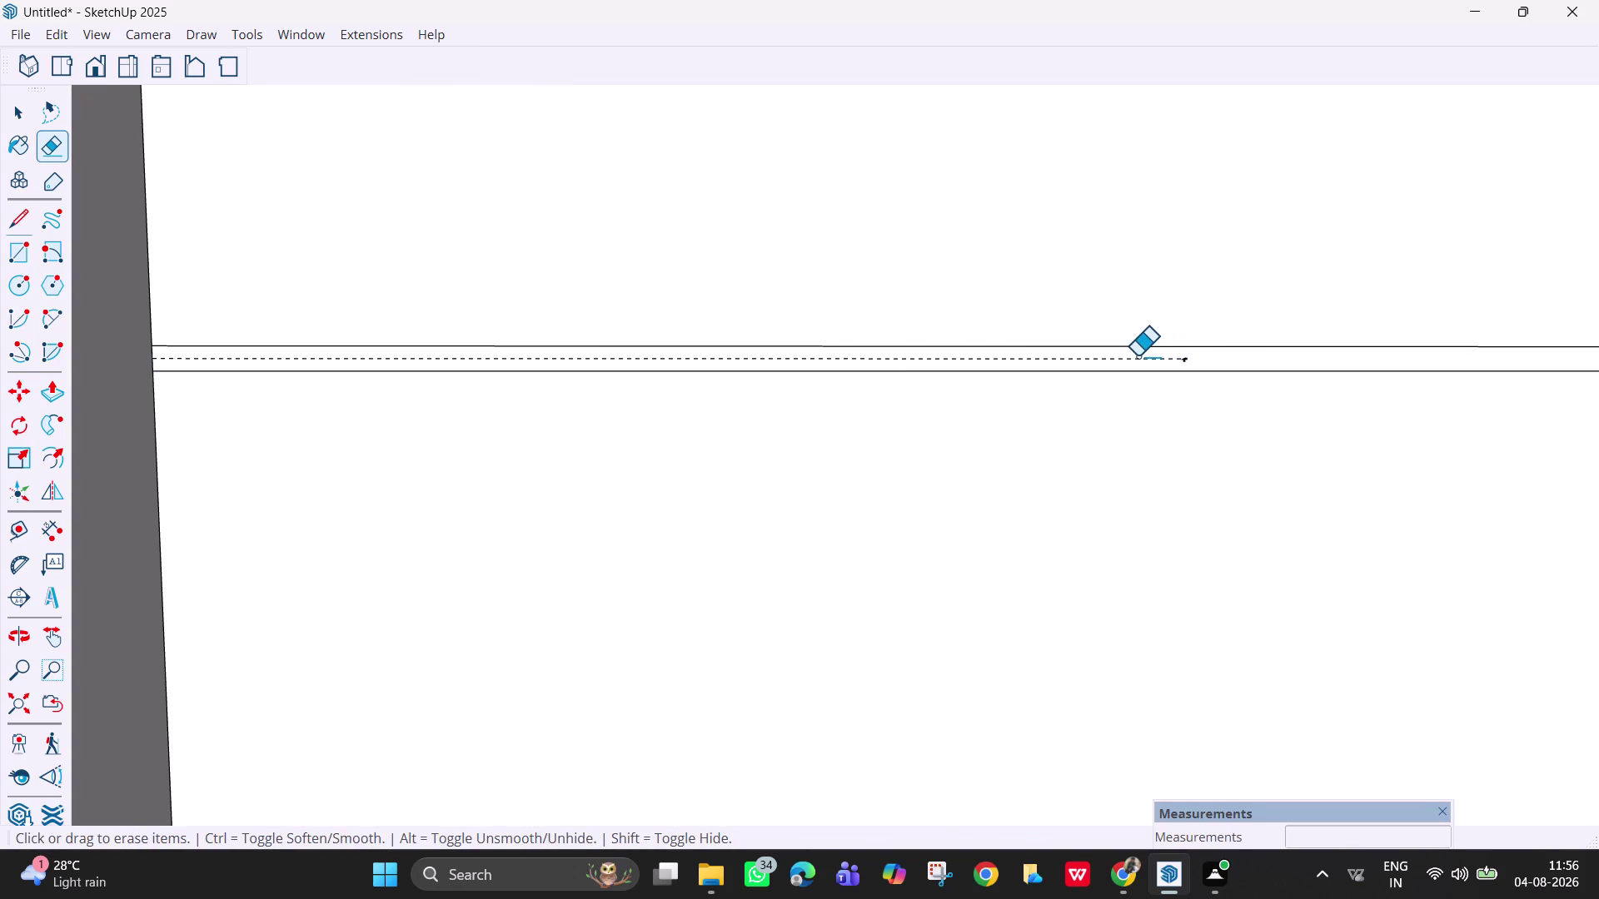
click(1138, 356)
double_click(1141, 359)
drag(1196, 361, 1161, 358)
scroll(down, 3)
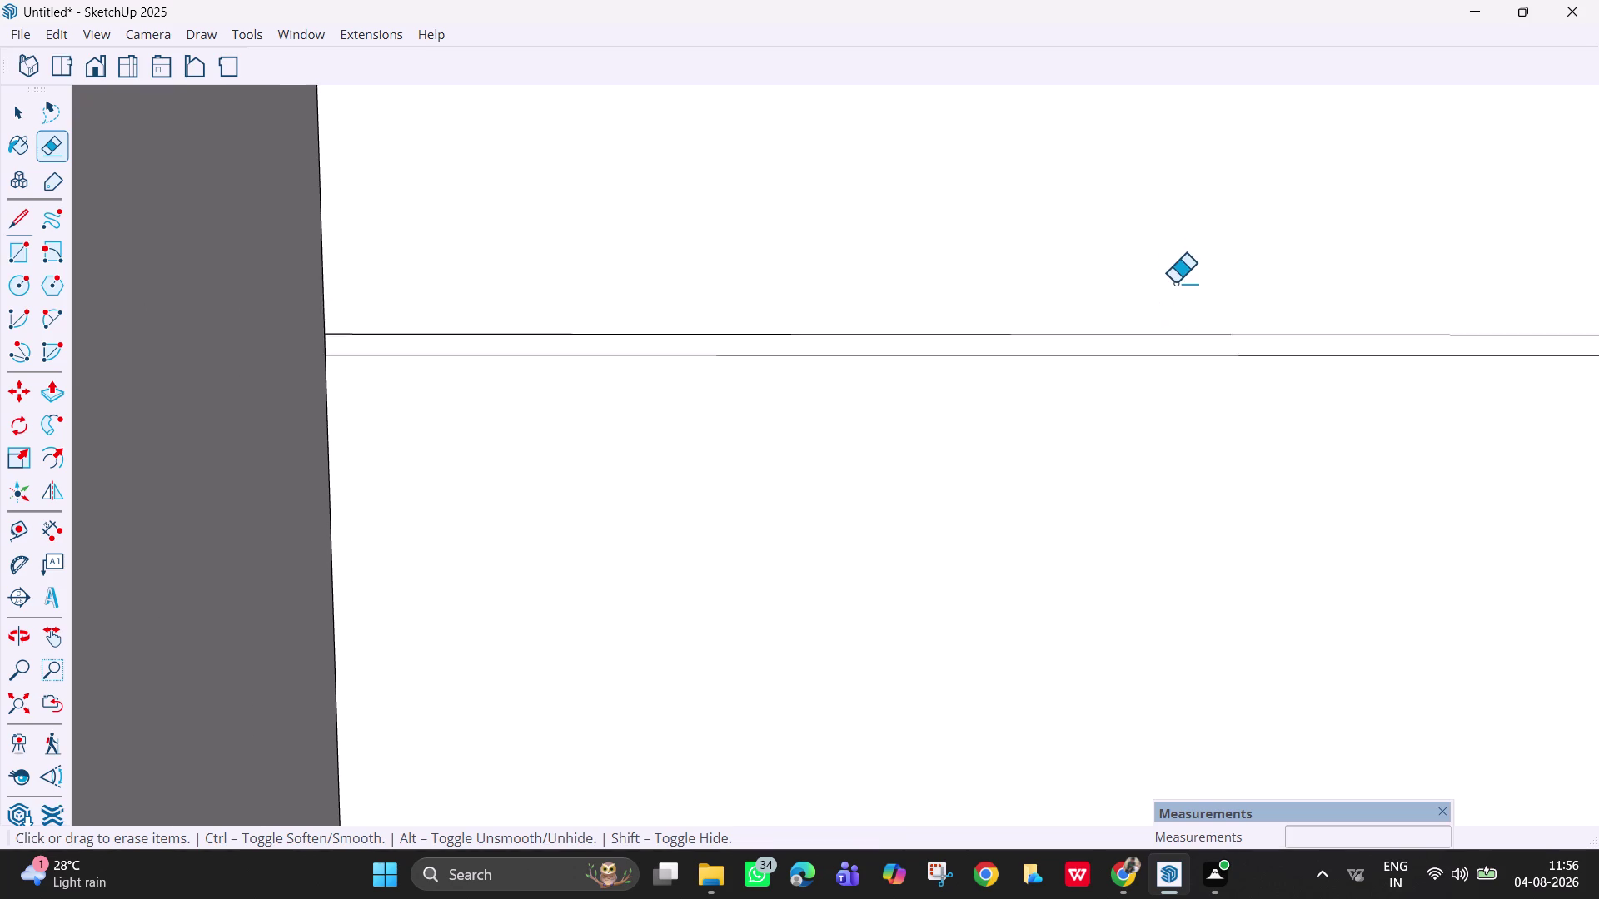
scroll(down, 3)
key(h)
drag(1214, 270, 963, 404)
scroll(down, 3)
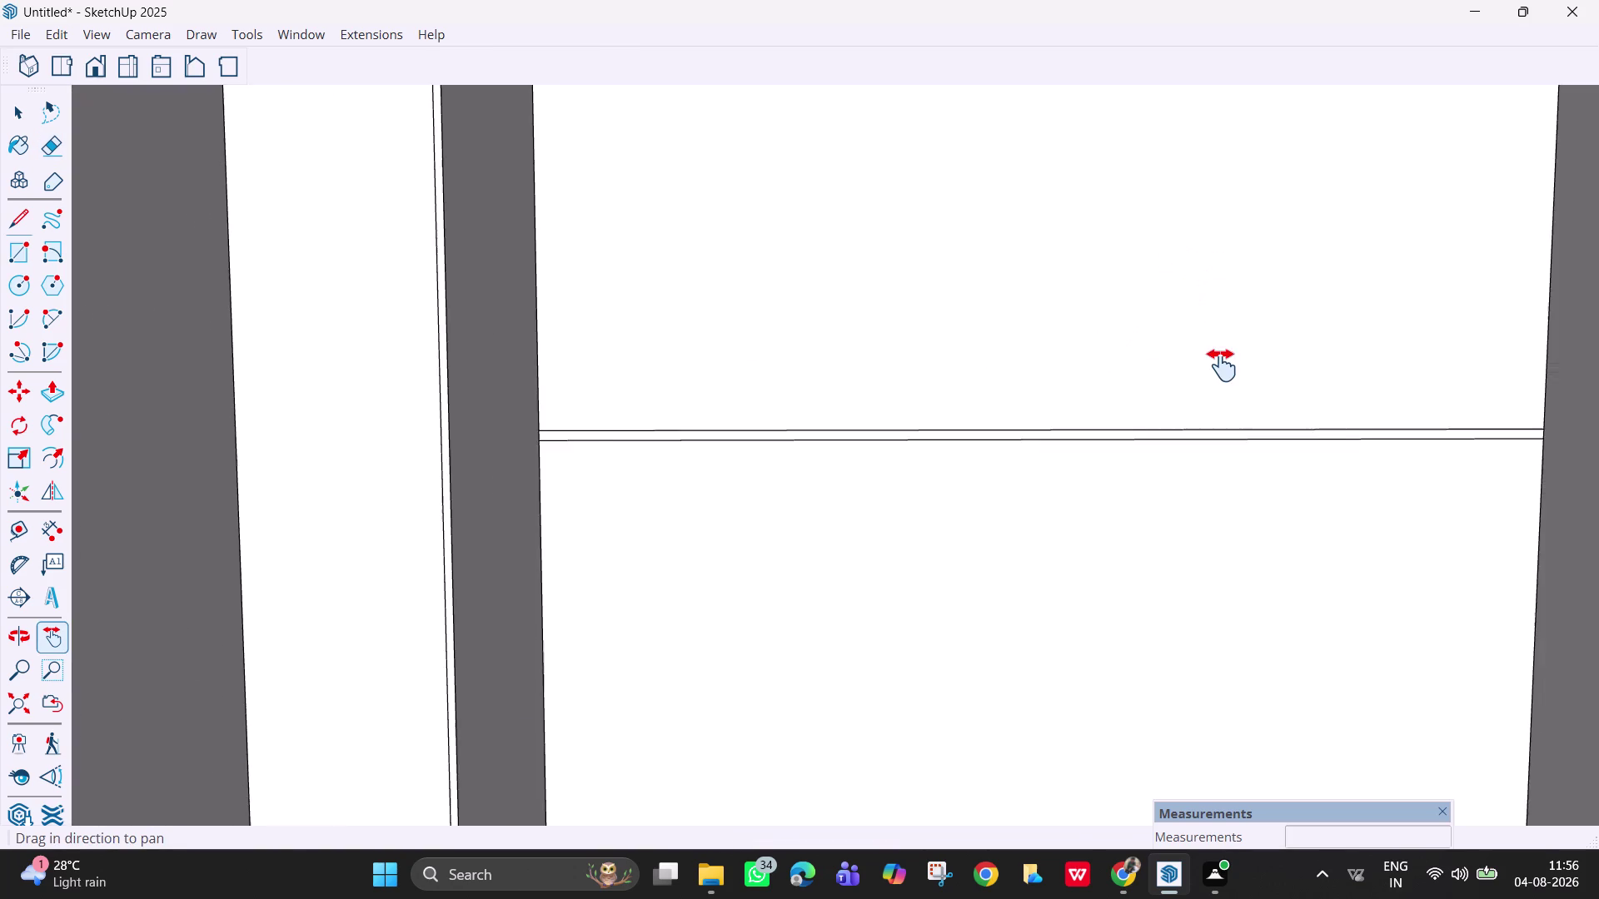
scroll(down, 3)
drag(1221, 285, 1083, 632)
drag(1111, 301, 1175, 683)
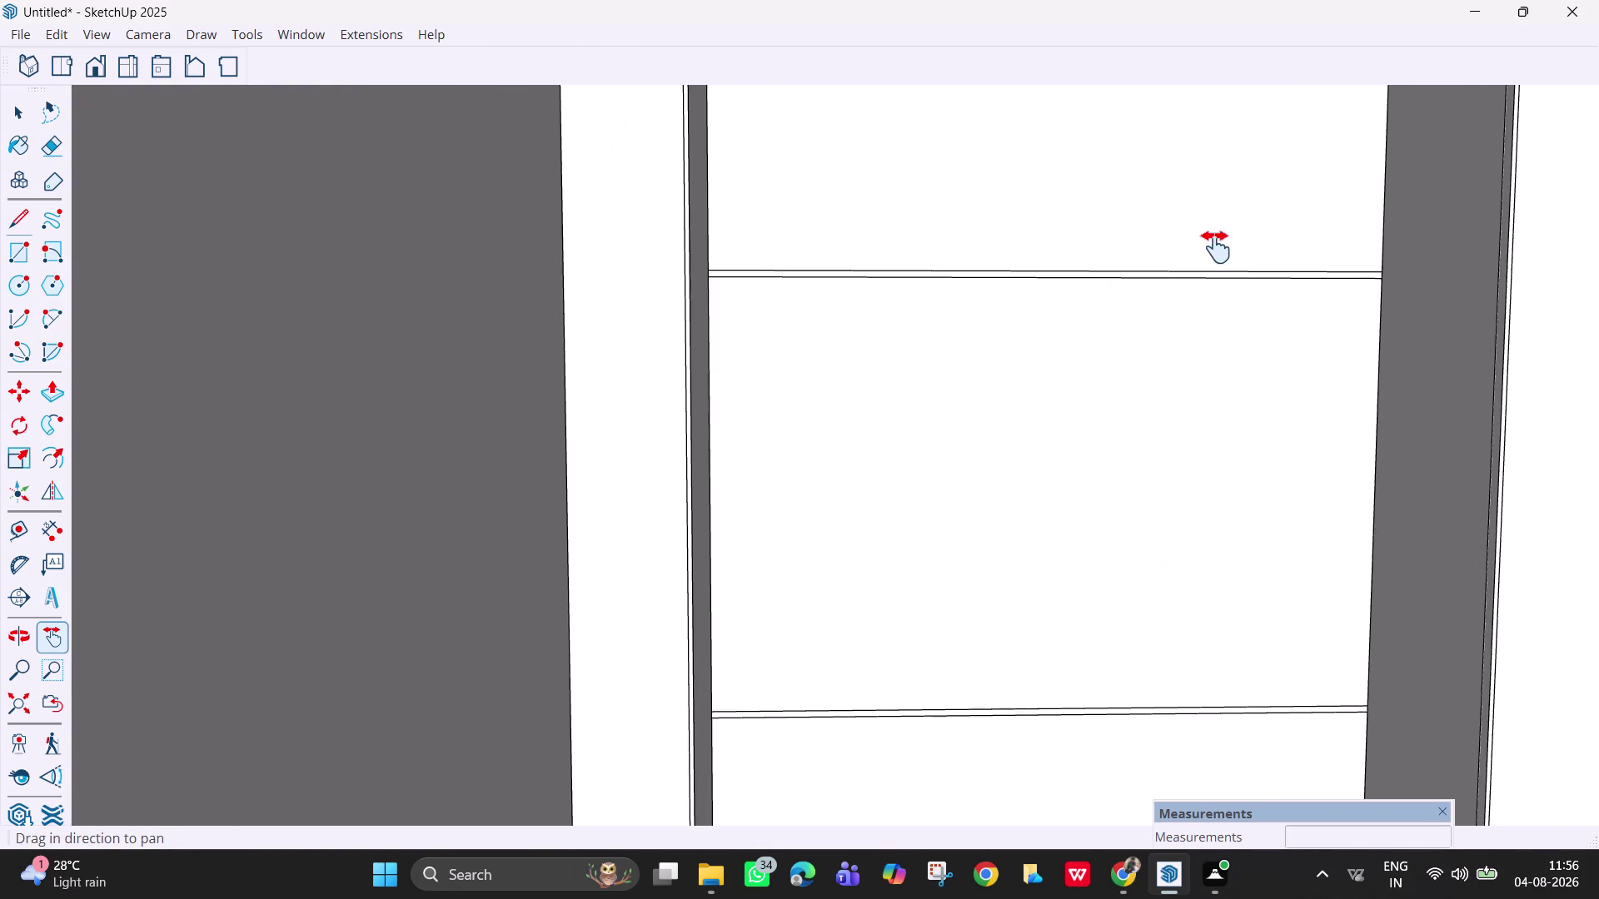
drag(1216, 251, 1146, 641)
drag(1131, 518, 1109, 352)
scroll(up, 3)
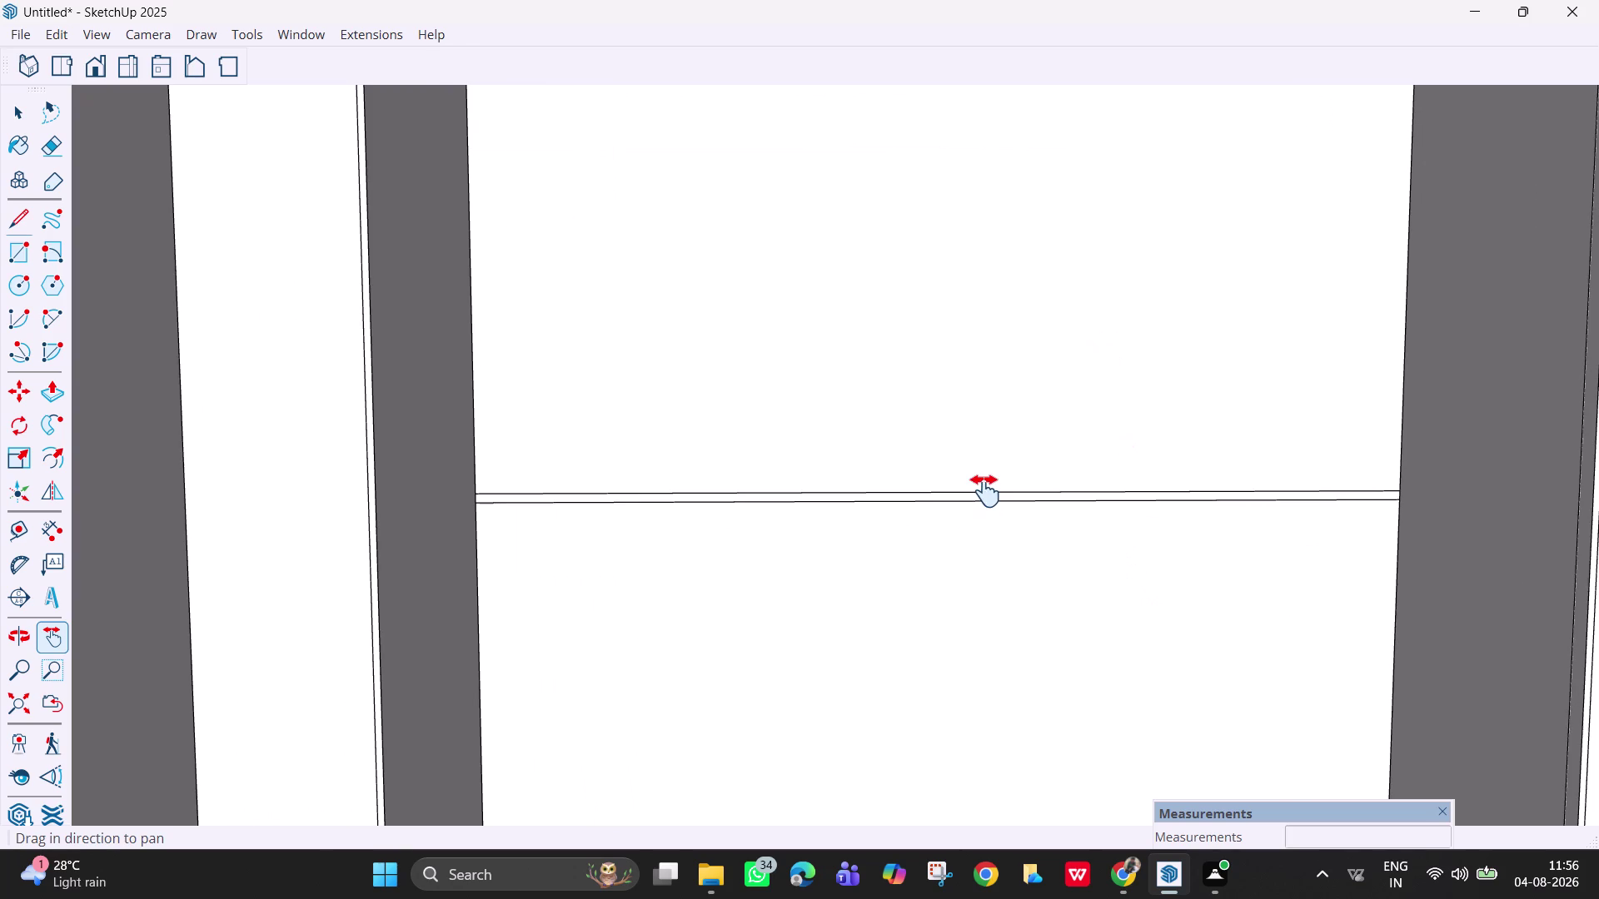
key(p)
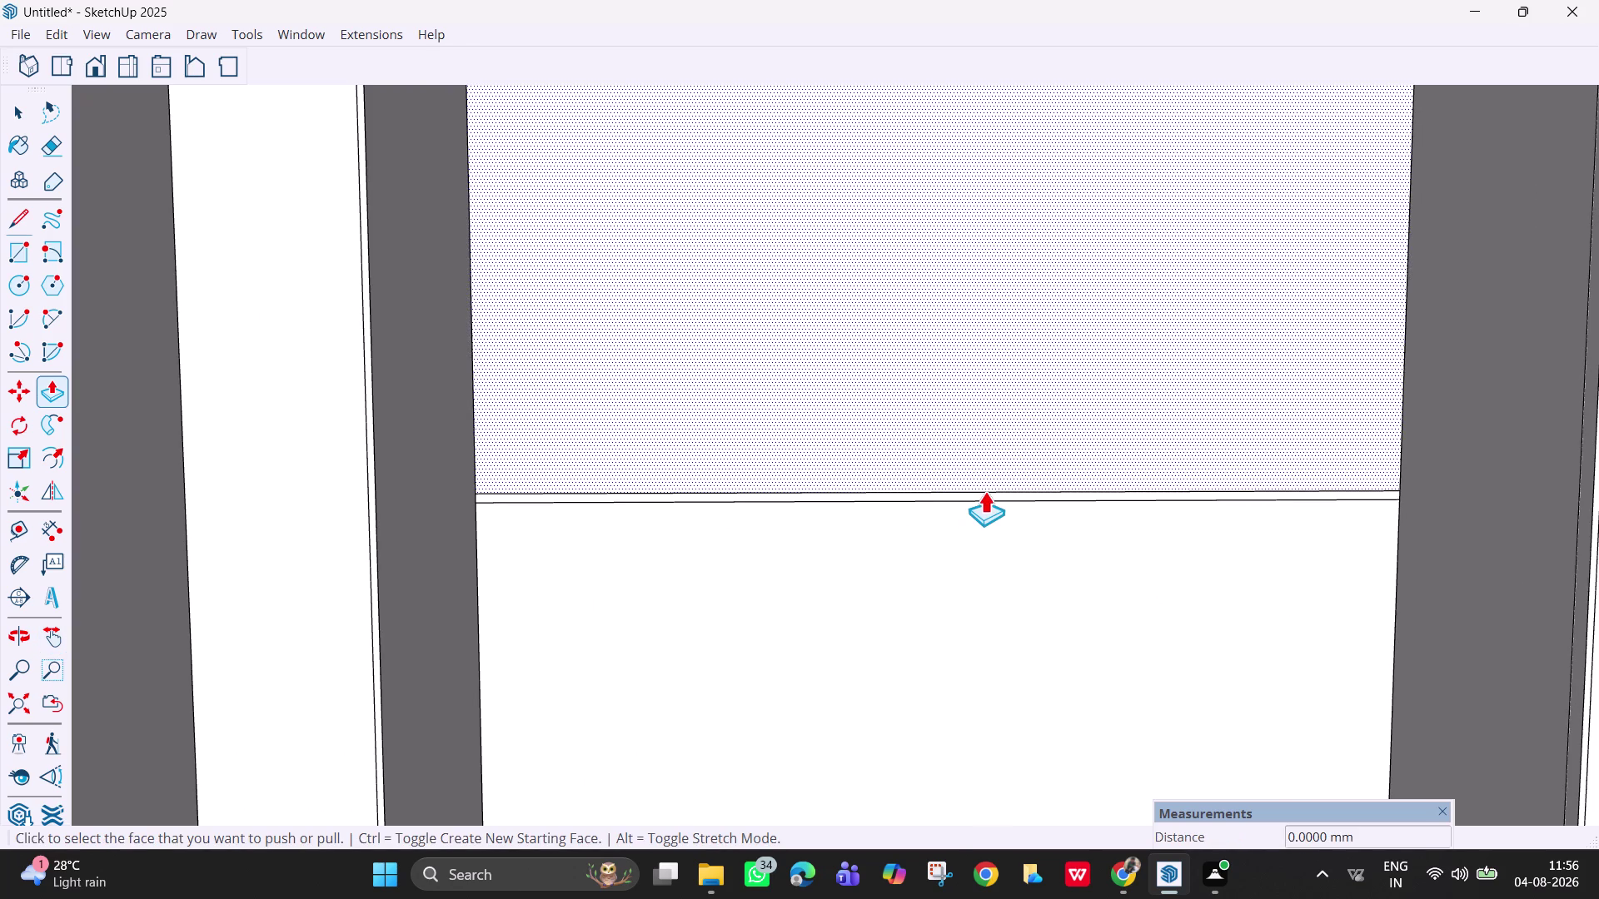
click(992, 496)
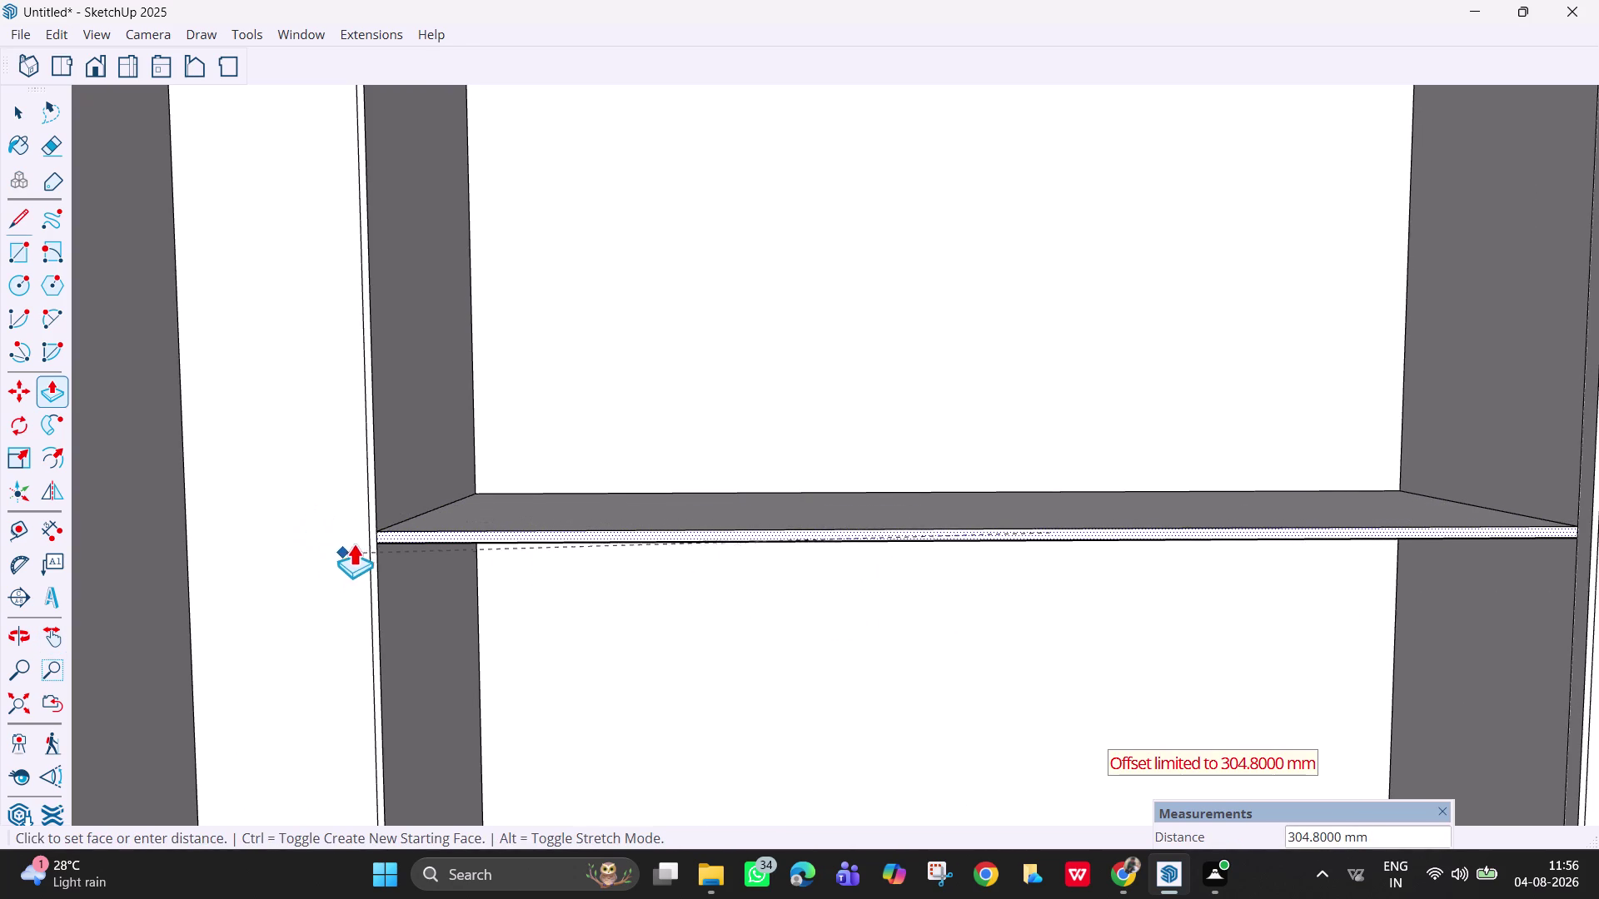
click(377, 511)
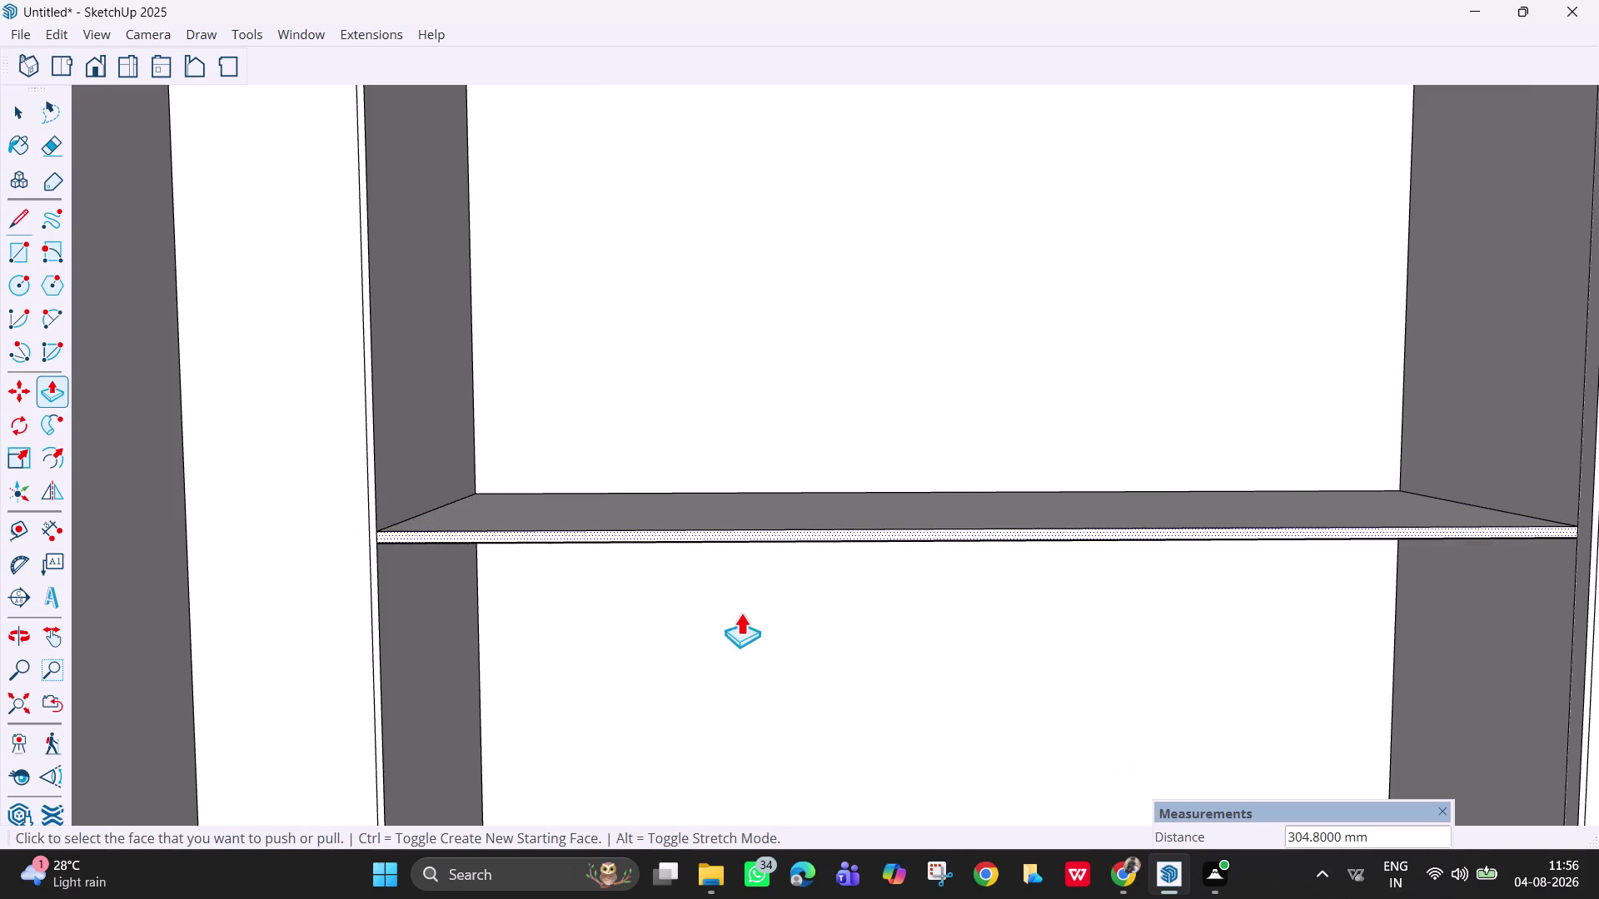
scroll(down, 3)
key(h)
drag(839, 656, 872, 234)
key(space)
key(p)
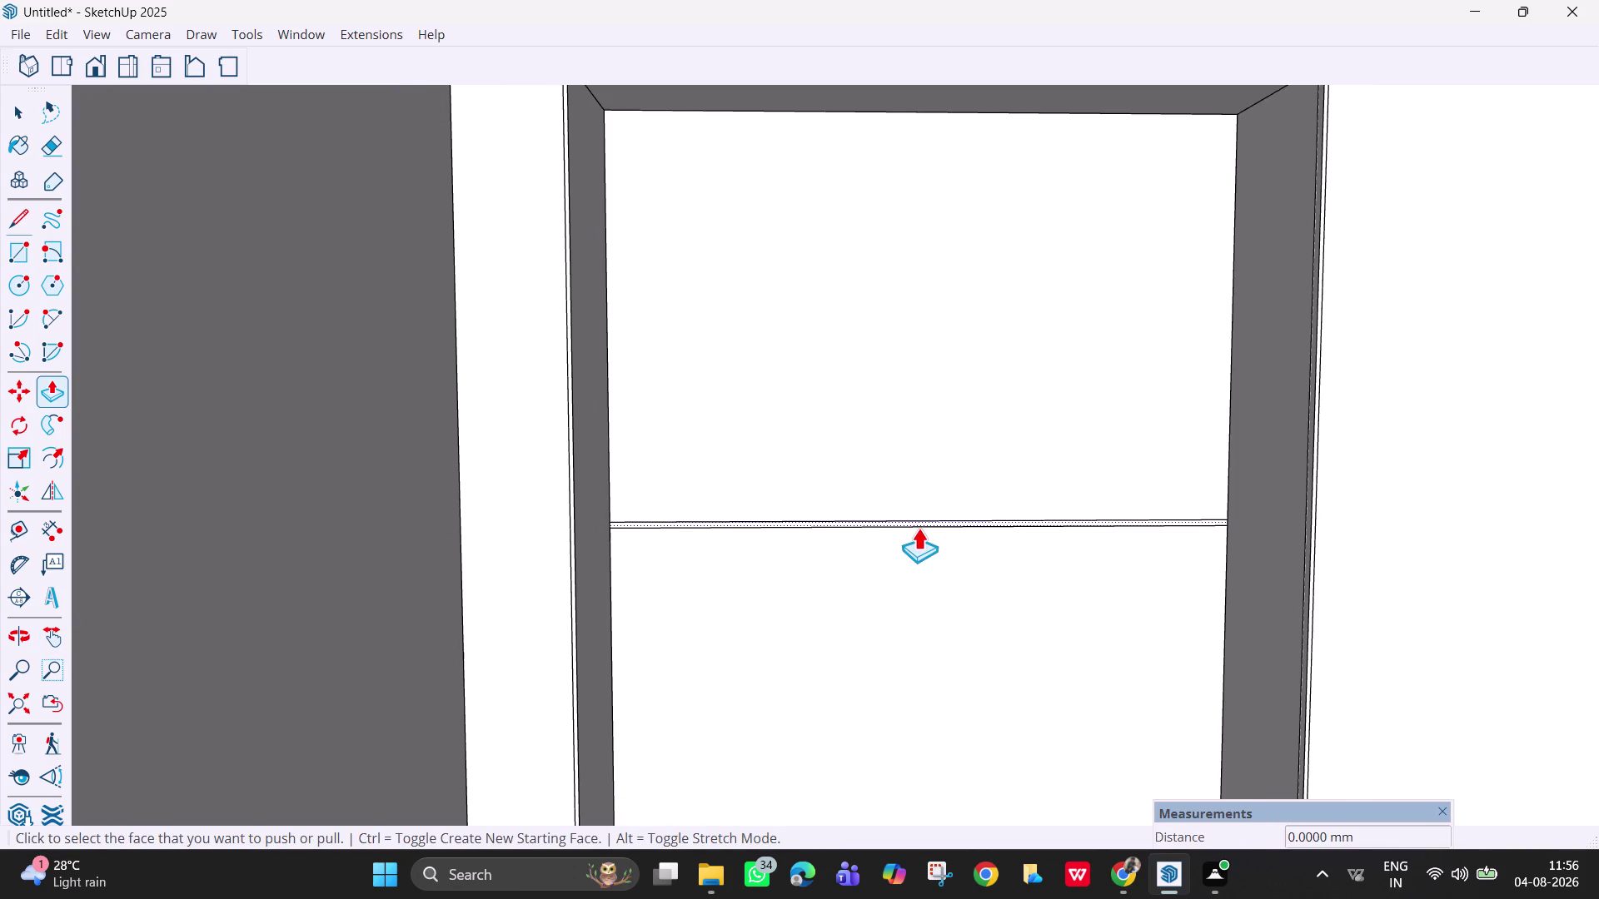
double_click(918, 527)
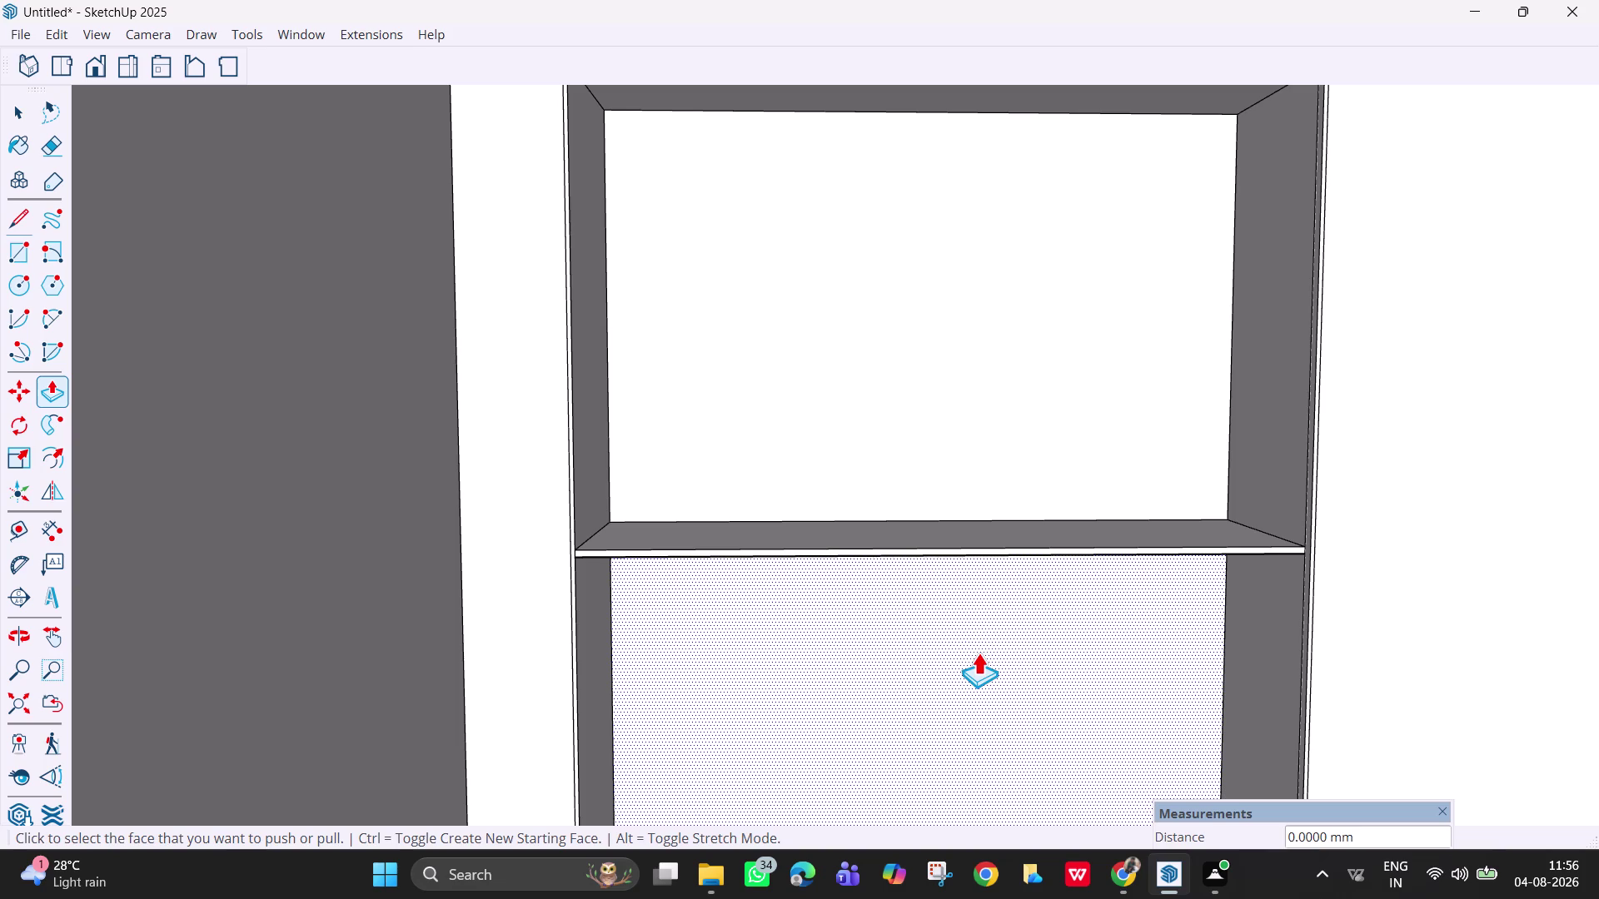
key(h)
drag(977, 652, 953, 342)
drag(963, 501, 947, 421)
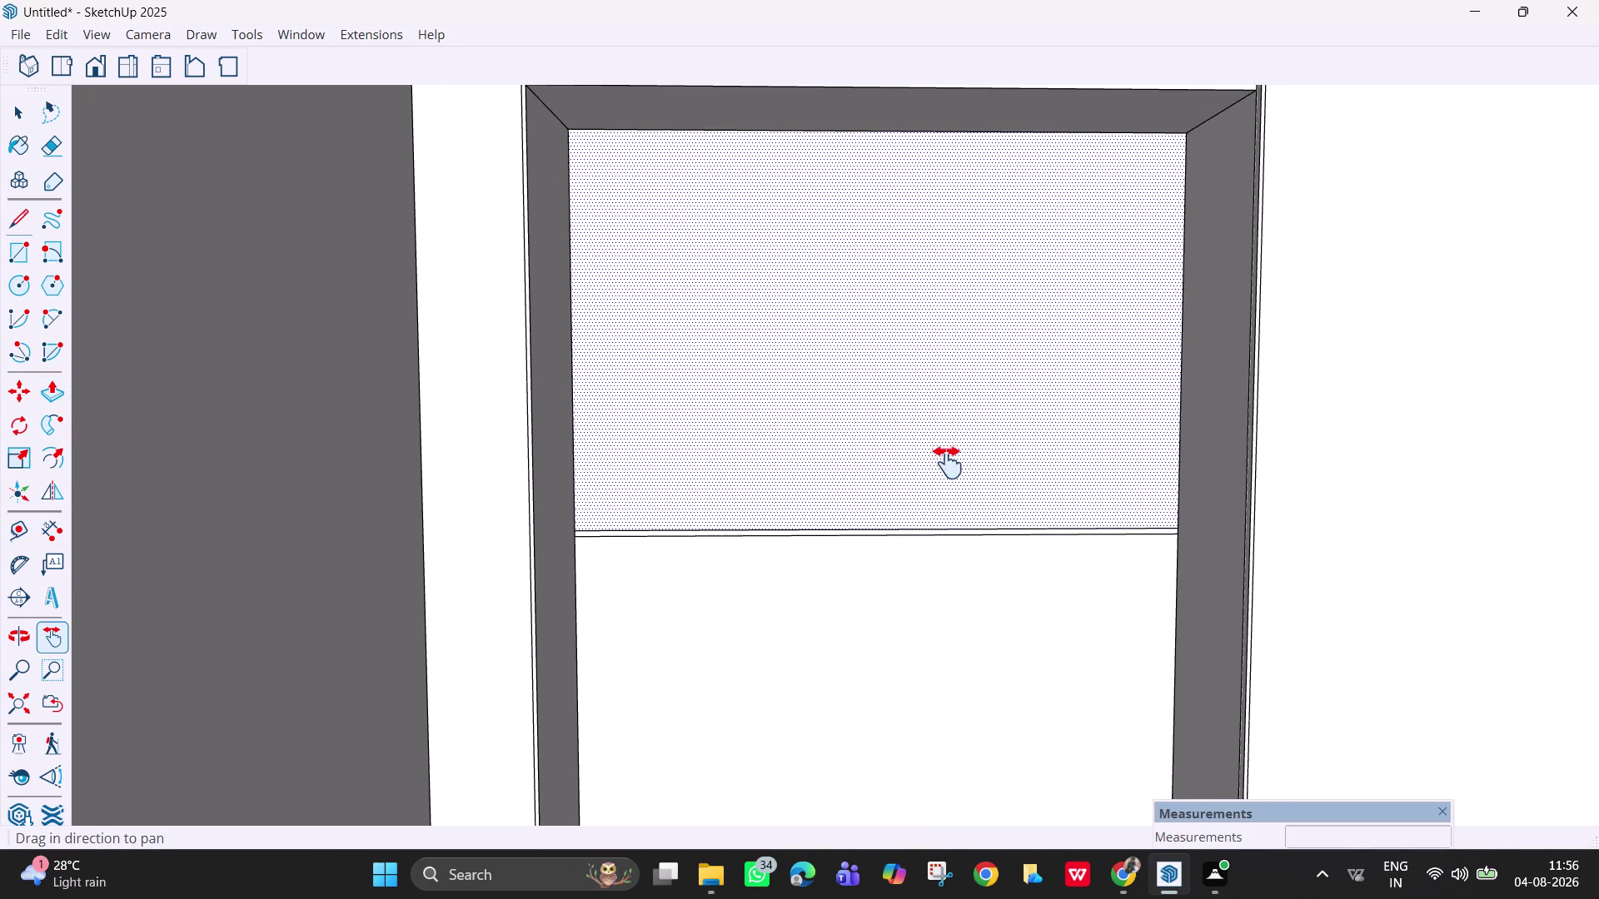
key(space)
key(p)
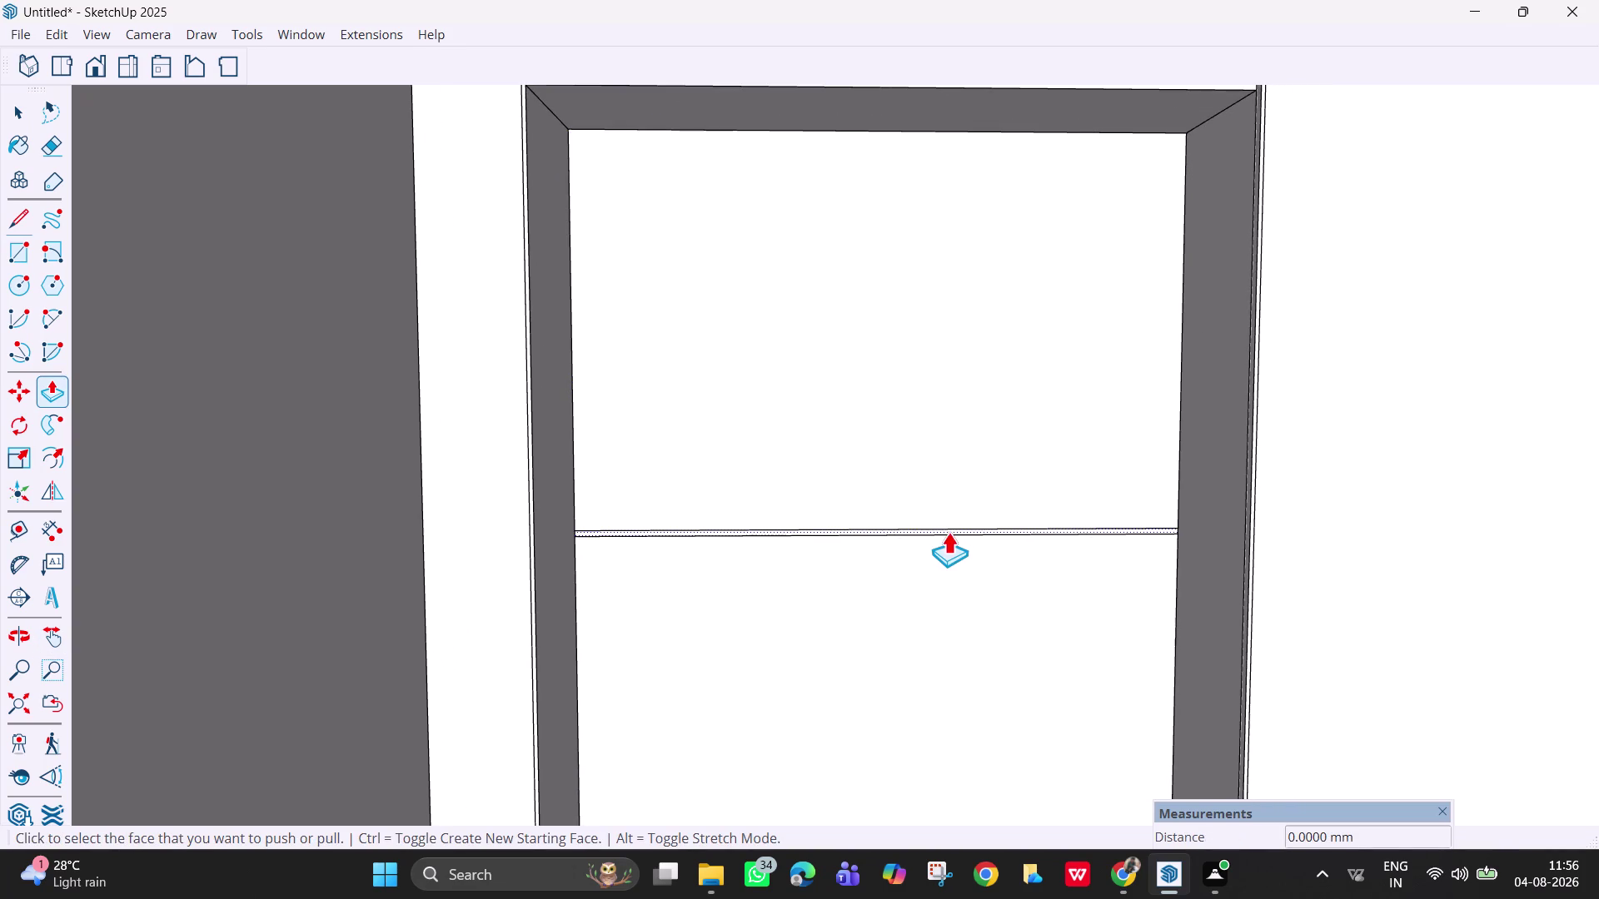
double_click(945, 529)
key(ctrl+z)
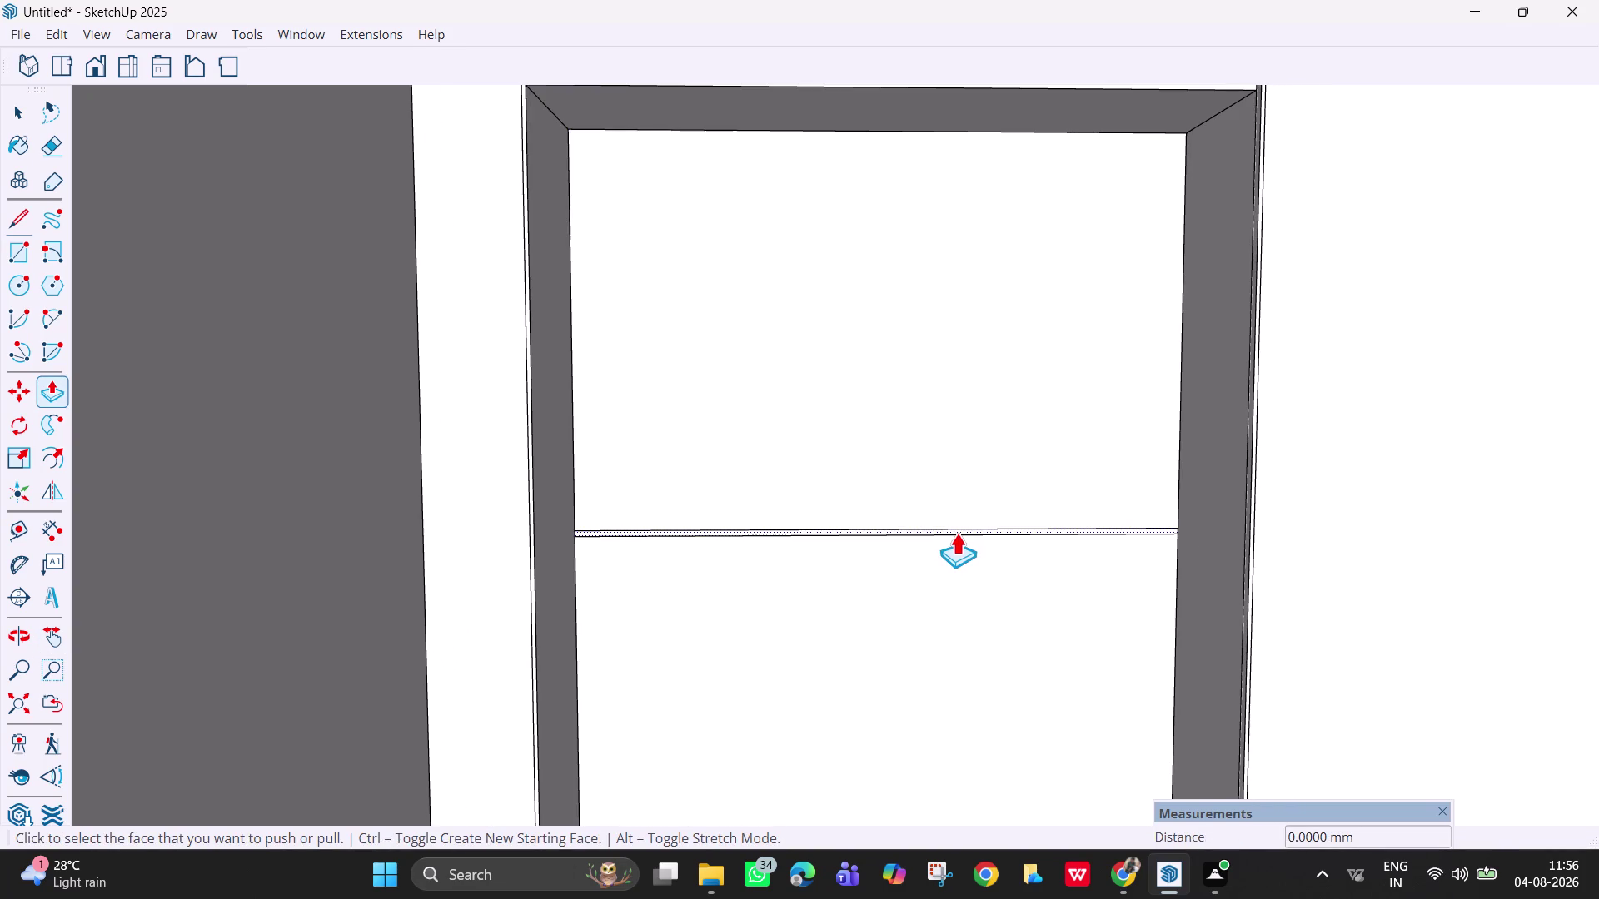
double_click(956, 532)
scroll(down, 3)
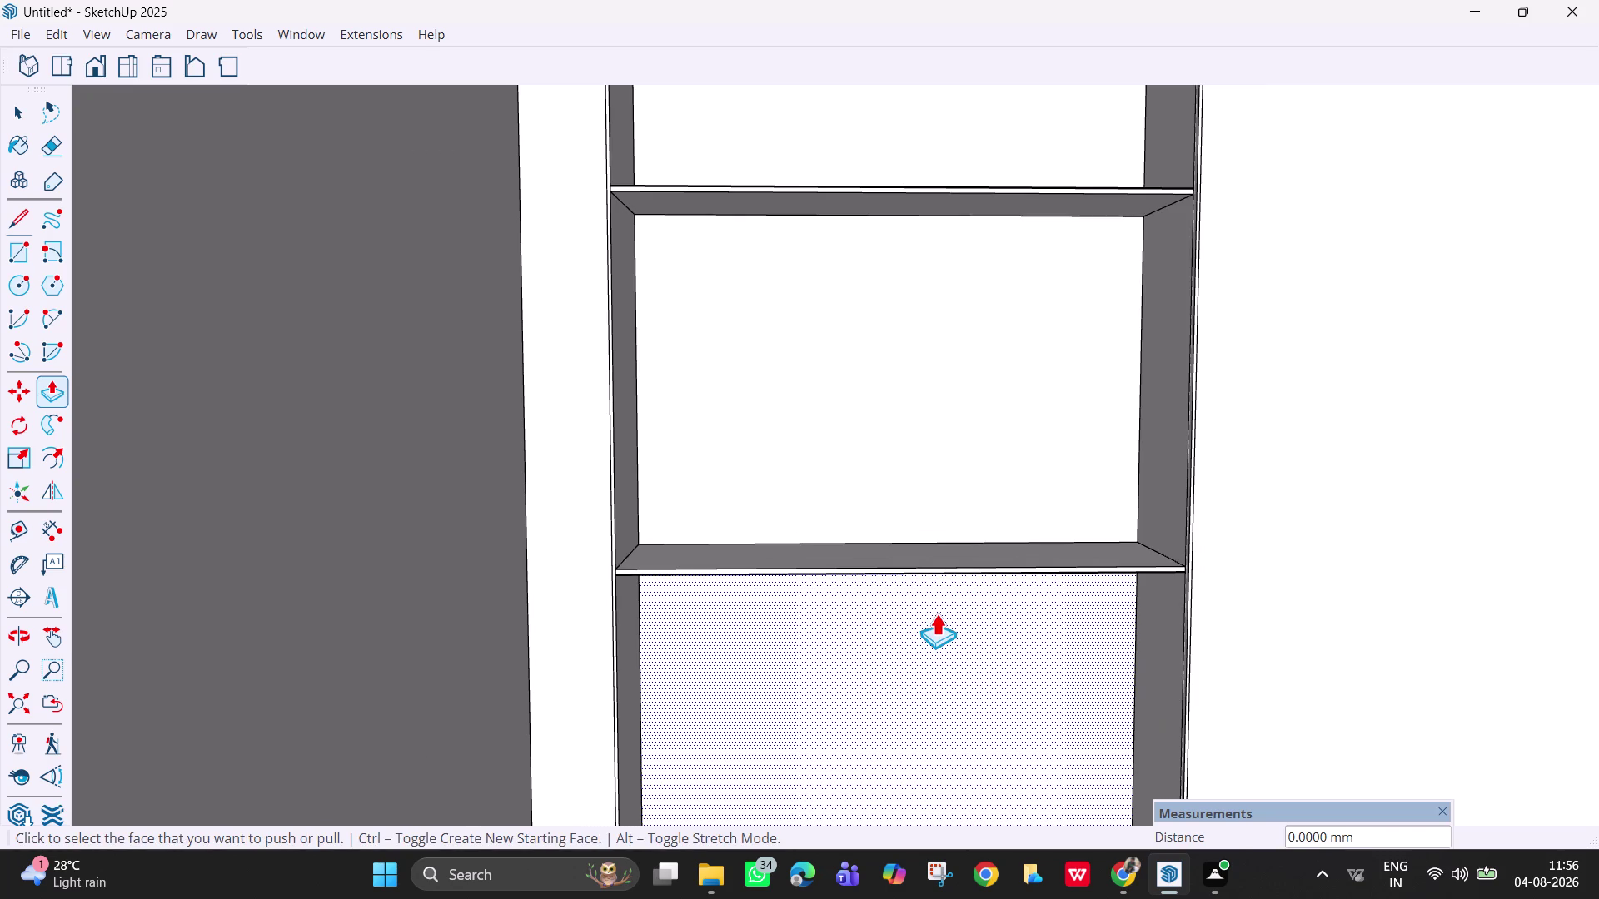
key(h)
drag(936, 613, 910, 332)
middle_drag(1070, 397, 1054, 444)
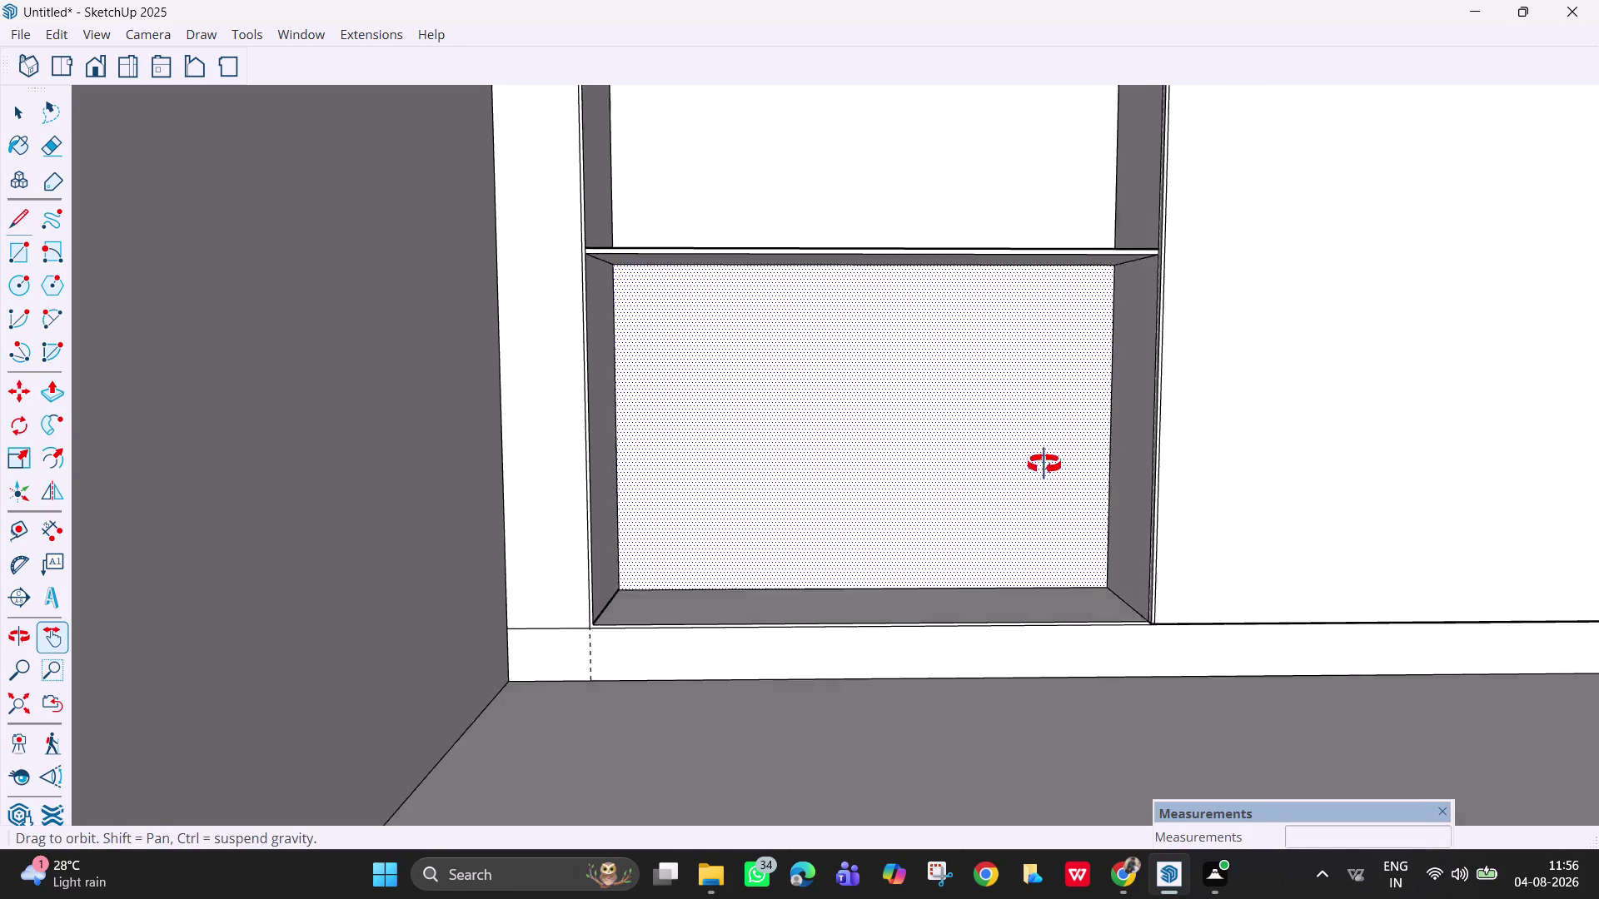
middle_drag(1054, 443, 1016, 505)
scroll(down, 3)
scroll(down, 3)
scroll(down, 3)
key(h)
drag(1213, 354, 1205, 365)
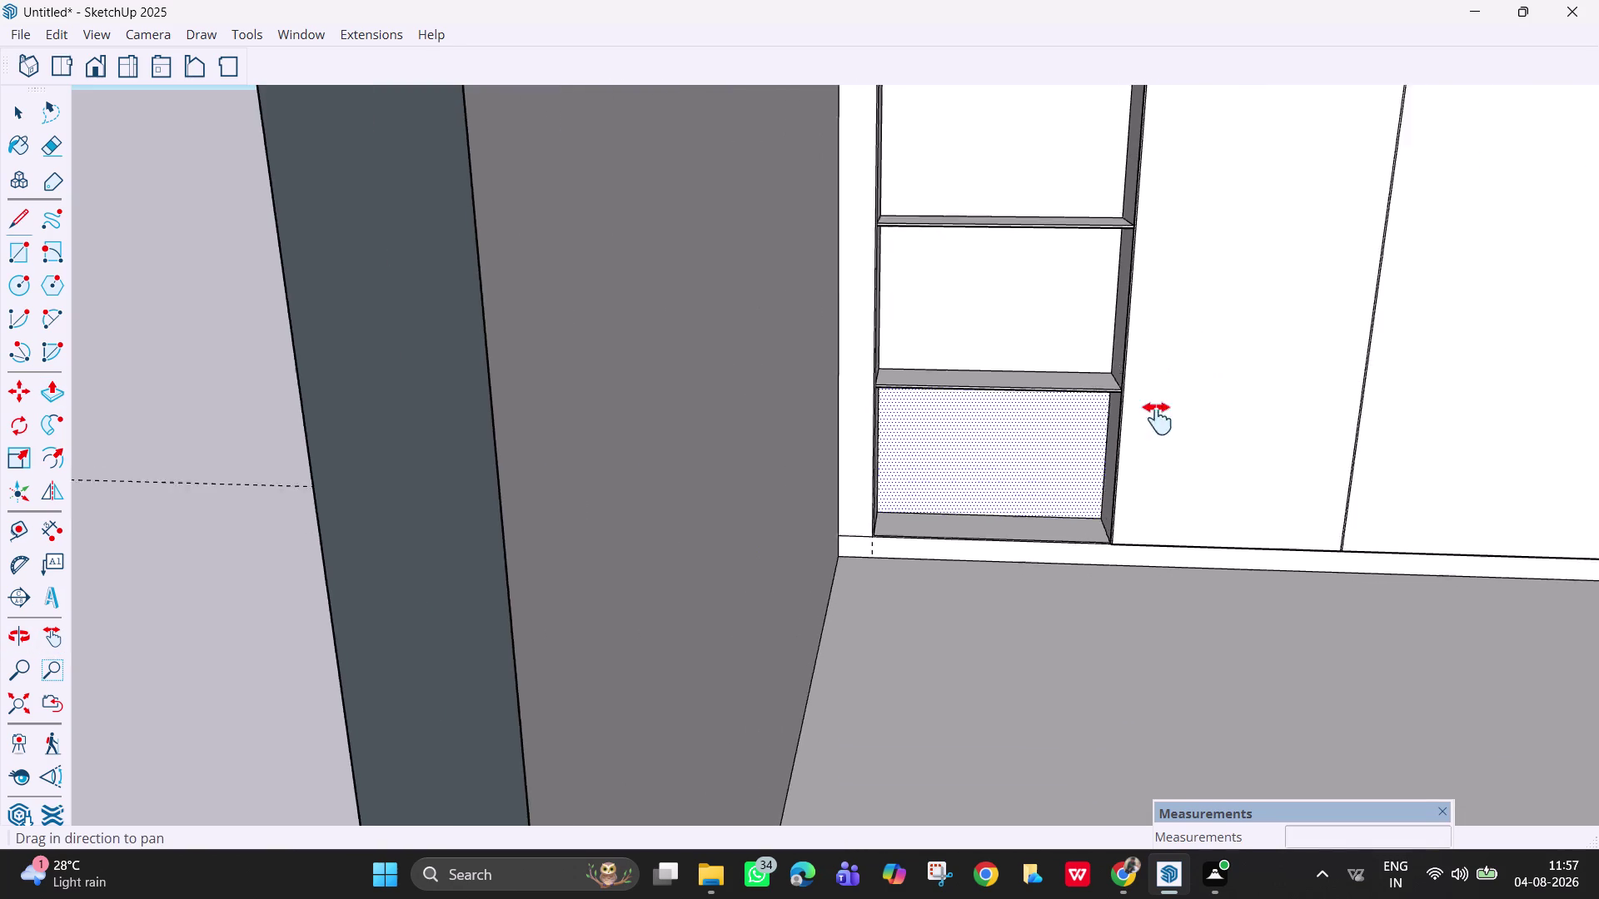
drag(1205, 365, 977, 567)
scroll(down, 3)
middle_drag(1235, 465, 1158, 434)
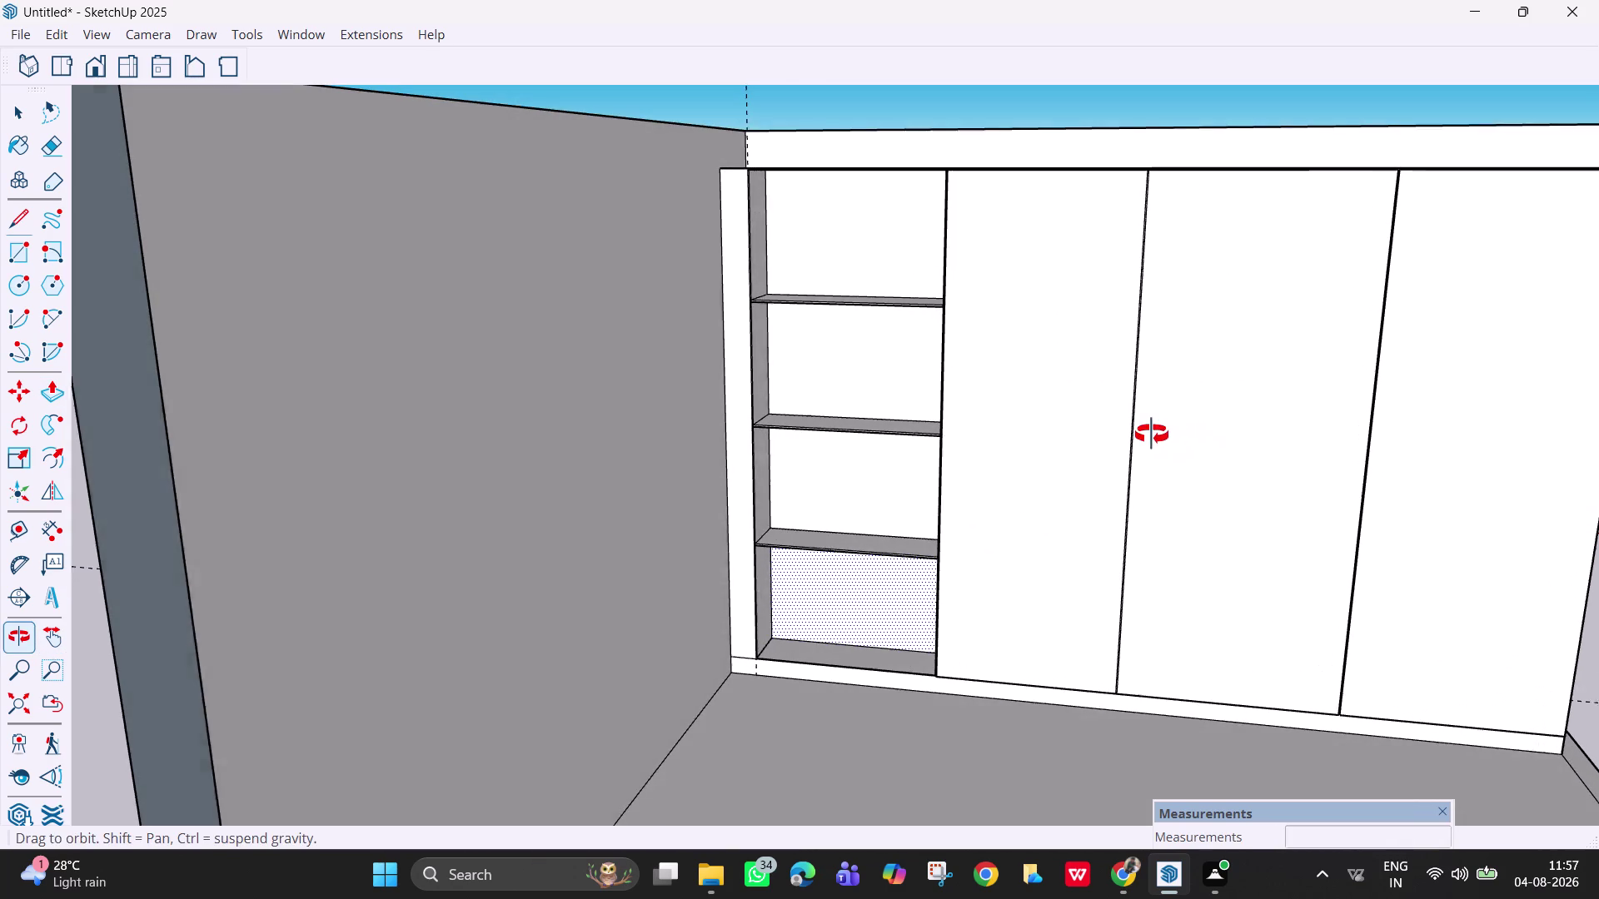
middle_drag(1159, 435, 1151, 435)
middle_drag(1239, 454, 1044, 509)
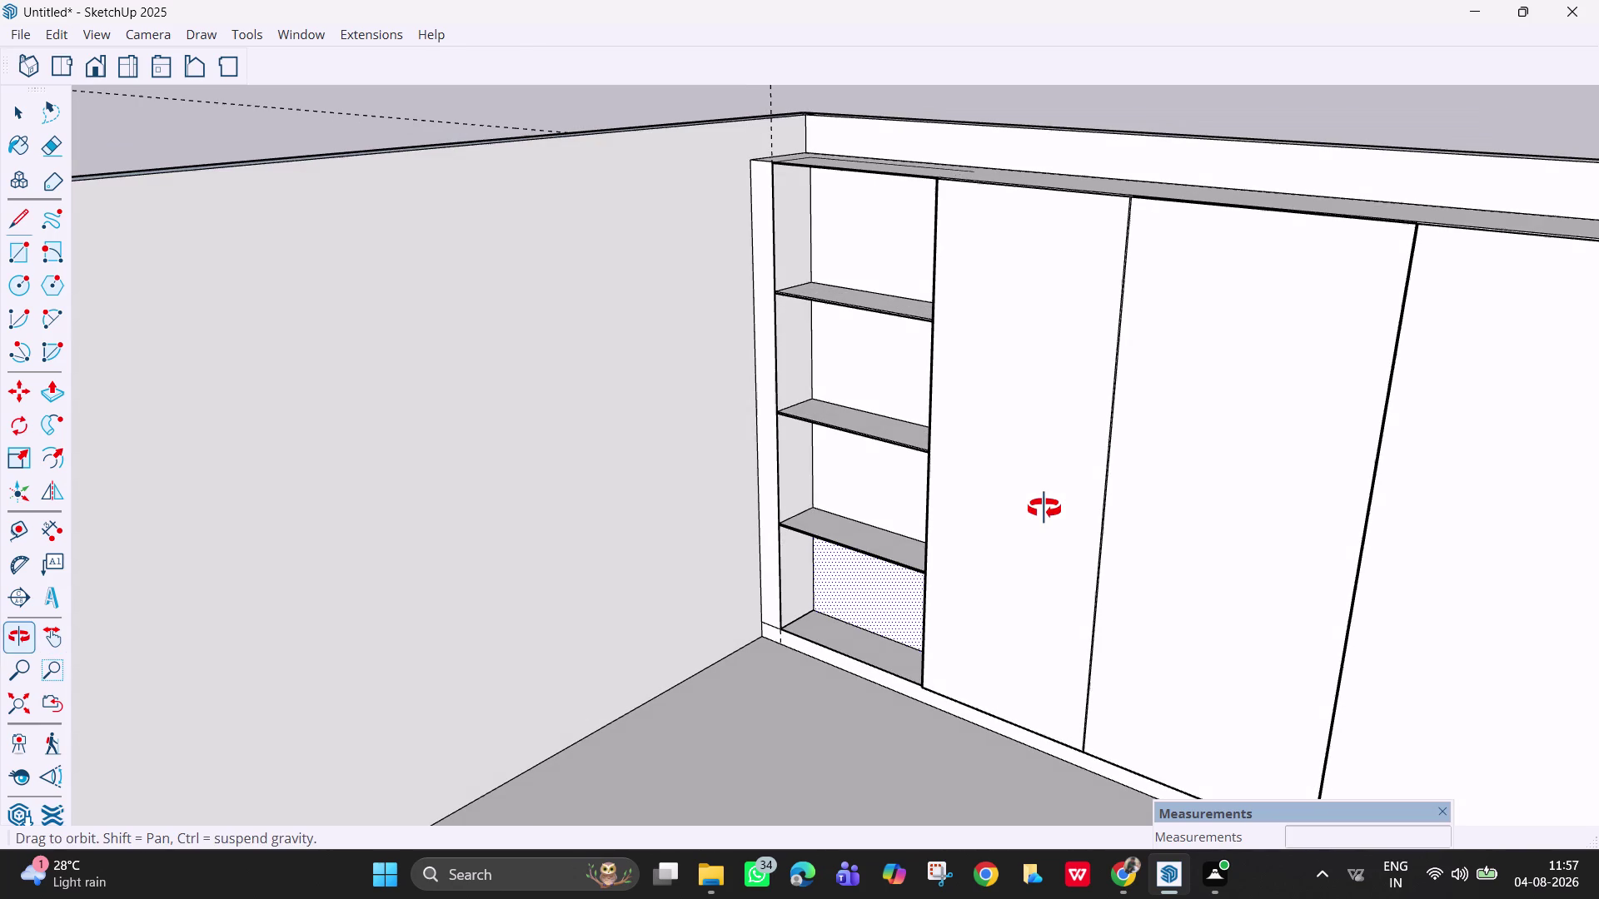
middle_drag(1044, 509, 1042, 509)
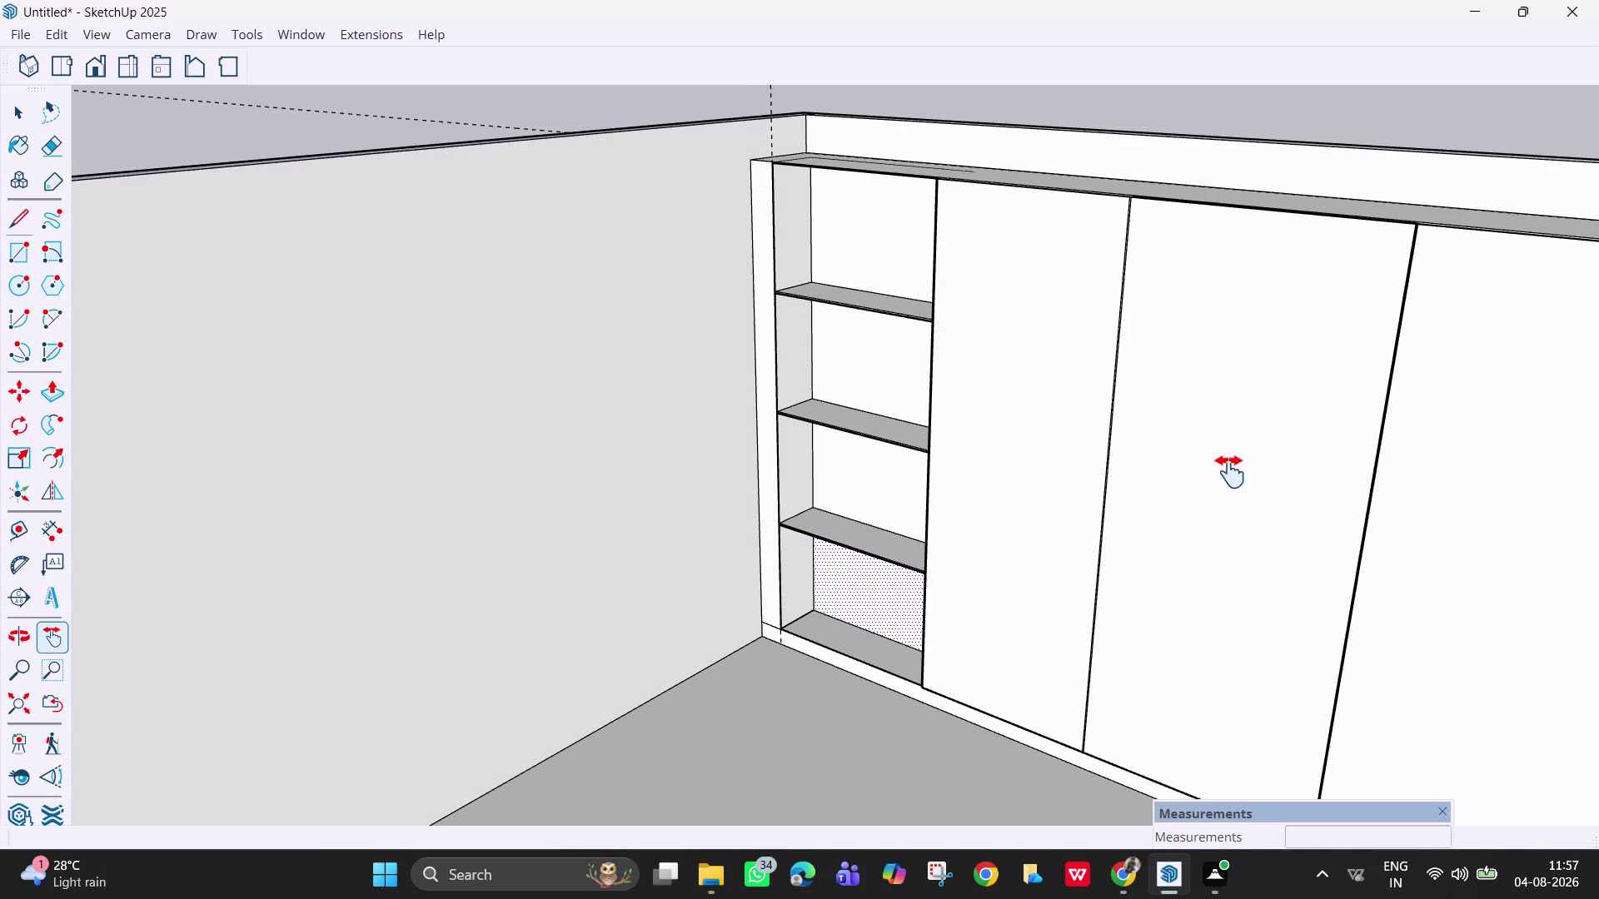
scroll(down, 3)
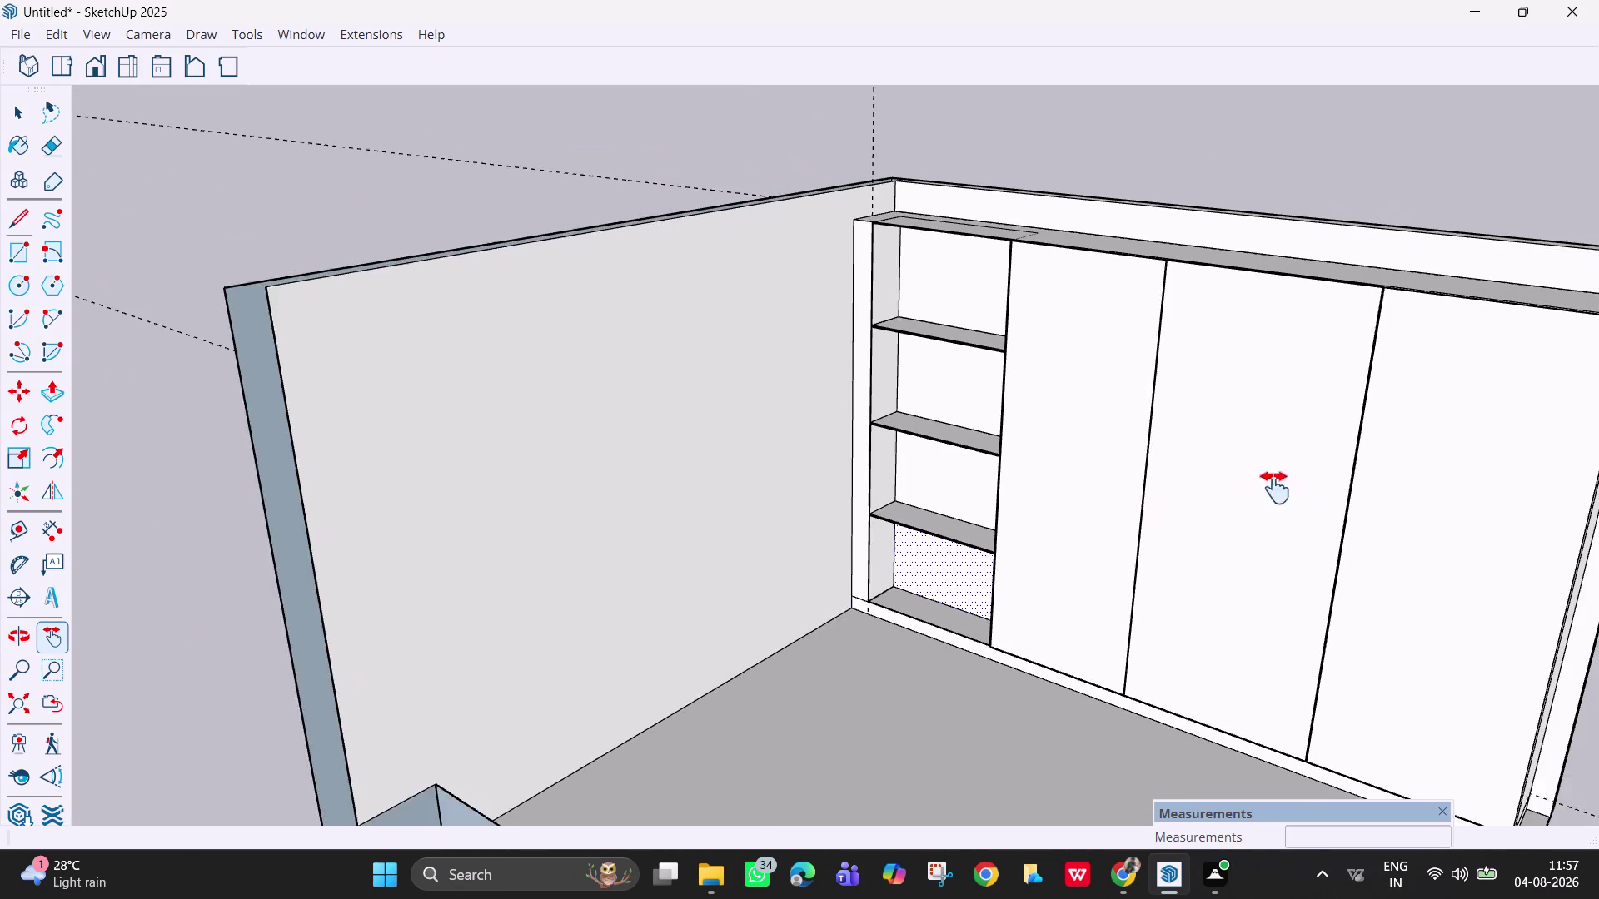
scroll(down, 3)
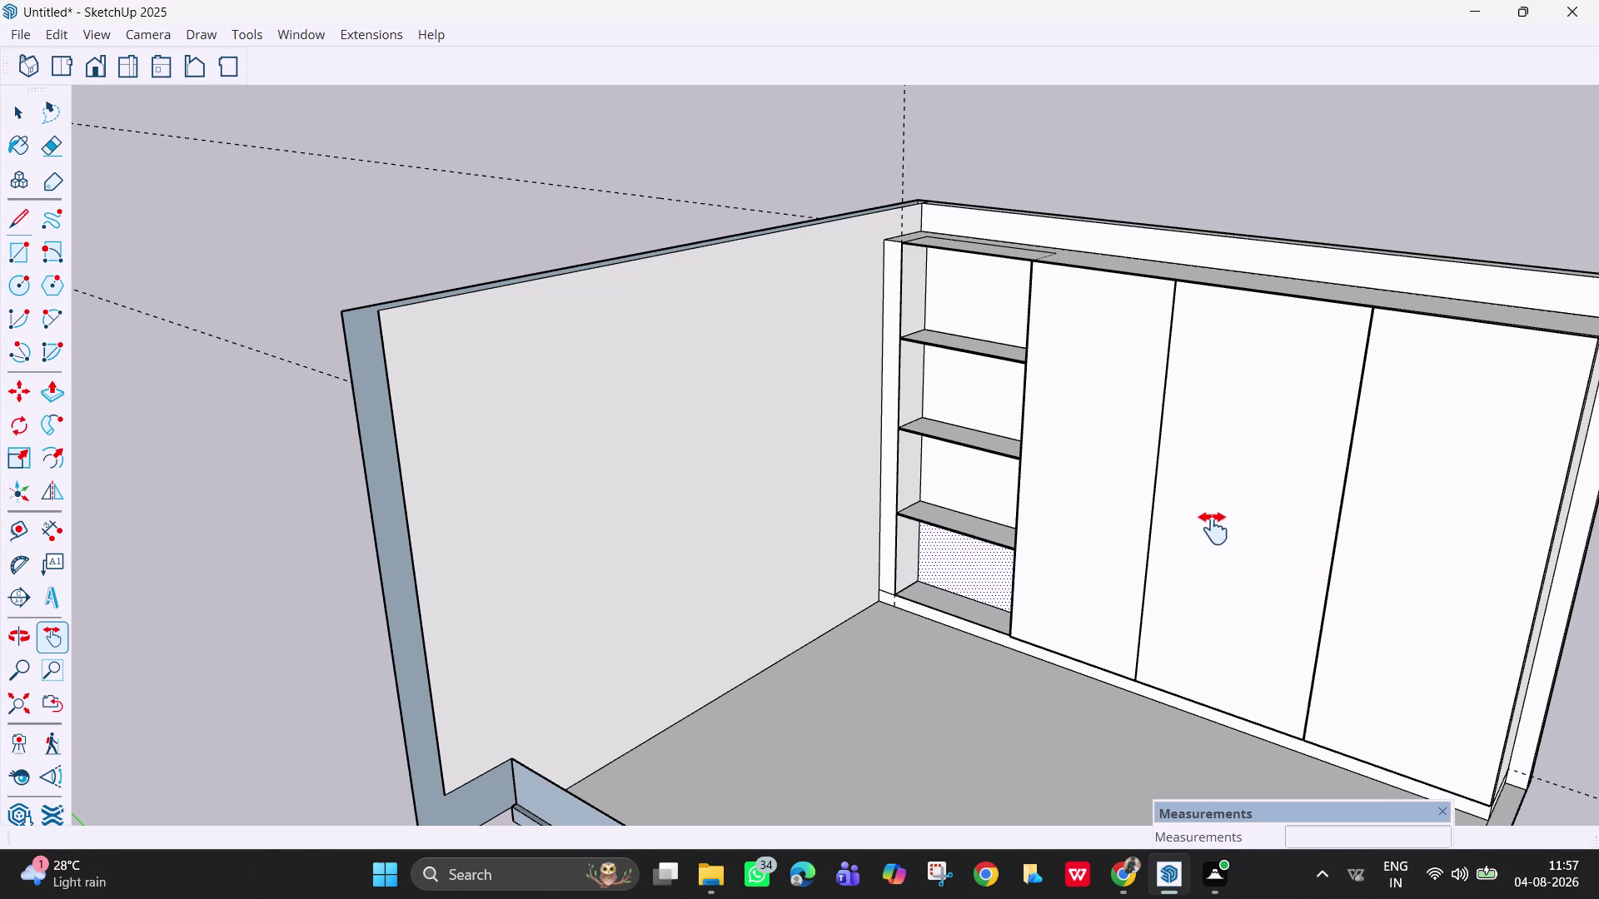
middle_drag(1215, 528, 858, 536)
scroll(down, 3)
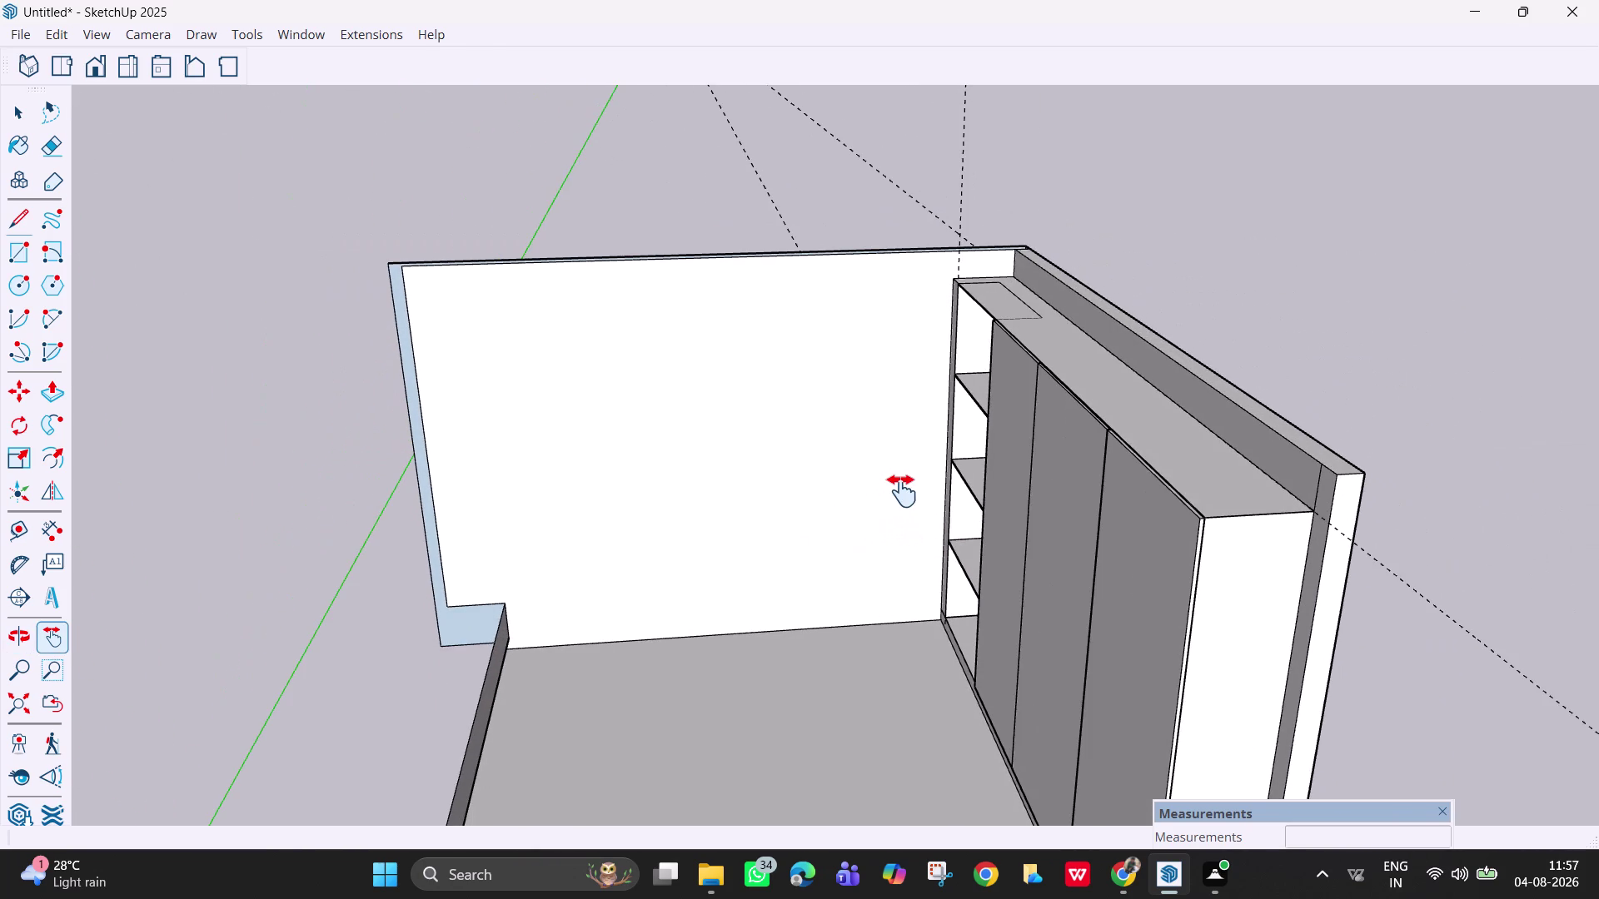
middle_drag(902, 491, 953, 707)
scroll(down, 3)
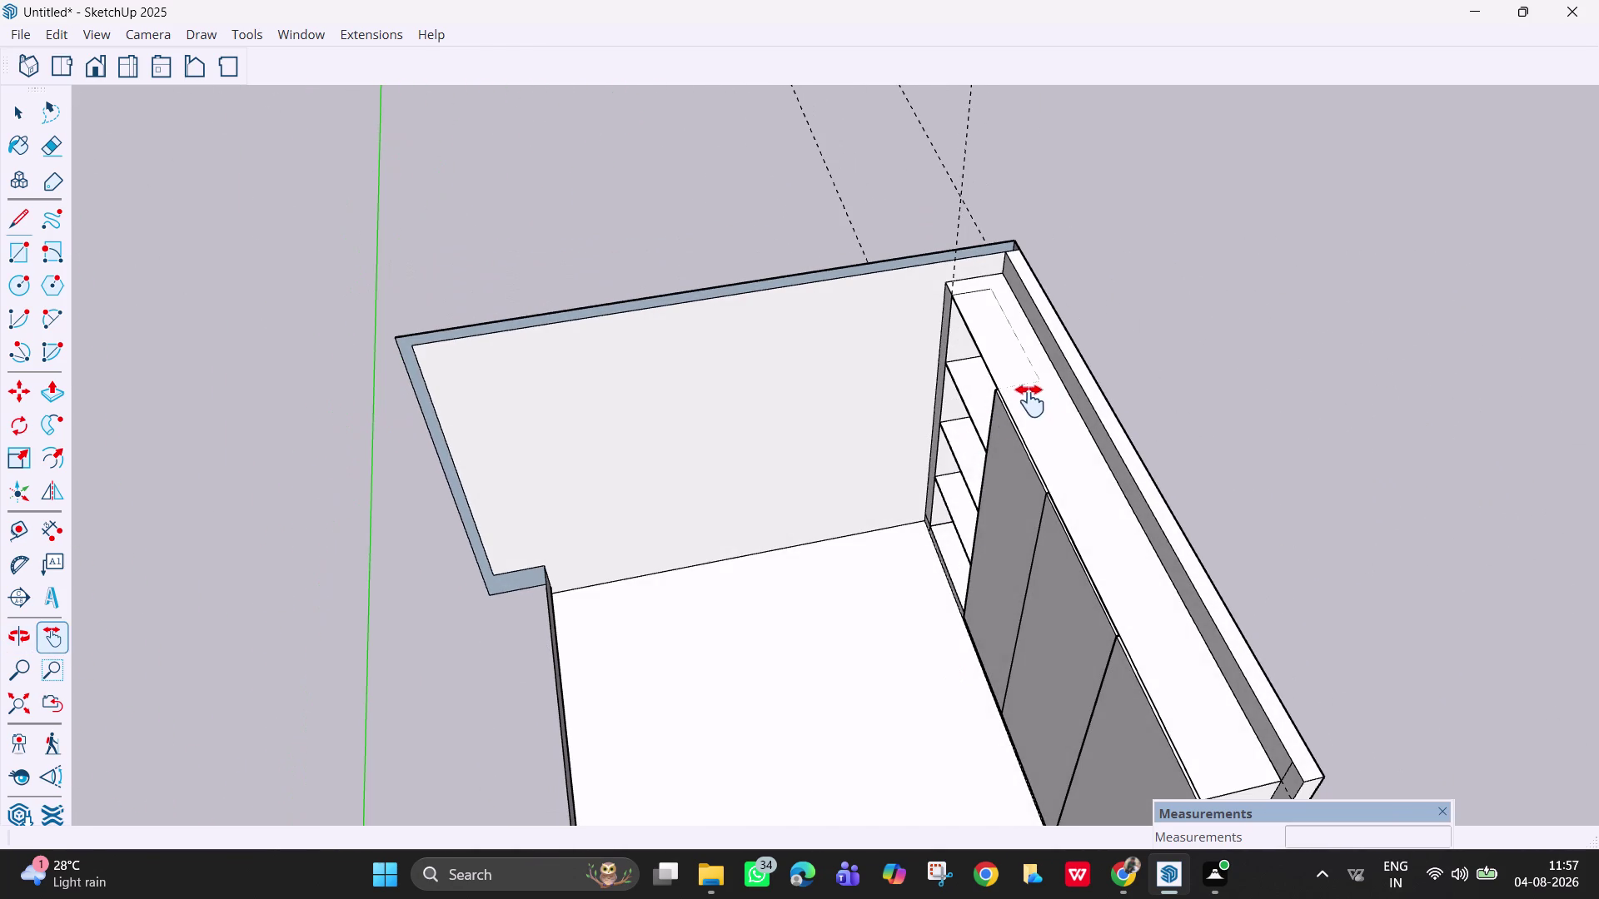
middle_drag(1052, 397, 1116, 409)
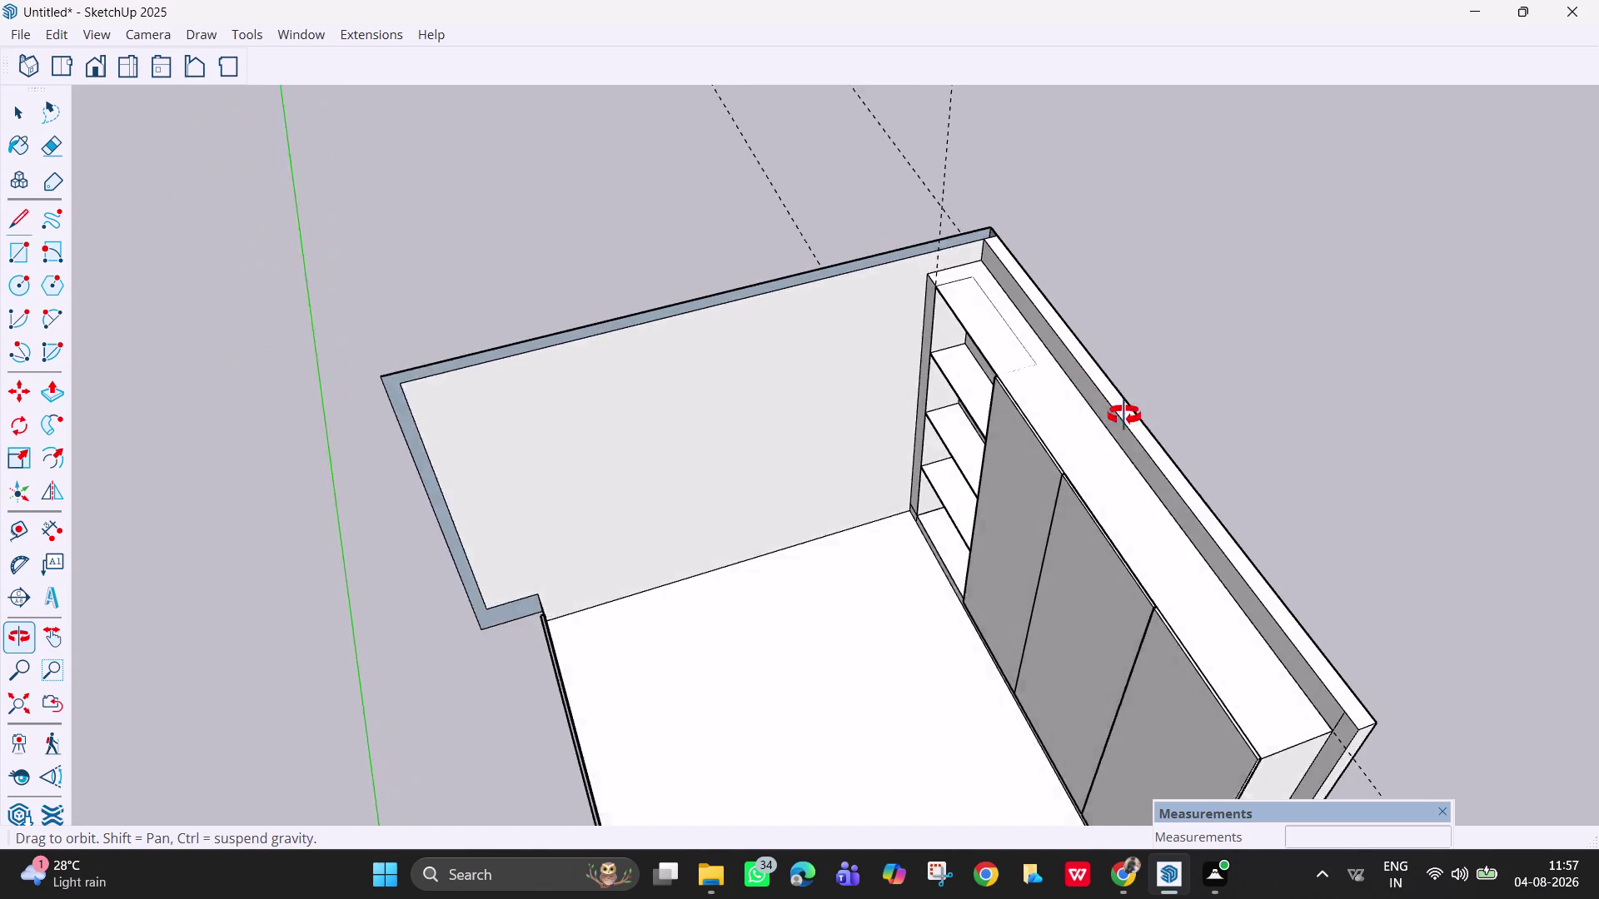
middle_drag(1116, 408, 1169, 461)
key(e)
drag(973, 161, 769, 214)
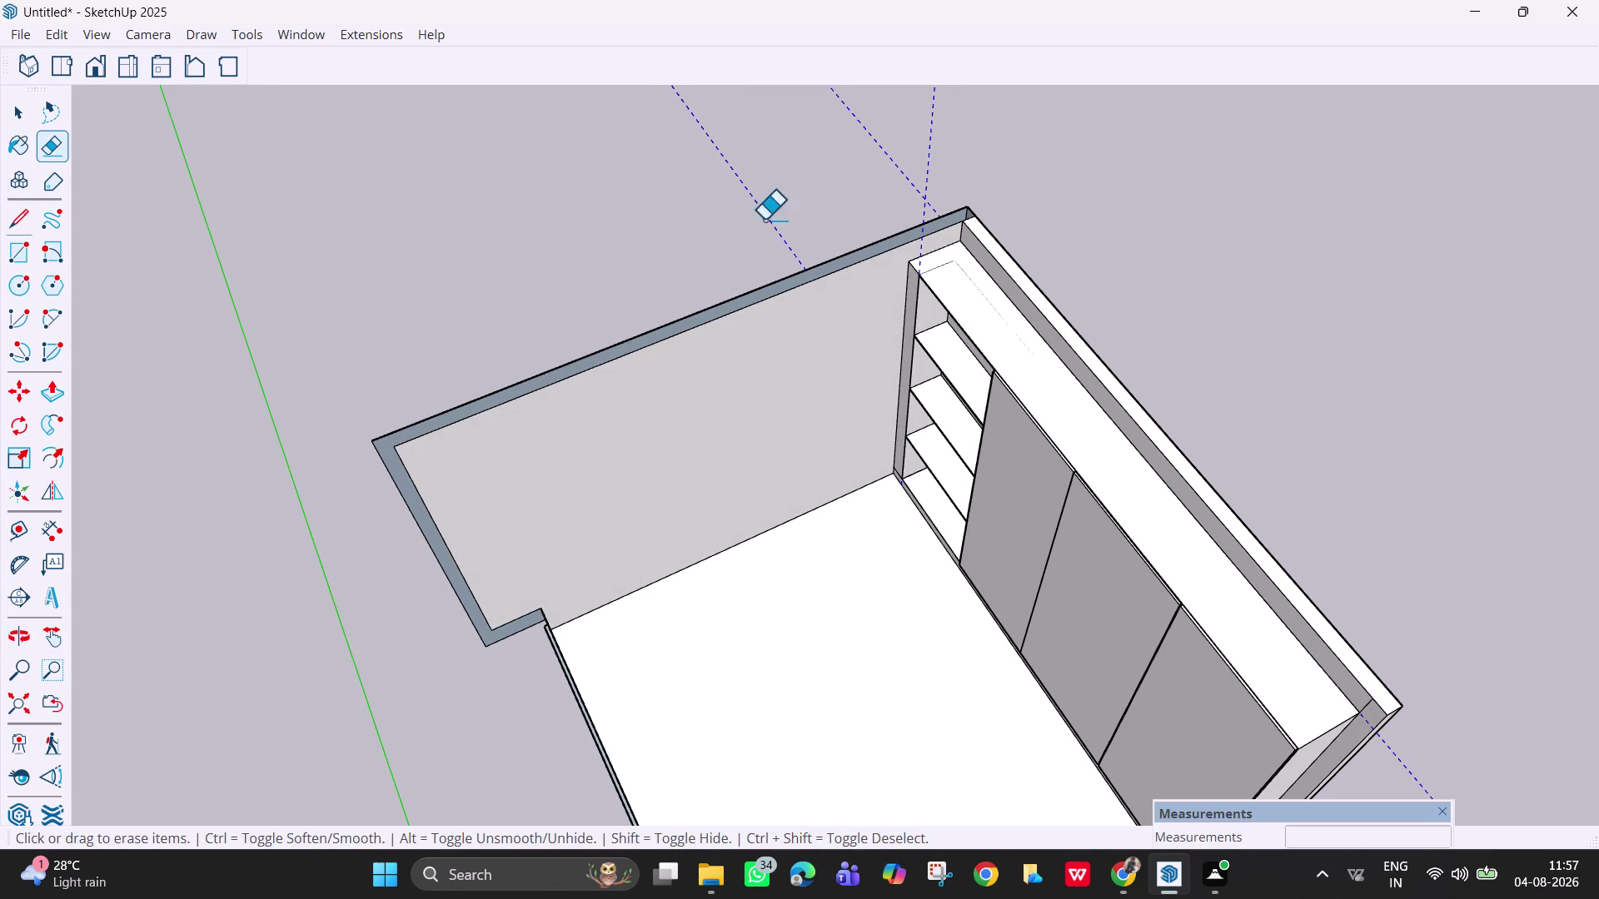
drag(769, 215, 726, 244)
middle_drag(939, 359, 1047, 188)
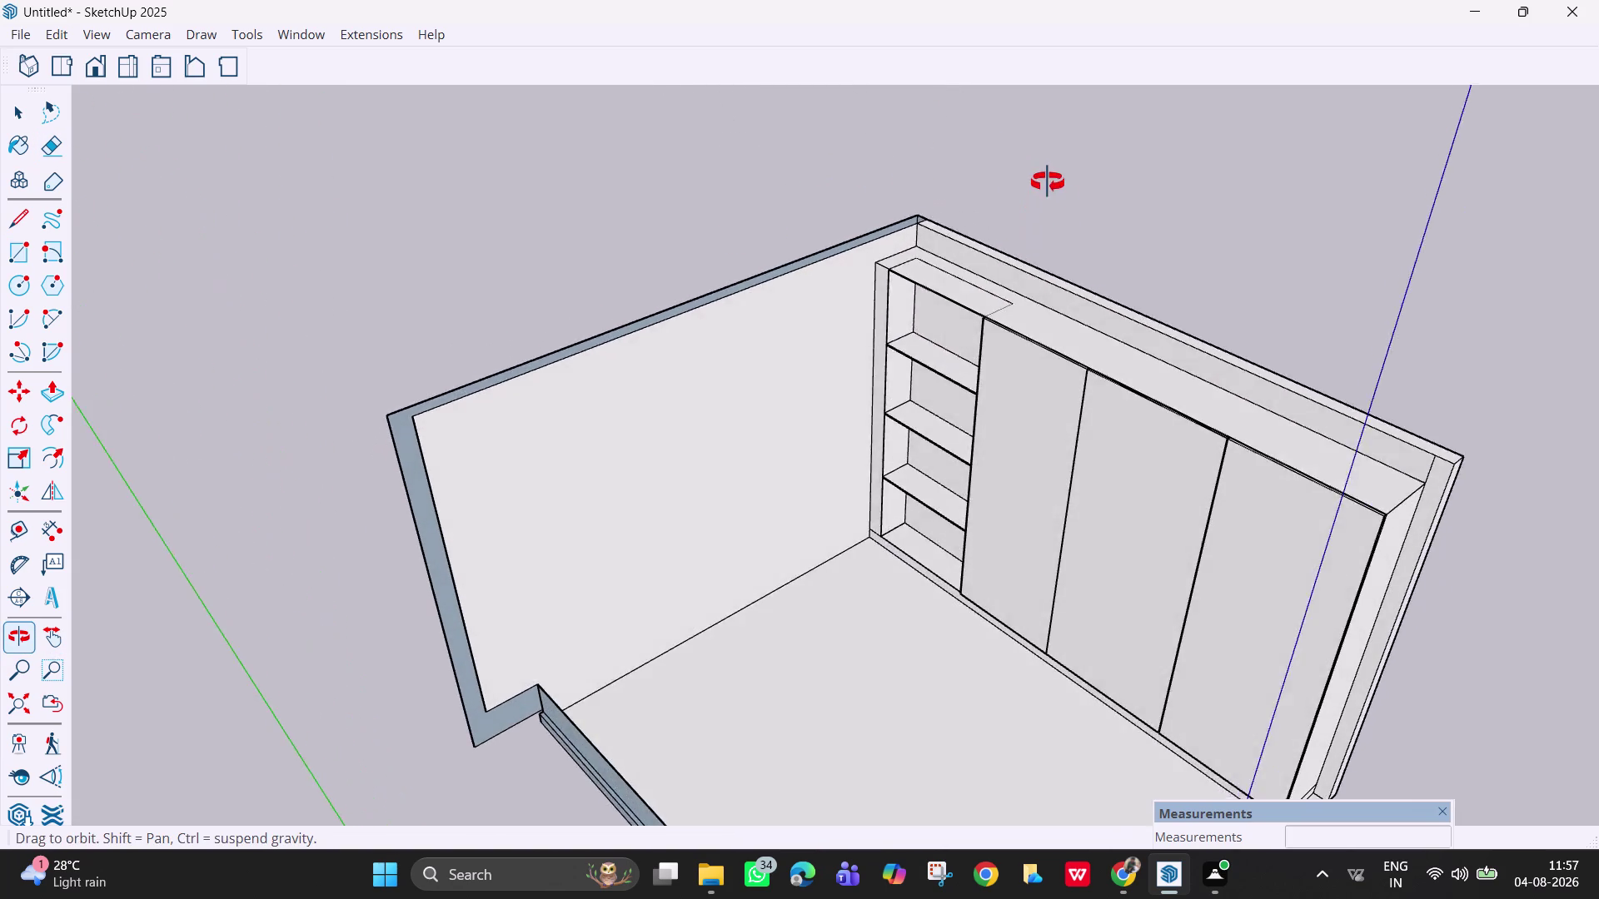
middle_drag(1046, 188, 991, 555)
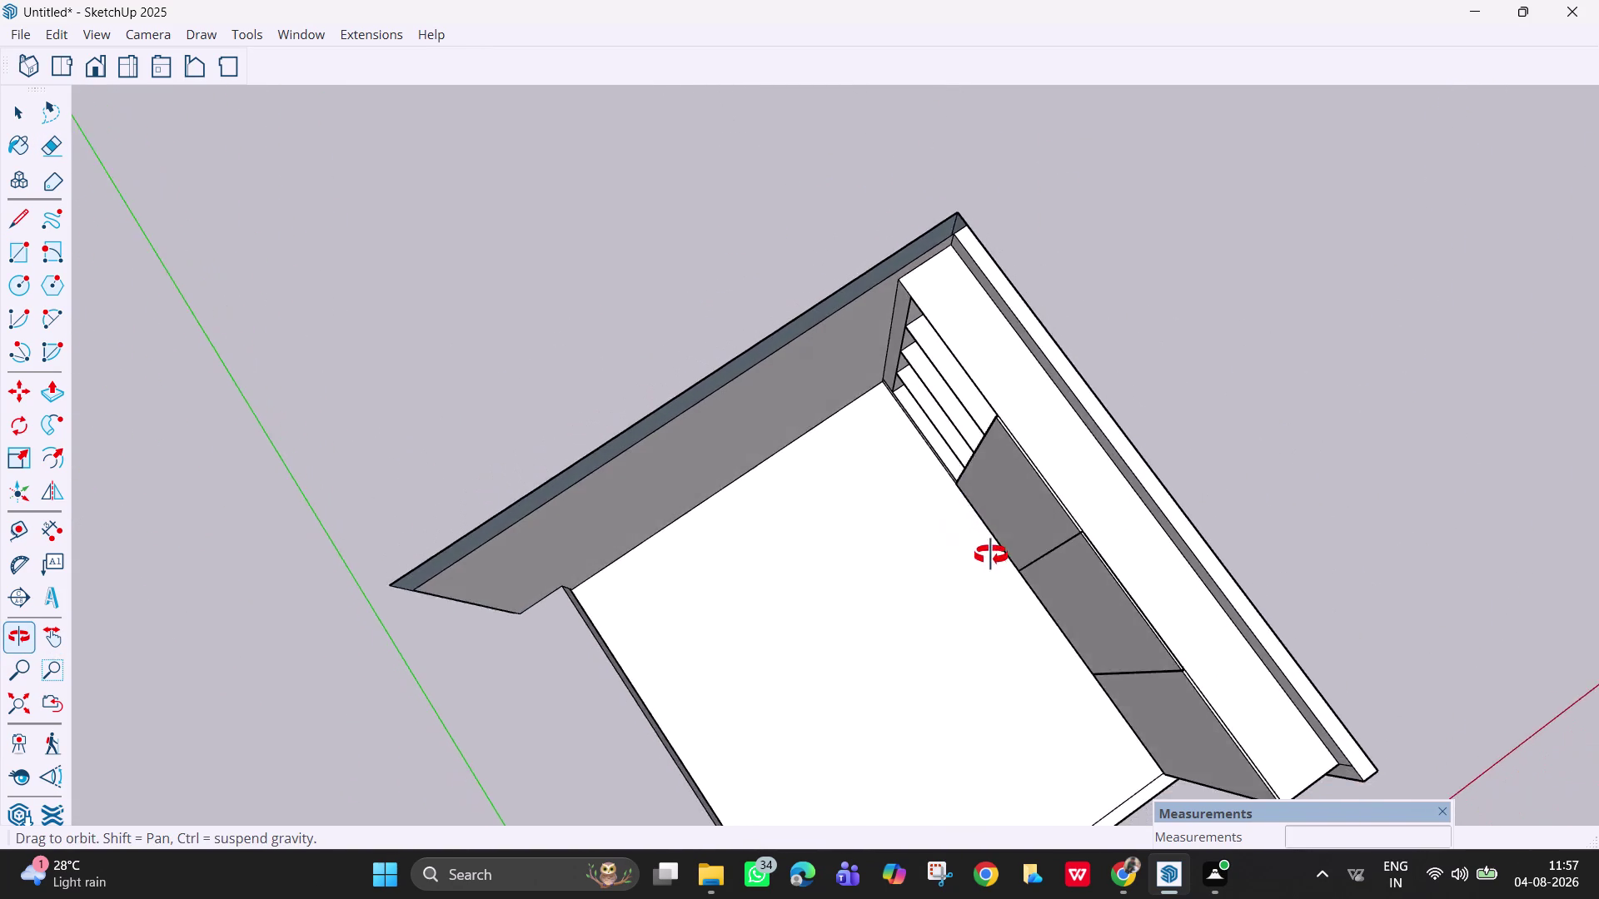
middle_drag(991, 555, 939, 146)
middle_drag(1027, 468, 985, 403)
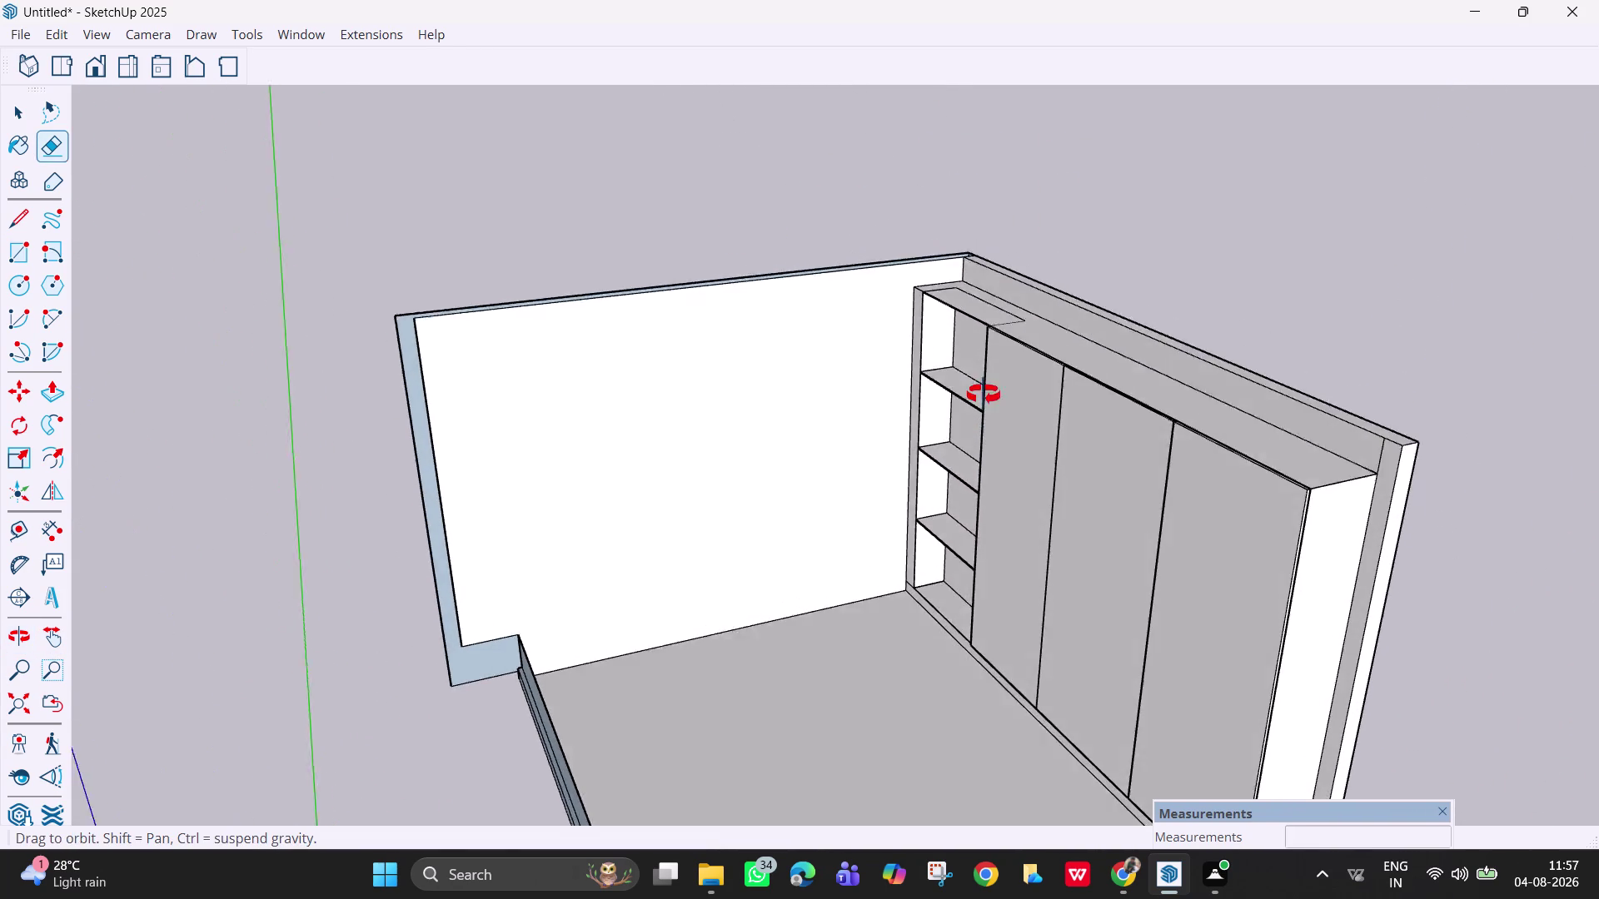
middle_drag(986, 403, 953, 365)
key(e)
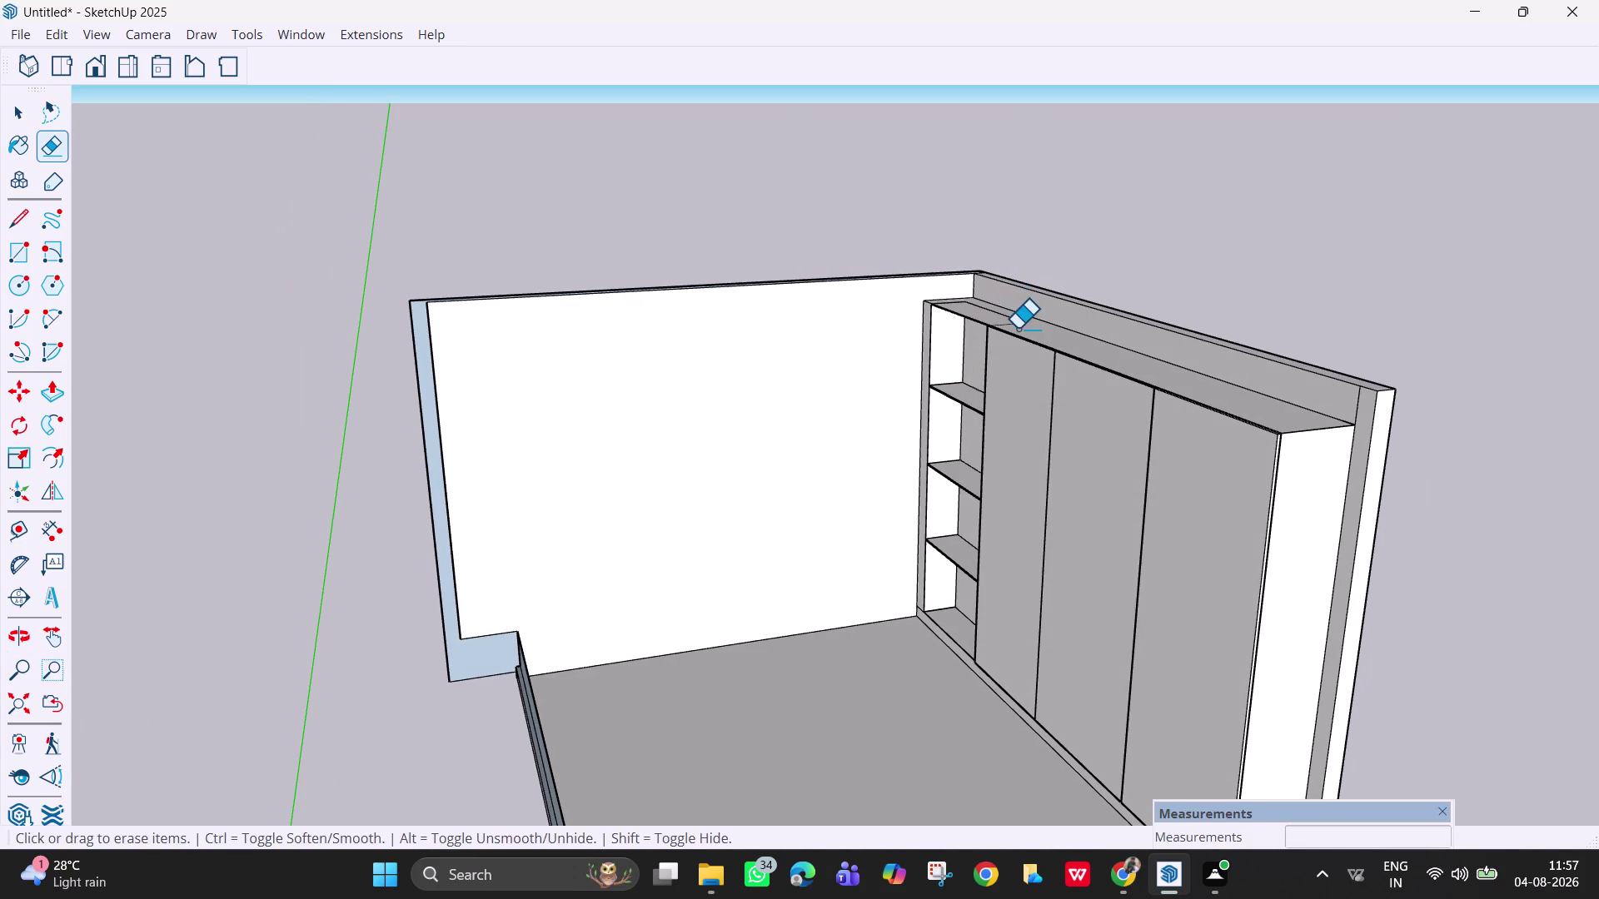
click(1008, 321)
drag(1016, 326, 1000, 315)
drag(1005, 306, 1013, 325)
key(Escape)
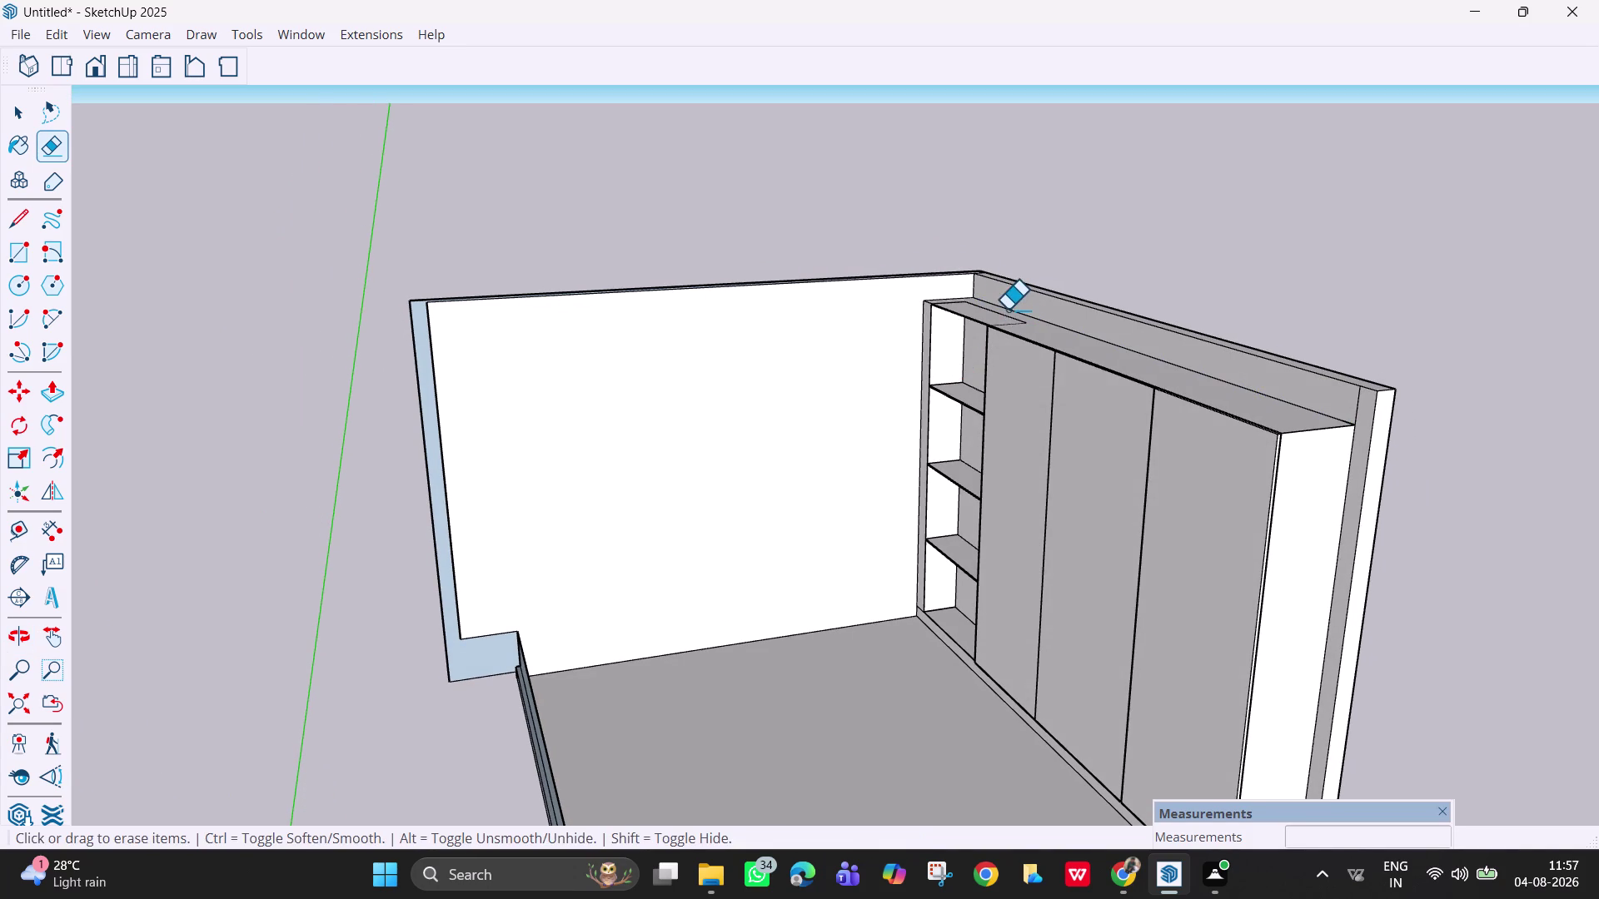
drag(1004, 309, 1000, 318)
key(Escape)
key(ctrl+z)
drag(1003, 318, 1011, 330)
key(ctrl+z)
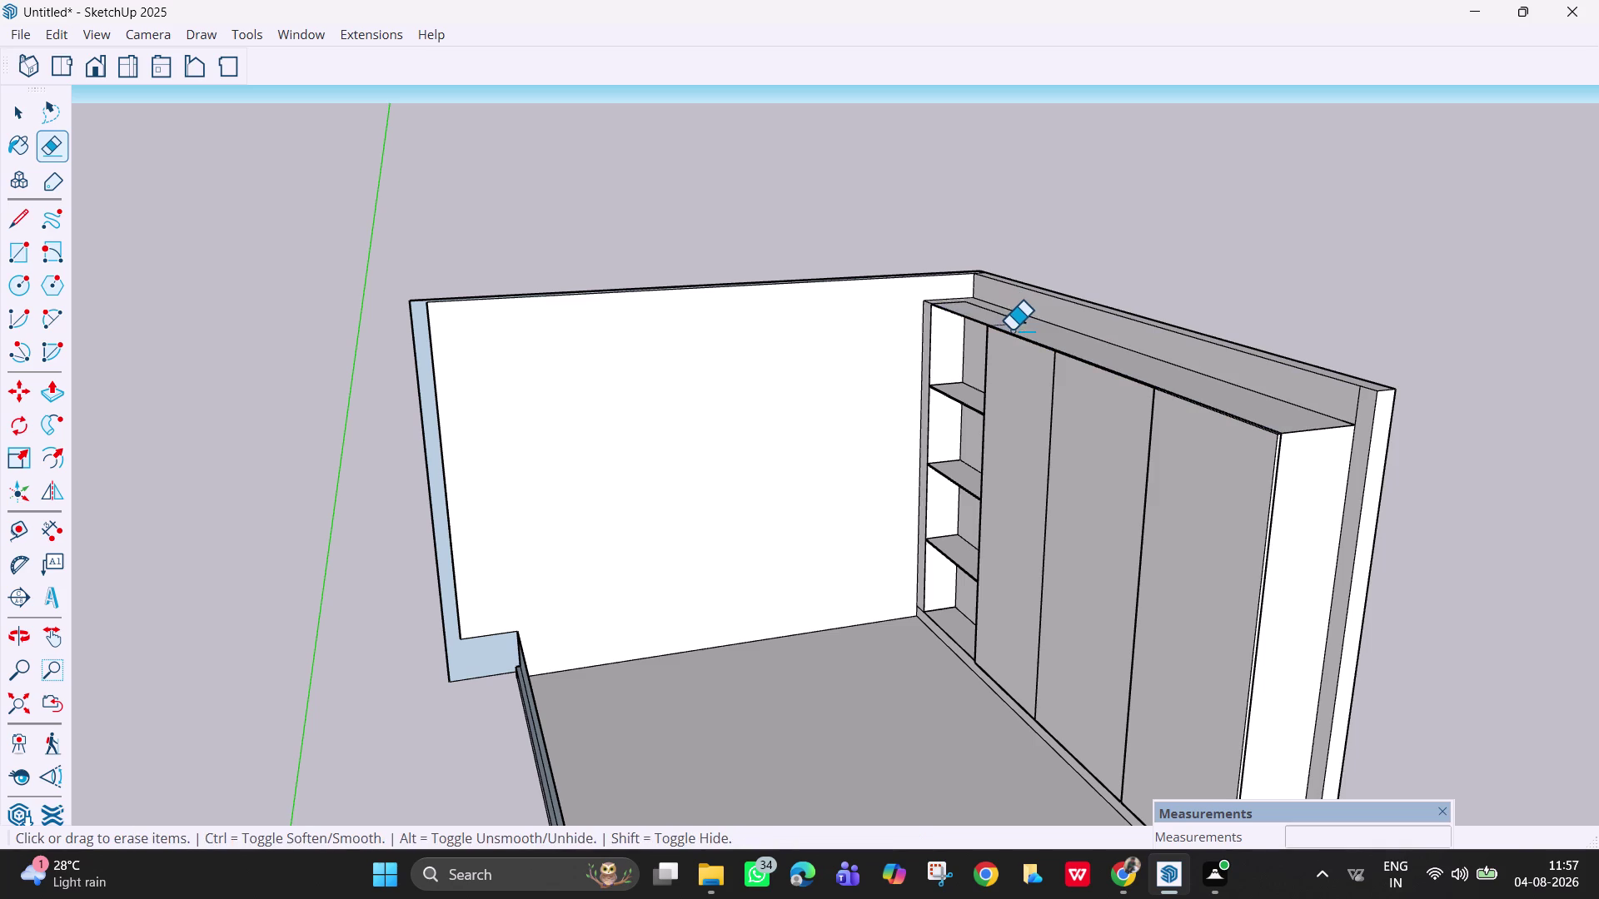
middle_drag(1011, 323, 1084, 545)
middle_drag(1011, 328, 1077, 473)
scroll(down, 3)
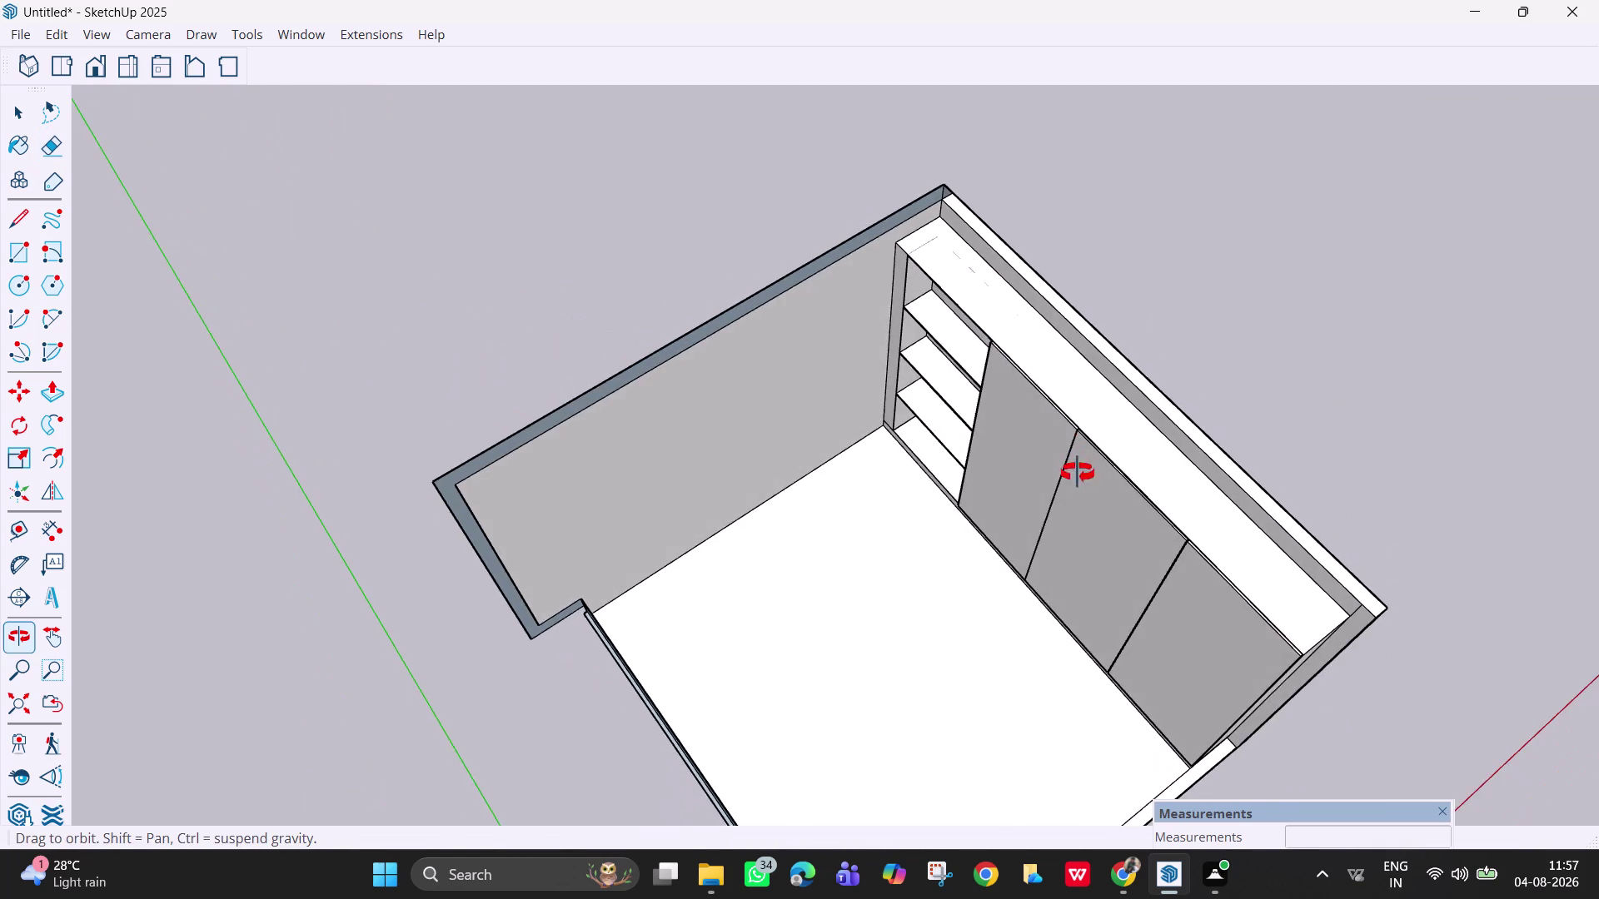
middle_drag(1077, 473, 1072, 470)
middle_drag(999, 306, 1040, 373)
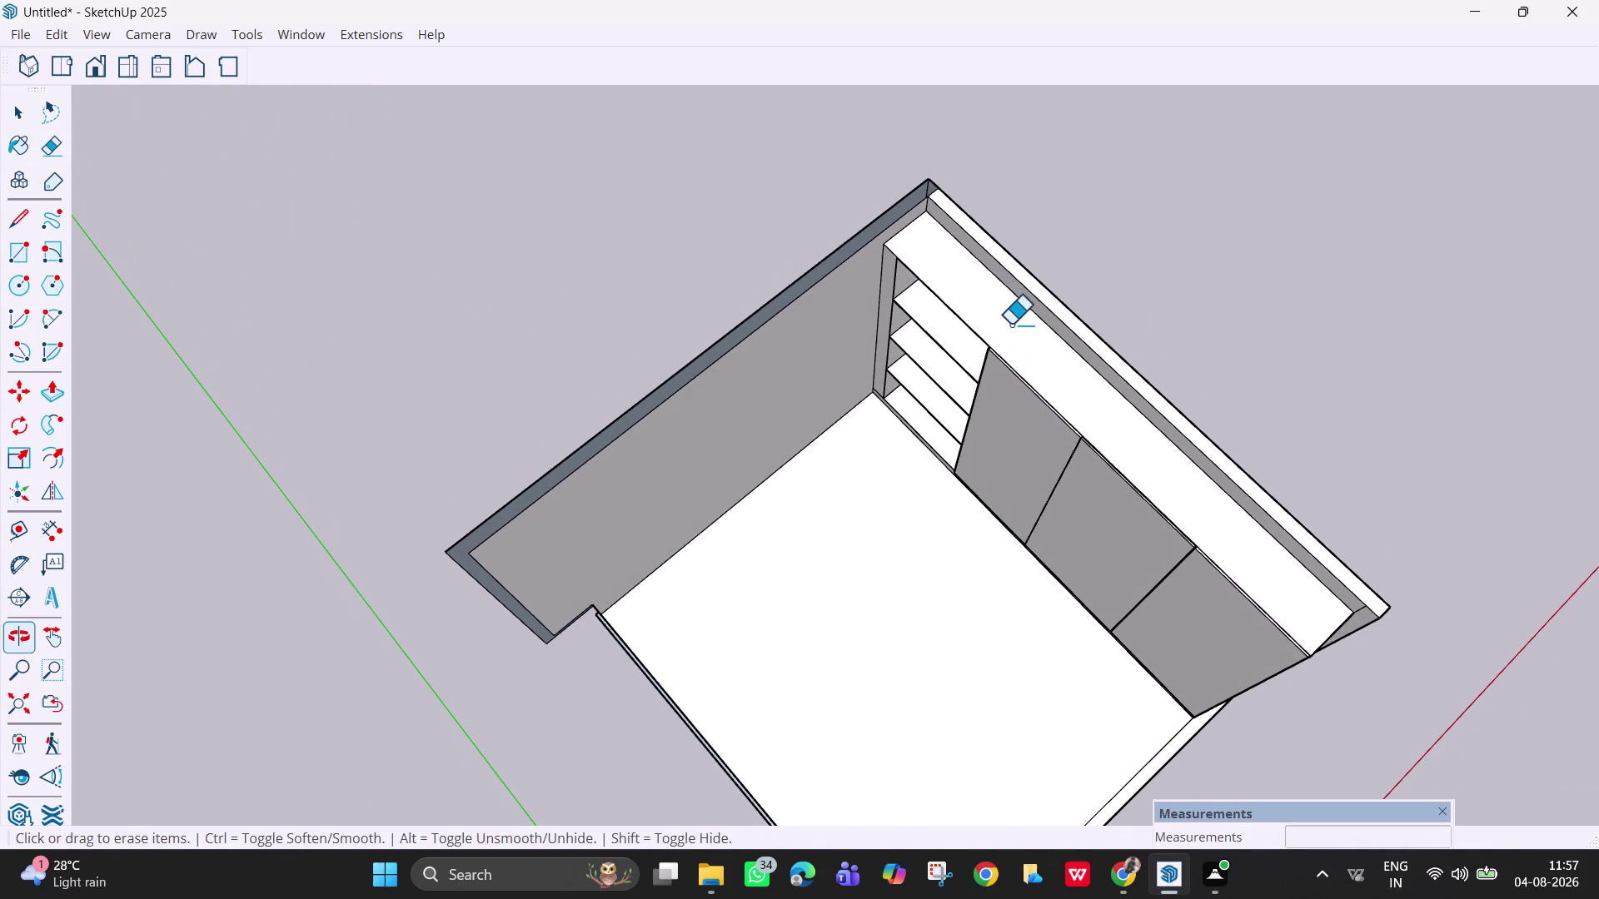
drag(987, 310, 1019, 345)
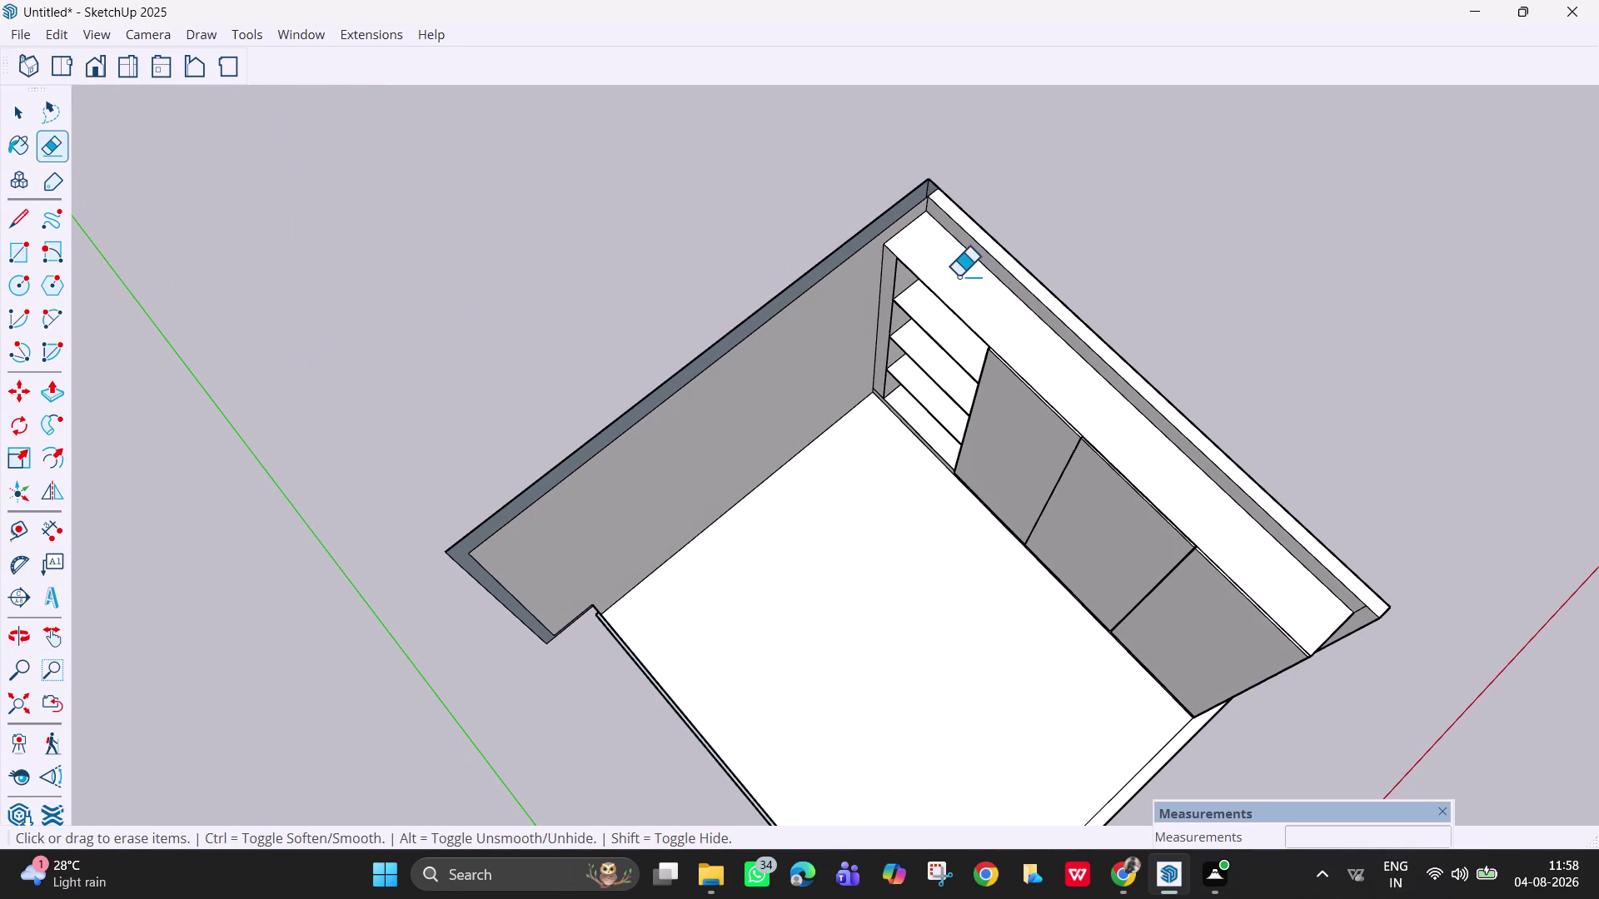
drag(948, 266, 998, 330)
middle_drag(1002, 362, 1002, 364)
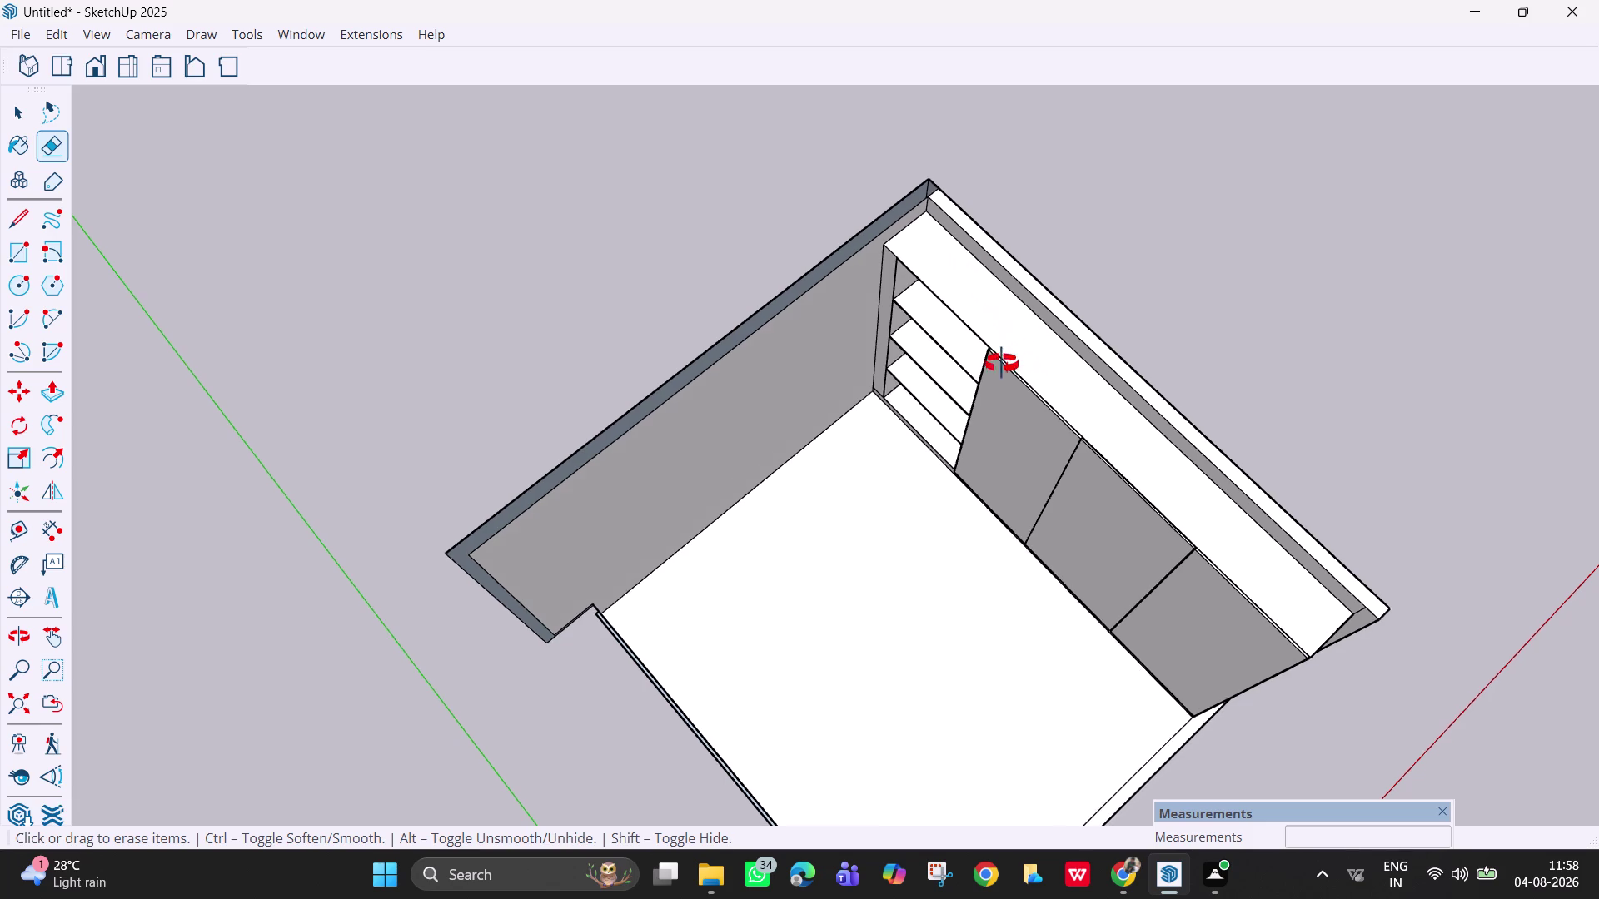
middle_drag(1001, 364, 931, 133)
middle_drag(1002, 370, 925, 159)
middle_drag(992, 408, 893, 417)
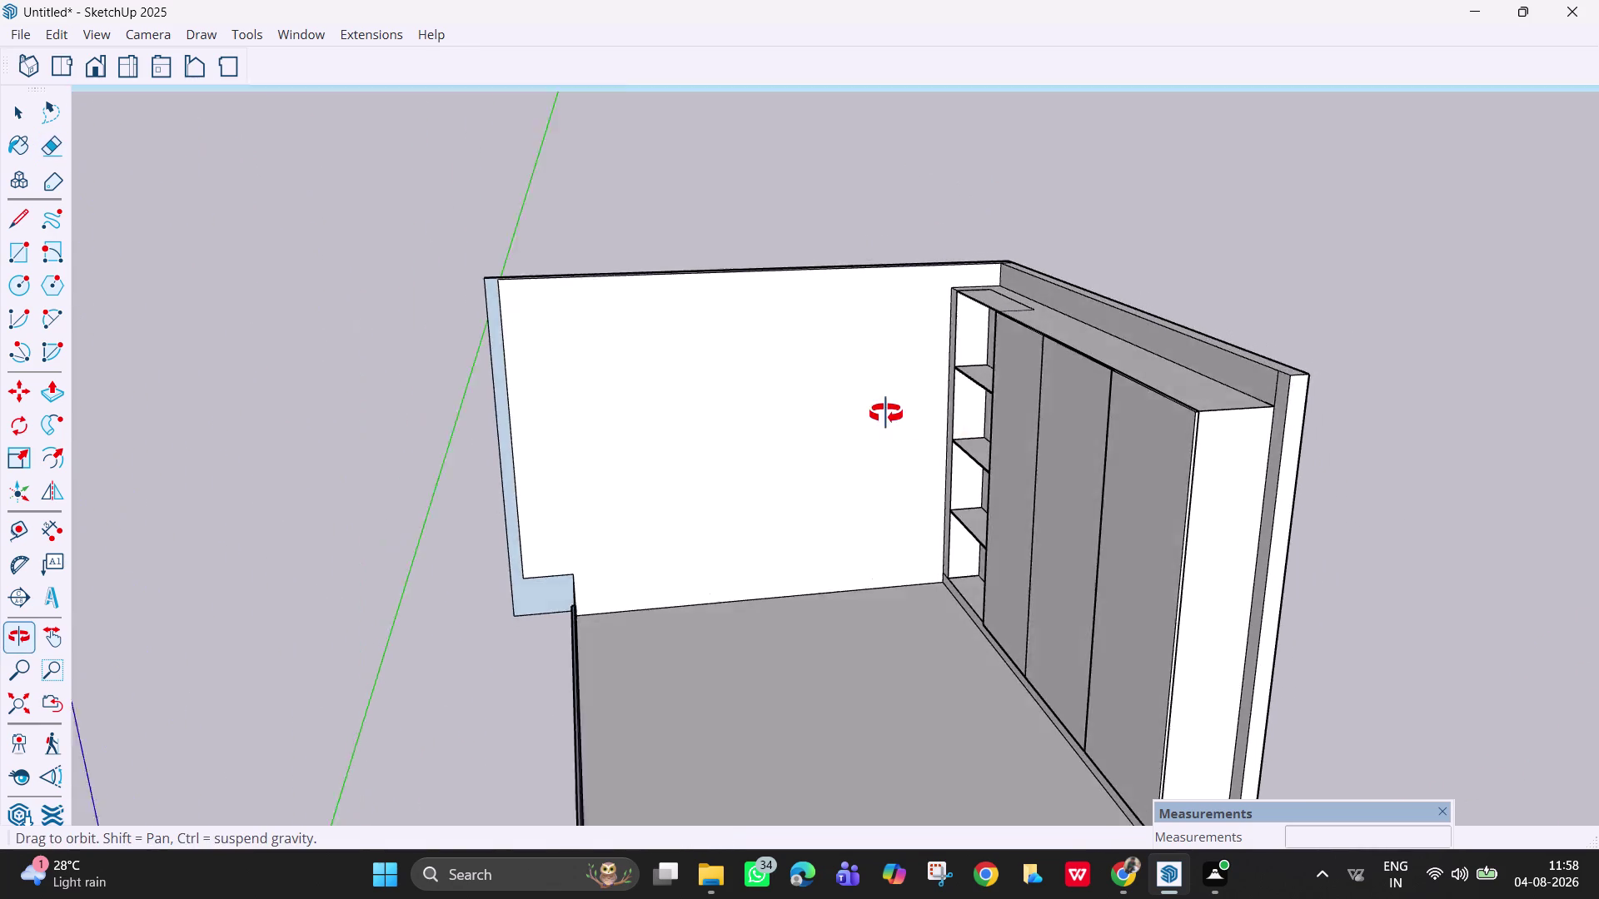
middle_drag(892, 417, 861, 390)
key(space)
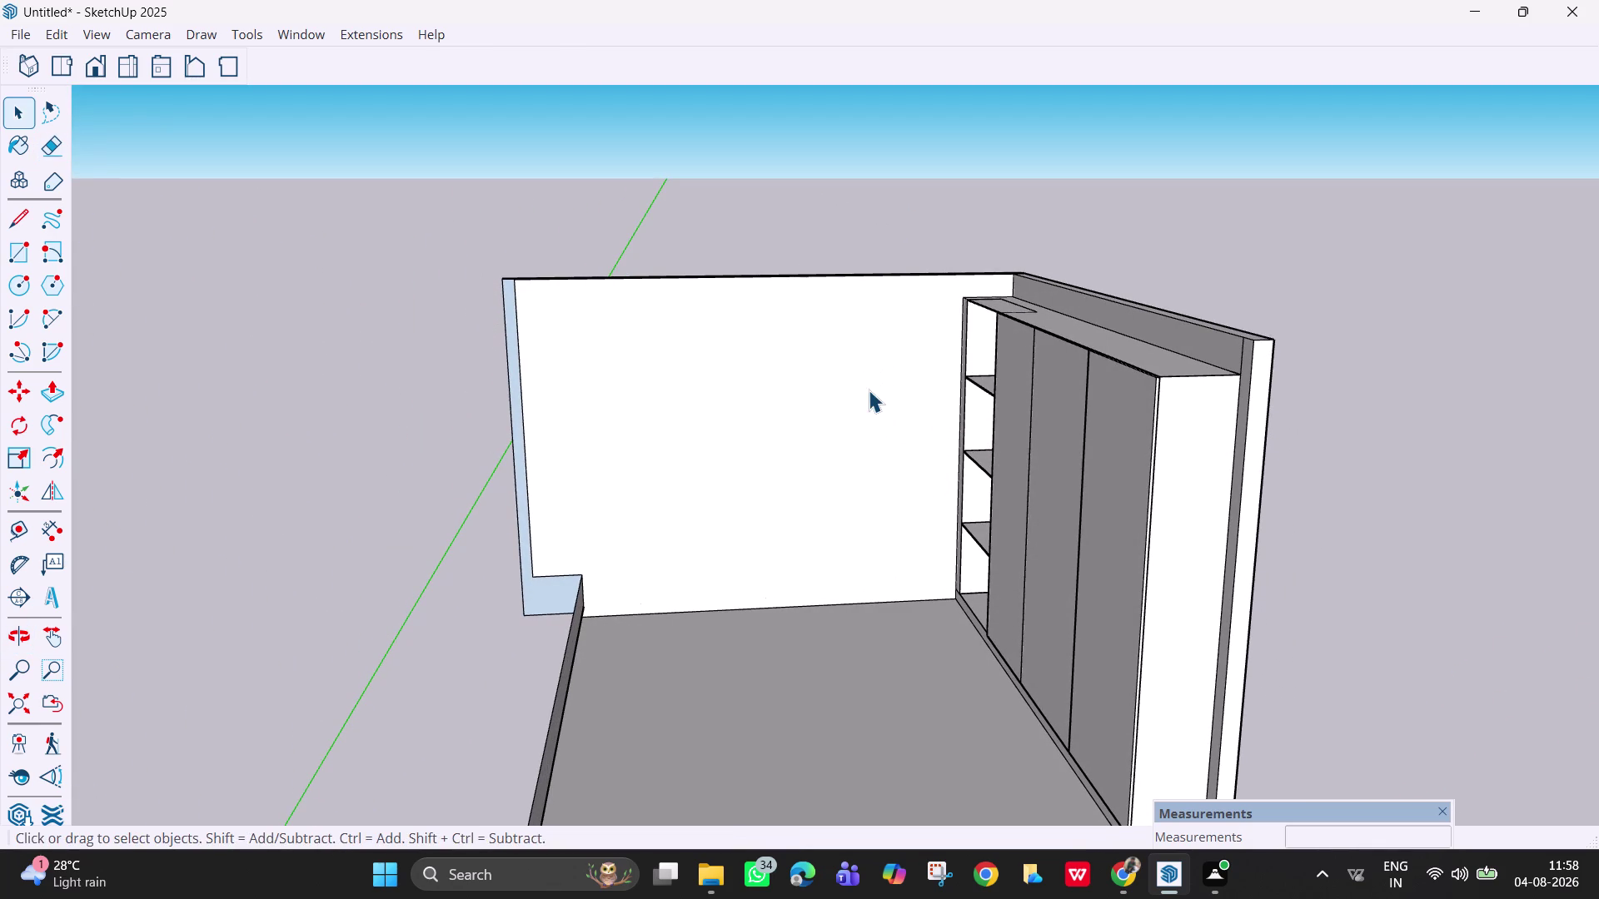
scroll(up, 3)
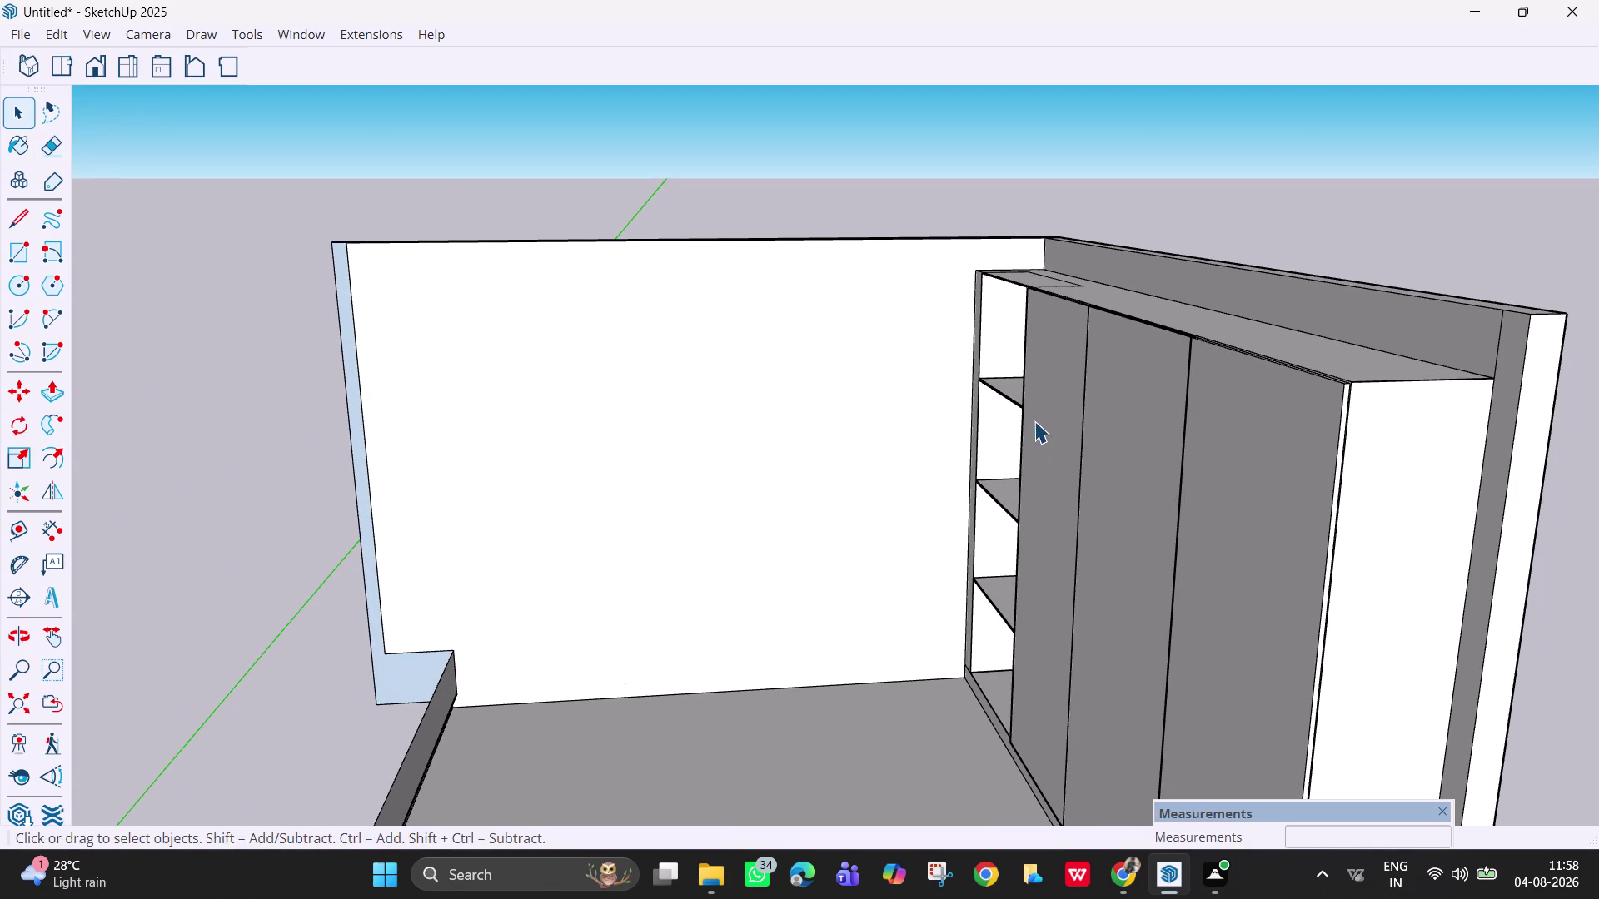
middle_drag(1040, 413, 1181, 418)
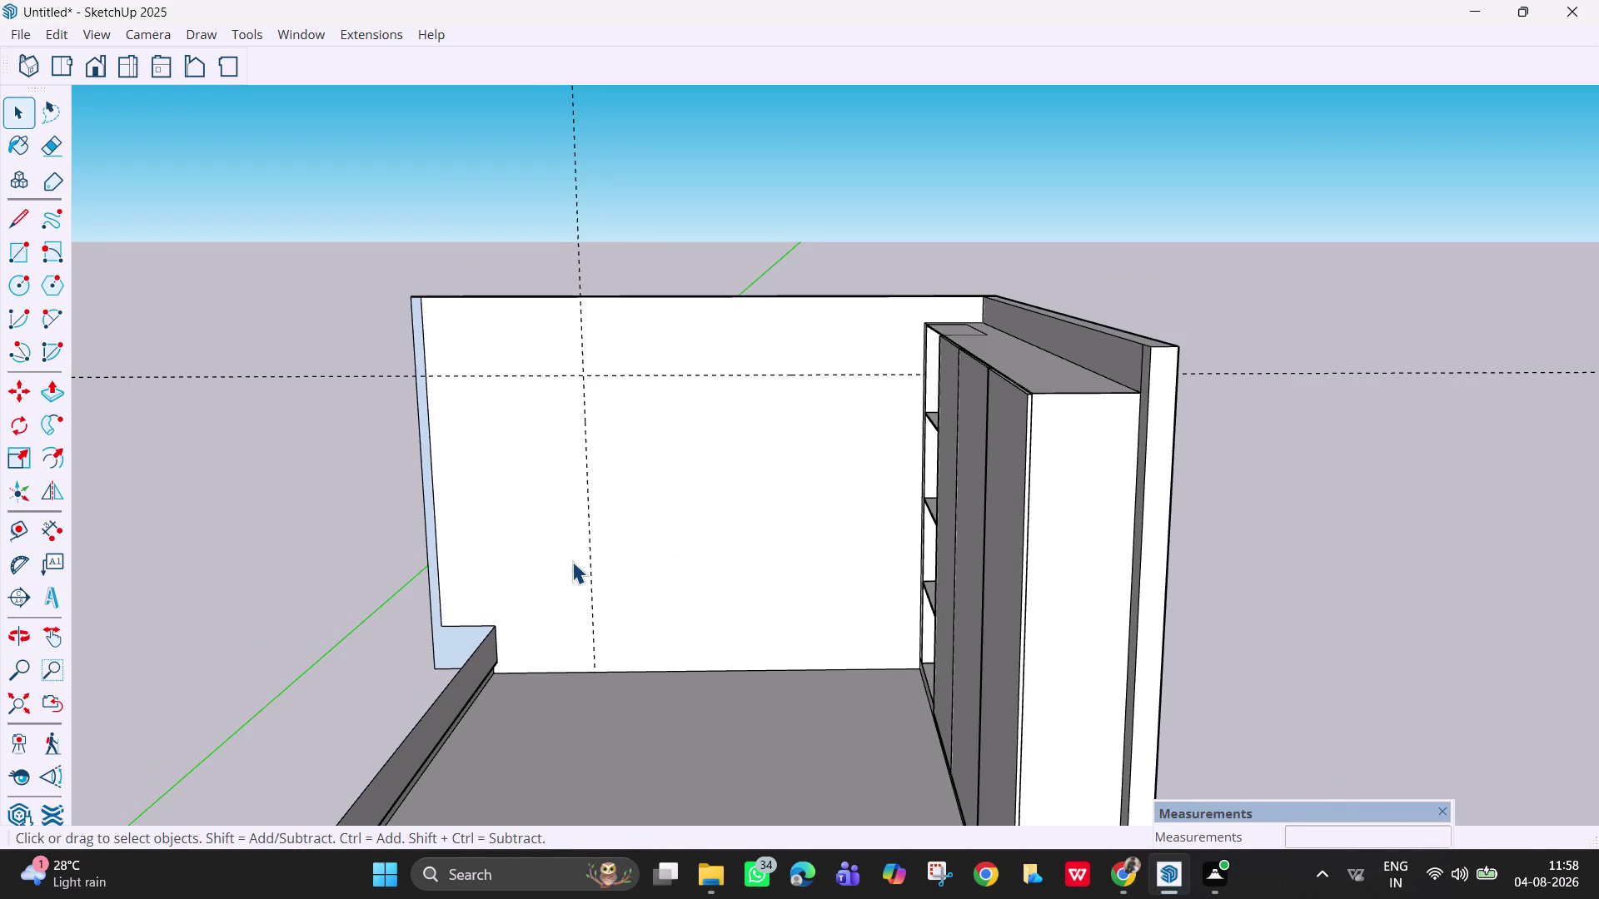
Undo a 4 ft guide attempt and pull a vertical guide 3 ft from the left edge.
key(t)
click(436, 468)
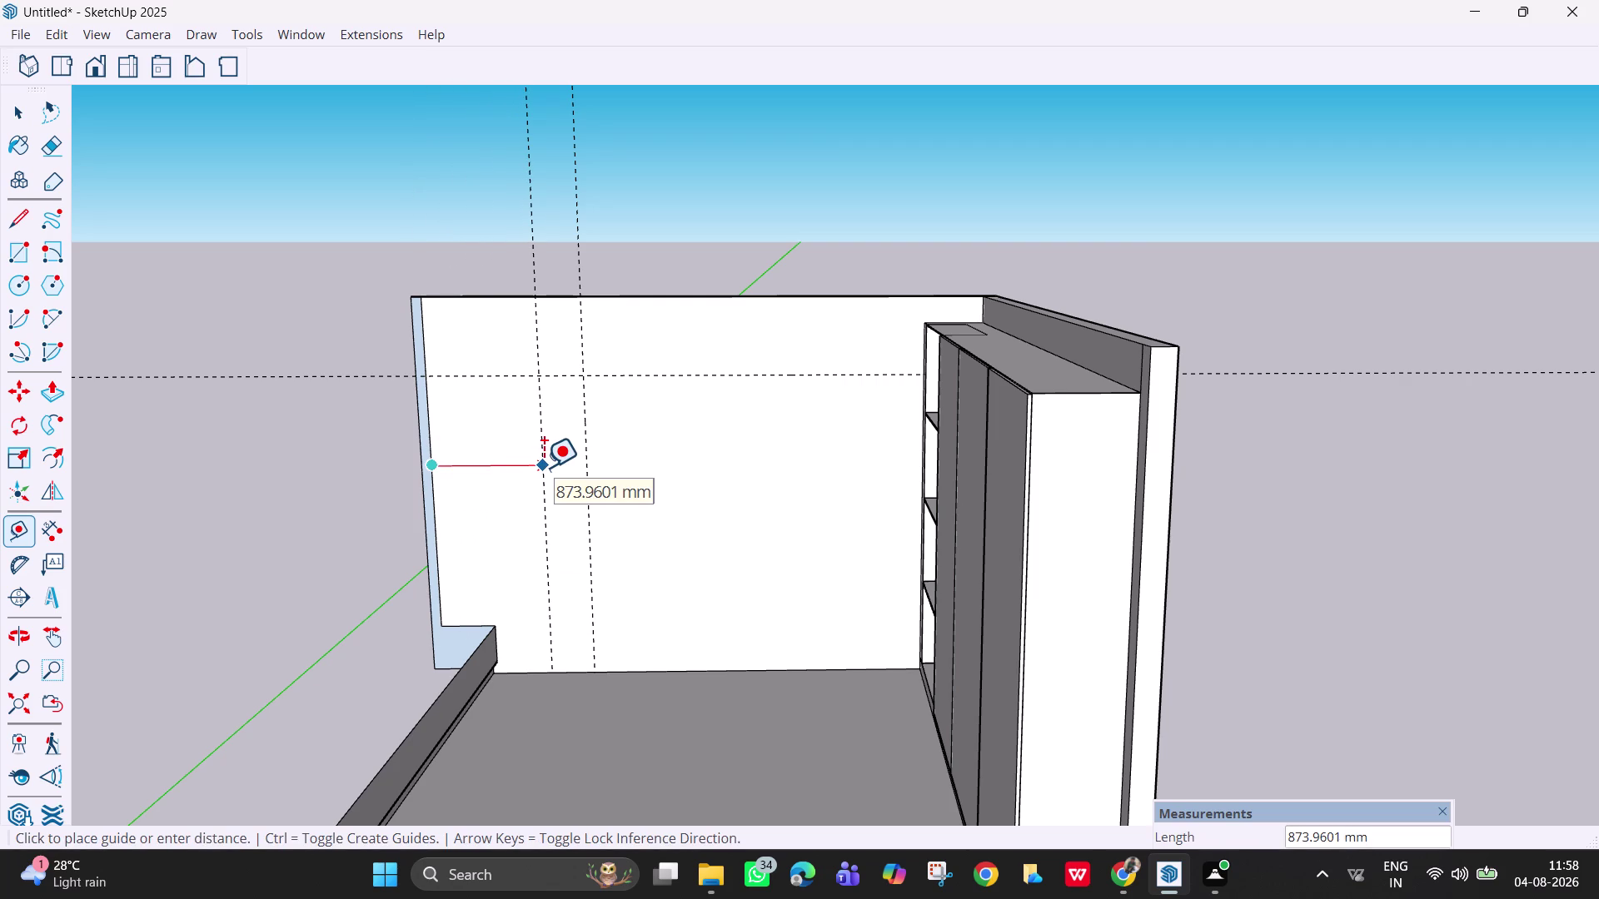
key(4)
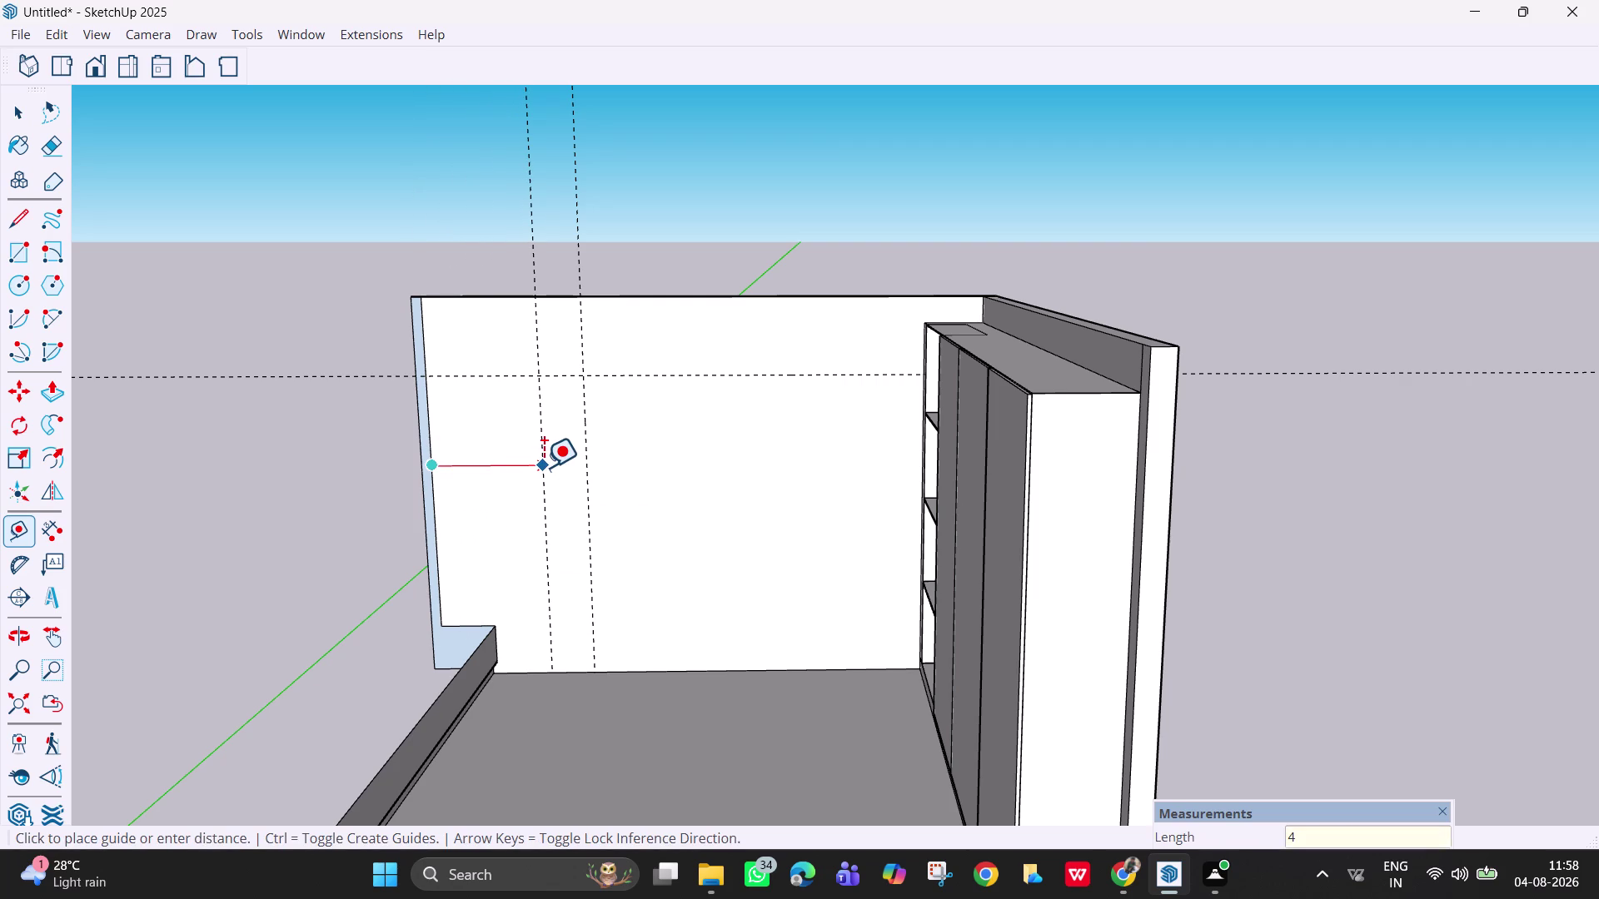
key(apostrophe)
key(Return)
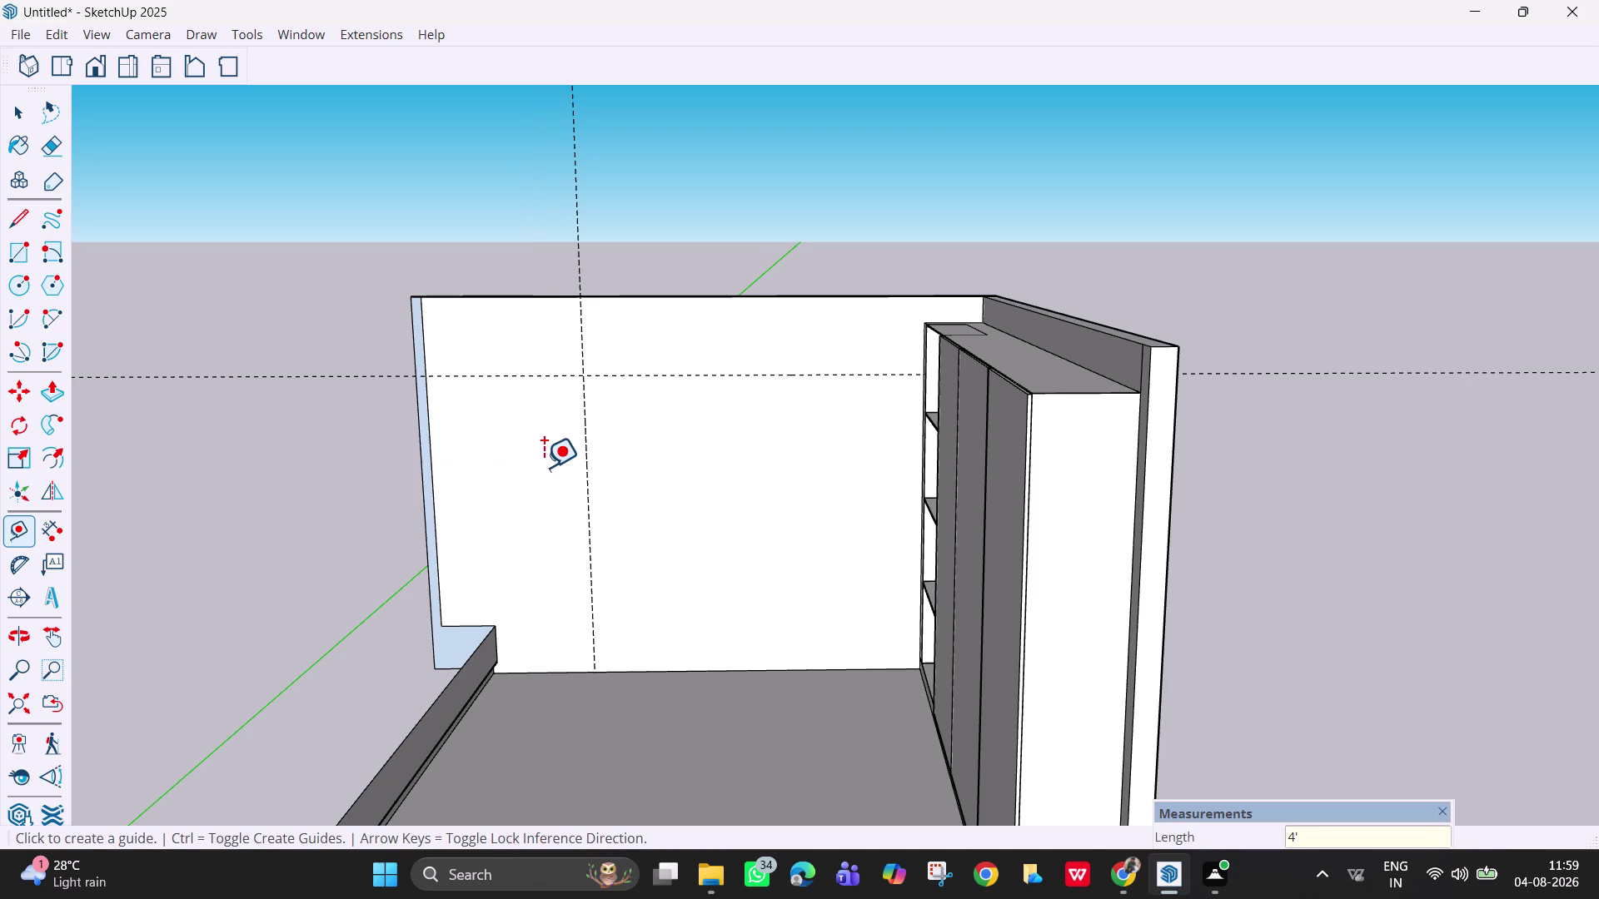
key(ctrl+z)
key(ctrl+z)
click(427, 464)
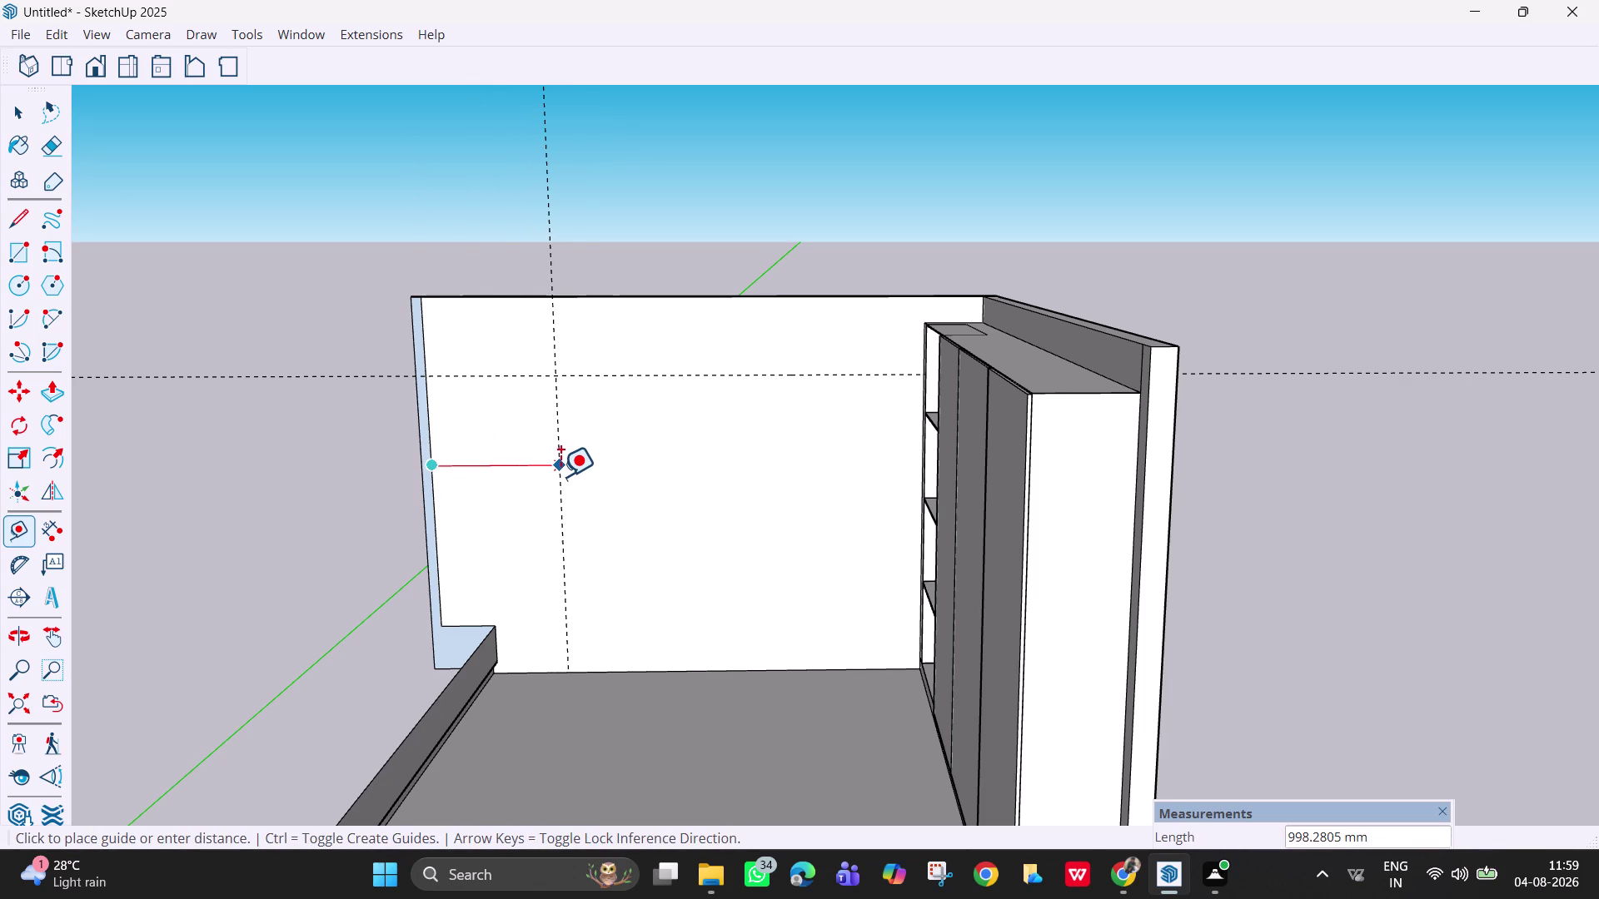
text(3')
key(Return)
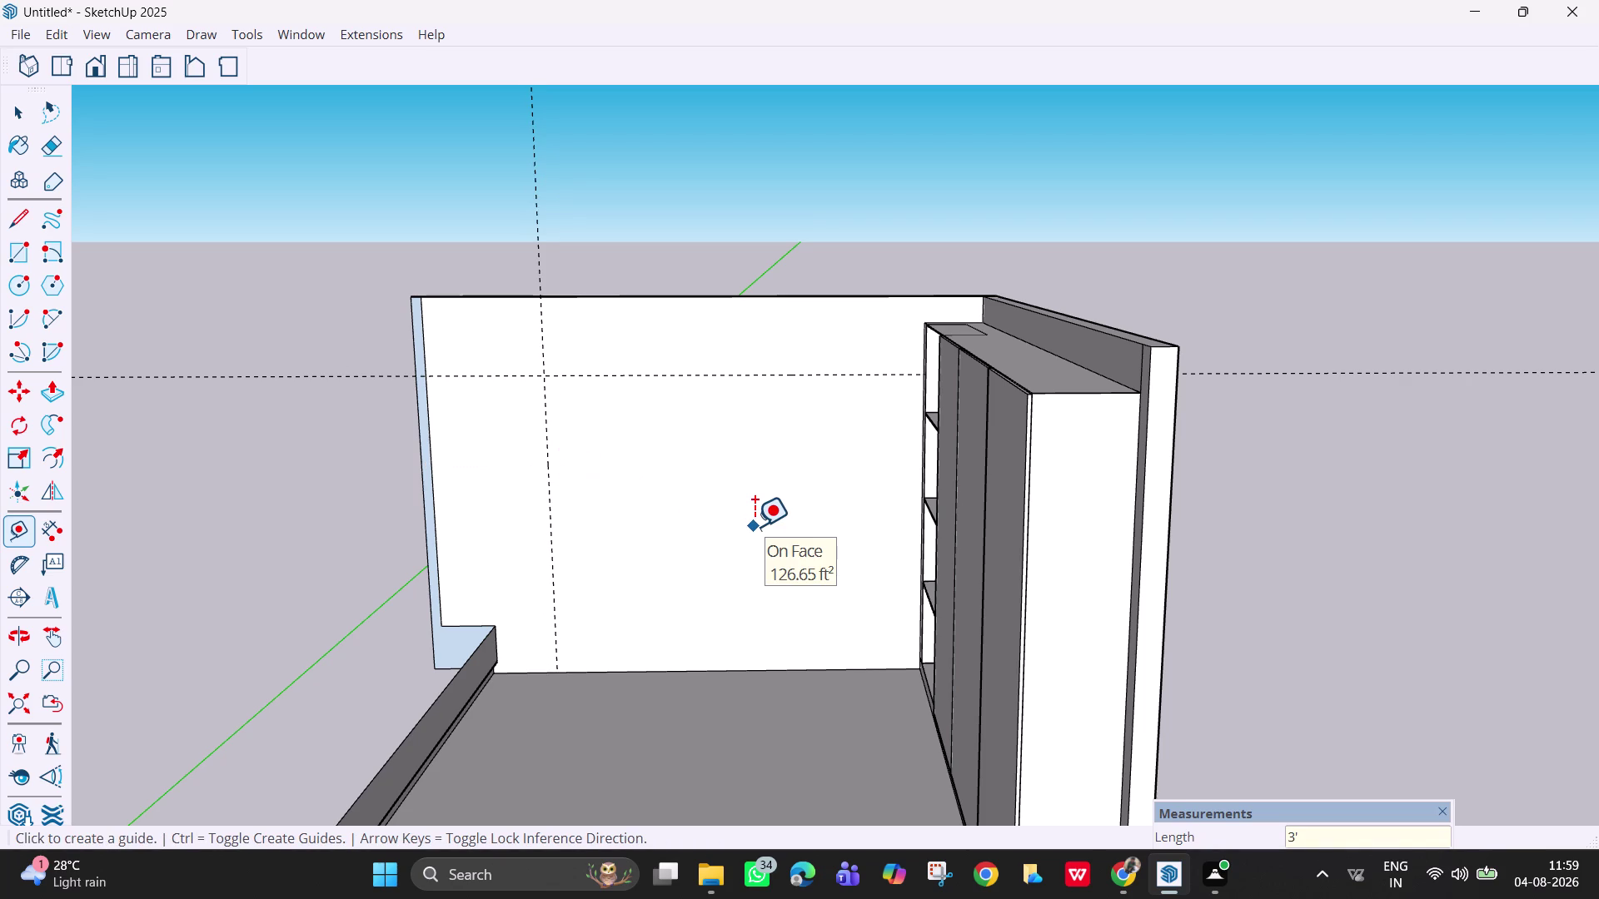
key(Escape)
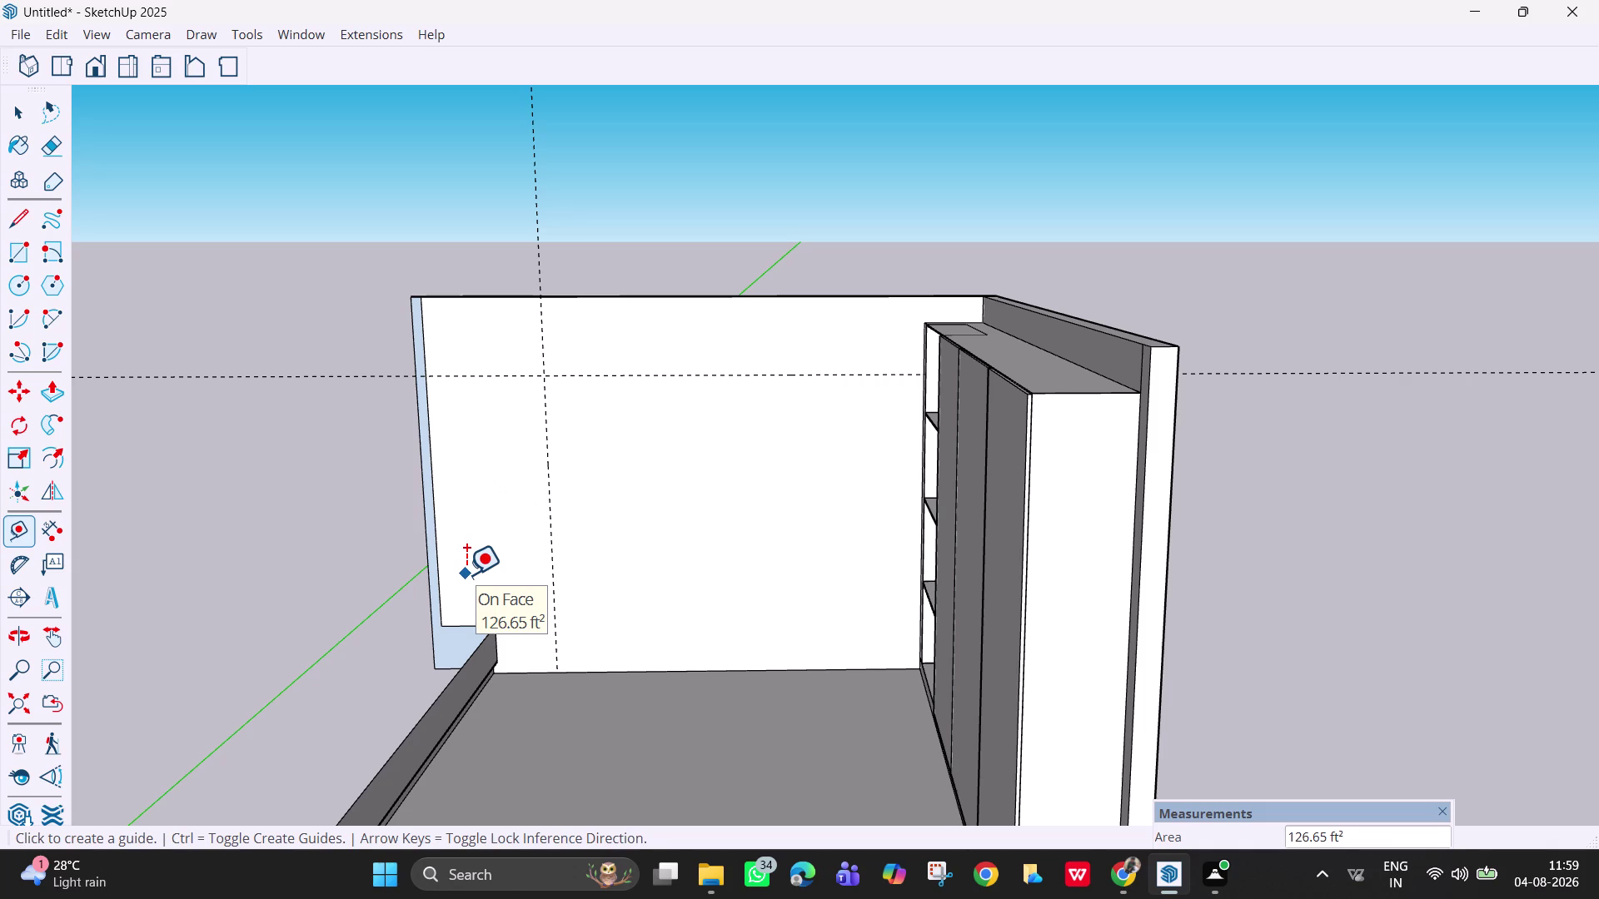
key(Escape)
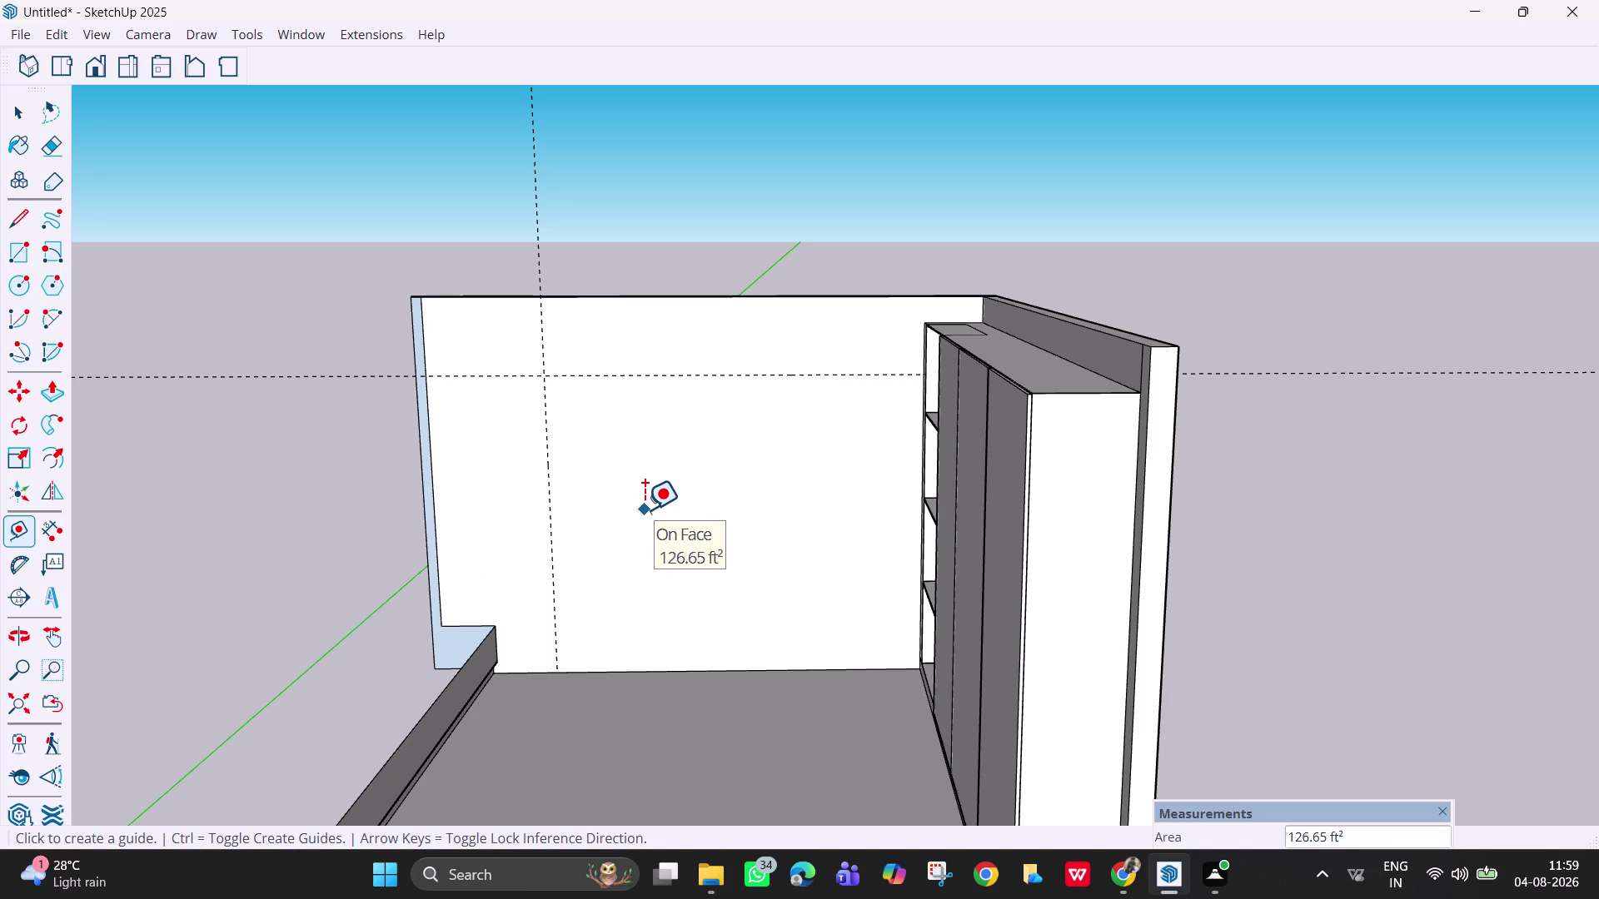
scroll(down, 3)
middle_drag(646, 546, 654, 495)
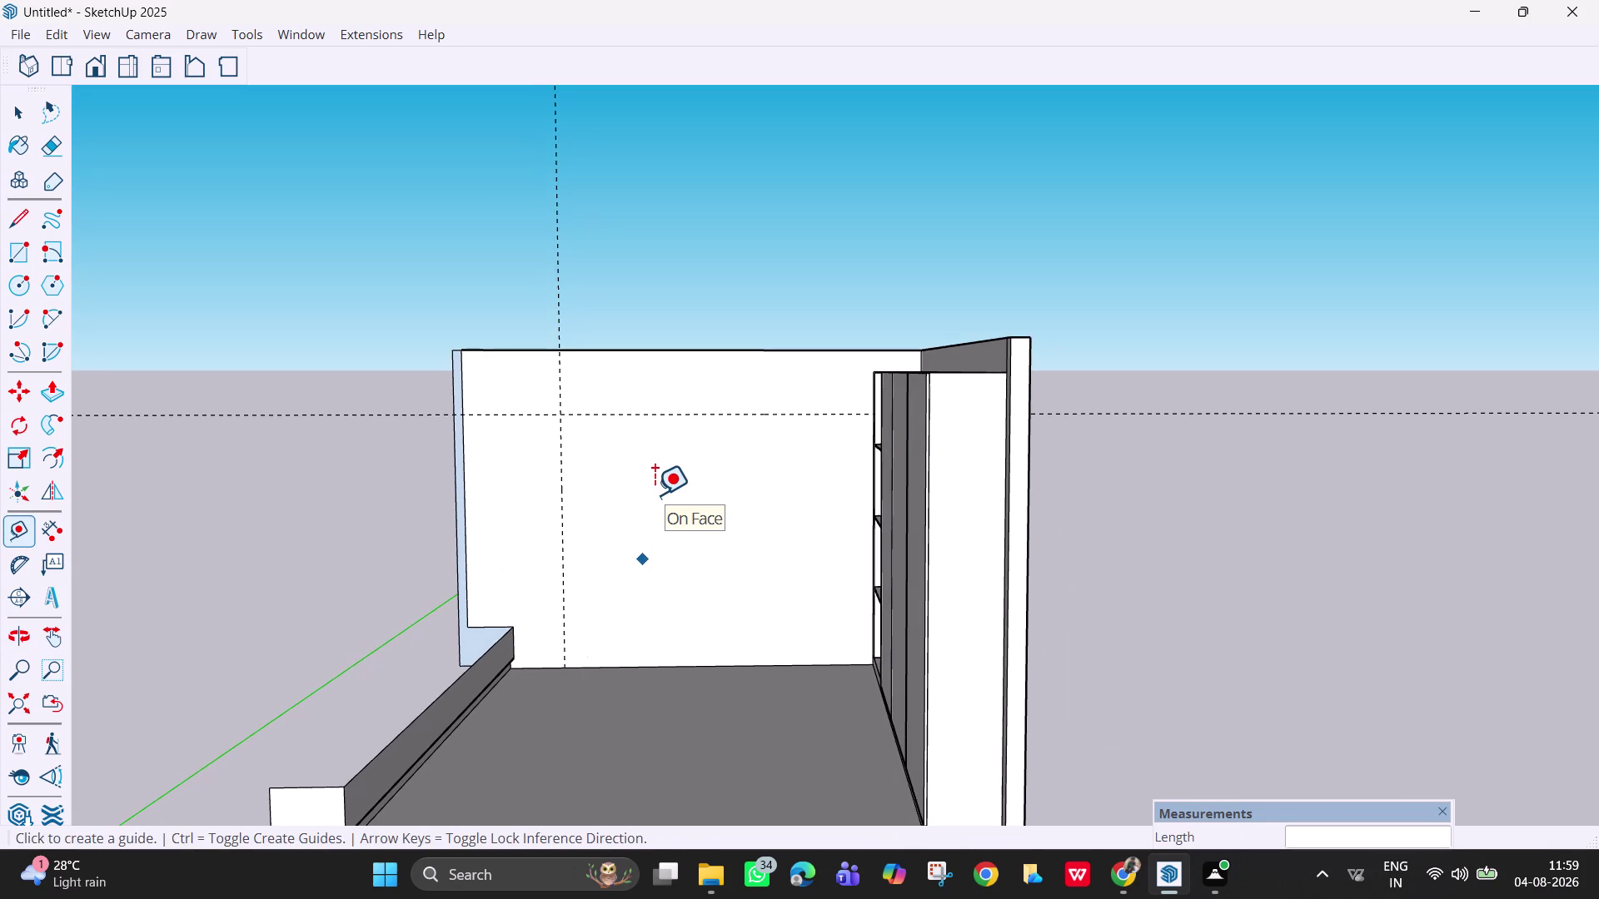
Draw an edge along the horizontal guide from the wardrobe to the guide intersection.
key(l)
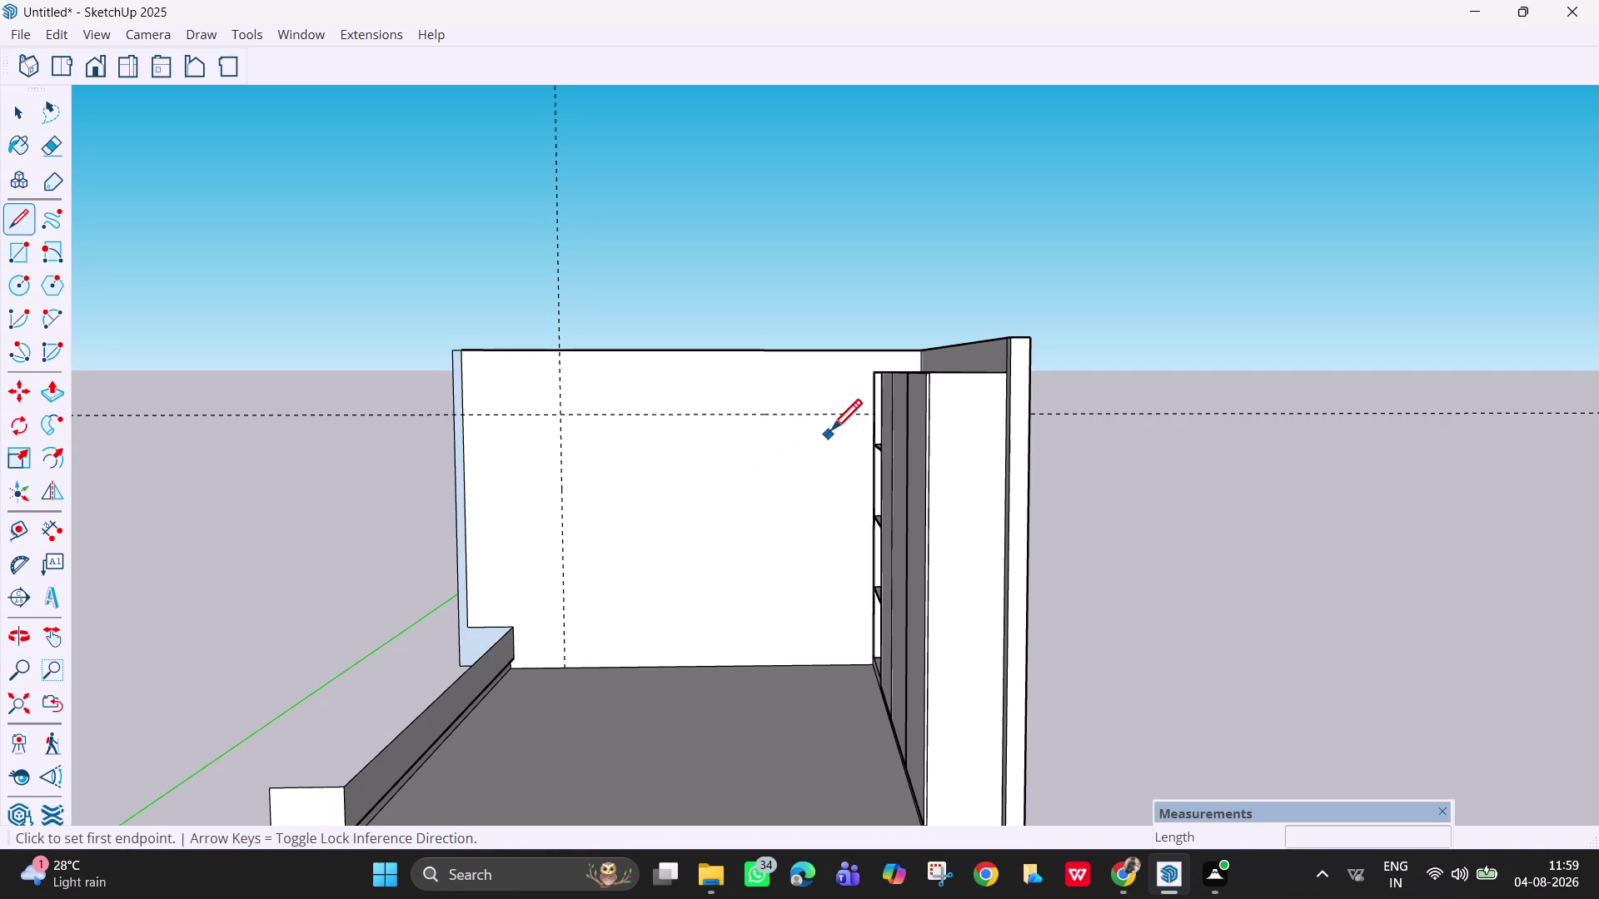
scroll(up, 3)
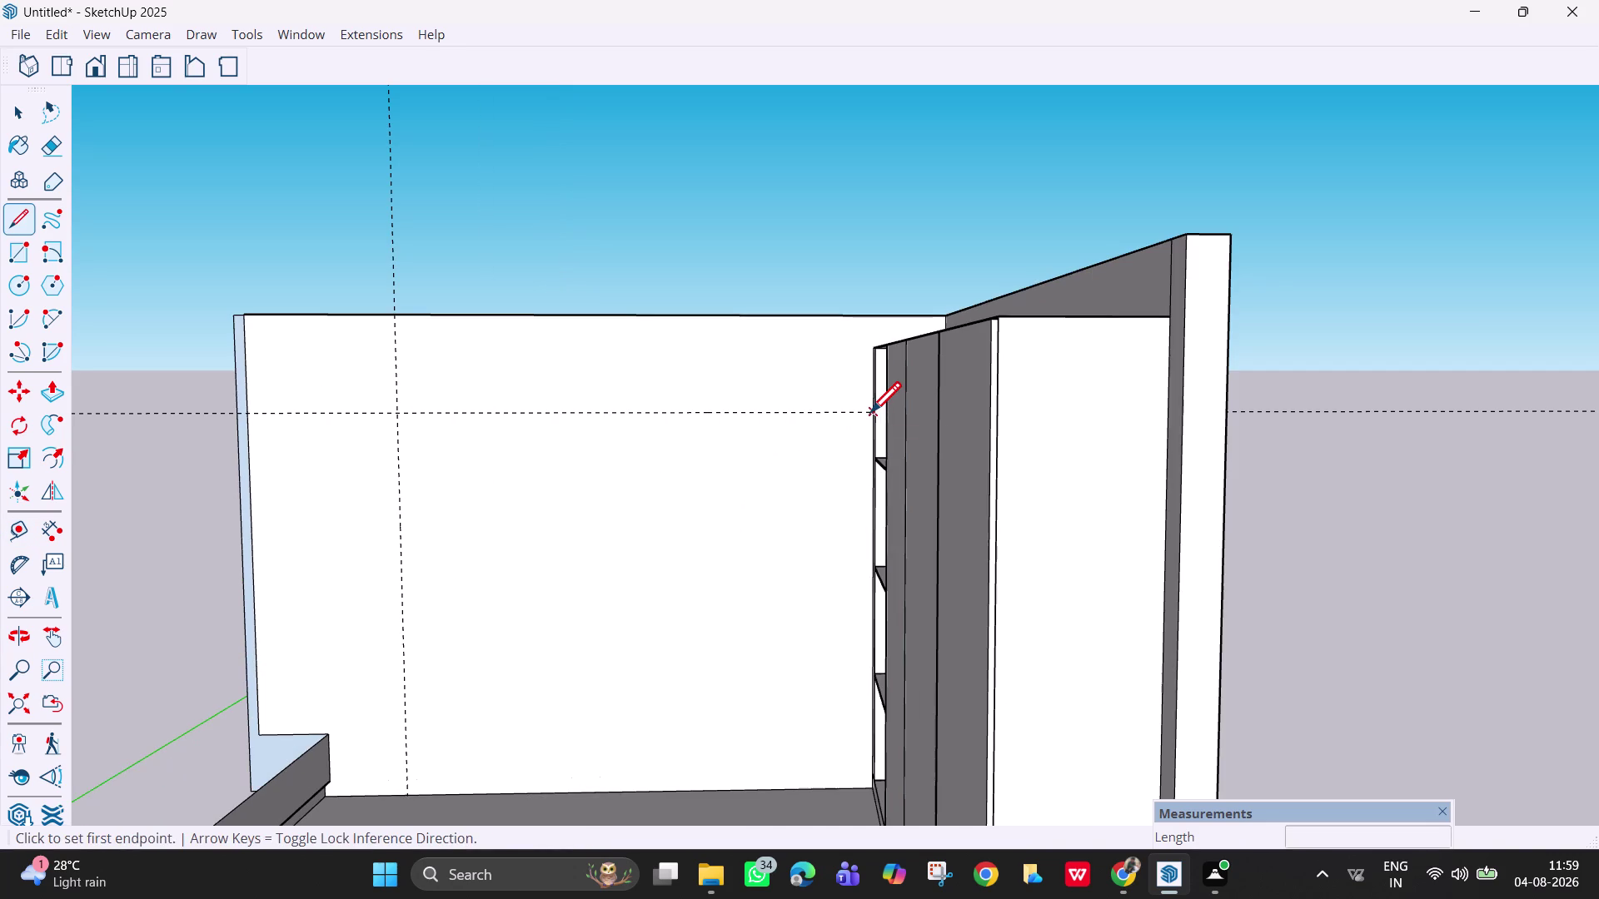
click(871, 415)
key(Escape)
scroll(up, 3)
middle_drag(864, 418, 917, 451)
click(849, 396)
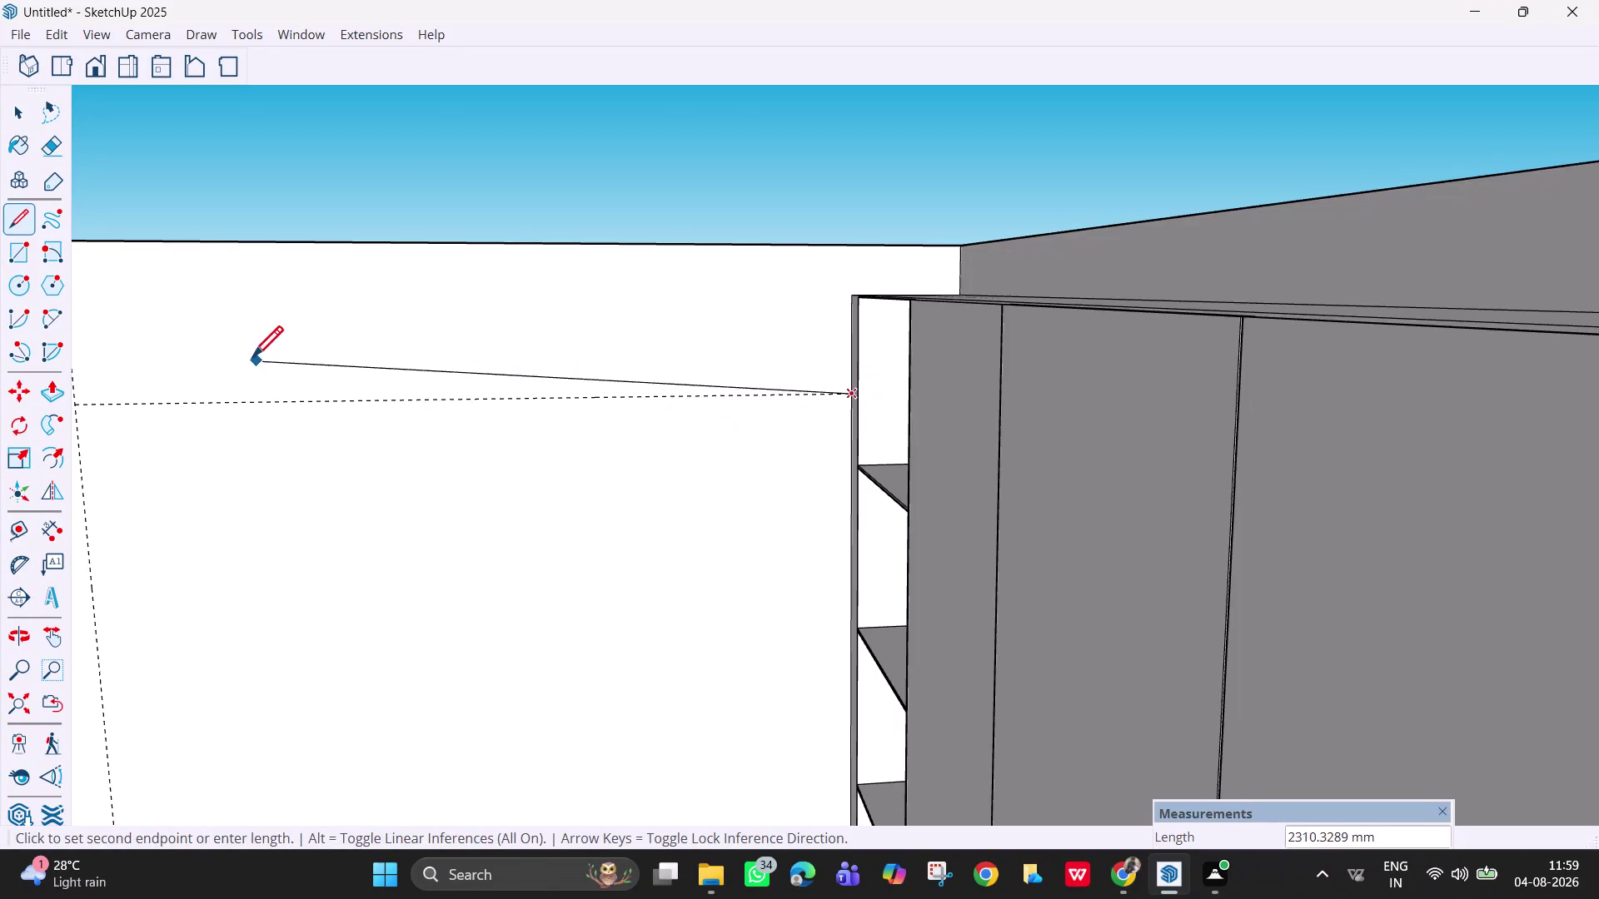
scroll(down, 3)
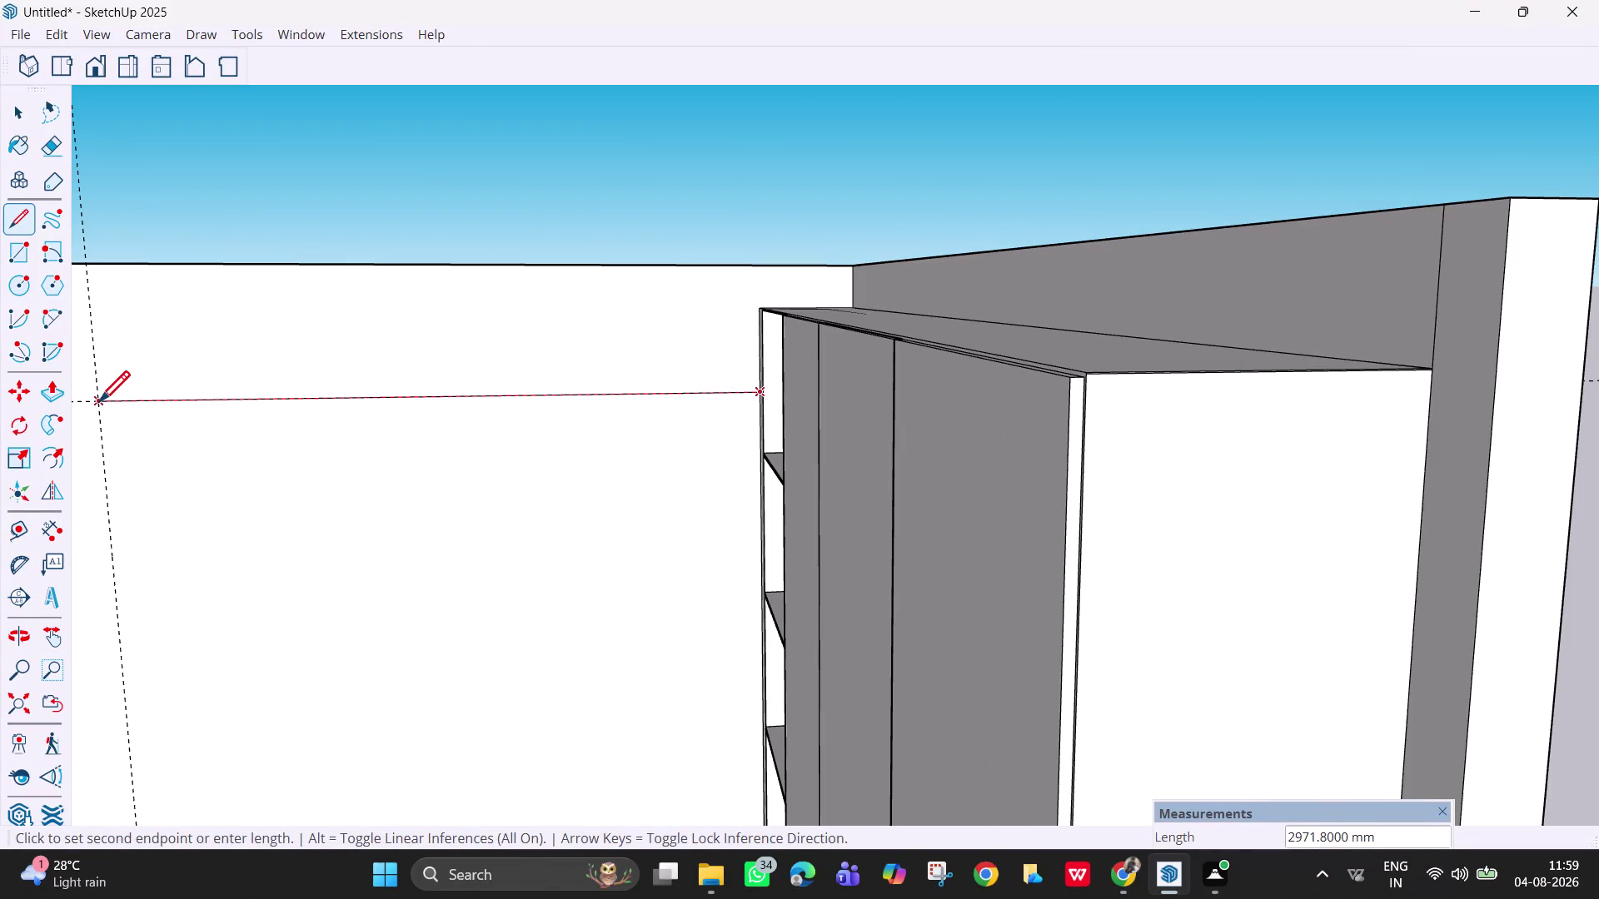
click(98, 405)
Continue the edge down the vertical guide to the floor.
scroll(down, 3)
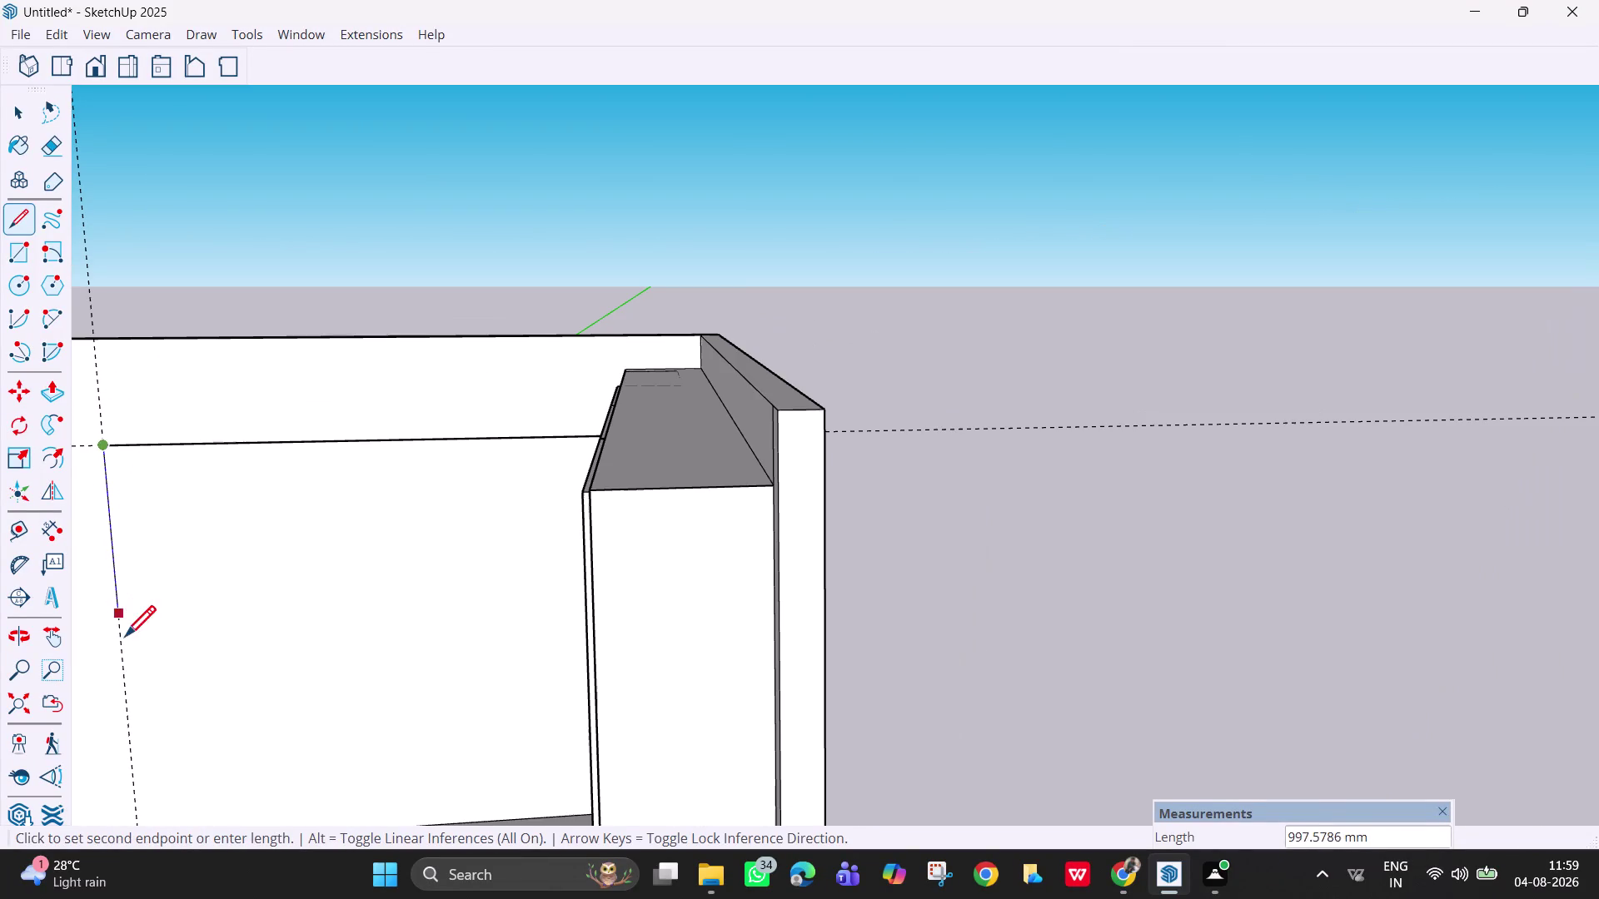
scroll(down, 3)
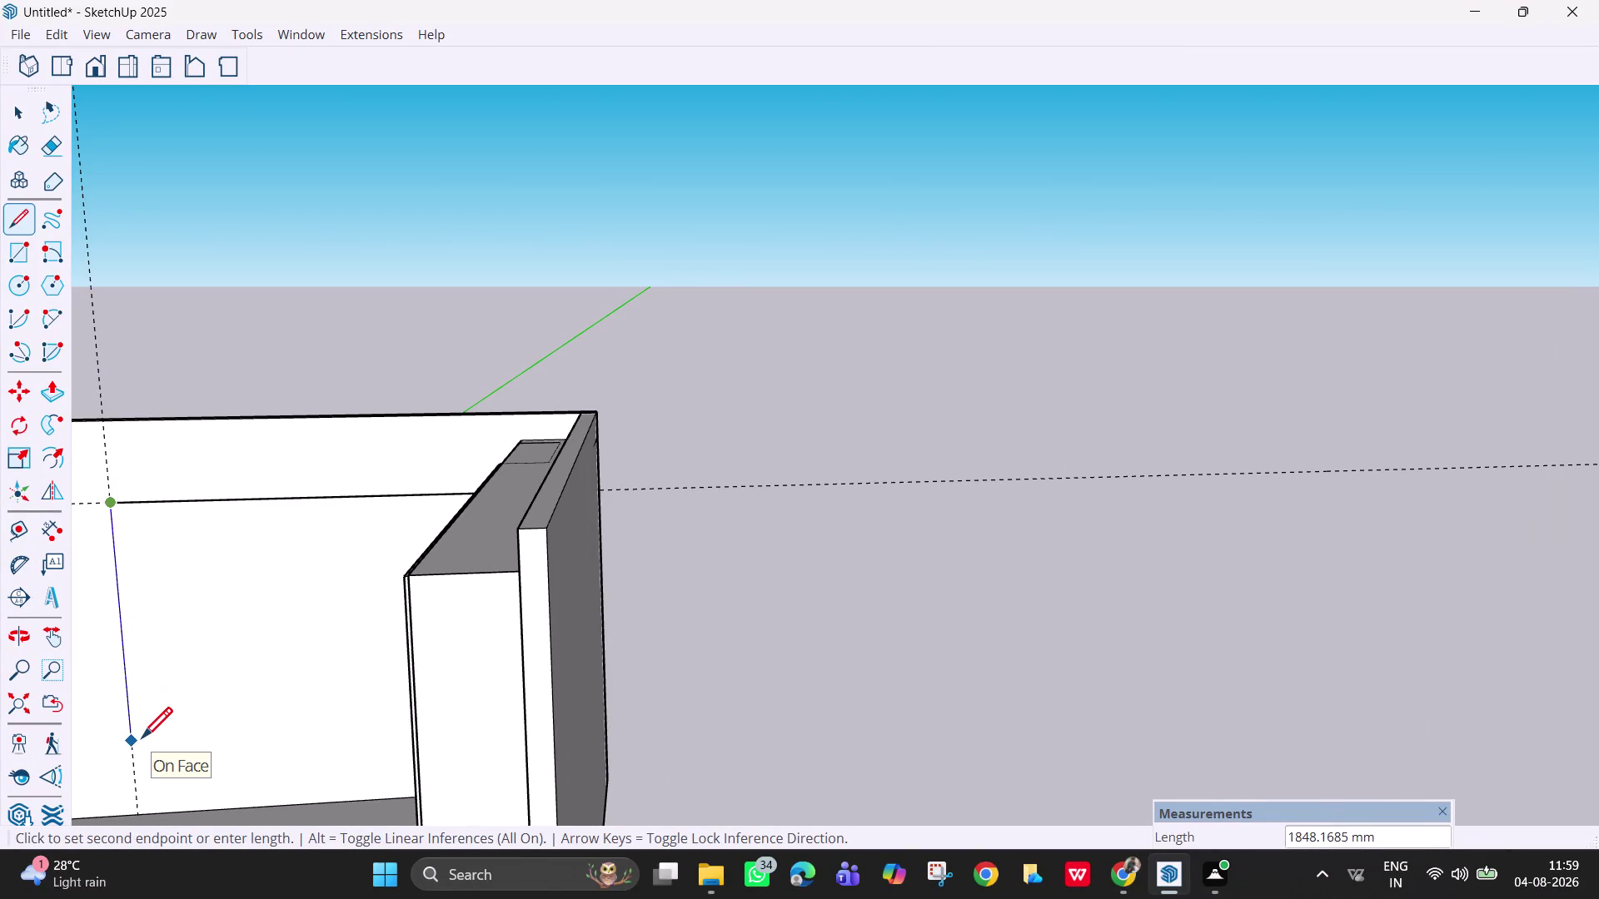
click(141, 811)
key(Escape)
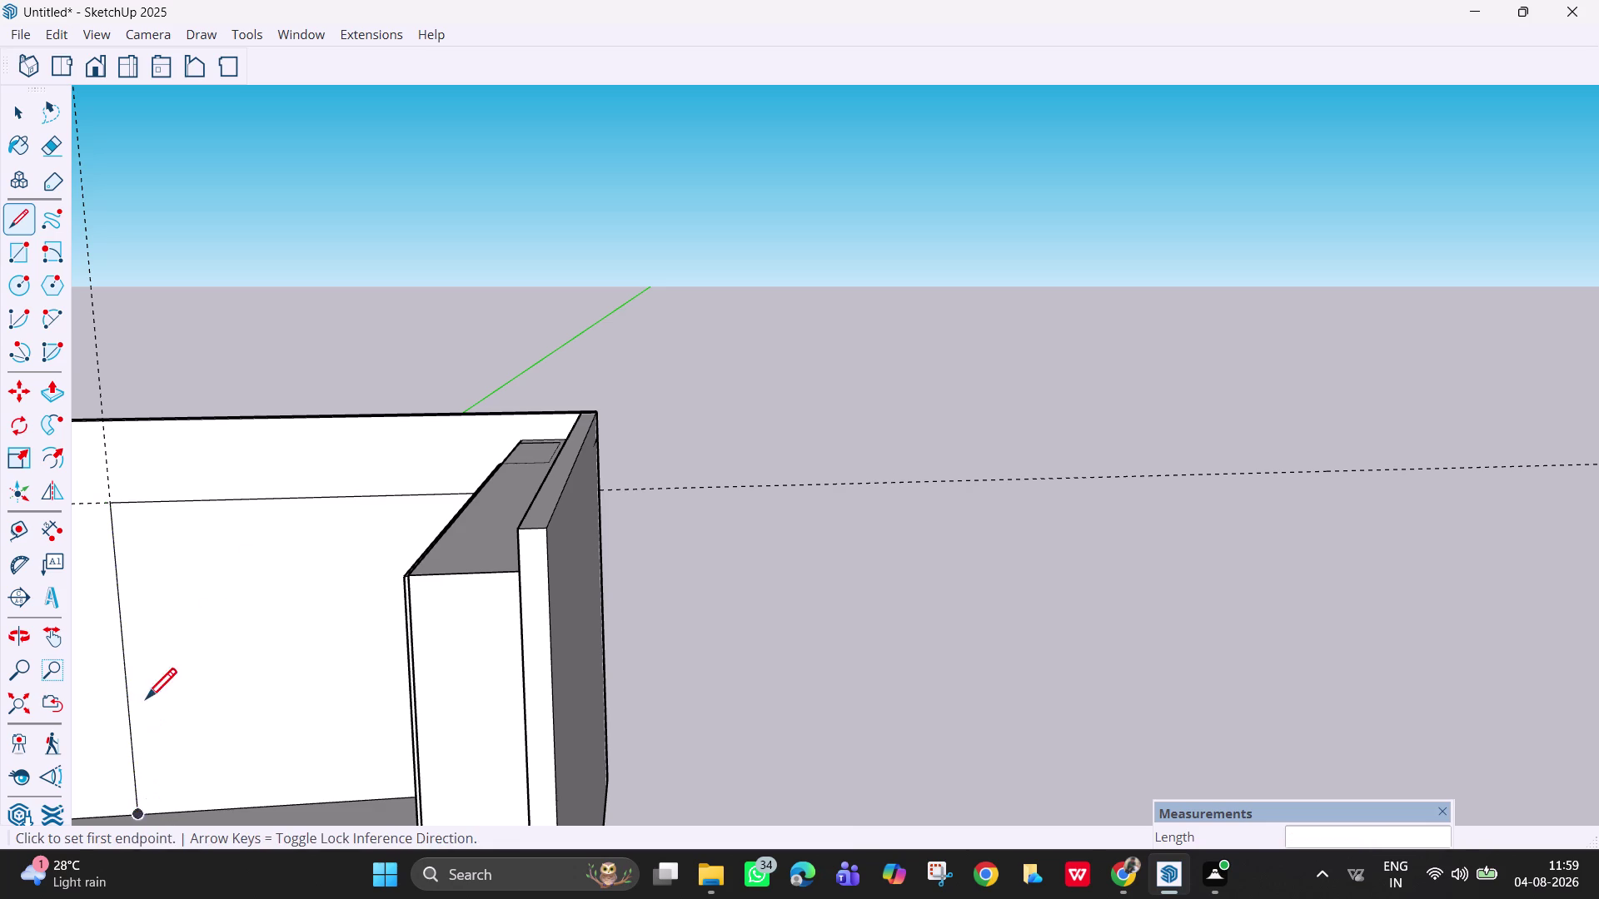
scroll(down, 3)
key(h)
drag(236, 563, 506, 498)
scroll(up, 3)
middle_drag(528, 531, 515, 470)
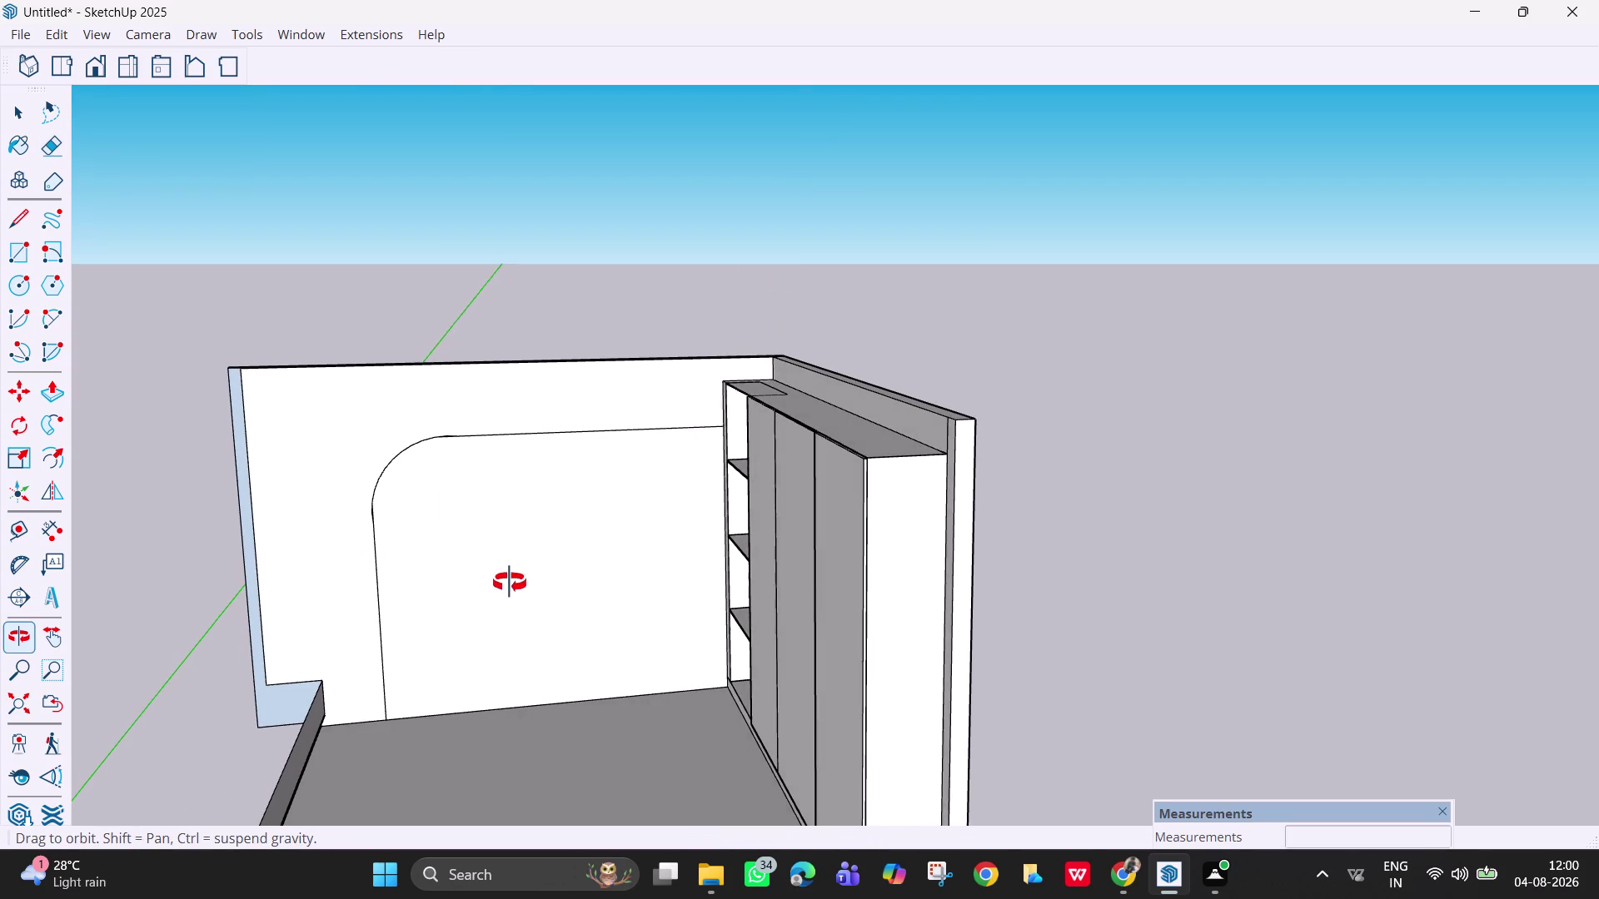
Erase the straight corner edges left beyond the arc.
middle_drag(508, 583, 510, 583)
middle_drag(489, 572, 448, 548)
Erase the remaining small stray edges at the arc's end and on the wall outline.
scroll(up, 3)
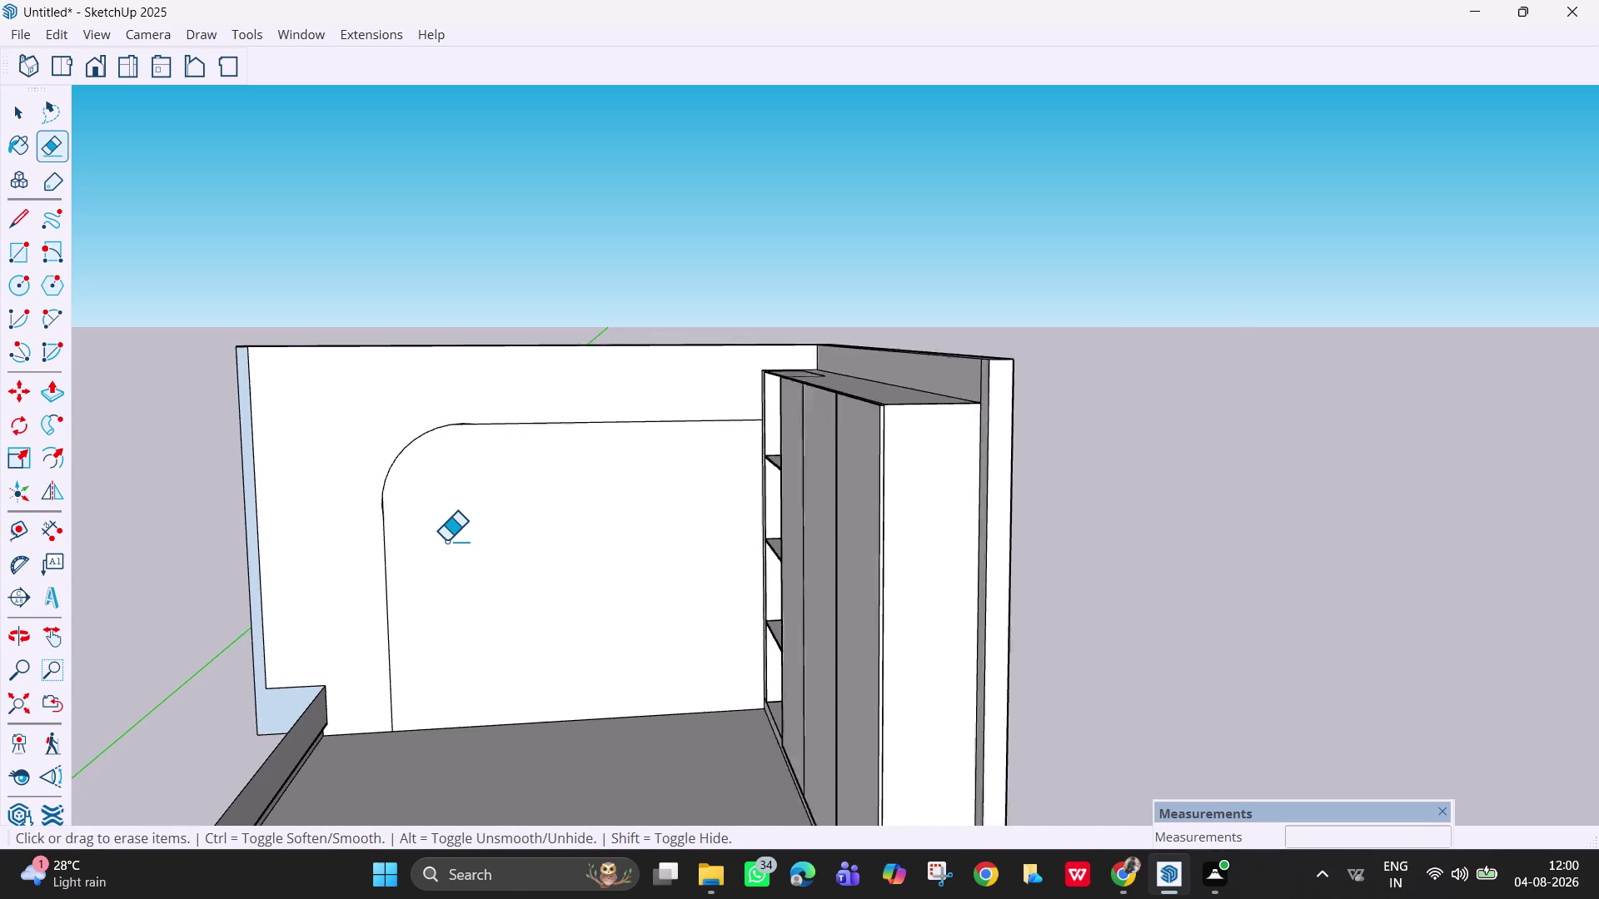
scroll(up, 3)
scroll(up, 3)
scroll(up, 3)
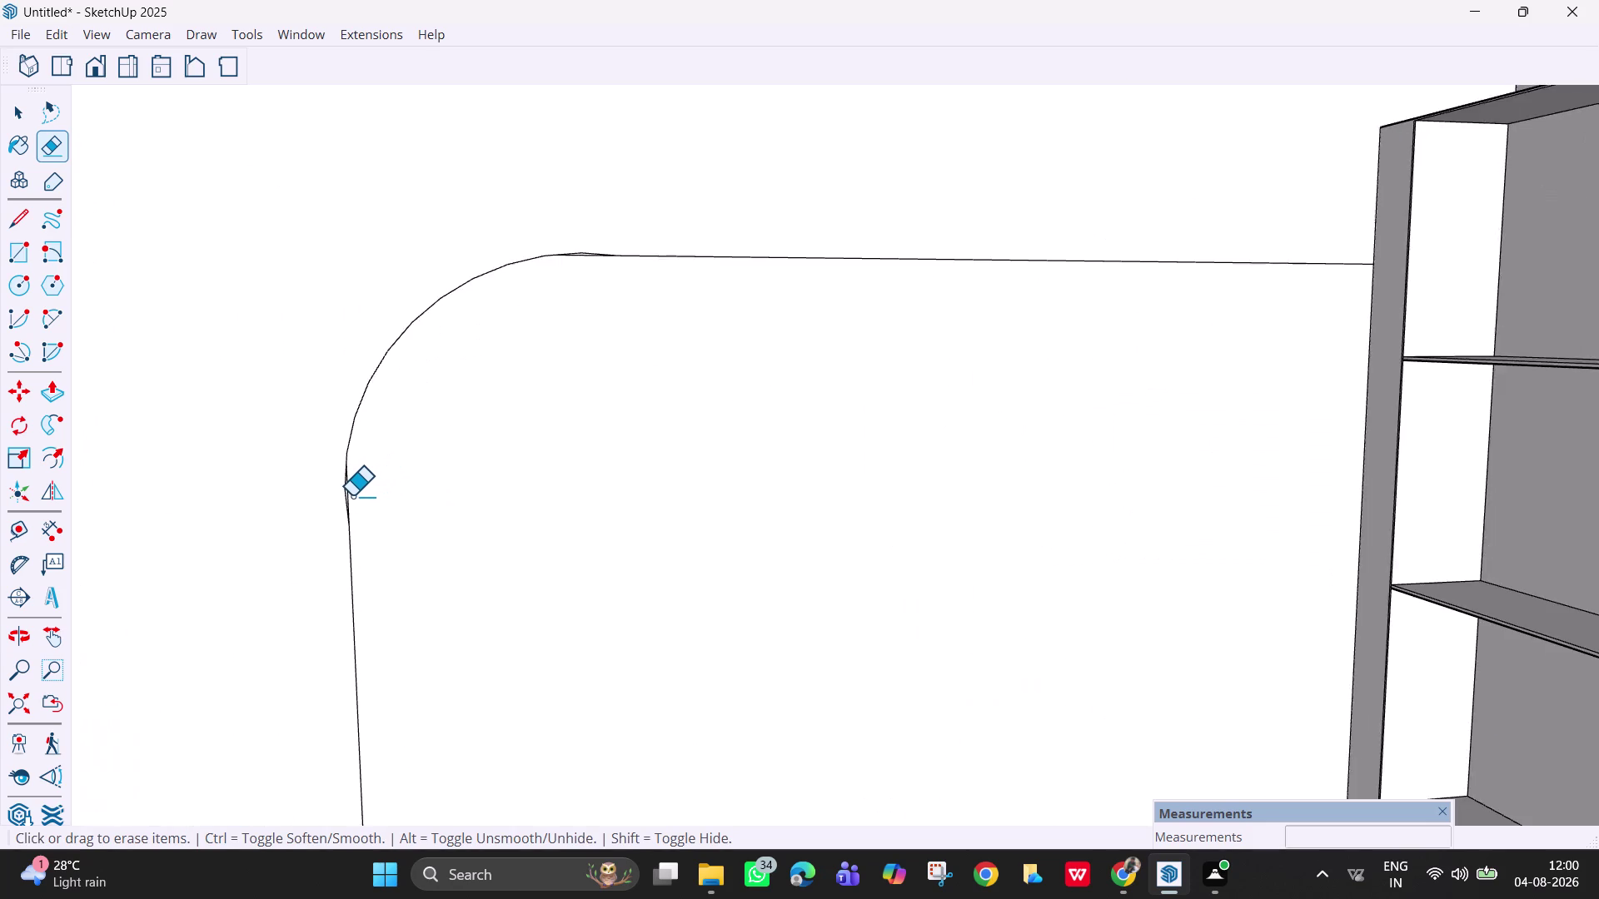
scroll(up, 3)
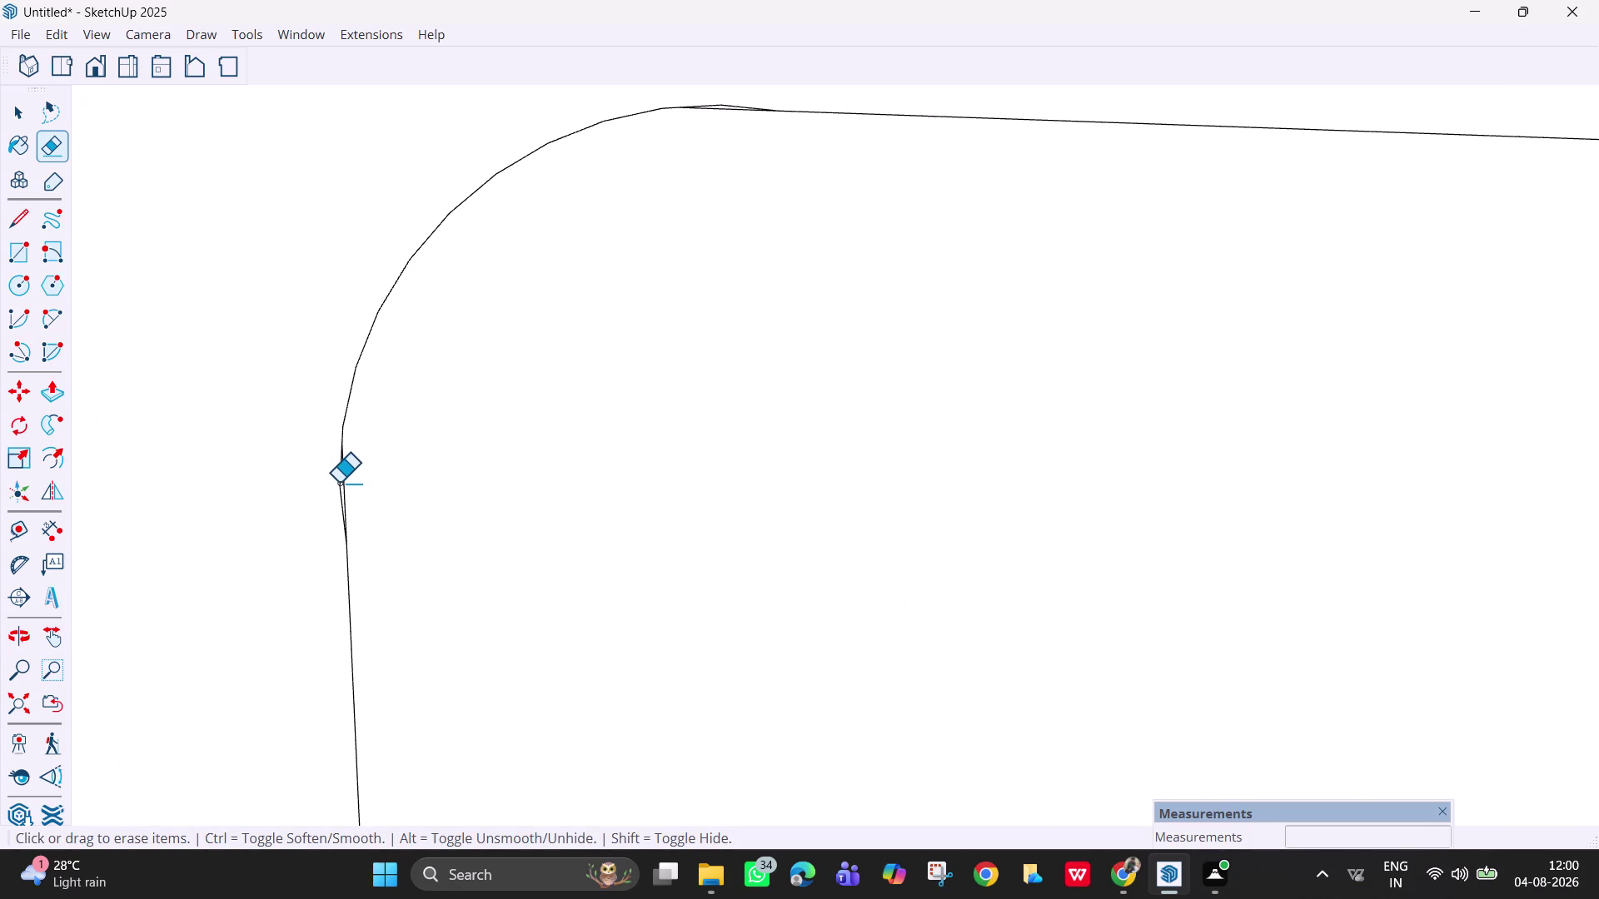
click(339, 482)
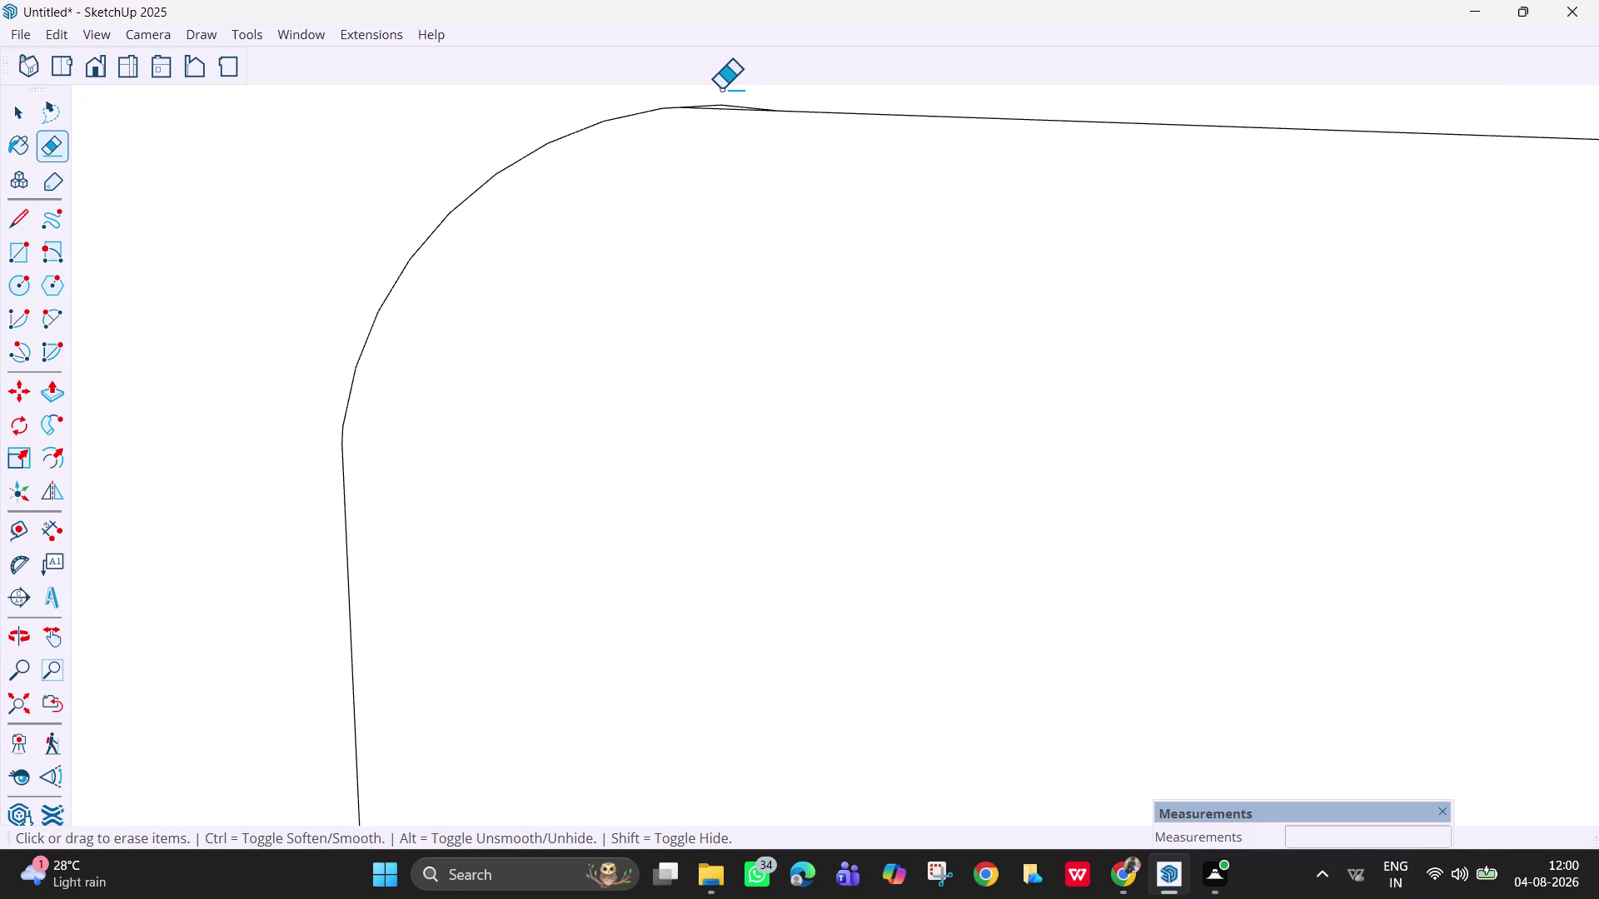
click(723, 104)
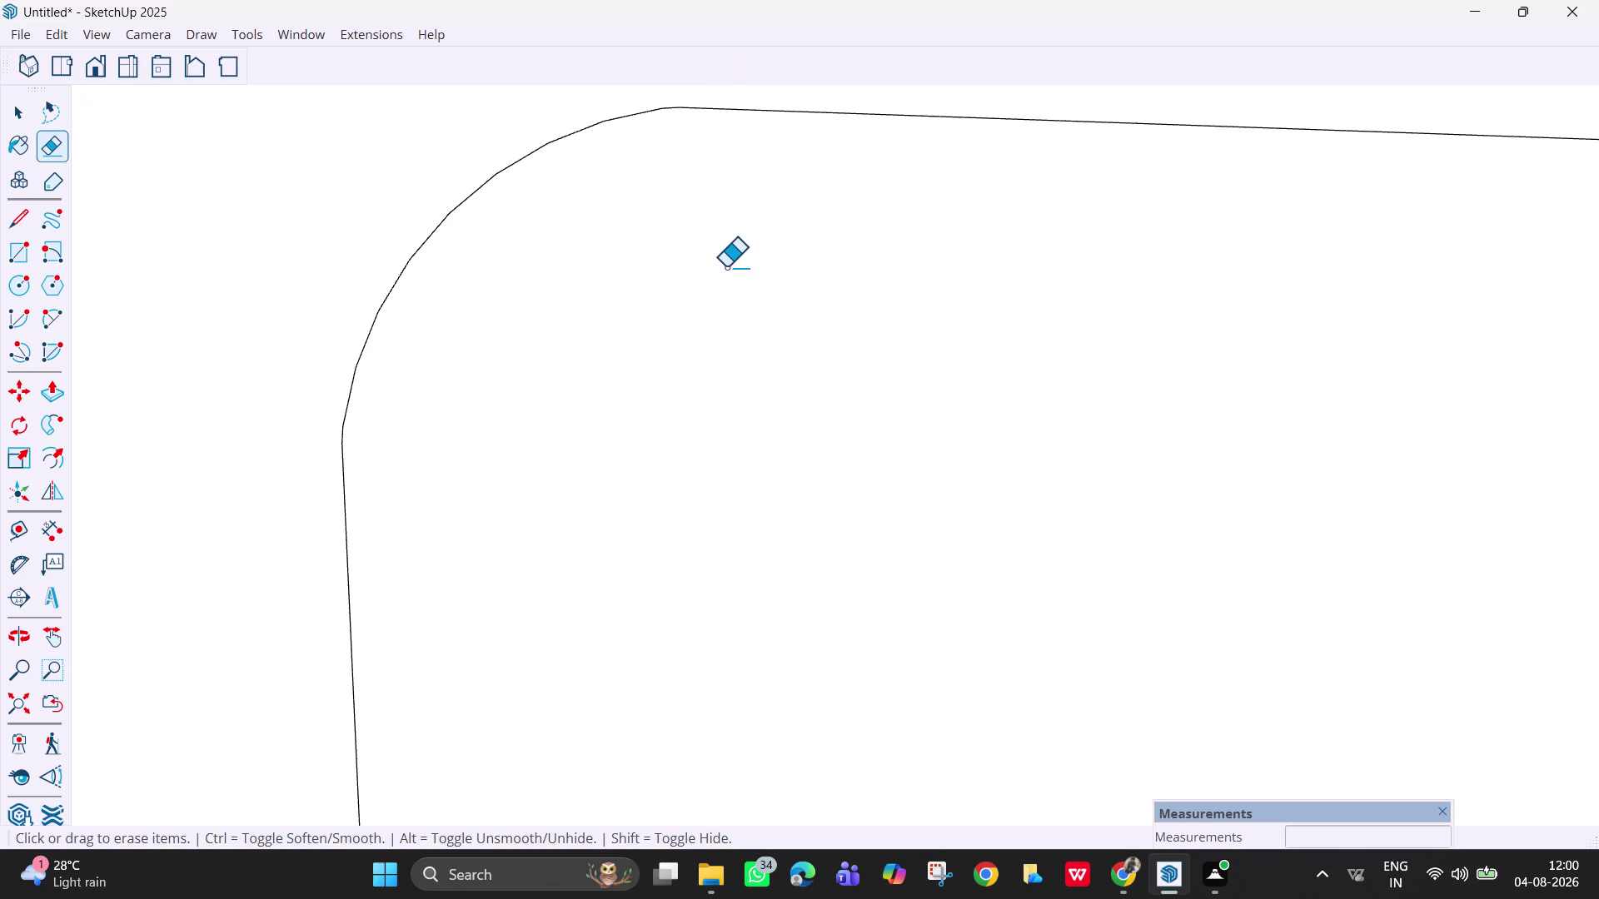
scroll(down, 3)
scroll(down, 3)
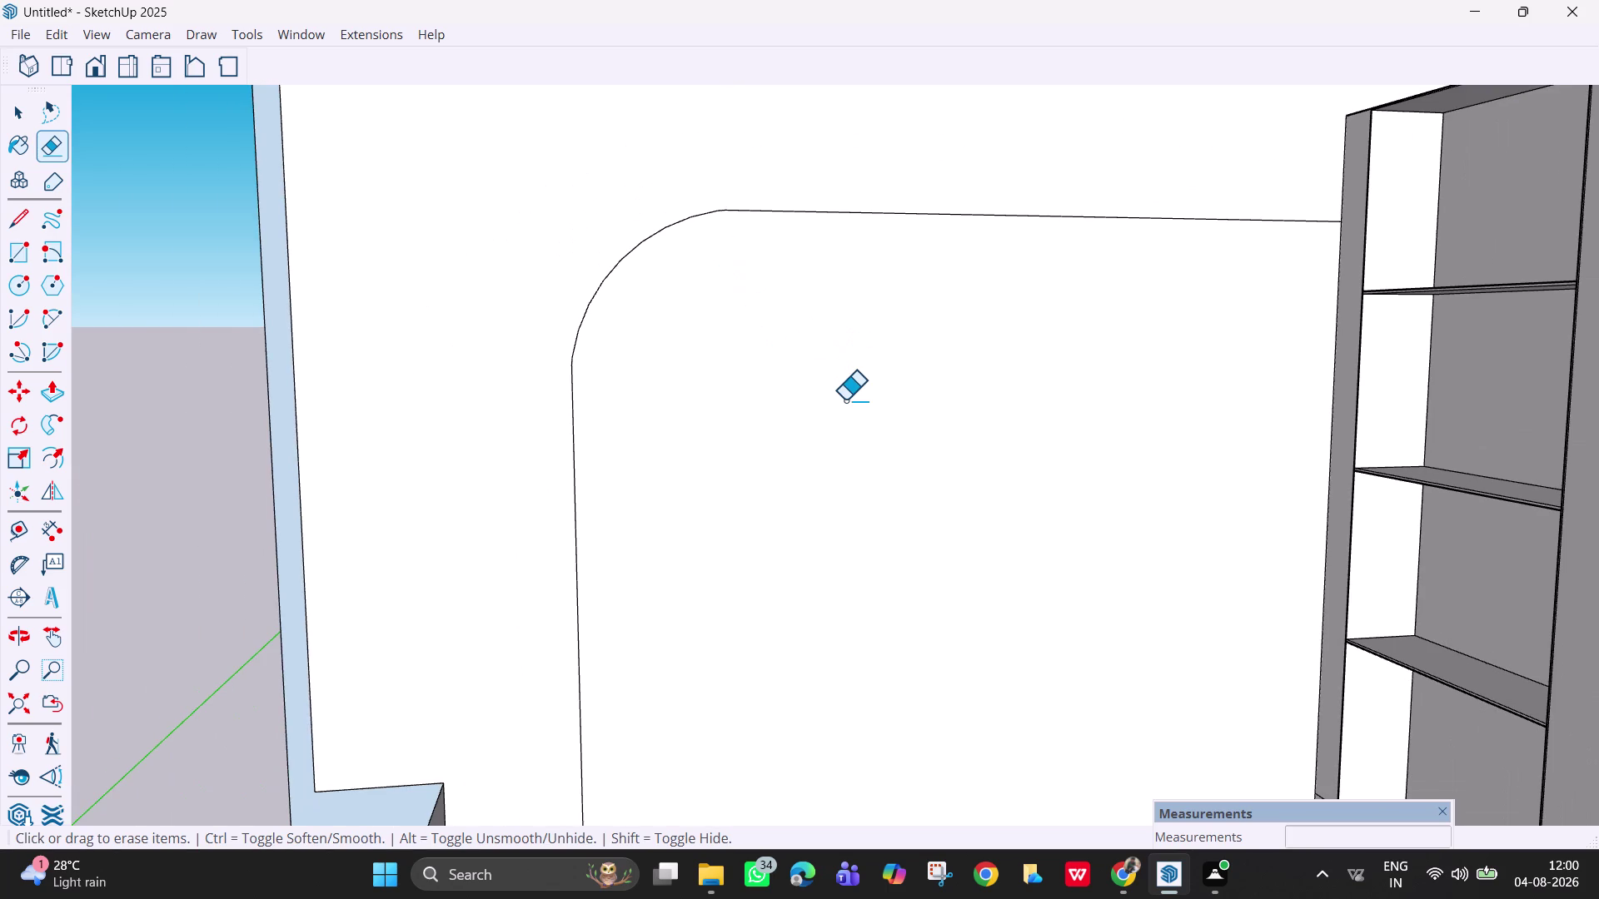
scroll(down, 3)
middle_drag(848, 420, 777, 411)
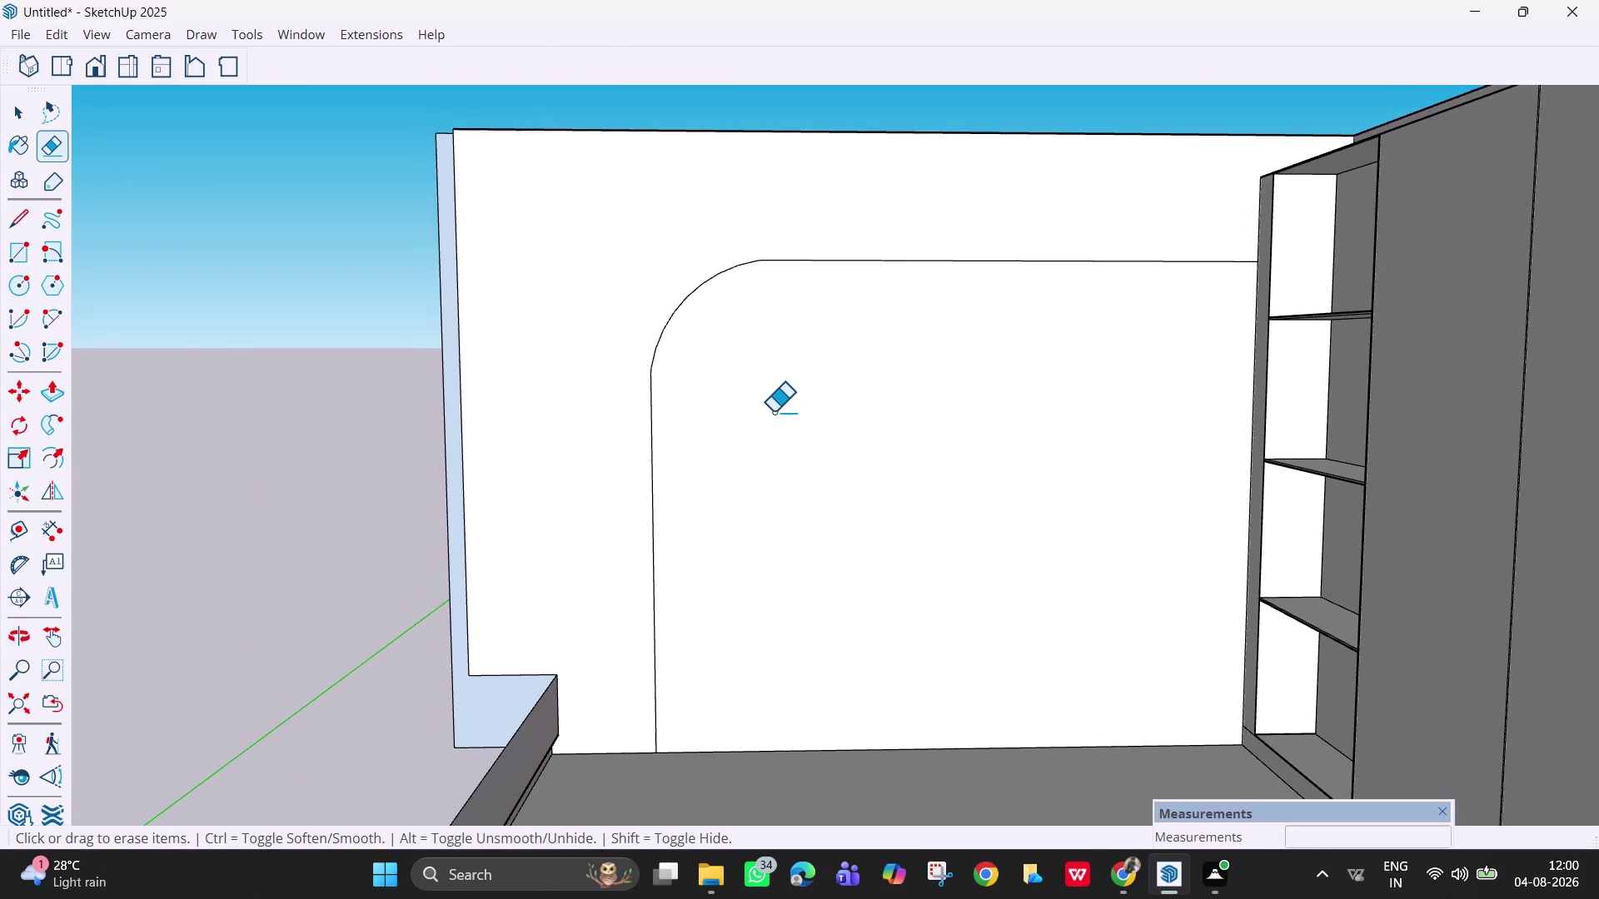
key(space)
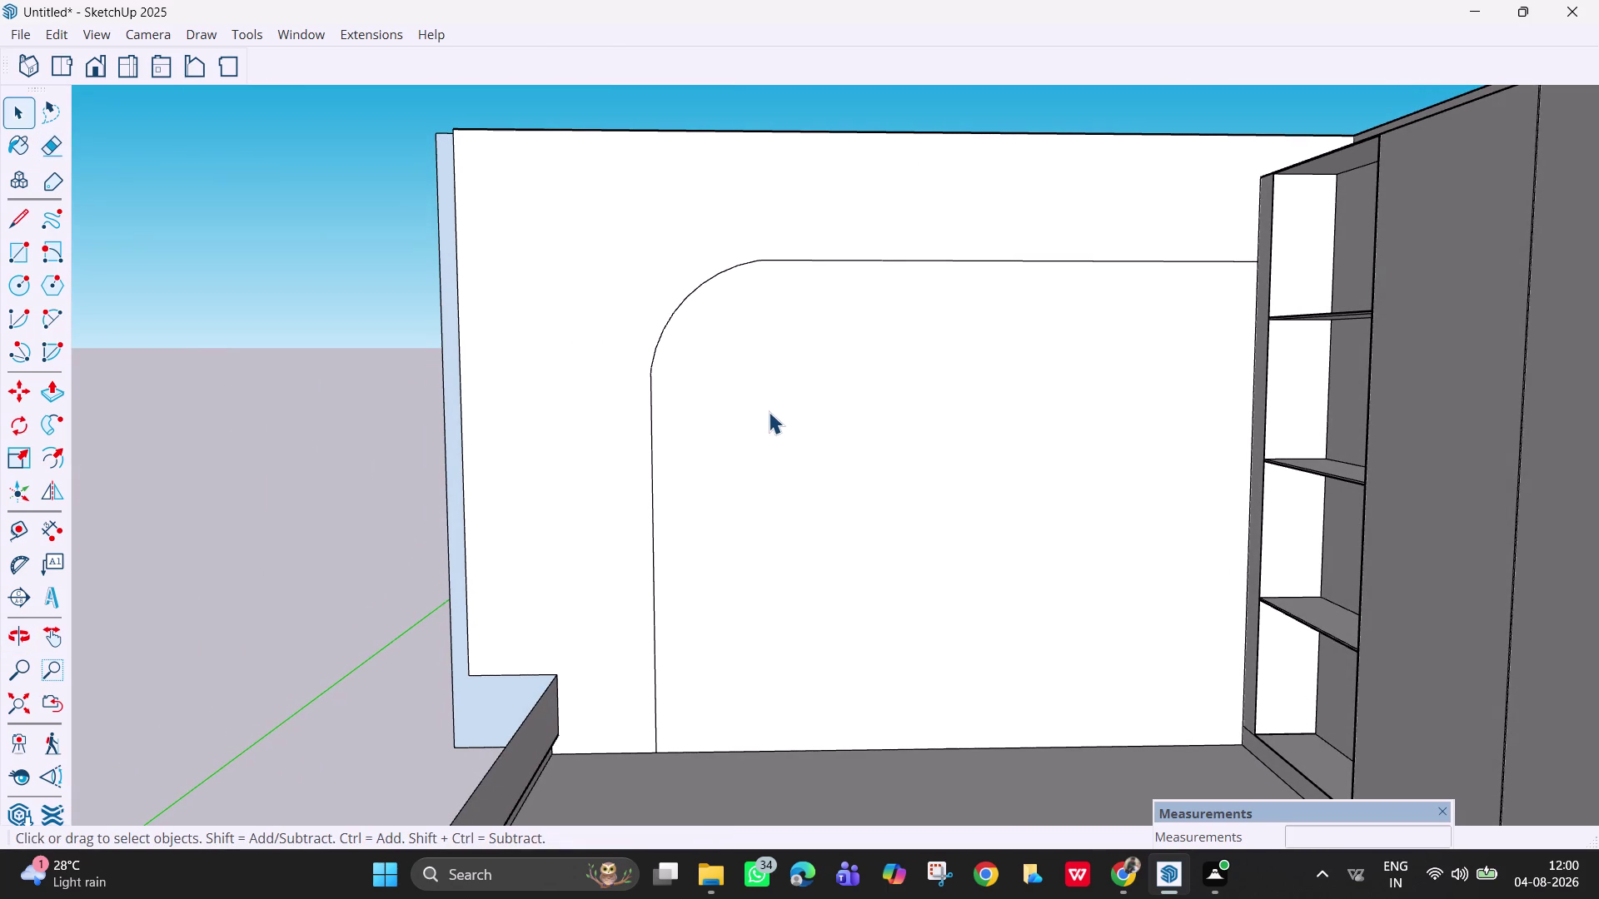
Draw a circle of about 333 mm radius near the panel's rounded corner.
key(c)
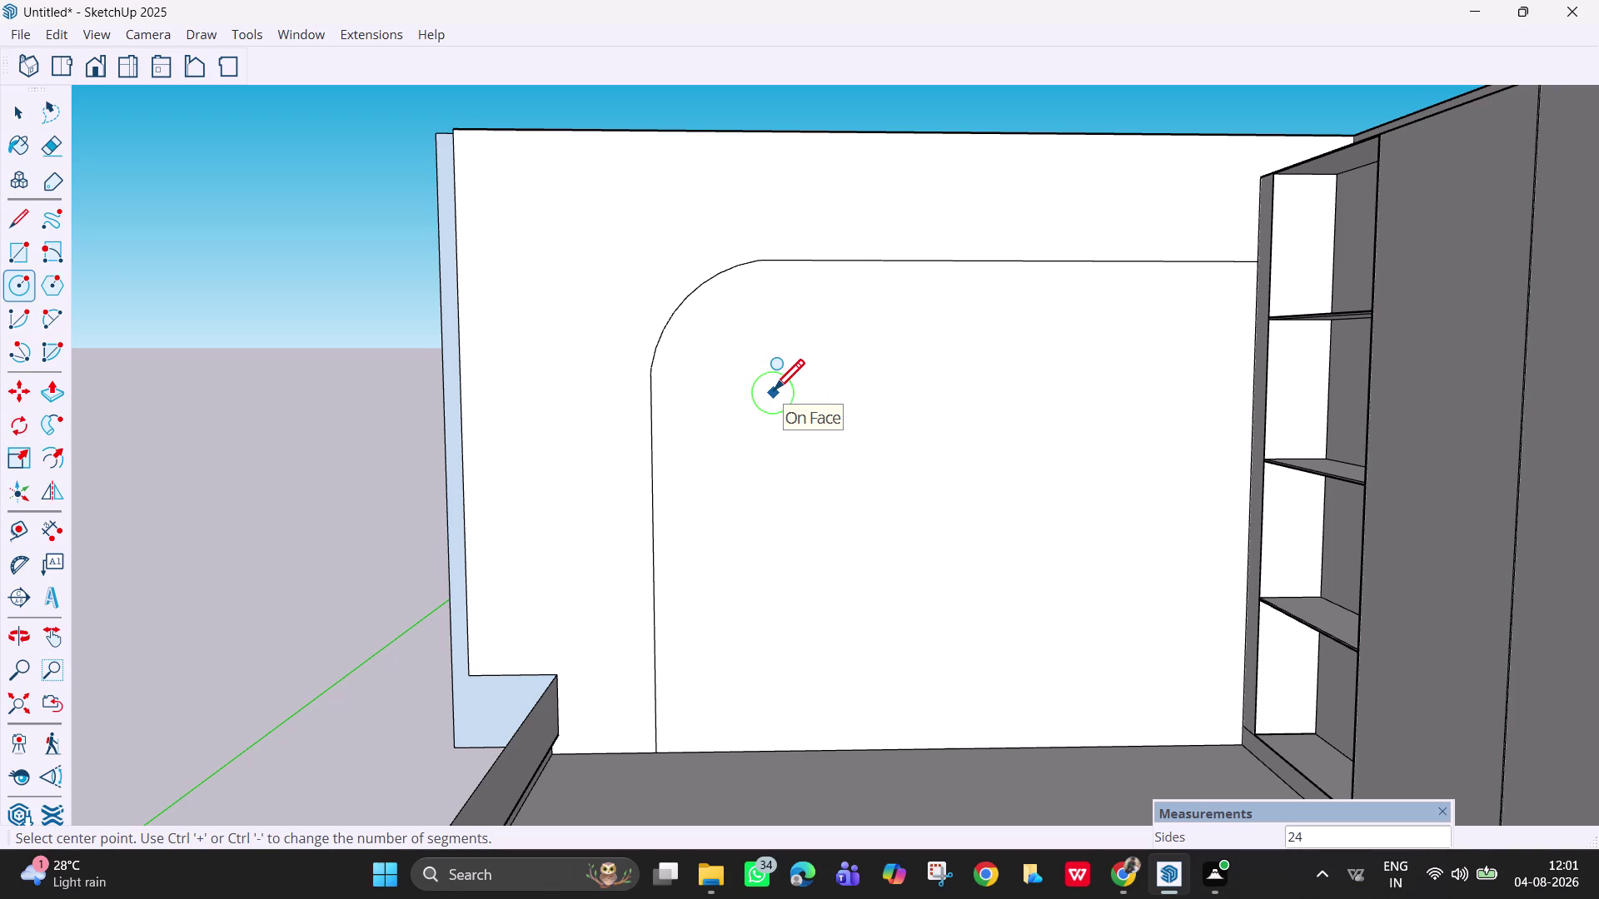
click(773, 393)
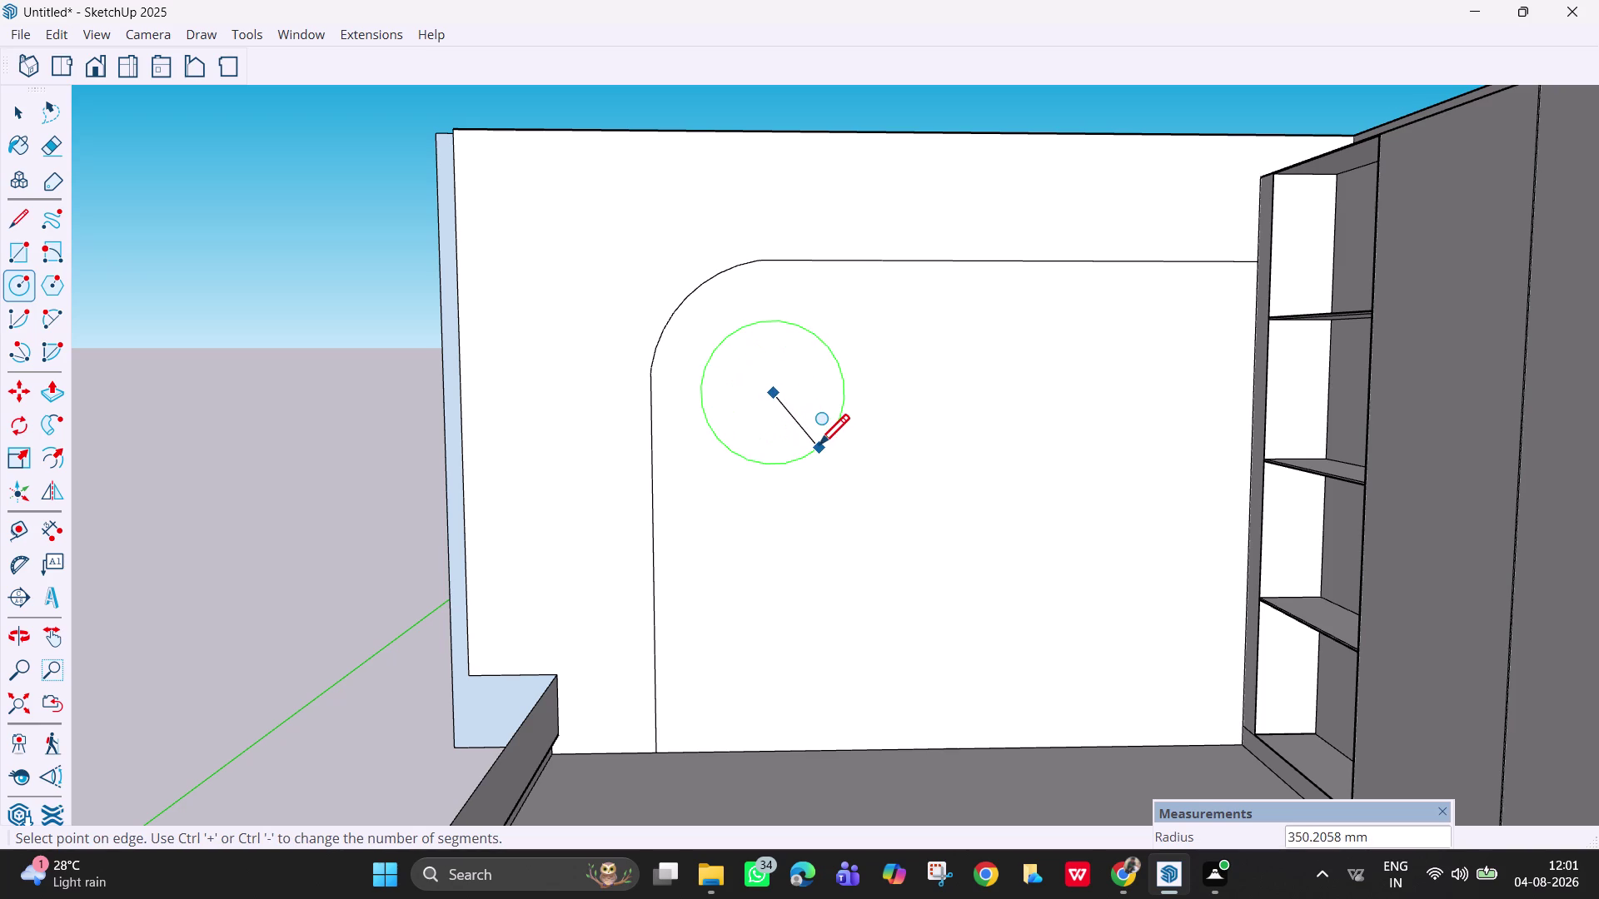
key(Escape)
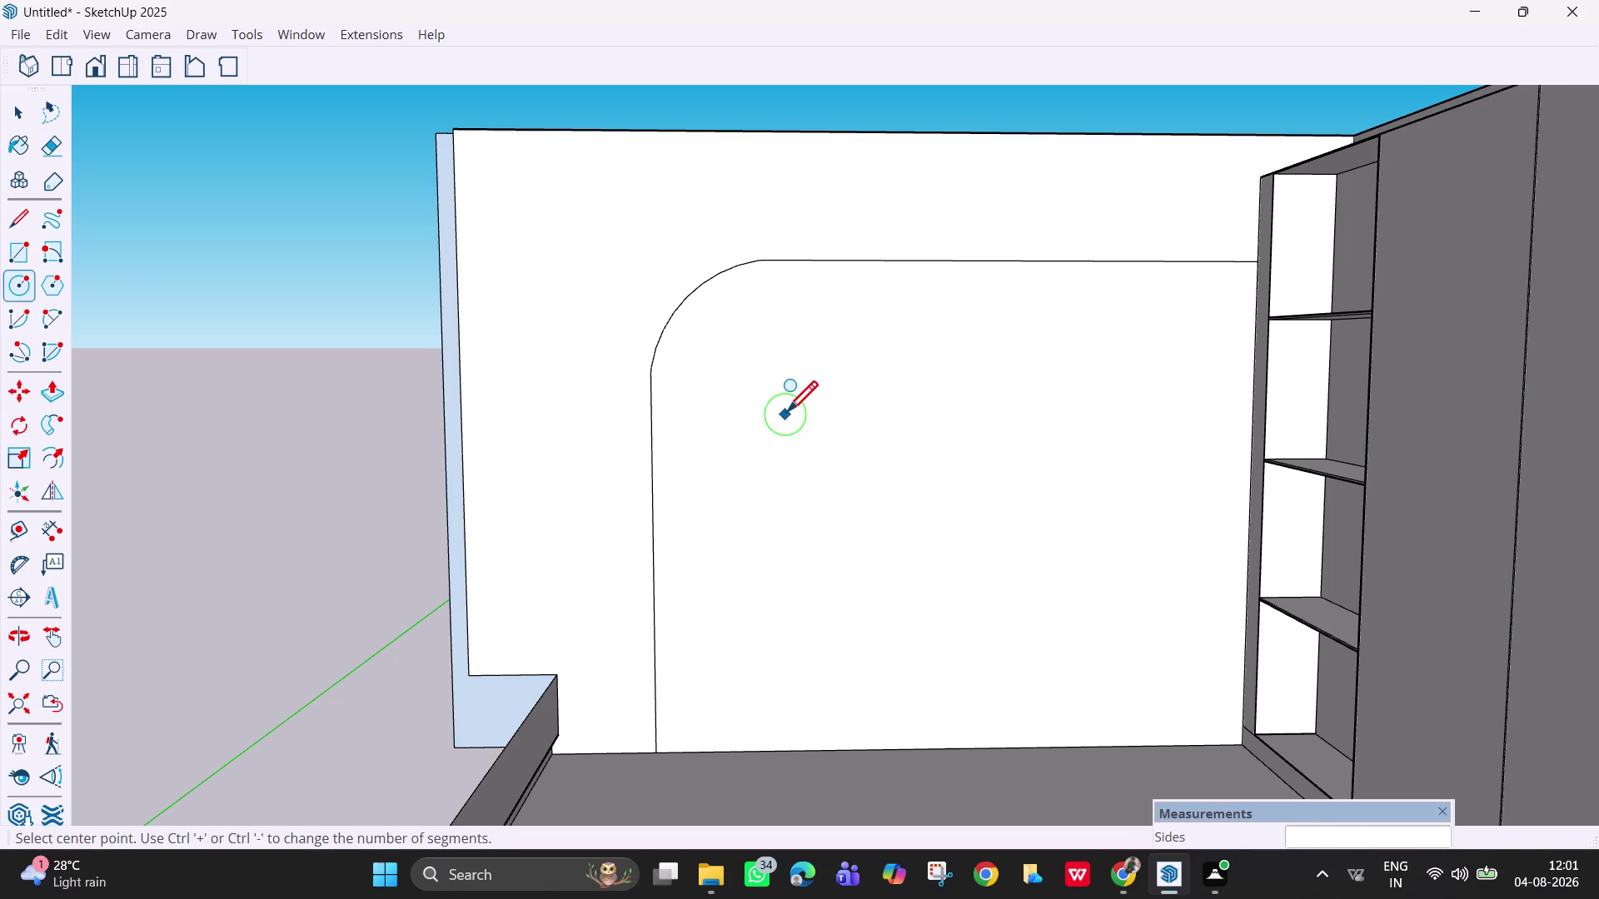
click(786, 415)
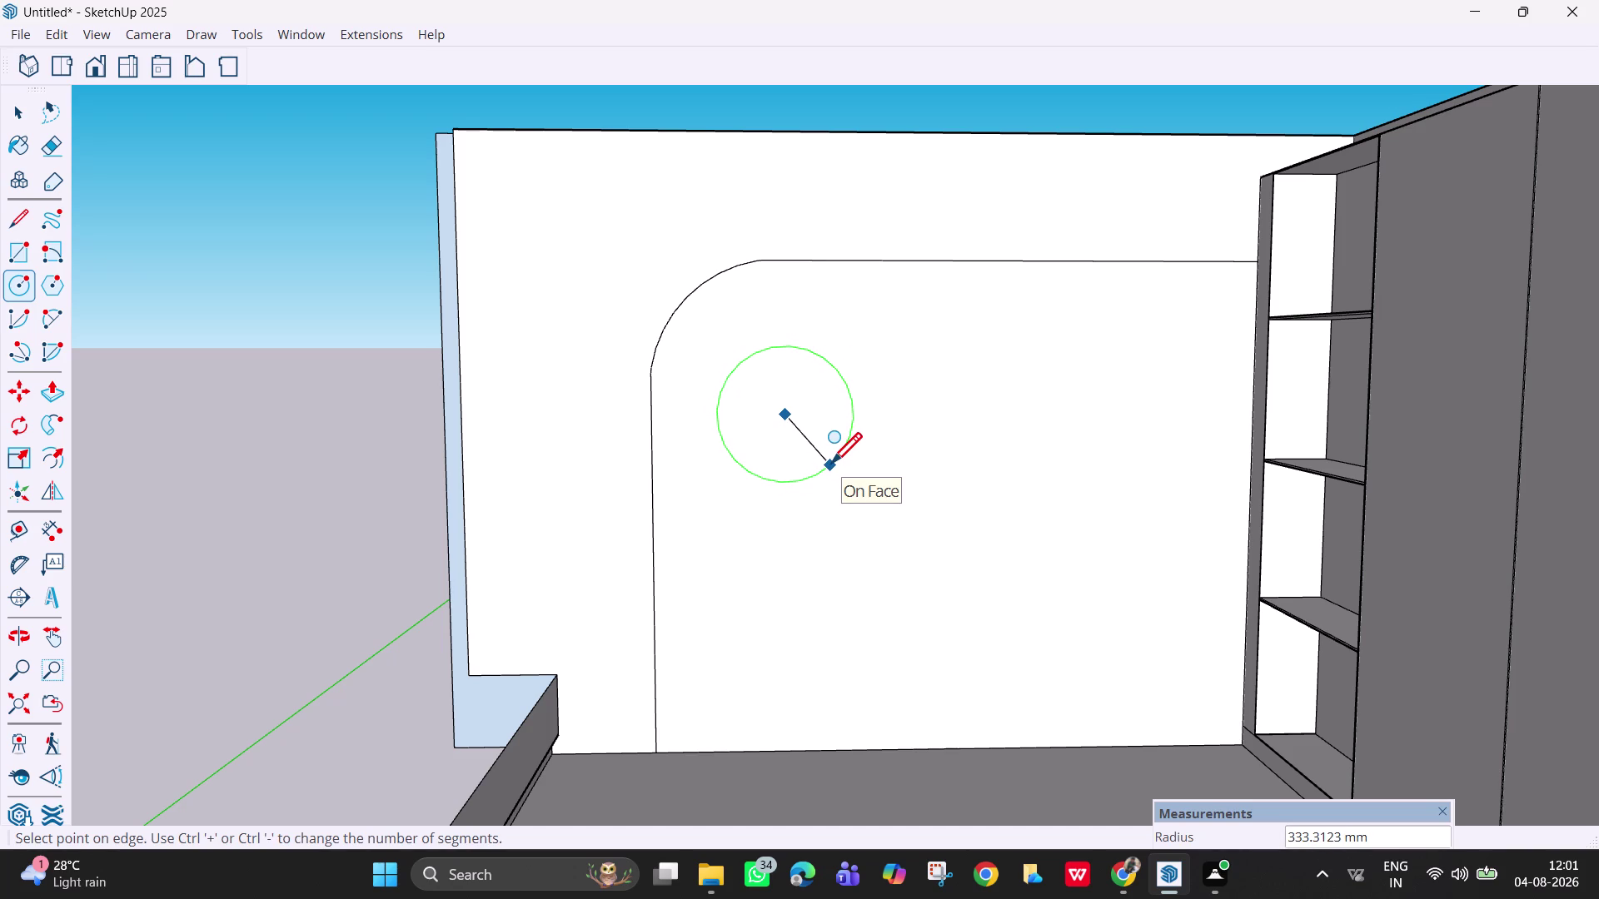
click(830, 467)
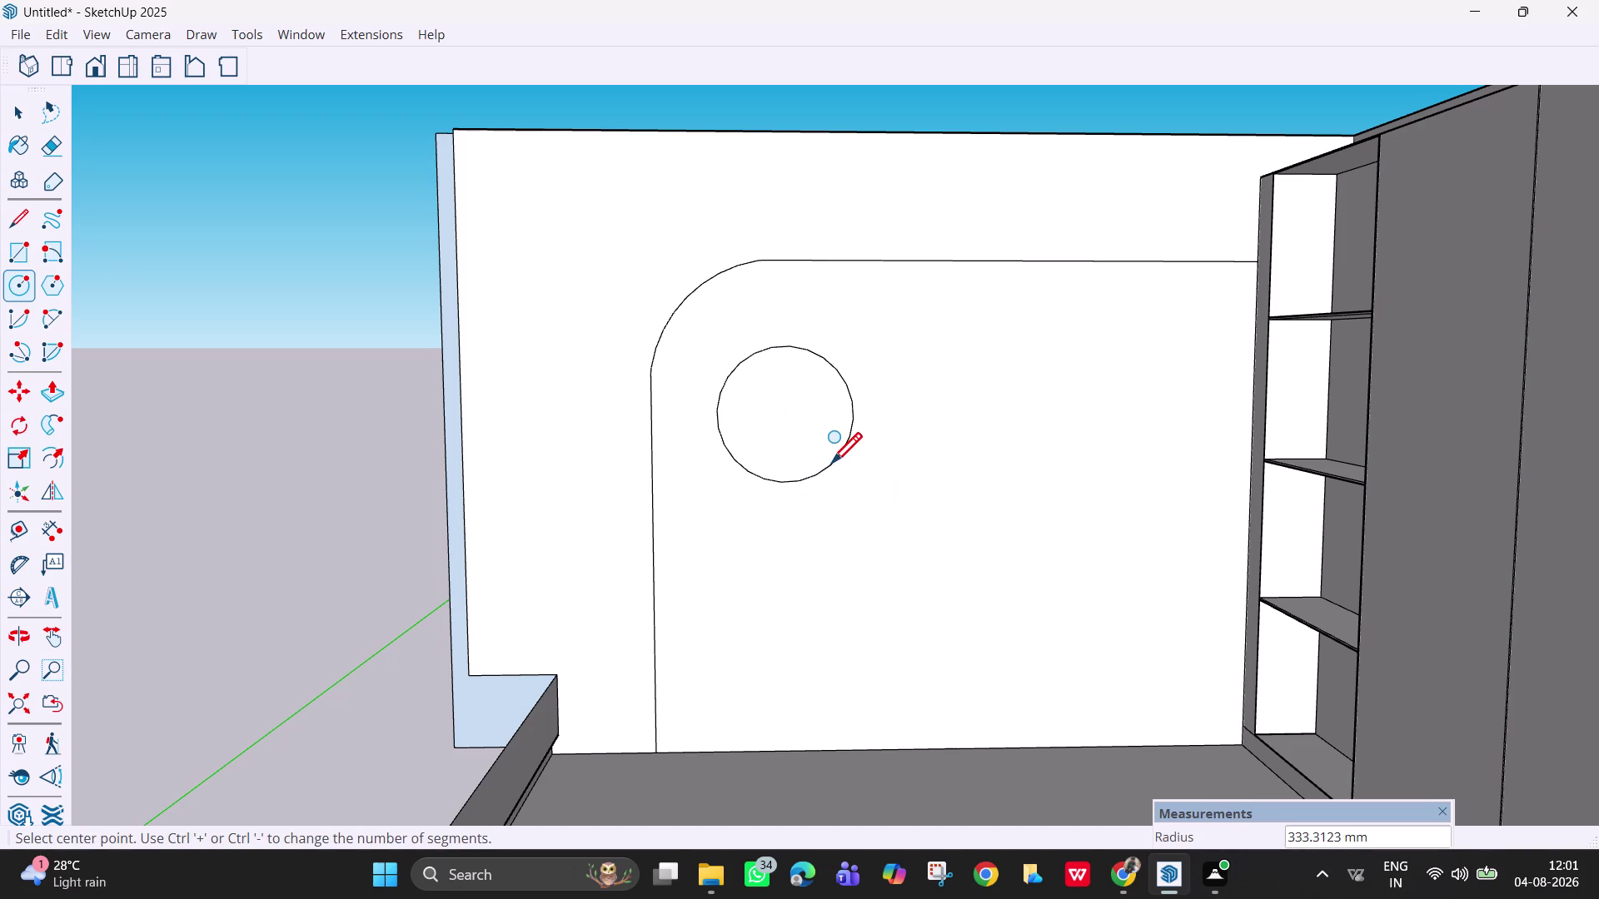
key(Escape)
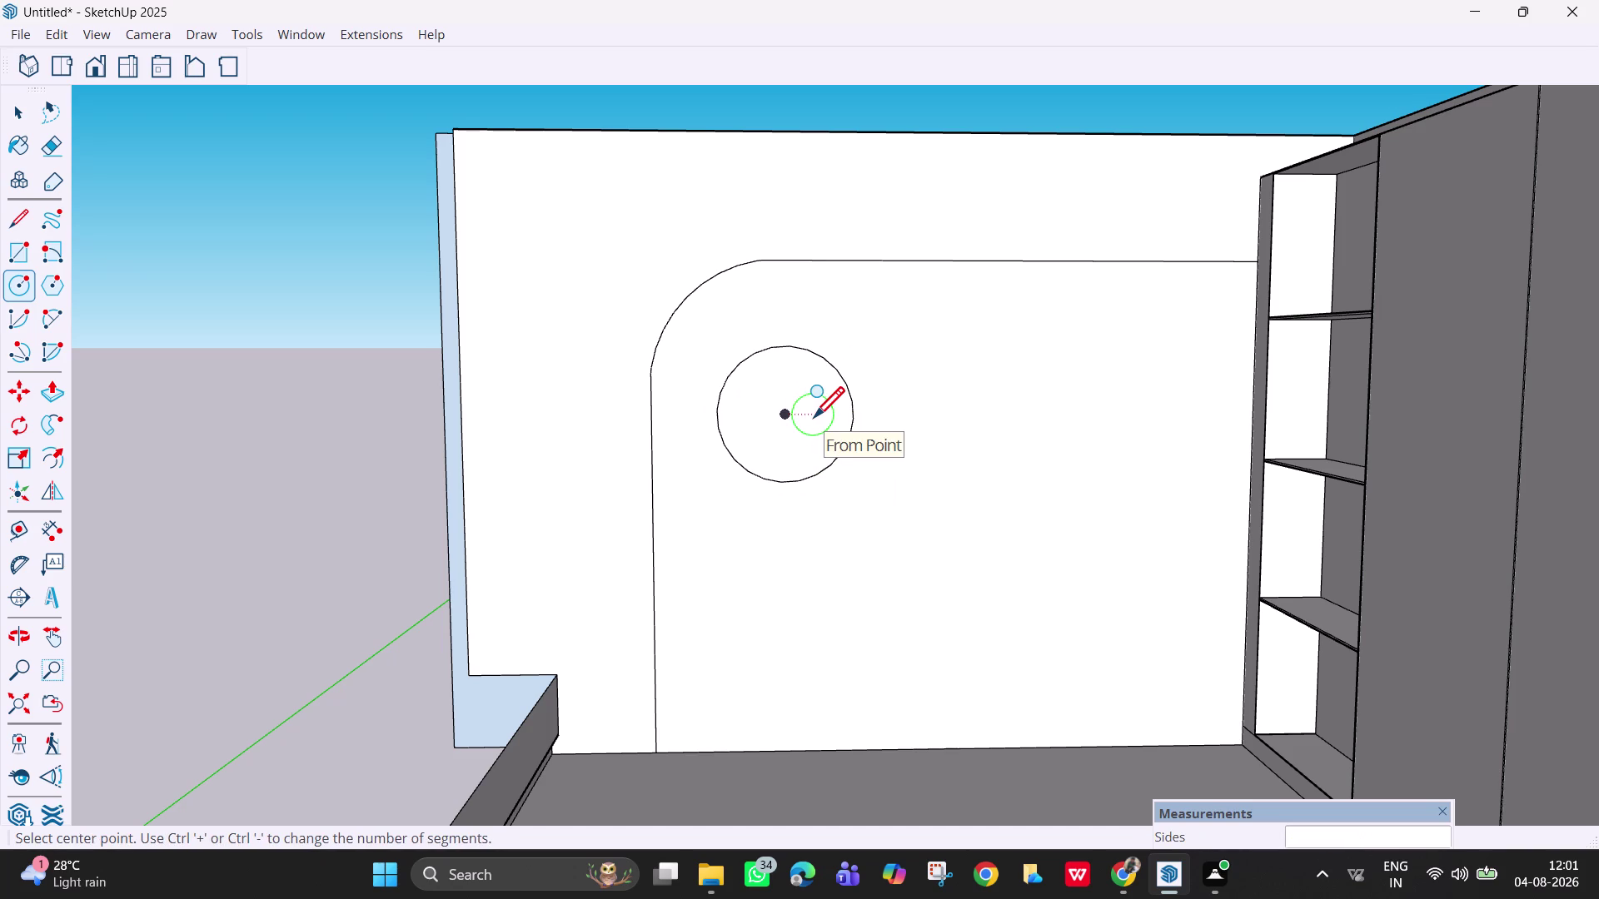
key(space)
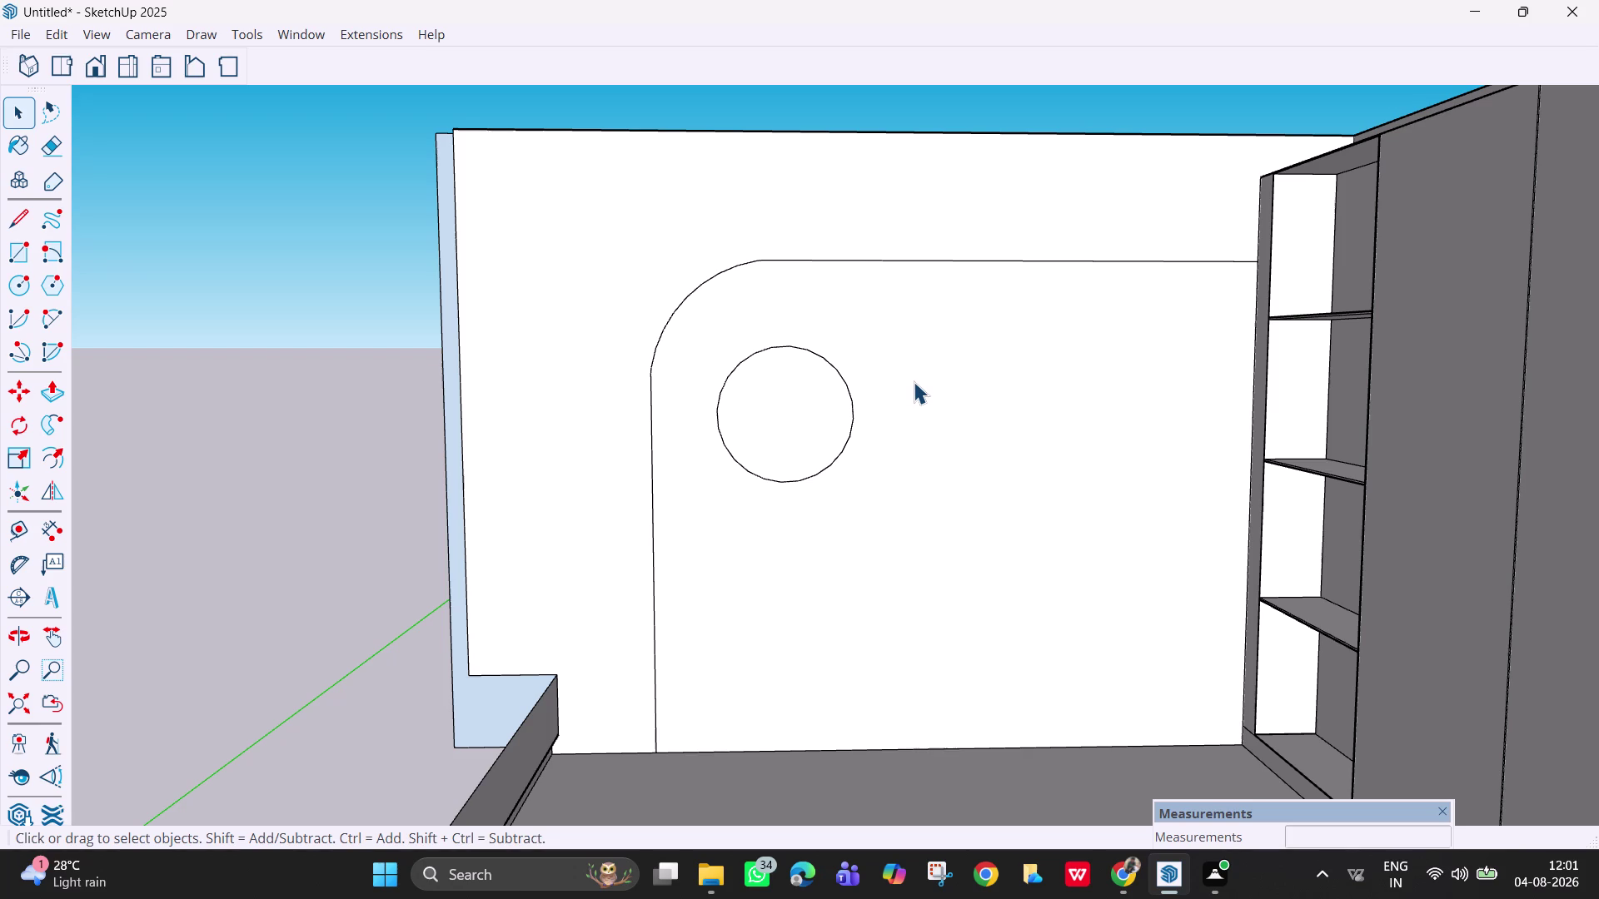
key(p)
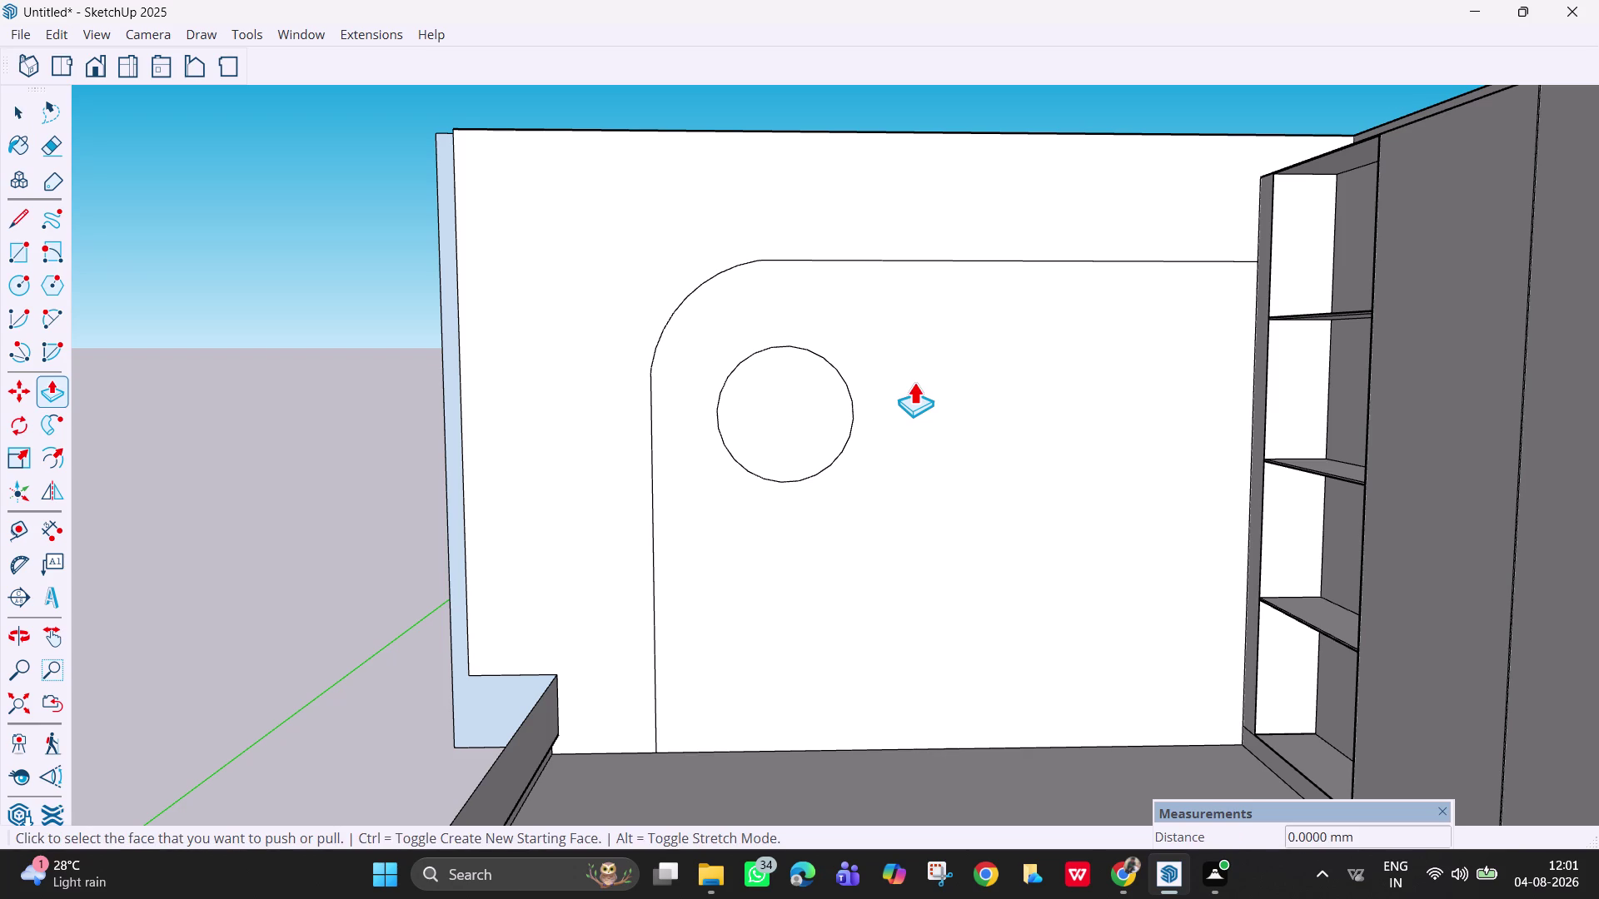
Push/pull the panel face out 6" (152.4 mm) from the wall.
key(Escape)
key(Escape)
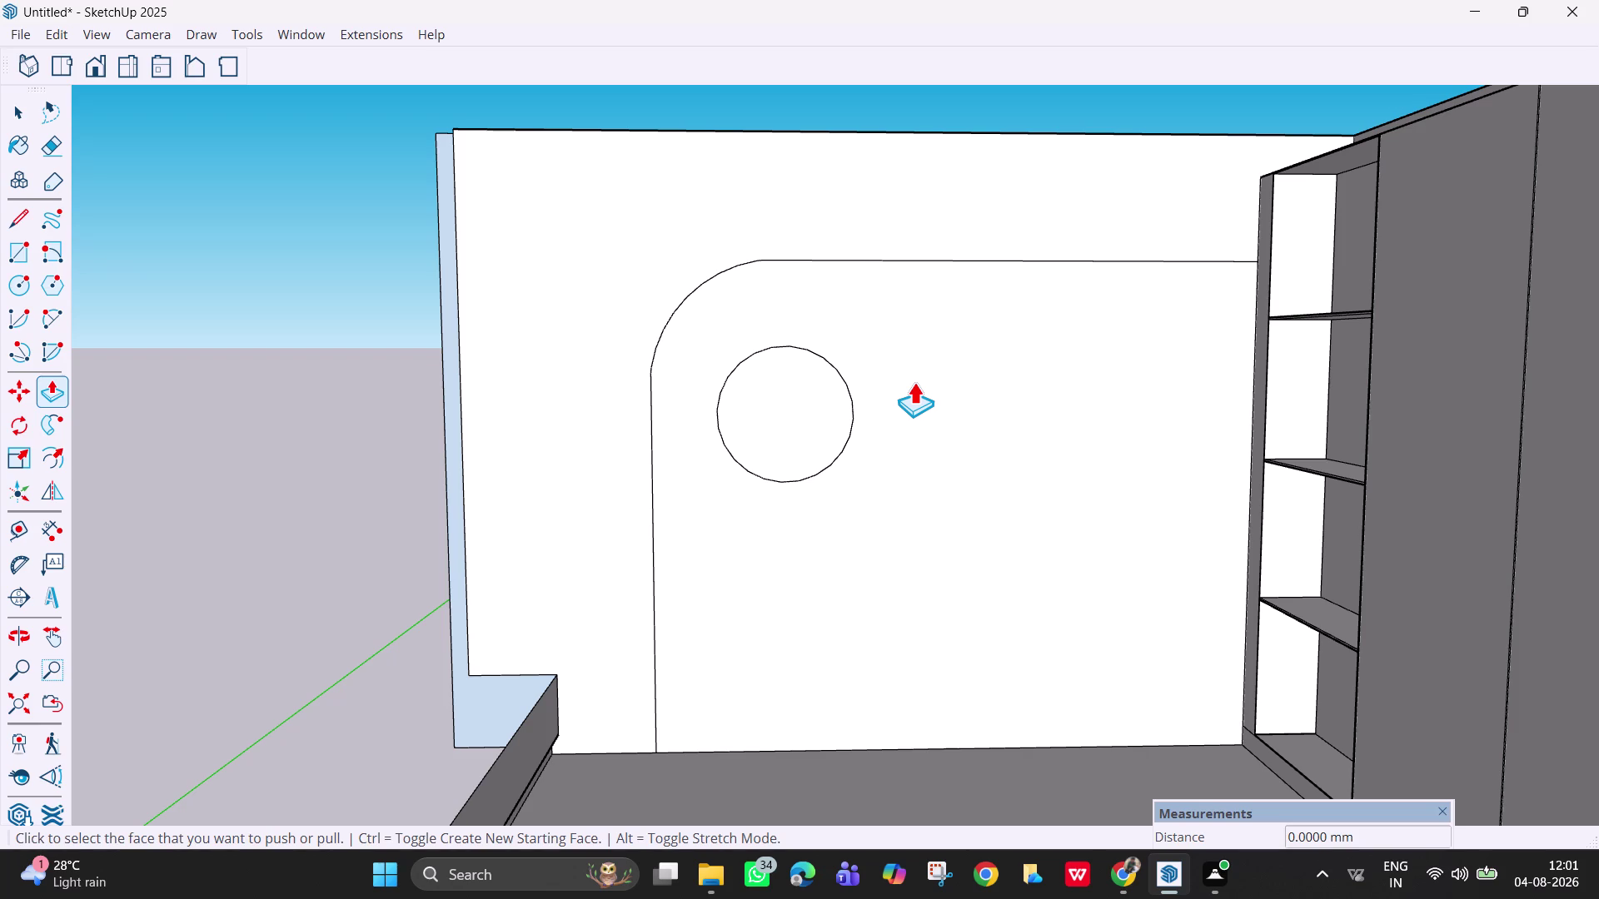
click(913, 381)
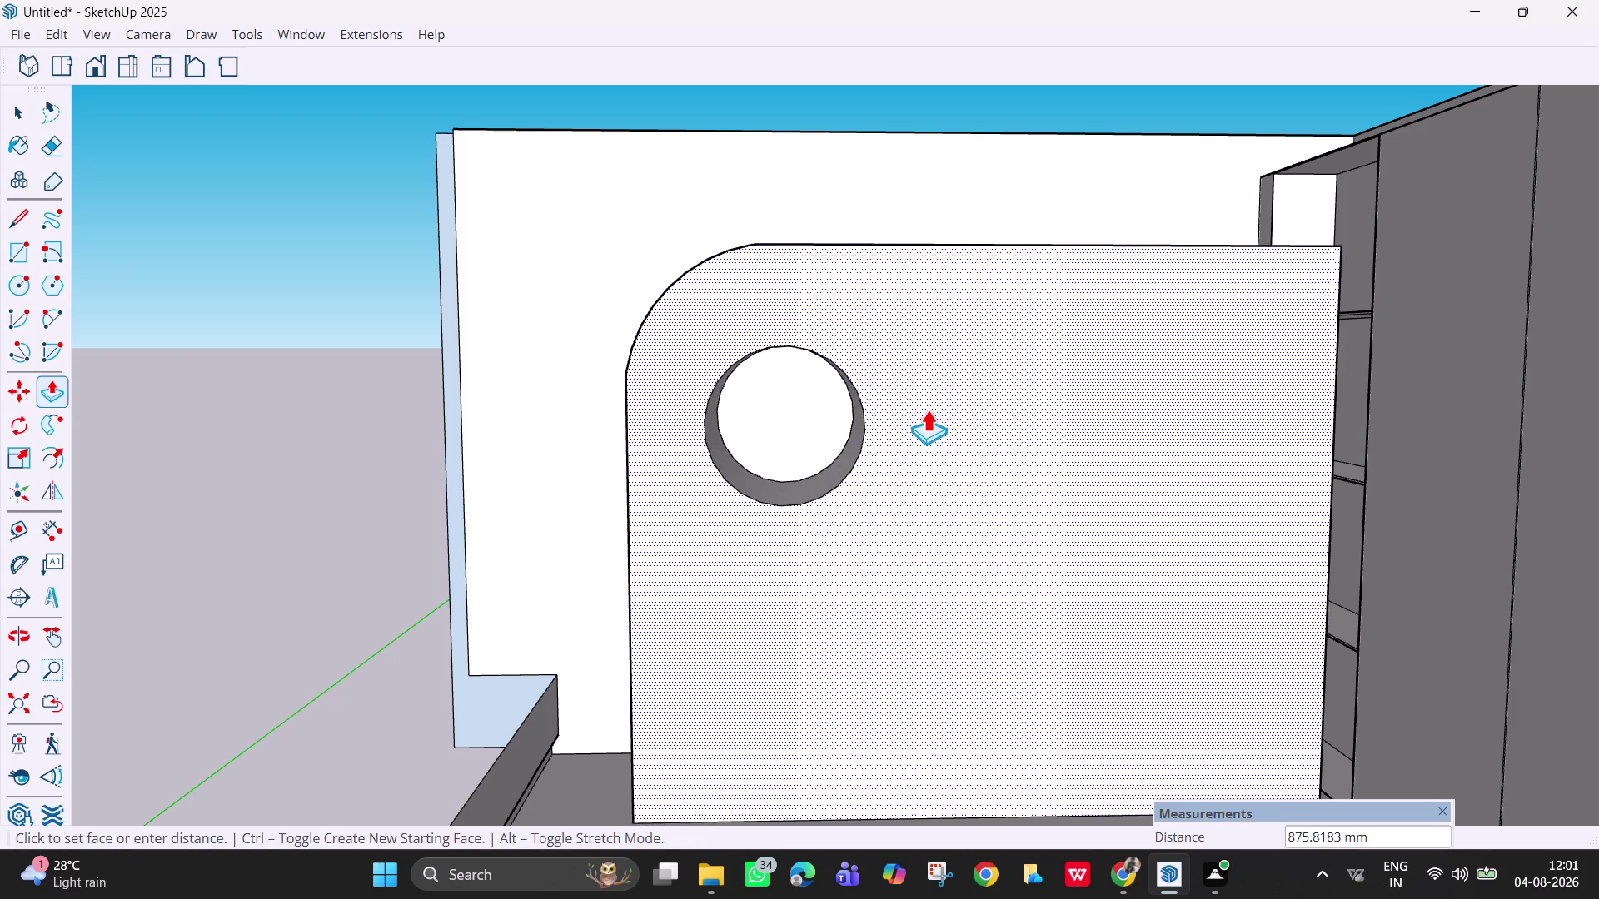
middle_drag(910, 396, 1054, 471)
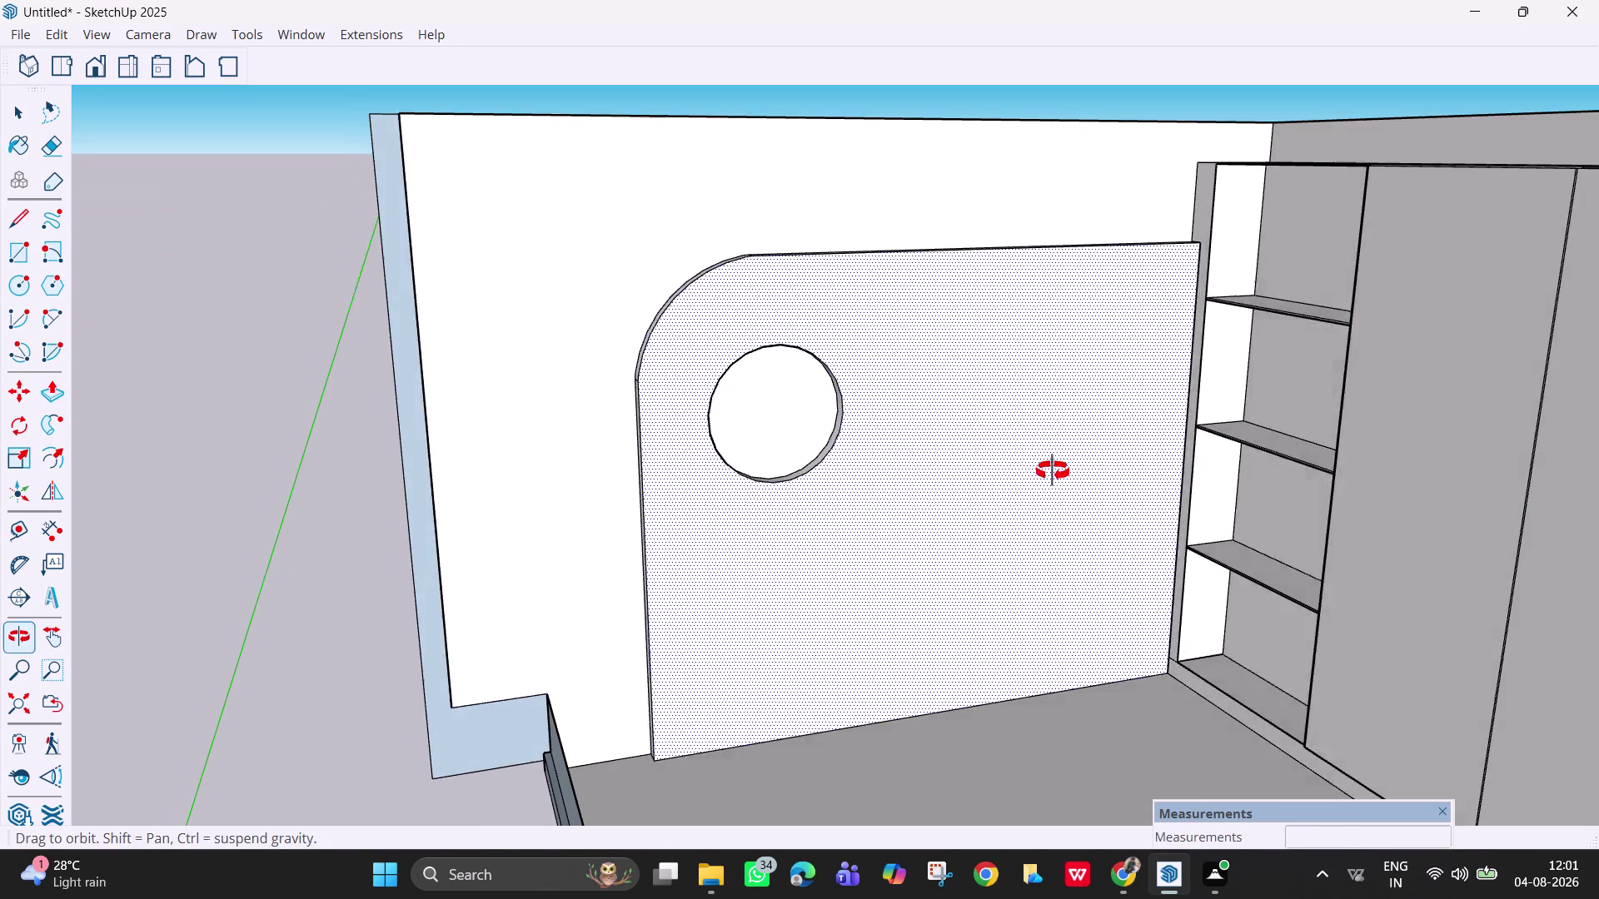
middle_drag(1054, 472, 1049, 472)
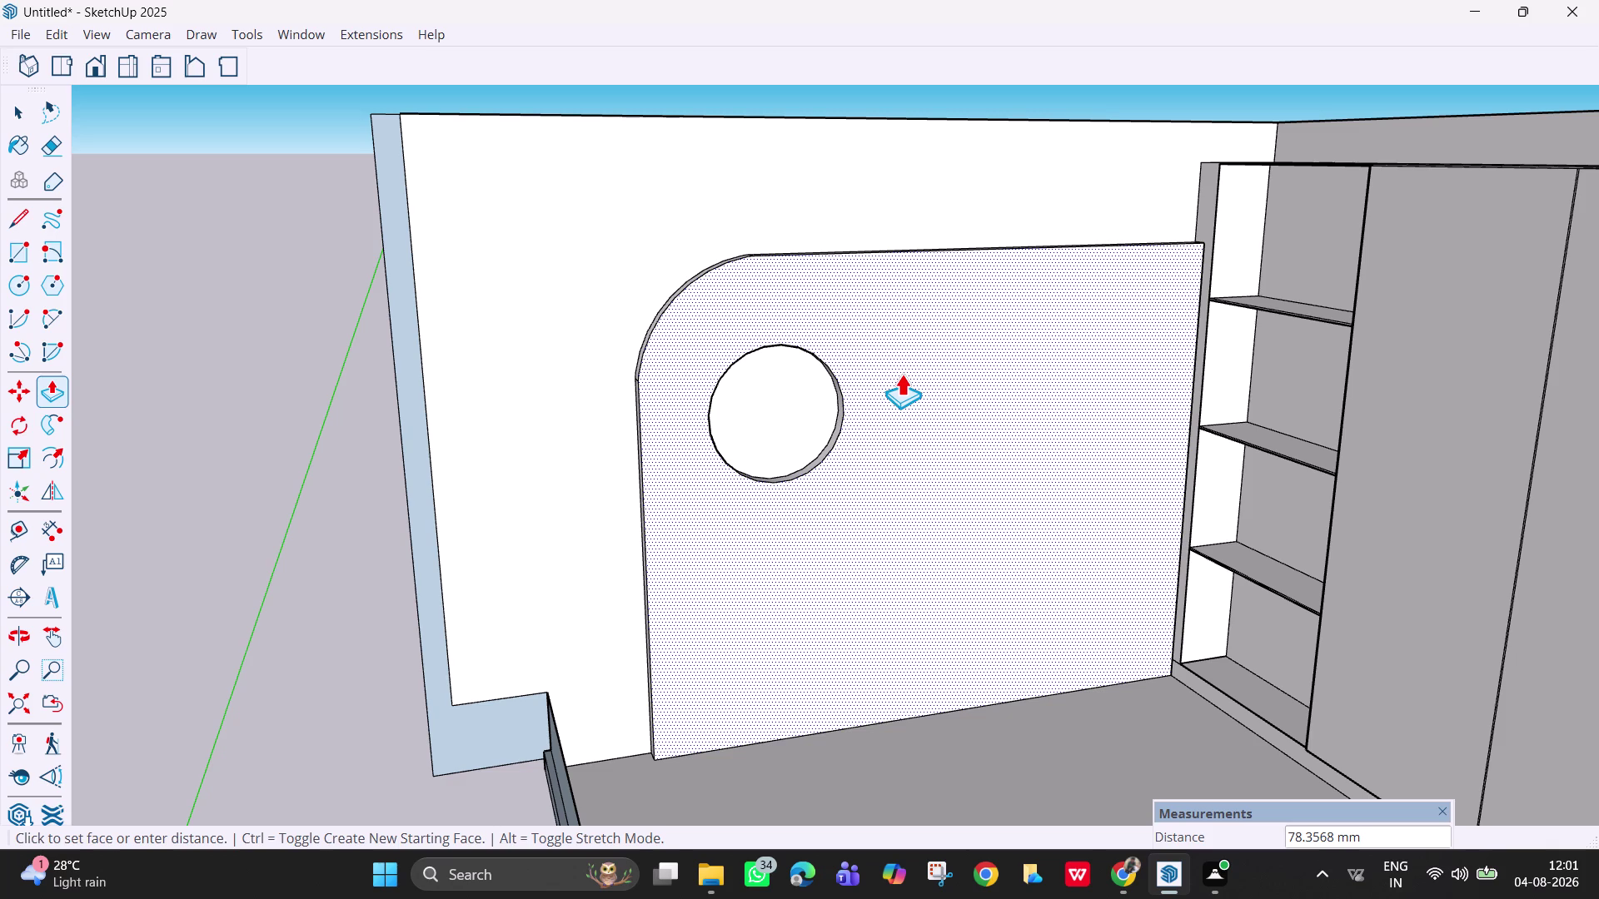
key(6)
key(shift+quotedbl)
key(Return)
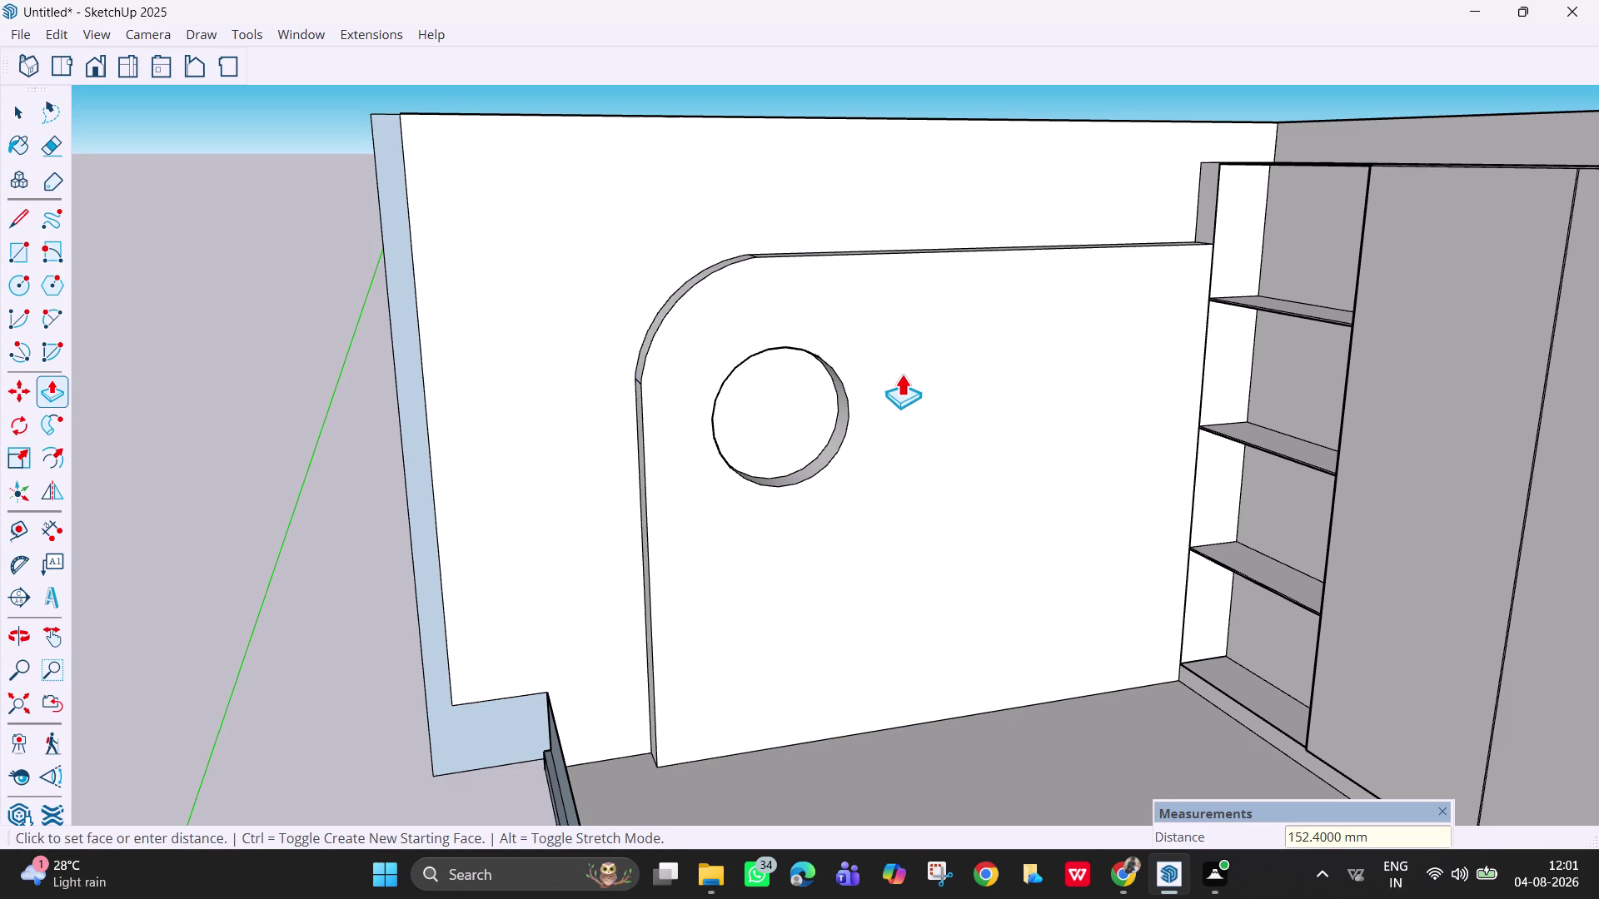
Orbit around the raised panel to inspect the circular opening and the room.
middle_drag(1171, 484, 935, 488)
scroll(up, 3)
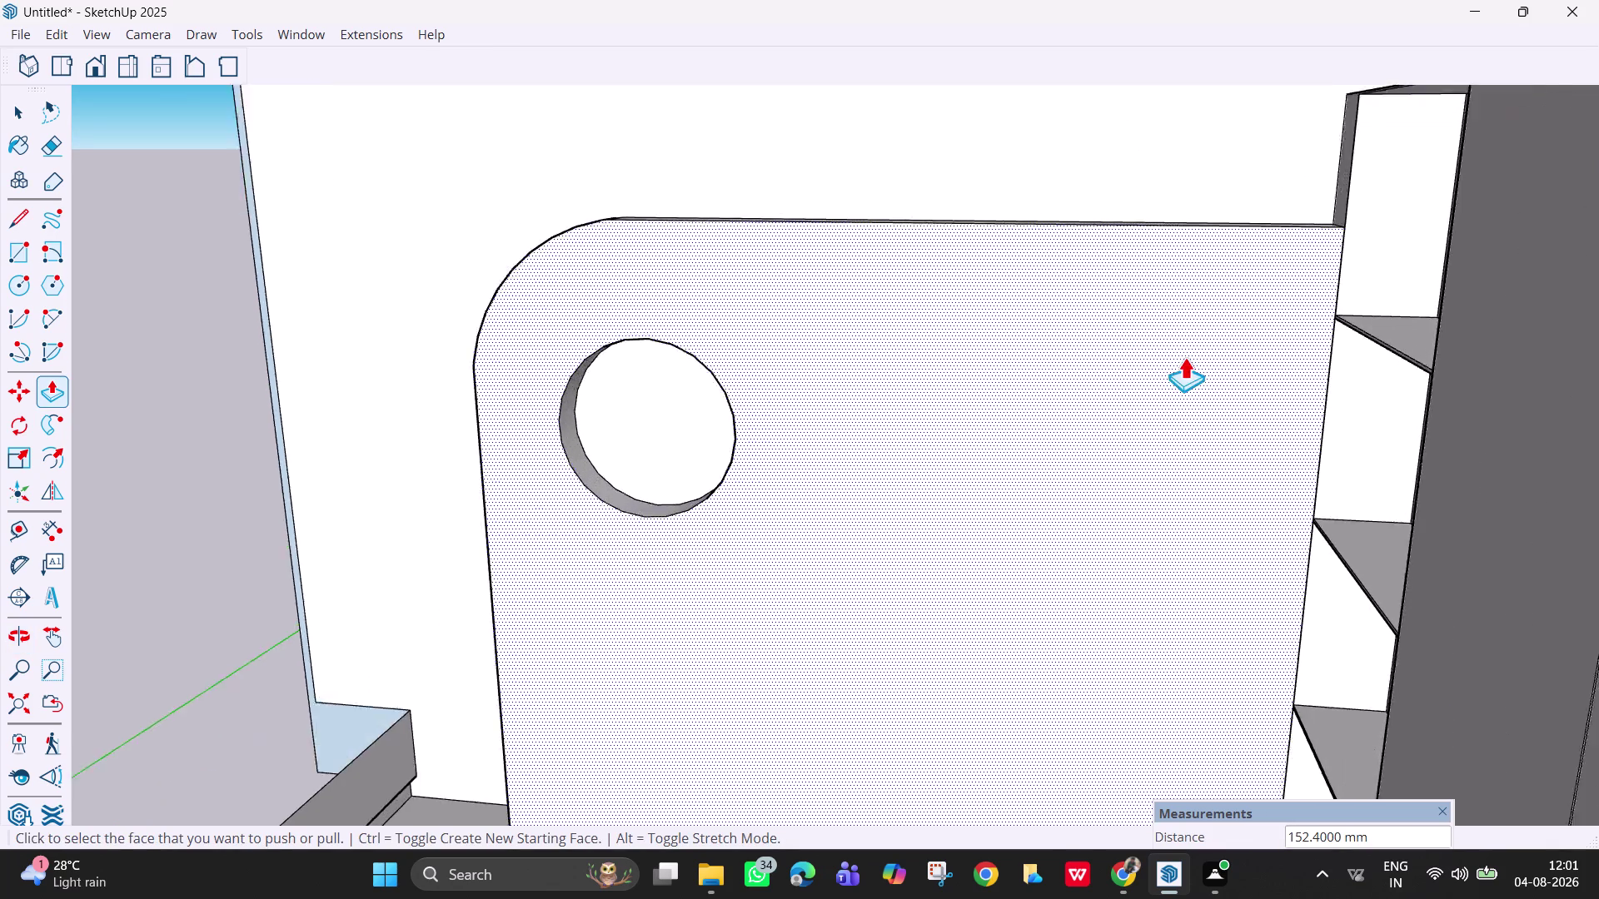
scroll(up, 3)
middle_drag(1294, 308, 1353, 506)
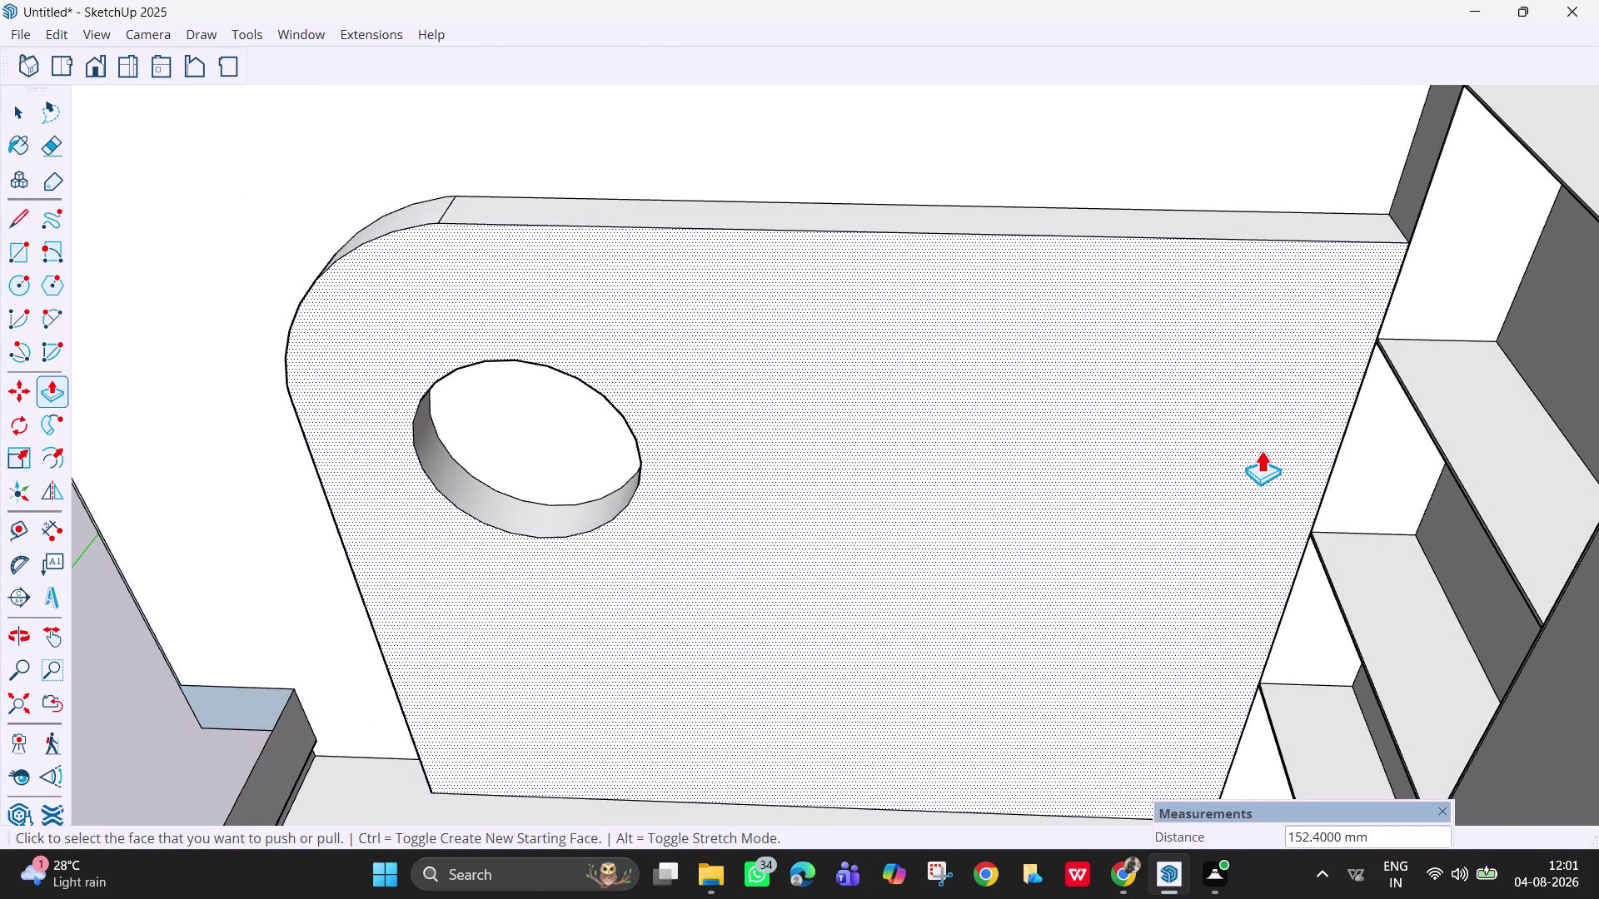
scroll(down, 3)
middle_drag(1036, 551, 1122, 400)
scroll(down, 3)
middle_drag(872, 589, 1173, 609)
key(Escape)
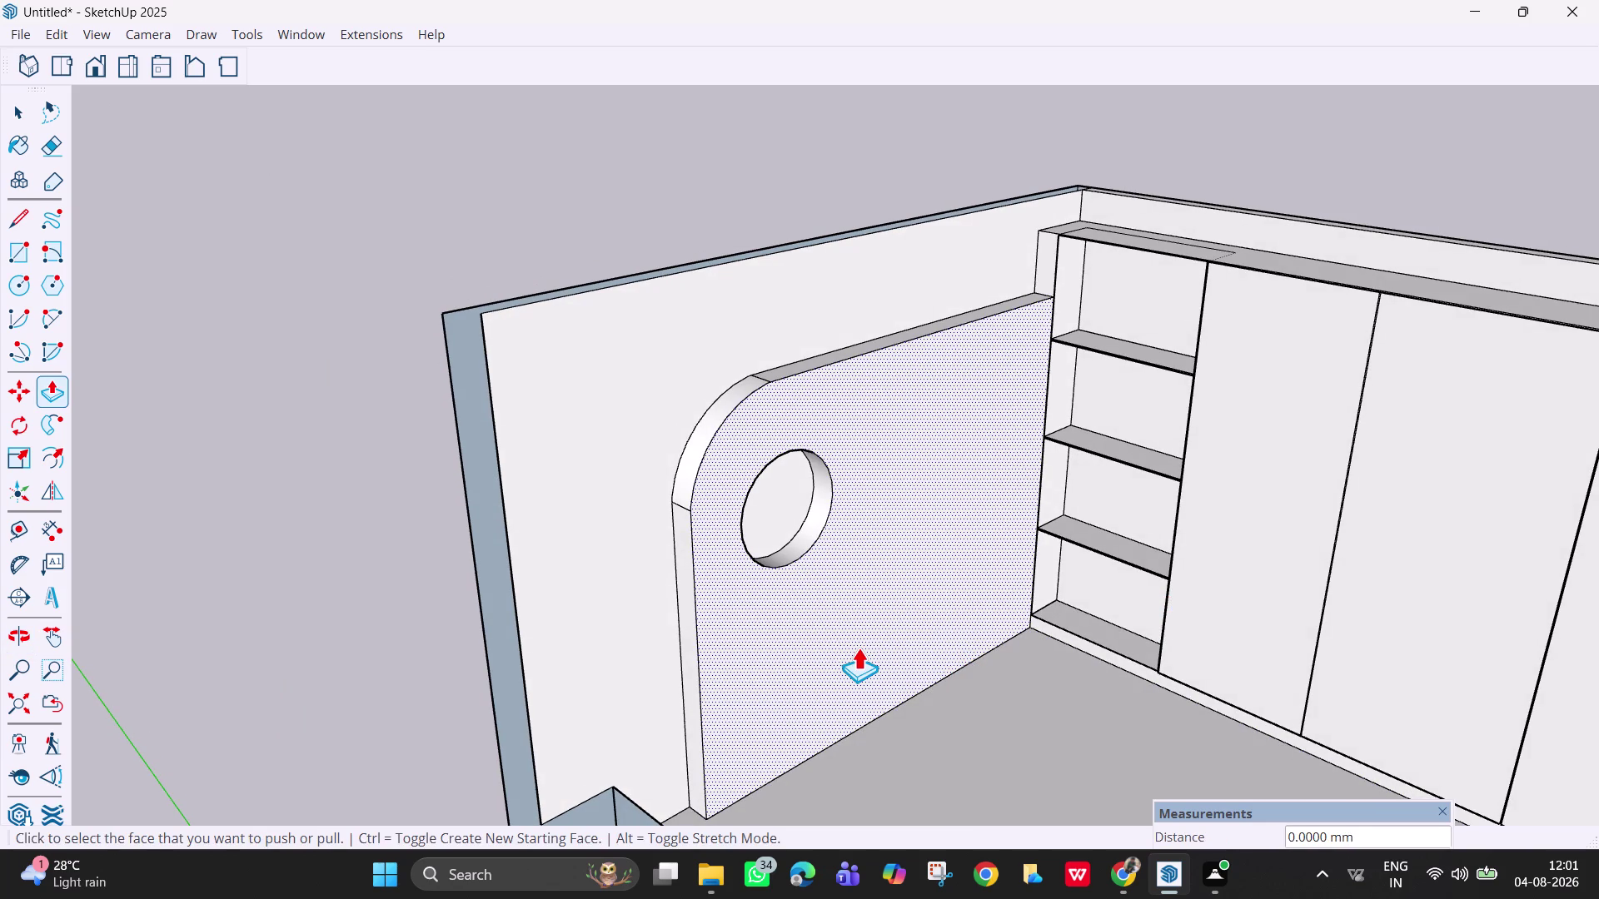
Undo the last change and push/pull the raised panel to 50.8 mm (2") thick.
key(ctrl+z)
click(858, 503)
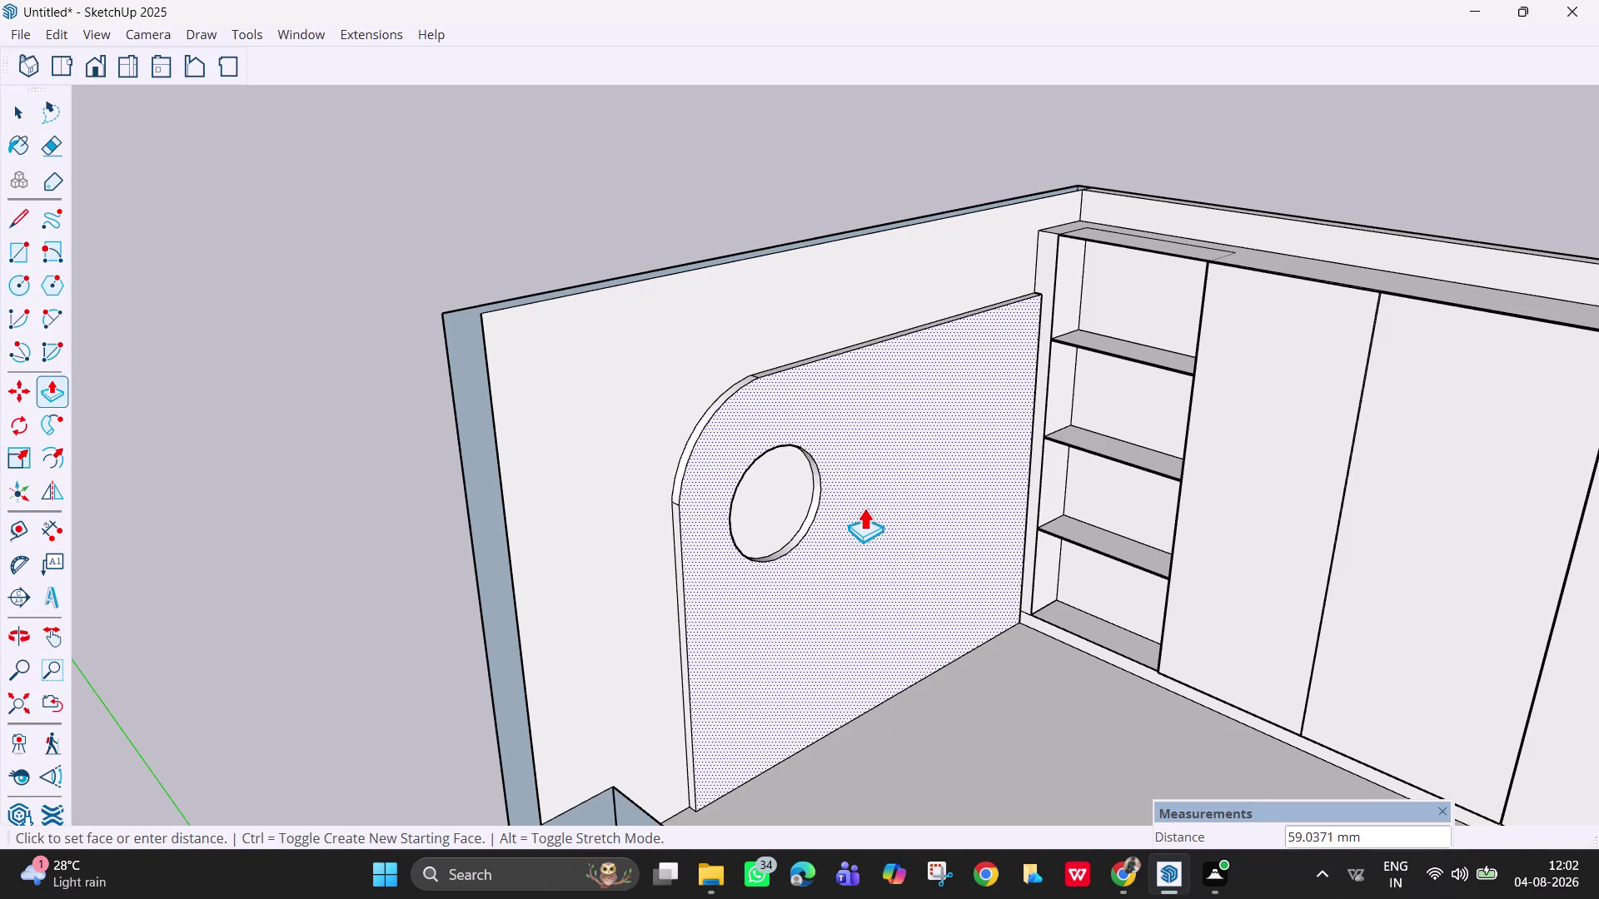
key(2)
key(shift+quotedbl)
key(Return)
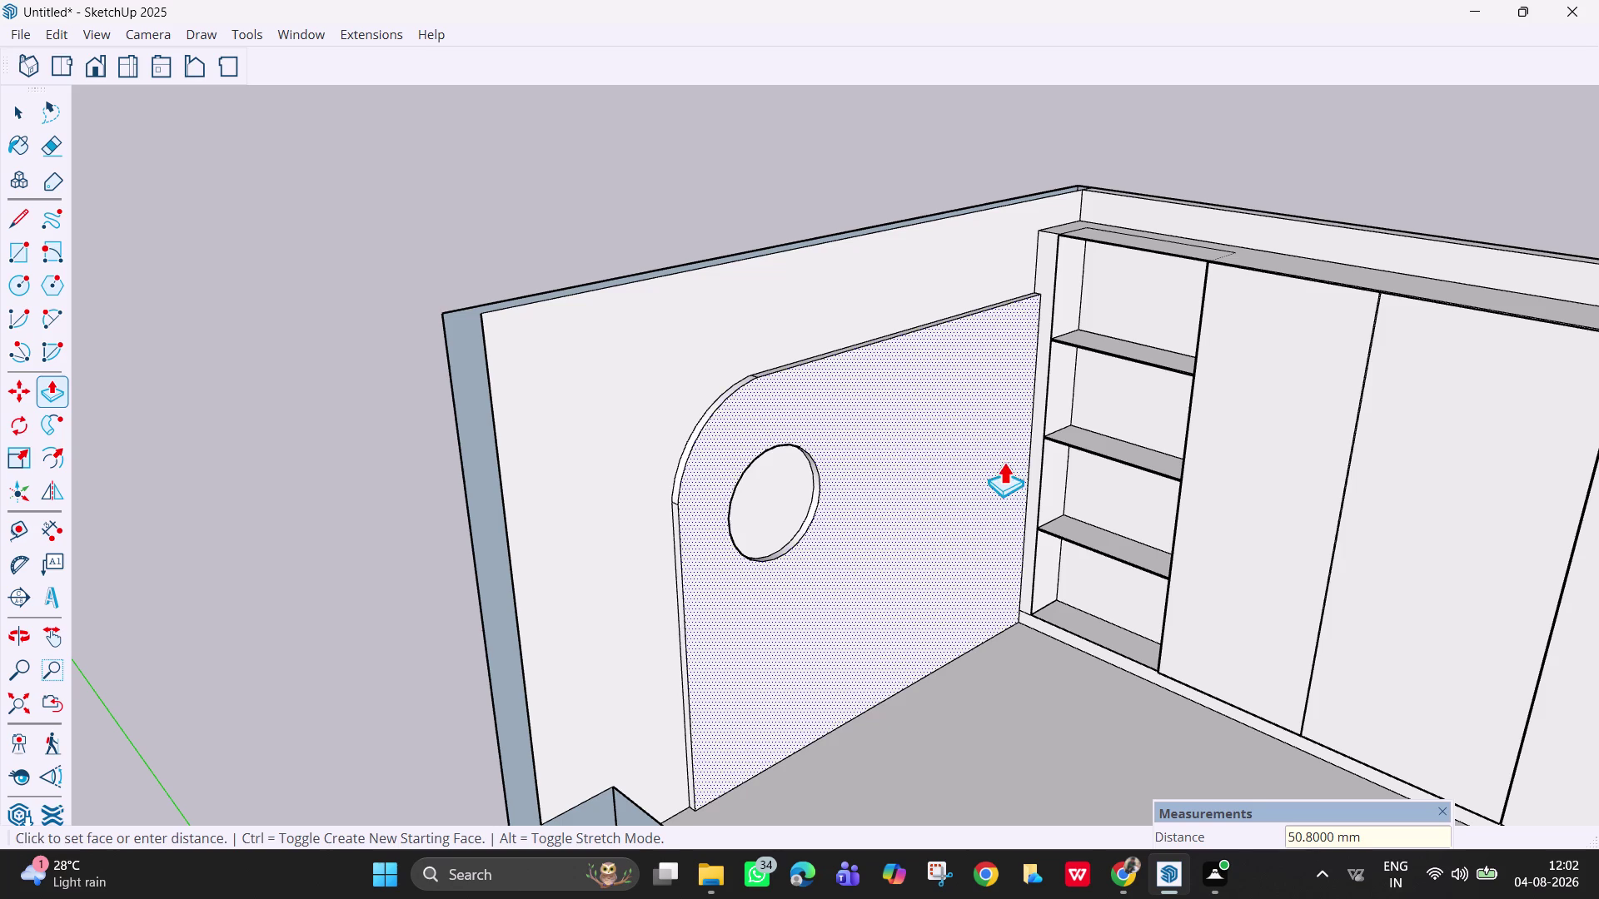
middle_drag(1004, 461, 797, 472)
scroll(up, 3)
key(Escape)
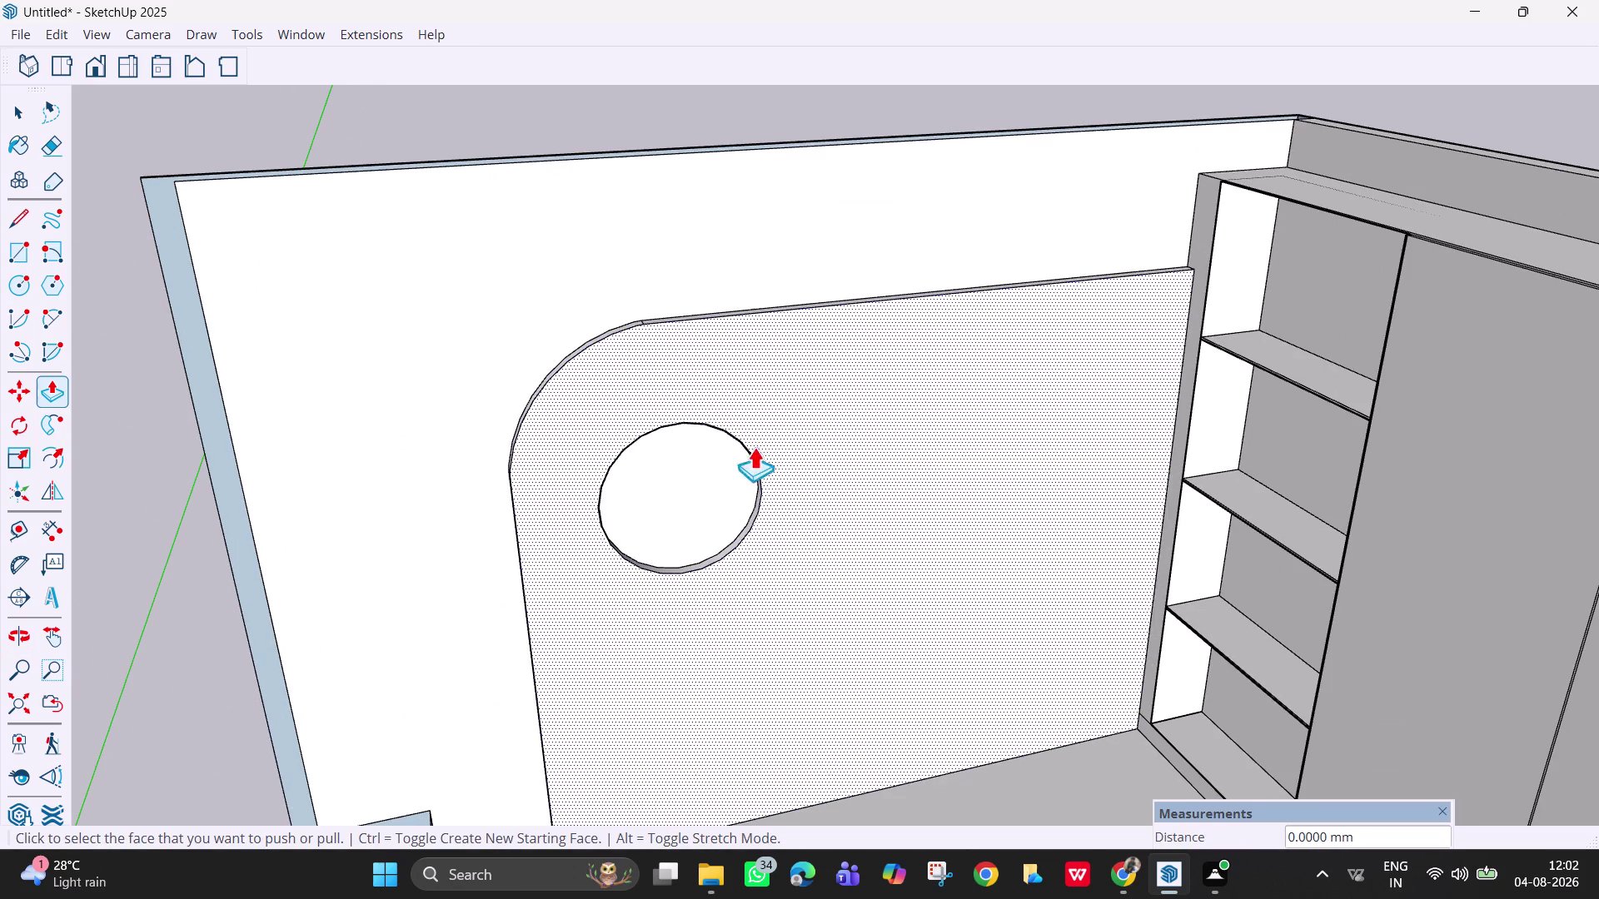
Push/pull the face inside the circle by 1 inch to try forming a recess.
middle_drag(805, 592, 705, 461)
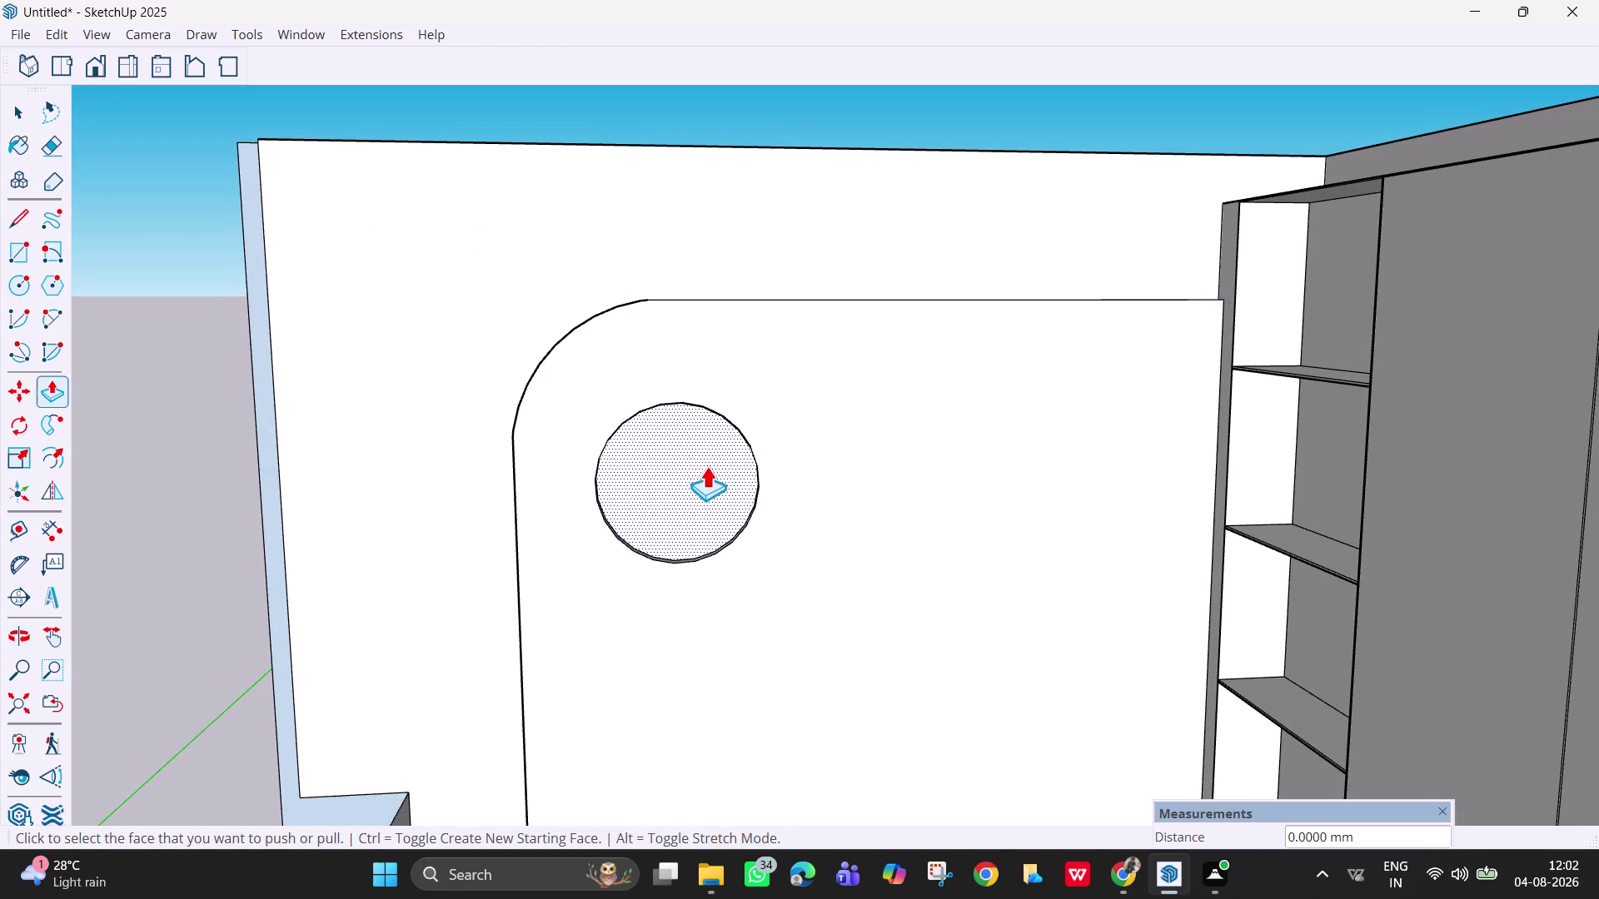
click(706, 466)
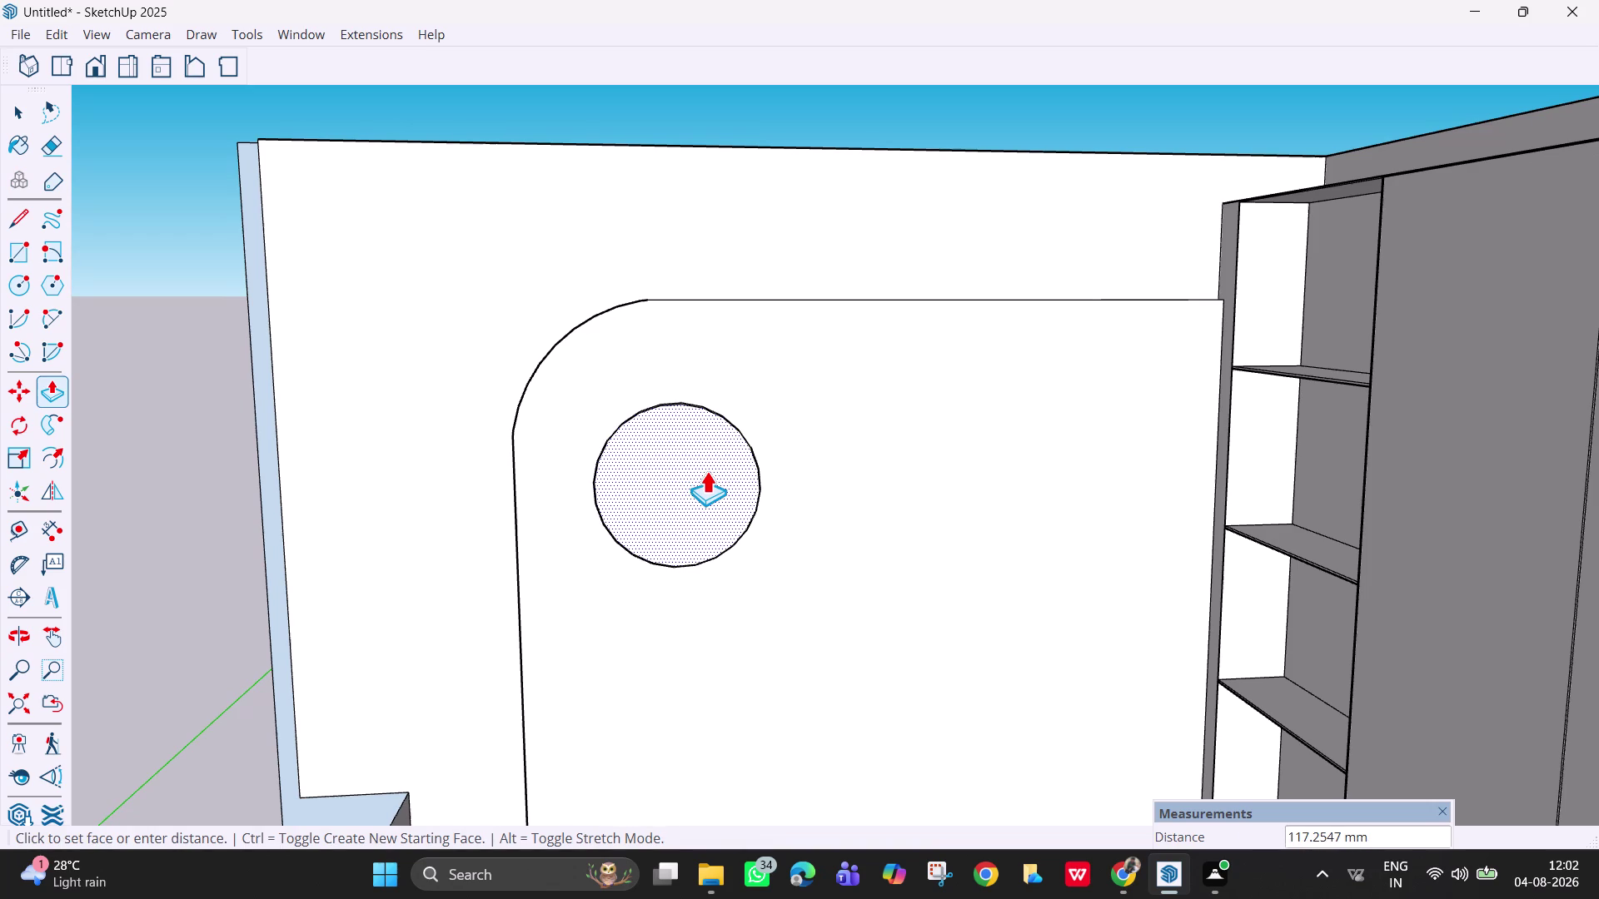
key(1)
key(shift+quotedbl)
key(Return)
Orbit around the circular area to inspect it, ending on a frontal view of the wall.
middle_drag(654, 449, 659, 456)
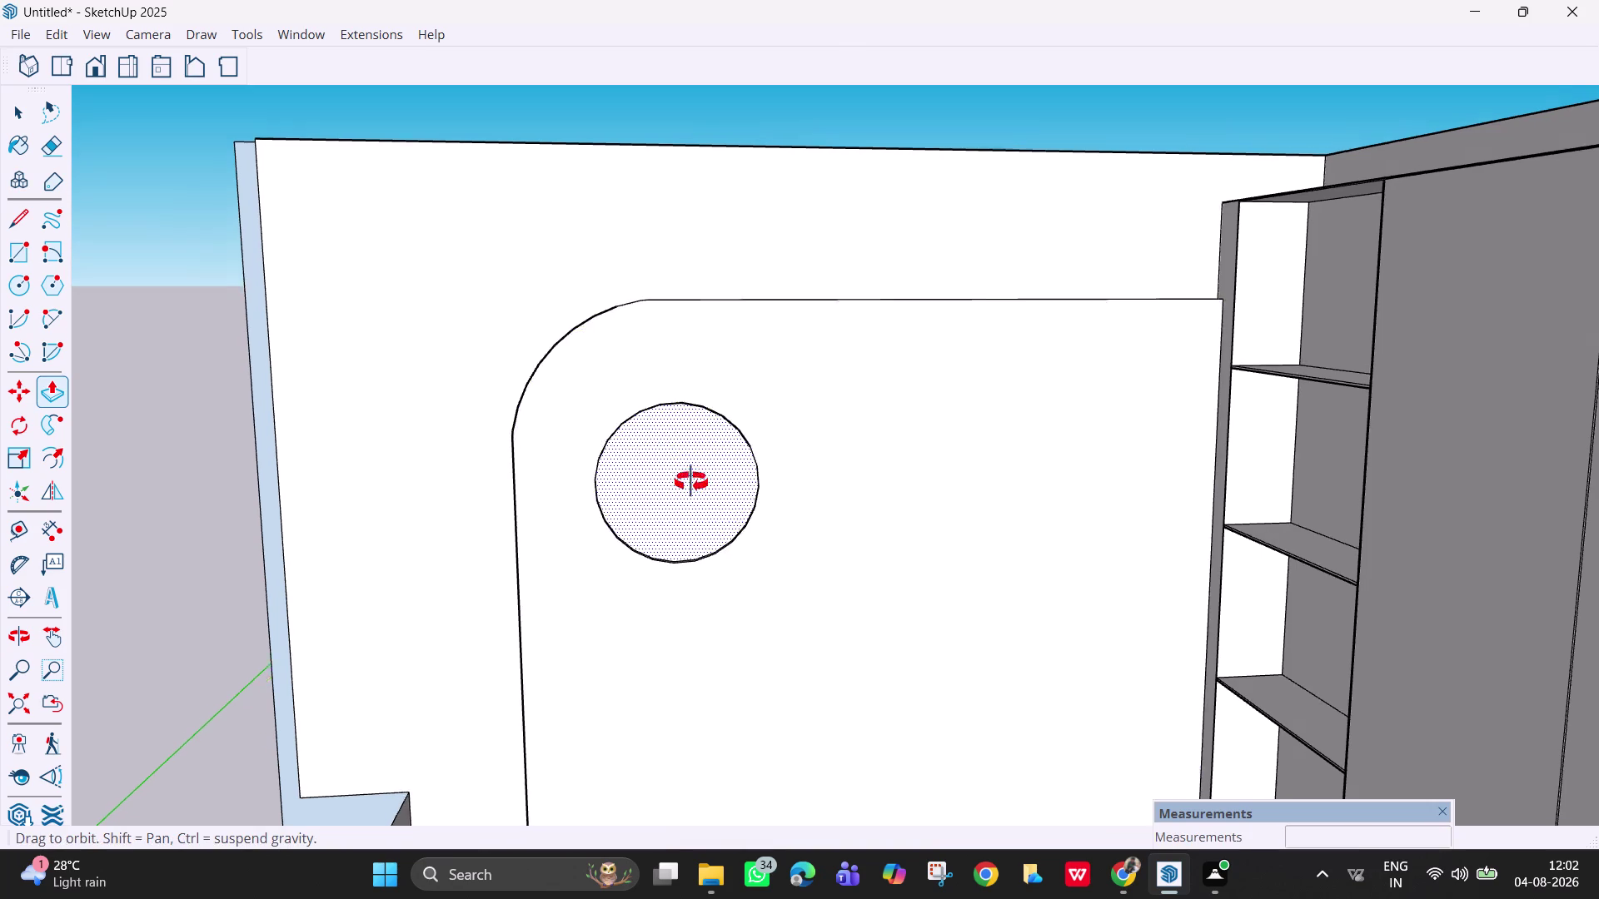
middle_drag(659, 456, 886, 578)
middle_drag(661, 512, 821, 449)
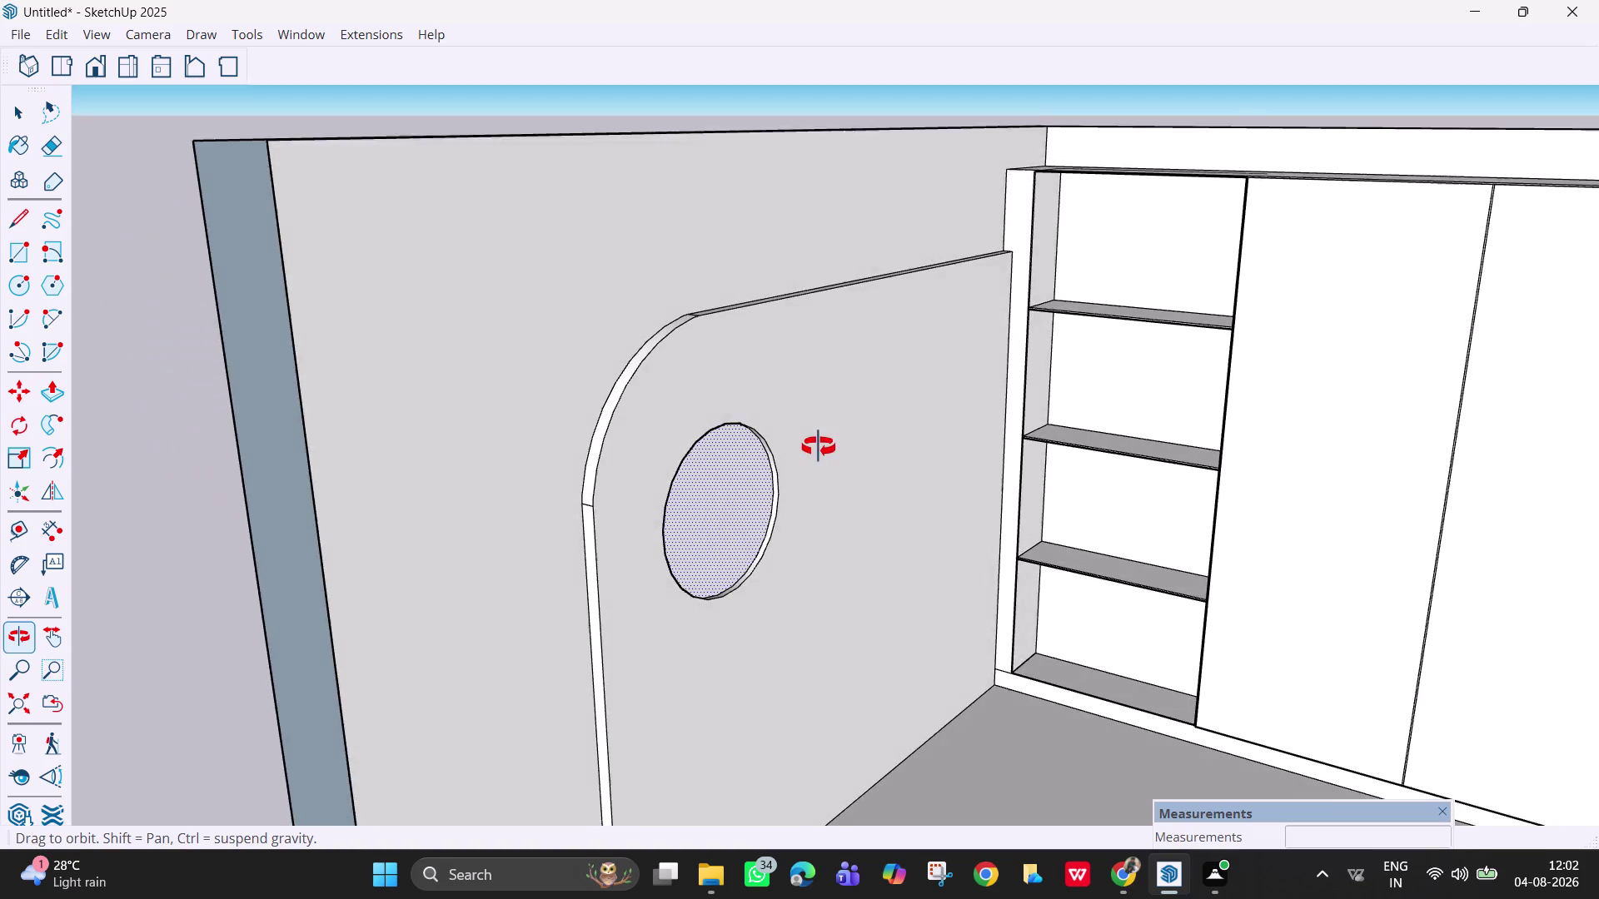
middle_drag(821, 450, 825, 443)
key(Escape)
key(space)
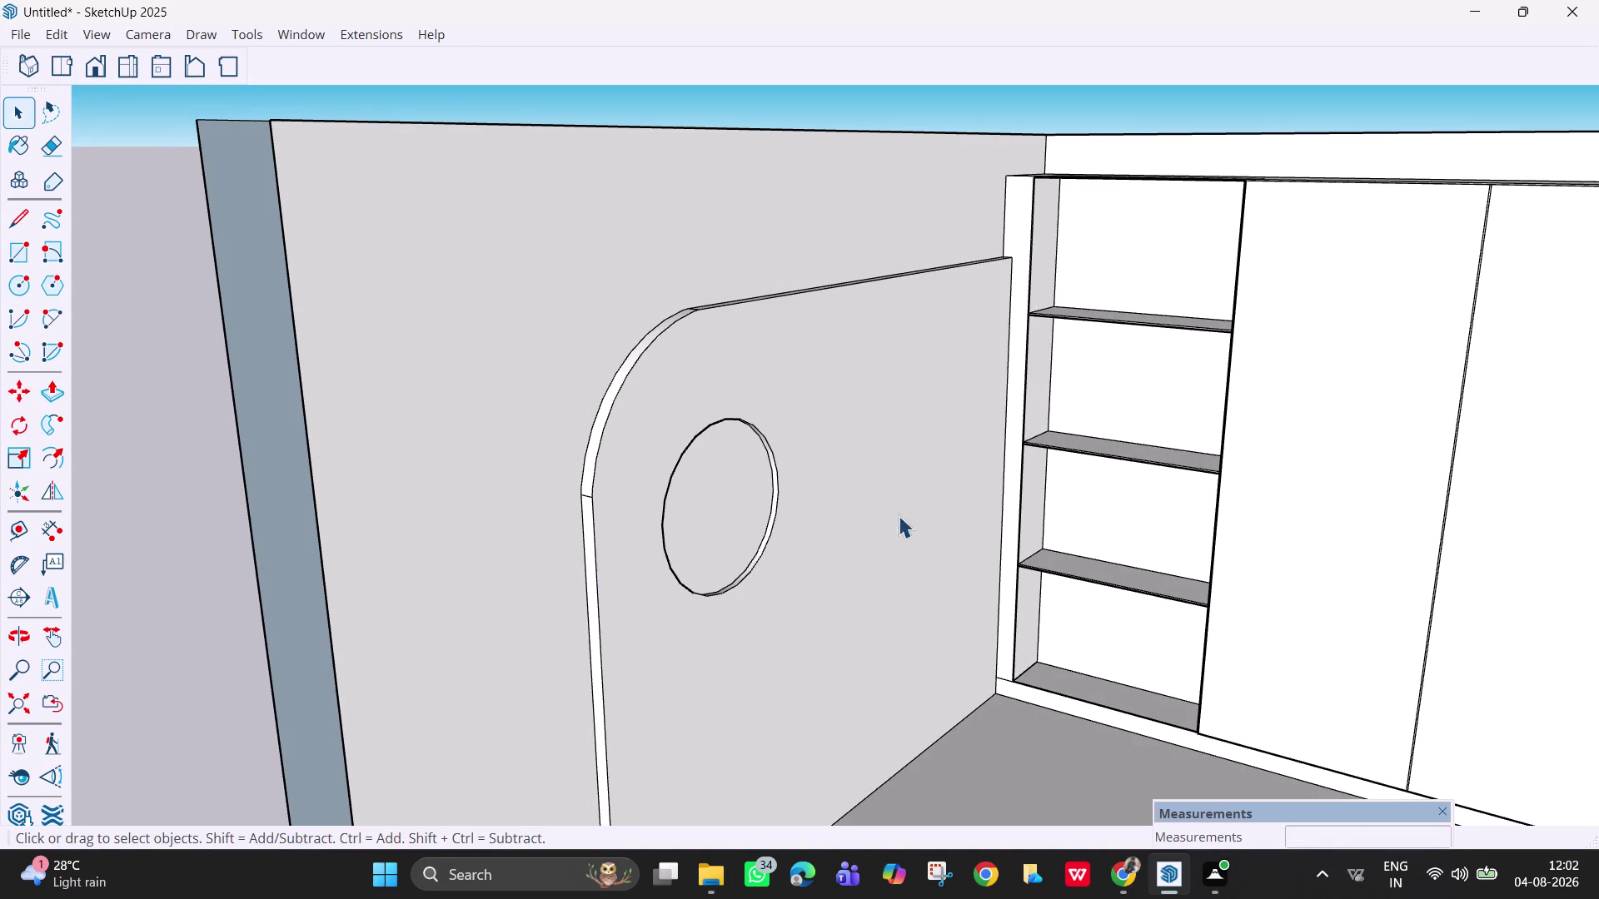
middle_drag(900, 512, 740, 467)
middle_drag(906, 486, 755, 517)
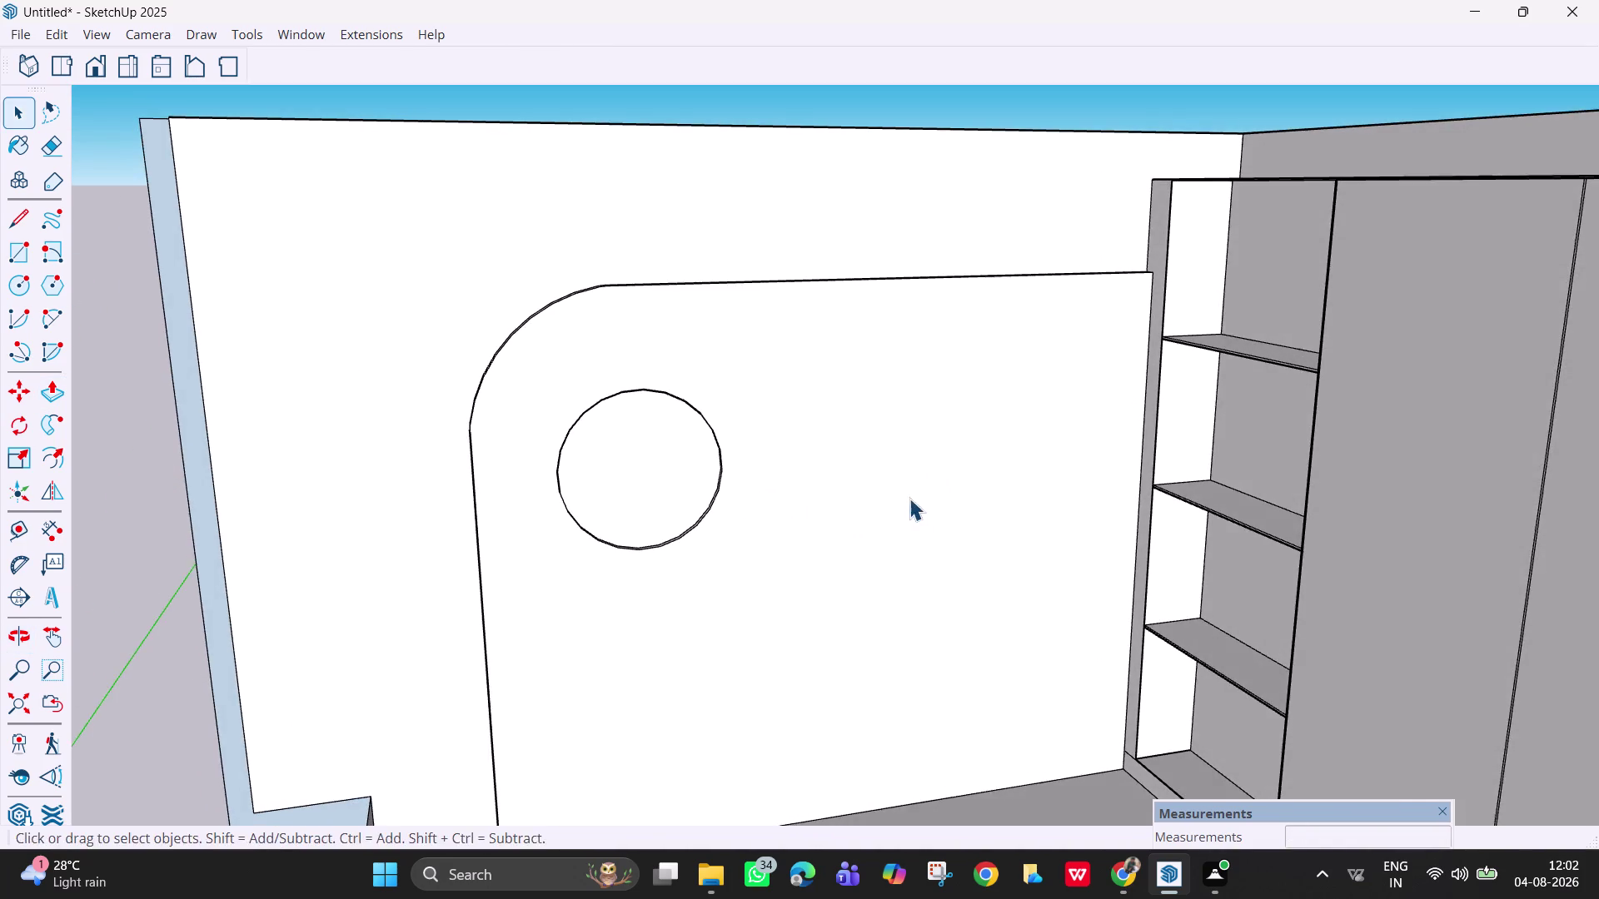
middle_drag(912, 499, 808, 478)
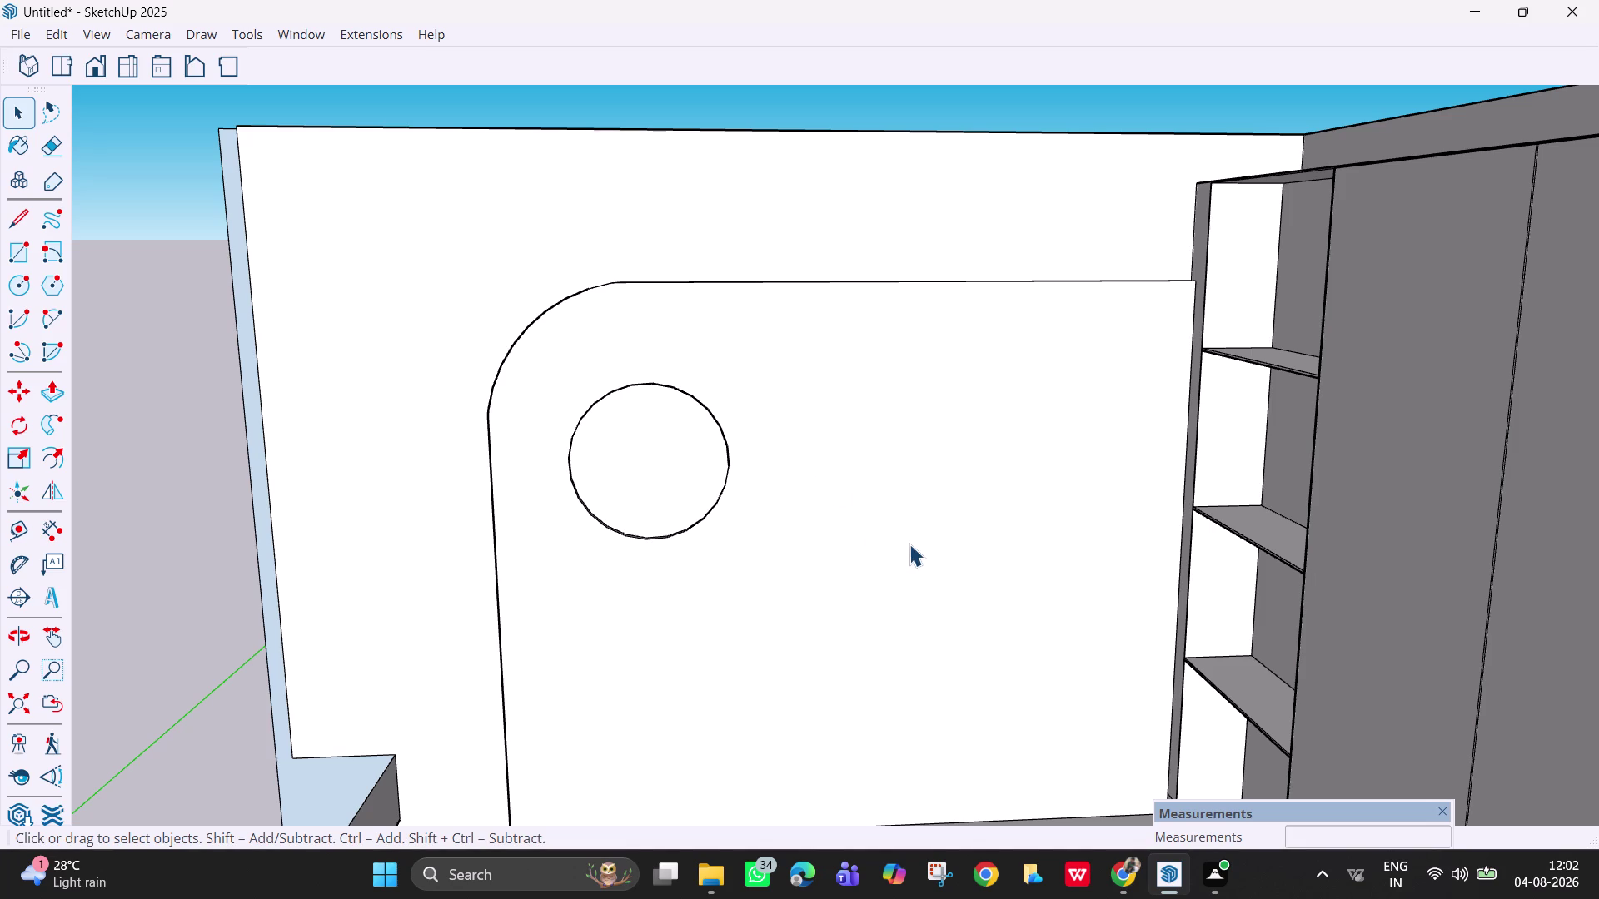
scroll(down, 3)
middle_drag(903, 543, 856, 495)
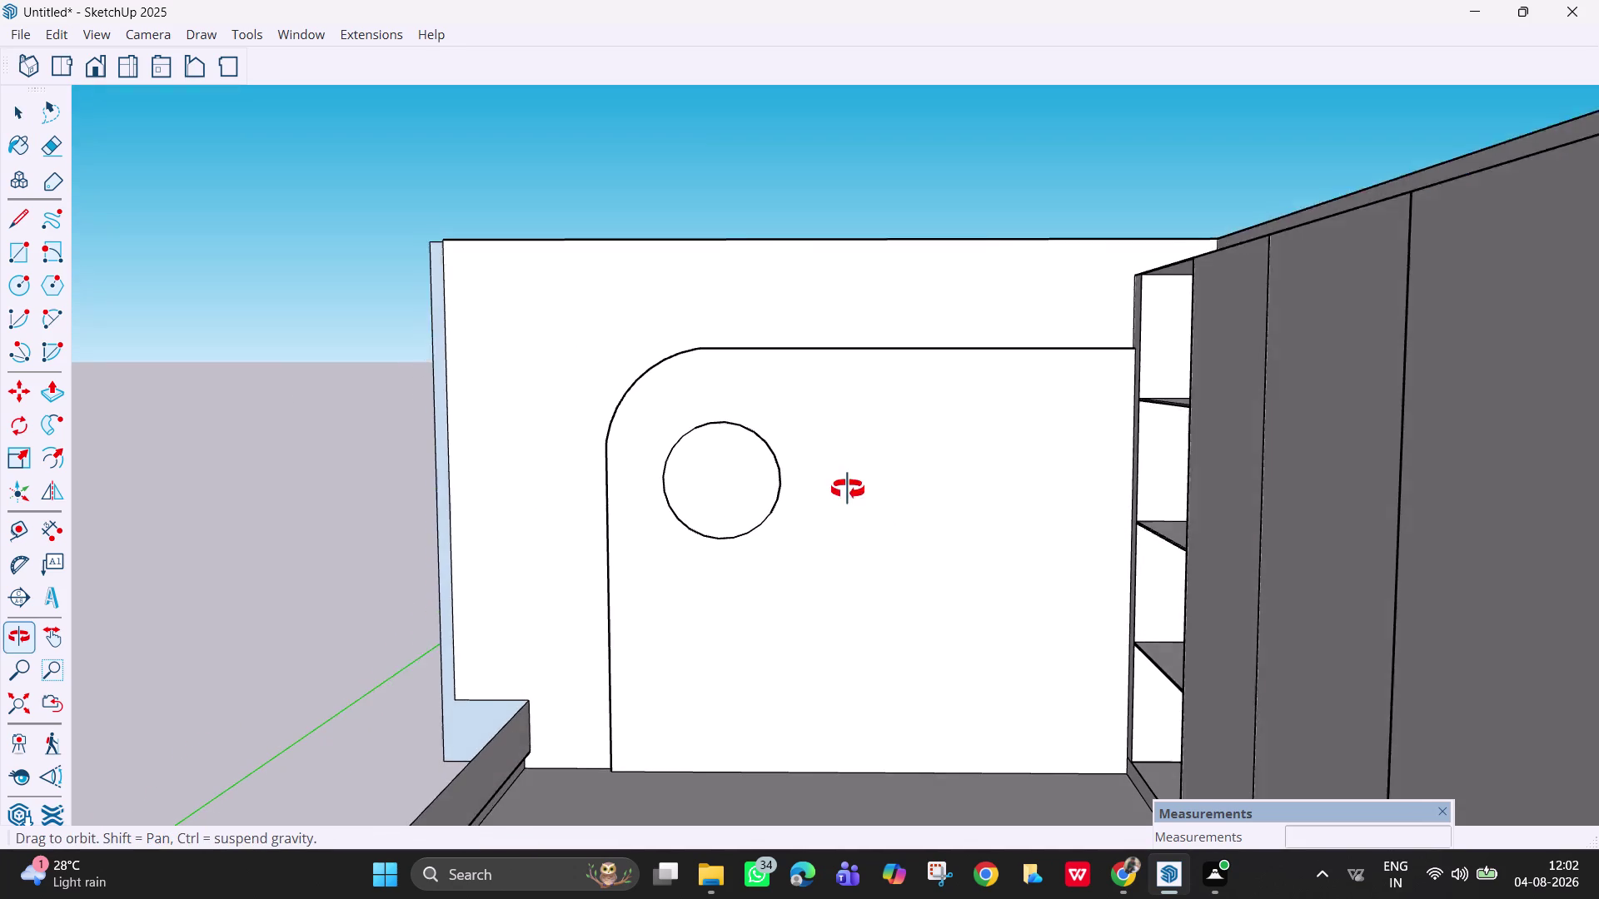